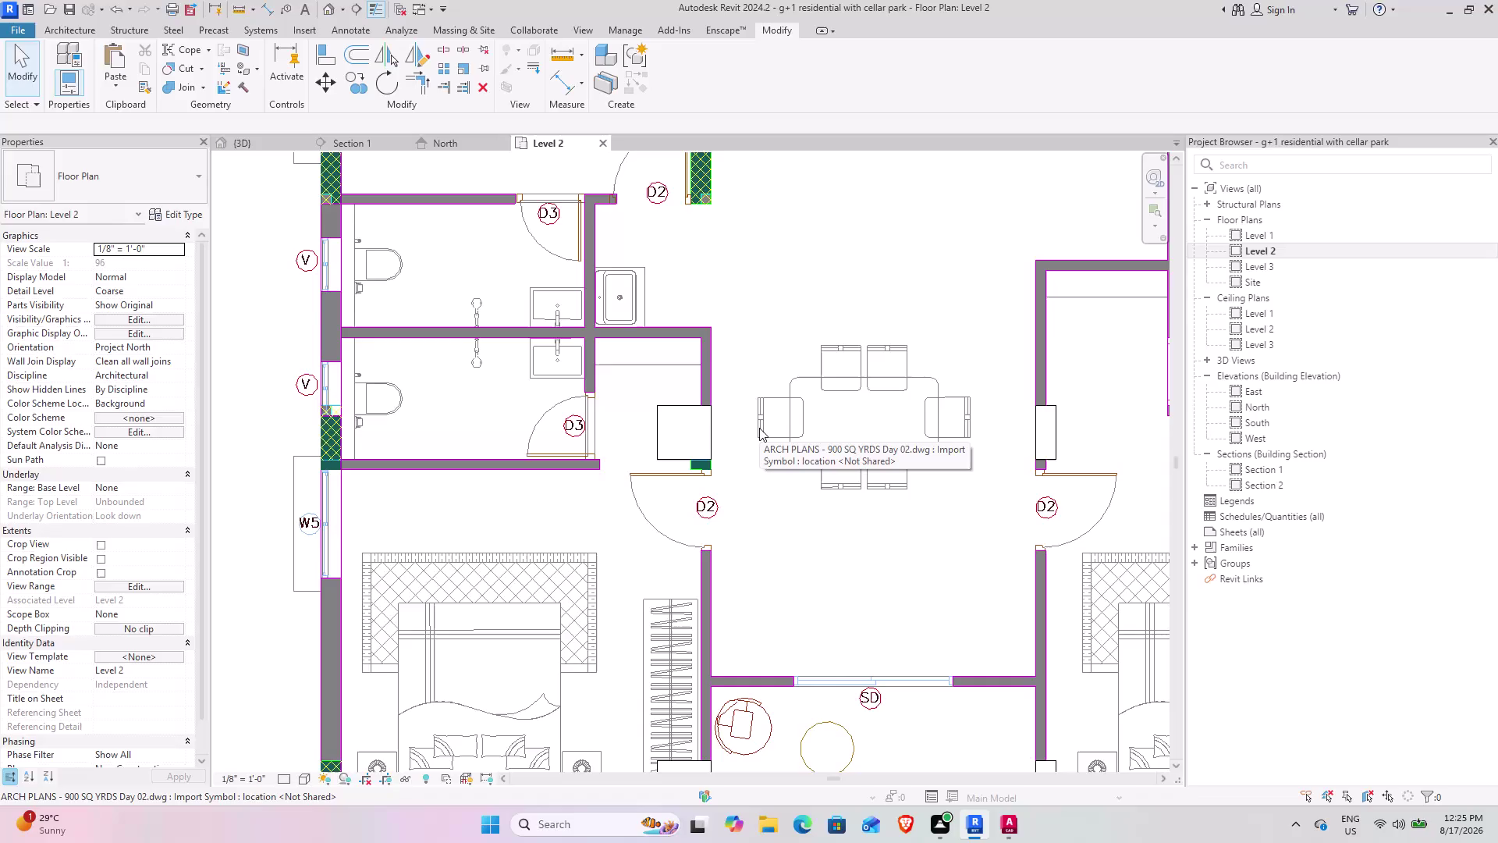
Survey the Level 2 plan across the flats, corridor, staircase, lift and kitchen areas.
scroll(down, 3)
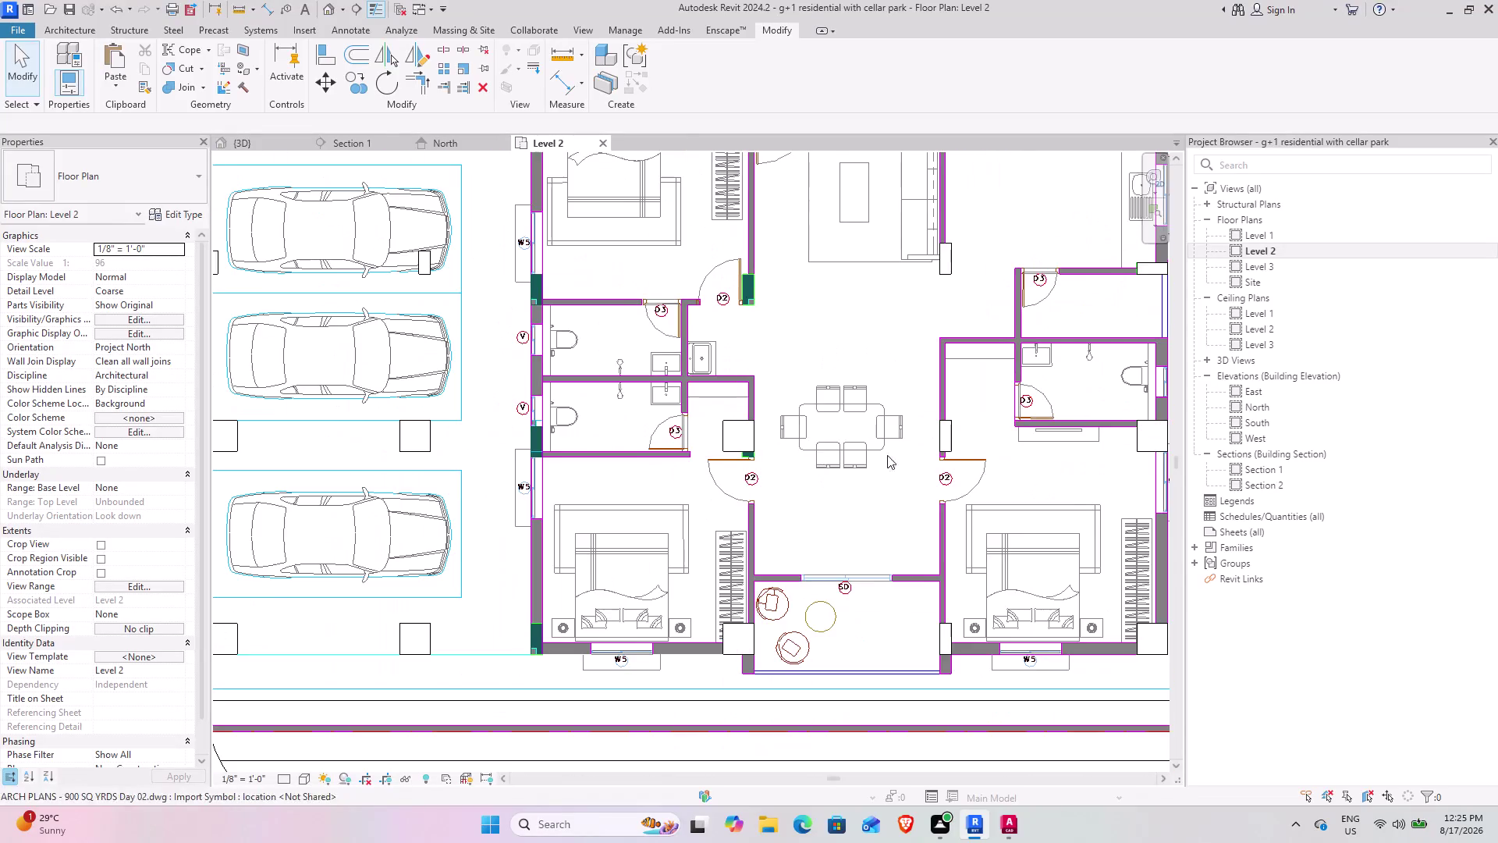
middle_drag(961, 449, 709, 482)
middle_drag(640, 421, 752, 558)
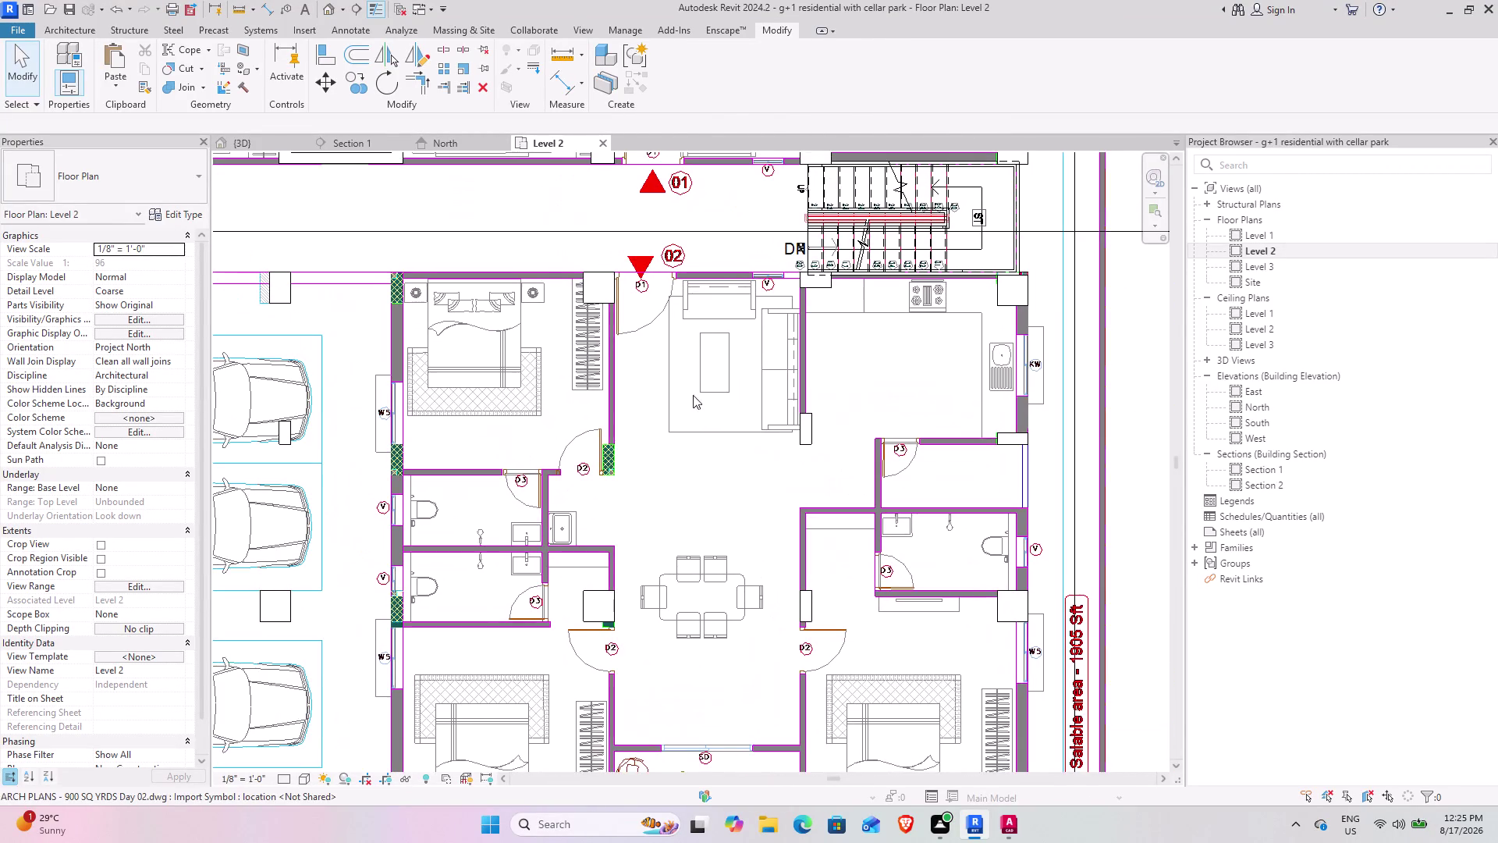
middle_drag(687, 375, 739, 499)
middle_drag(616, 440, 749, 607)
middle_drag(869, 502, 760, 573)
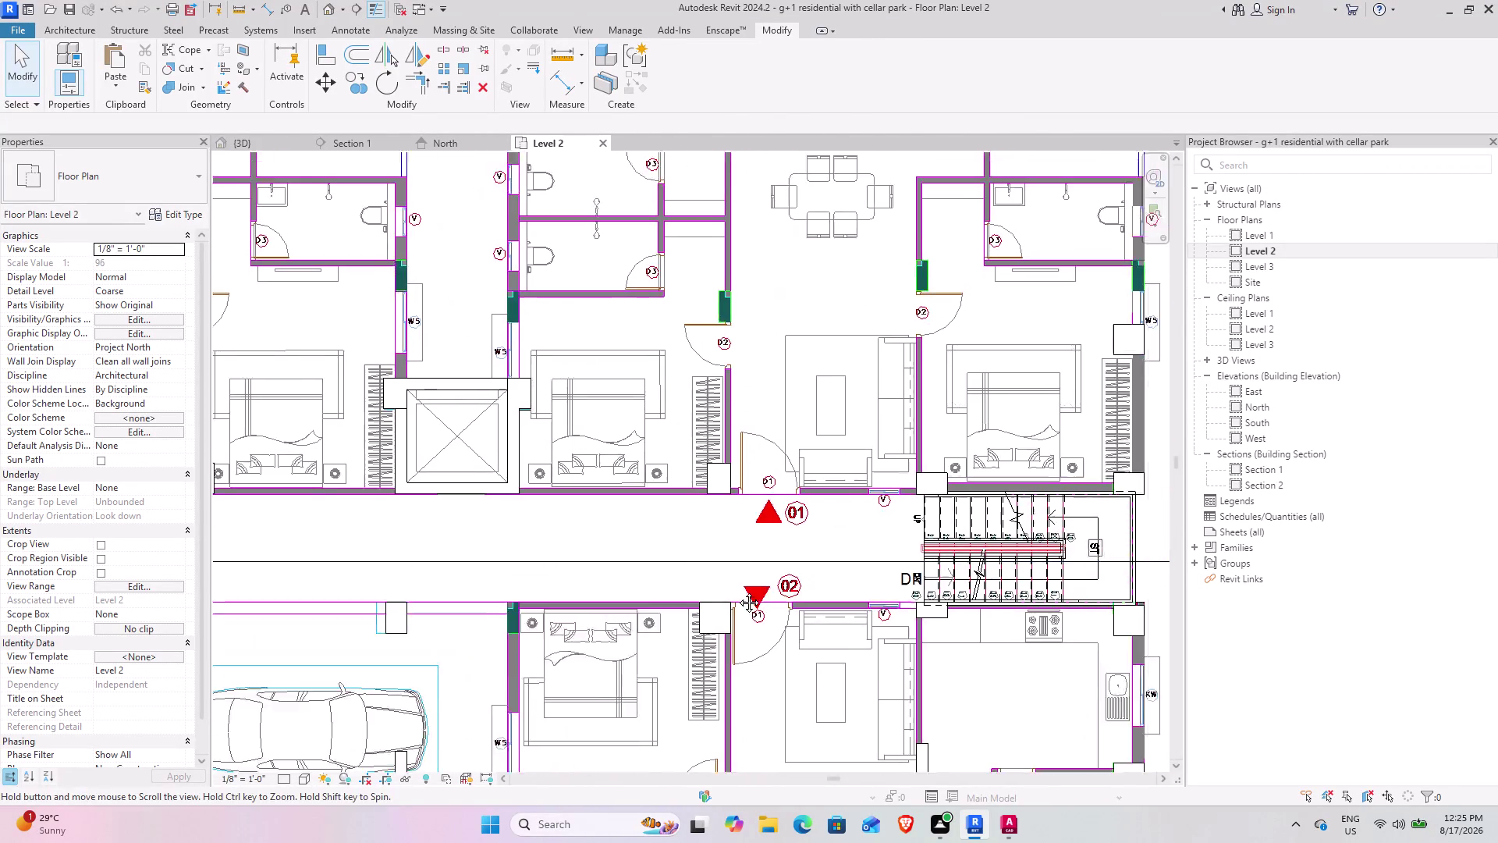
middle_drag(760, 573, 675, 639)
middle_drag(720, 455, 654, 628)
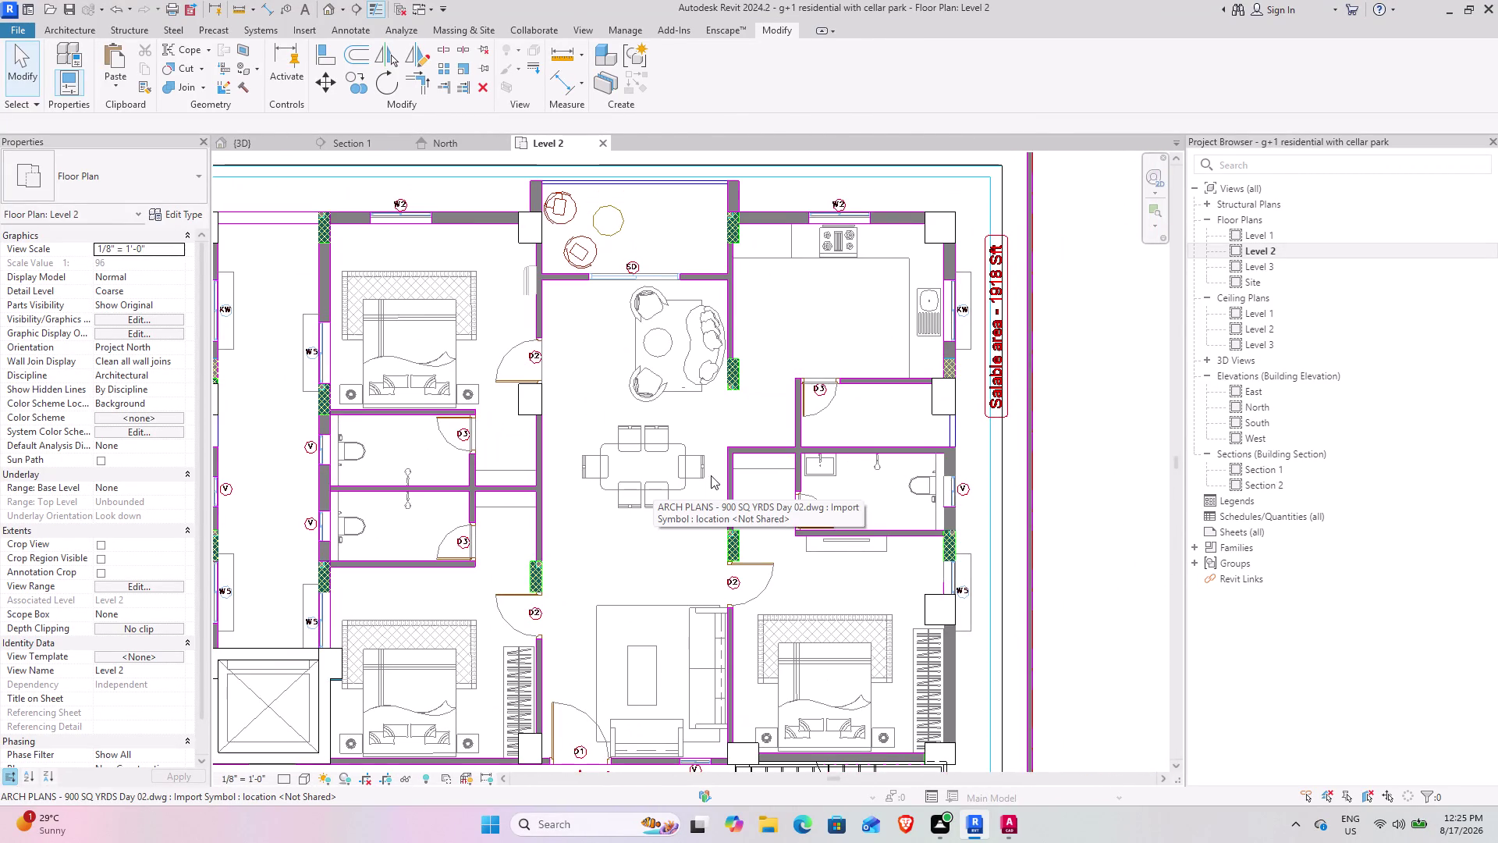
middle_drag(589, 578, 641, 562)
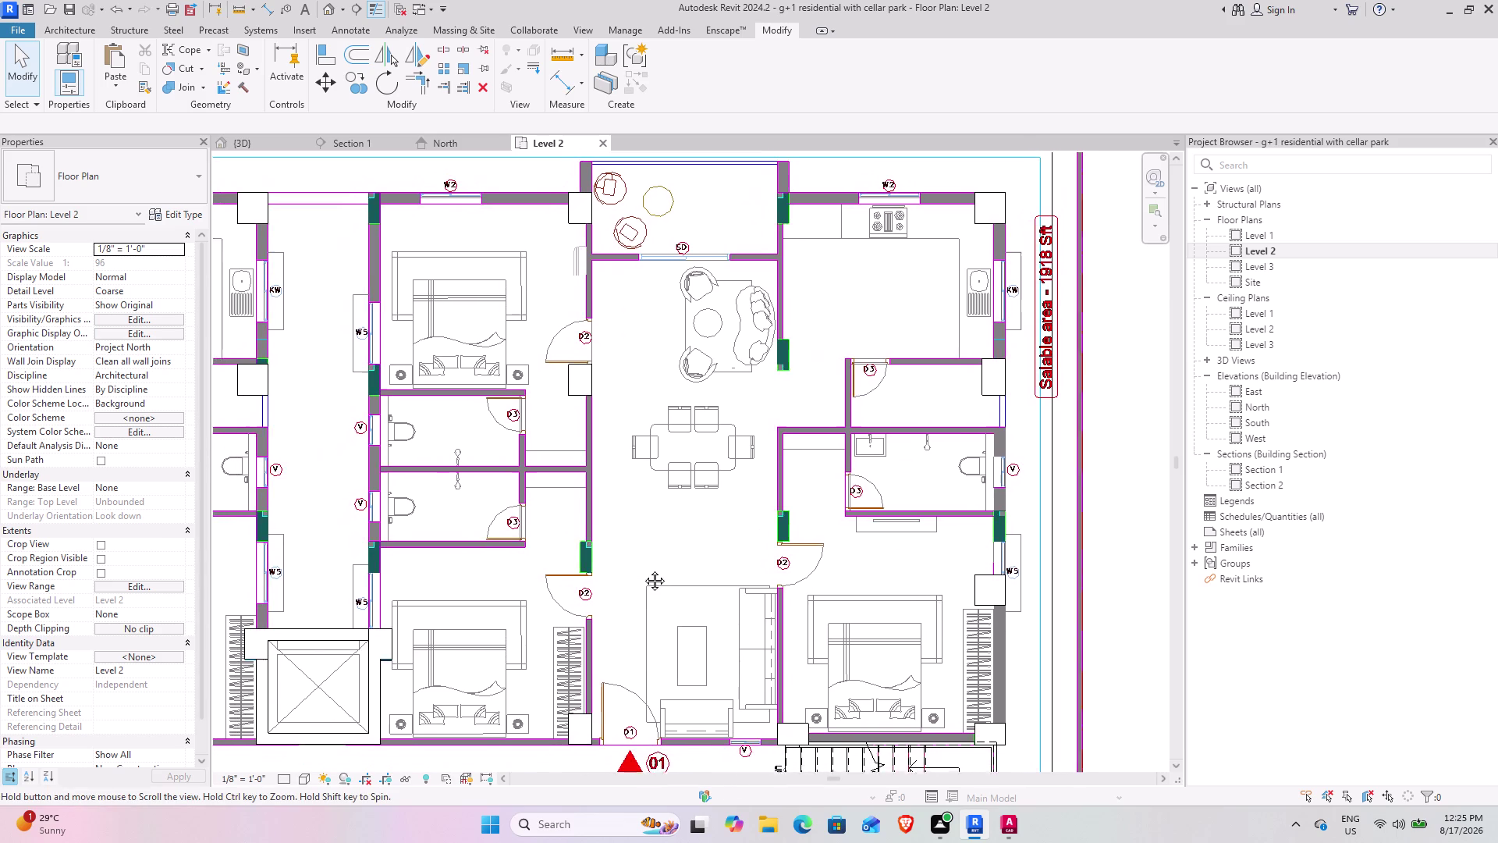
middle_drag(641, 561, 652, 586)
middle_drag(557, 499, 673, 498)
middle_drag(512, 440, 532, 428)
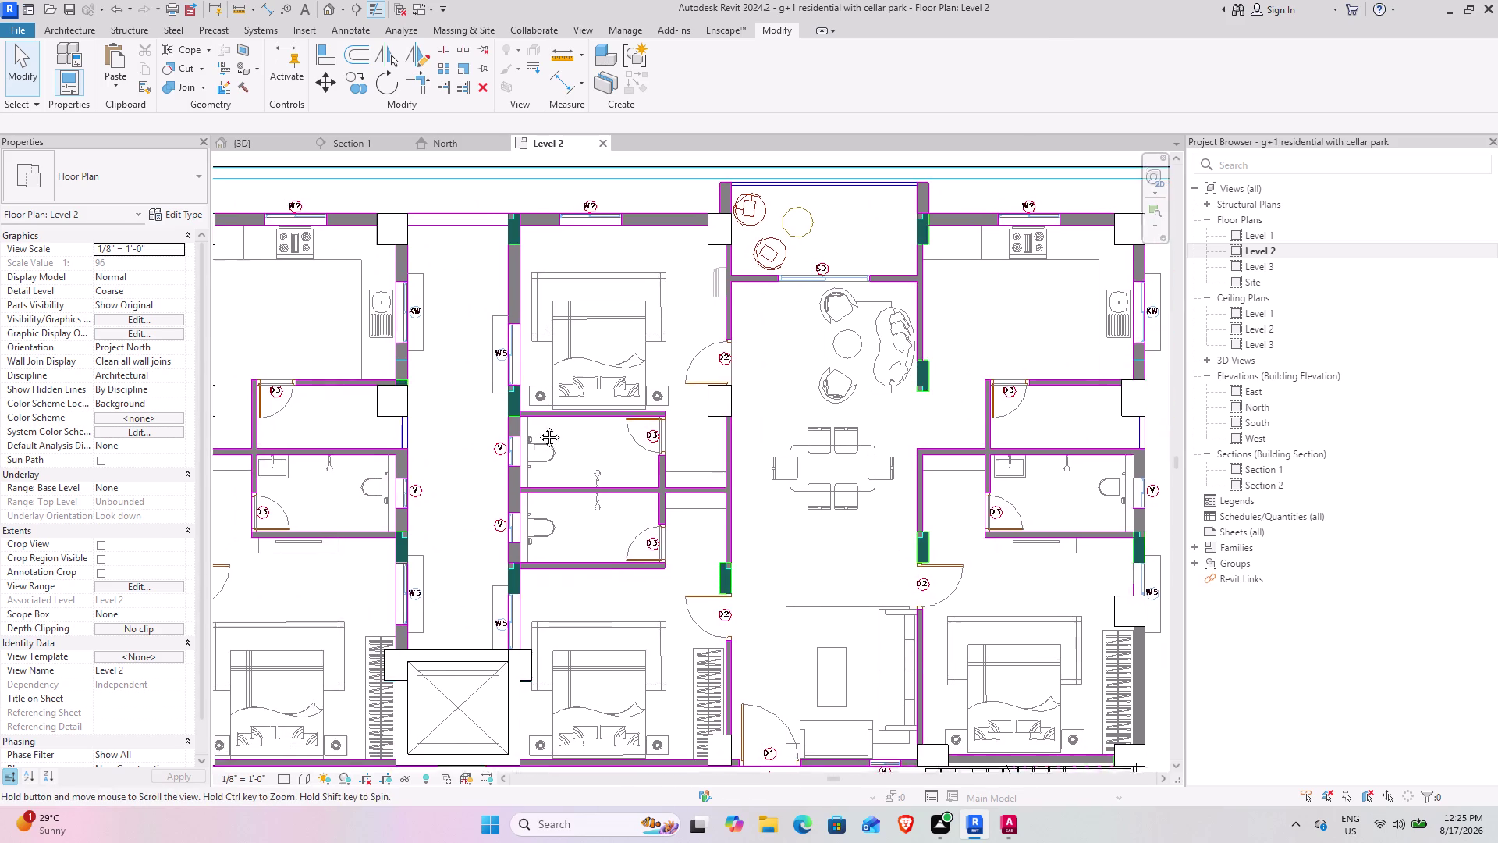
middle_drag(532, 428, 568, 410)
middle_drag(523, 406, 642, 358)
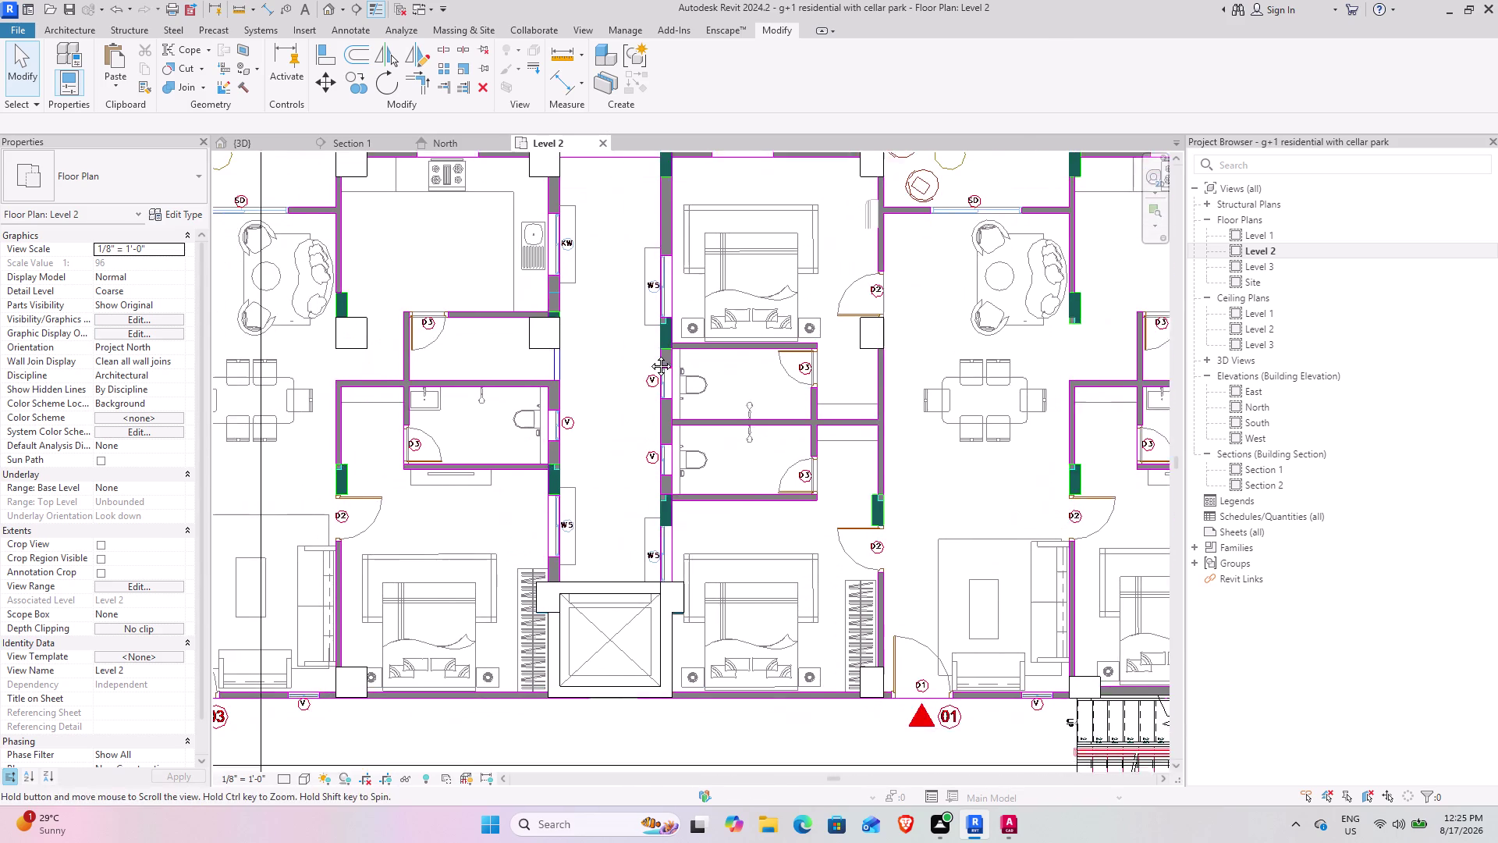
middle_drag(642, 358, 649, 354)
middle_drag(581, 369, 669, 454)
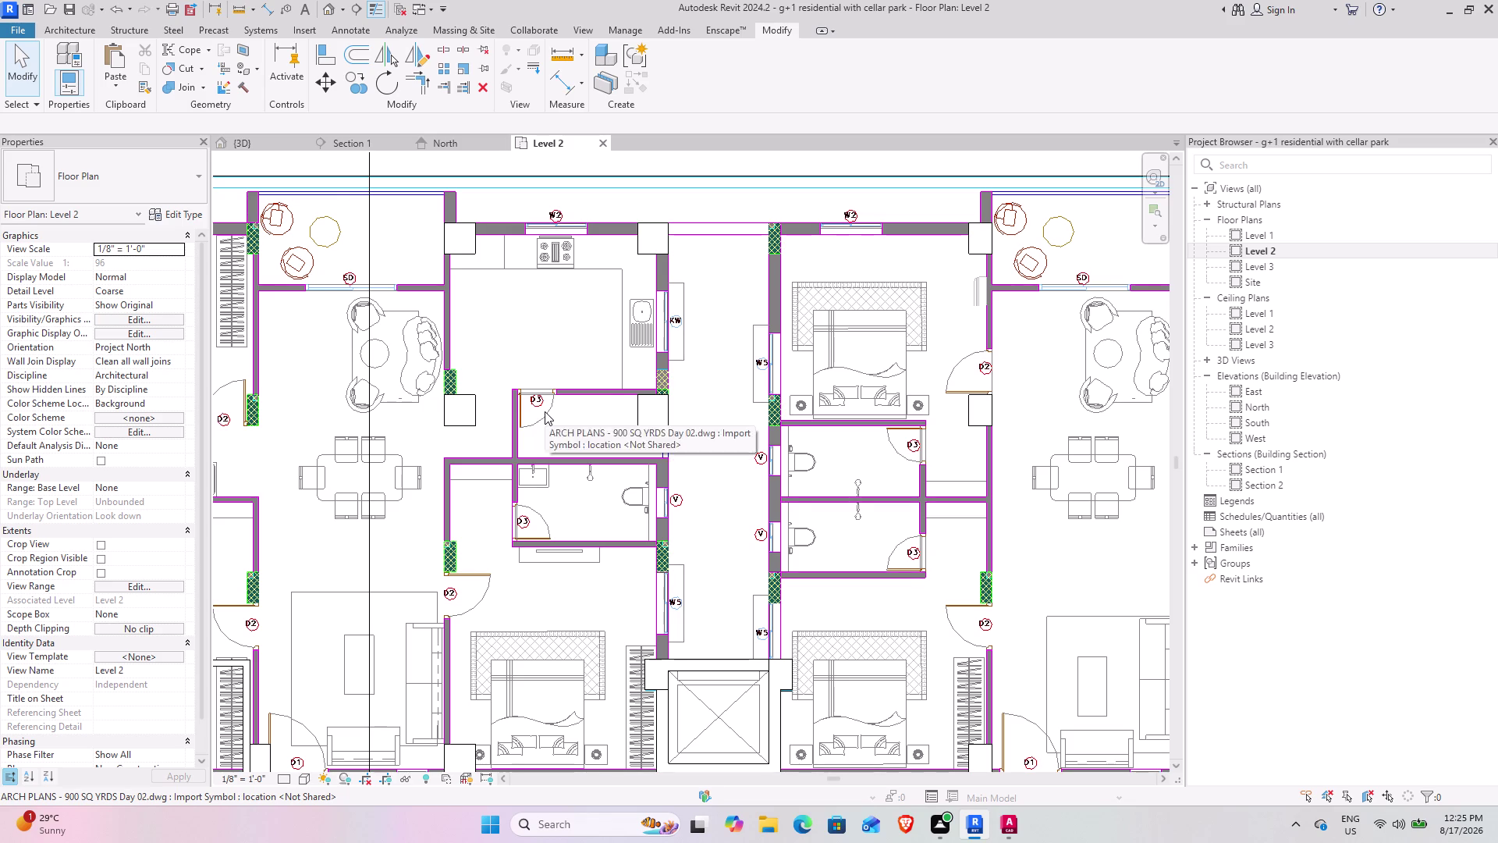
scroll(down, 3)
middle_drag(463, 400, 610, 351)
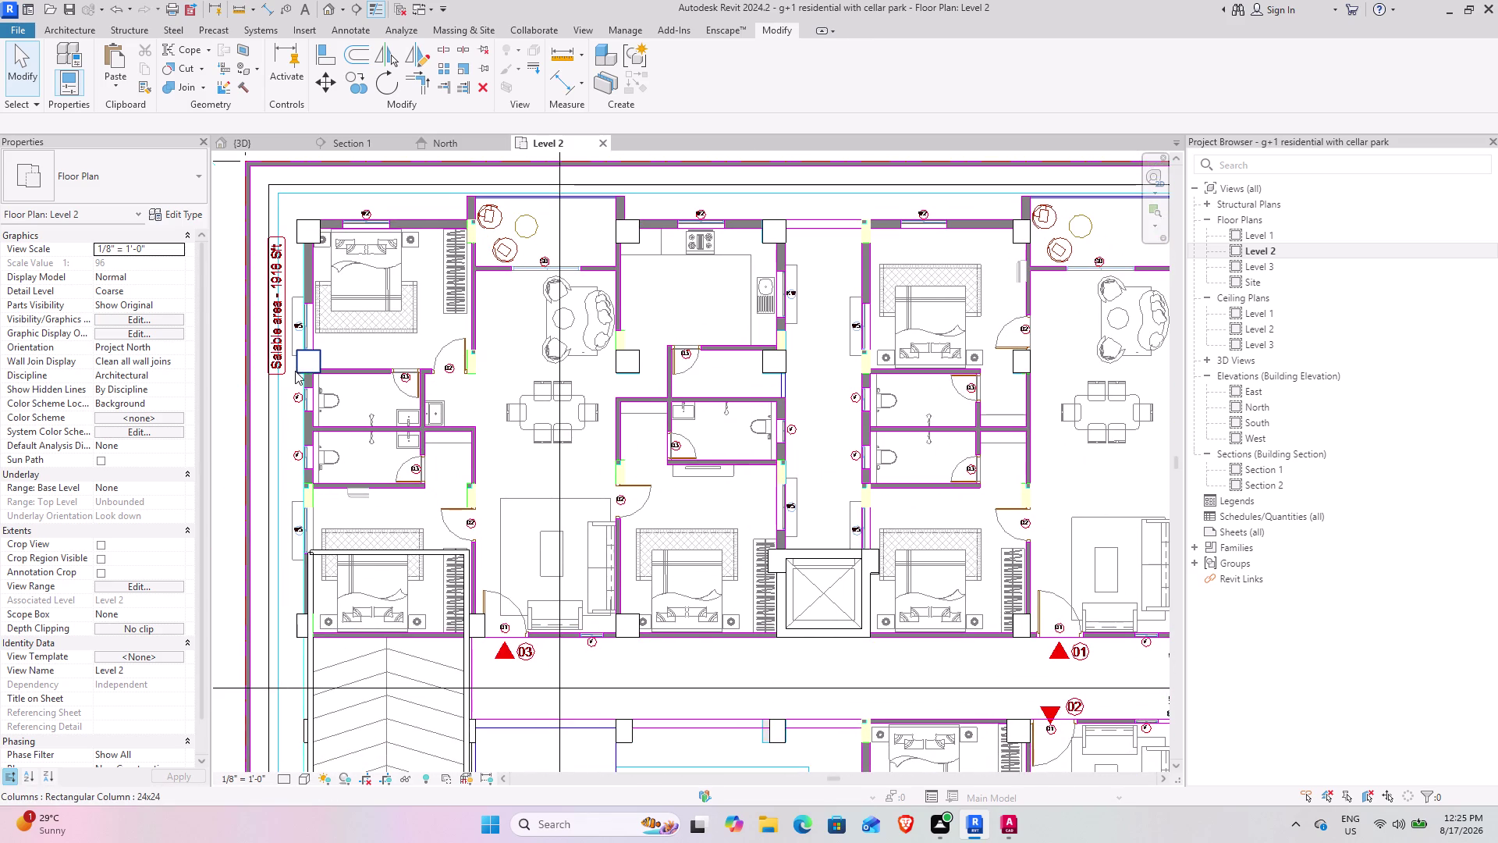
scroll(up, 3)
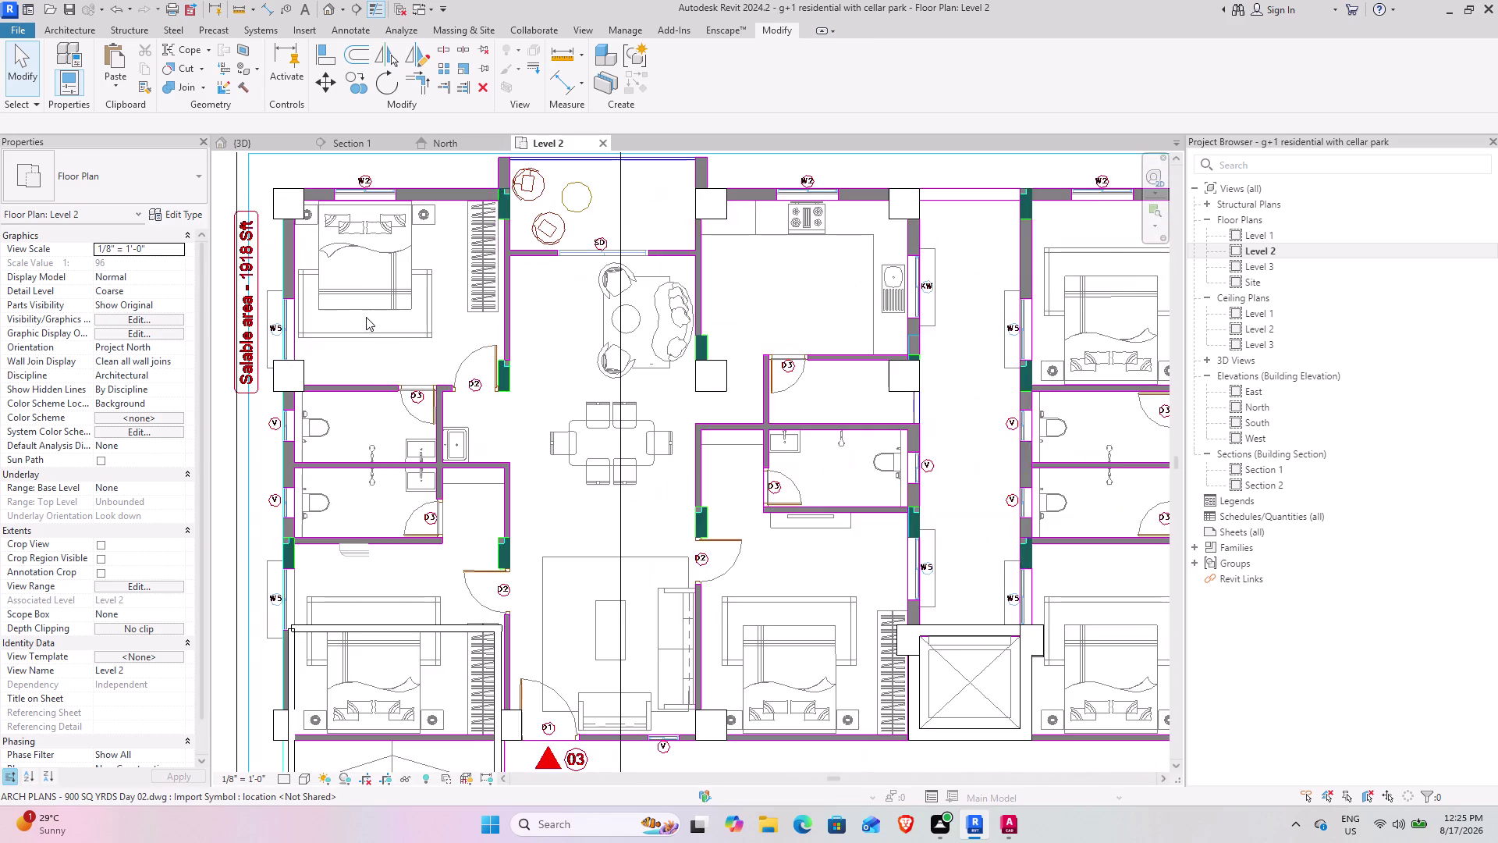
middle_drag(361, 316, 524, 404)
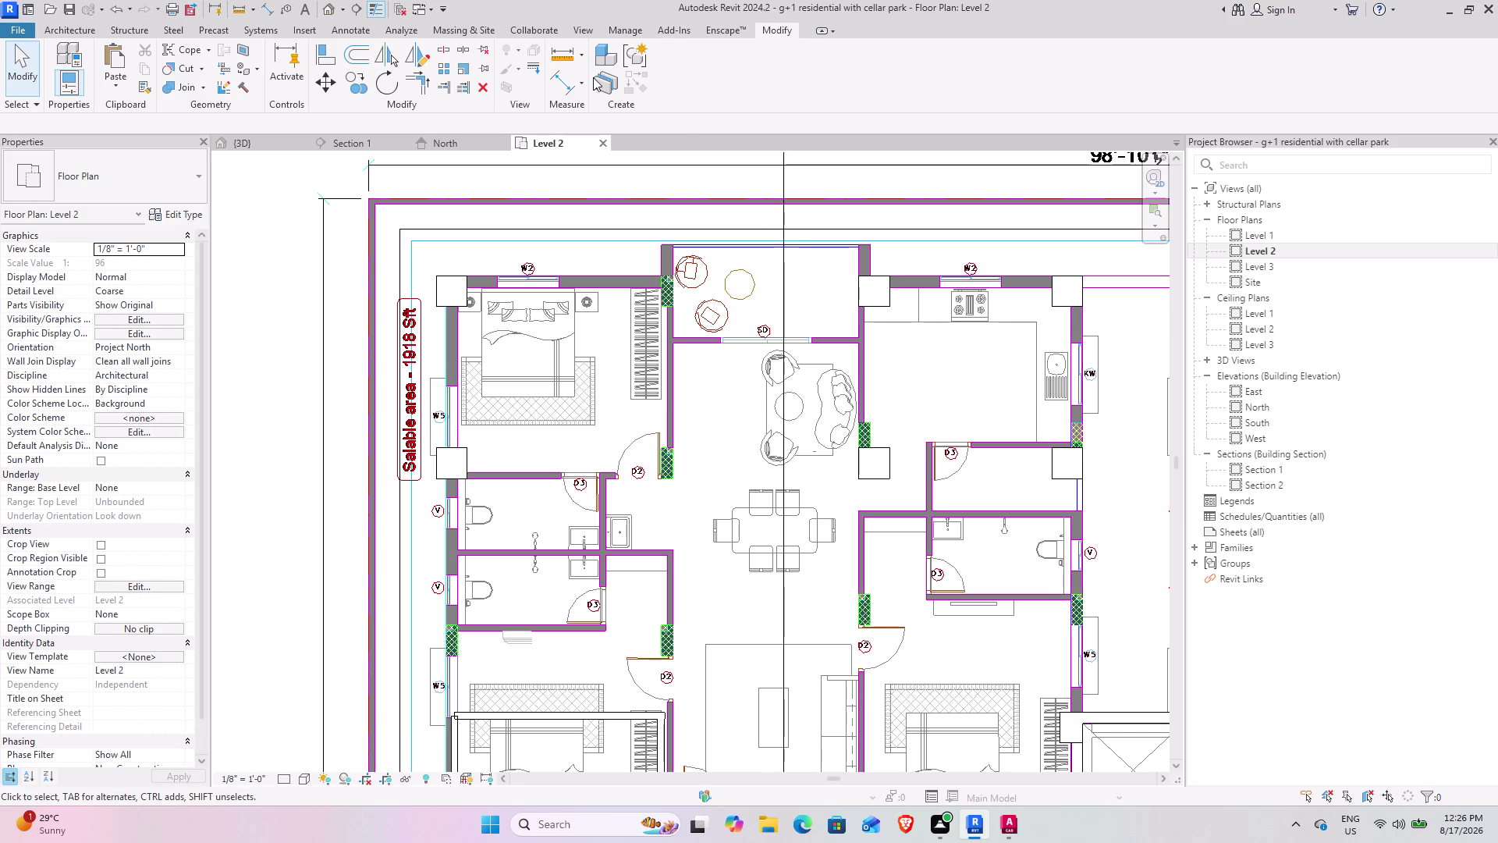
scroll(down, 3)
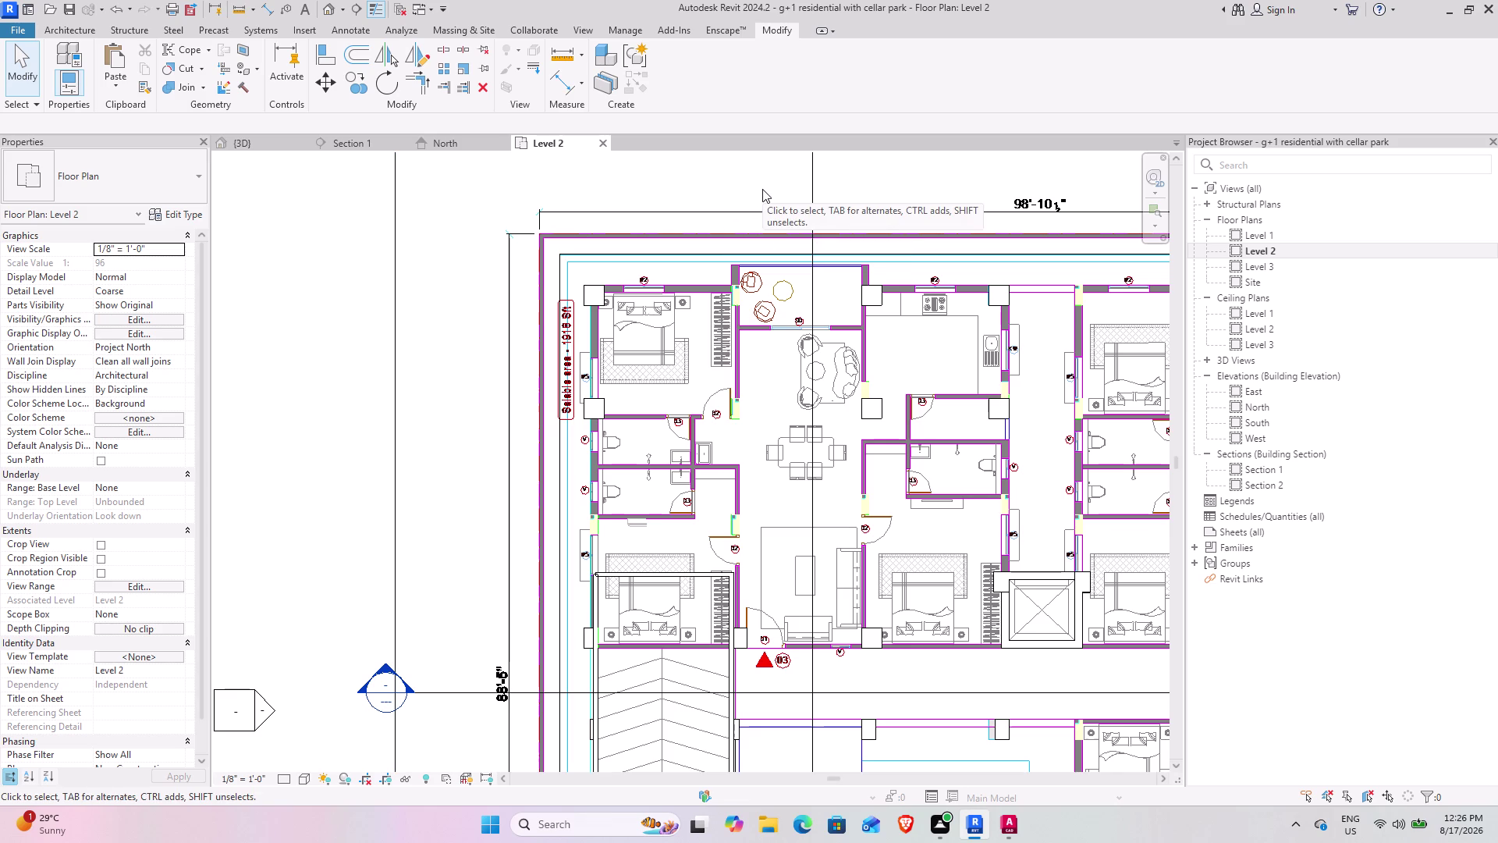
scroll(down, 3)
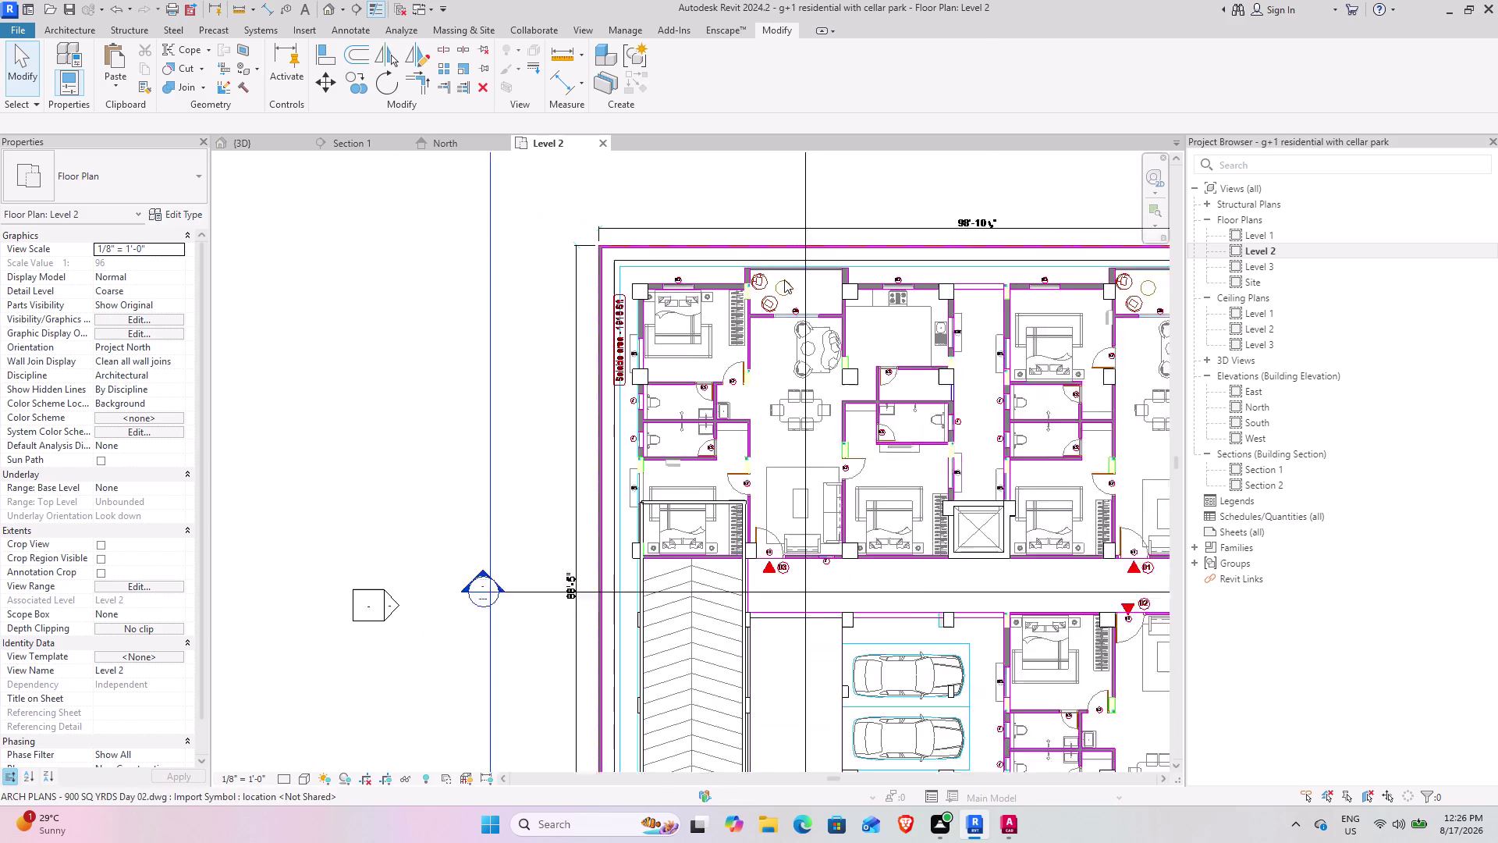
middle_drag(823, 374, 471, 292)
middle_drag(746, 568, 743, 568)
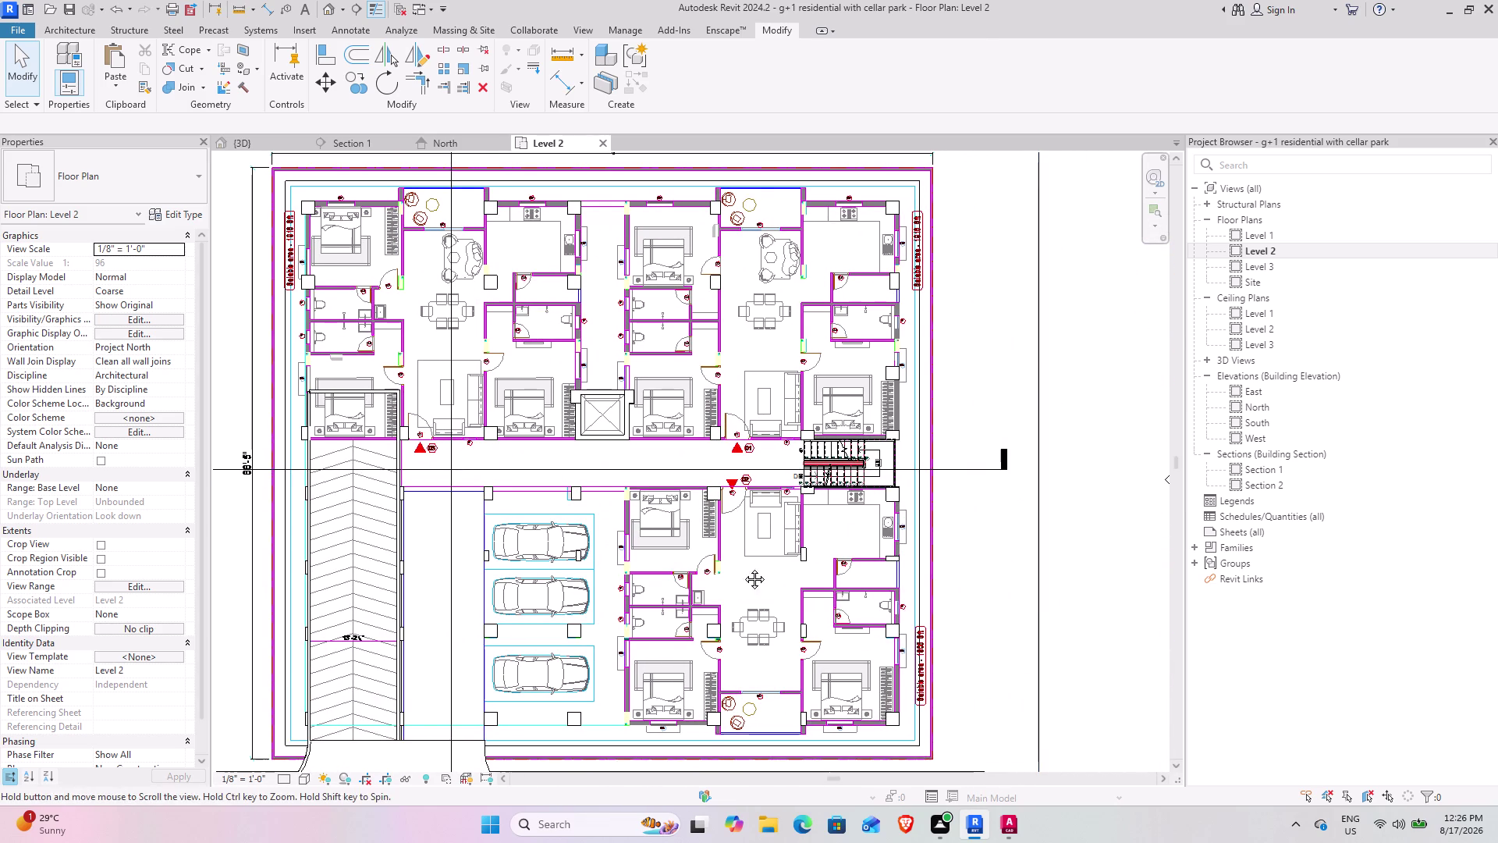
middle_drag(744, 567, 770, 510)
middle_drag(725, 435, 777, 610)
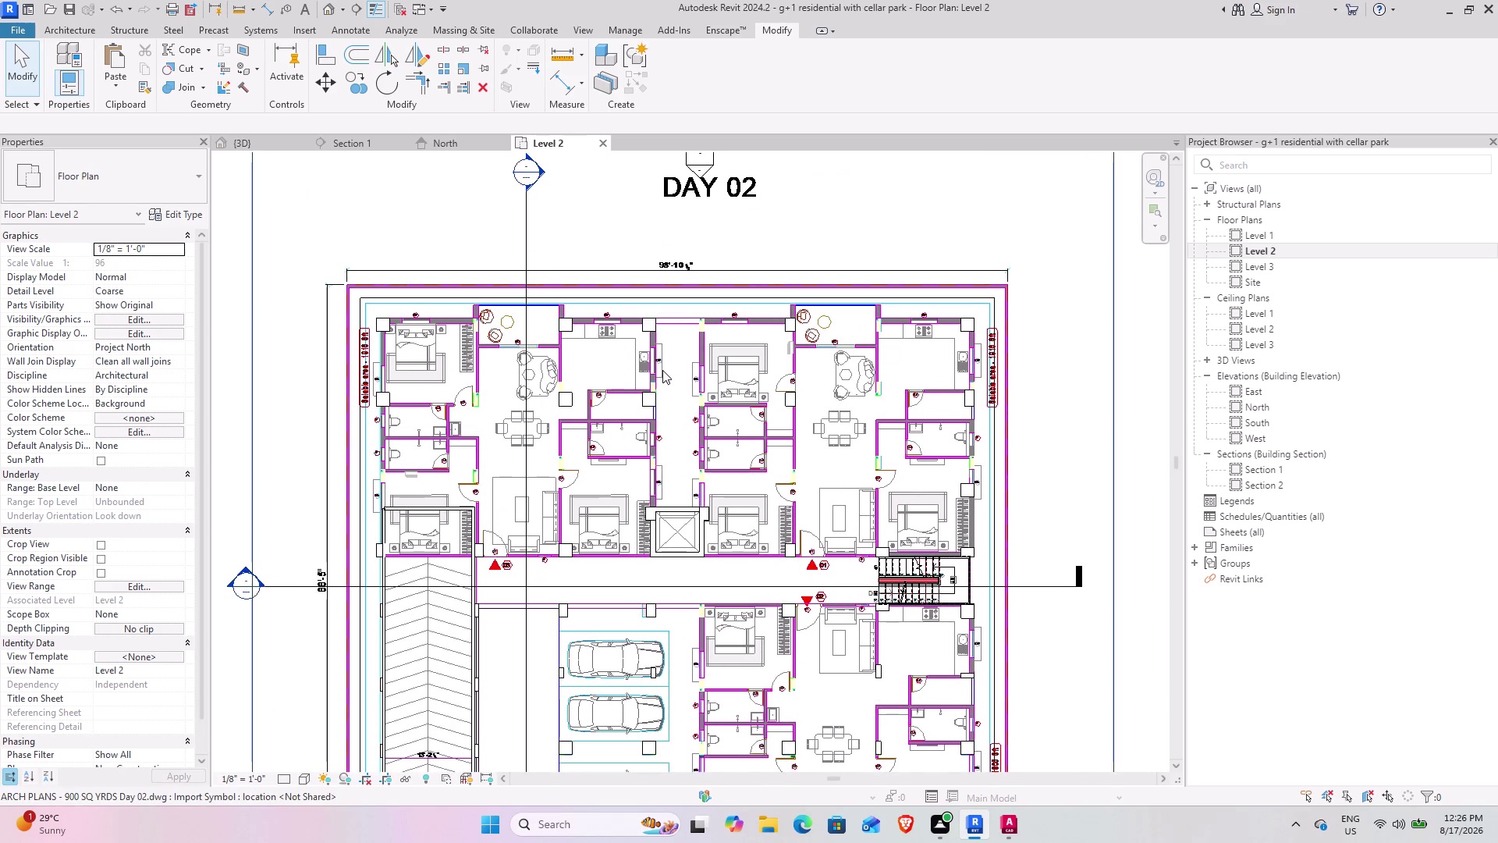
scroll(up, 3)
scroll(up, 3)
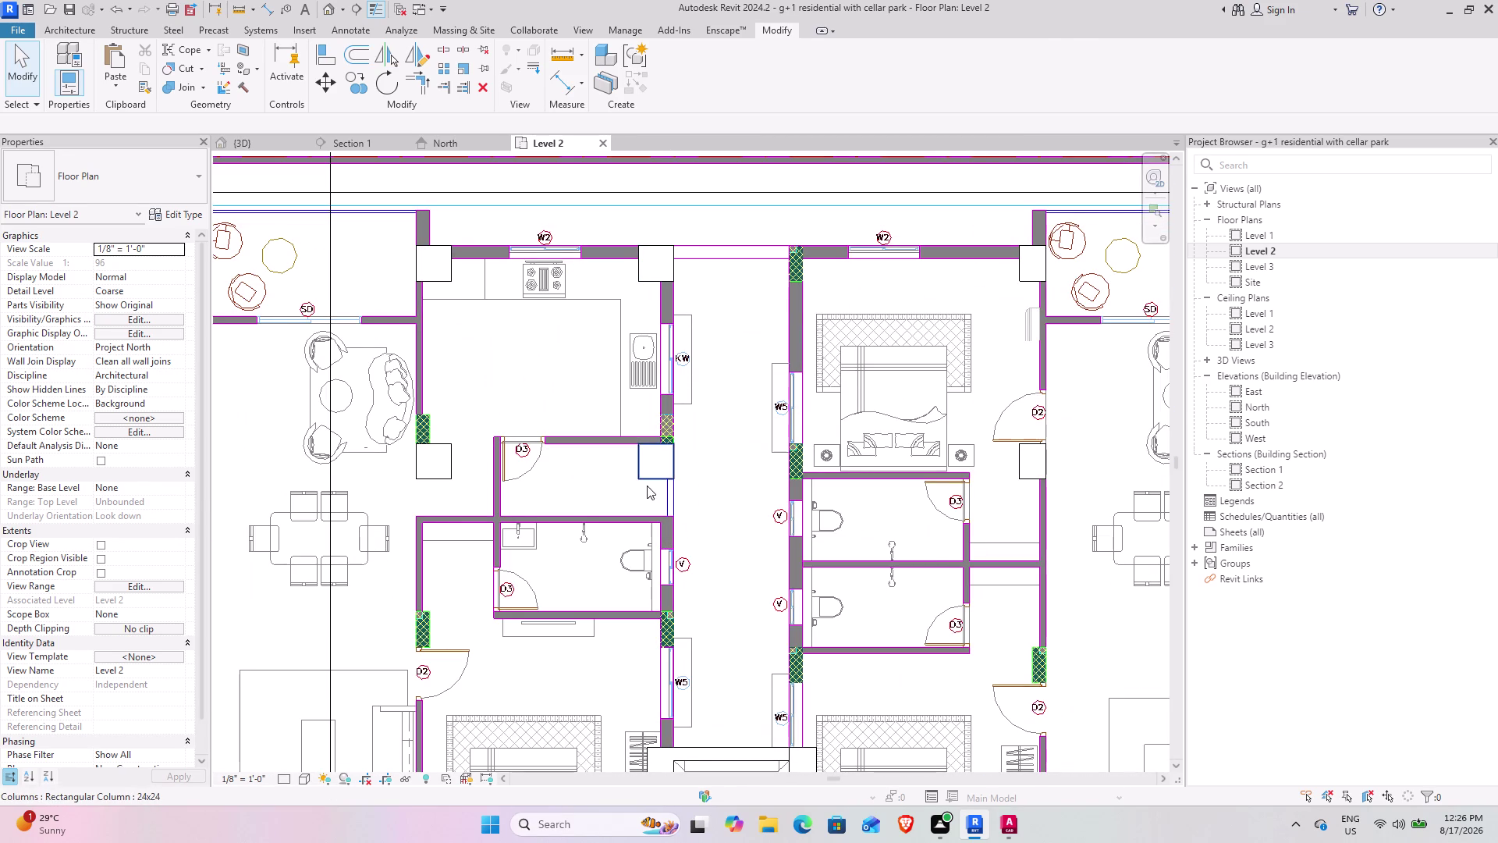
scroll(down, 3)
middle_drag(448, 497, 625, 428)
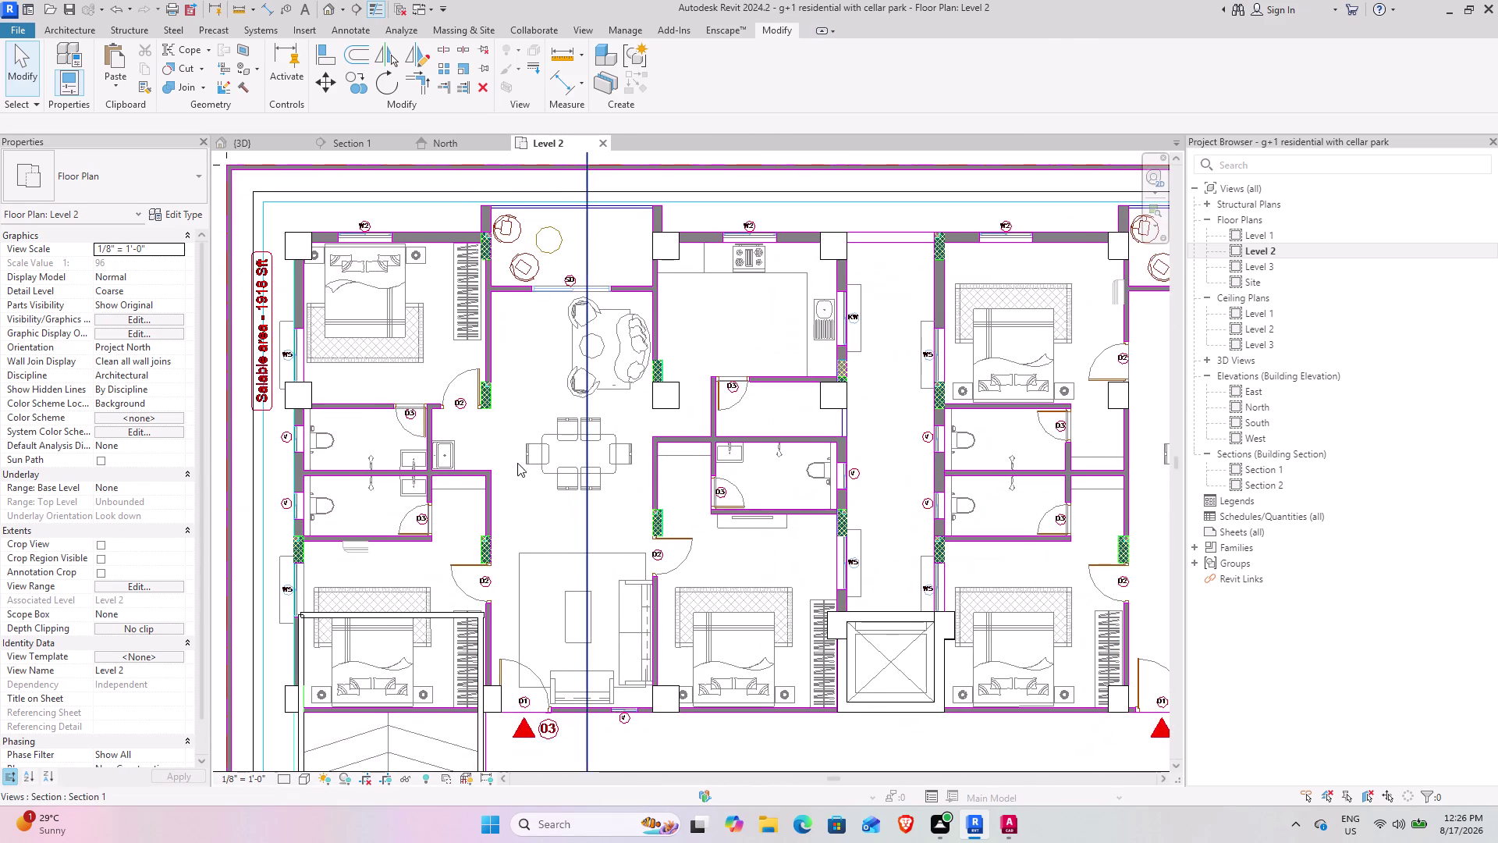
middle_drag(514, 463, 599, 431)
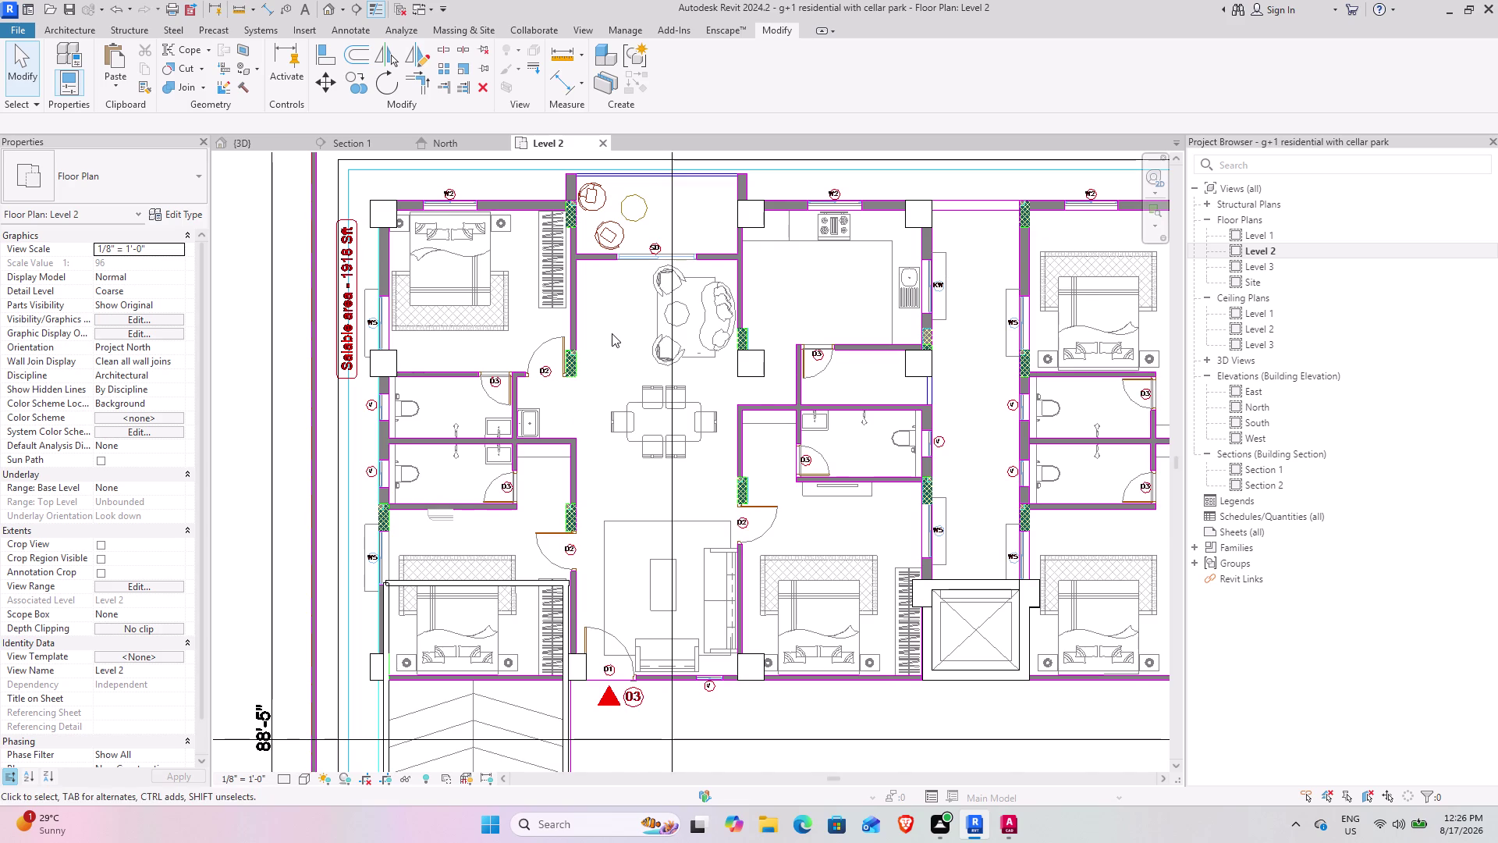
scroll(up, 3)
middle_drag(690, 417, 575, 384)
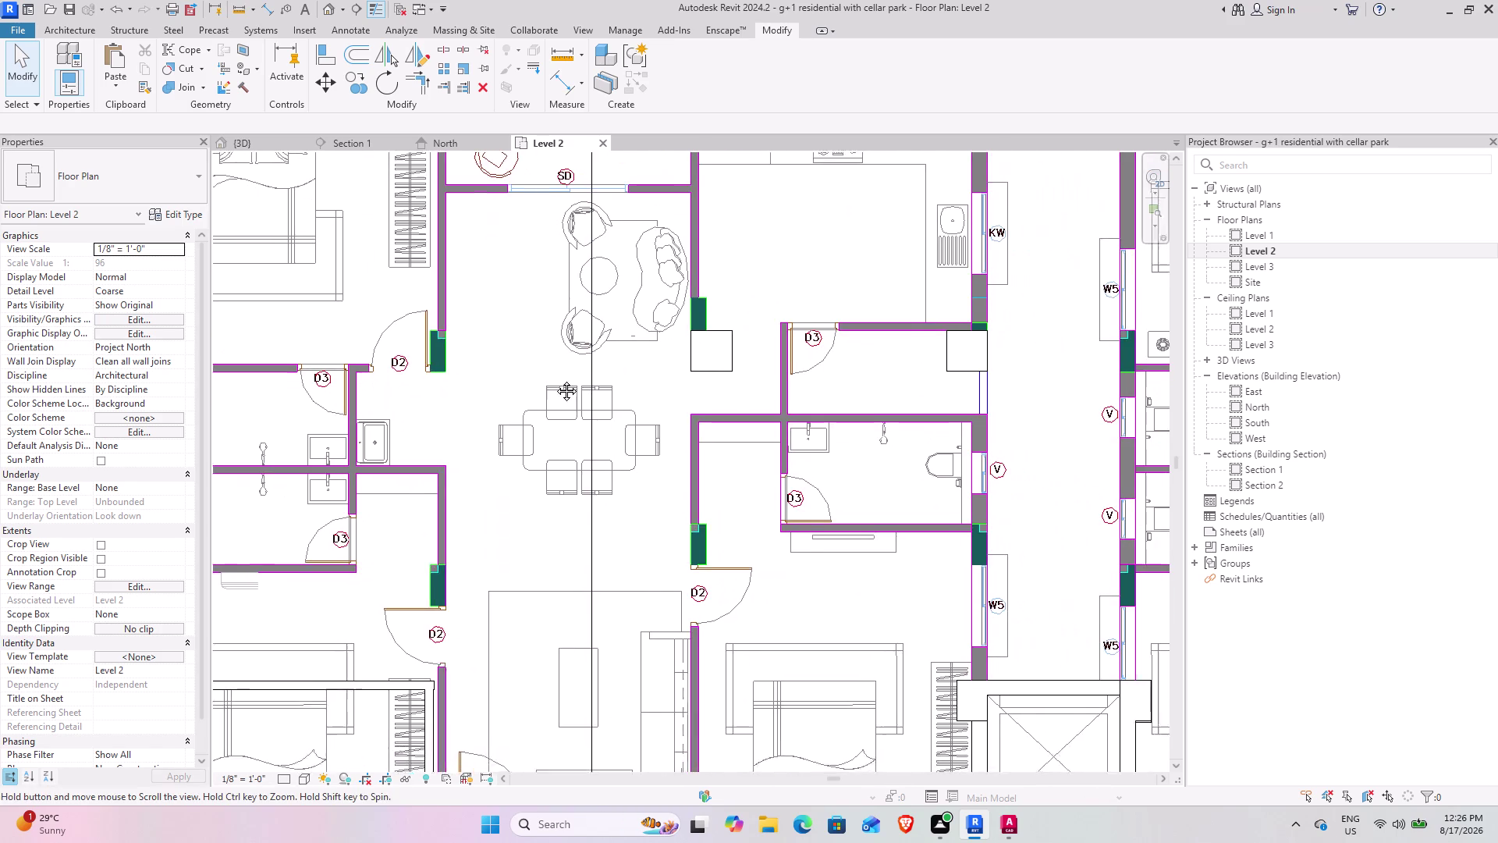
middle_drag(574, 384, 546, 379)
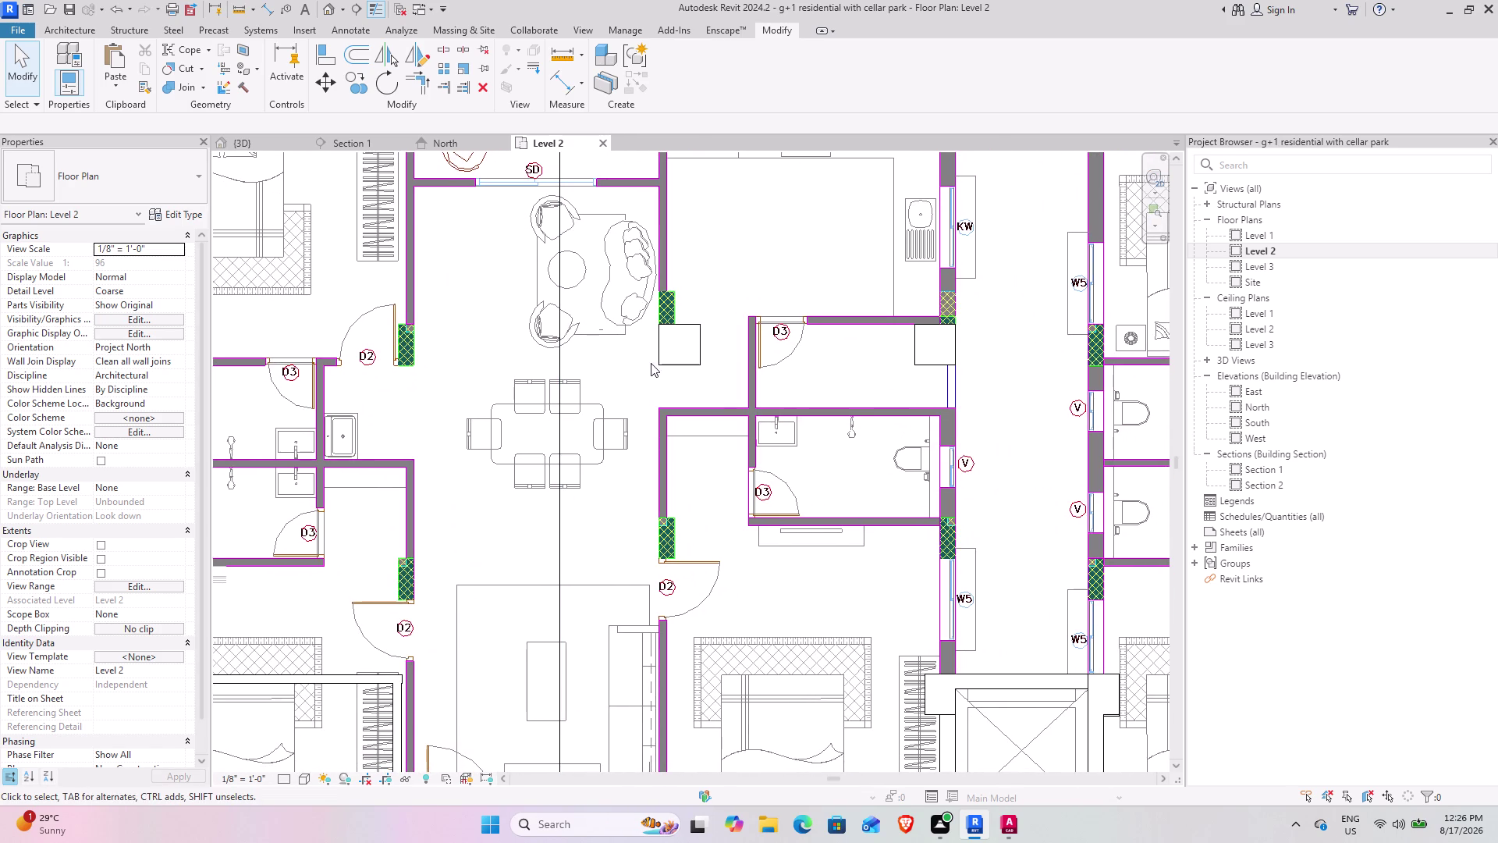
scroll(down, 3)
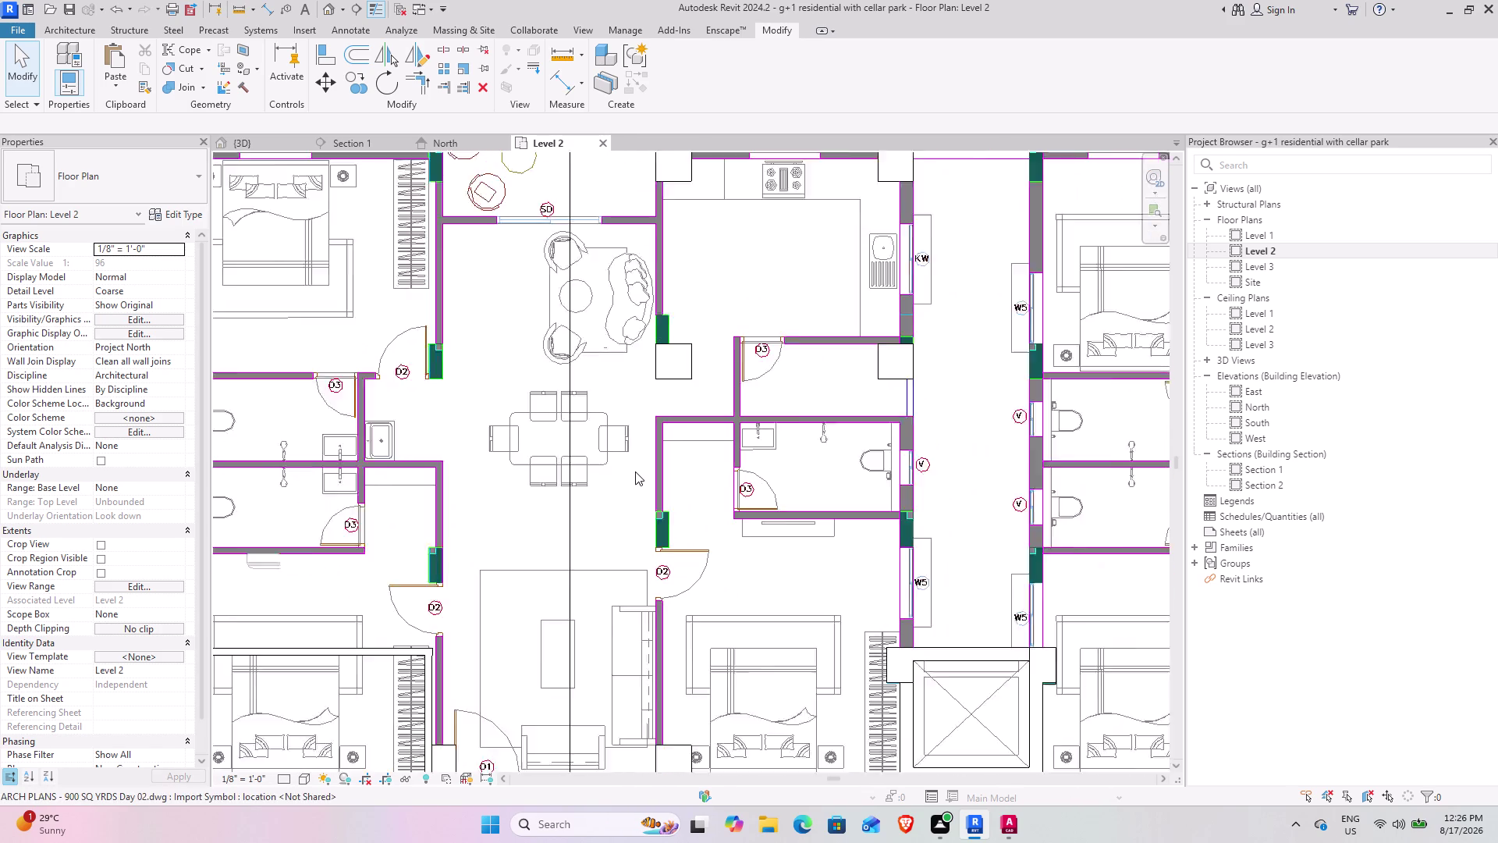
middle_drag(533, 530, 584, 434)
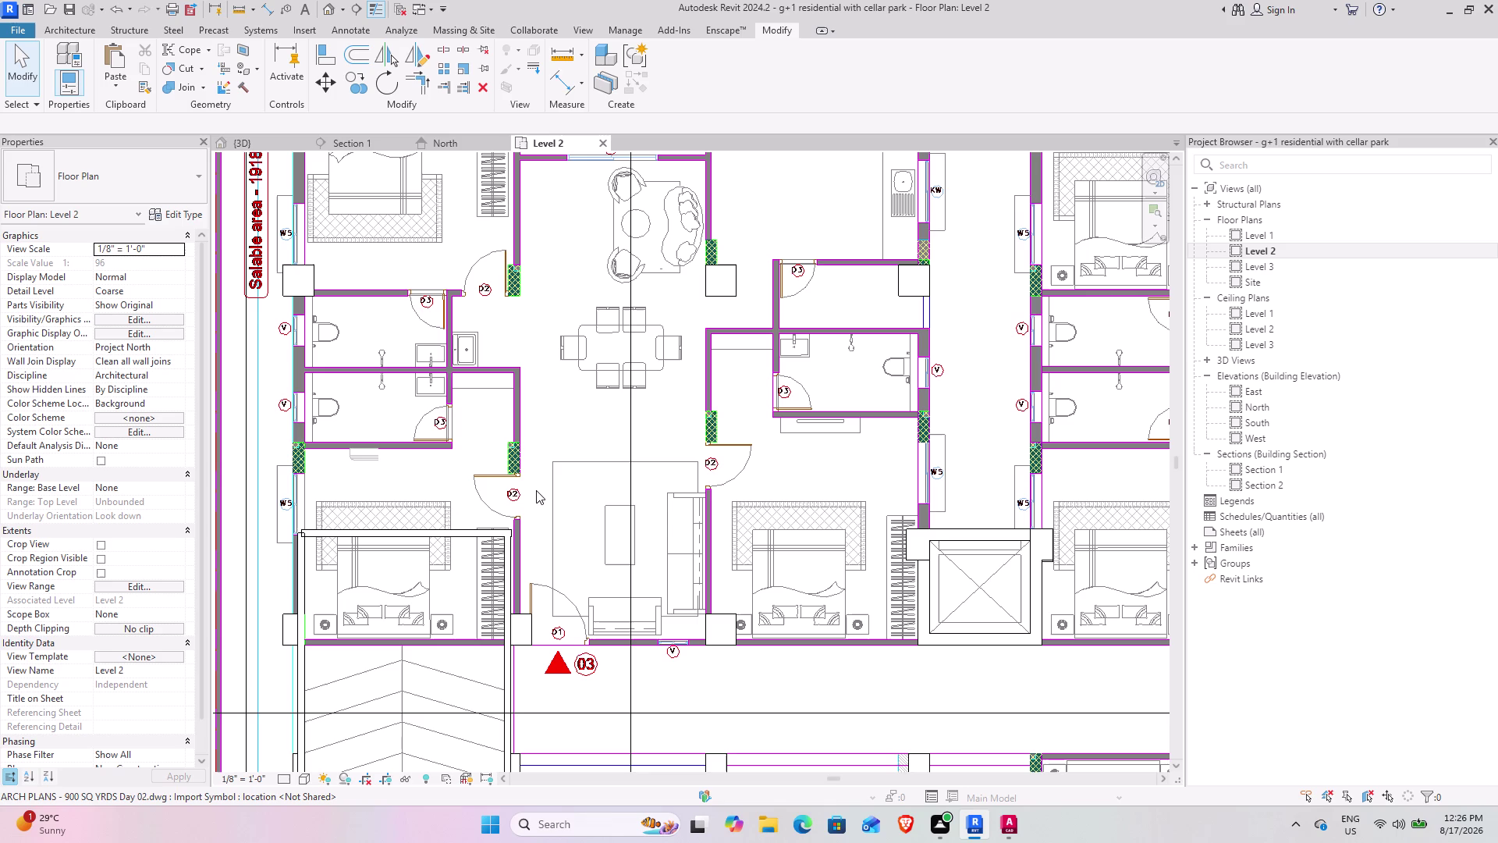
middle_drag(931, 636, 737, 625)
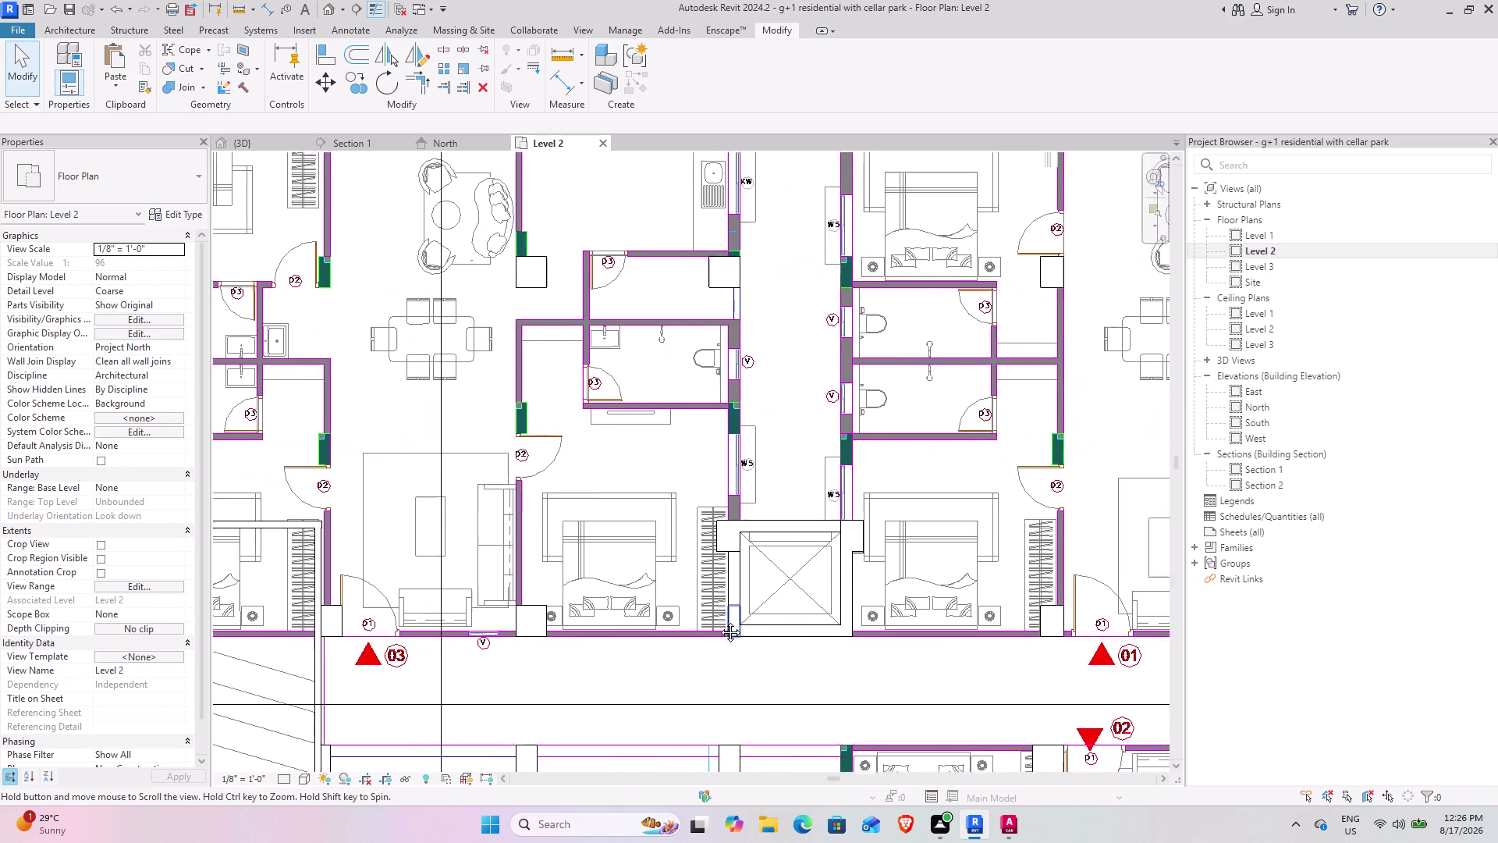
middle_drag(737, 625, 405, 631)
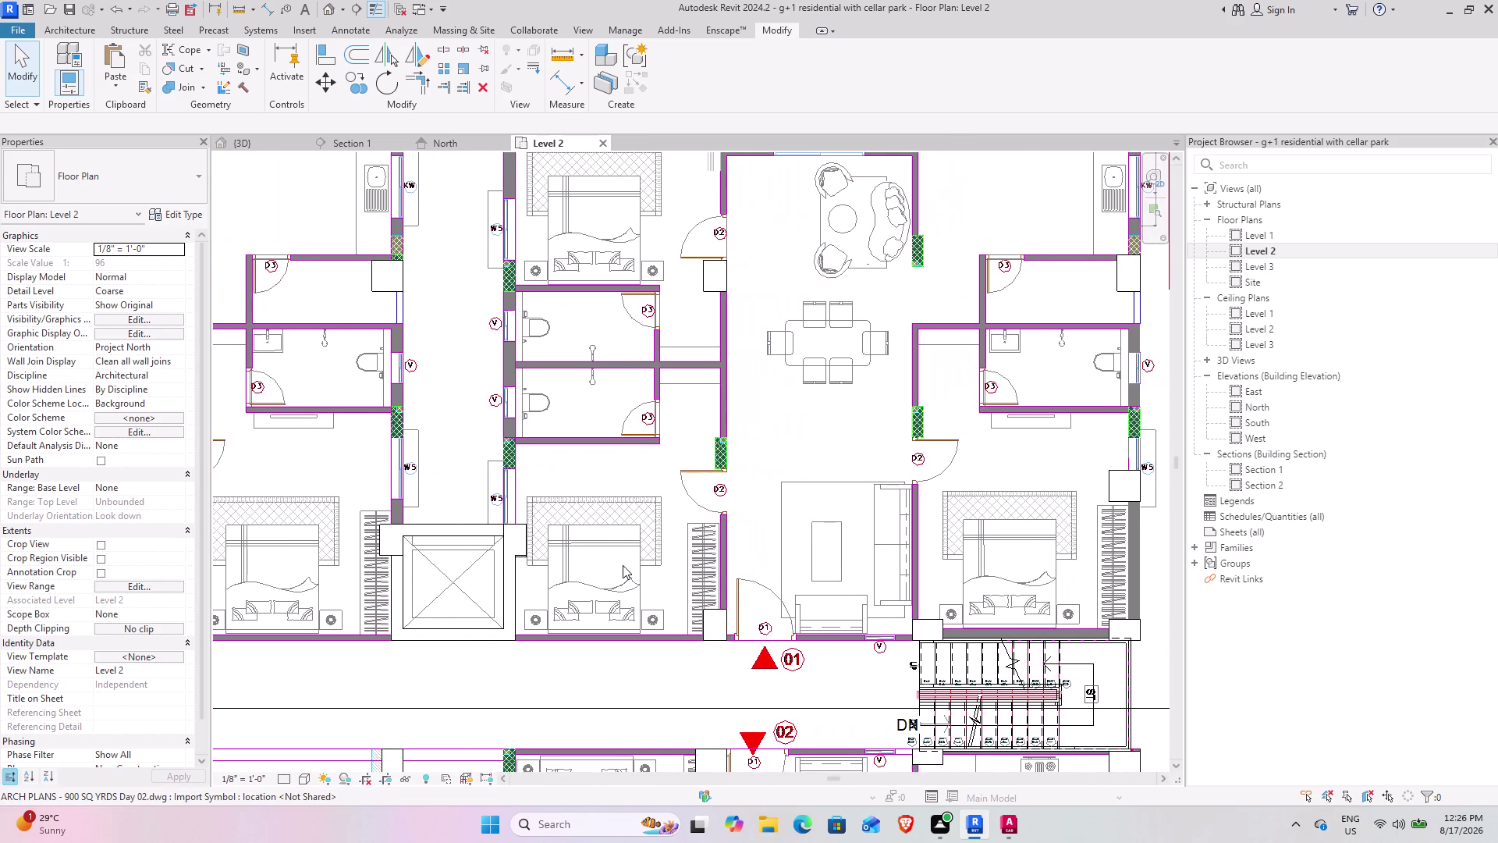
middle_drag(604, 539, 776, 695)
middle_drag(662, 514, 785, 509)
middle_drag(643, 501, 820, 440)
middle_drag(577, 409, 716, 364)
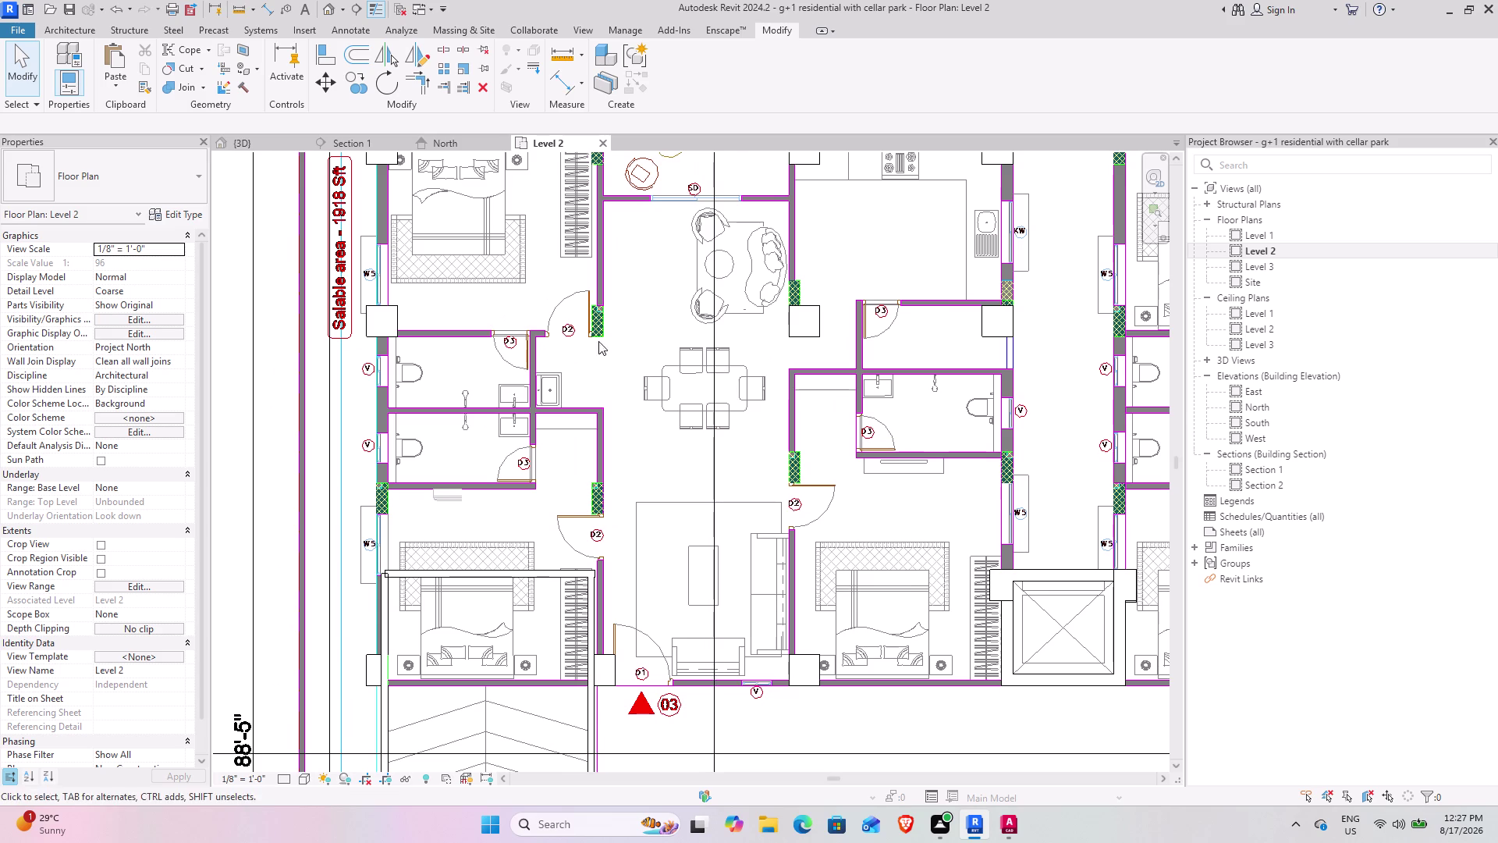
Change the column beside the parking bay to the 24" x 24" type.
scroll(down, 3)
middle_drag(688, 546, 623, 271)
middle_drag(806, 462, 716, 324)
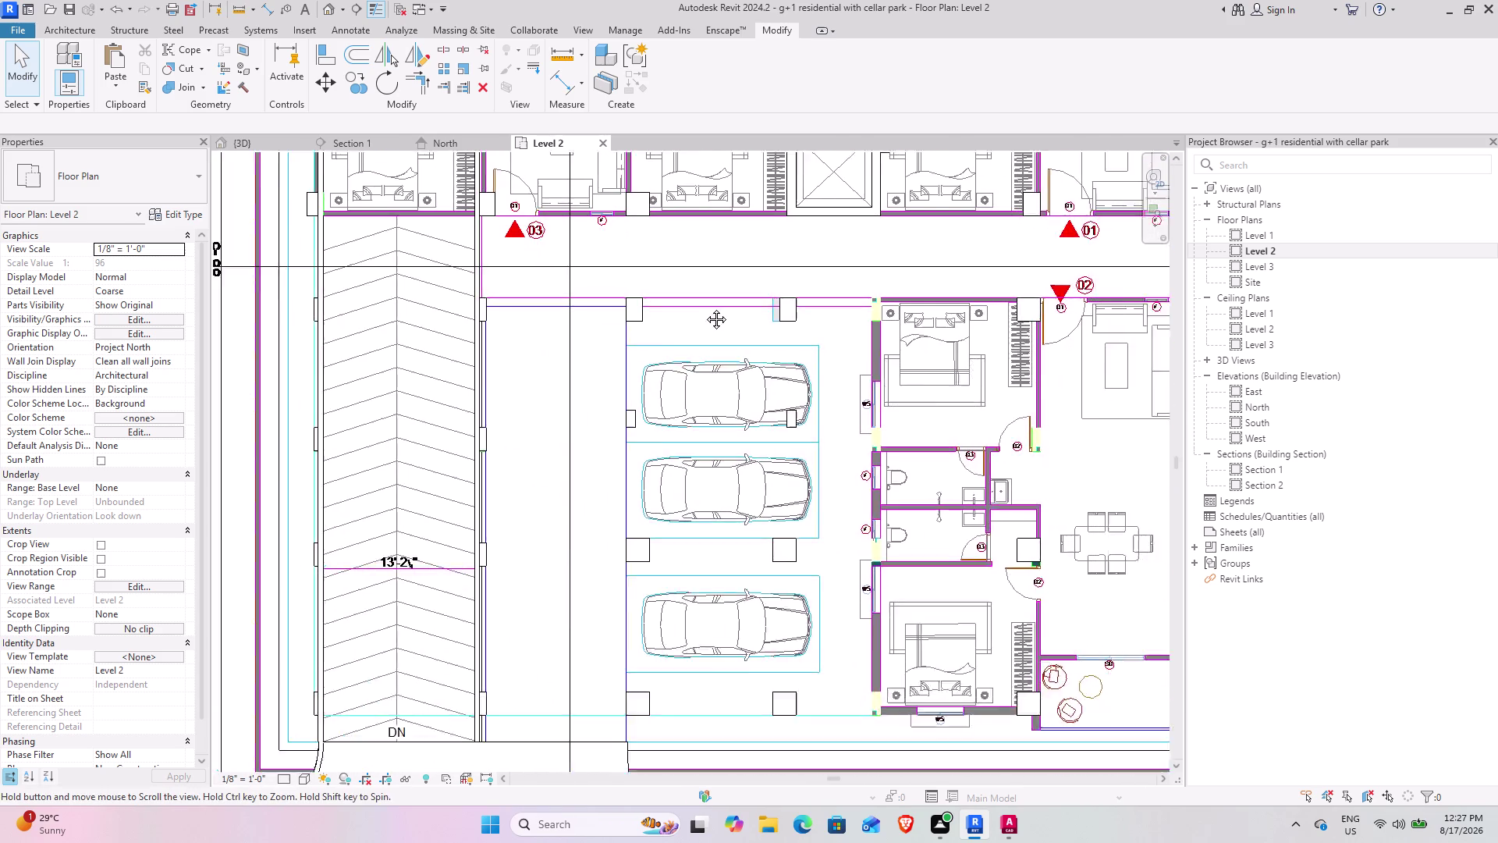
middle_drag(715, 324, 701, 303)
scroll(up, 3)
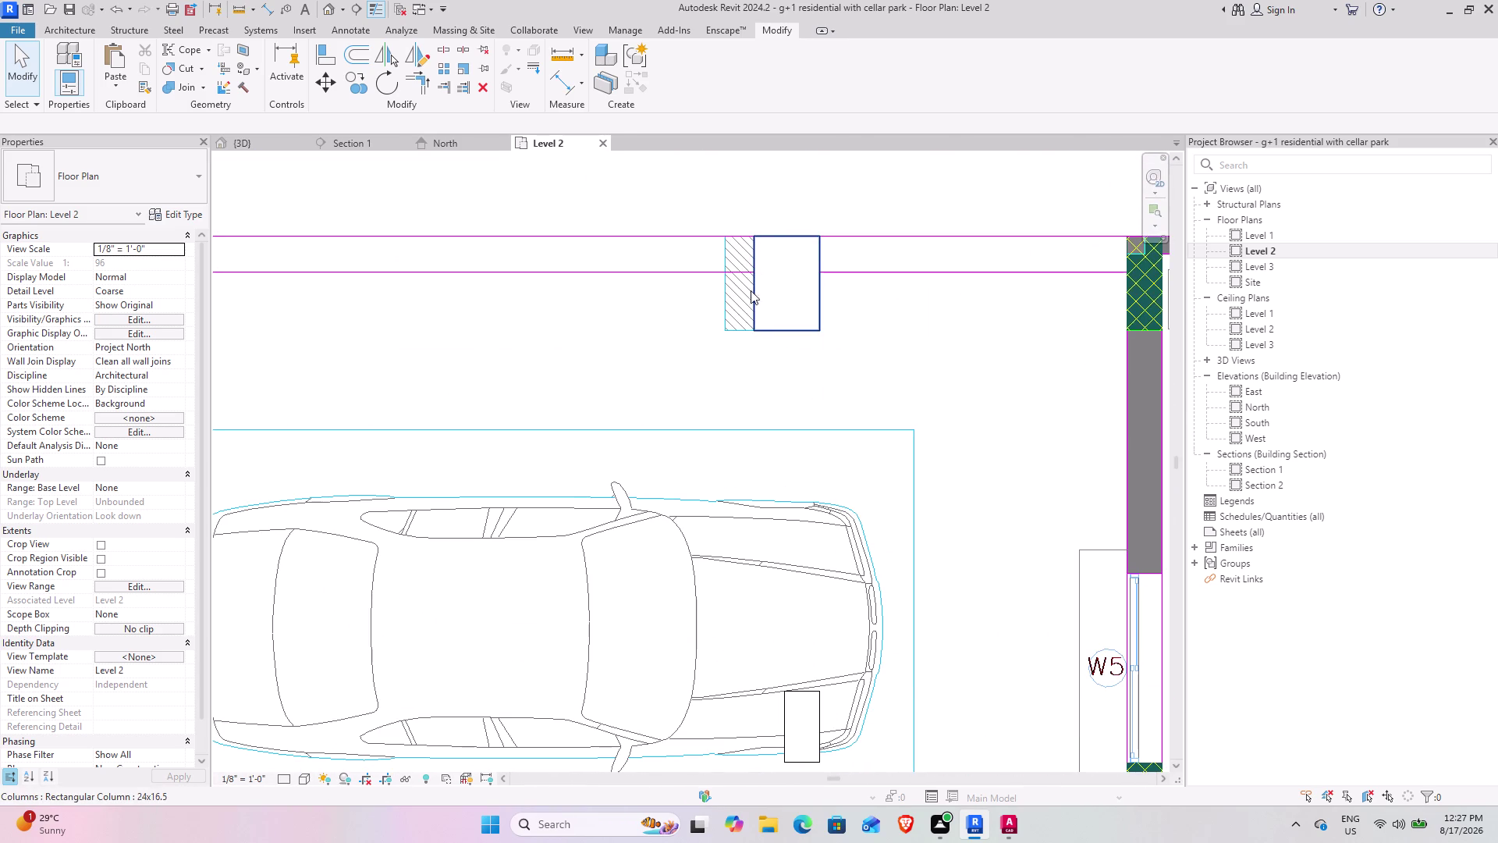
click(767, 326)
click(146, 198)
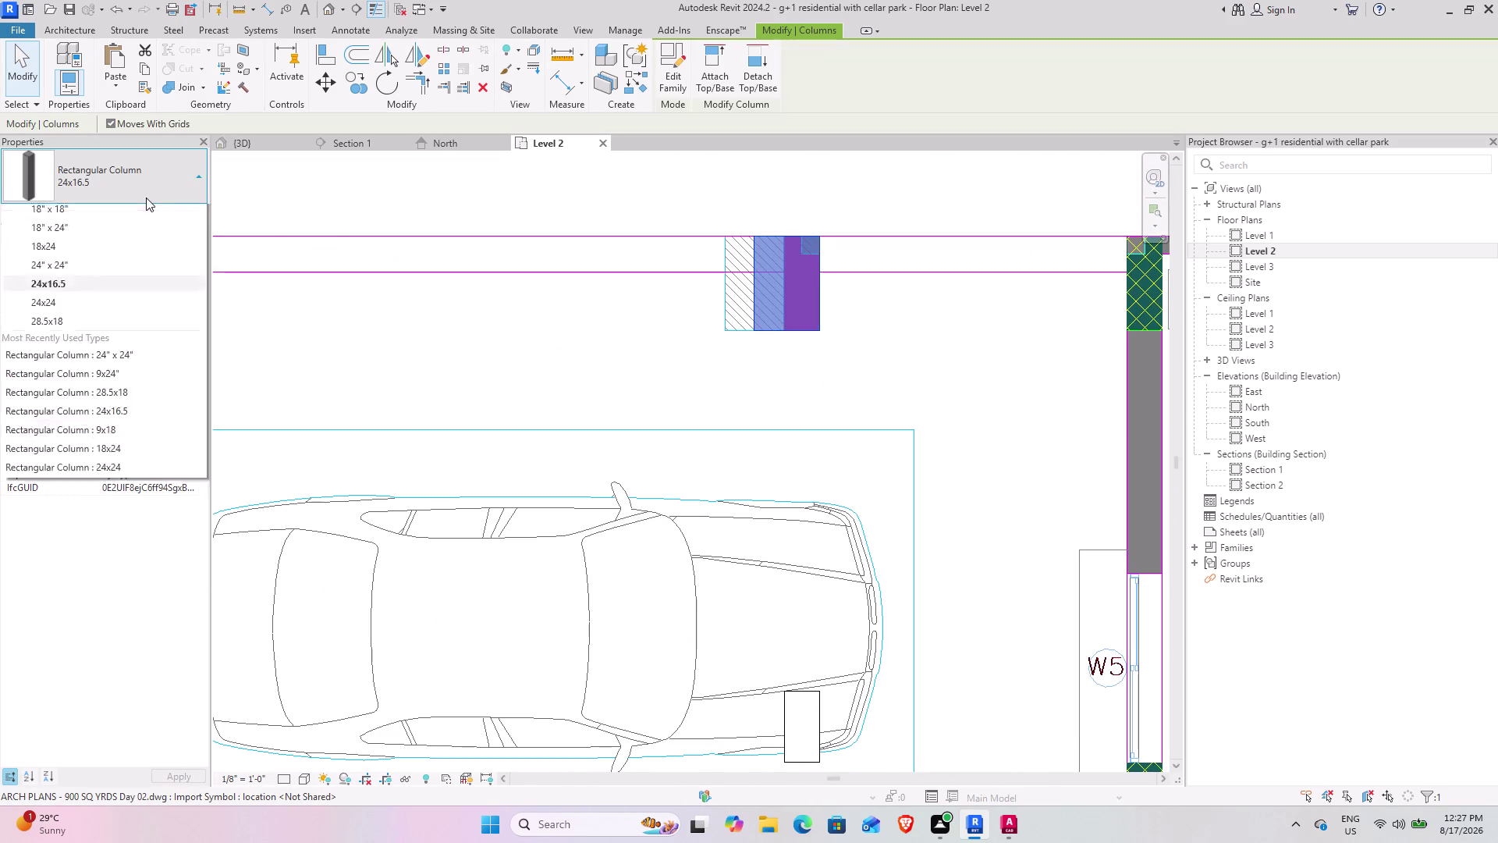
click(74, 383)
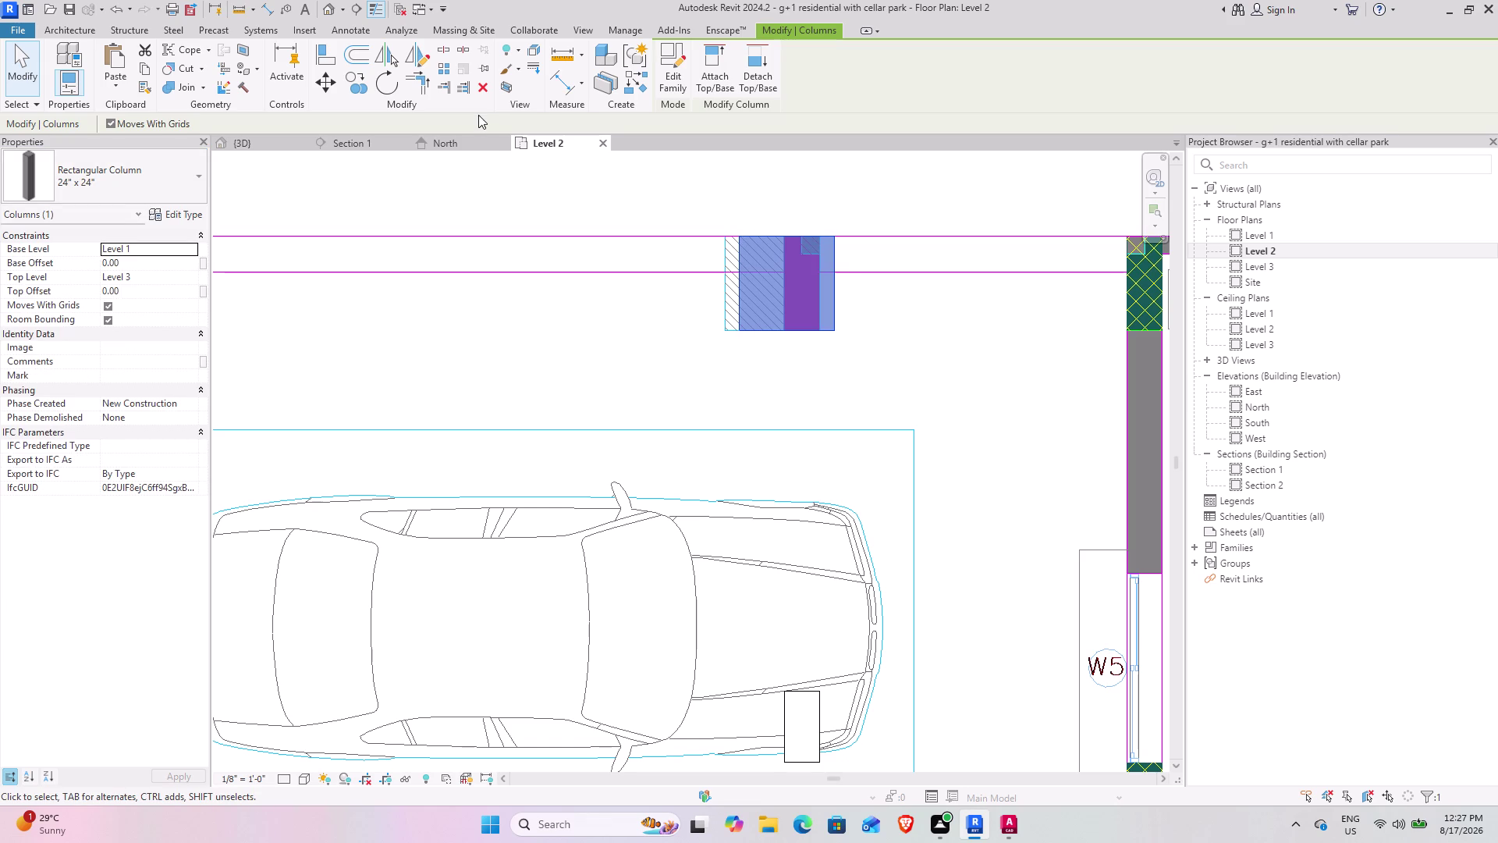
Align the resized column's edge flush with the adjoining wall face.
click(339, 56)
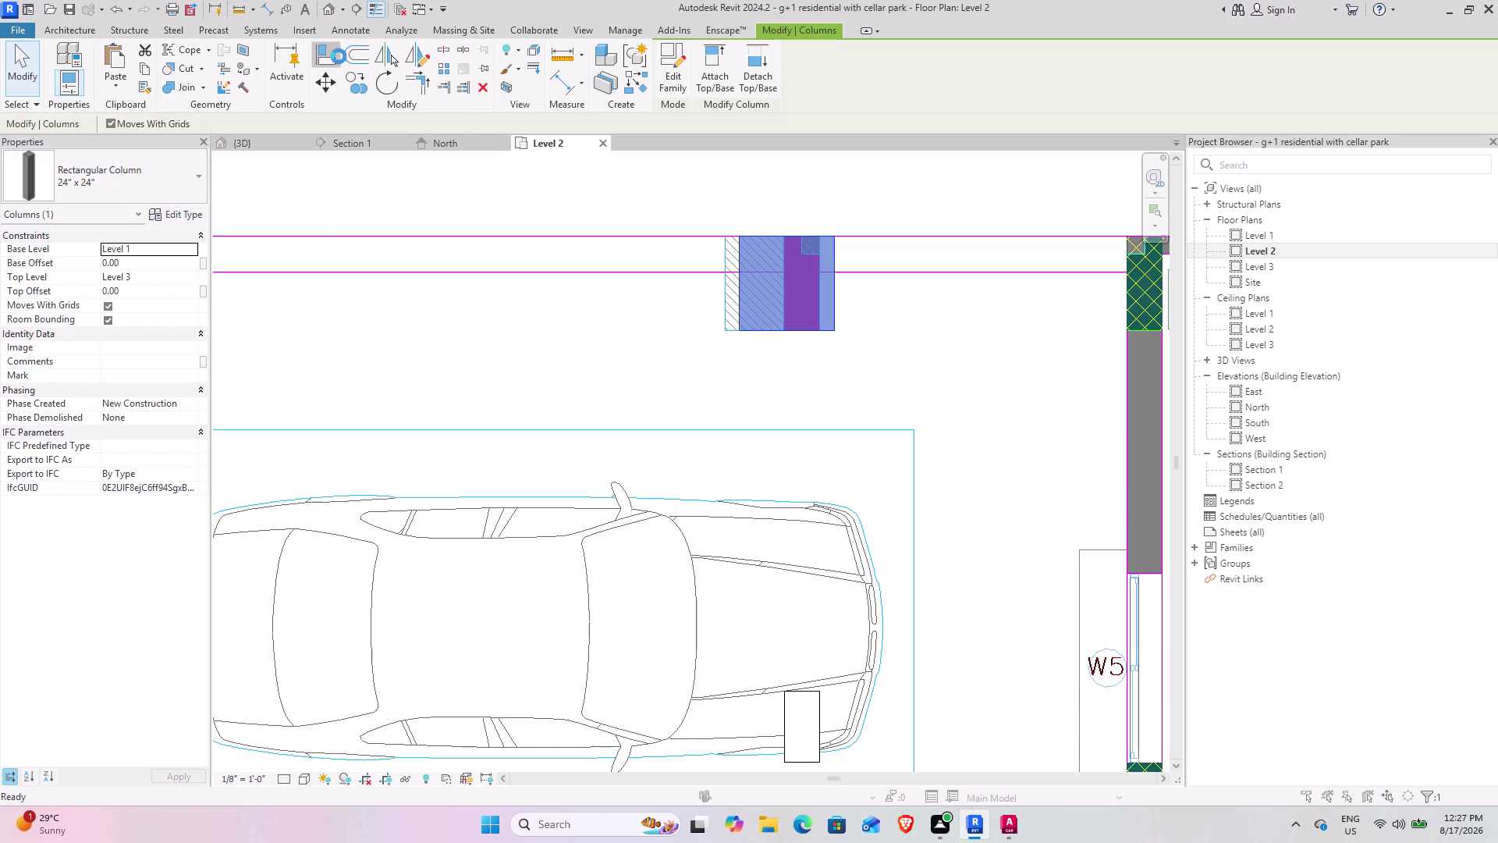
click(718, 372)
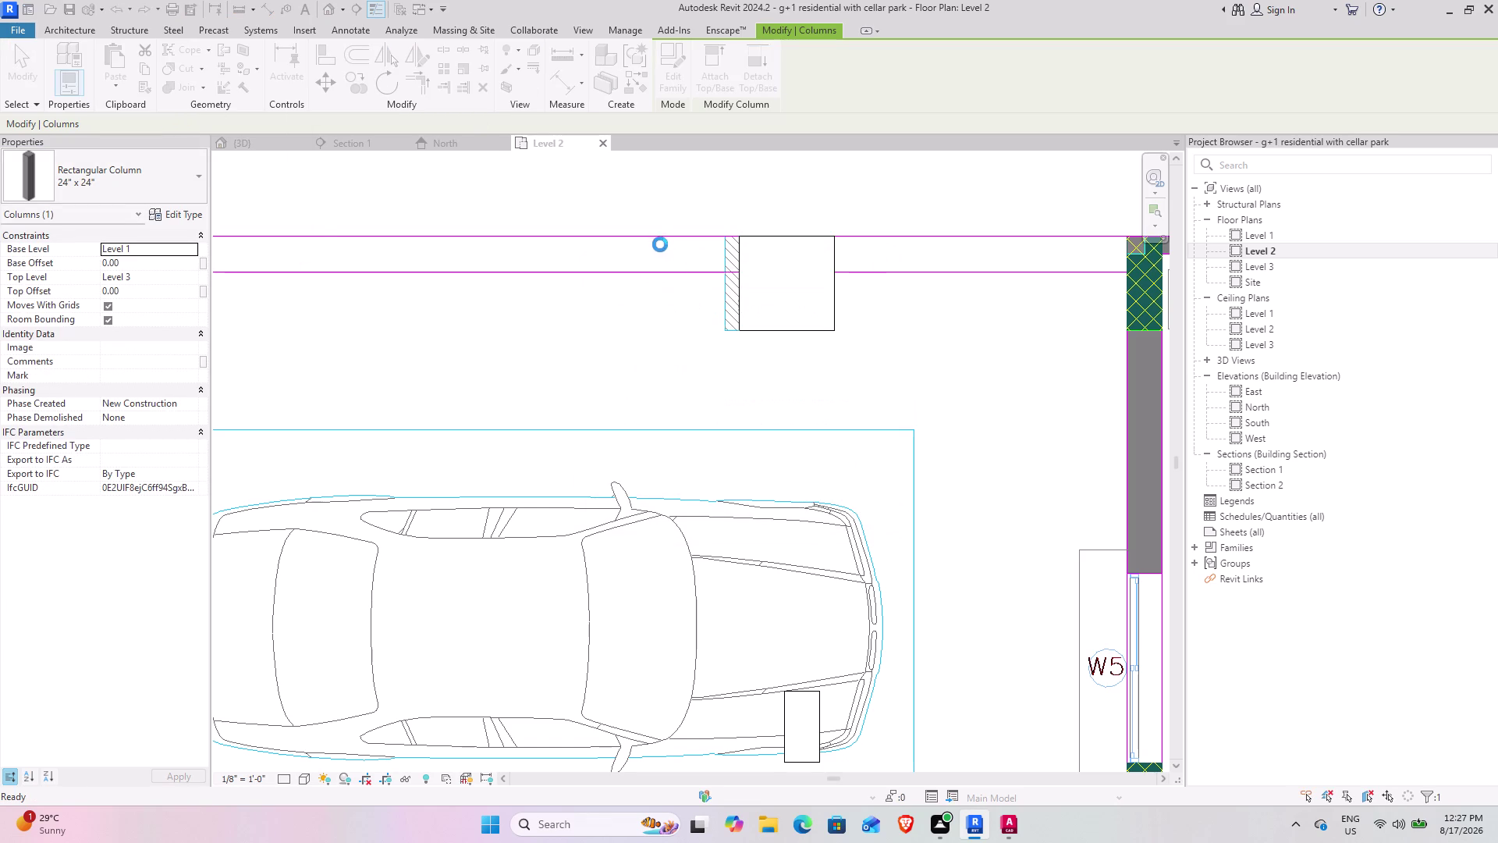
scroll(up, 3)
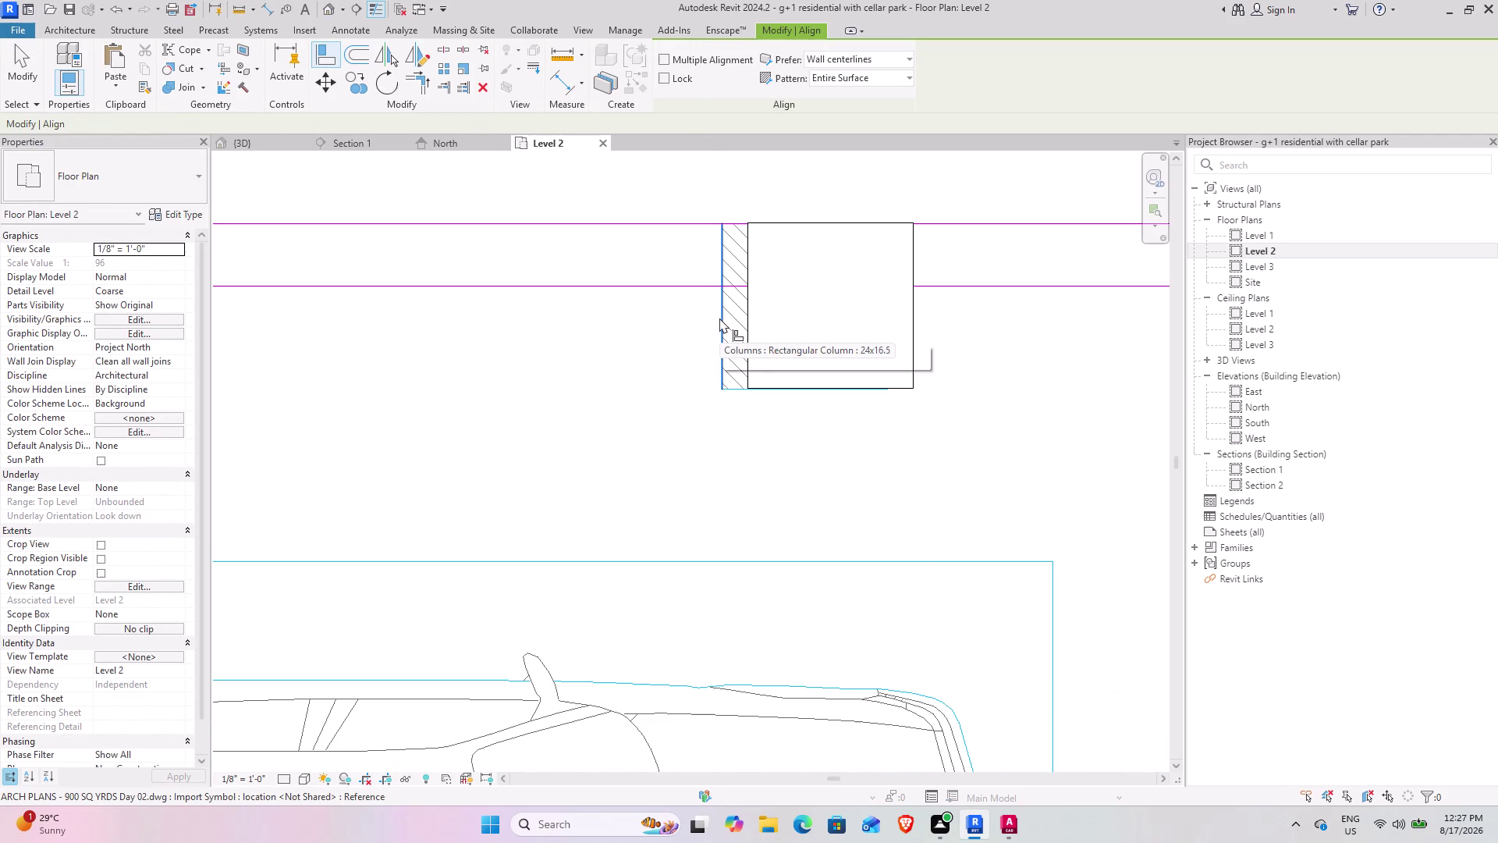
click(719, 317)
click(747, 319)
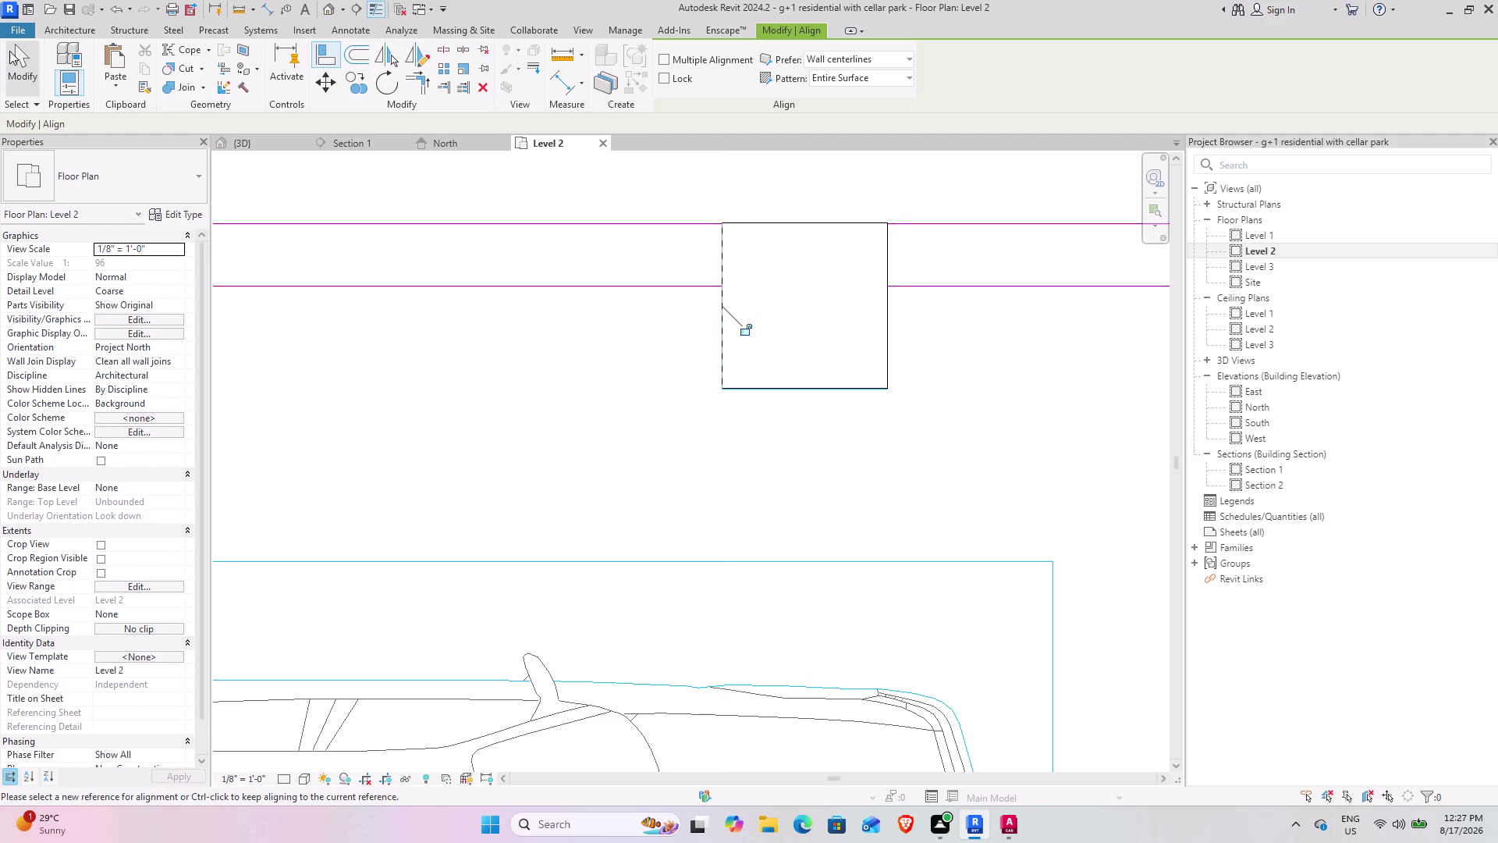
click(17, 66)
scroll(down, 3)
middle_drag(466, 367, 519, 204)
scroll(down, 3)
middle_drag(489, 365, 499, 291)
middle_drag(483, 345, 857, 319)
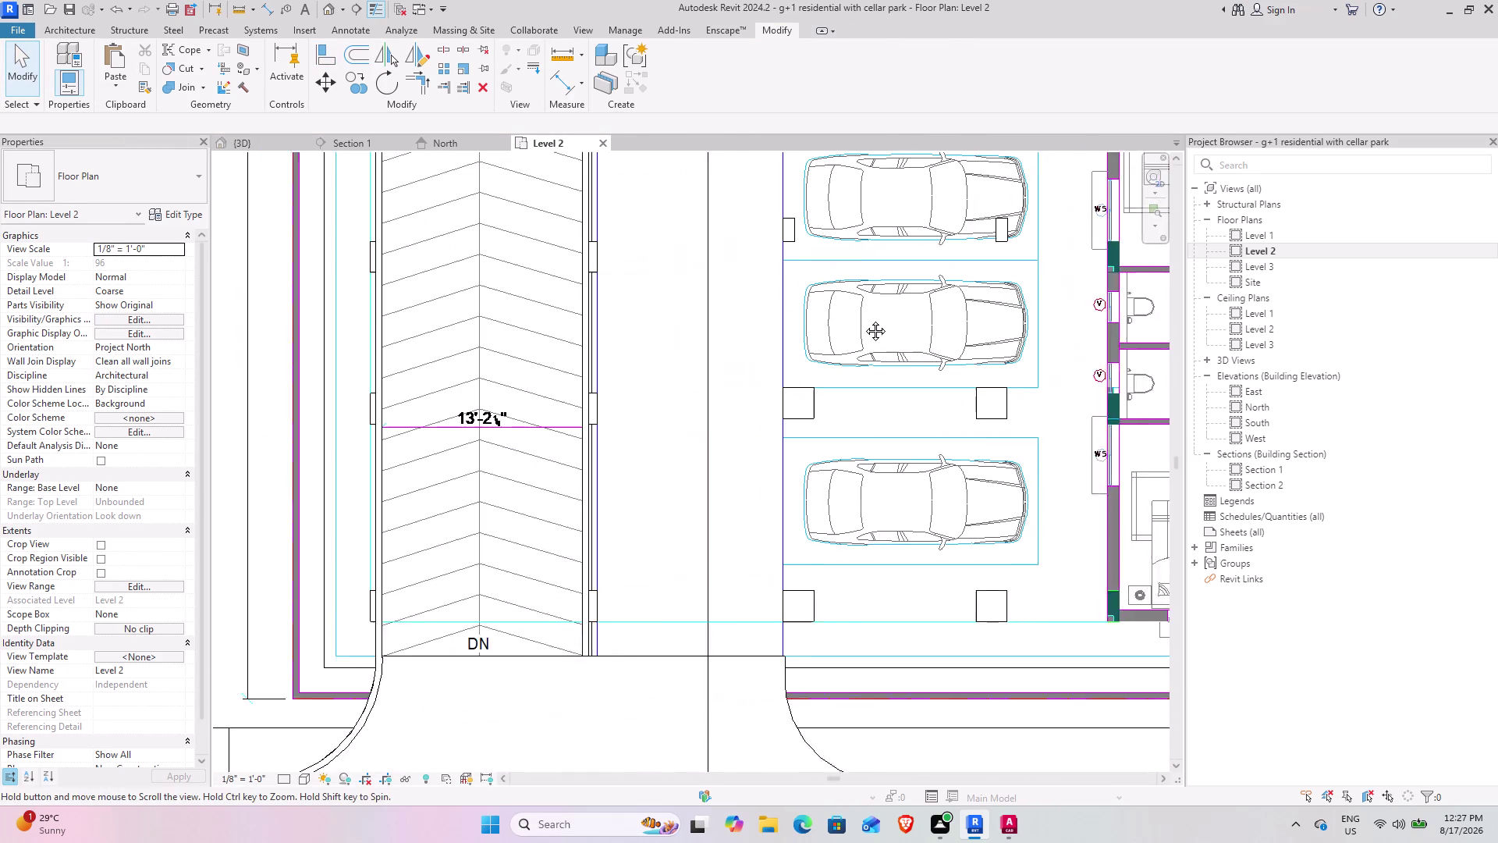
middle_drag(857, 319, 869, 318)
scroll(down, 3)
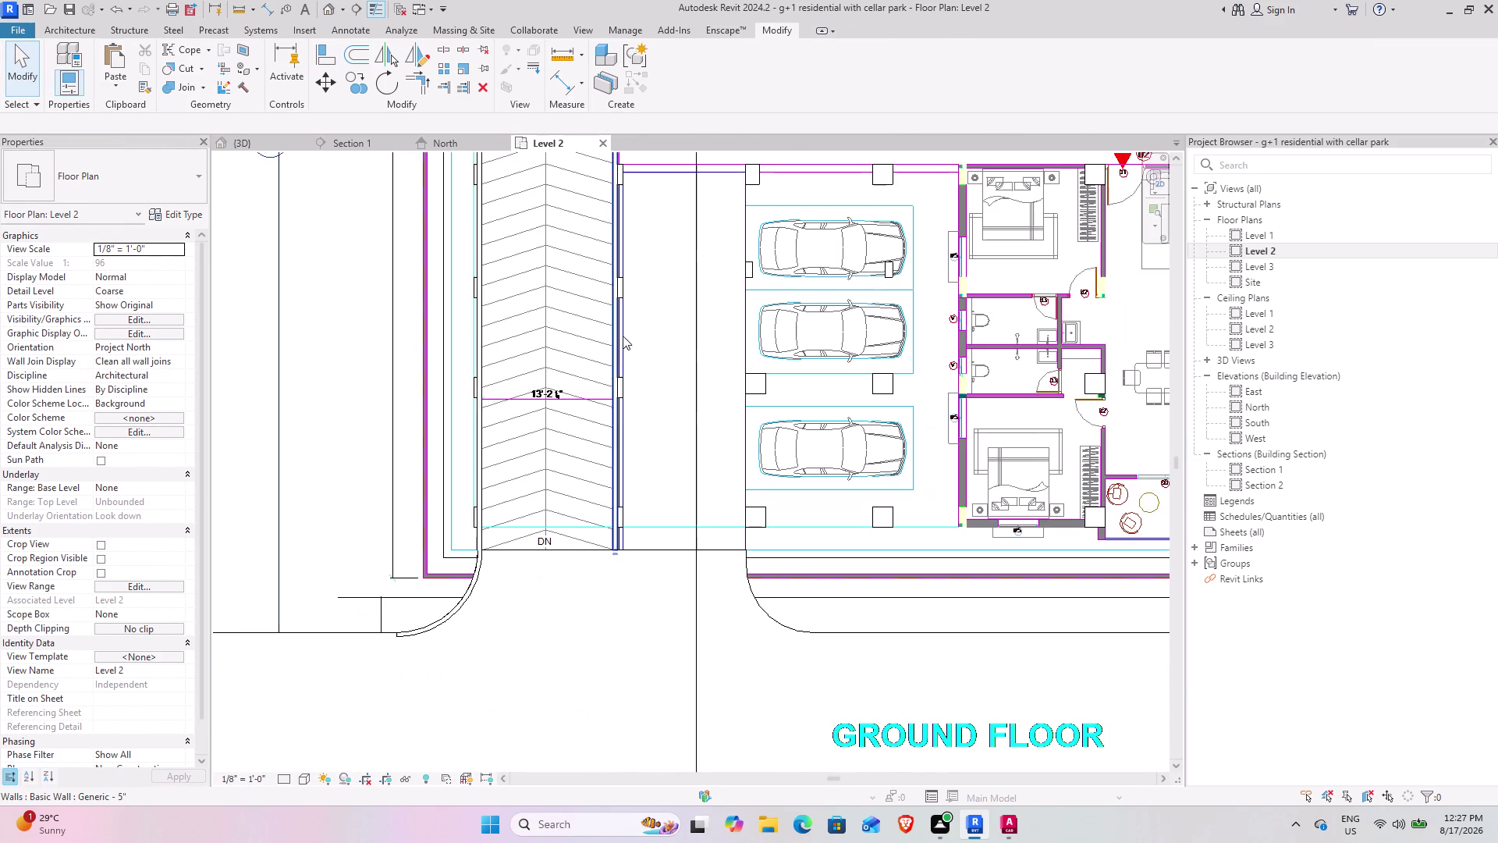
middle_drag(630, 284, 644, 447)
scroll(up, 3)
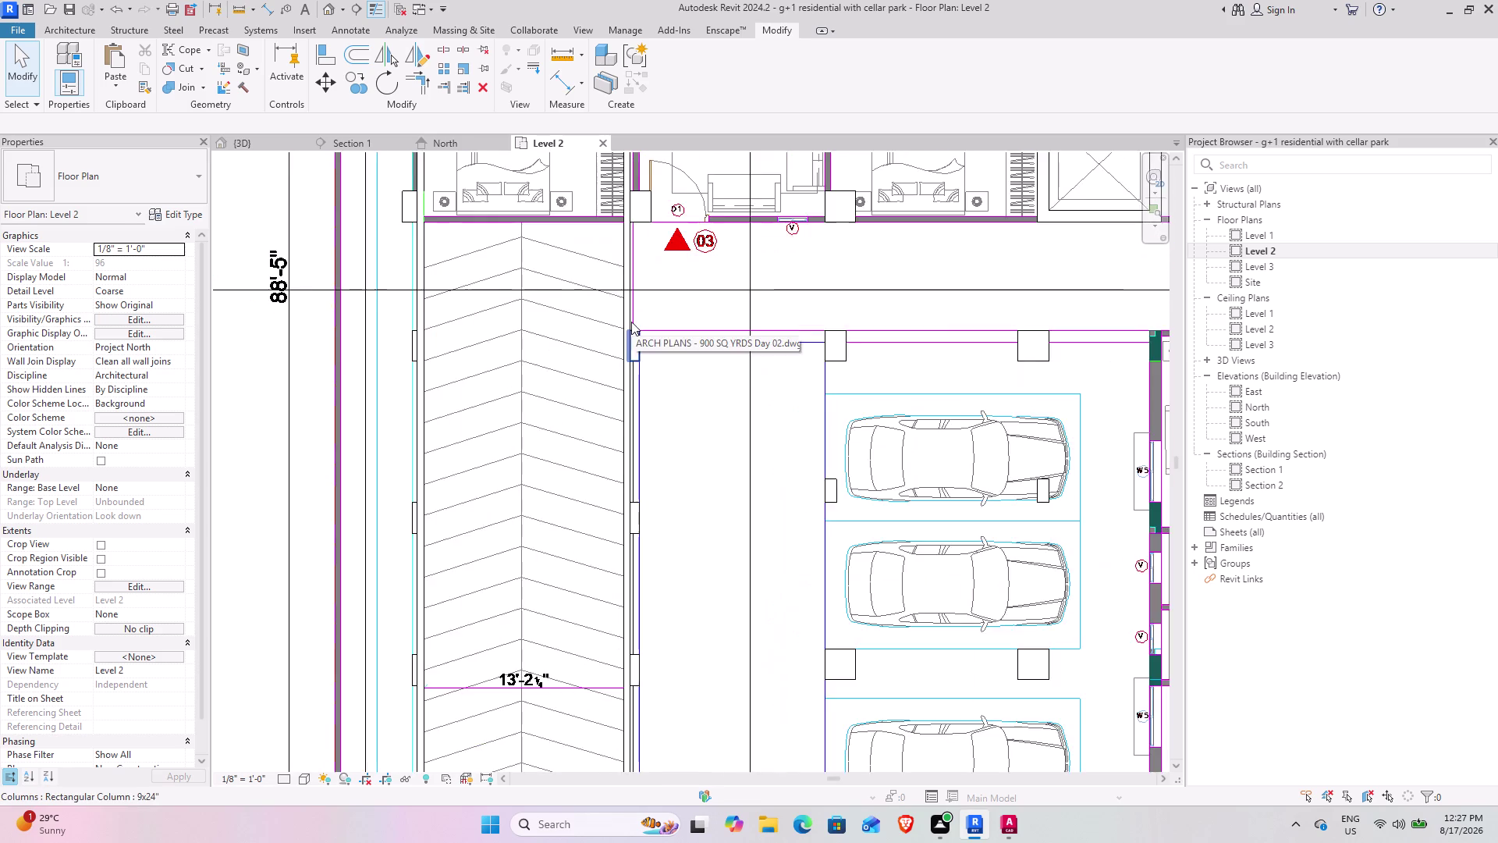
scroll(up, 3)
scroll(down, 3)
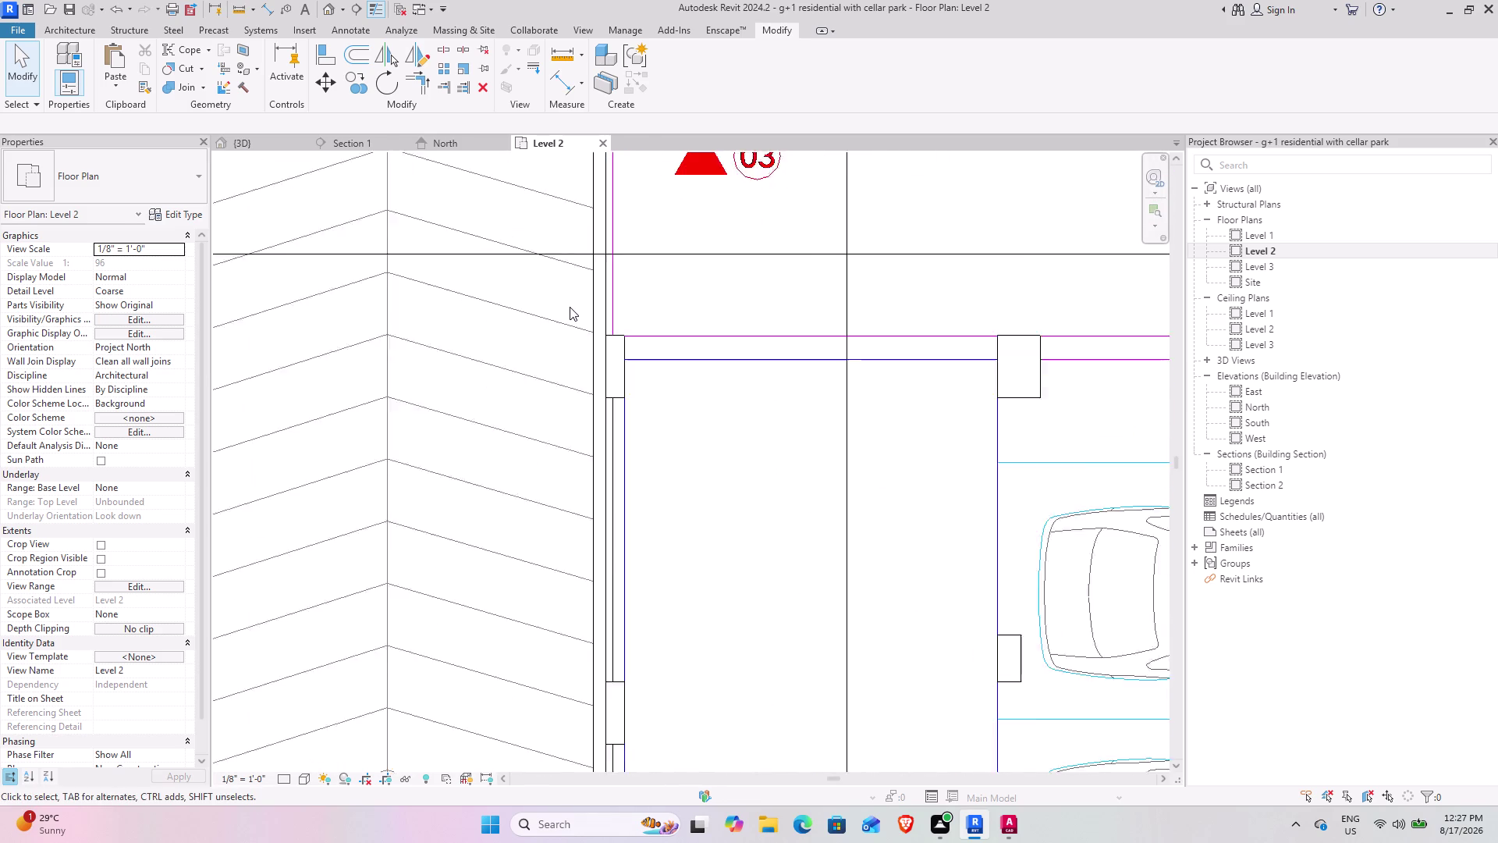
scroll(down, 3)
scroll(down, 3)
middle_drag(184, 359, 394, 366)
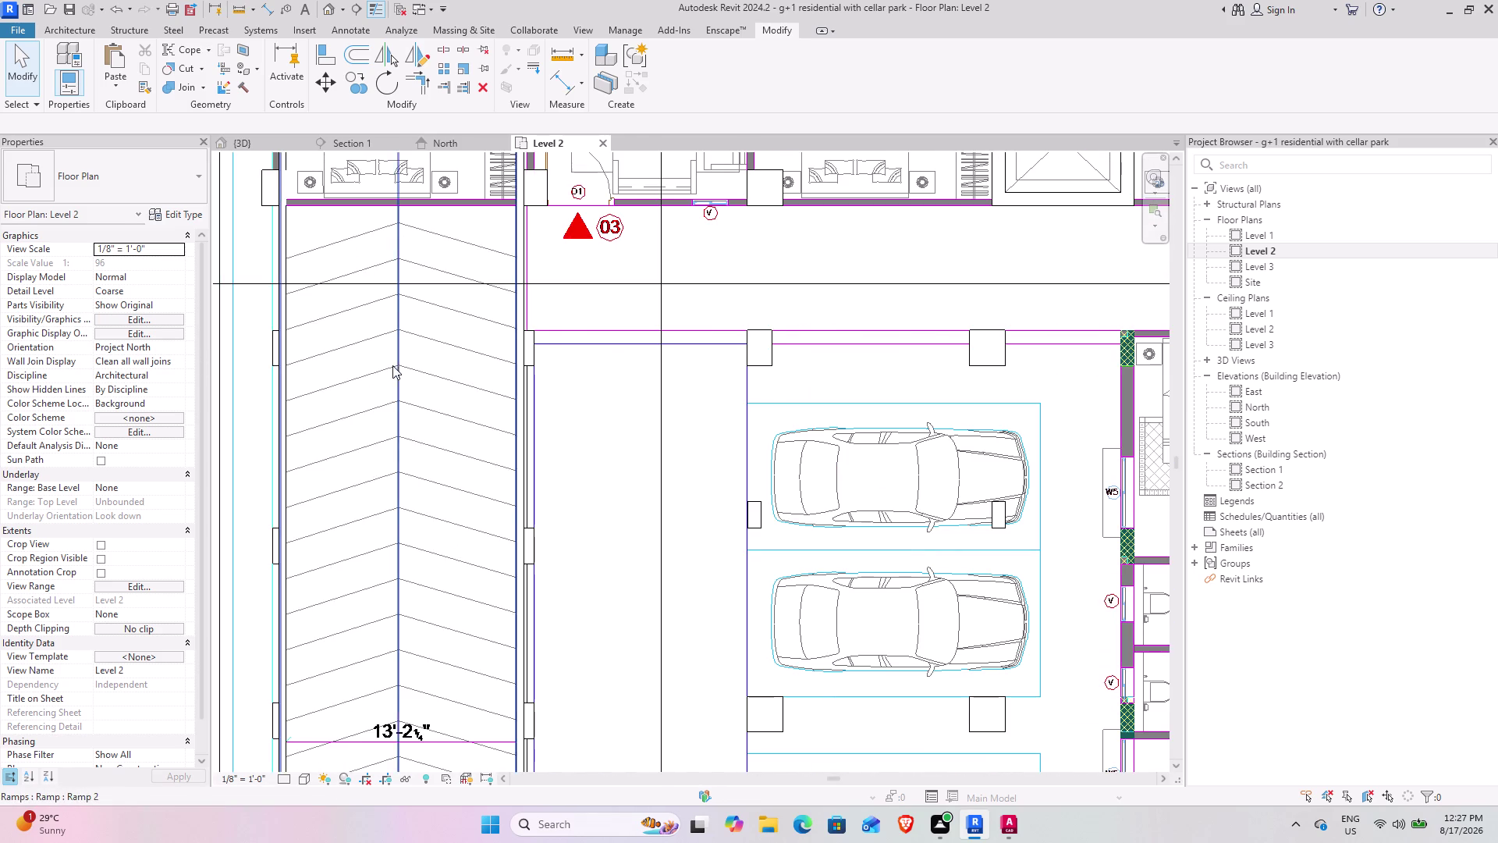
middle_drag(388, 365, 724, 379)
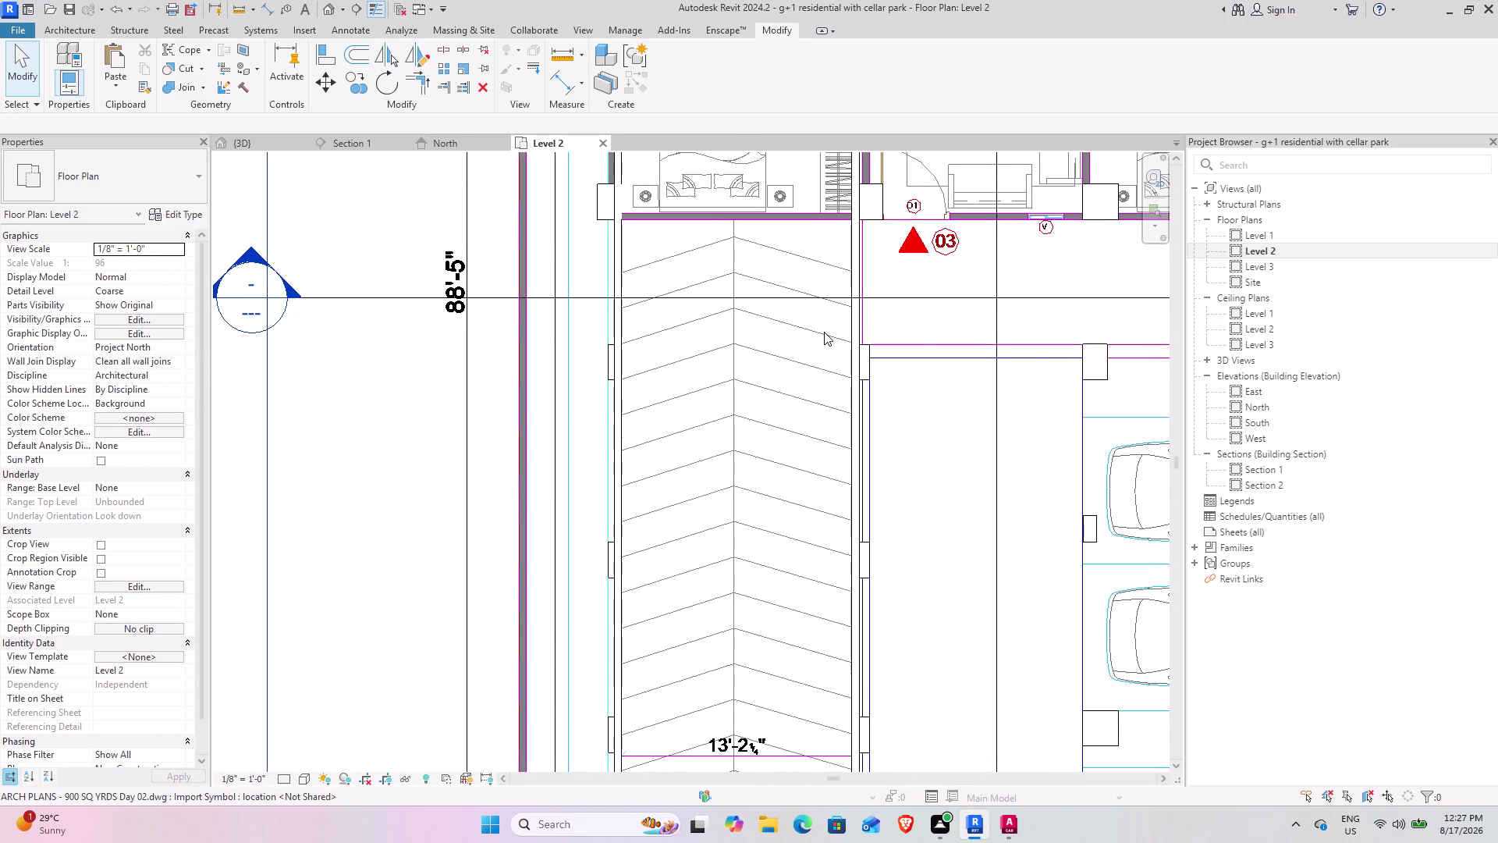
scroll(down, 3)
middle_drag(937, 321, 630, 316)
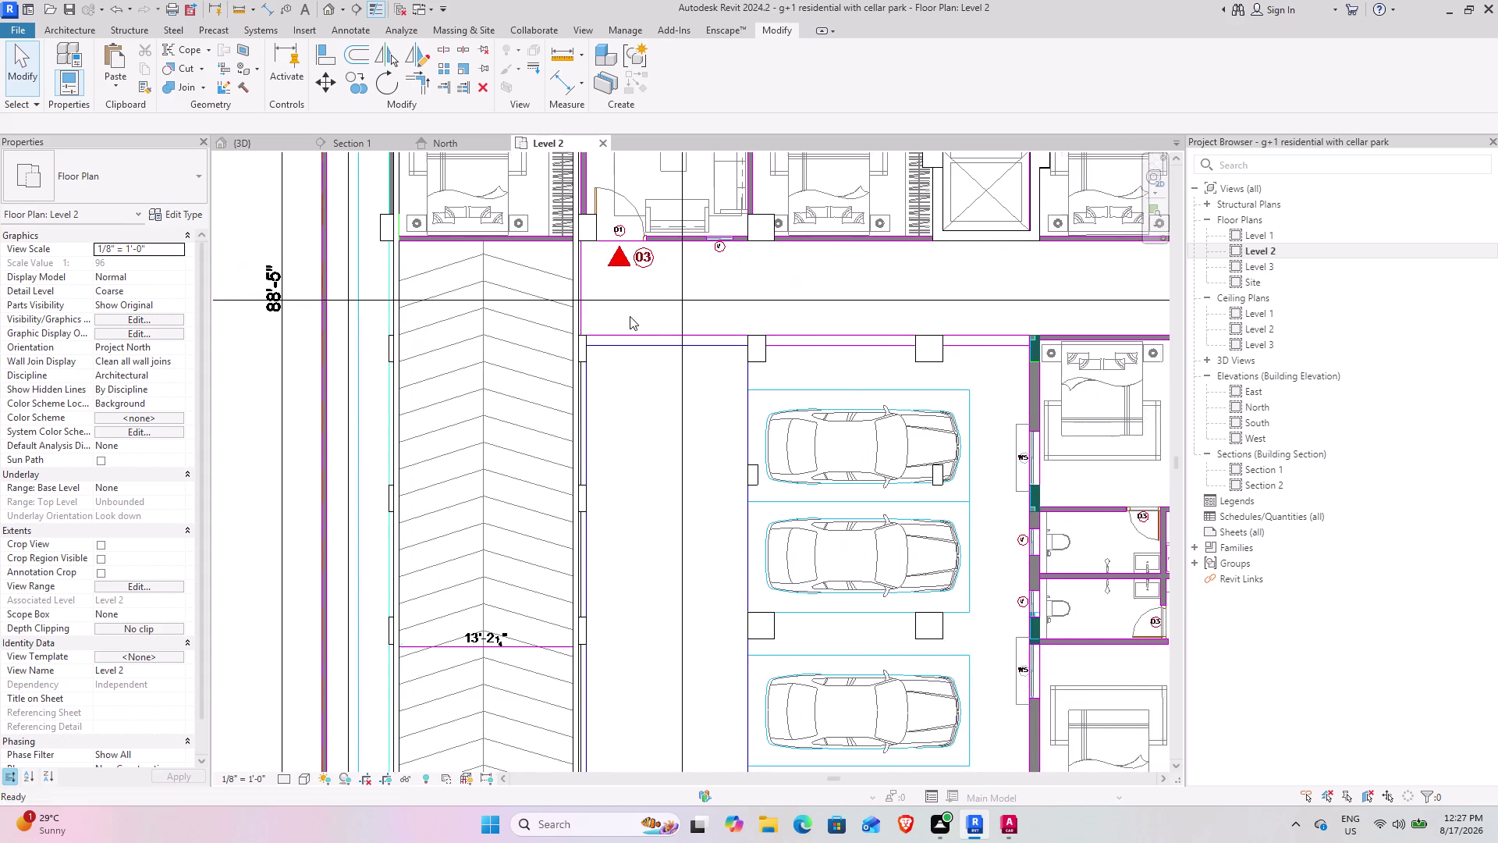
middle_drag(866, 302, 559, 438)
middle_drag(1005, 387, 749, 382)
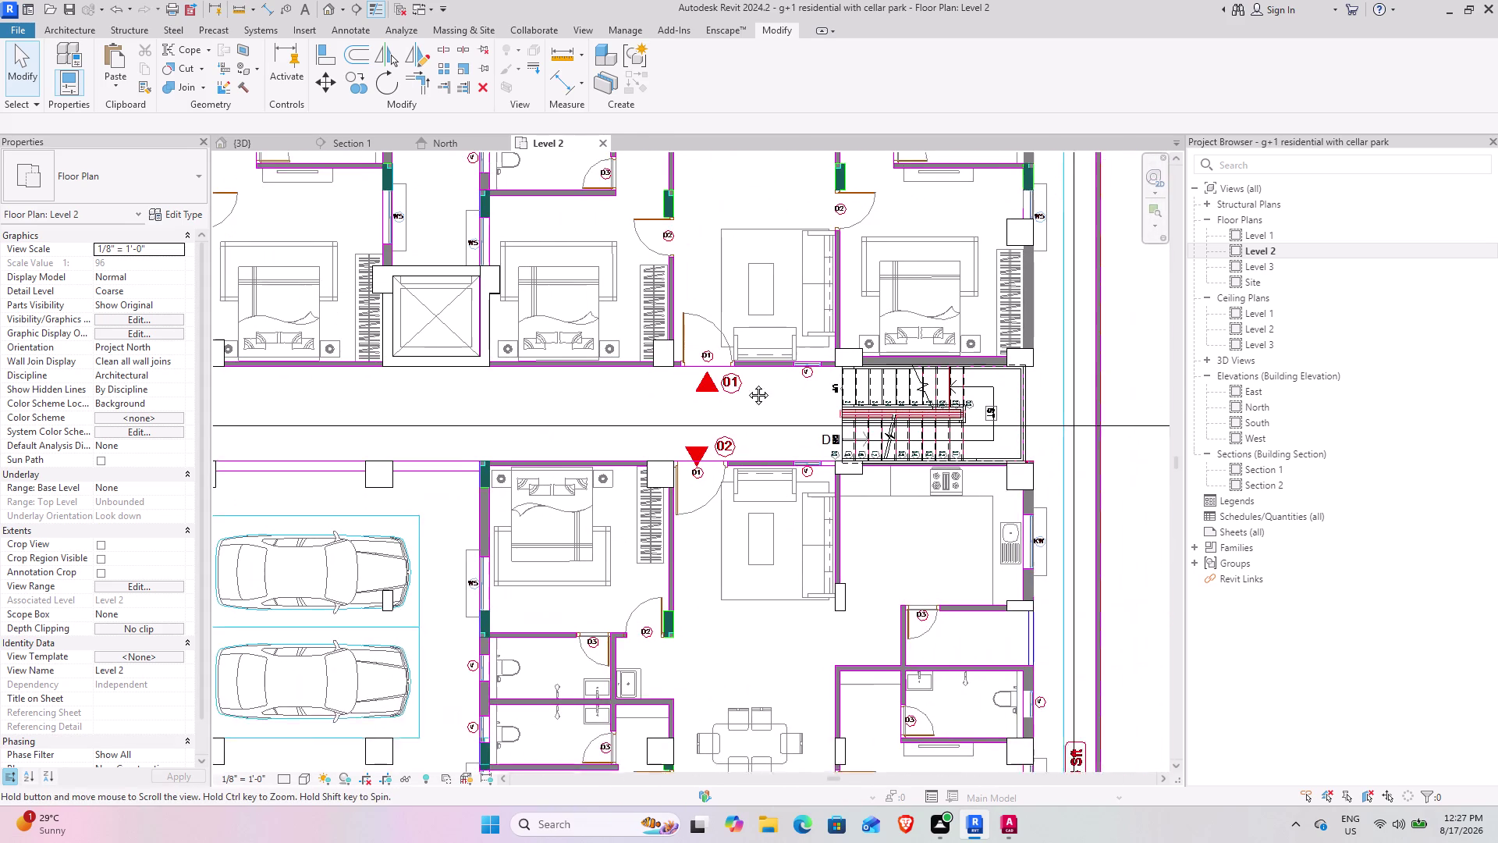
middle_drag(749, 382, 746, 385)
scroll(up, 3)
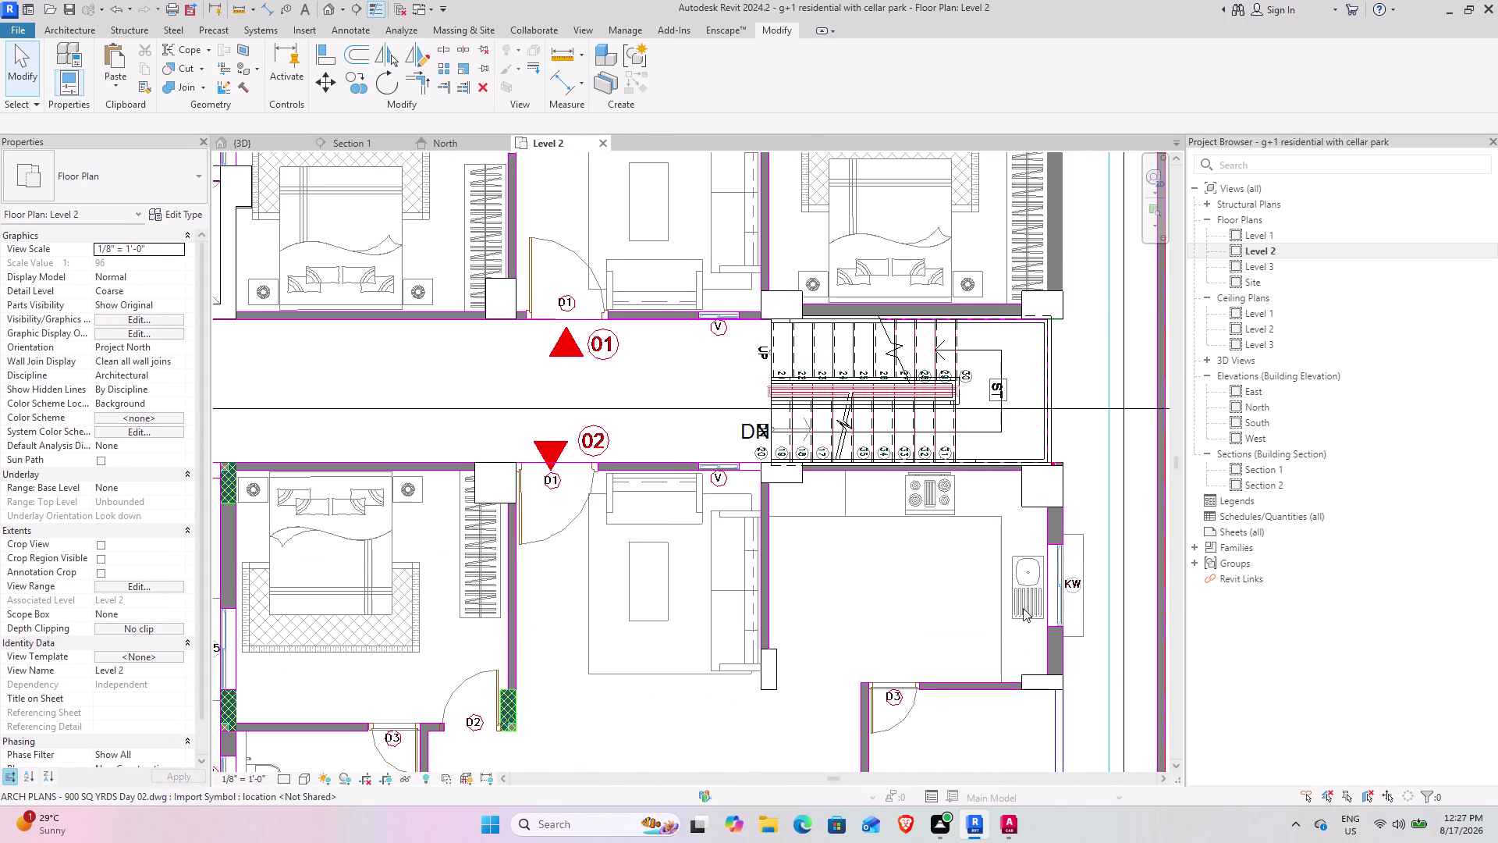
middle_drag(977, 586, 1000, 395)
middle_drag(664, 490, 810, 366)
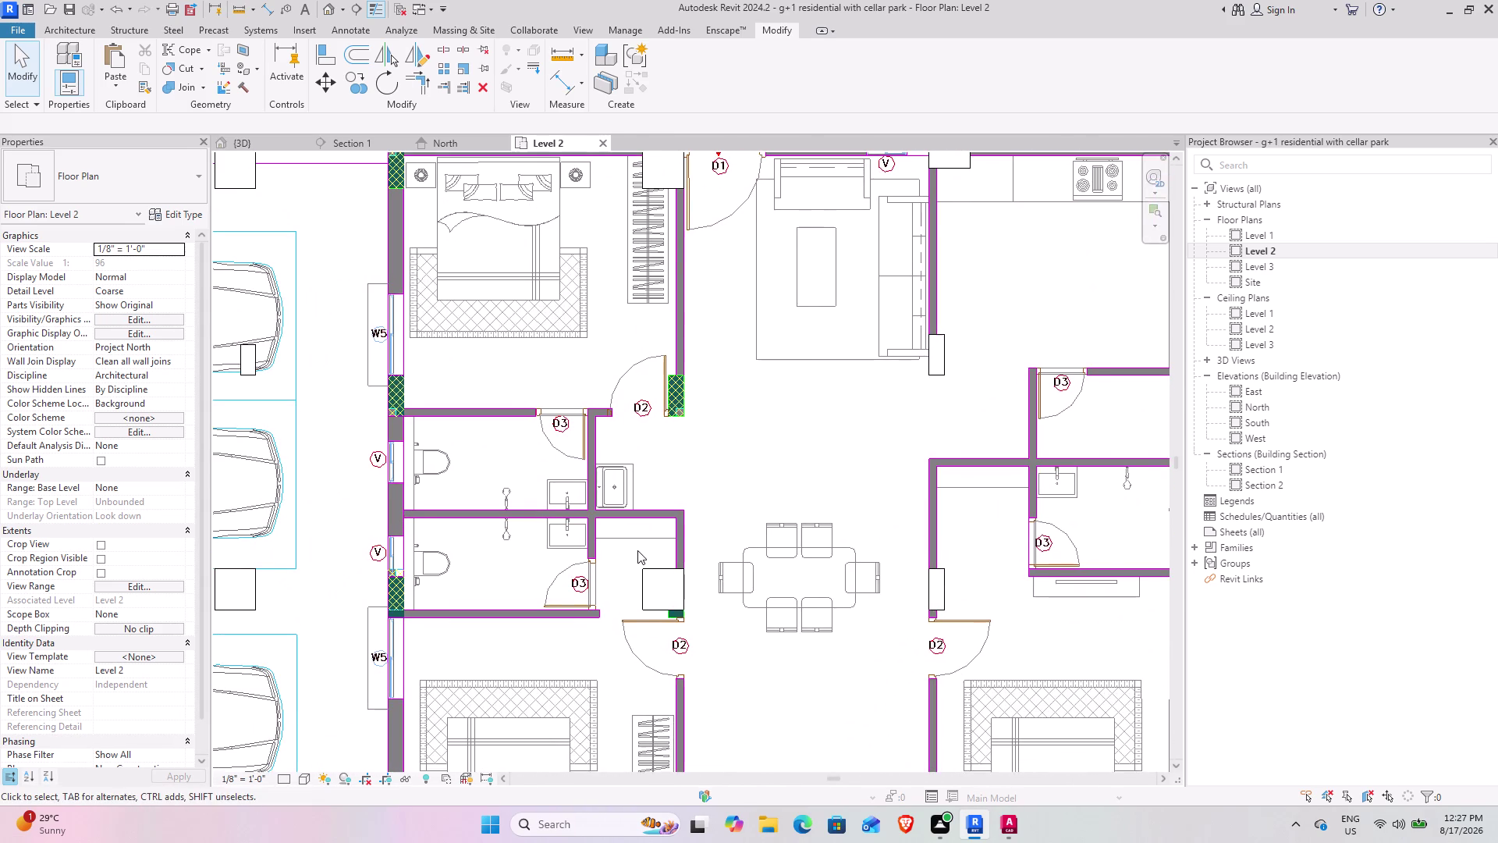
middle_drag(701, 460, 755, 398)
middle_drag(446, 559, 628, 425)
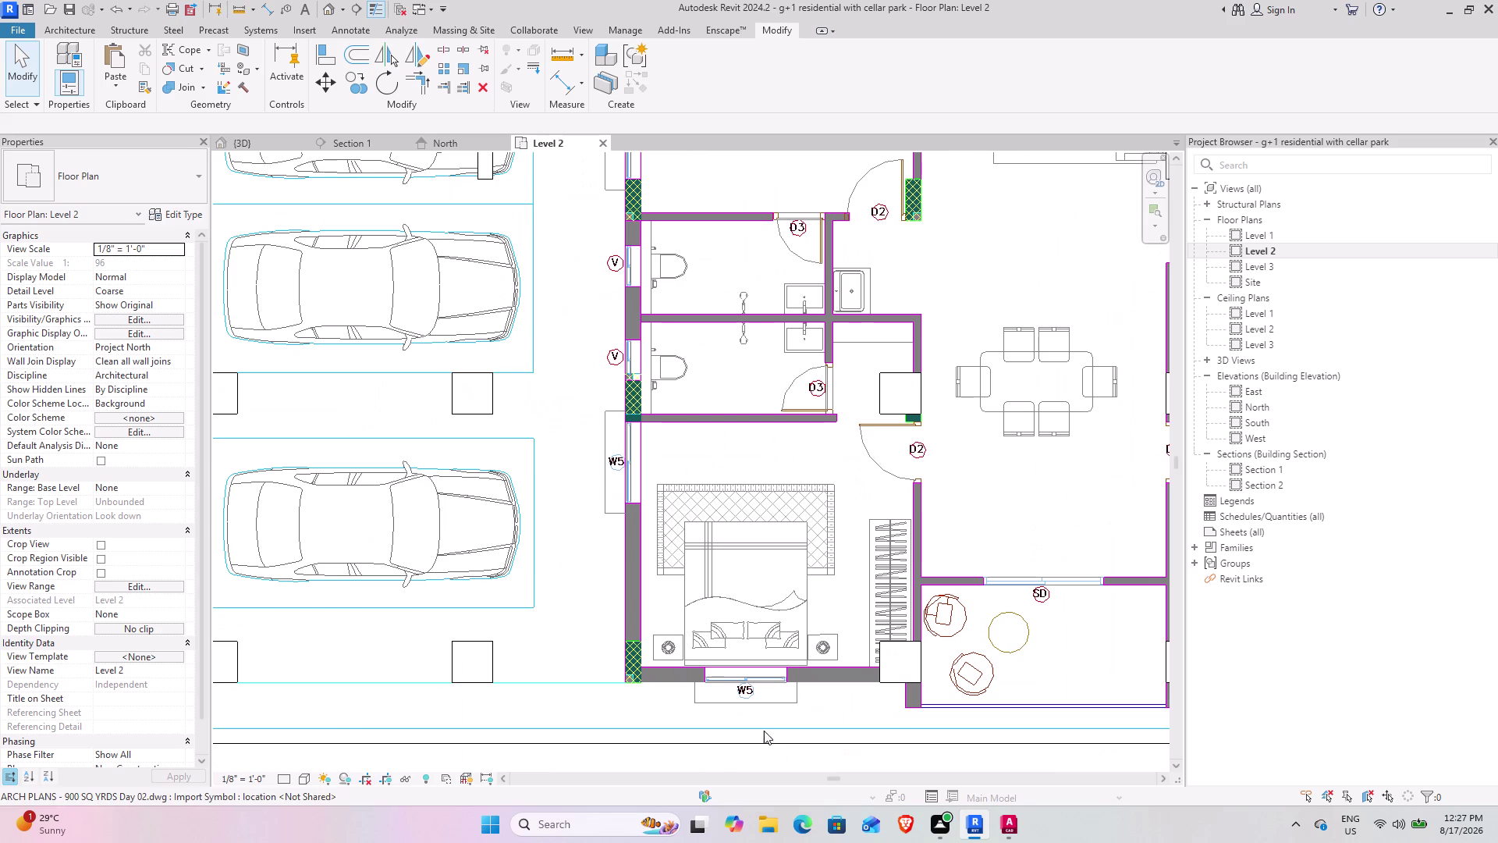
scroll(up, 3)
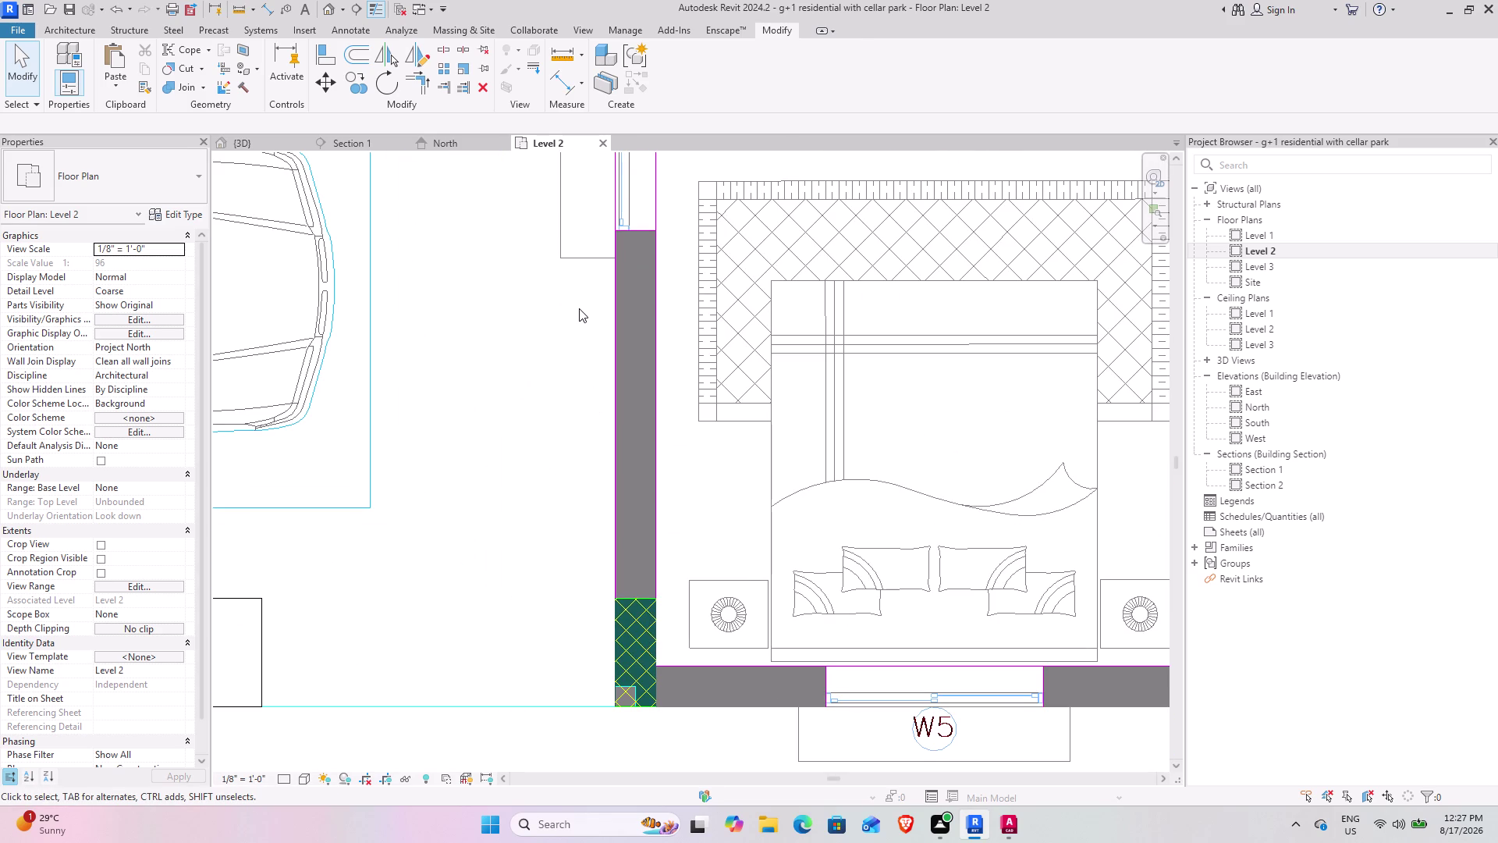
scroll(down, 3)
scroll(down, 3)
scroll(down, 3)
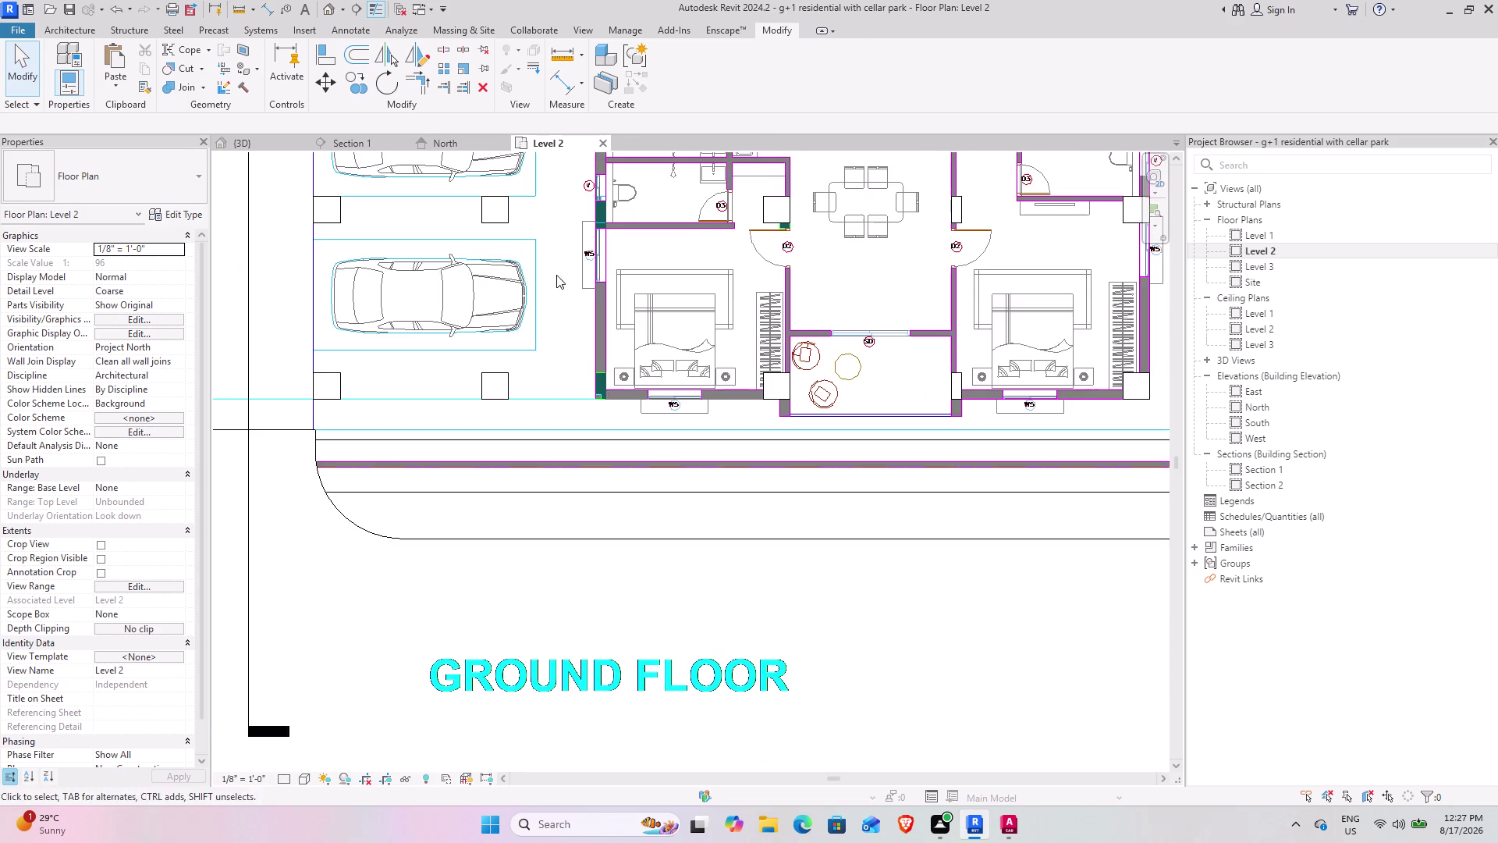
middle_drag(554, 274, 511, 458)
middle_drag(464, 434, 530, 495)
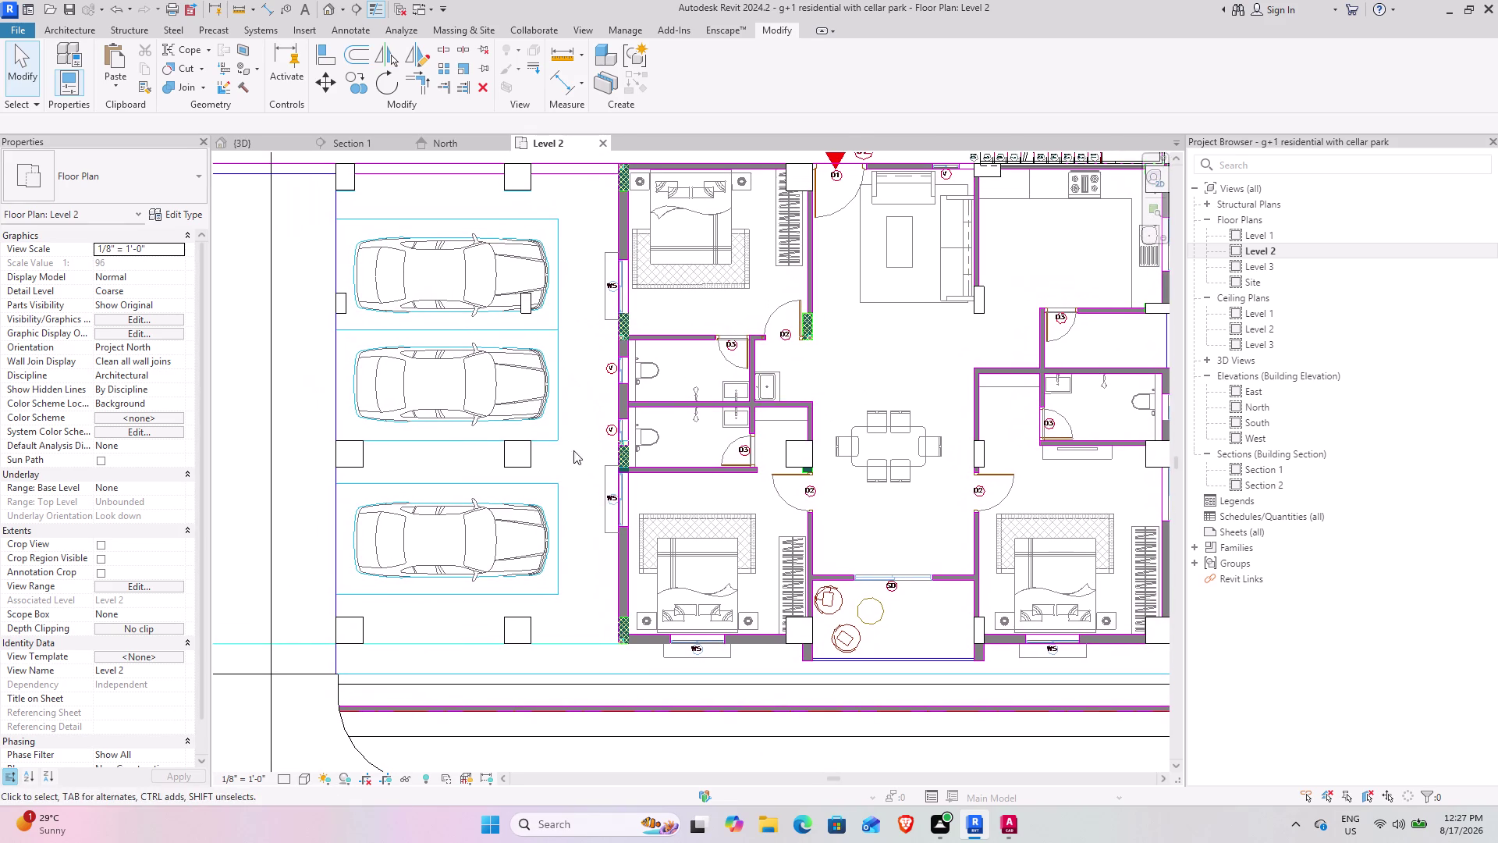
middle_drag(639, 331, 658, 426)
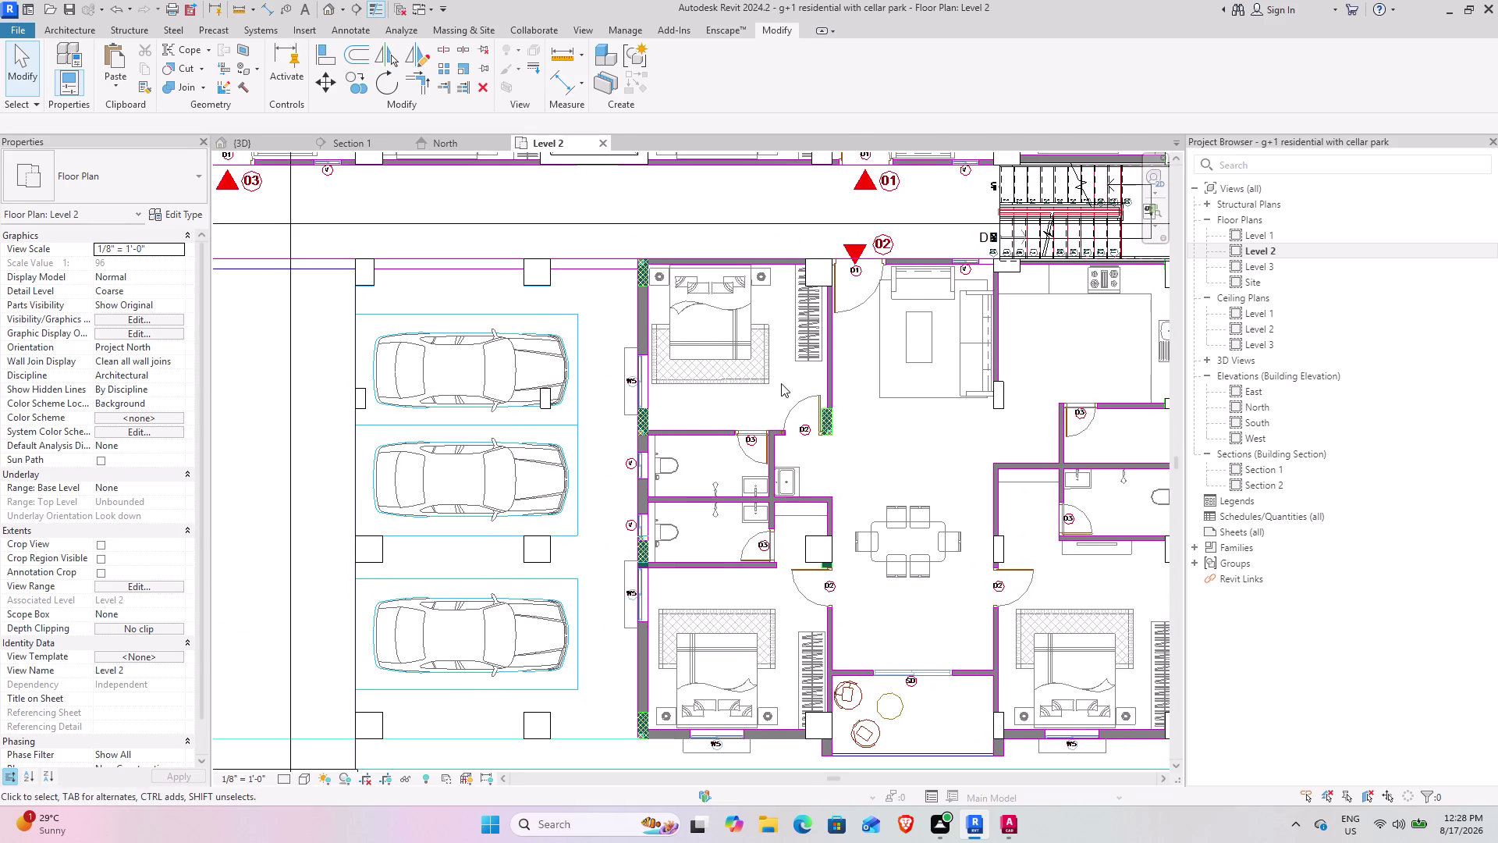
scroll(down, 3)
scroll(down, 3)
middle_drag(677, 323, 714, 467)
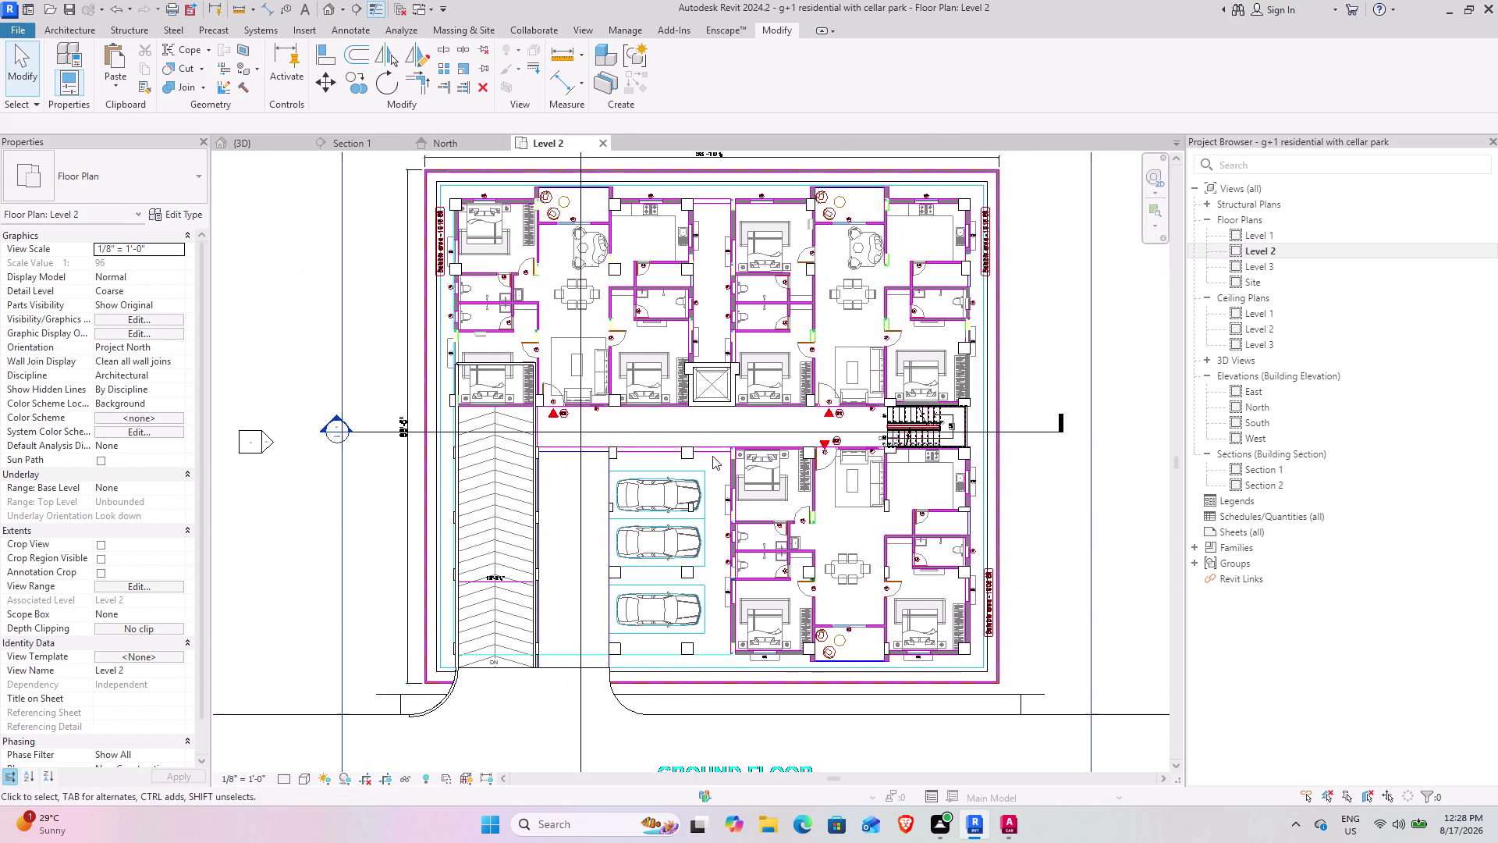
scroll(up, 3)
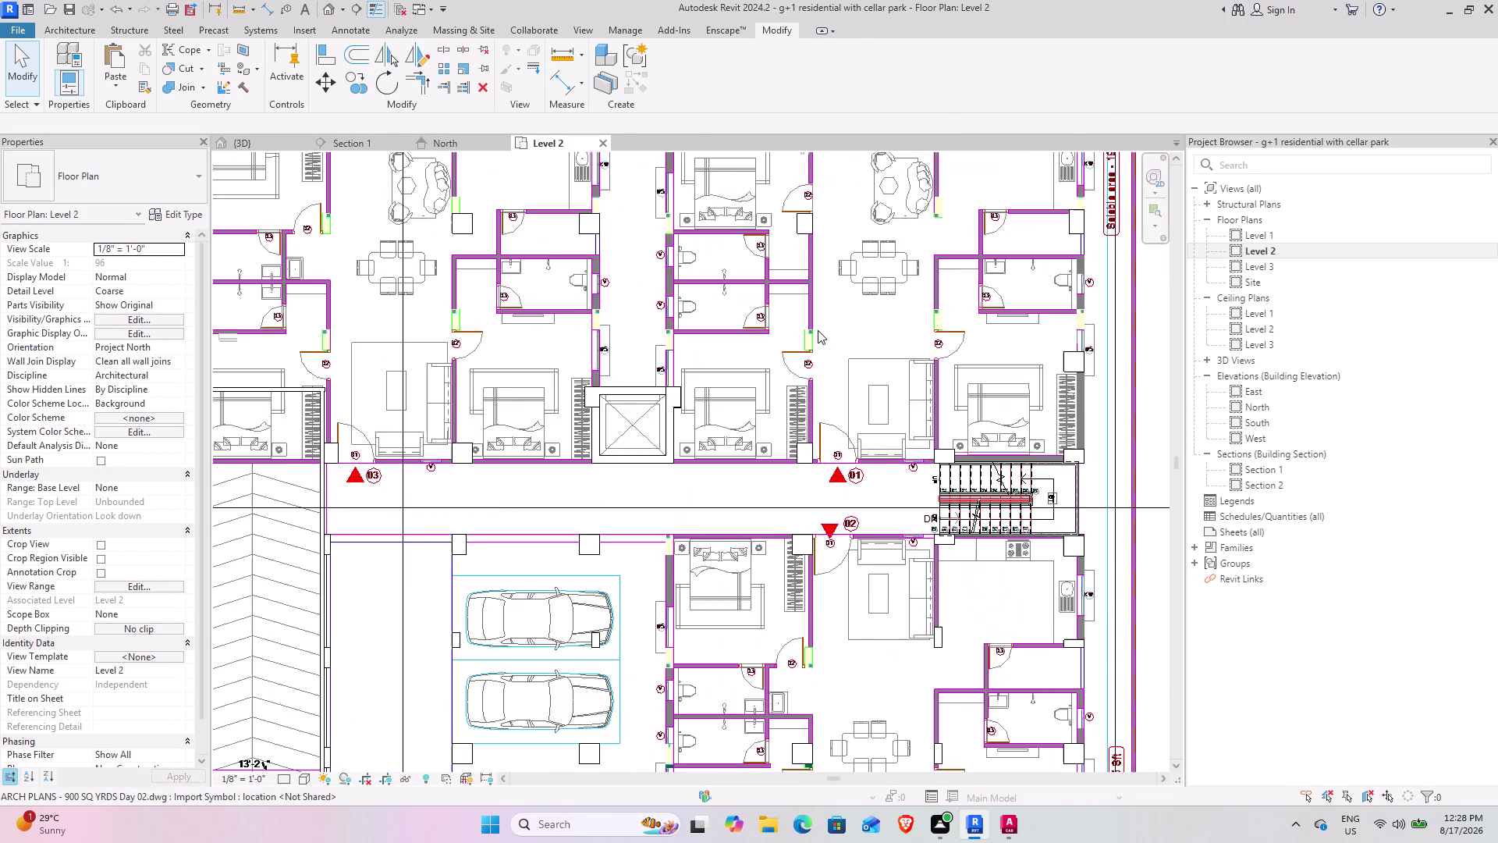
scroll(up, 3)
middle_drag(529, 406, 771, 431)
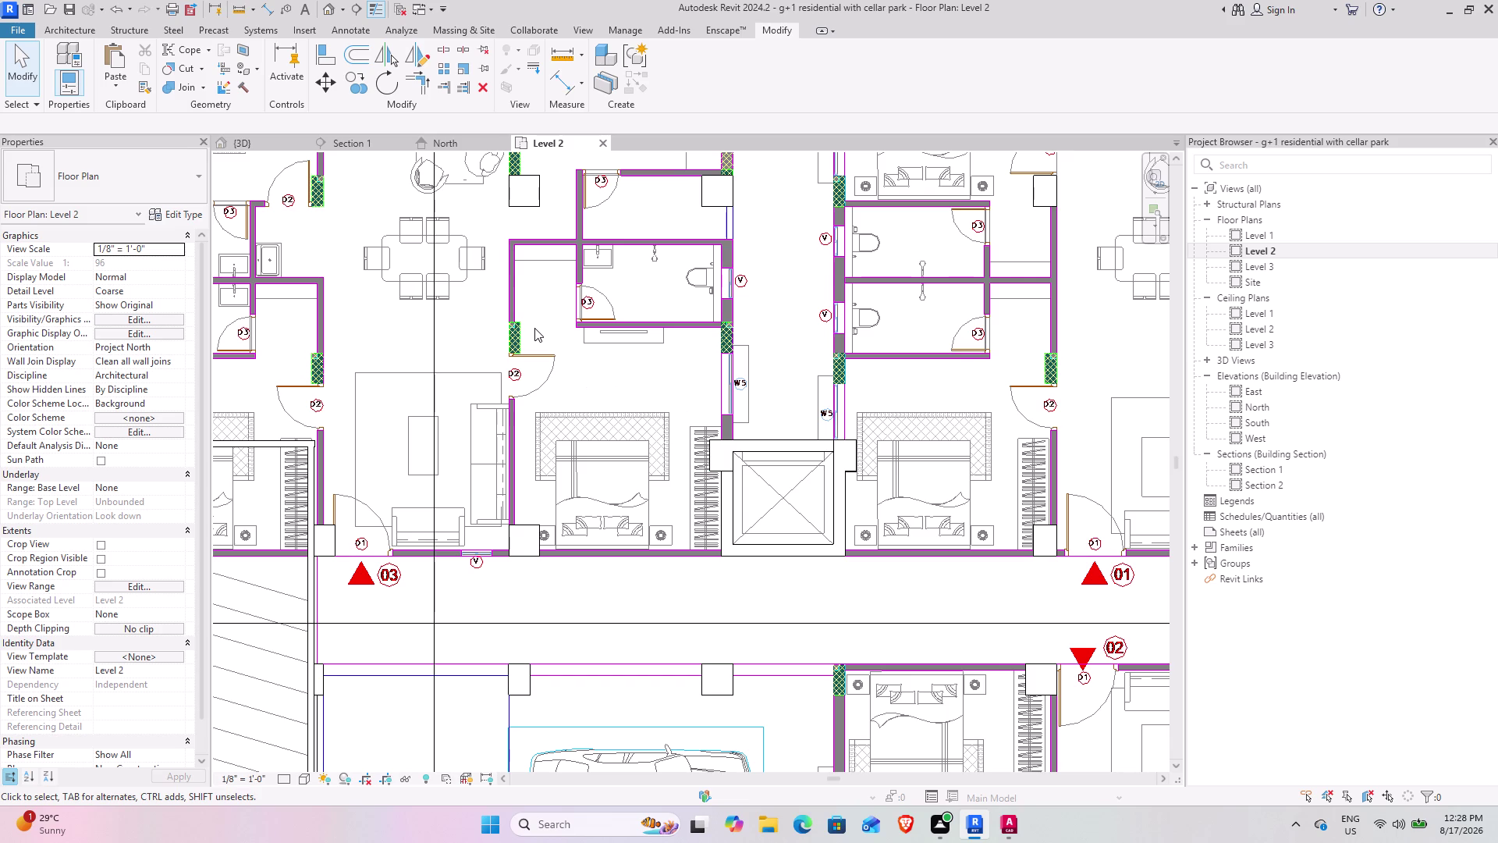
scroll(down, 3)
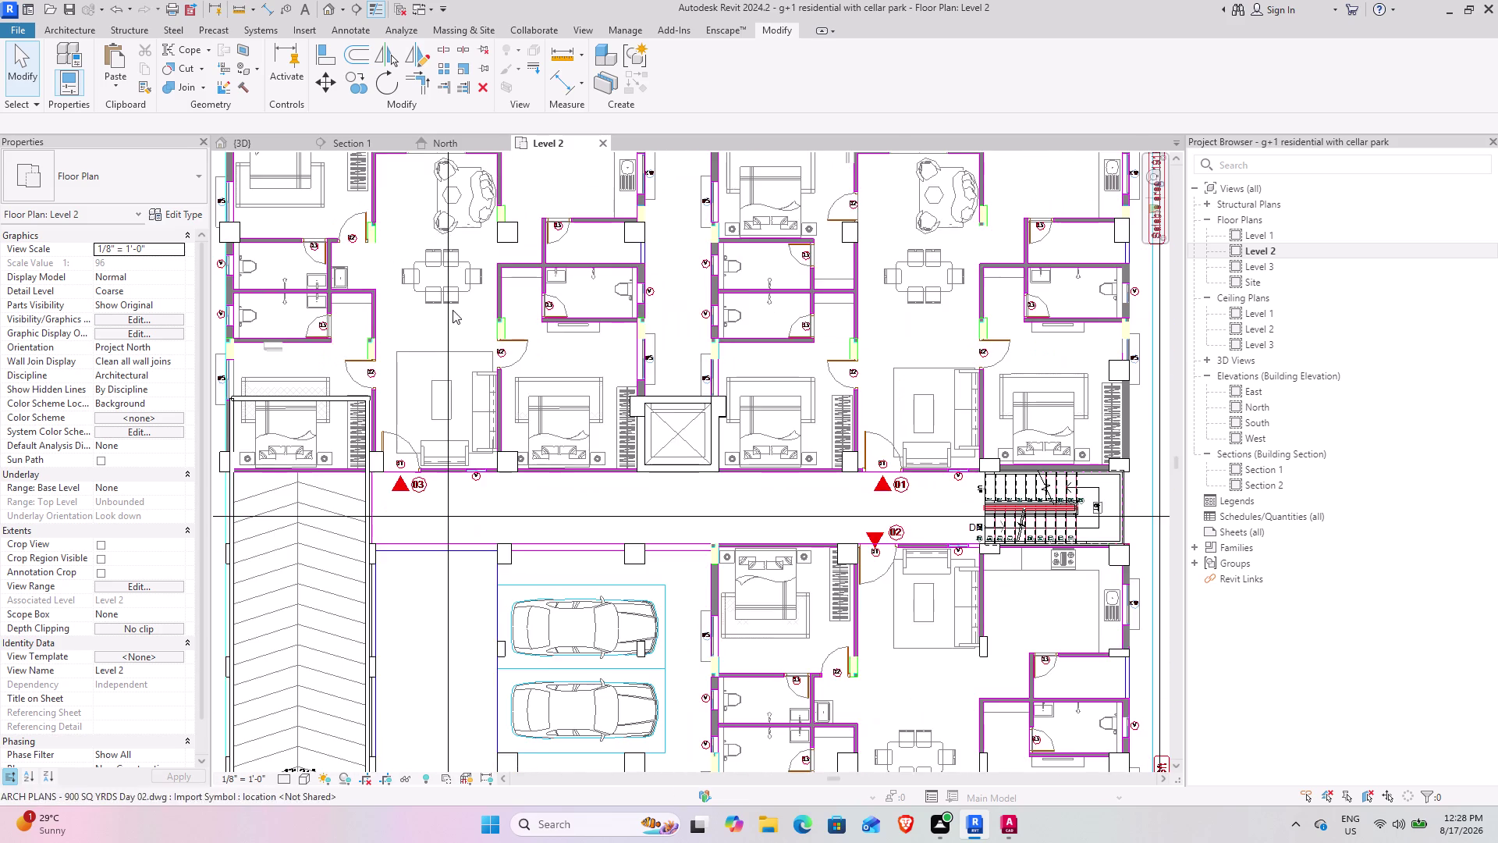
middle_drag(453, 309, 509, 520)
scroll(up, 3)
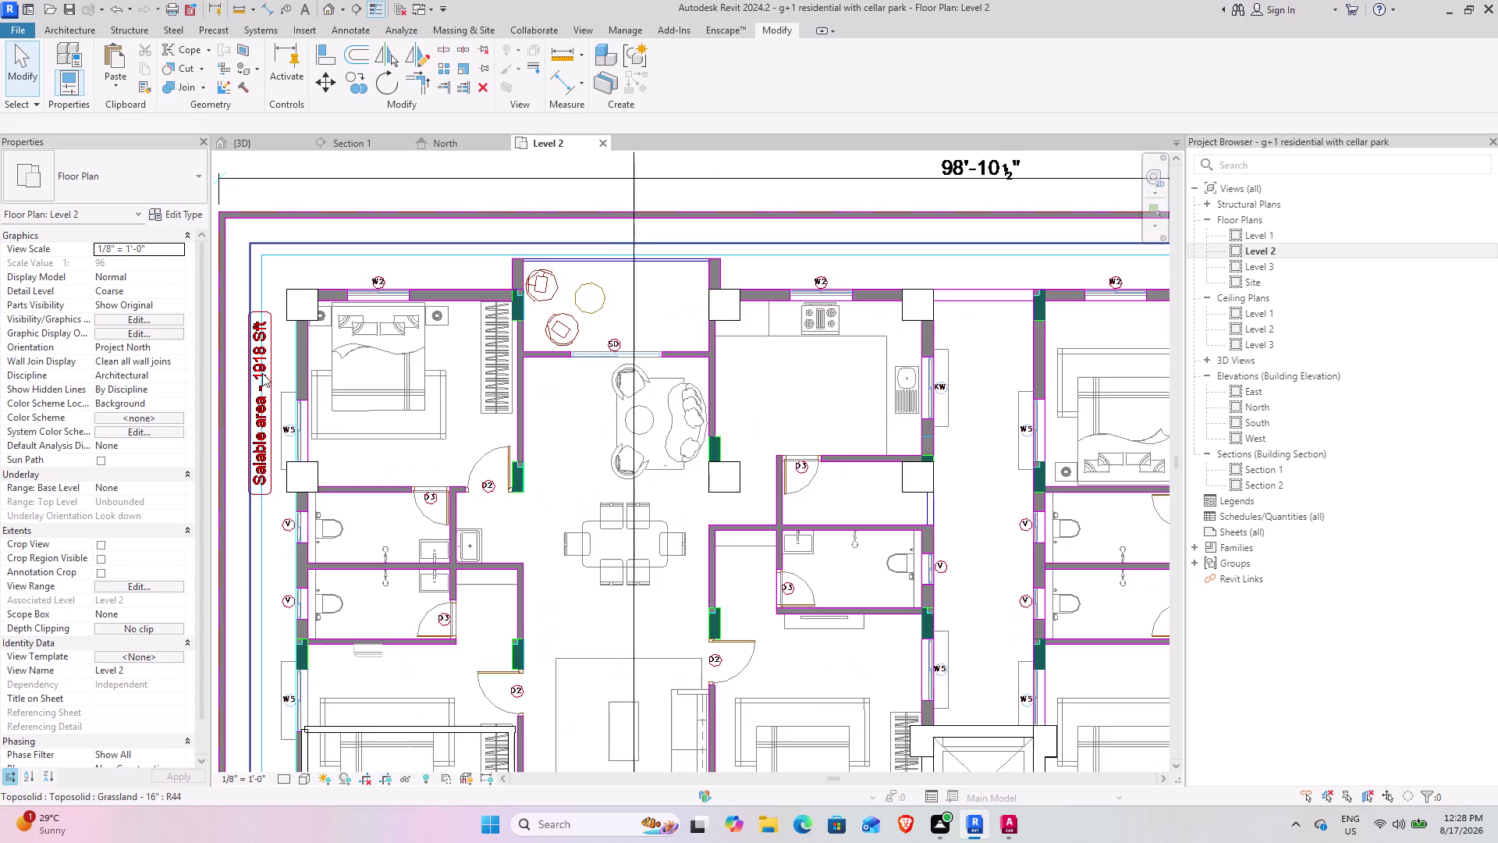
scroll(up, 3)
middle_drag(322, 382, 429, 307)
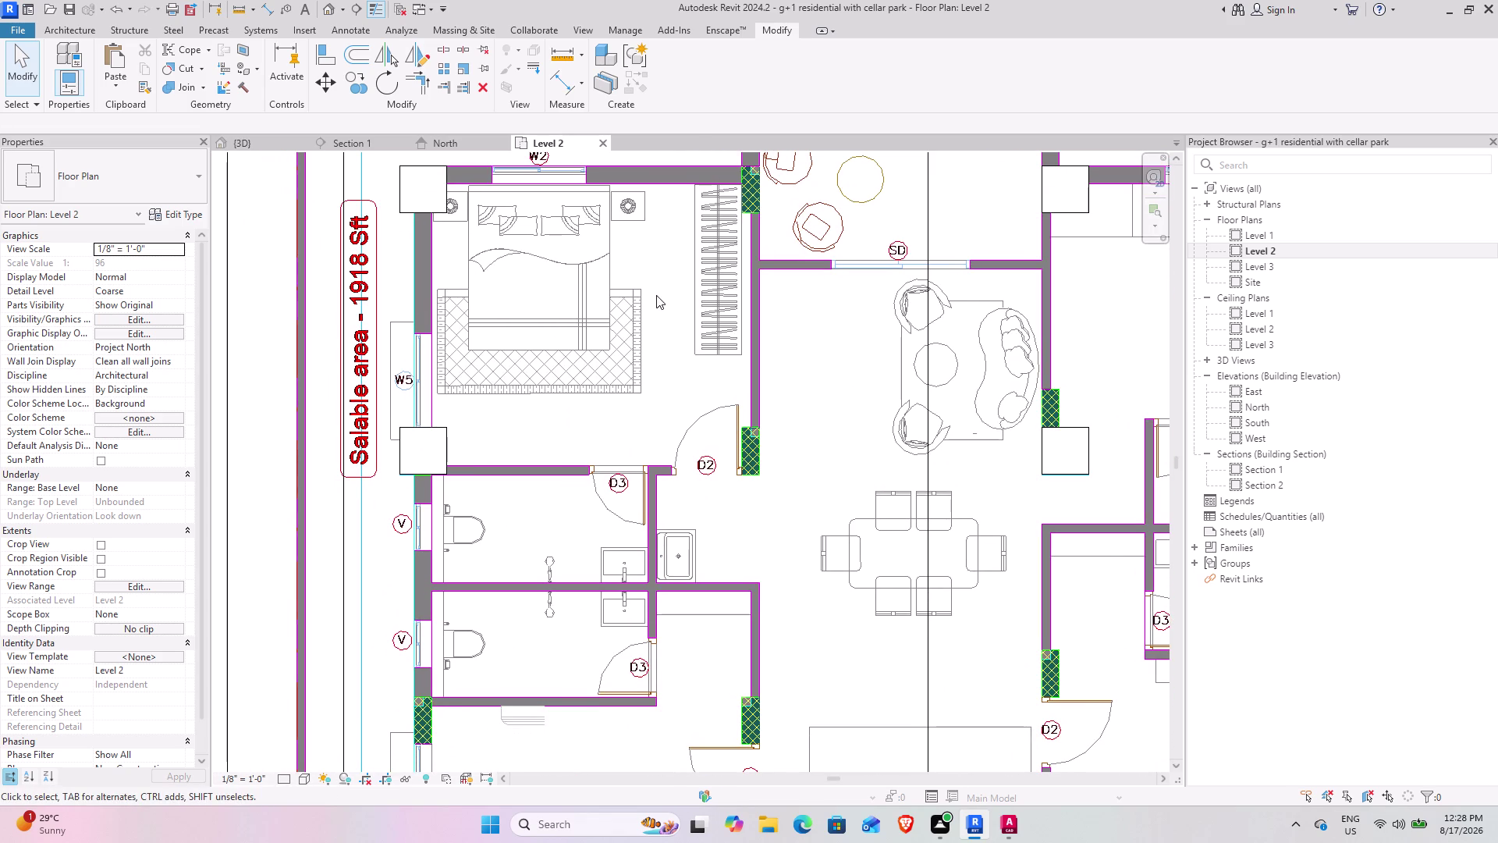
scroll(down, 3)
scroll(down, 3)
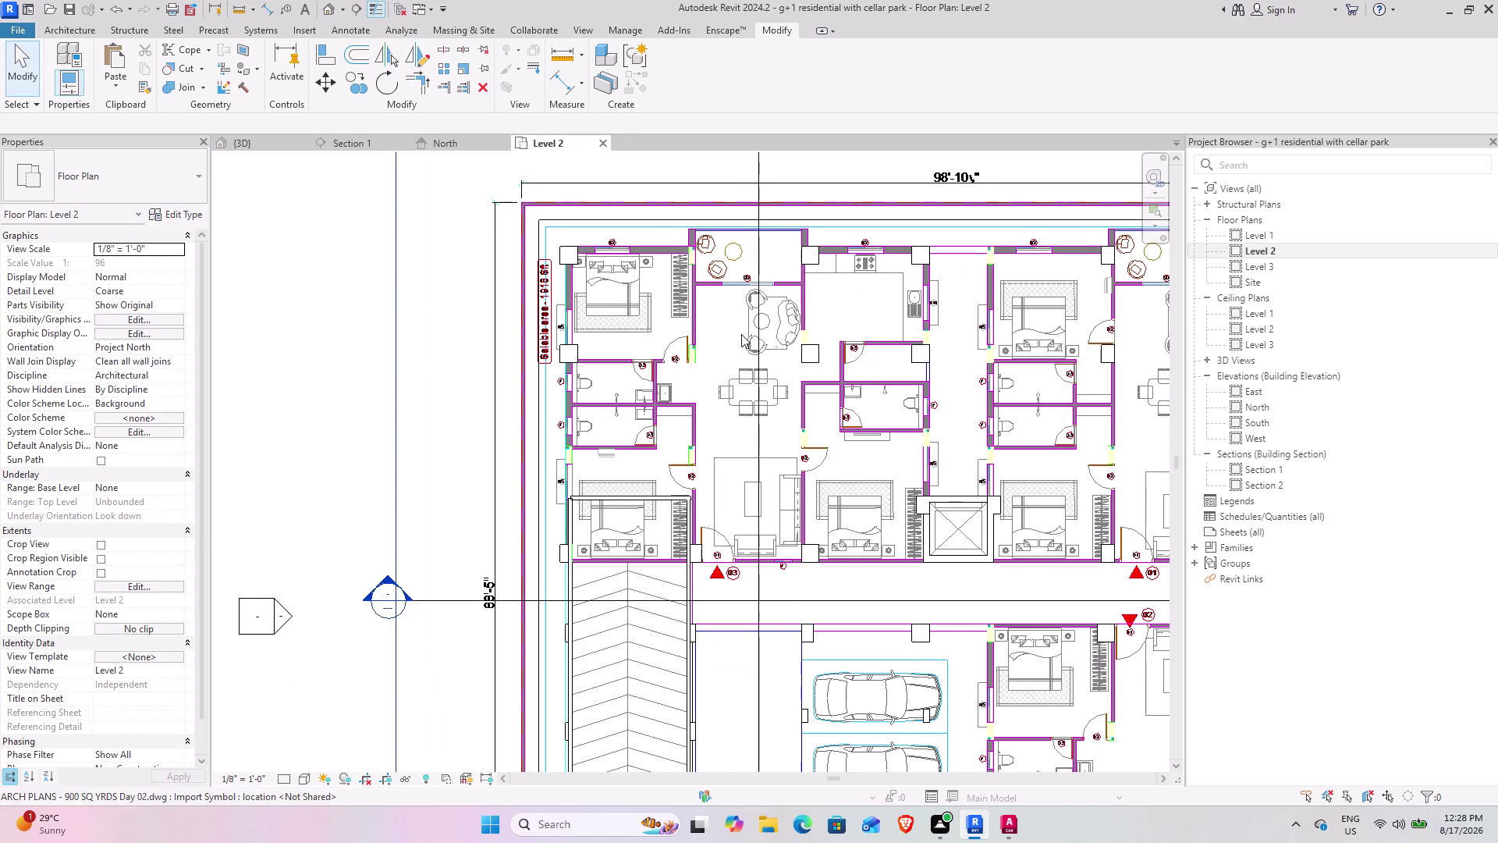
middle_drag(734, 333, 426, 330)
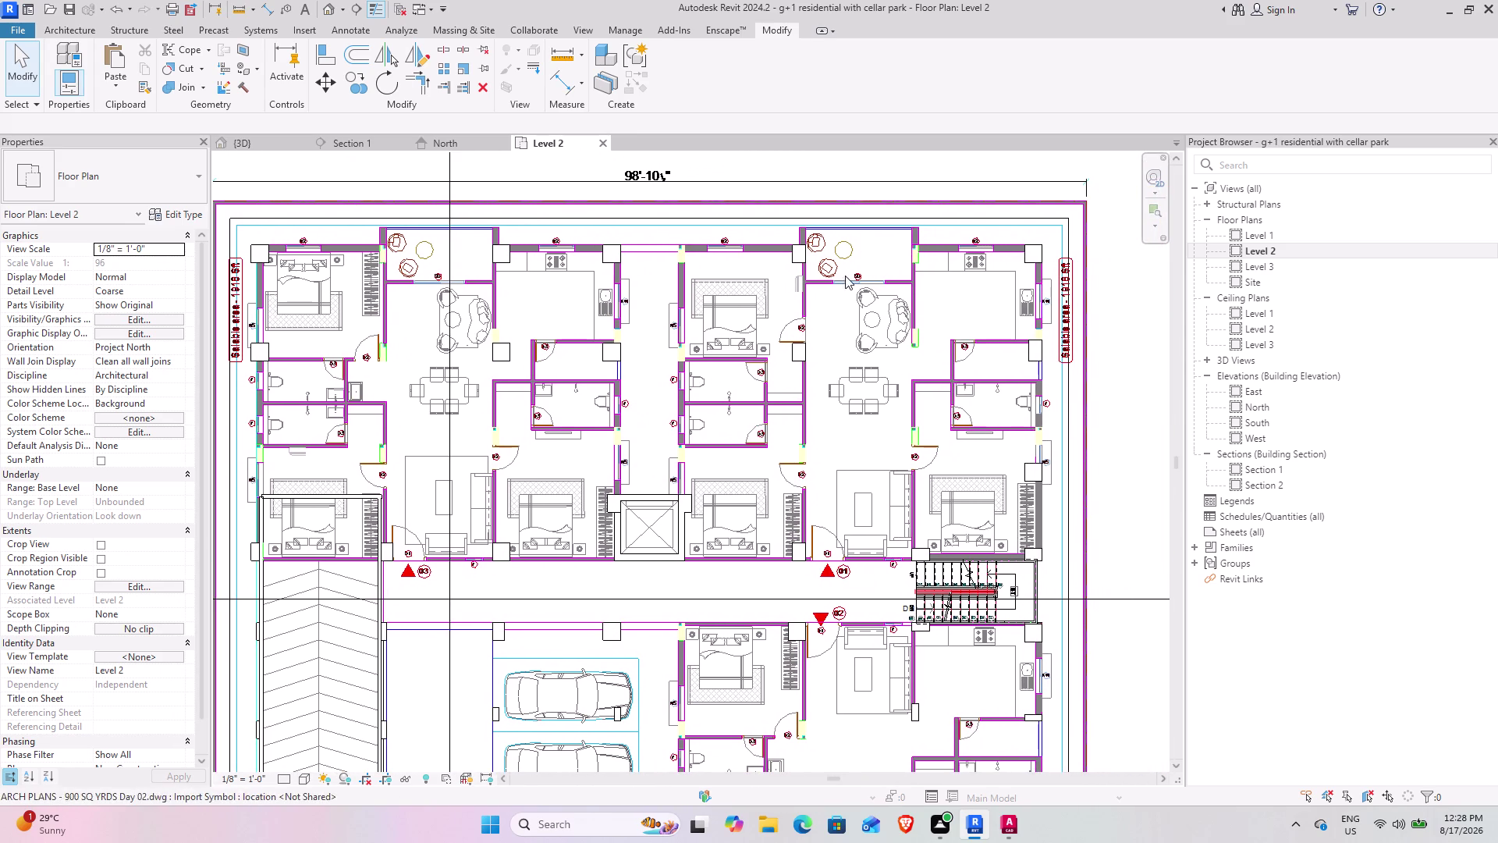
scroll(up, 3)
scroll(up, 3)
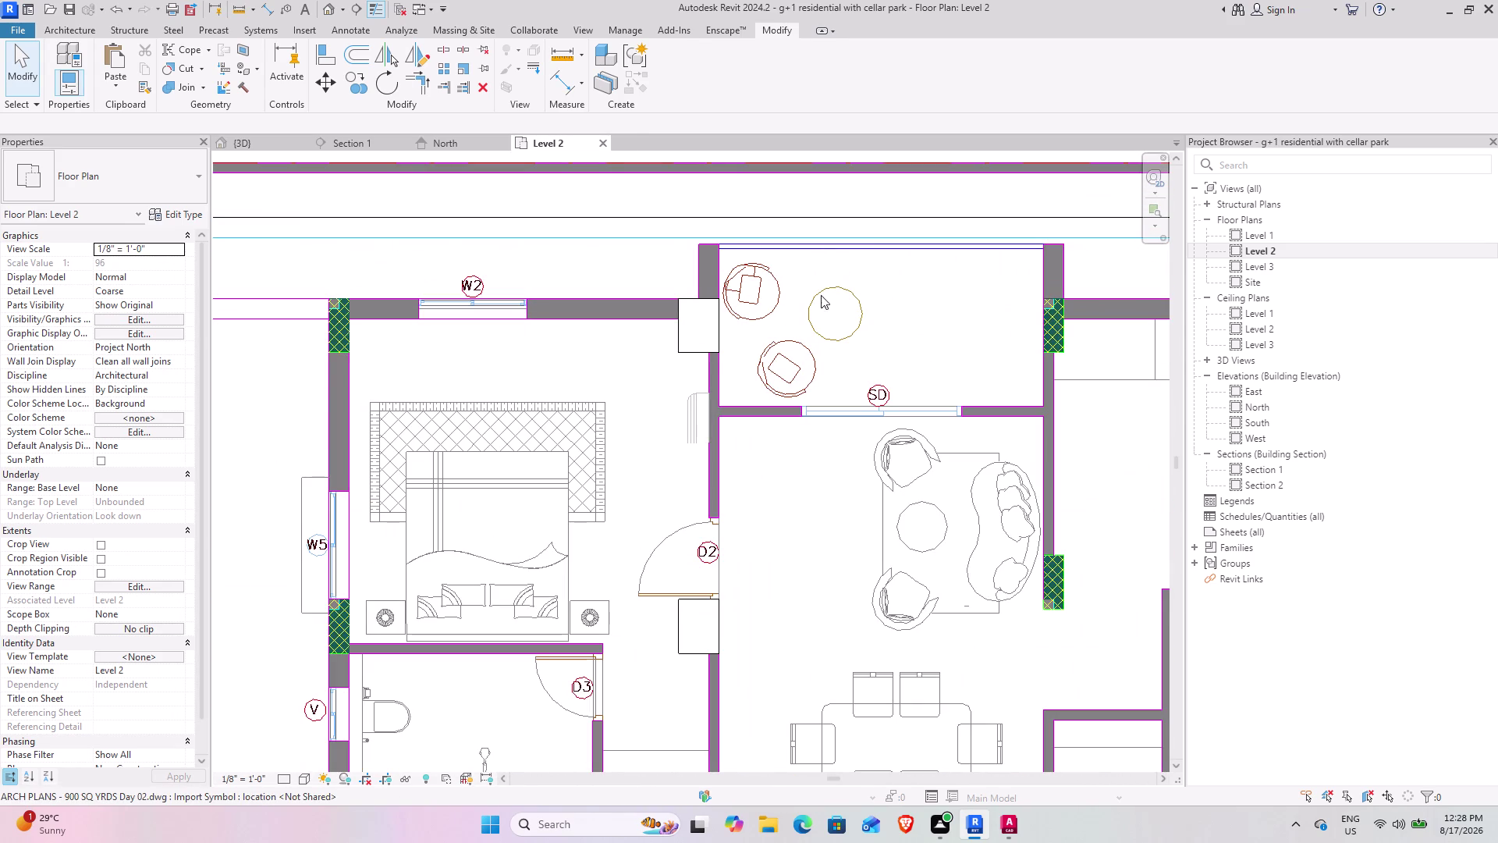
scroll(up, 3)
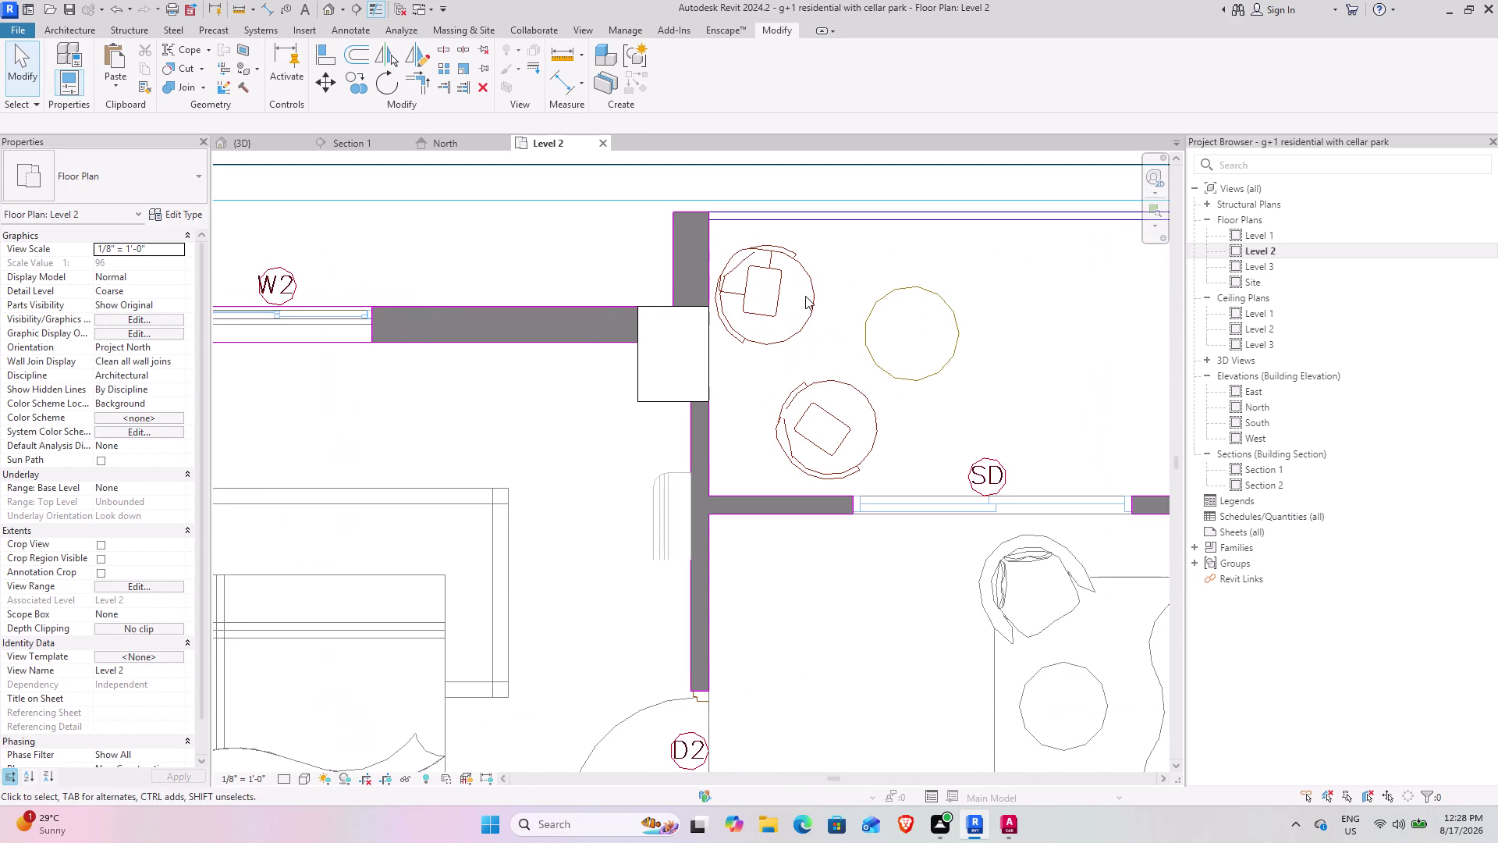
scroll(down, 3)
scroll(down, 3)
middle_drag(914, 460, 903, 458)
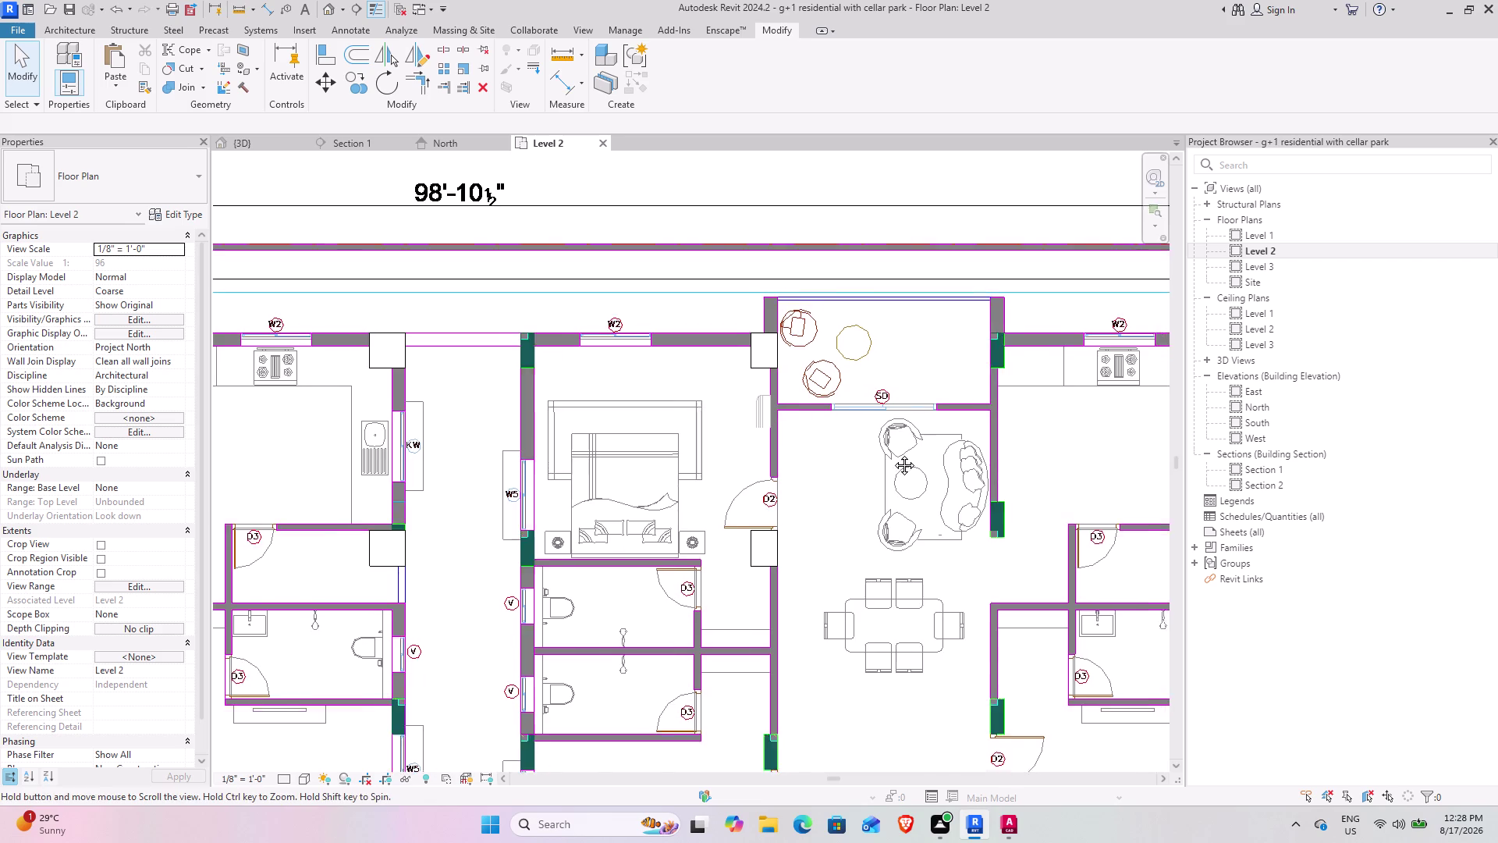
middle_drag(903, 458, 505, 337)
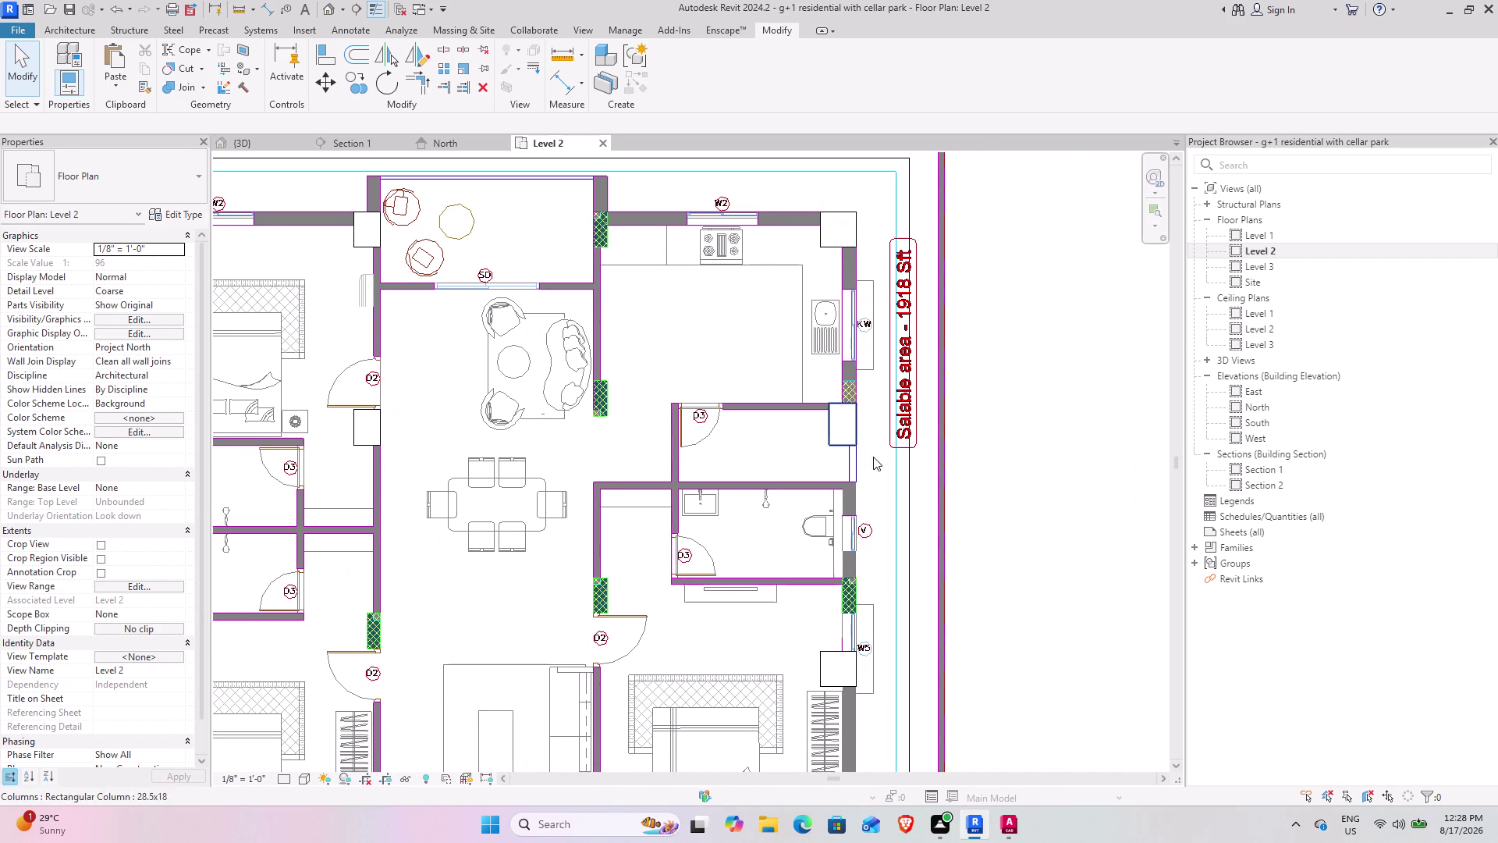
middle_drag(791, 504, 753, 426)
scroll(up, 3)
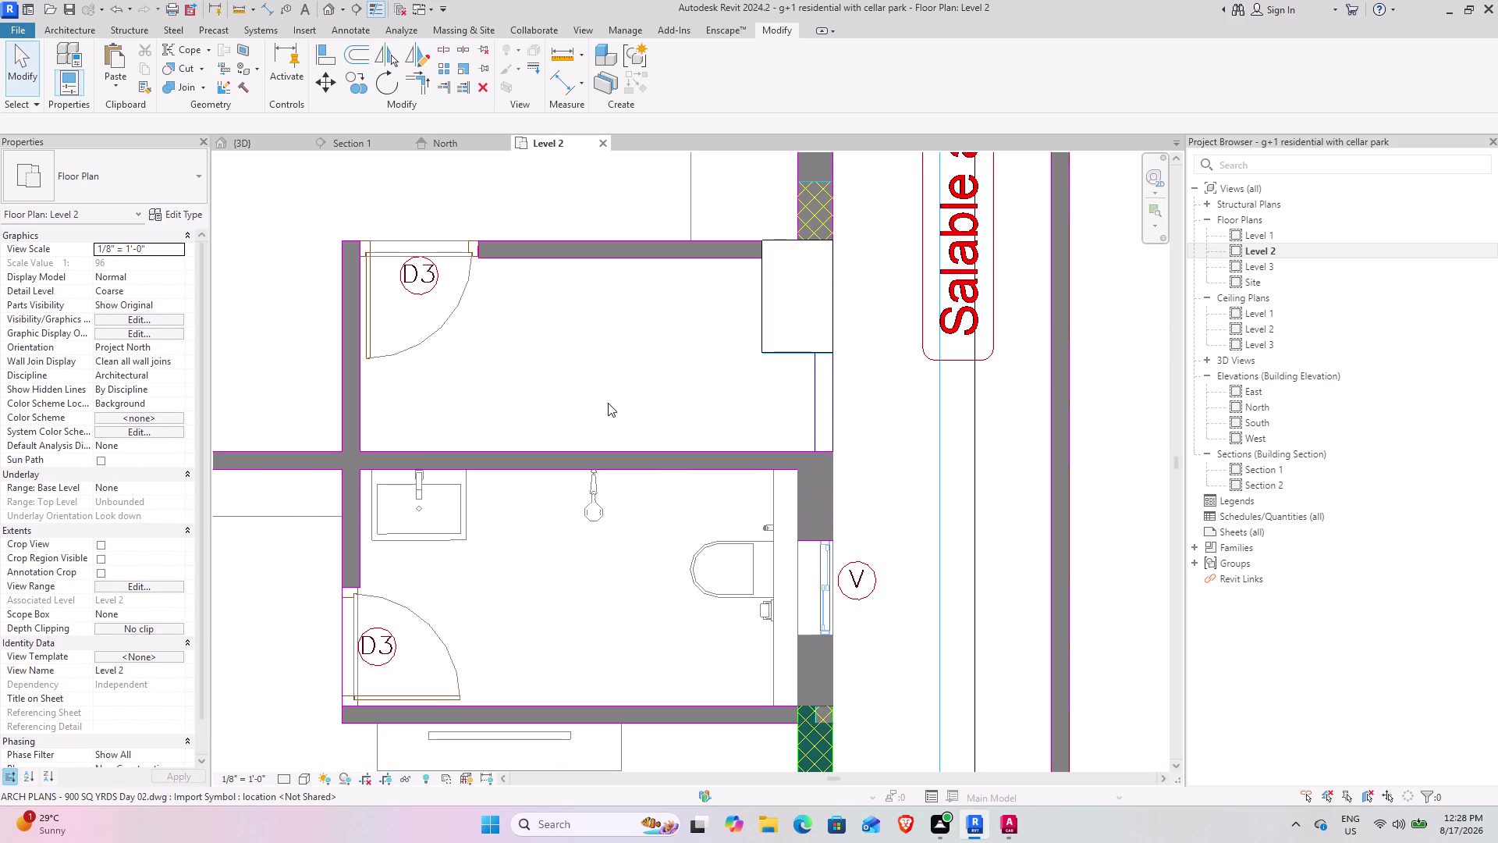
scroll(down, 3)
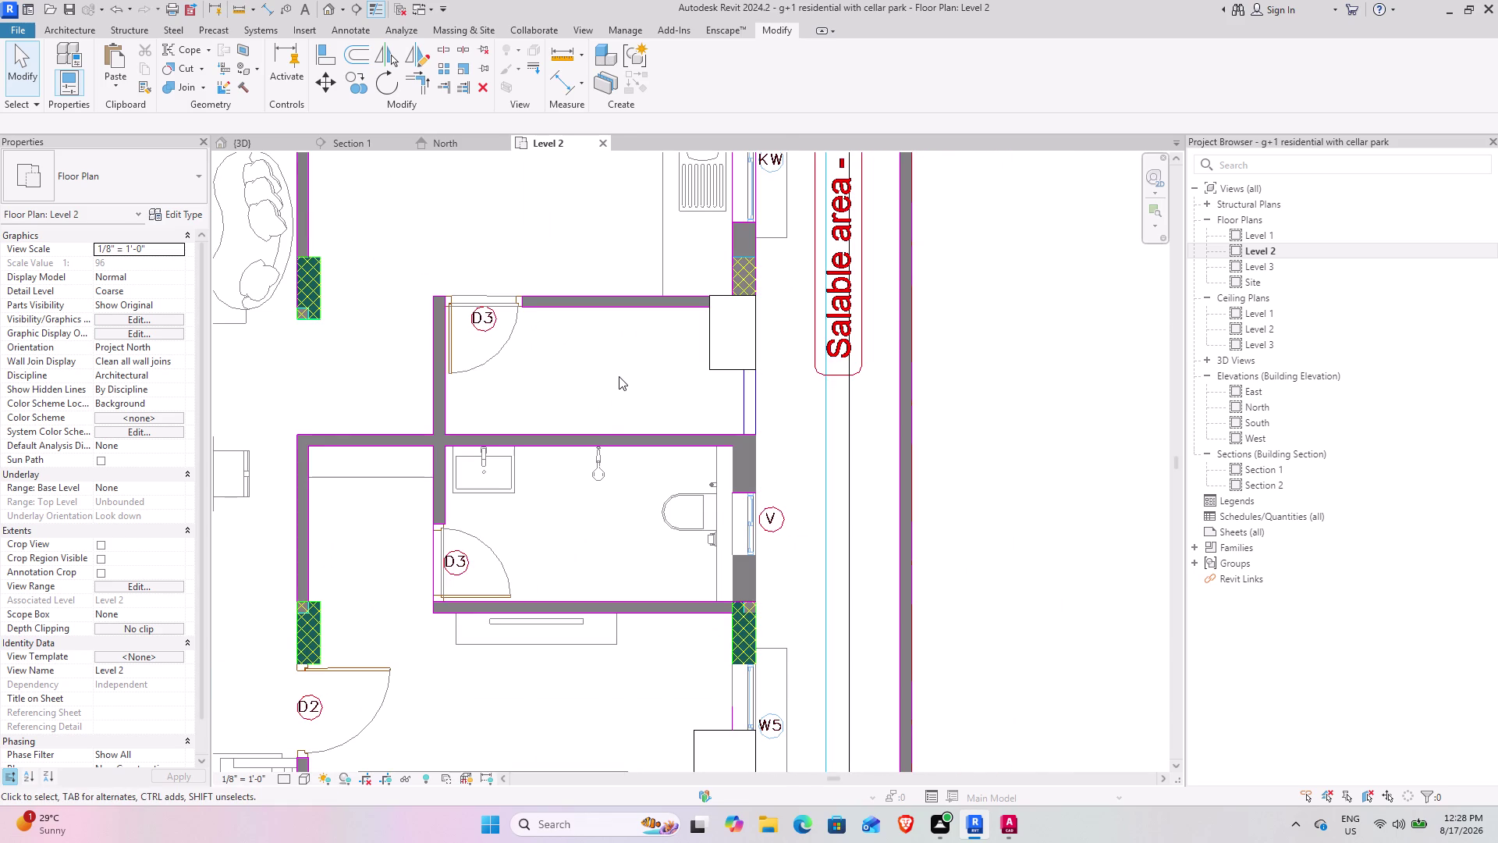
scroll(down, 3)
middle_drag(454, 344, 648, 264)
middle_drag(458, 348, 673, 293)
scroll(down, 3)
middle_drag(462, 341, 581, 291)
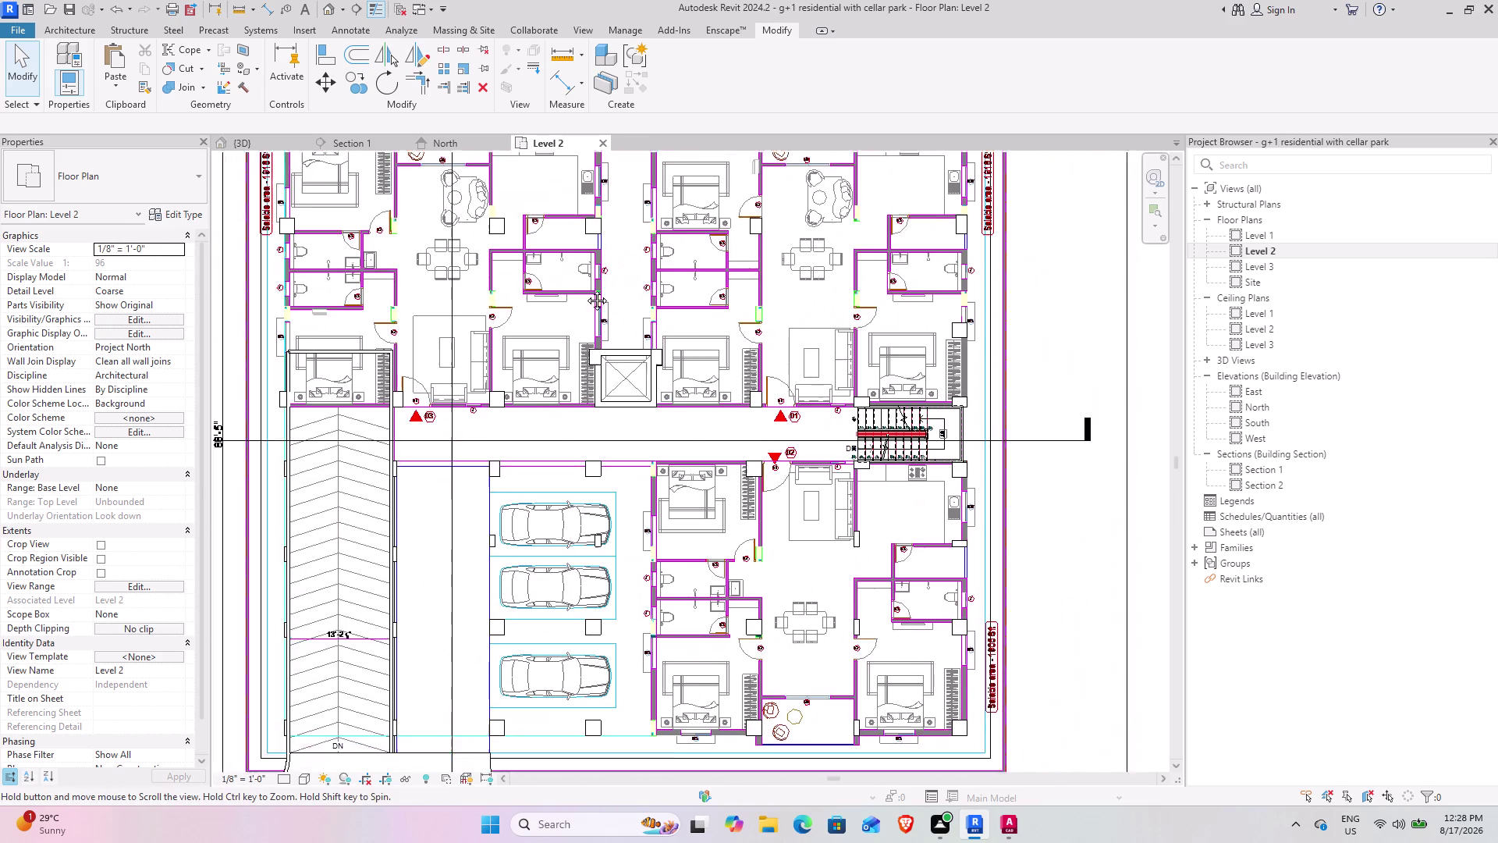
middle_drag(580, 291, 647, 261)
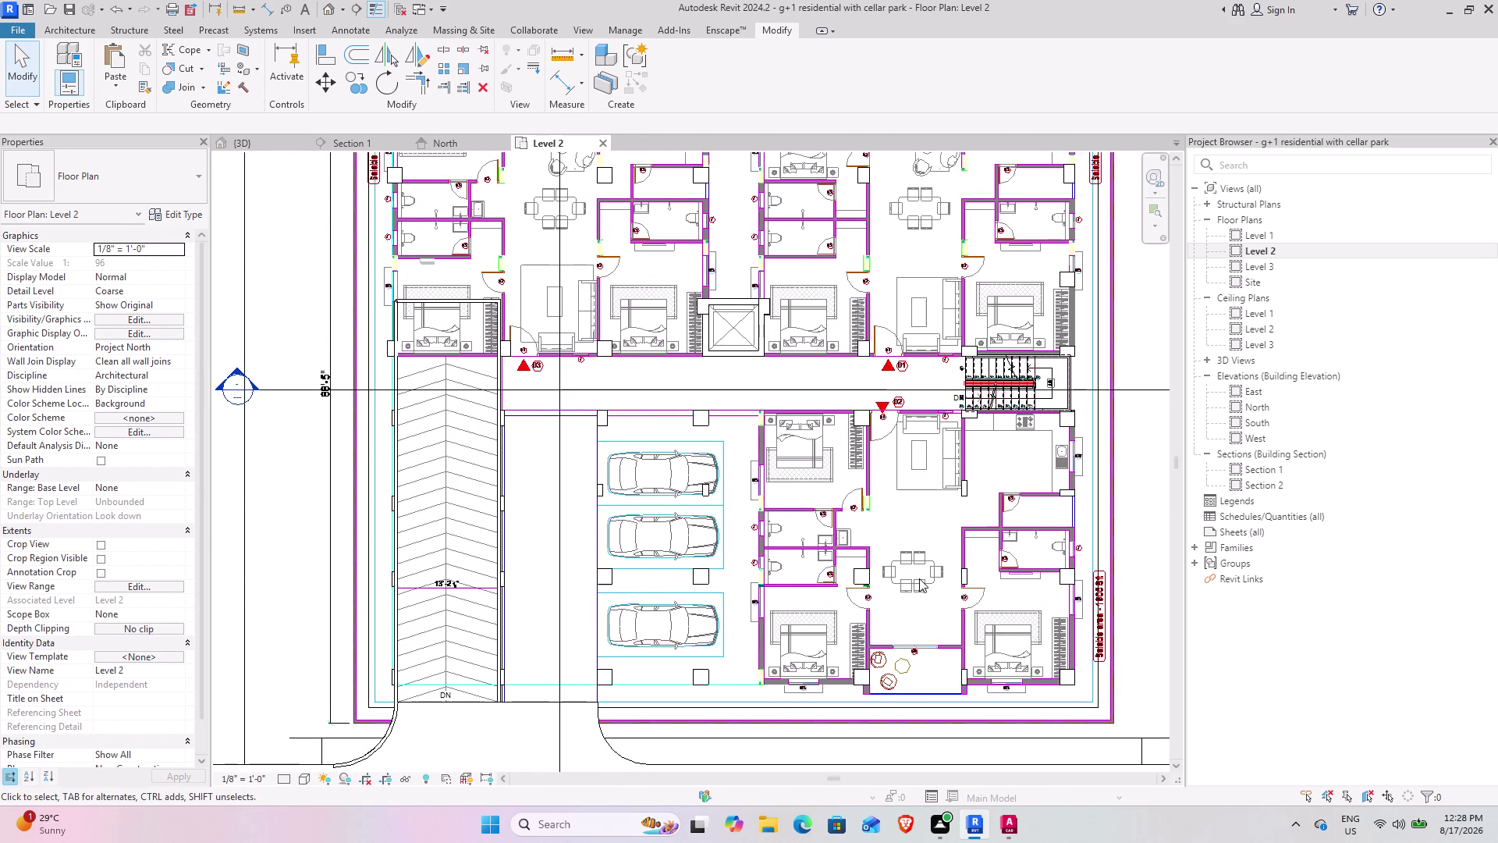
scroll(up, 3)
scroll(up, 3)
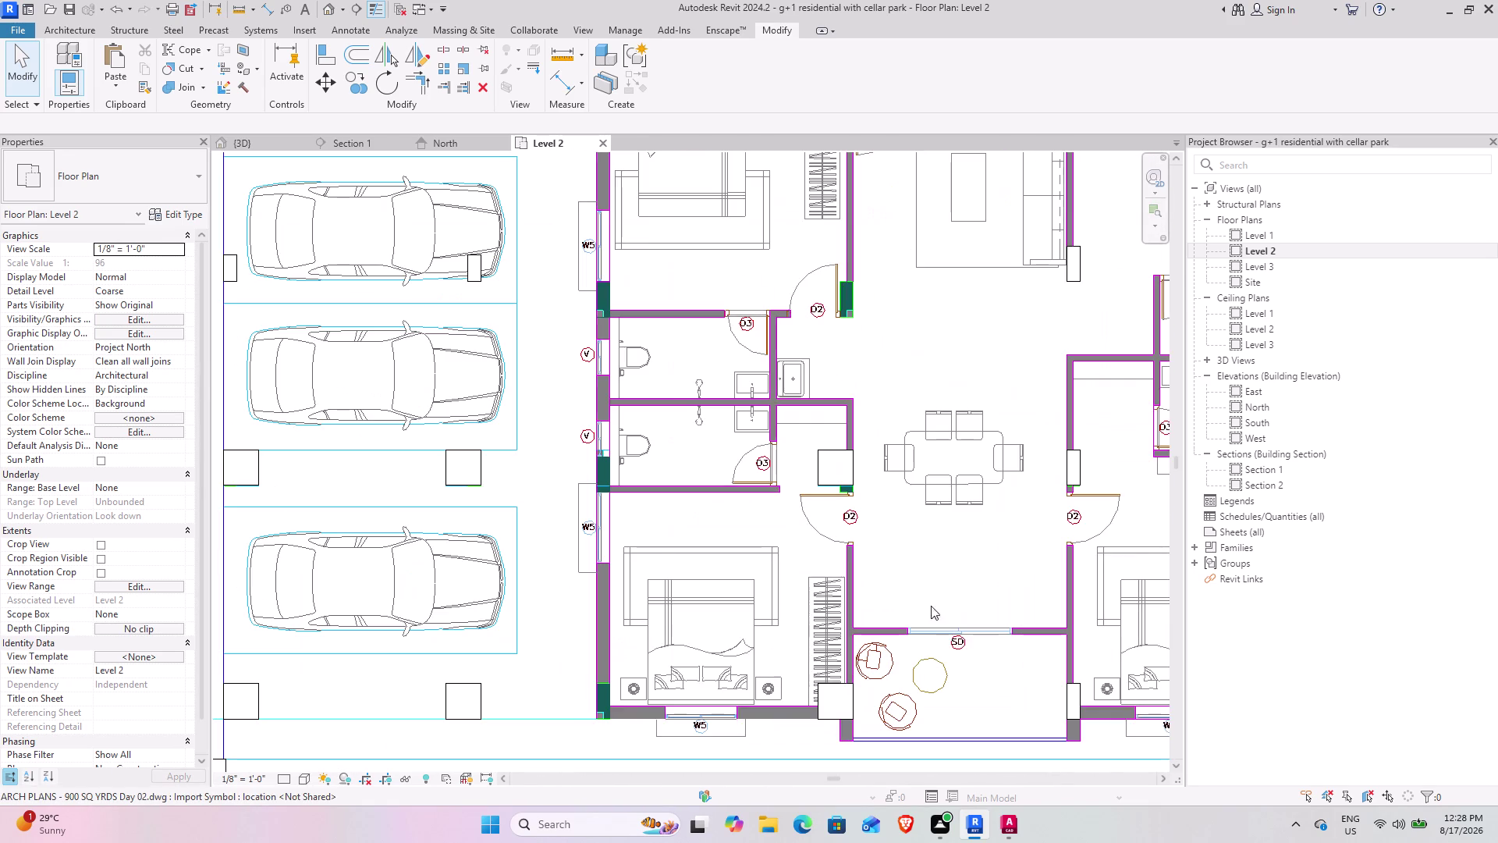
middle_drag(947, 558, 595, 451)
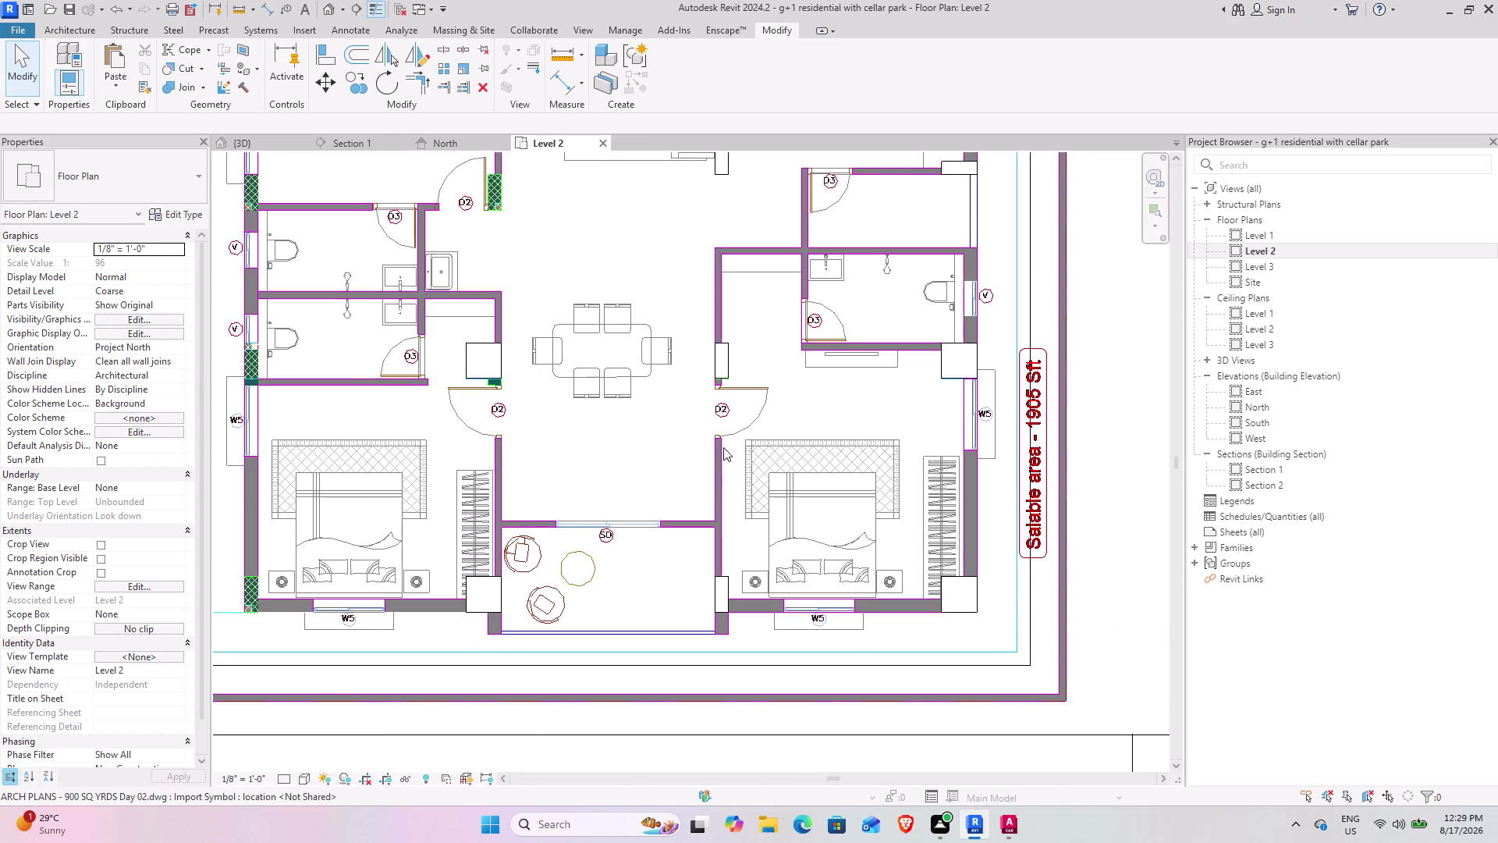
scroll(up, 3)
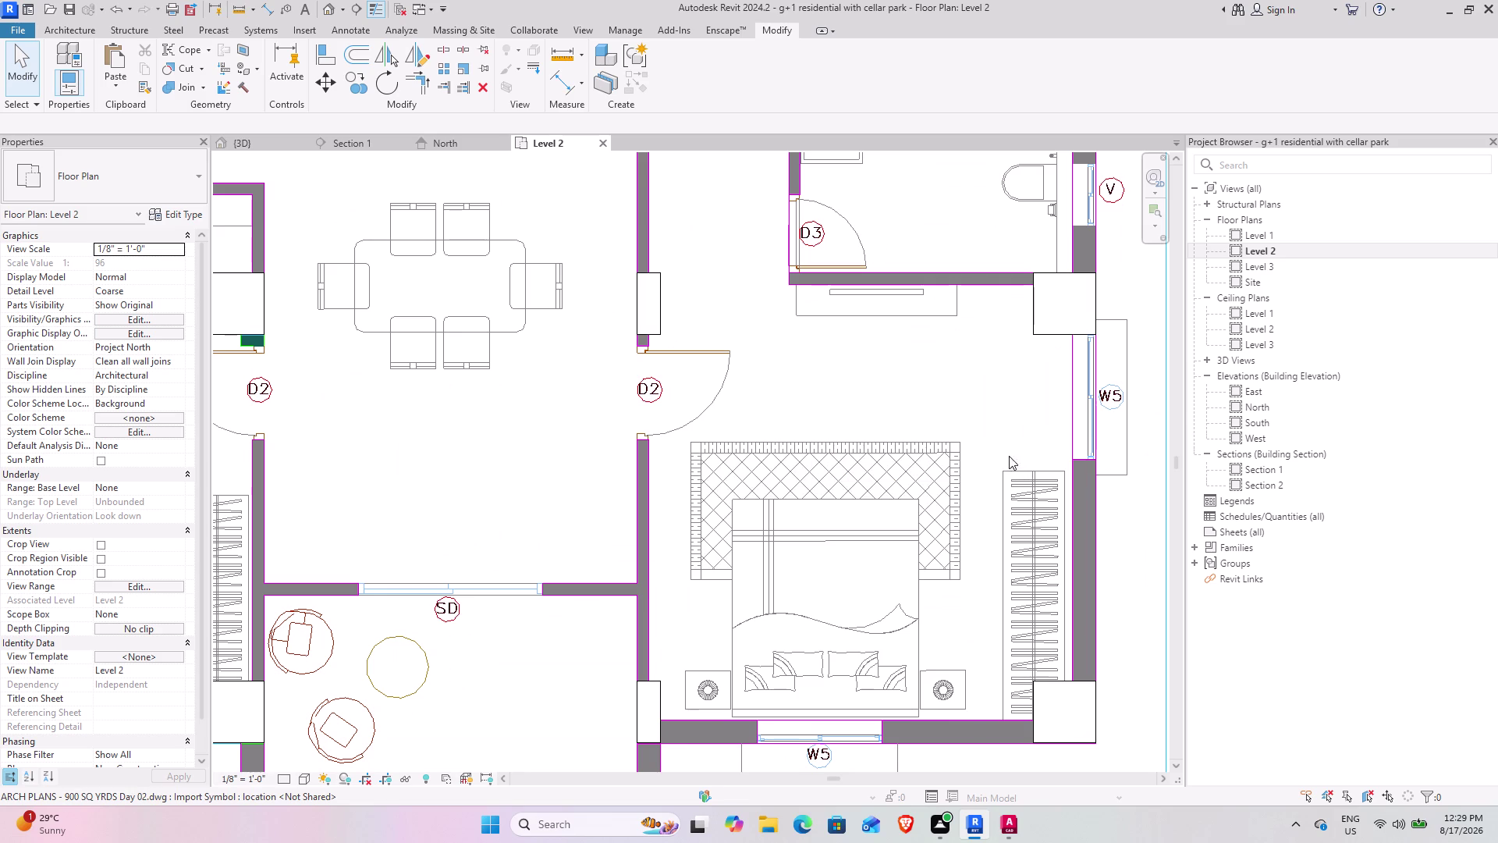
middle_drag(724, 456, 782, 339)
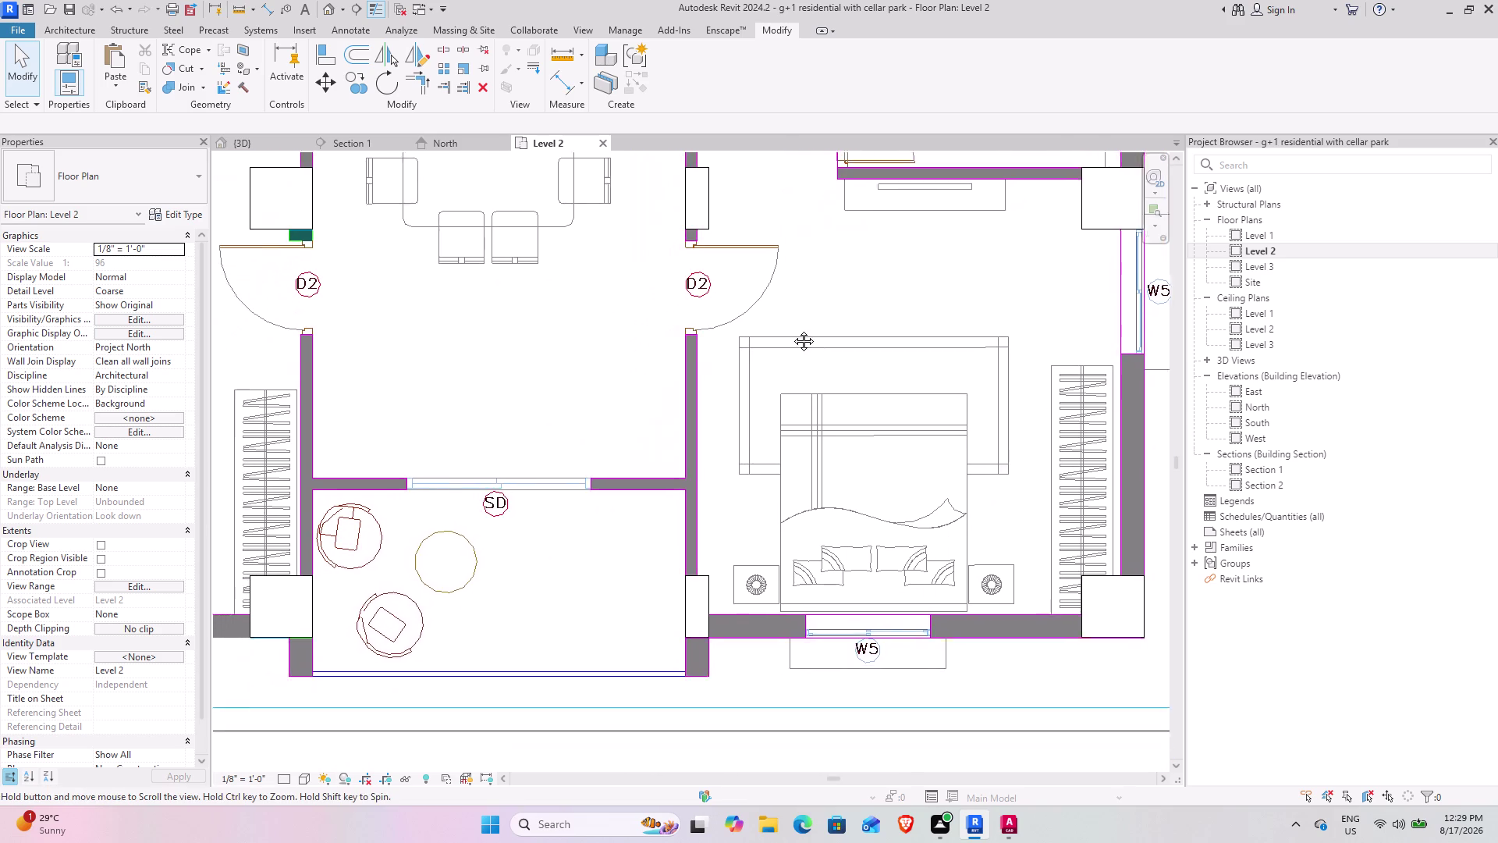
middle_drag(782, 340, 824, 305)
middle_drag(548, 455, 610, 473)
middle_drag(872, 357, 781, 458)
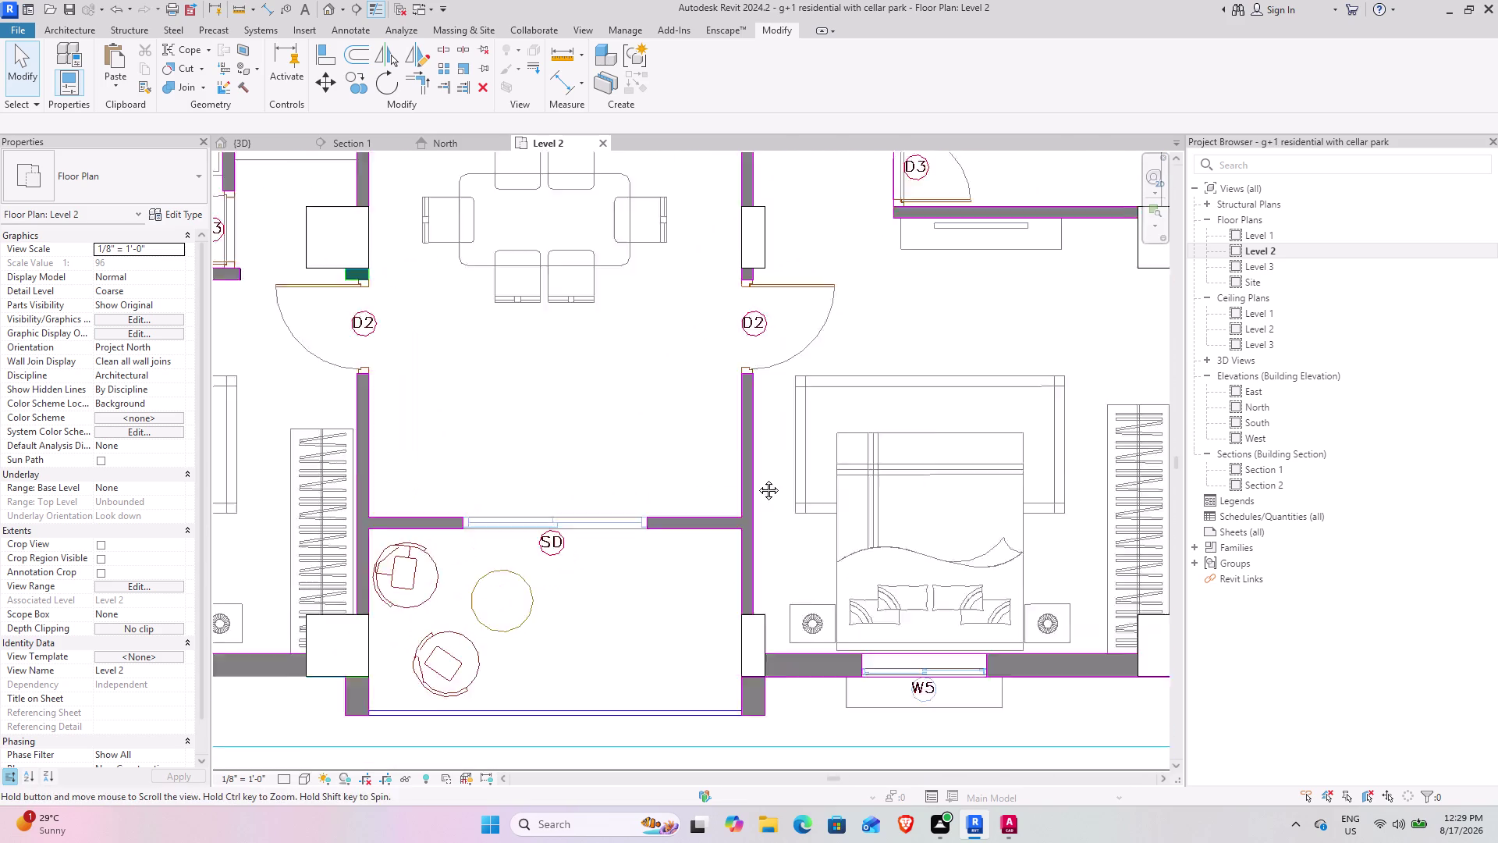
middle_drag(780, 458, 484, 611)
middle_drag(812, 390, 772, 478)
scroll(up, 3)
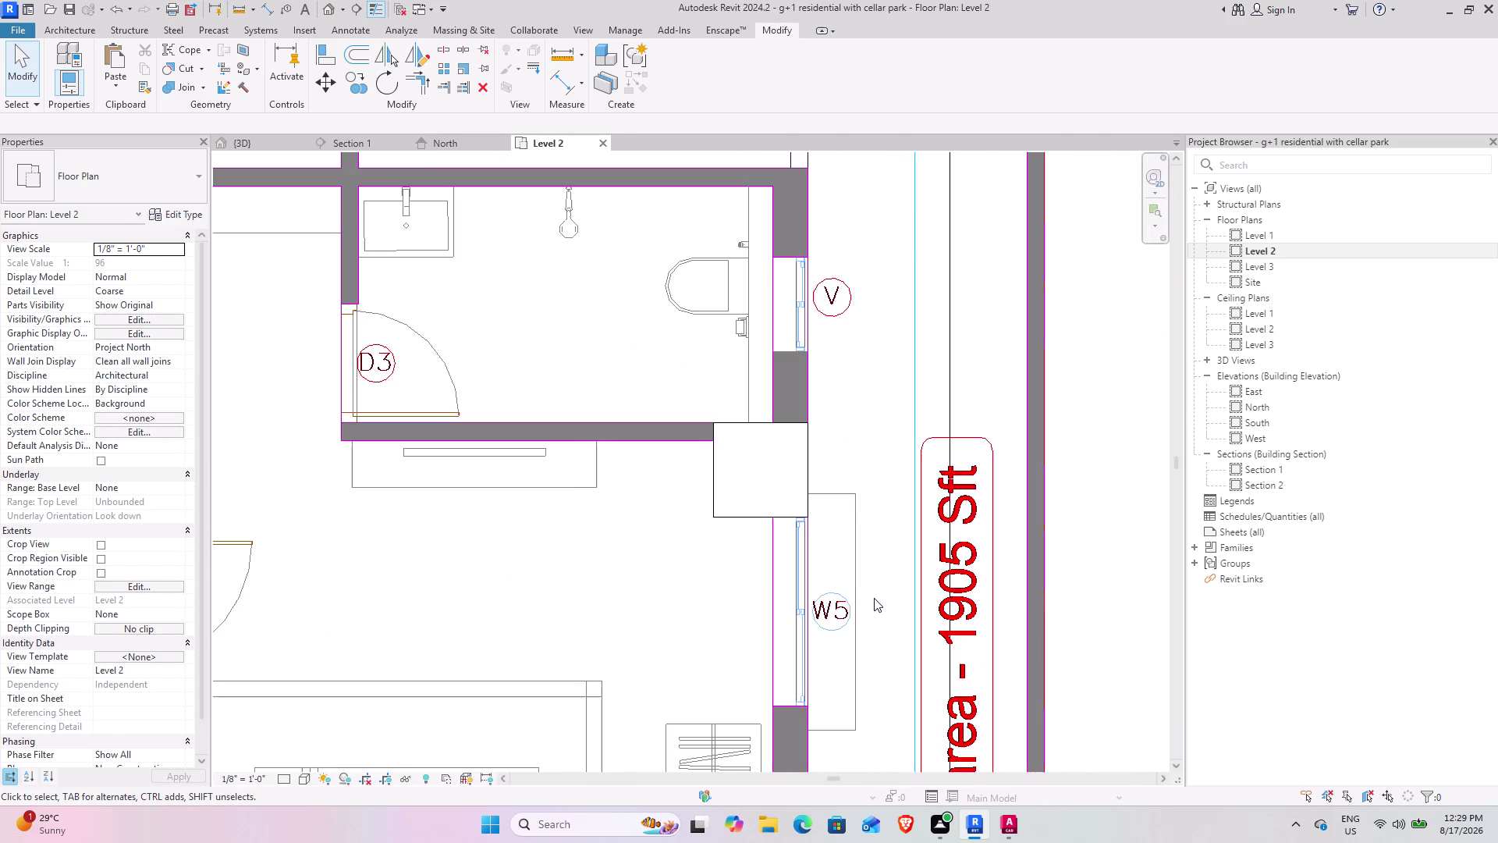
scroll(down, 3)
middle_drag(737, 276, 744, 323)
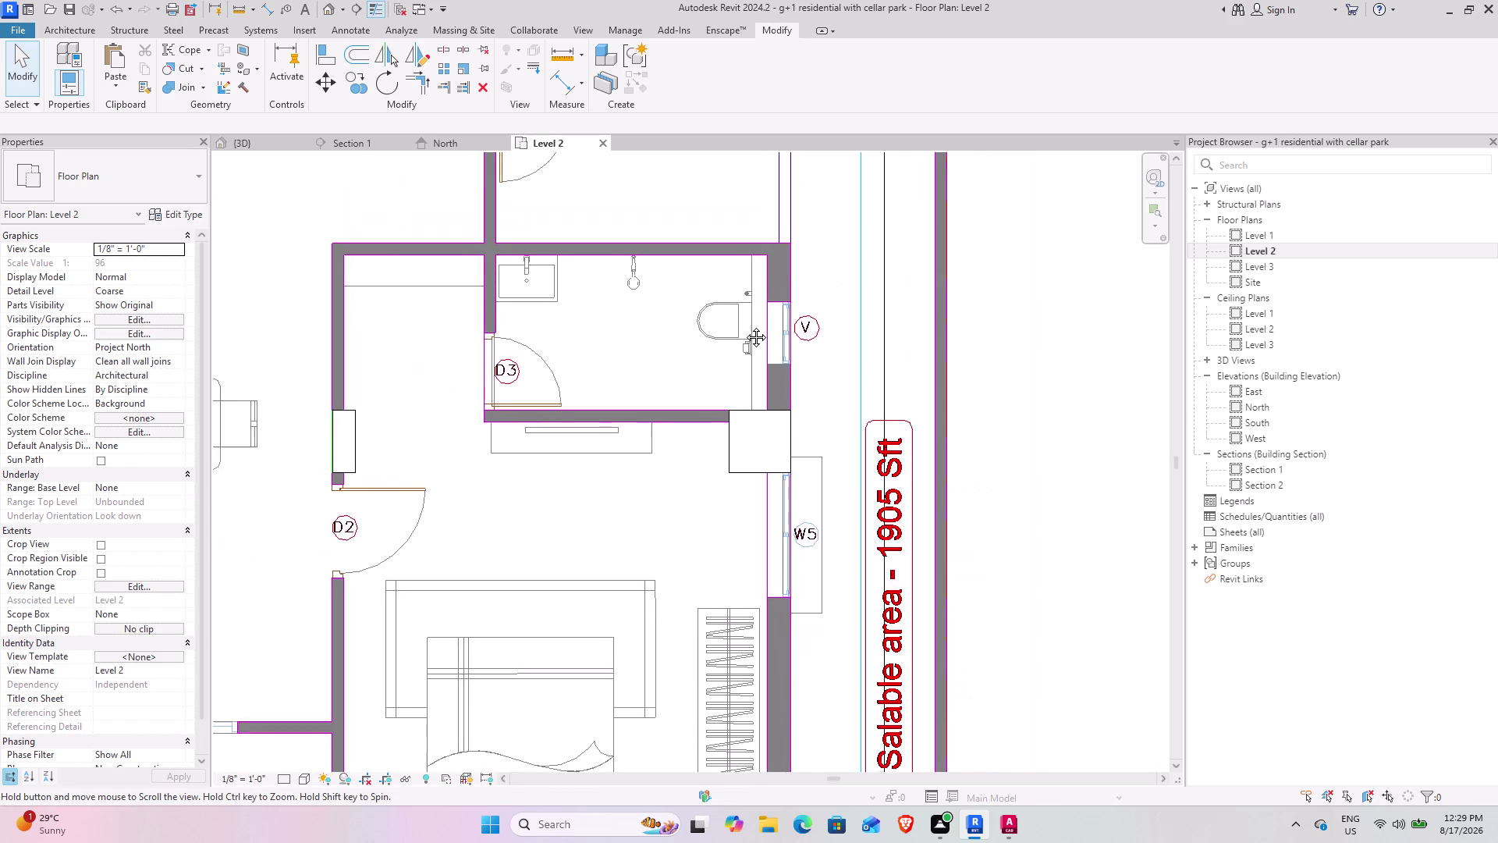
middle_drag(745, 323, 742, 387)
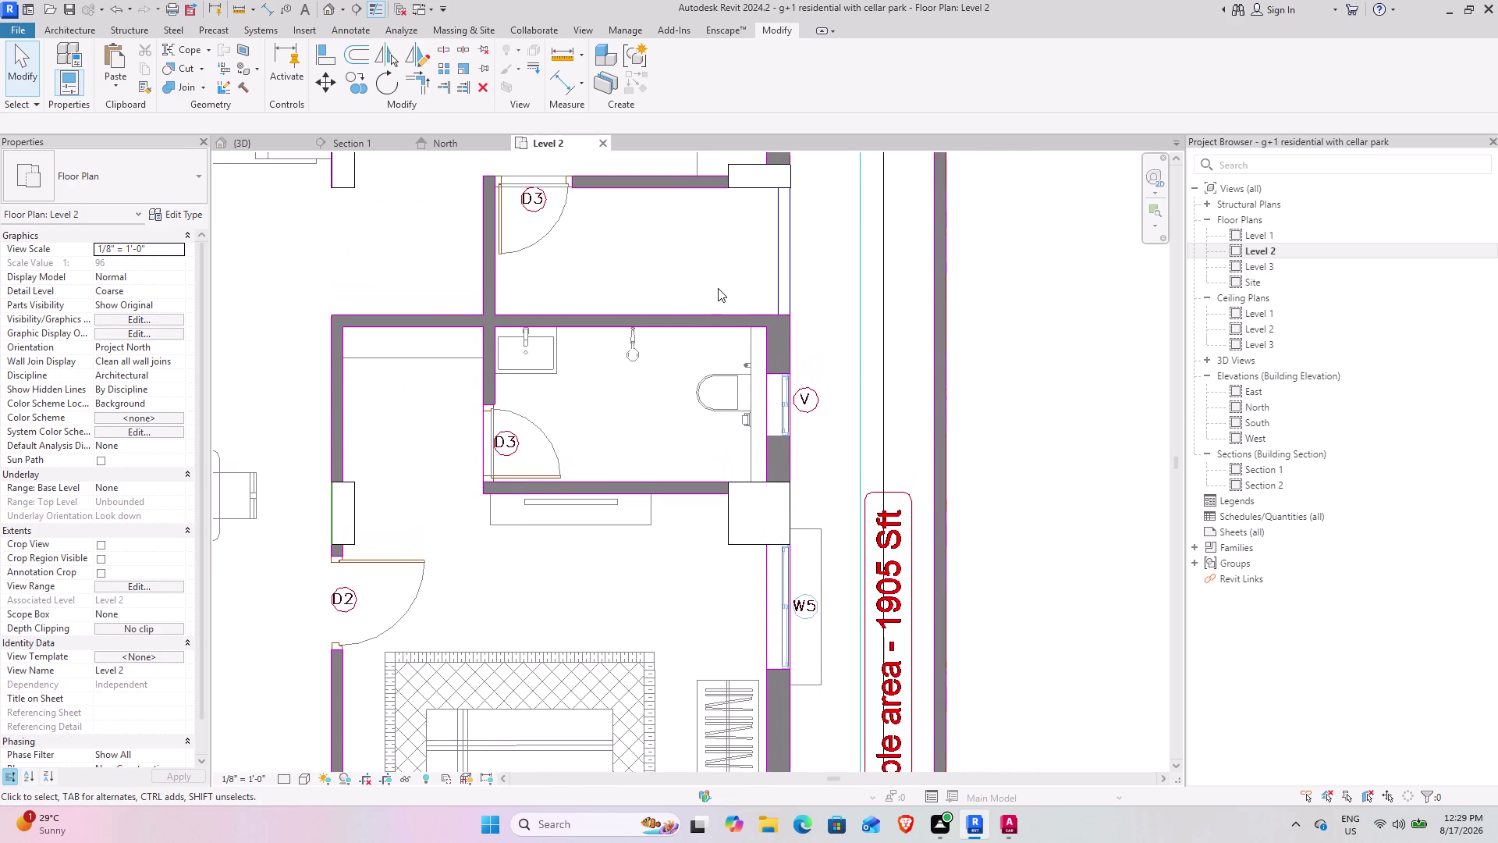
middle_drag(718, 288, 708, 336)
scroll(down, 3)
middle_drag(682, 291, 668, 315)
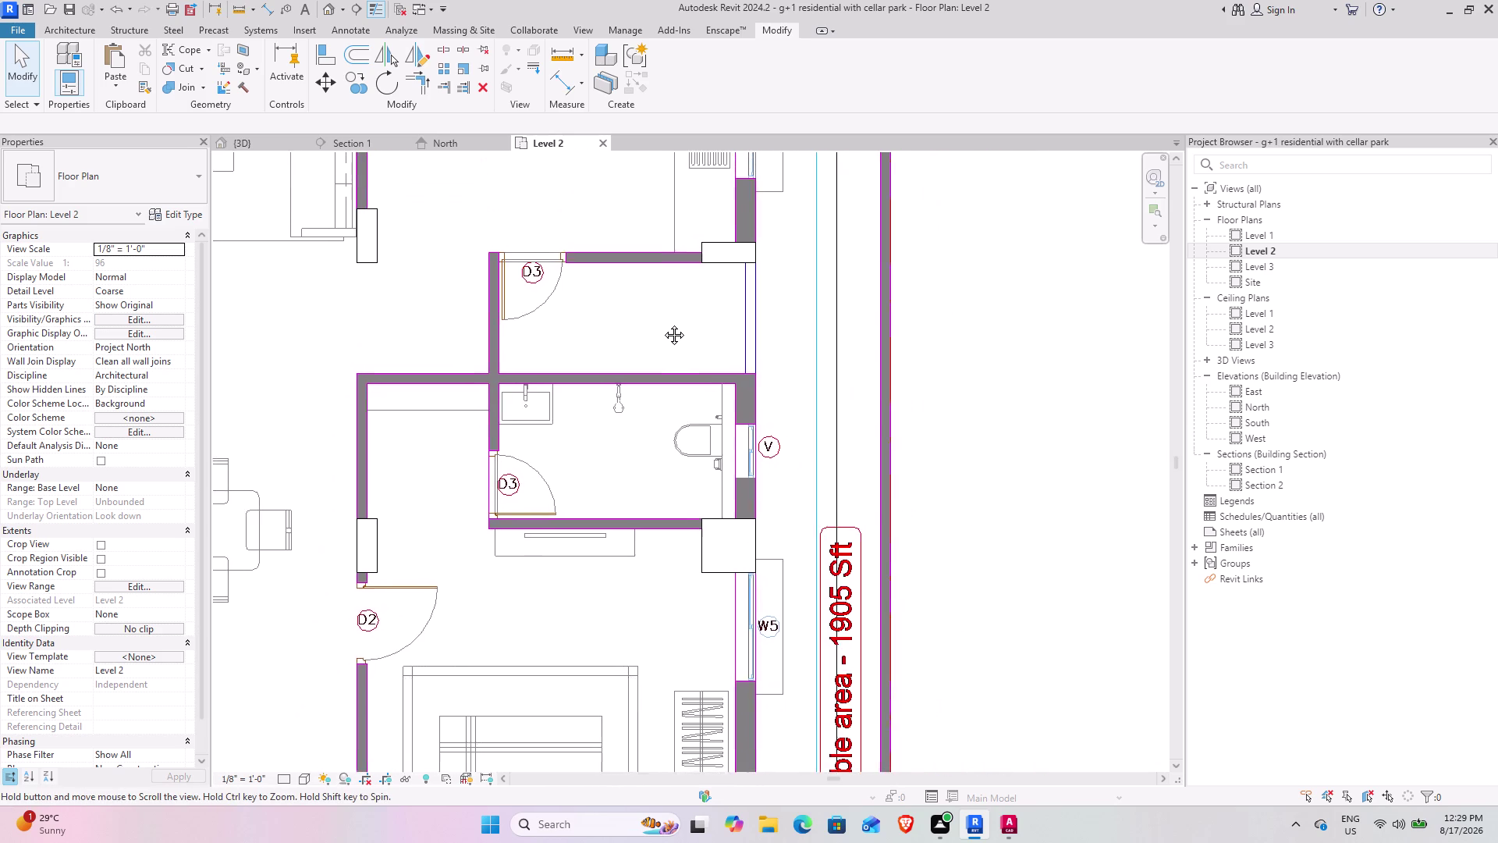
middle_drag(667, 316, 551, 407)
scroll(down, 3)
scroll(down, 3)
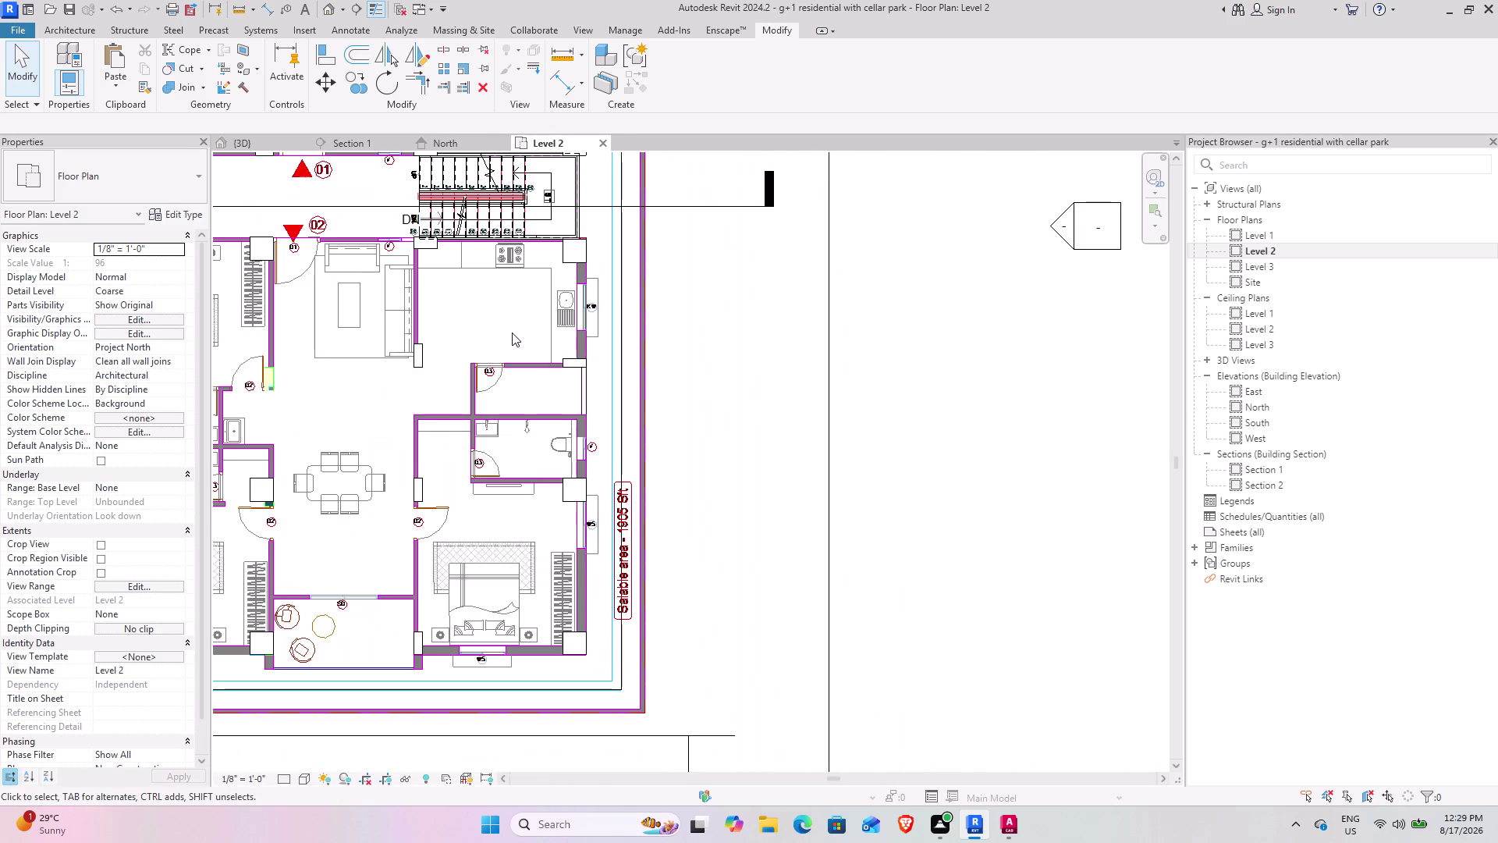
middle_drag(512, 333, 677, 445)
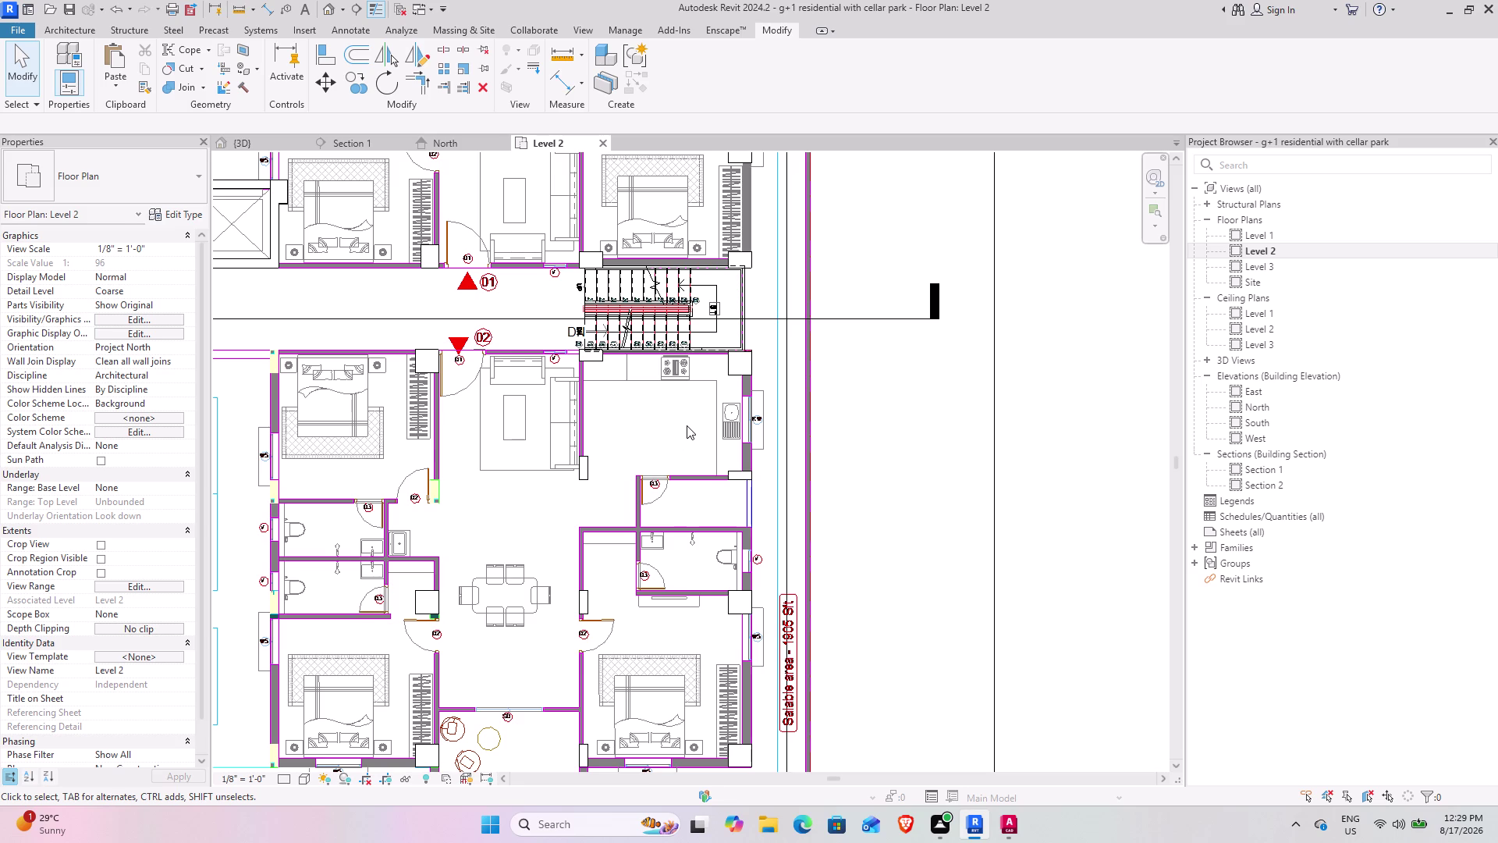
scroll(down, 3)
middle_drag(515, 306, 651, 284)
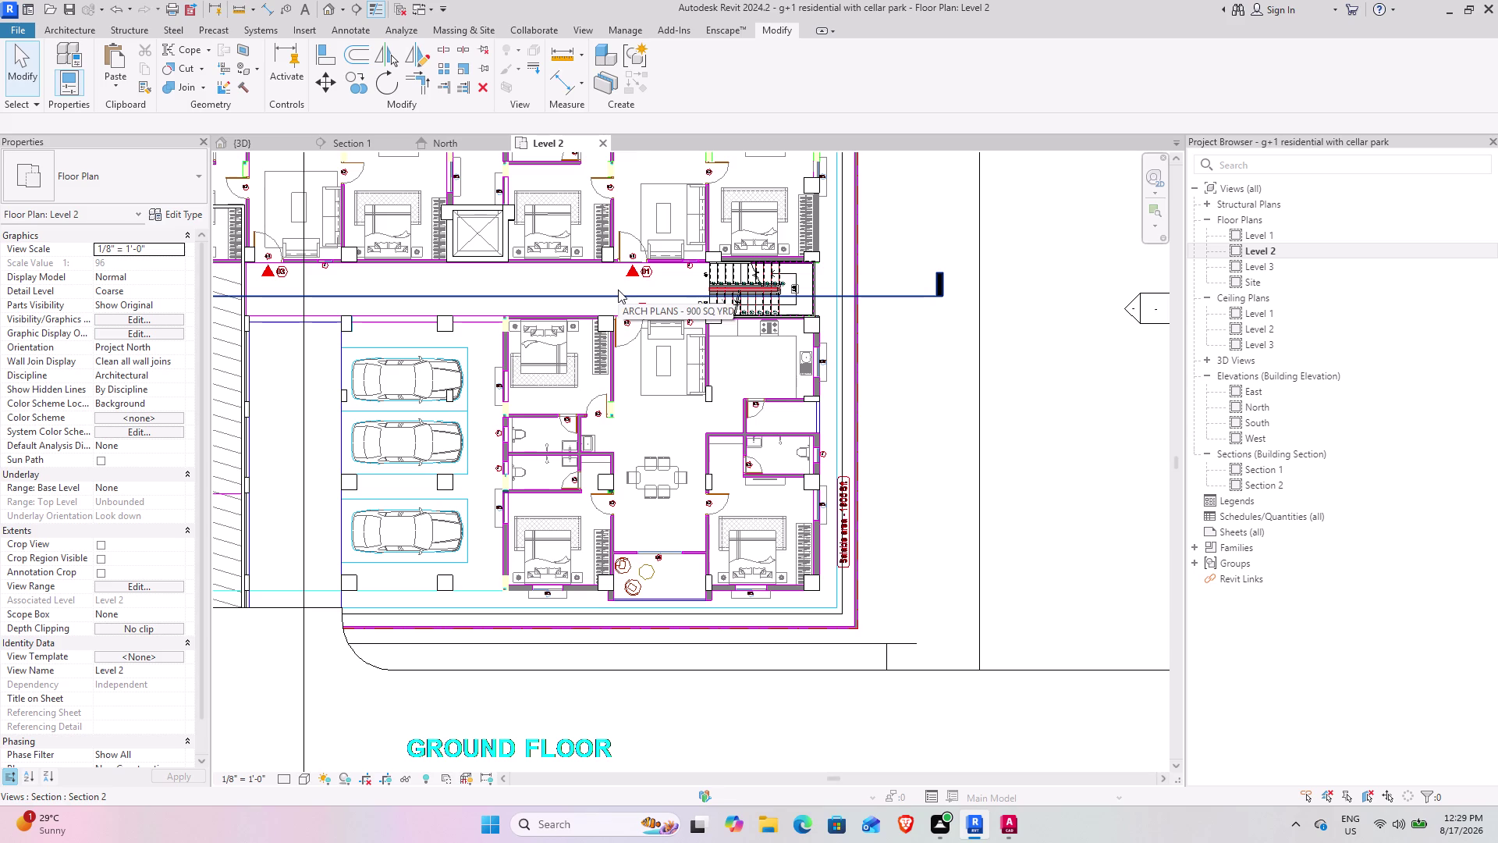
scroll(down, 3)
middle_drag(279, 246, 471, 388)
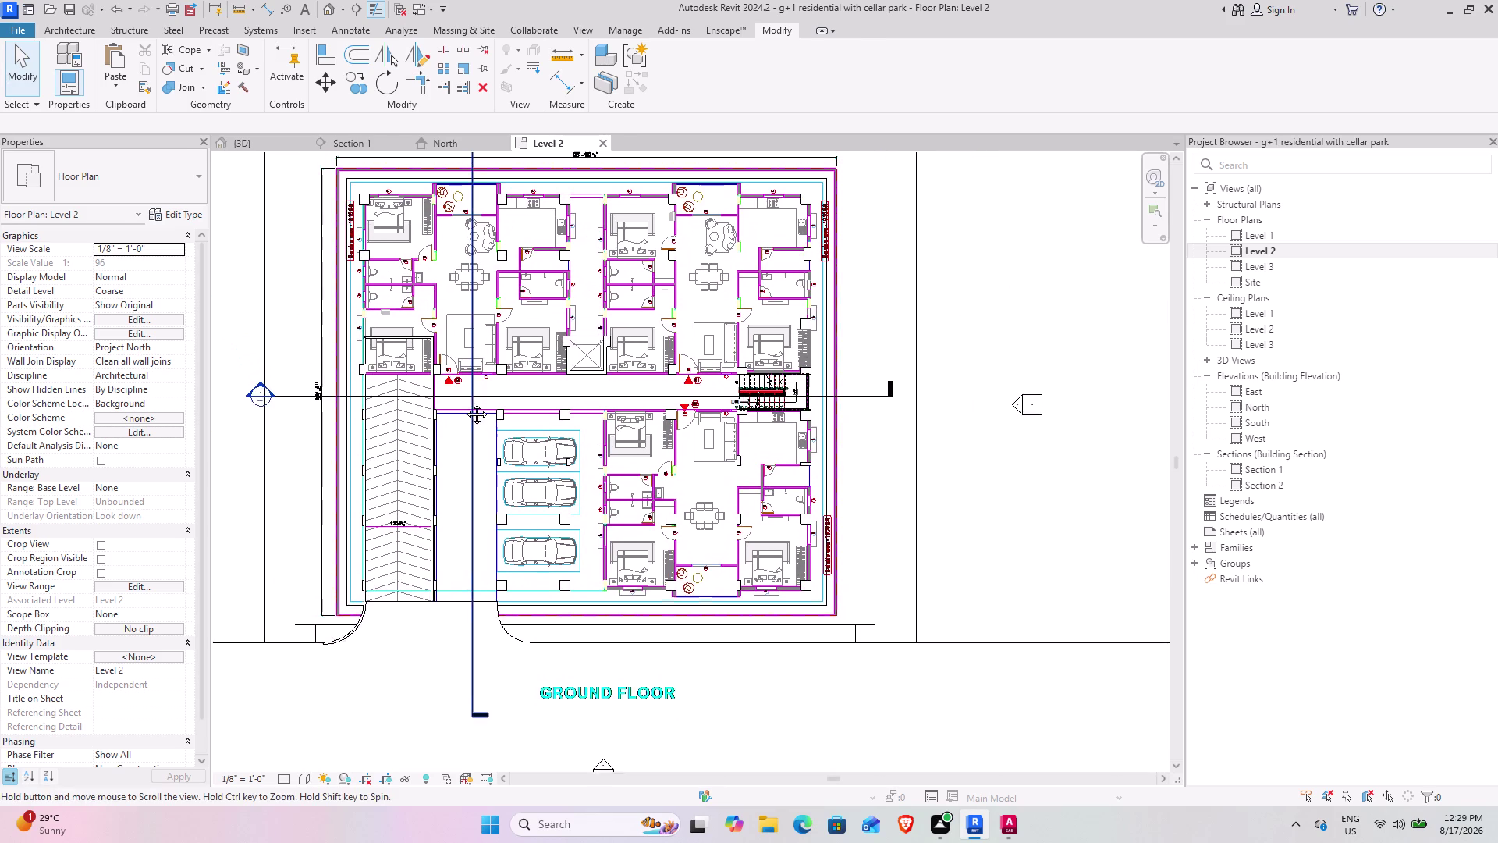
middle_drag(470, 388, 465, 404)
click(941, 274)
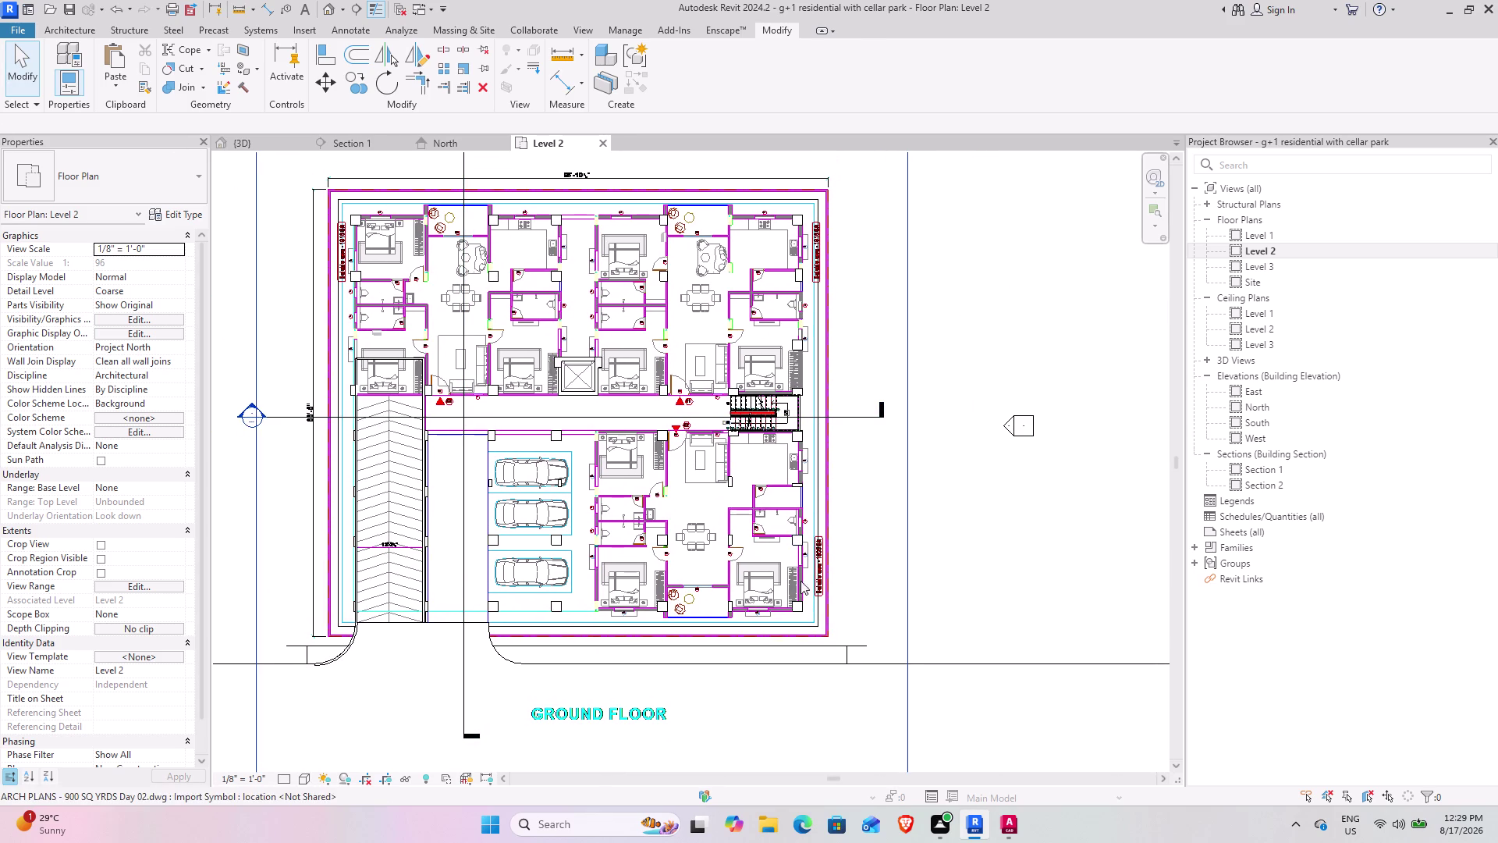
middle_drag(749, 514, 653, 341)
scroll(up, 3)
scroll(up, 3)
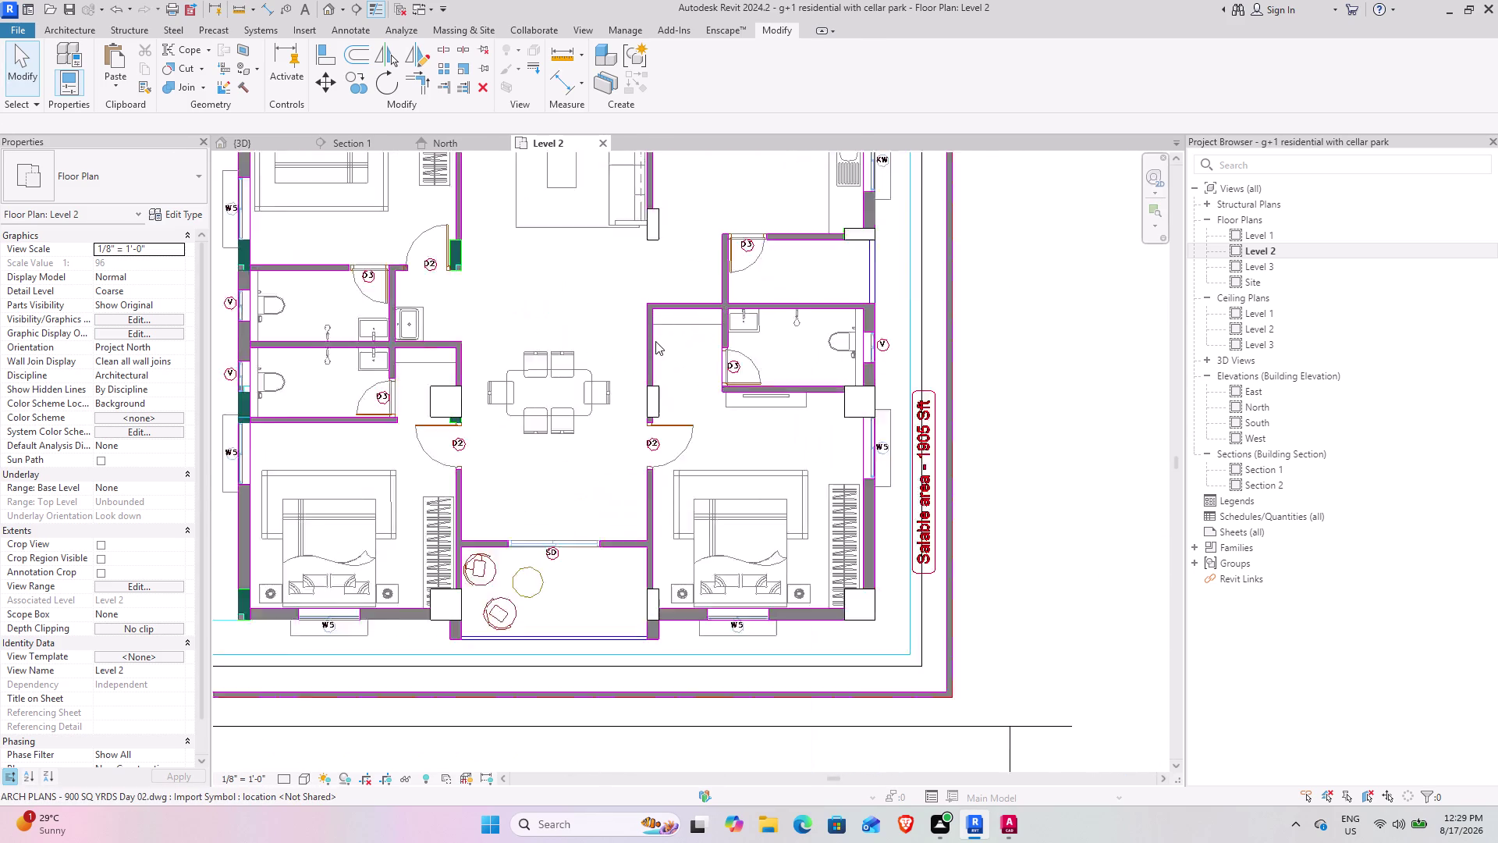
scroll(up, 3)
middle_drag(656, 308, 590, 370)
scroll(up, 3)
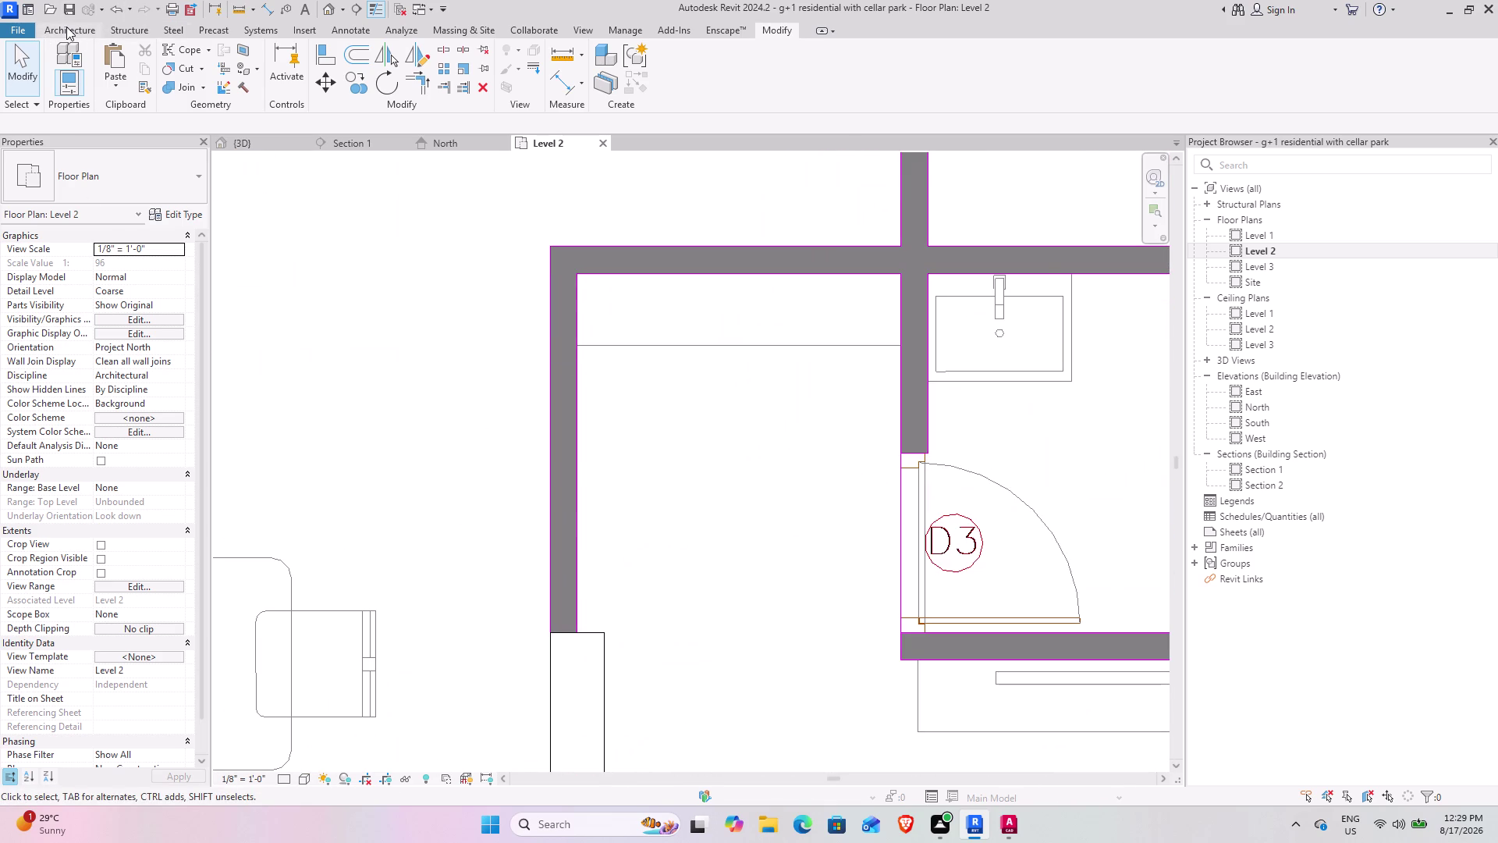
click(266, 6)
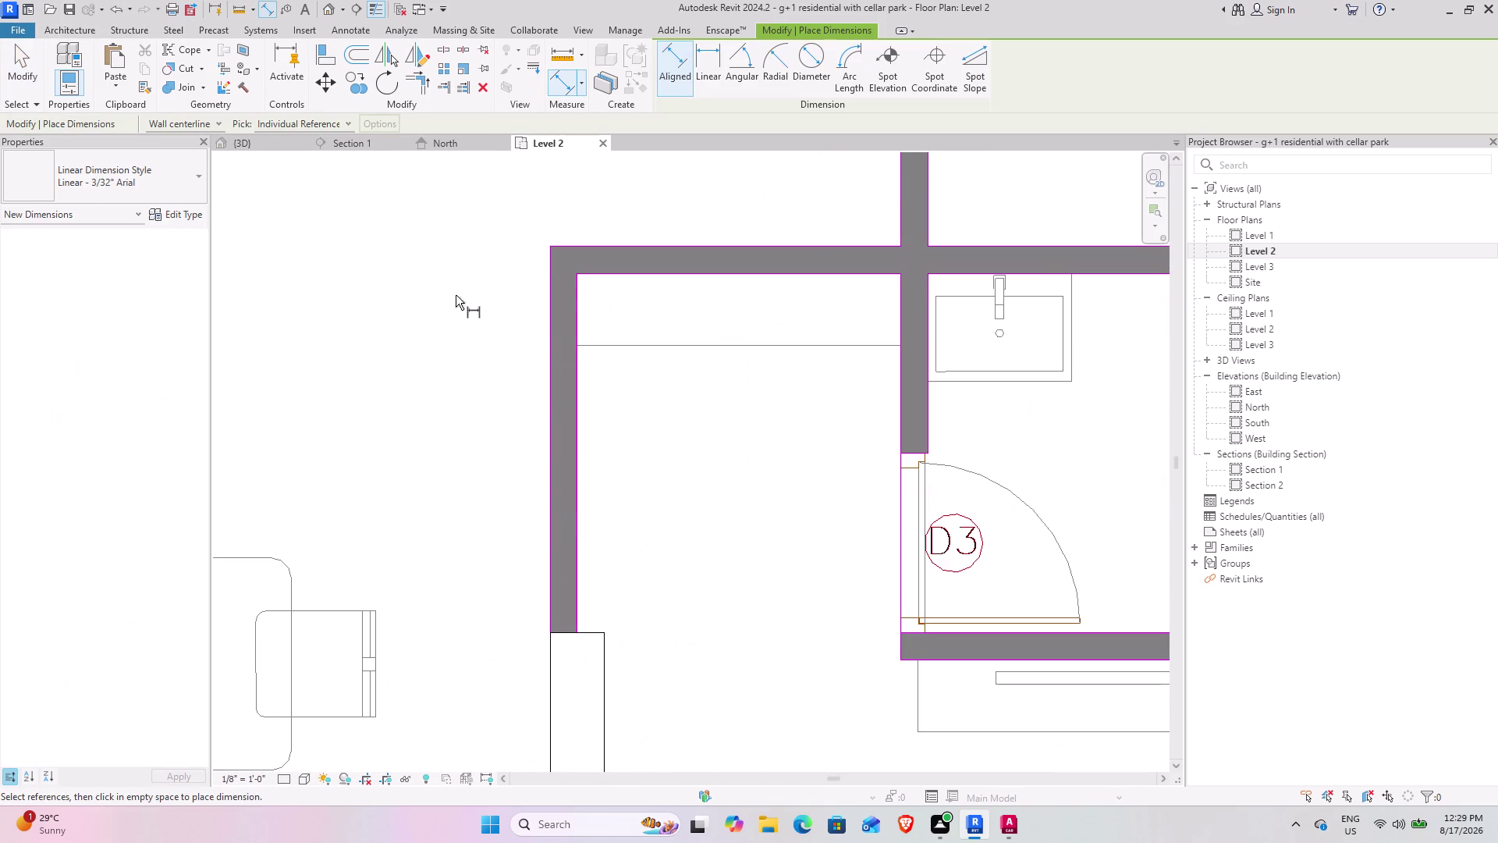
click(553, 391)
click(576, 398)
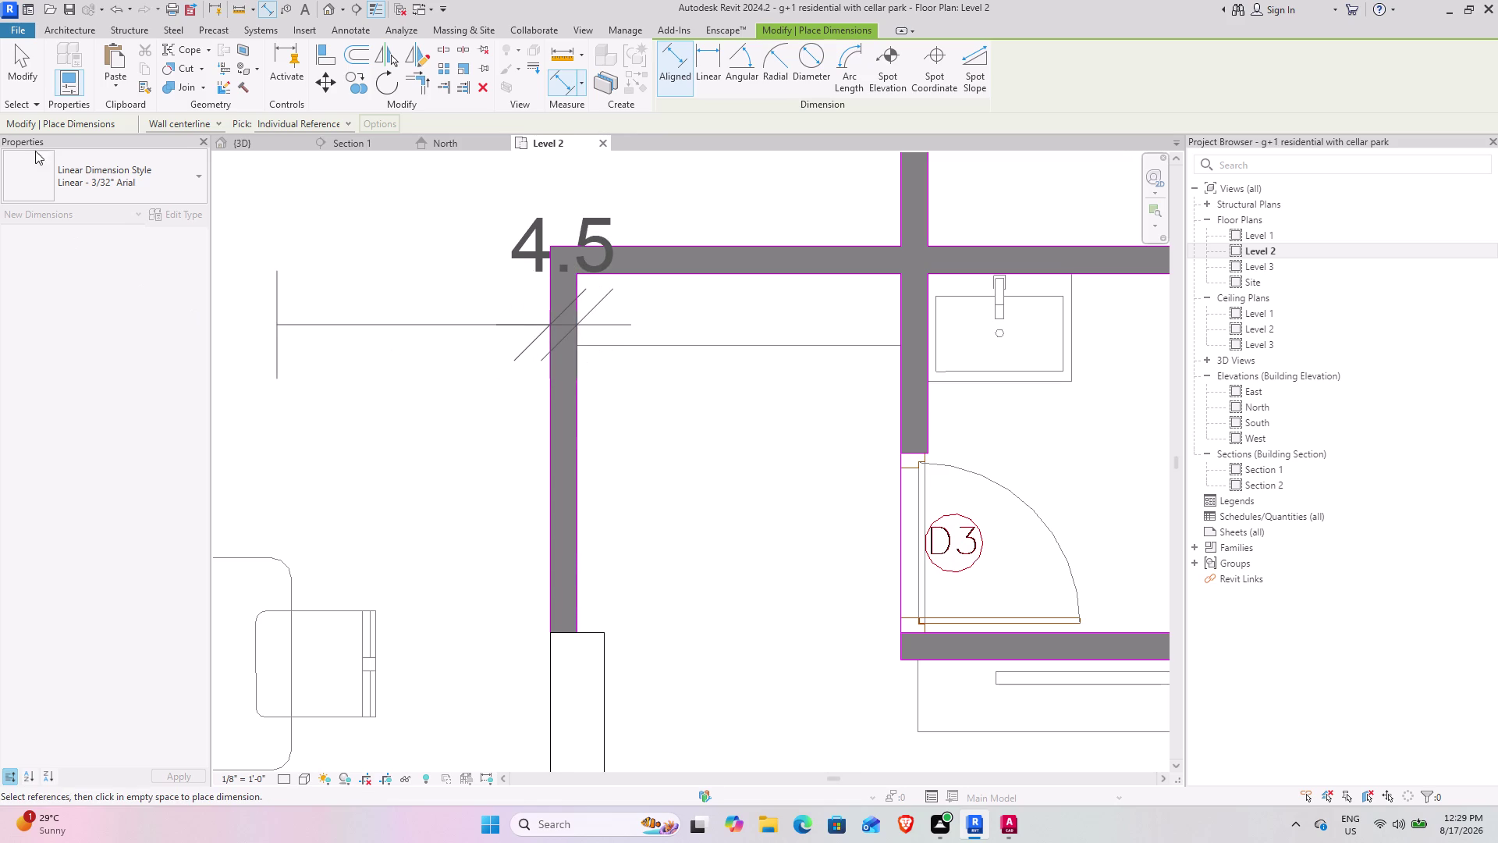
click(17, 73)
scroll(down, 3)
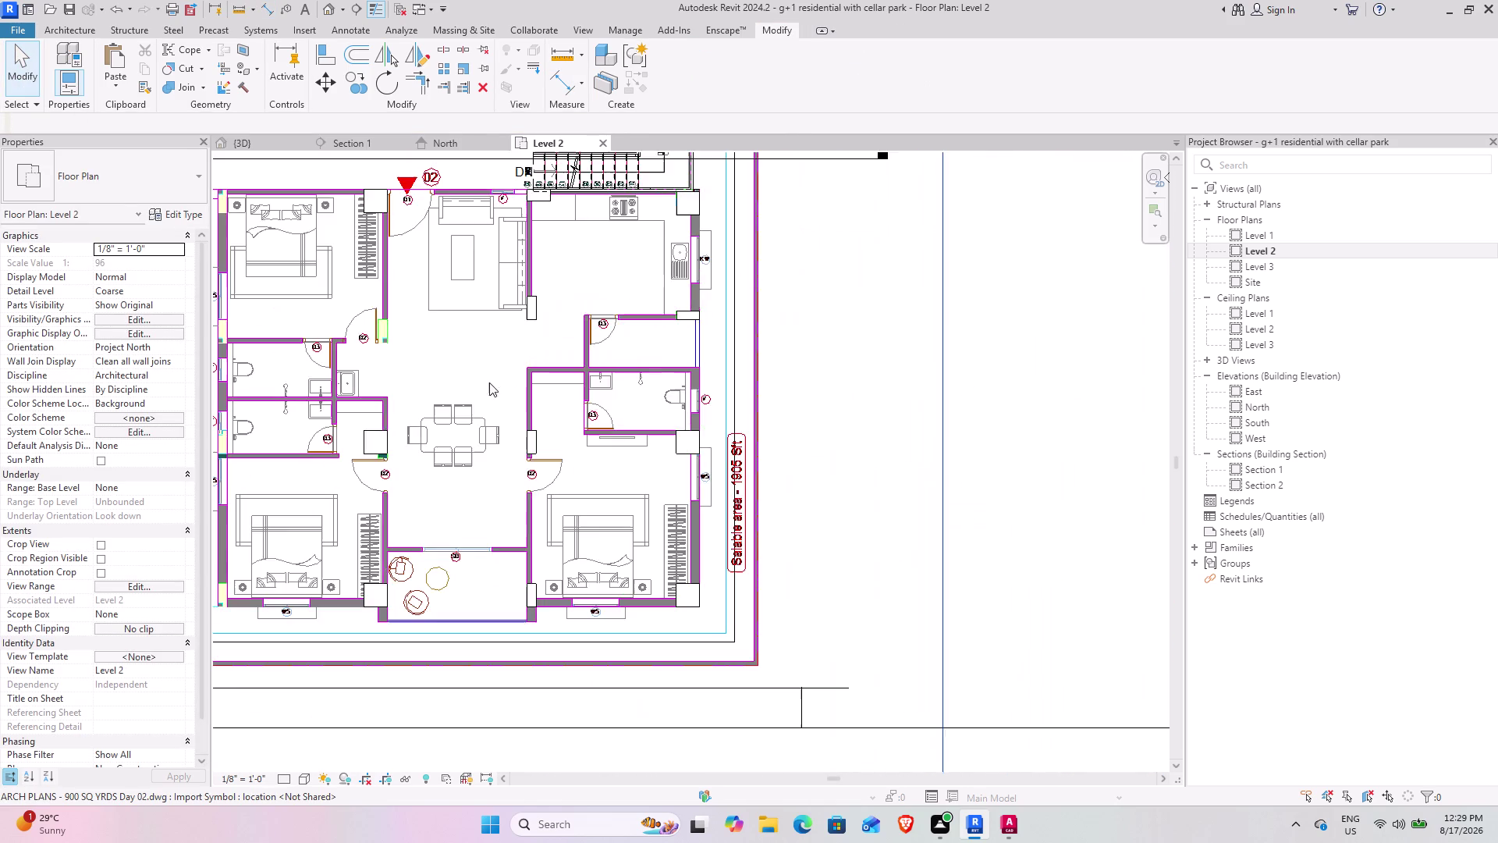
middle_drag(481, 377, 554, 336)
middle_drag(586, 354, 675, 371)
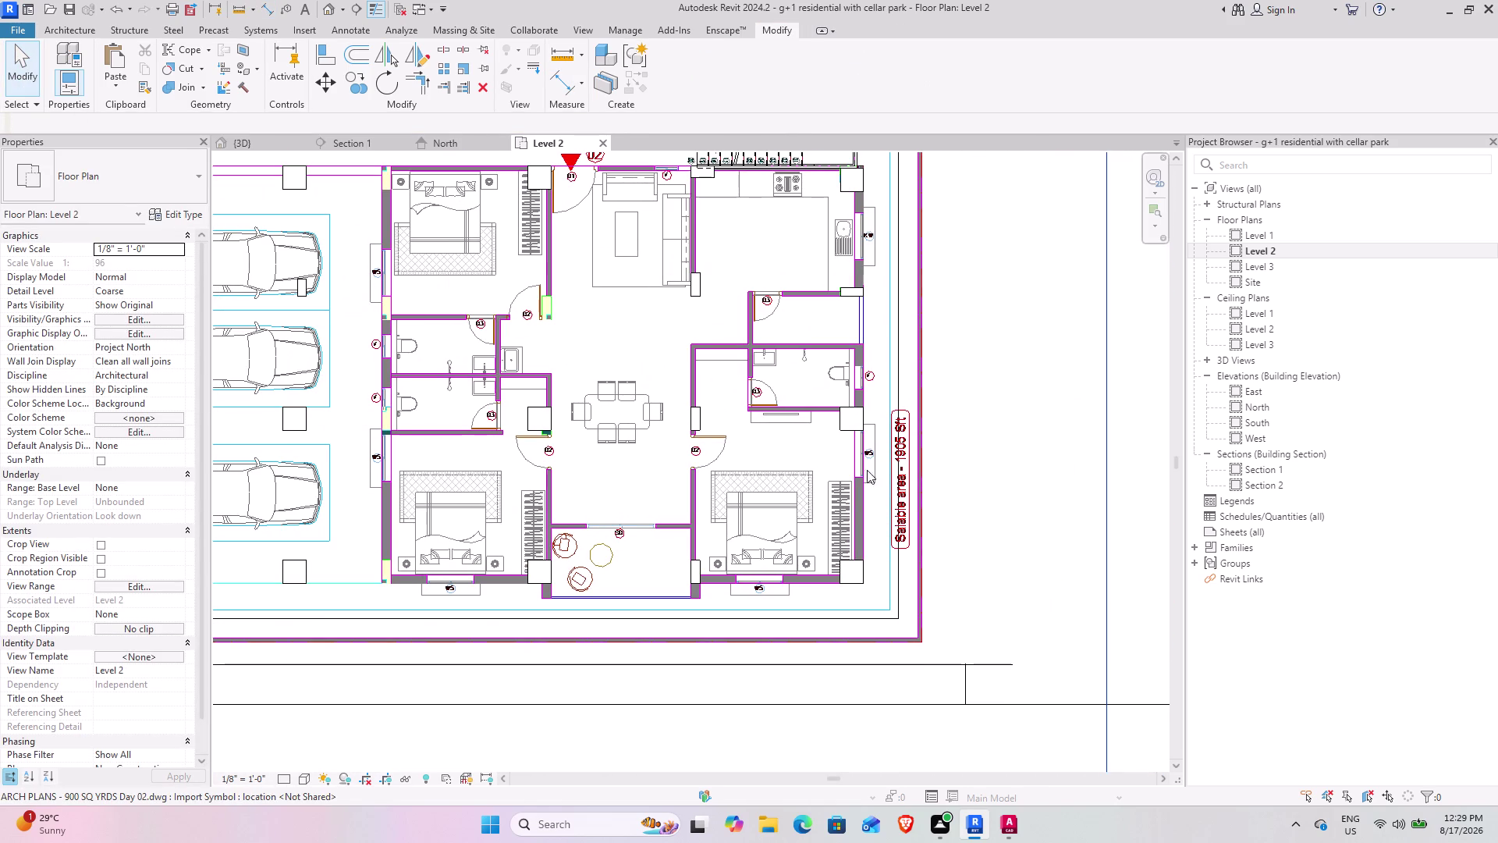
scroll(up, 3)
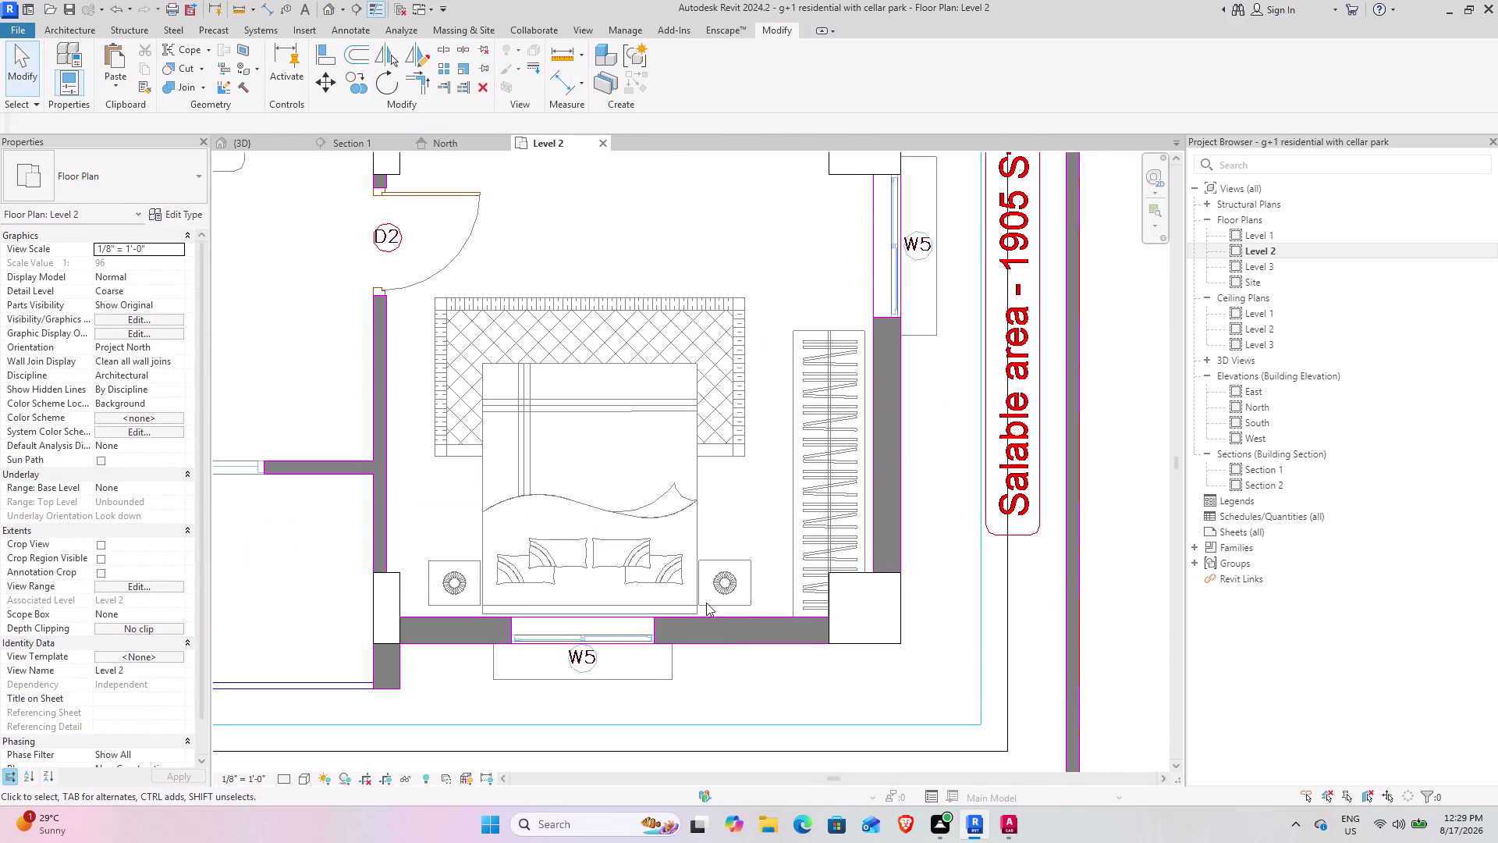
middle_drag(550, 597, 631, 456)
scroll(up, 3)
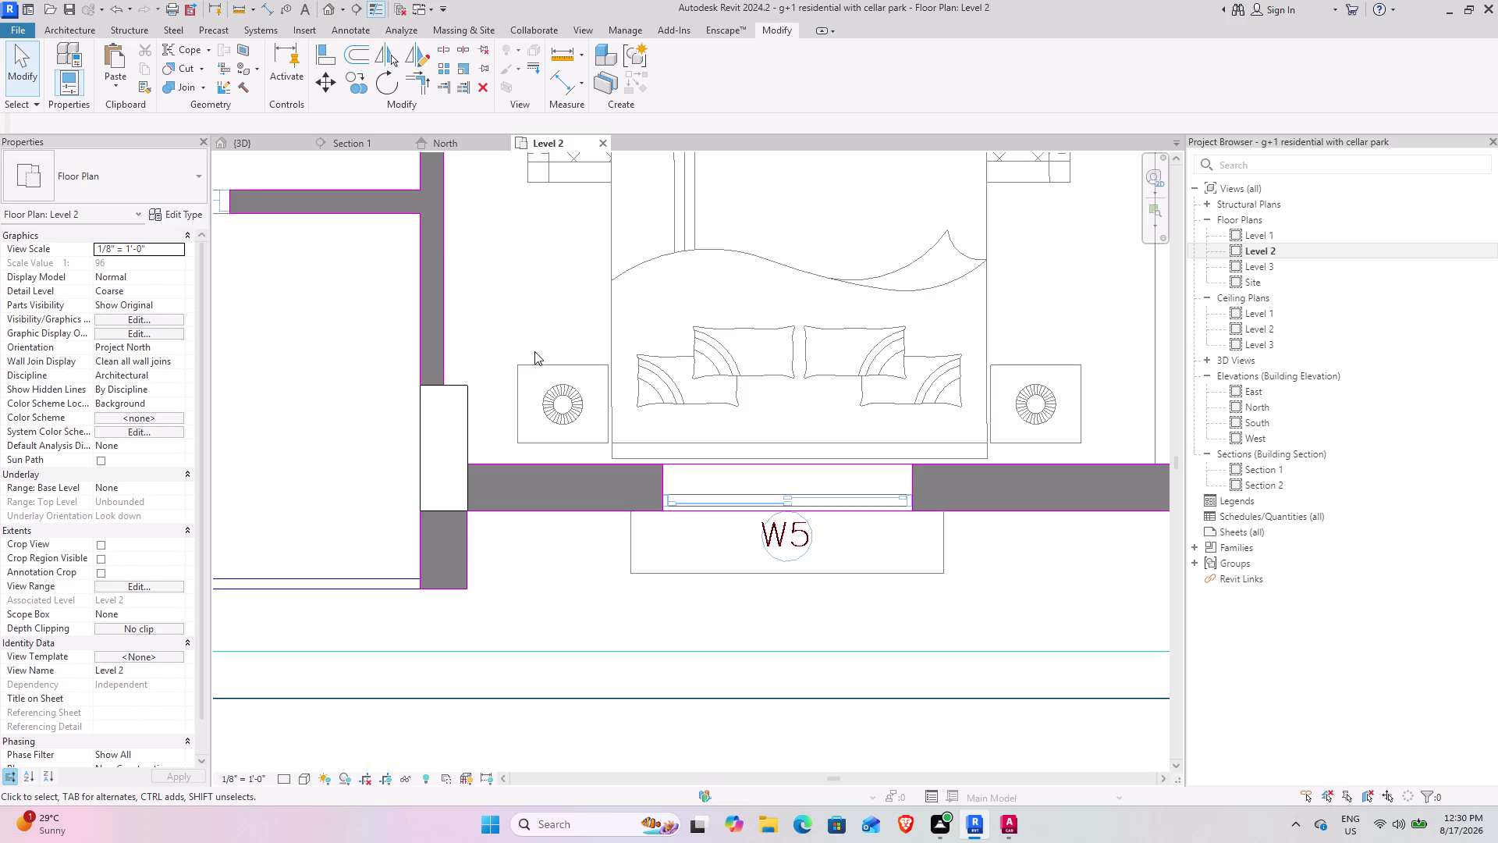
scroll(down, 3)
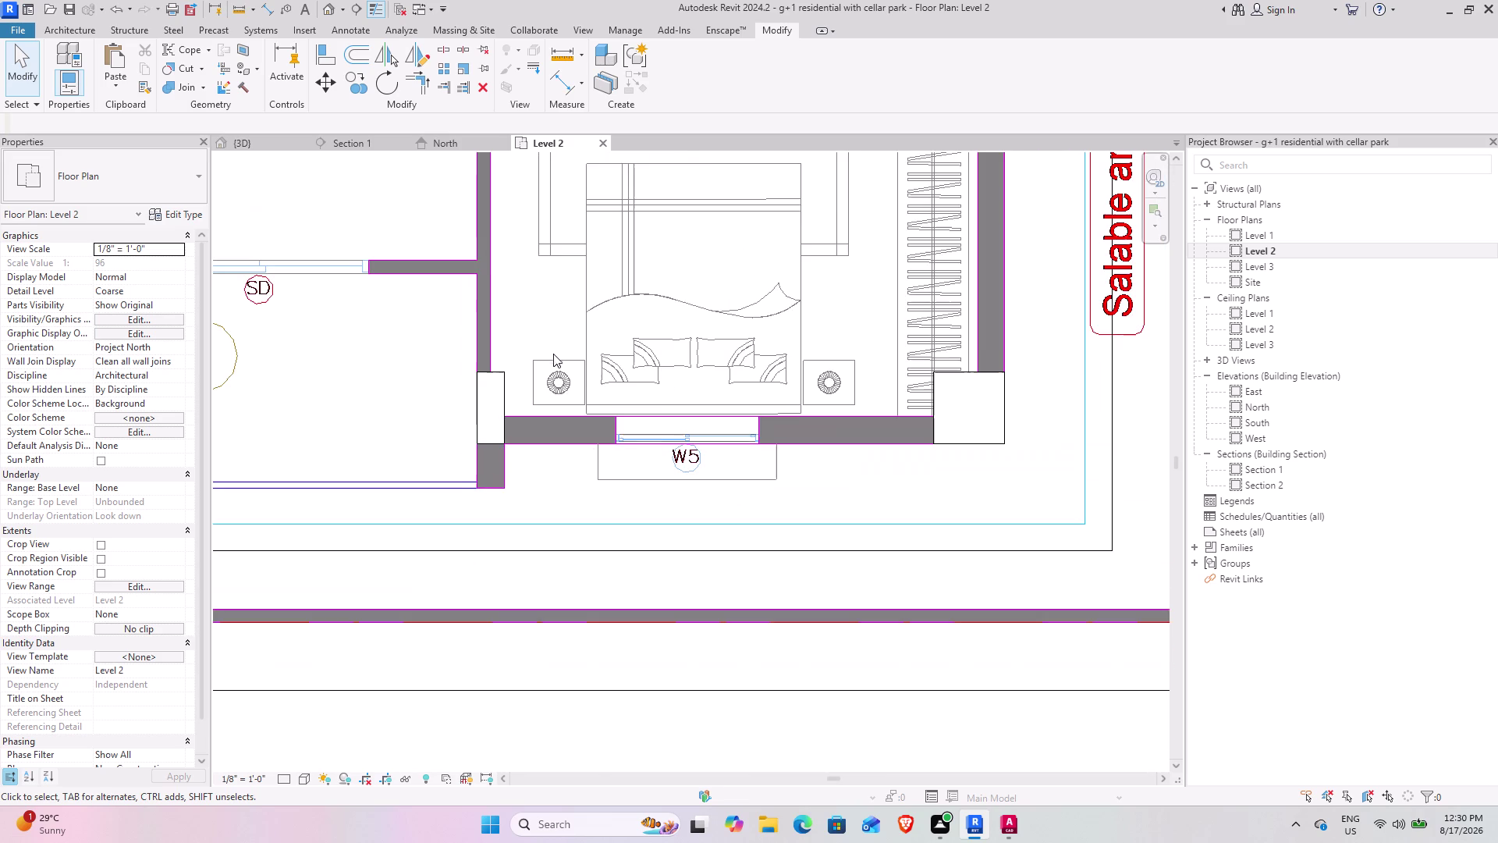
middle_drag(618, 346, 554, 471)
middle_drag(590, 340, 565, 474)
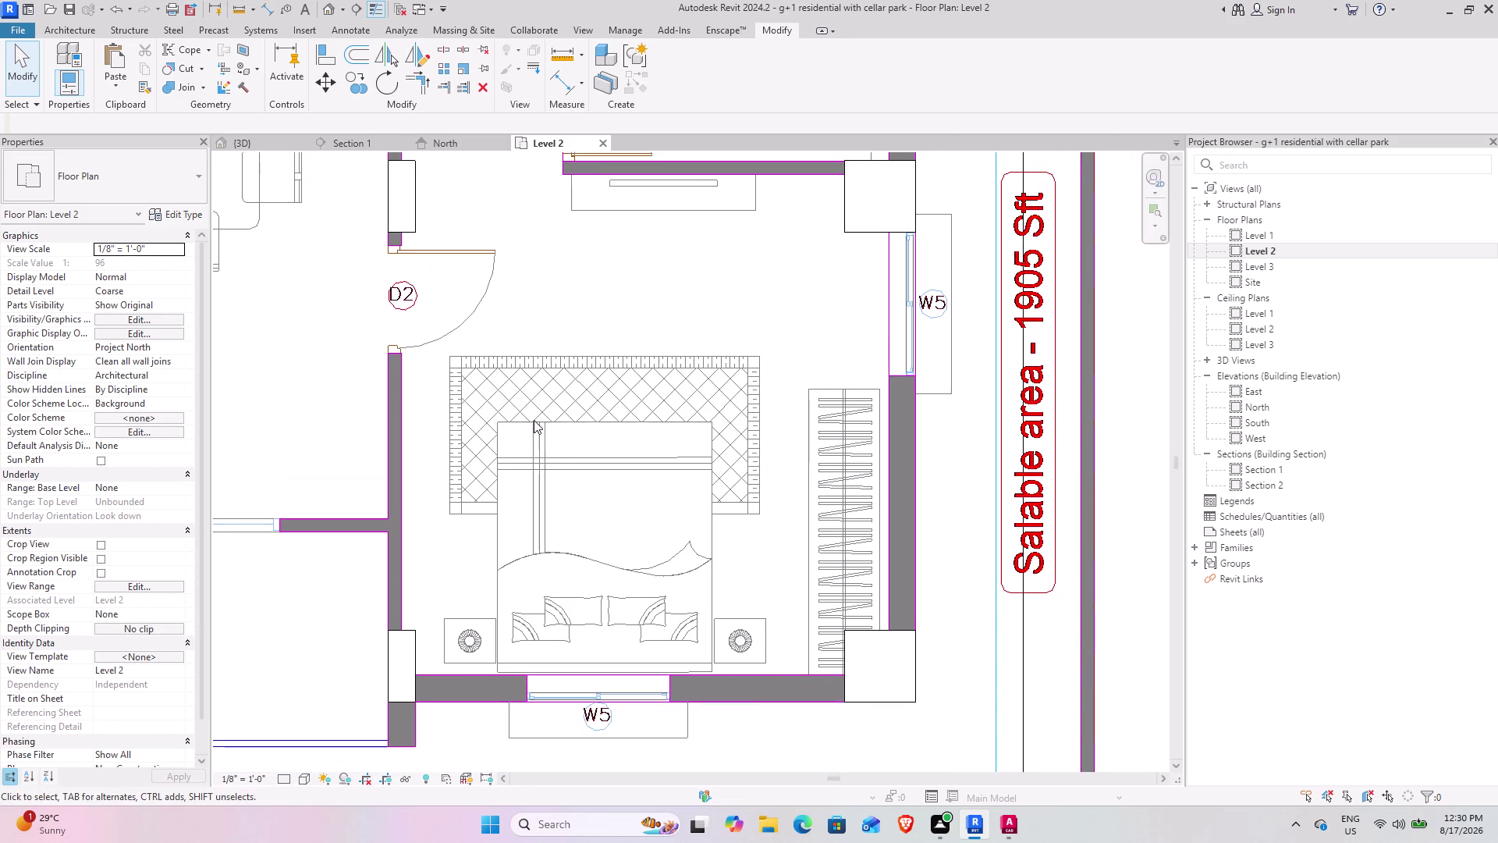
scroll(up, 3)
scroll(down, 3)
middle_drag(338, 496, 341, 489)
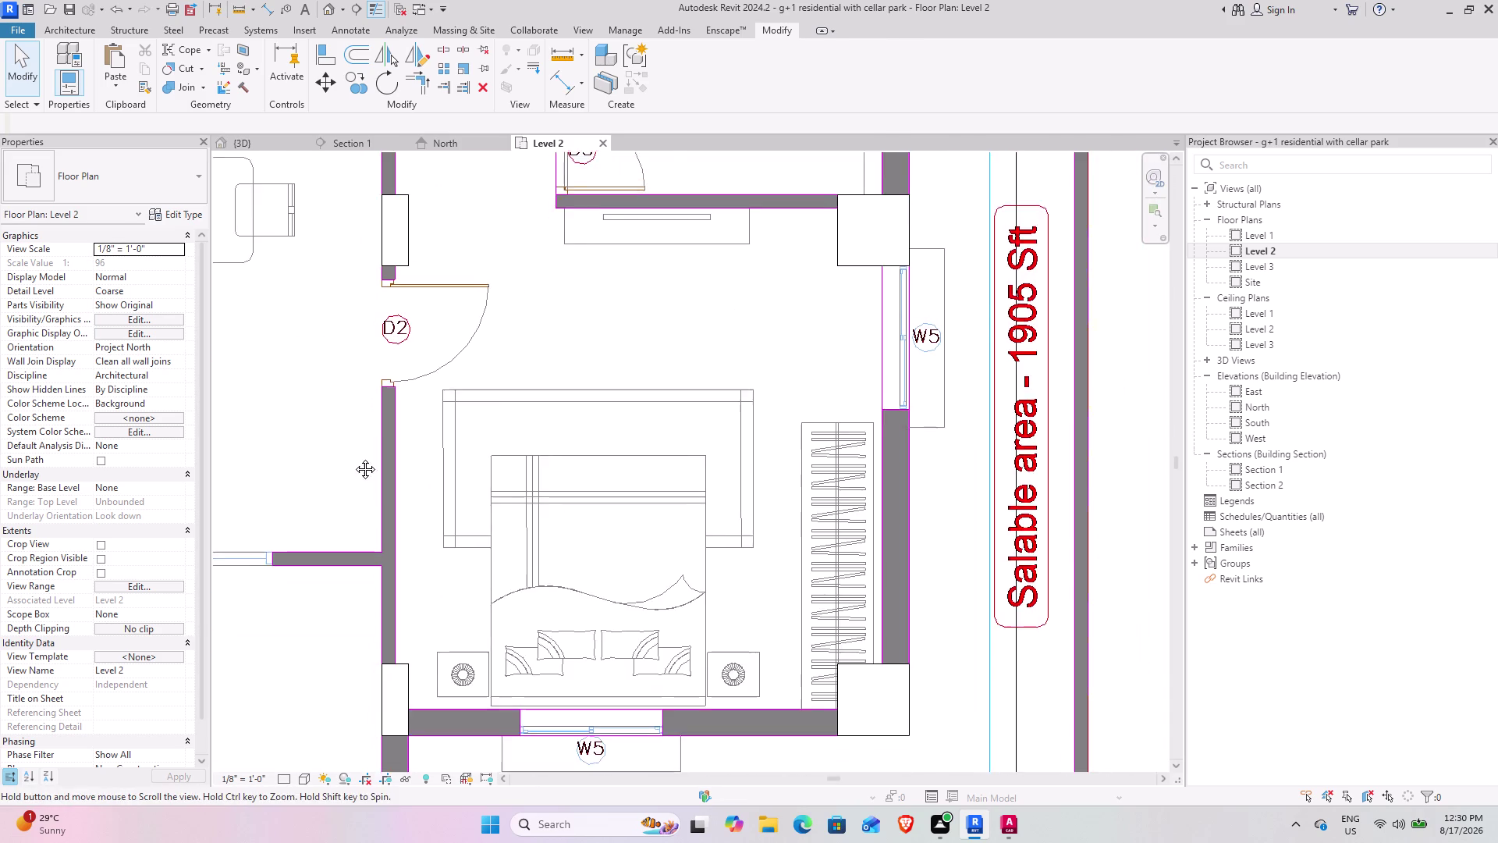
middle_drag(341, 488, 412, 358)
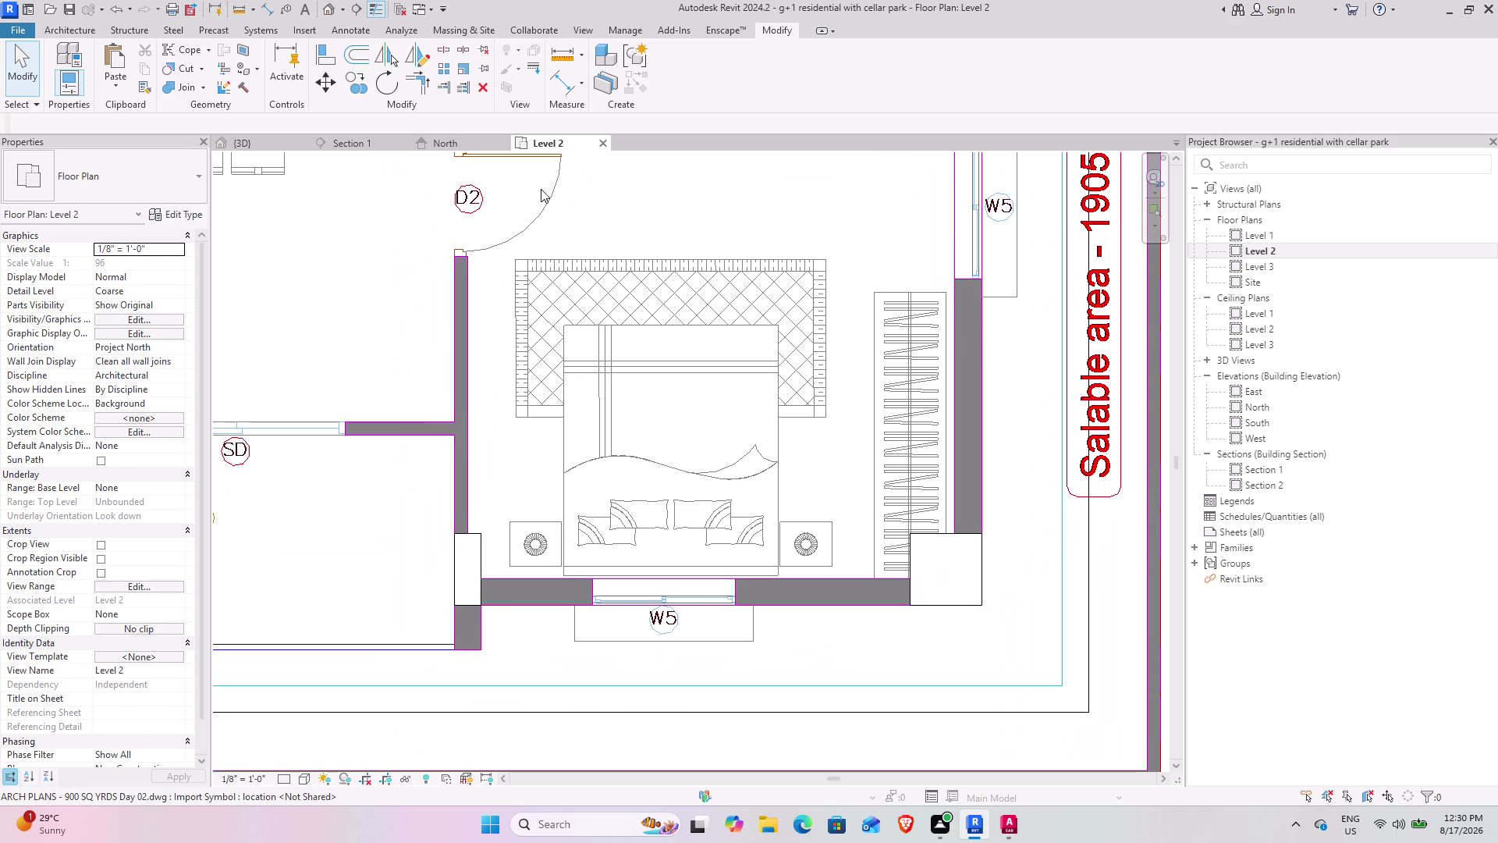
scroll(down, 3)
middle_drag(507, 330, 560, 467)
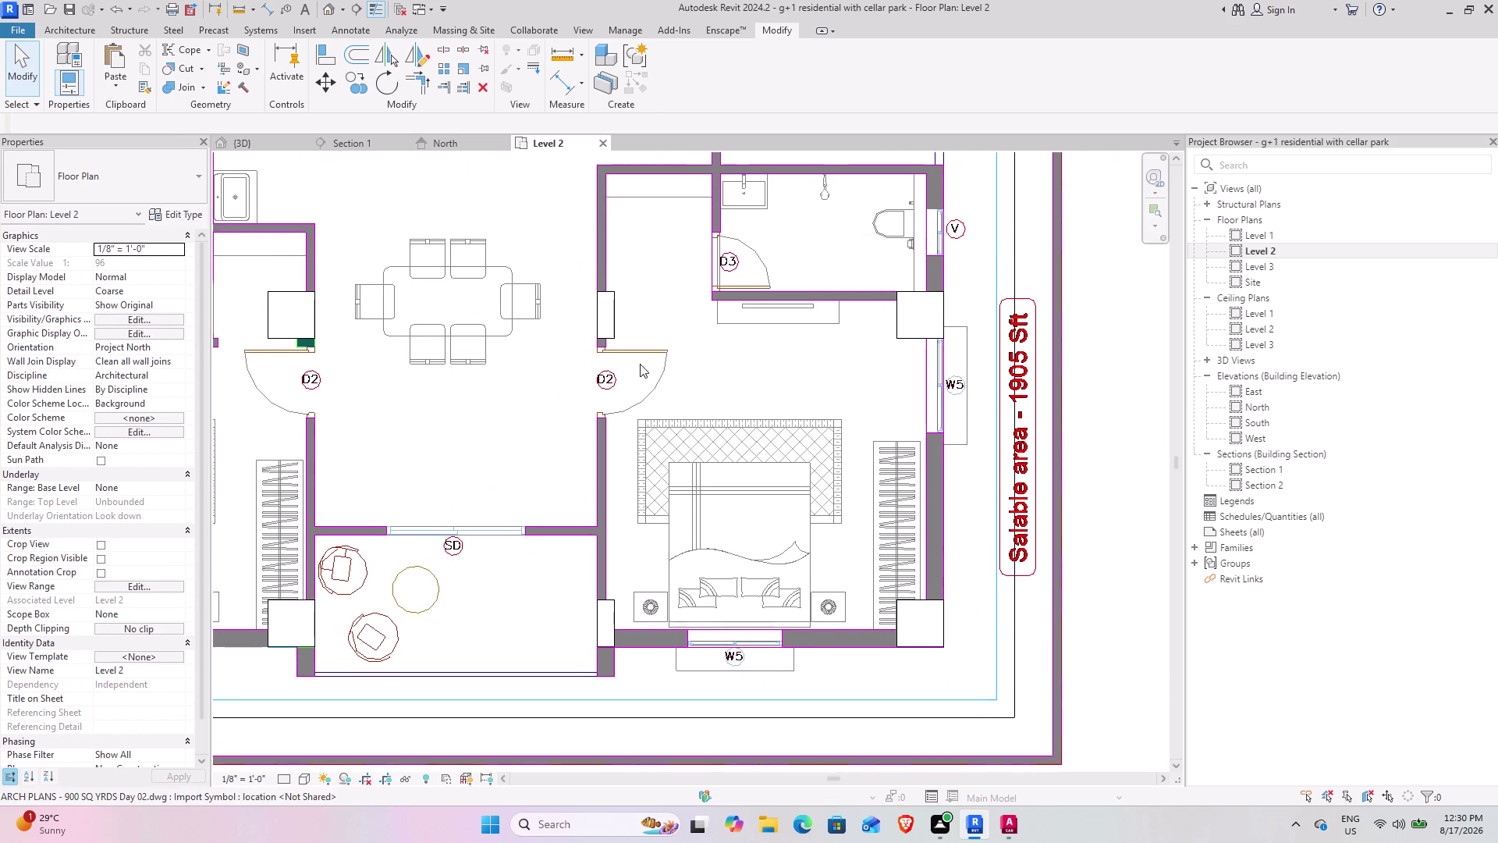
middle_drag(639, 364, 668, 430)
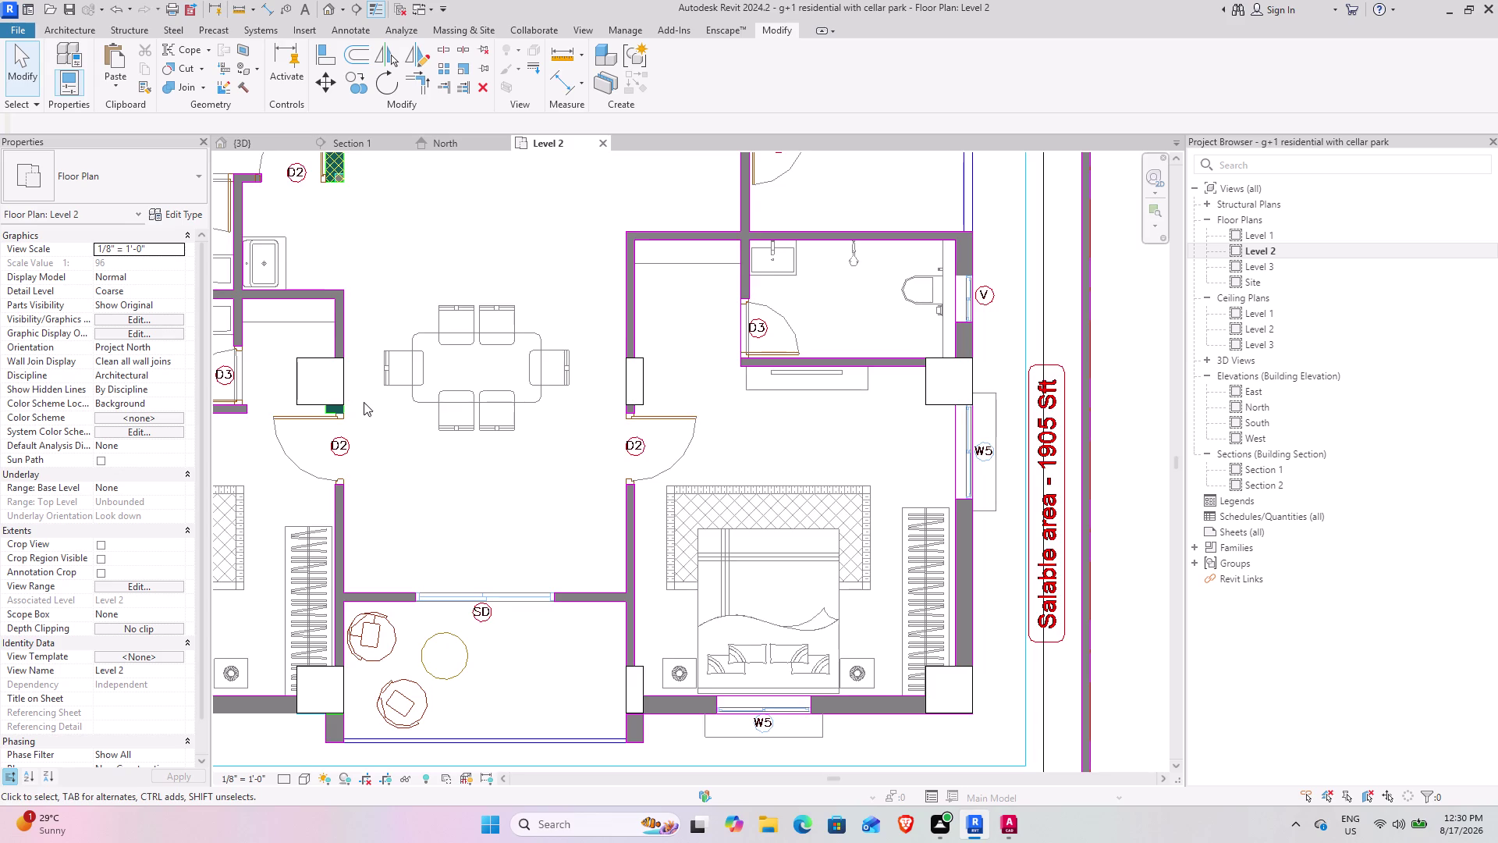
middle_drag(364, 402, 605, 331)
middle_drag(428, 420, 542, 266)
middle_drag(381, 376, 632, 455)
middle_drag(621, 402, 793, 526)
scroll(down, 3)
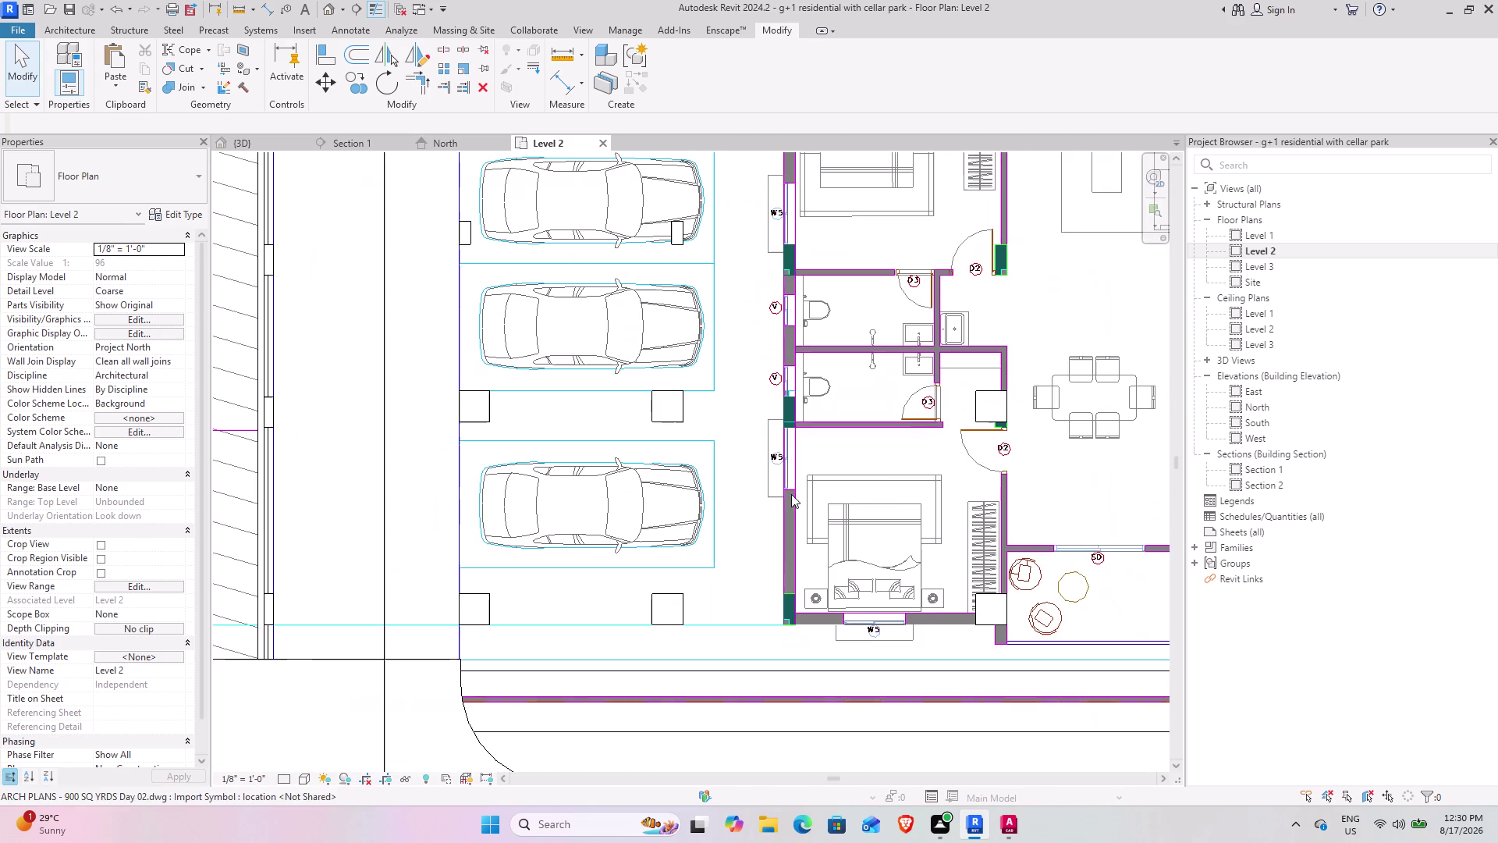
middle_drag(893, 440, 669, 575)
middle_drag(675, 401, 606, 433)
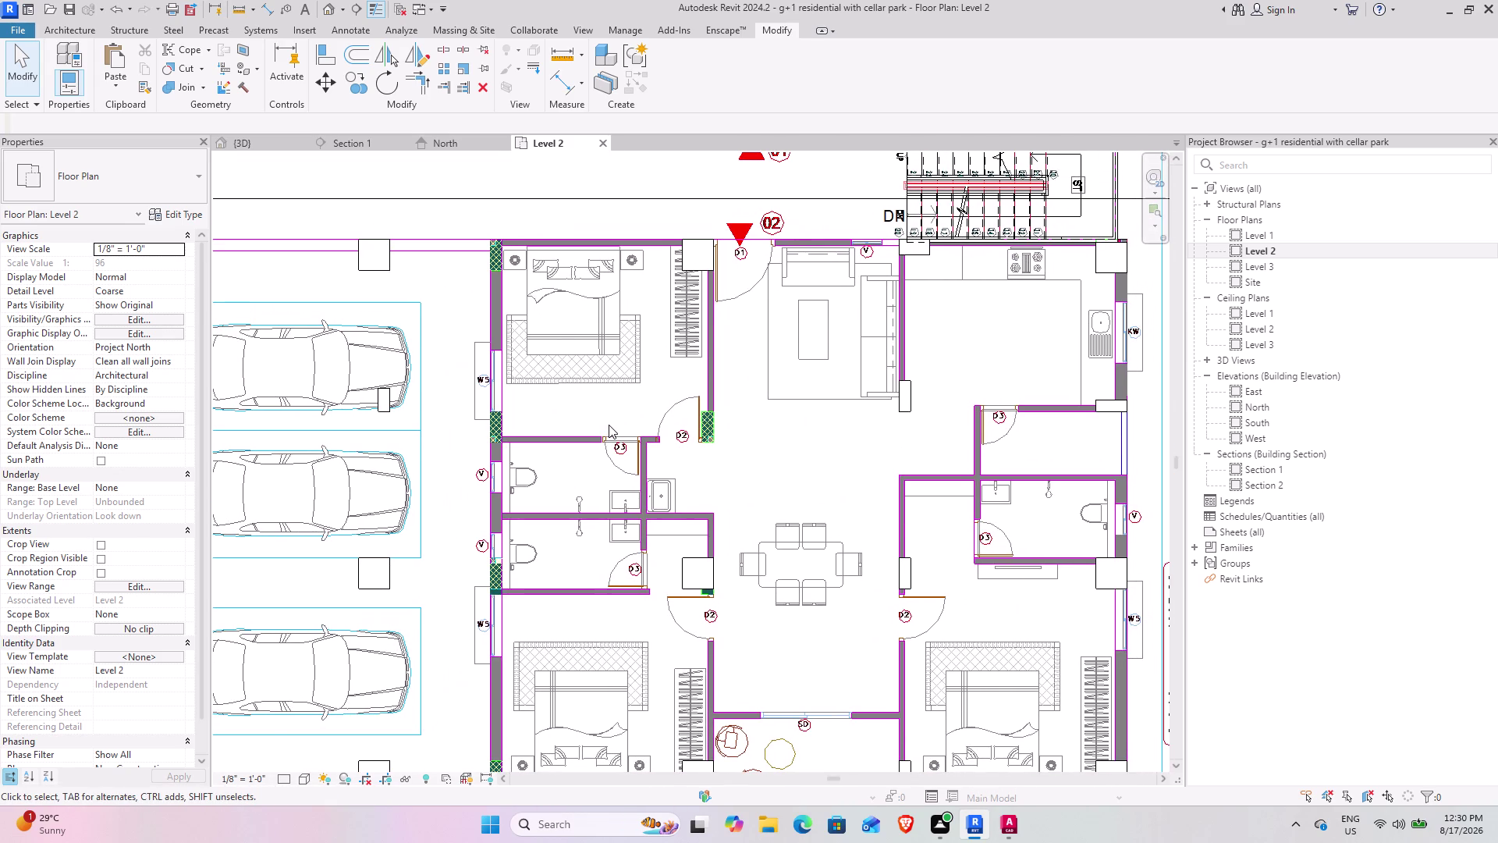
scroll(down, 3)
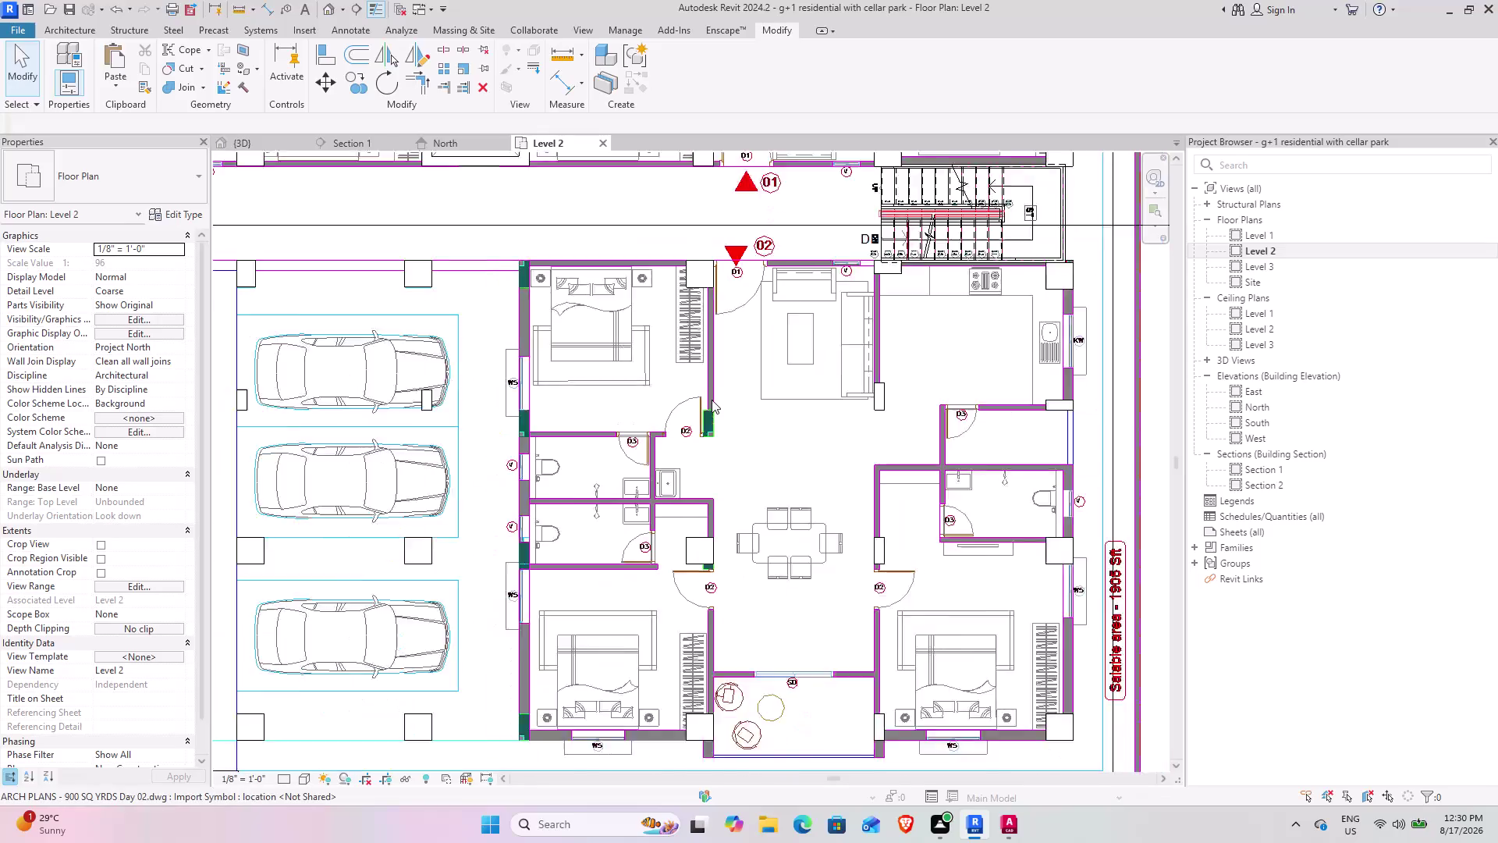
scroll(down, 3)
middle_drag(867, 439, 722, 390)
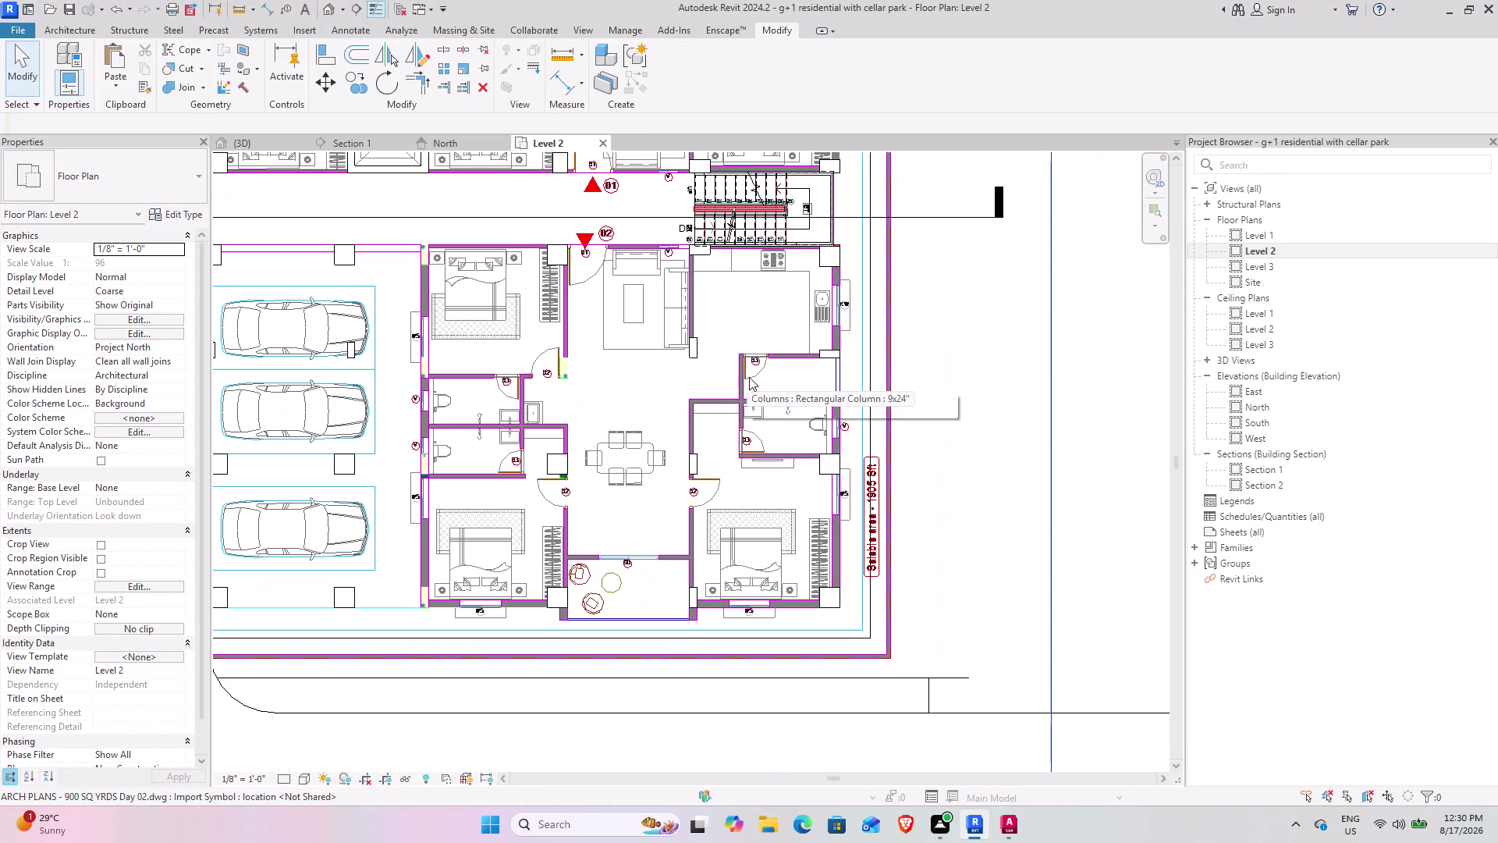
scroll(up, 3)
scroll(up, 3)
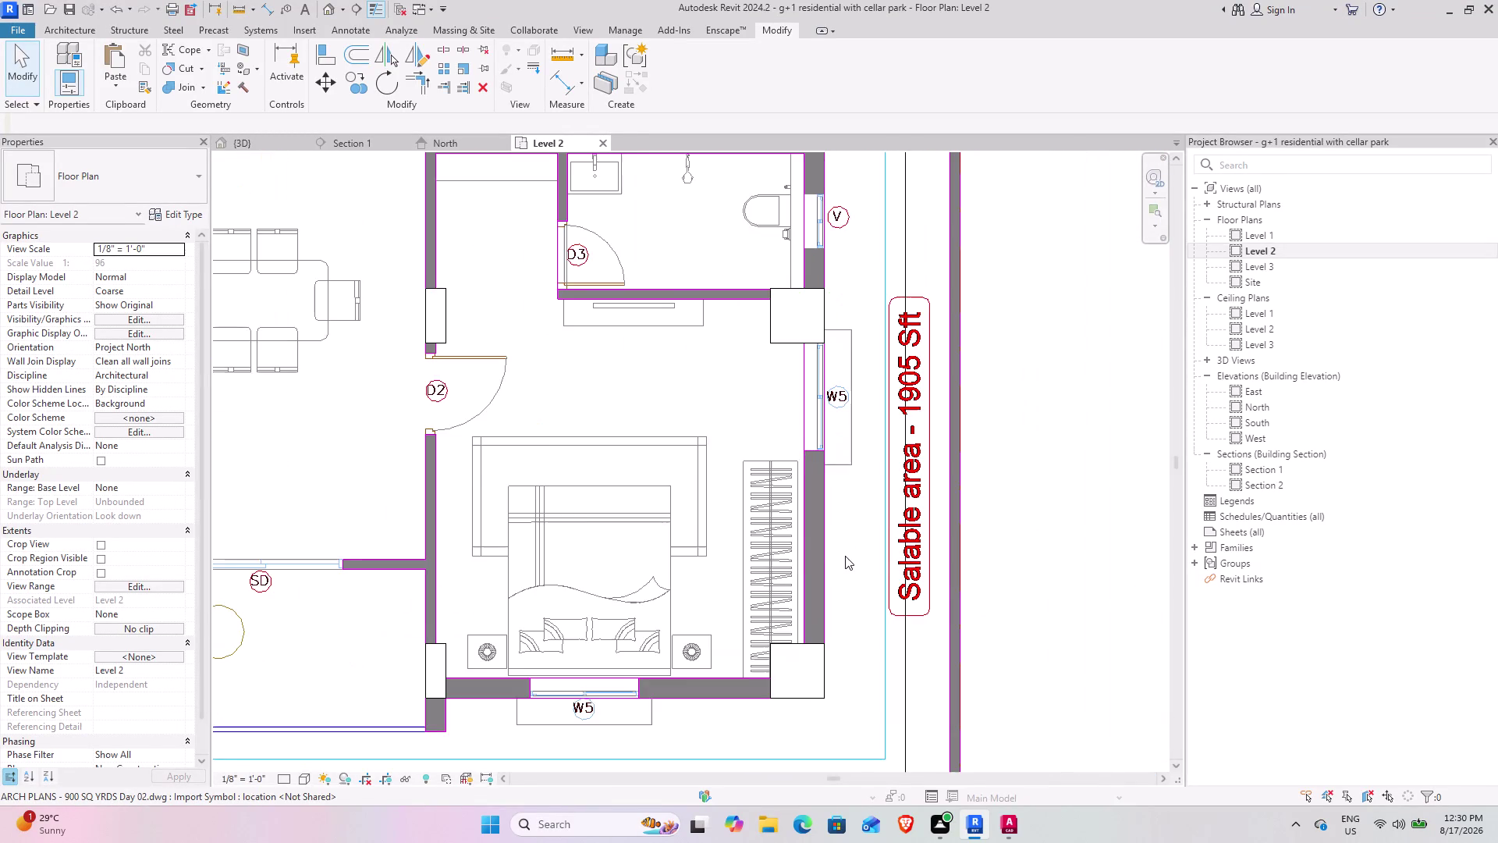
middle_drag(747, 559, 767, 431)
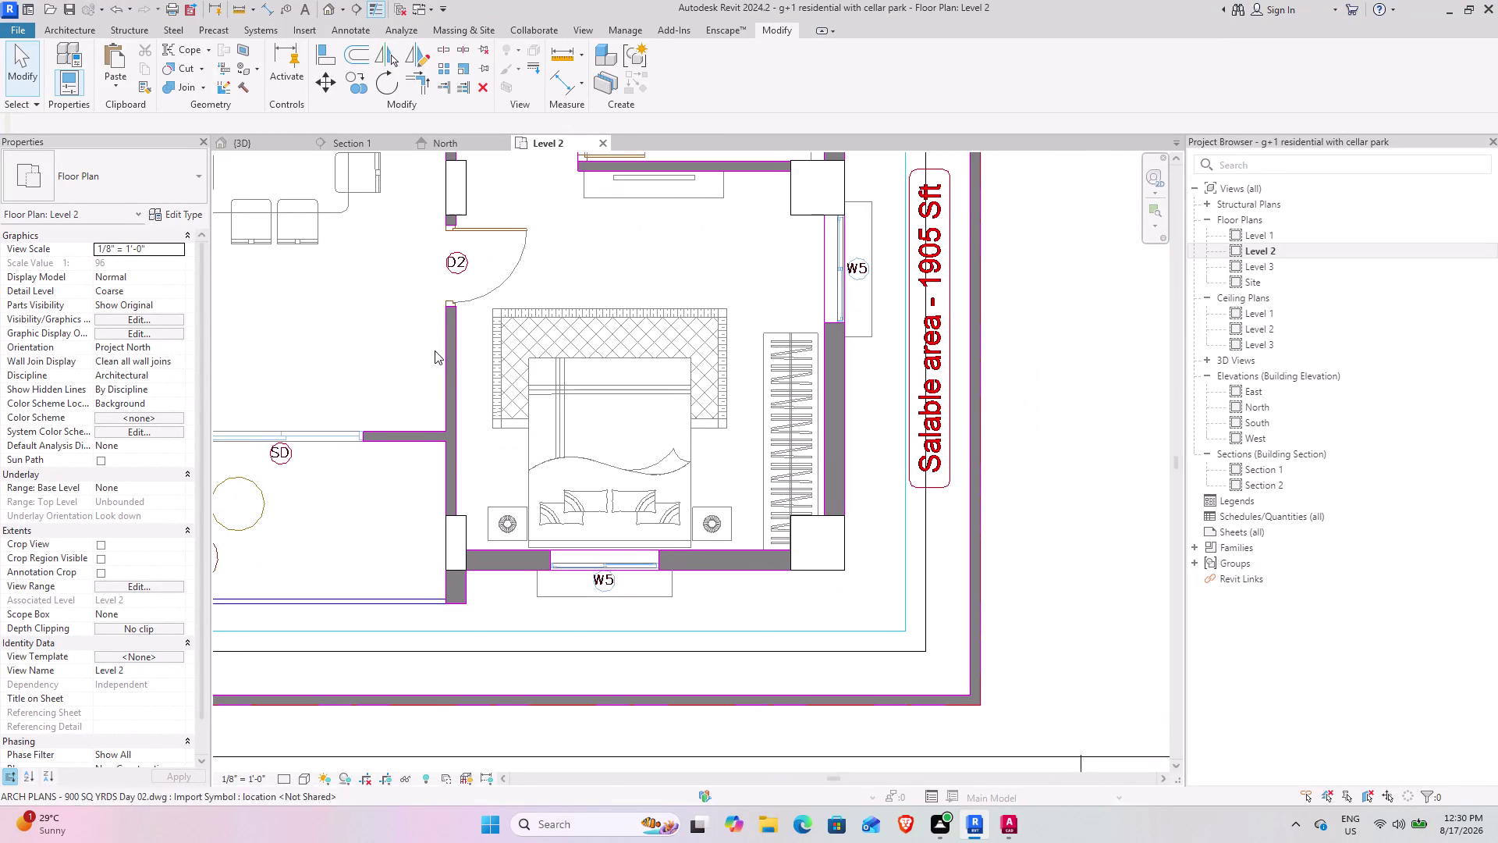
scroll(down, 3)
scroll(up, 3)
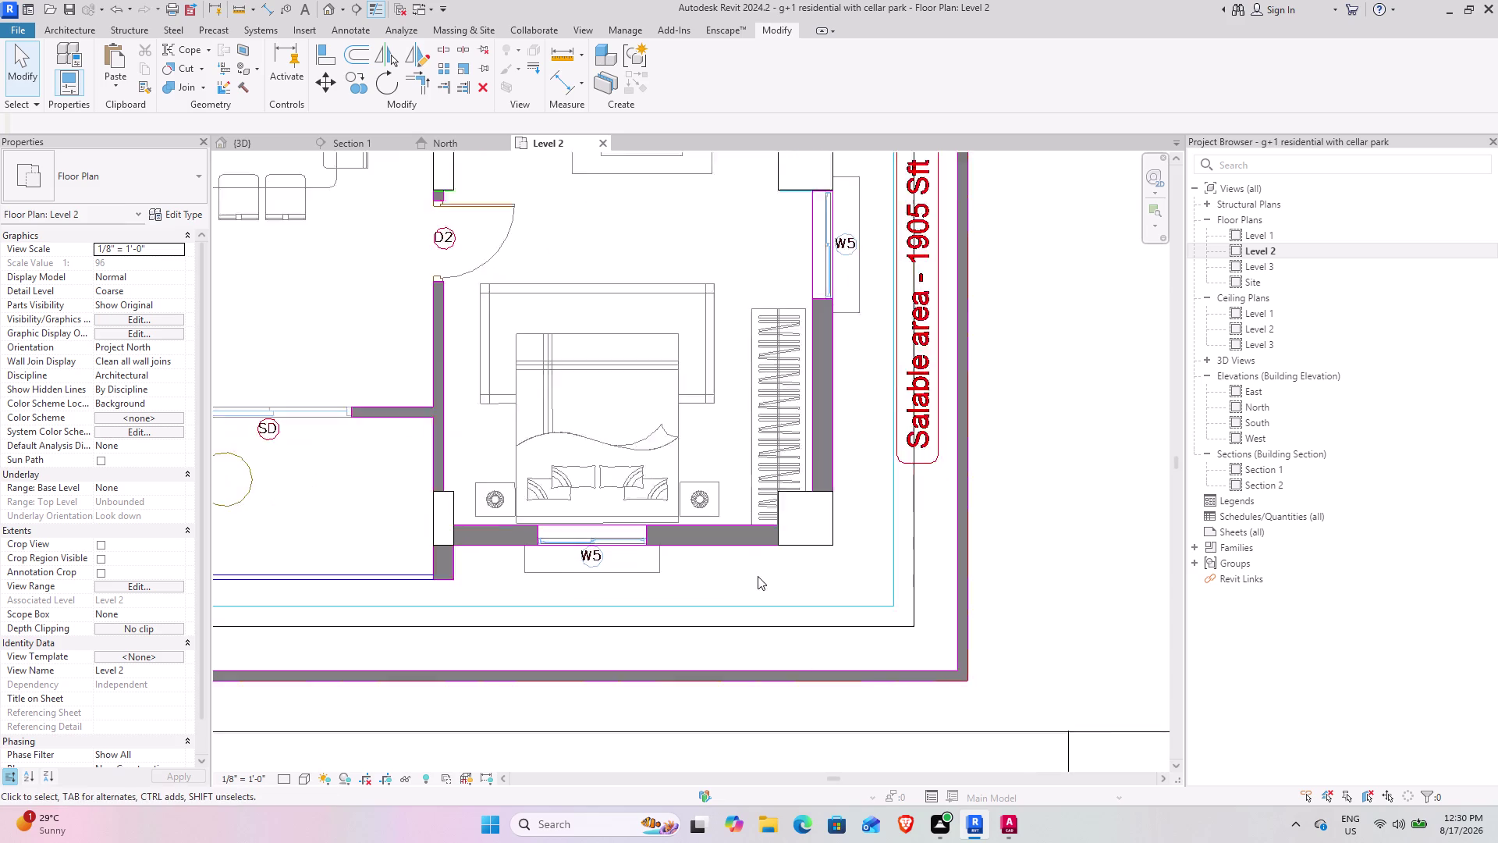
scroll(up, 3)
middle_drag(693, 511, 828, 593)
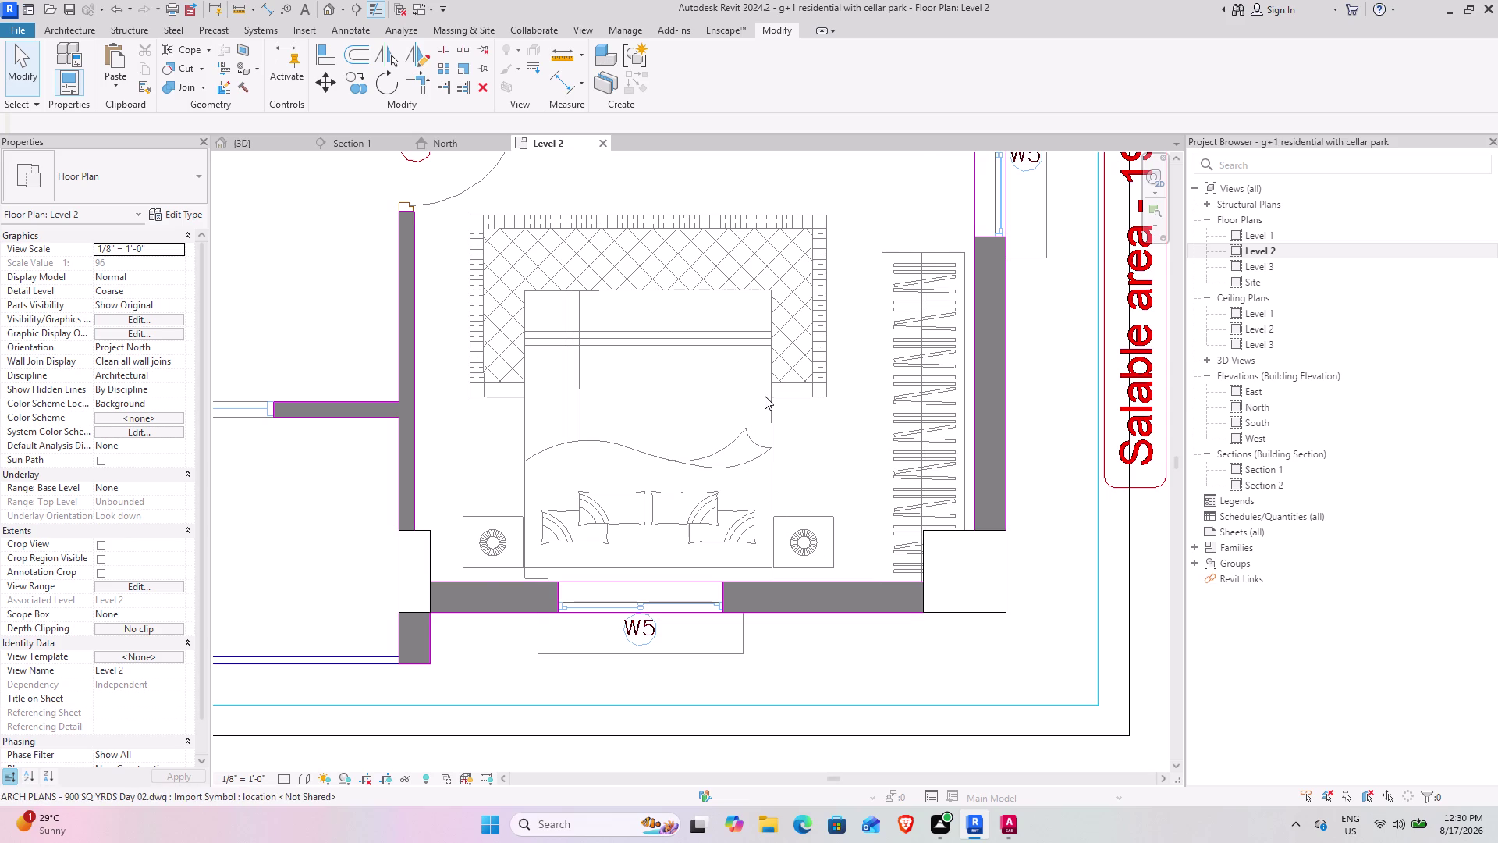
scroll(down, 3)
middle_drag(892, 341, 823, 371)
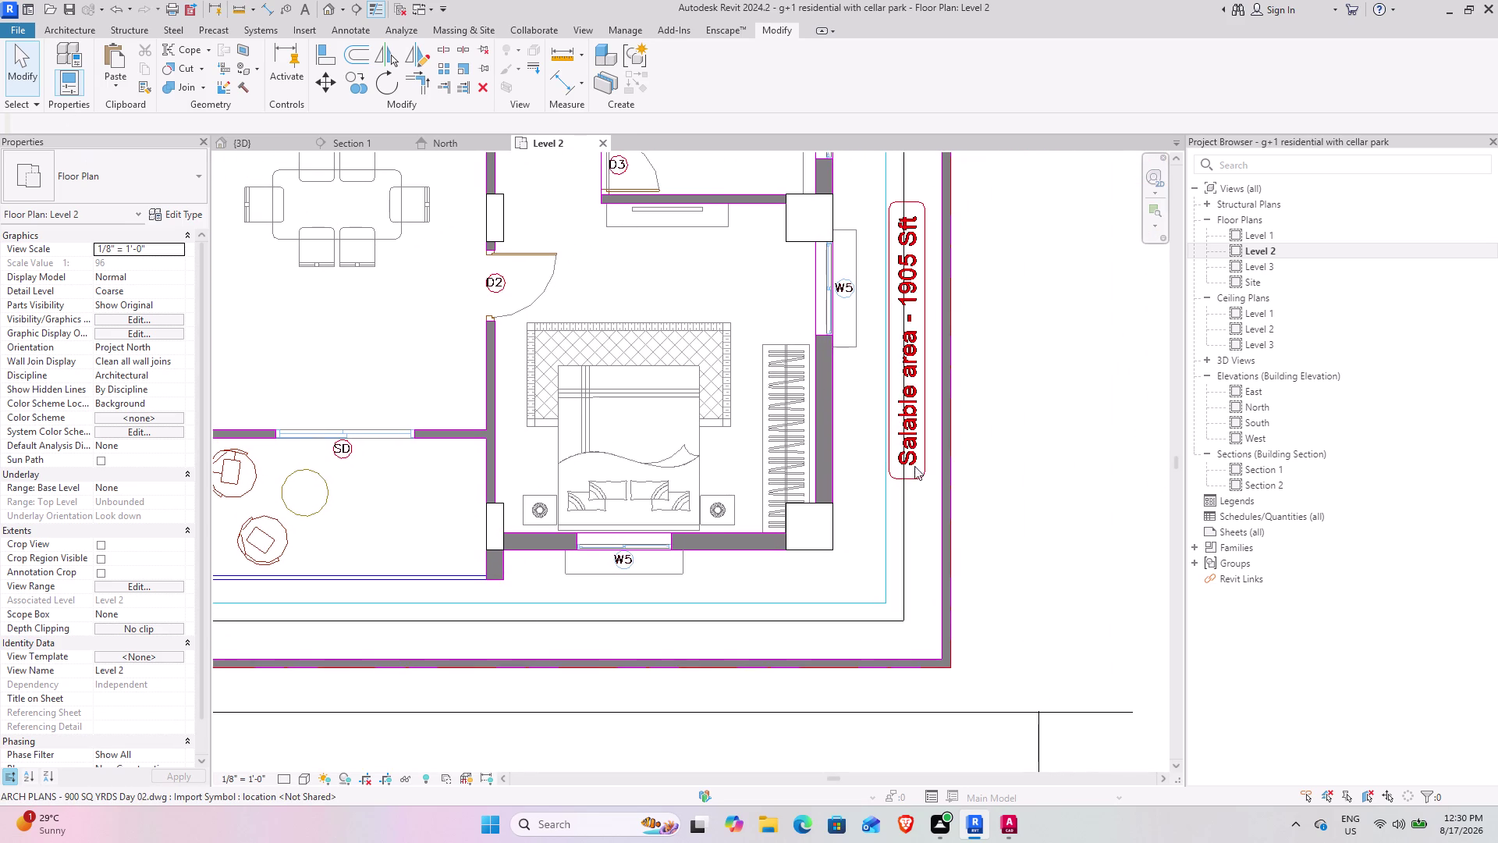
scroll(up, 3)
Start the wall tool with Basic Wall type 9 selected.
click(61, 28)
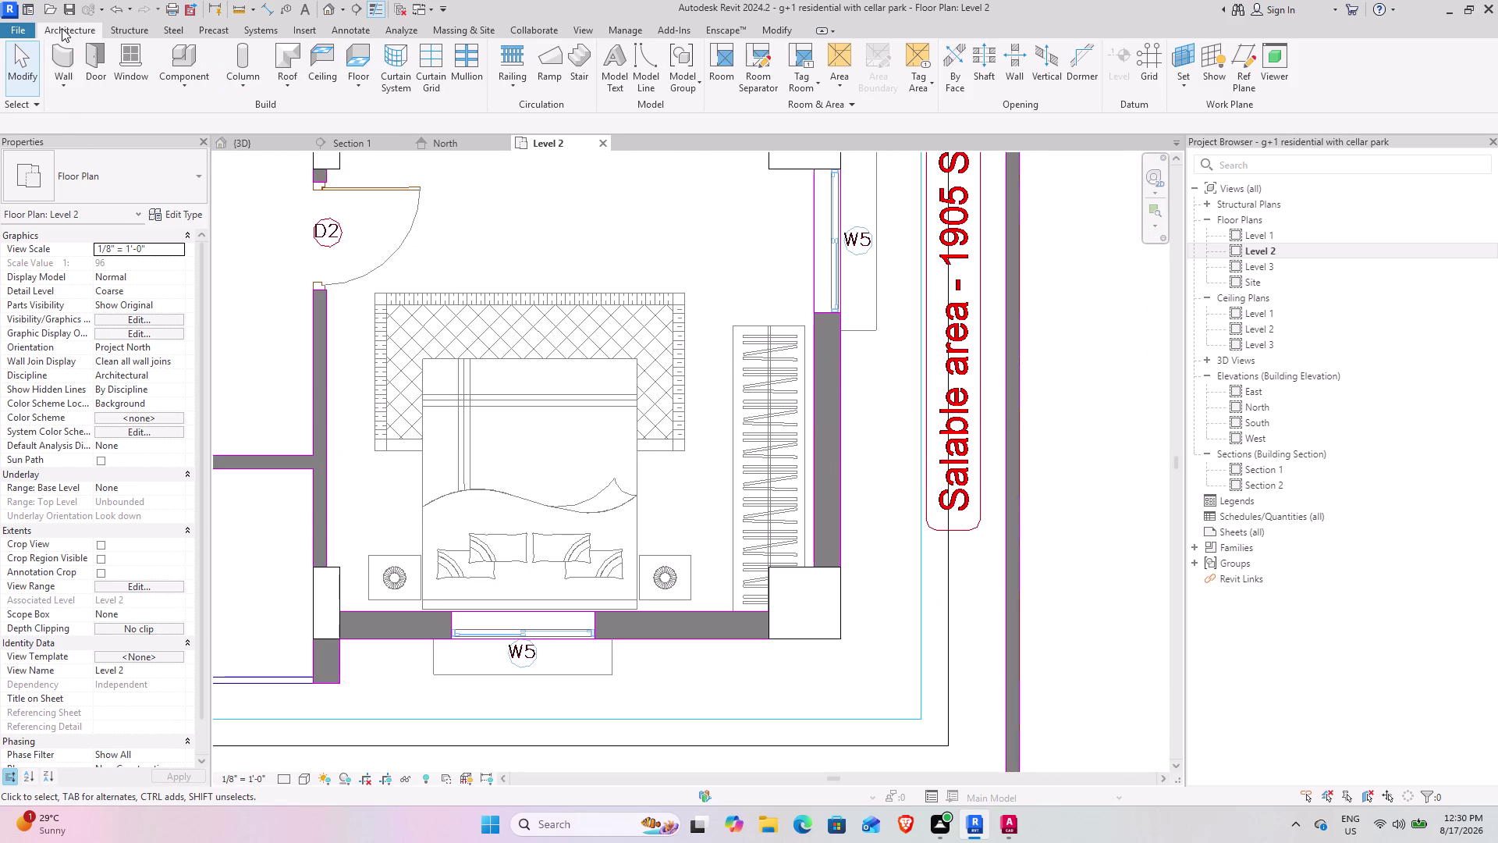
click(69, 60)
click(158, 184)
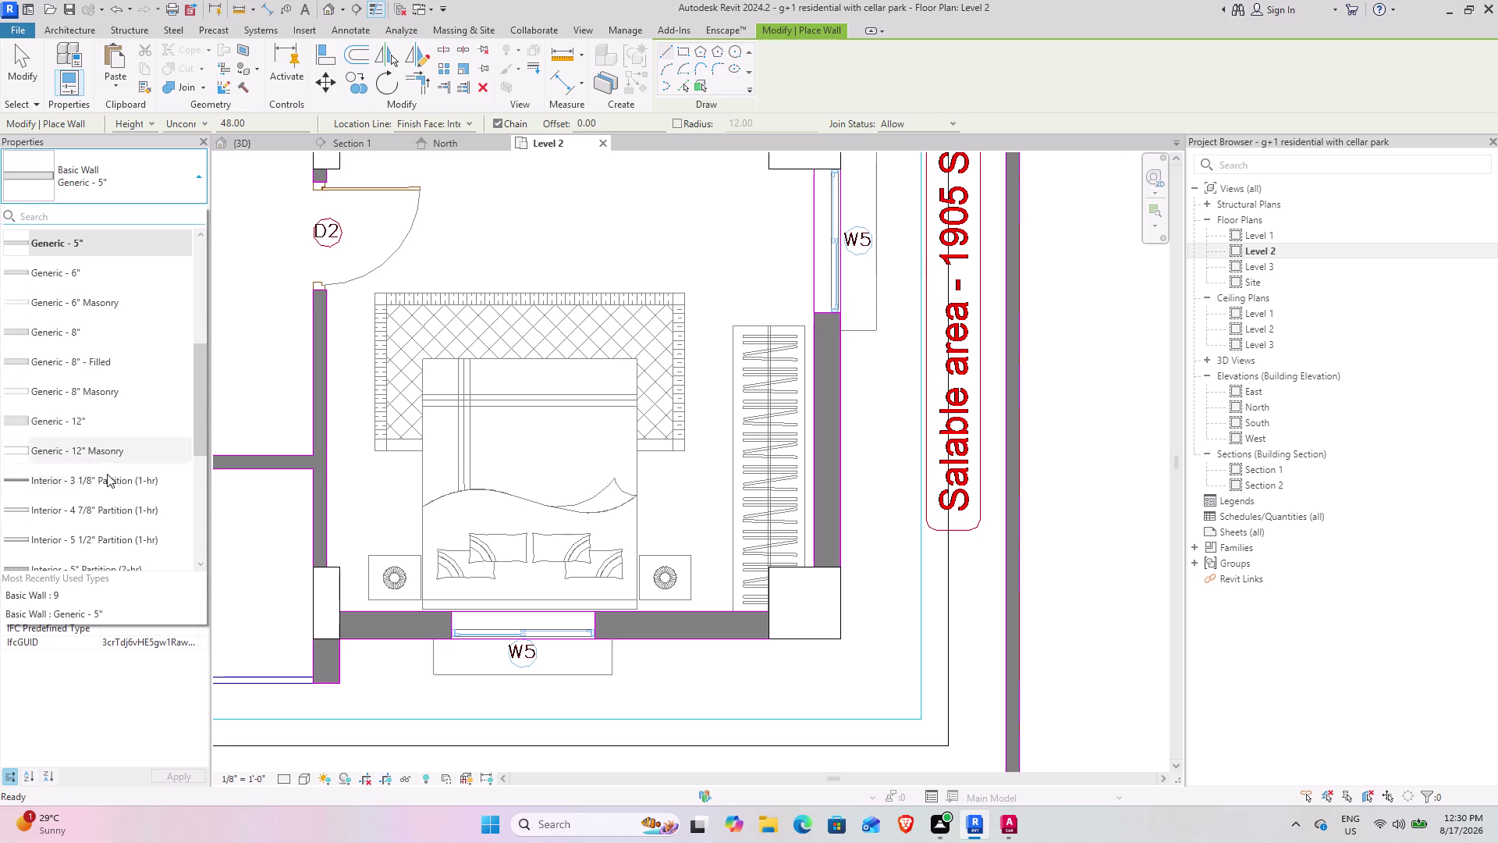
scroll(down, 3)
scroll(up, 3)
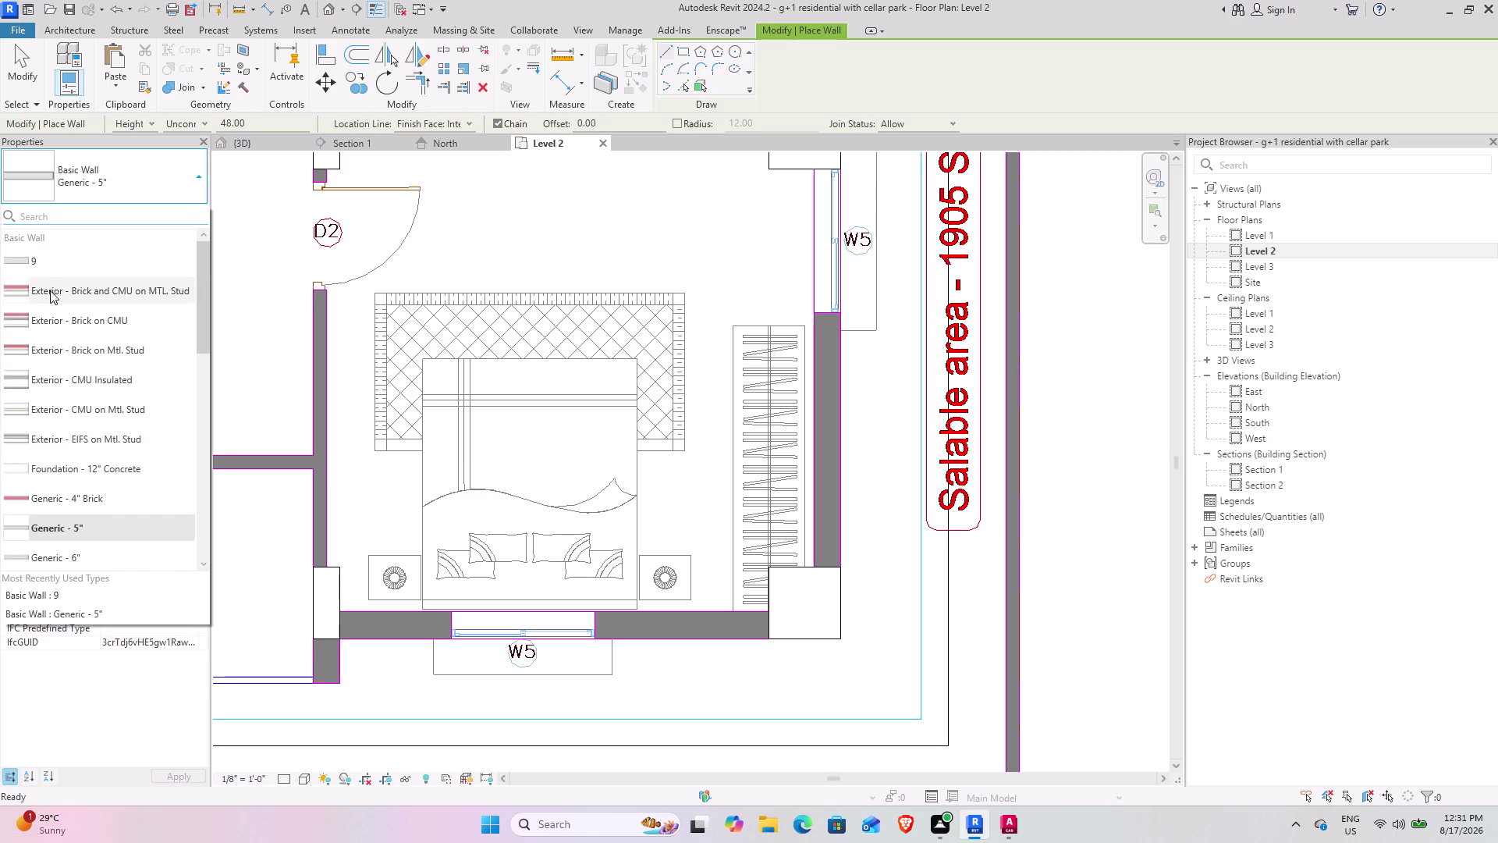
click(64, 268)
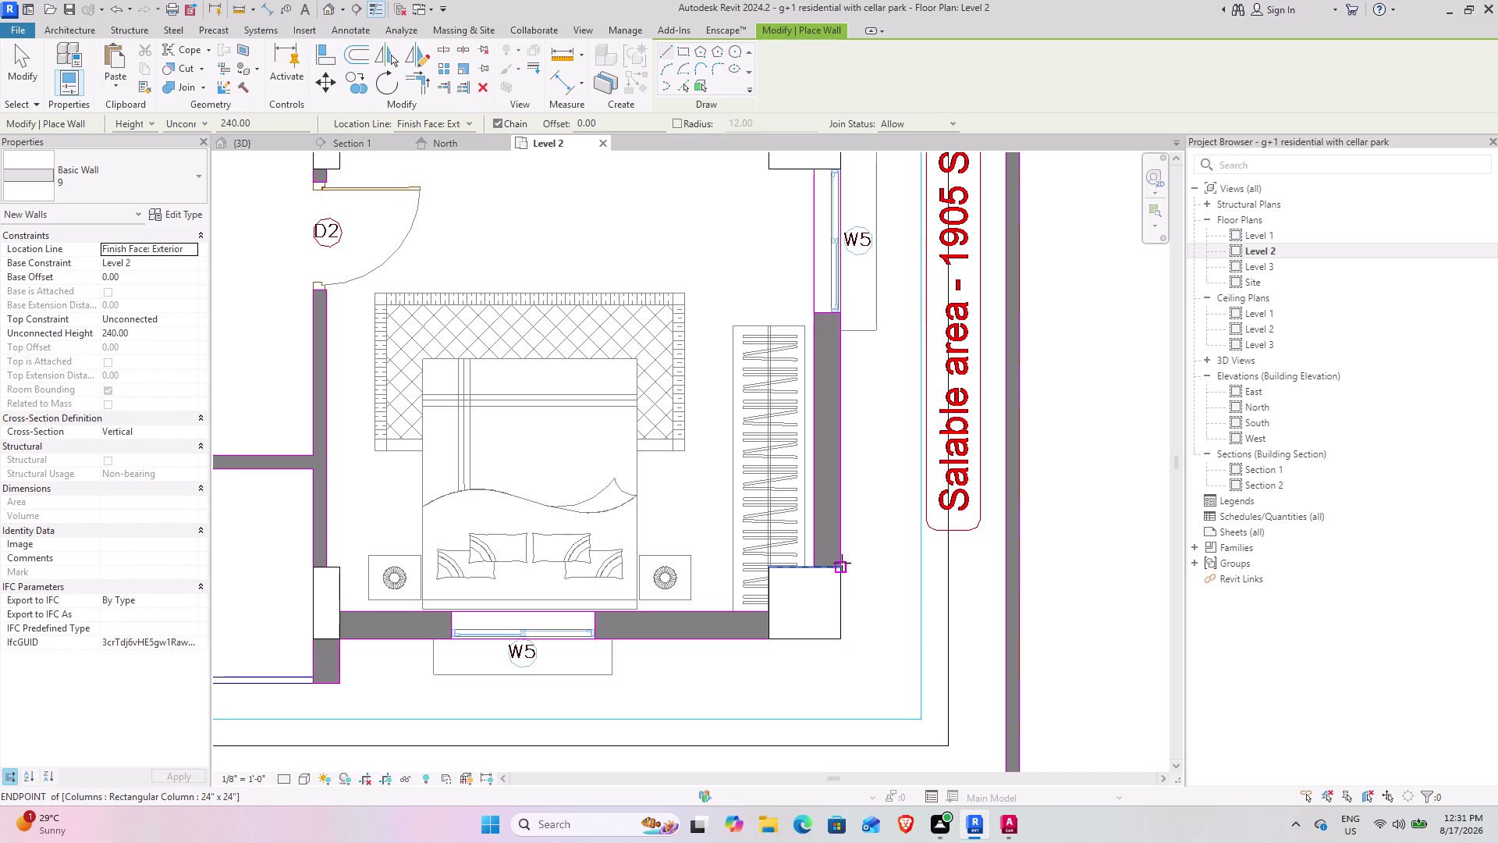
Draw a type 9 wall from the column corner up to the upper column edge.
click(843, 565)
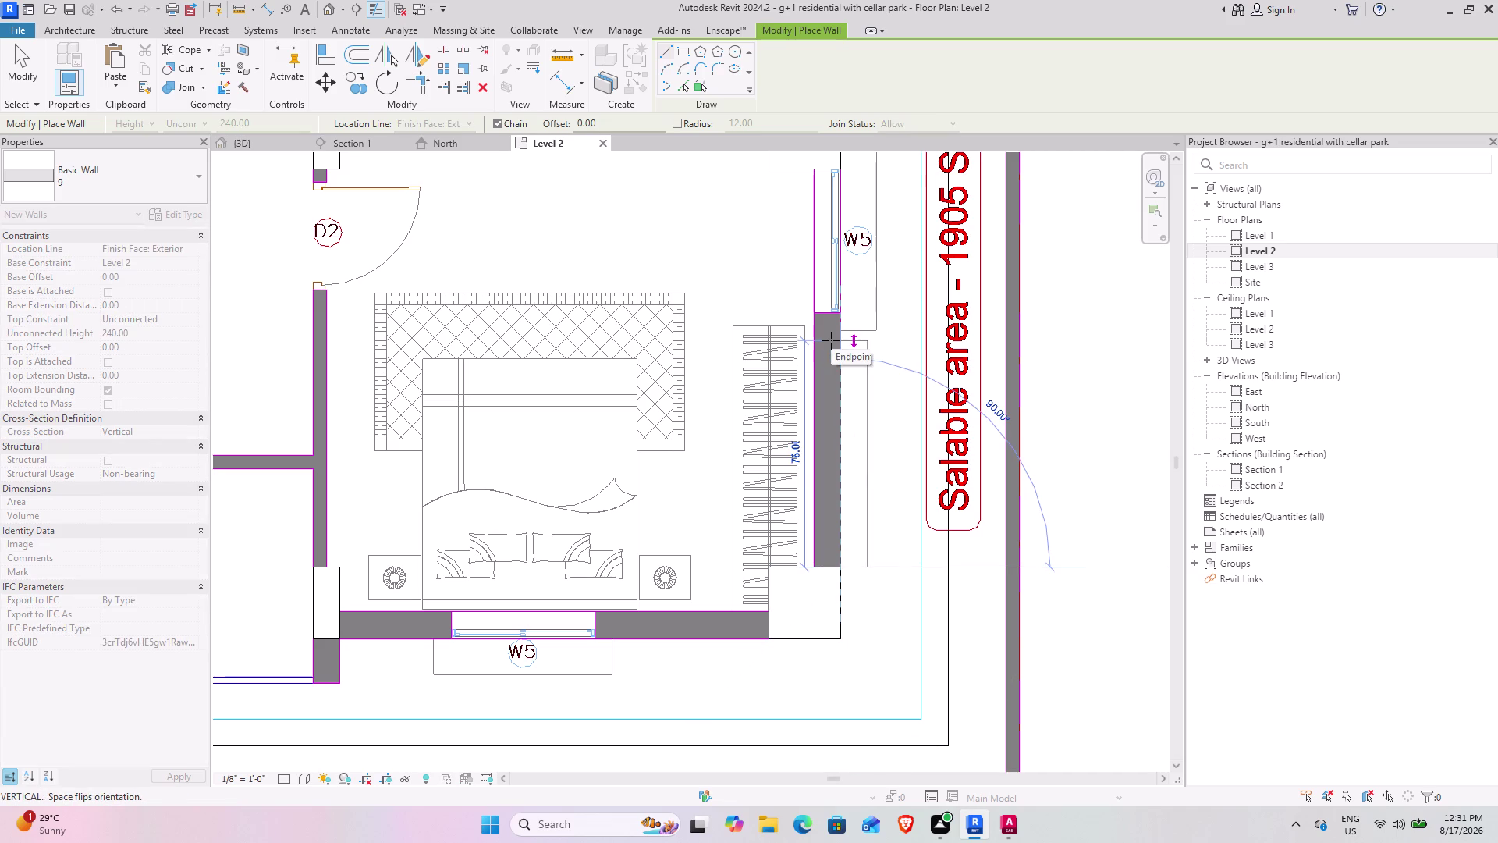
key(space)
scroll(down, 3)
middle_drag(825, 316, 788, 446)
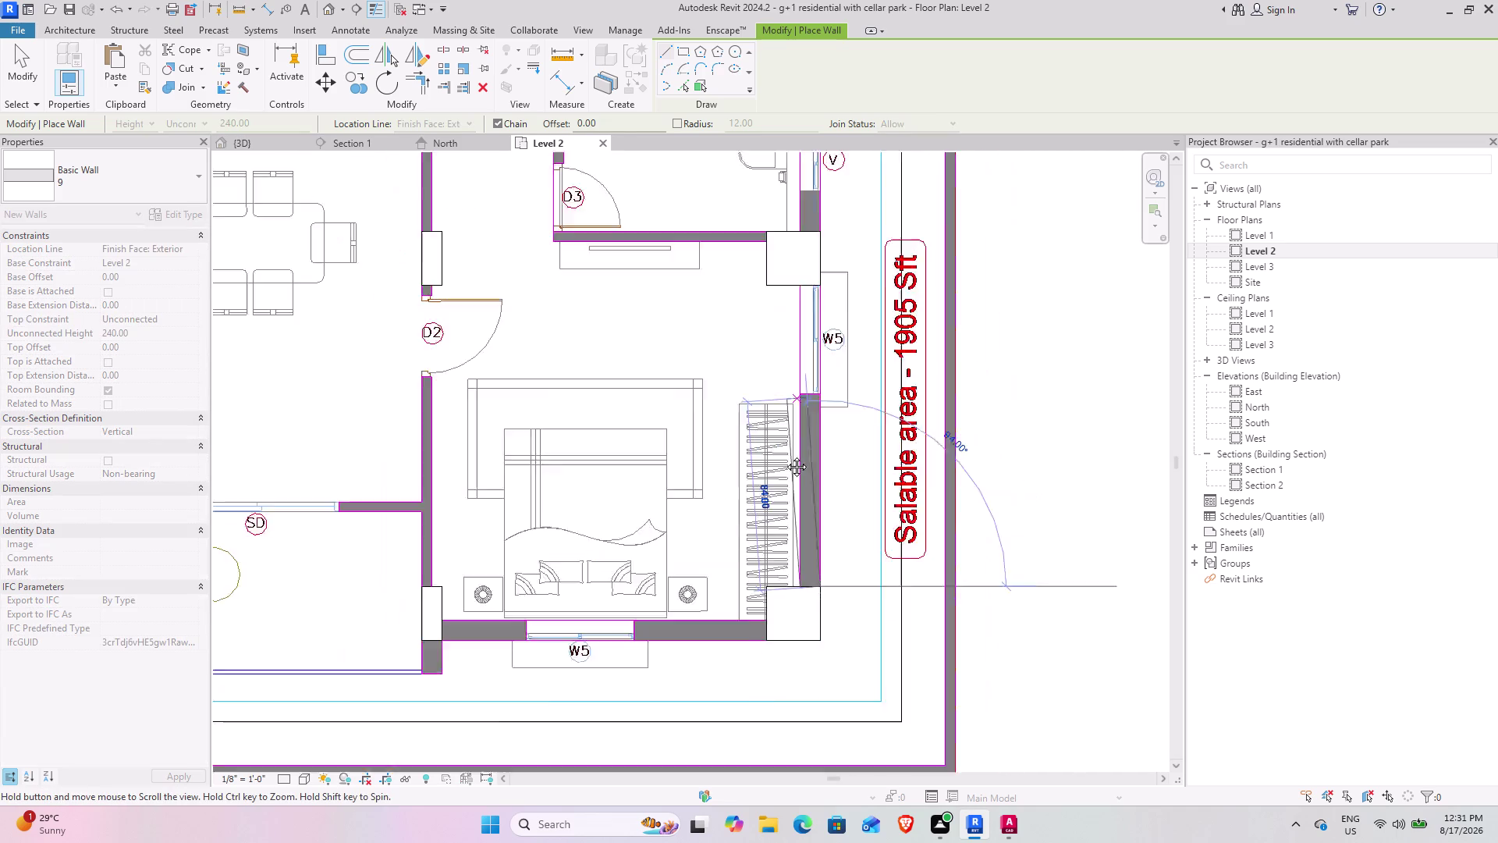
middle_drag(788, 446, 757, 606)
scroll(up, 3)
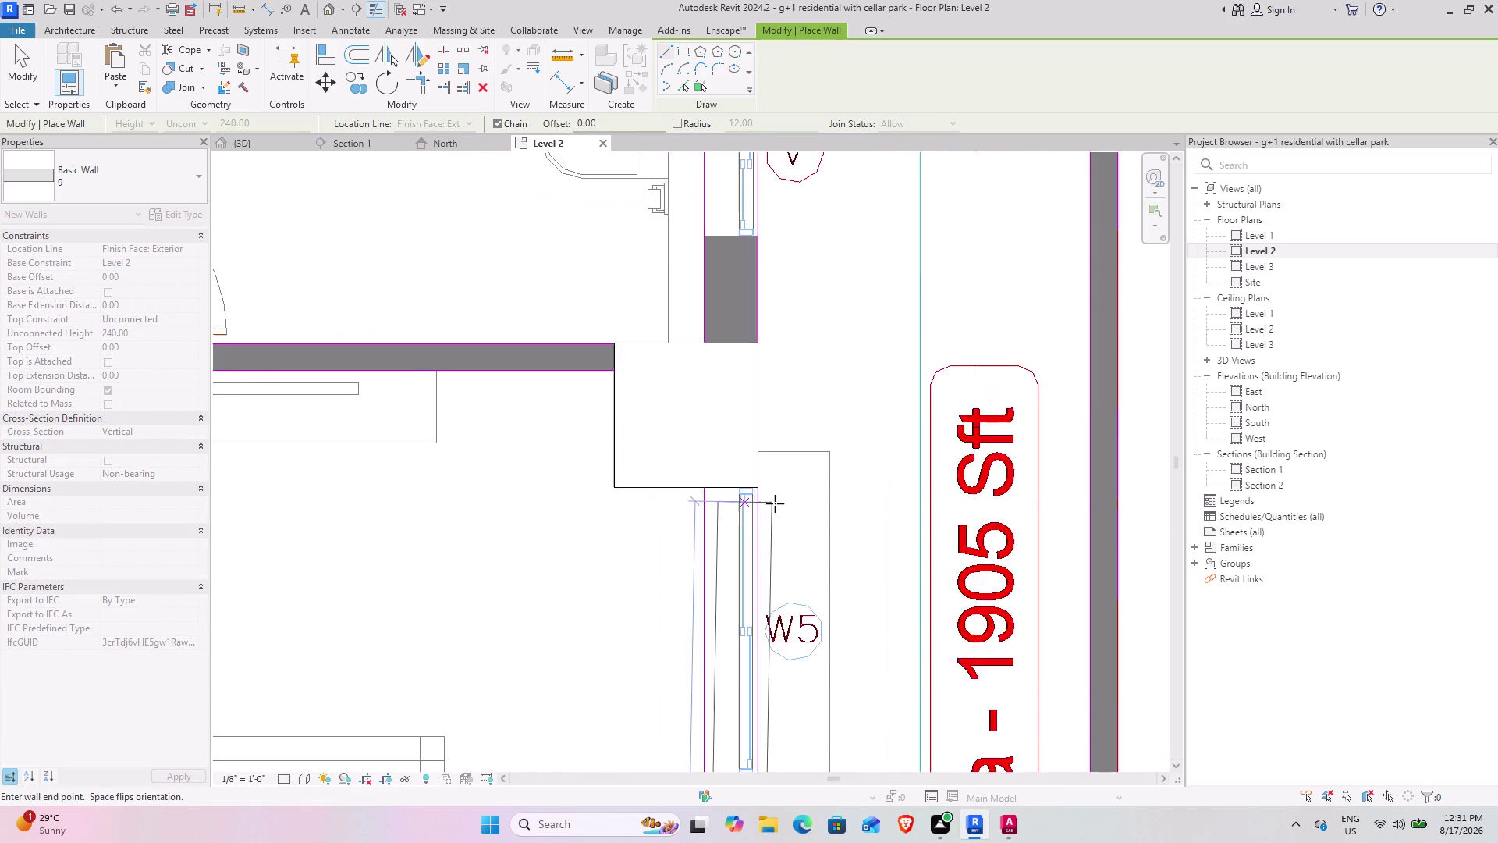
scroll(up, 3)
scroll(up, 3)
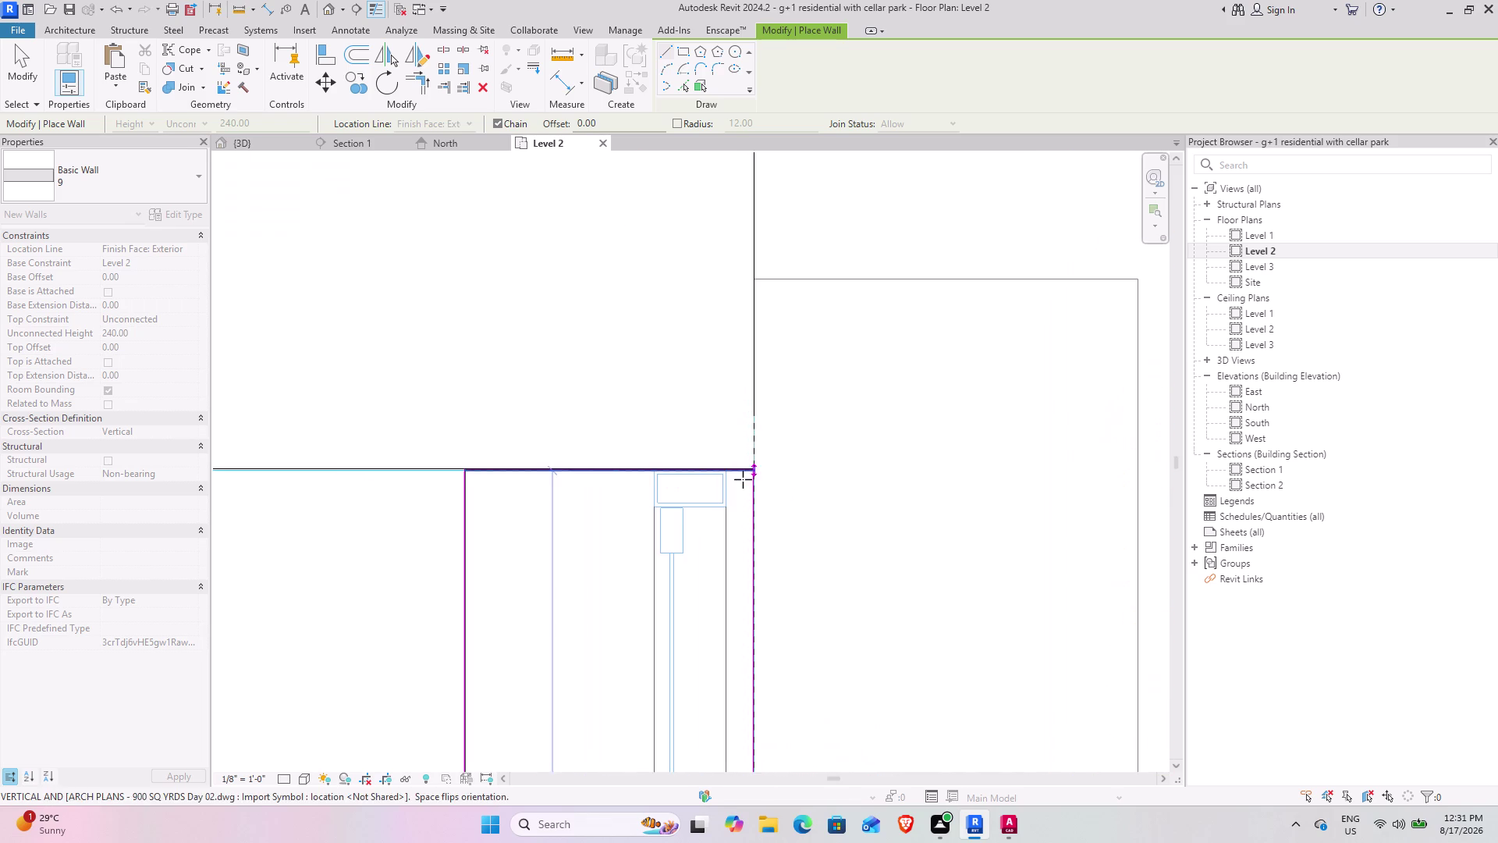
click(753, 469)
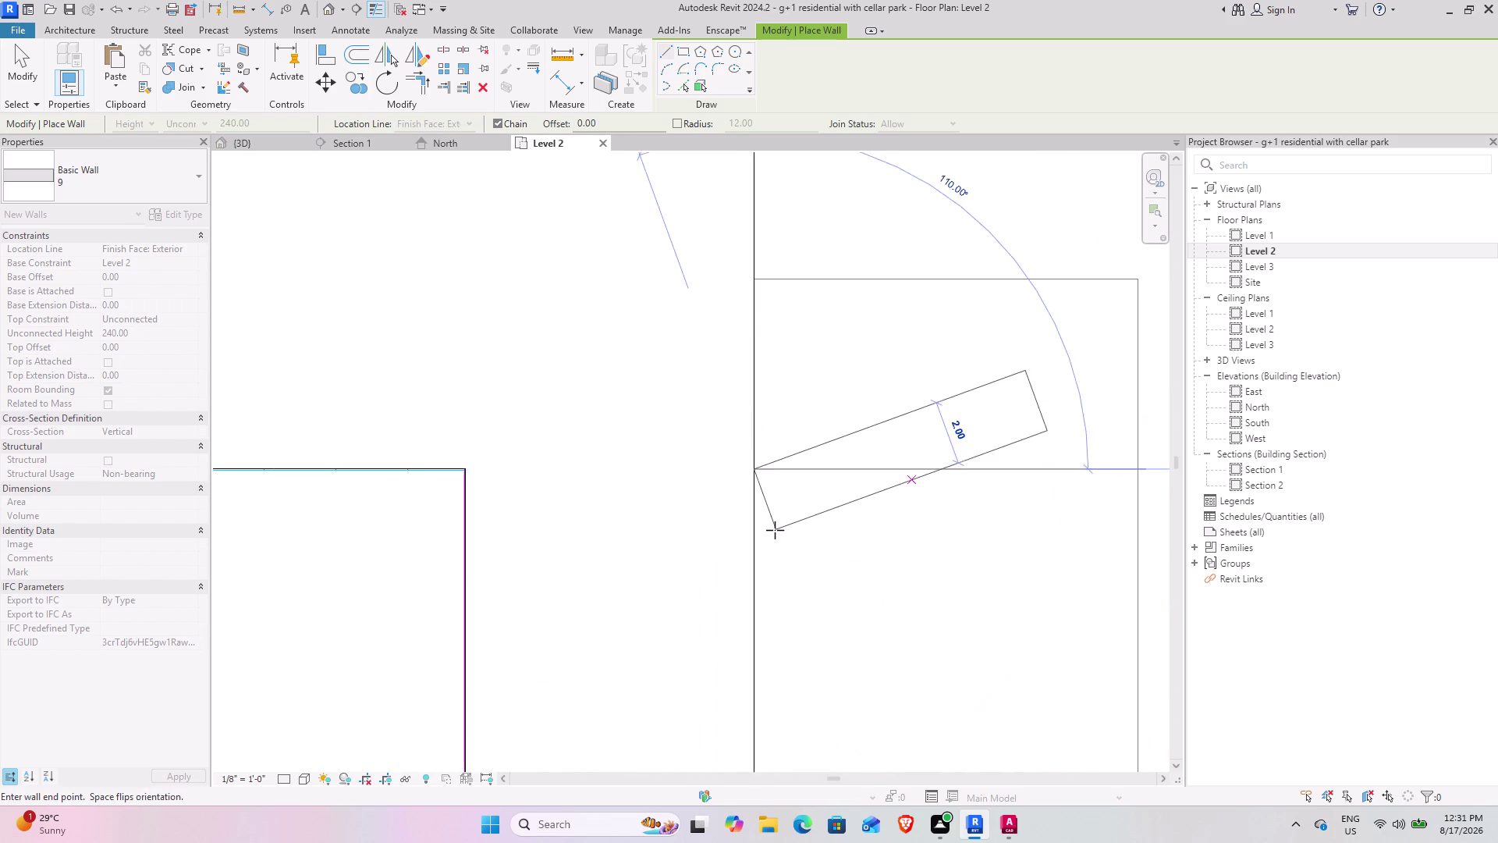
scroll(down, 3)
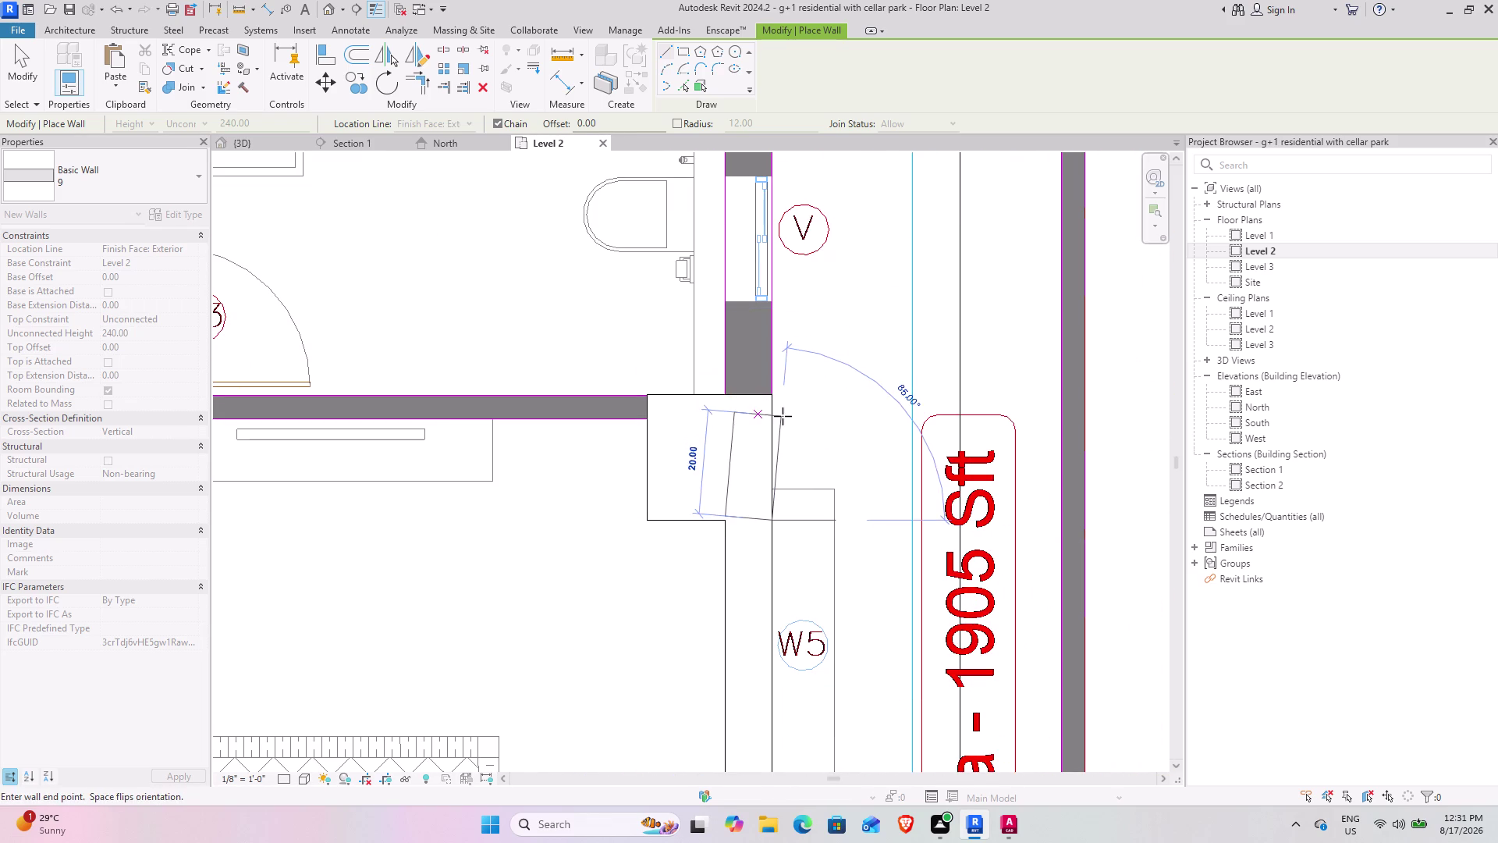
key(Escape)
Draw a wall from below the bathroom window to the bathroom wall corner.
middle_drag(788, 393, 769, 664)
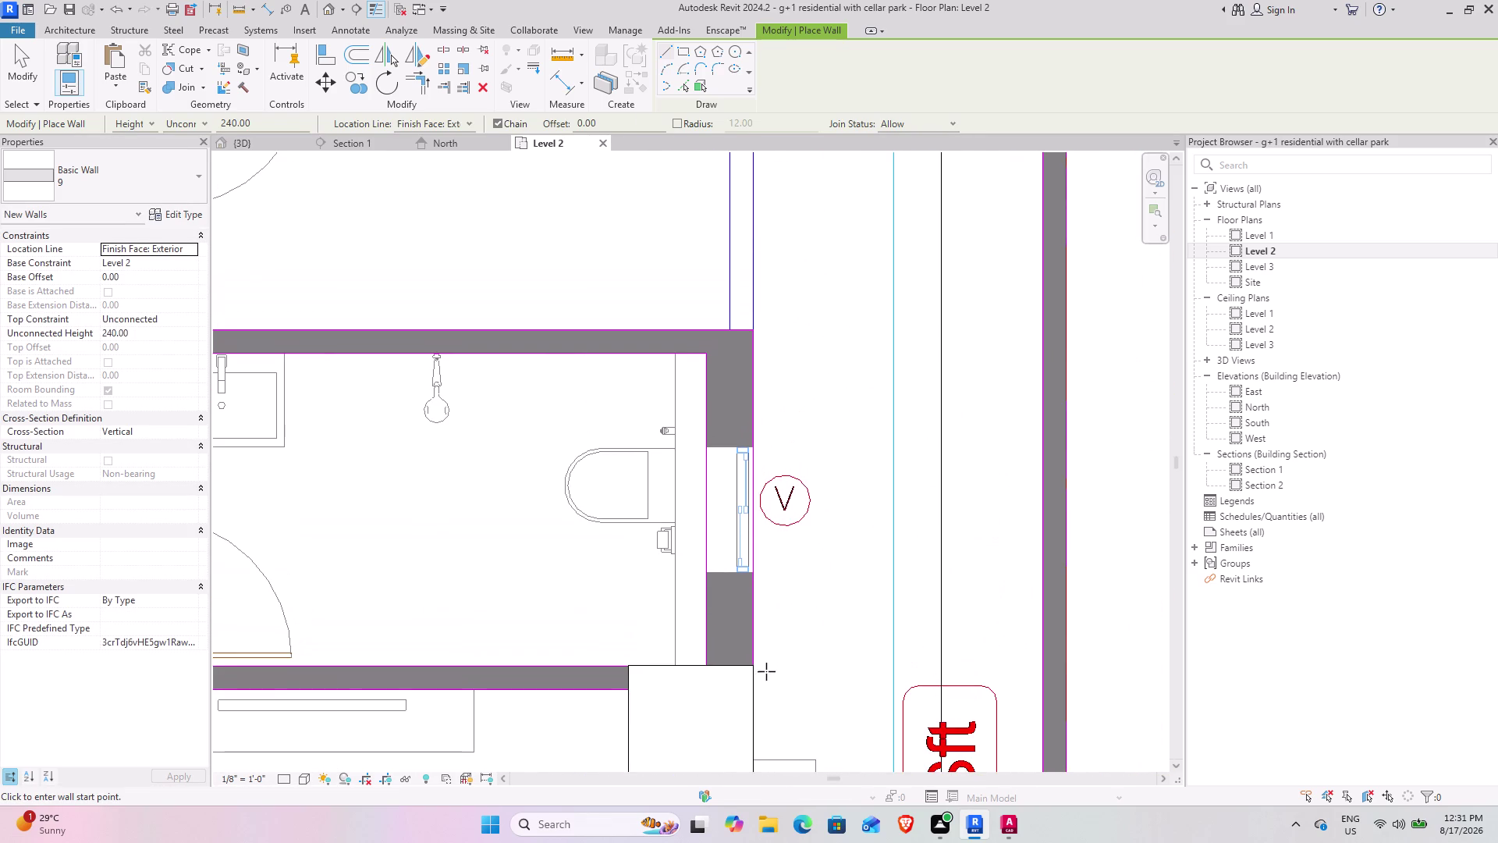
scroll(up, 3)
scroll(up, 3)
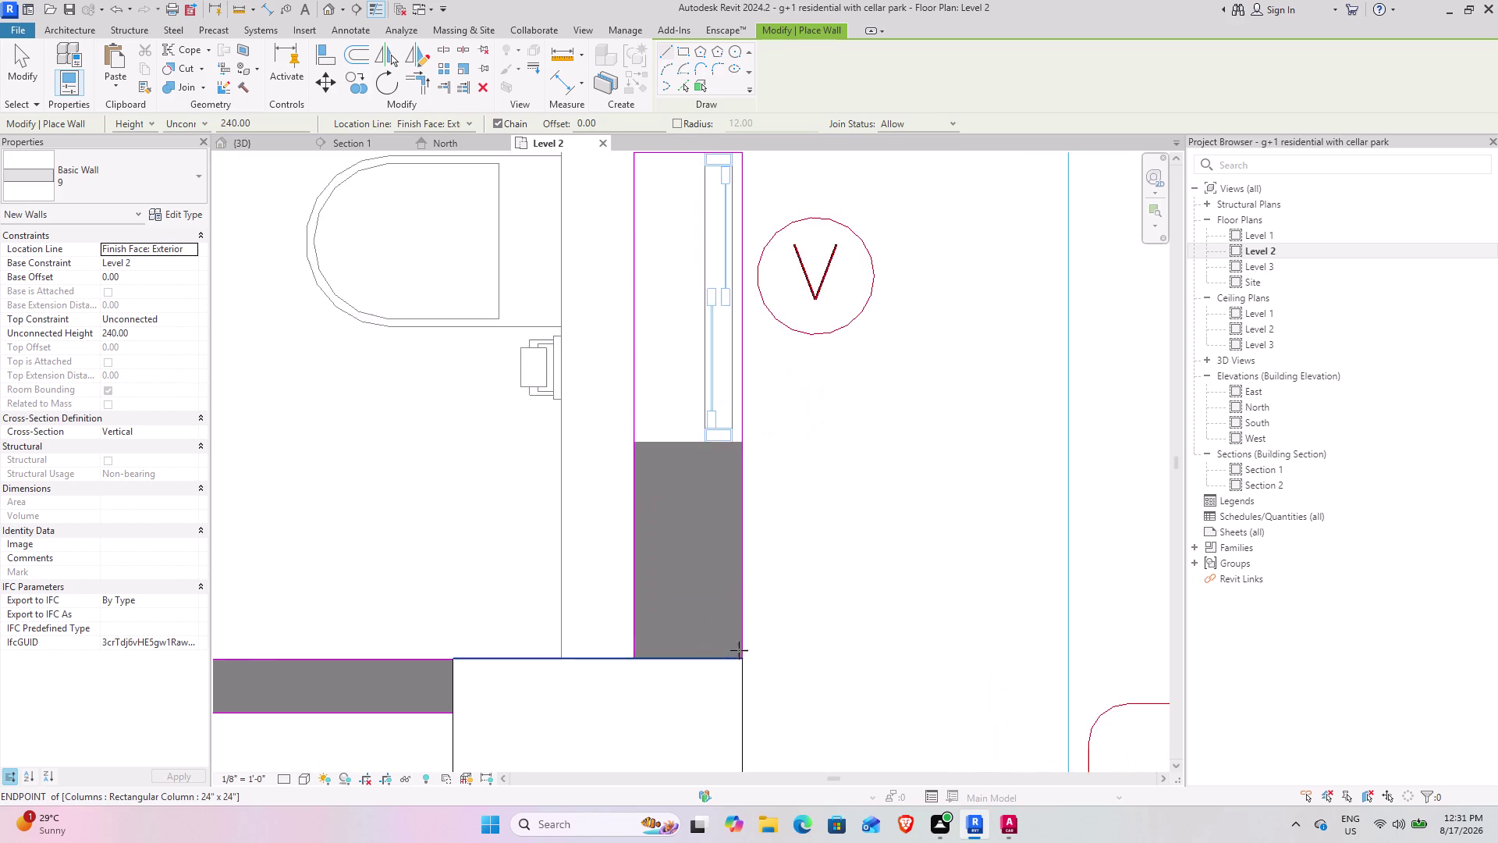
scroll(up, 3)
click(747, 665)
scroll(down, 3)
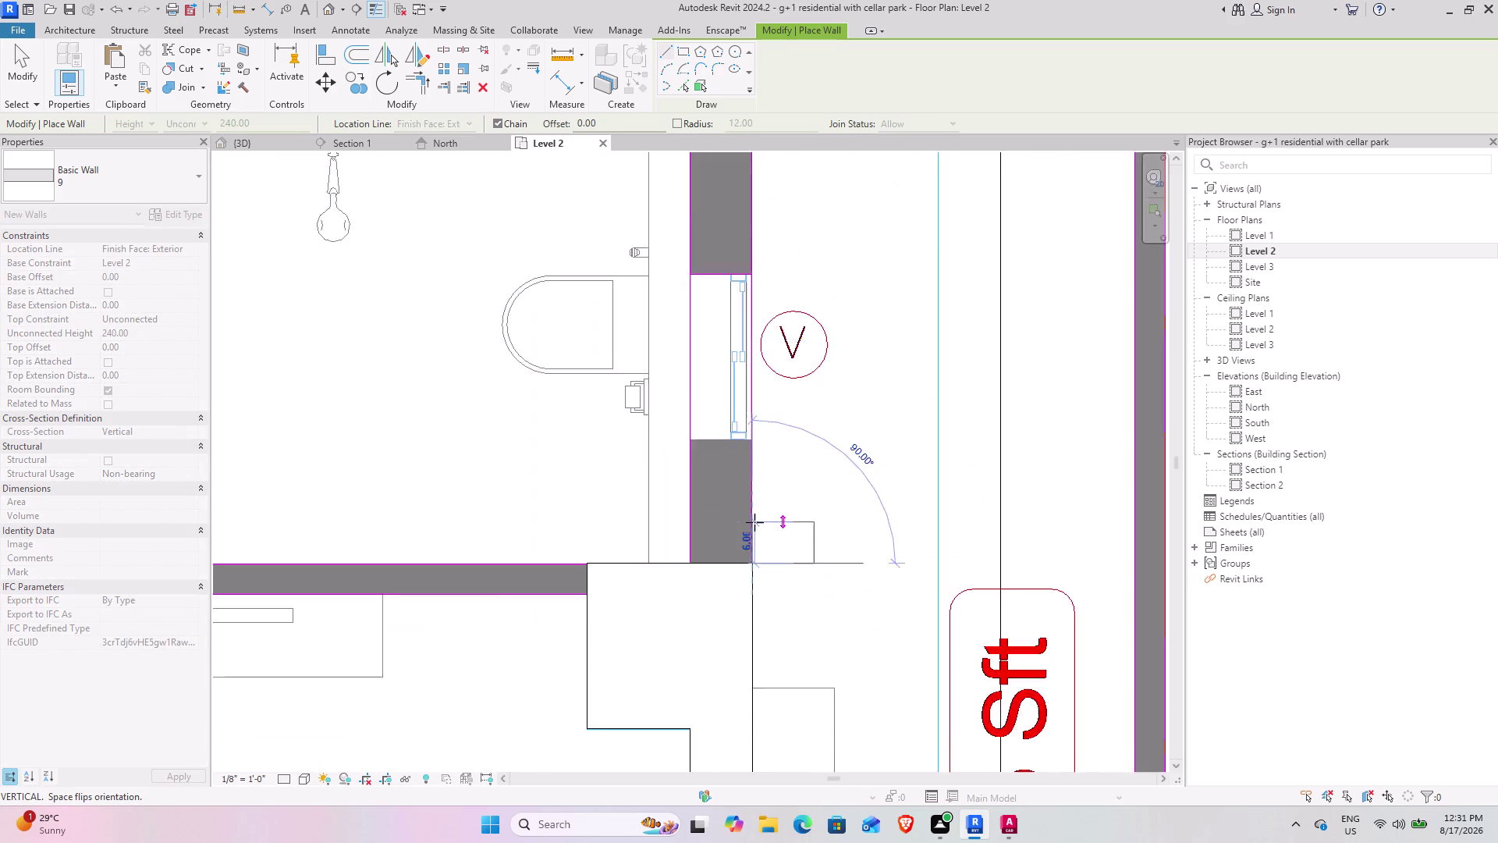
scroll(down, 3)
middle_drag(755, 522, 736, 731)
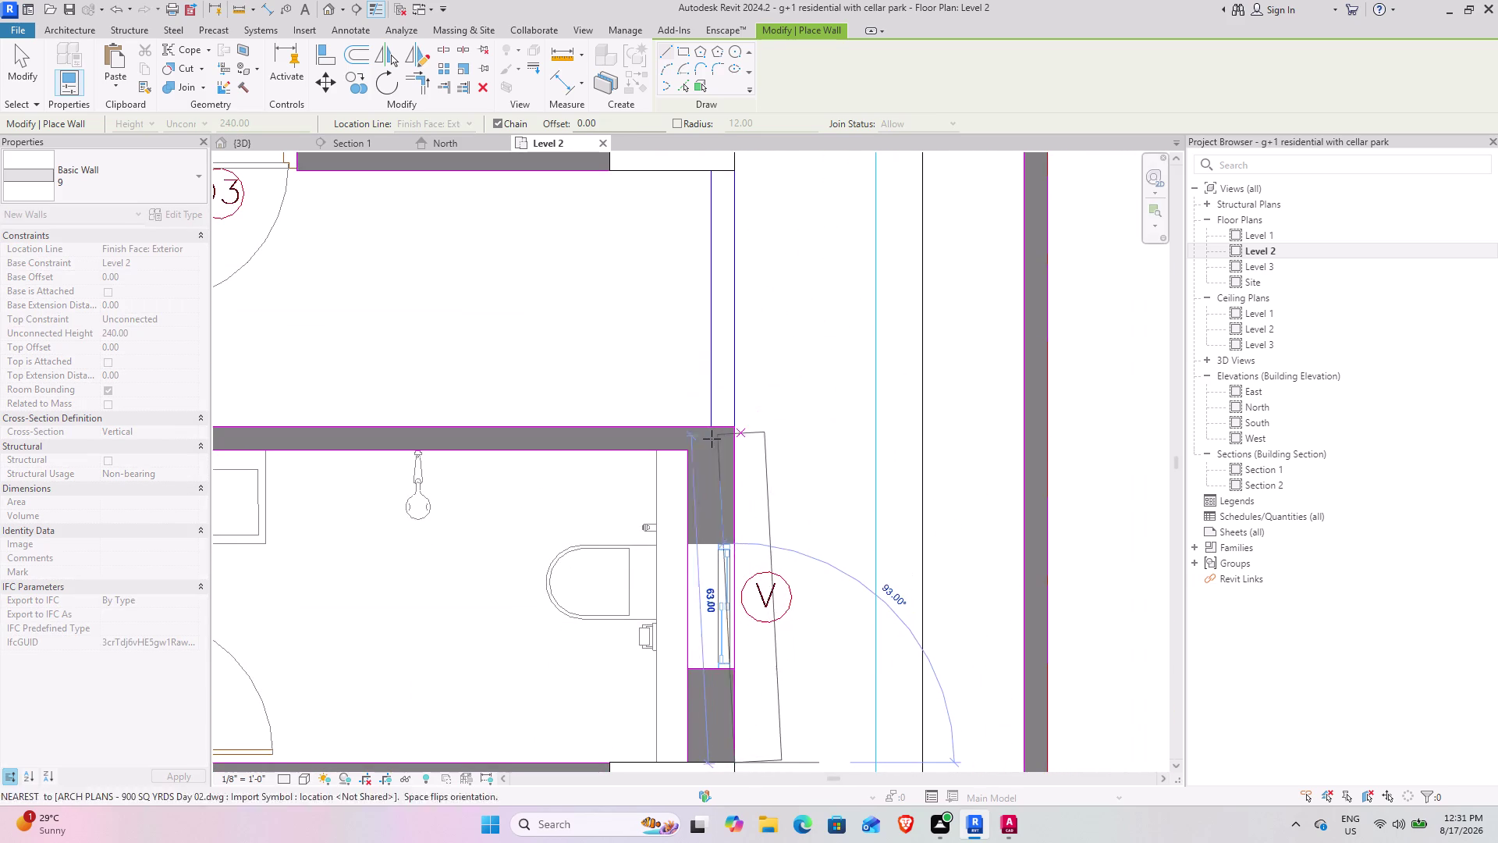
key(space)
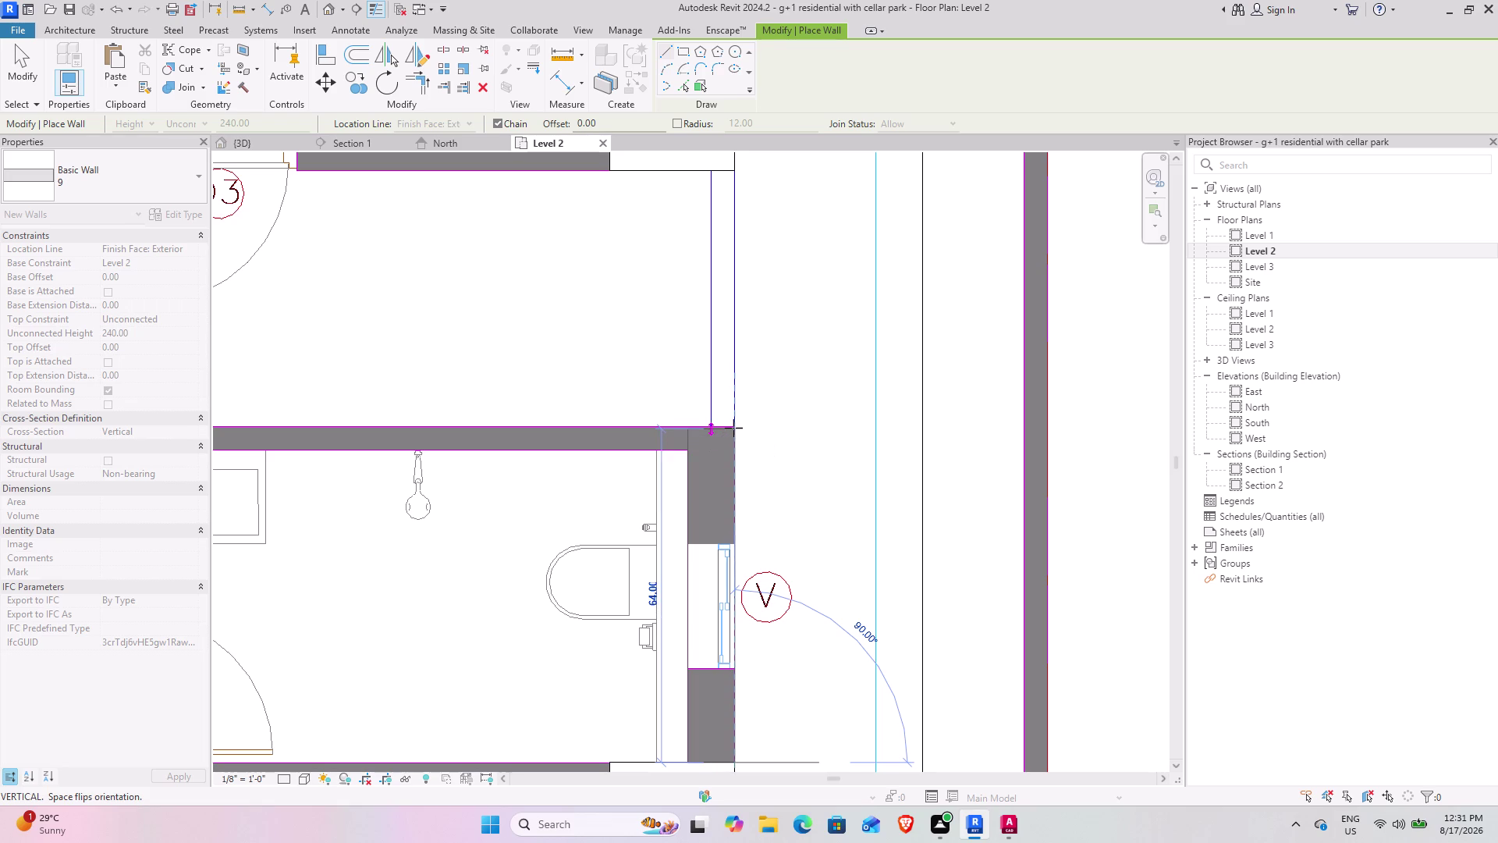
scroll(up, 3)
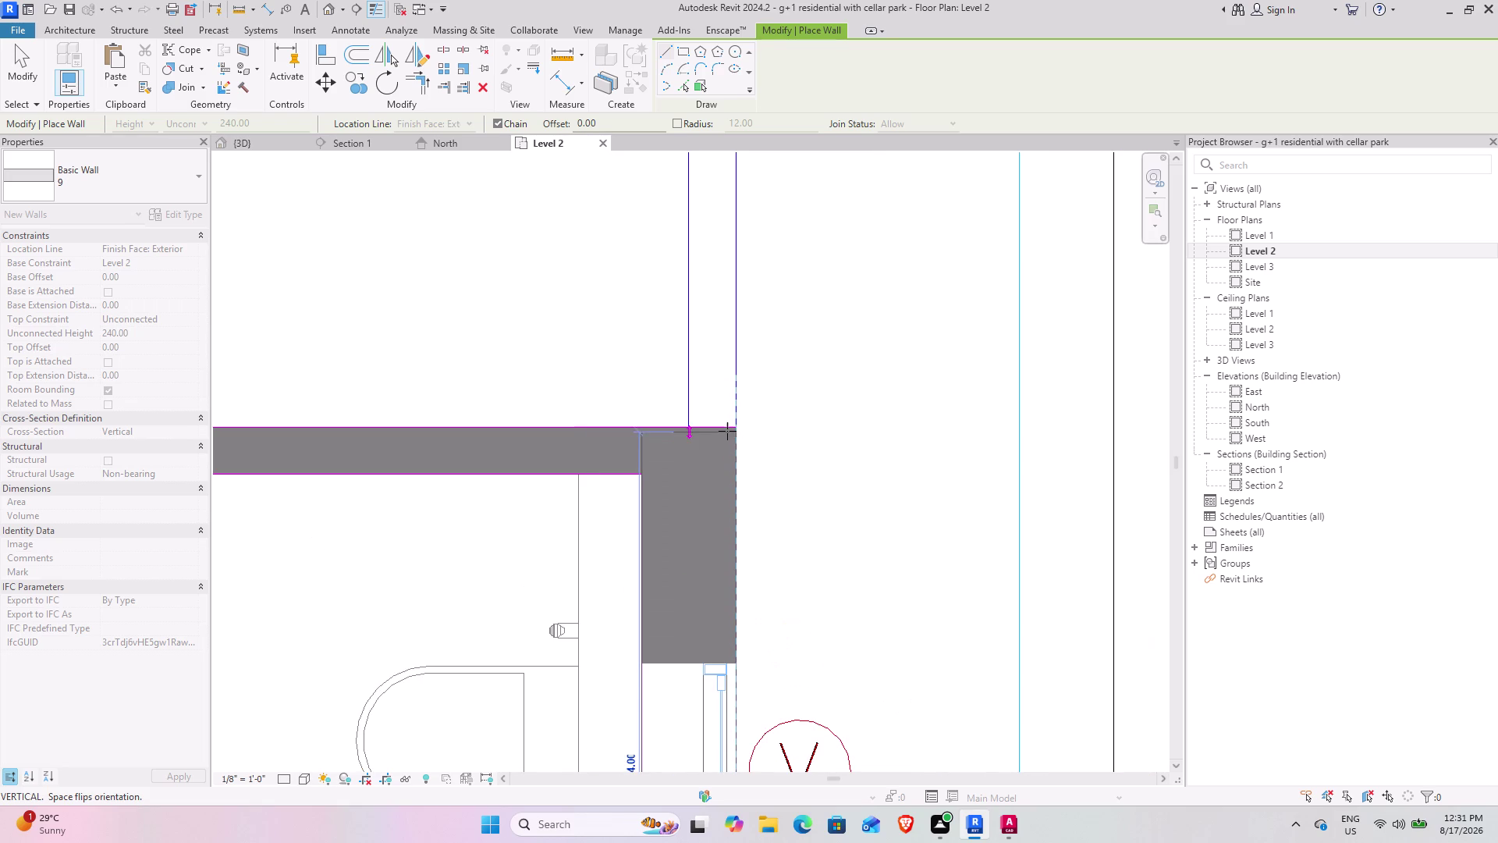
scroll(up, 3)
click(732, 429)
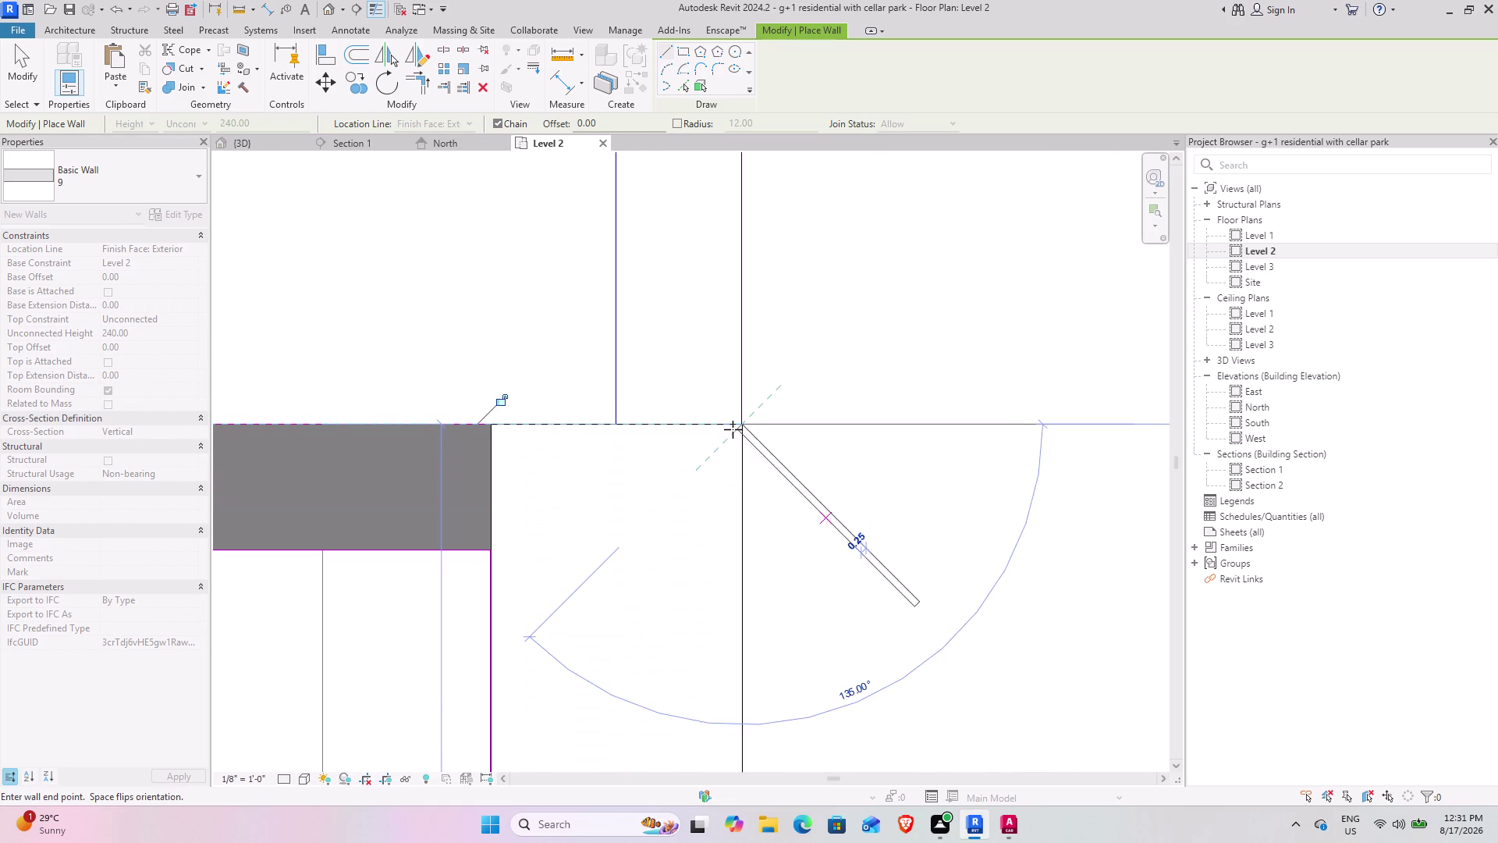
scroll(down, 3)
middle_drag(635, 453, 899, 453)
click(121, 173)
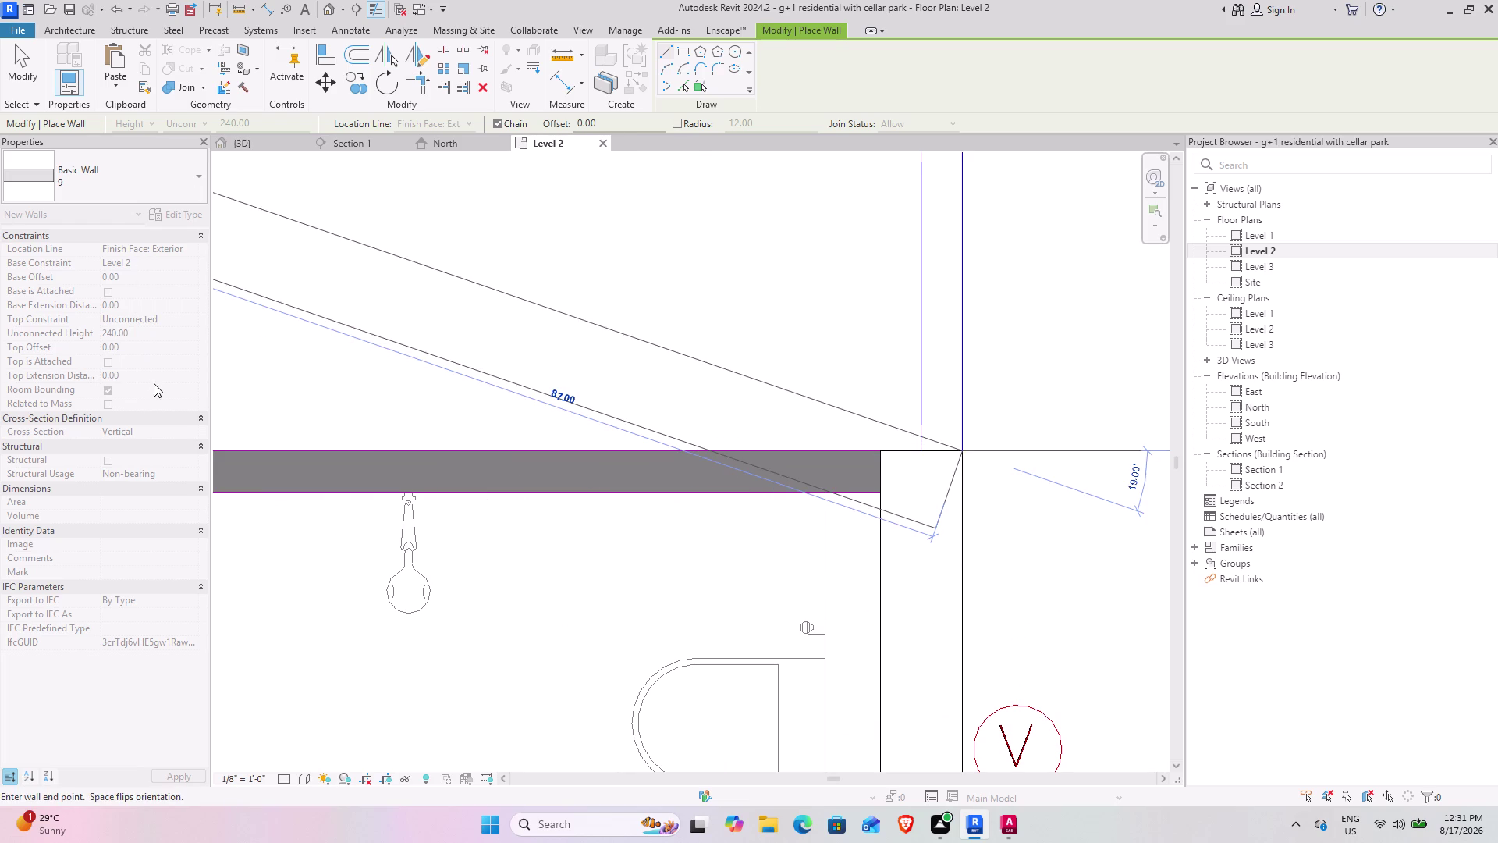
click(139, 187)
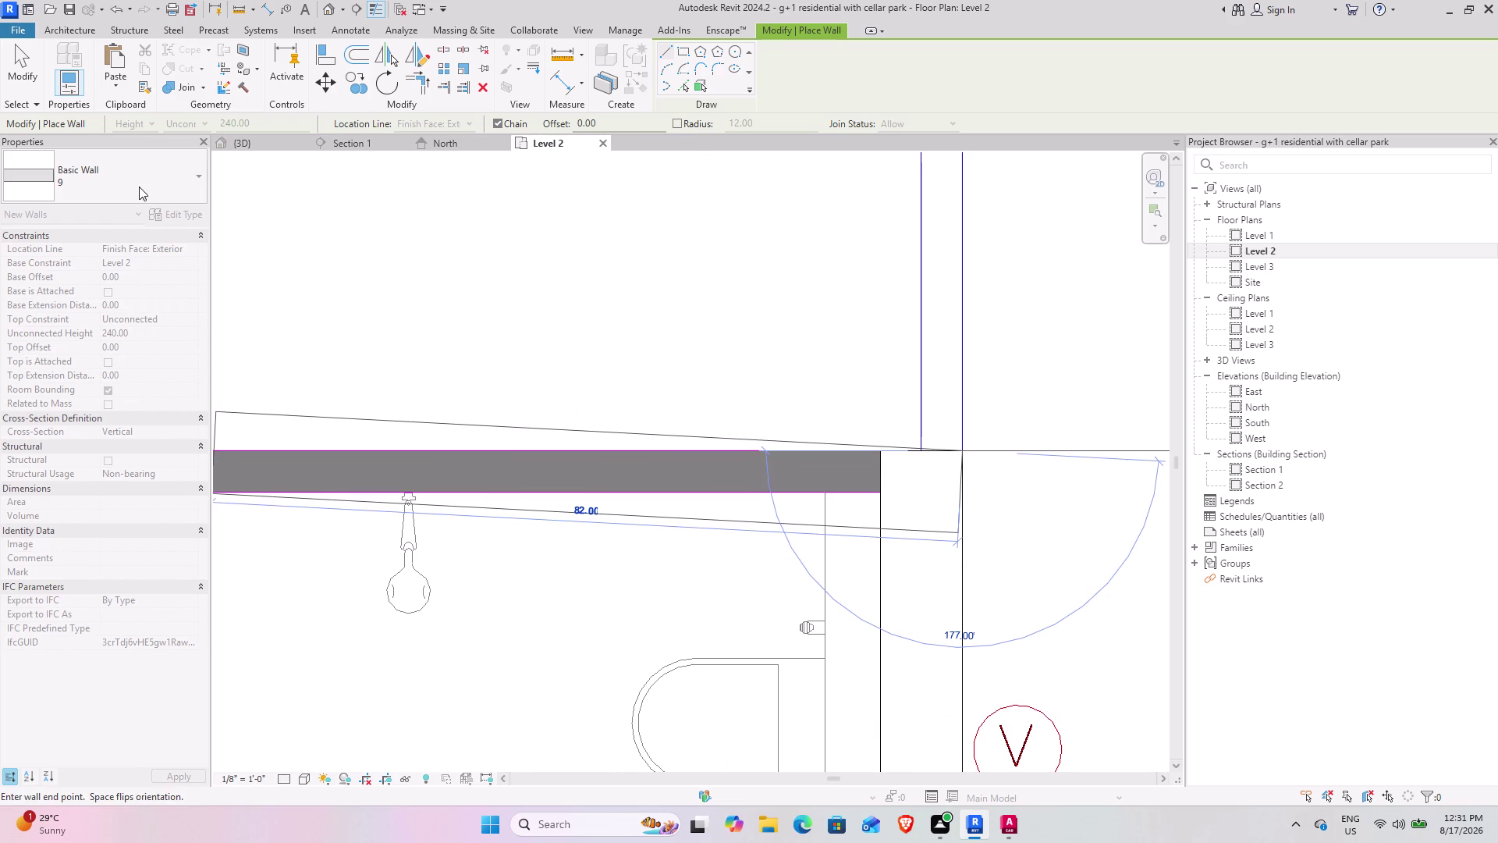
scroll(down, 3)
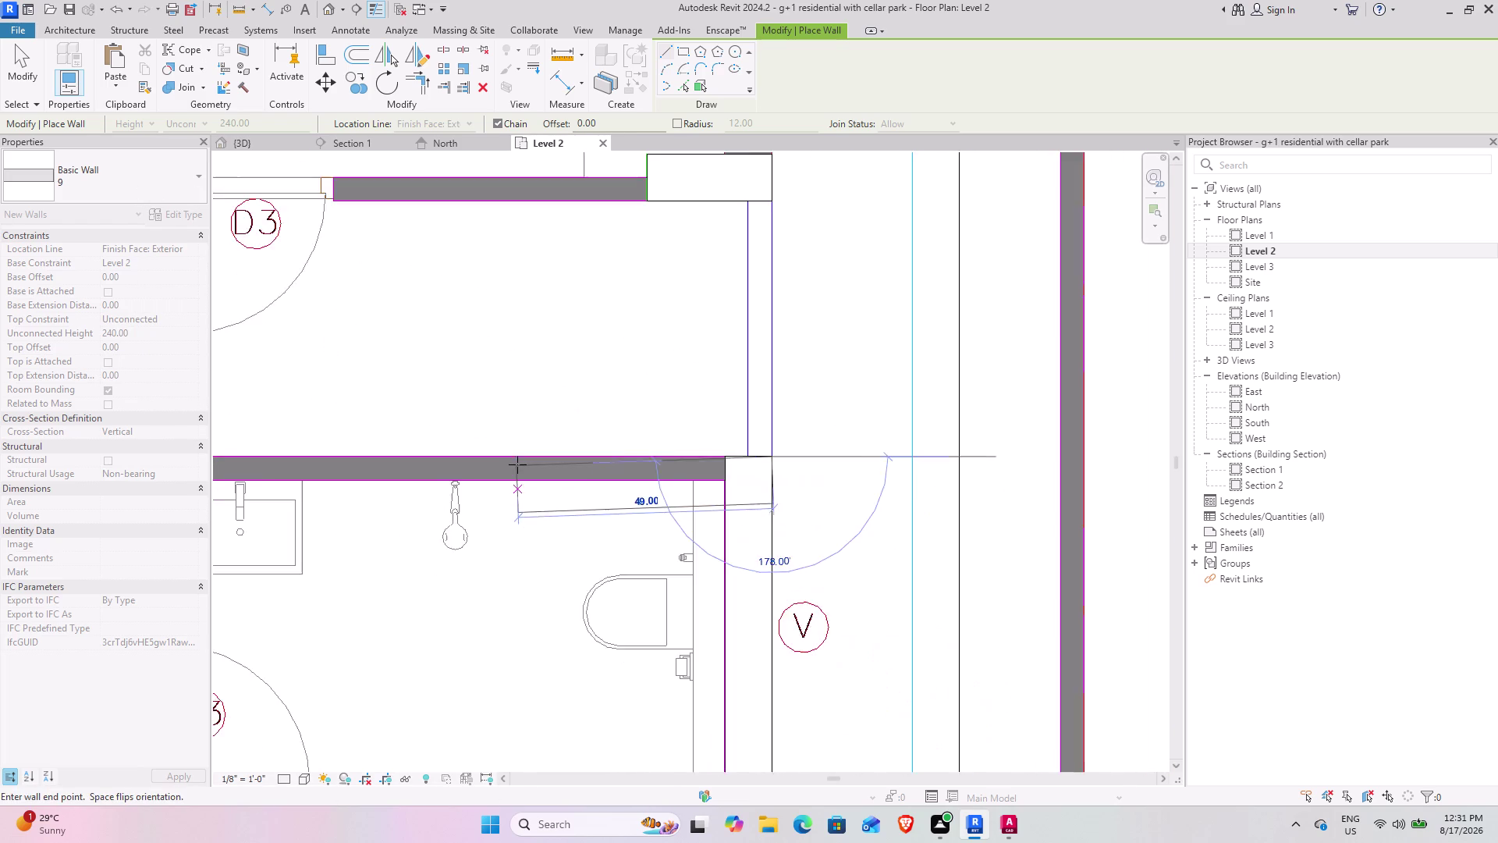
scroll(down, 3)
middle_drag(528, 465, 834, 399)
key(Escape)
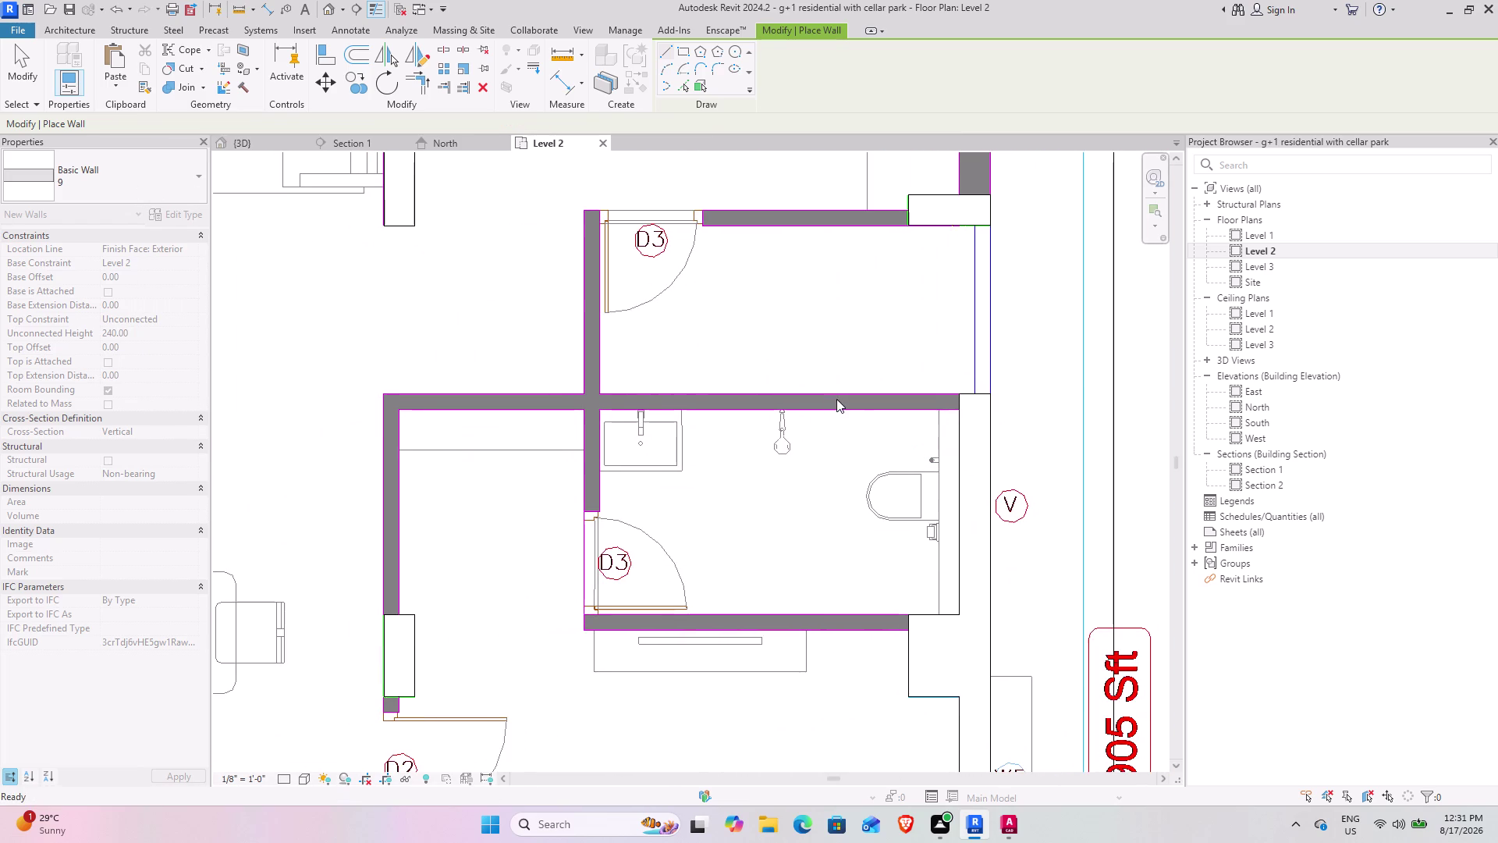
Select the two new type 9 walls by the bathroom and bedroom.
key(Escape)
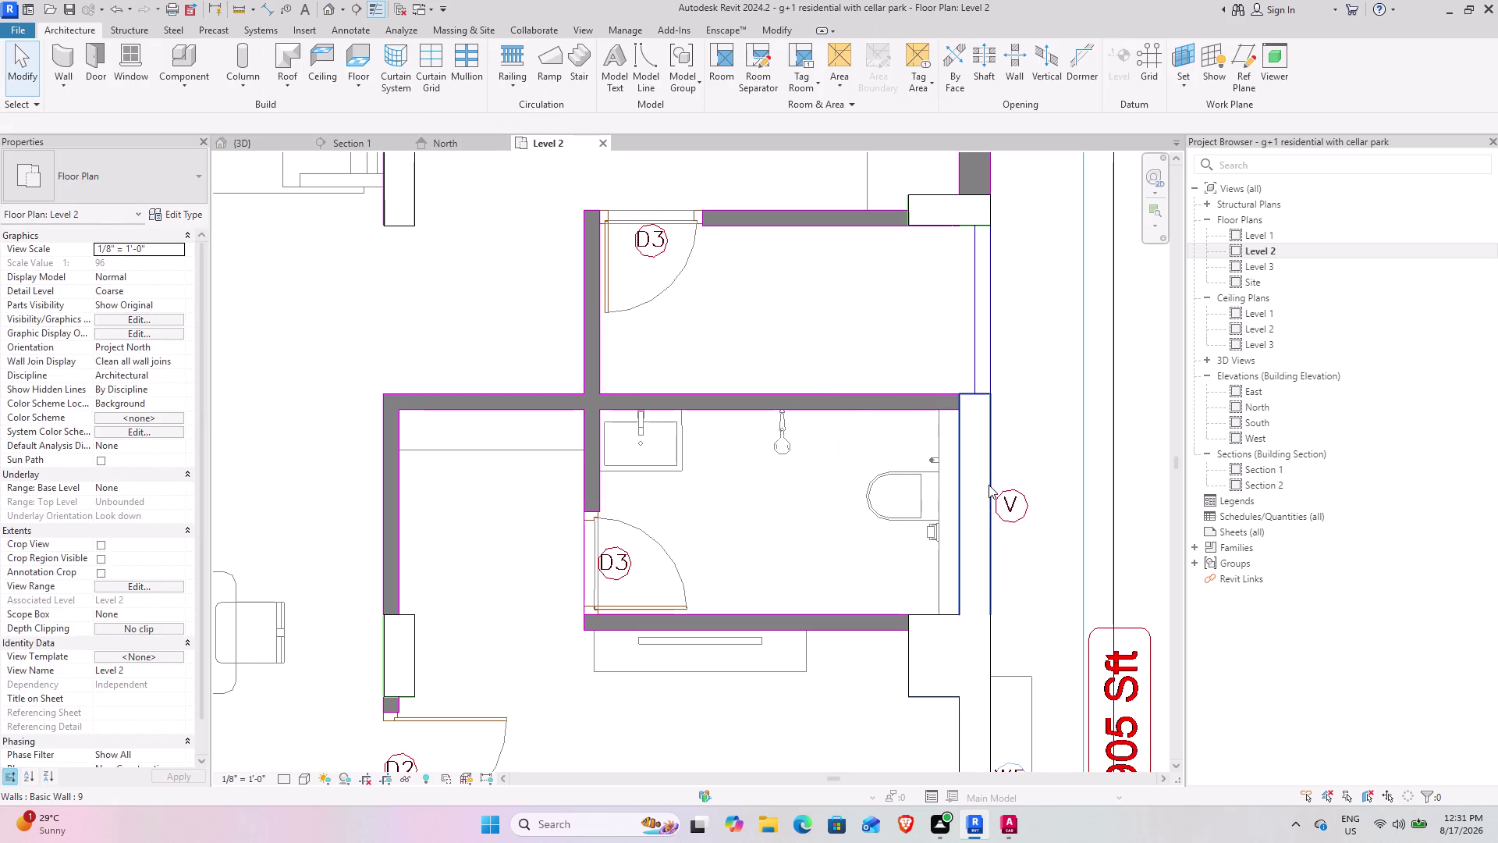
click(989, 485)
middle_drag(913, 592, 868, 409)
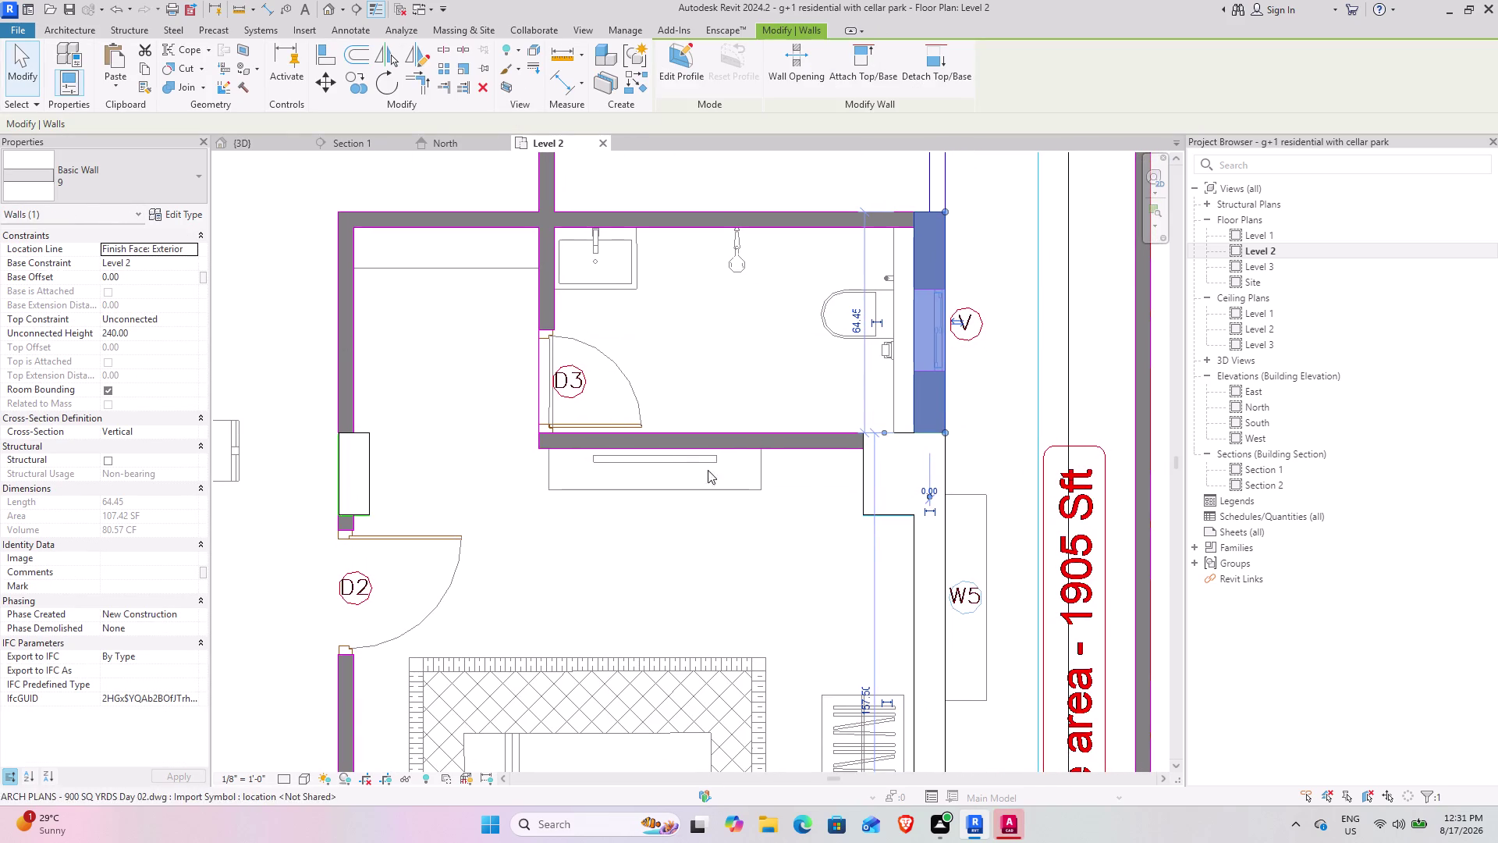
click(939, 588)
middle_drag(885, 612, 883, 605)
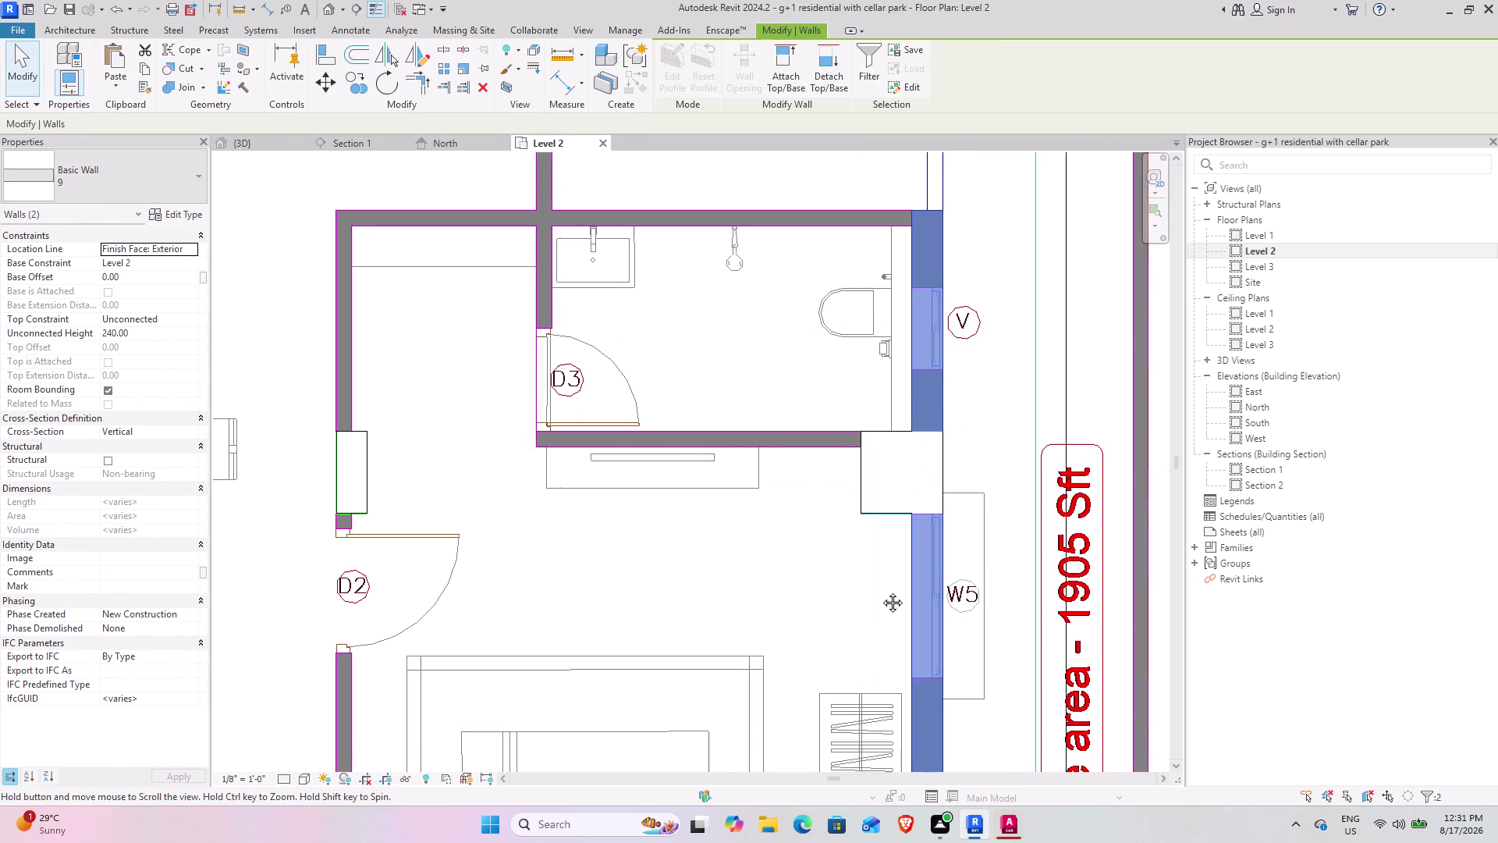
middle_drag(882, 605, 810, 376)
middle_drag(797, 485, 778, 342)
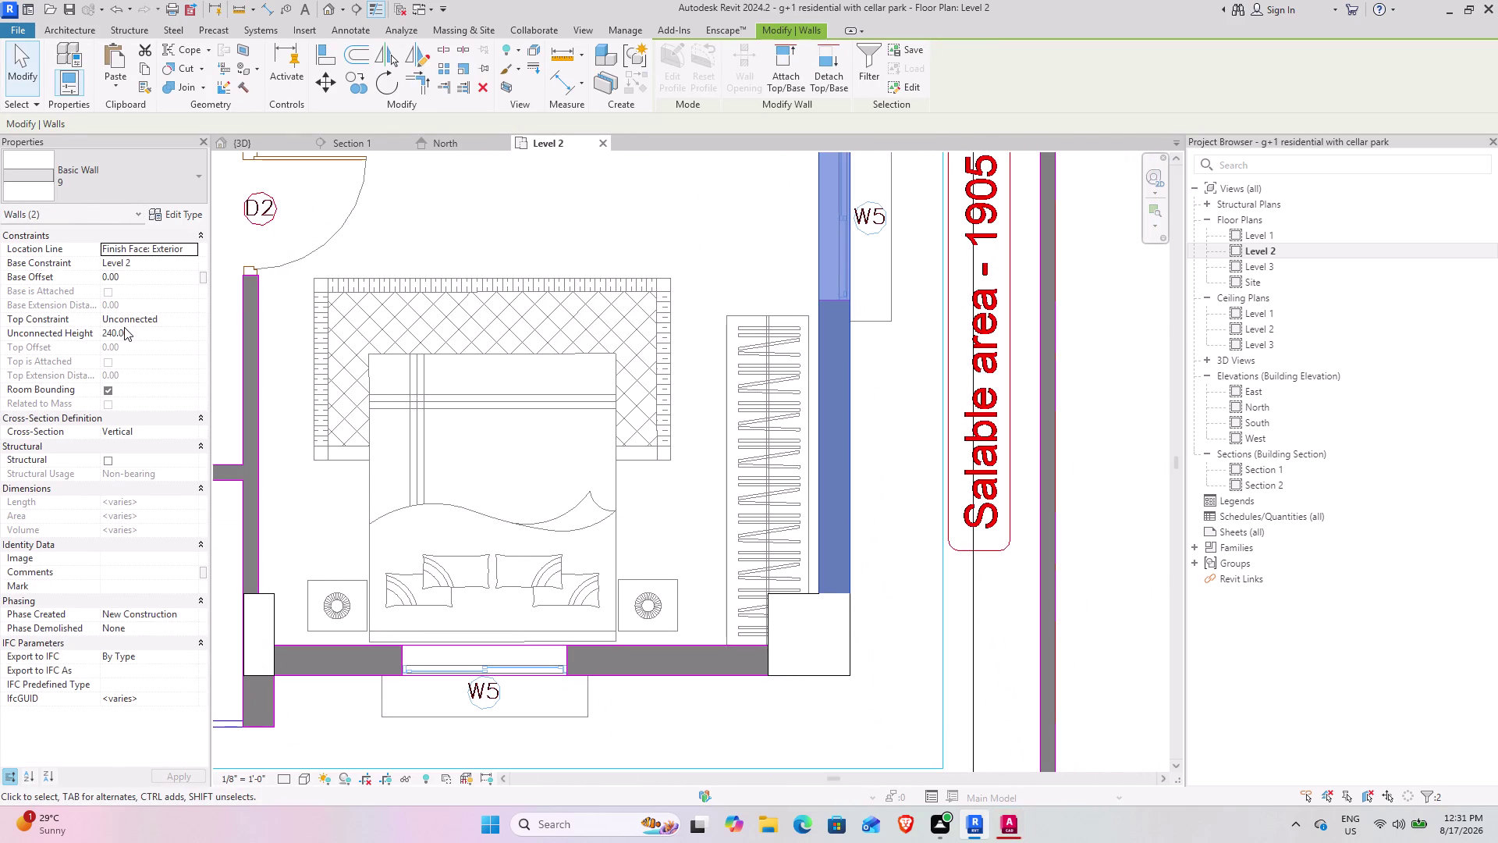
Set the walls' top constraint to Level 3 and switch to the 3D view.
click(190, 320)
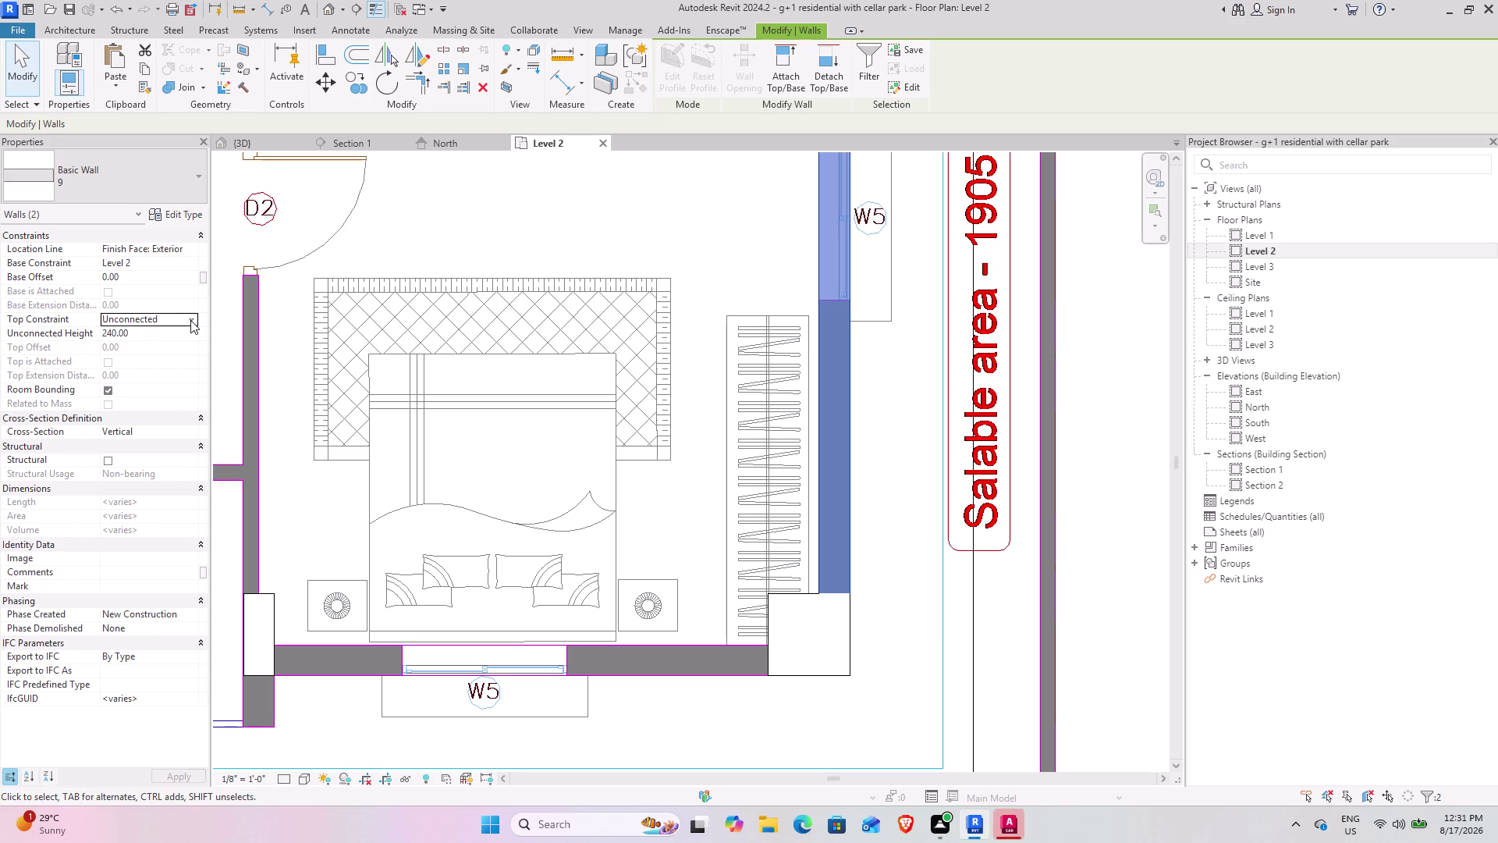
click(168, 368)
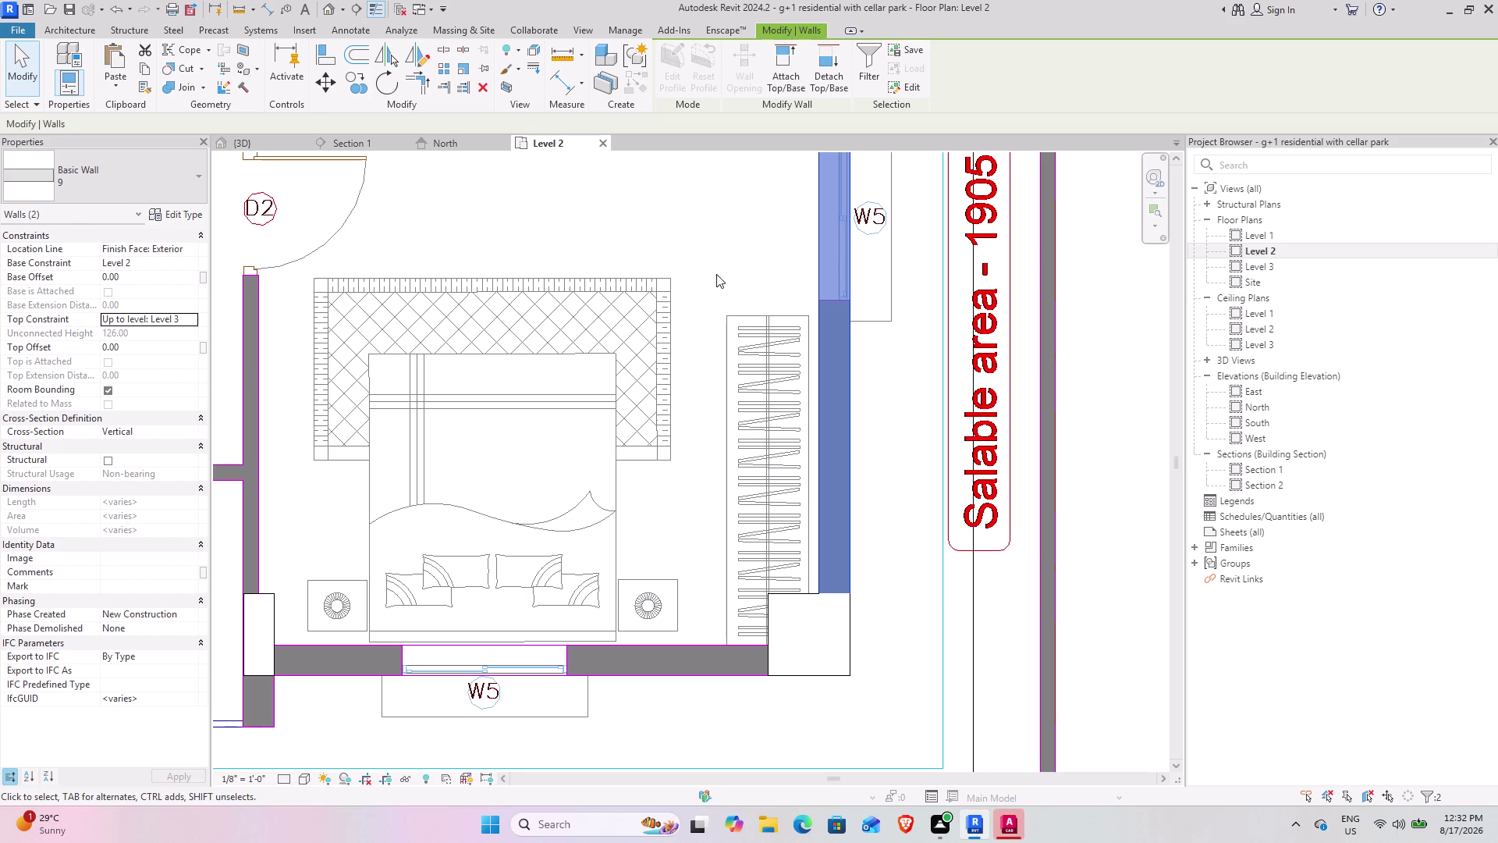
click(727, 268)
middle_drag(725, 267, 695, 339)
Orbit and zoom the 3D model to inspect the Level 2 walls, stair and columns.
click(245, 148)
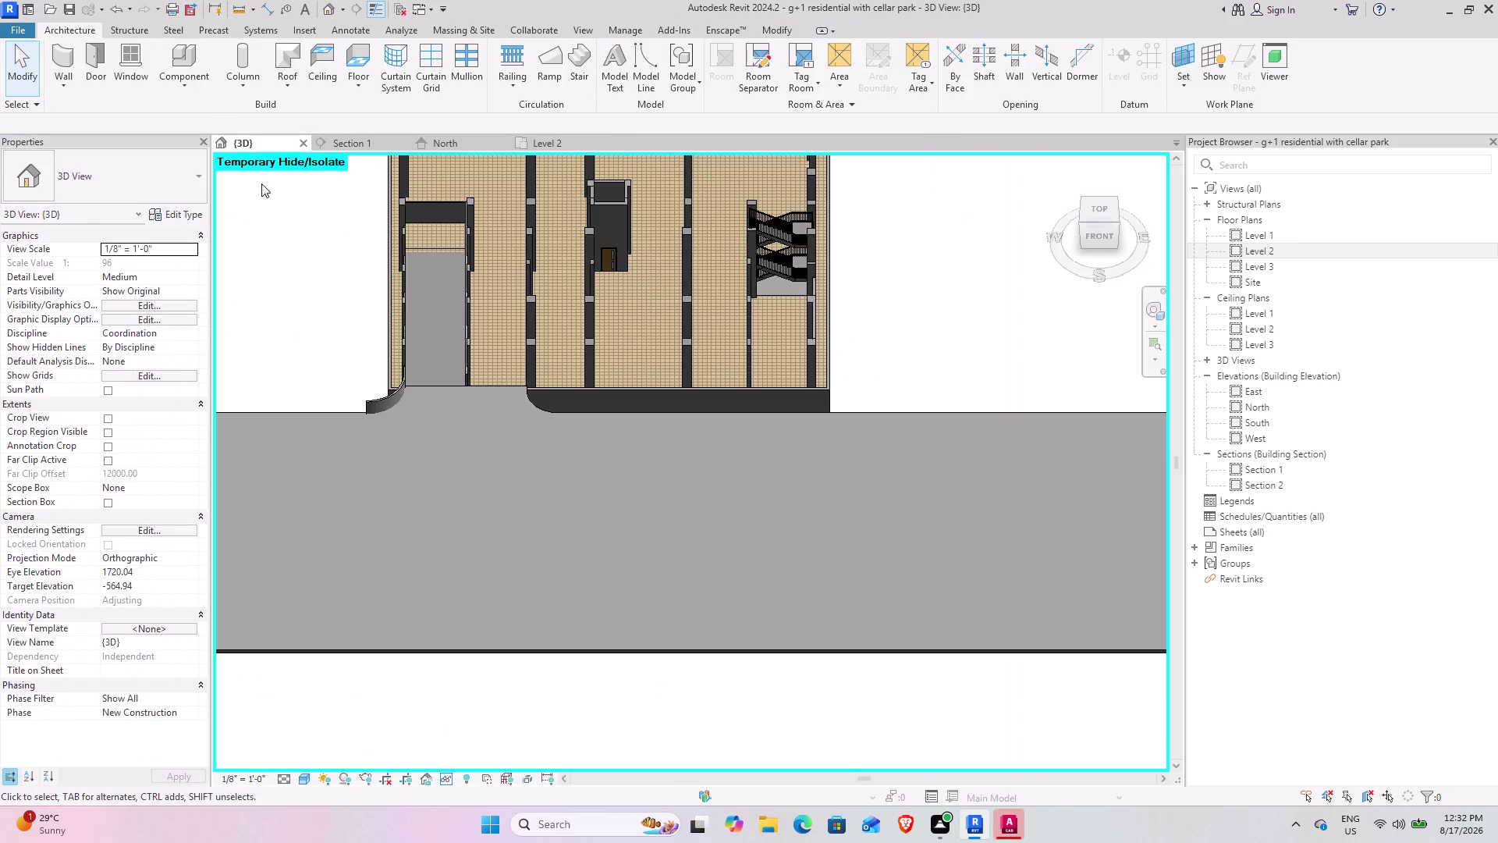
scroll(down, 3)
scroll(up, 3)
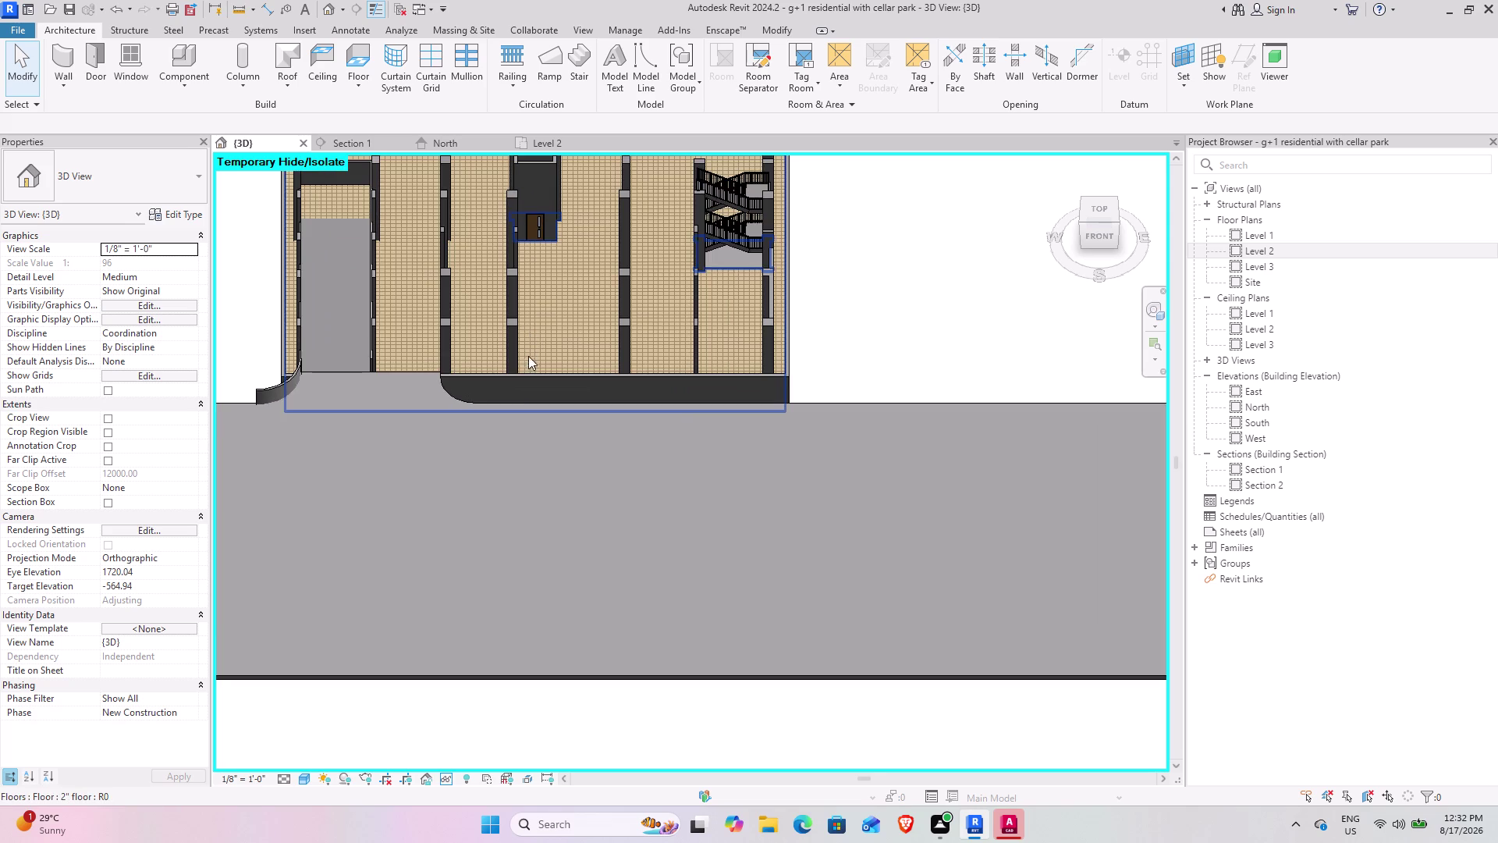
scroll(down, 3)
middle_drag(640, 300, 654, 415)
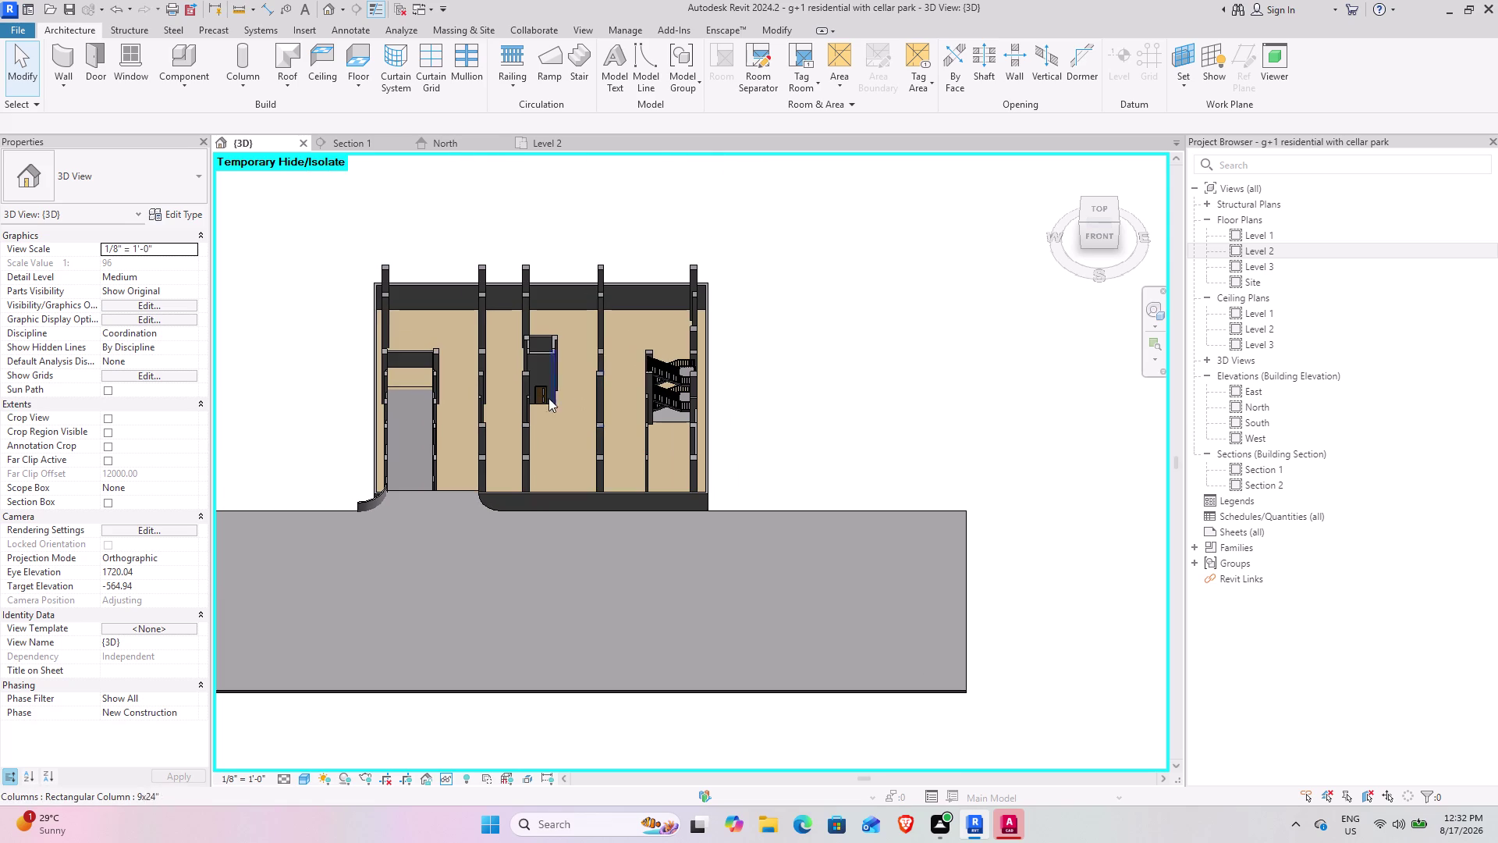
middle_drag(377, 368, 494, 340)
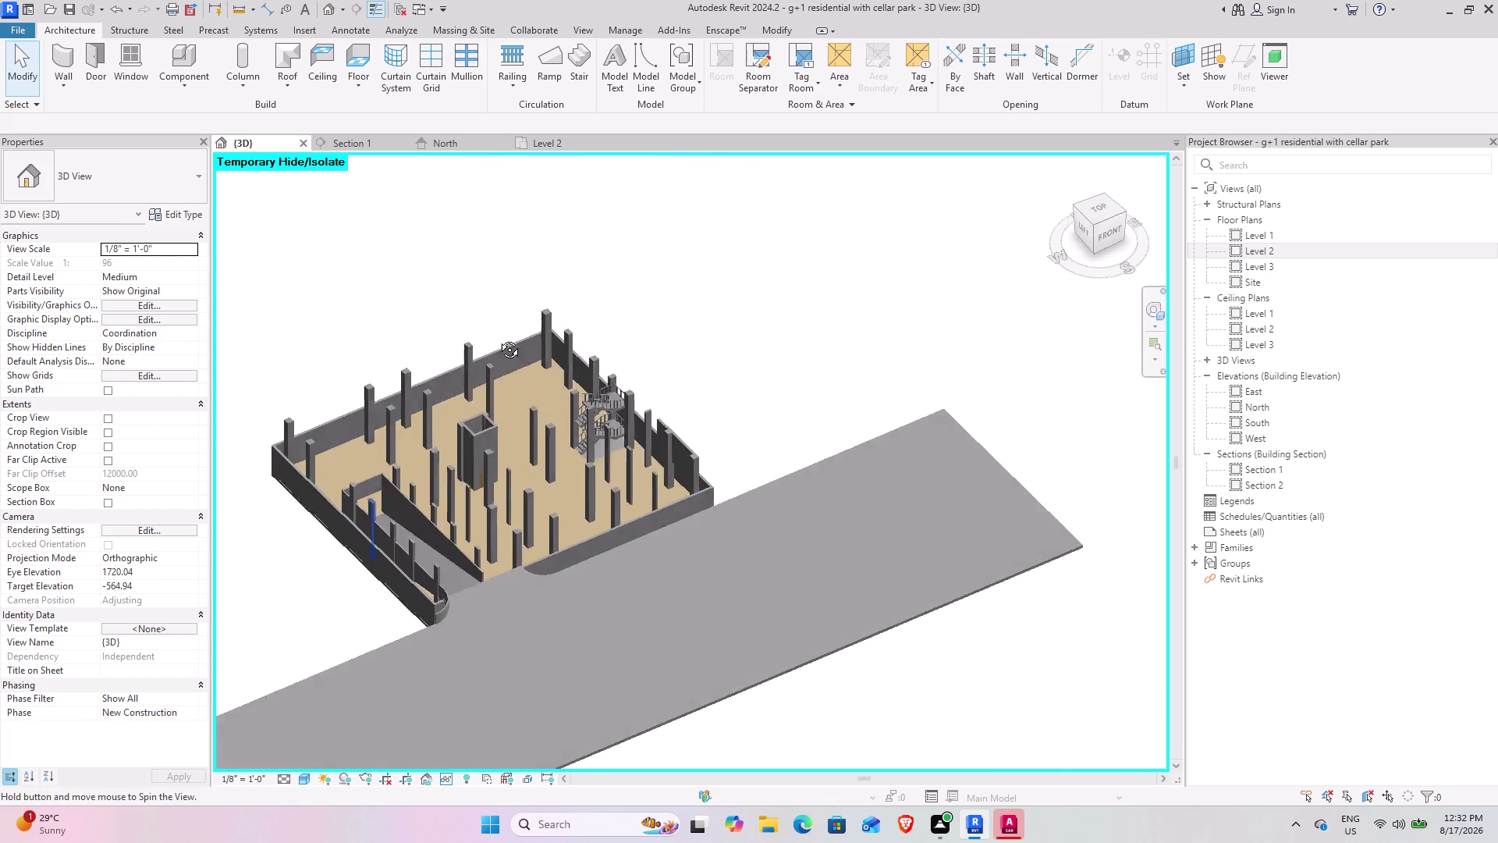
middle_drag(494, 340, 548, 279)
middle_drag(345, 466, 204, 464)
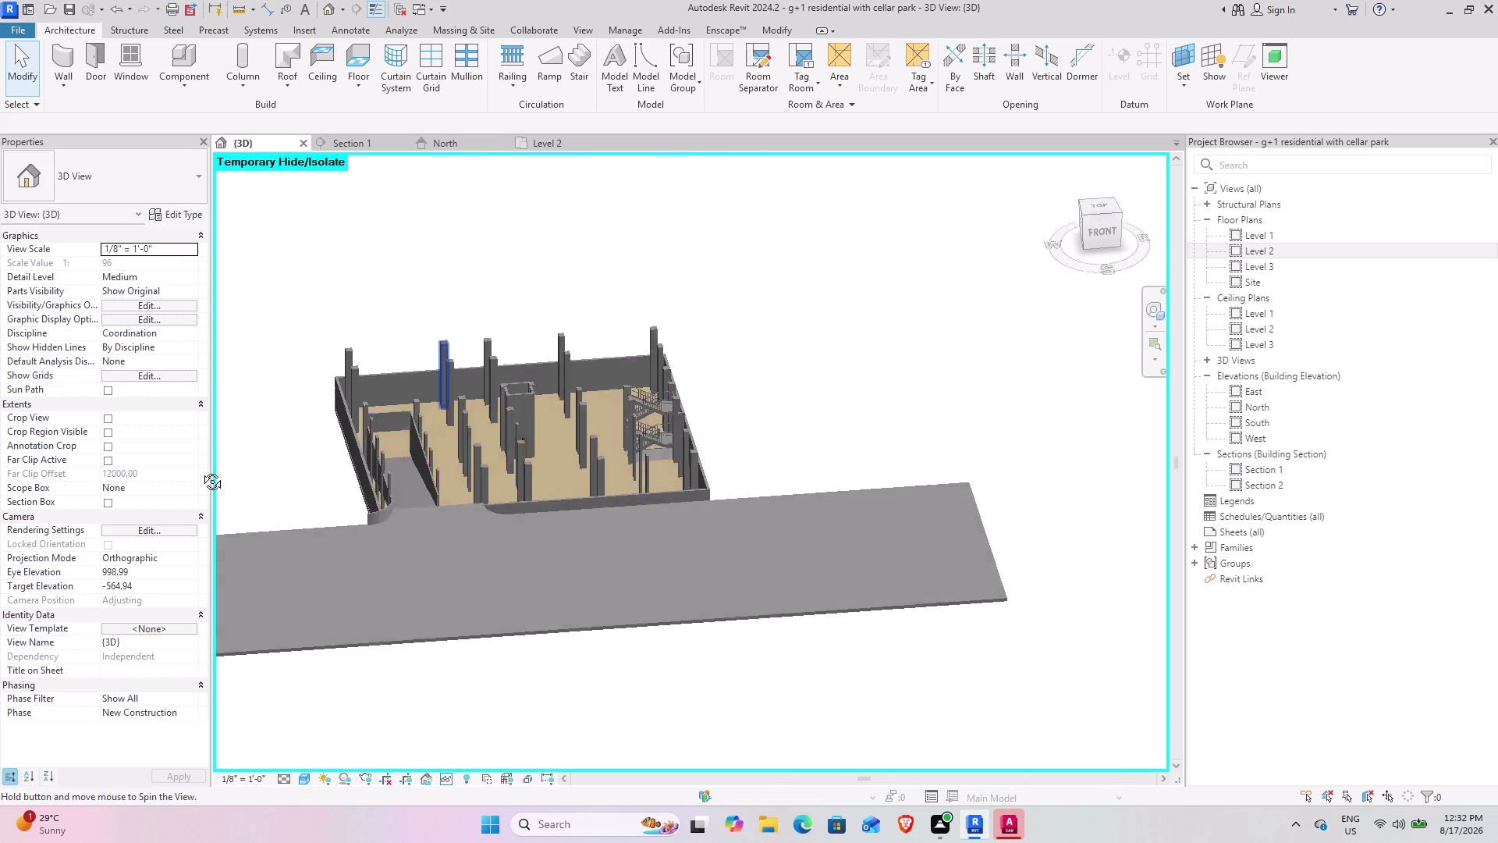
middle_drag(204, 464, 199, 470)
middle_drag(649, 486, 828, 494)
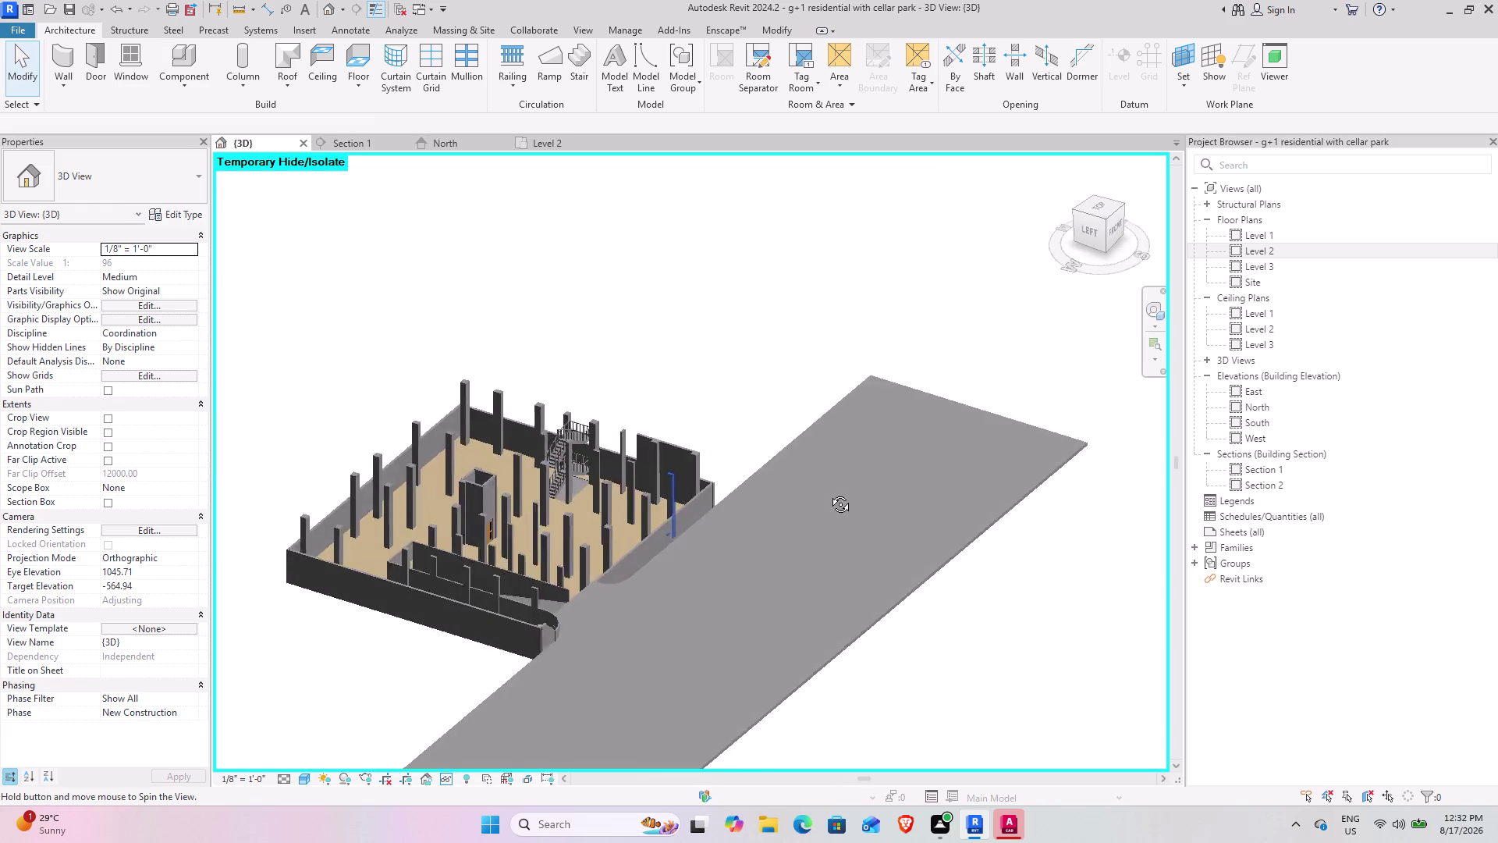
middle_drag(828, 494, 499, 445)
scroll(up, 3)
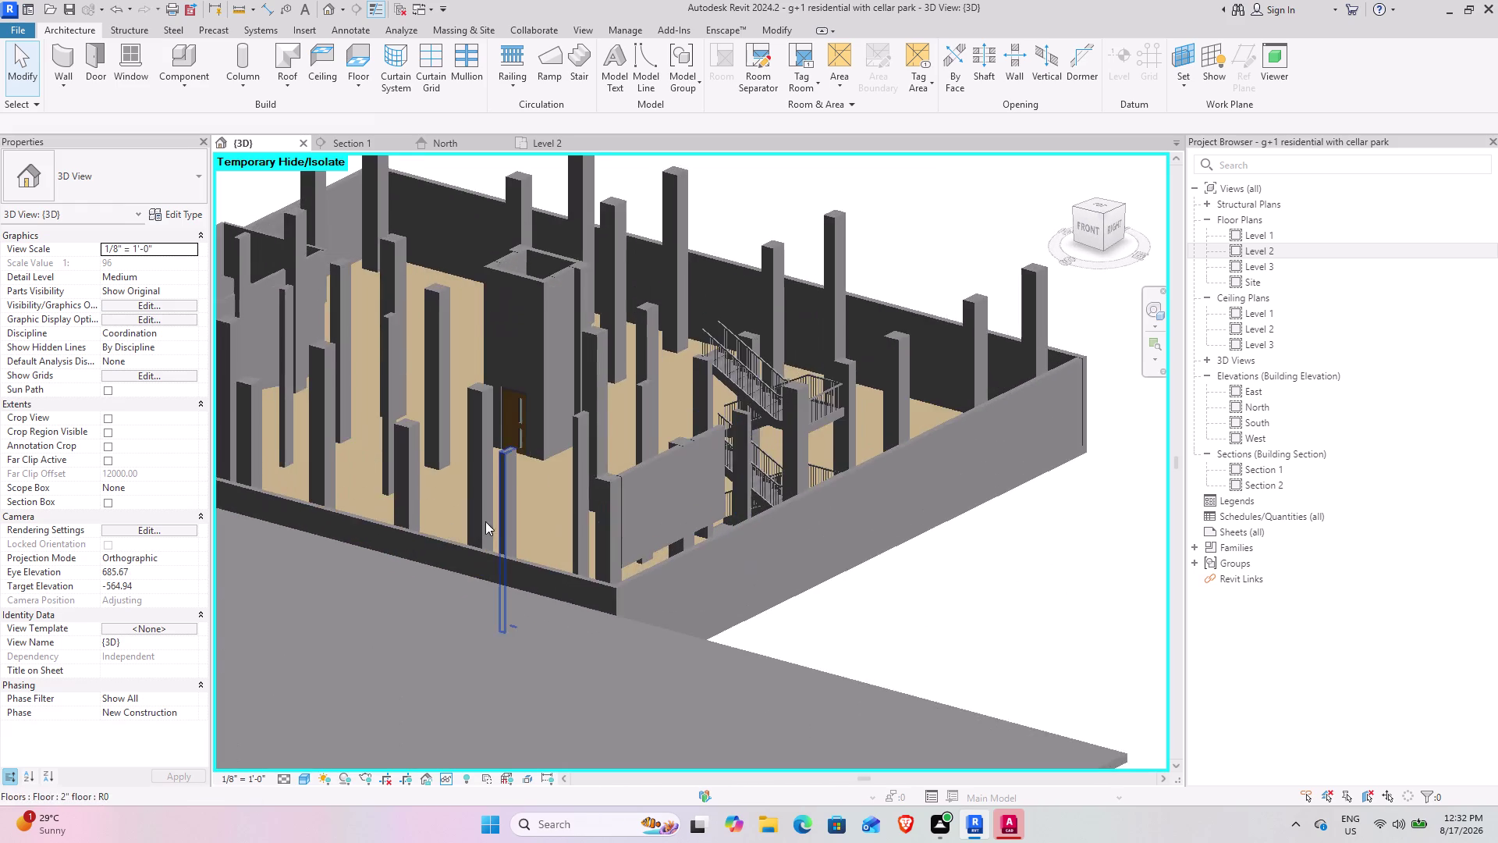
middle_drag(484, 522, 564, 604)
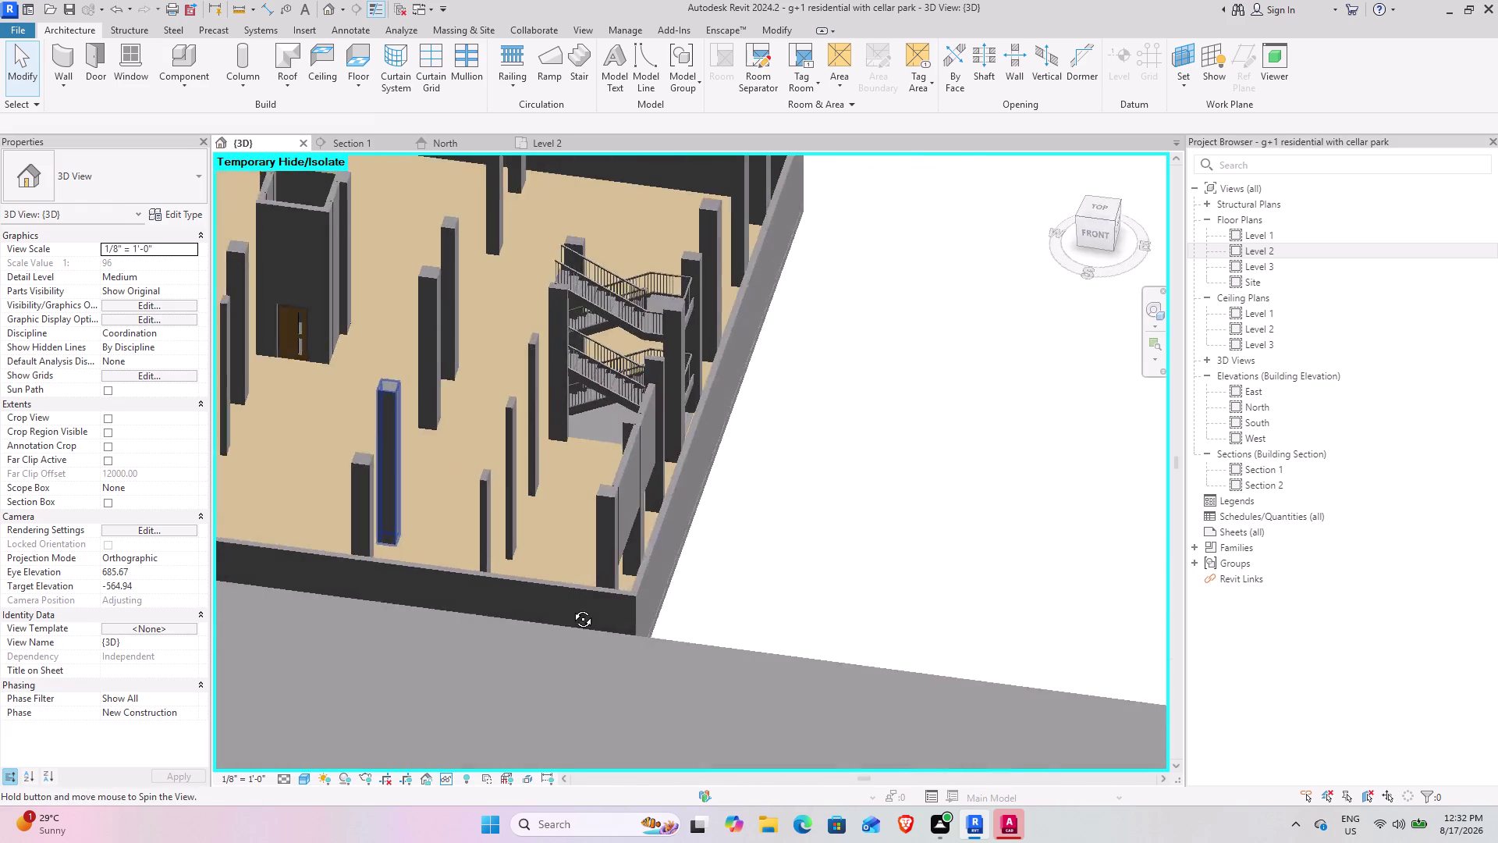
middle_drag(564, 605, 594, 625)
scroll(down, 3)
scroll(up, 3)
middle_drag(581, 538, 653, 485)
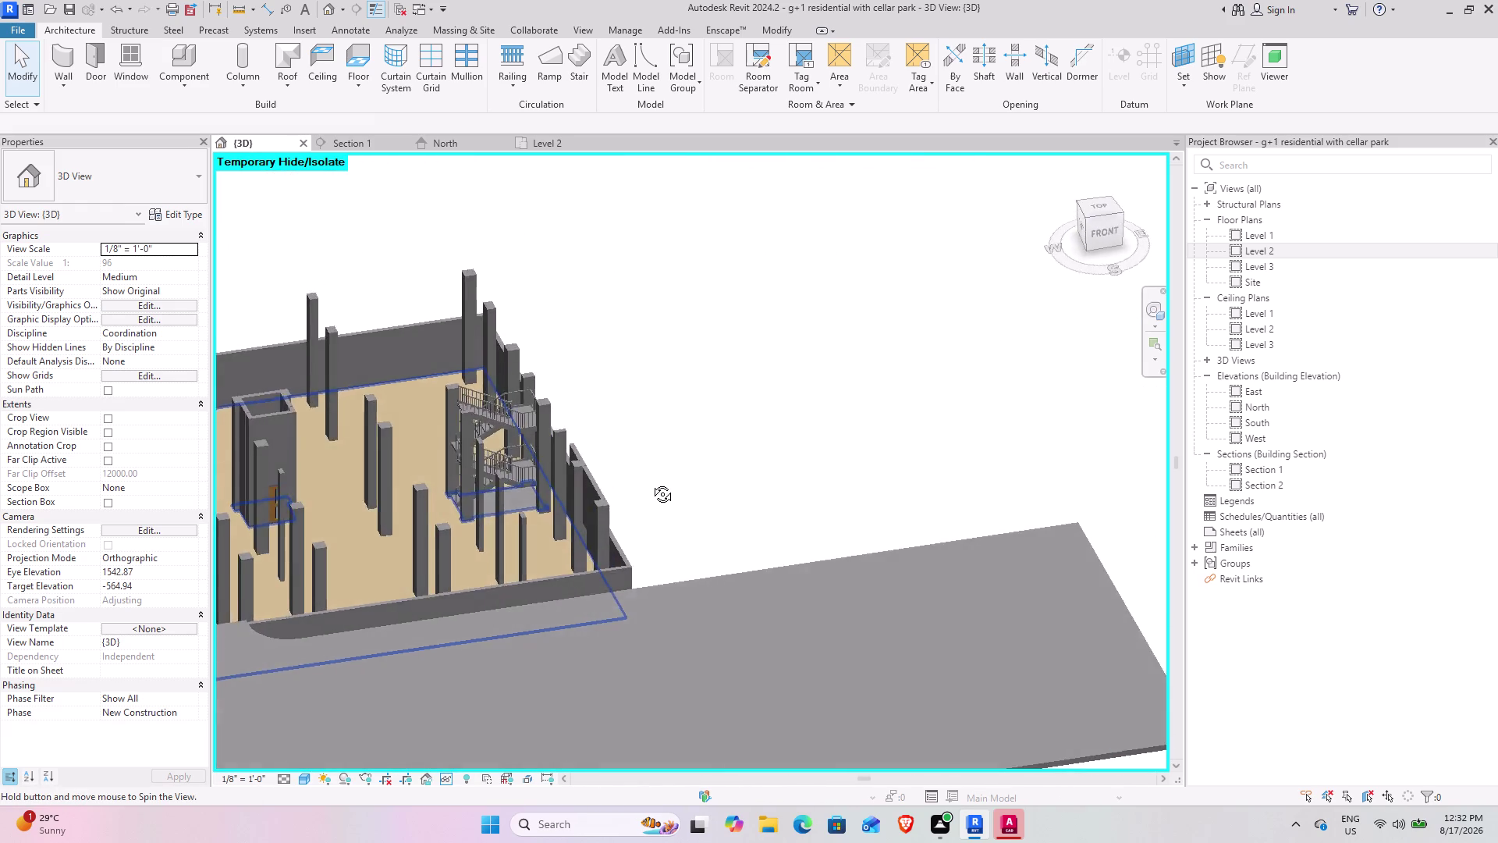
middle_drag(653, 485, 445, 505)
scroll(up, 3)
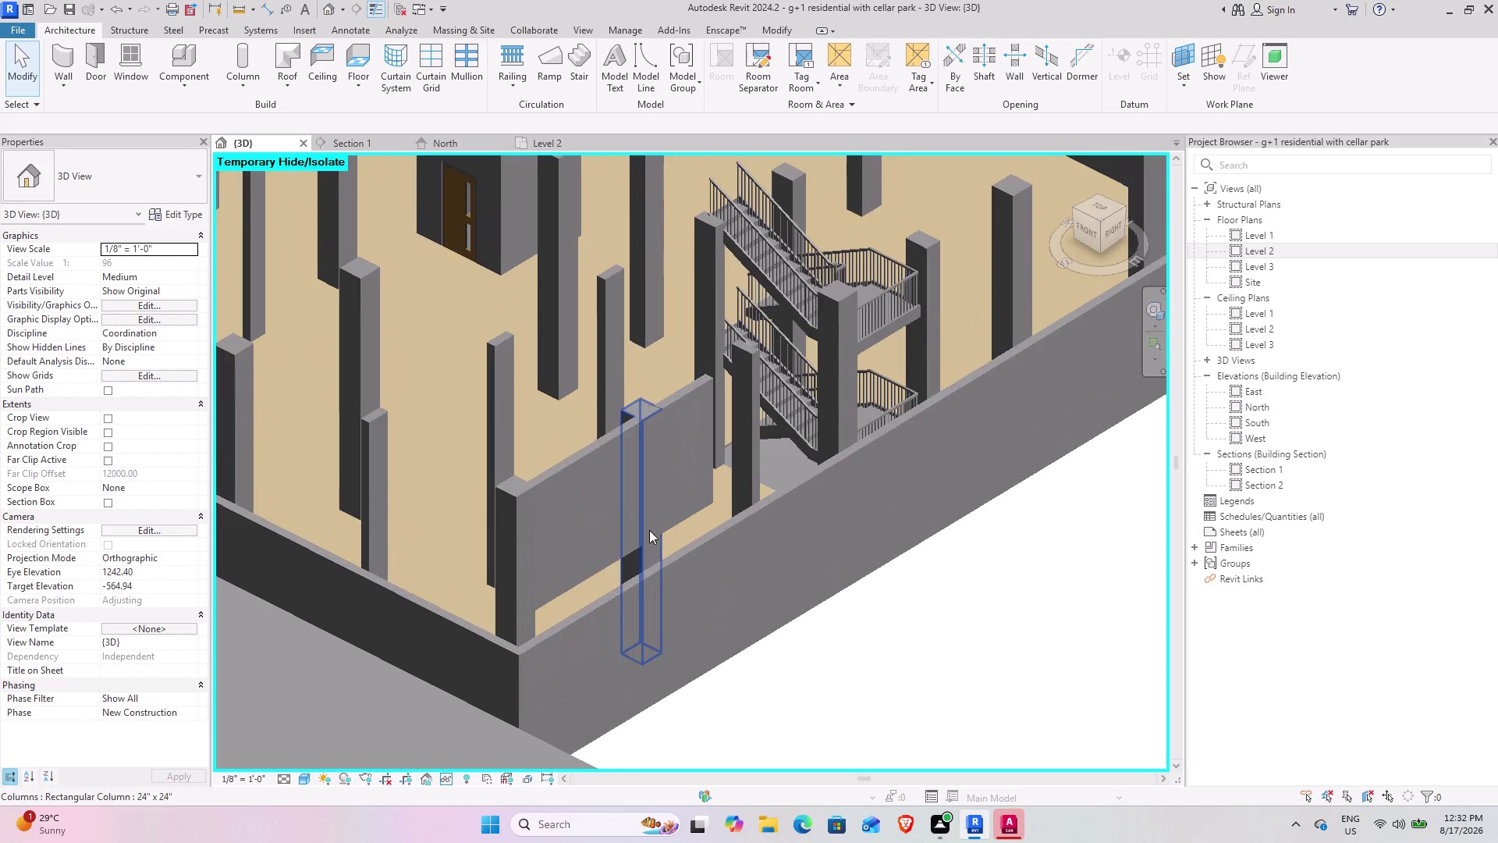
middle_drag(610, 552, 629, 531)
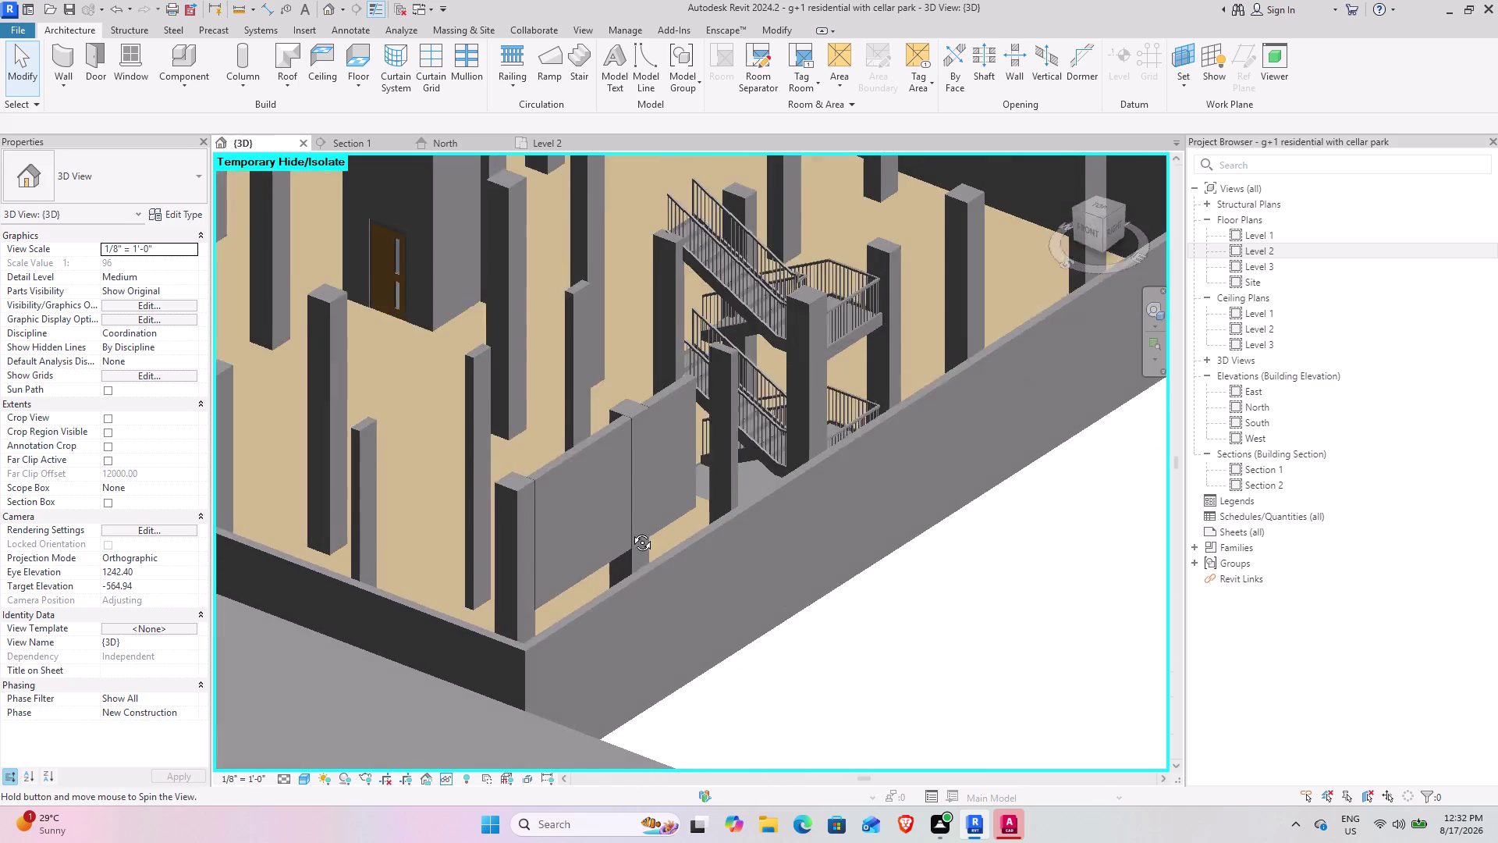
middle_drag(629, 531, 631, 531)
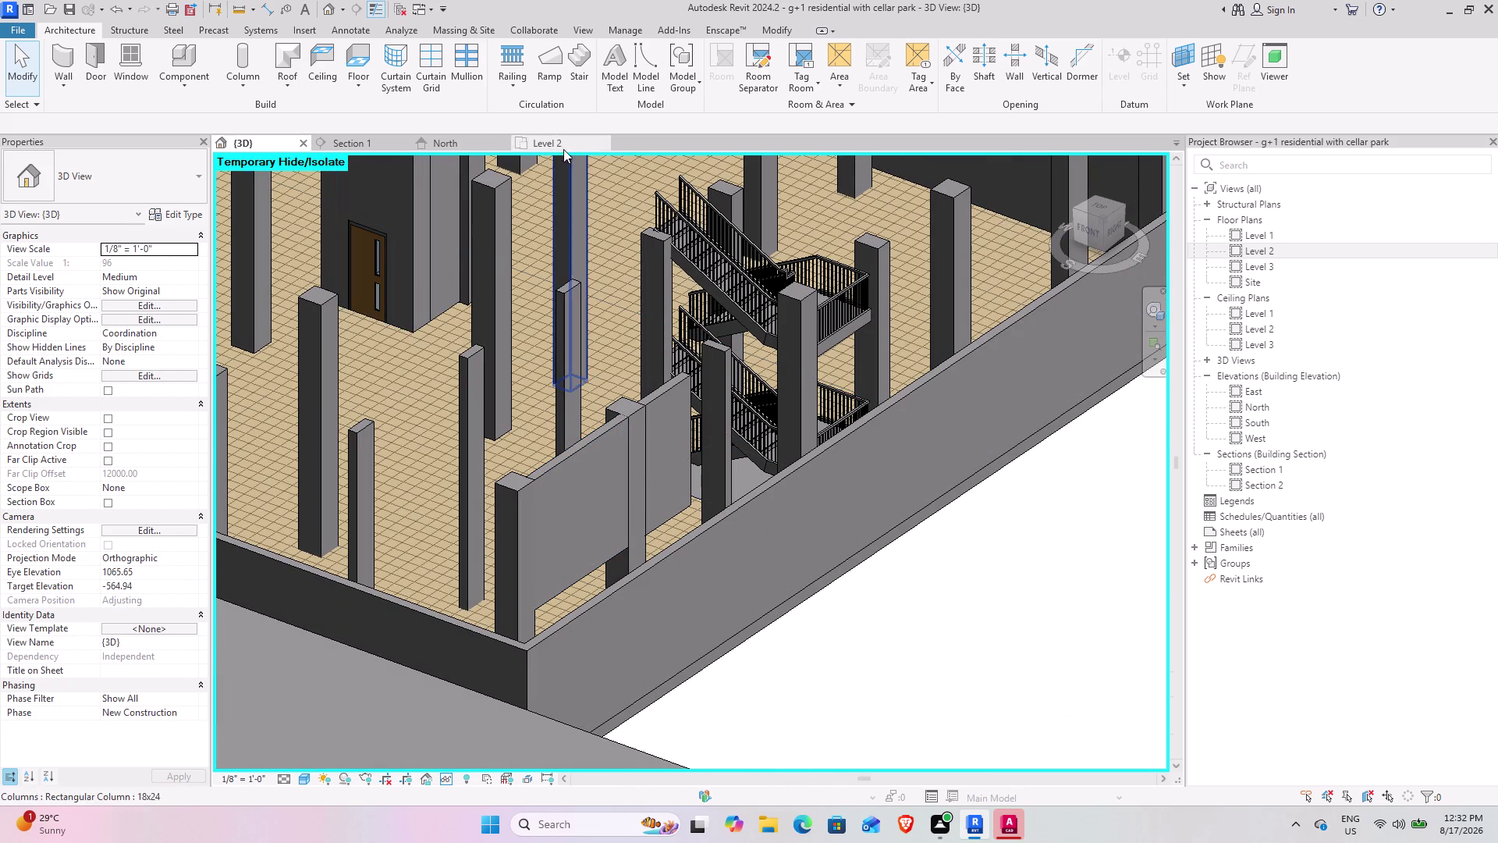
Return to the Level 2 floor plan and pan to the bathroom area.
click(560, 143)
scroll(down, 3)
middle_drag(869, 362, 863, 556)
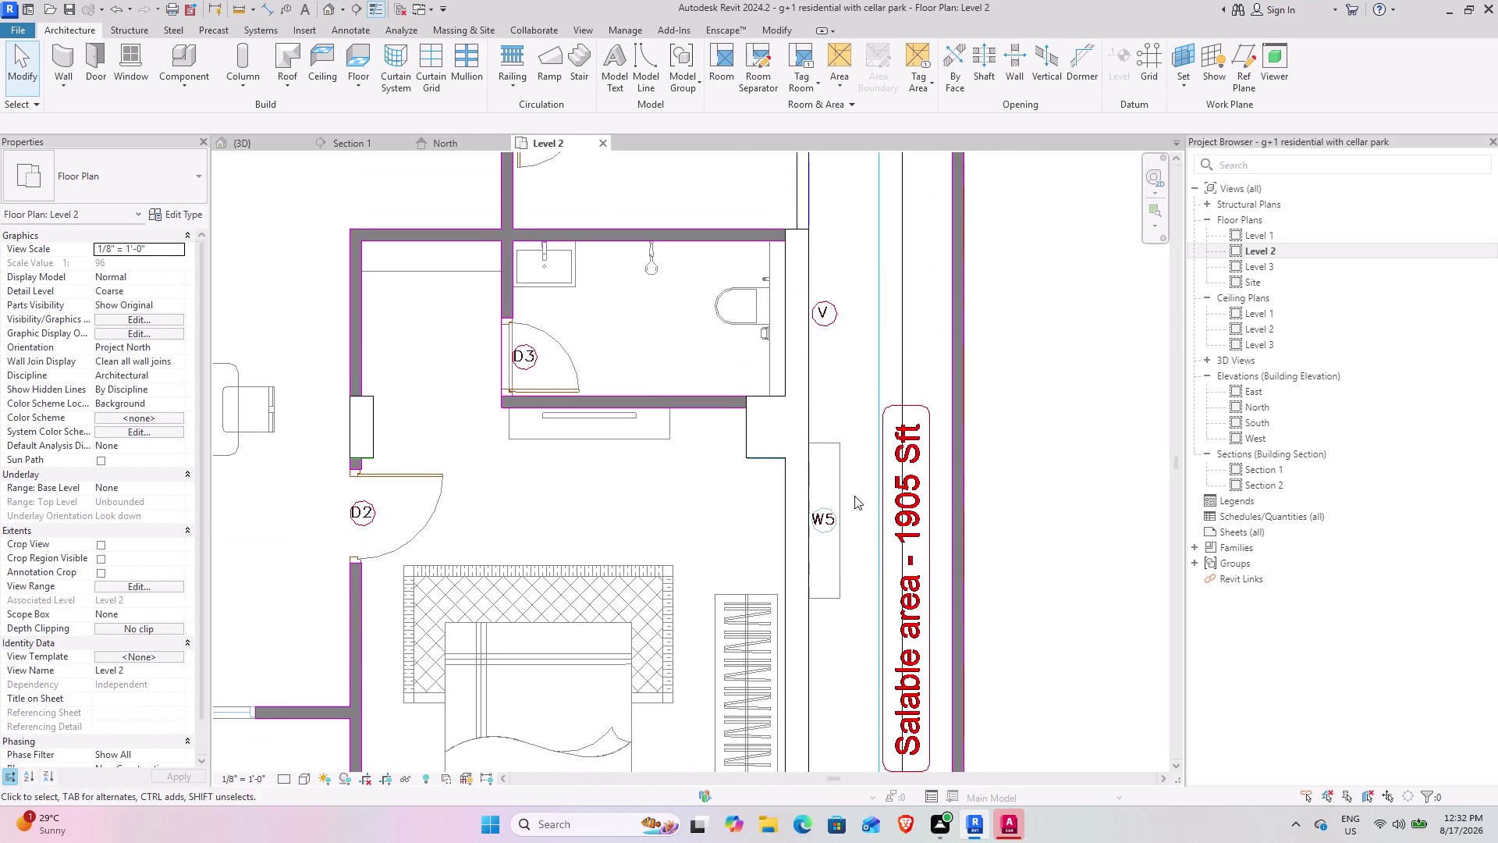
middle_drag(805, 381, 813, 544)
middle_drag(629, 415, 685, 421)
scroll(up, 3)
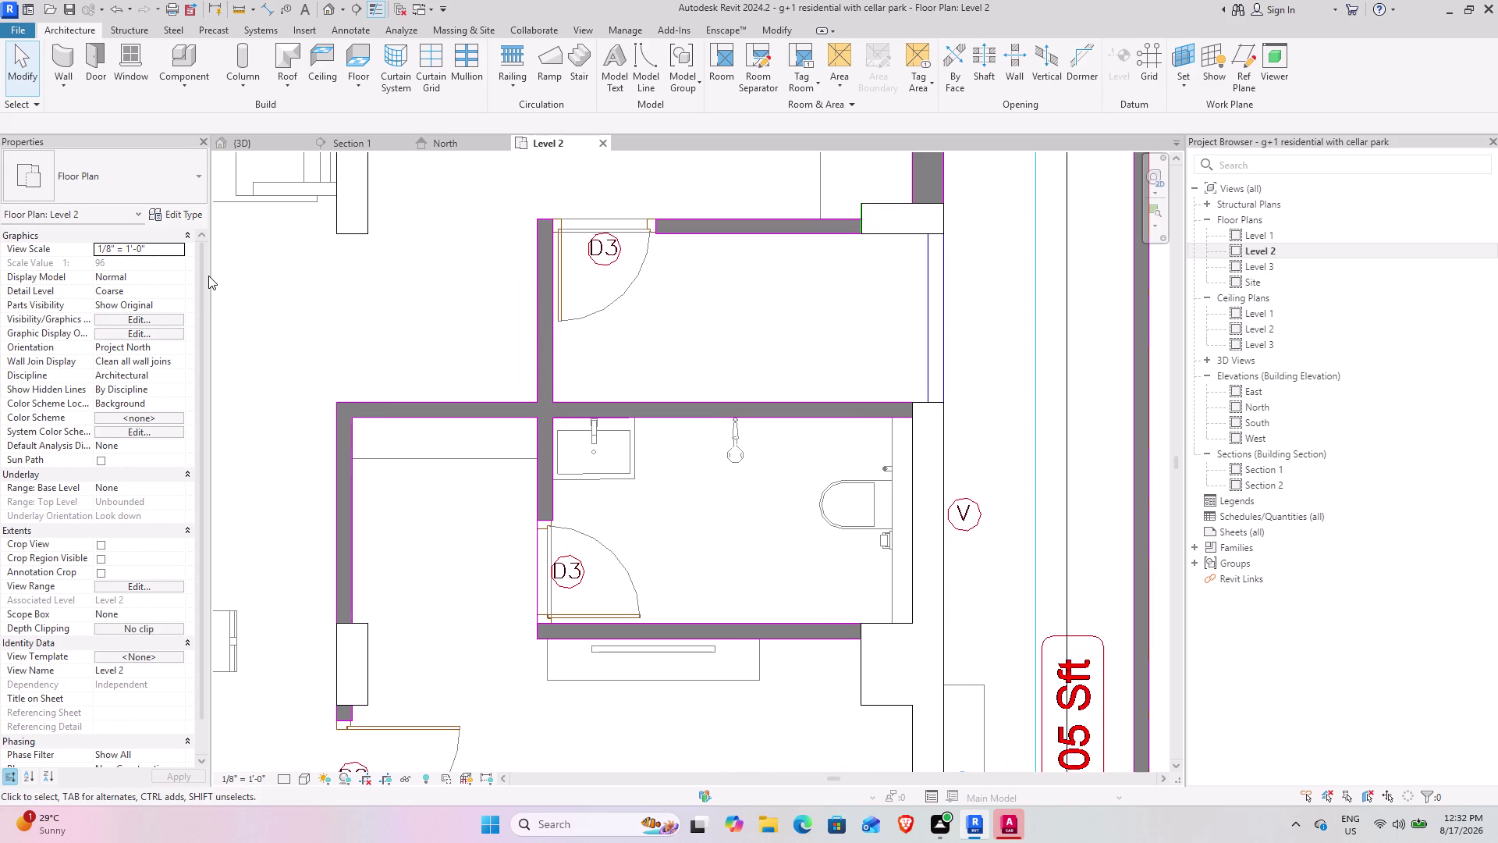
click(66, 65)
Duplicate the current wall type as a new type named 4.5".
click(166, 217)
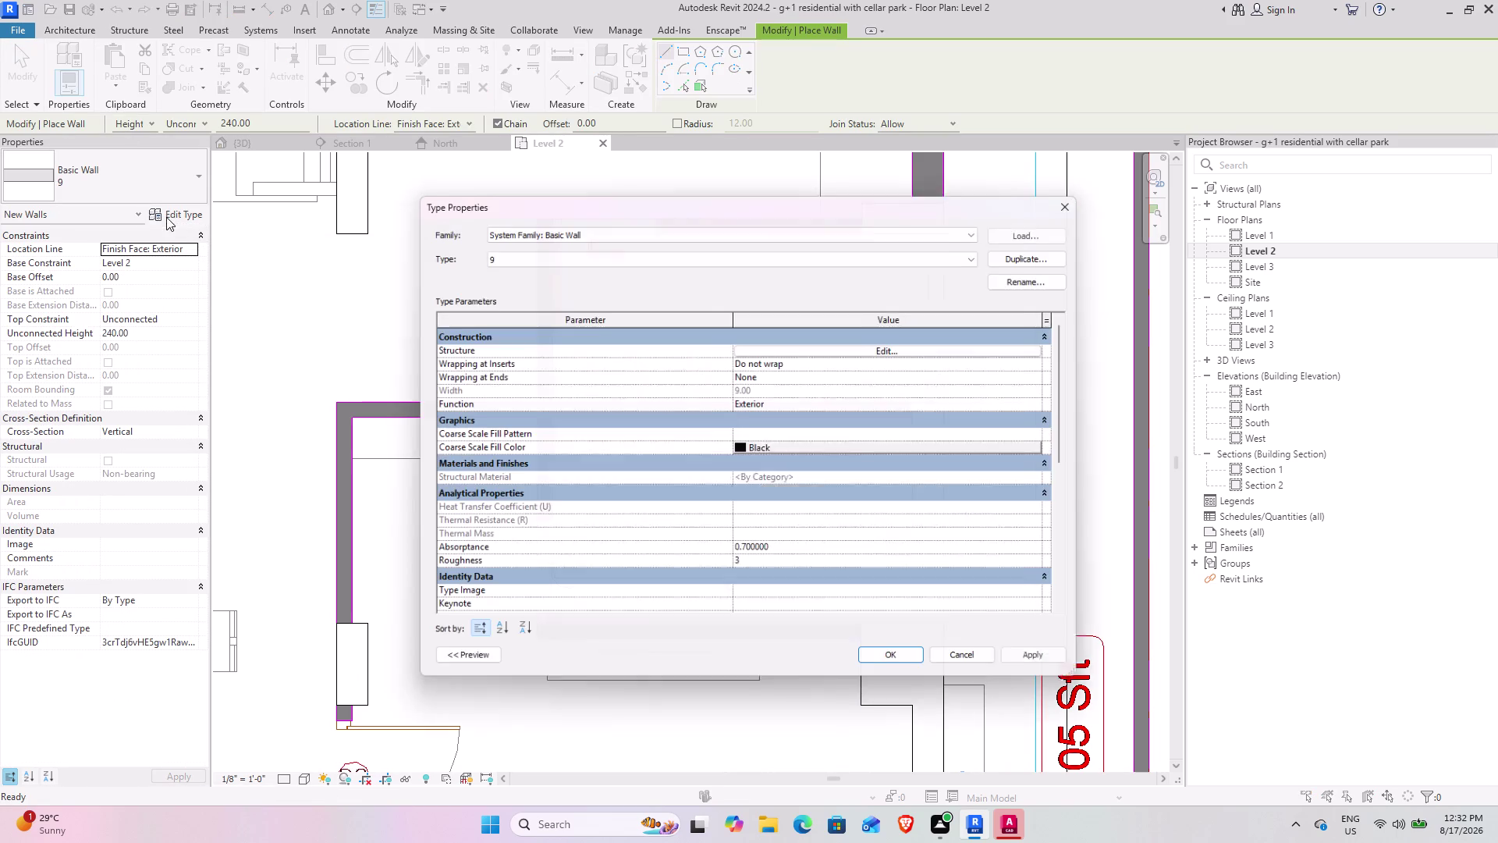
click(1055, 249)
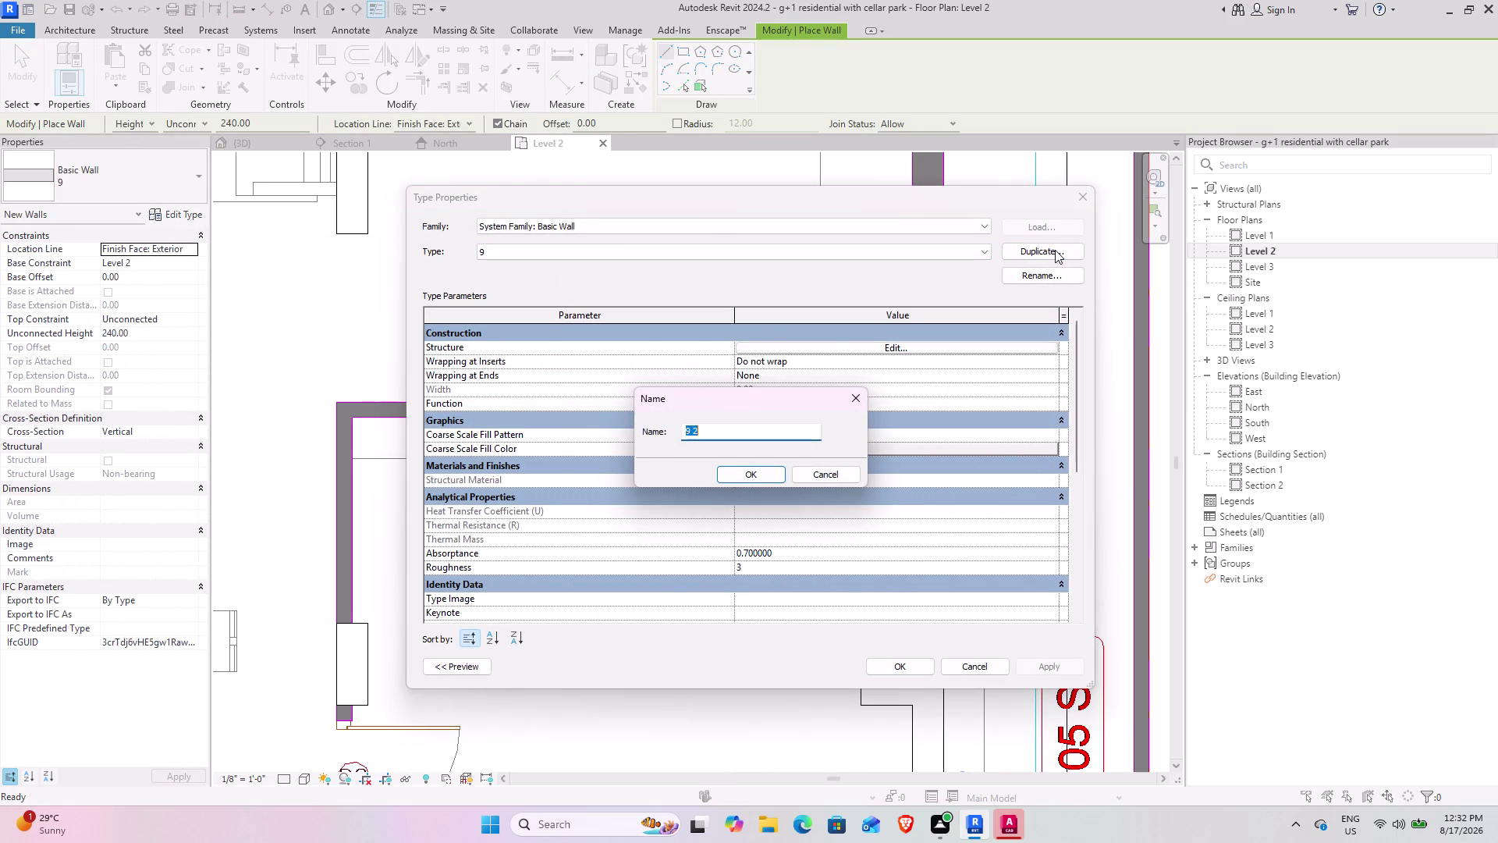
text(4.5)
text(")
key(Return)
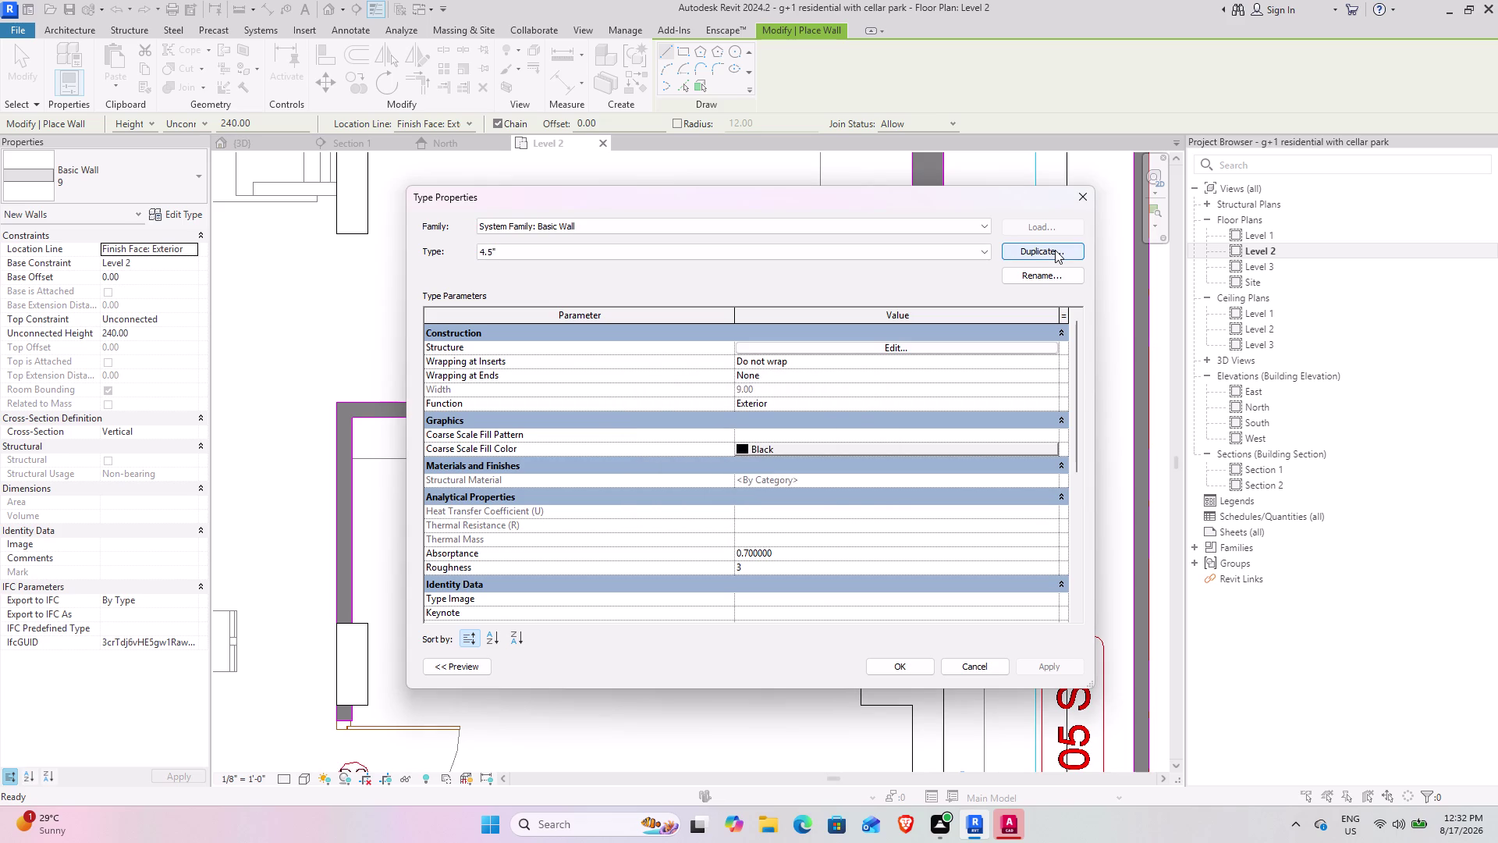
Set the new type's structure layer thickness to 4.5 and apply the changes.
click(870, 347)
click(755, 343)
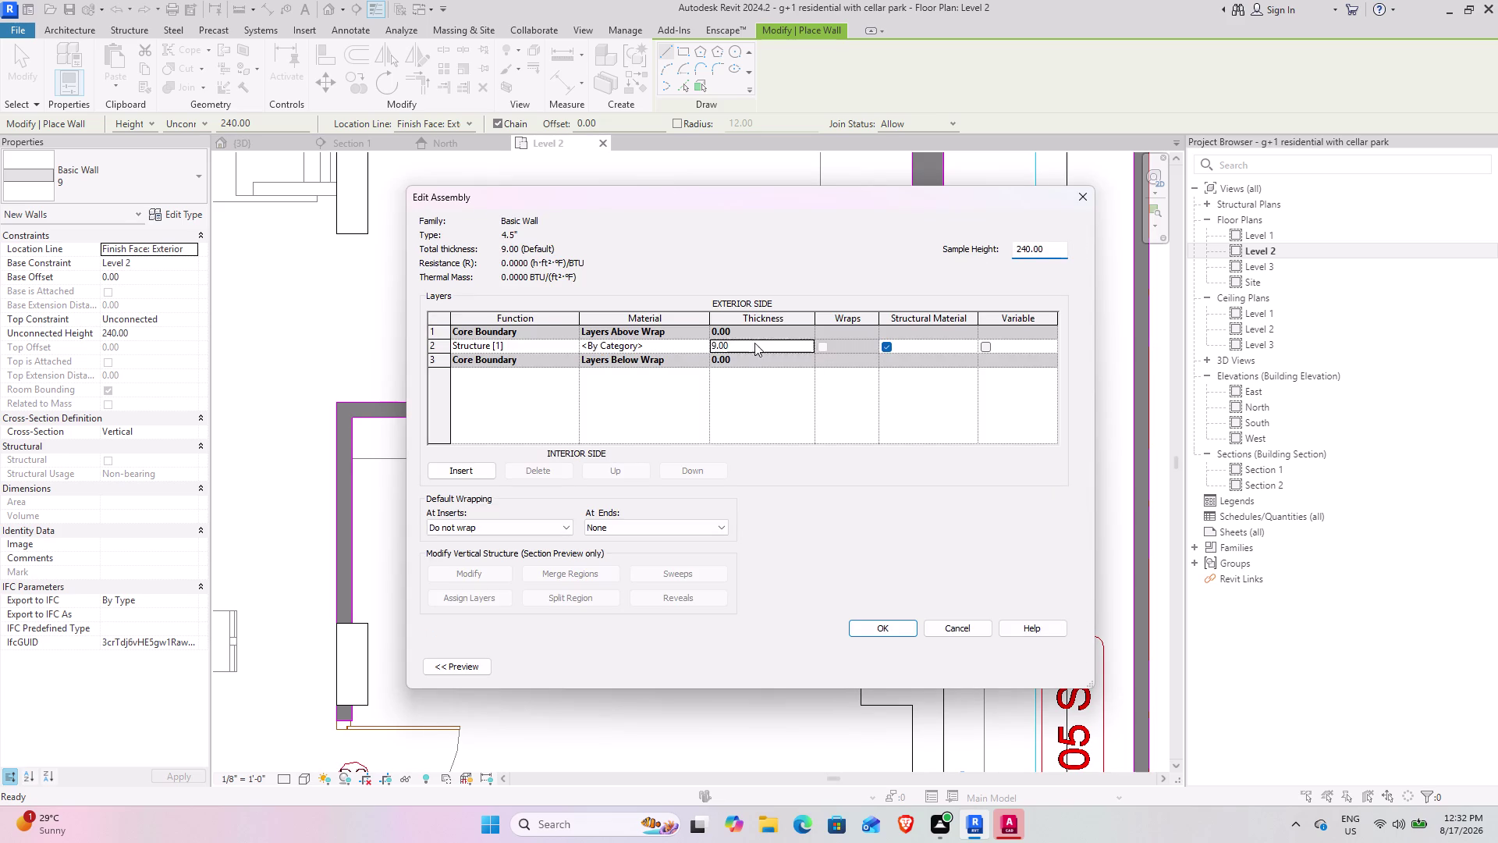
text(4.5)
key(Return)
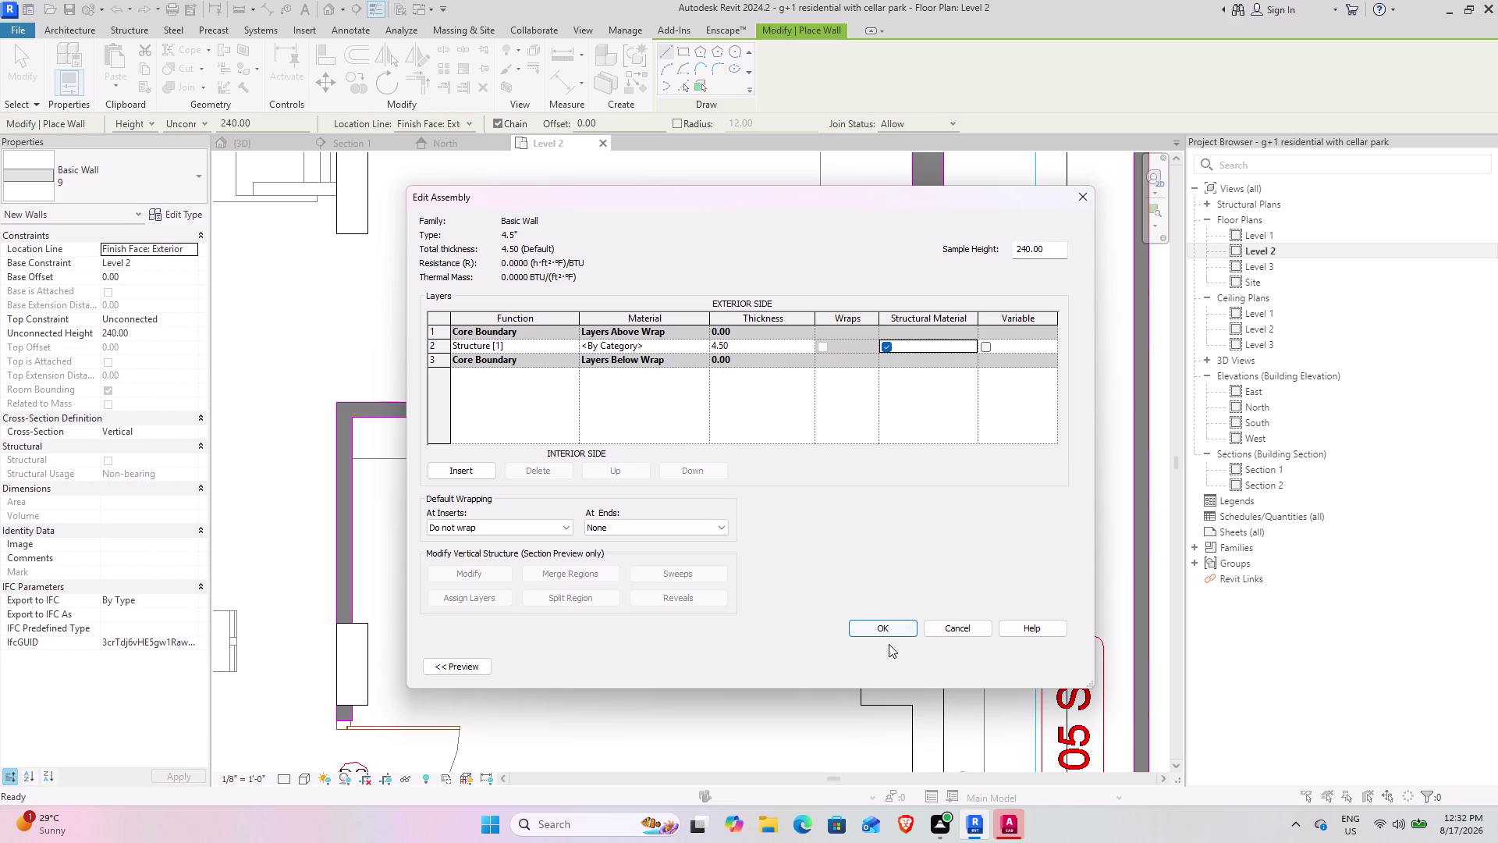
click(886, 628)
click(1046, 669)
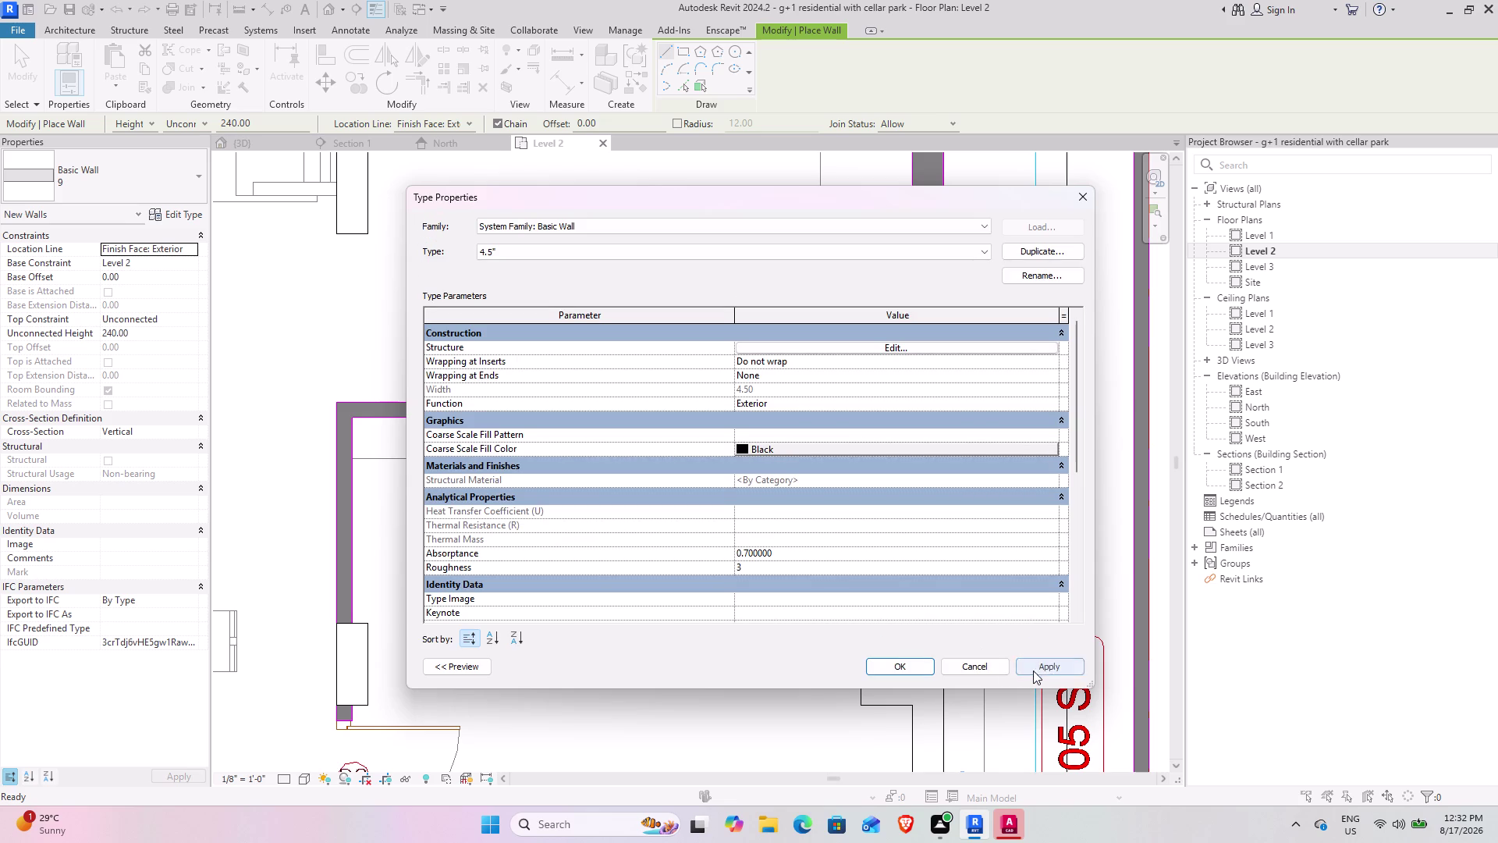
click(918, 671)
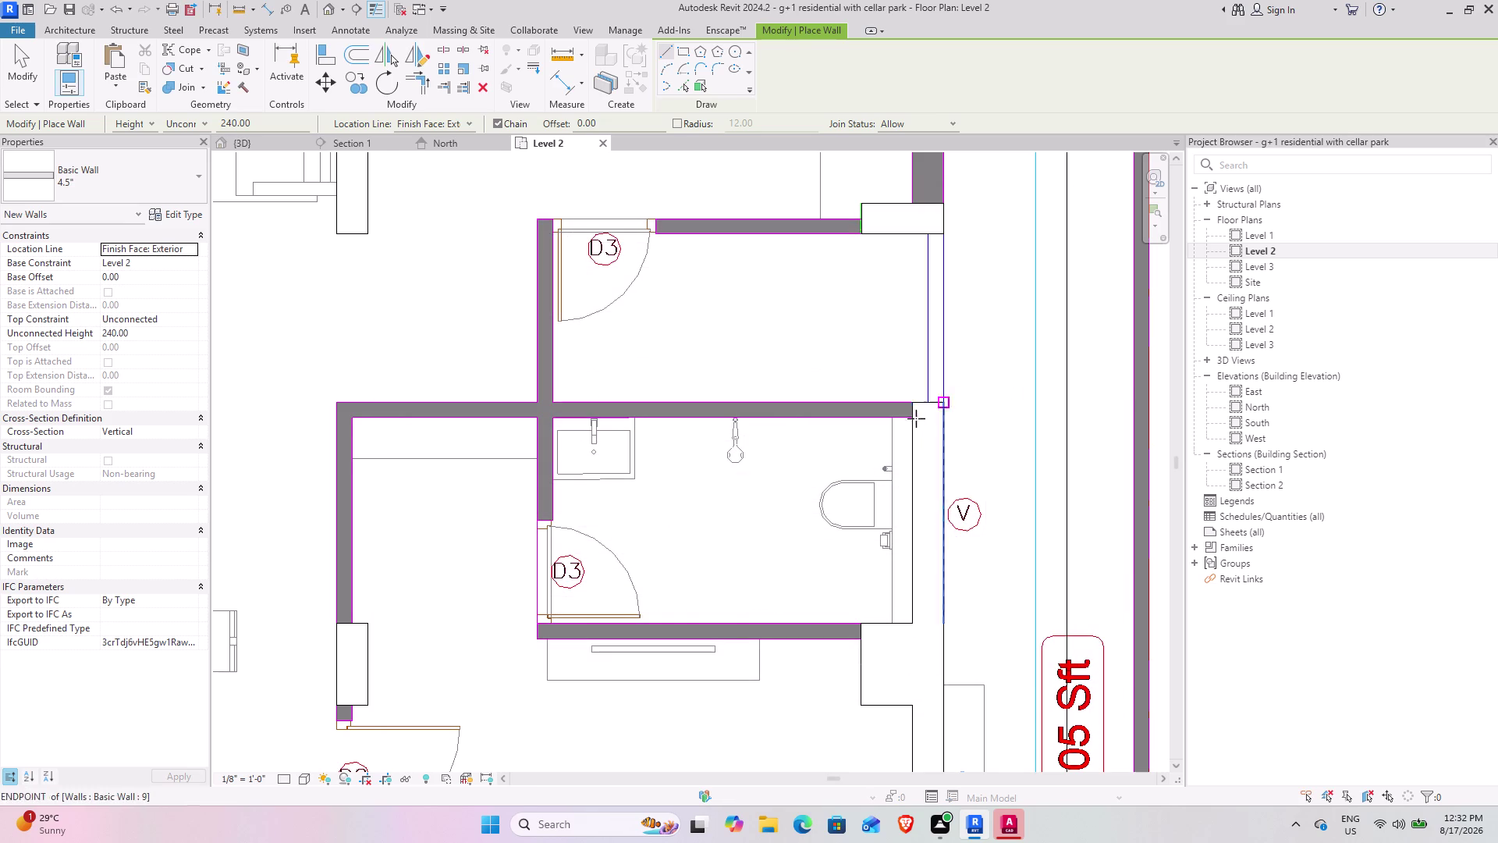
Trace a 4.5" wall chain from the existing wall endpoint along the bathroom wall.
scroll(up, 3)
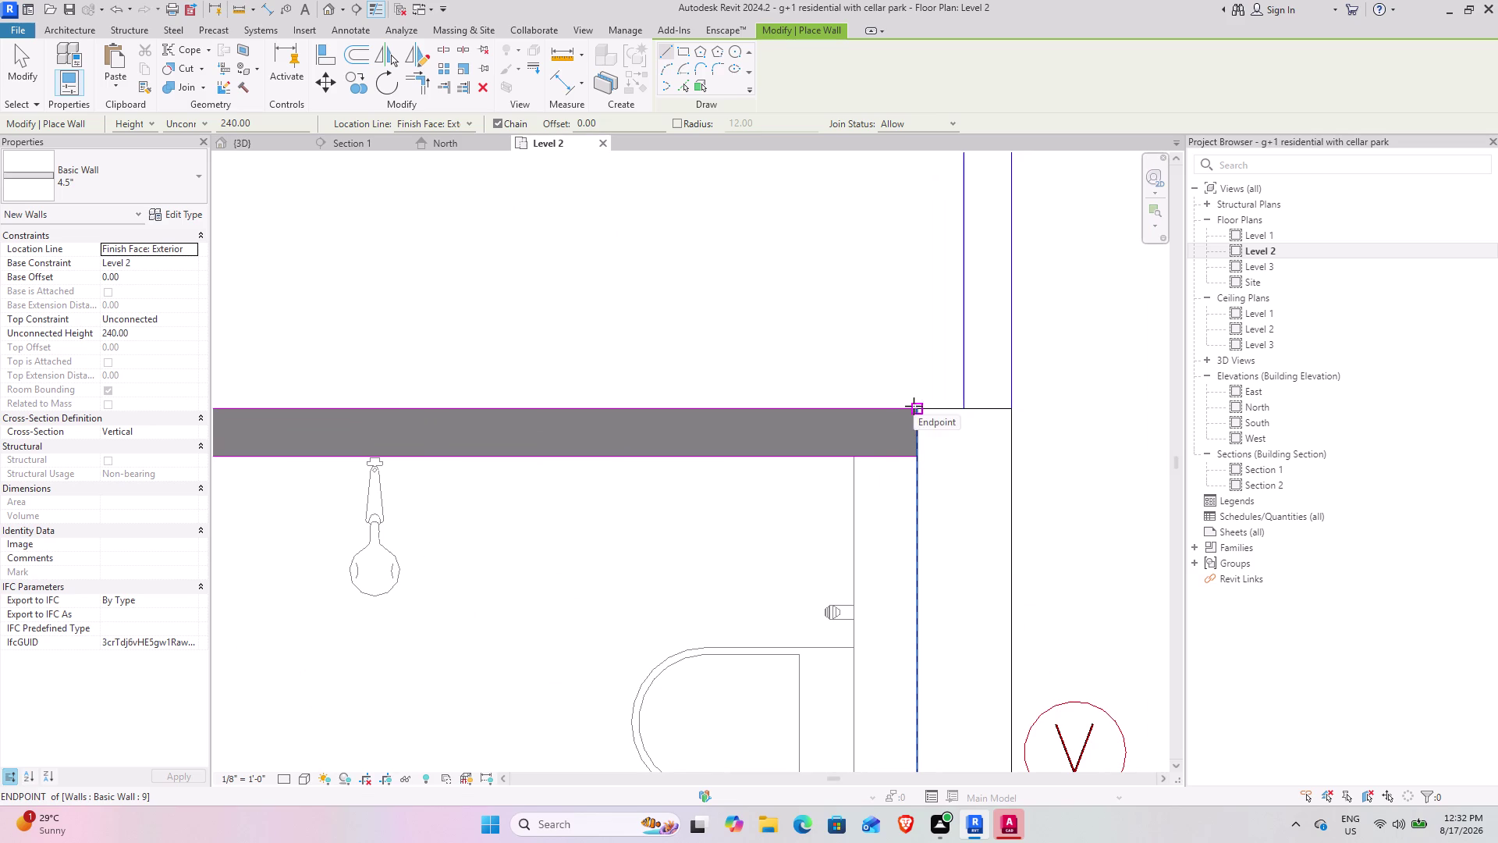
click(915, 410)
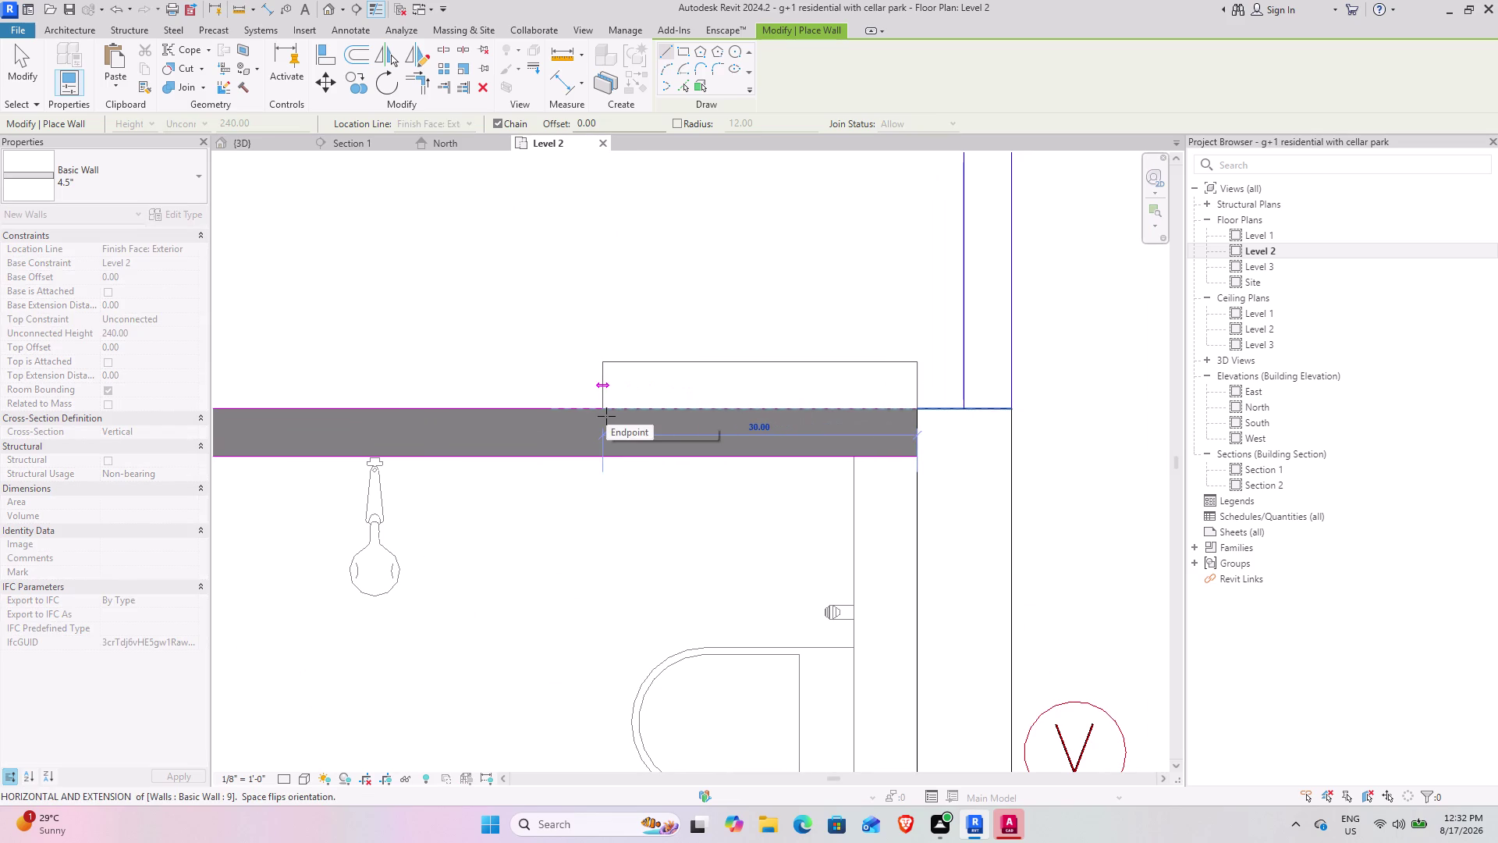
key(space)
scroll(down, 3)
middle_drag(600, 408, 1048, 397)
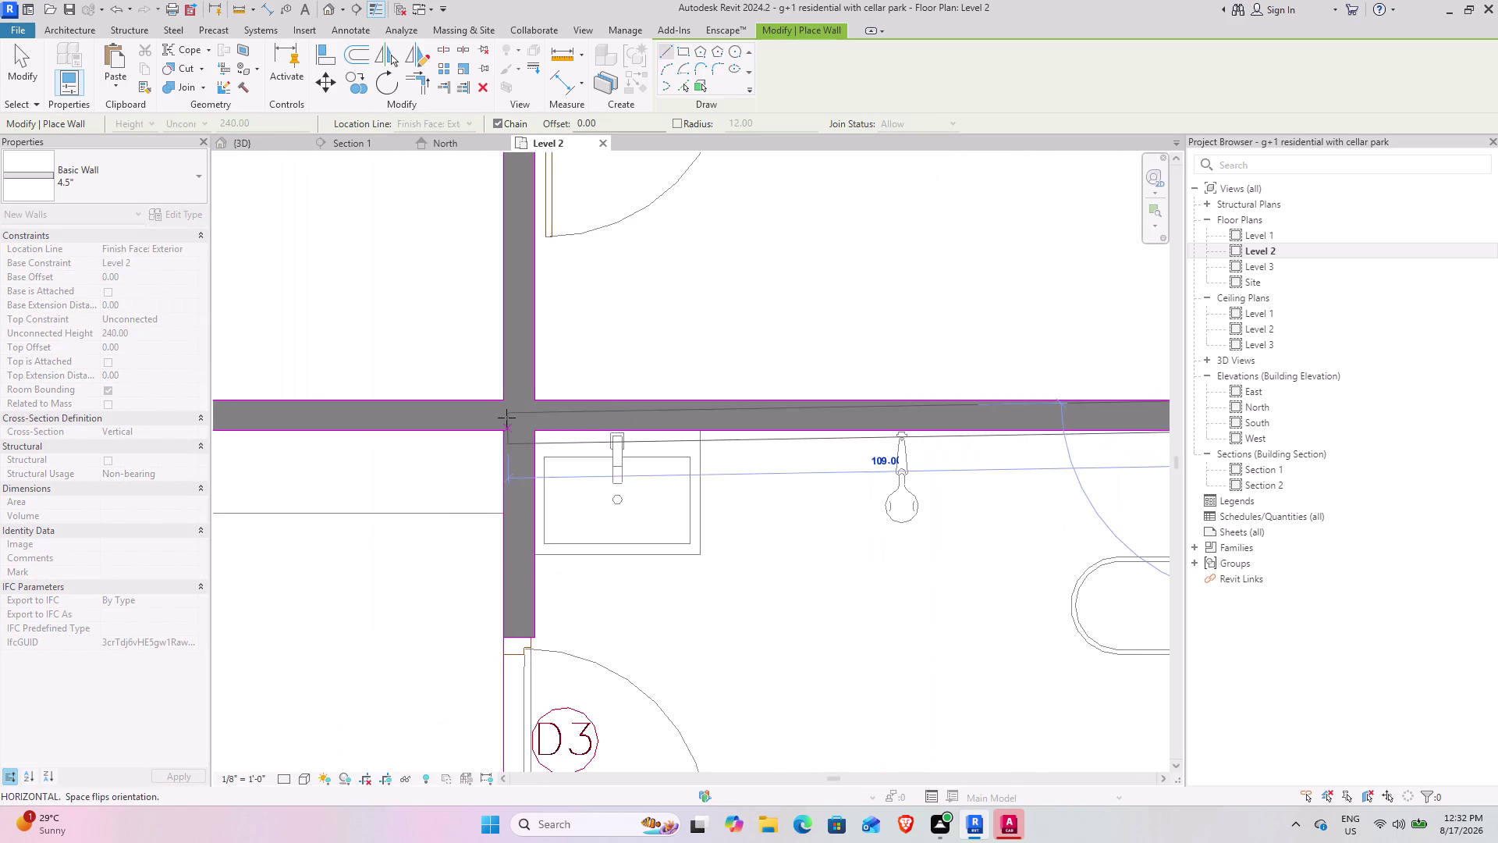
middle_drag(507, 418, 957, 393)
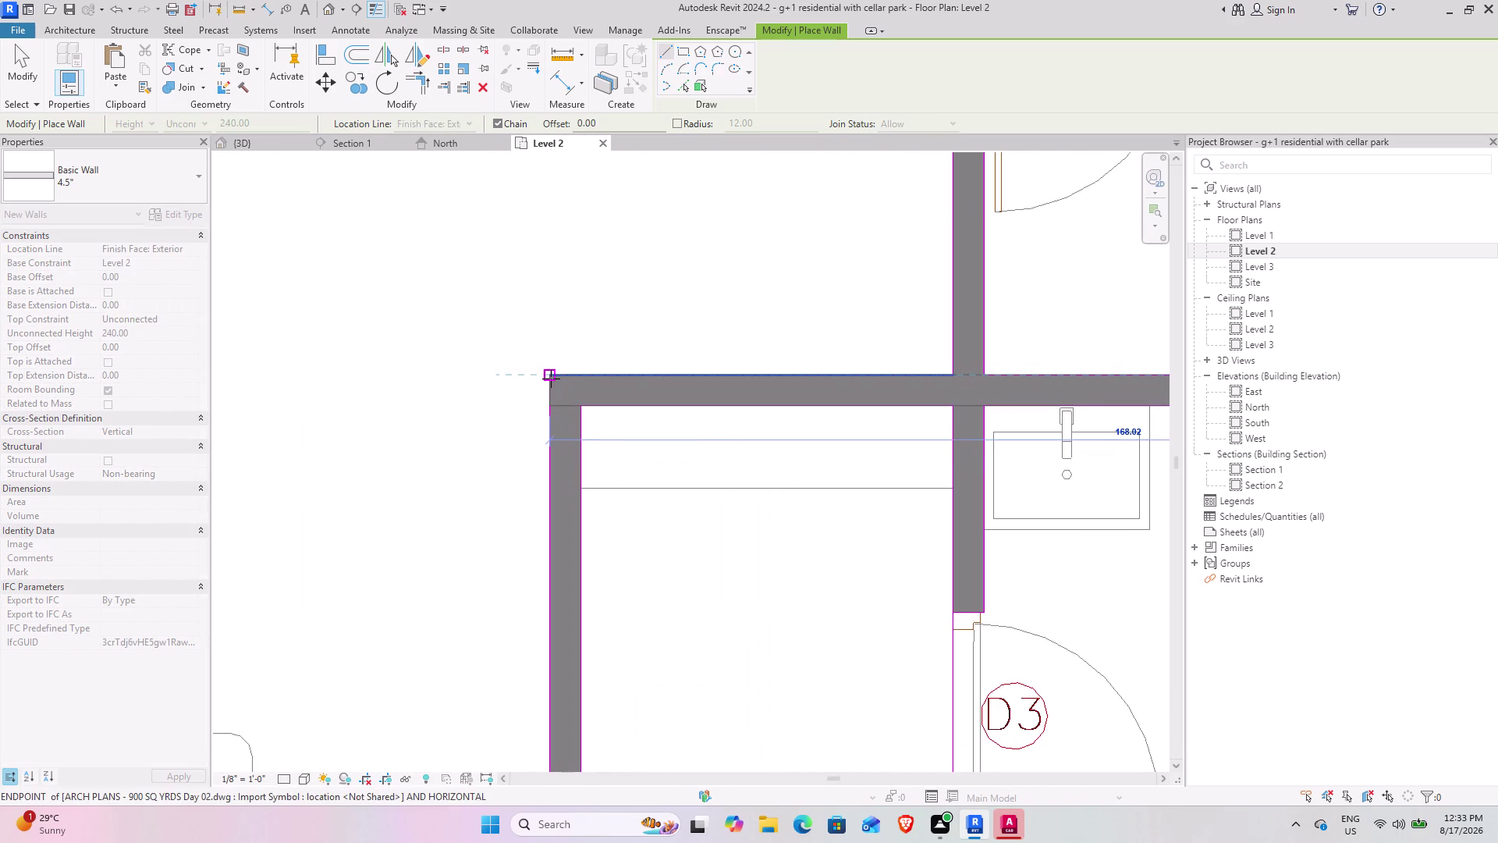
click(551, 379)
middle_drag(553, 650, 549, 585)
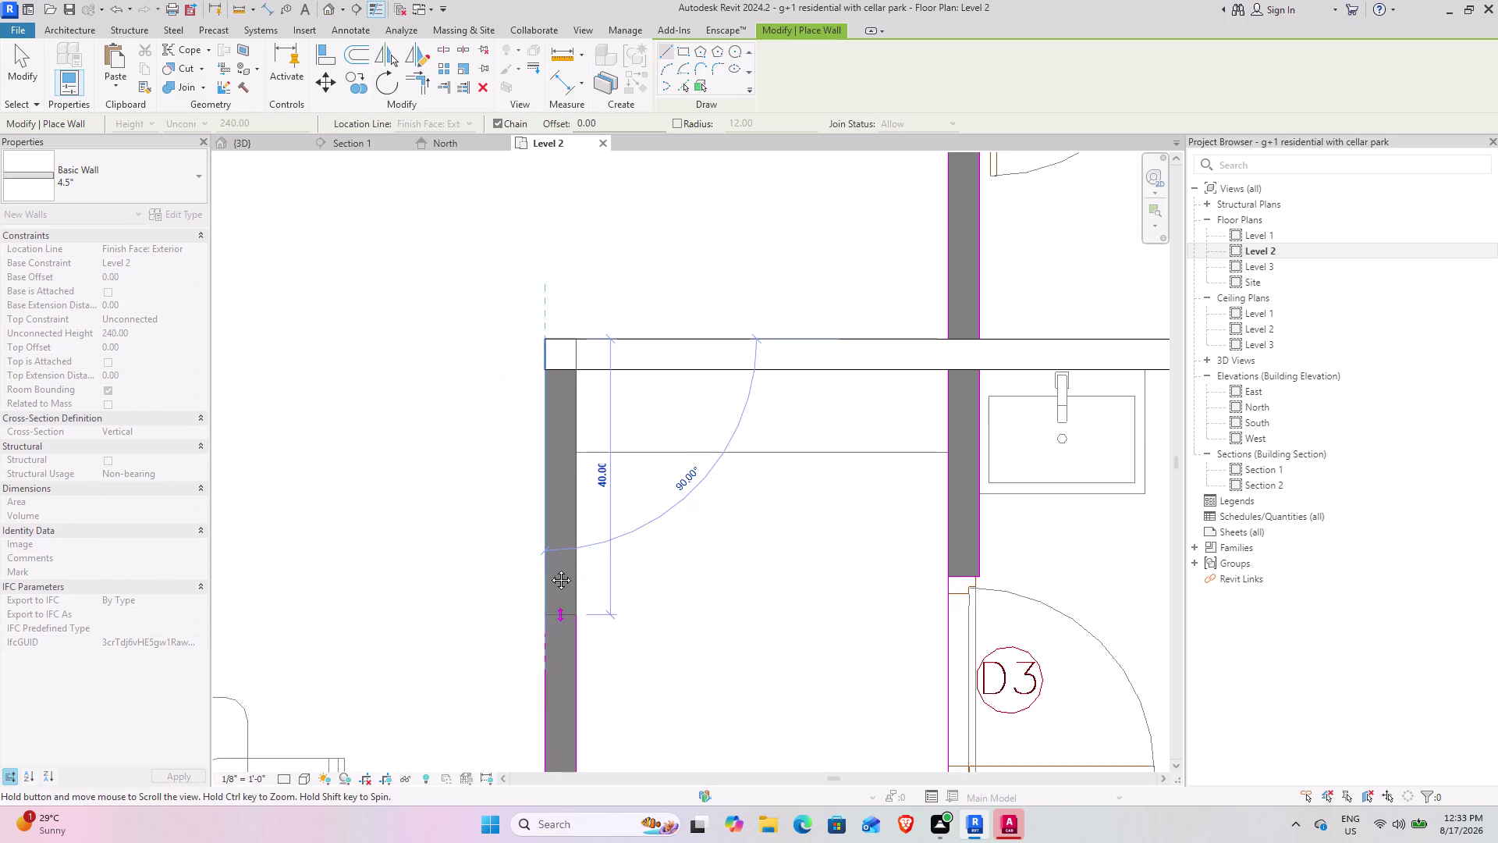
middle_drag(549, 584, 553, 328)
scroll(down, 3)
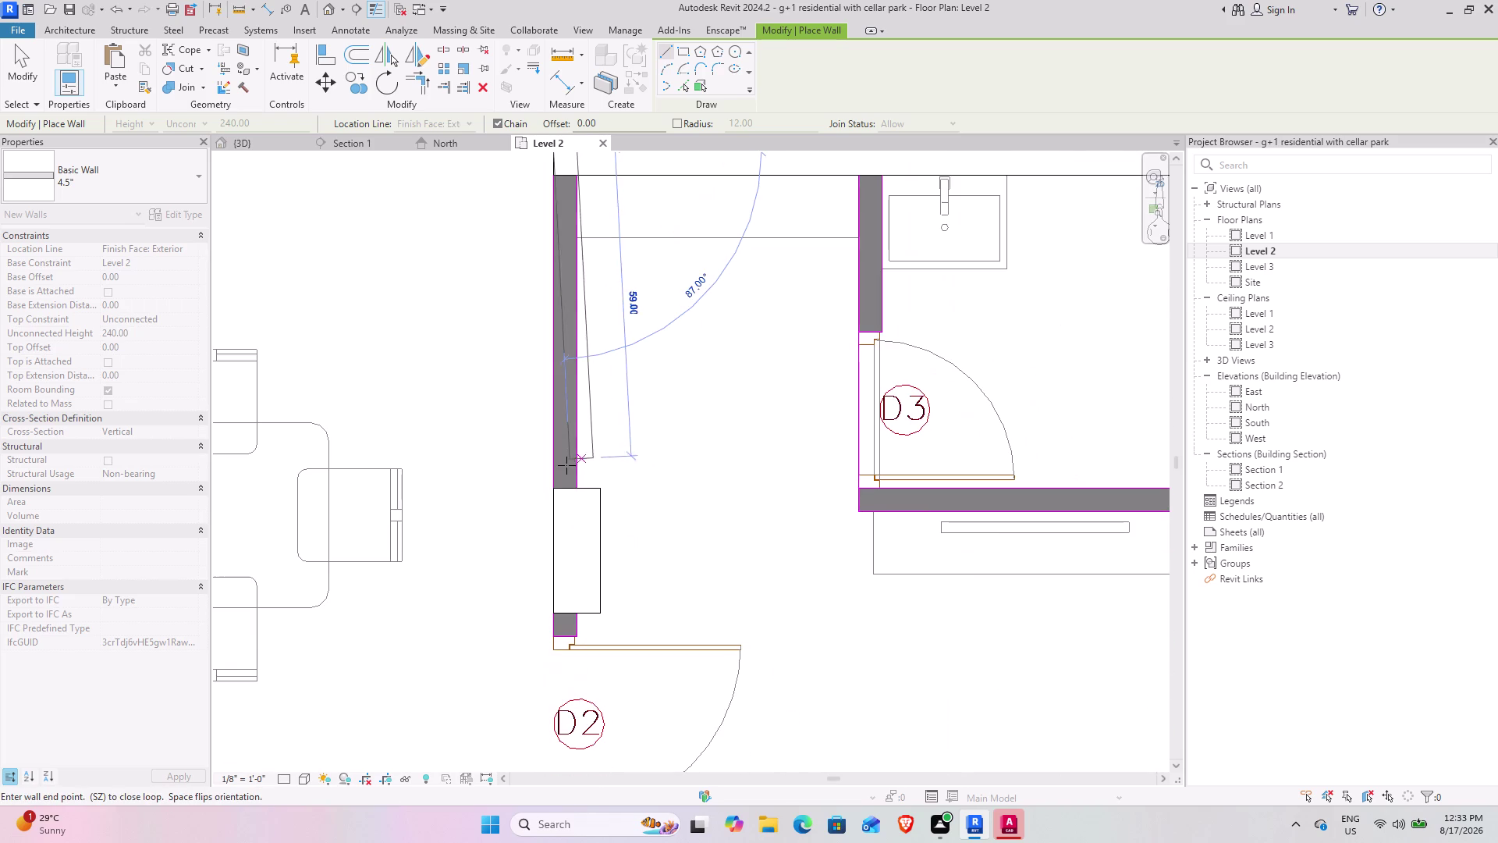
scroll(up, 3)
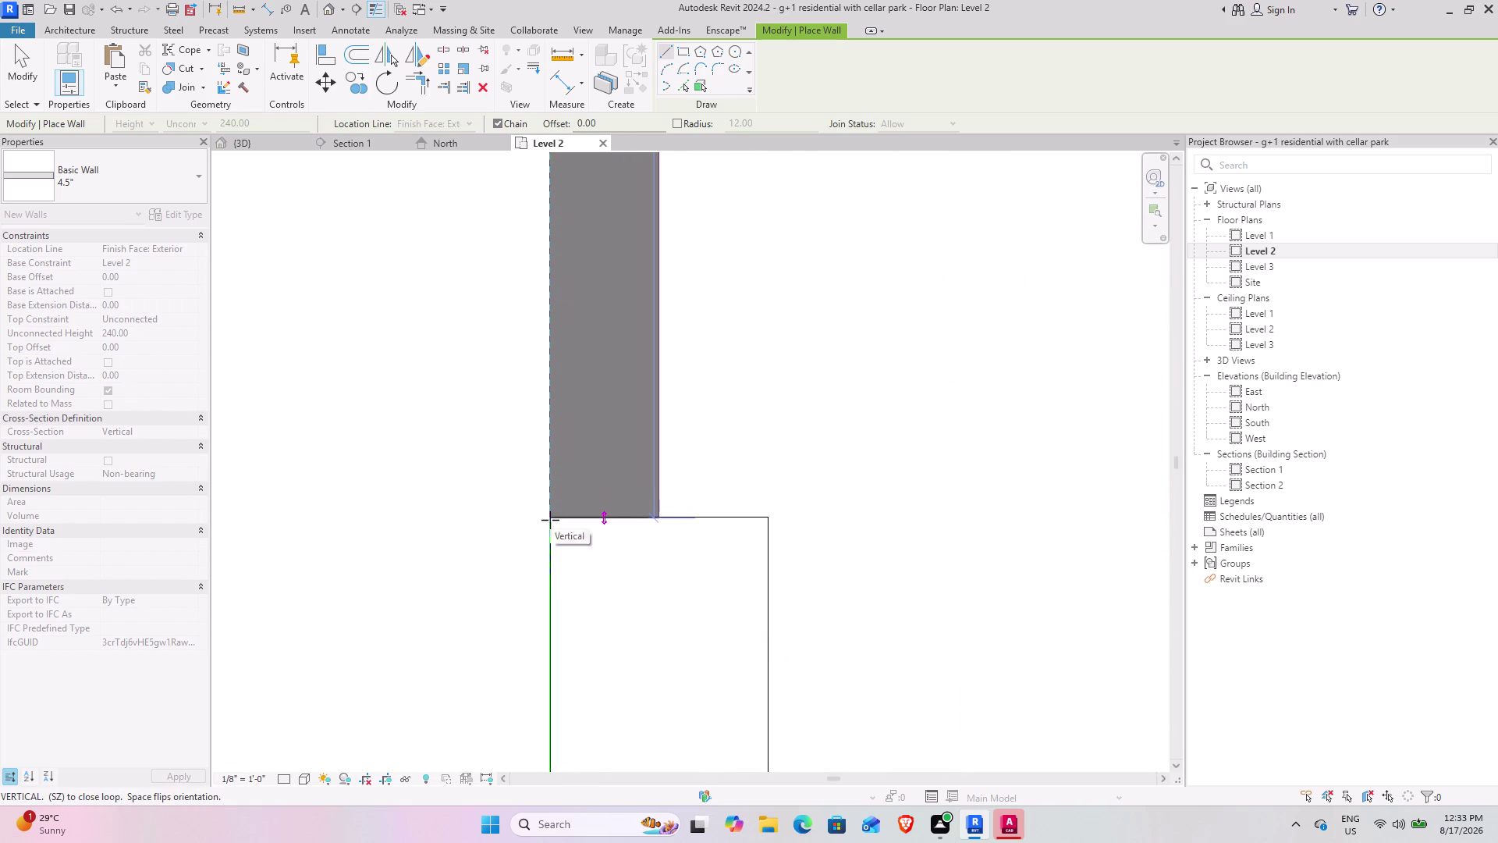
click(550, 520)
scroll(down, 3)
middle_drag(539, 598, 544, 325)
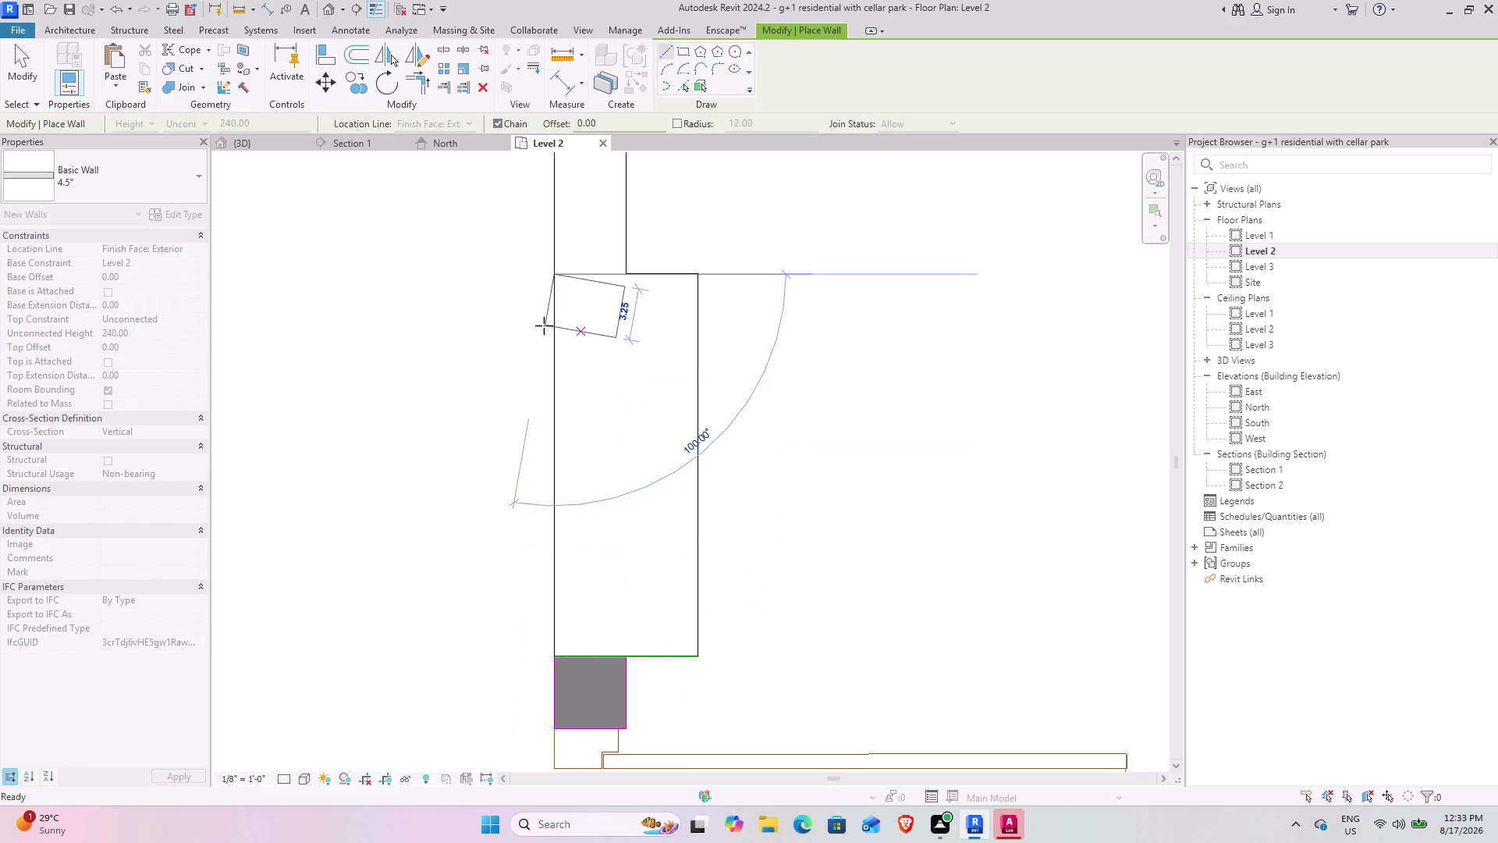
key(space)
key(space)
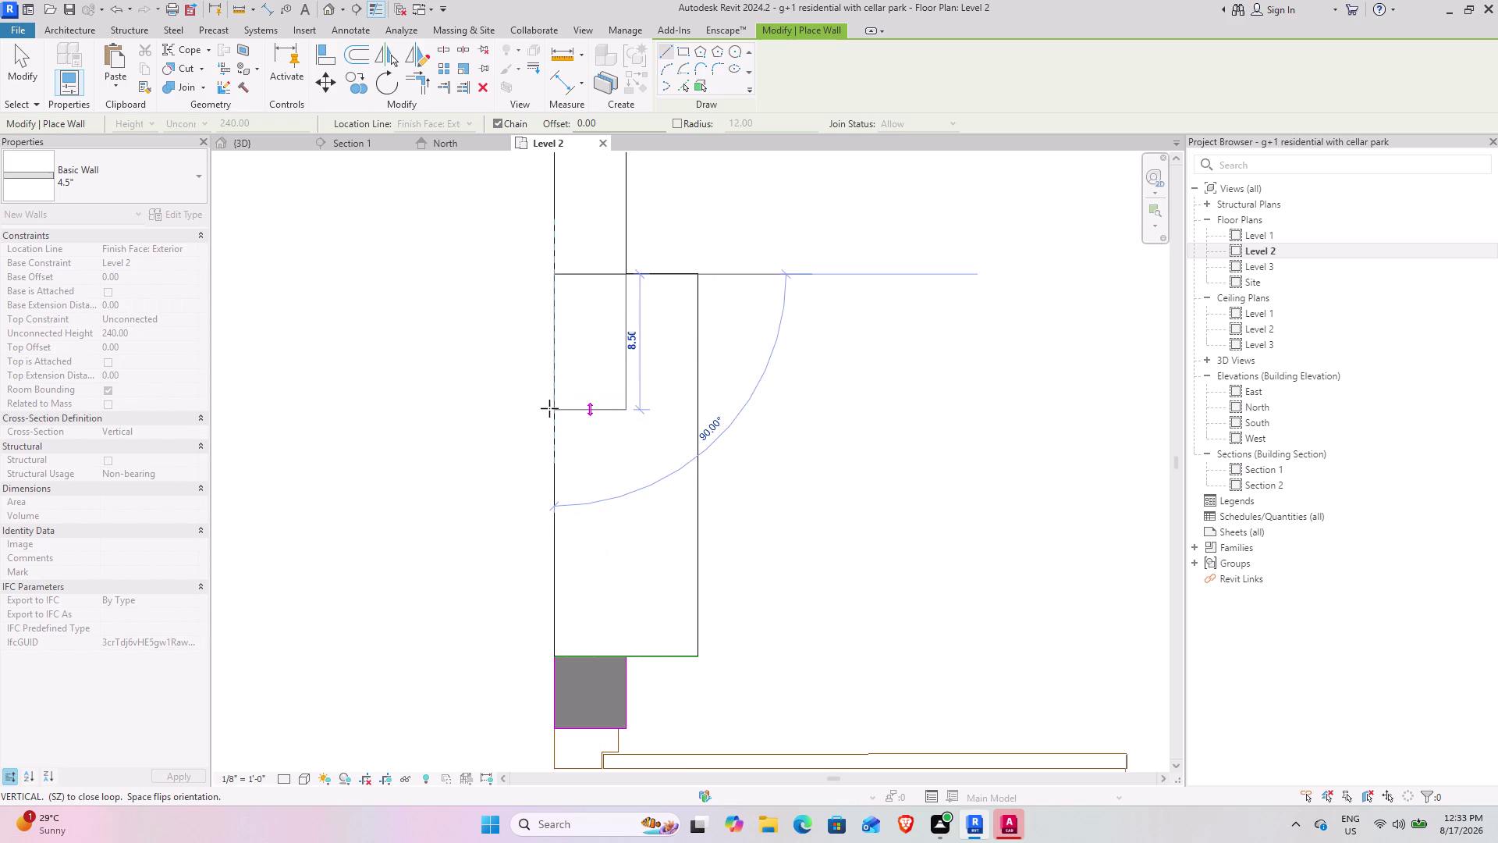
key(Escape)
Draw a 4.5" wall from a column corner past door D2 to the next column.
middle_drag(540, 610, 552, 396)
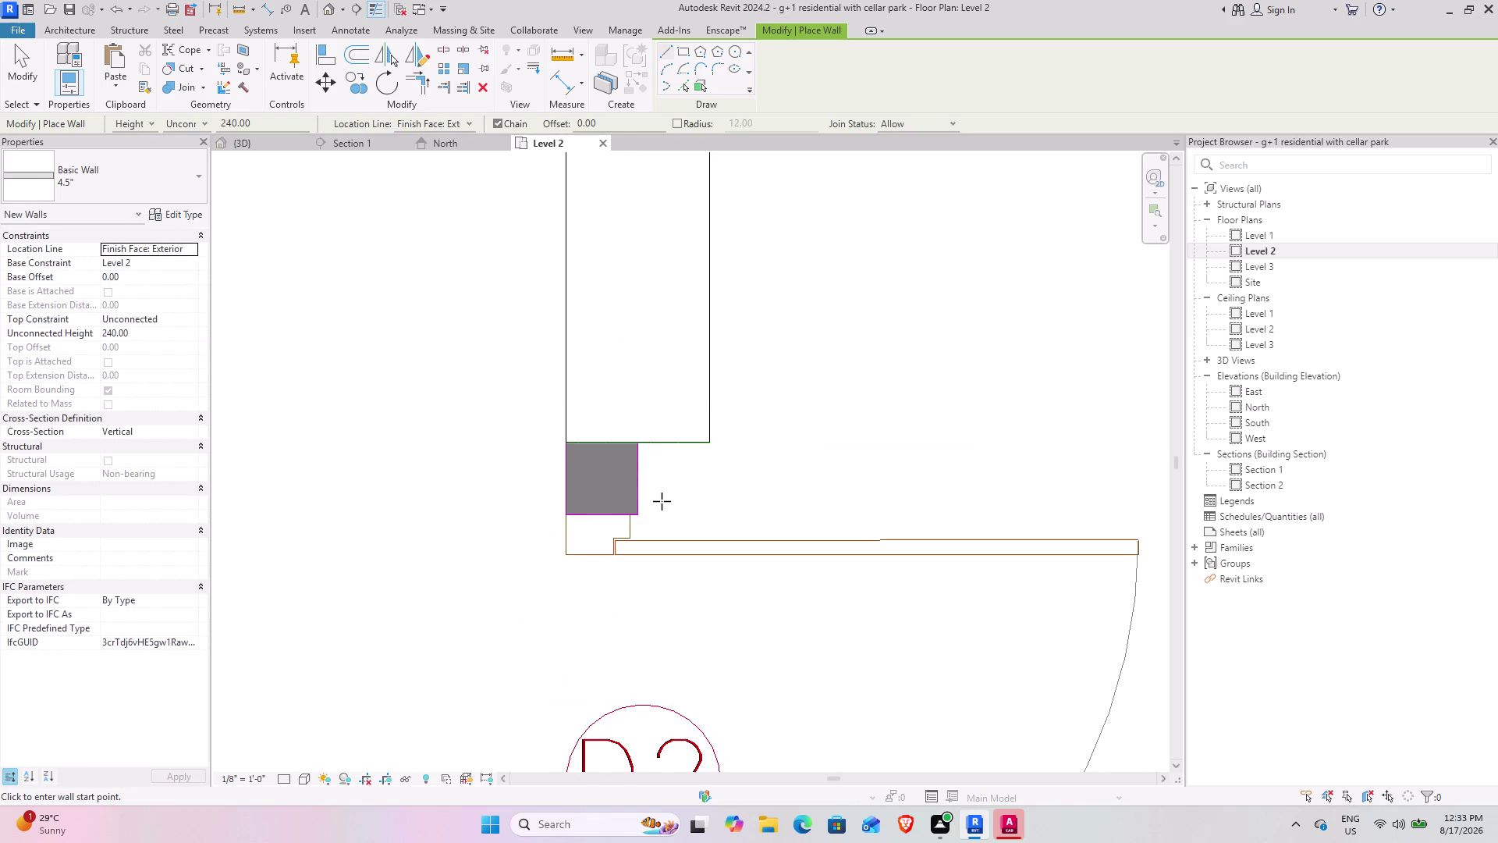
scroll(up, 3)
middle_drag(647, 495, 636, 452)
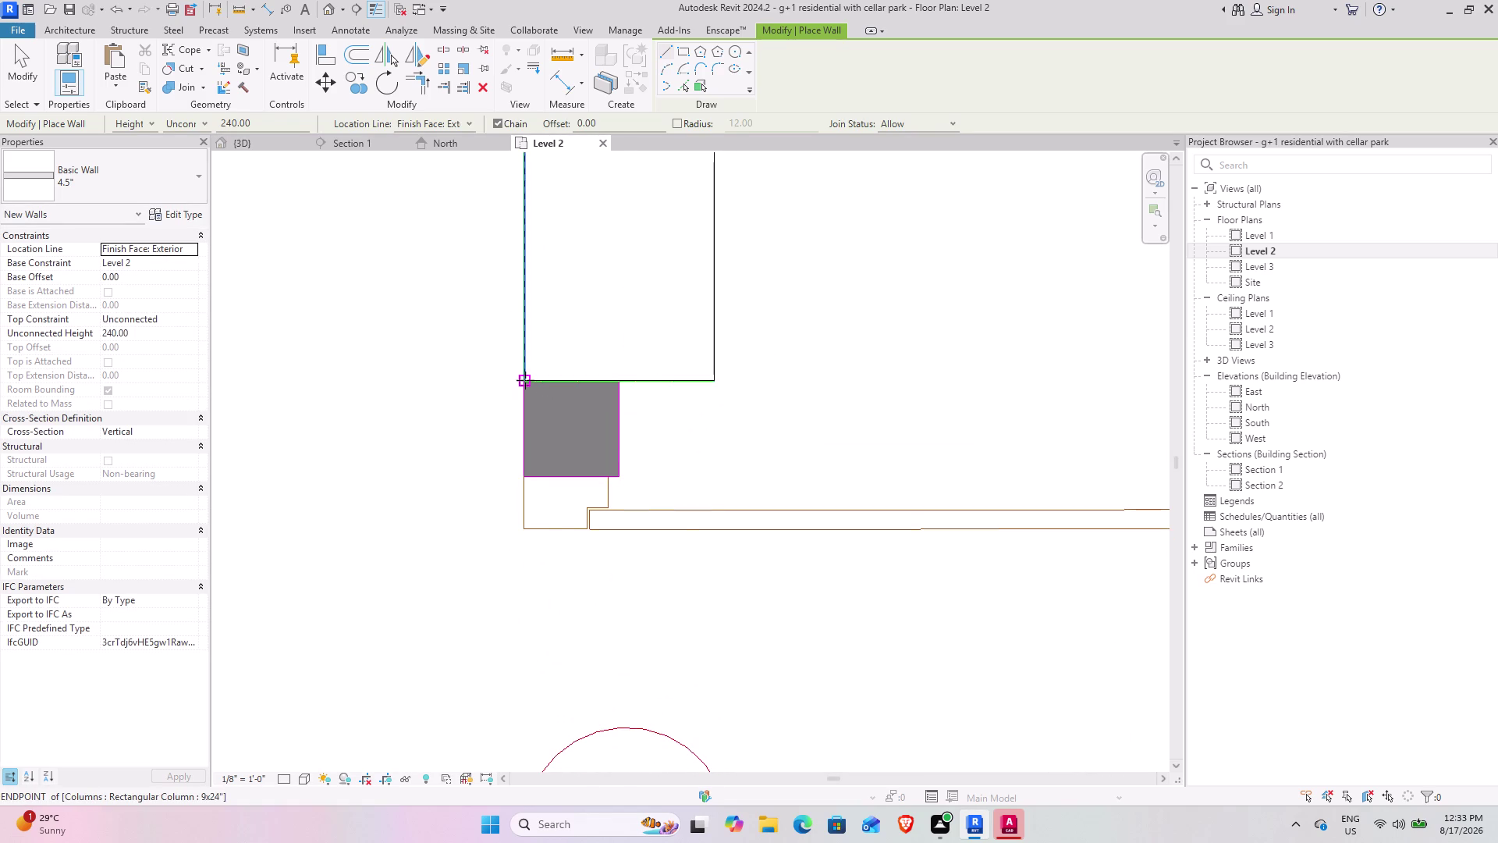
click(525, 381)
scroll(down, 3)
middle_drag(517, 536, 517, 314)
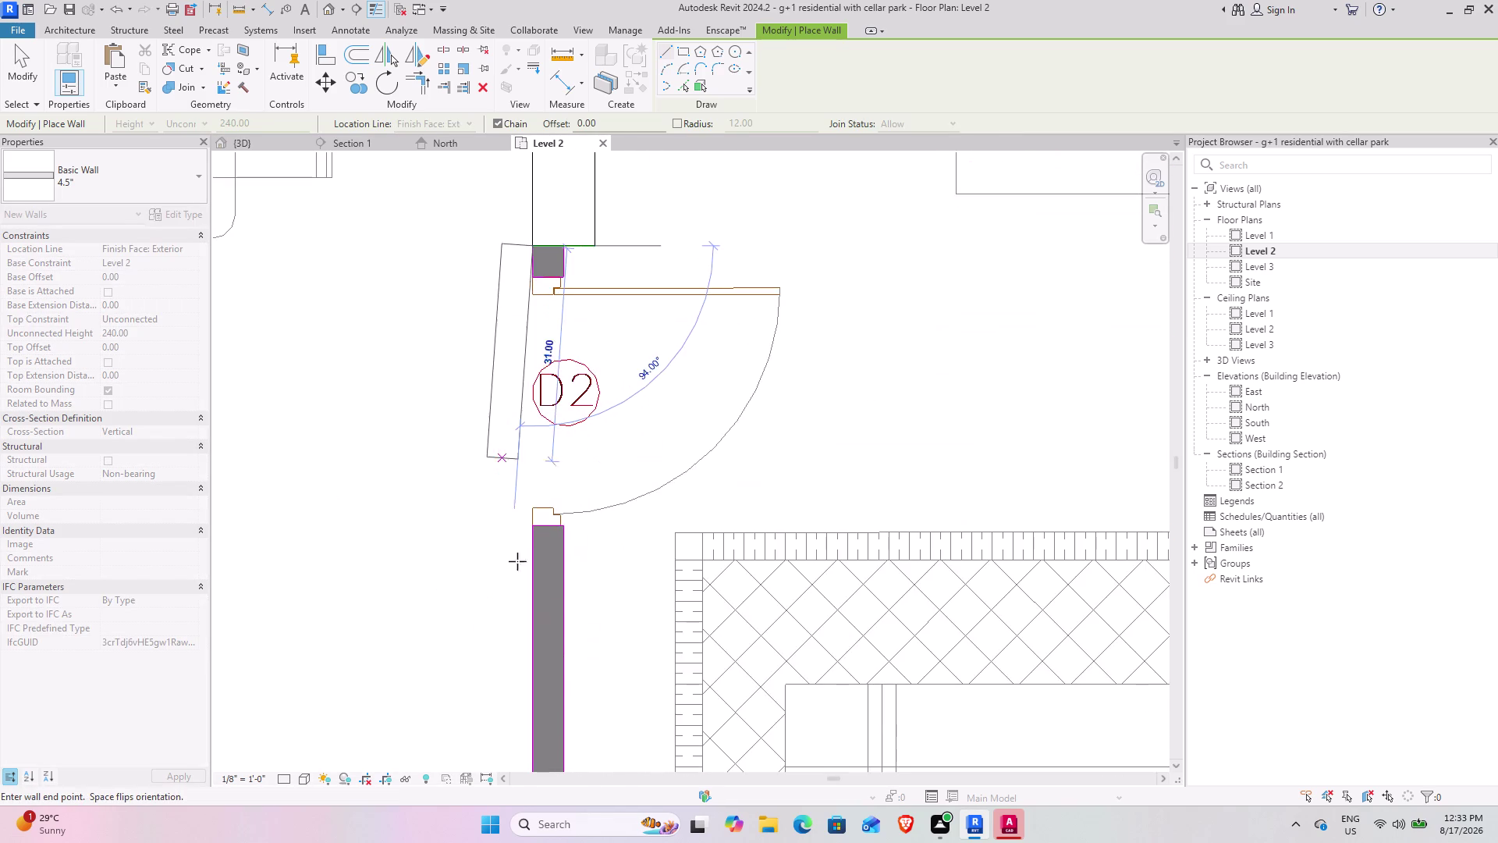
middle_drag(485, 637, 525, 309)
middle_drag(583, 645, 592, 487)
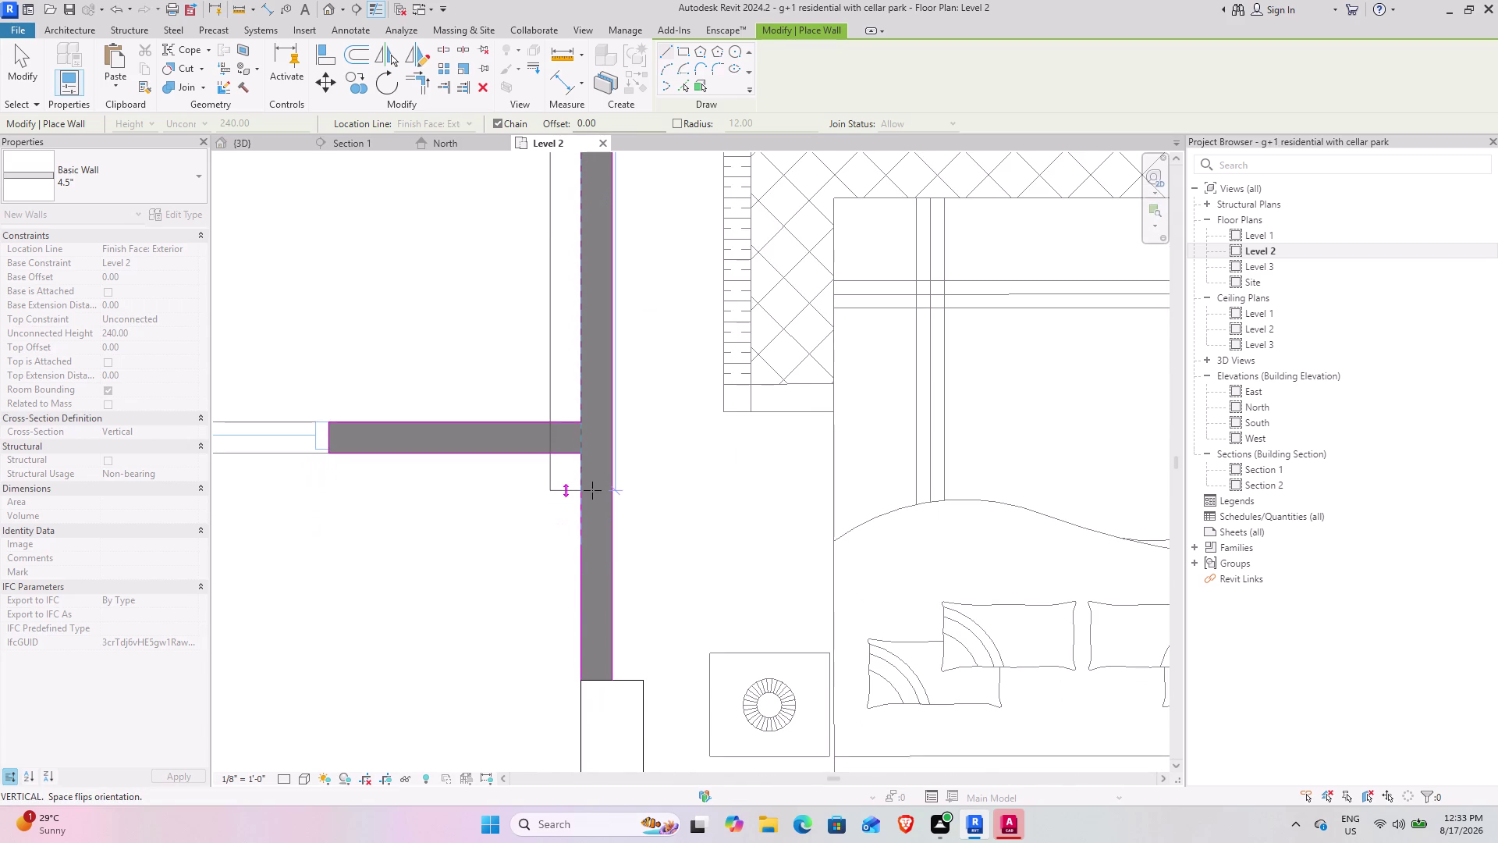
key(space)
middle_drag(594, 614, 594, 311)
scroll(up, 3)
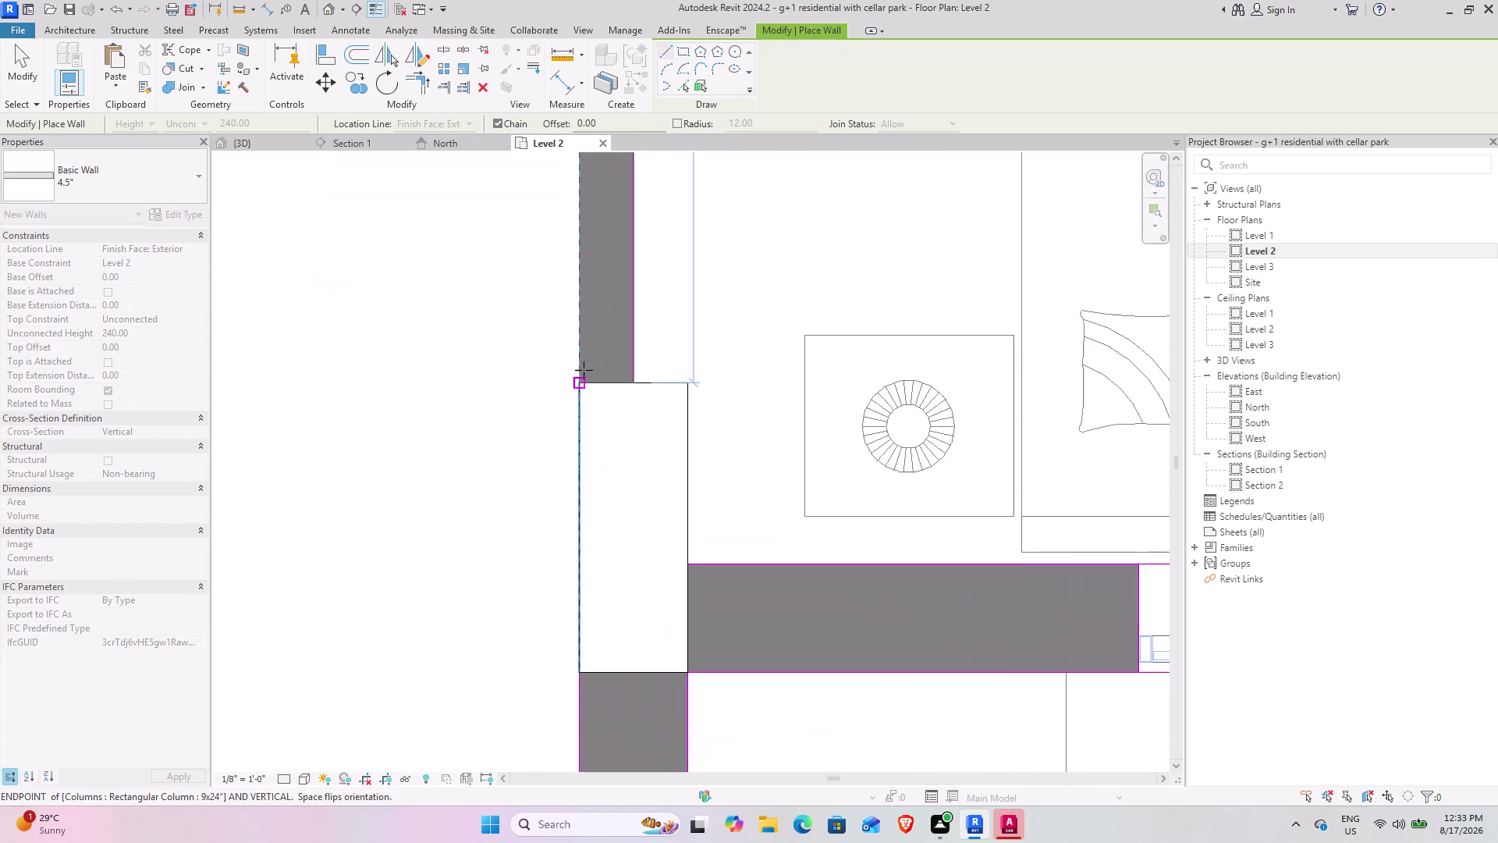
scroll(up, 3)
click(575, 395)
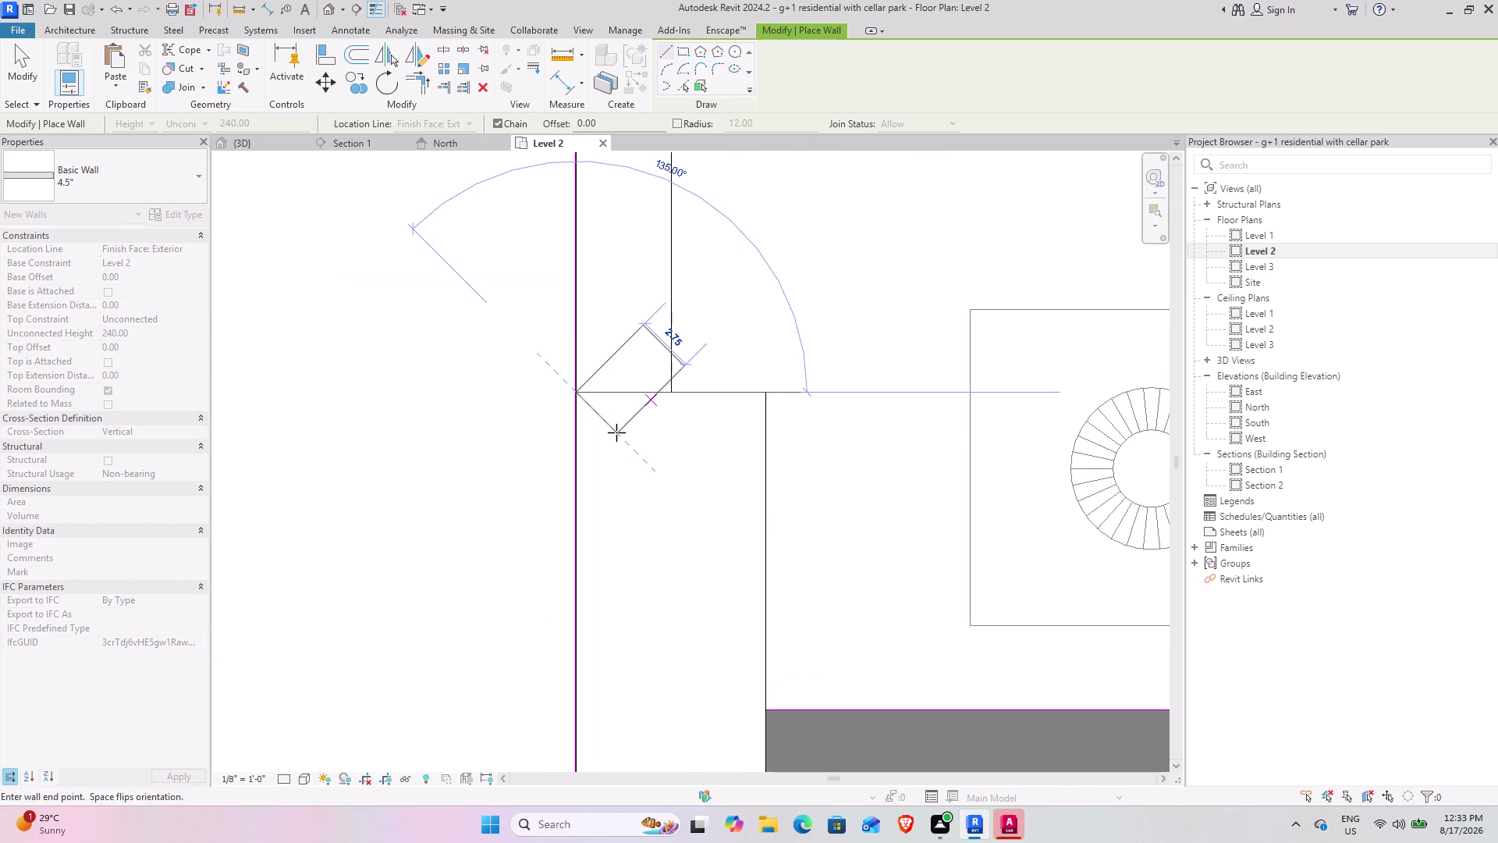
scroll(down, 3)
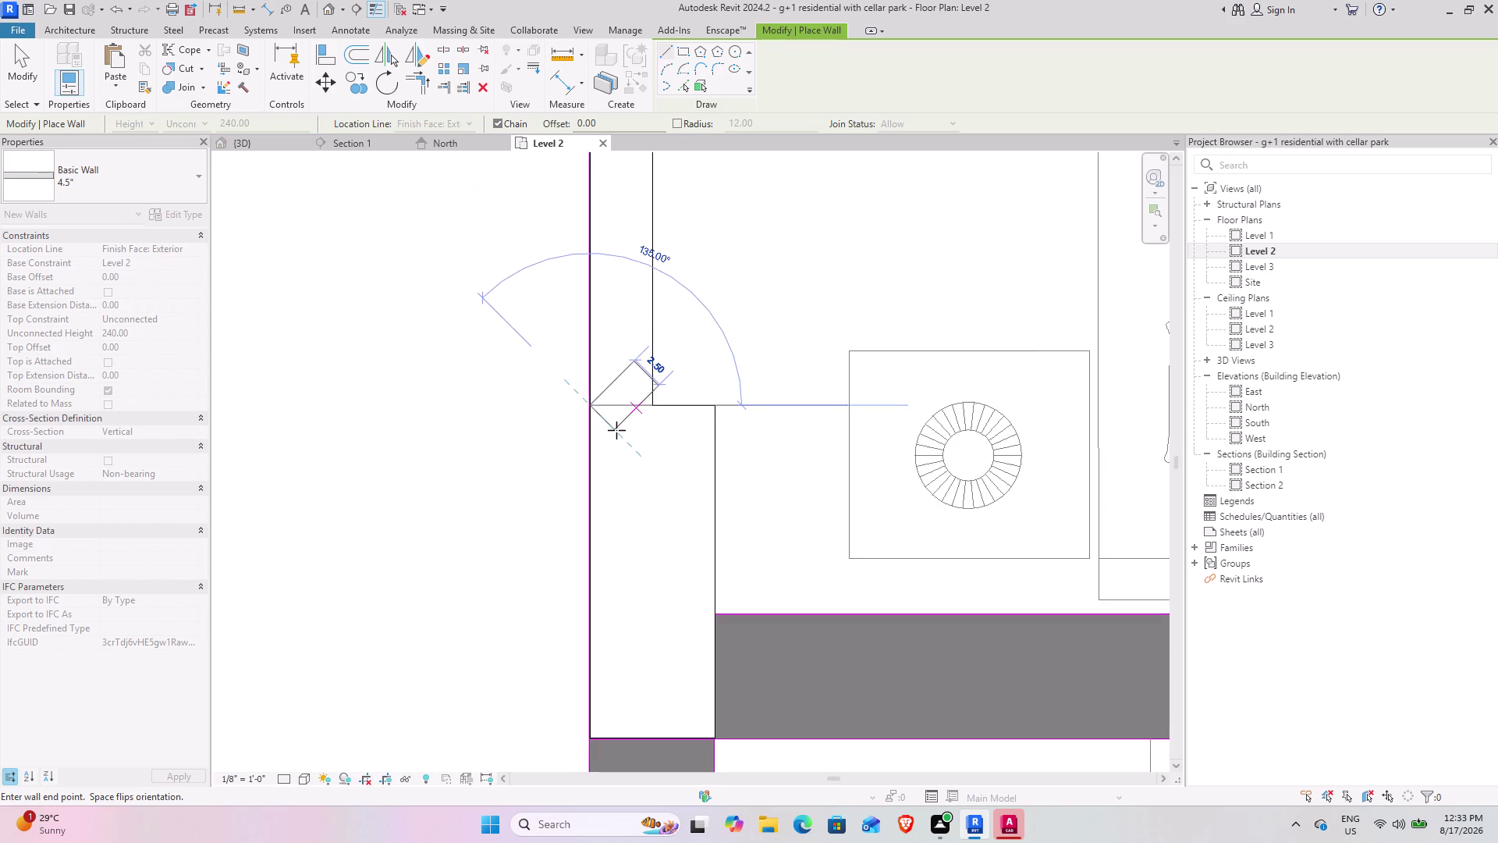
scroll(down, 3)
key(Escape)
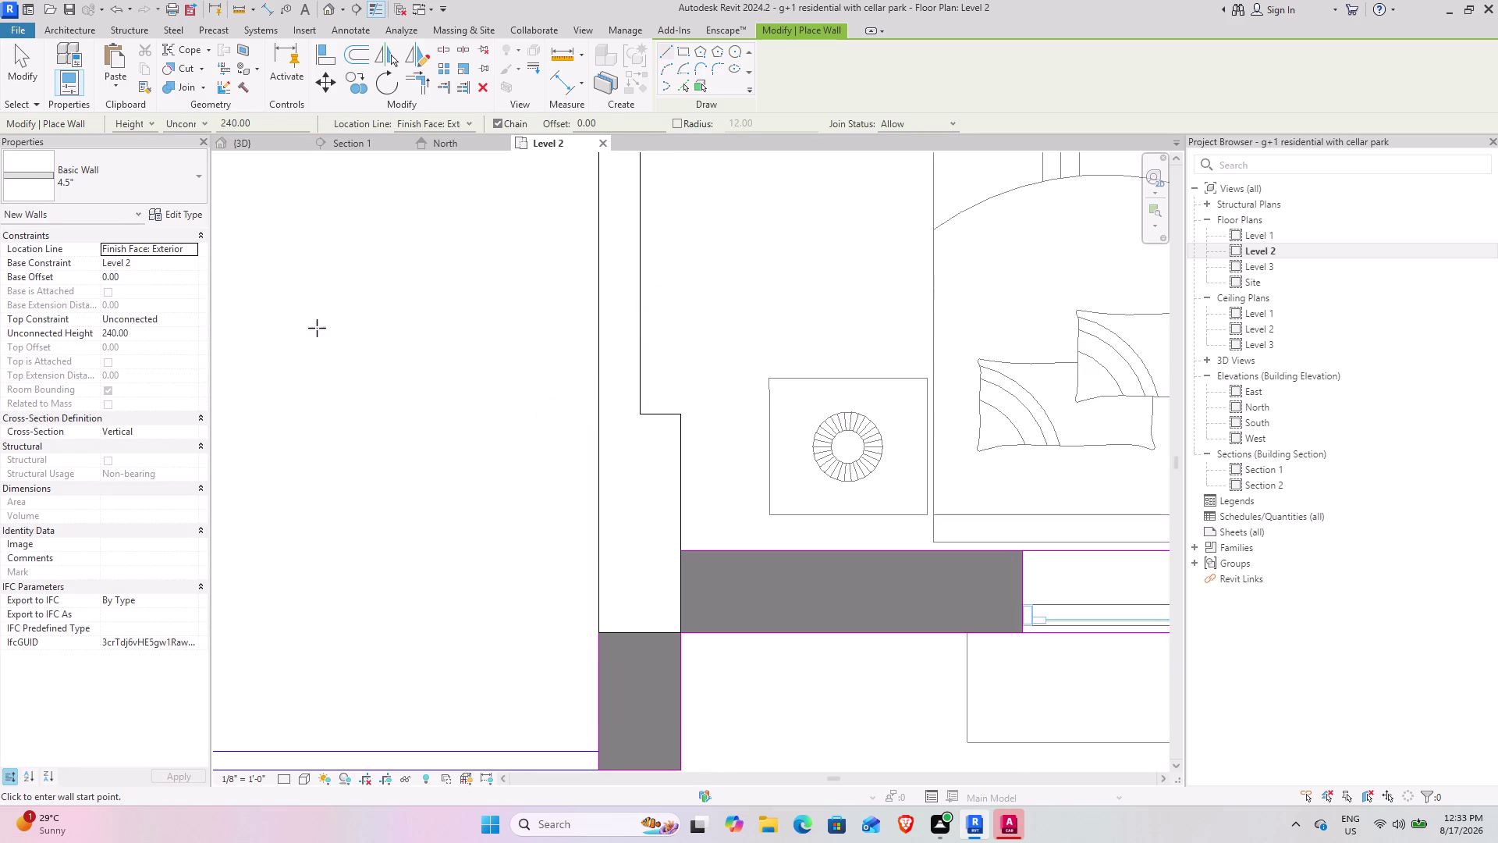
Change the Options Bar wall Height from Unconnected to Level 3.
click(293, 125)
click(209, 119)
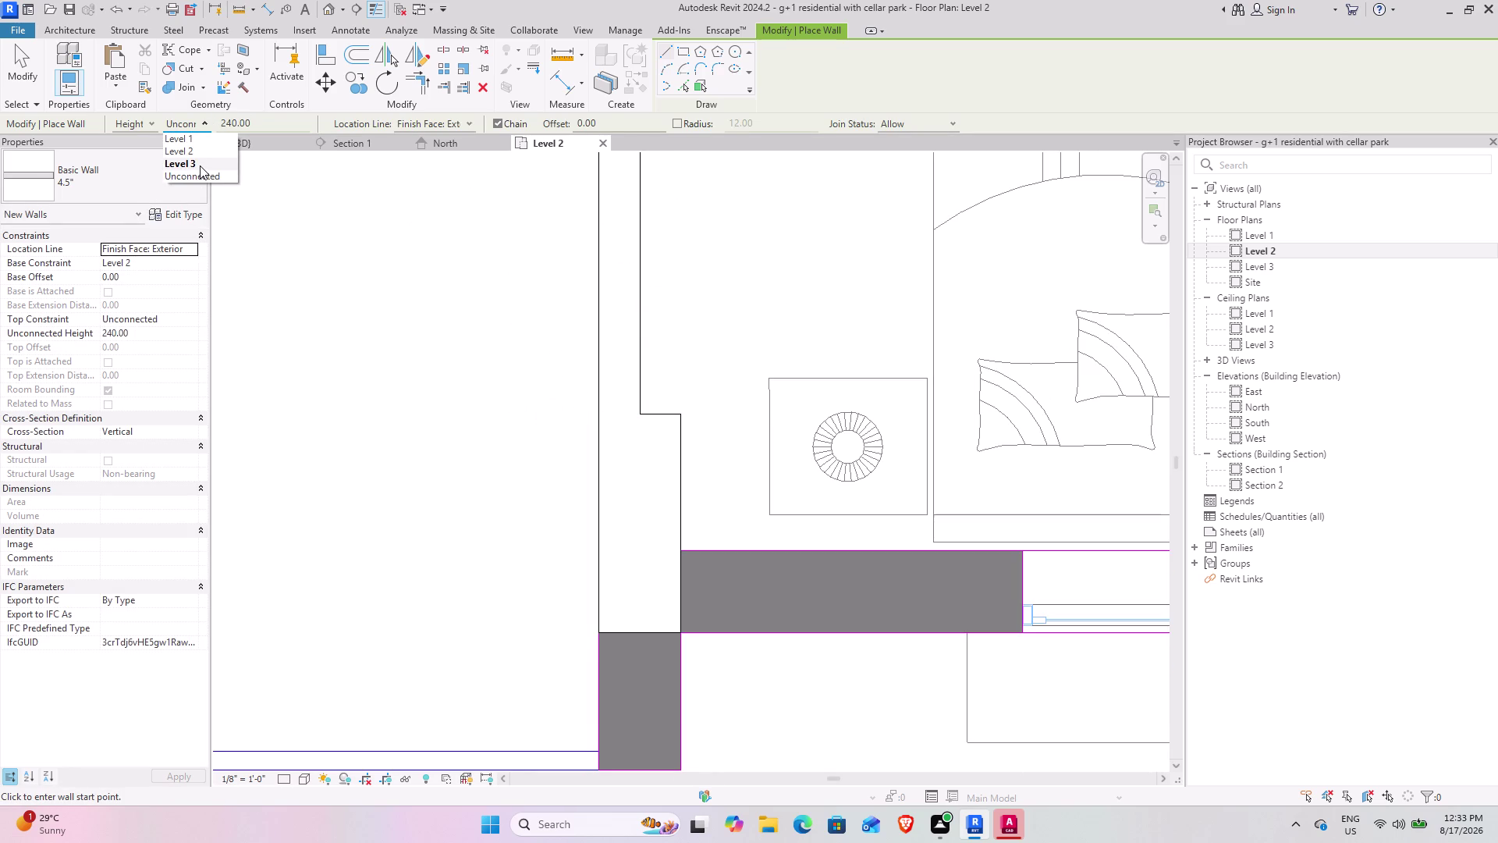
click(200, 165)
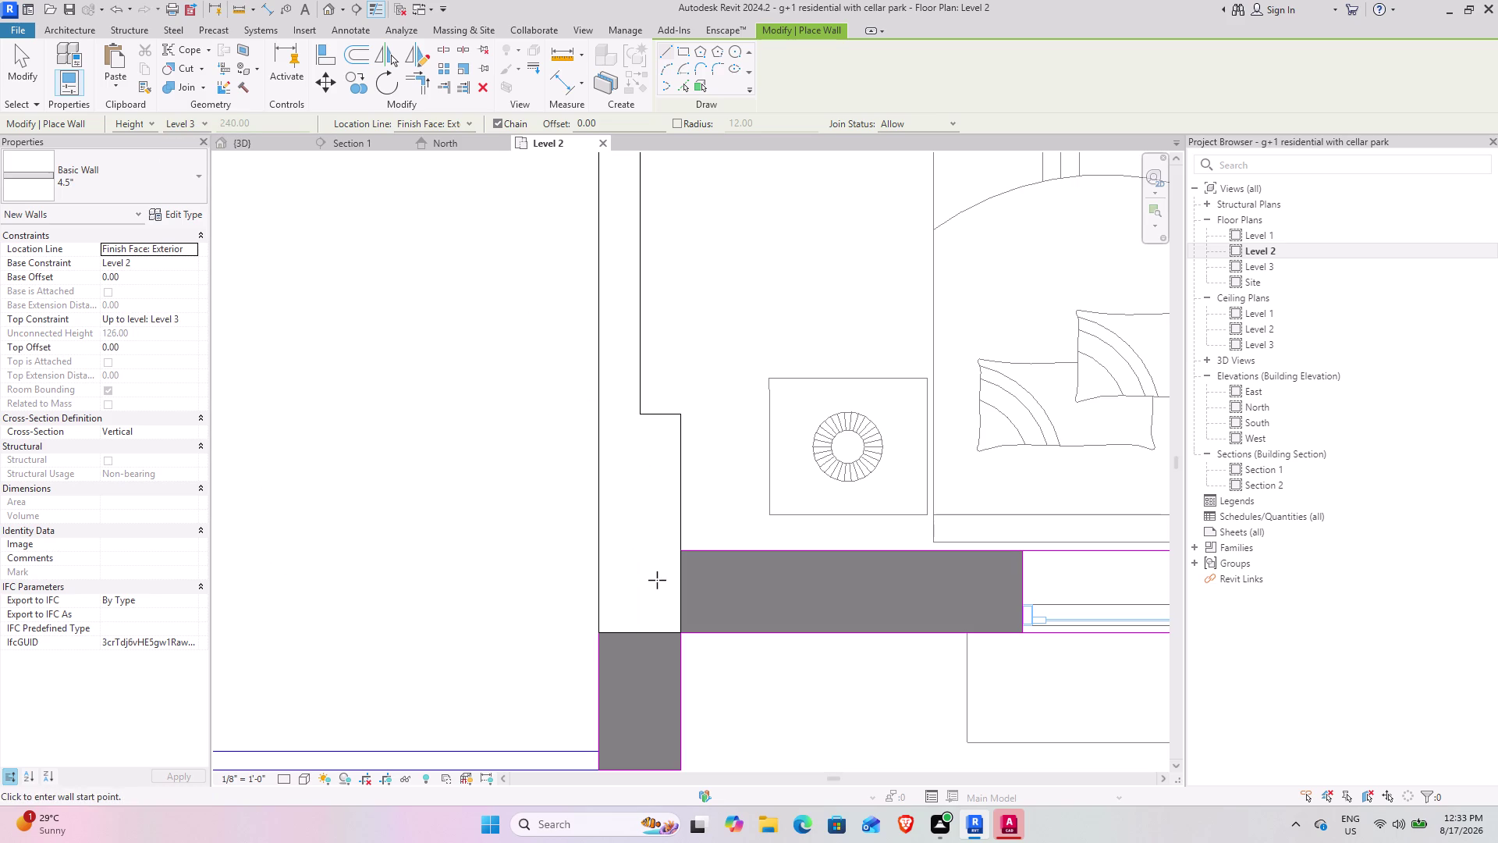
middle_drag(639, 565, 562, 380)
scroll(down, 3)
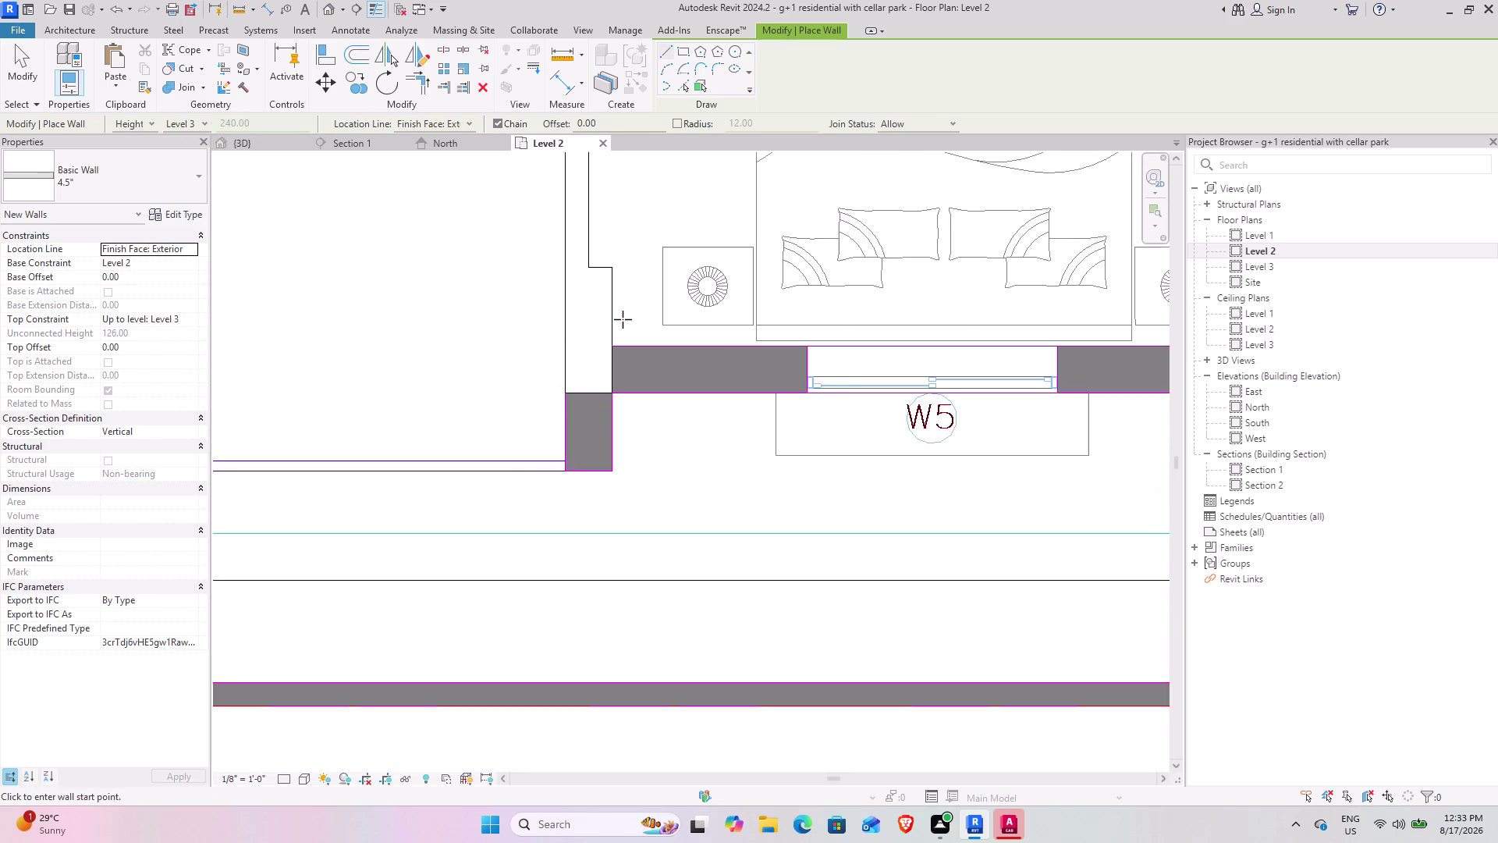
scroll(down, 3)
middle_drag(622, 319, 774, 459)
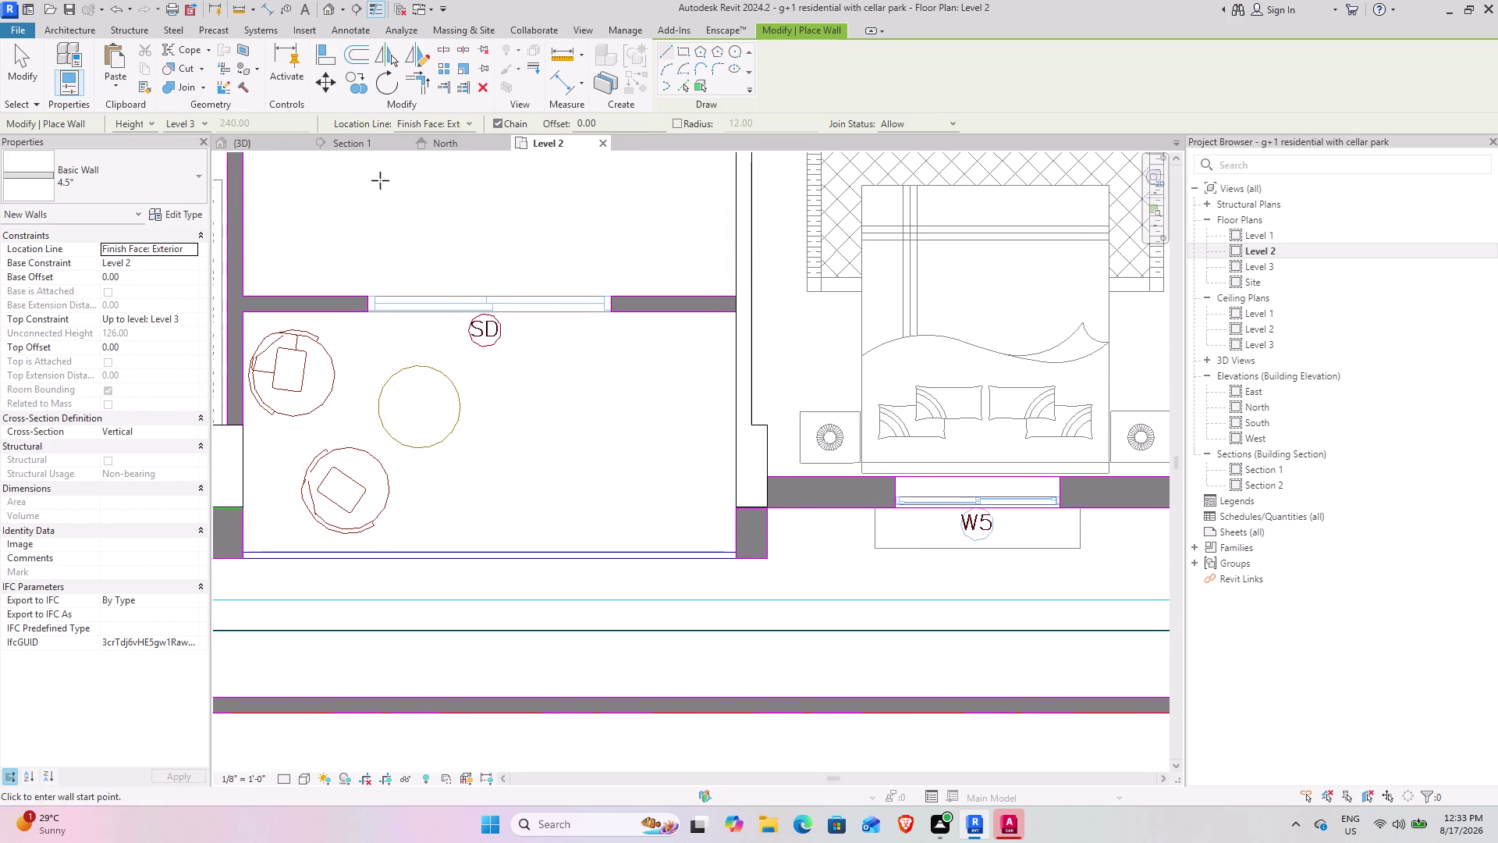
click(133, 183)
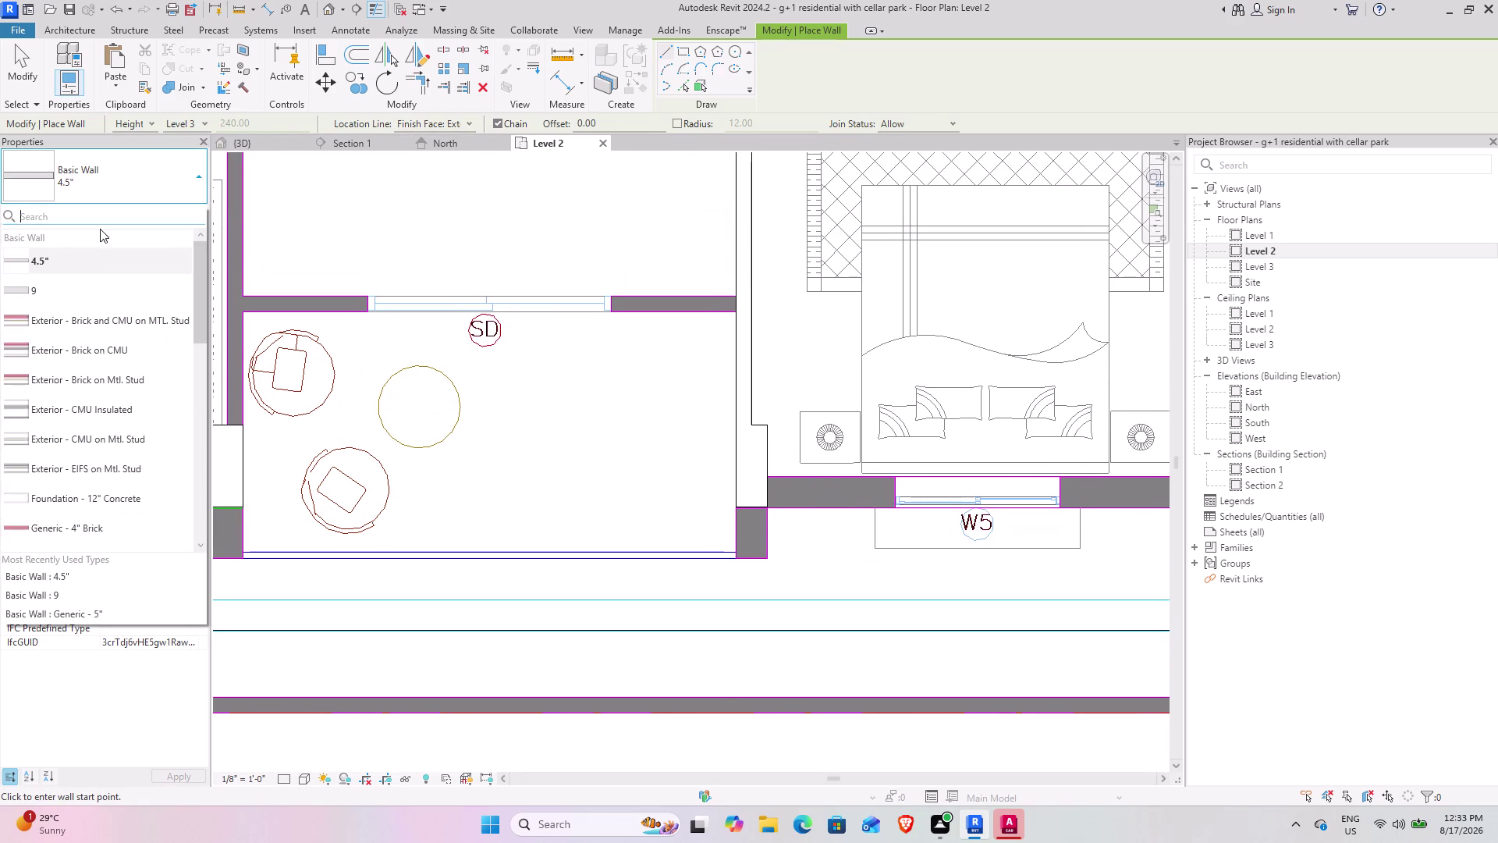
Switch to Basic Wall 9" and draw two walls snapping to column corners.
click(57, 285)
scroll(up, 3)
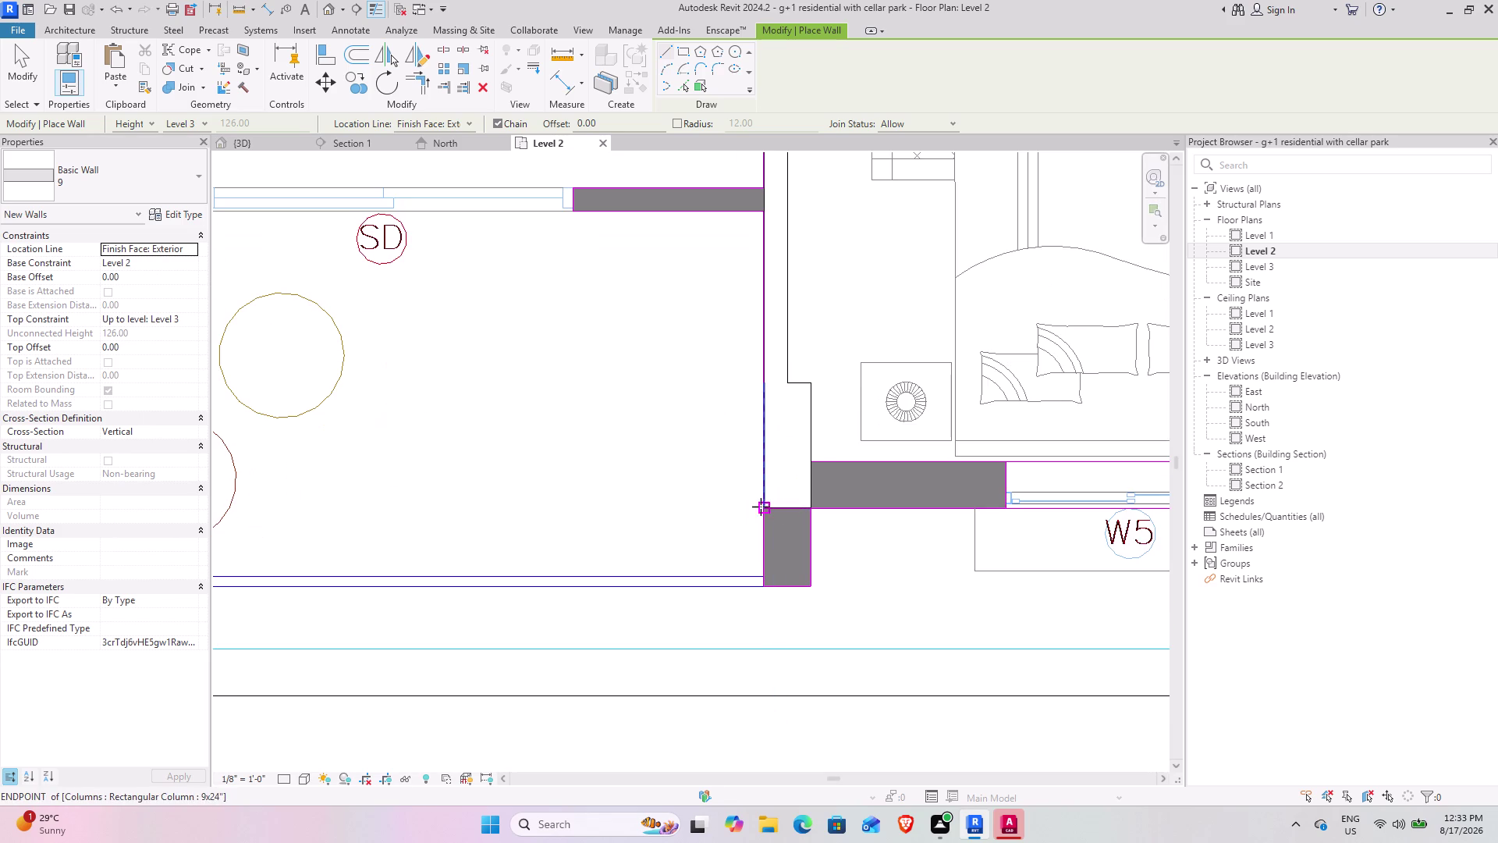
click(762, 505)
key(space)
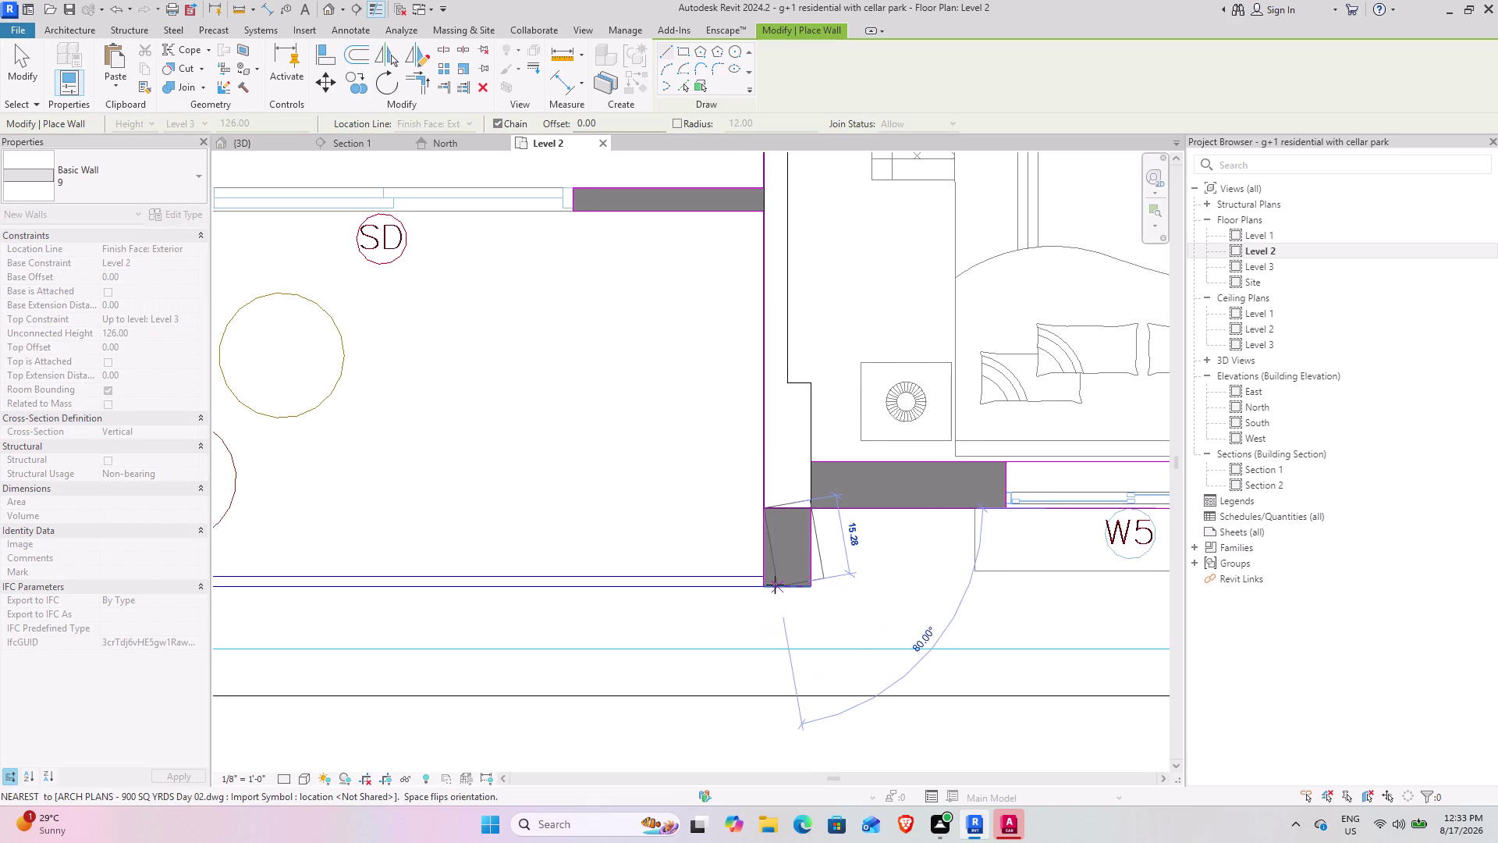
click(763, 586)
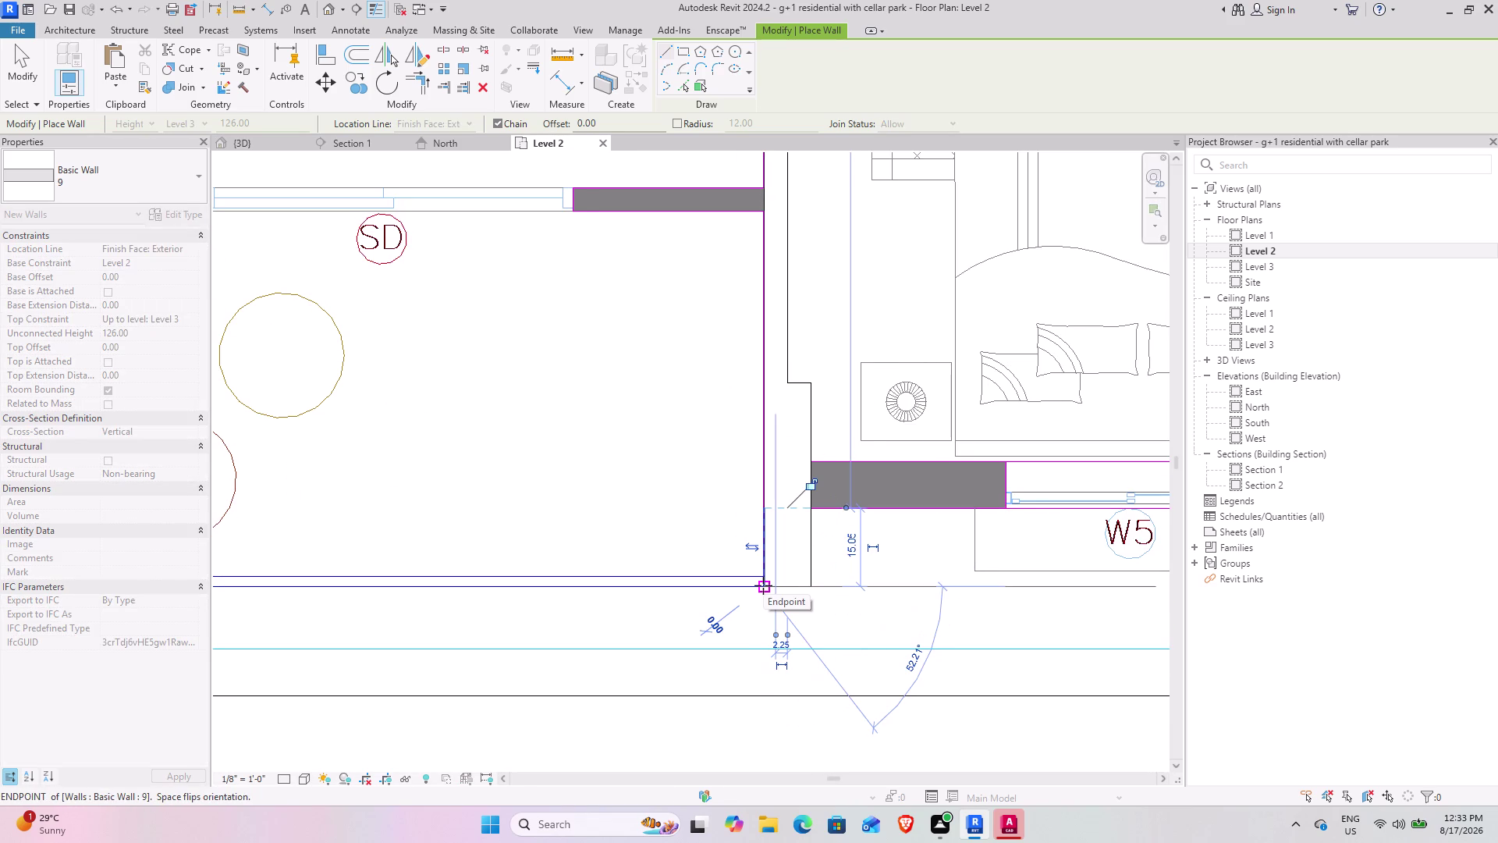
key(Escape)
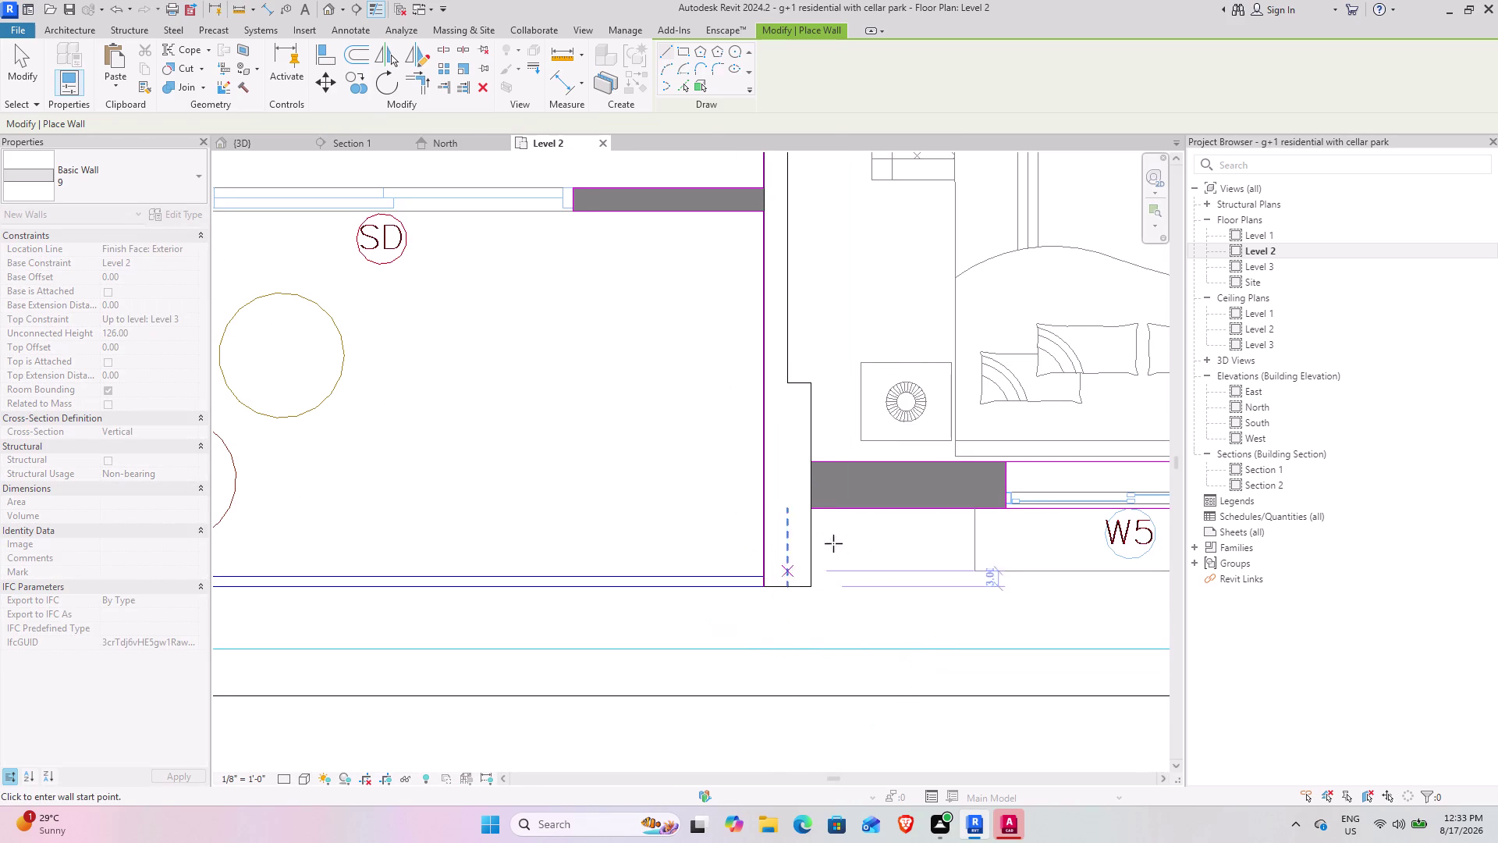
middle_drag(867, 485, 579, 532)
click(526, 506)
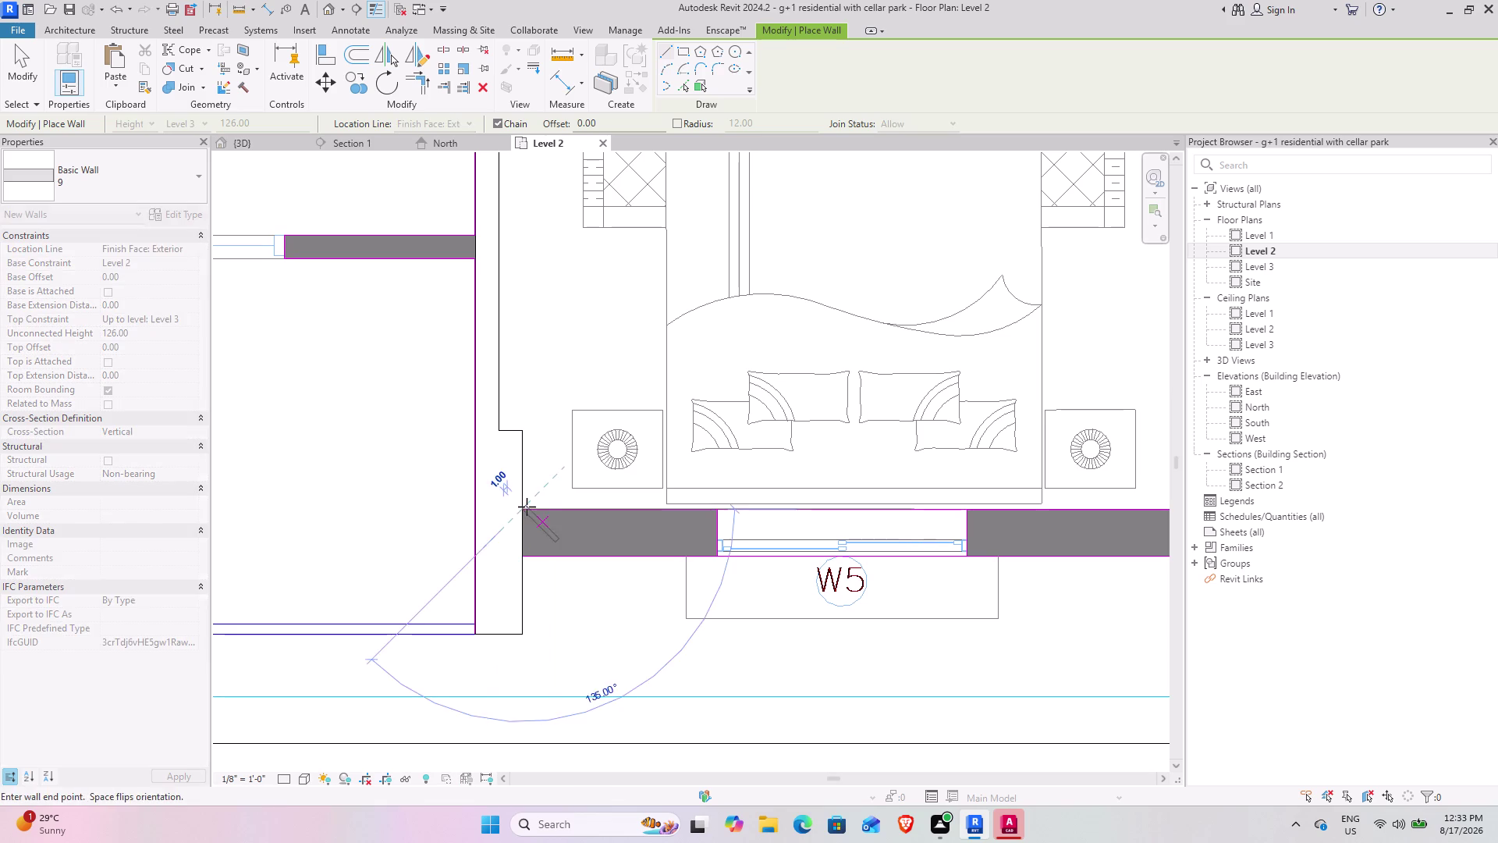
middle_drag(1033, 516, 413, 516)
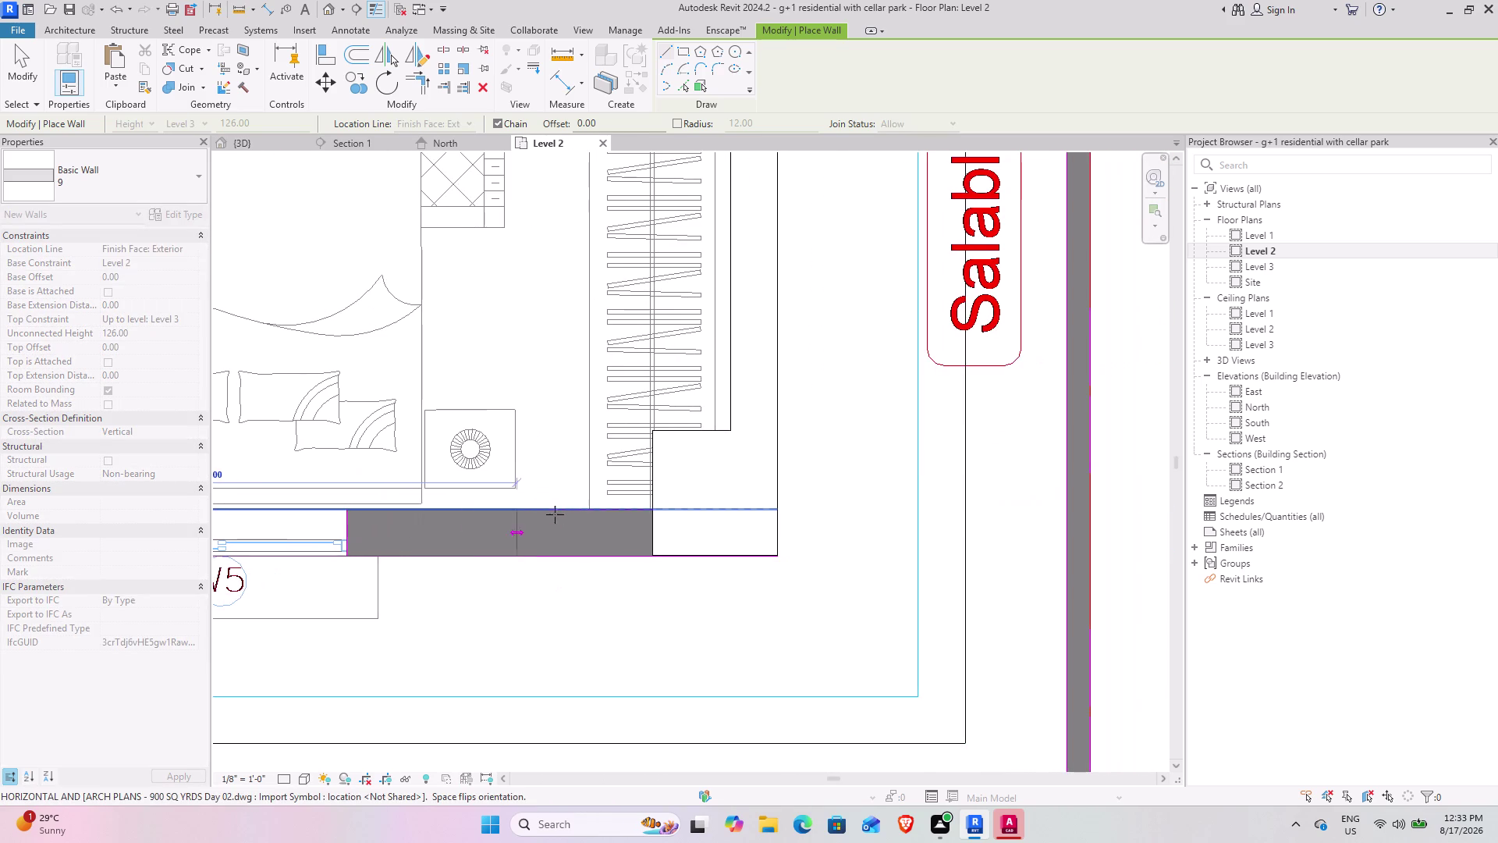
scroll(up, 3)
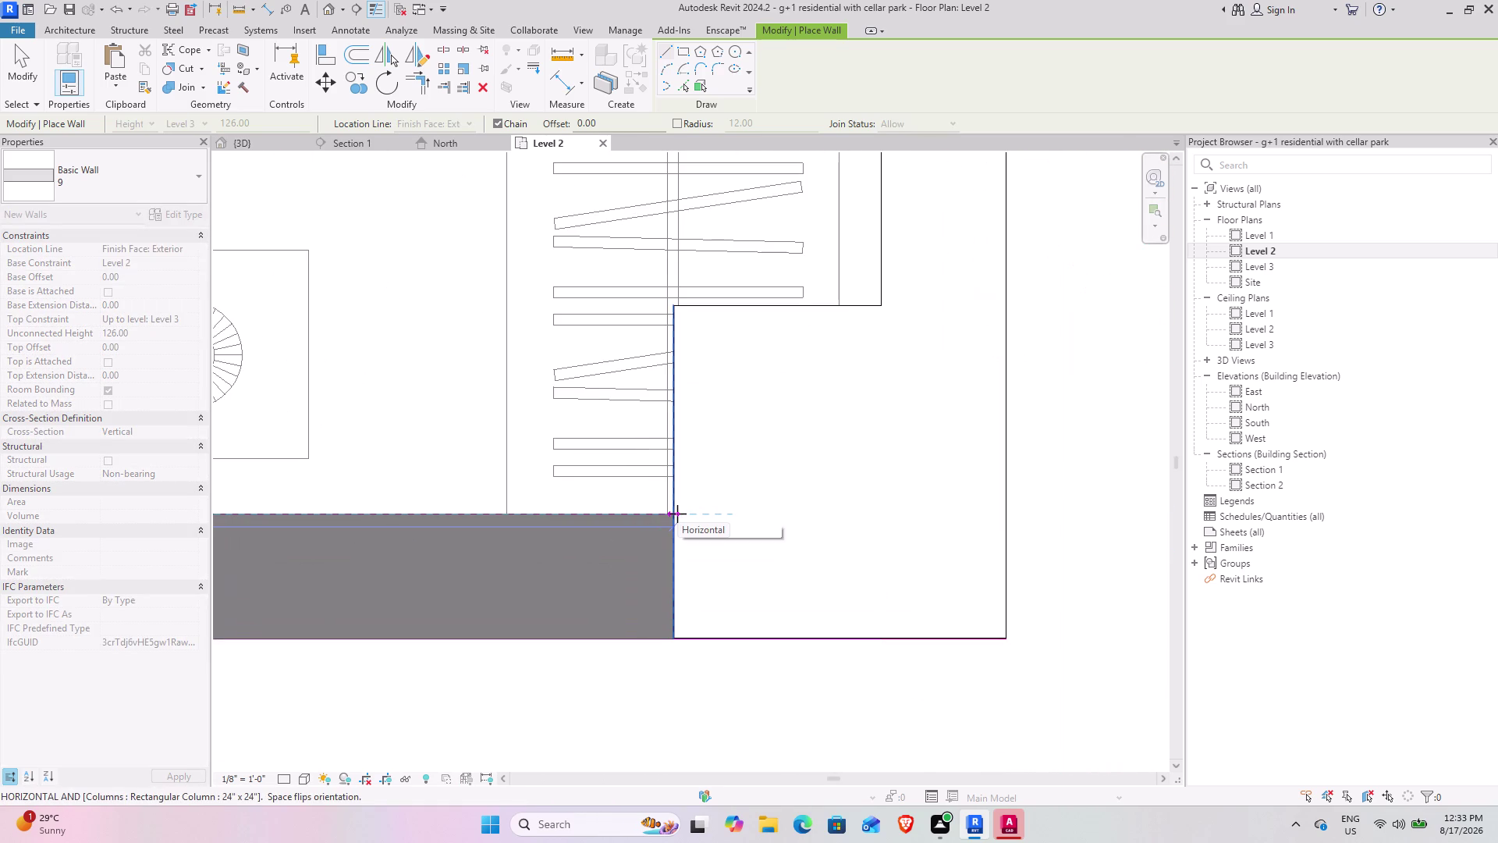
click(677, 514)
key(Escape)
Draw a short 9" wall along the column in the SD room.
scroll(down, 3)
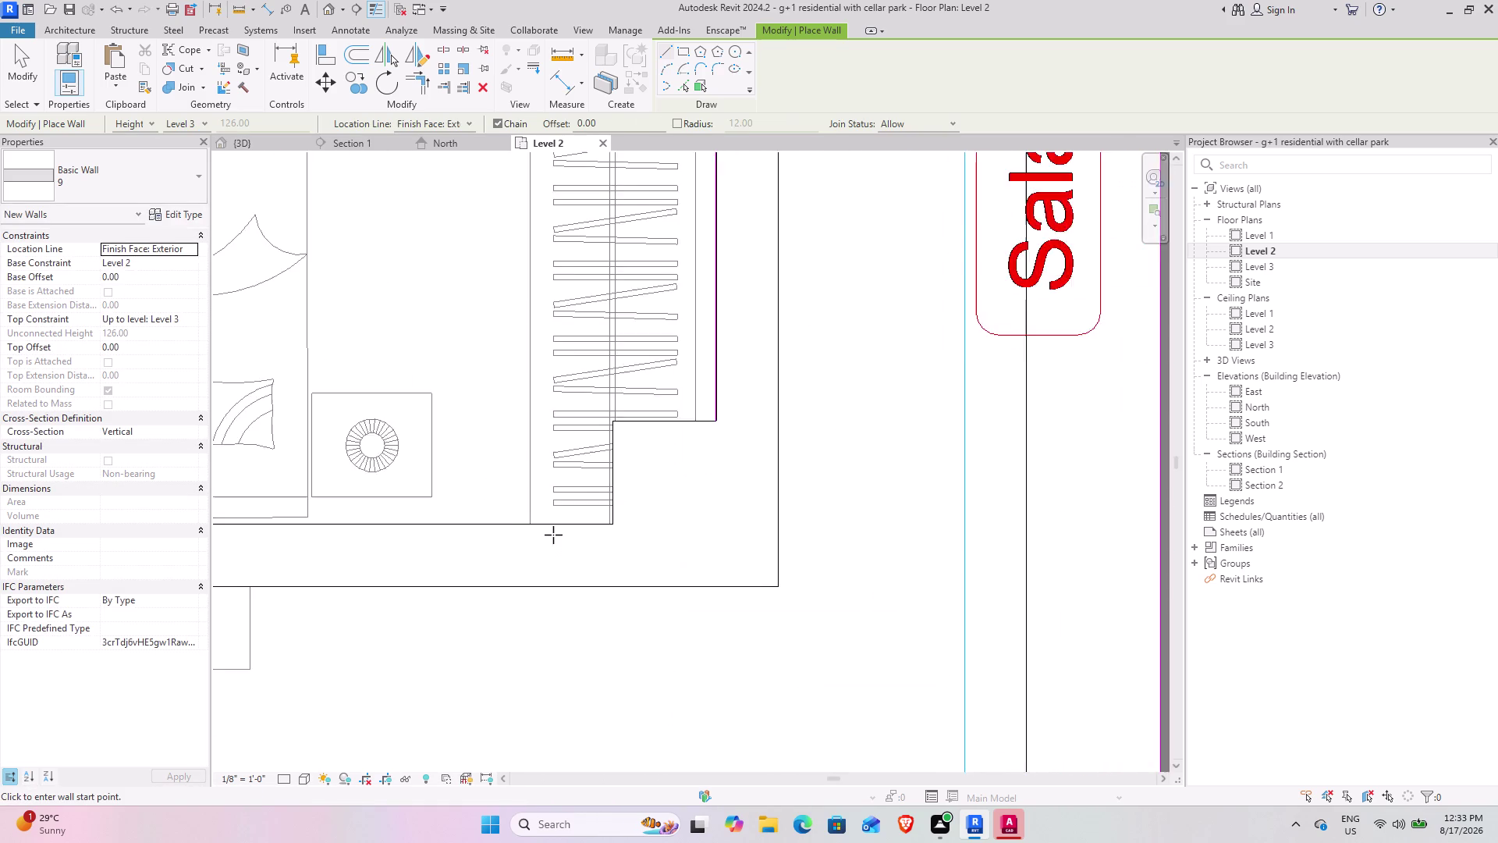
scroll(down, 3)
middle_drag(500, 505, 902, 526)
middle_drag(572, 521, 956, 442)
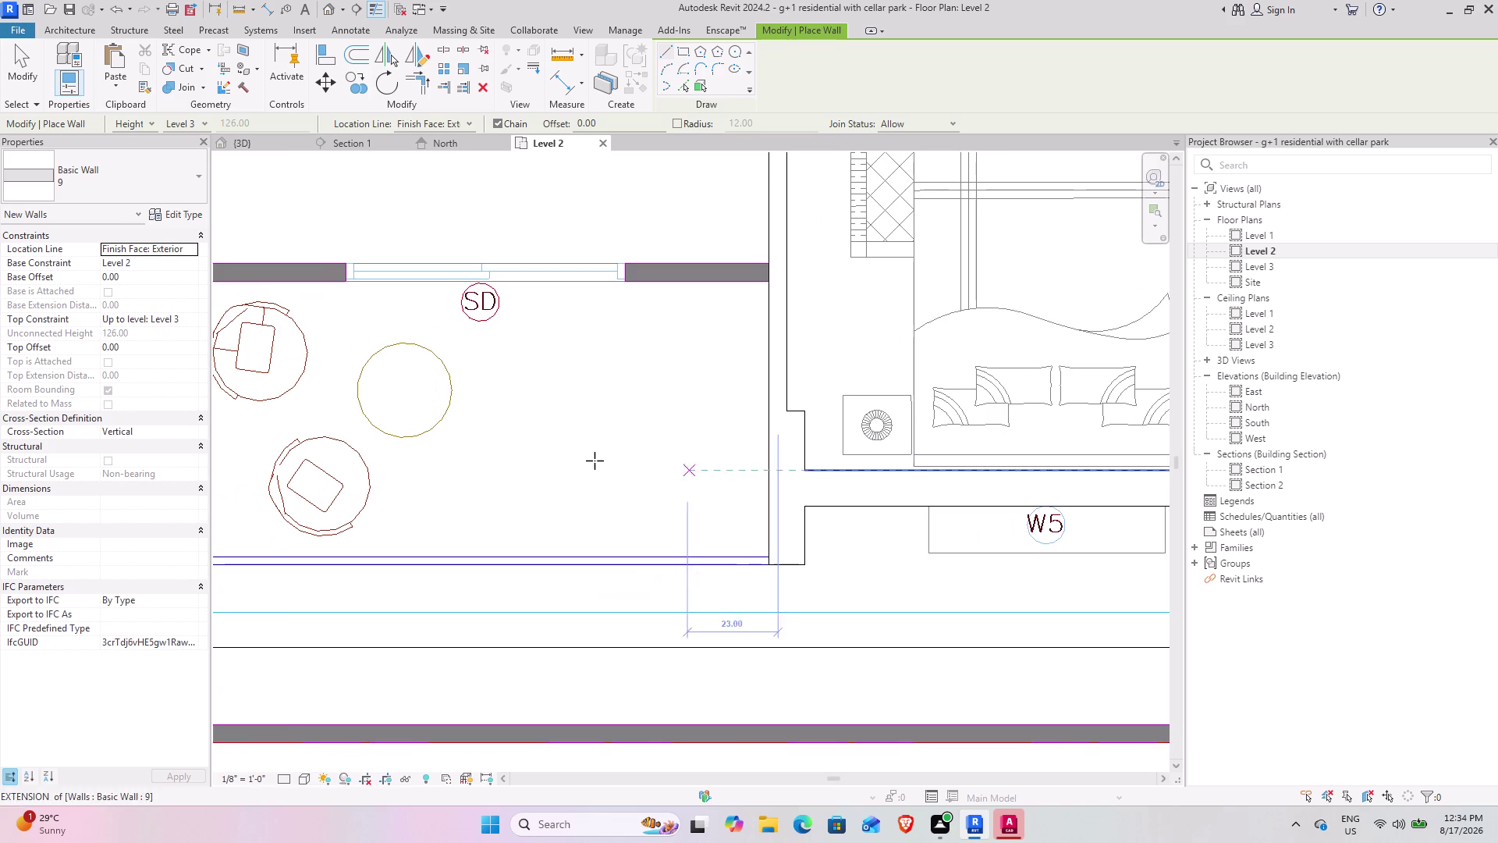
middle_drag(593, 461, 907, 475)
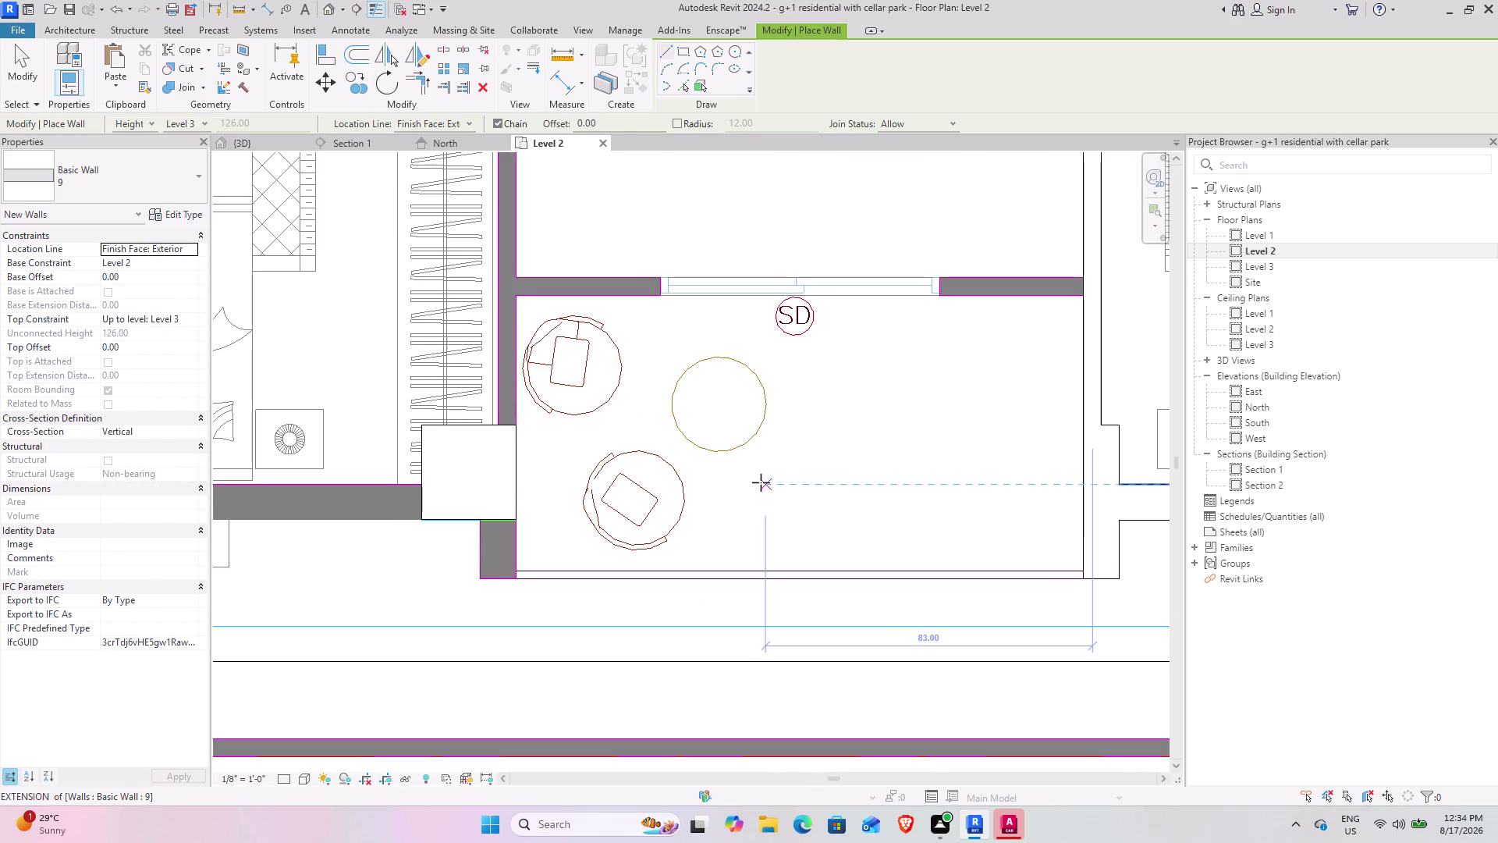
middle_drag(842, 438, 722, 642)
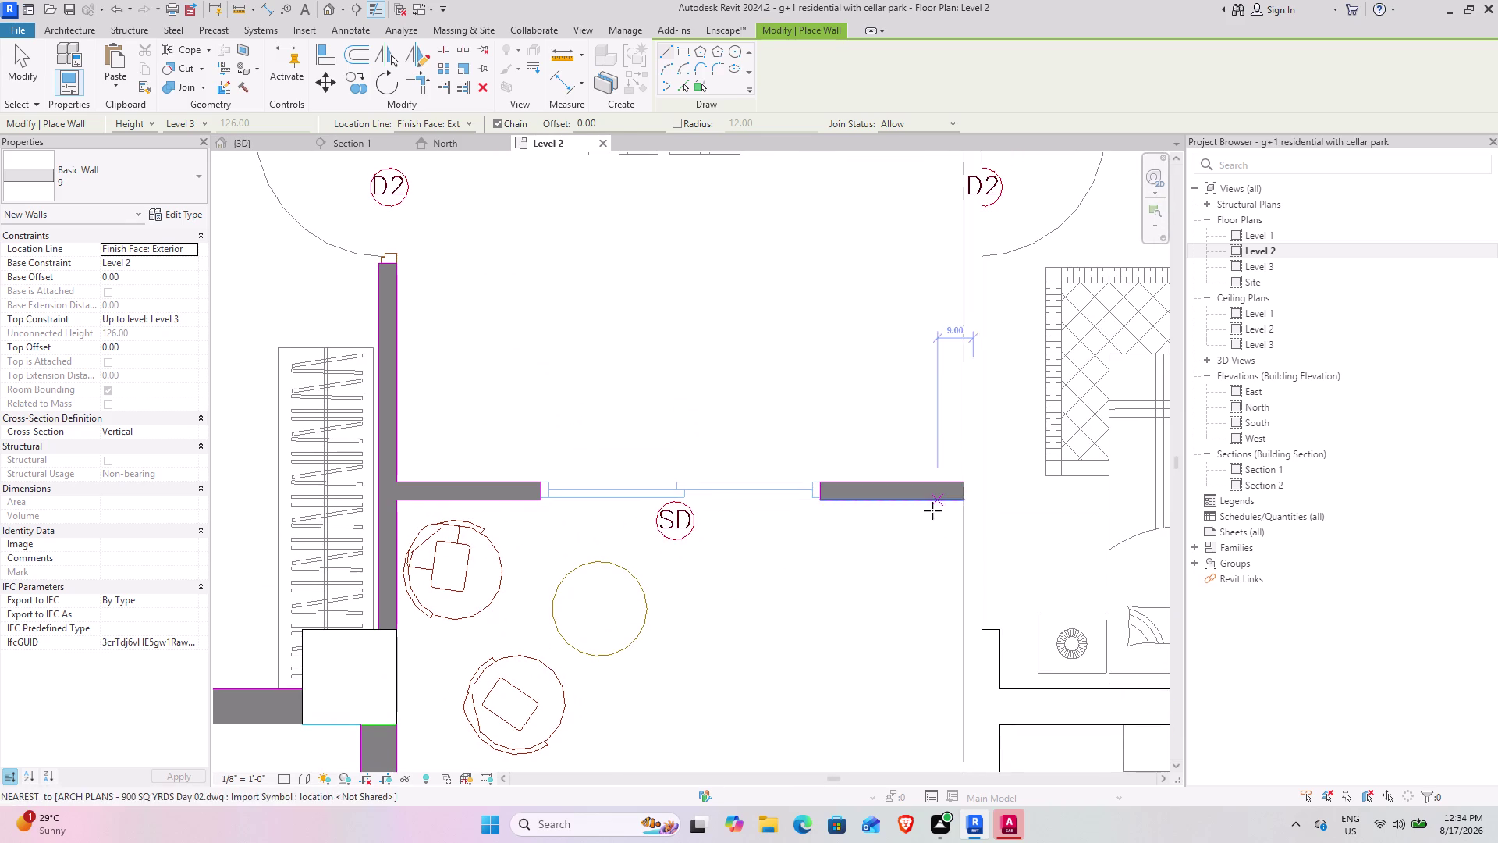
middle_drag(466, 509, 616, 270)
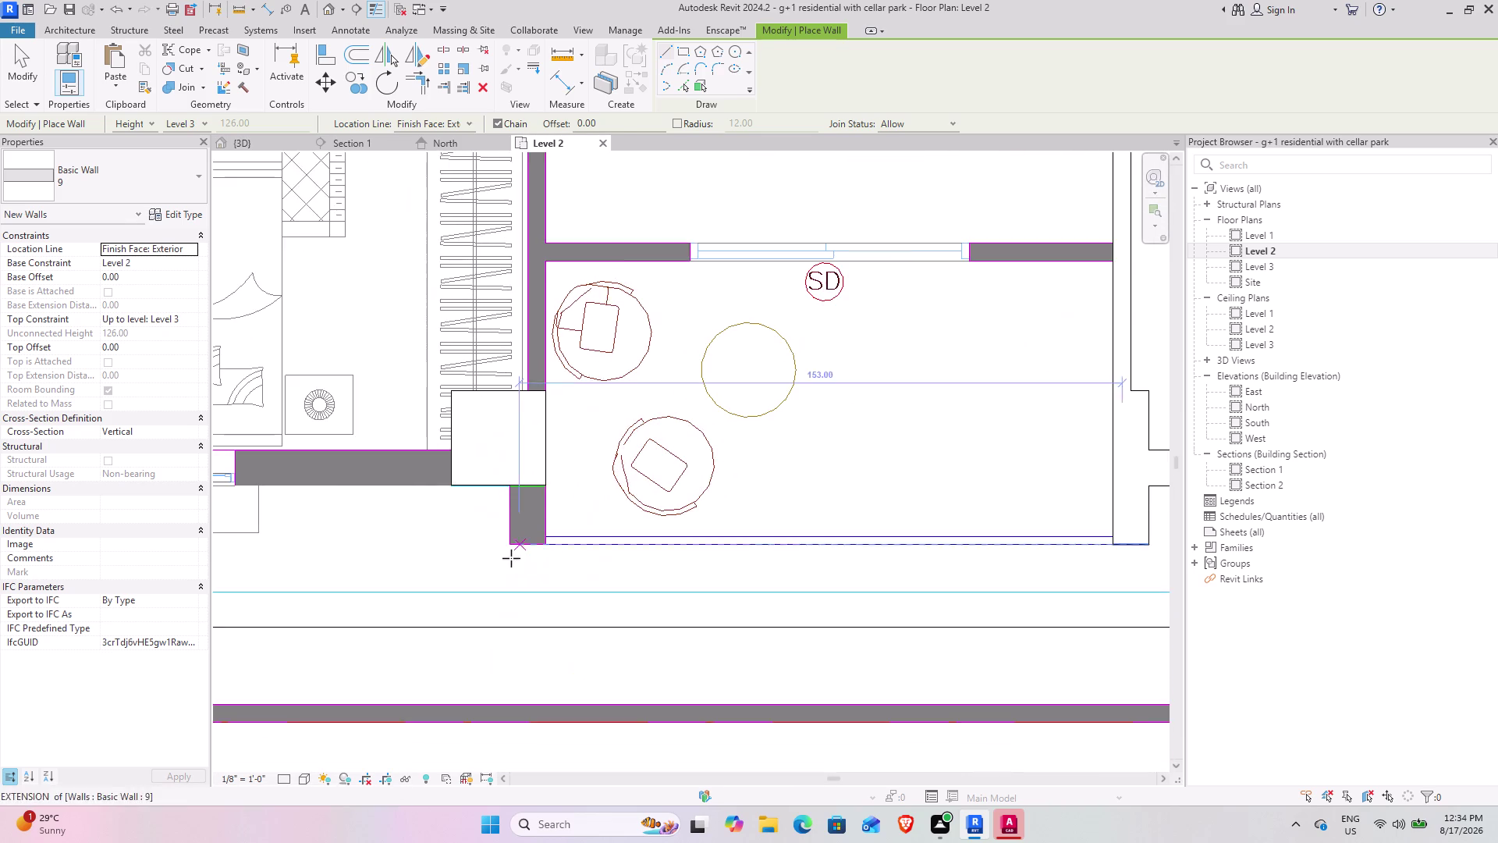
scroll(up, 3)
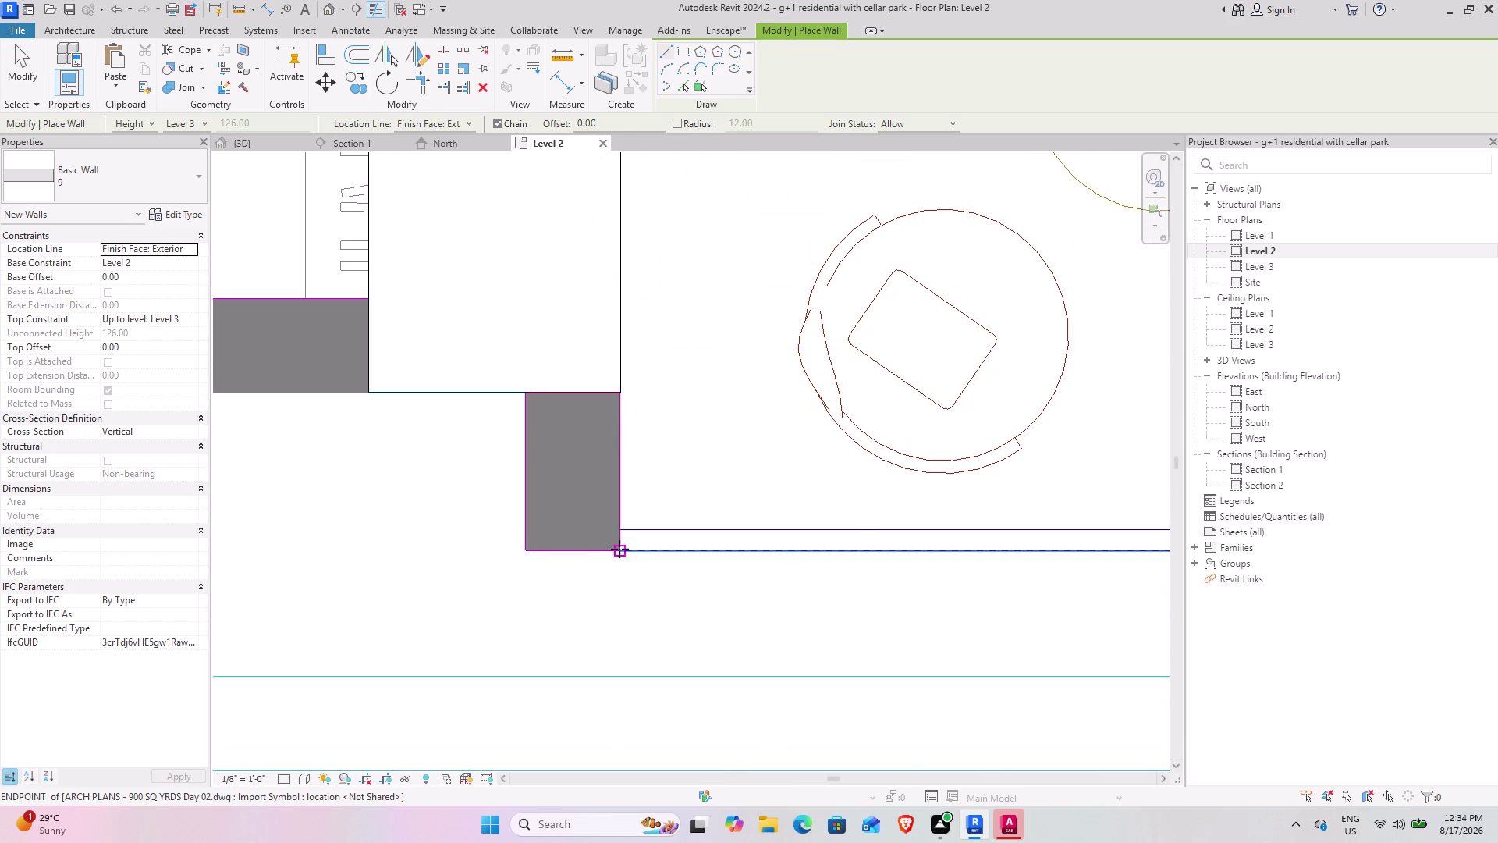
click(619, 549)
key(space)
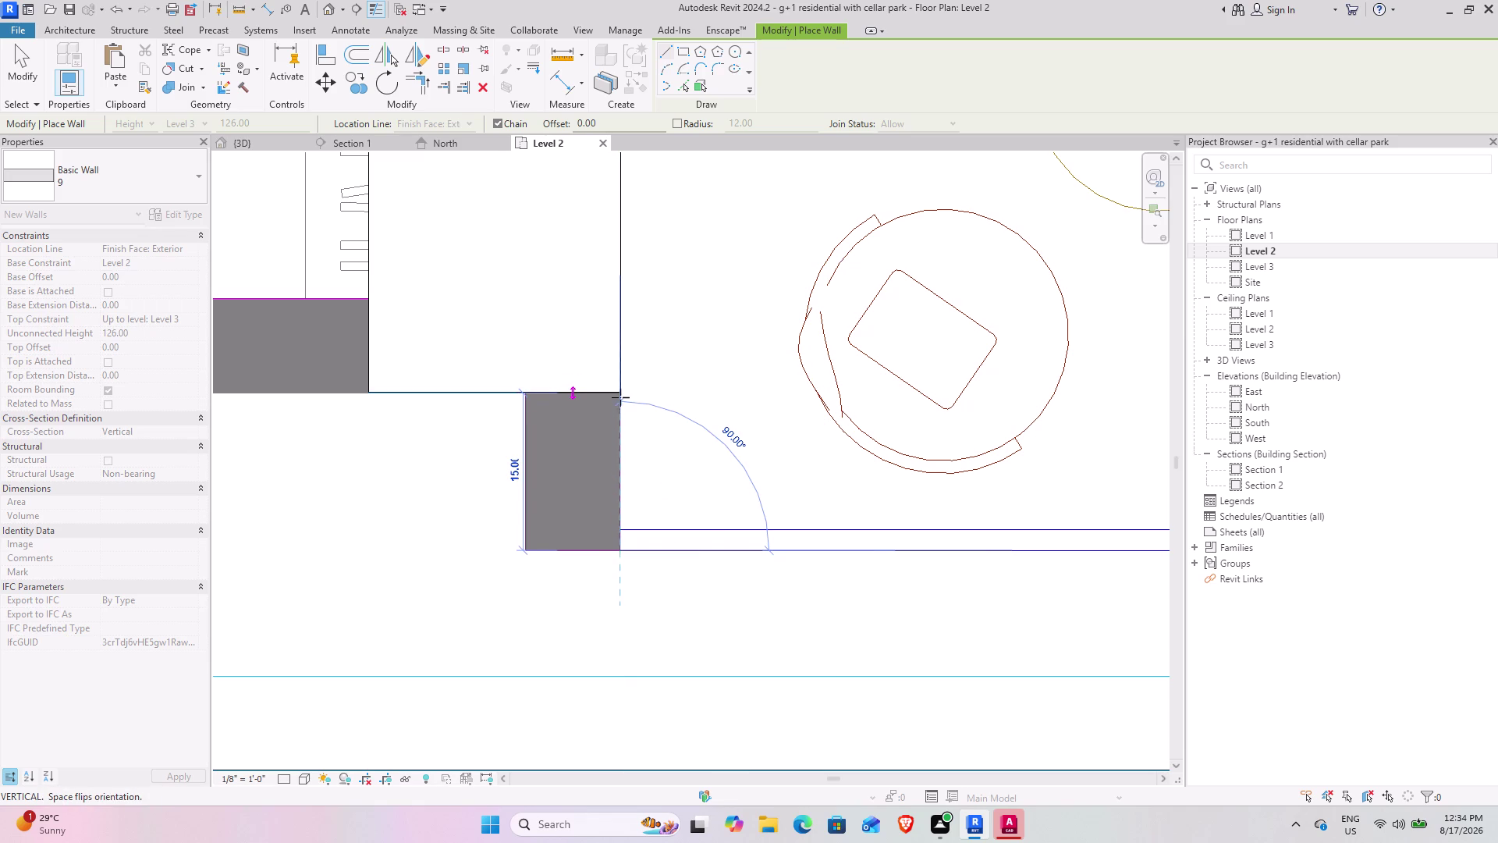
click(622, 395)
key(Escape)
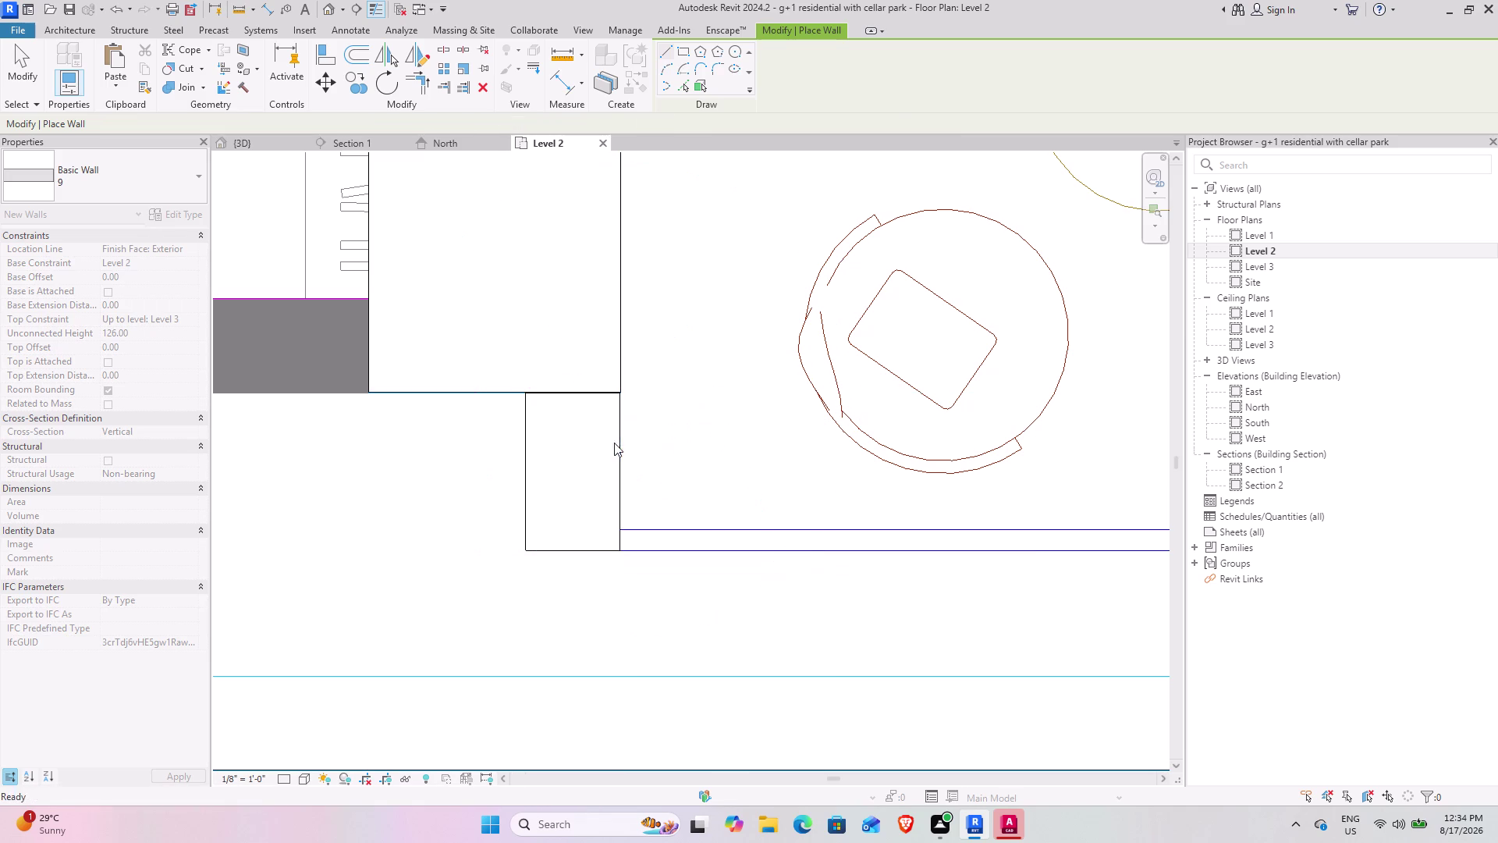
key(Escape)
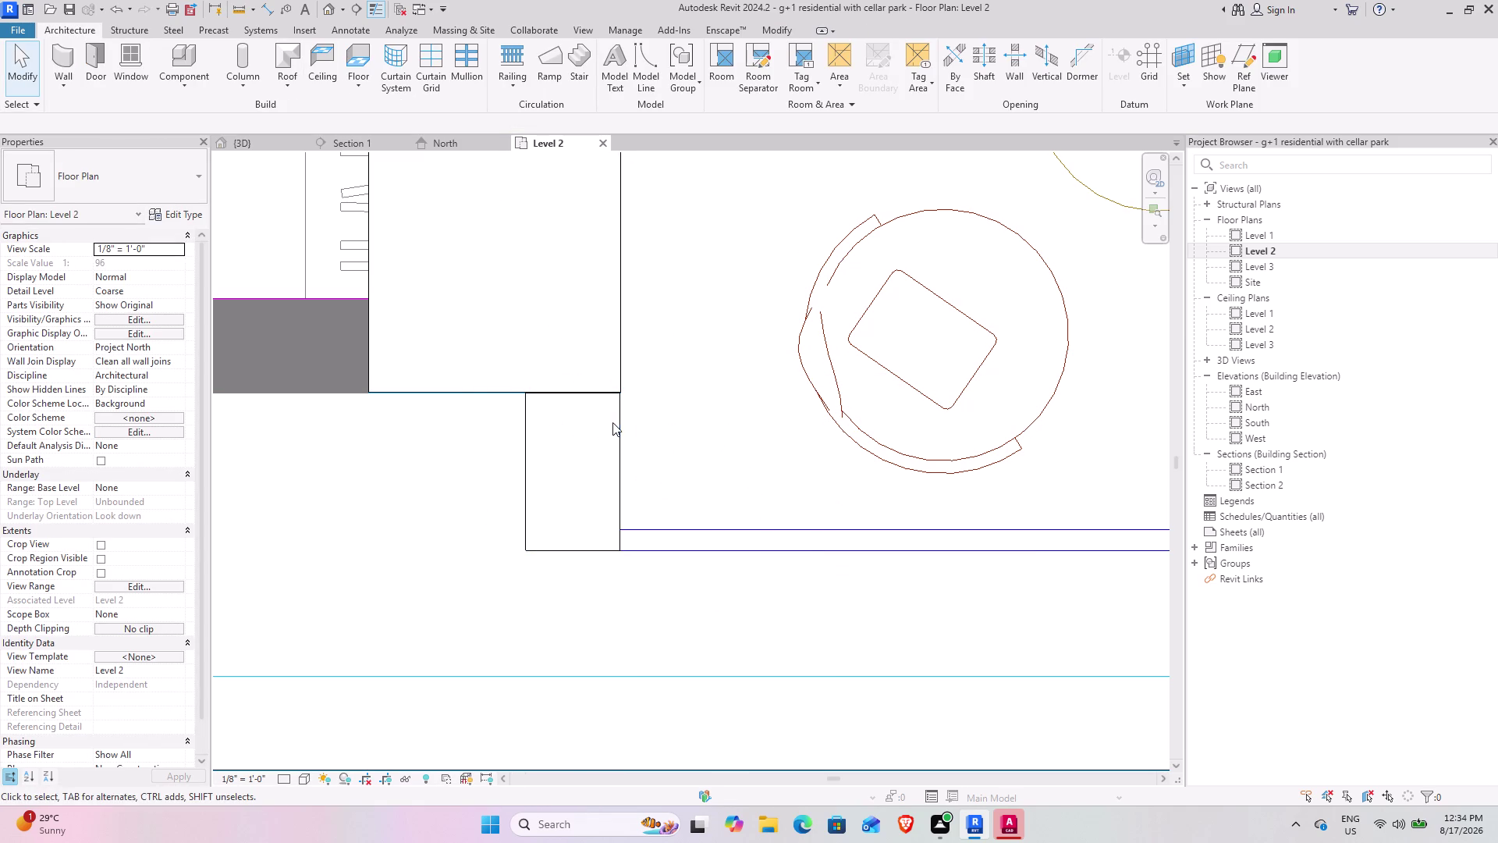
Stretch the short wall's end slightly so it meets the neighbouring wall.
click(613, 423)
scroll(up, 3)
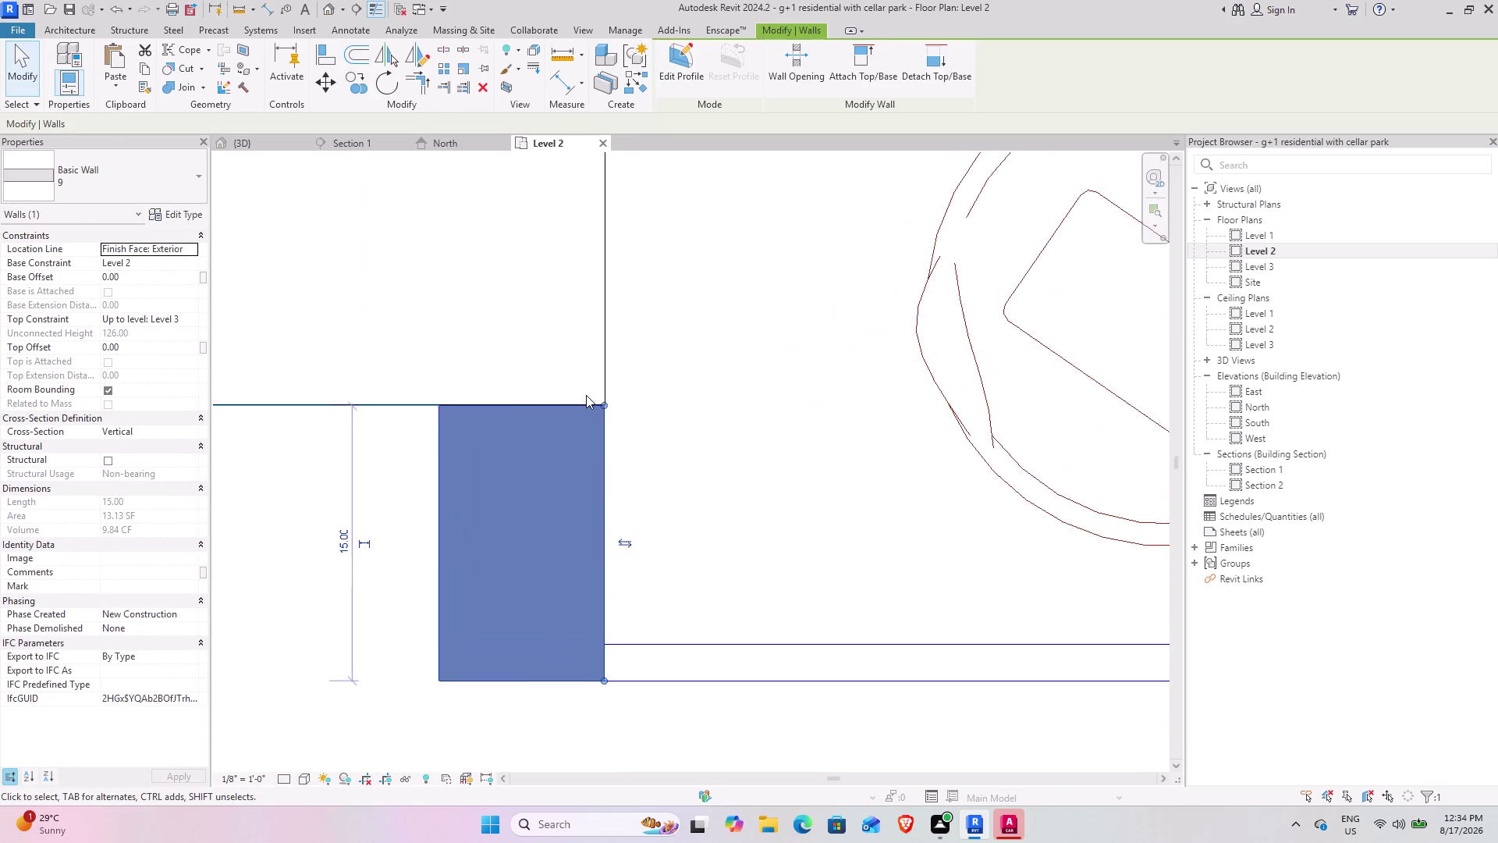
scroll(up, 3)
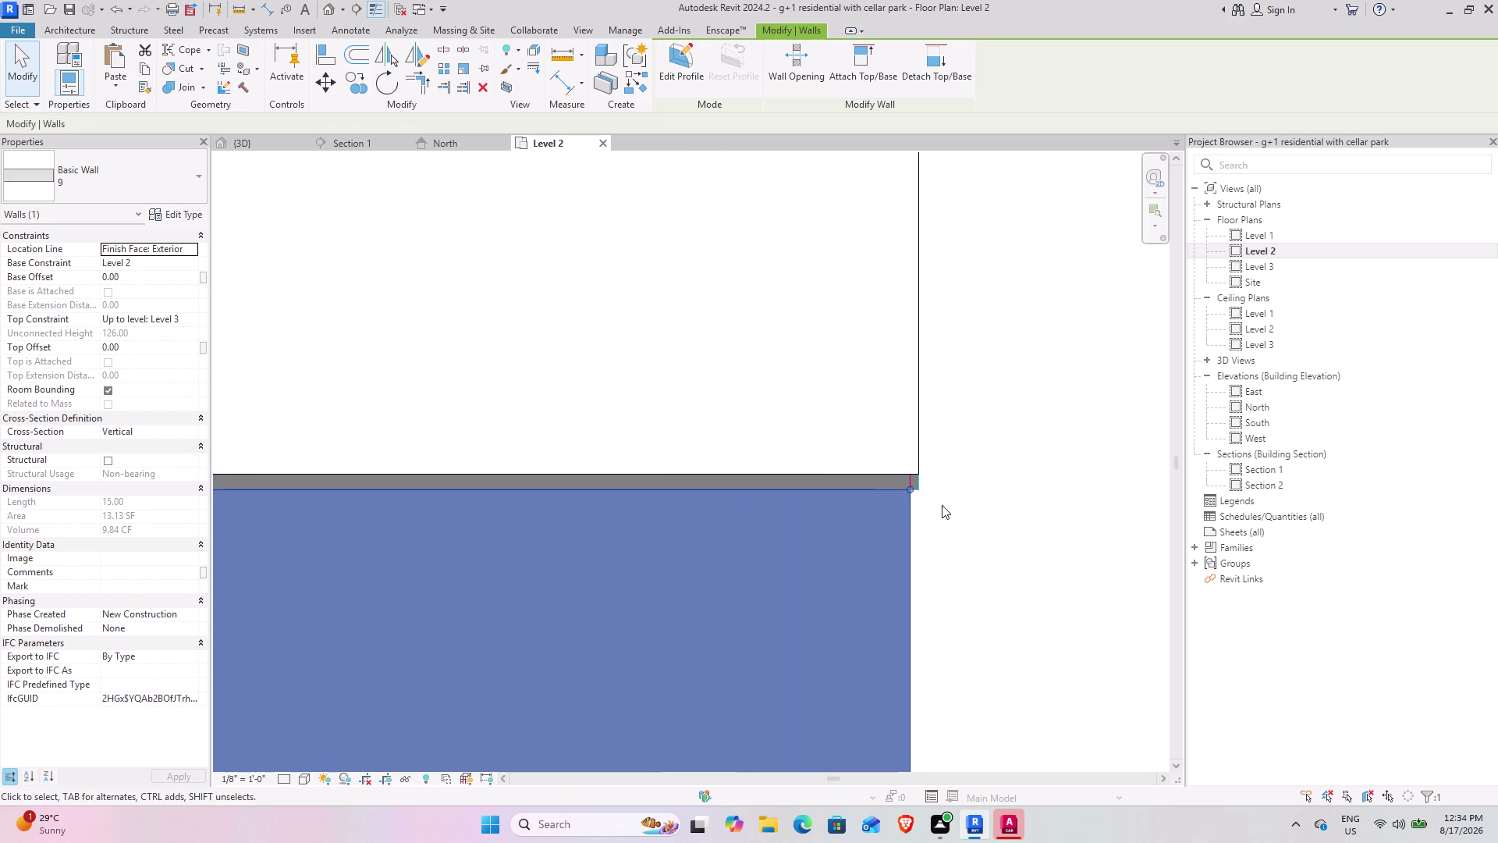
drag(909, 490, 909, 468)
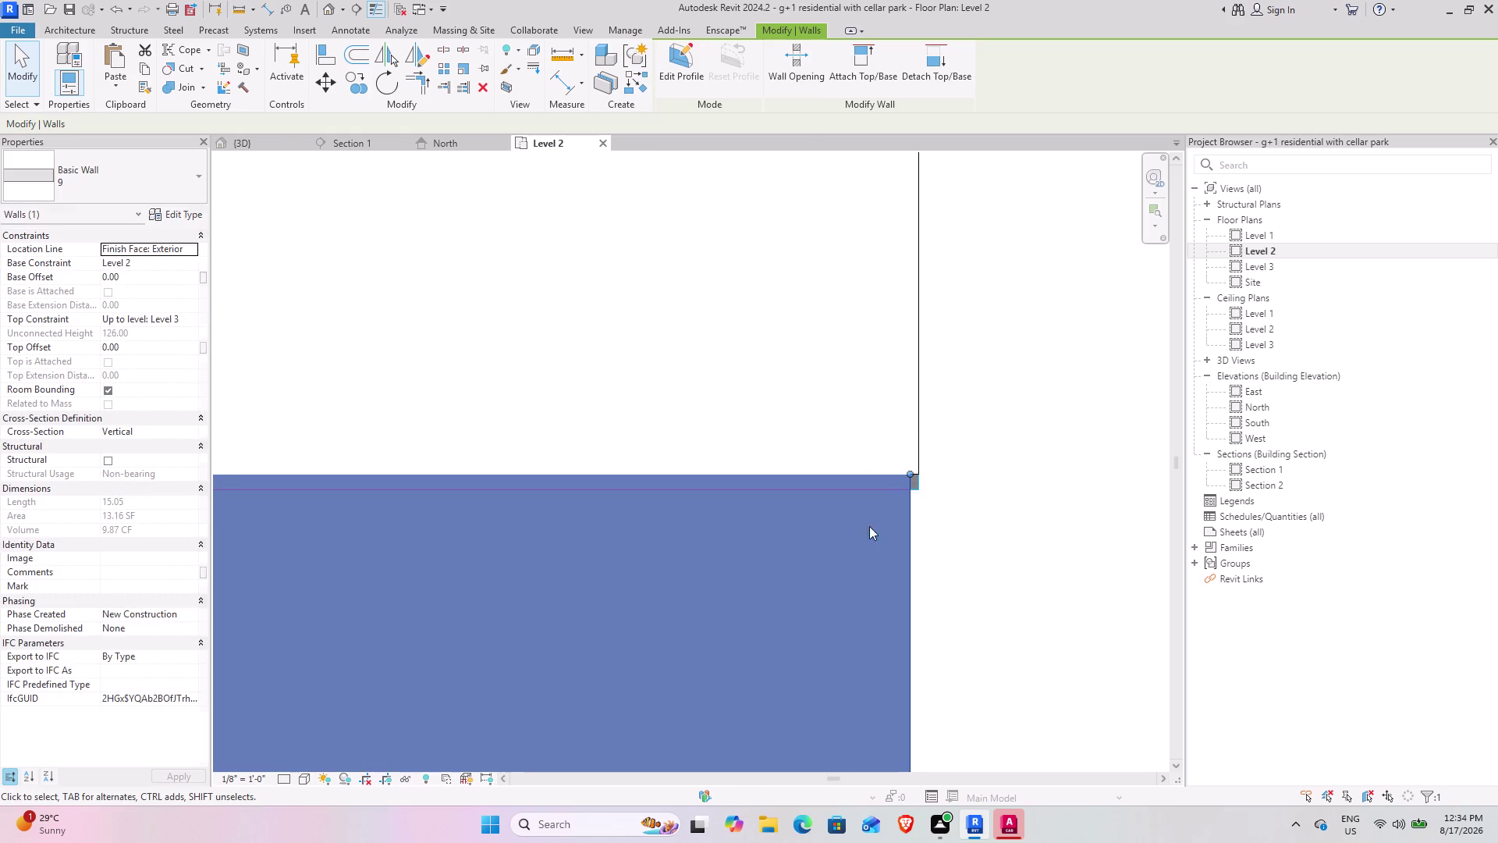
scroll(down, 3)
key(Escape)
scroll(down, 3)
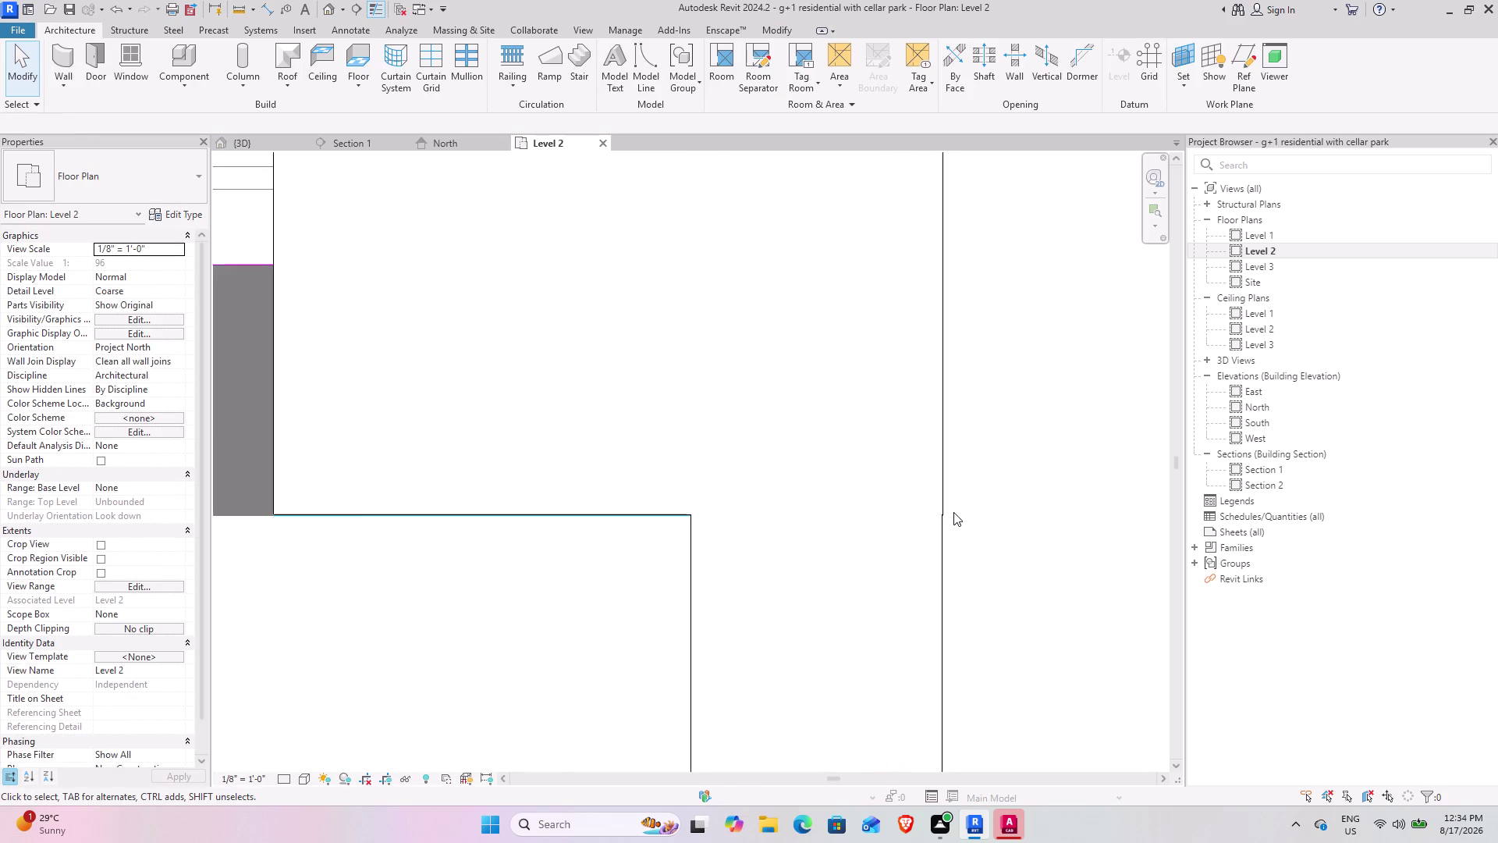
scroll(down, 3)
middle_drag(1000, 488, 603, 597)
scroll(down, 3)
middle_drag(605, 536, 635, 545)
Window-select the three upper 4.5" walls in the 3D view.
click(268, 141)
scroll(down, 3)
middle_drag(334, 616, 522, 613)
middle_drag(475, 585, 483, 580)
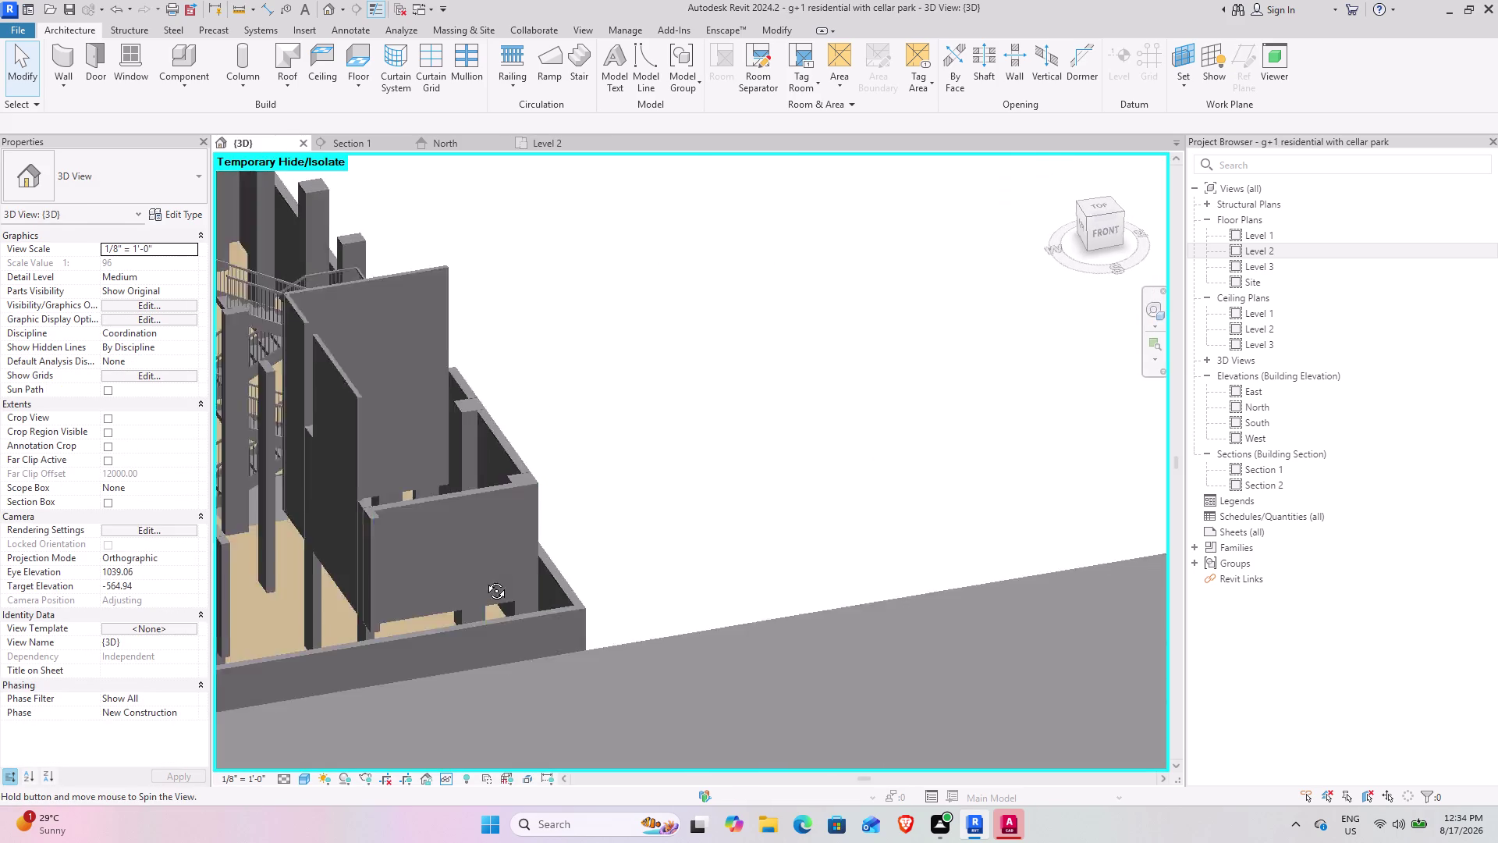
middle_drag(483, 580, 428, 430)
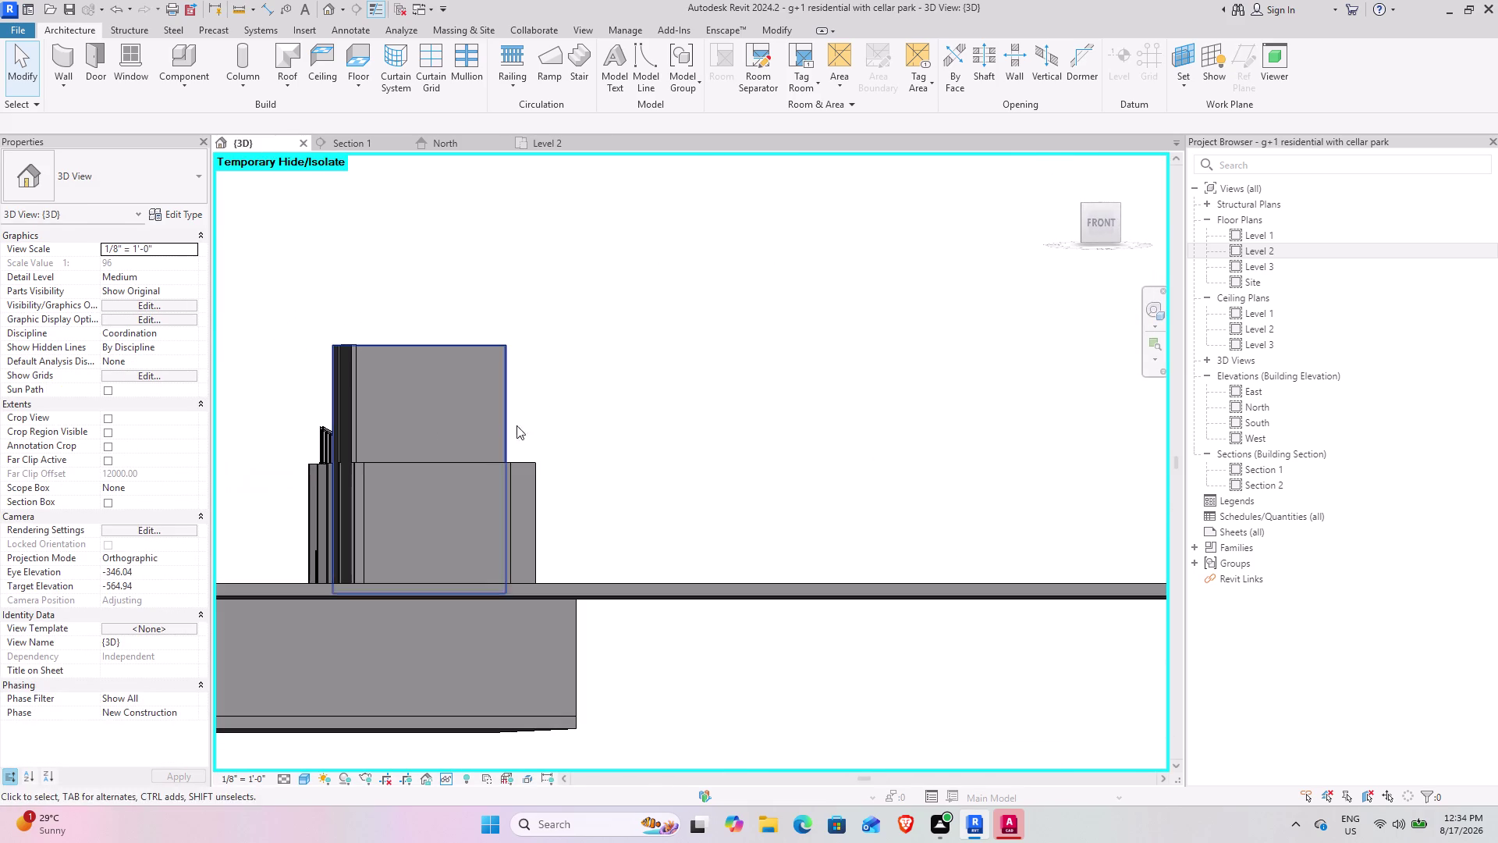
drag(609, 400, 278, 312)
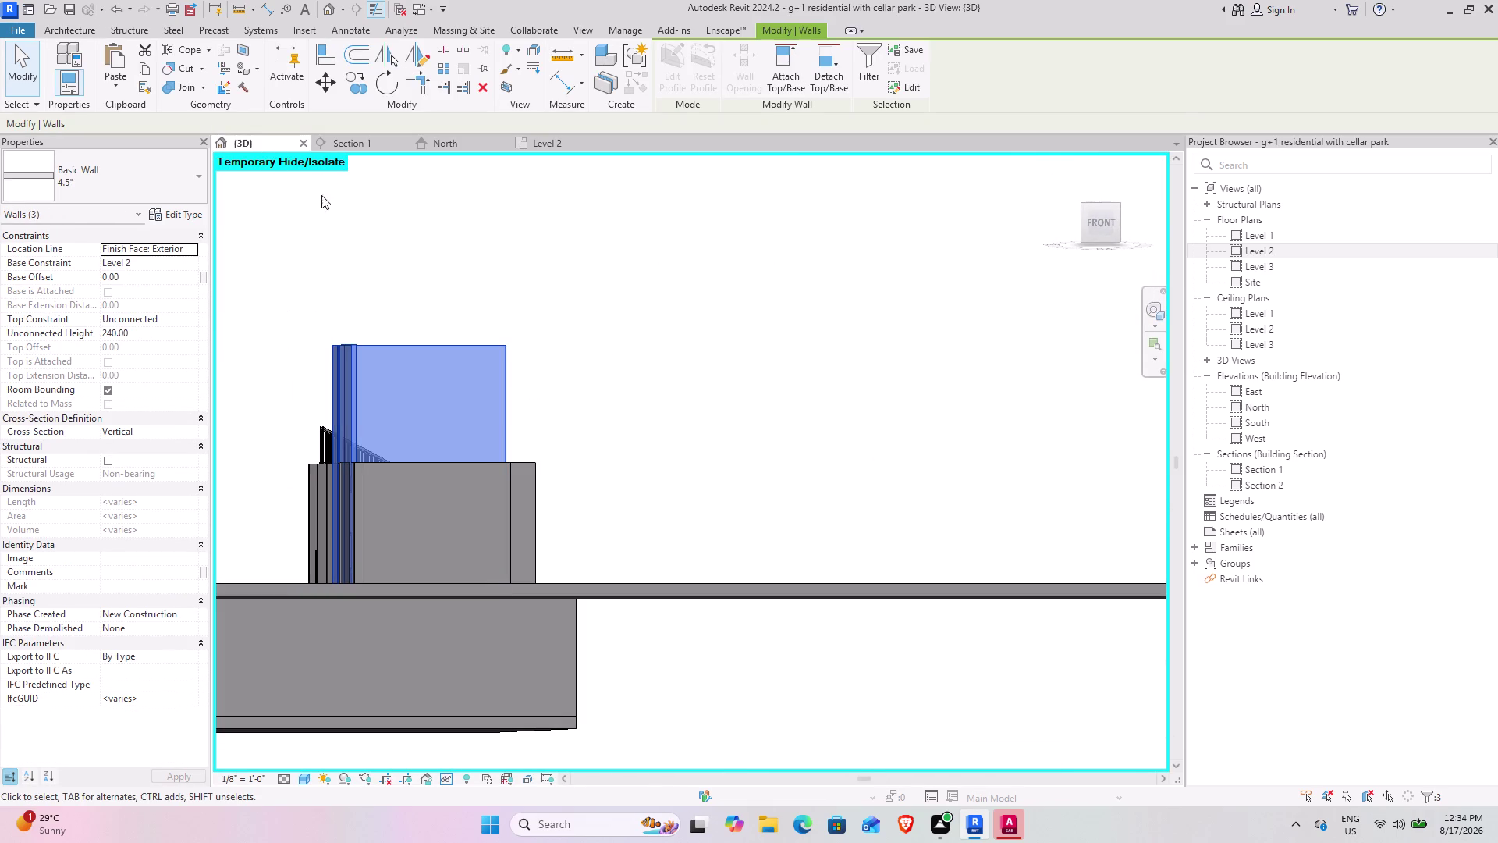
Set the walls' base constraint to Level 2 and top constraint up to Level 3.
click(193, 264)
click(156, 301)
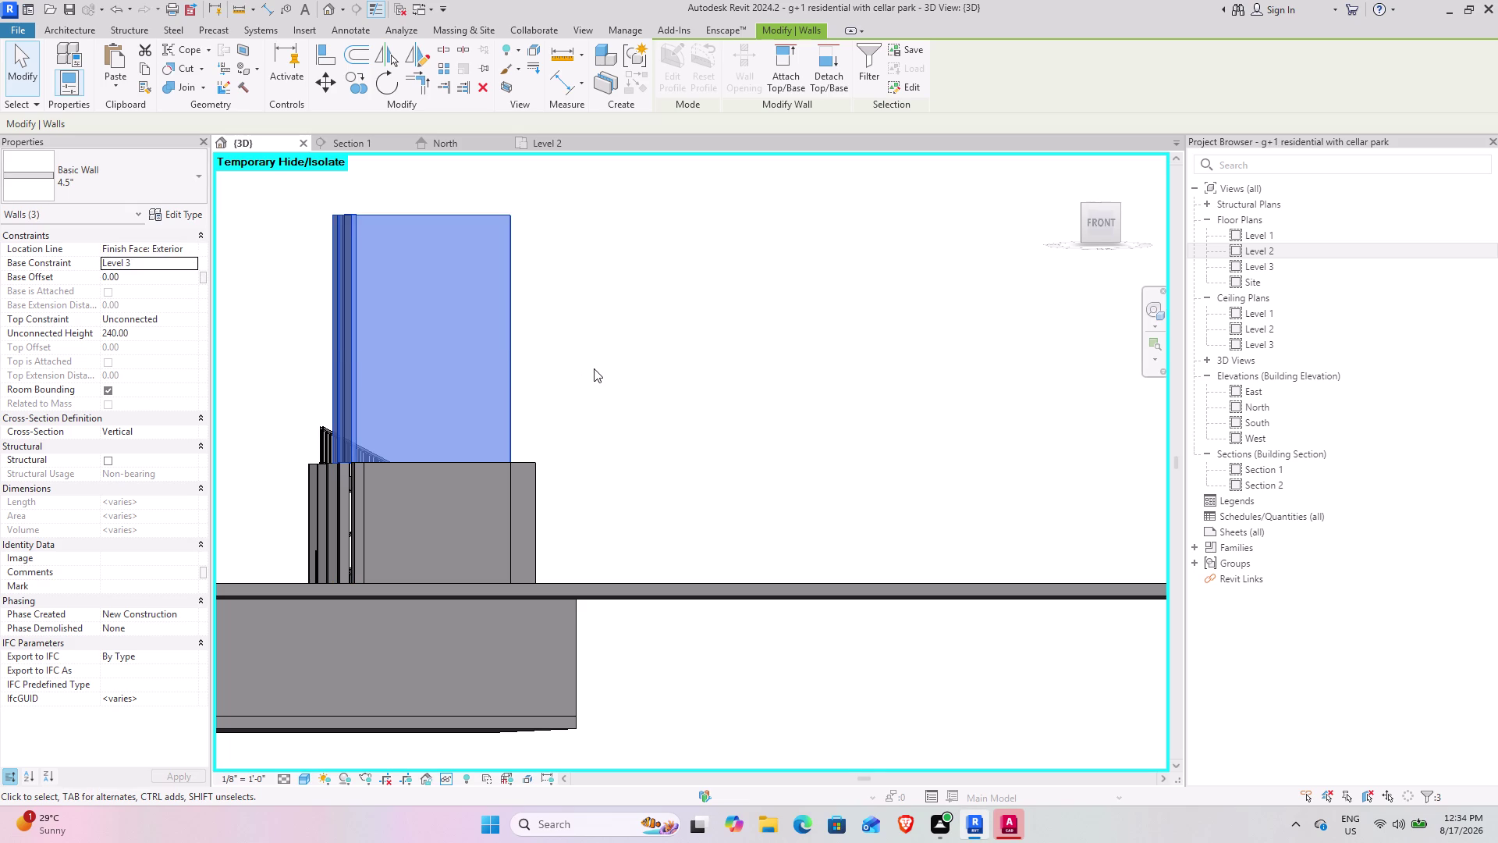
click(190, 258)
click(146, 288)
click(193, 319)
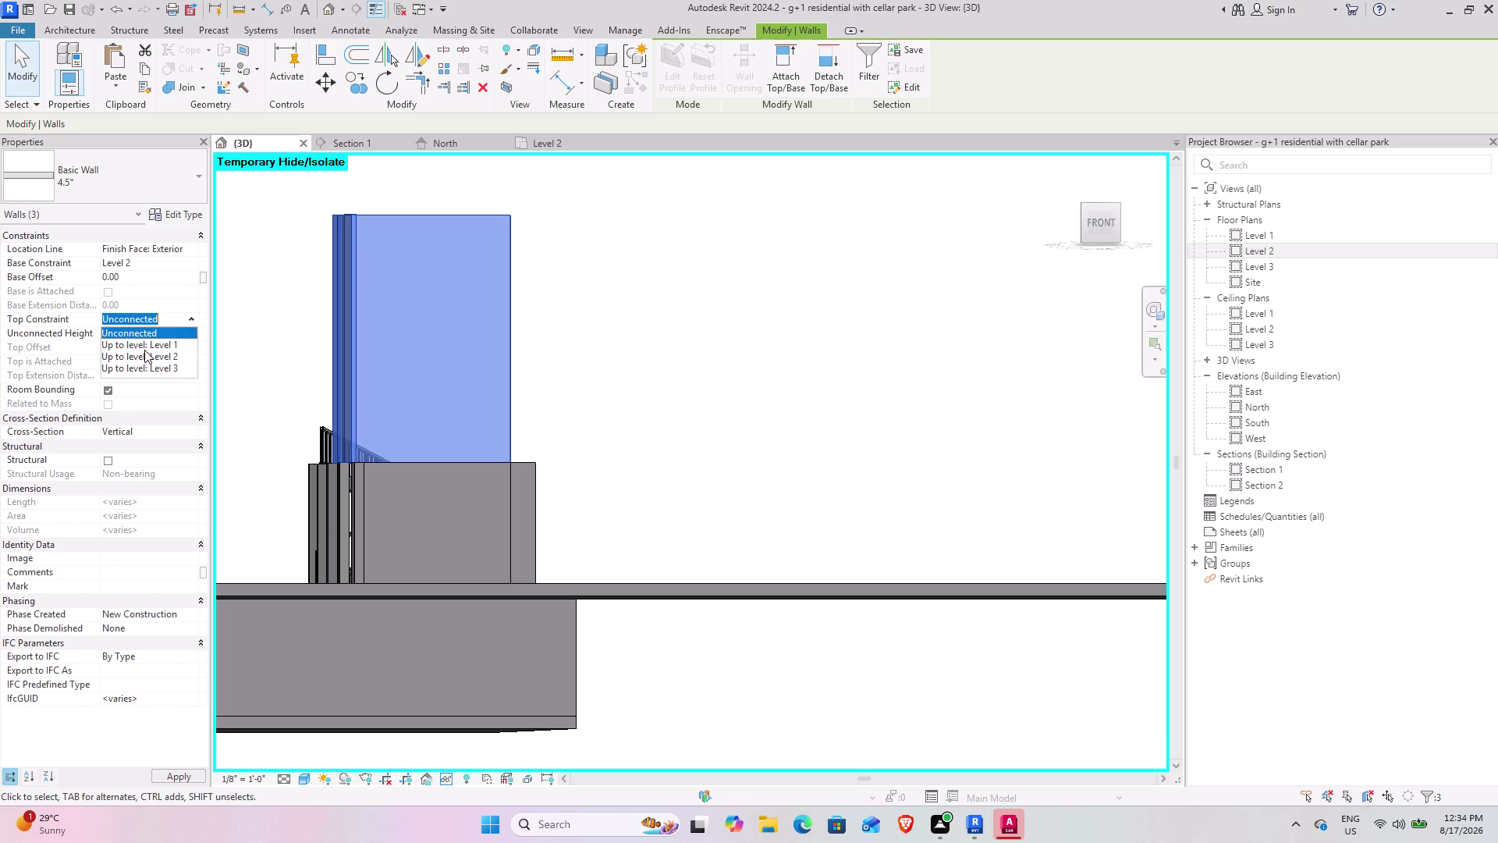
click(159, 372)
click(603, 402)
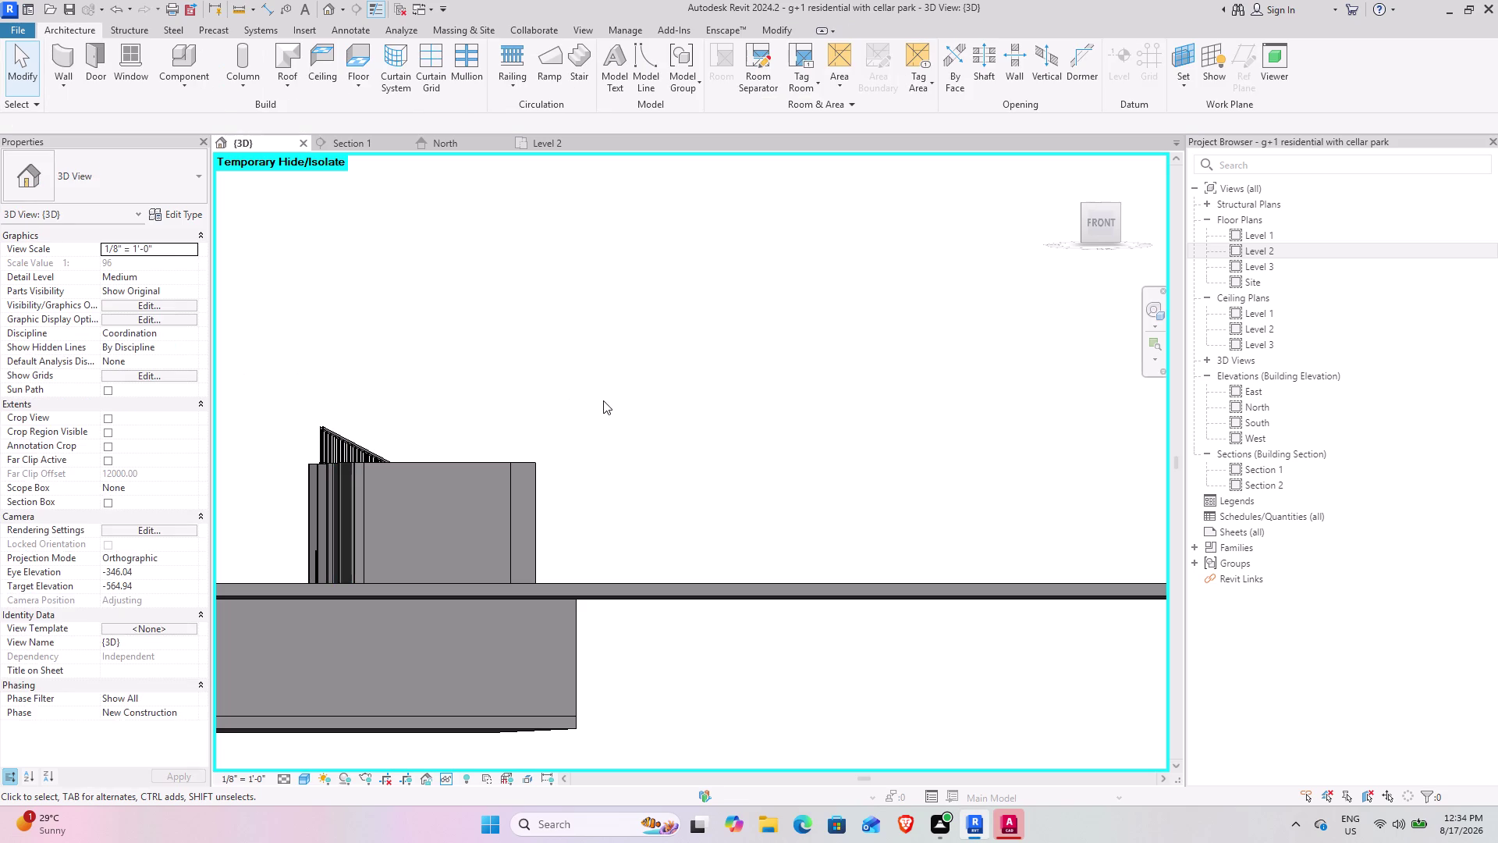
middle_drag(585, 398, 533, 467)
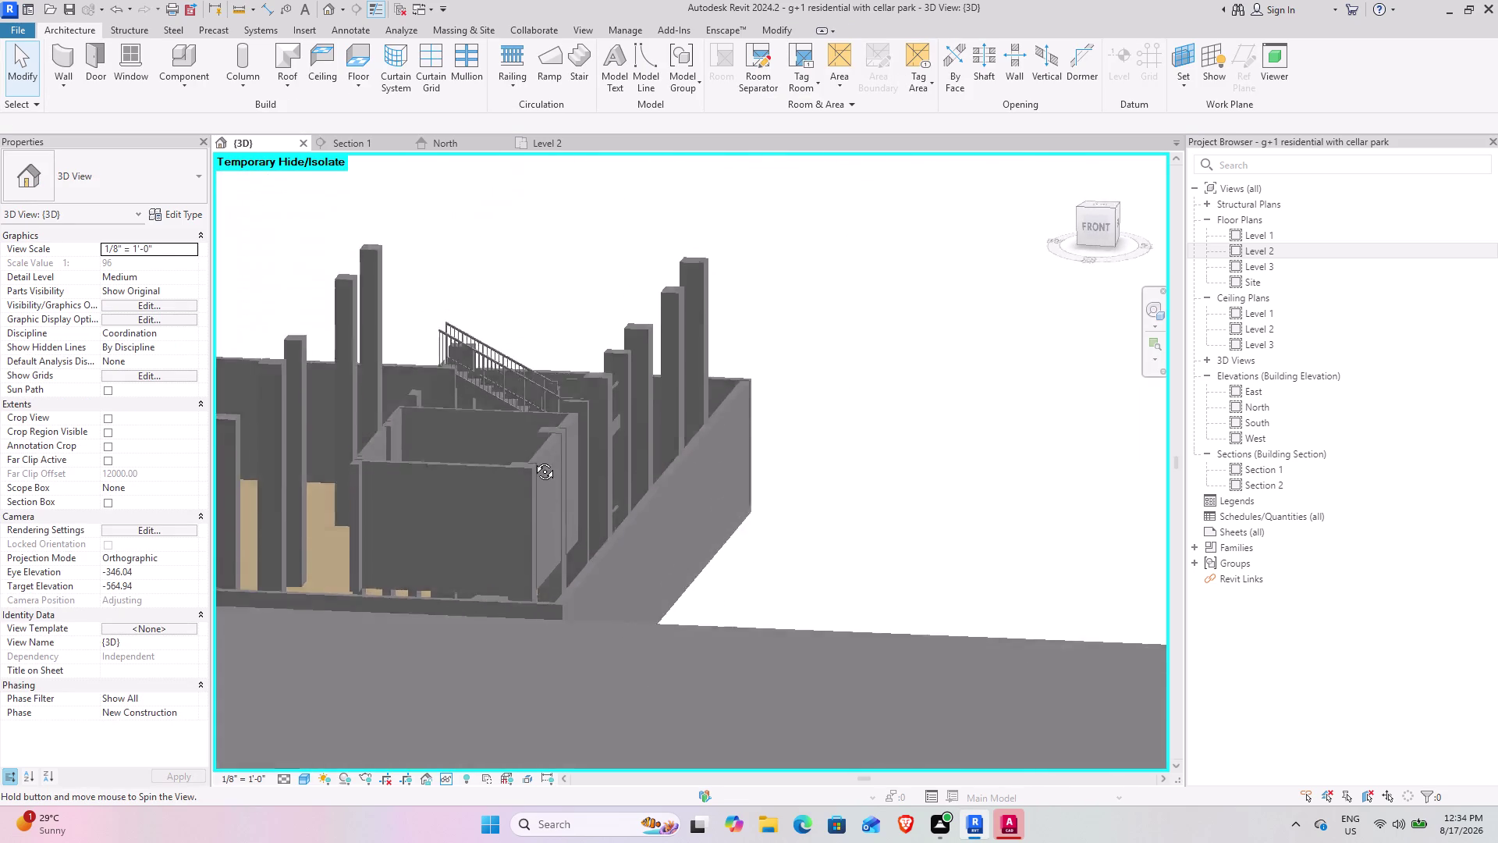
middle_drag(533, 467, 533, 448)
Switch to the North elevation and pan across it toward the stair.
click(450, 135)
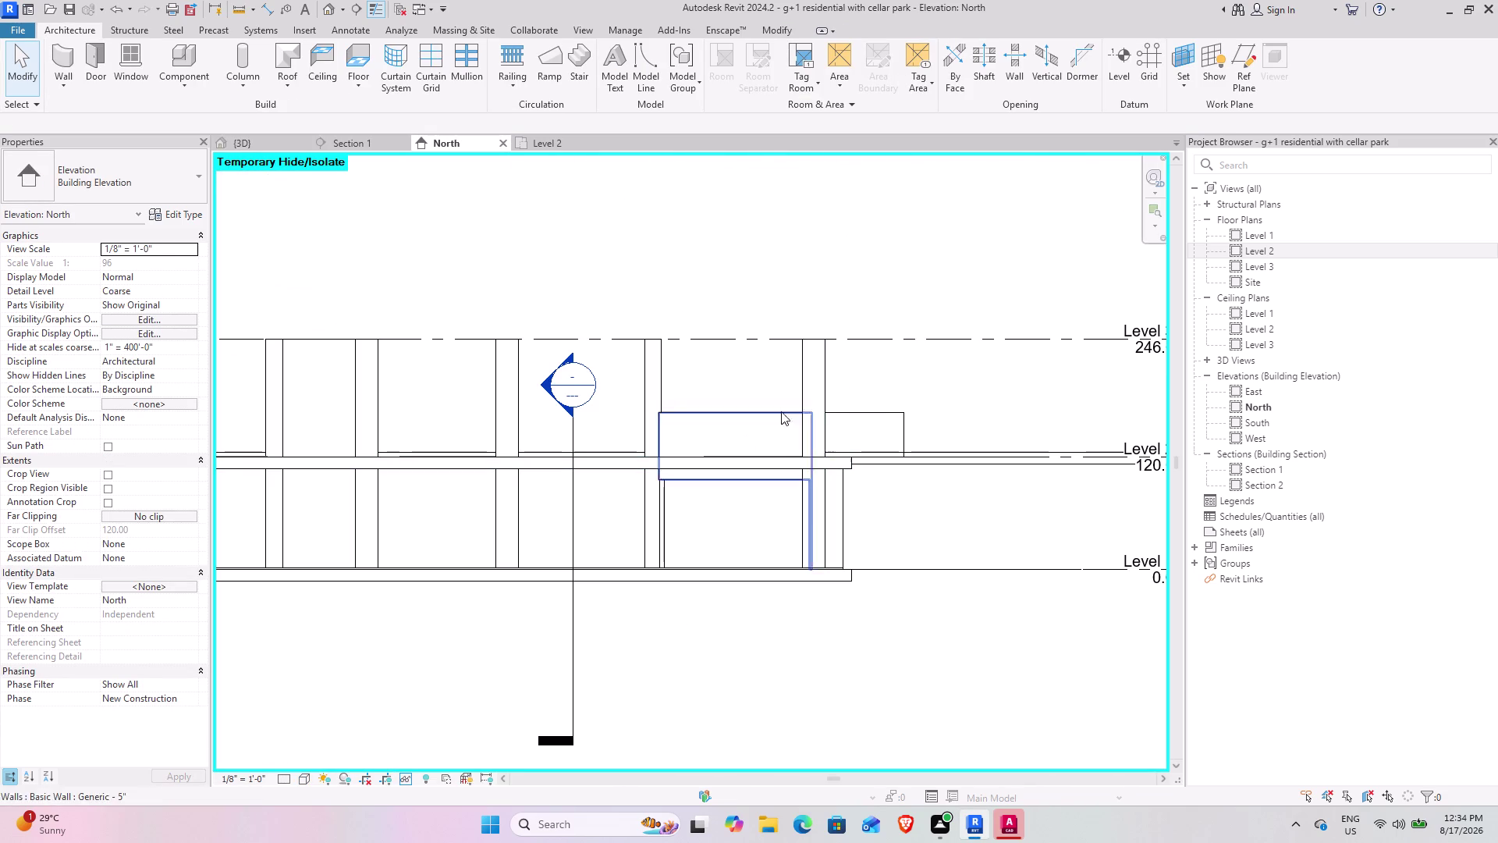
scroll(down, 3)
middle_drag(490, 400, 807, 443)
middle_drag(873, 455, 745, 474)
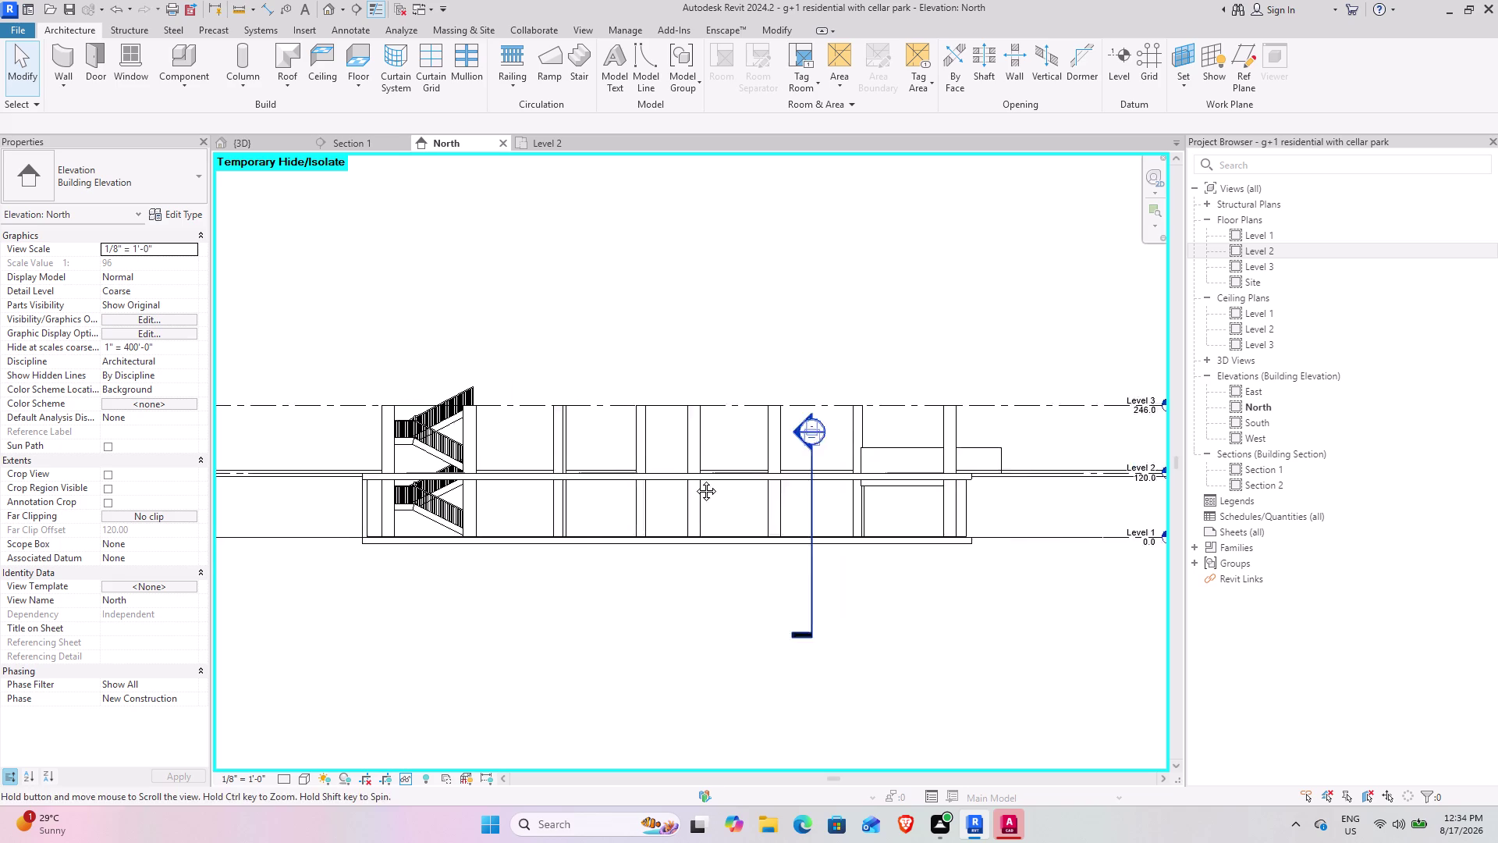
middle_drag(745, 474, 594, 483)
middle_drag(418, 443, 654, 446)
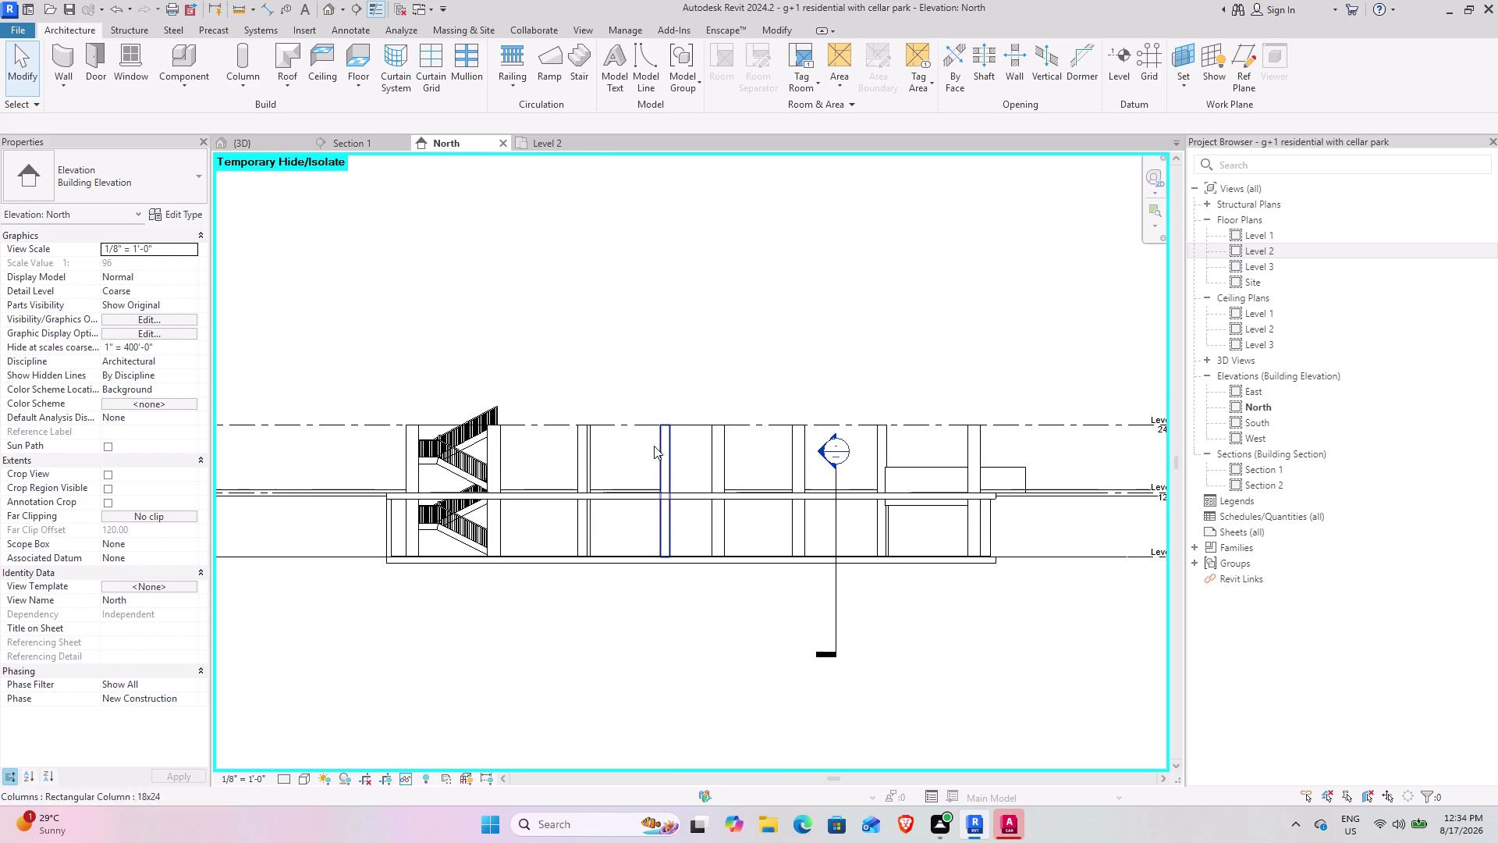
scroll(up, 3)
scroll(down, 3)
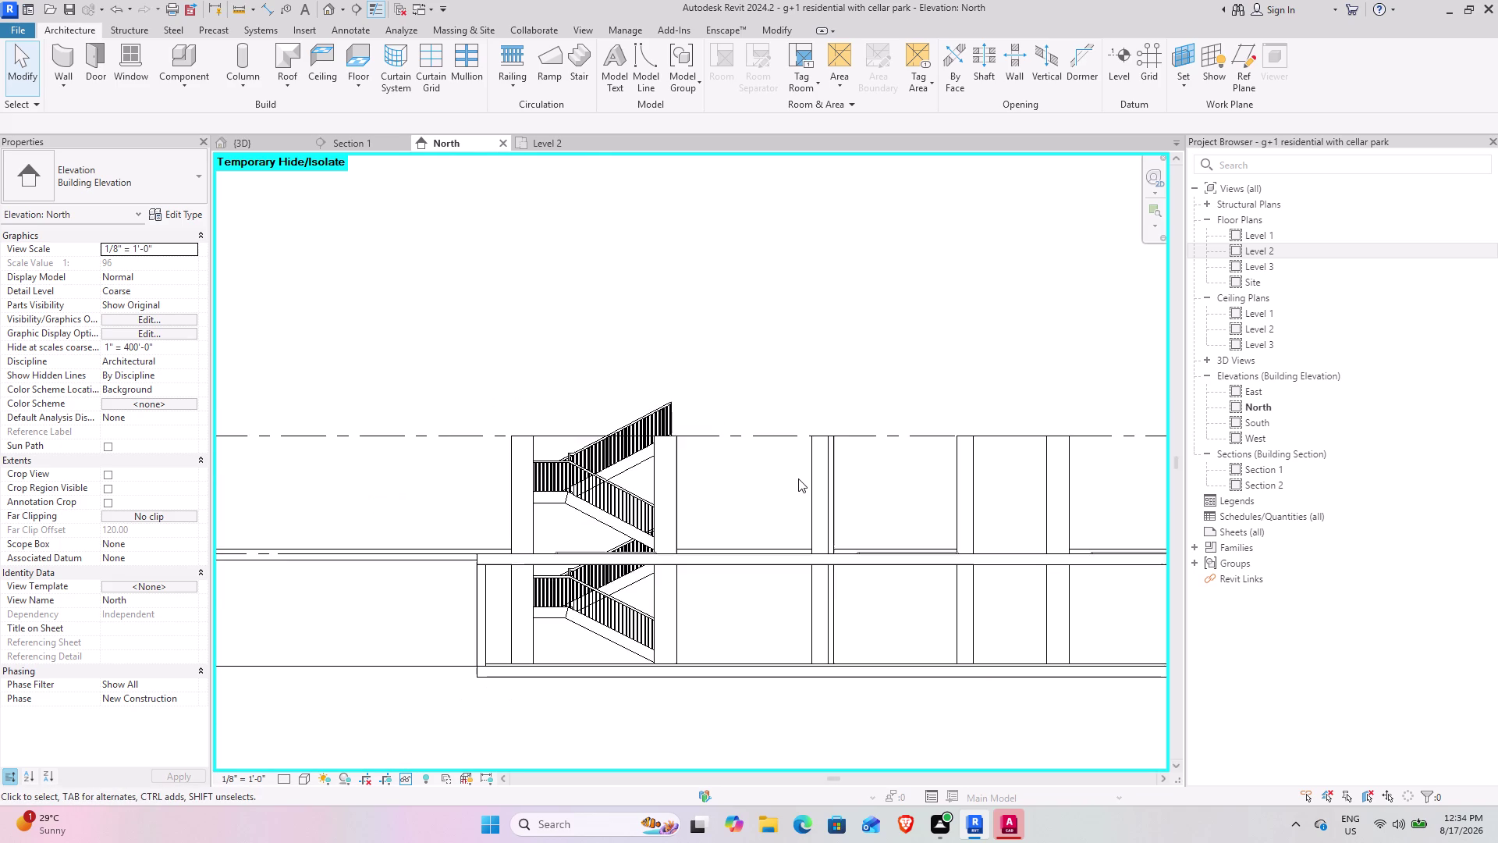
scroll(down, 3)
Open the South and East elevations and pan across the East elevation.
double_click(1289, 425)
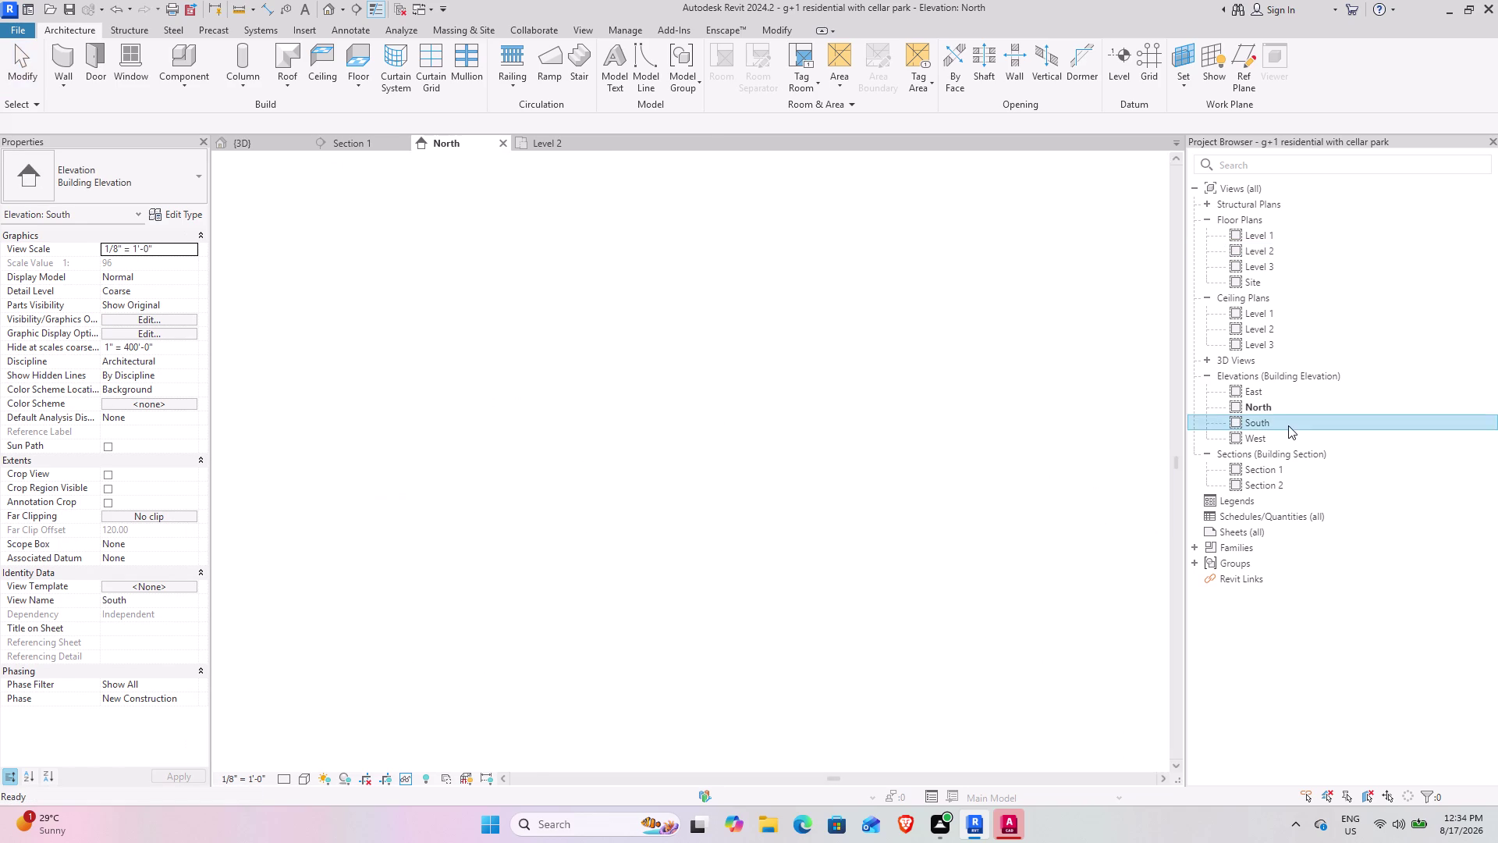
scroll(up, 3)
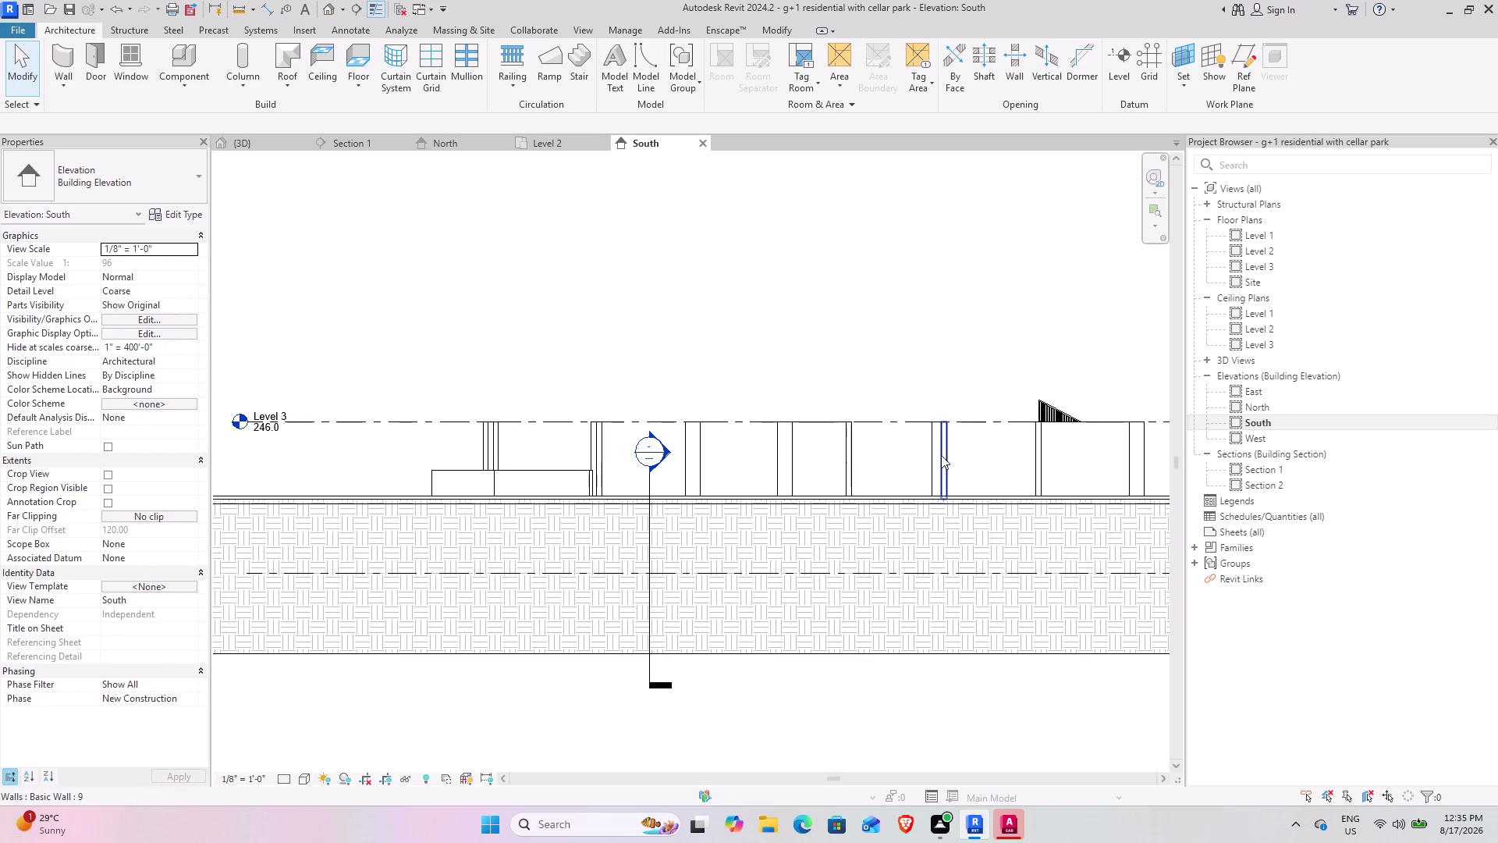
scroll(down, 3)
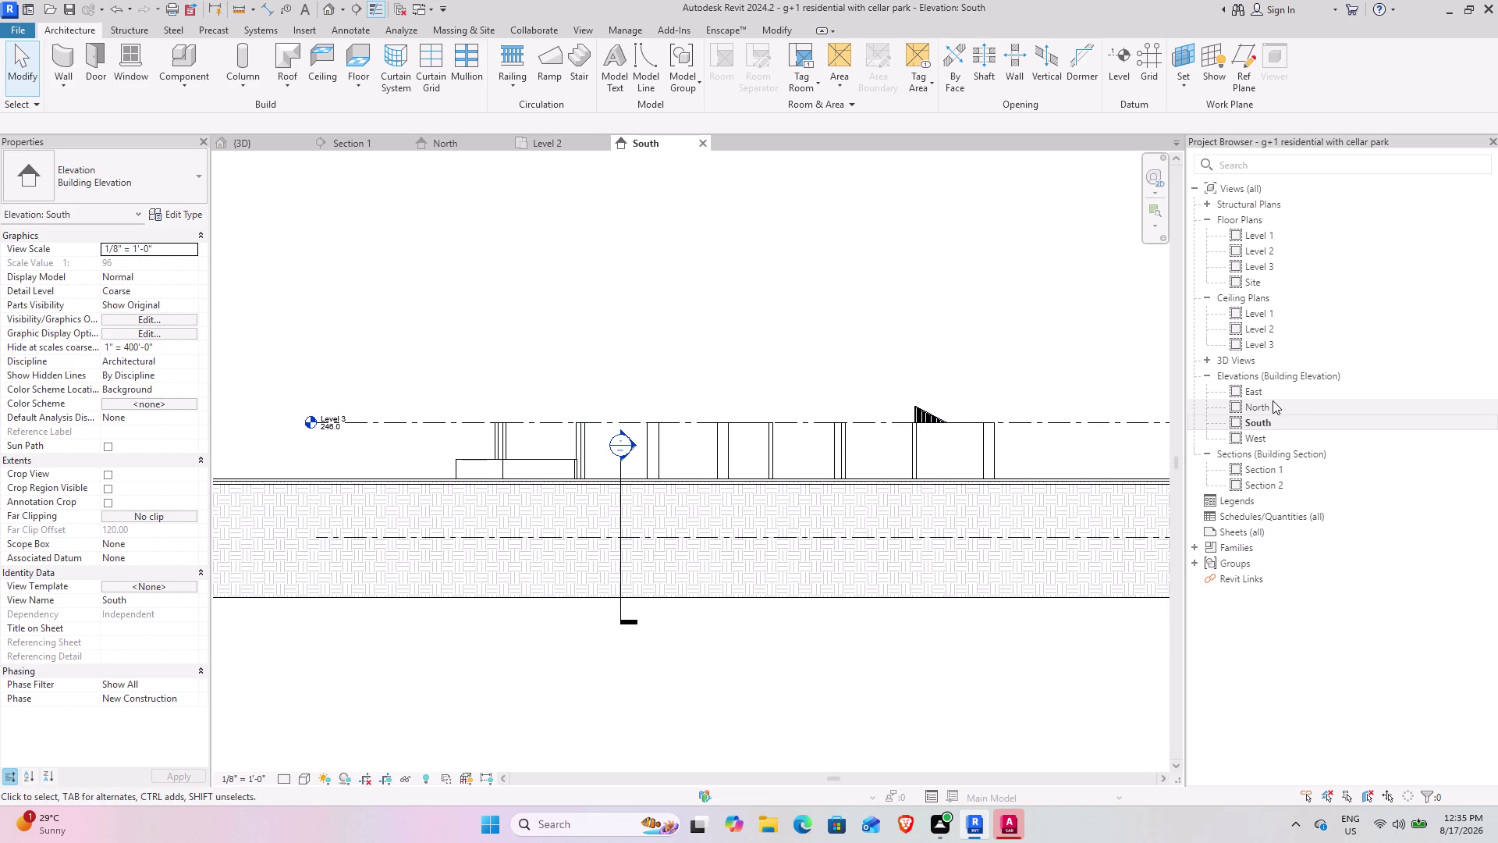
double_click(1273, 394)
scroll(up, 3)
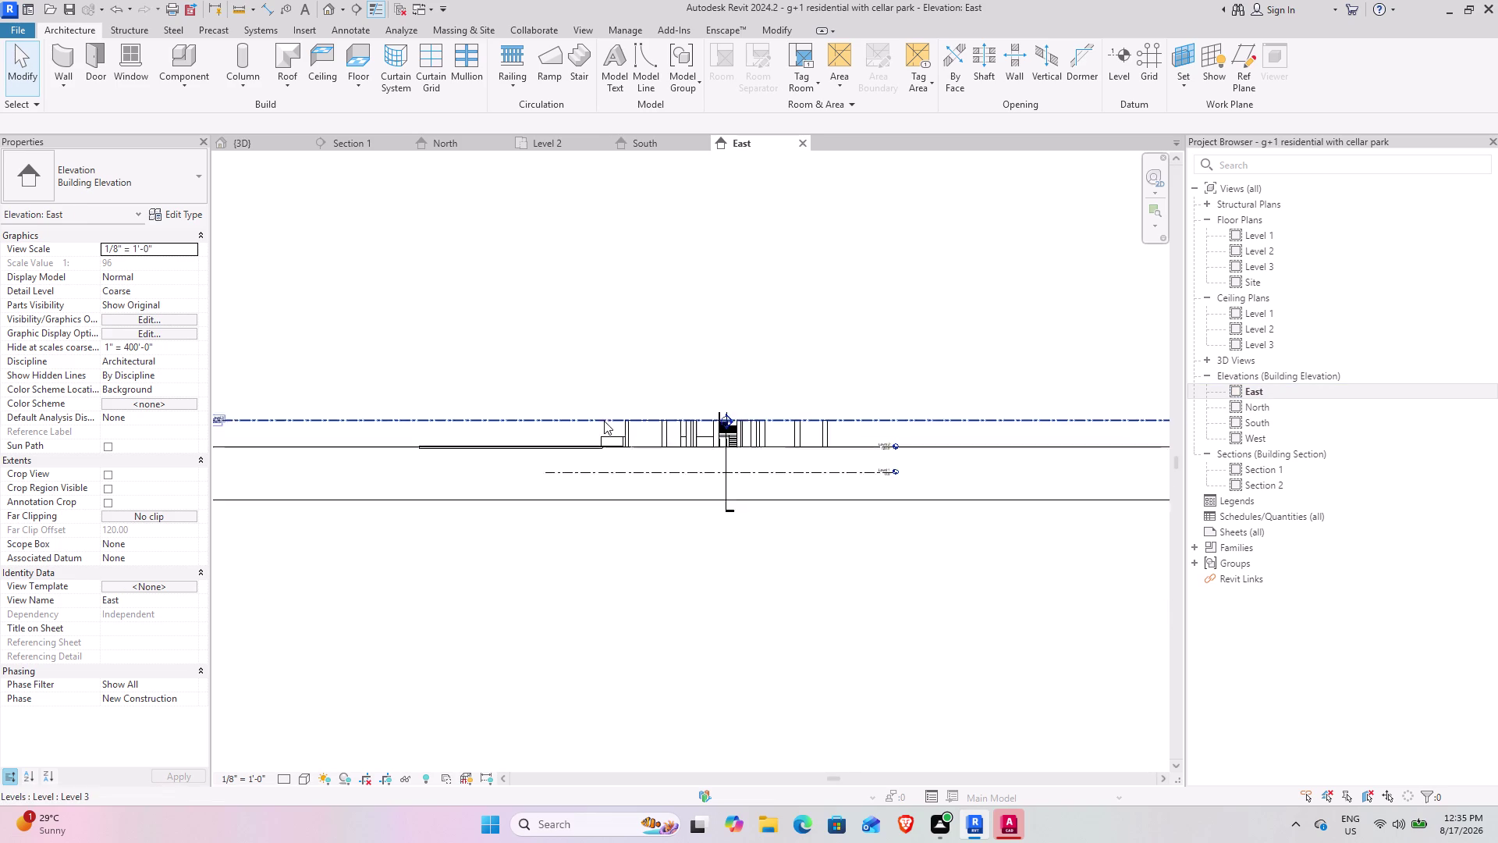
scroll(up, 3)
scroll(up, 3)
middle_drag(926, 442, 574, 506)
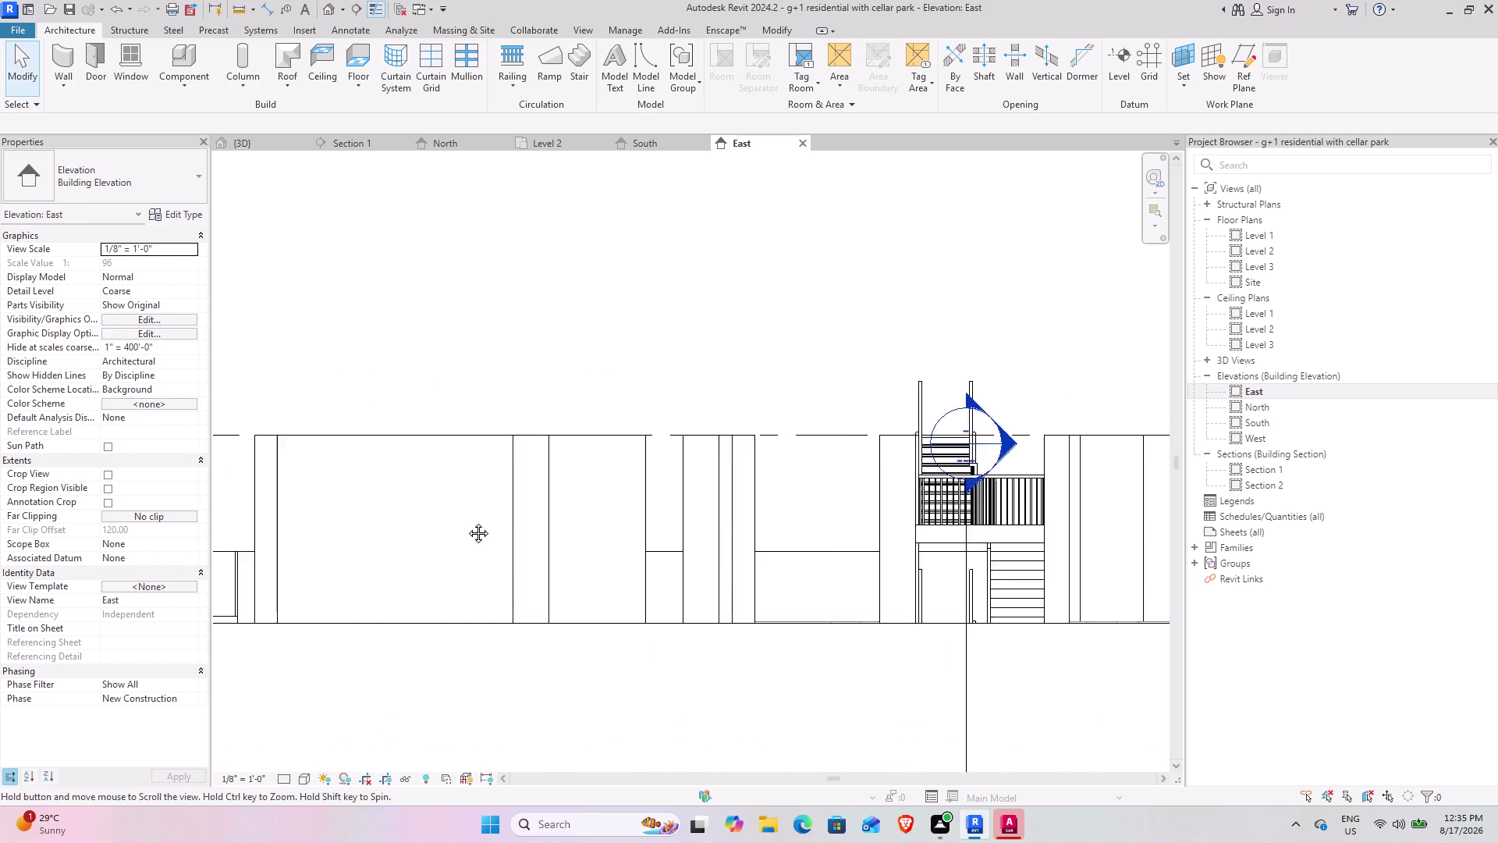
middle_drag(574, 506, 429, 525)
middle_drag(1010, 502, 583, 468)
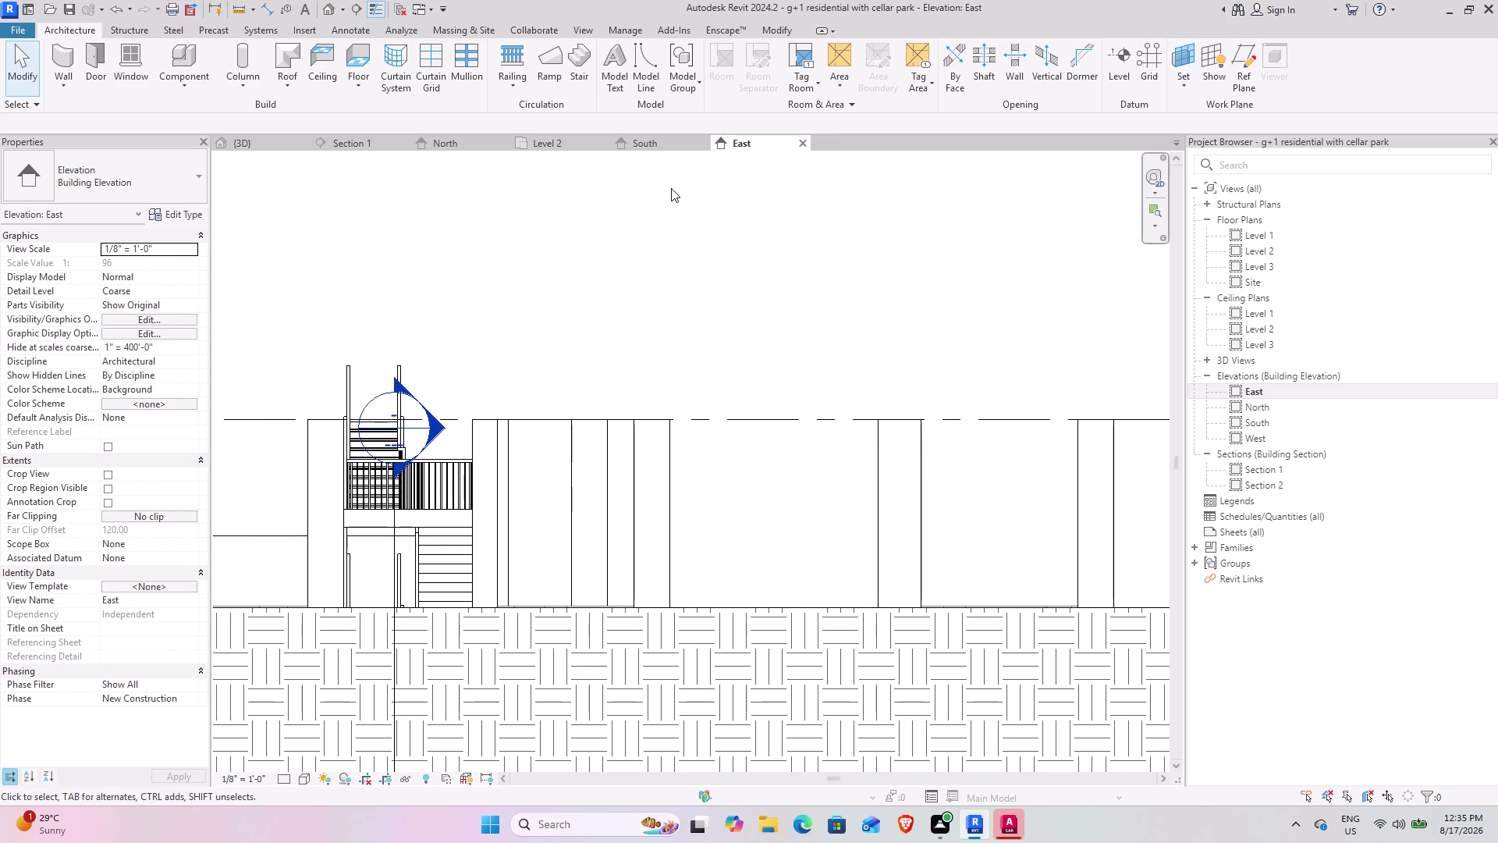
Close the East and South elevations and return to the Level 2 plan.
click(801, 142)
click(700, 140)
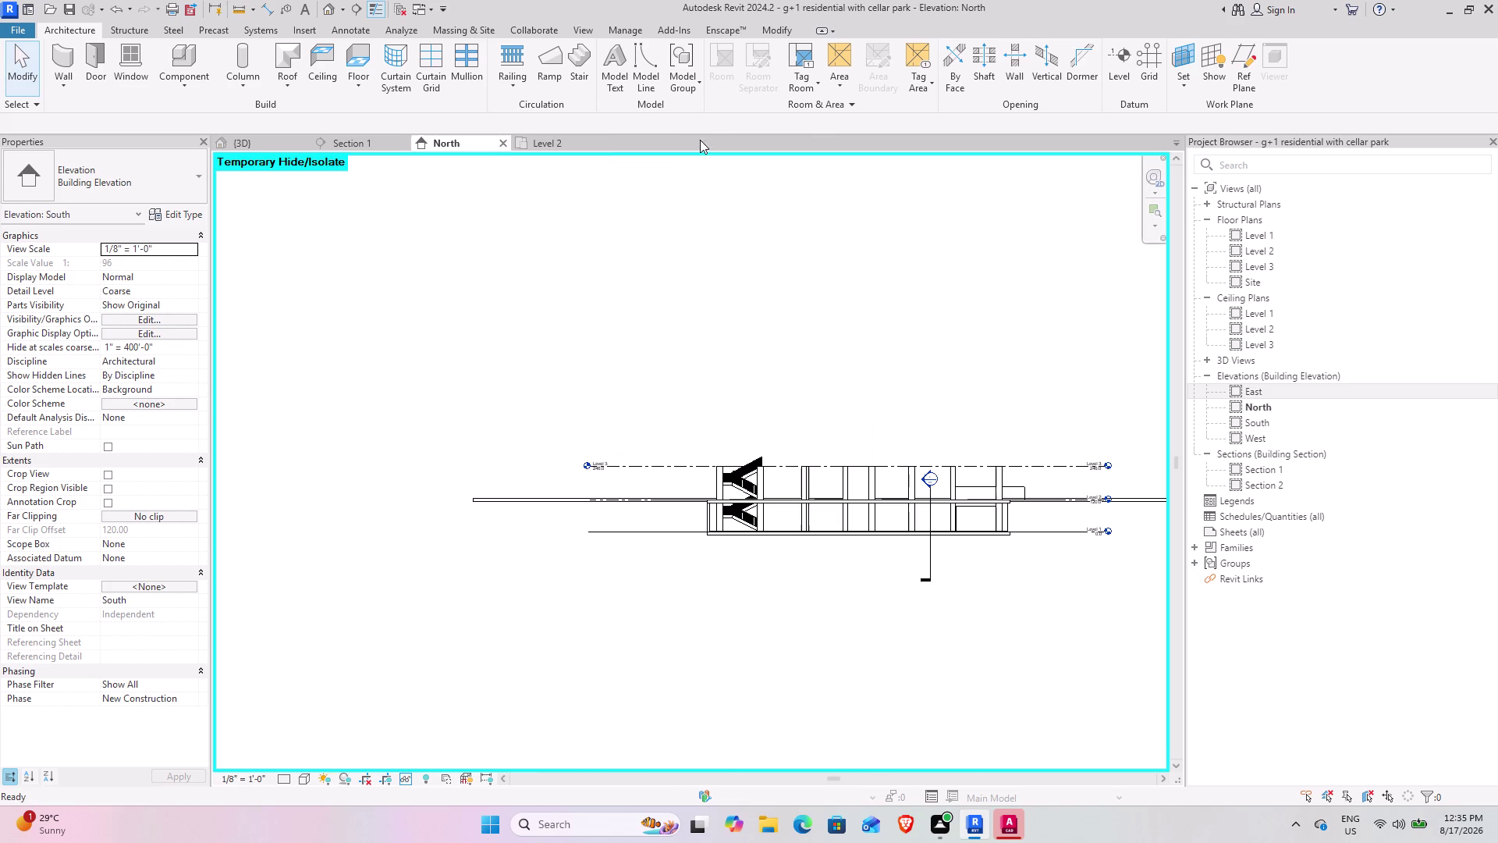
click(545, 137)
scroll(down, 3)
middle_drag(812, 465, 764, 458)
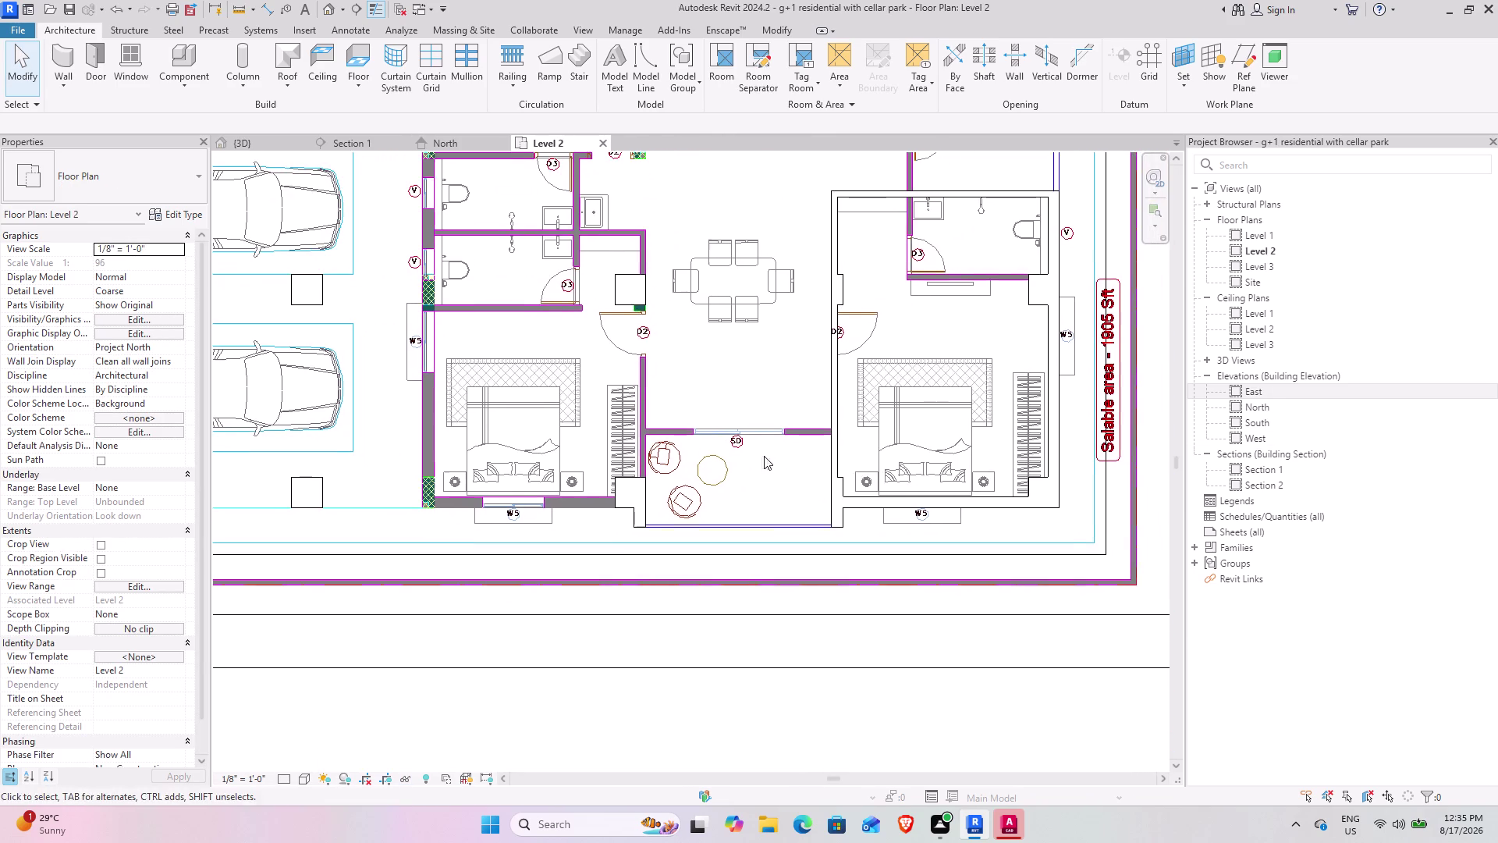
scroll(up, 3)
scroll(up, 3)
scroll(up, 3)
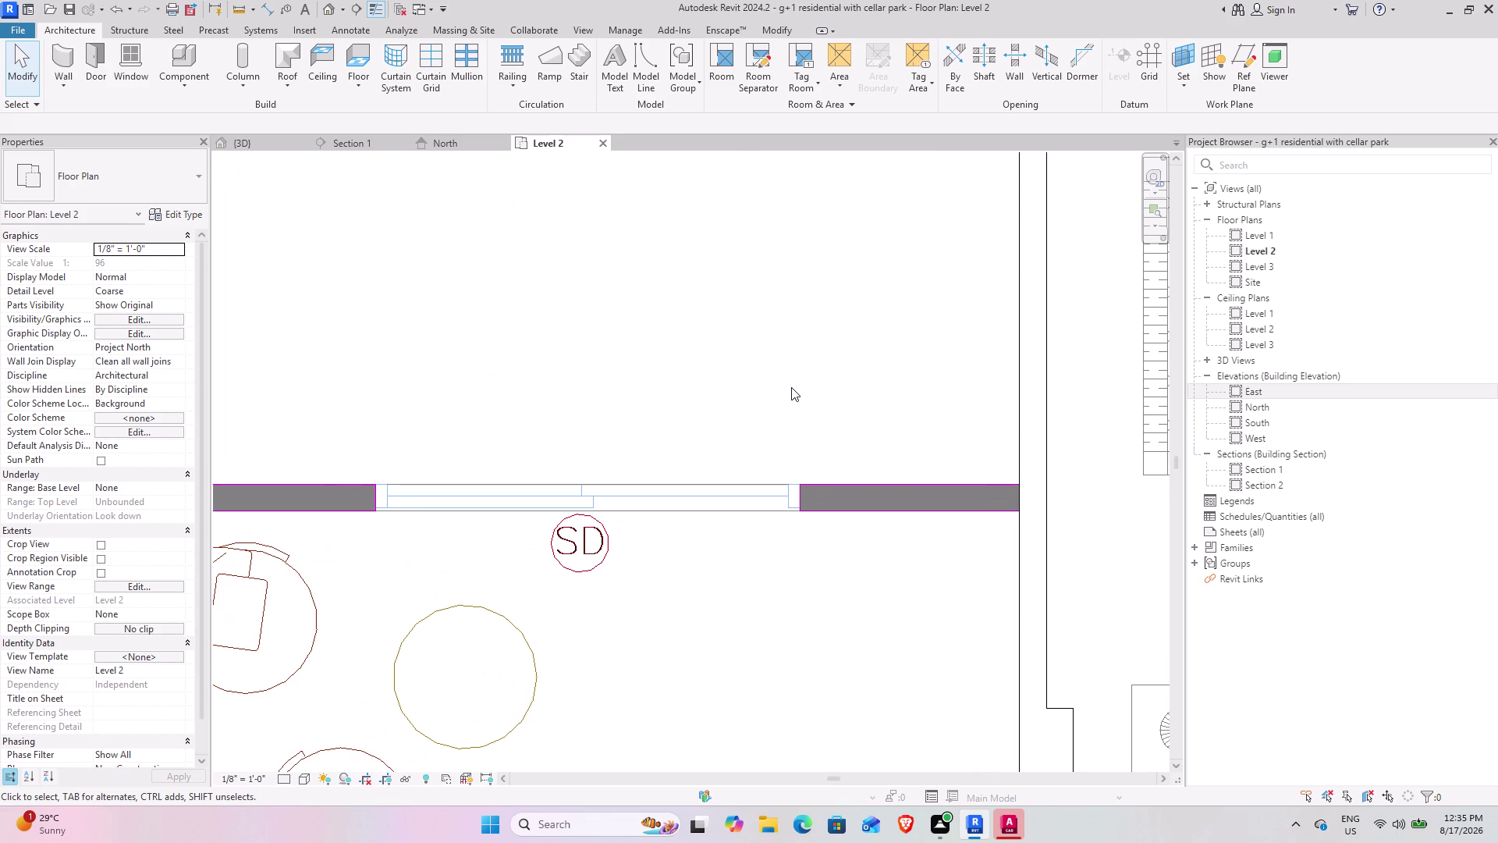
scroll(down, 3)
middle_drag(620, 386, 701, 345)
scroll(up, 3)
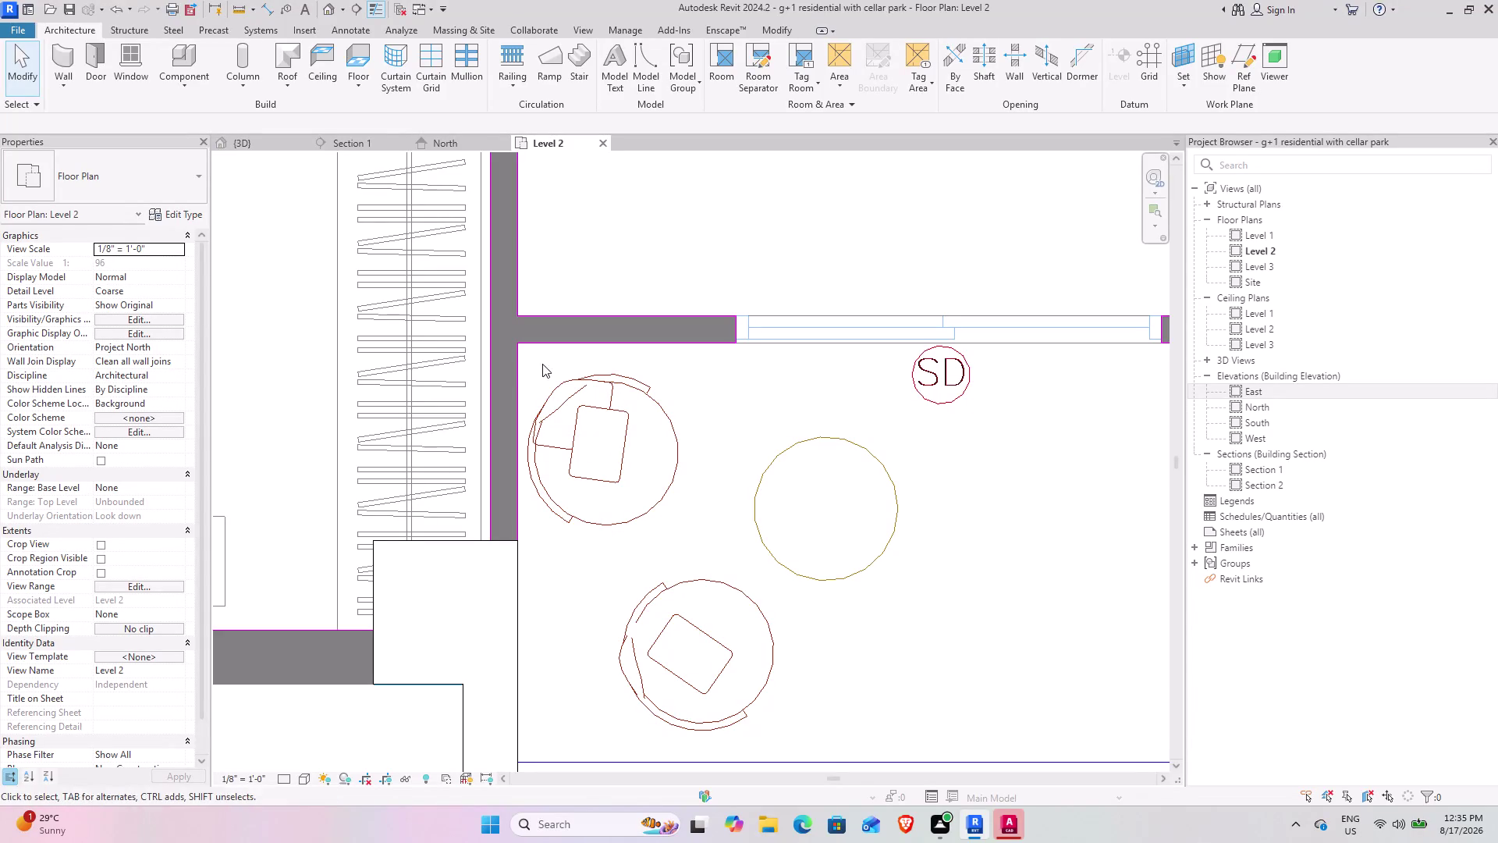
middle_drag(518, 369, 413, 494)
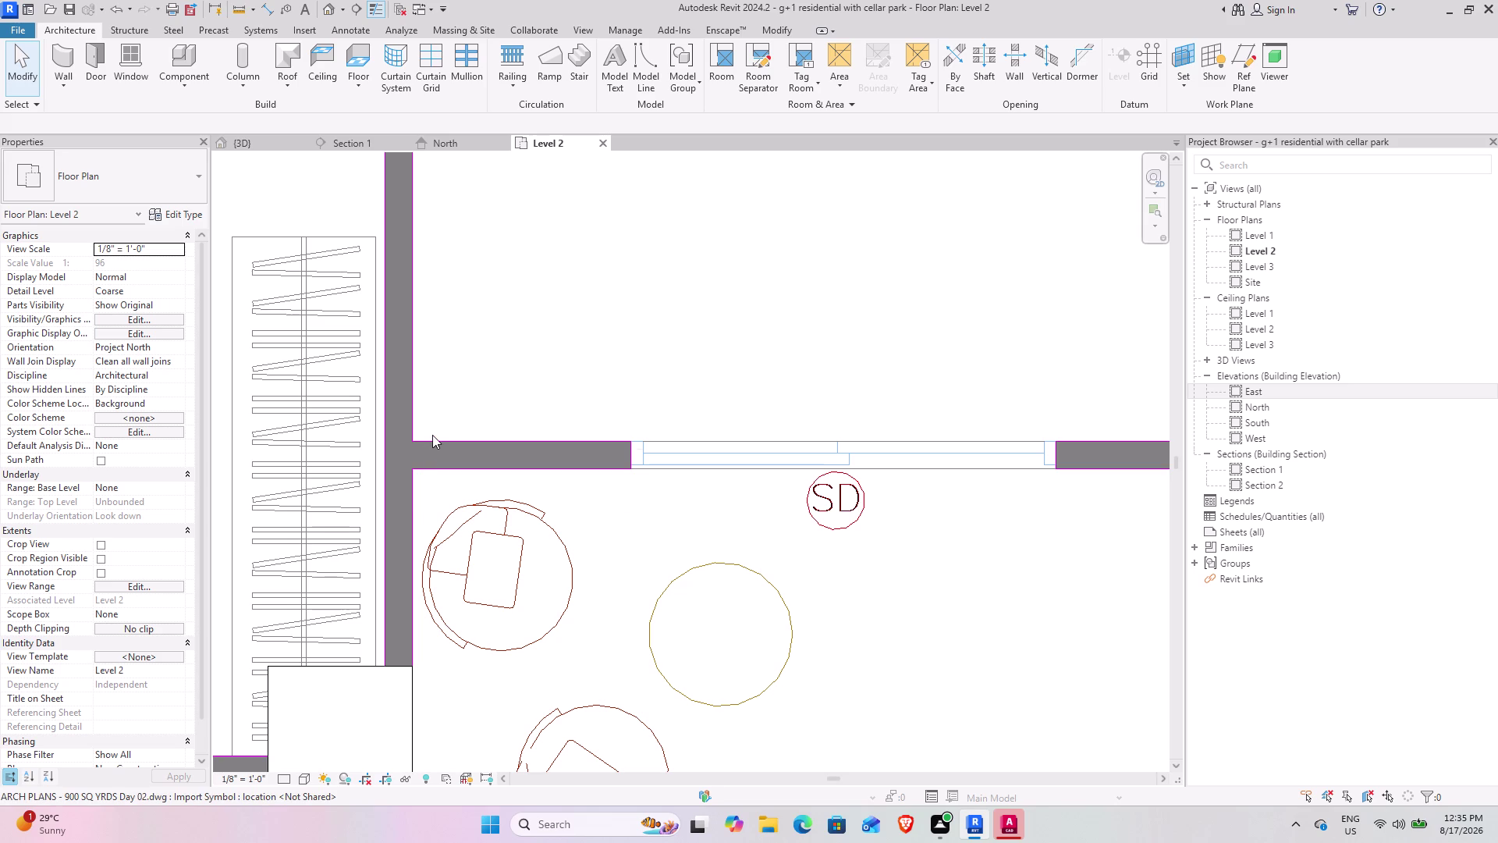
middle_drag(433, 395, 426, 383)
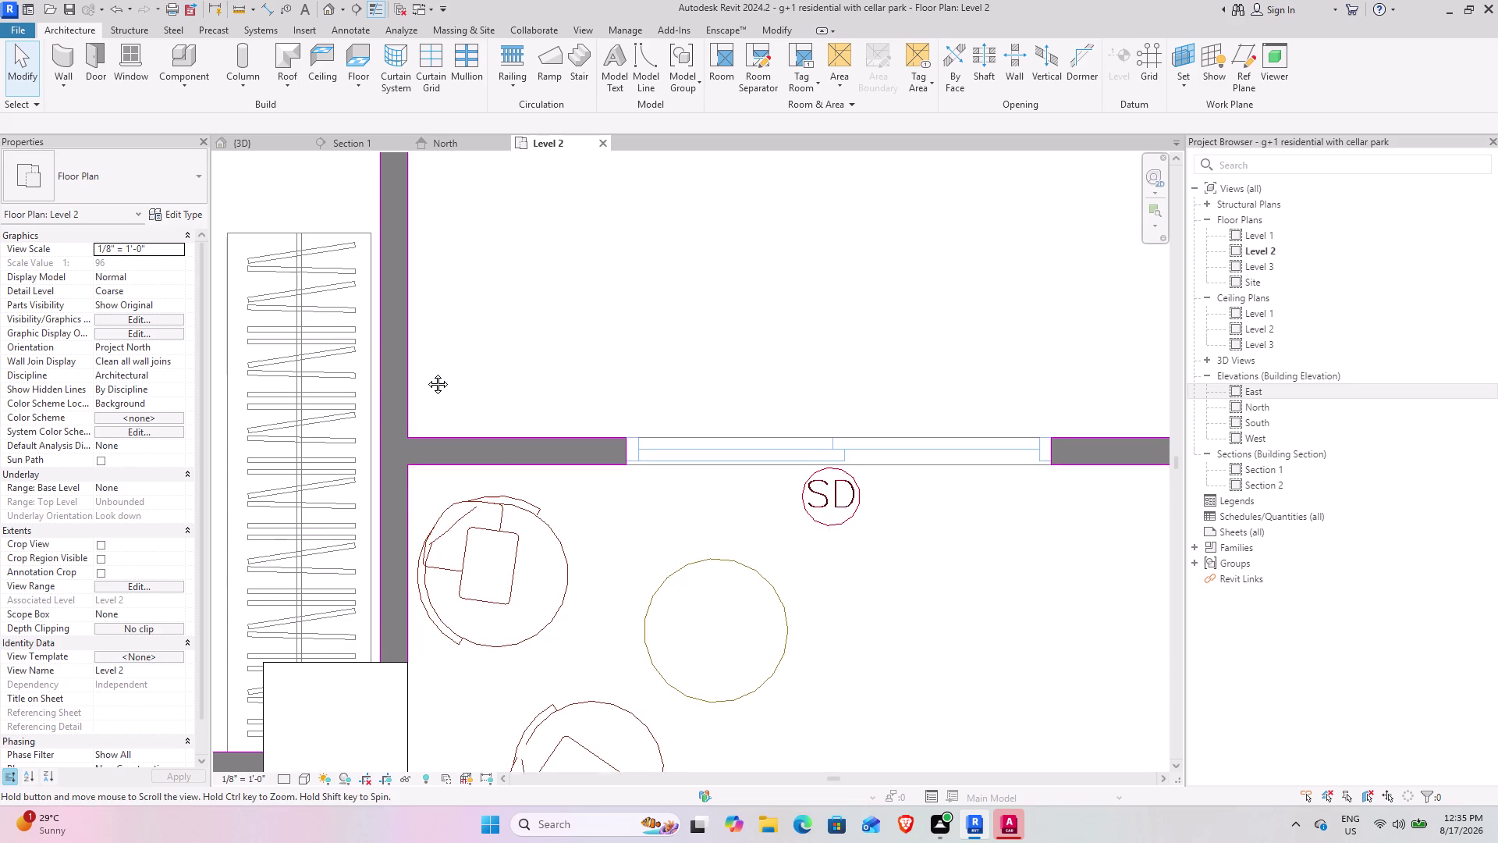
middle_drag(426, 383, 436, 319)
scroll(down, 3)
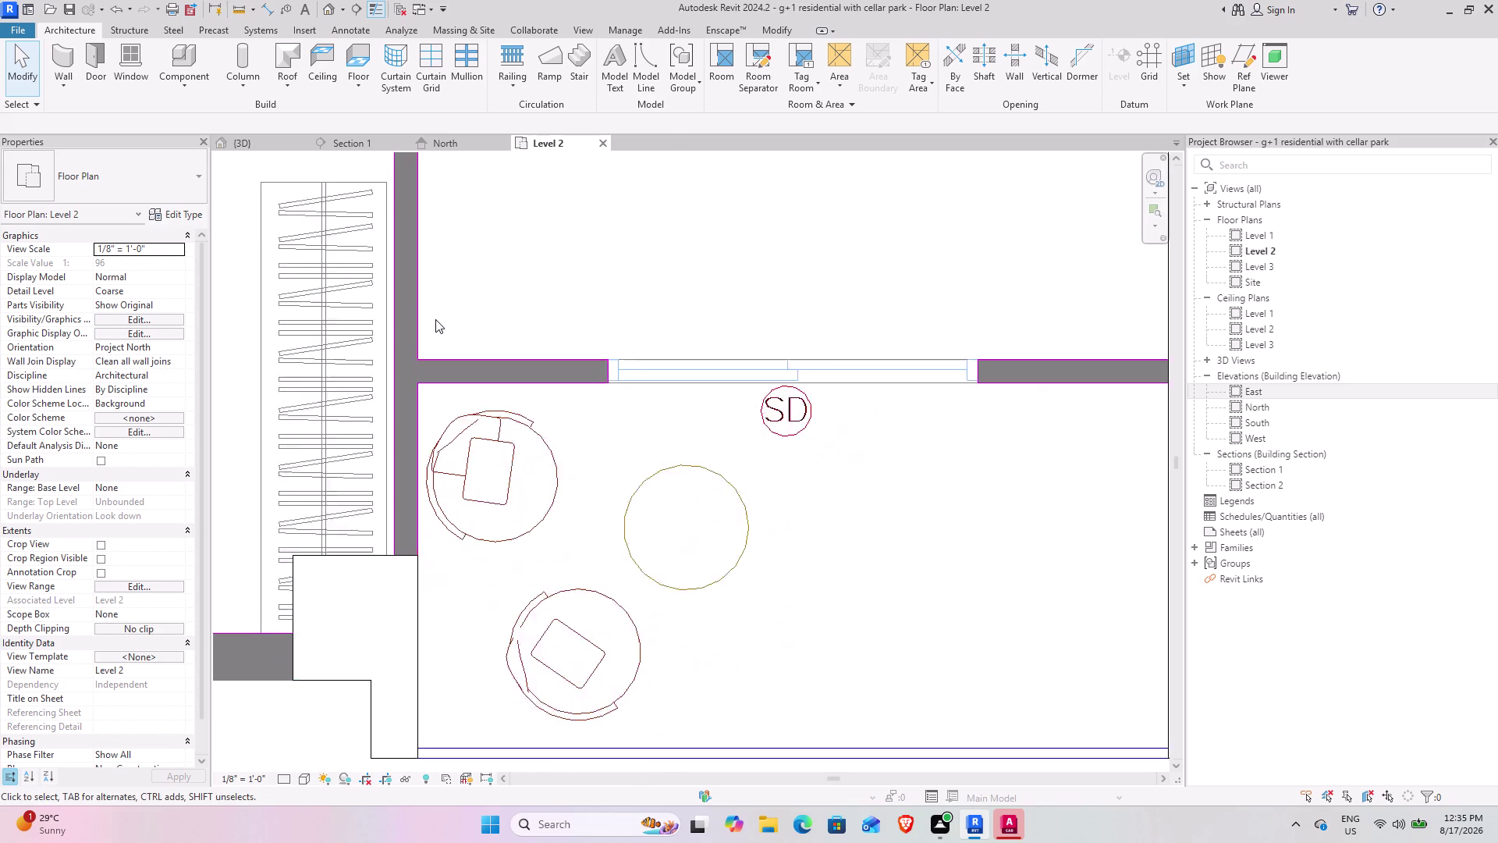
scroll(down, 3)
middle_drag(435, 319, 473, 414)
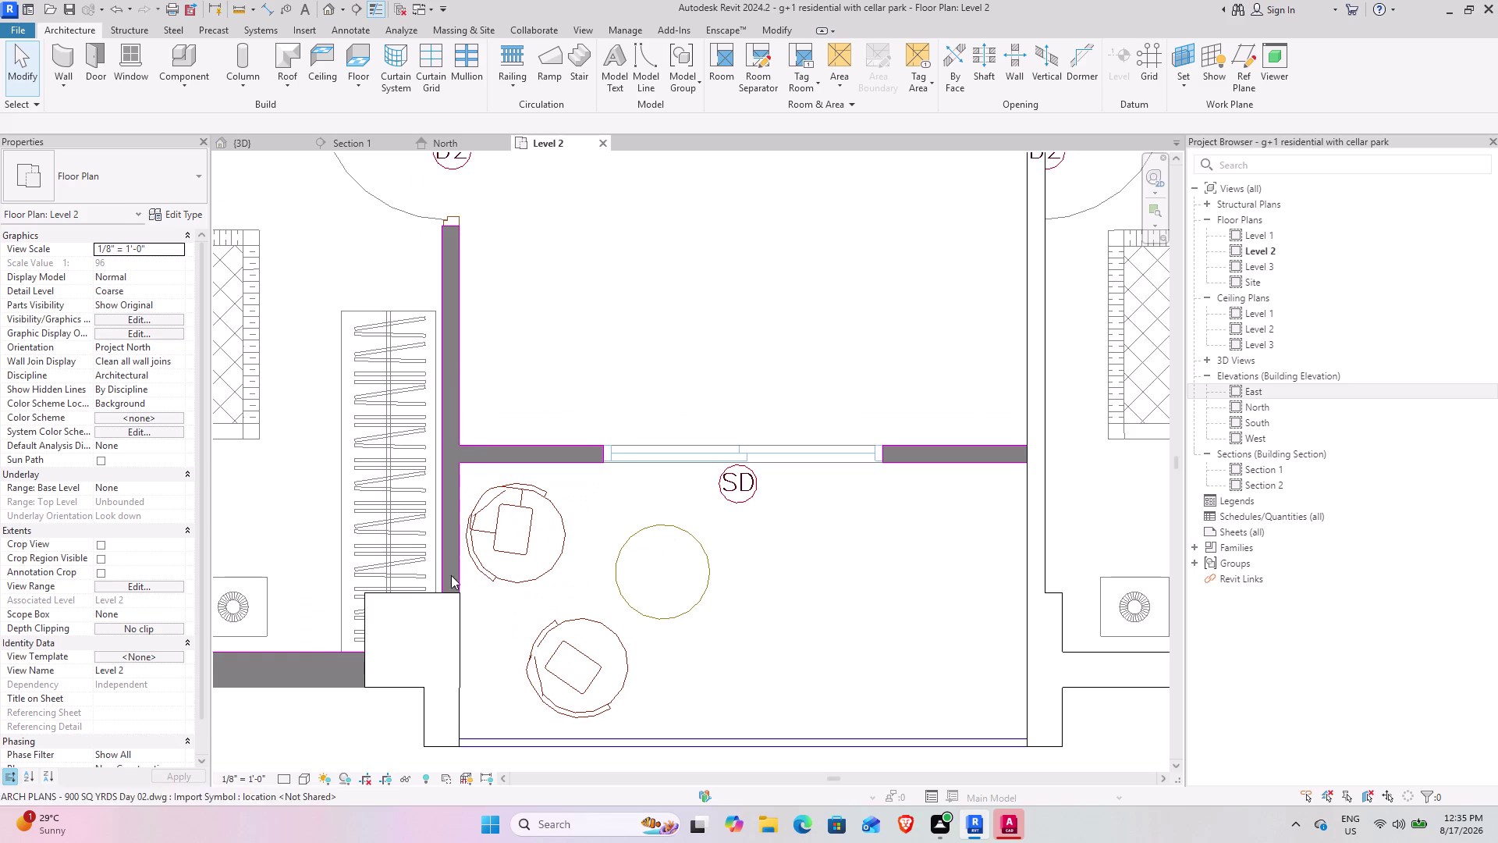
scroll(up, 3)
scroll(down, 3)
middle_drag(522, 402, 602, 500)
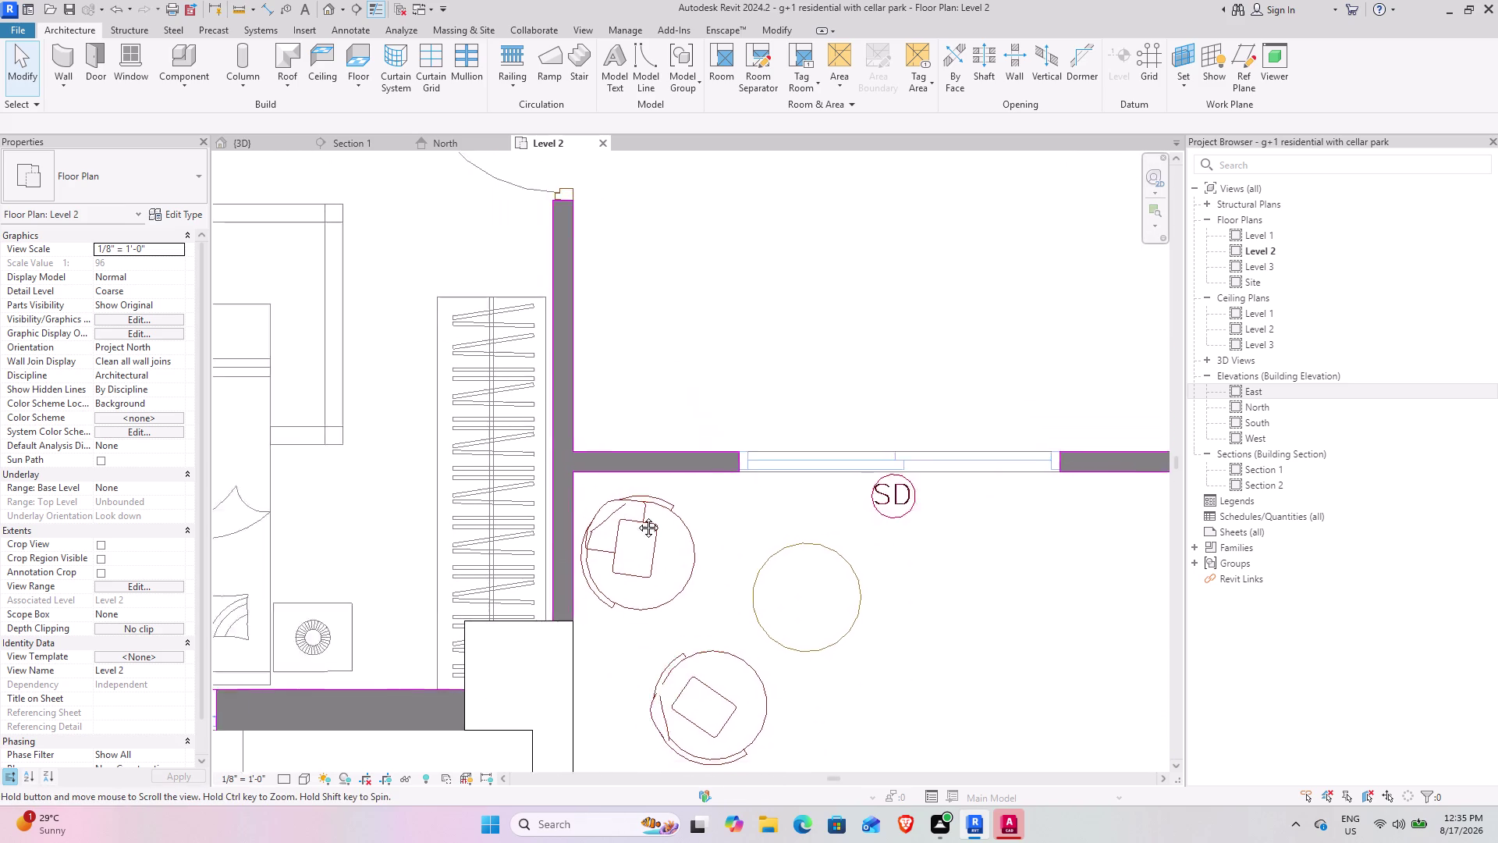
middle_drag(602, 500, 653, 480)
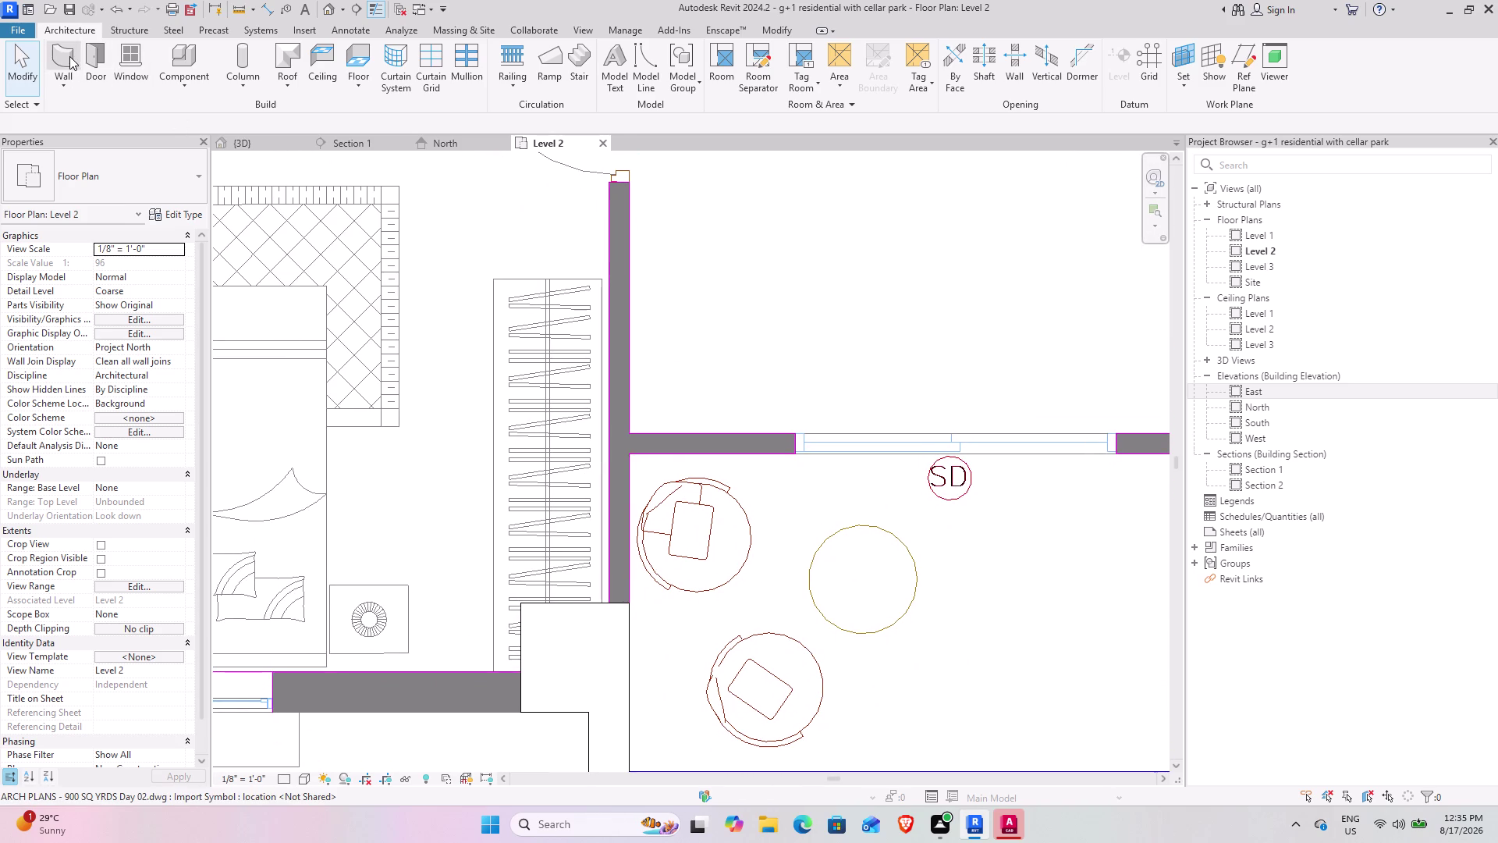
Start the Wall tool with the 4.5-inch wall type selected.
click(69, 56)
click(133, 180)
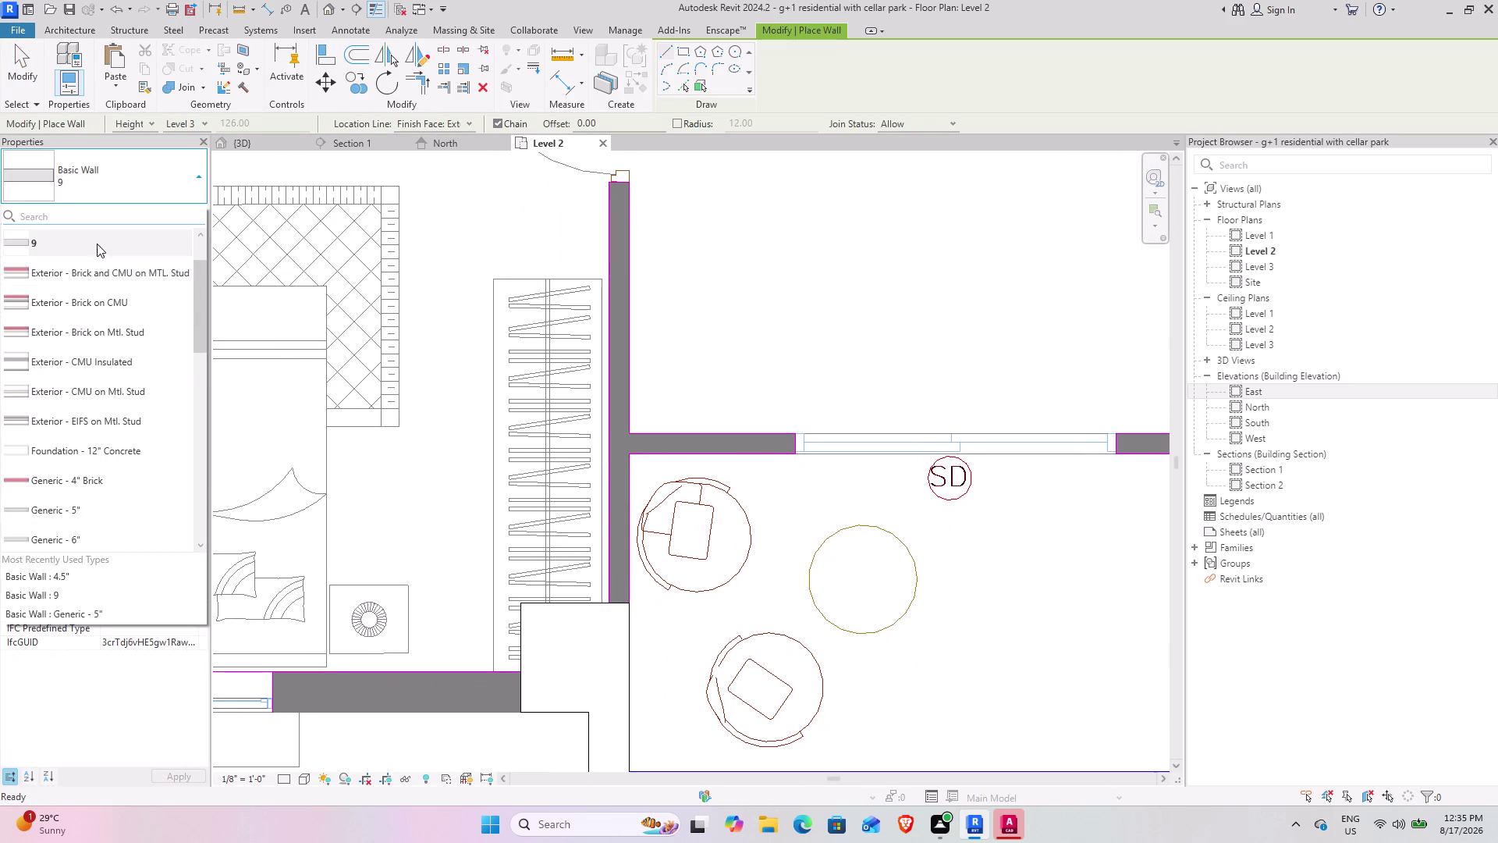
scroll(up, 3)
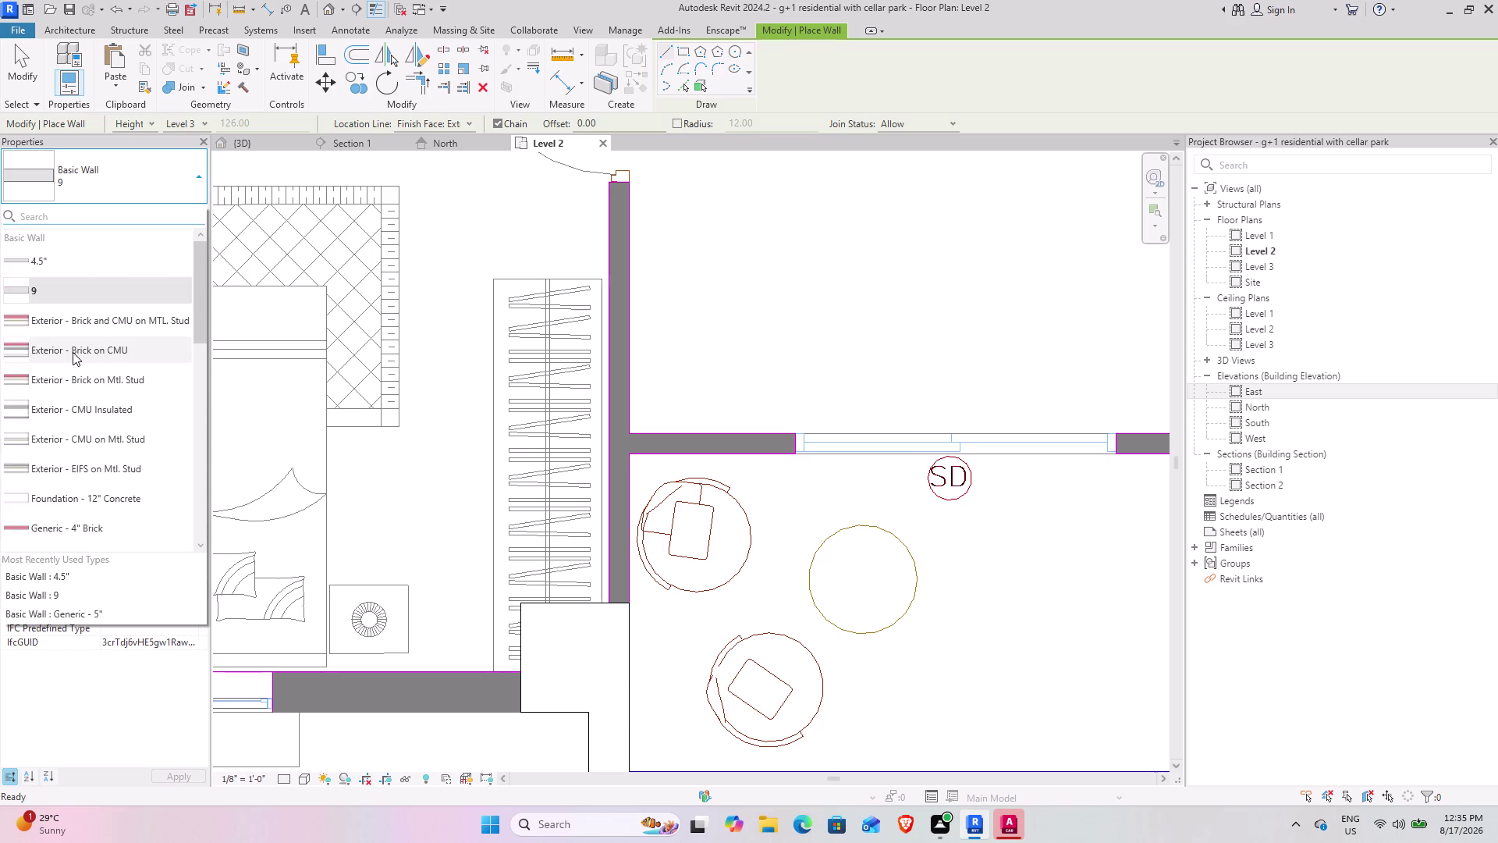
click(77, 256)
scroll(up, 3)
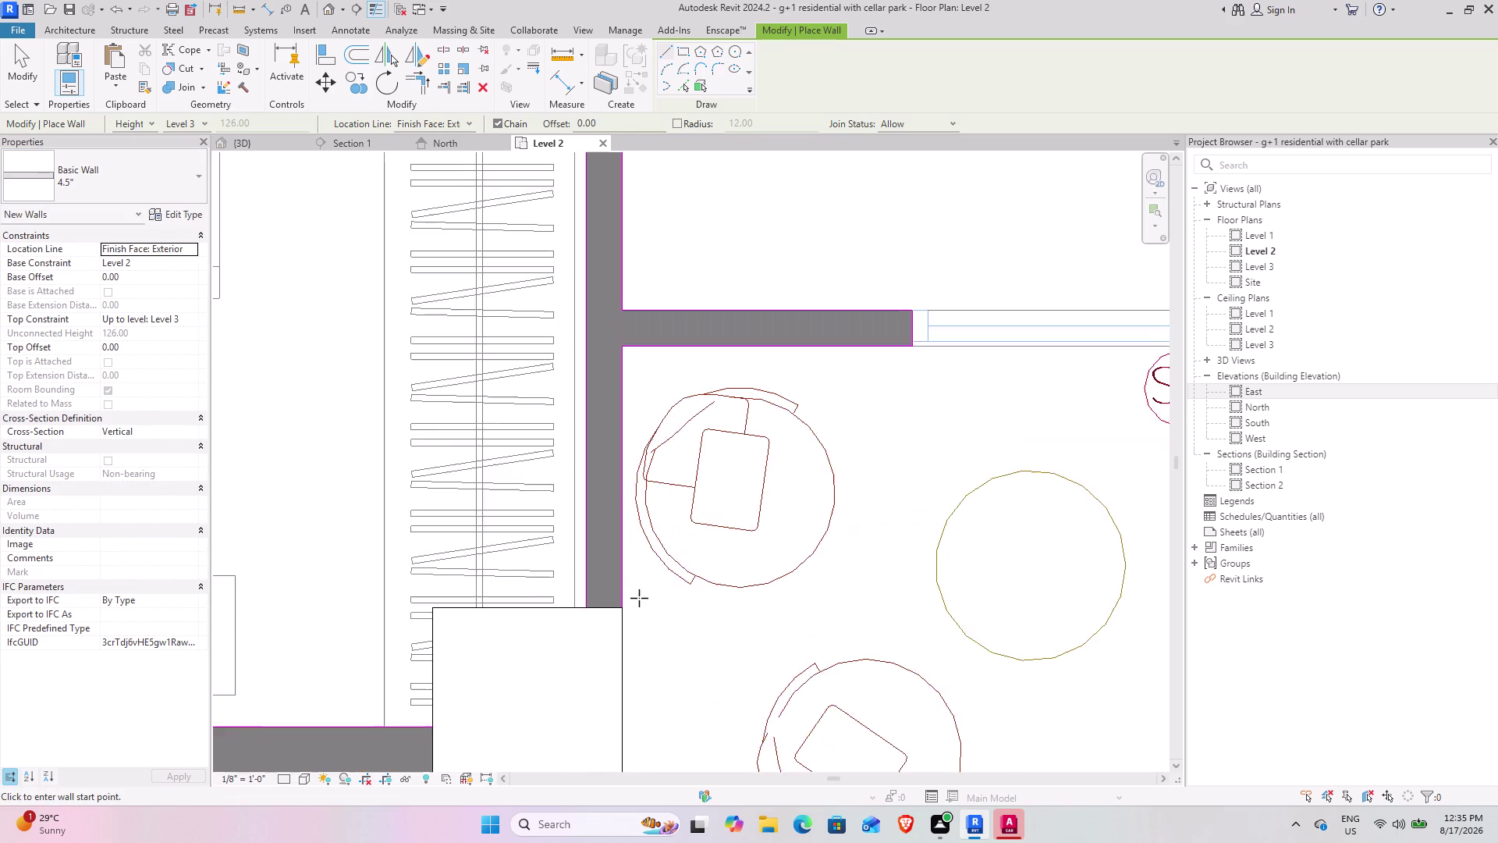
scroll(up, 3)
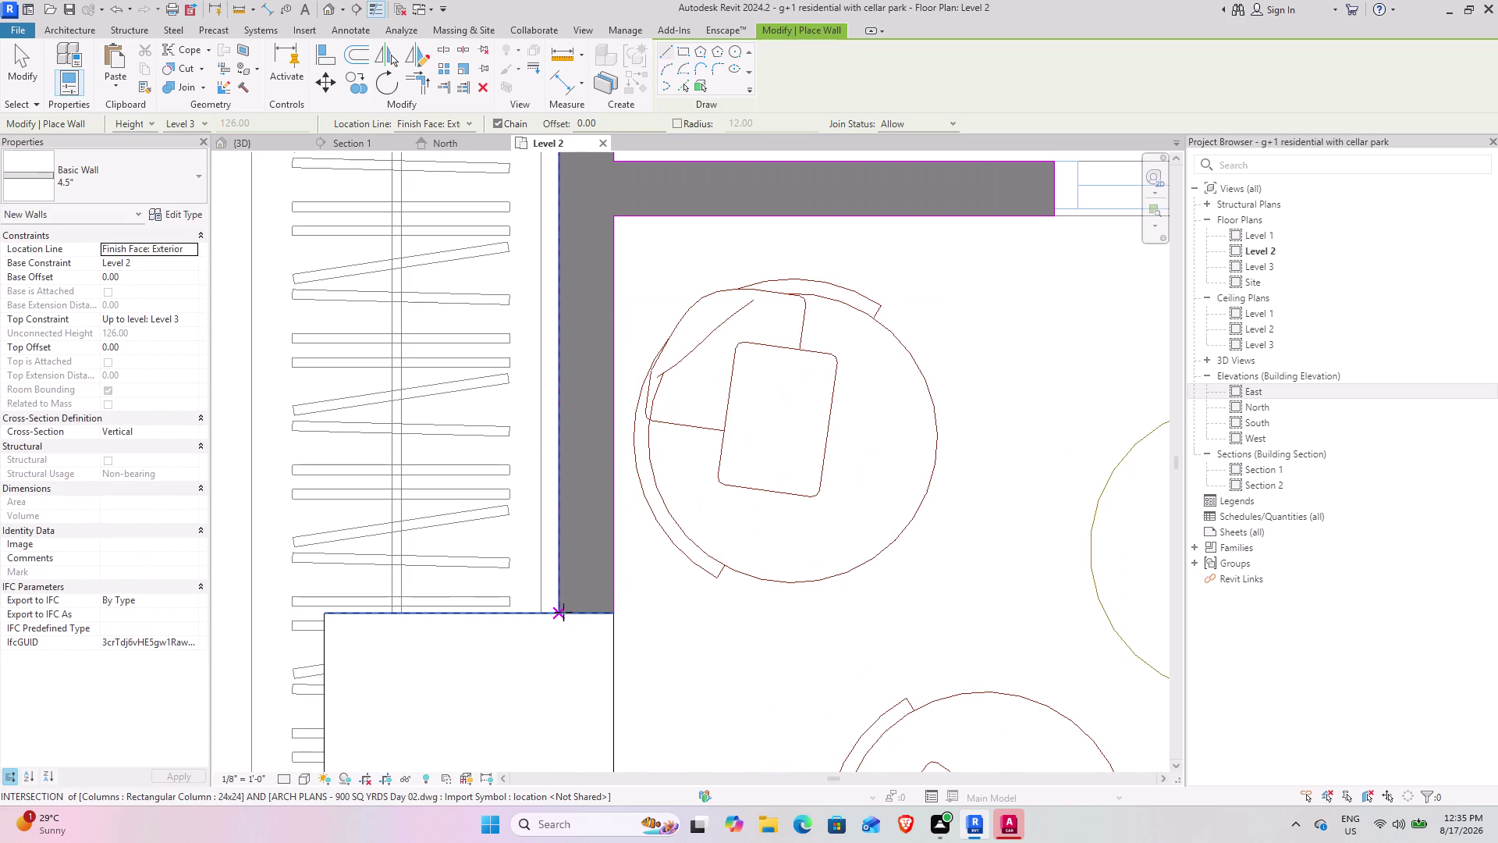
Draw a 4.5-inch wall from the column corner to the column face near door D2.
click(562, 609)
scroll(down, 3)
middle_drag(568, 265, 568, 319)
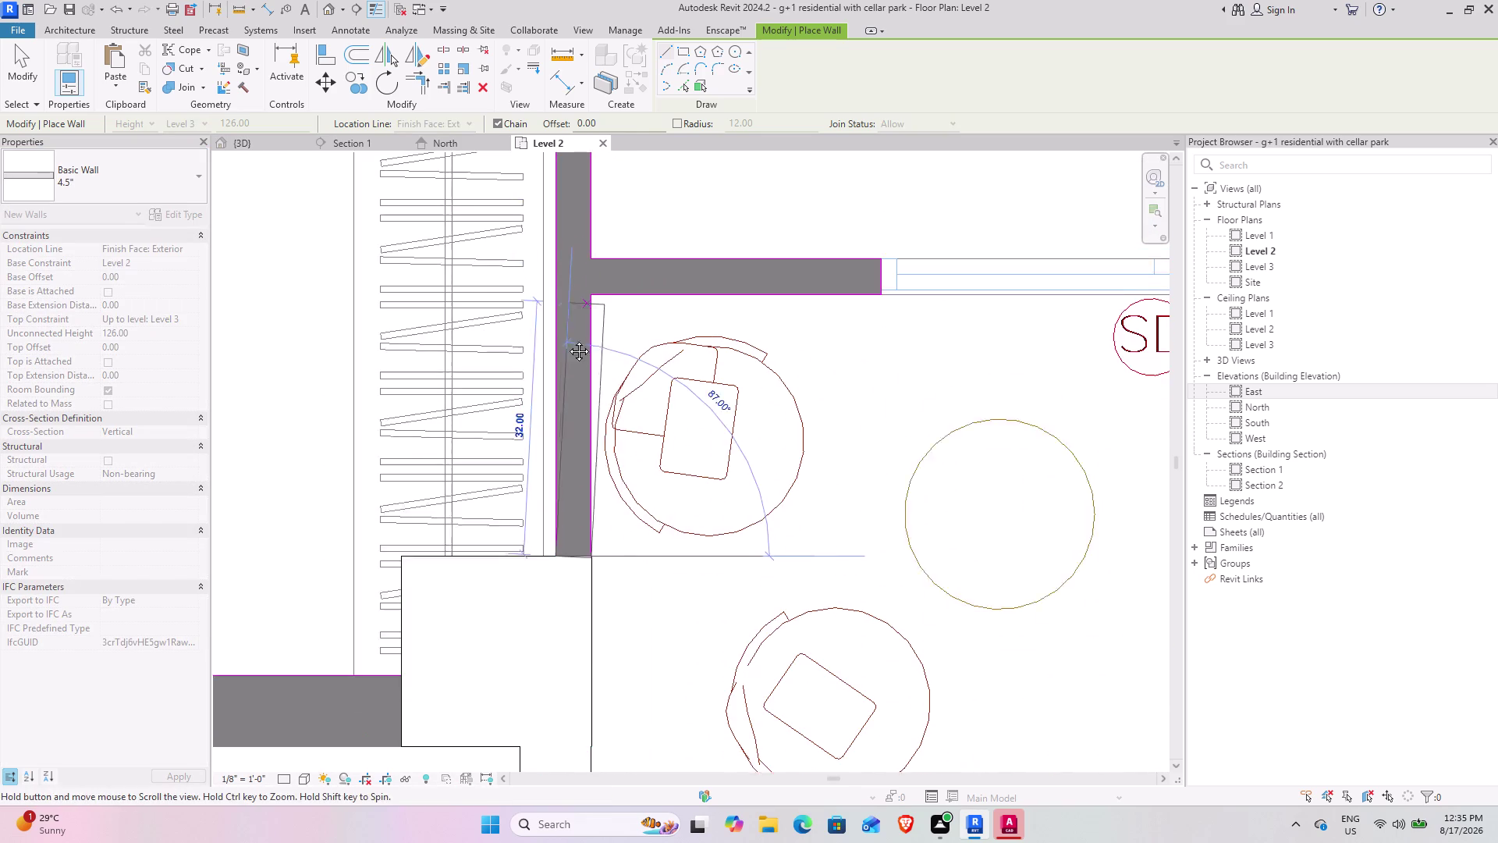
middle_drag(567, 318, 542, 650)
middle_drag(552, 212, 483, 592)
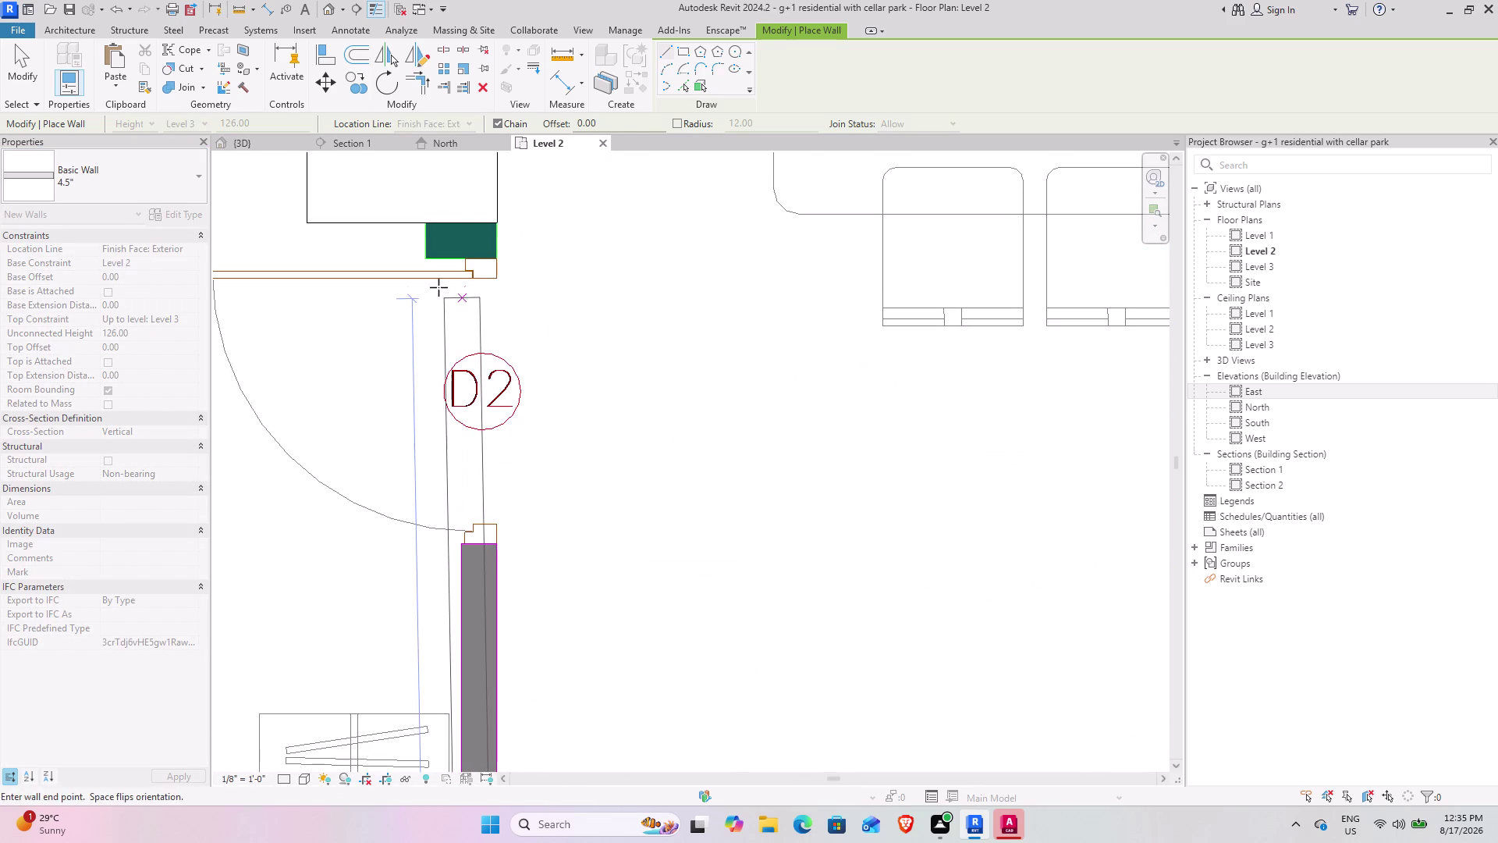
scroll(up, 3)
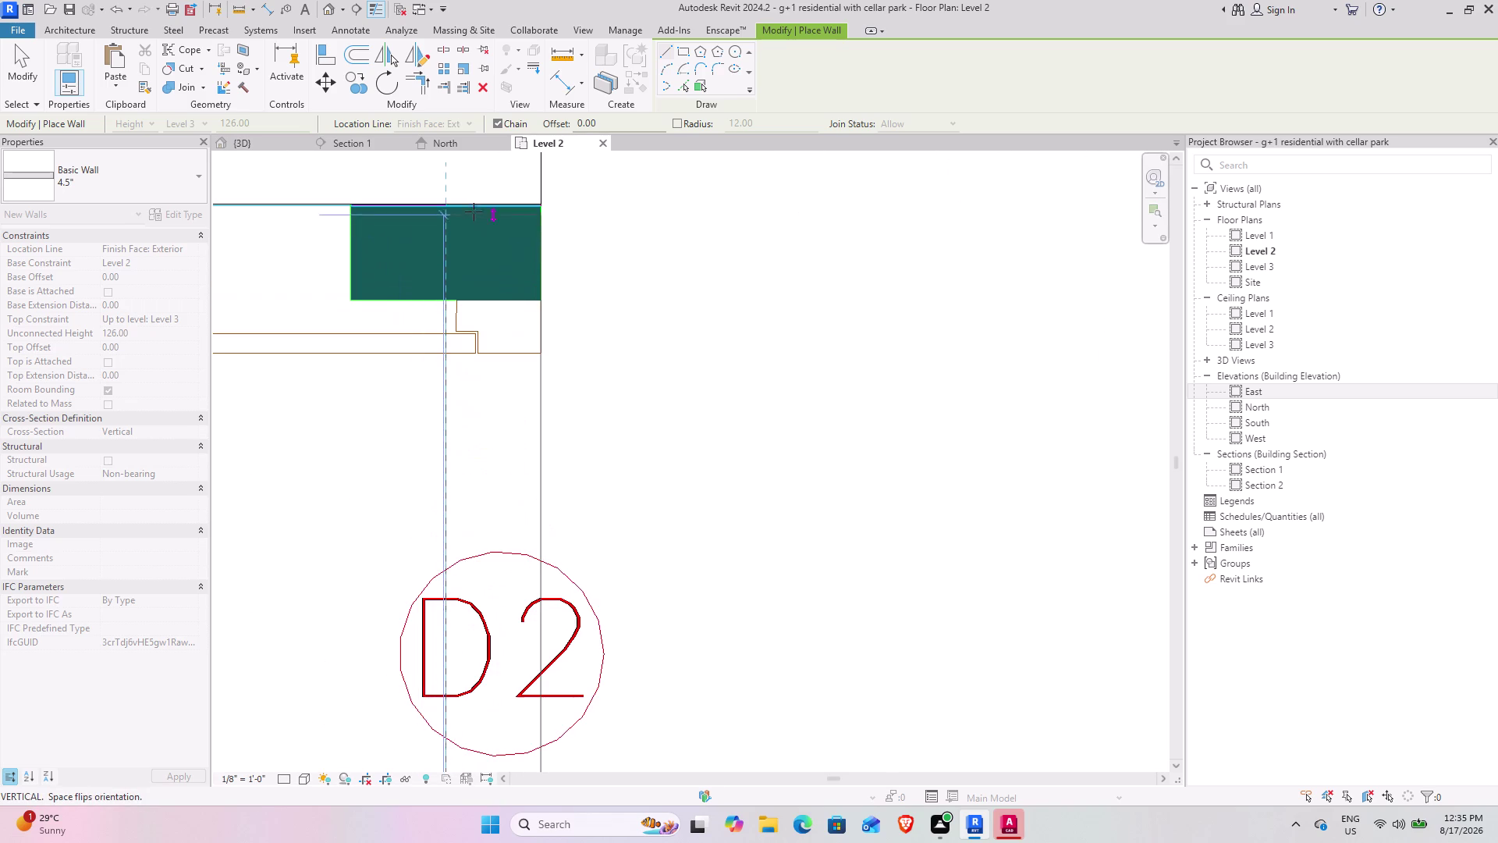
scroll(up, 3)
scroll(up, 3)
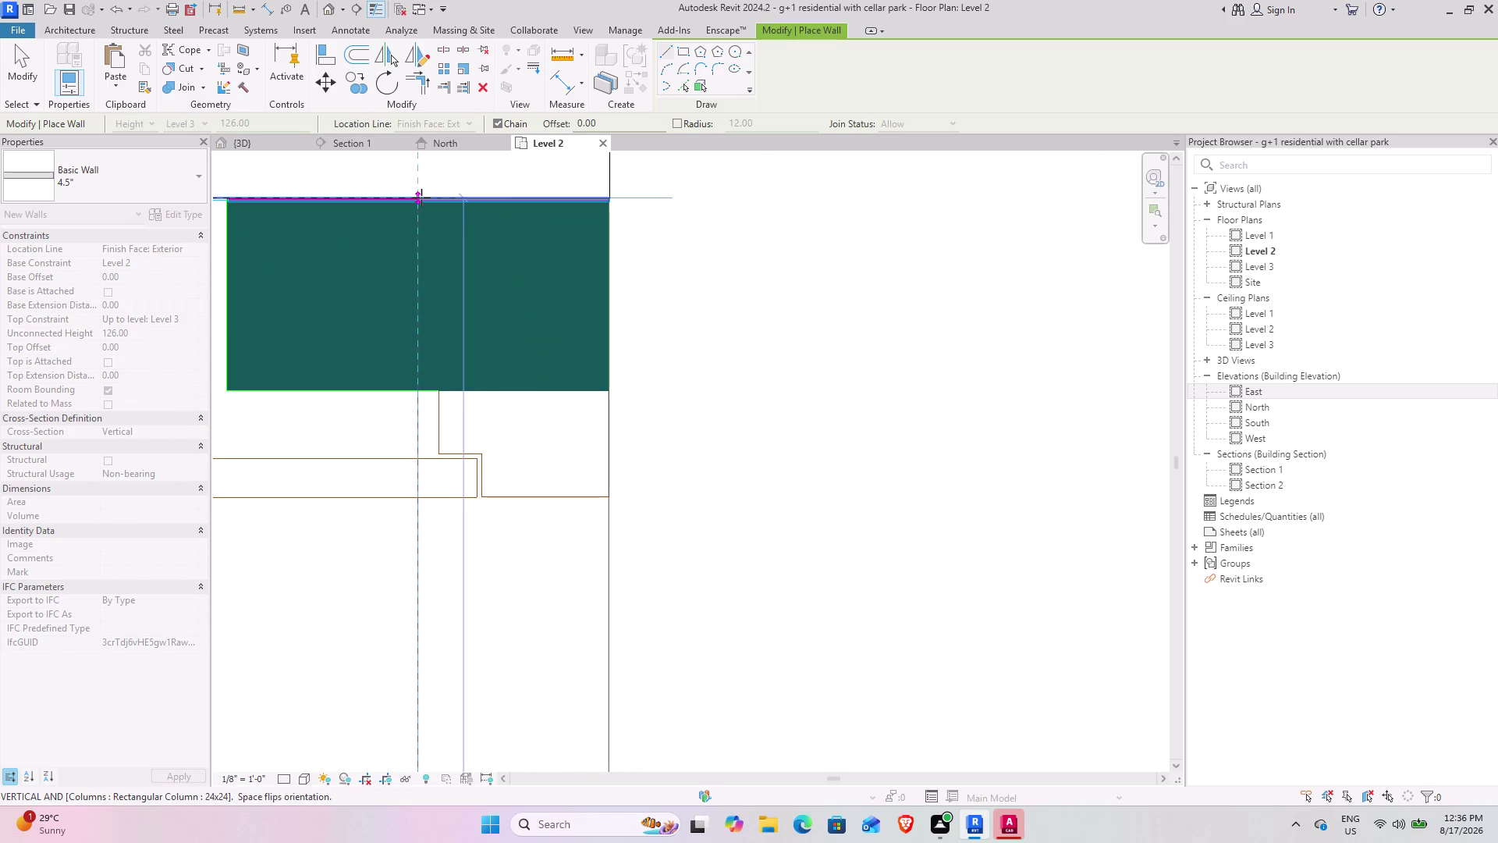
click(421, 195)
scroll(down, 3)
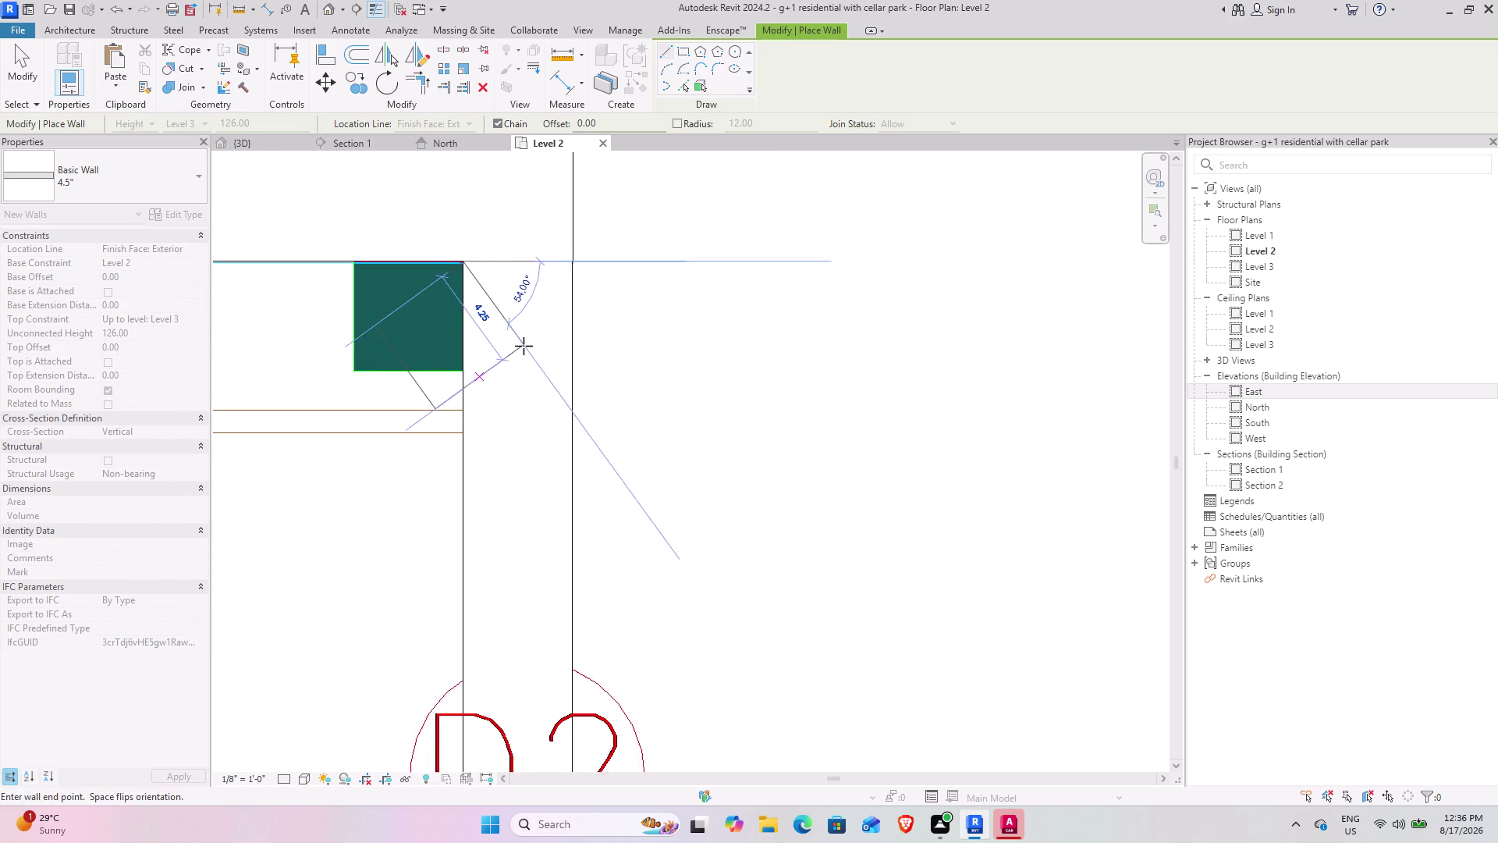
scroll(down, 3)
middle_drag(650, 488, 615, 234)
key(Escape)
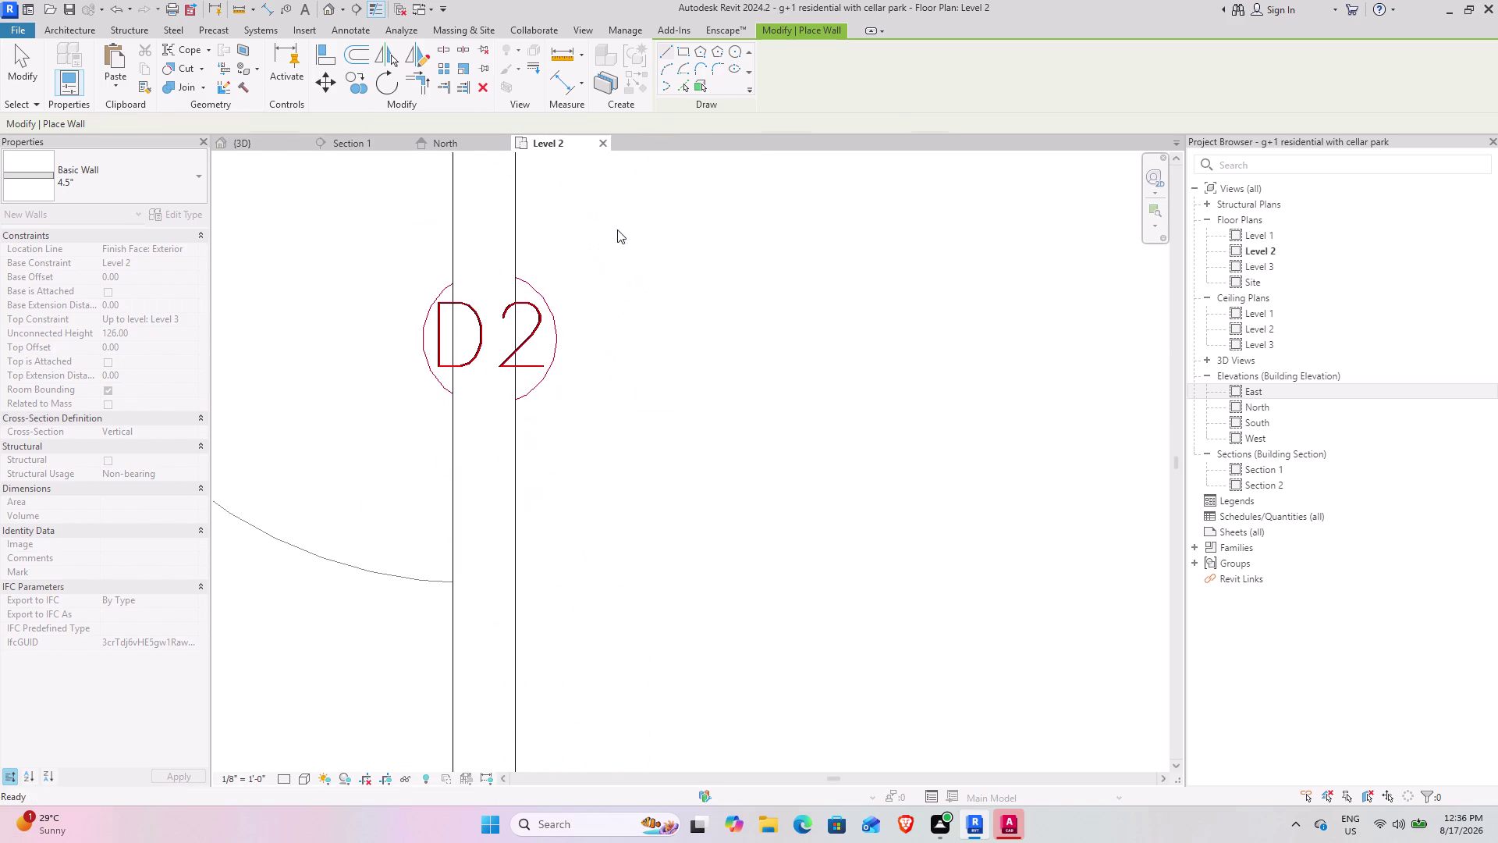
Draw a wall from the existing balcony wall's end near SD to the plan line intersection.
scroll(down, 3)
middle_drag(632, 512, 601, 269)
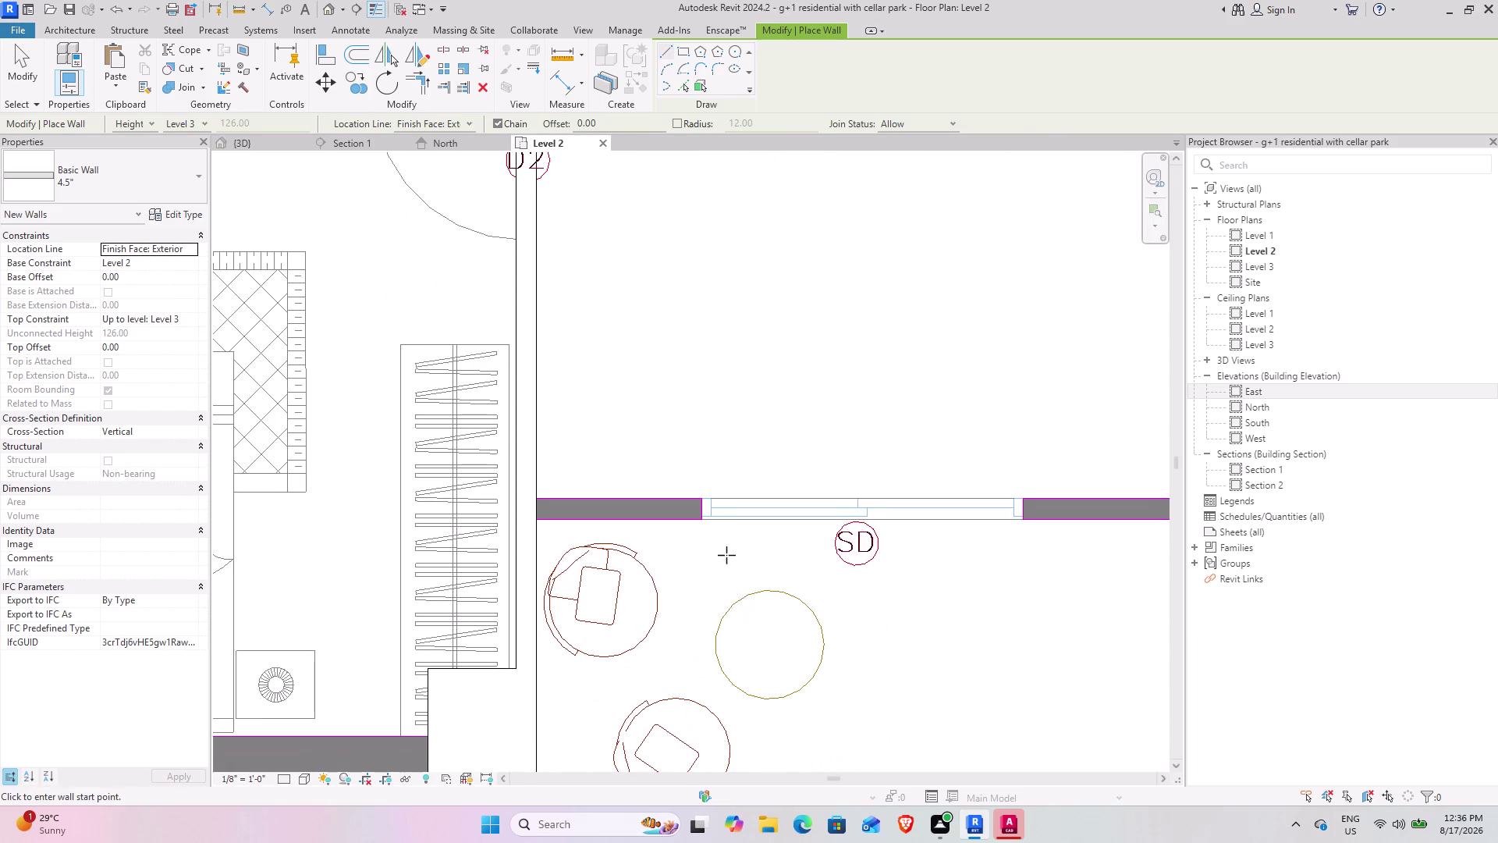
middle_drag(702, 549, 444, 567)
middle_drag(397, 531, 672, 549)
scroll(up, 3)
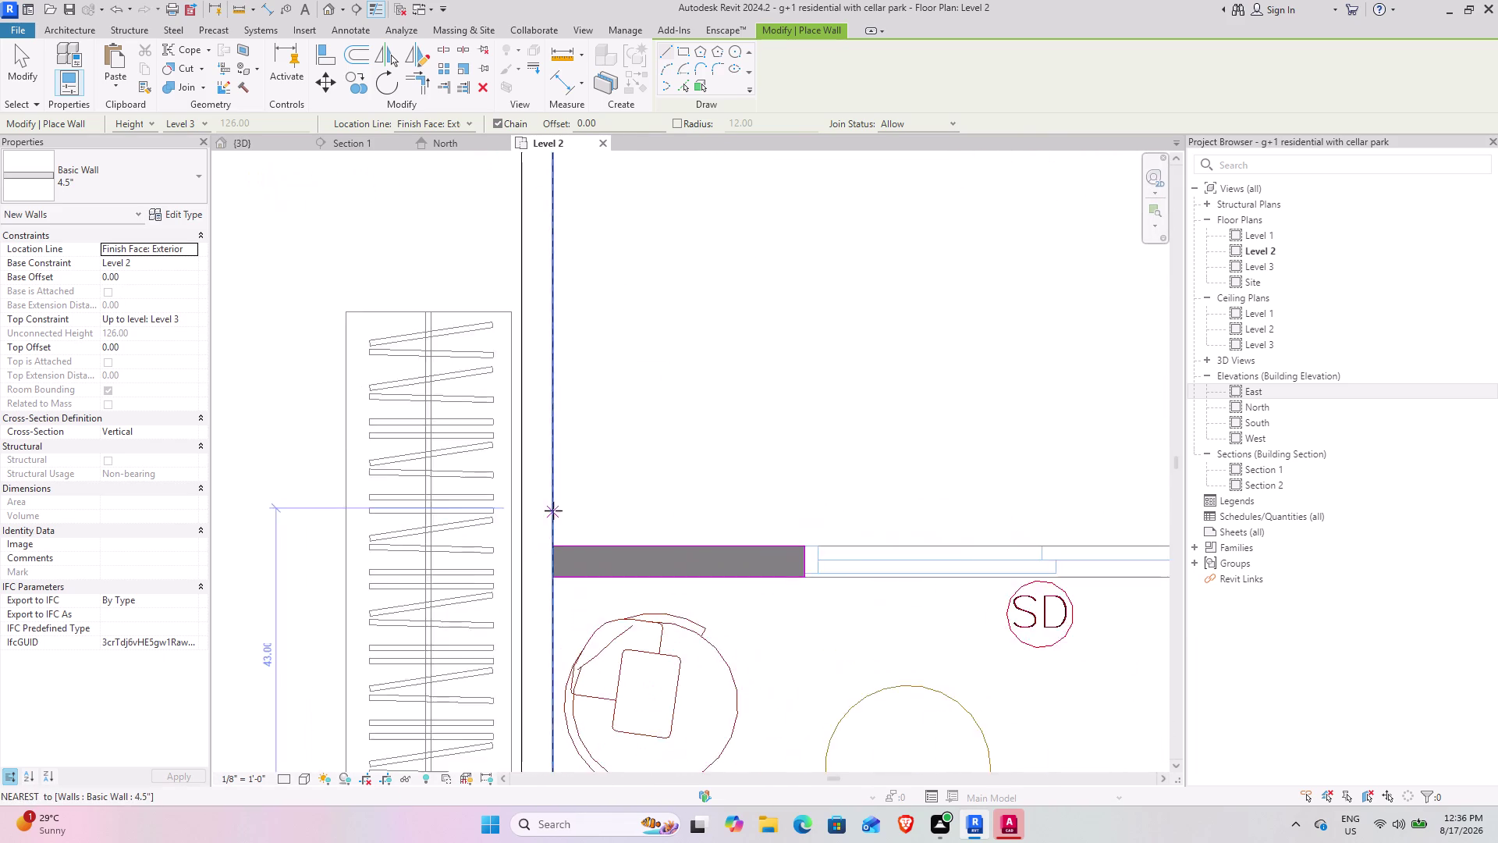
scroll(up, 3)
click(553, 582)
scroll(down, 3)
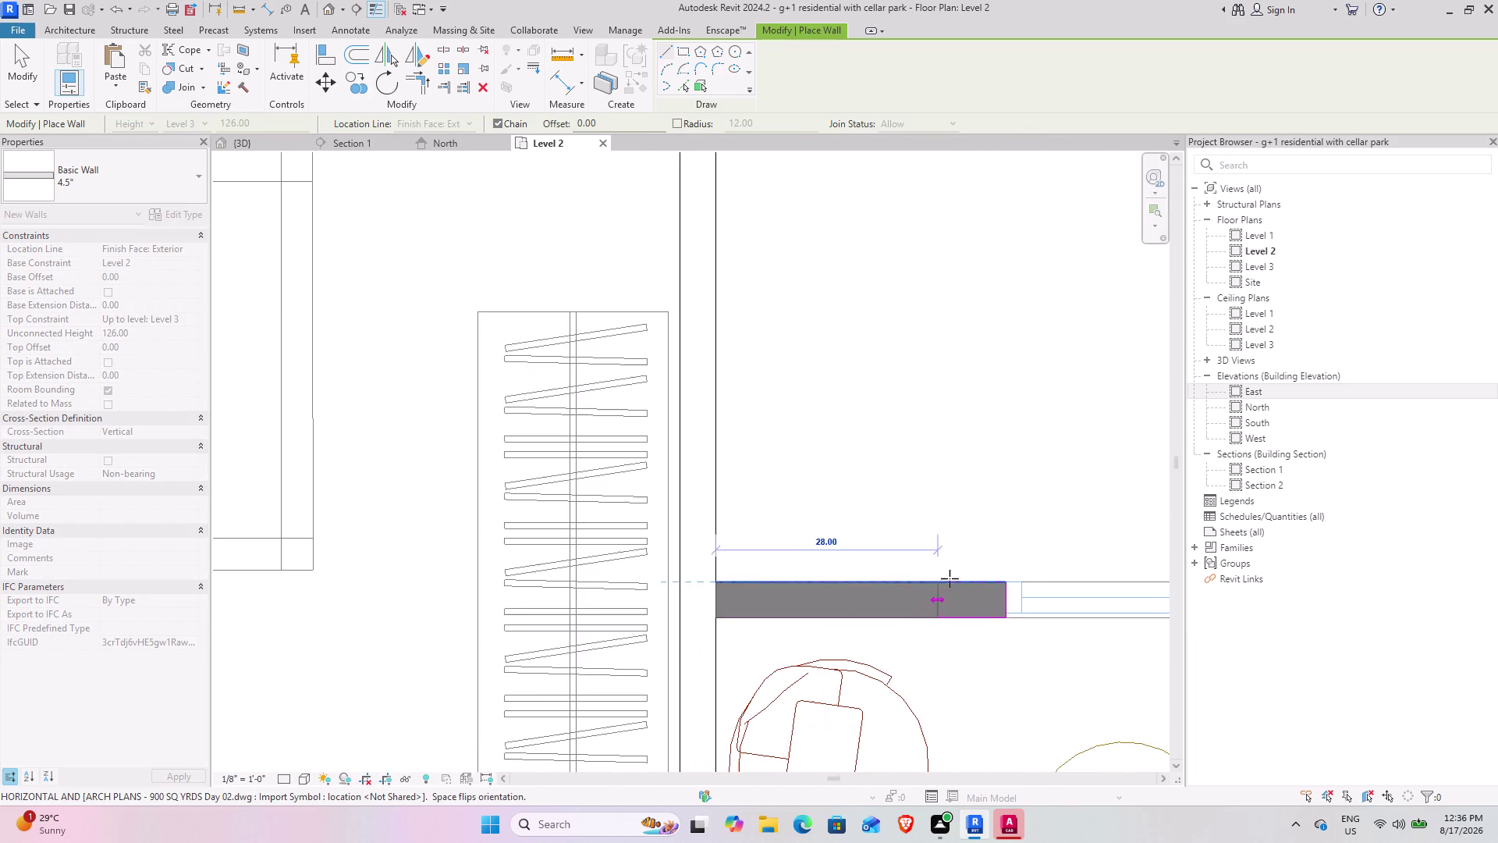
middle_drag(924, 570, 248, 519)
middle_drag(1007, 549, 401, 522)
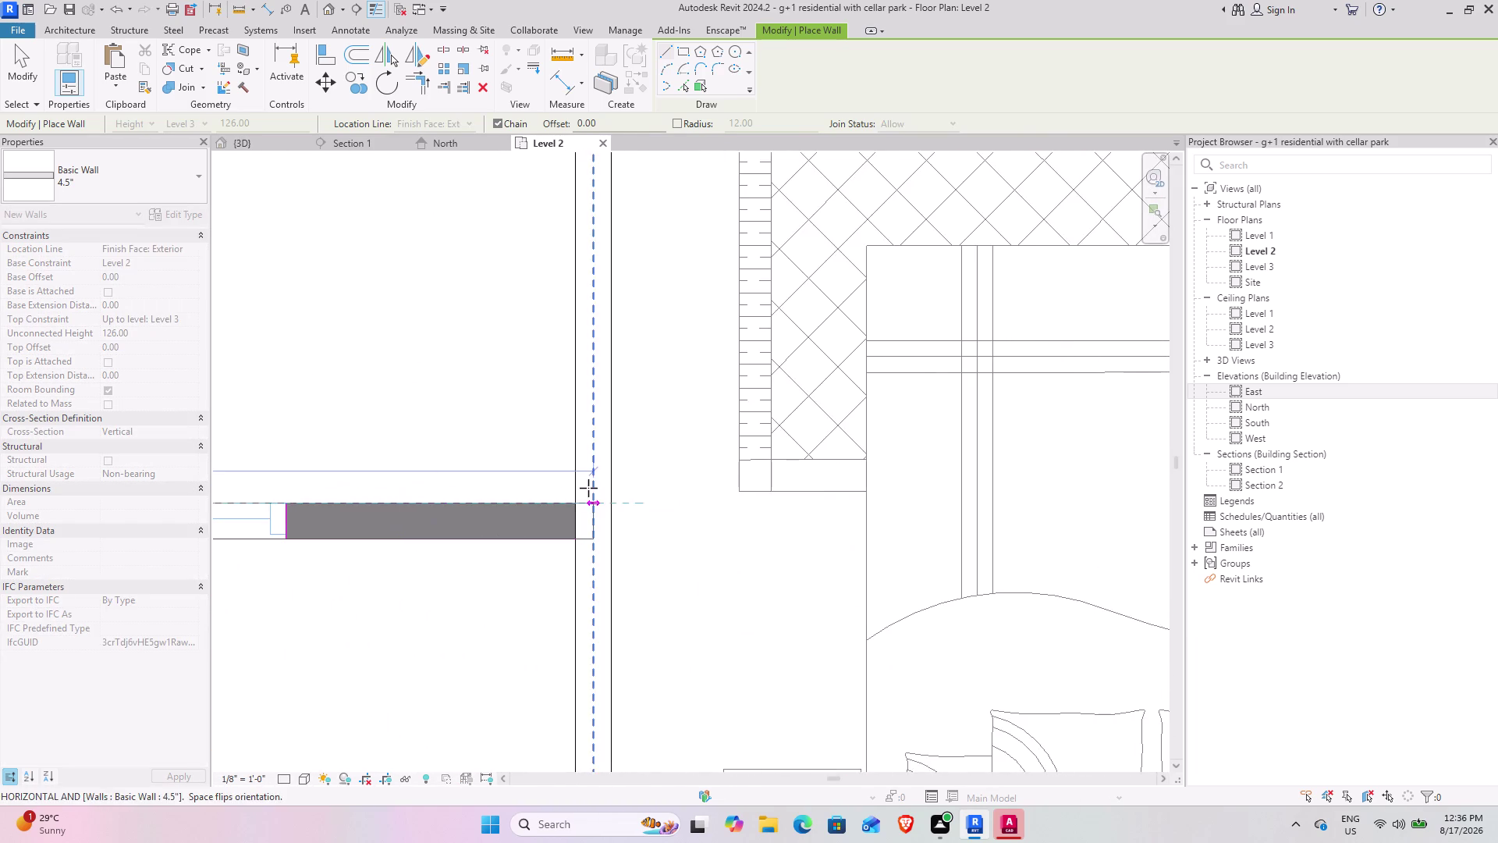
scroll(up, 3)
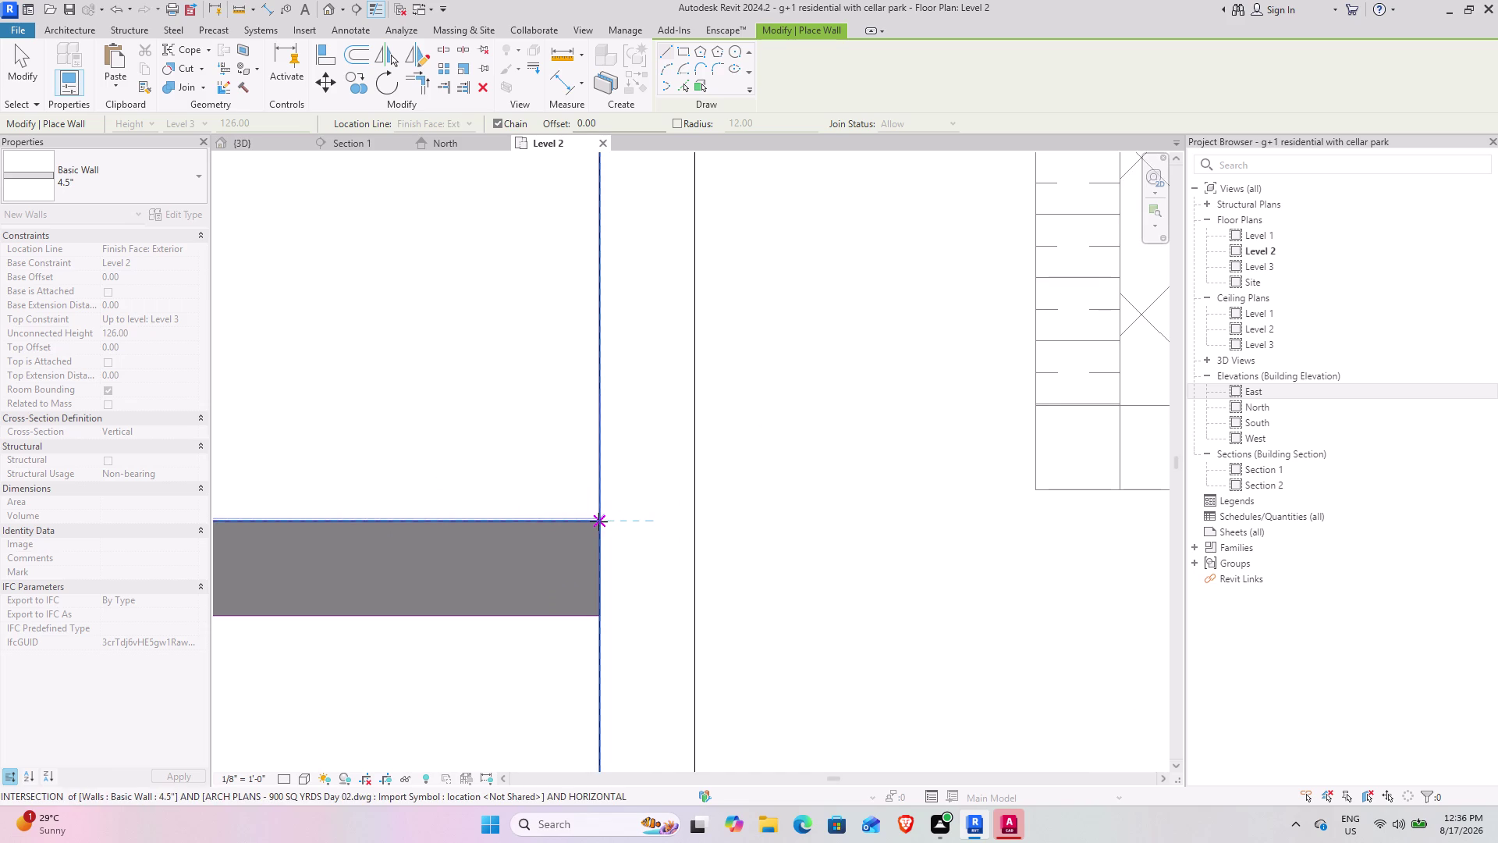
click(598, 521)
key(Escape)
Trace a bathroom wall from the column corner up to the upper wall's face.
scroll(down, 3)
scroll(down, 3)
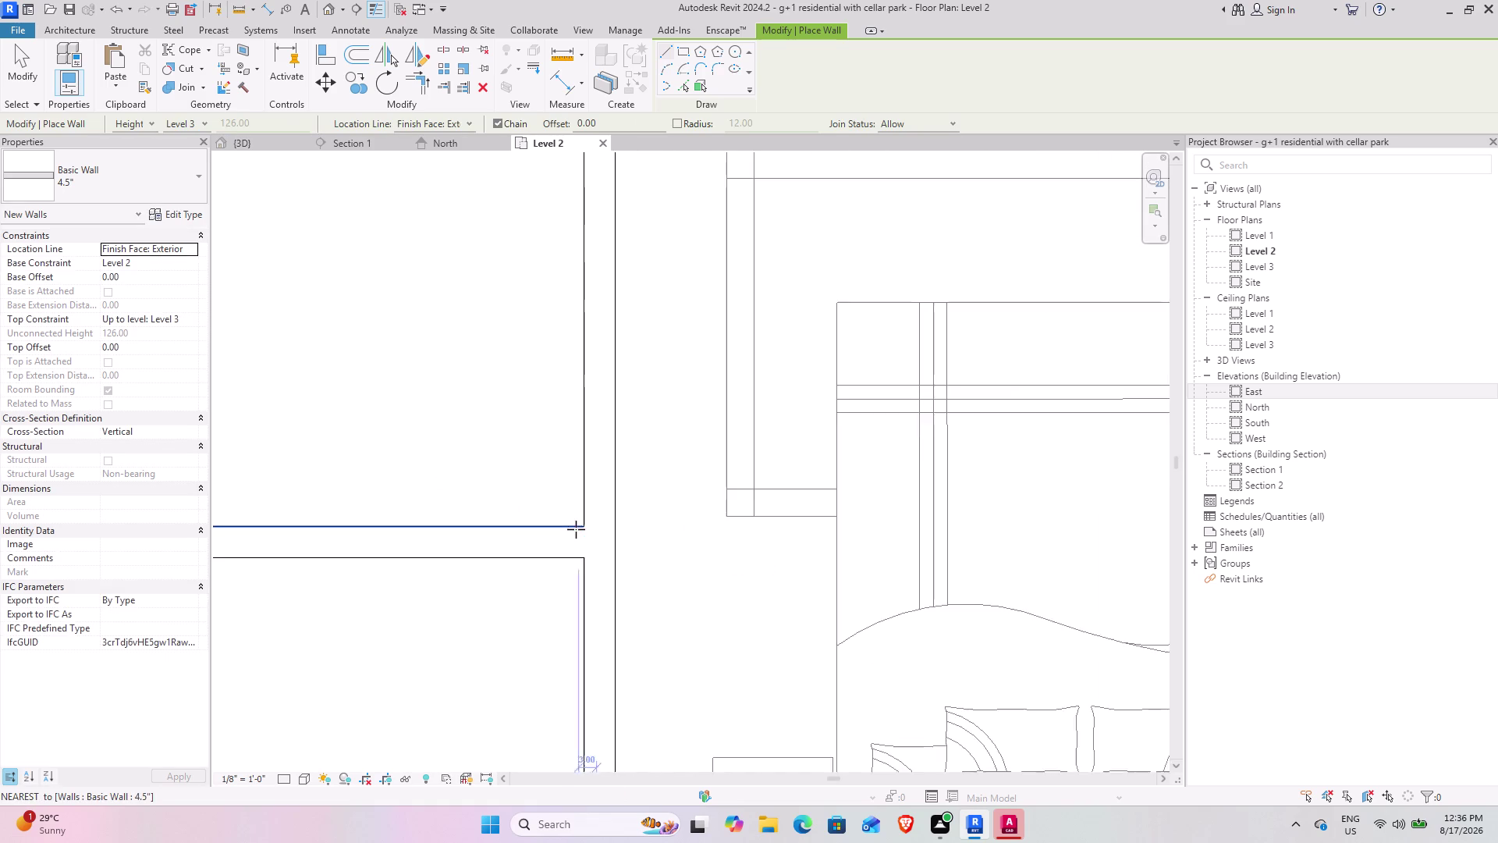
scroll(down, 3)
middle_drag(525, 556, 817, 511)
scroll(down, 3)
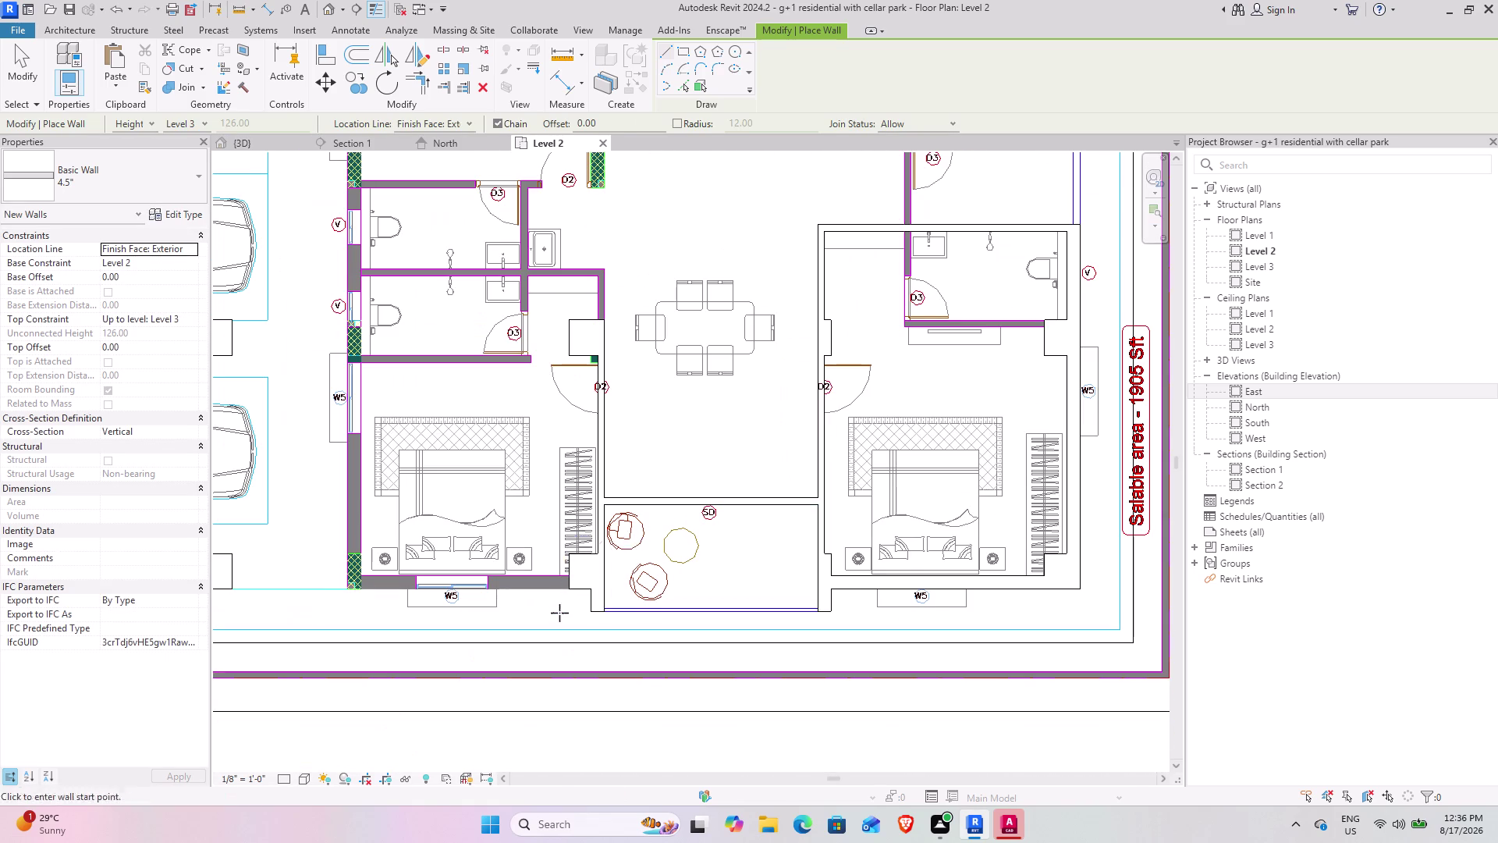
middle_drag(630, 452, 680, 643)
scroll(up, 3)
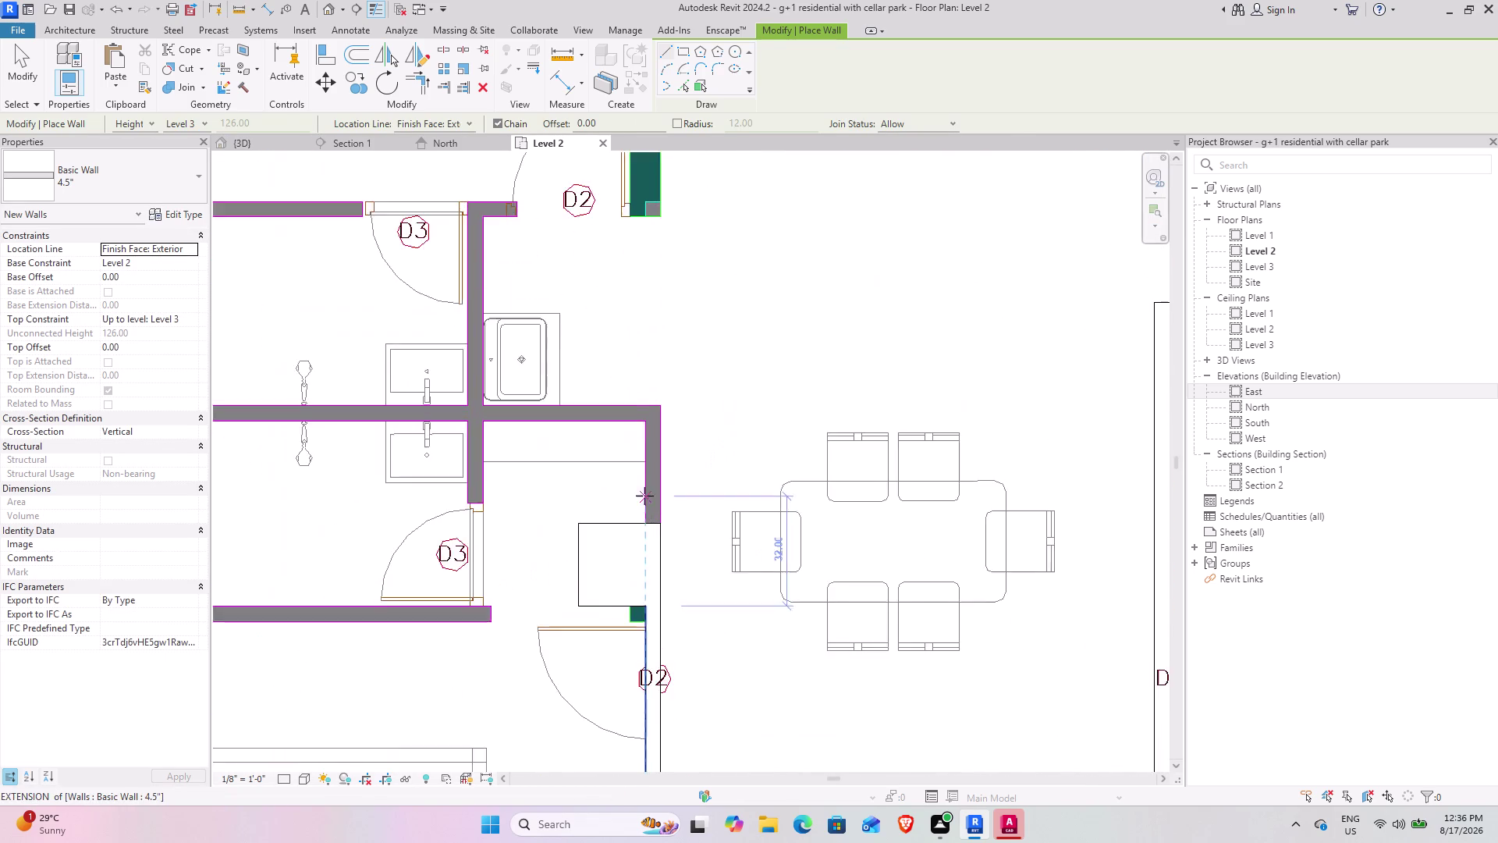
scroll(up, 3)
middle_drag(627, 485, 631, 647)
scroll(down, 3)
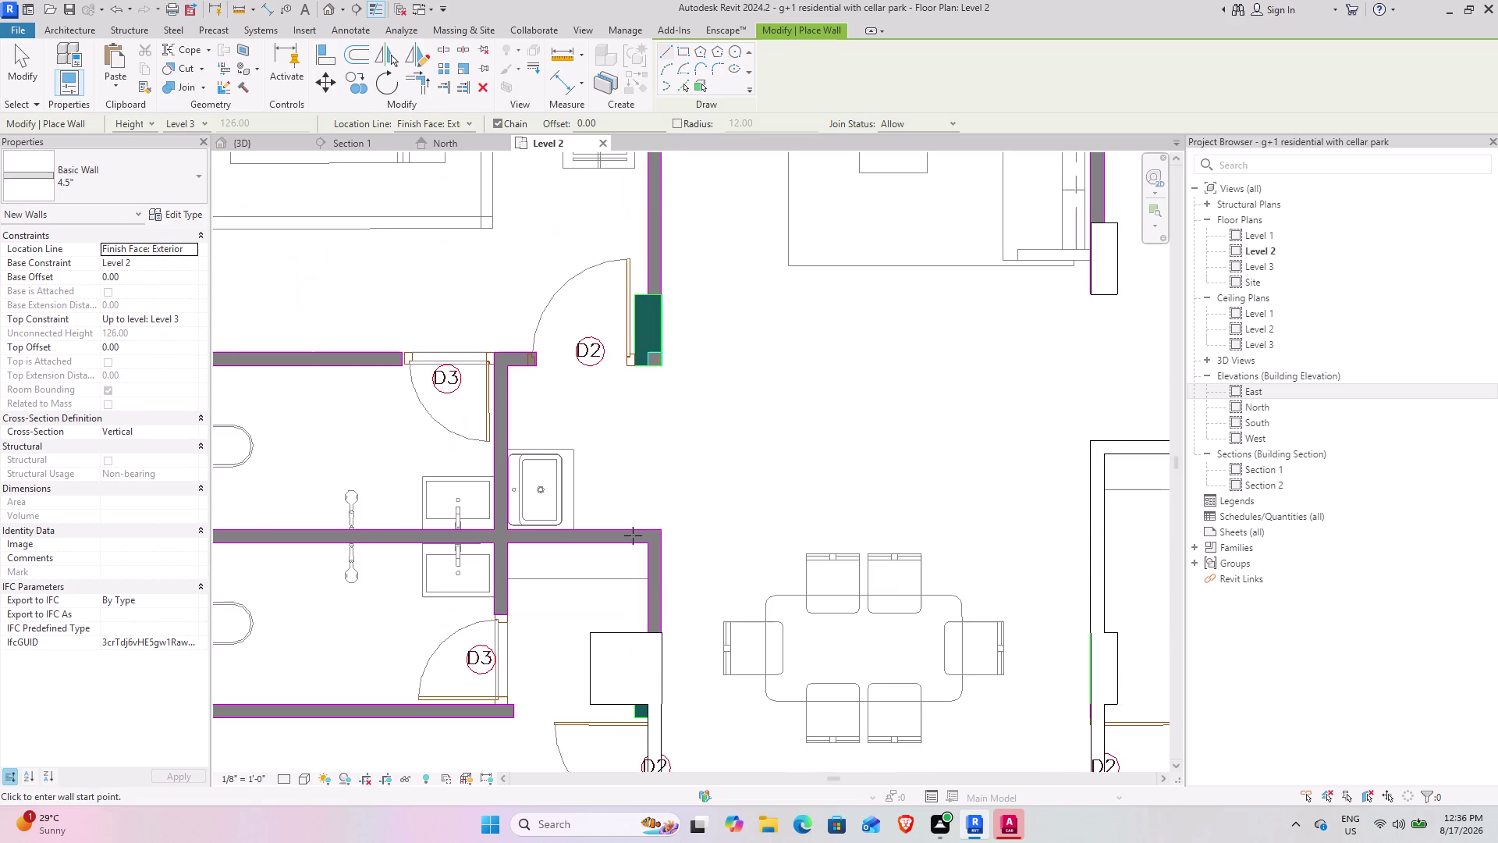
scroll(up, 3)
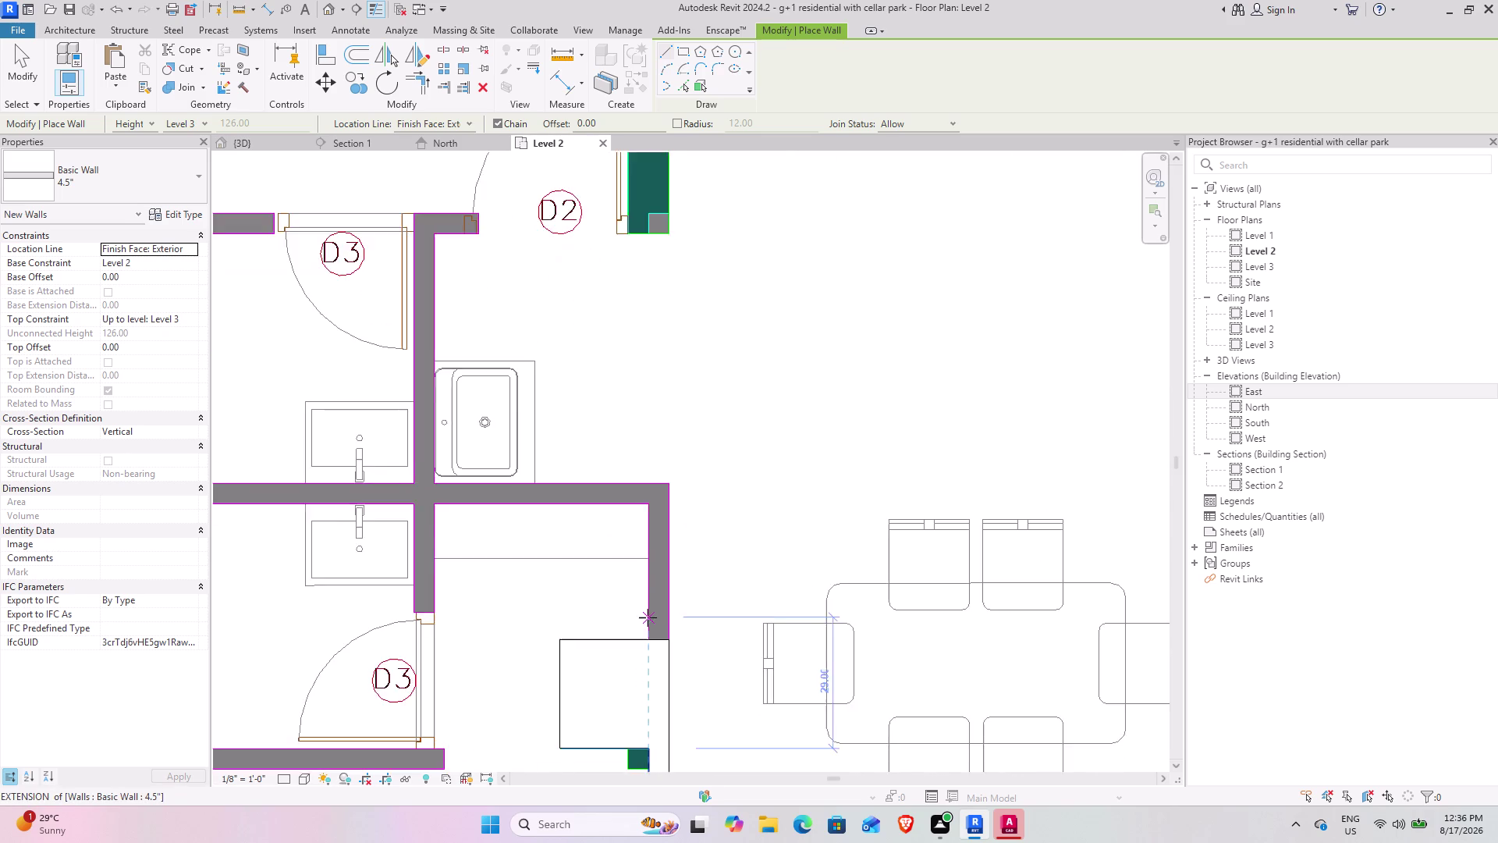
scroll(up, 3)
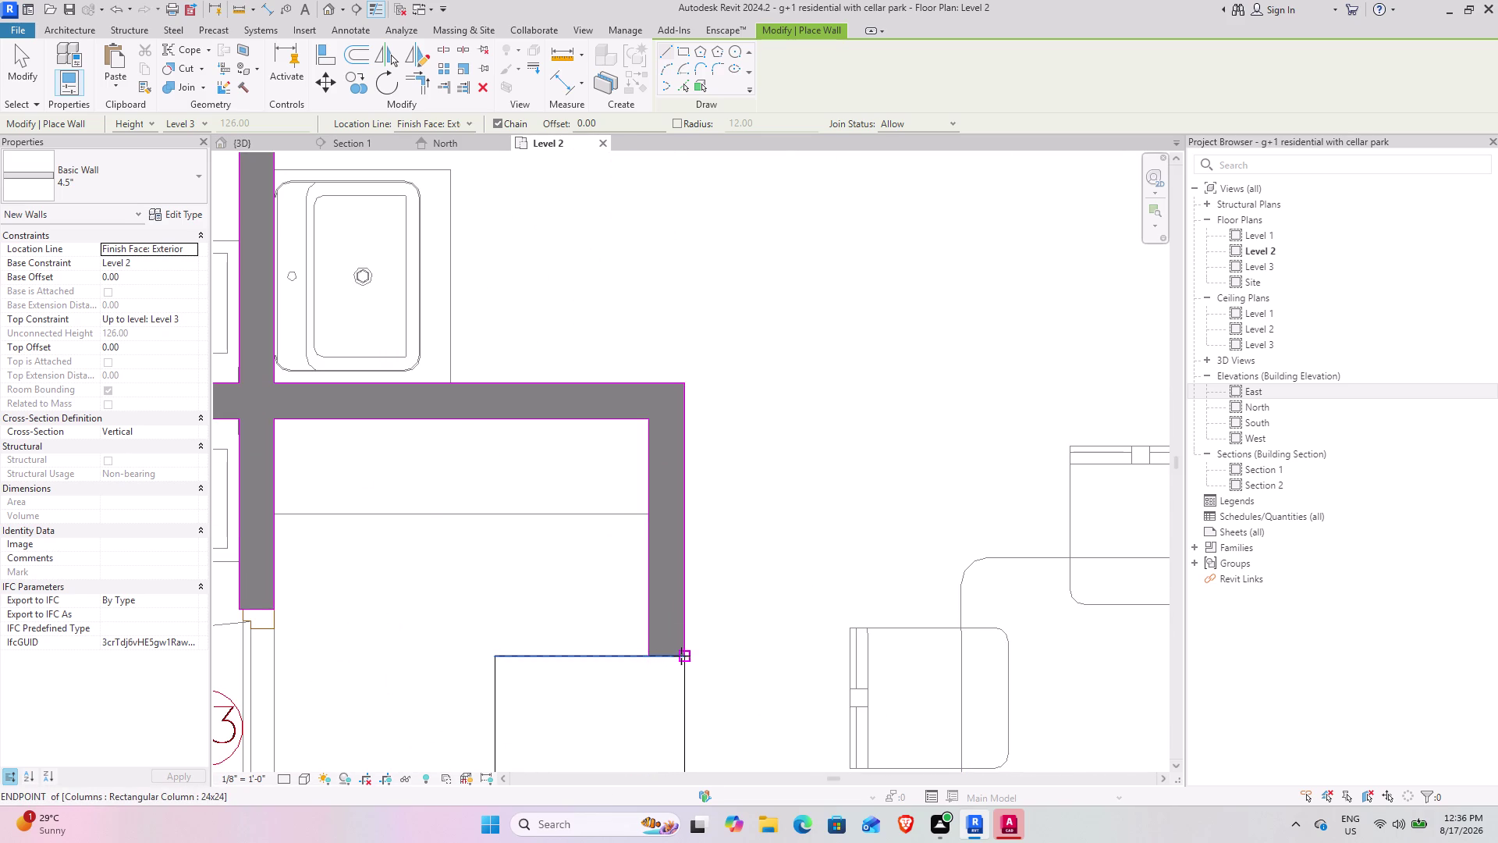
click(686, 656)
key(space)
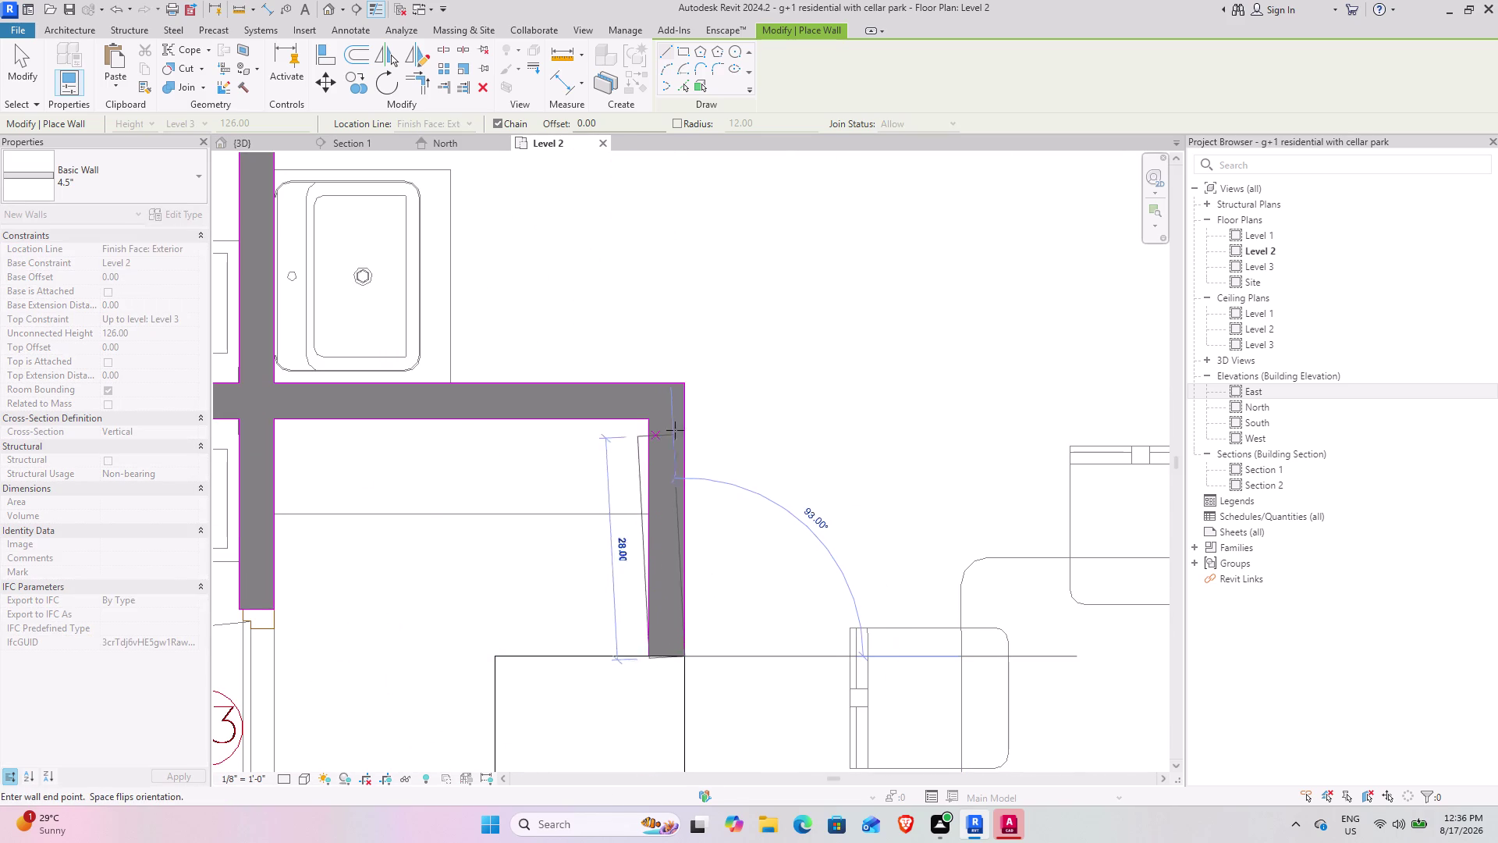
scroll(up, 3)
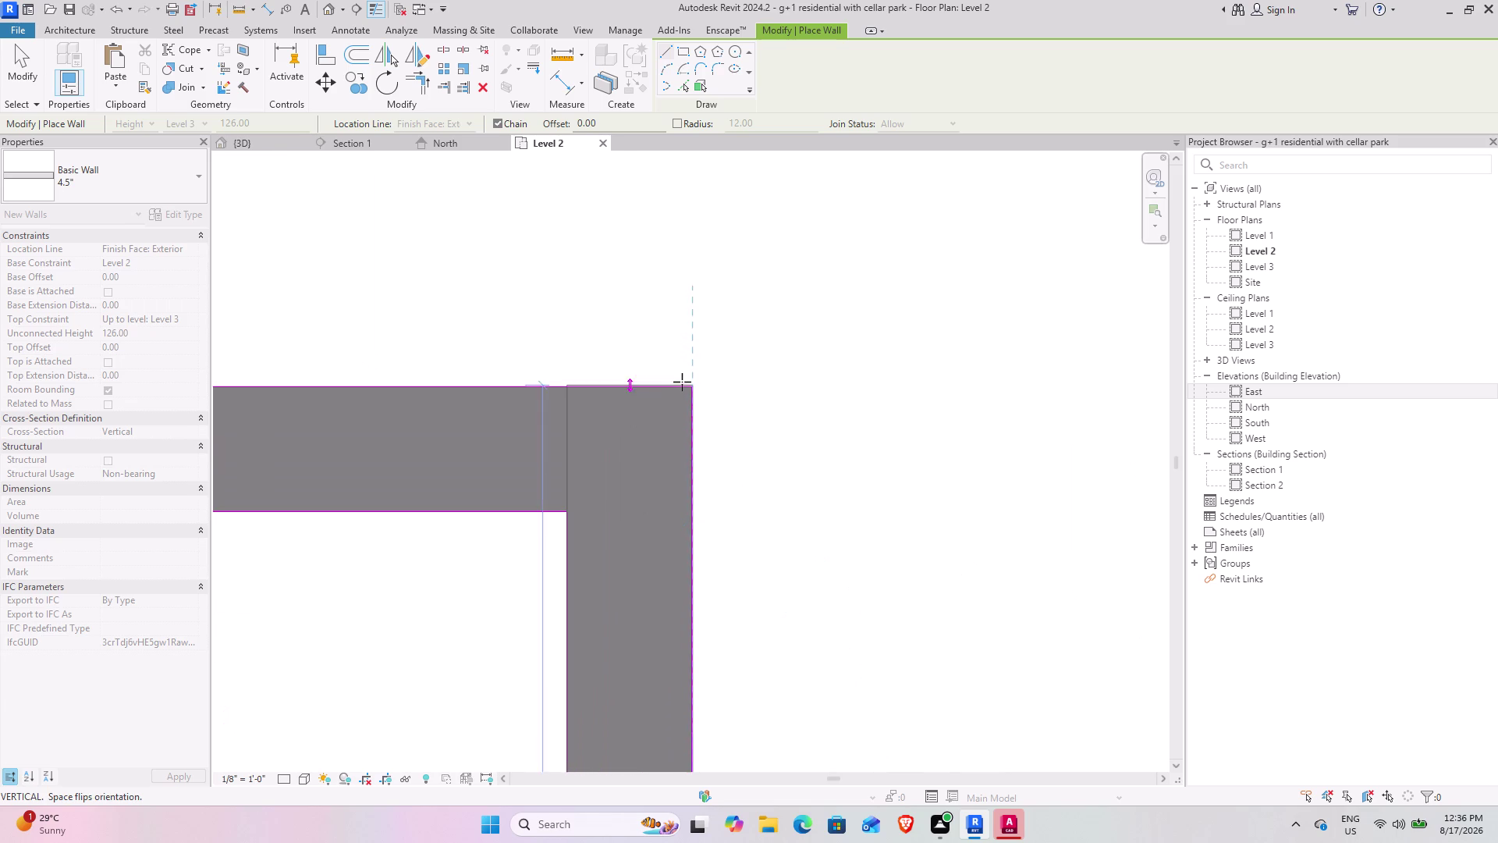
click(694, 386)
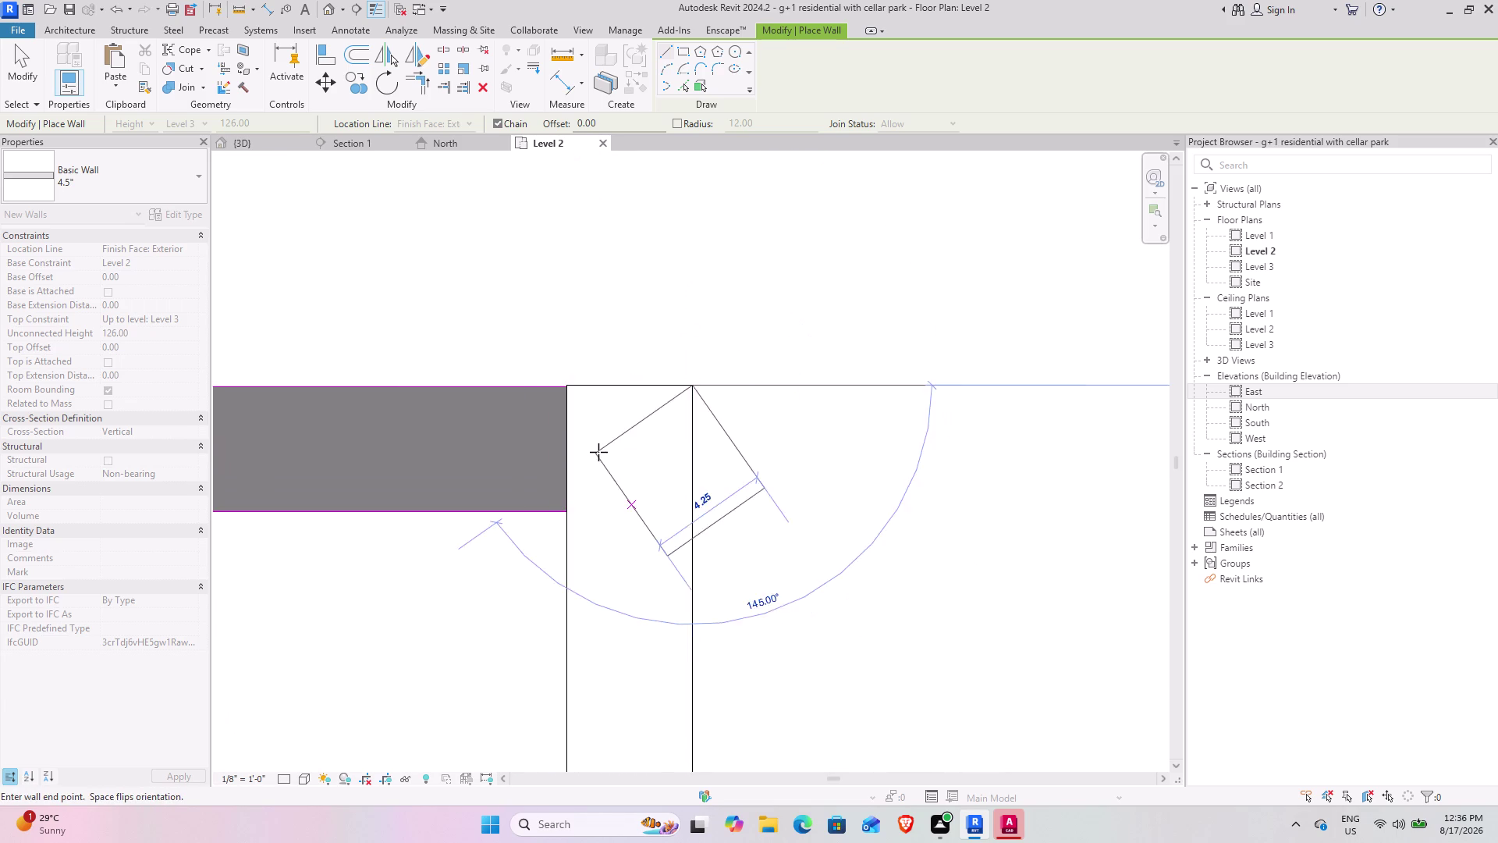
Extend the bathroom partition between the washbasins to the outer wall by the toilets.
scroll(down, 3)
middle_drag(844, 458, 1002, 451)
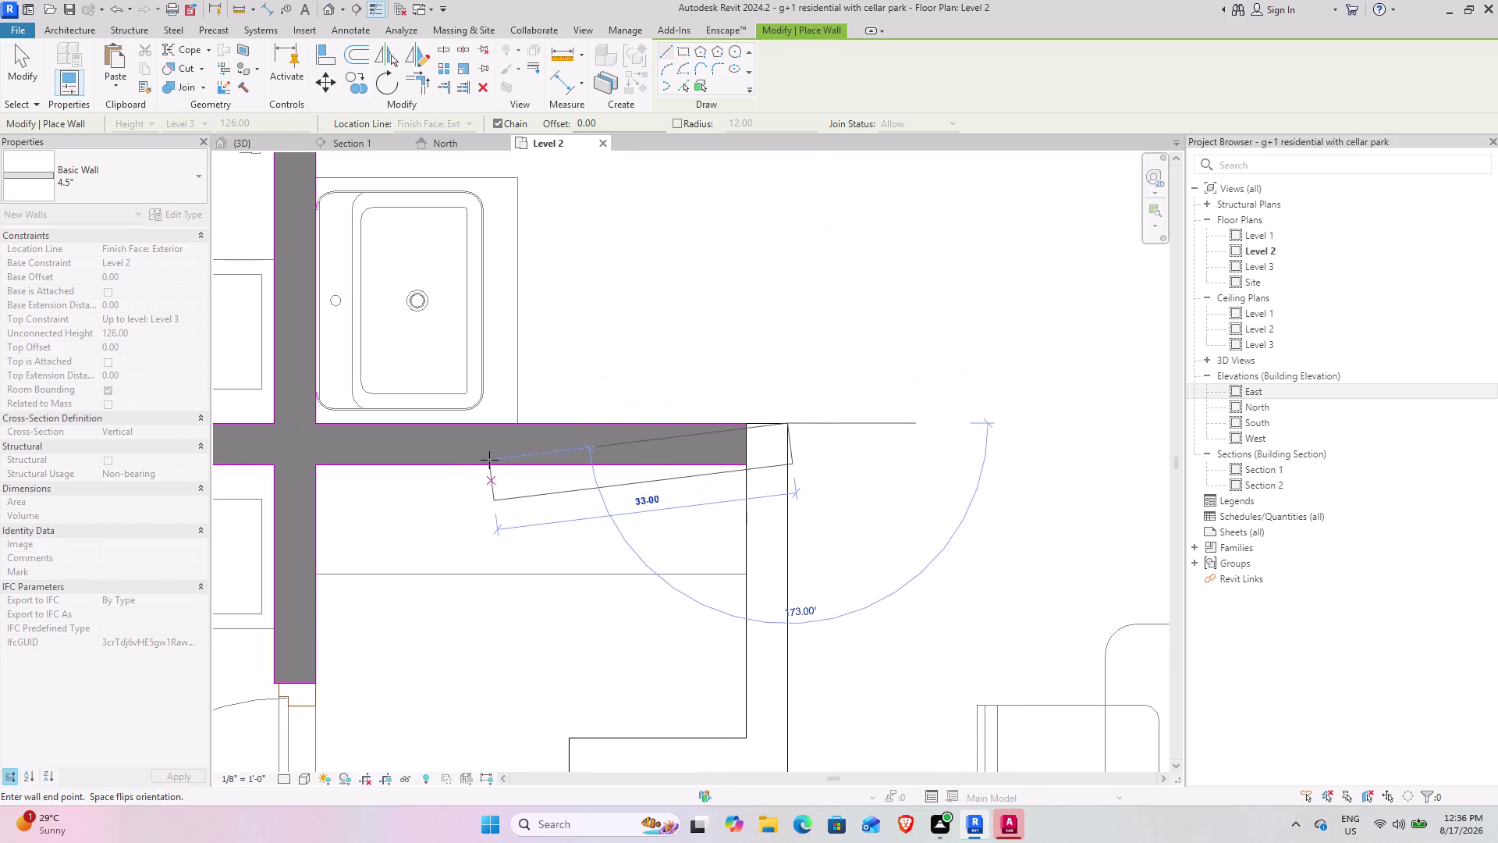
middle_drag(606, 479, 1026, 502)
scroll(down, 3)
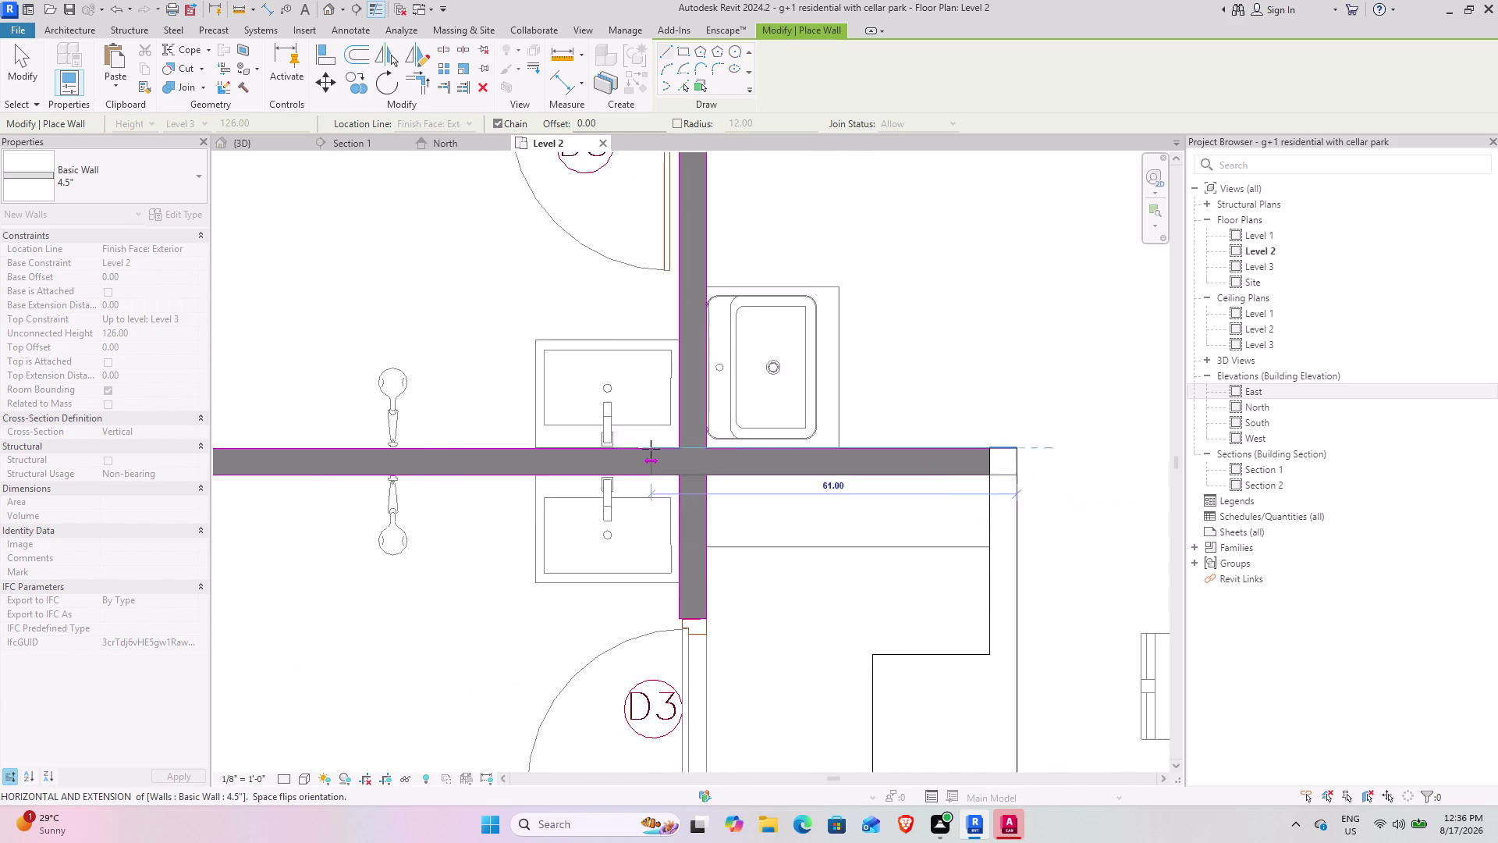
scroll(down, 3)
middle_drag(598, 445, 934, 460)
scroll(up, 3)
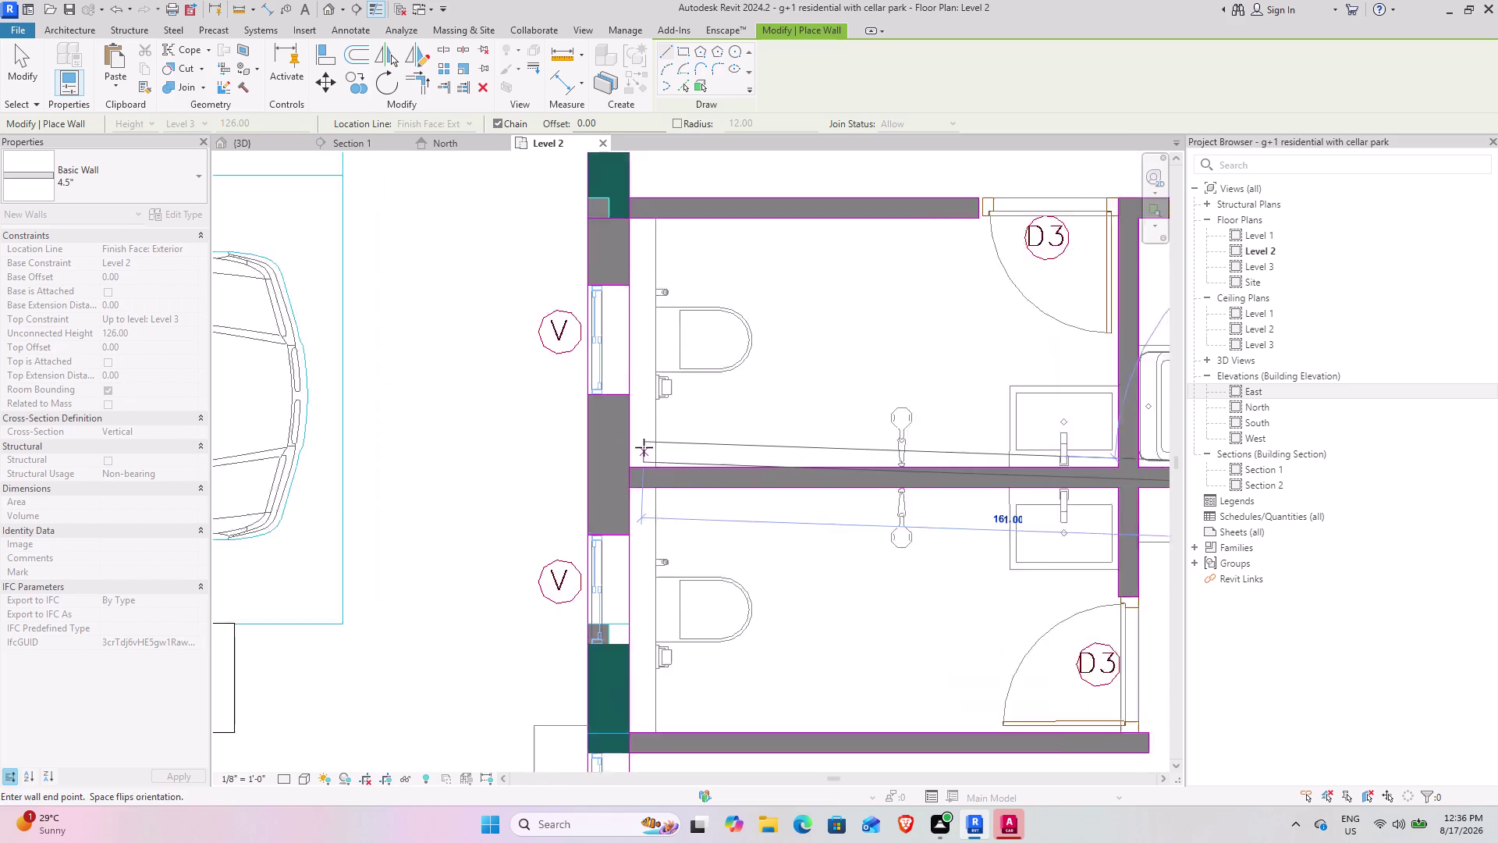
scroll(up, 3)
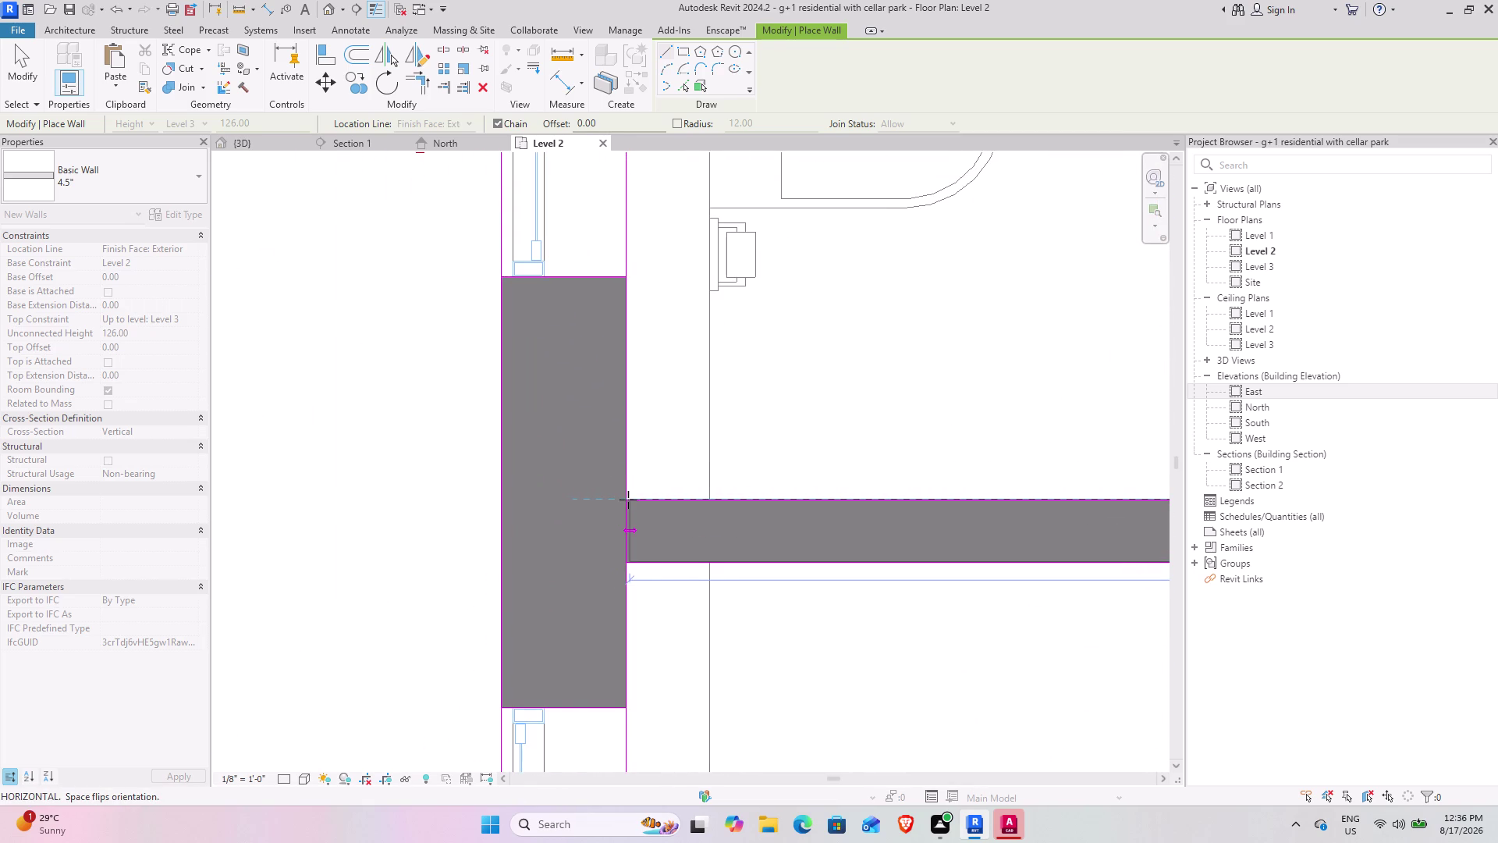
scroll(up, 3)
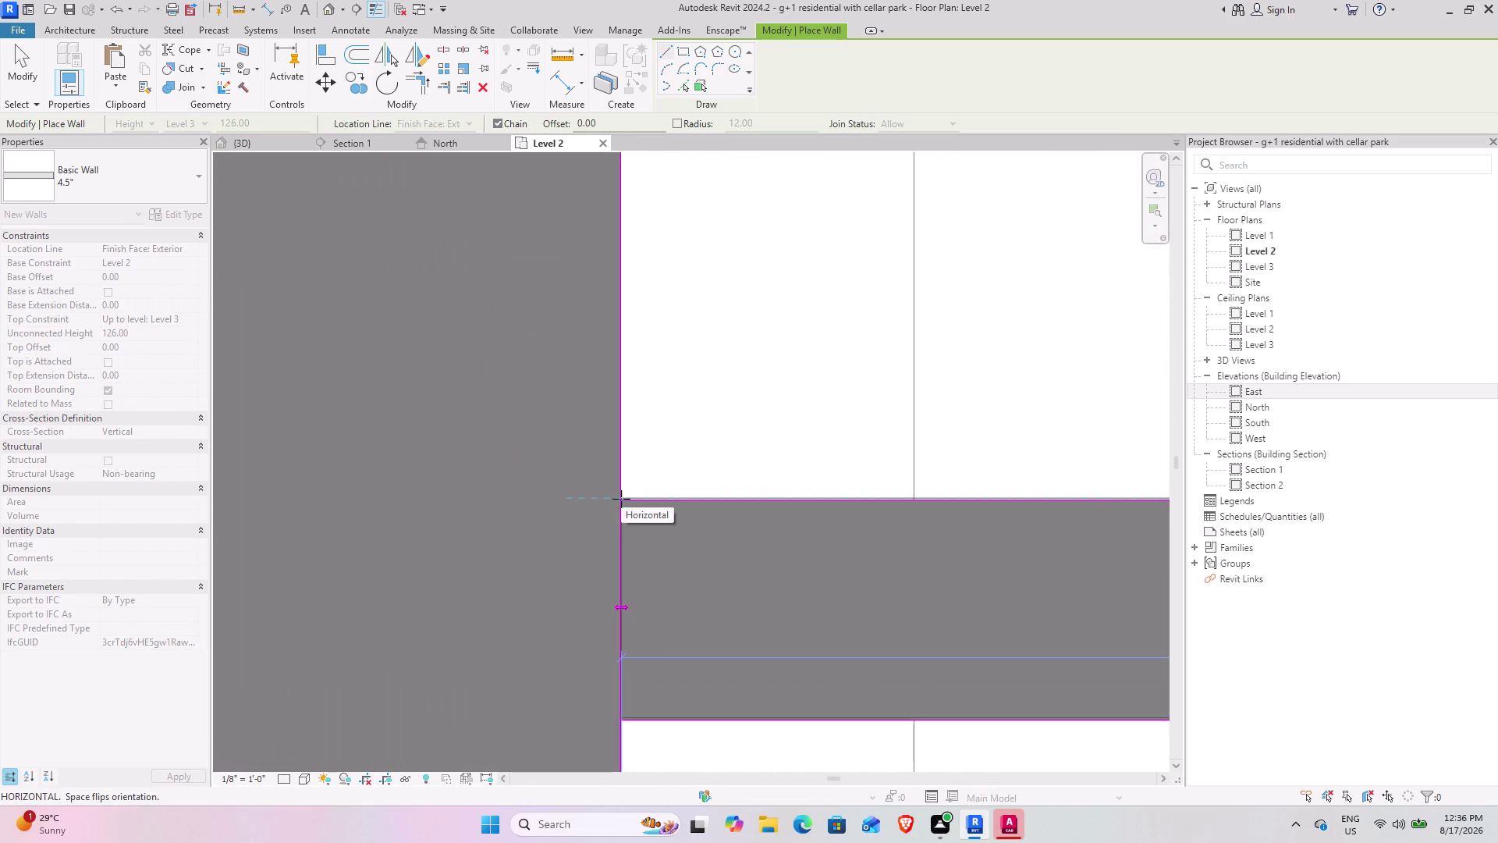
click(622, 499)
scroll(down, 3)
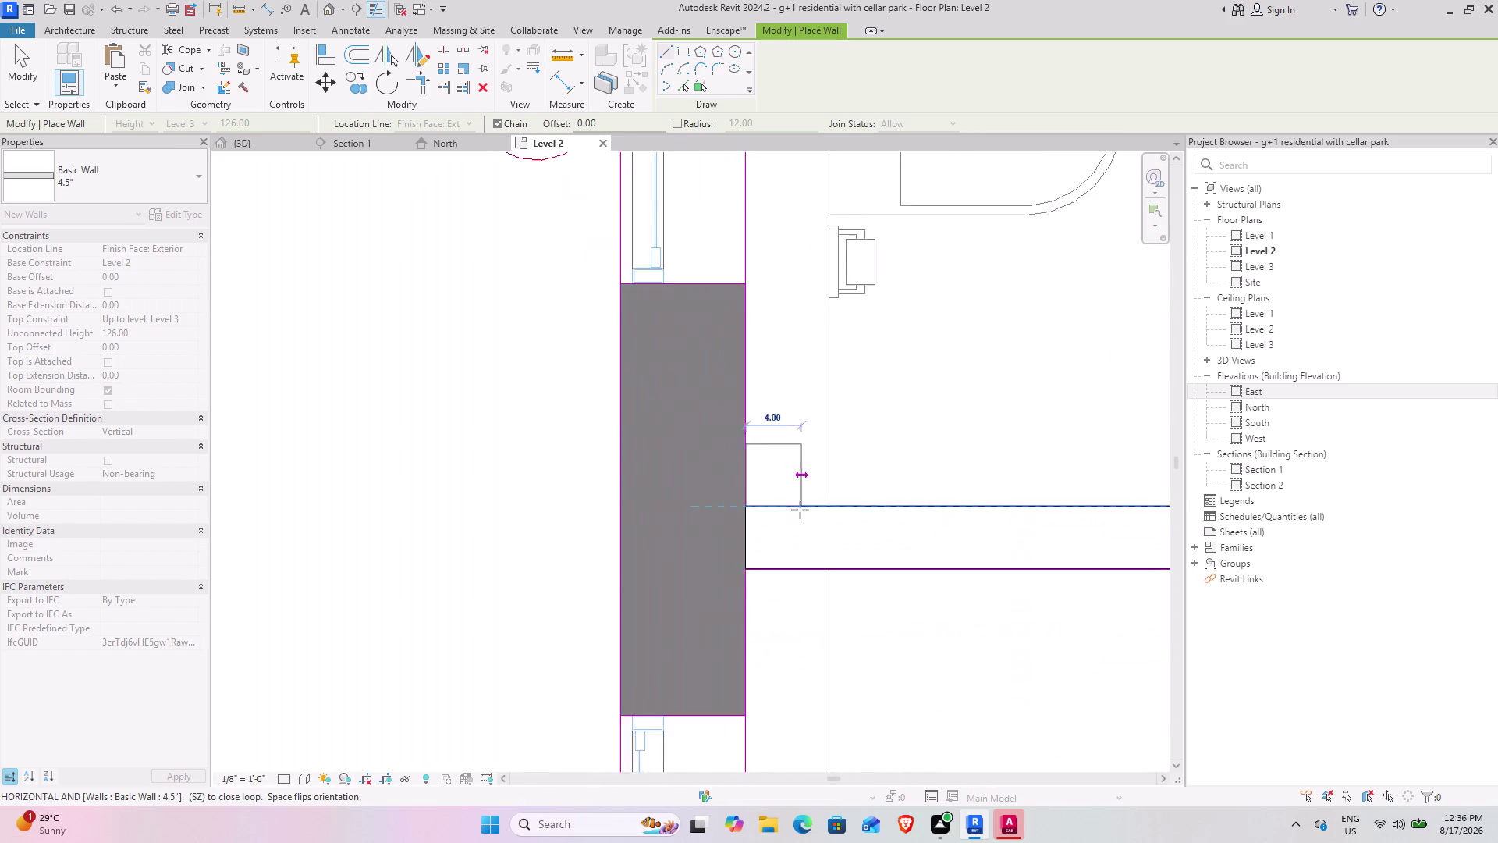
scroll(down, 3)
middle_drag(956, 507, 522, 502)
key(Escape)
Draw the lower bathroom wall from the column corner by the toilet to beside door D3.
scroll(down, 3)
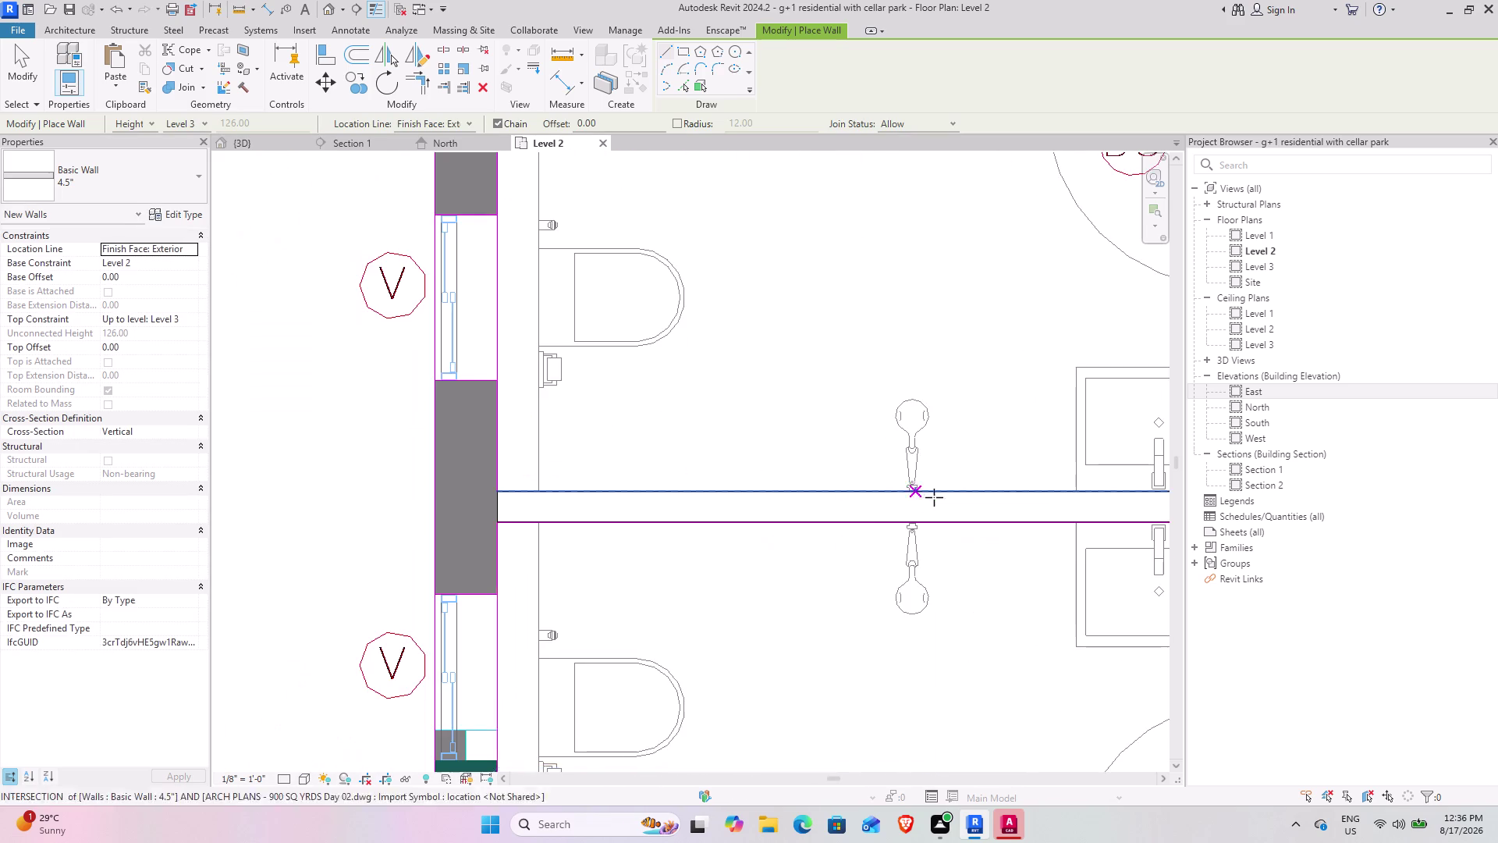
middle_drag(924, 494, 559, 485)
scroll(down, 3)
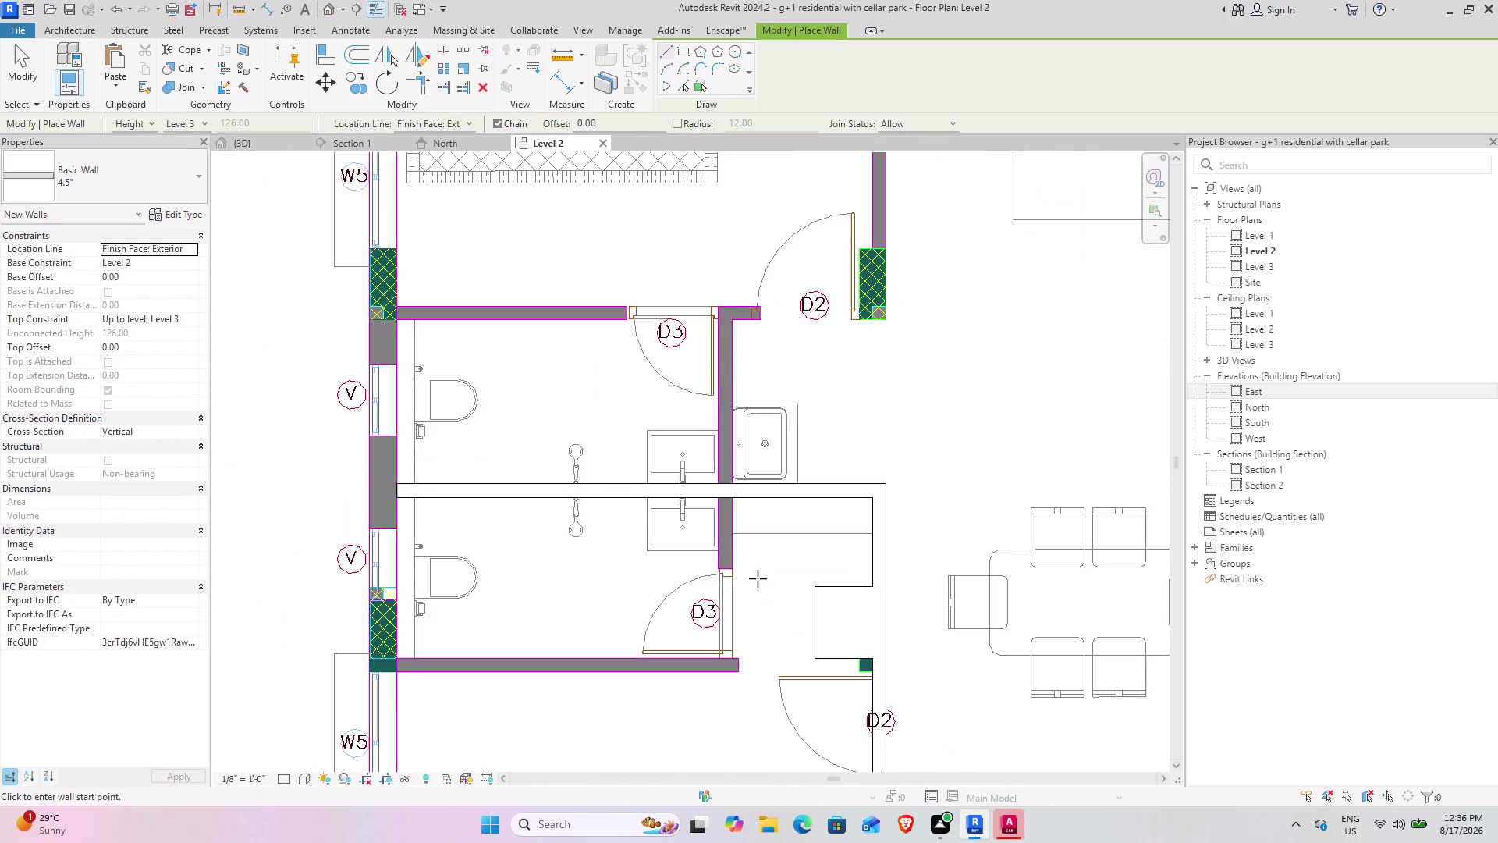
middle_drag(771, 382, 696, 477)
middle_drag(649, 681, 666, 551)
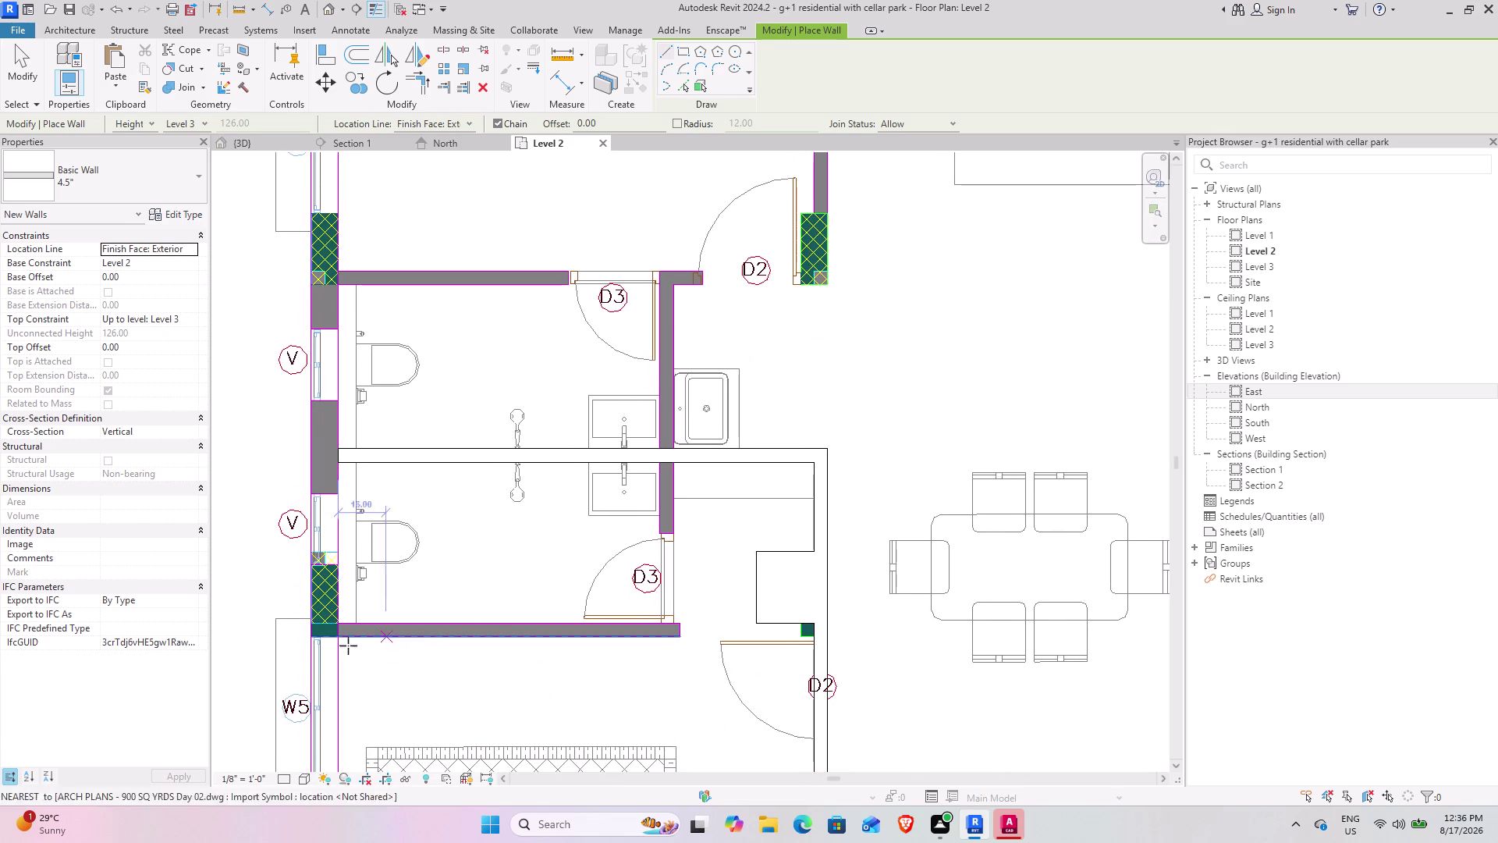
scroll(up, 3)
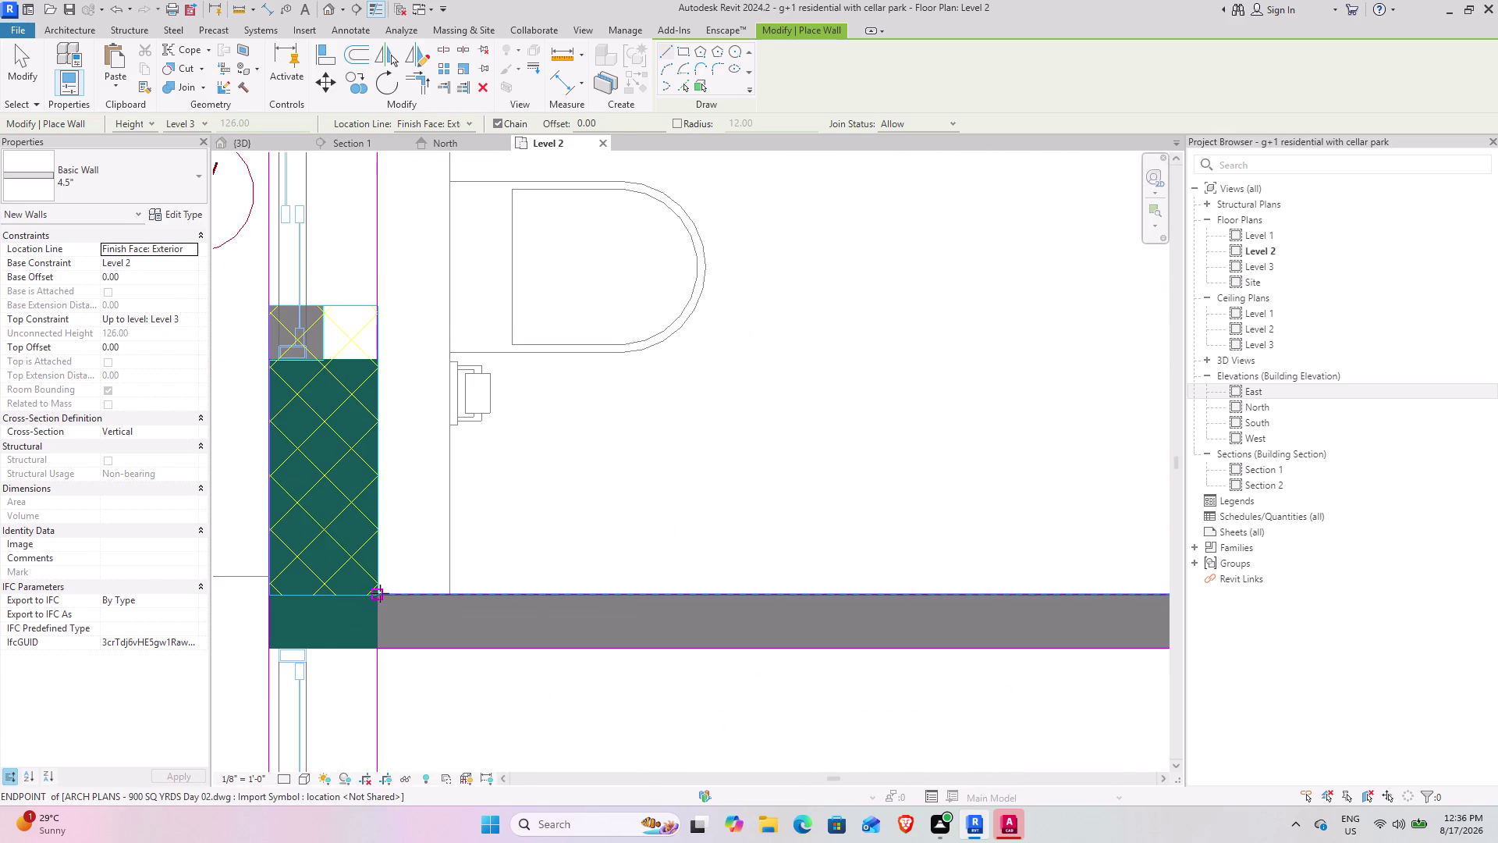
click(380, 593)
middle_drag(1030, 591, 274, 604)
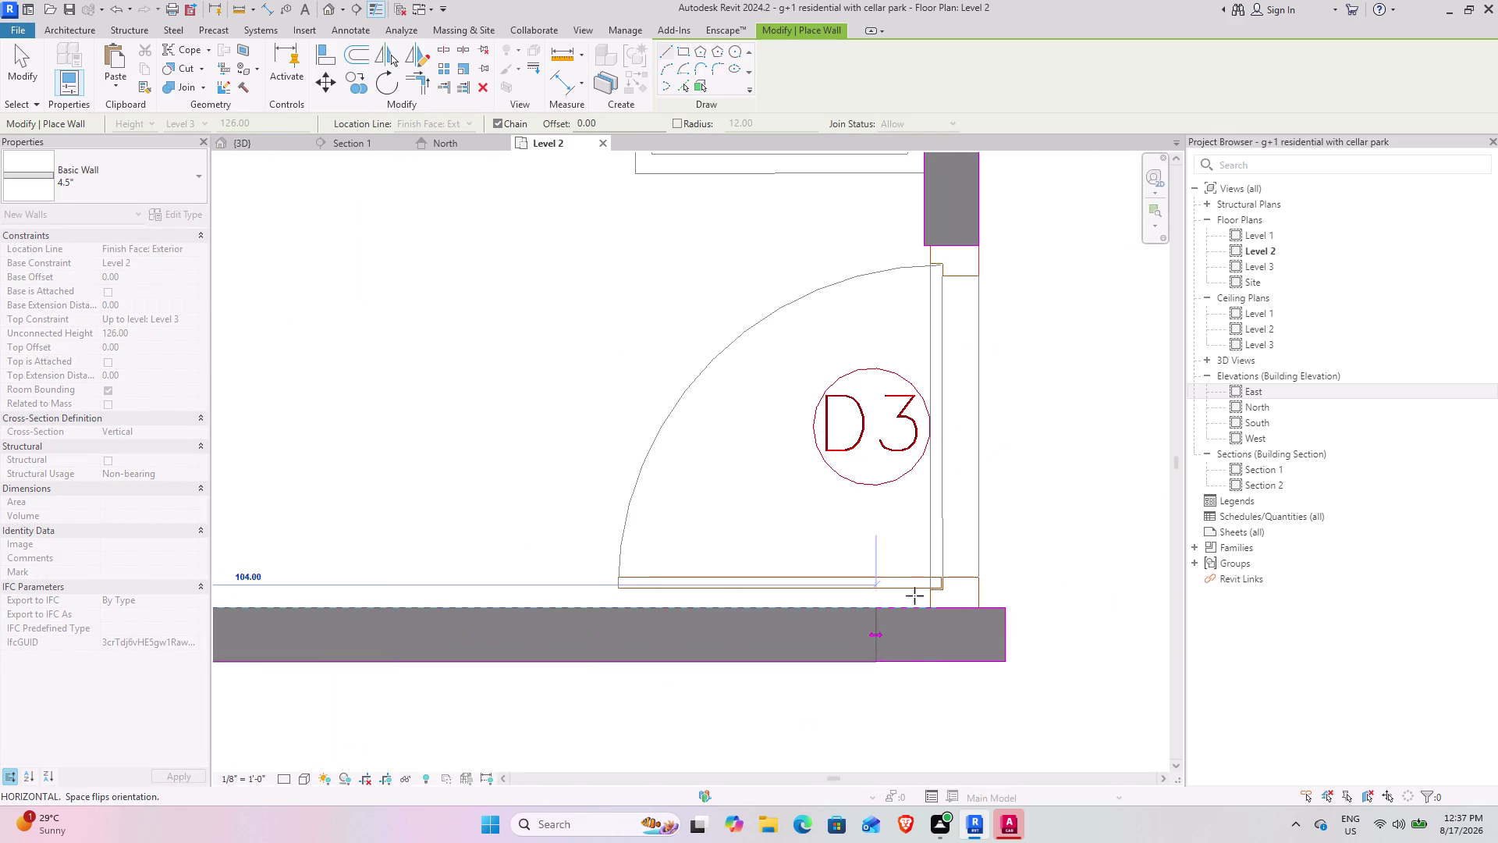
click(1007, 608)
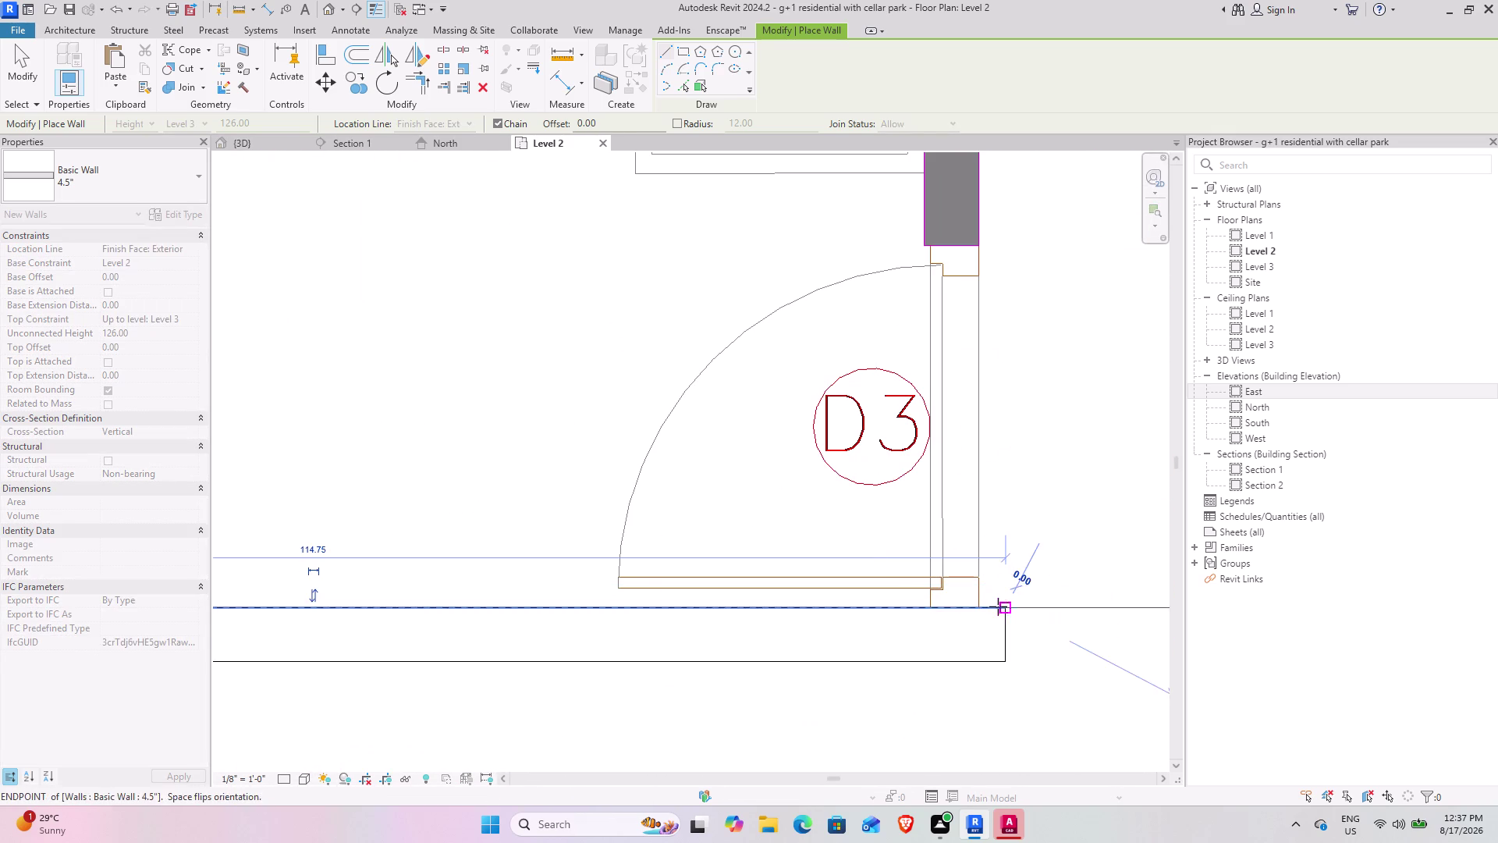
scroll(down, 3)
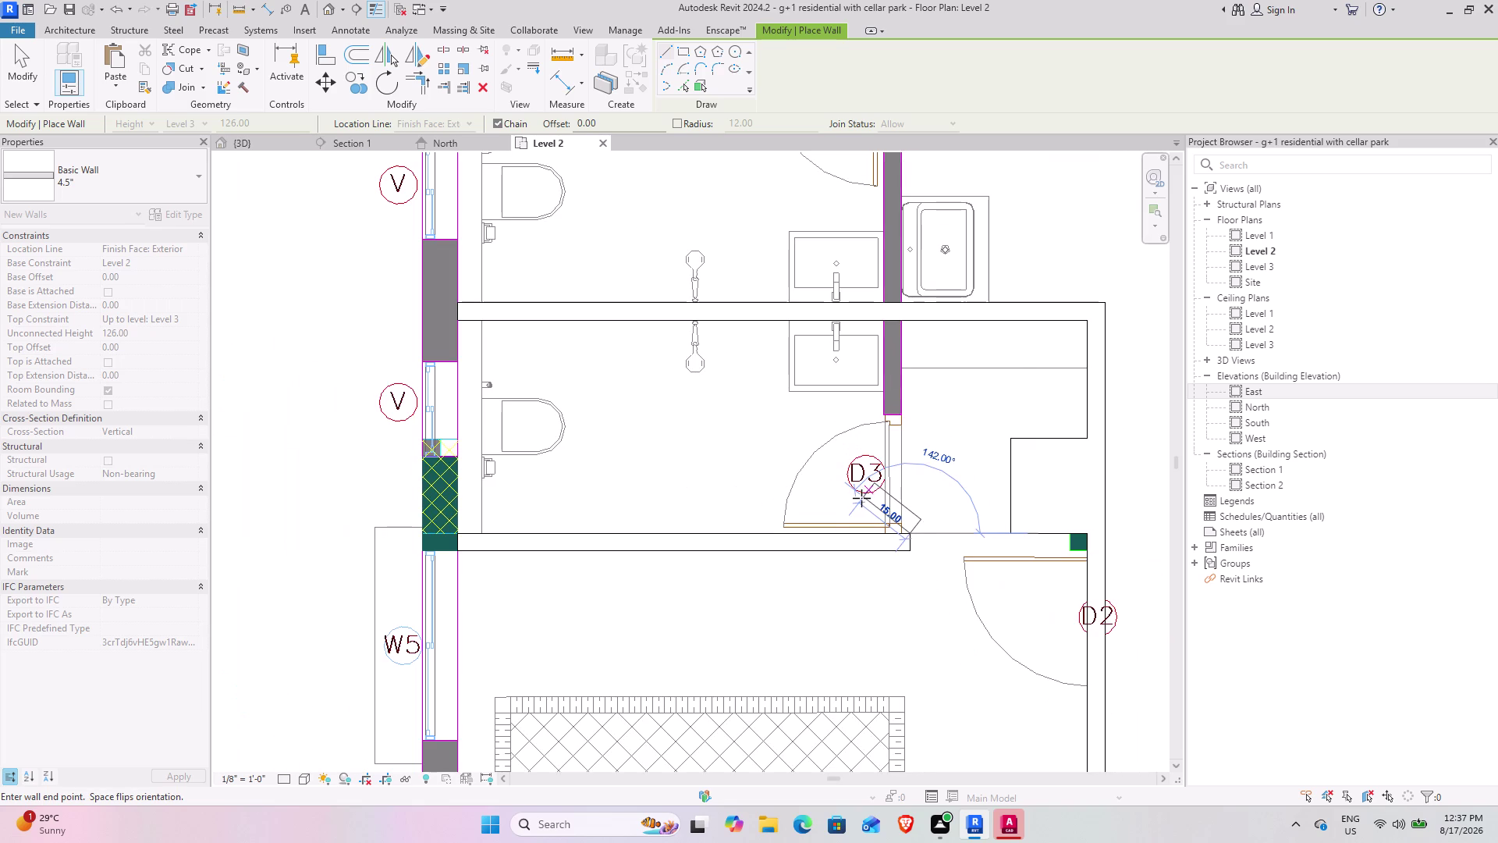
scroll(down, 3)
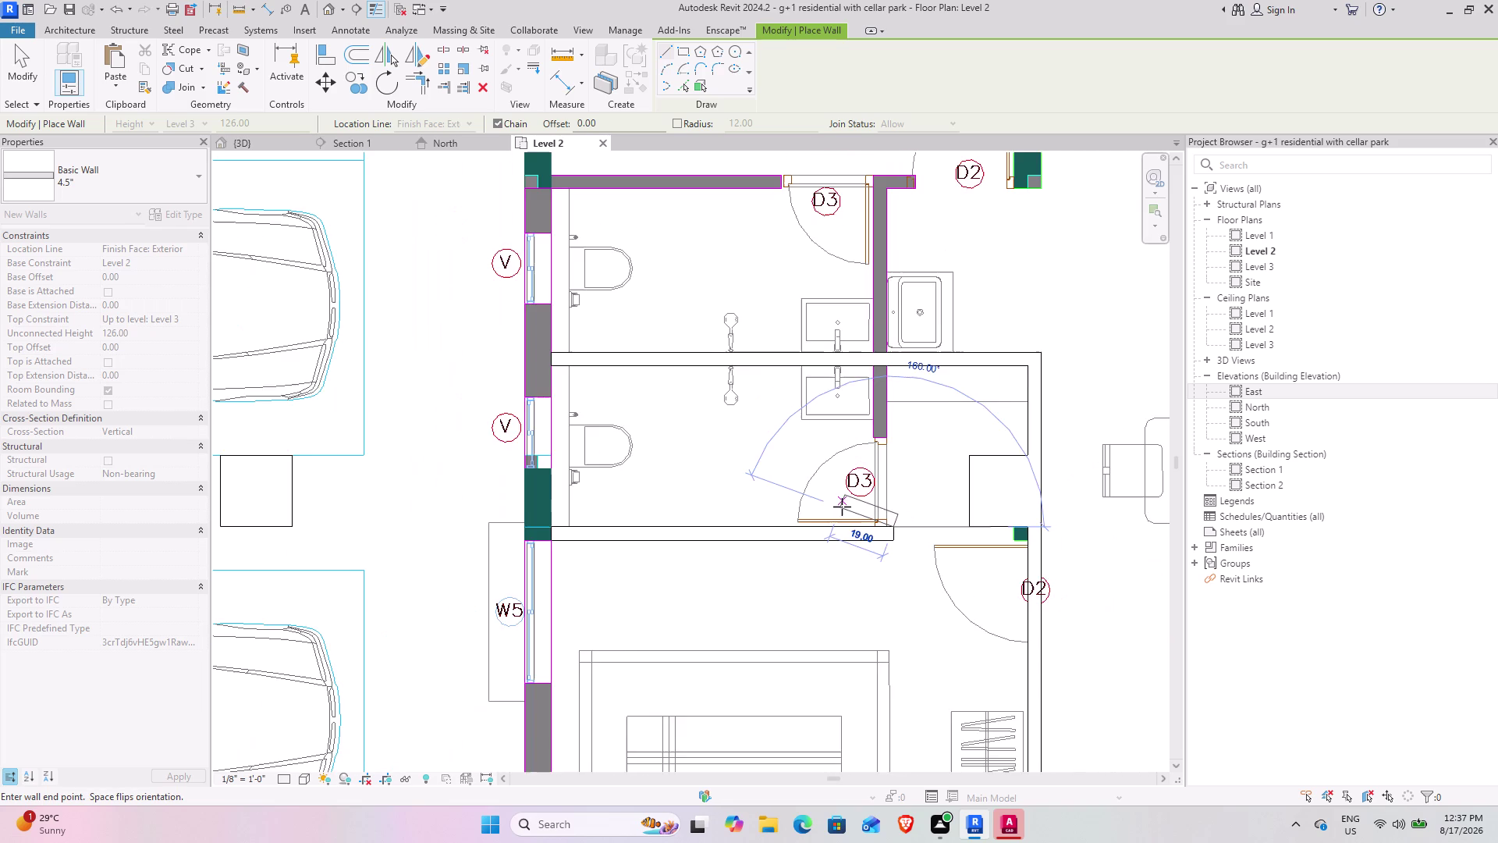
middle_drag(832, 506, 601, 543)
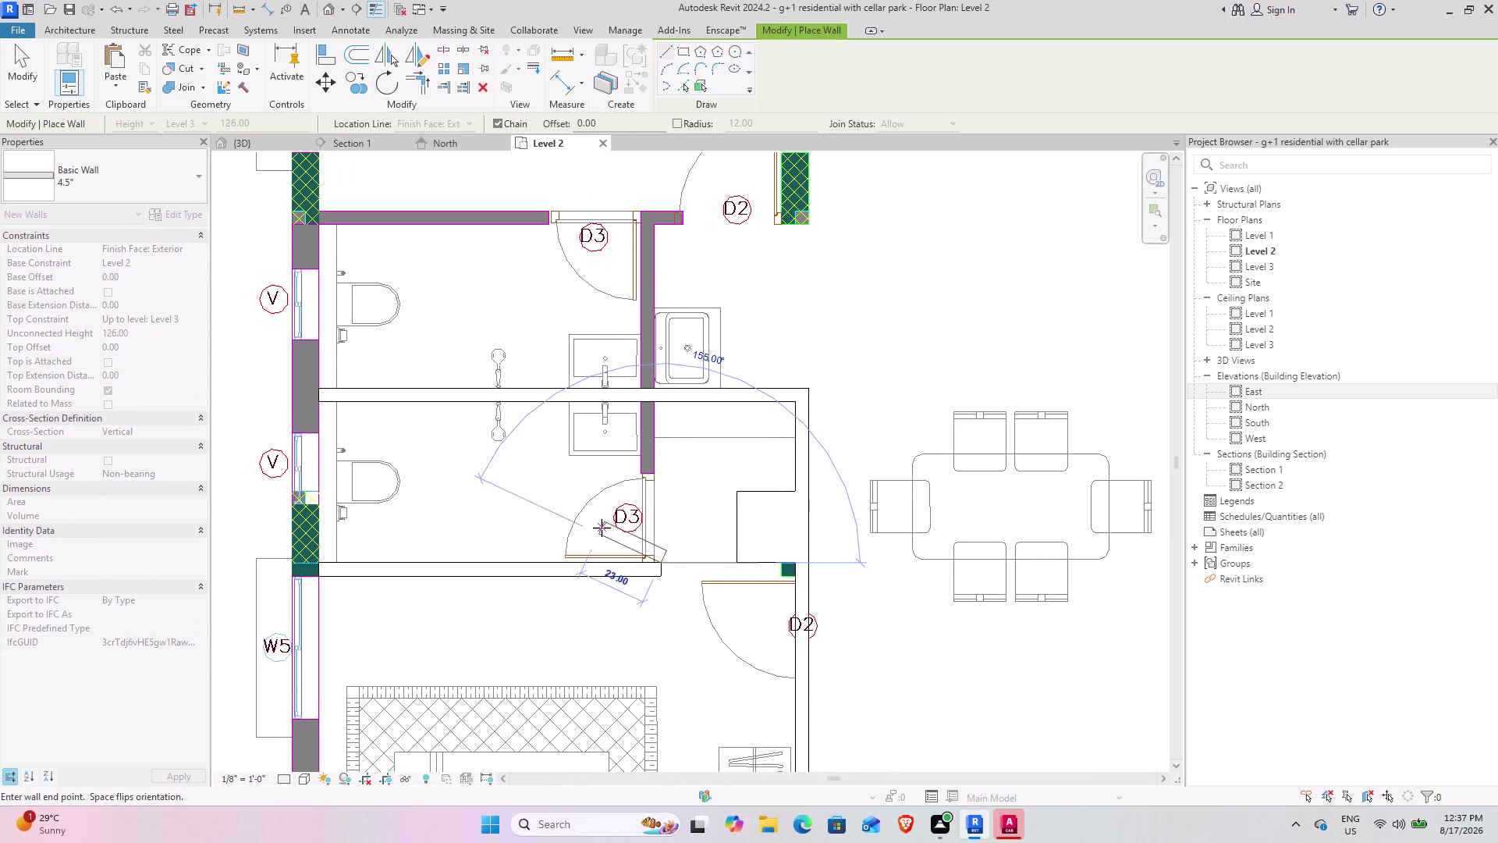
scroll(up, 3)
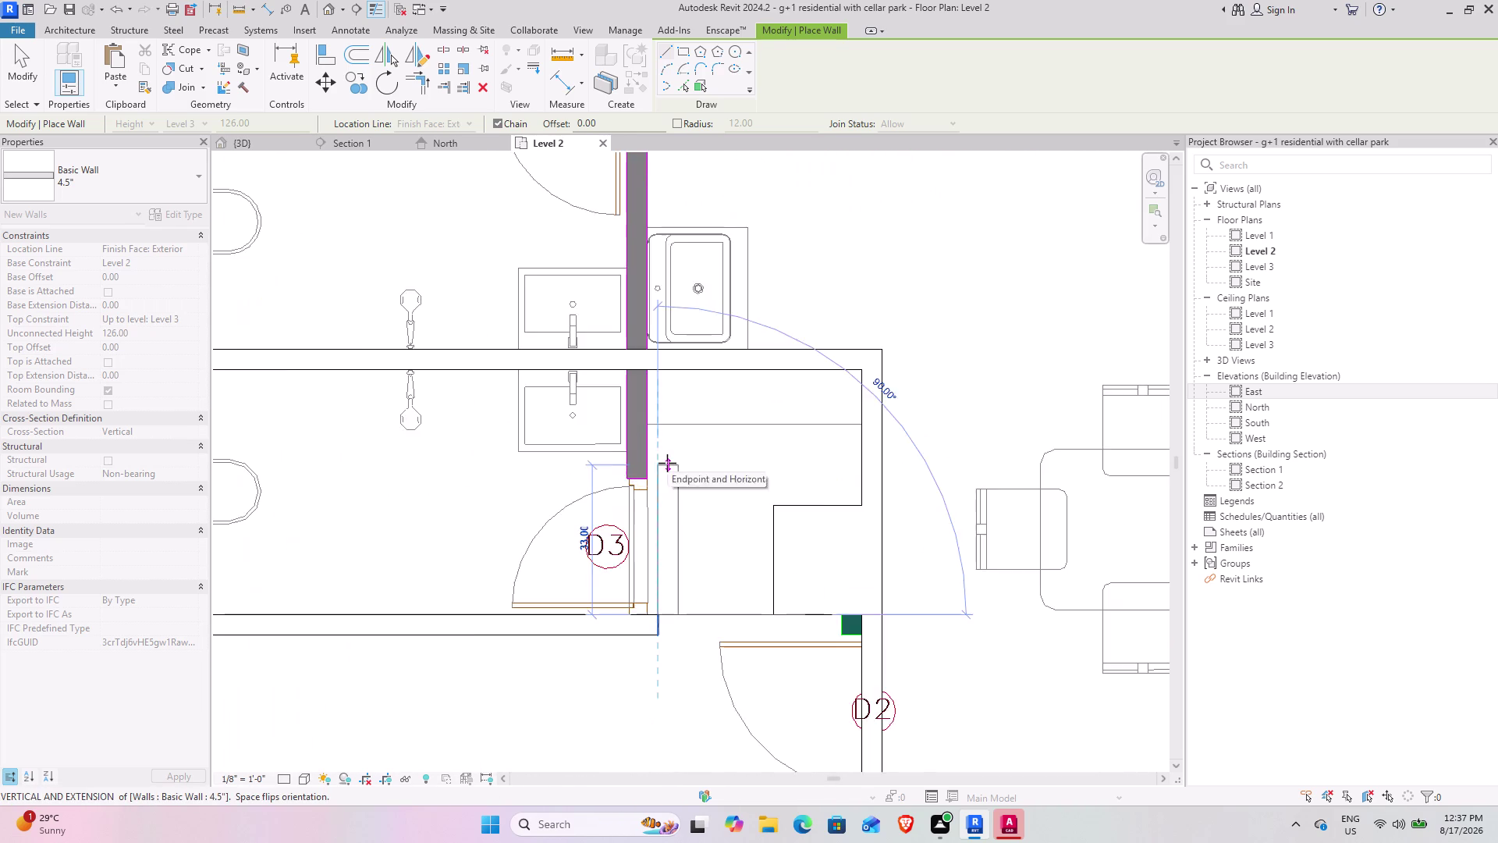
scroll(up, 3)
key(Escape)
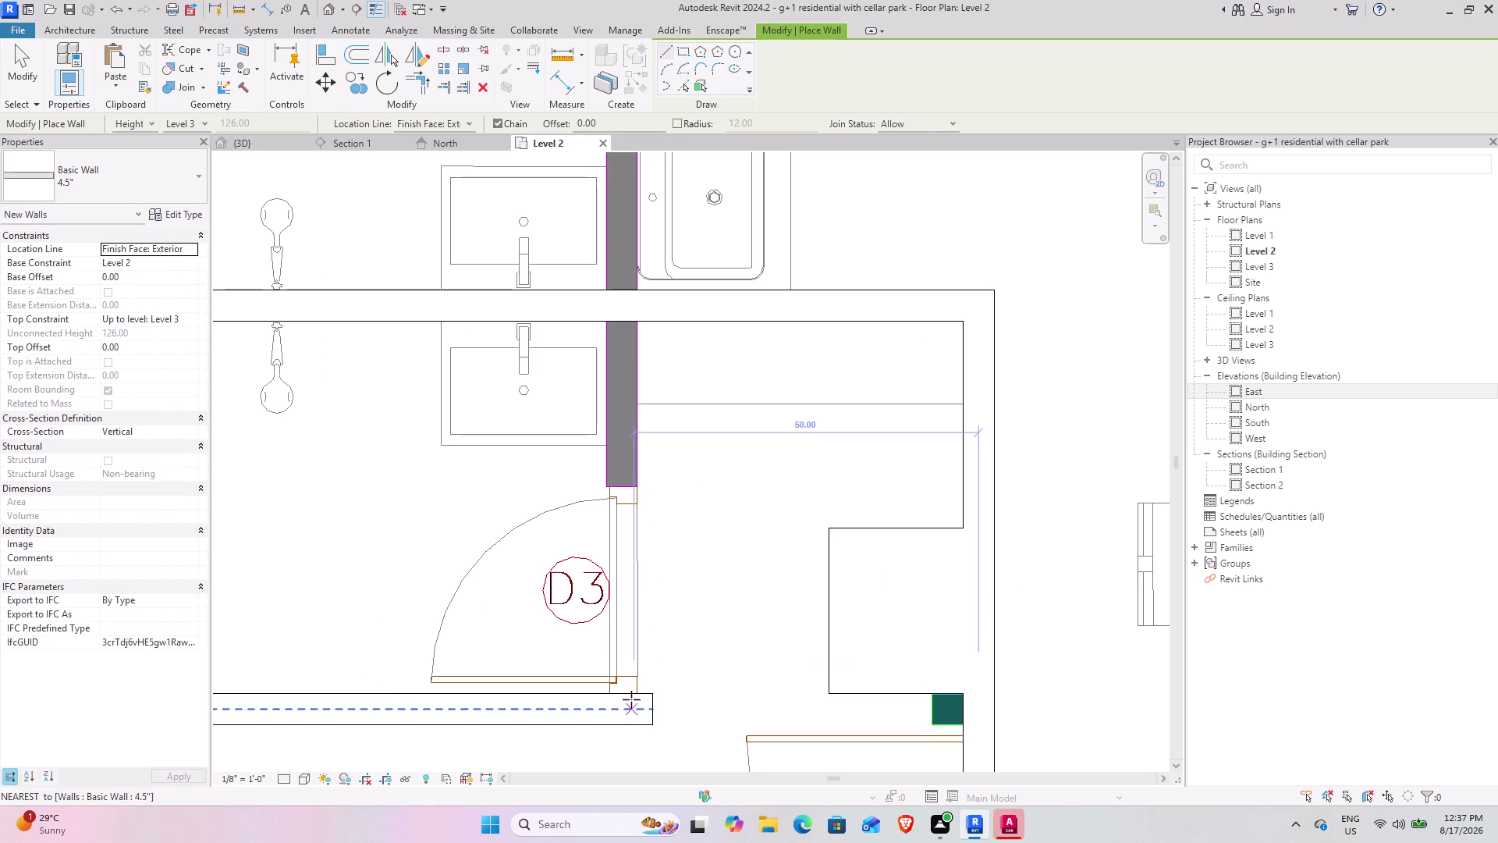
Draw a wall from below door D3 to the corner above it, then to the D2 column.
click(637, 692)
key(space)
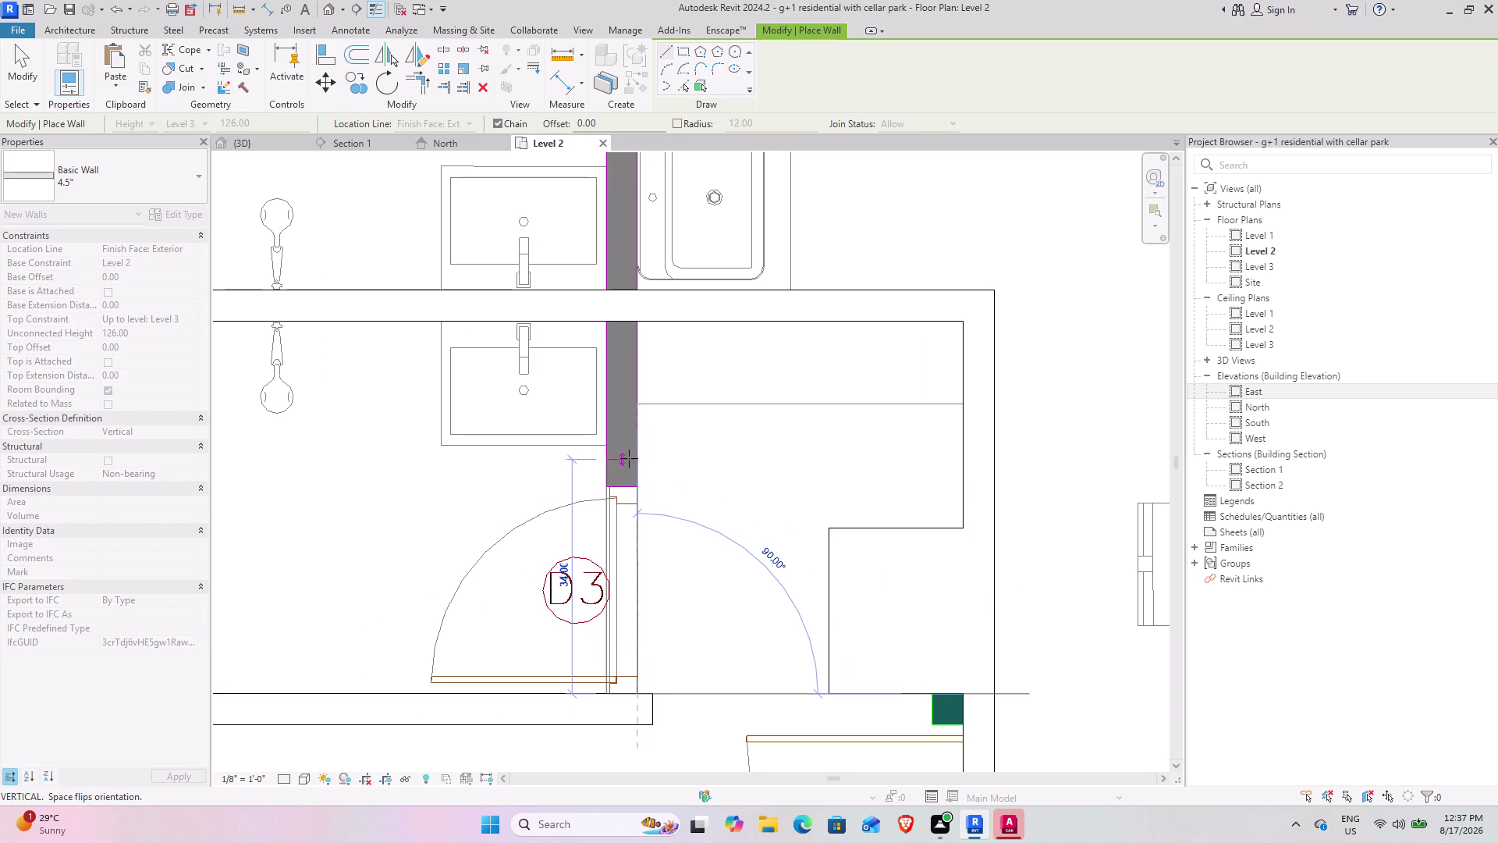
middle_drag(629, 317, 629, 776)
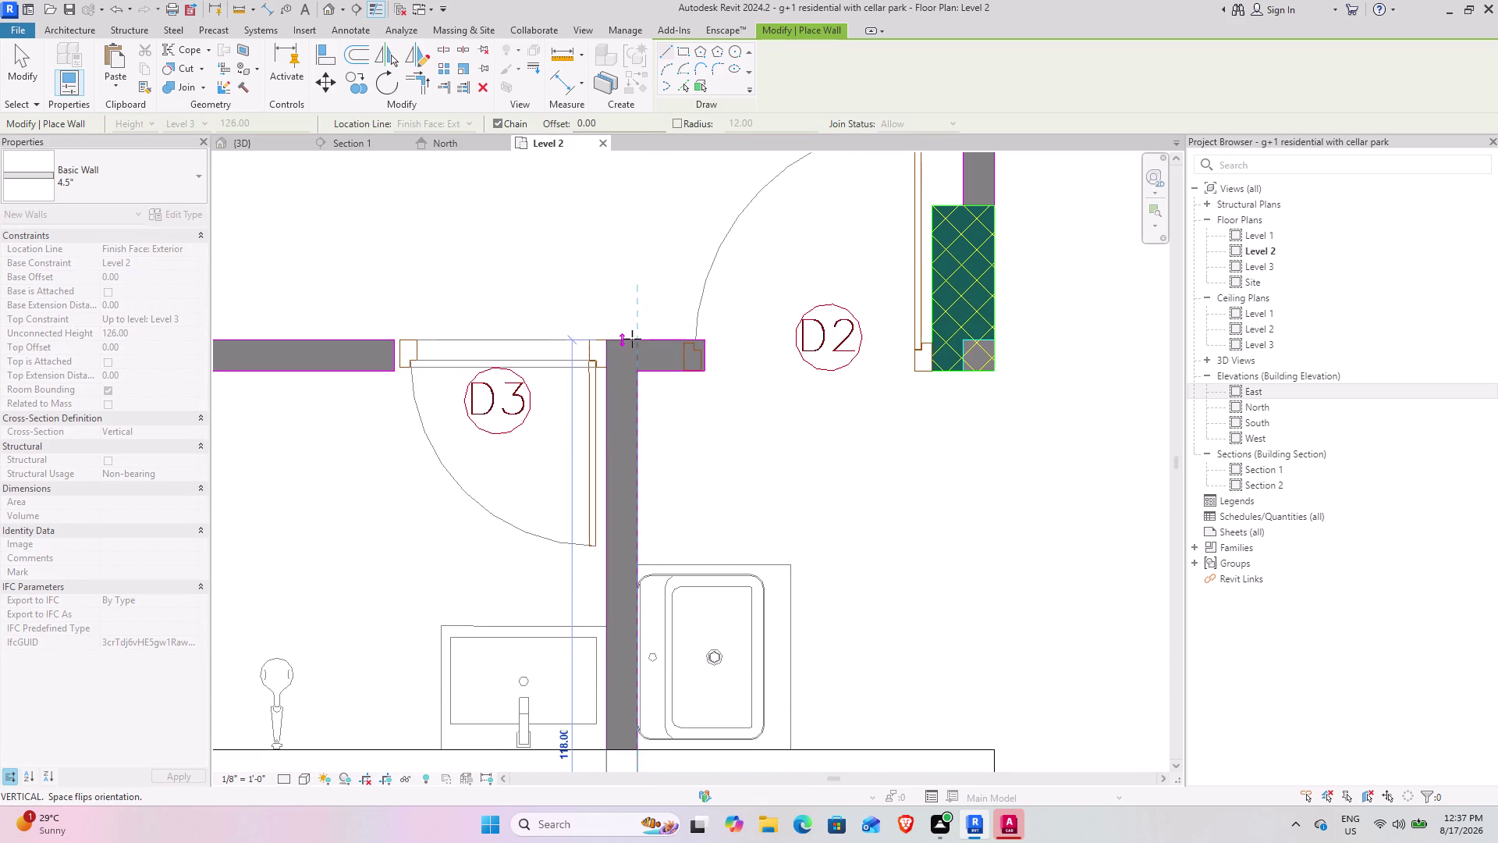
scroll(up, 3)
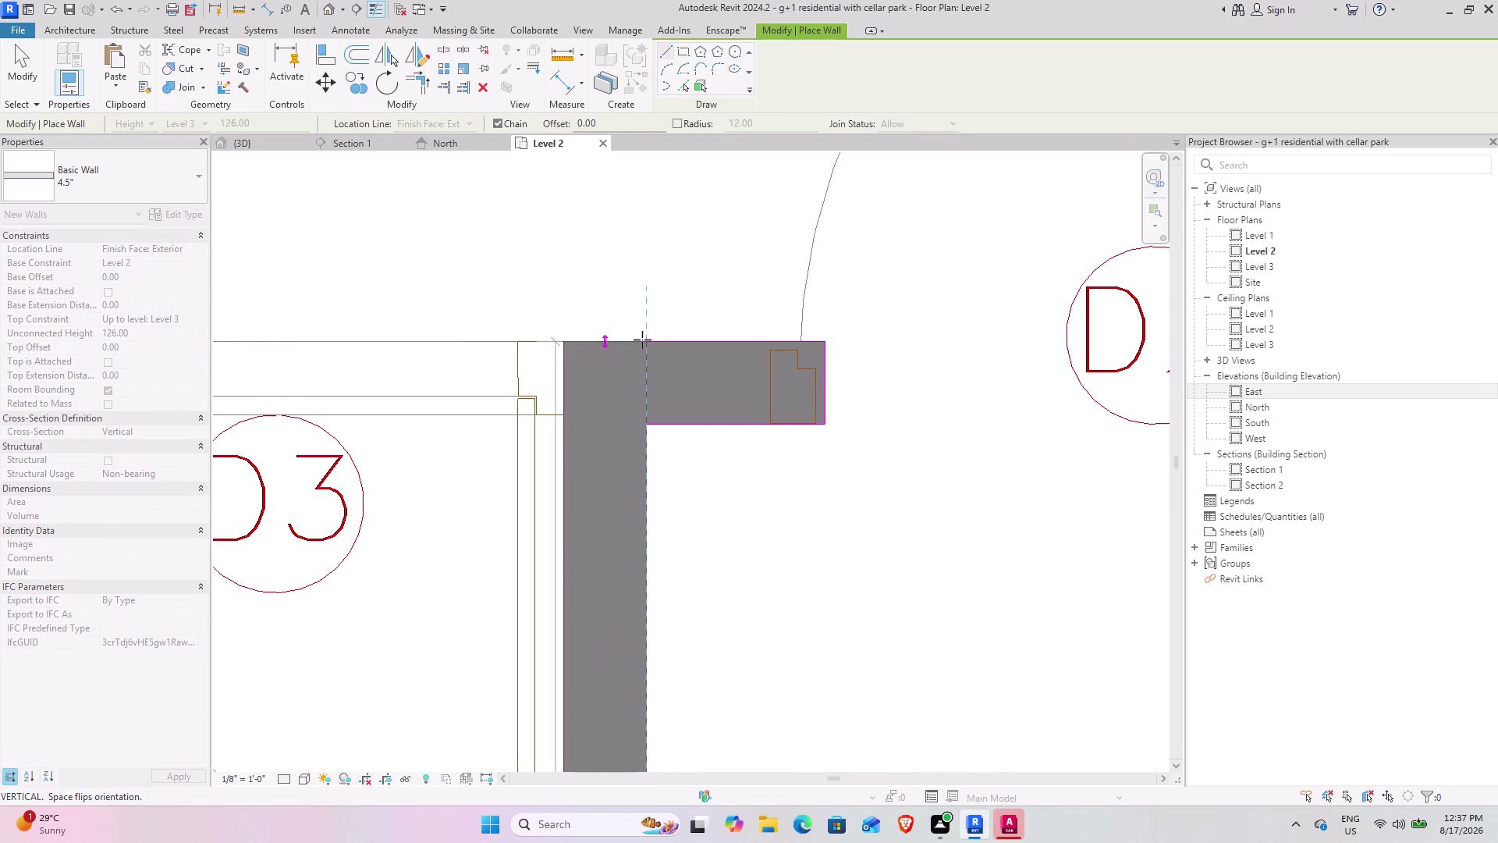
click(642, 339)
scroll(down, 3)
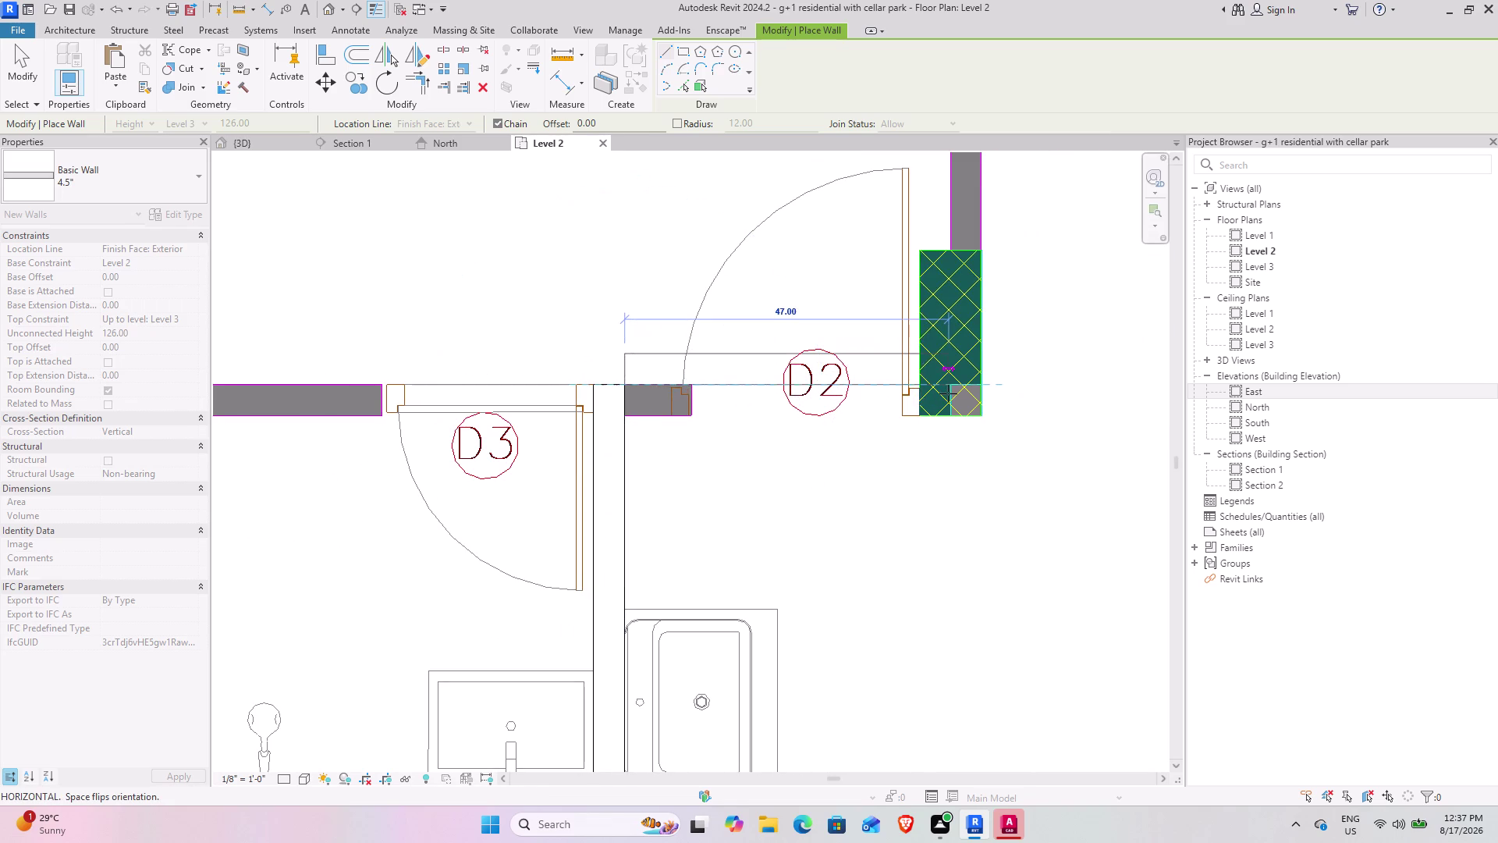
scroll(up, 3)
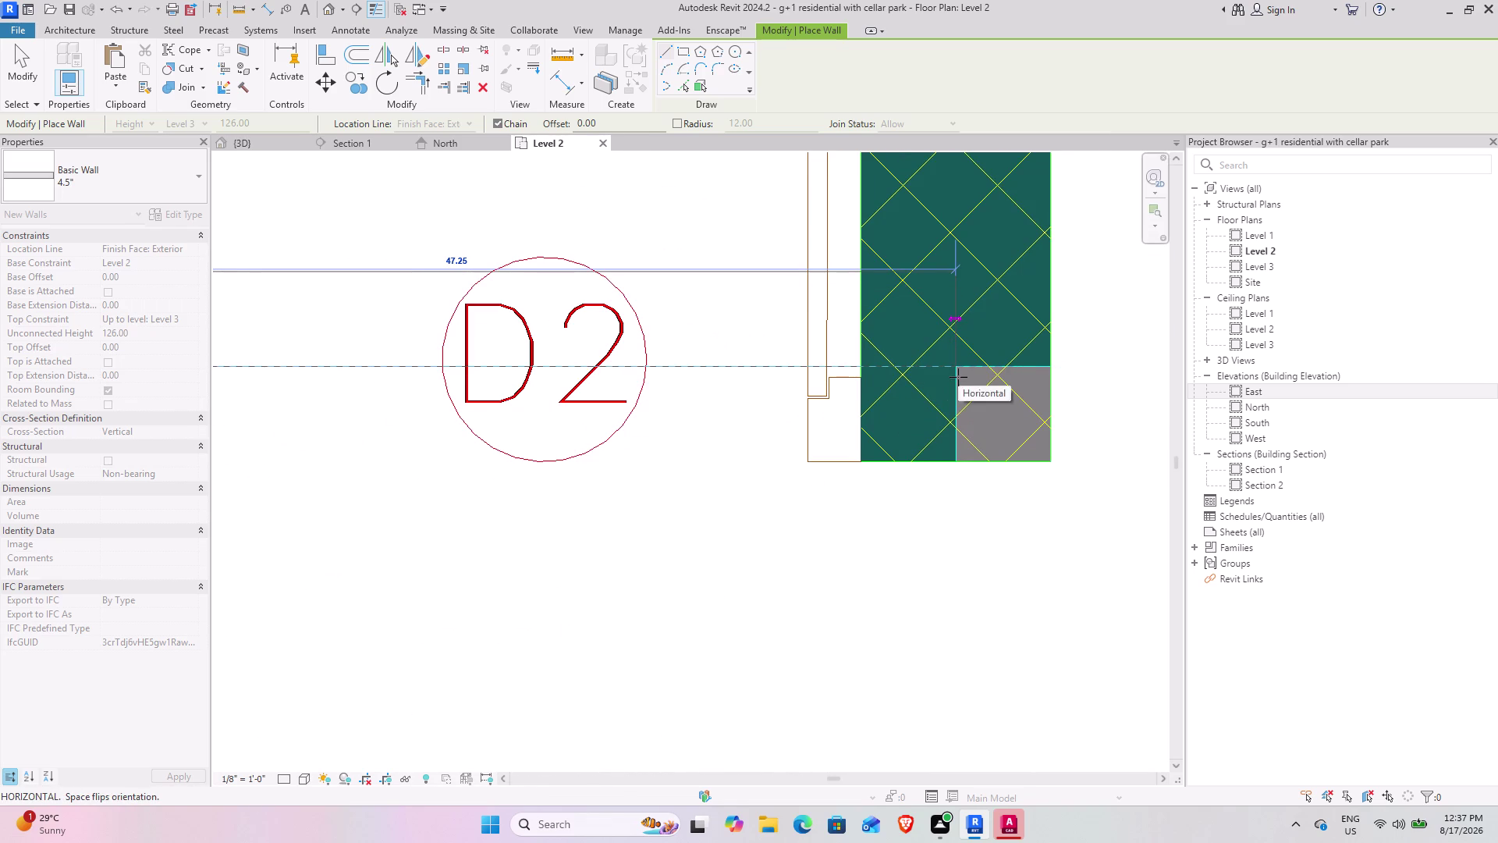
click(959, 377)
scroll(down, 3)
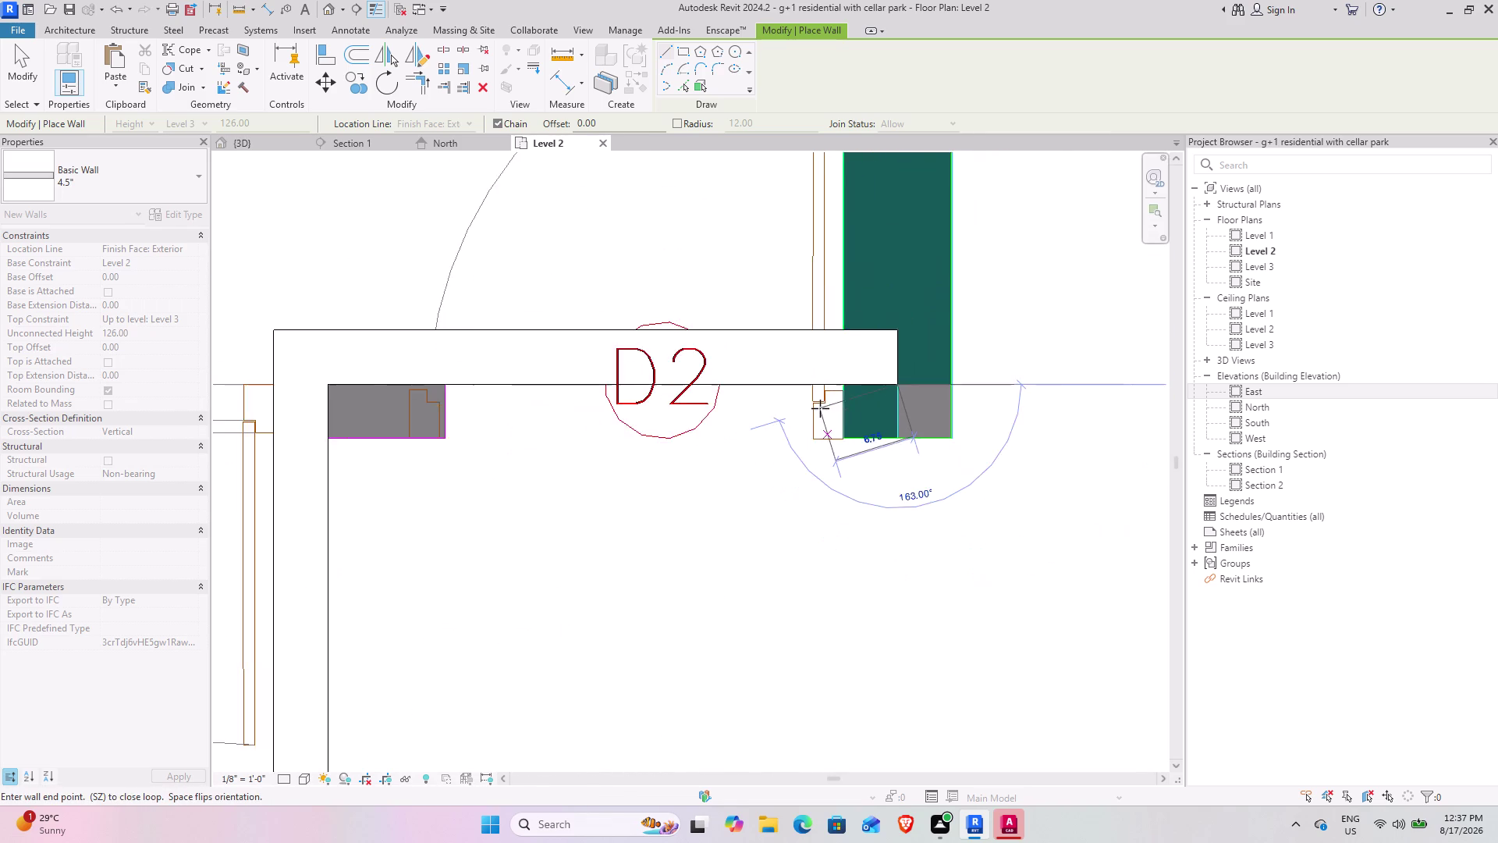
scroll(down, 3)
key(Escape)
Exit wall drawing and select the wall above door D2.
key(Escape)
click(755, 356)
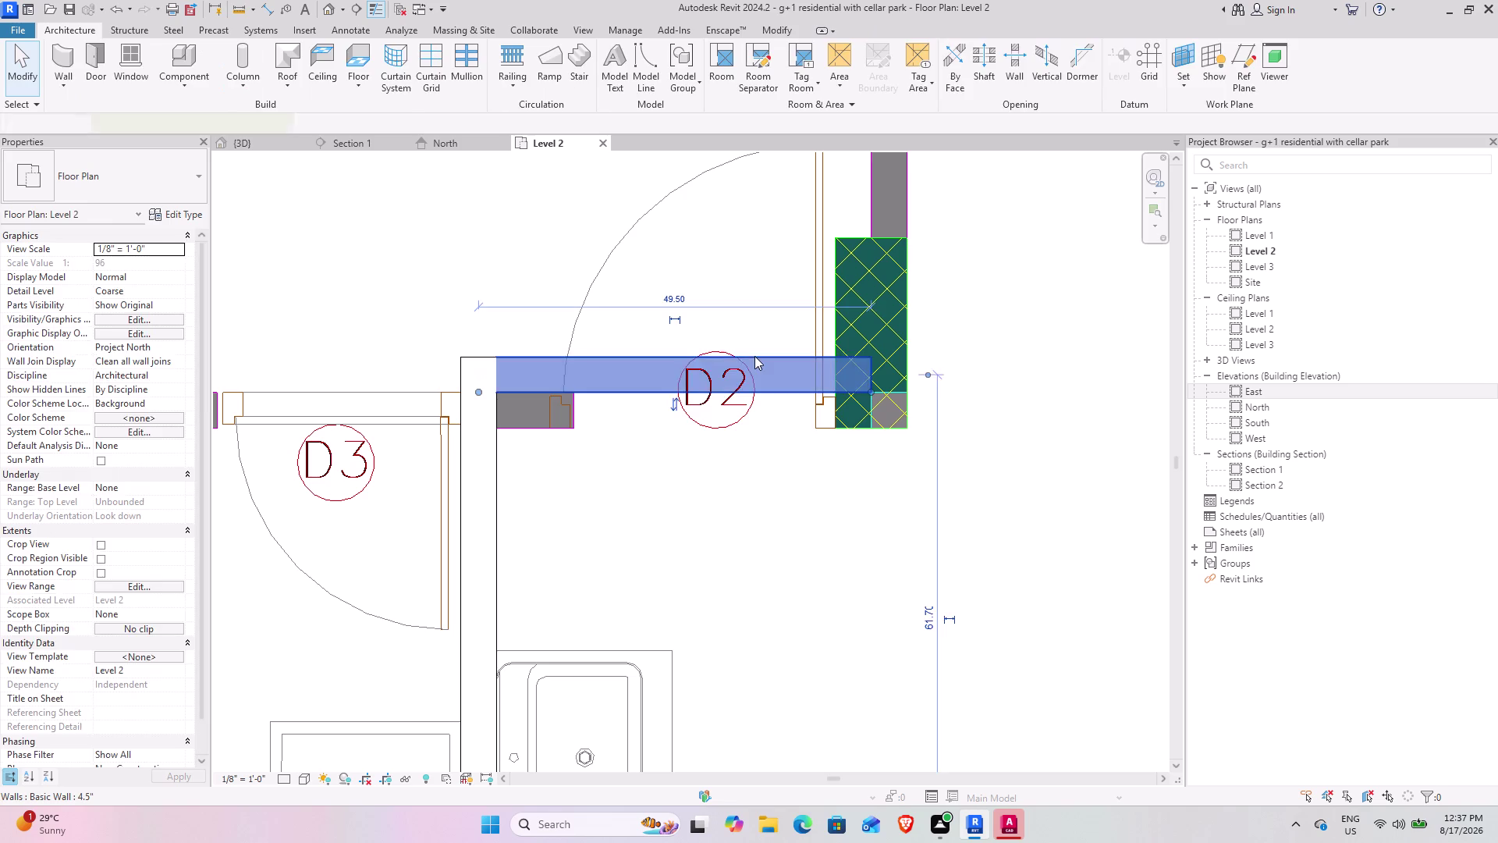
key(space)
click(759, 435)
key(Escape)
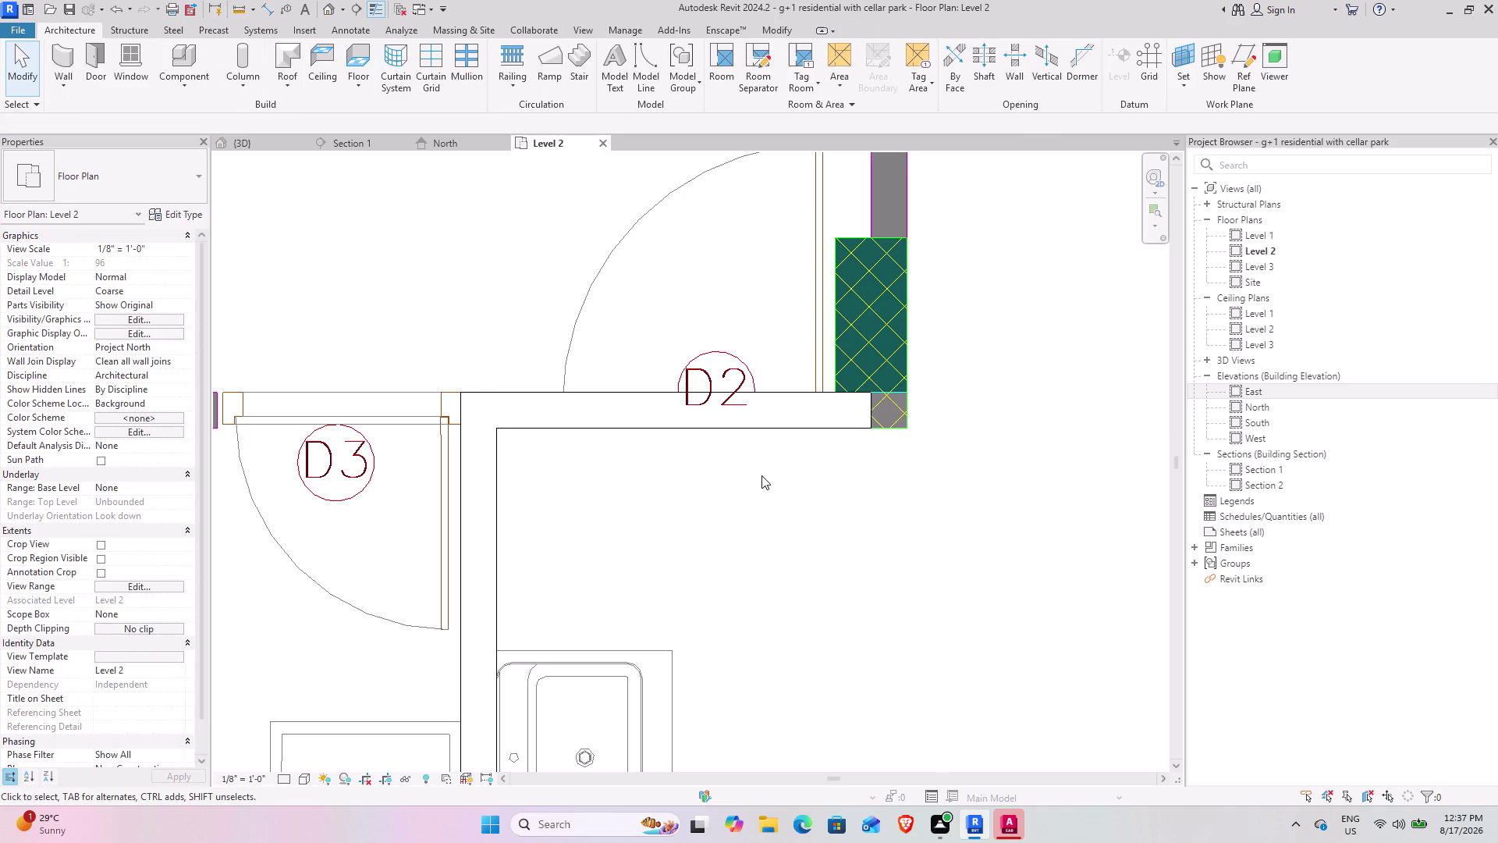
scroll(down, 3)
middle_drag(705, 476, 913, 481)
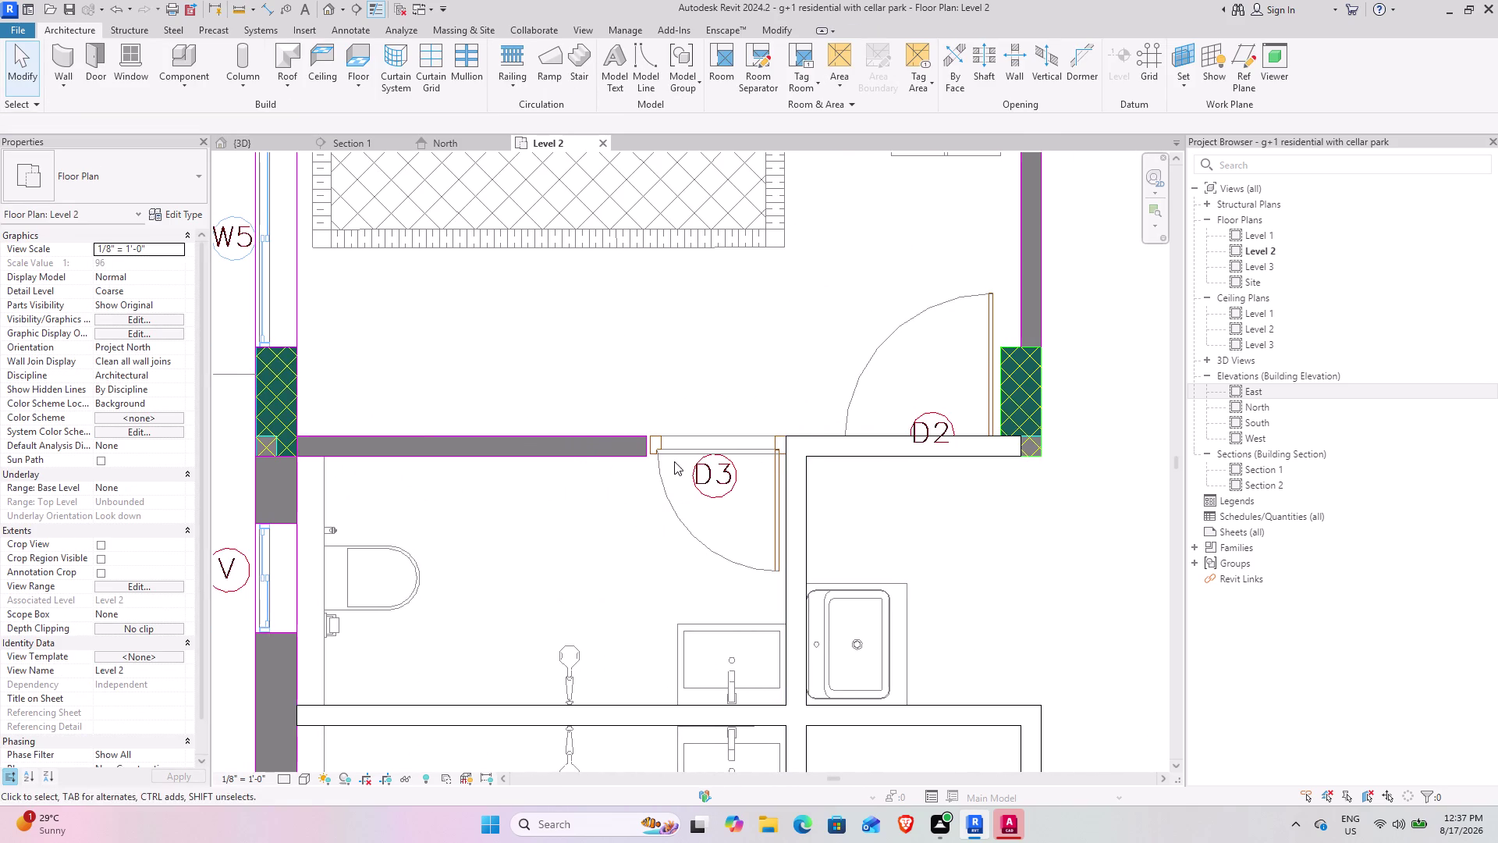
click(897, 458)
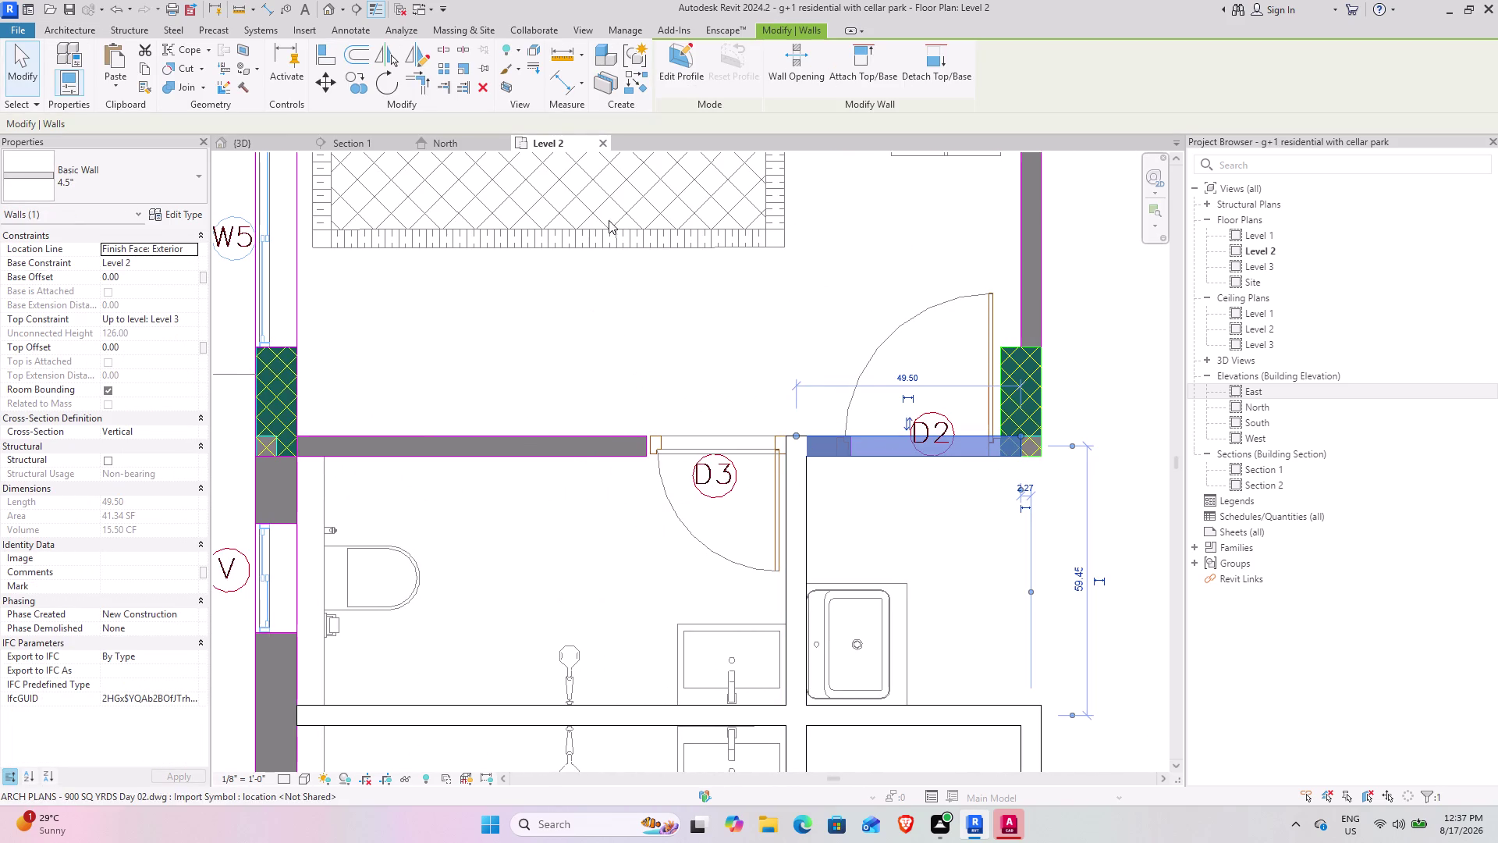
Draw a wall from the D2 column to the left exterior column.
click(639, 79)
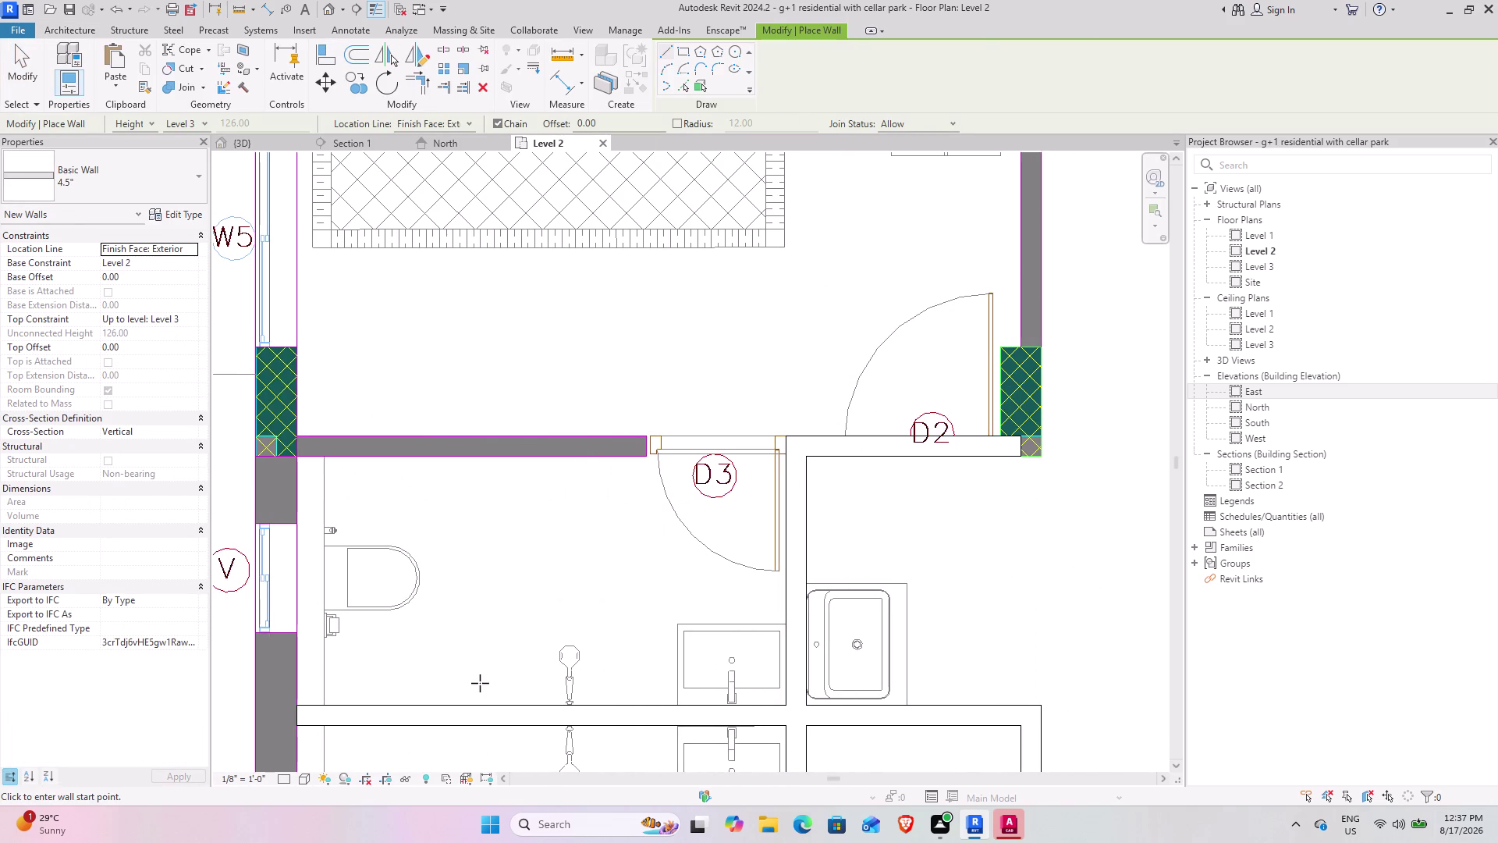
click(789, 437)
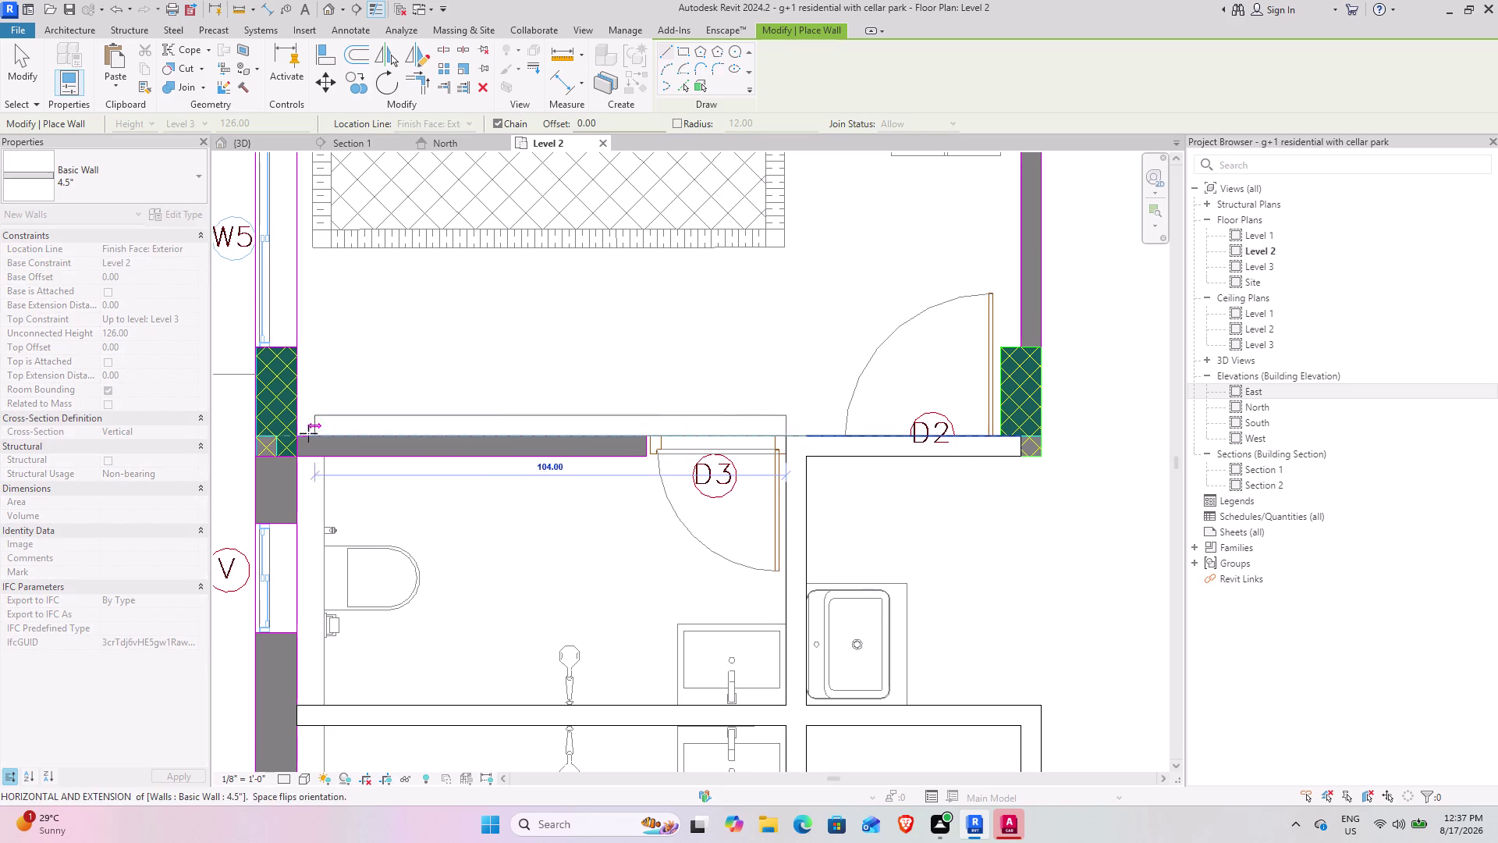
key(space)
scroll(up, 3)
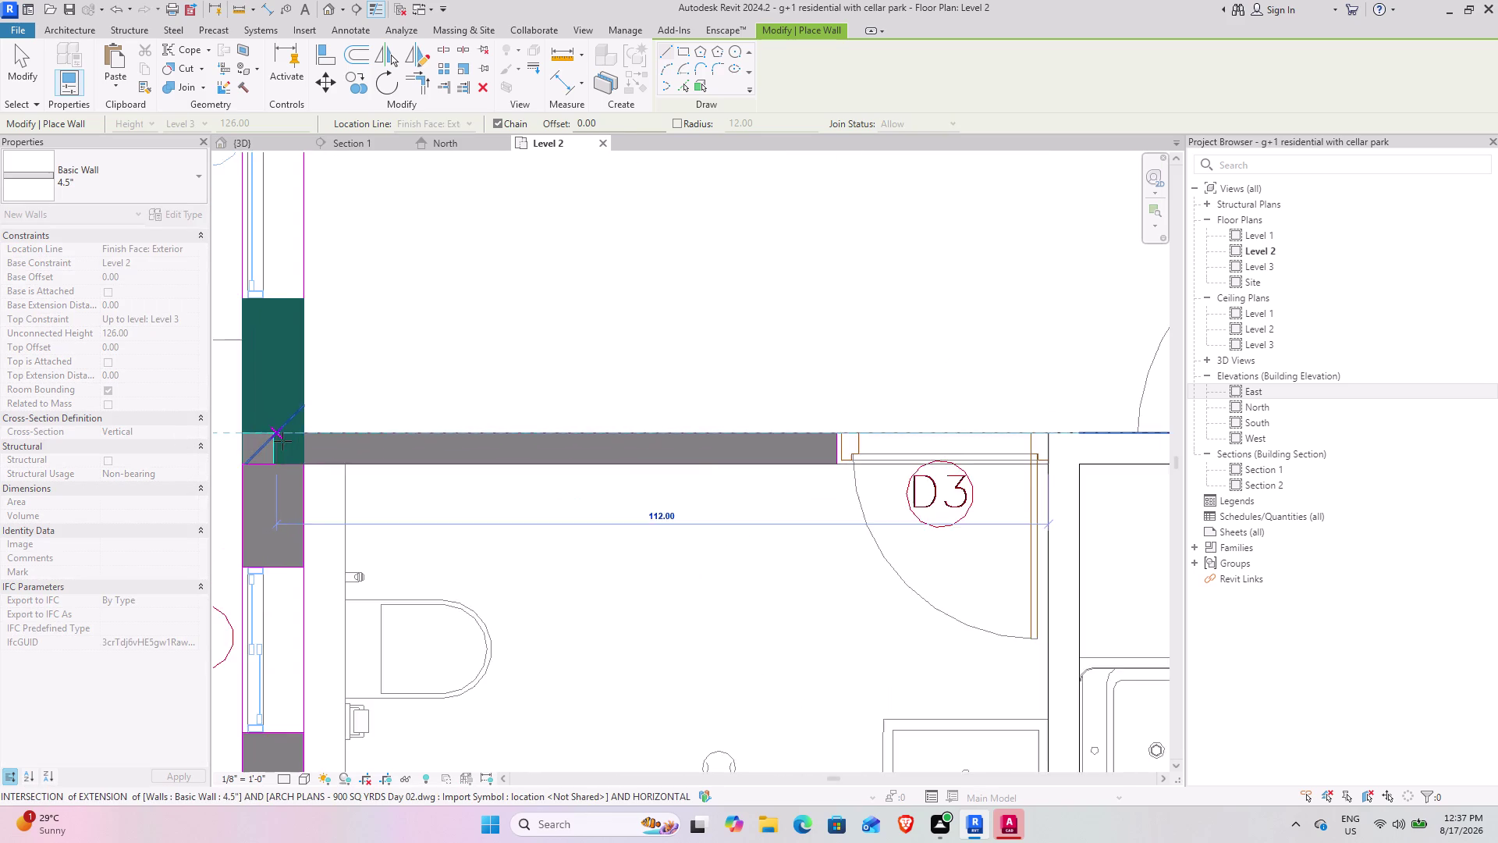
scroll(up, 3)
click(344, 421)
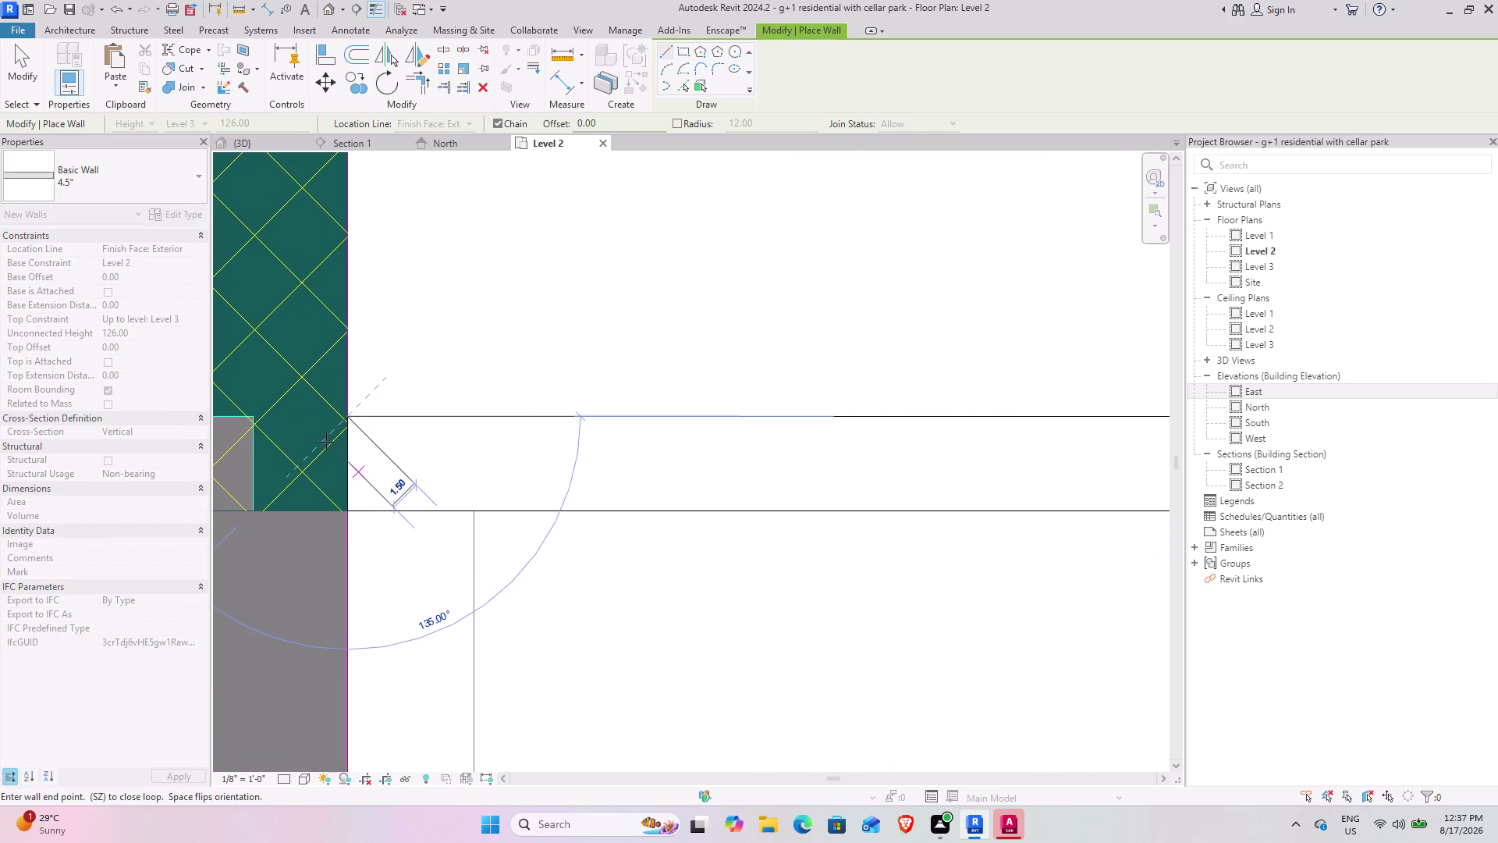
key(Escape)
Pan back to the bathrooms and bring up the wall type list.
scroll(down, 3)
middle_drag(302, 475, 404, 417)
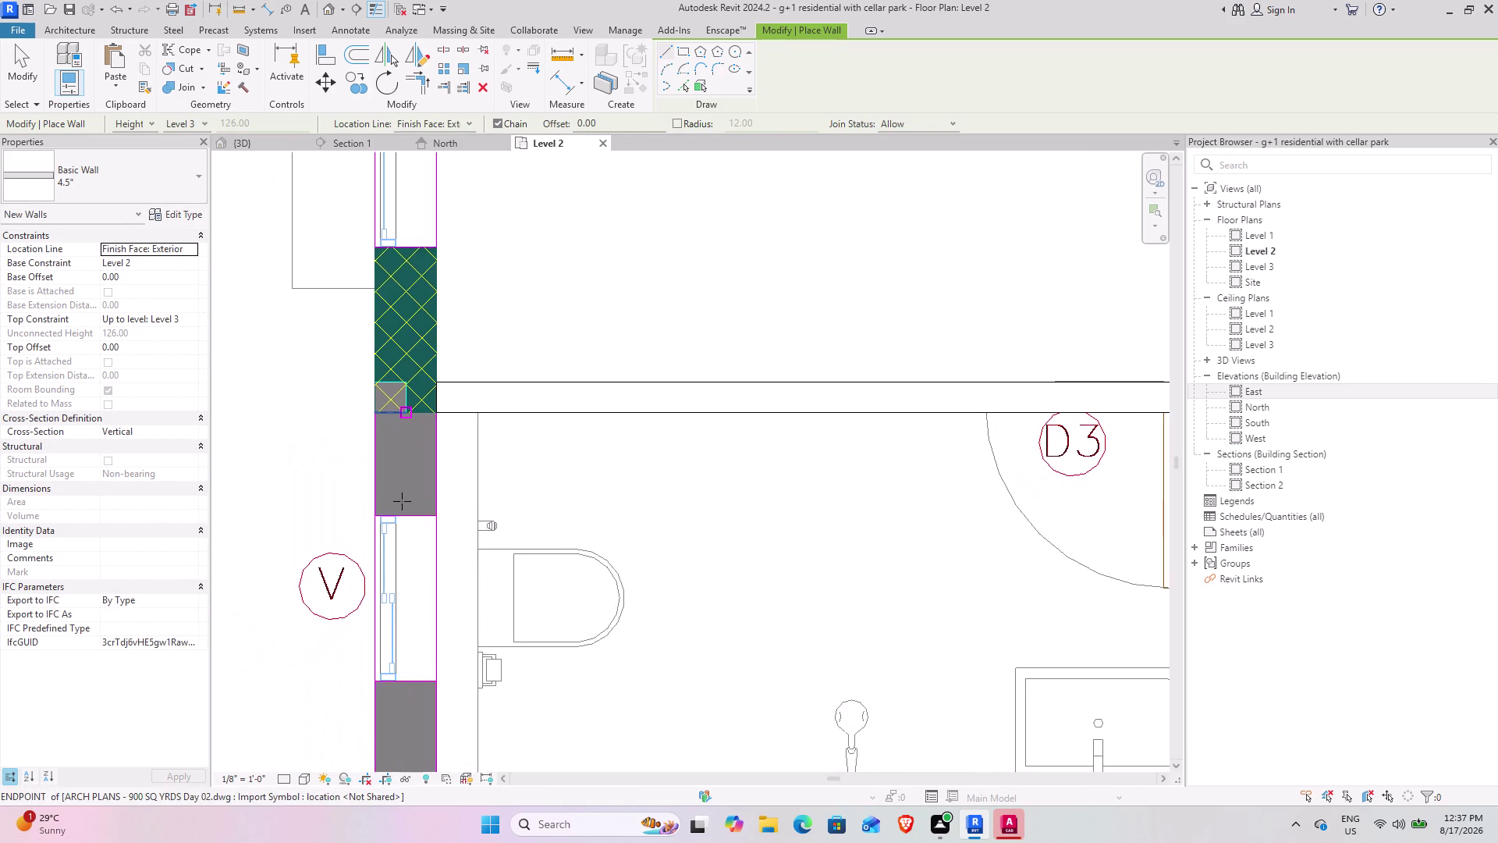
scroll(down, 3)
scroll(down, 3)
middle_drag(406, 529, 458, 435)
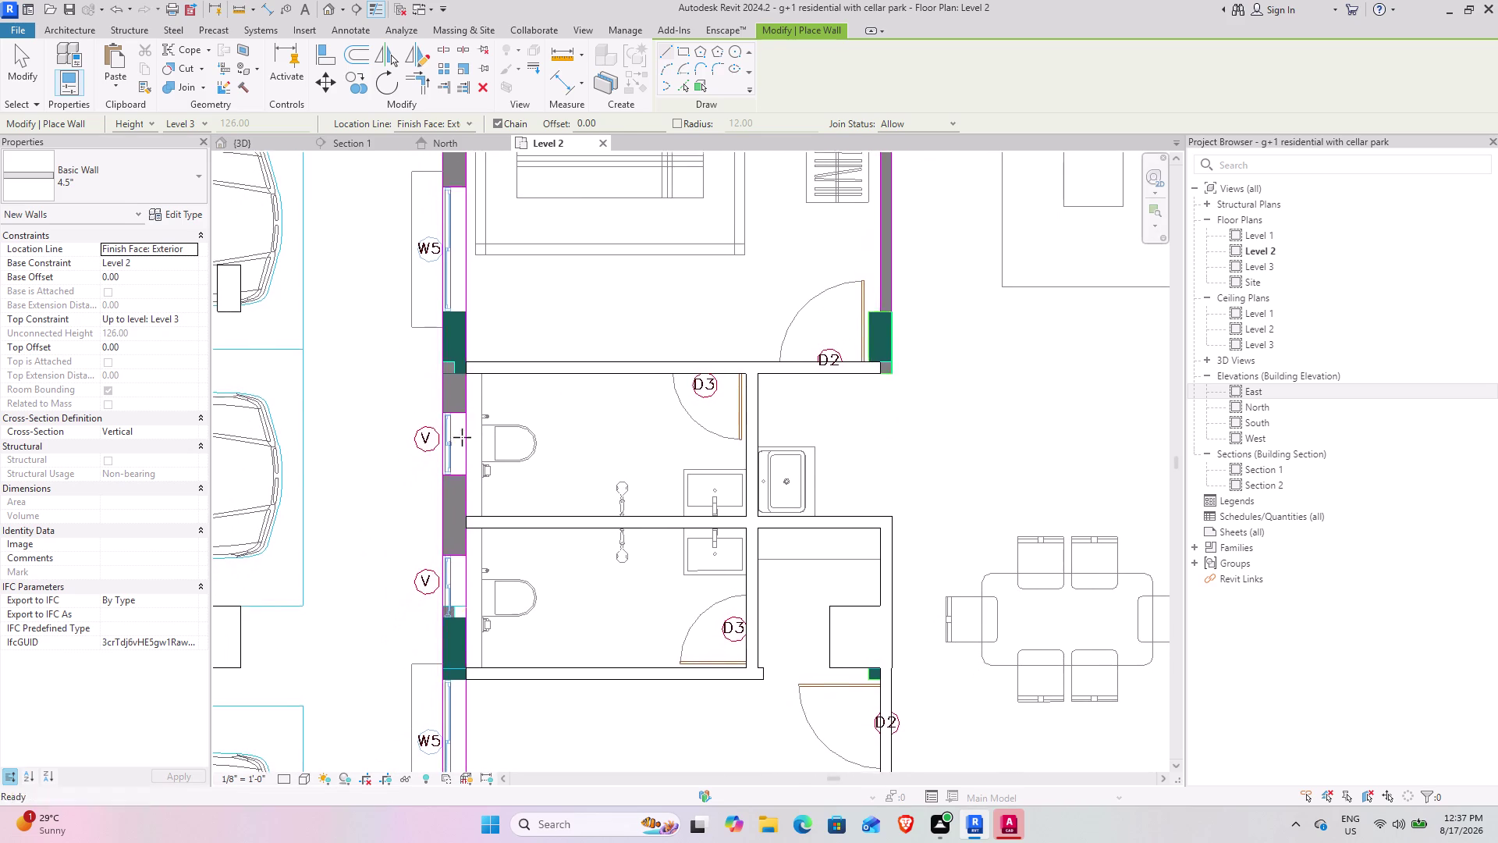
click(89, 188)
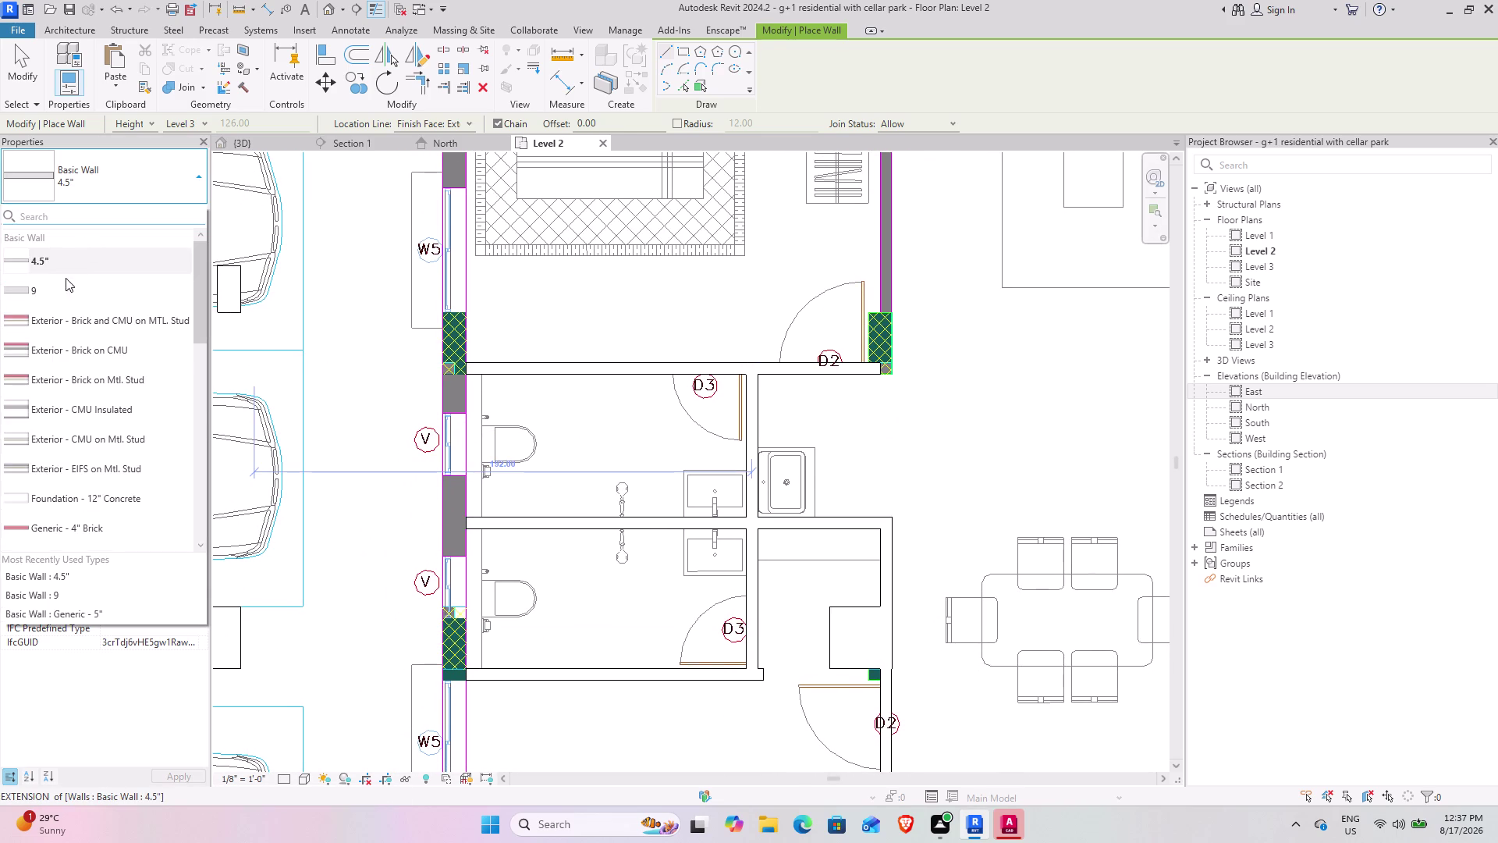
Switch to the 9 wall type and draw from the bedroom's lower right column to its lower left column.
click(65, 284)
middle_drag(451, 581, 466, 363)
middle_drag(485, 604, 505, 361)
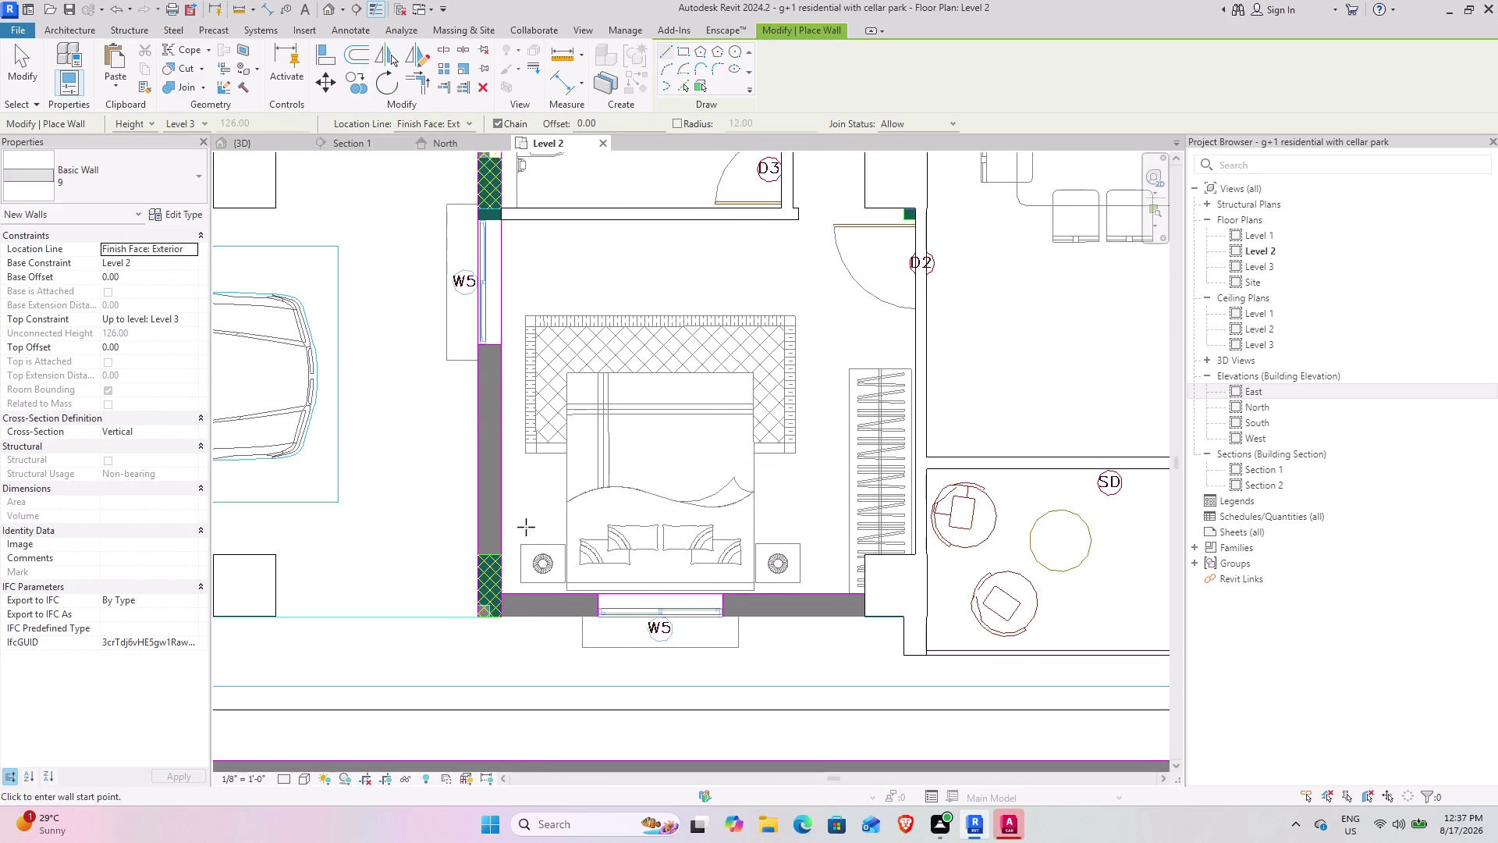
scroll(up, 3)
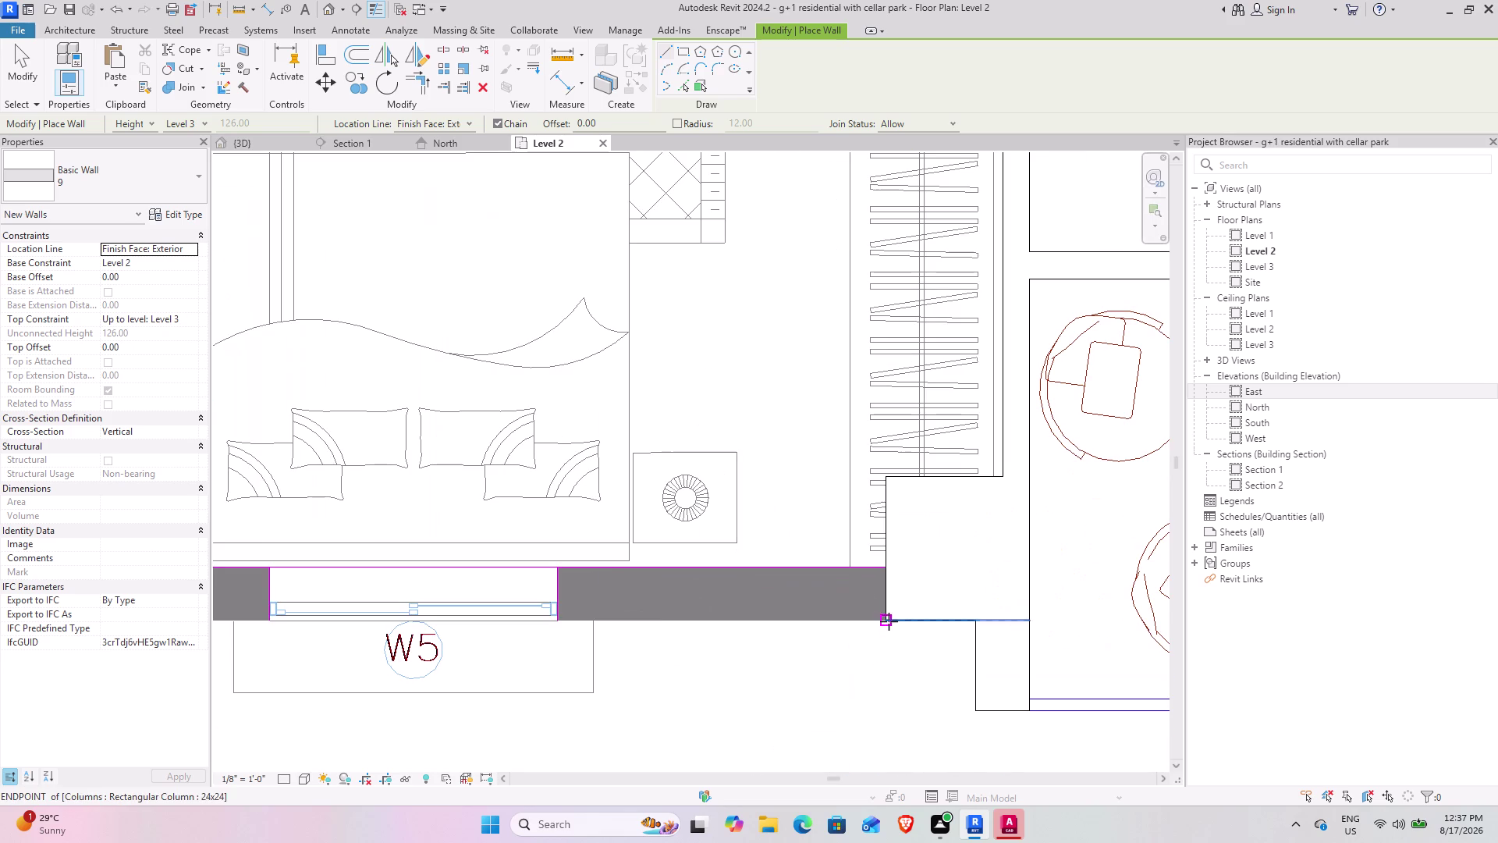
click(889, 621)
middle_drag(335, 625, 949, 647)
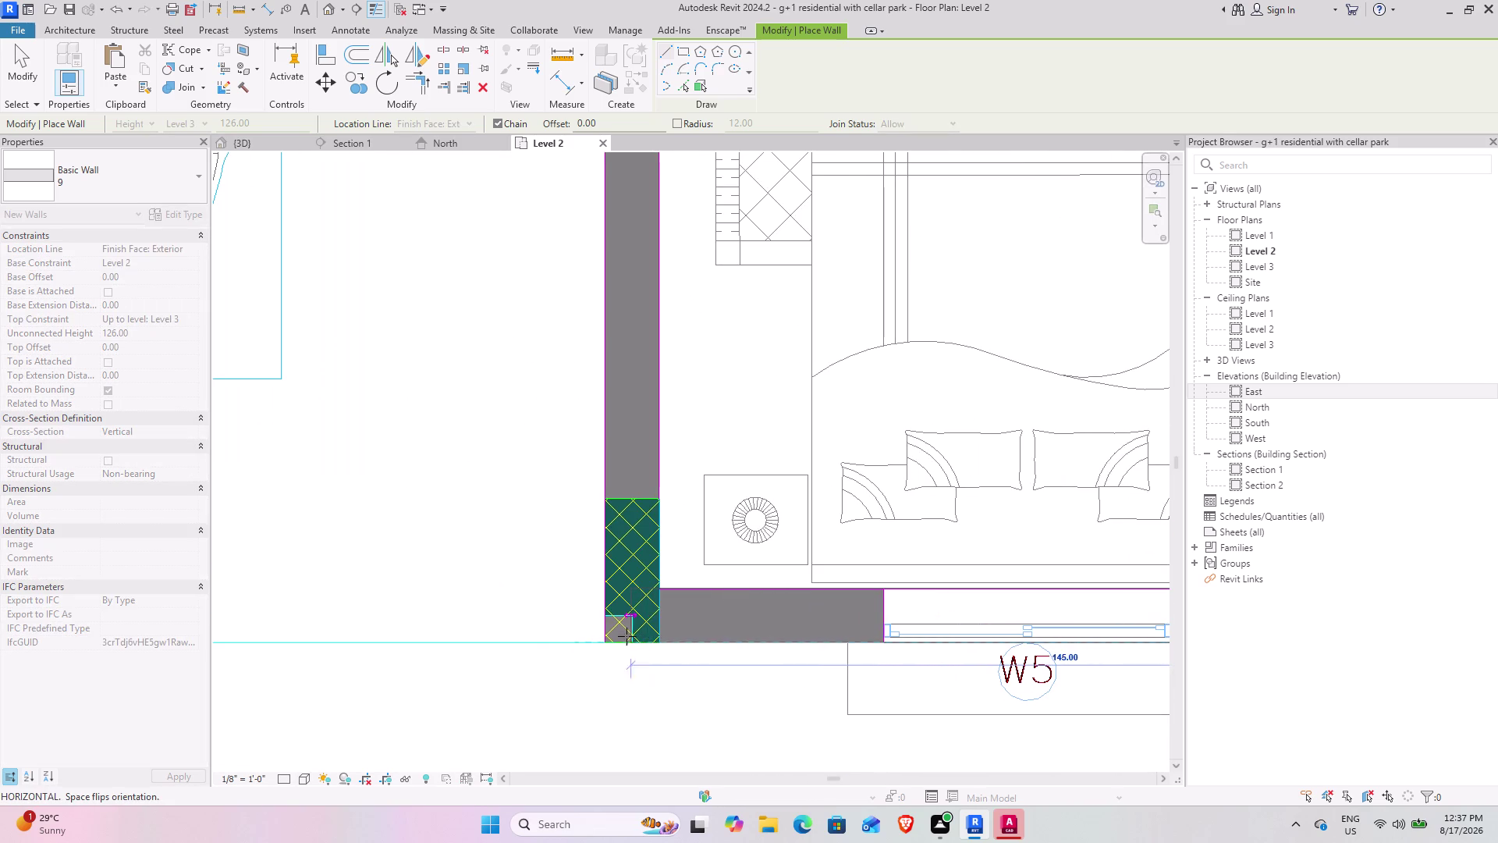
scroll(up, 3)
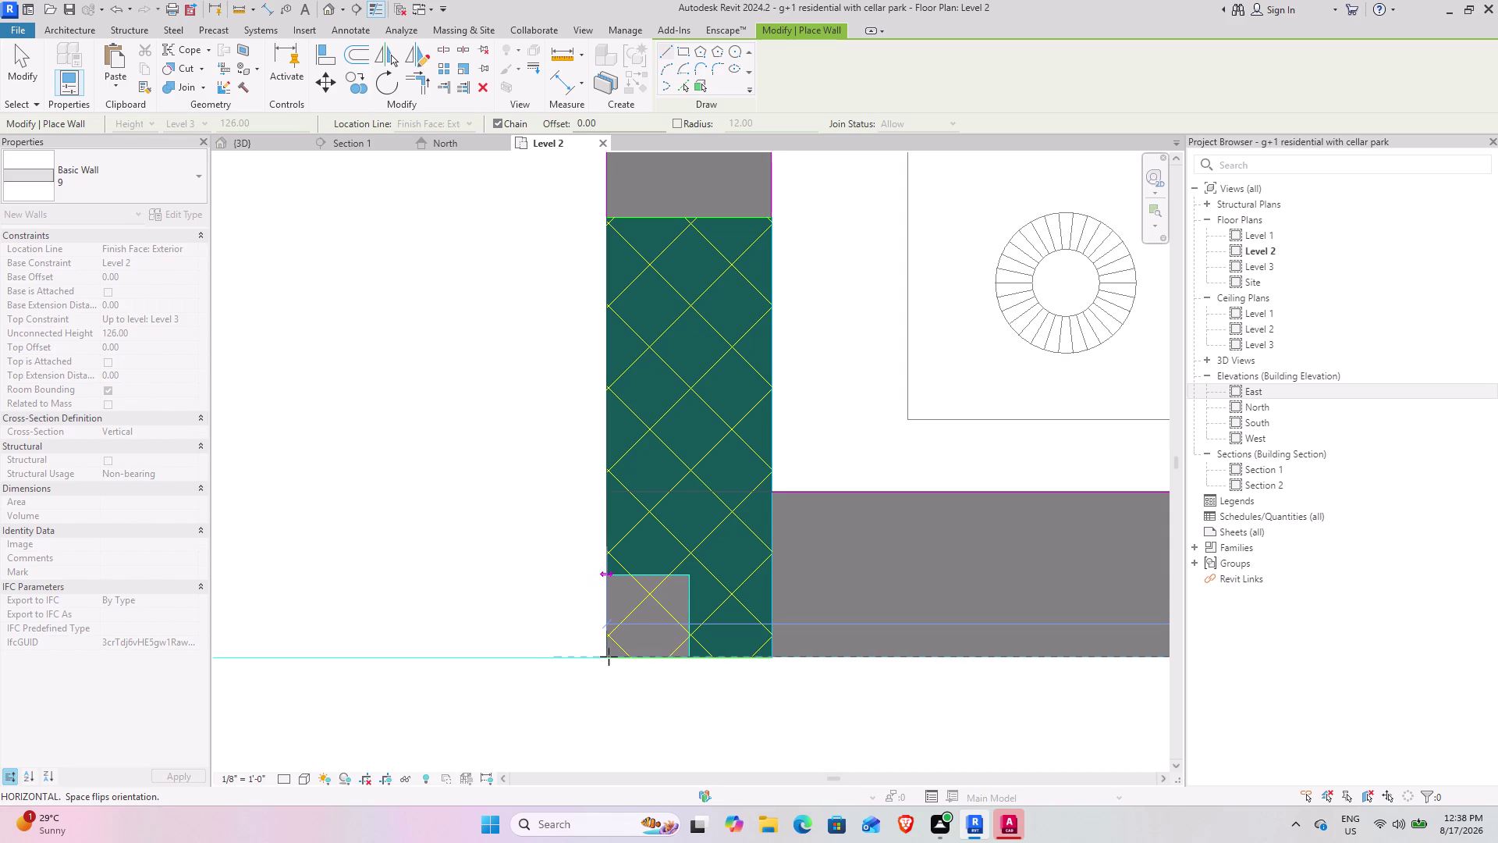
click(609, 656)
Continue the wall up the bedroom's left side to the upper left hatched column.
scroll(down, 3)
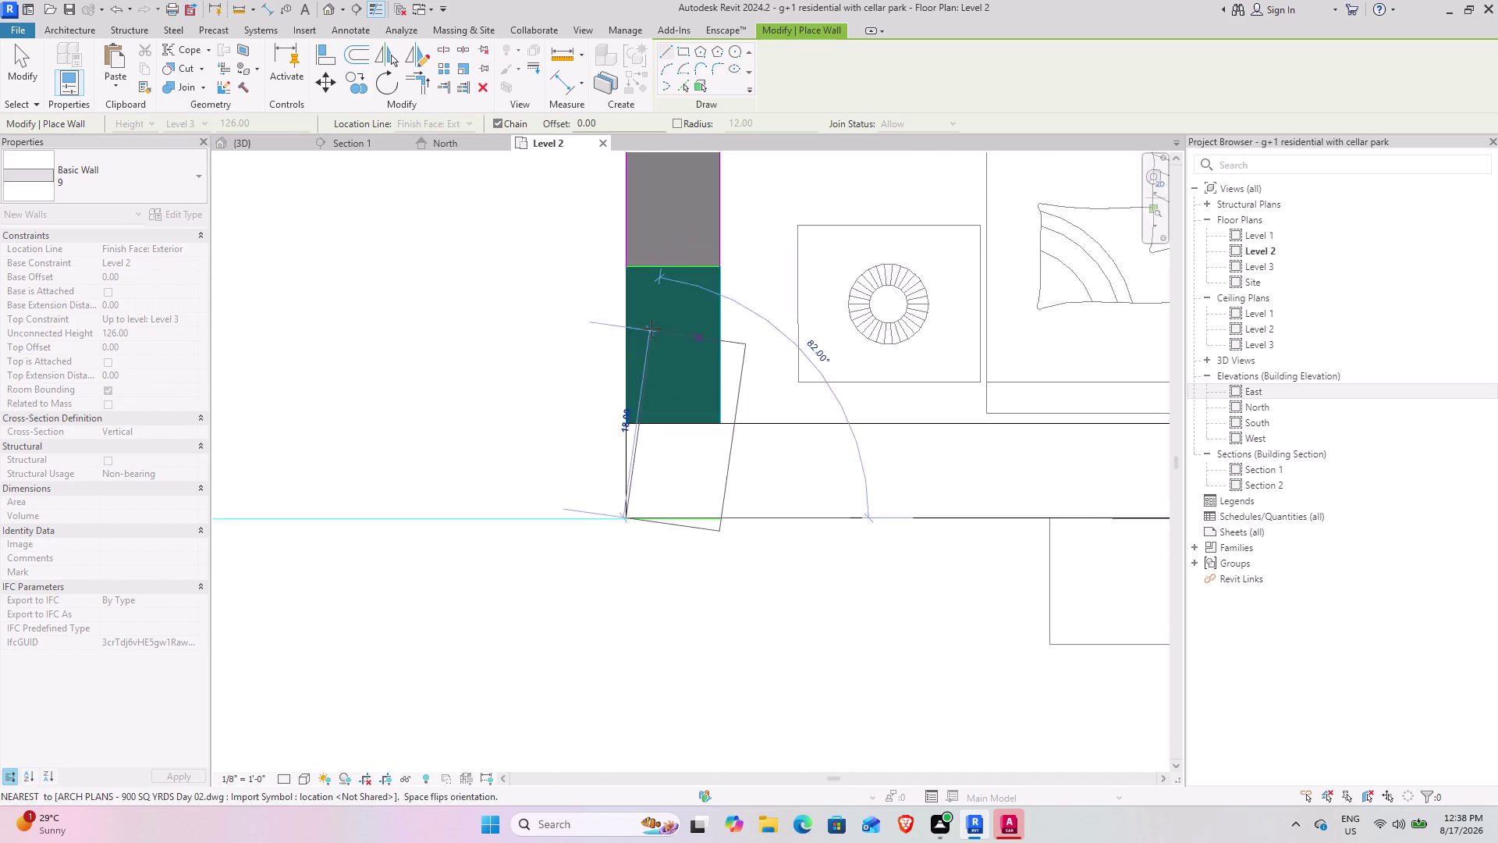
scroll(down, 3)
middle_drag(641, 277, 608, 744)
middle_drag(572, 292, 508, 717)
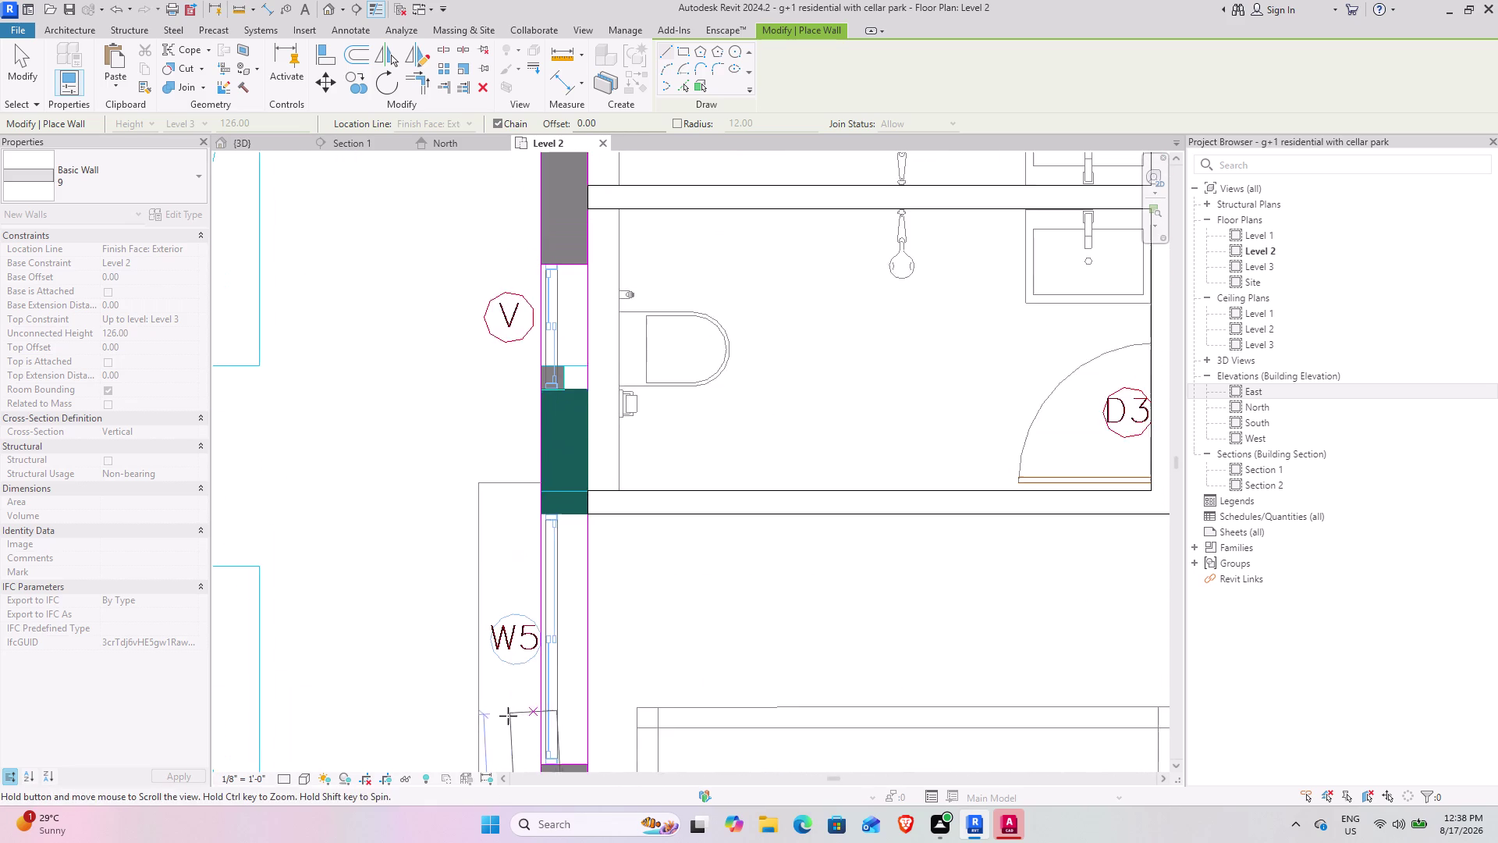
middle_drag(522, 287, 473, 614)
middle_drag(485, 344, 483, 618)
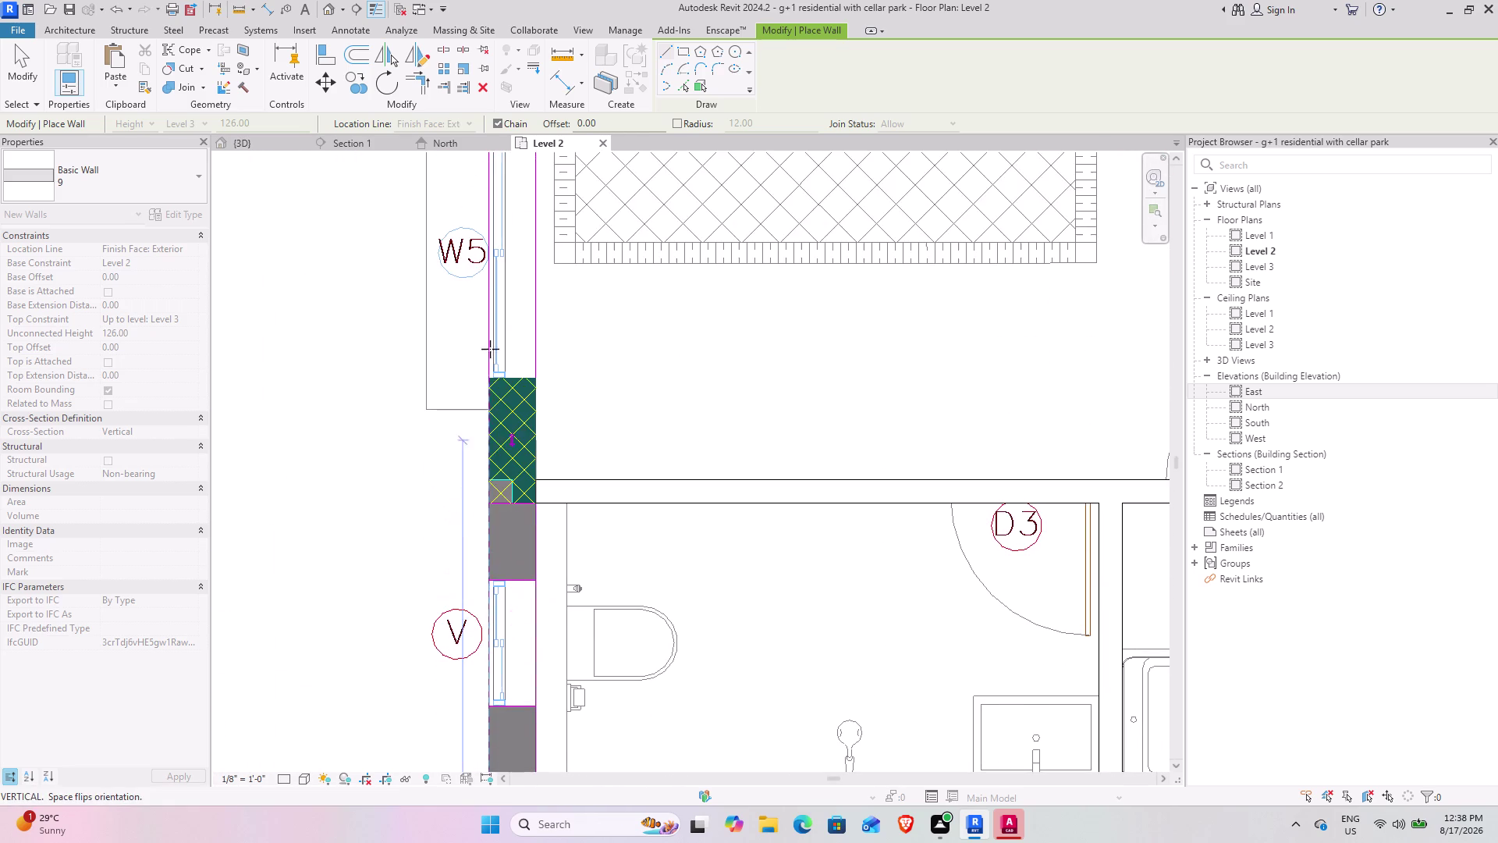
middle_drag(500, 303, 461, 641)
middle_drag(464, 307, 464, 627)
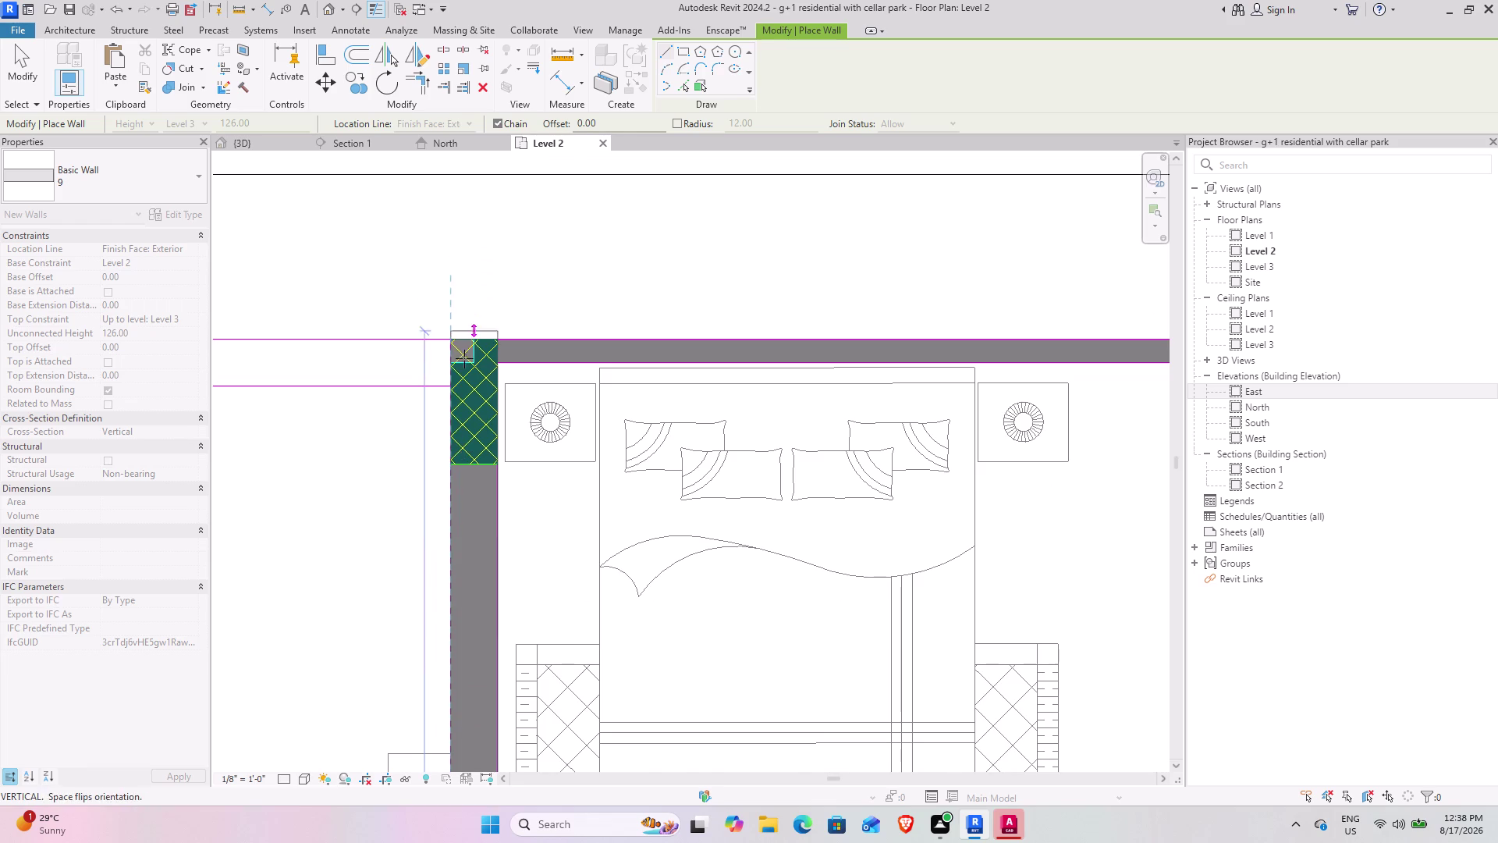
scroll(up, 3)
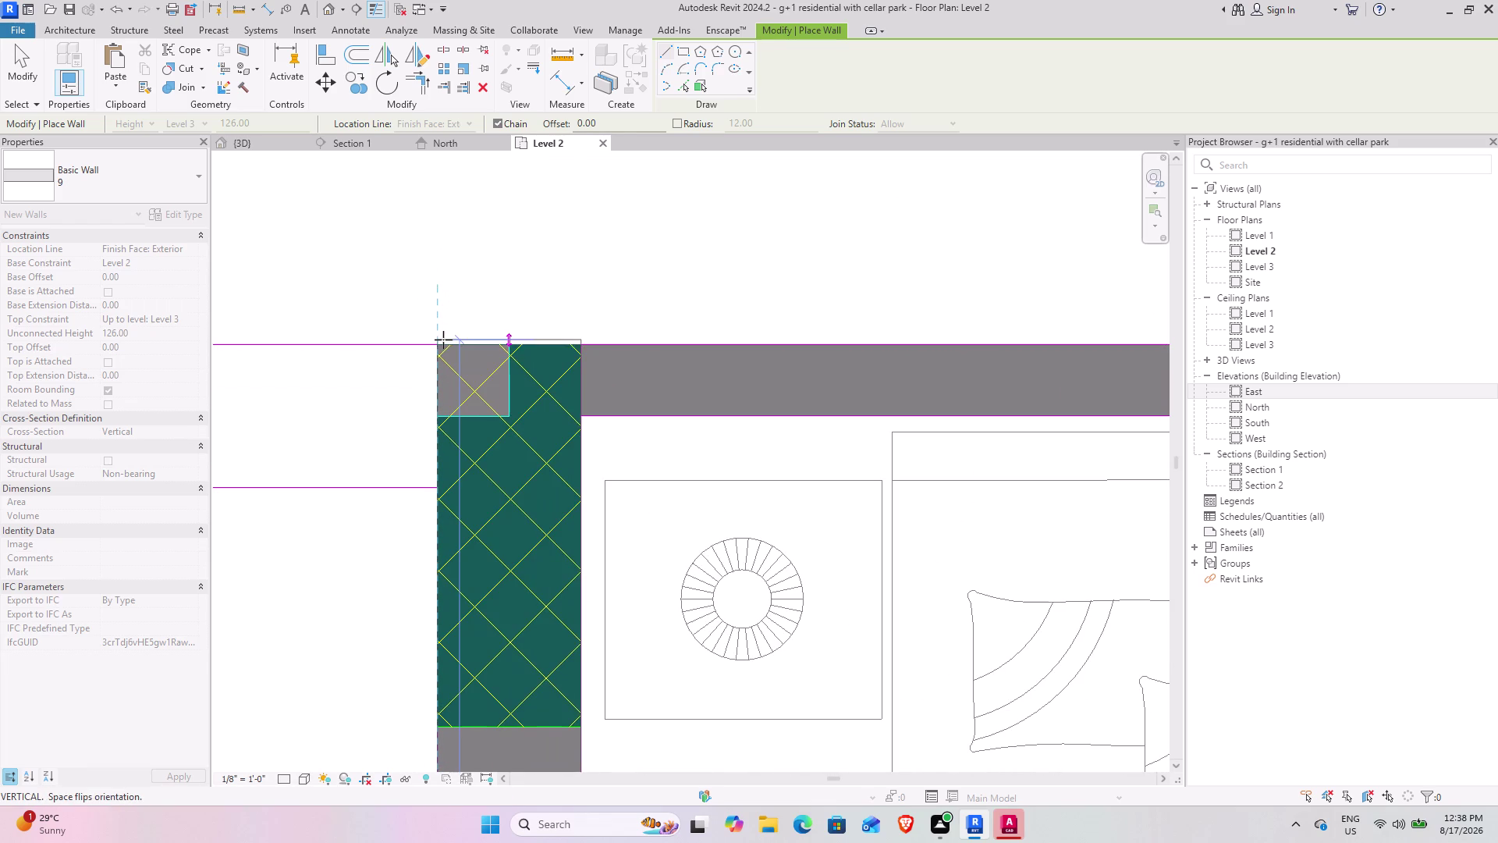
click(498, 344)
scroll(down, 3)
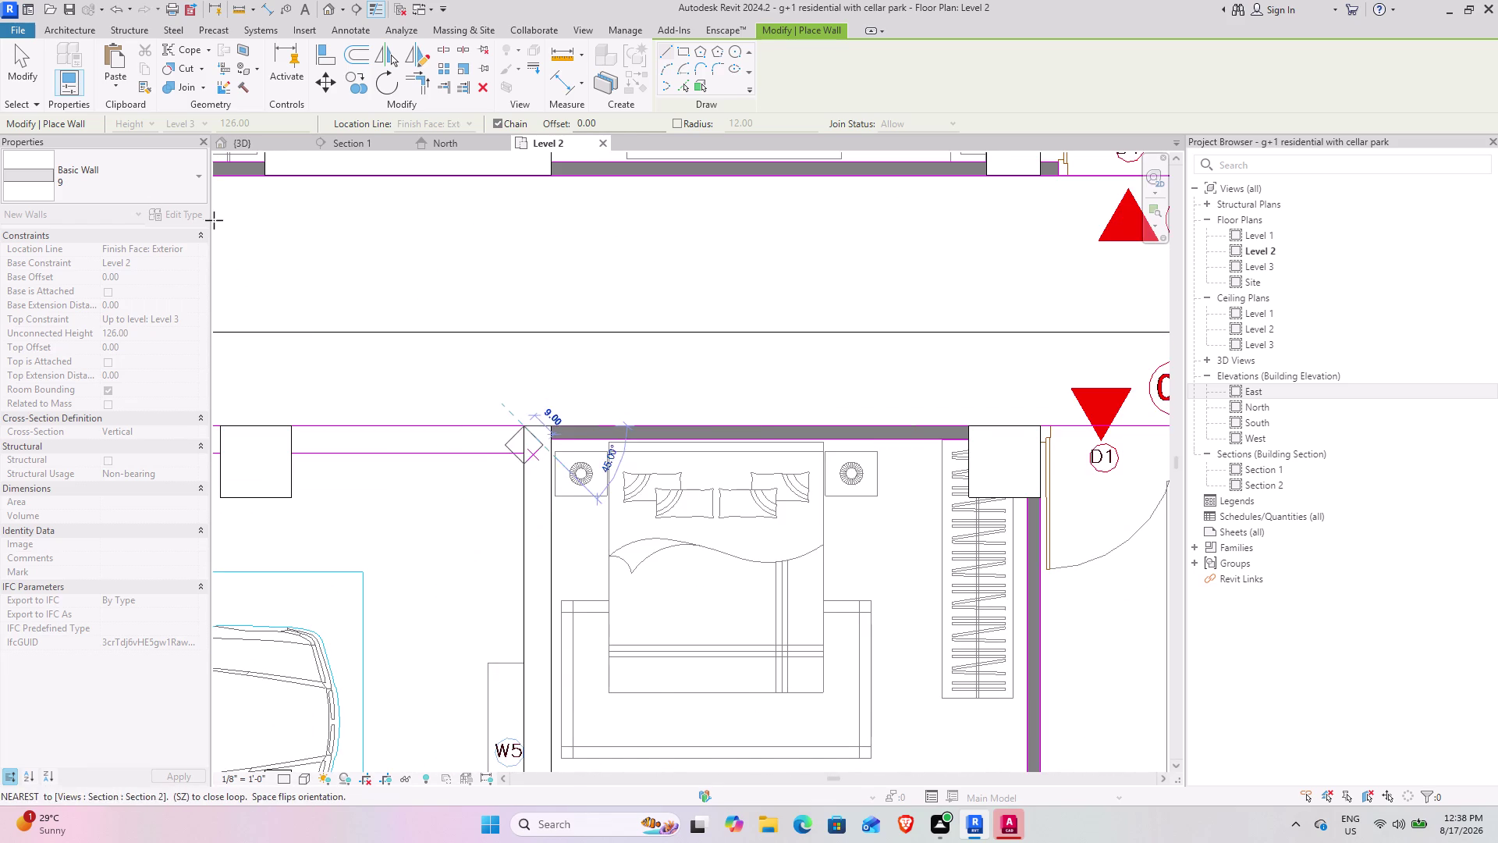
Cancel the stray diagonal wall and reopen the wall type list.
click(99, 178)
key(Escape)
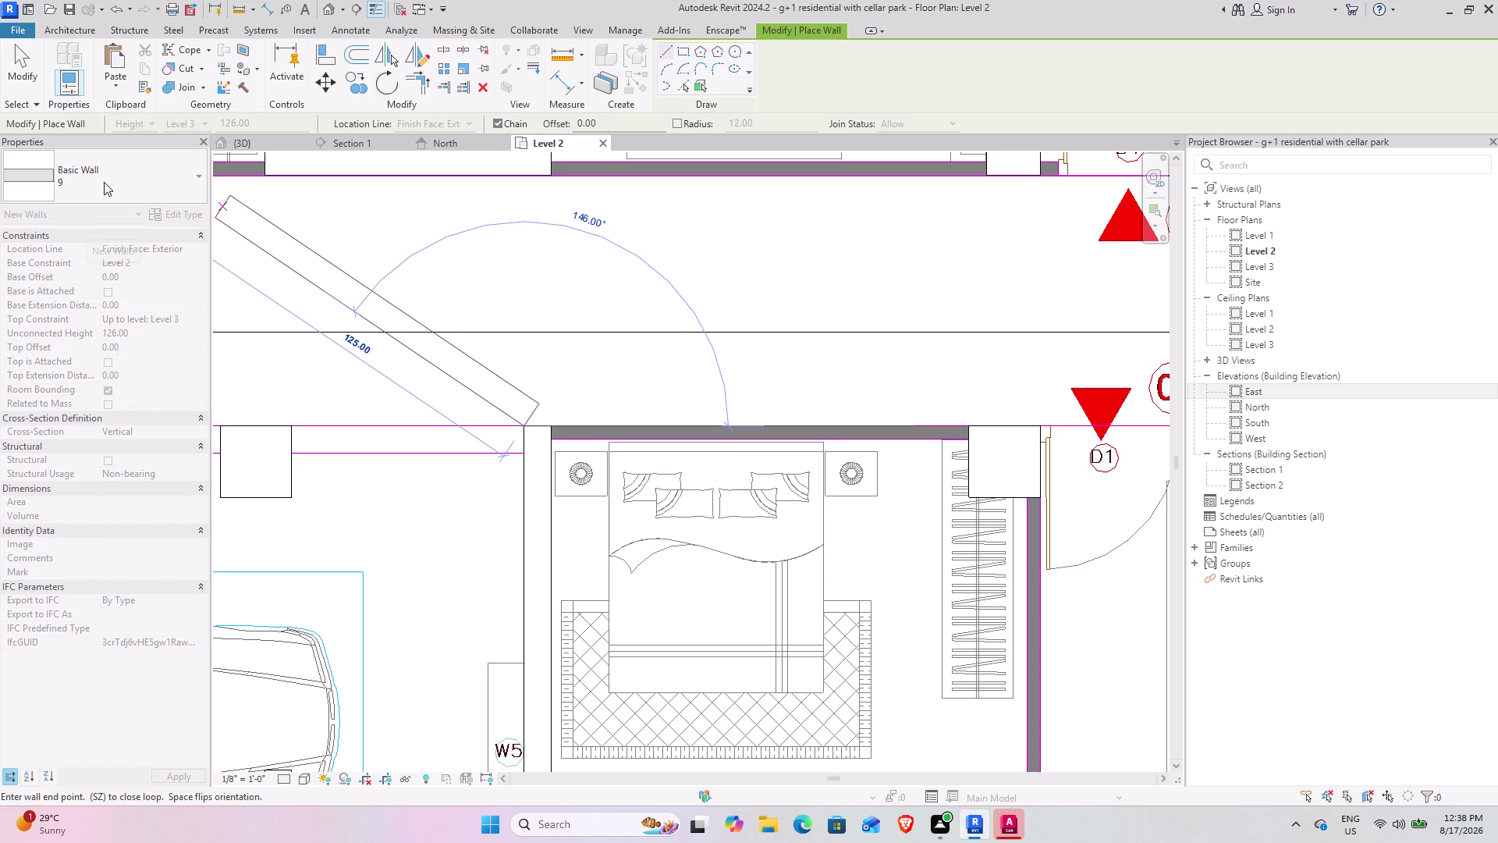
click(111, 171)
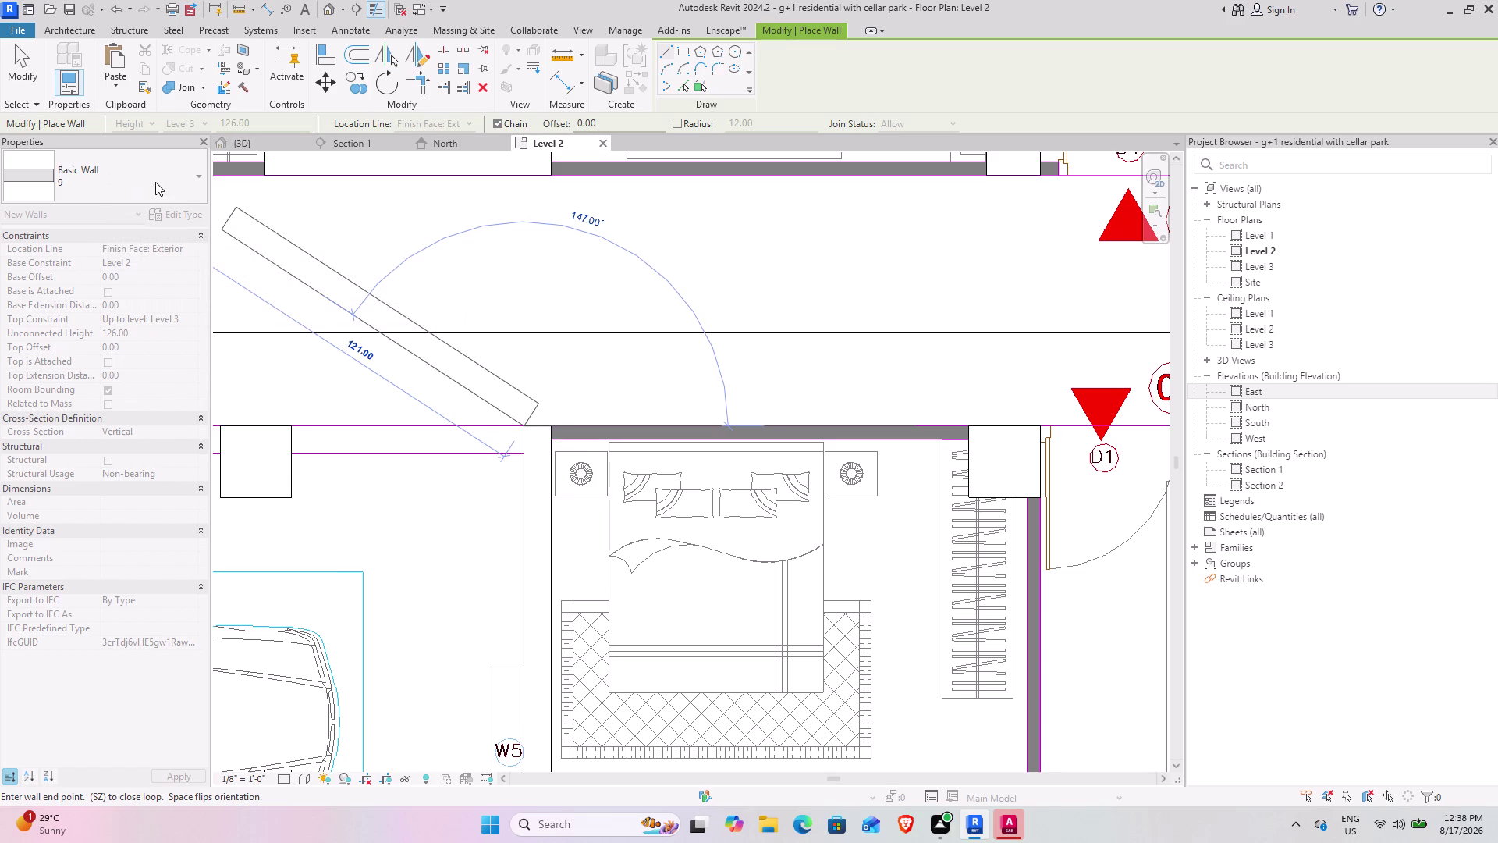
click(156, 182)
key(Escape)
key(Escape)
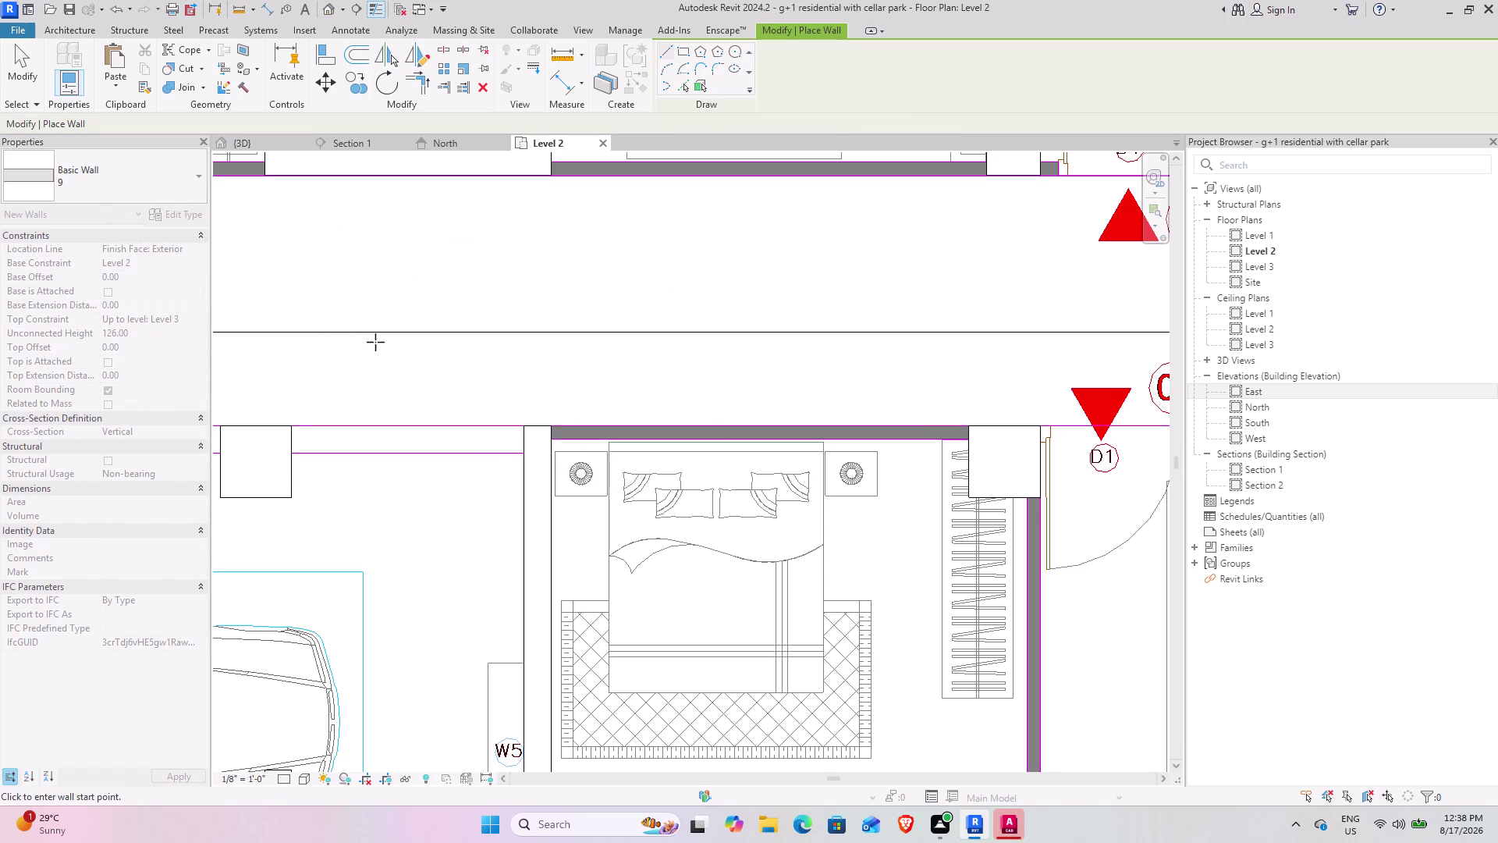
click(190, 183)
Choose Basic Wall 4.5" and trace the bedroom's top wall toward door D1.
scroll(up, 3)
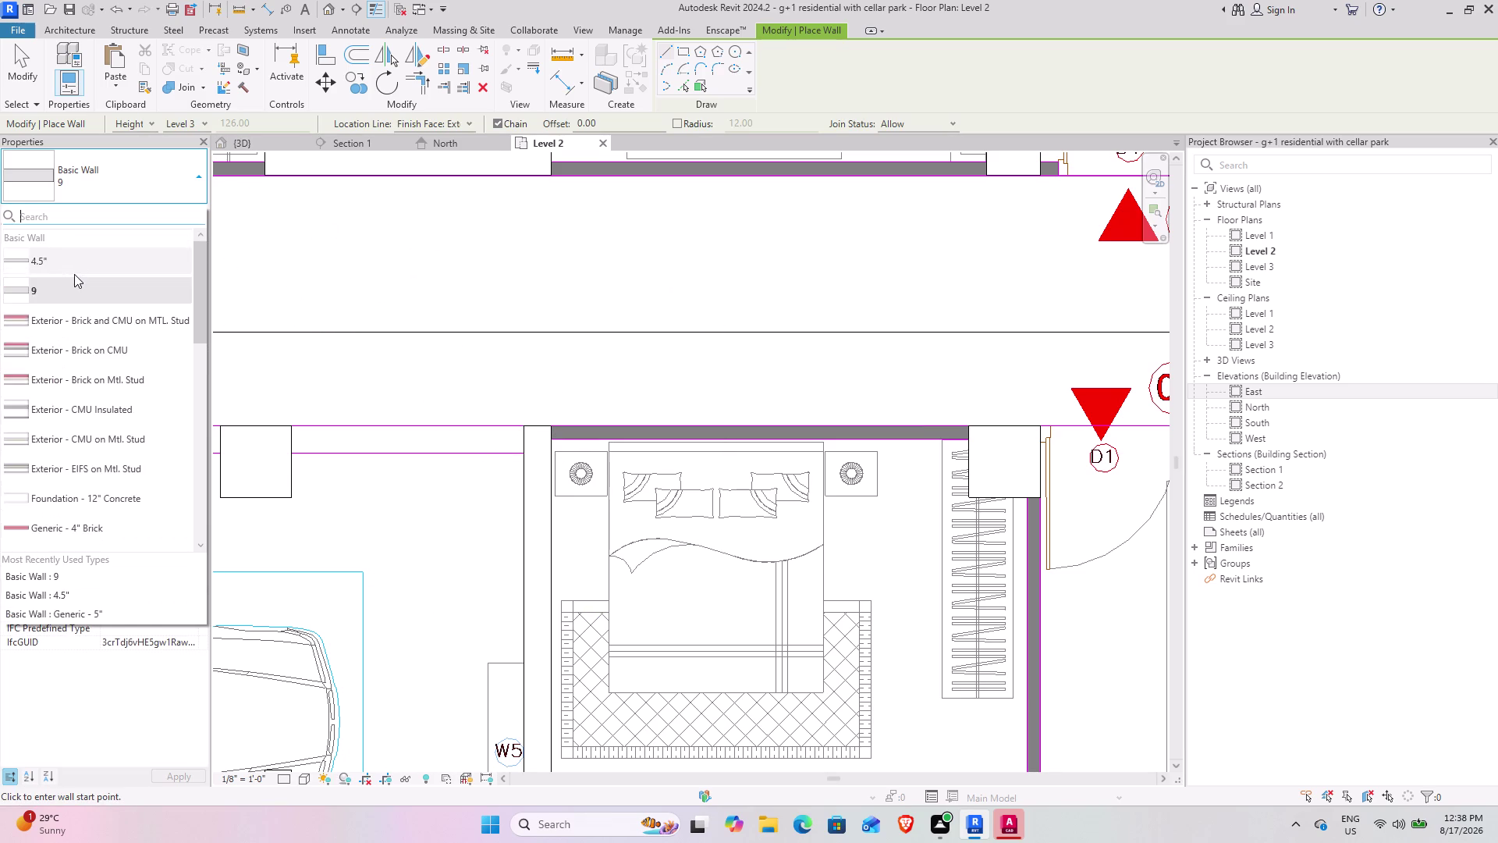
click(78, 248)
scroll(up, 3)
scroll(up, 3)
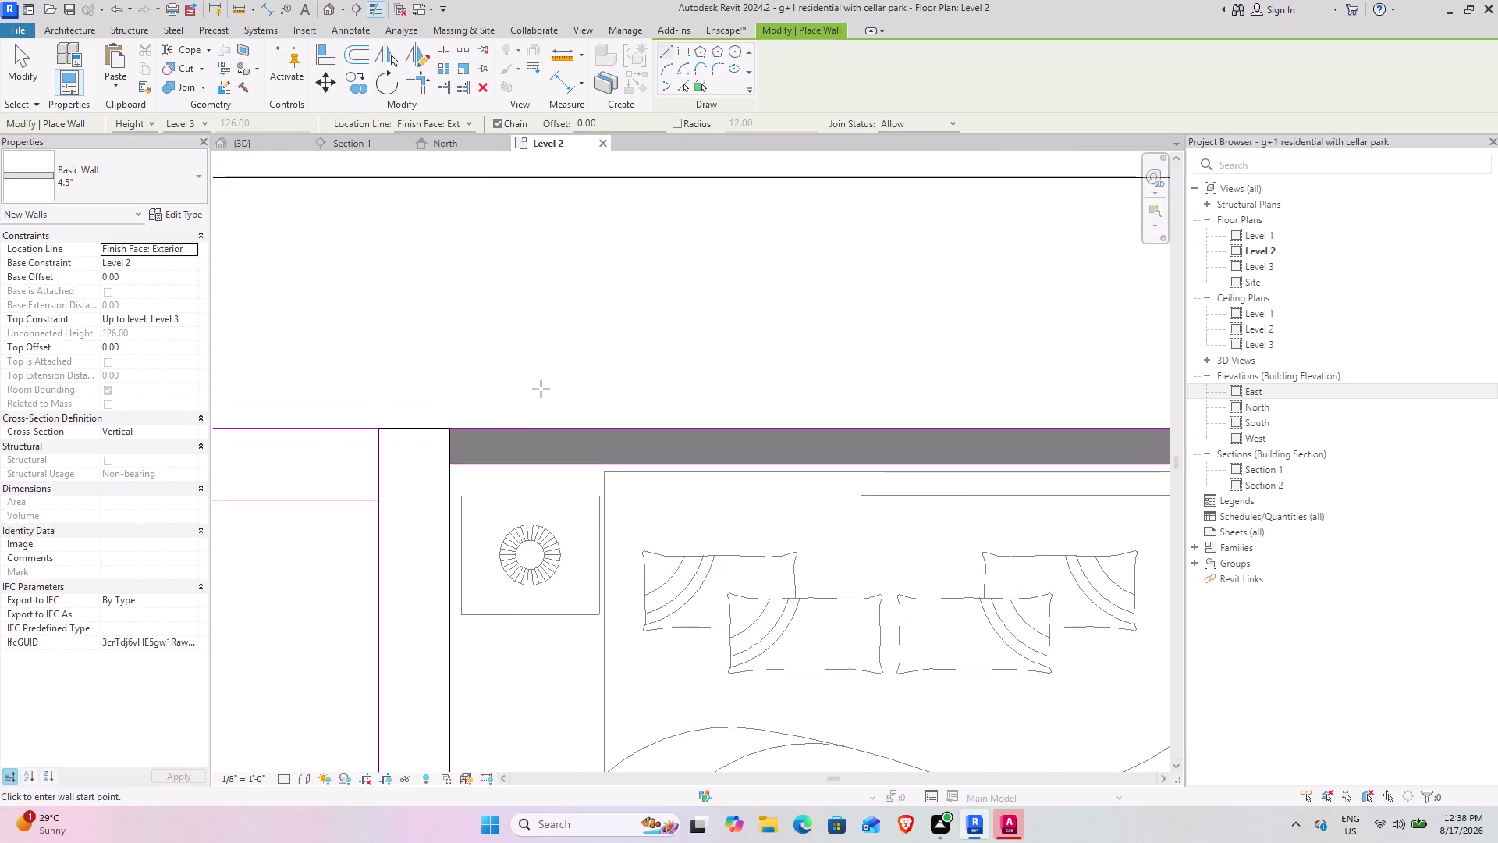
scroll(up, 3)
click(440, 428)
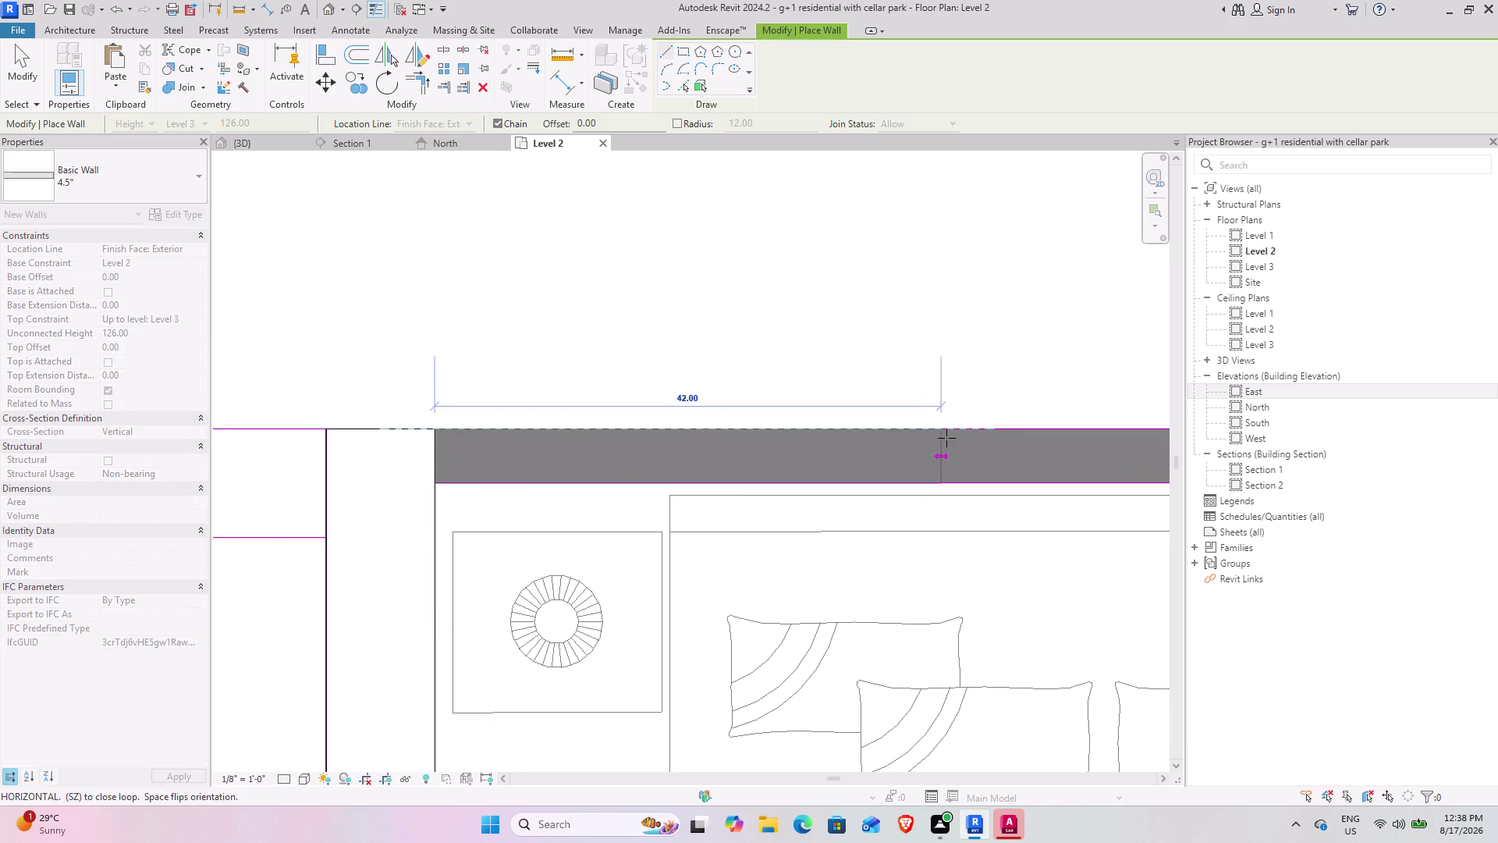
middle_drag(944, 436, 344, 474)
scroll(down, 3)
middle_drag(936, 477, 457, 472)
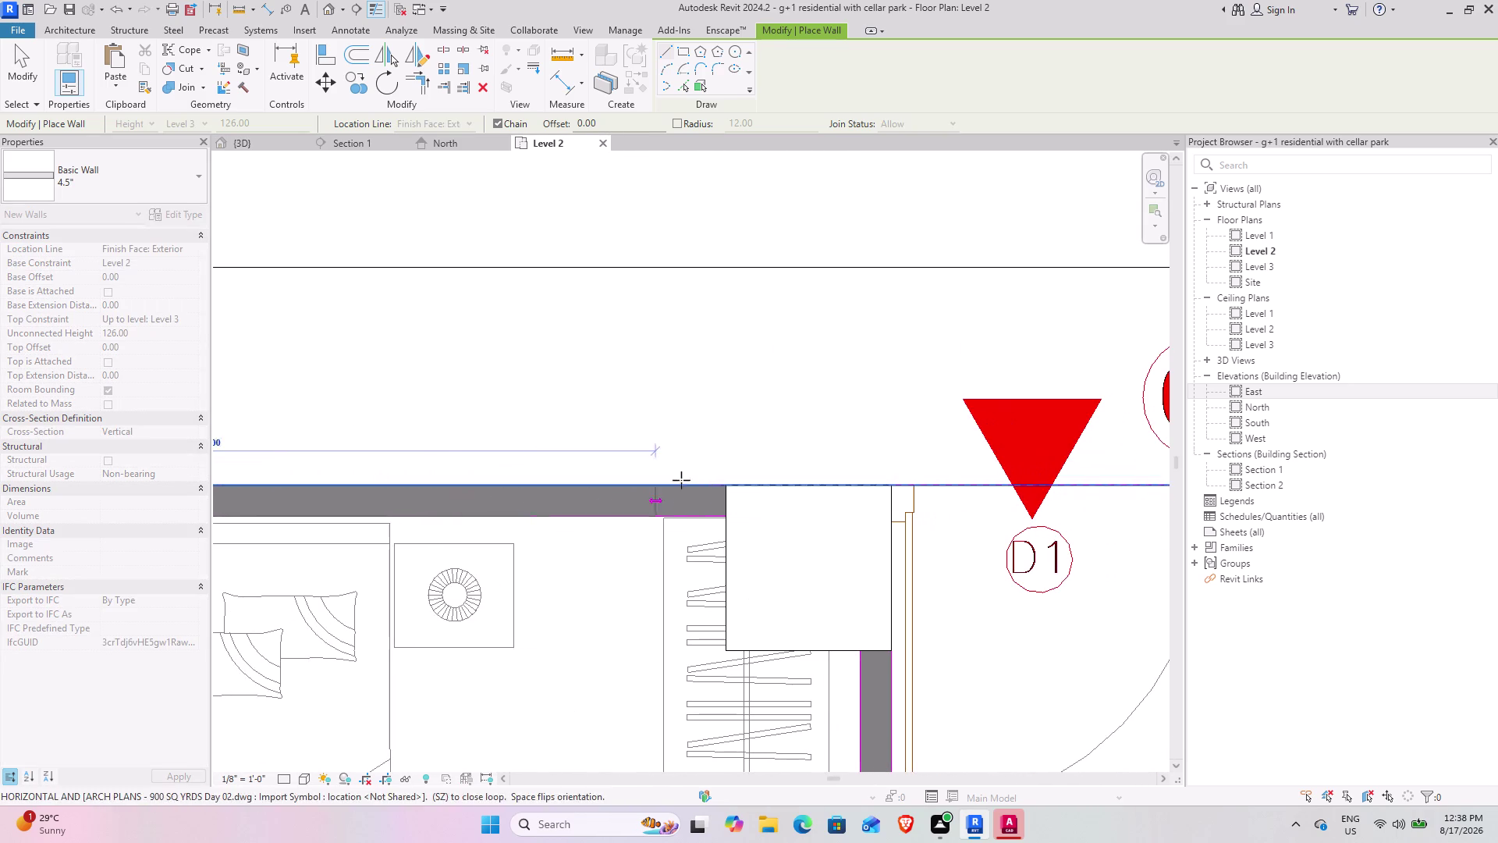
scroll(up, 3)
click(731, 493)
scroll(down, 3)
key(Escape)
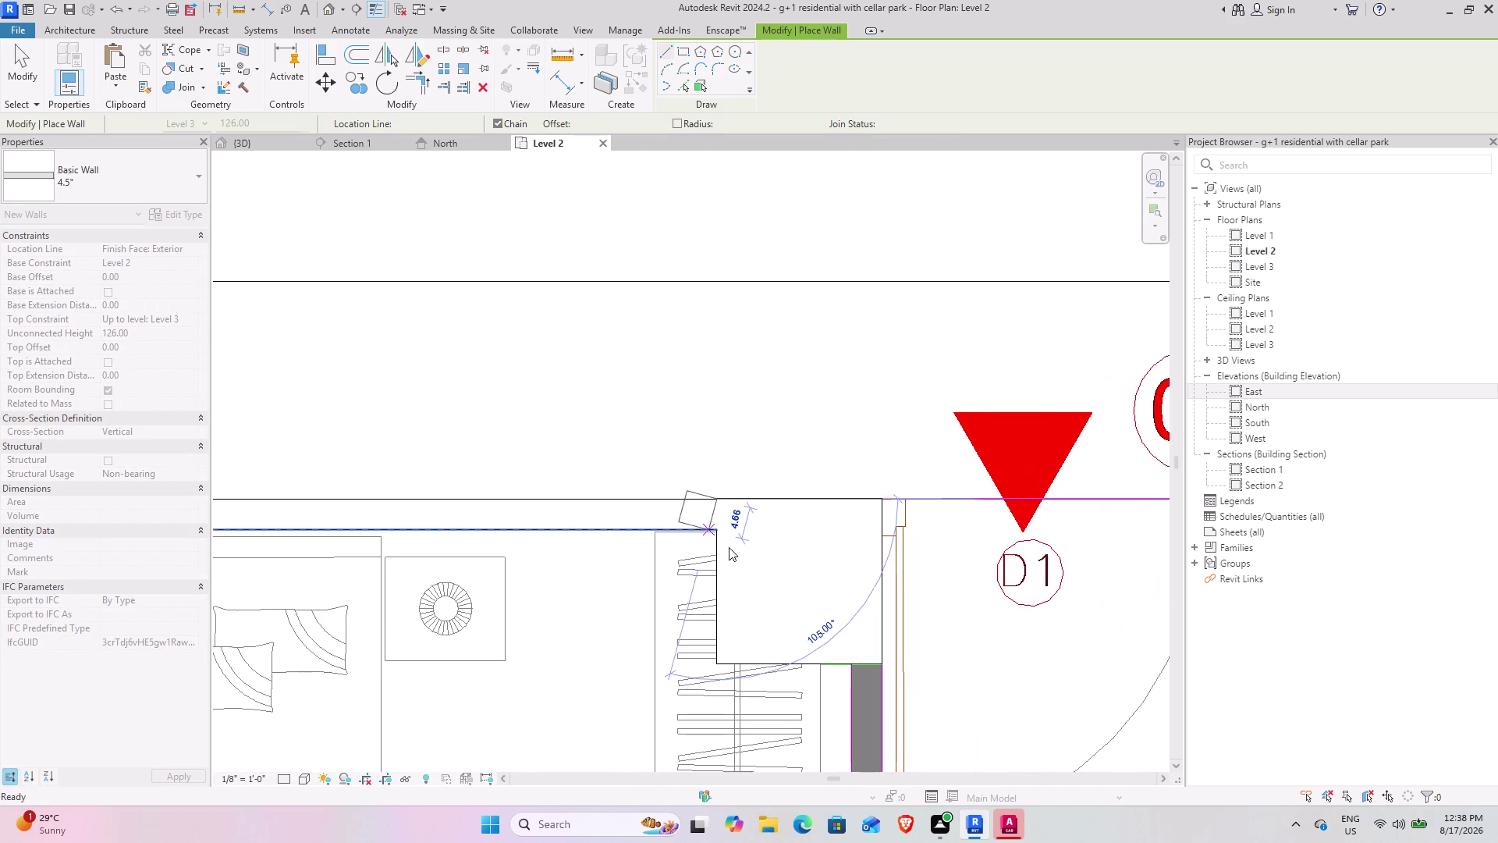
Trace the bedroom's right-side vertical wall down to door D2 and stop drawing walls.
middle_drag(799, 587, 745, 386)
drag(828, 463, 826, 475)
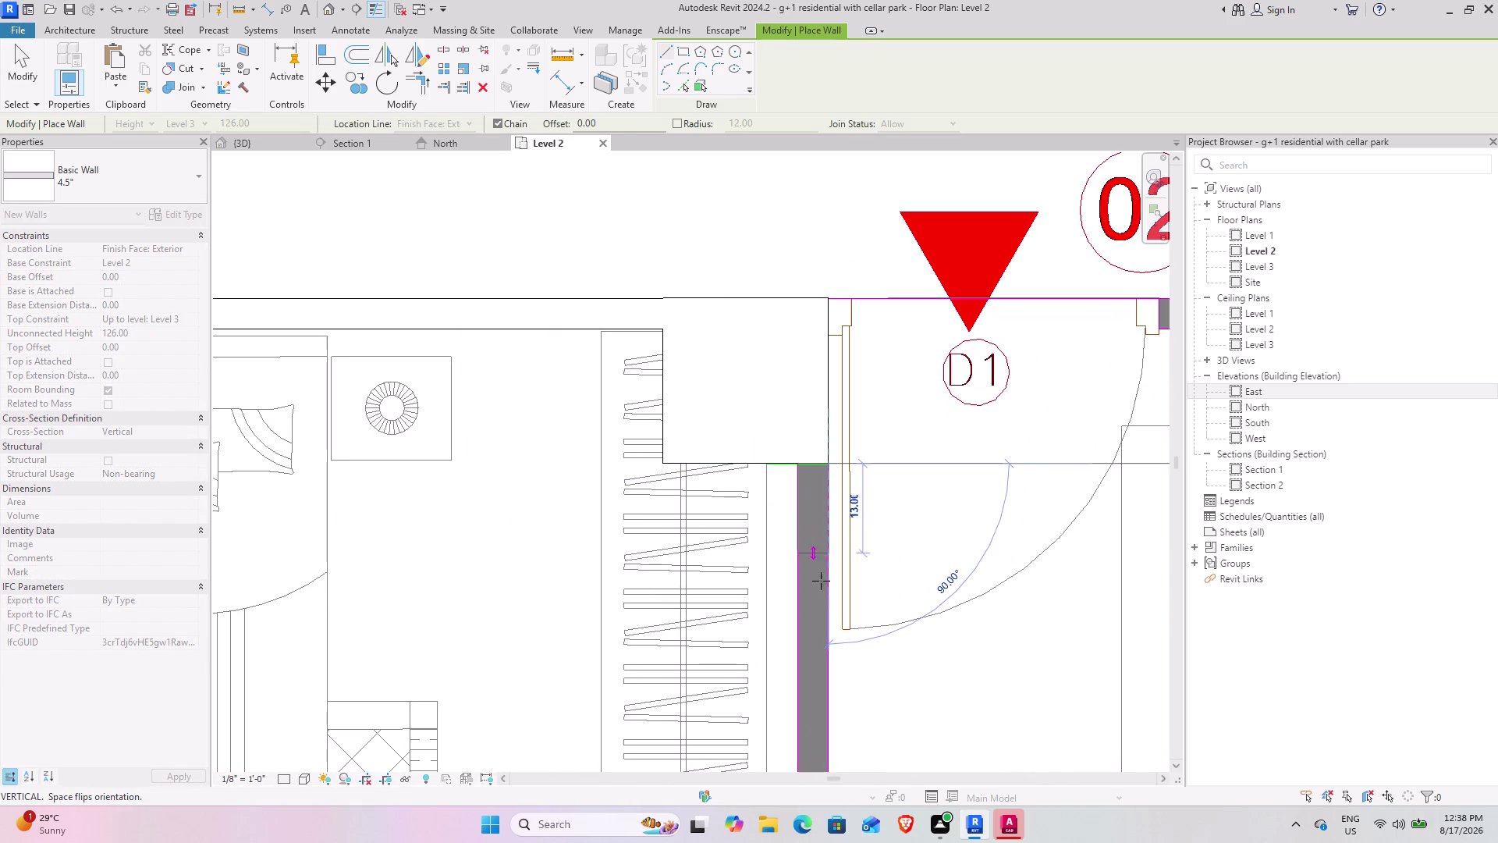
middle_drag(823, 652, 809, 293)
middle_drag(795, 702, 734, 250)
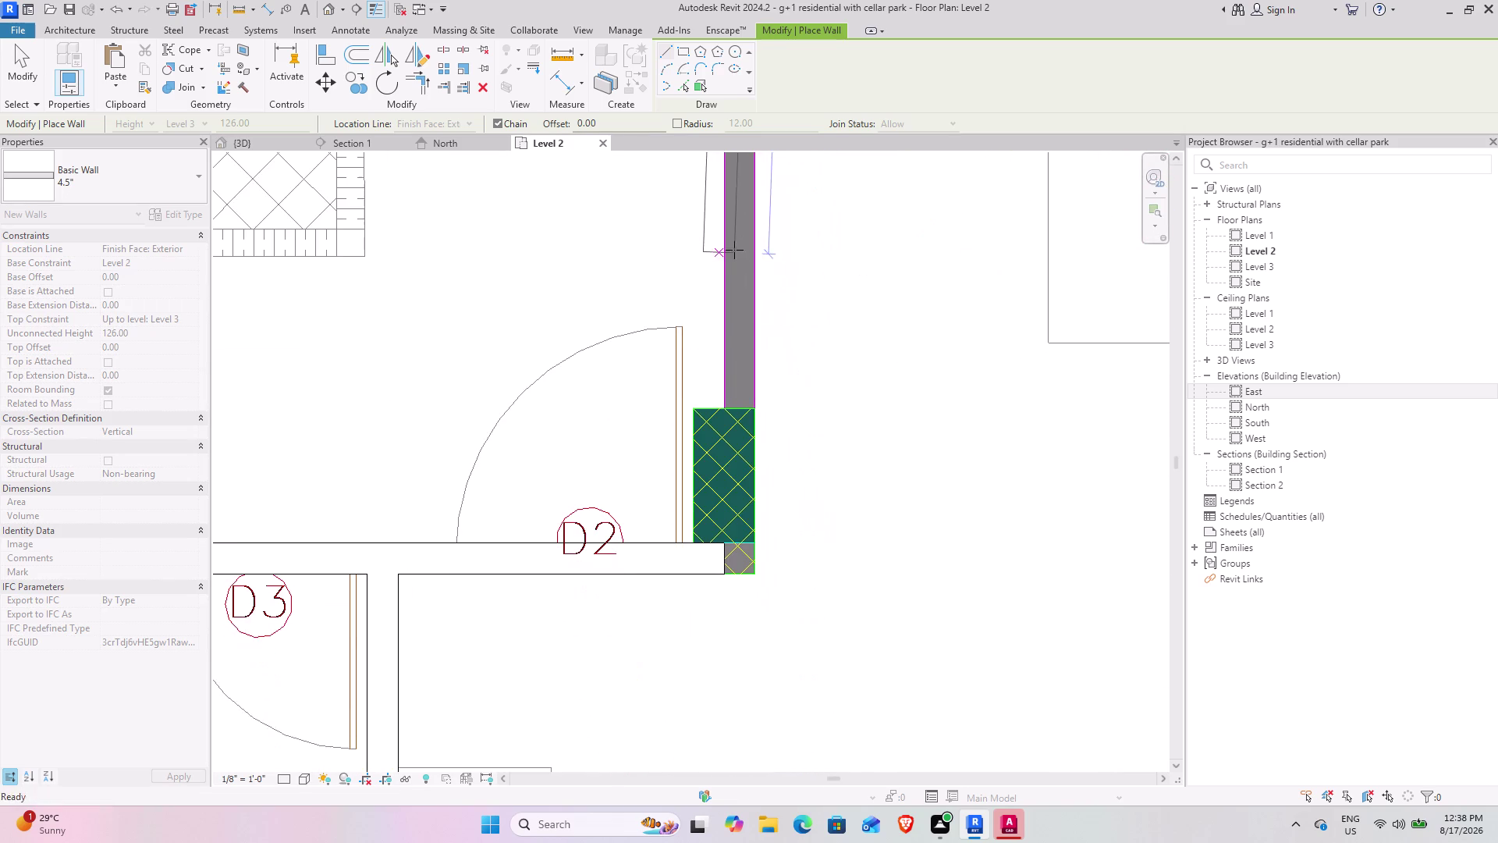
scroll(up, 3)
click(763, 582)
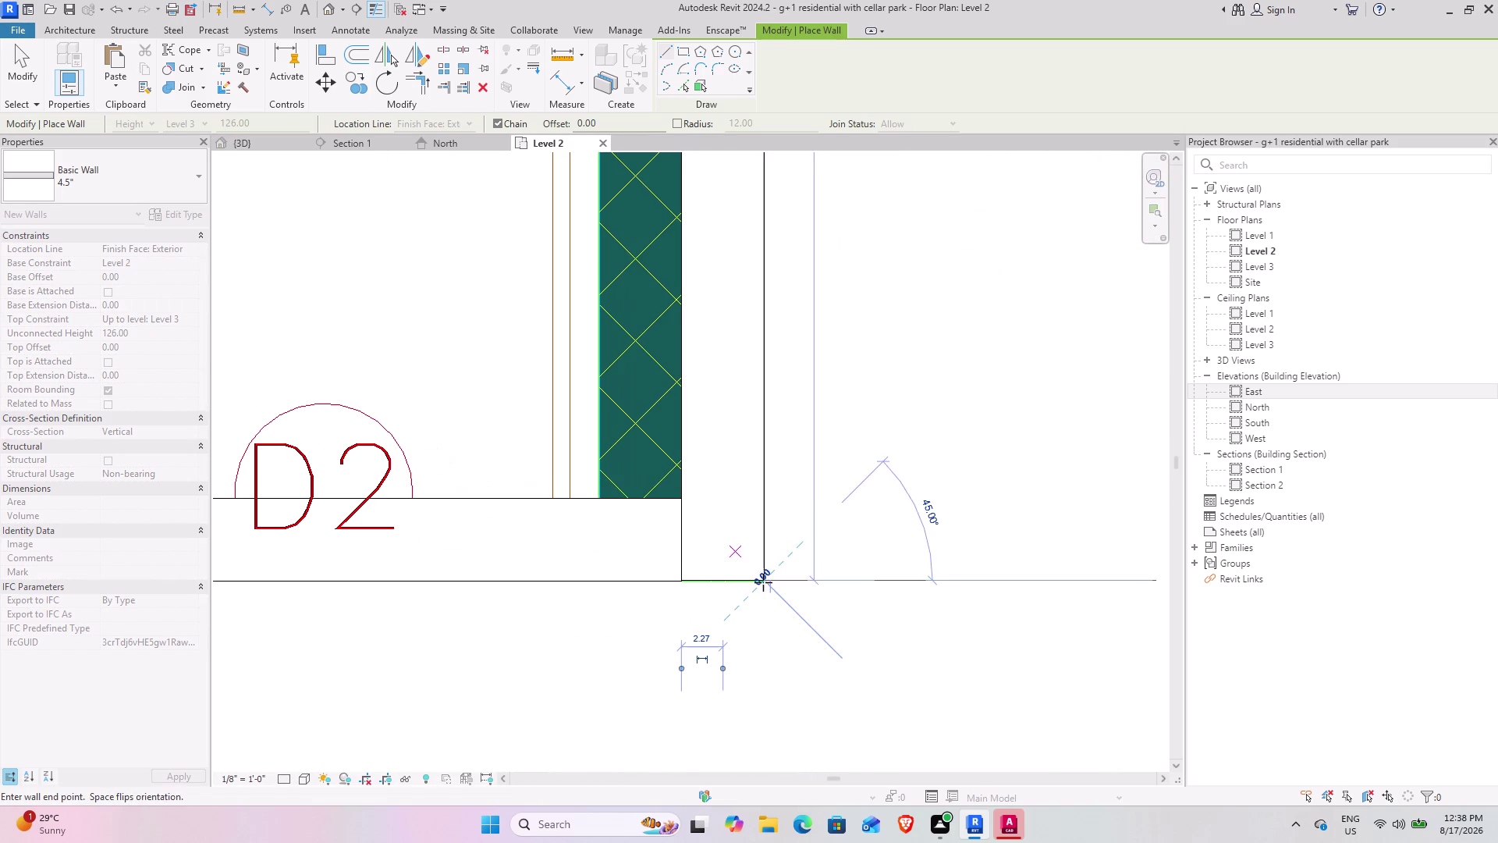
key(Escape)
key(Escape)
Select the long 4.5" wall and drag its end to lengthen it to 133.54.
scroll(up, 3)
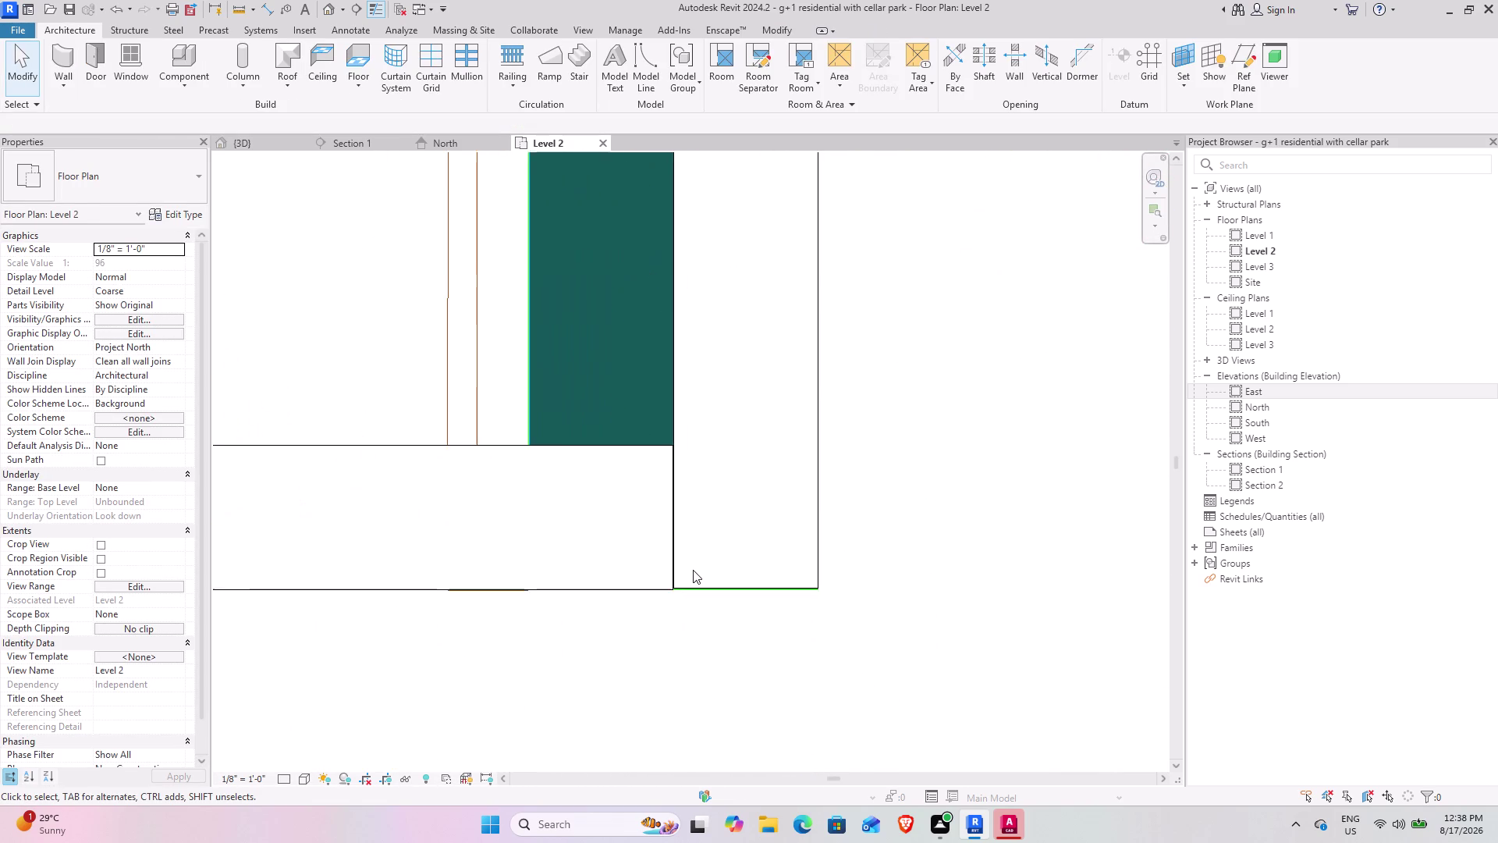
scroll(up, 3)
click(647, 621)
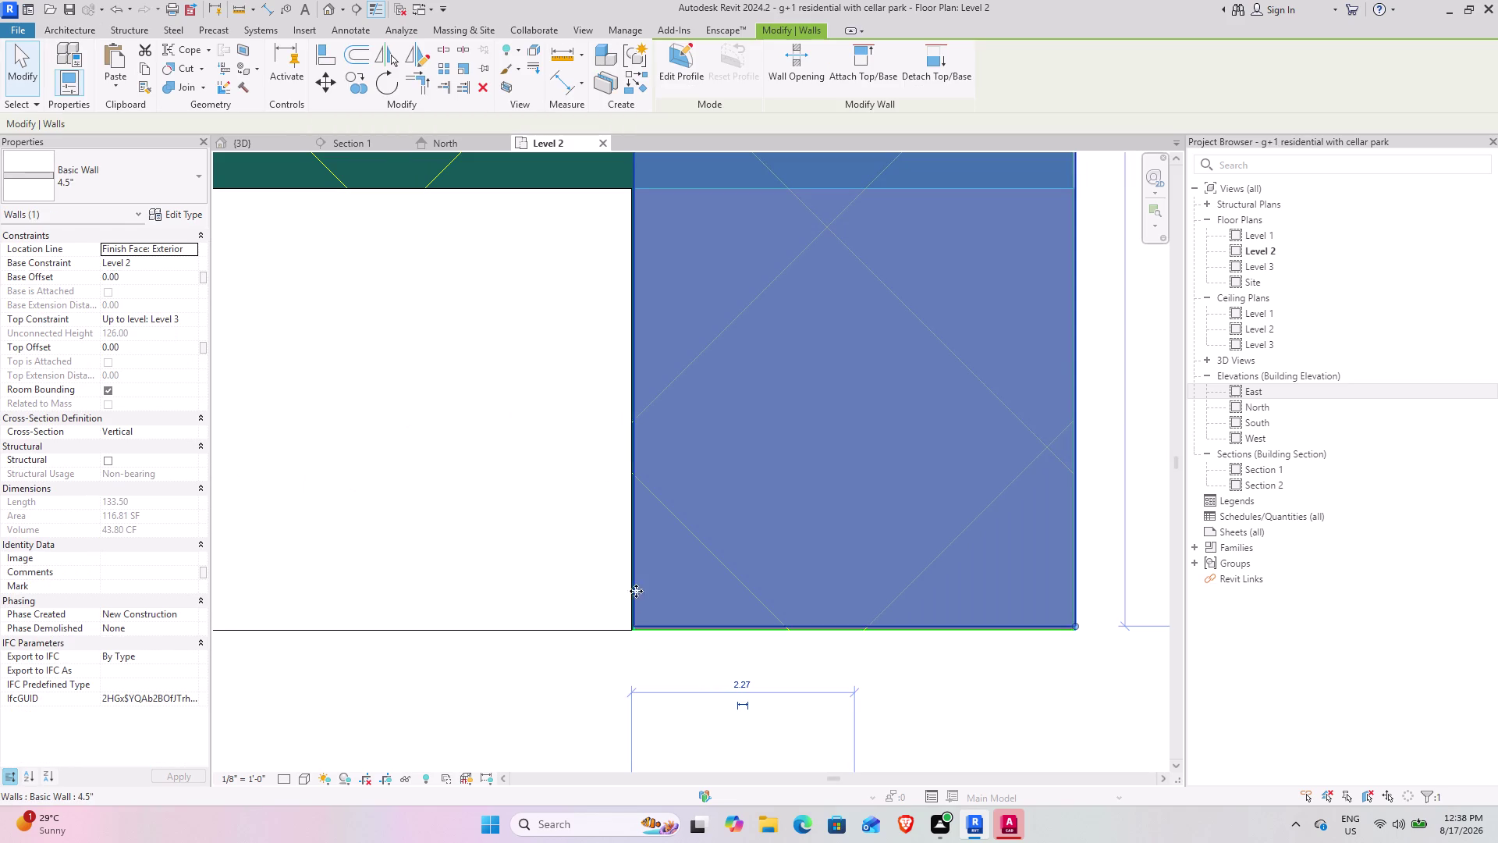
scroll(up, 3)
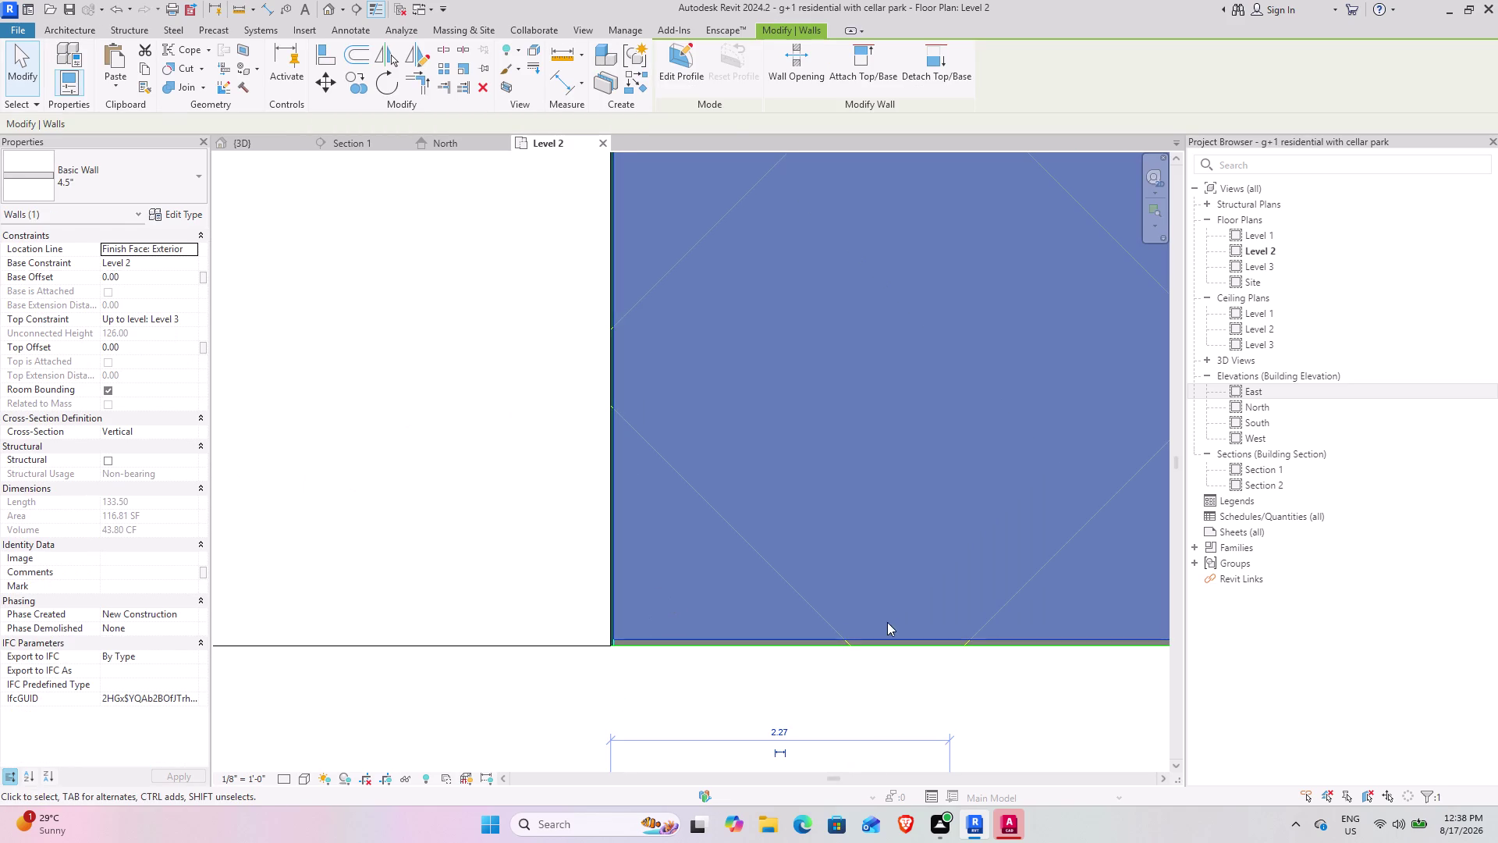
middle_drag(835, 588, 397, 552)
scroll(up, 3)
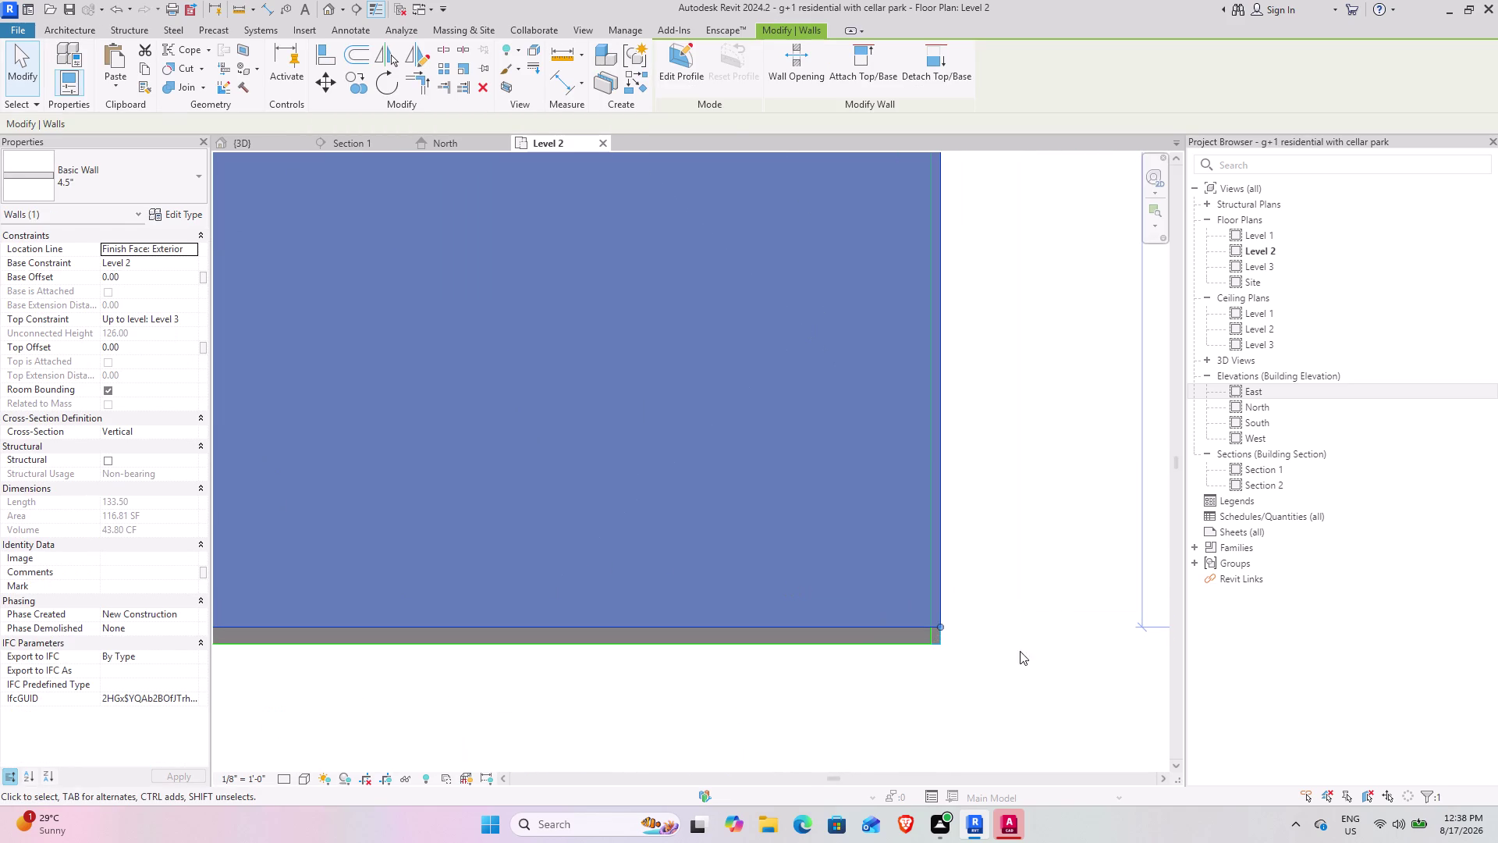
drag(940, 627, 940, 645)
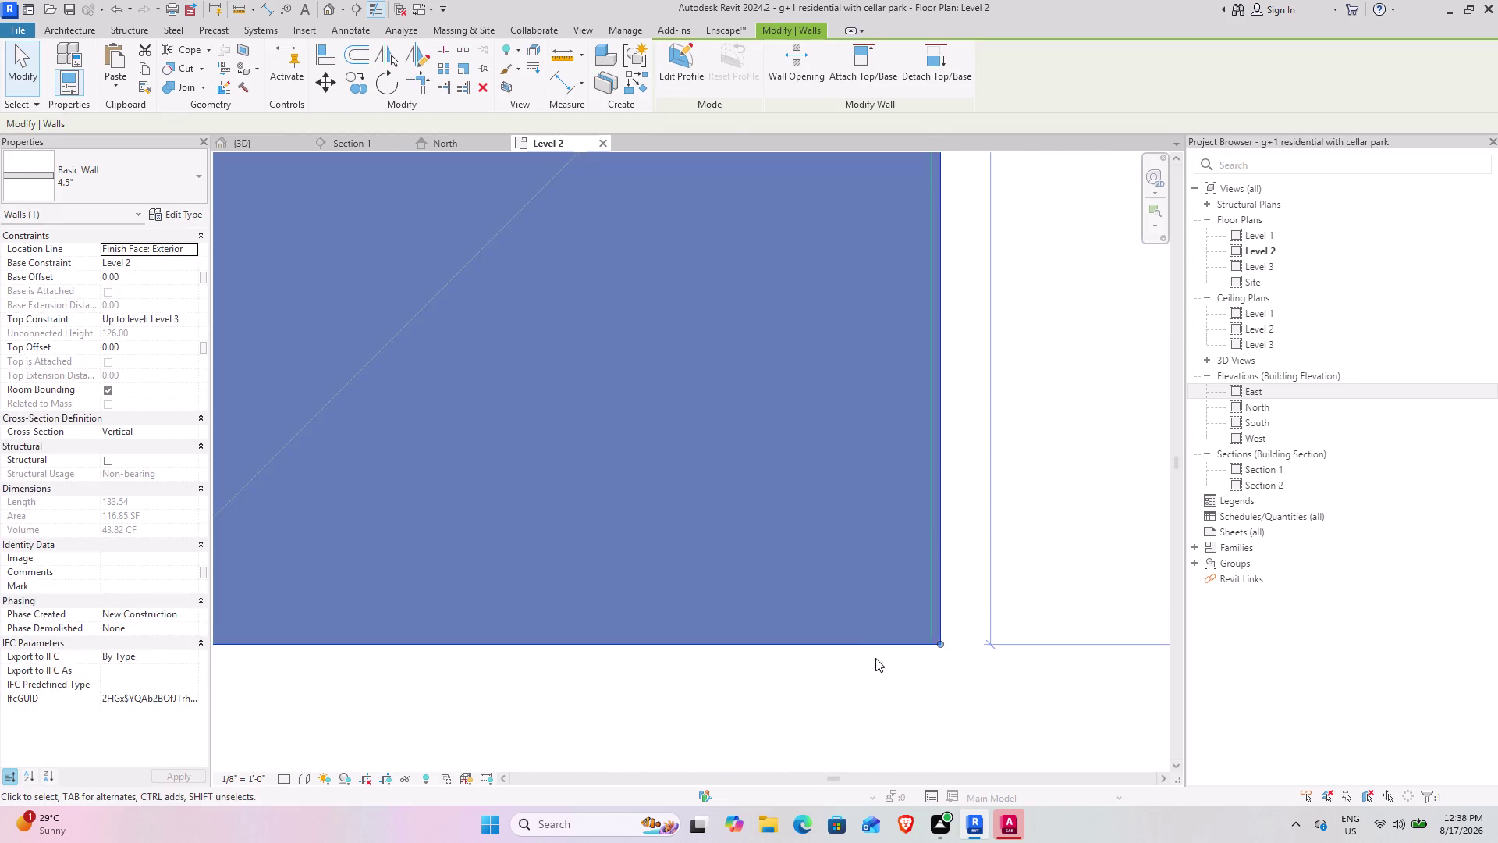
Inspect both ends of the lengthened wall.
scroll(down, 3)
middle_drag(681, 606, 1065, 620)
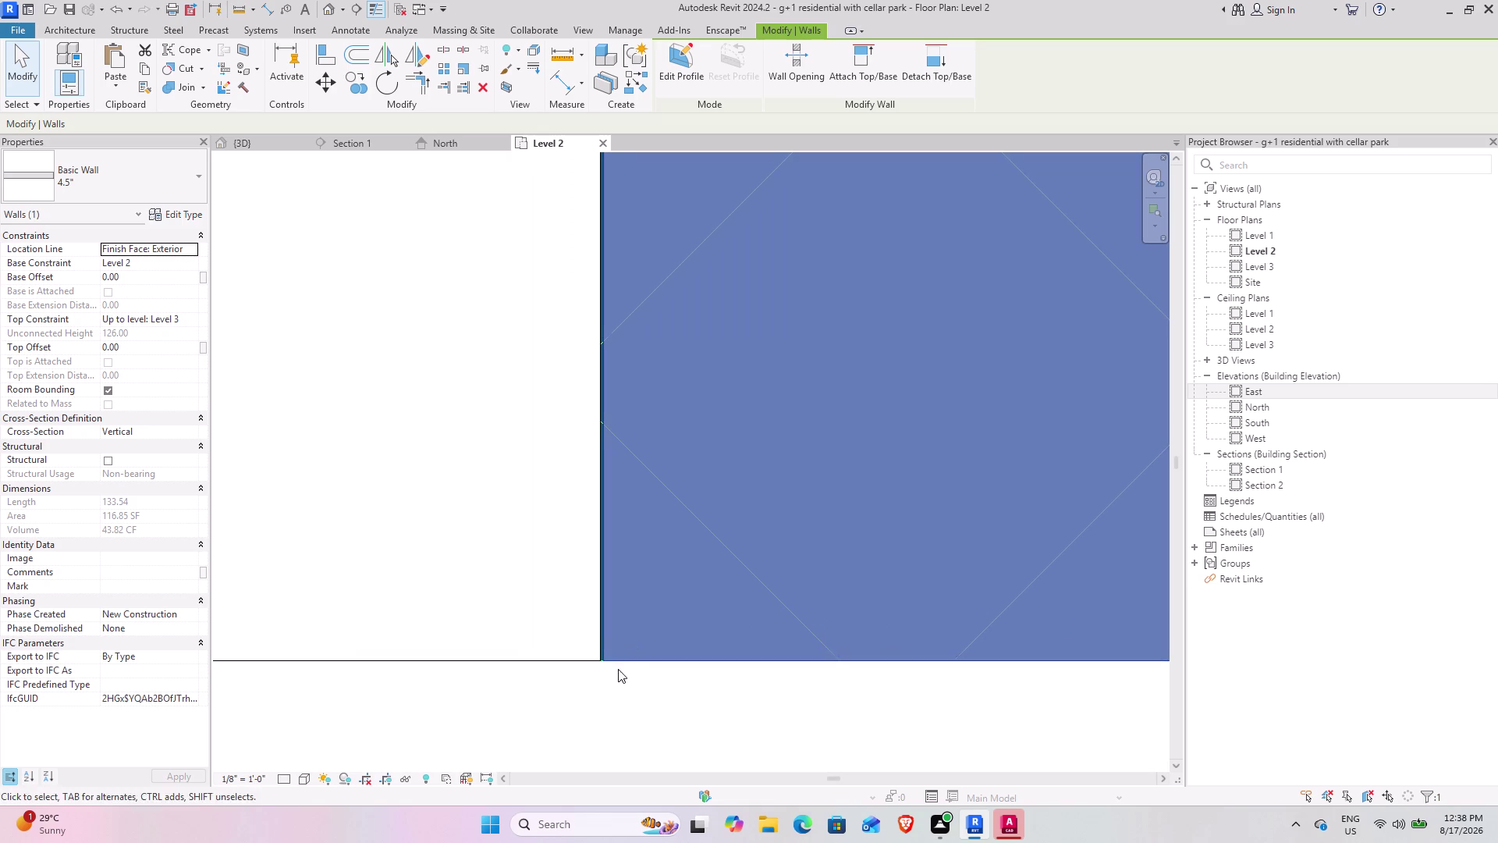
scroll(up, 3)
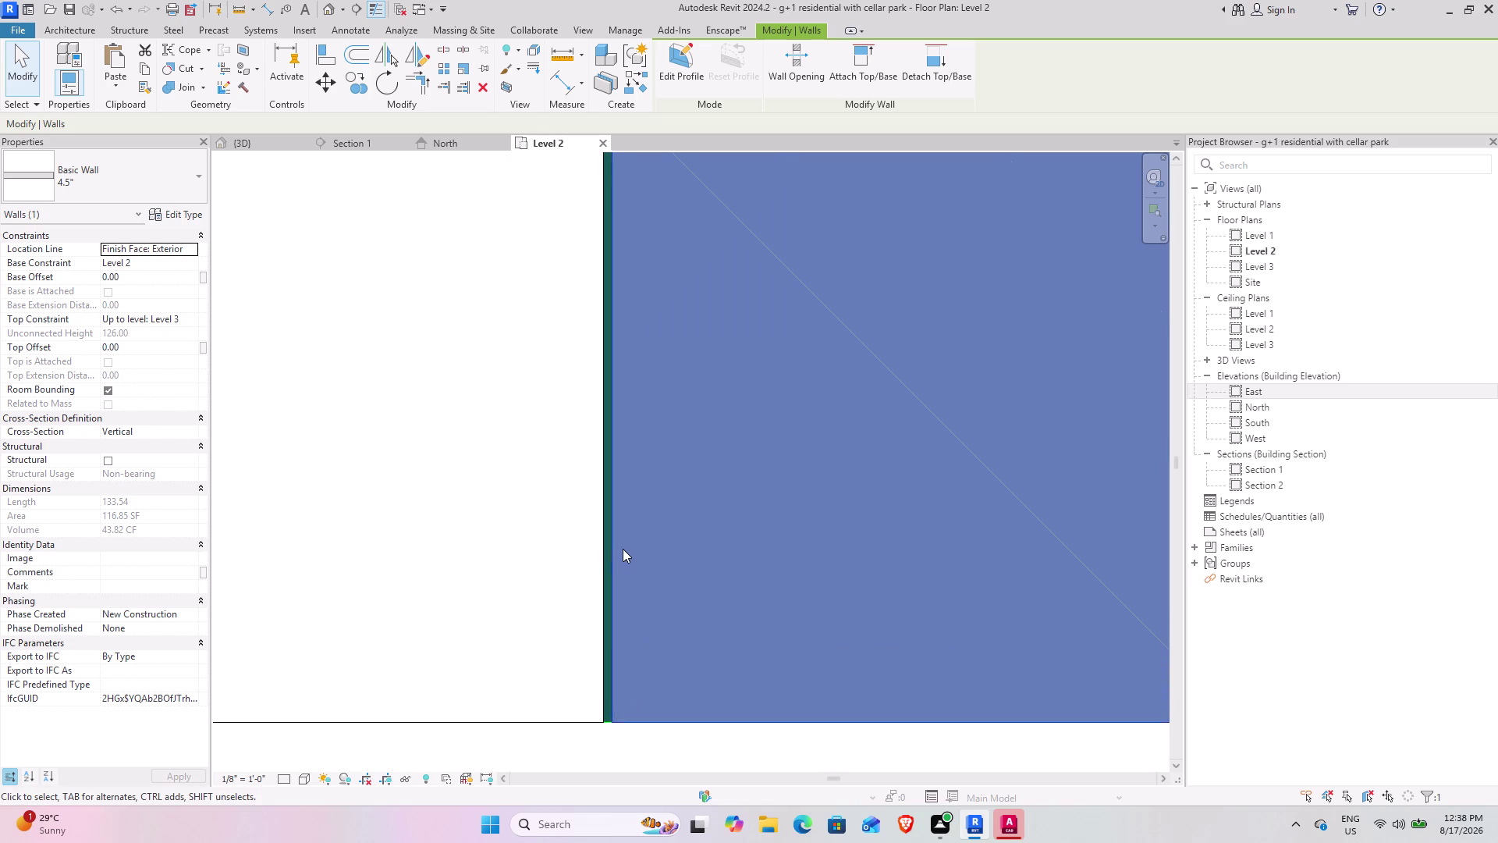
scroll(down, 3)
middle_drag(933, 543, 469, 579)
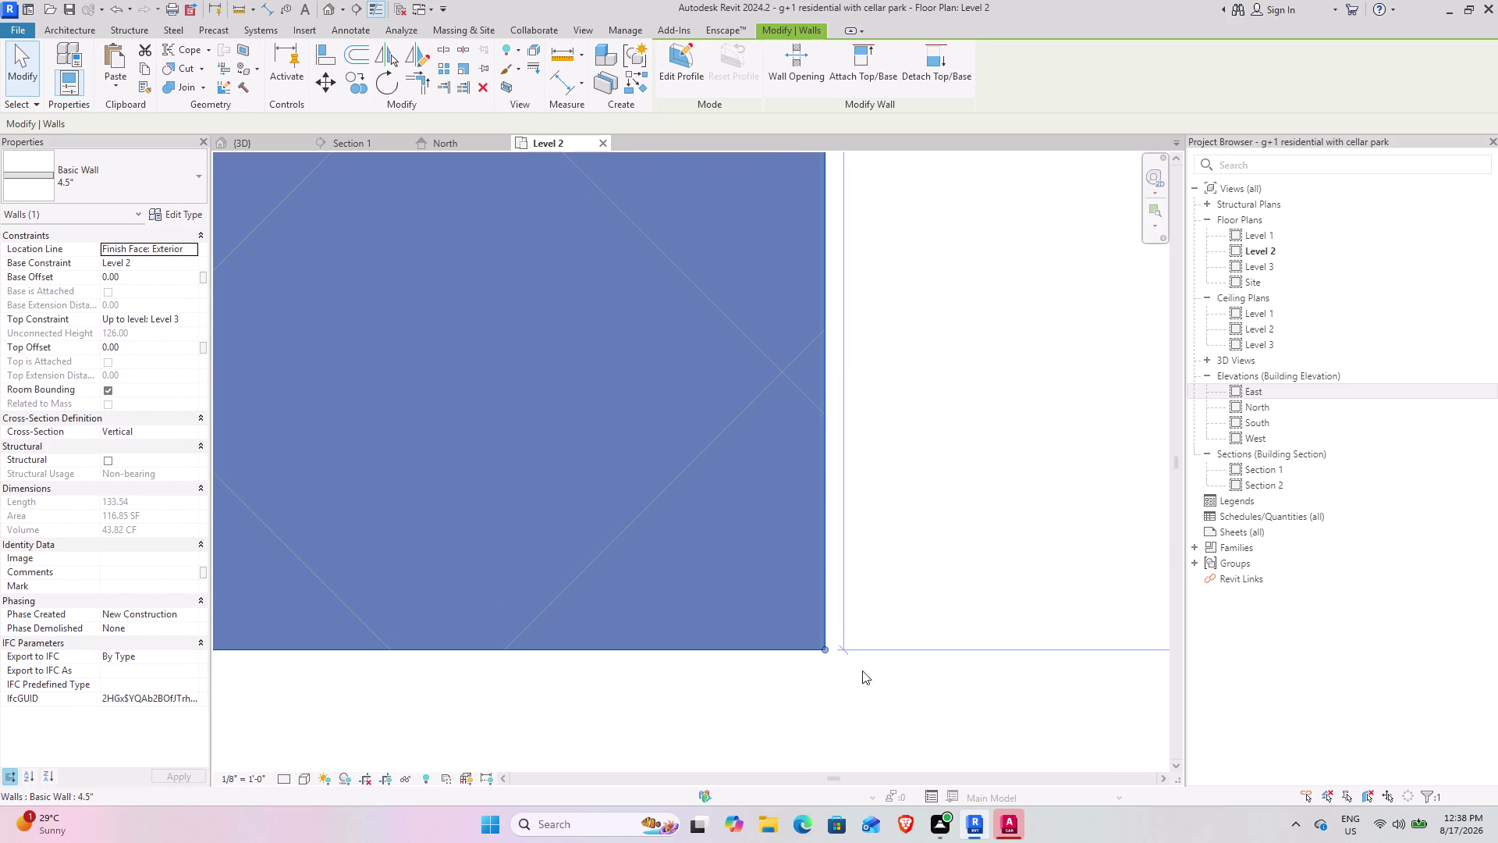
middle_drag(638, 597, 1008, 622)
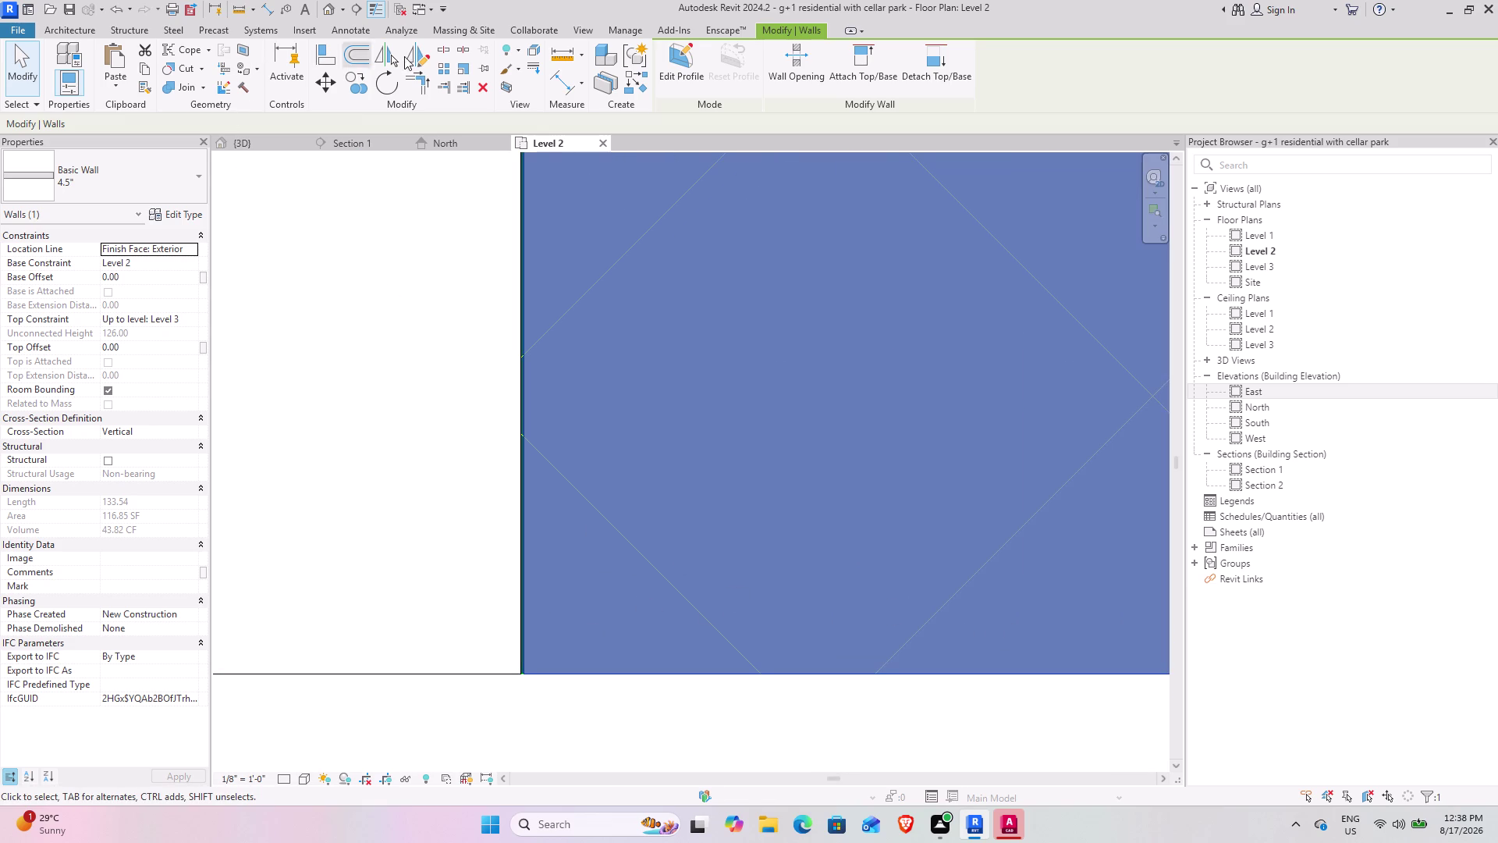
click(330, 62)
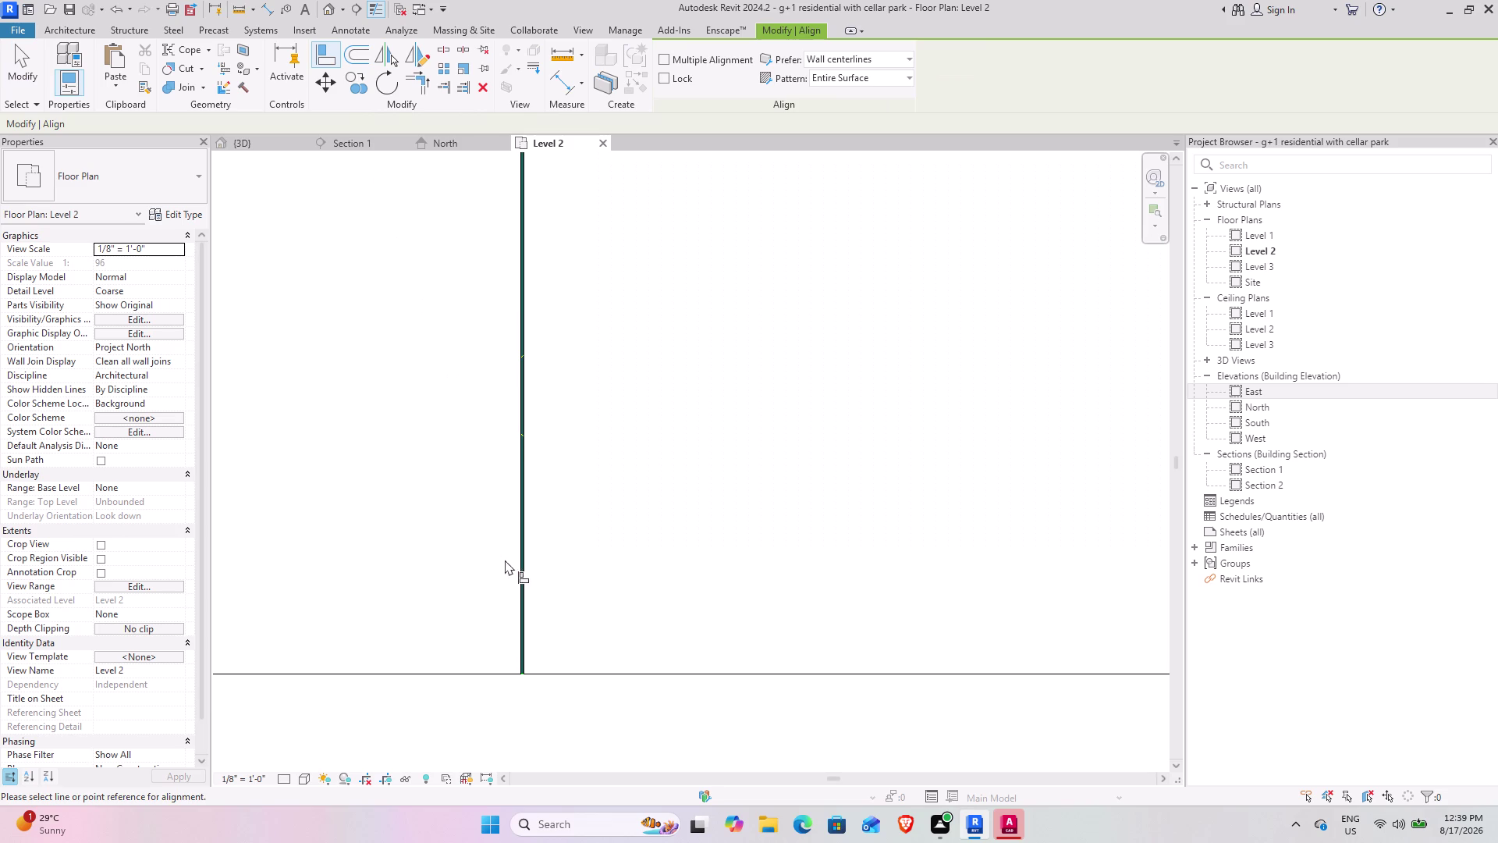
Pick the 4.5" wall face as the alignment reference.
scroll(up, 3)
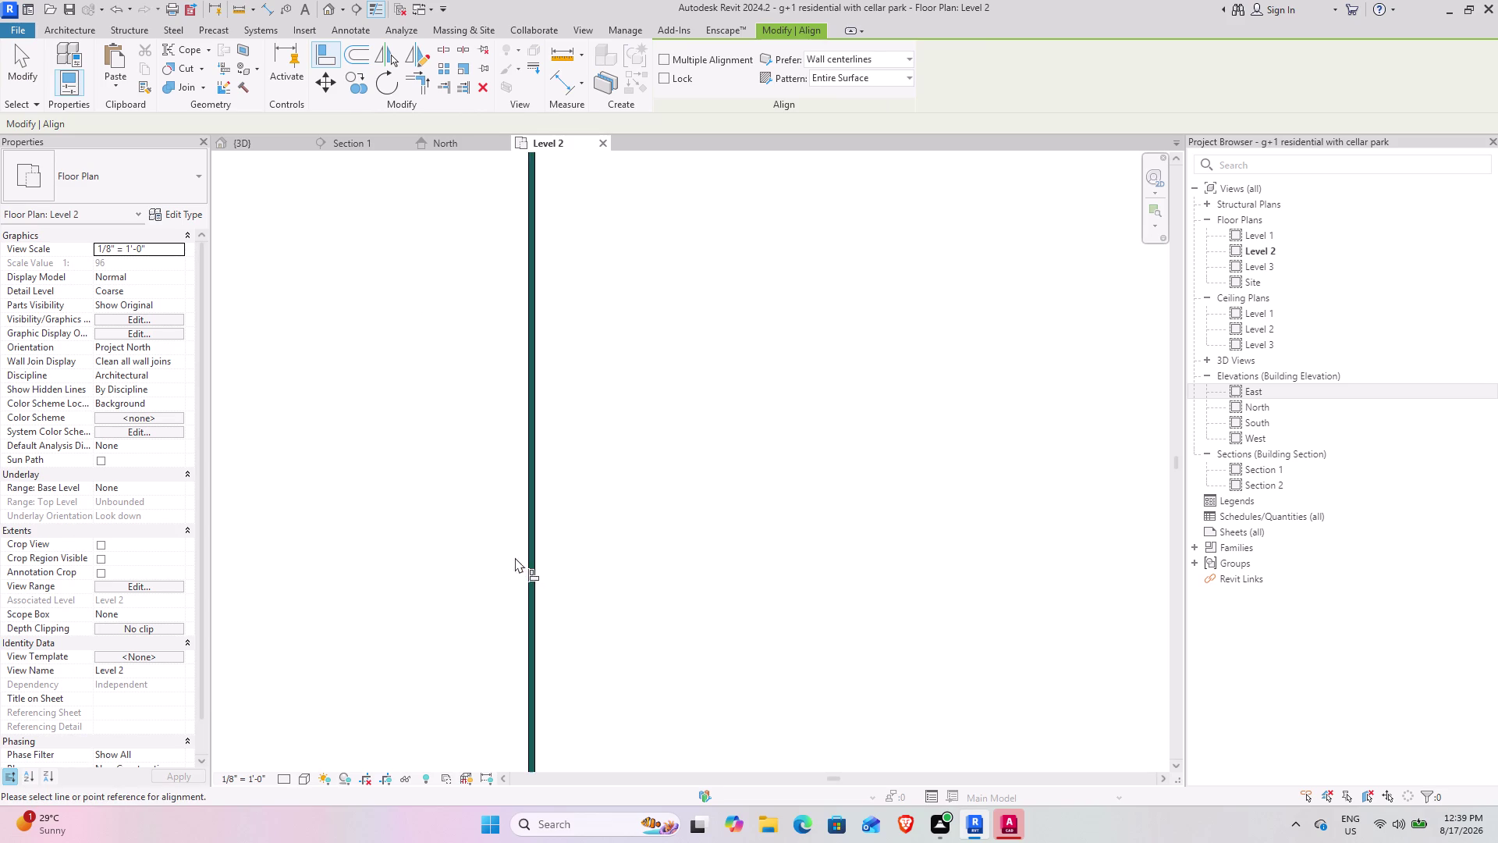
scroll(up, 3)
click(544, 558)
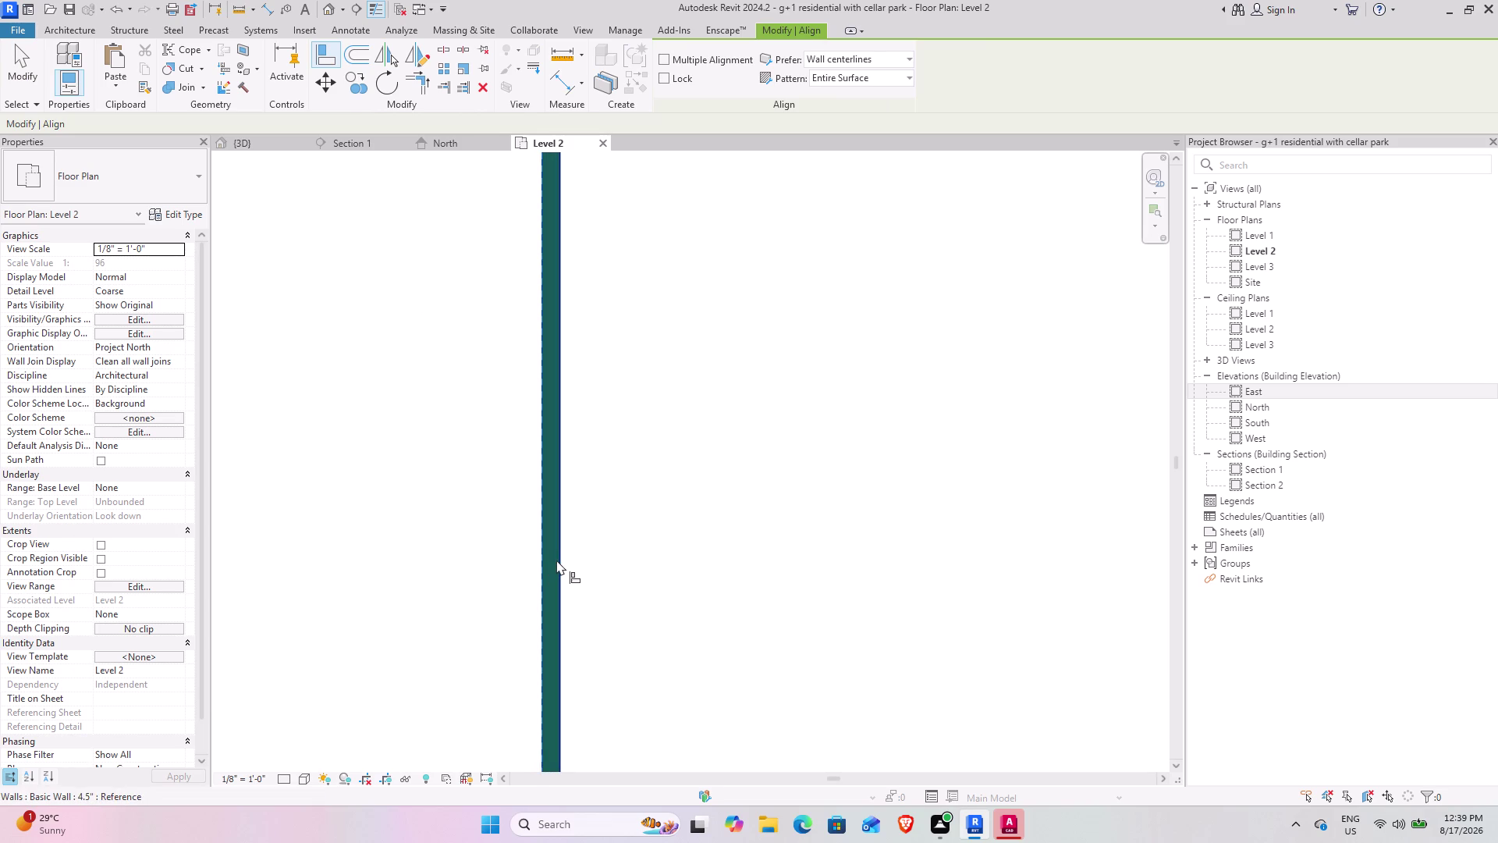
click(557, 560)
Pan past door D2 to the stair and D1 area and leave Align.
scroll(down, 3)
scroll(down, 3)
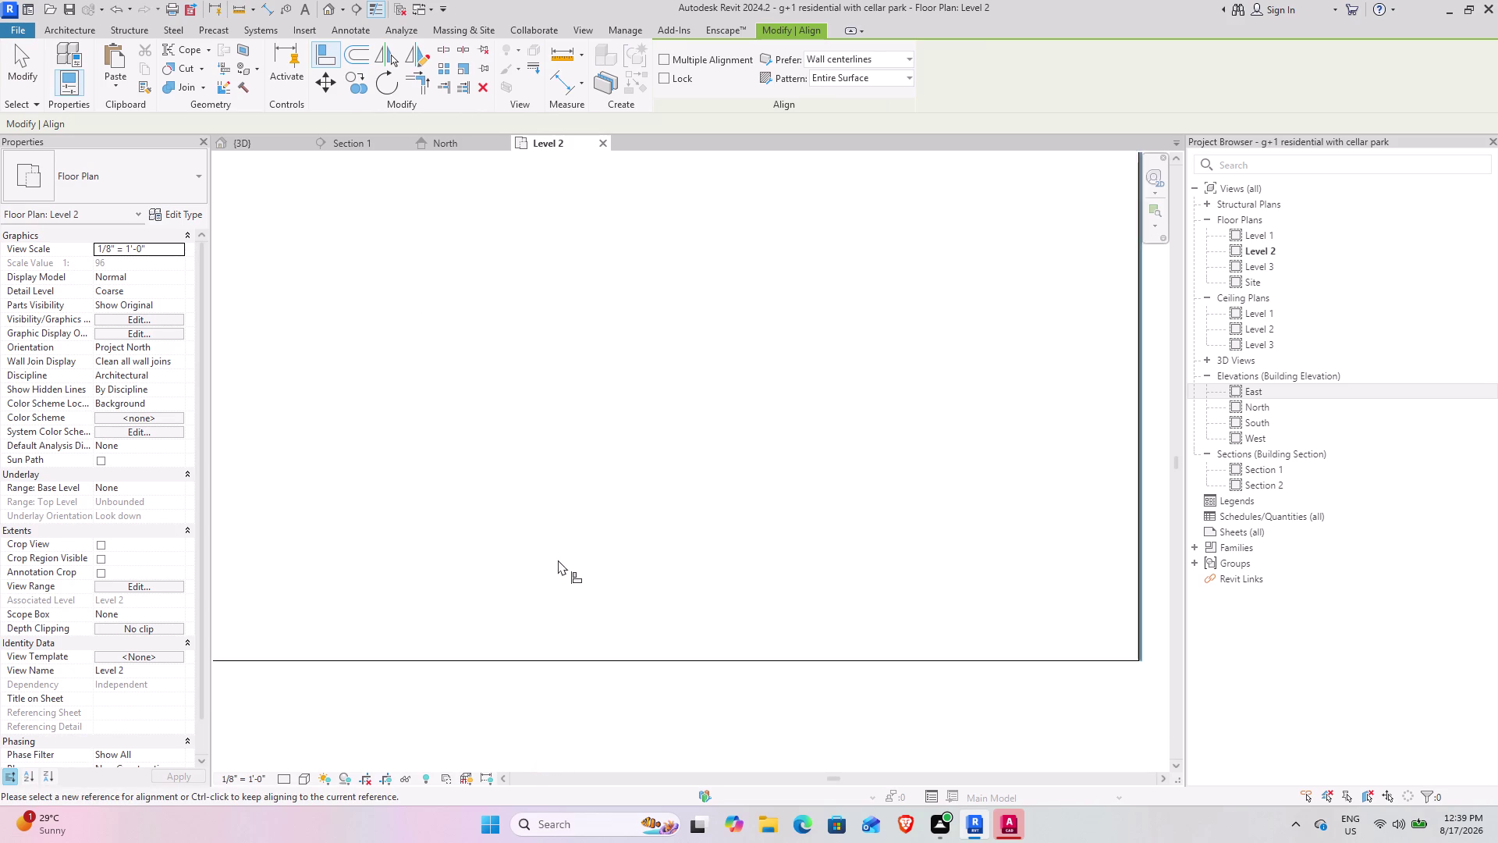
scroll(down, 3)
scroll(down, 3)
scroll(down, 3)
middle_drag(603, 531, 614, 678)
scroll(down, 3)
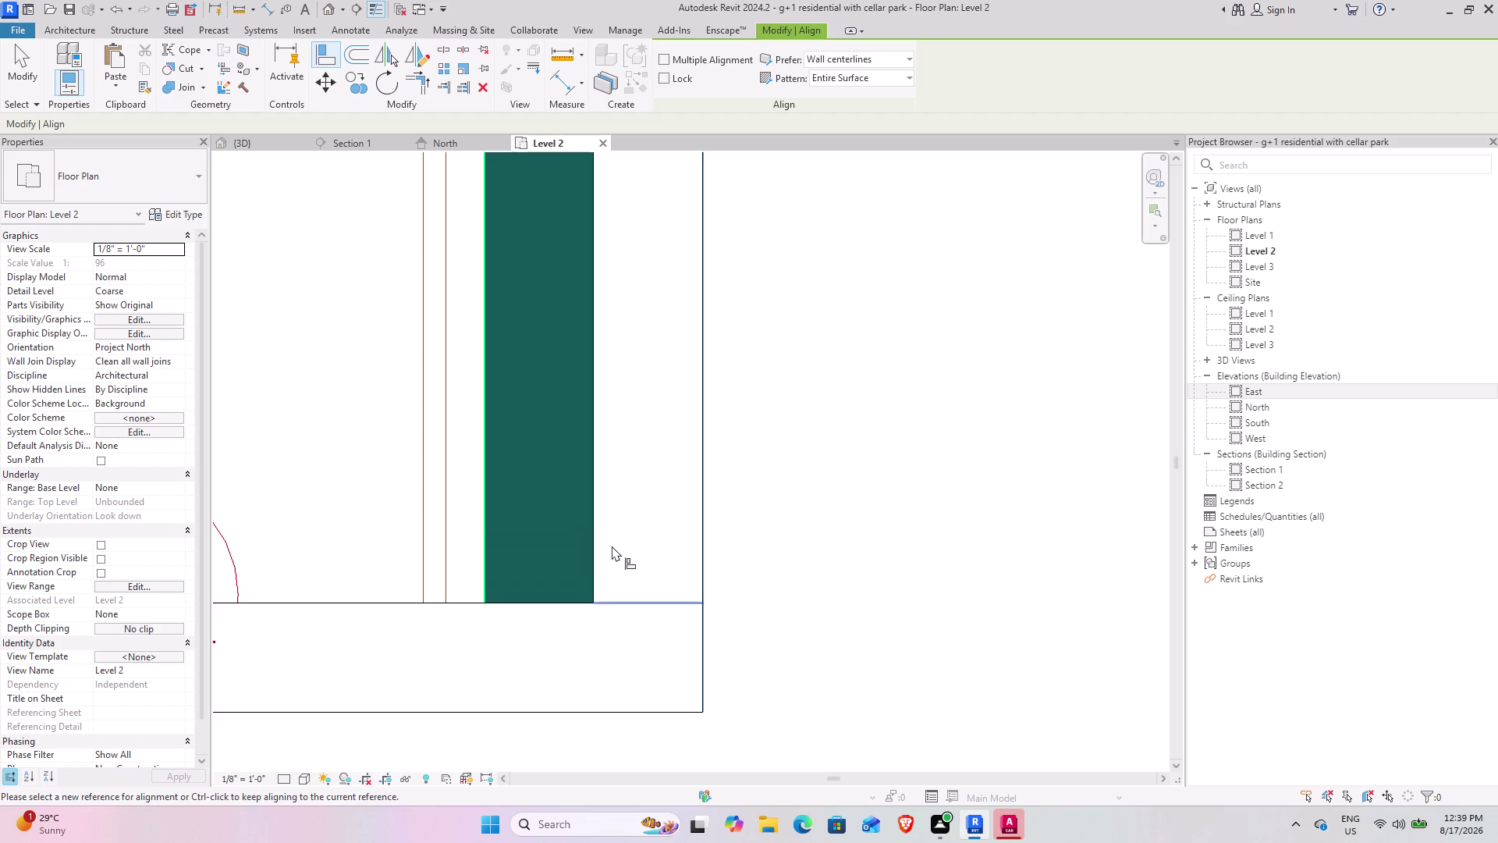
scroll(down, 3)
middle_drag(665, 494, 665, 645)
scroll(down, 3)
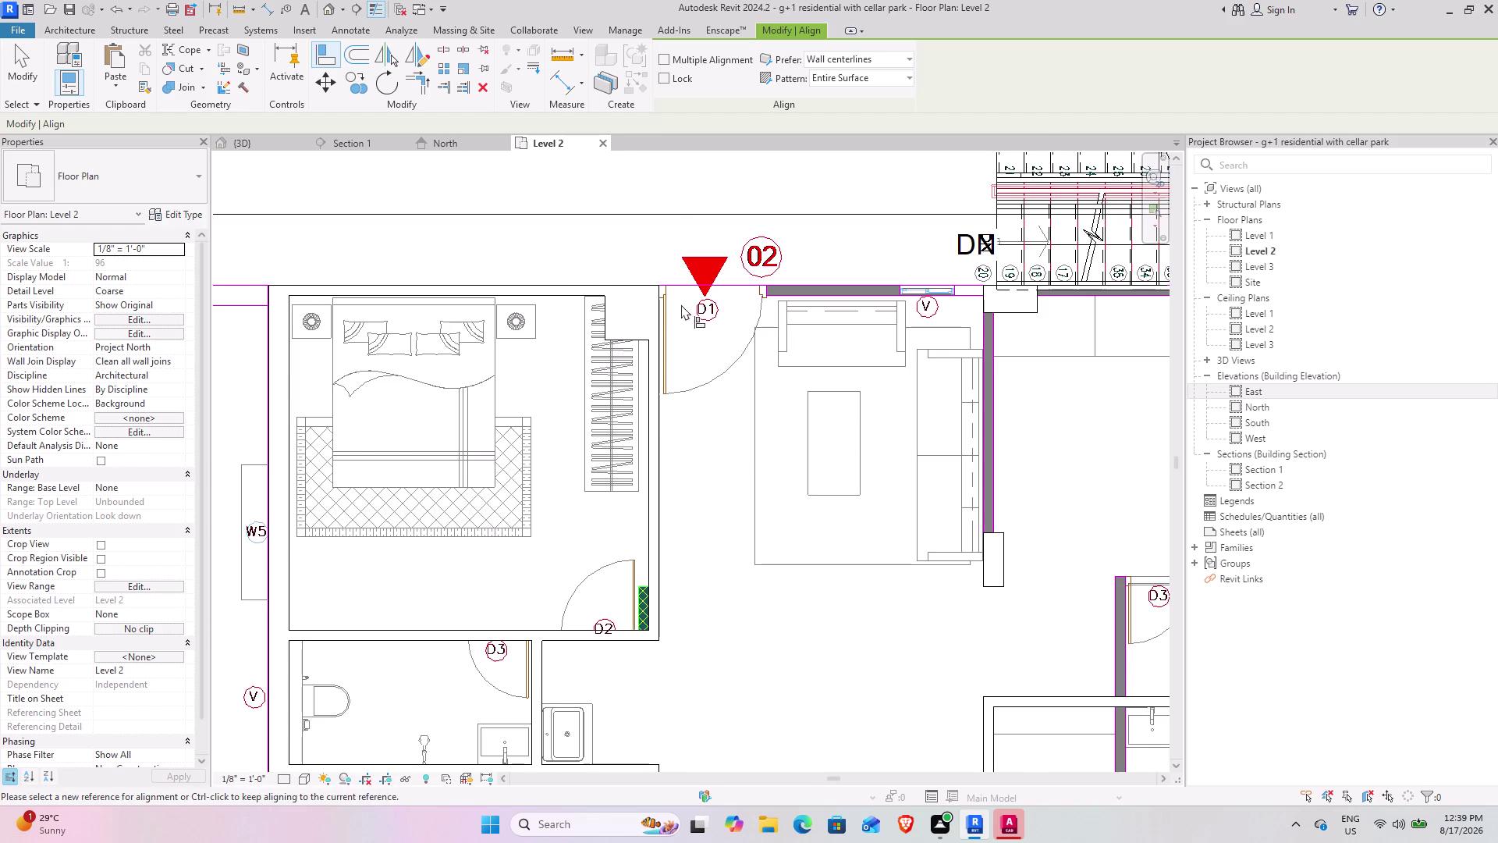
middle_drag(713, 312, 488, 490)
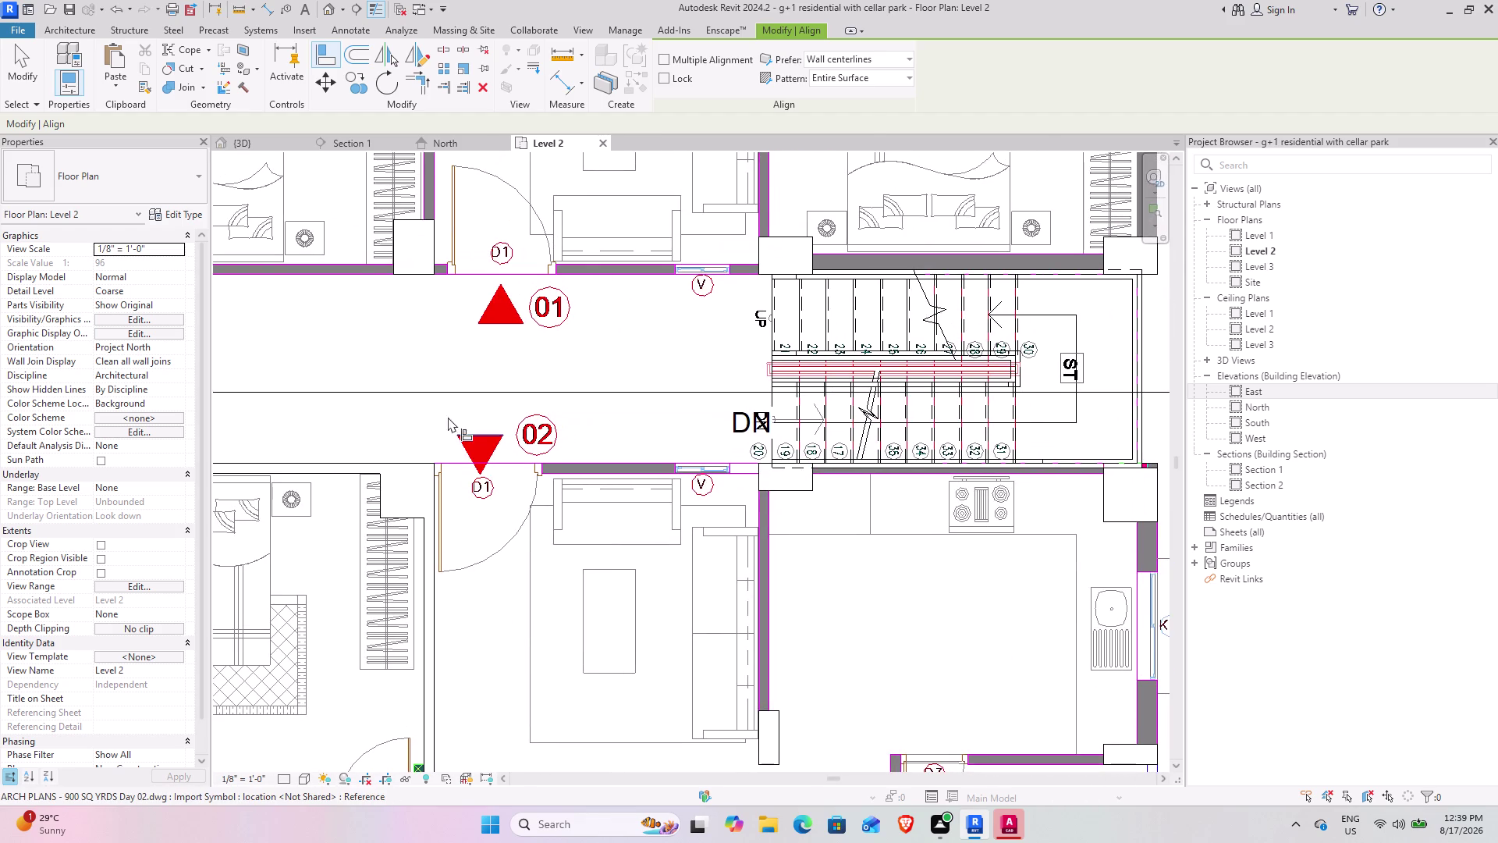
click(85, 26)
click(63, 59)
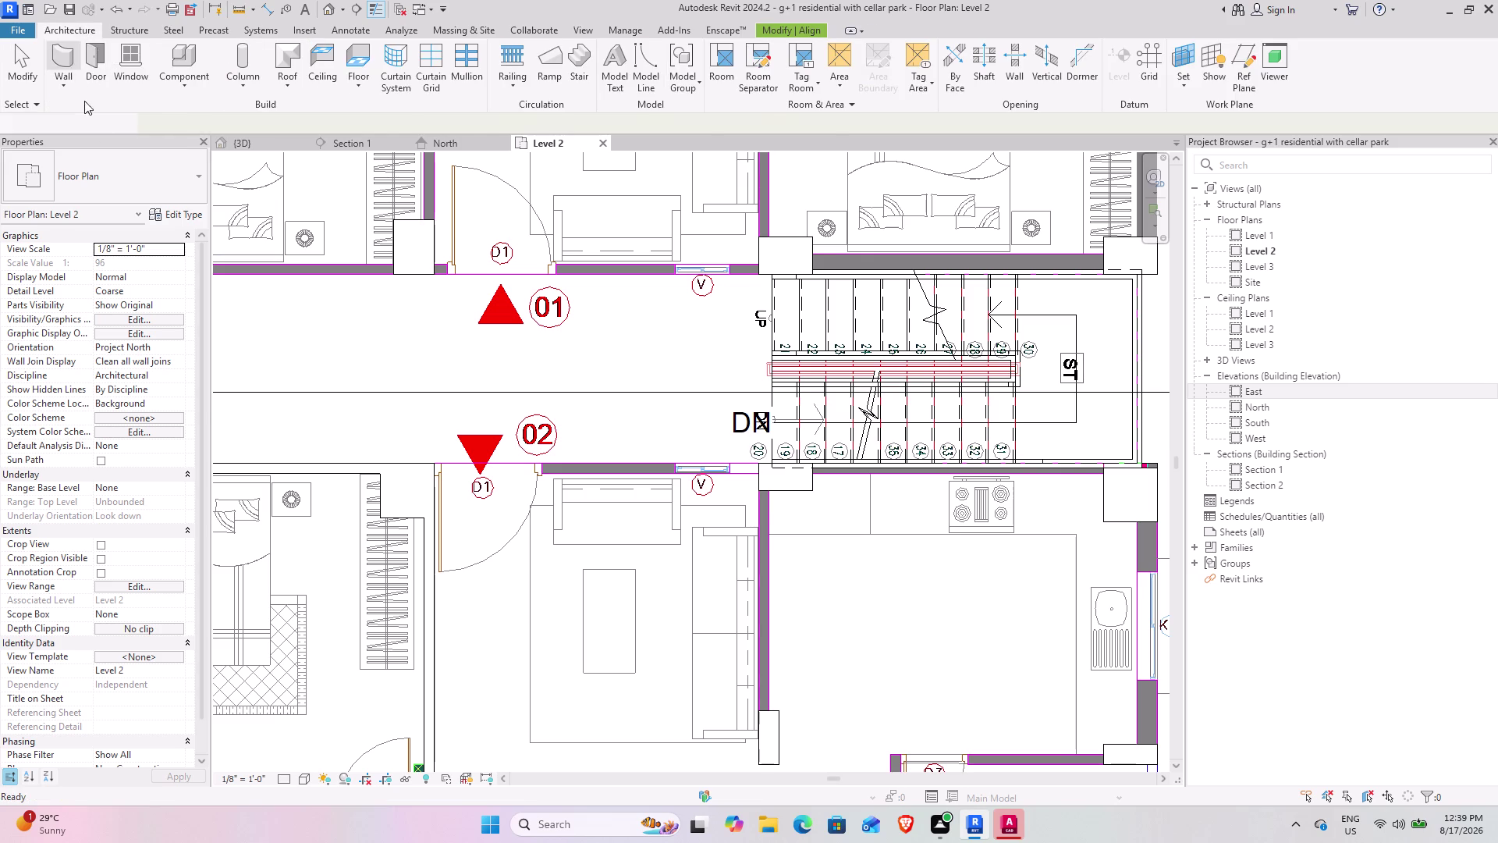
Start a wall at the corner near door D1, then cancel it.
scroll(up, 3)
click(769, 474)
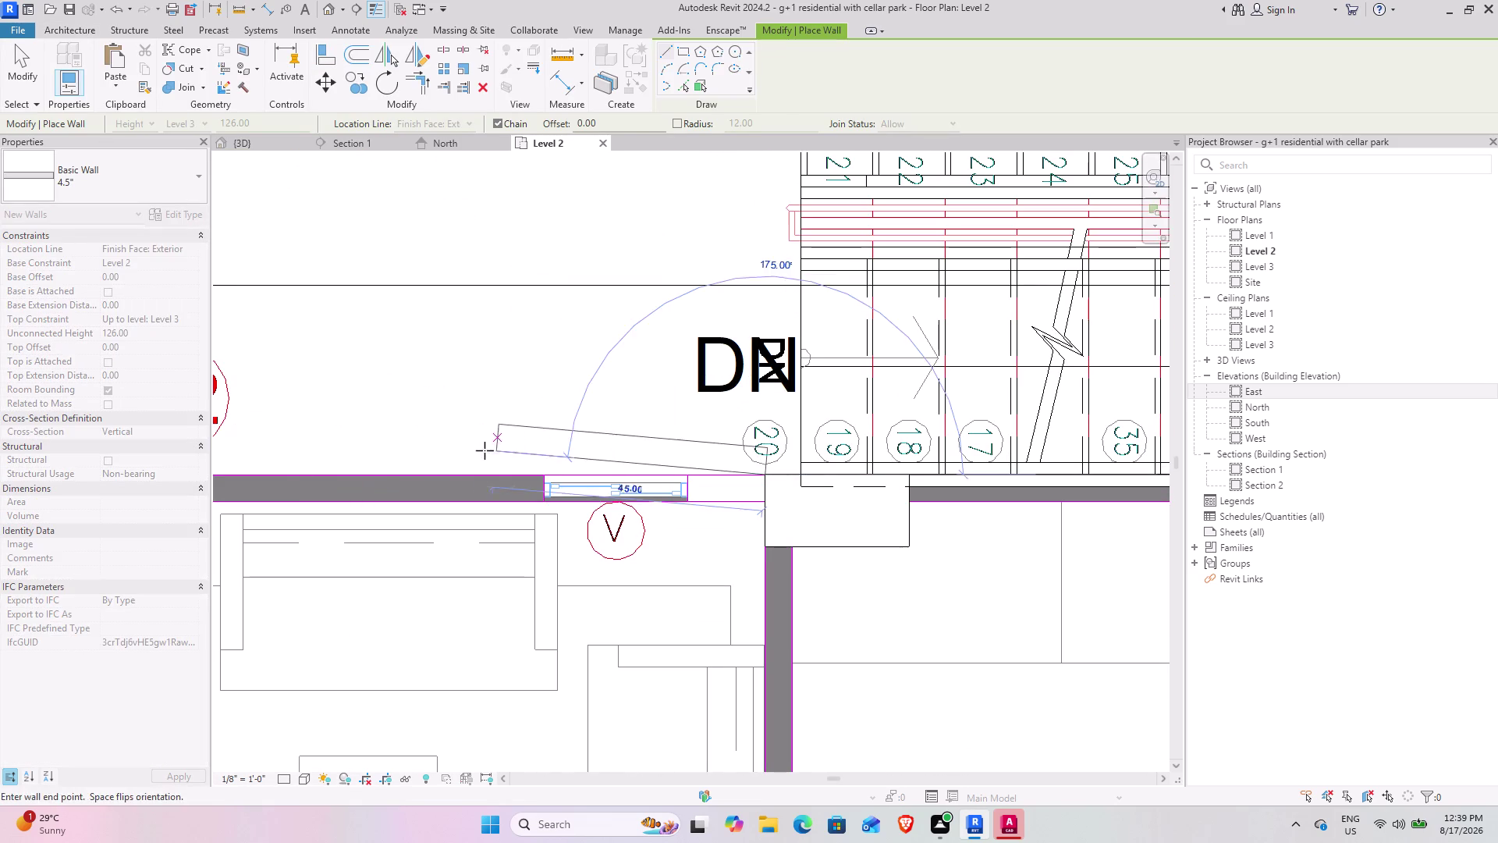
key(space)
middle_drag(311, 484, 627, 514)
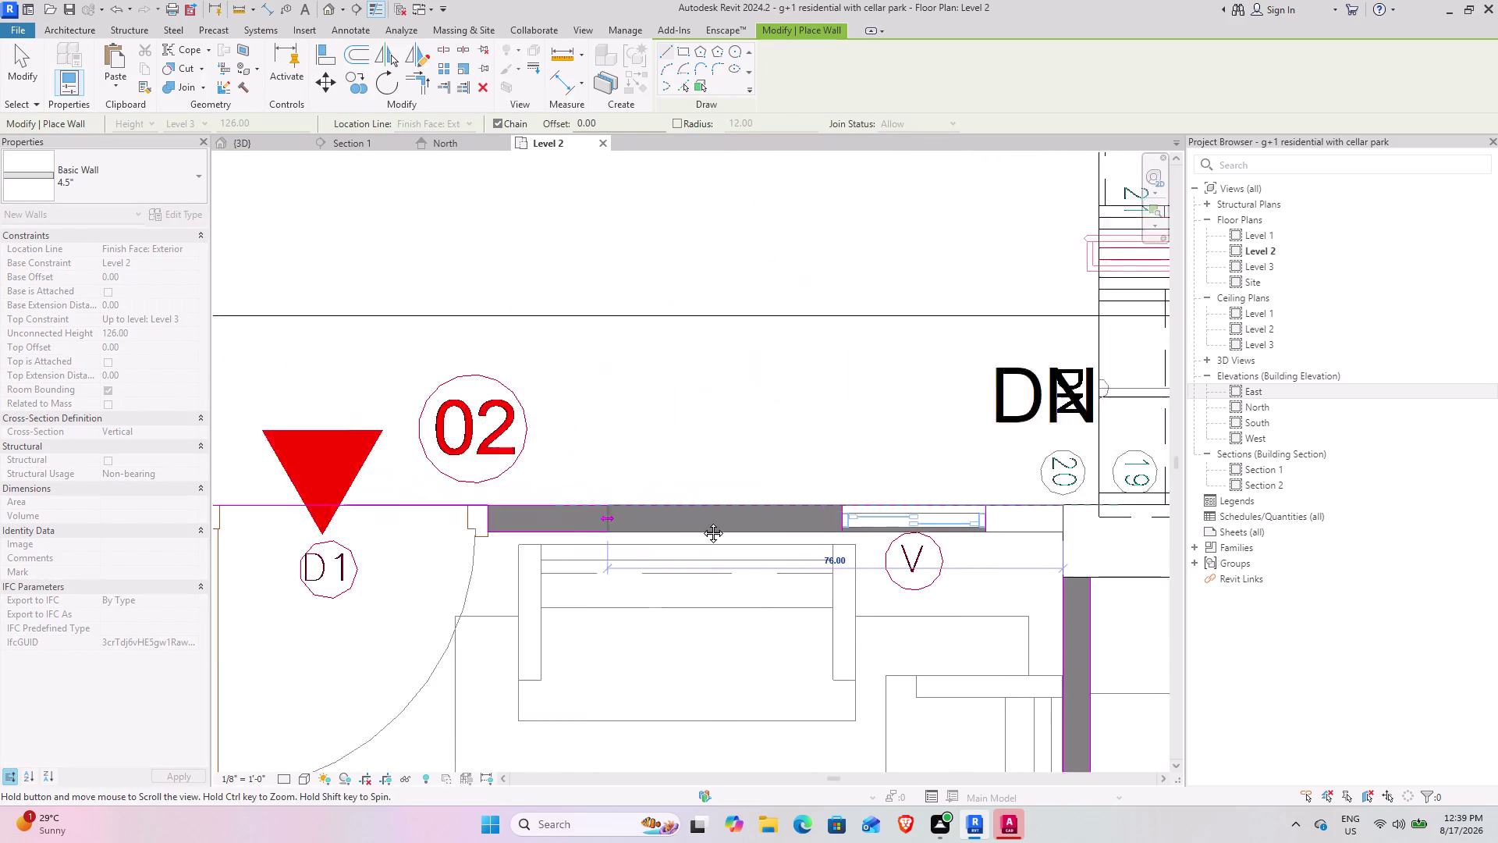
middle_drag(627, 515, 868, 514)
scroll(up, 3)
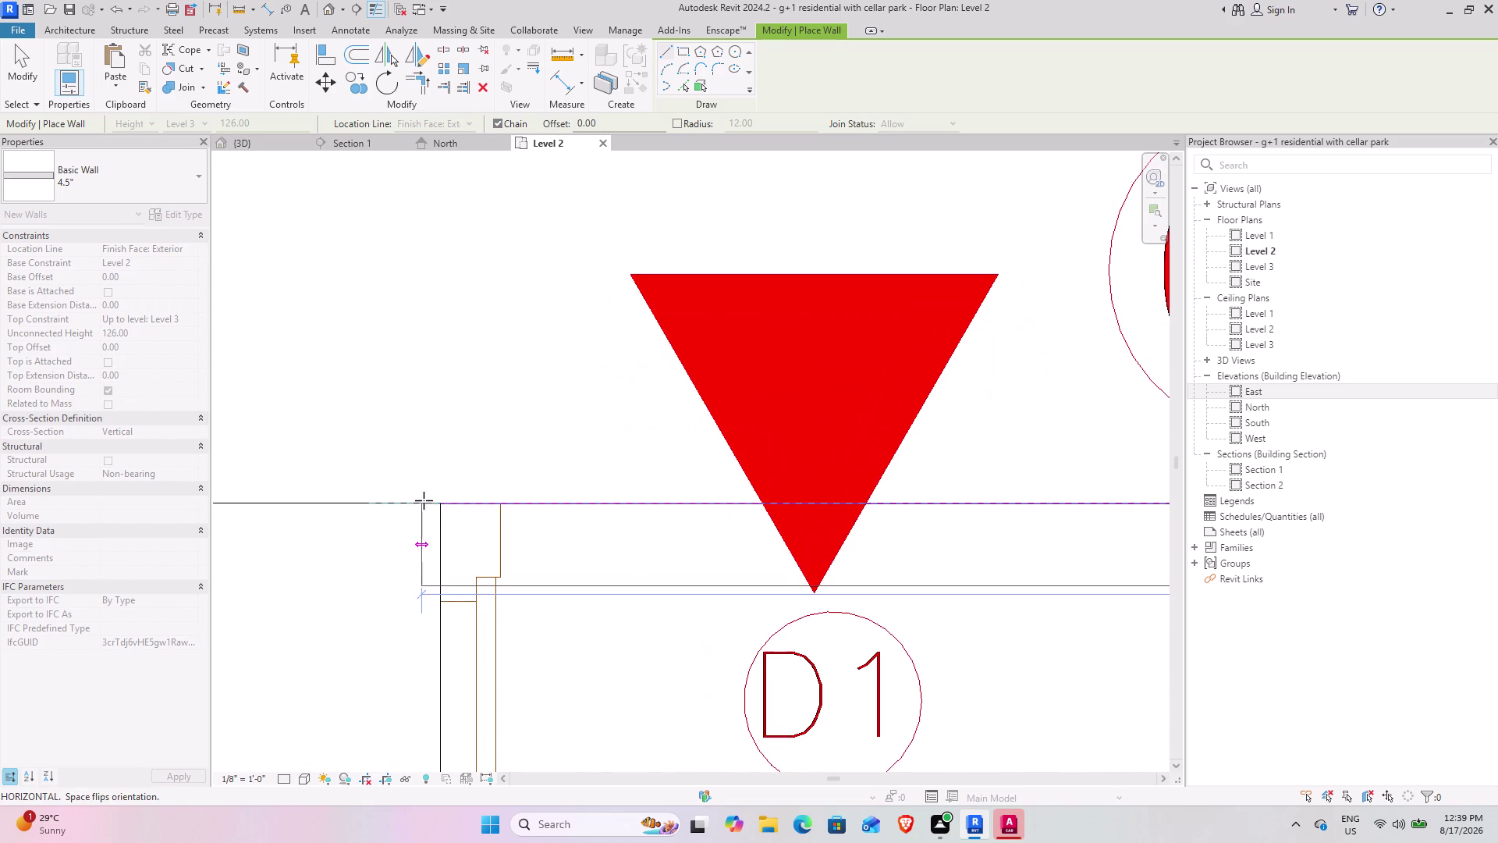
scroll(up, 3)
click(438, 503)
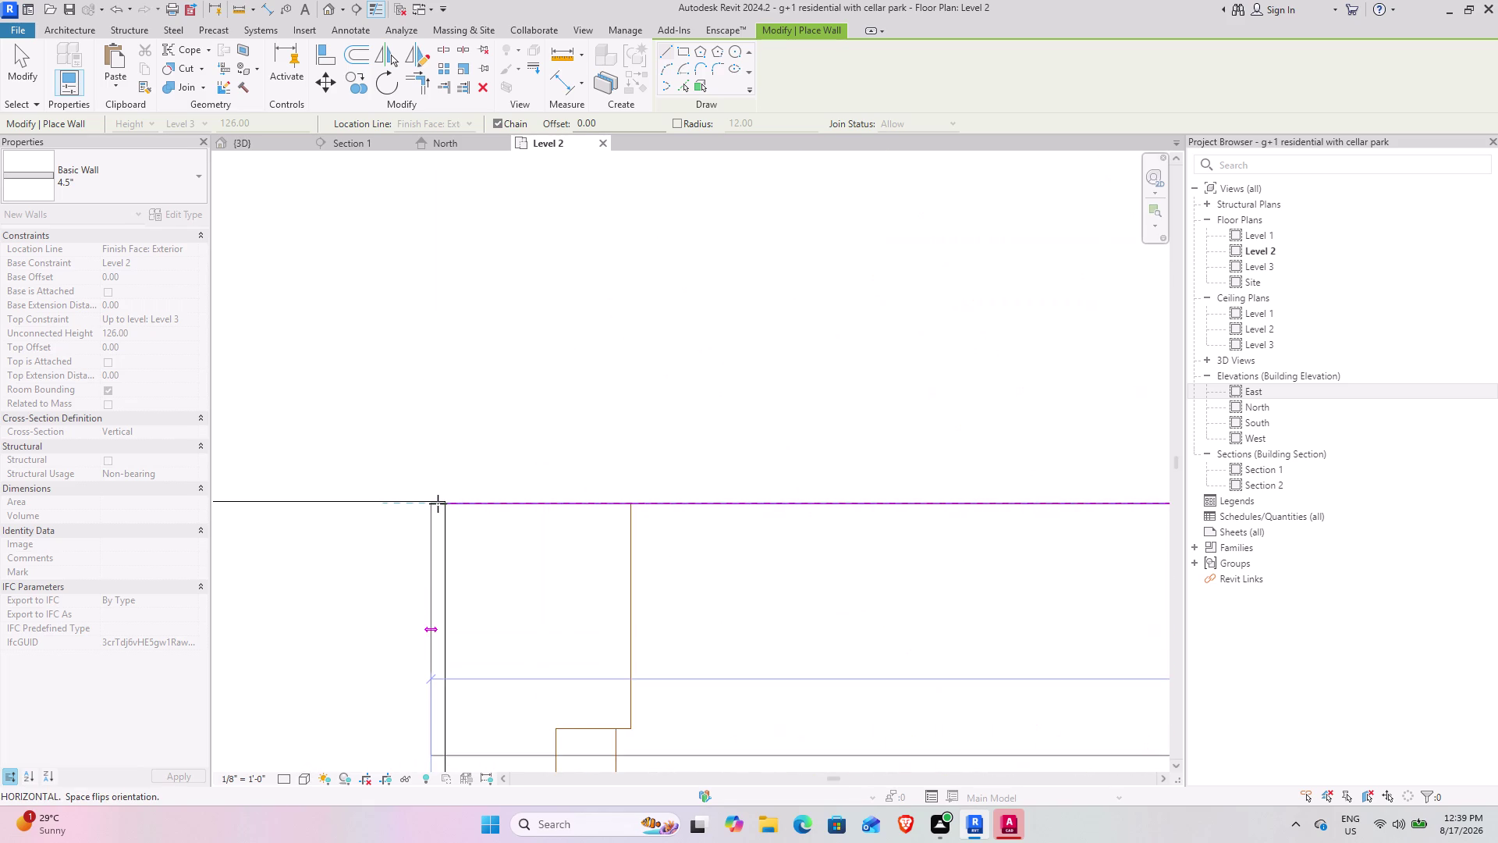
scroll(down, 3)
key(Escape)
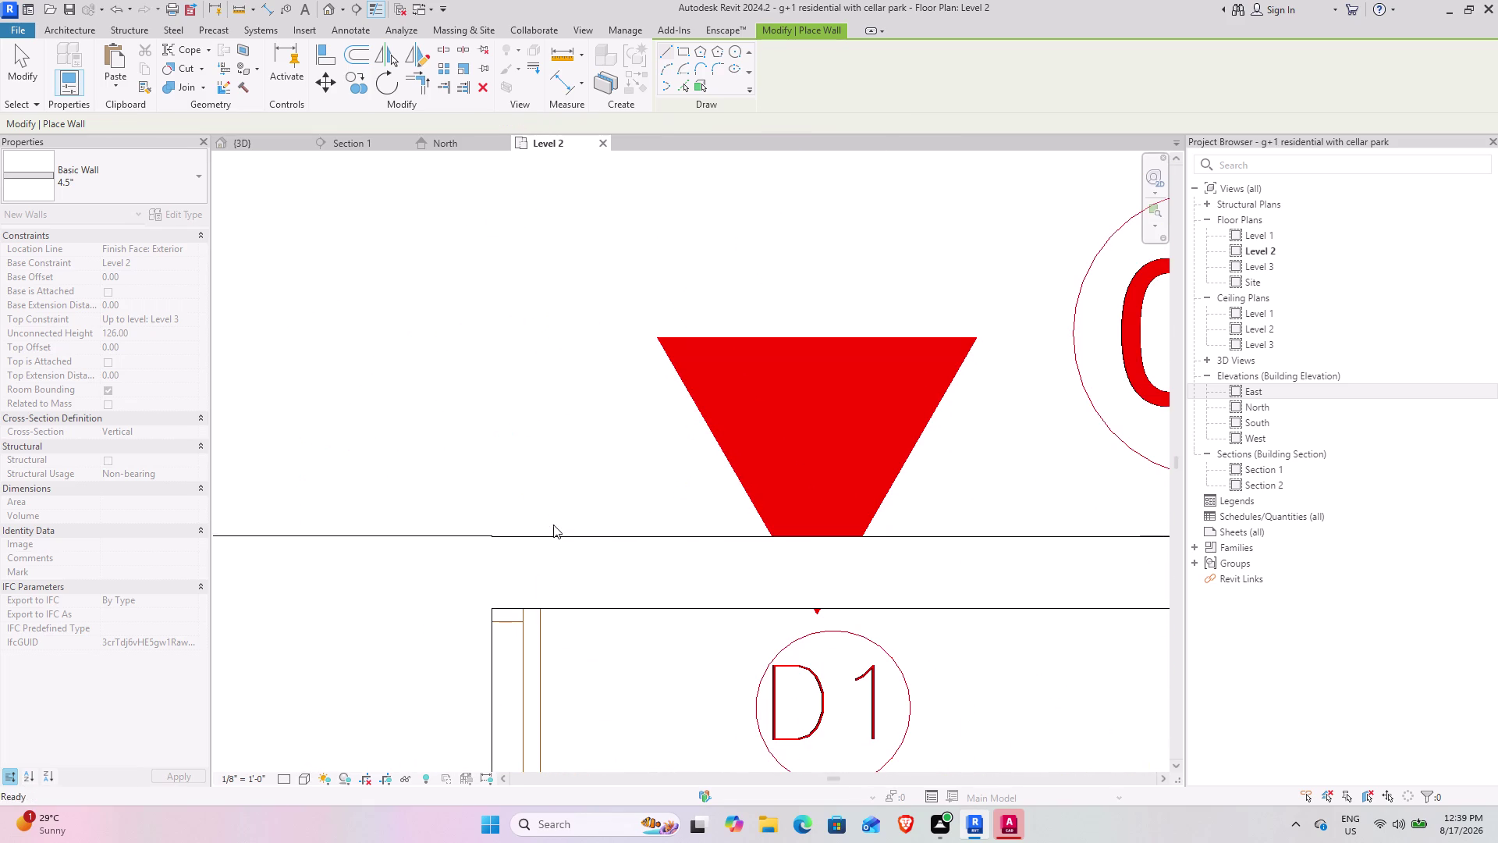
Draw a 4.5" wall along the living-area CAD line from the column corner to the column.
middle_drag(772, 565, 471, 450)
scroll(down, 3)
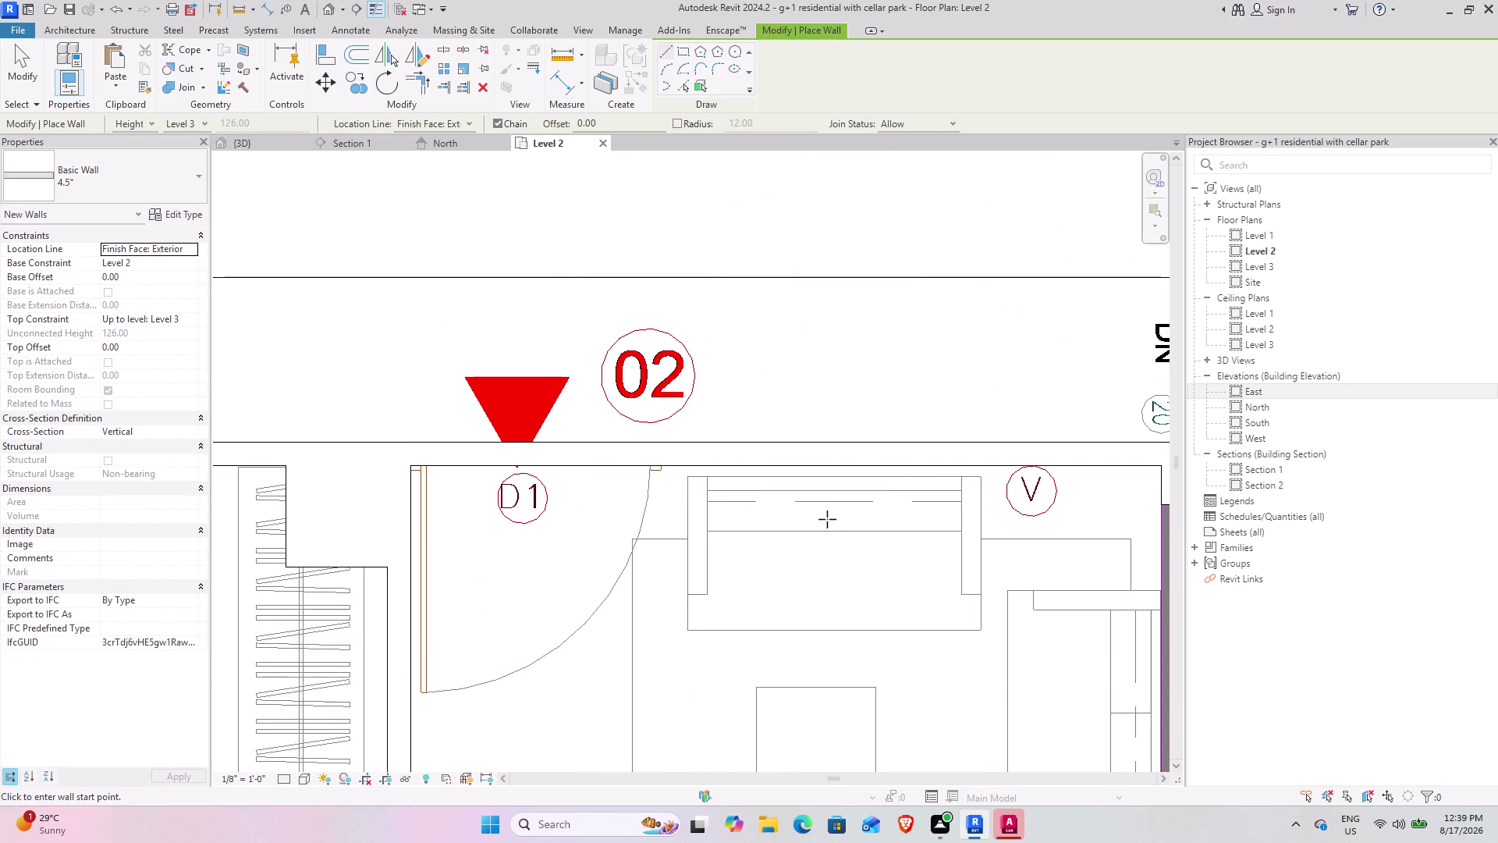
middle_drag(813, 519, 407, 420)
scroll(up, 3)
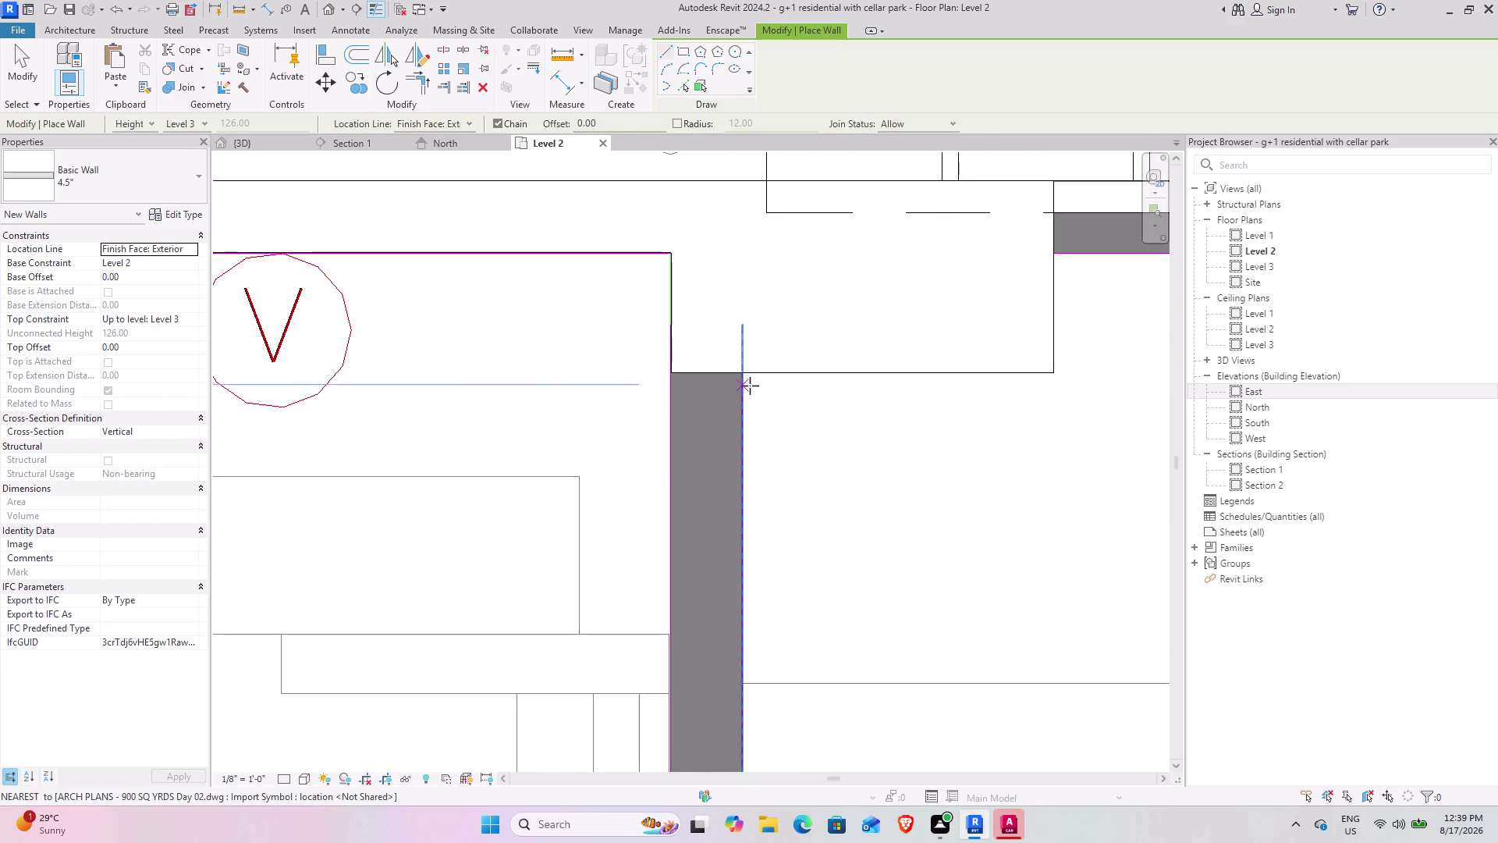
scroll(up, 3)
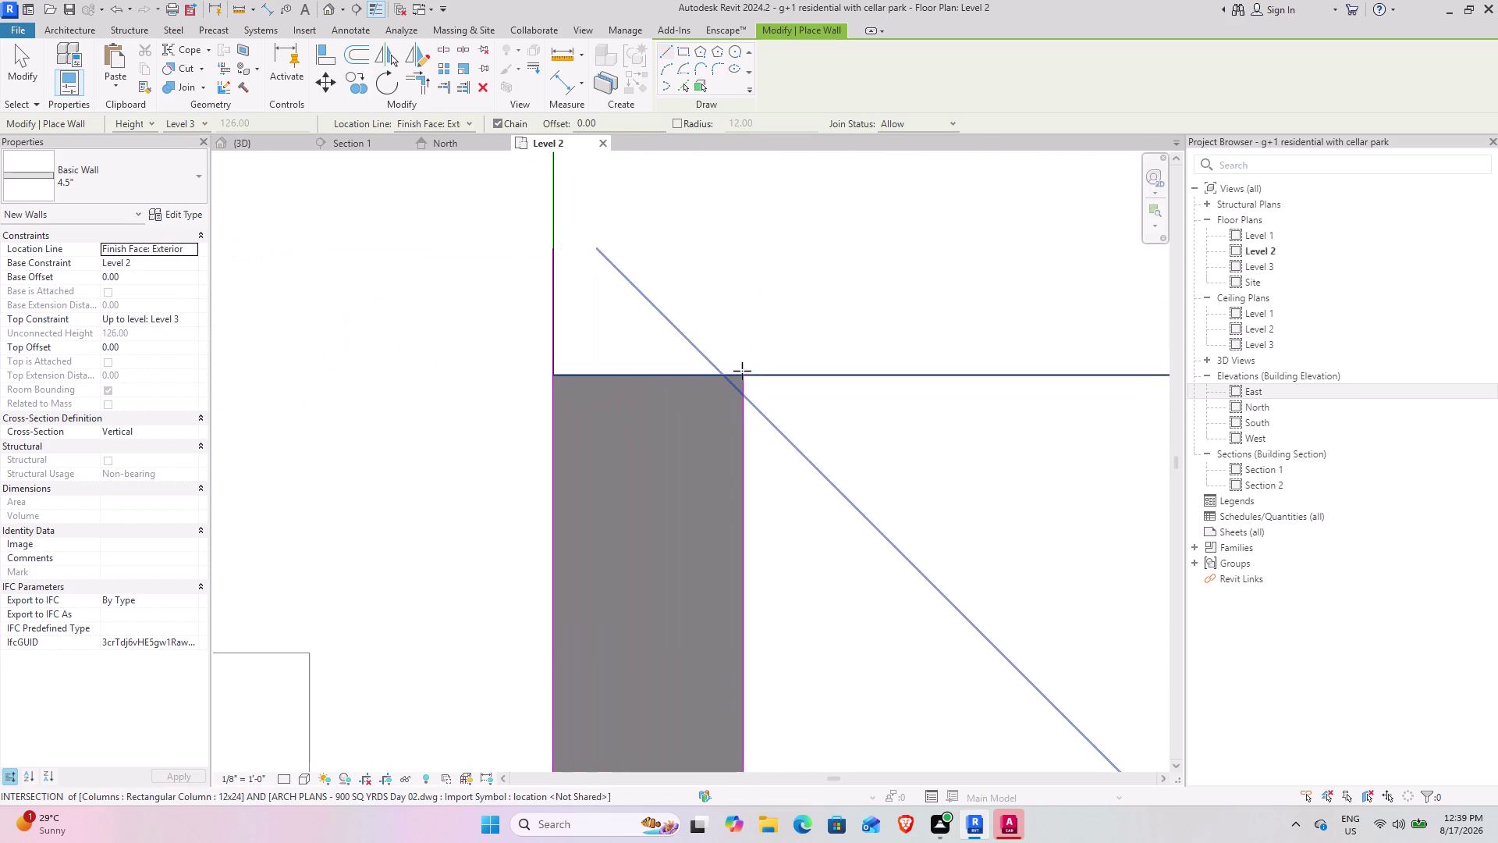
click(741, 379)
scroll(down, 3)
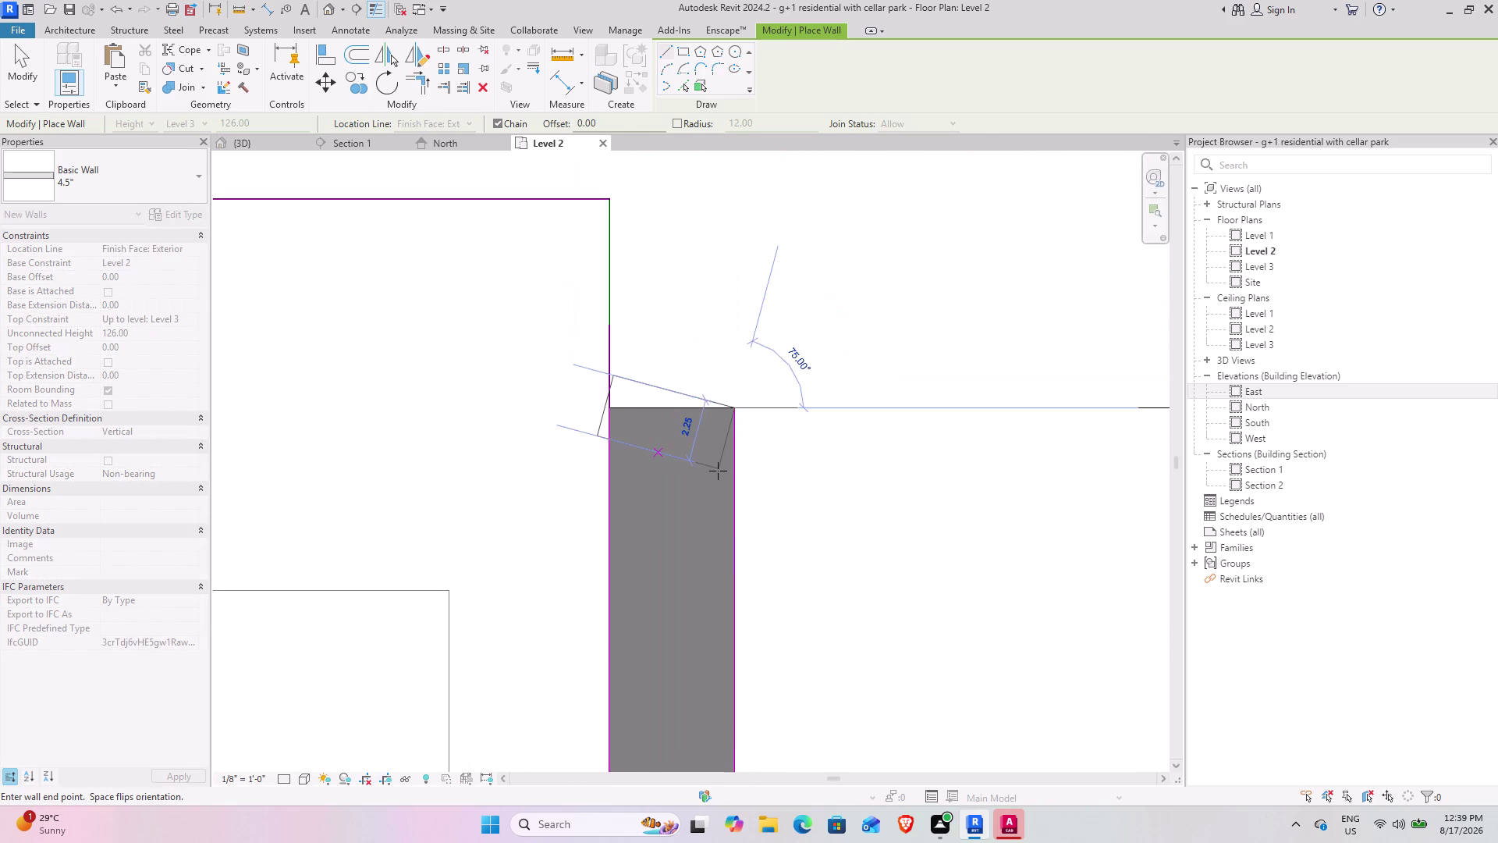
scroll(down, 3)
middle_drag(733, 530, 676, 324)
scroll(down, 3)
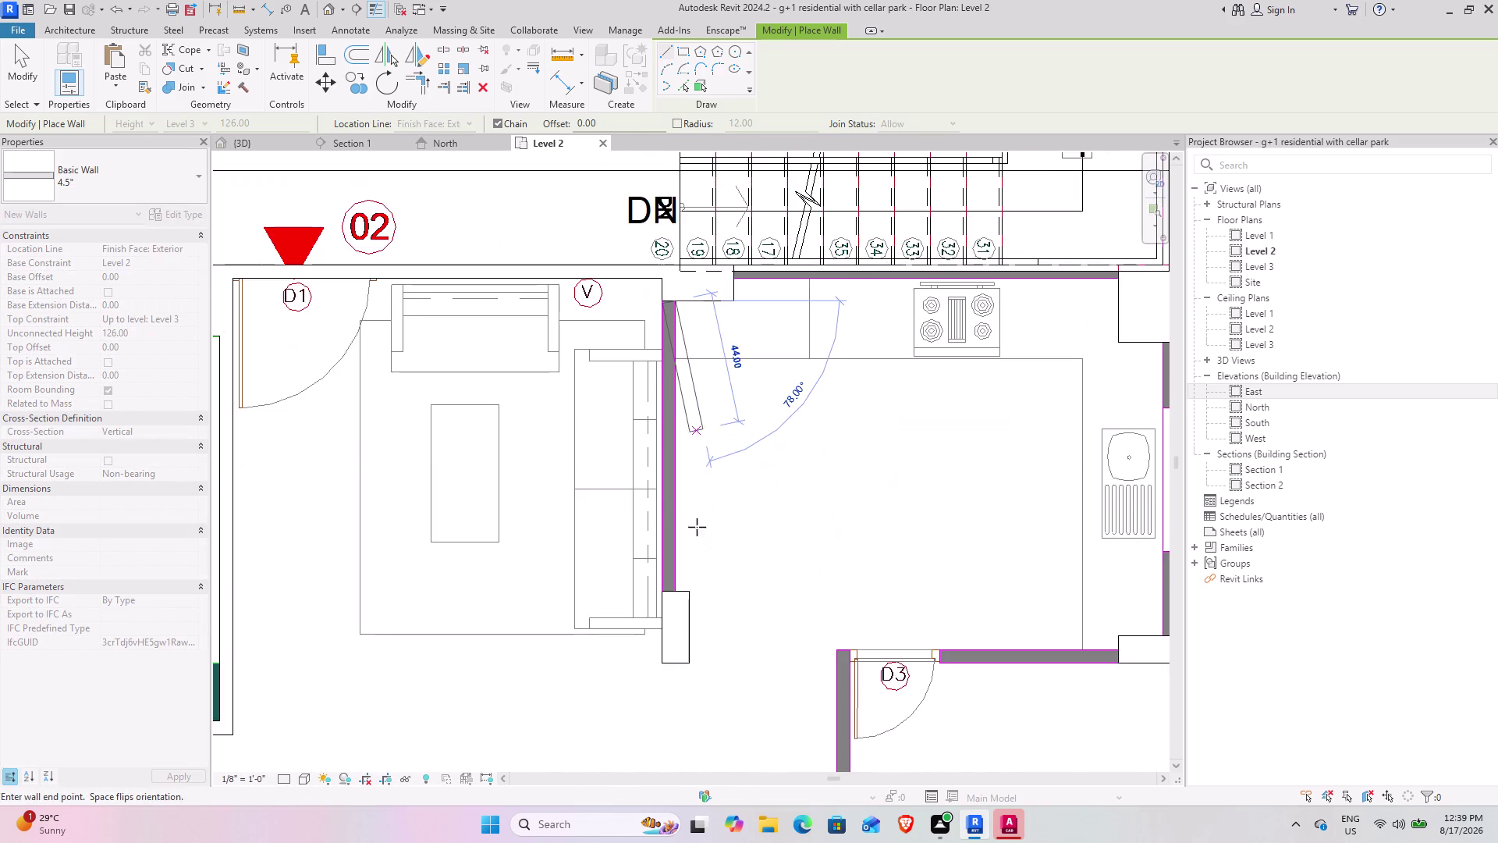
middle_drag(680, 545, 652, 463)
scroll(up, 3)
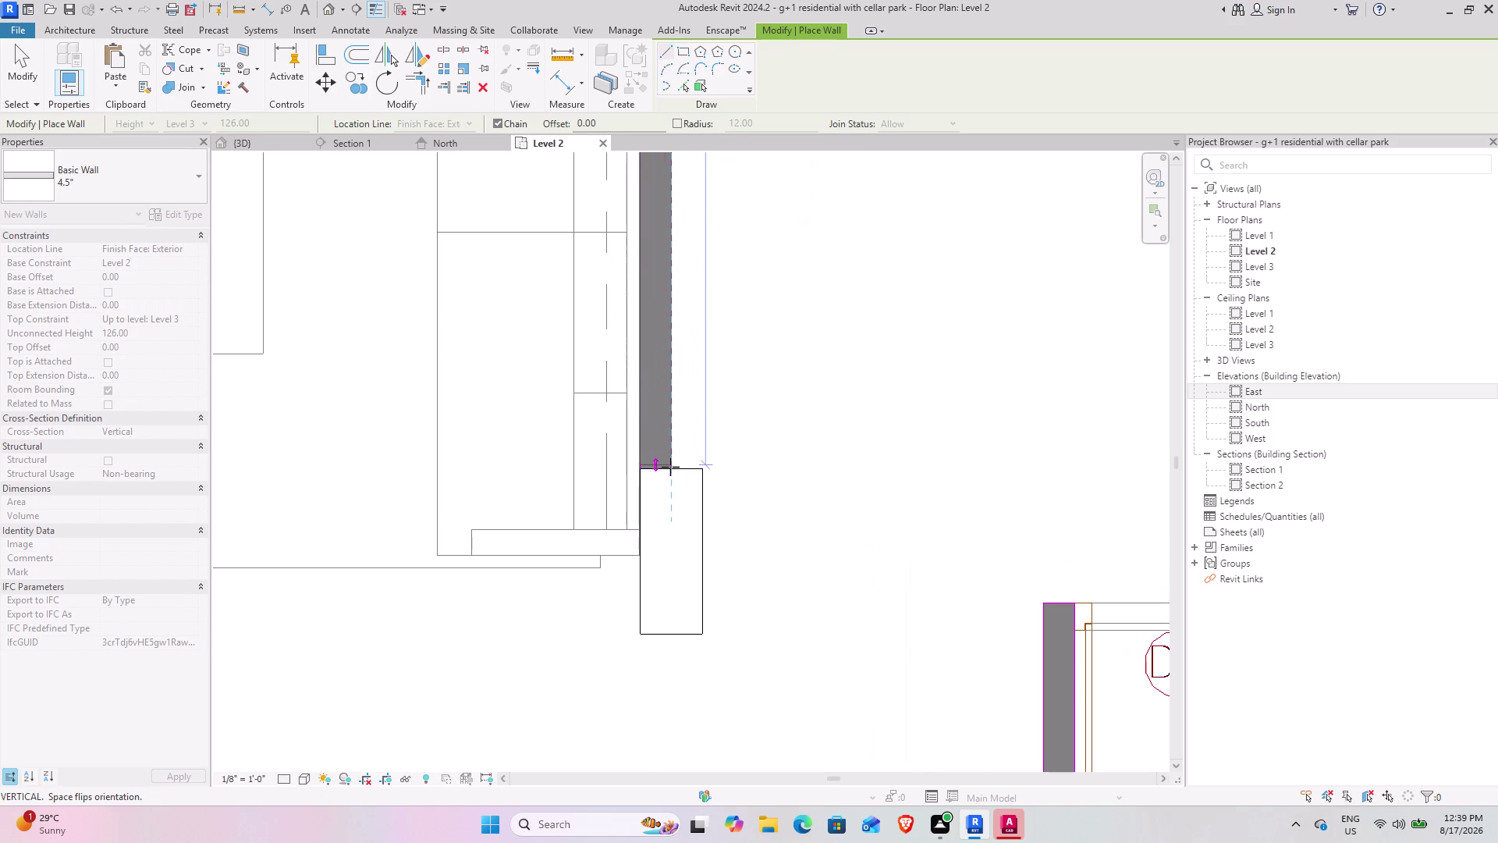
click(673, 474)
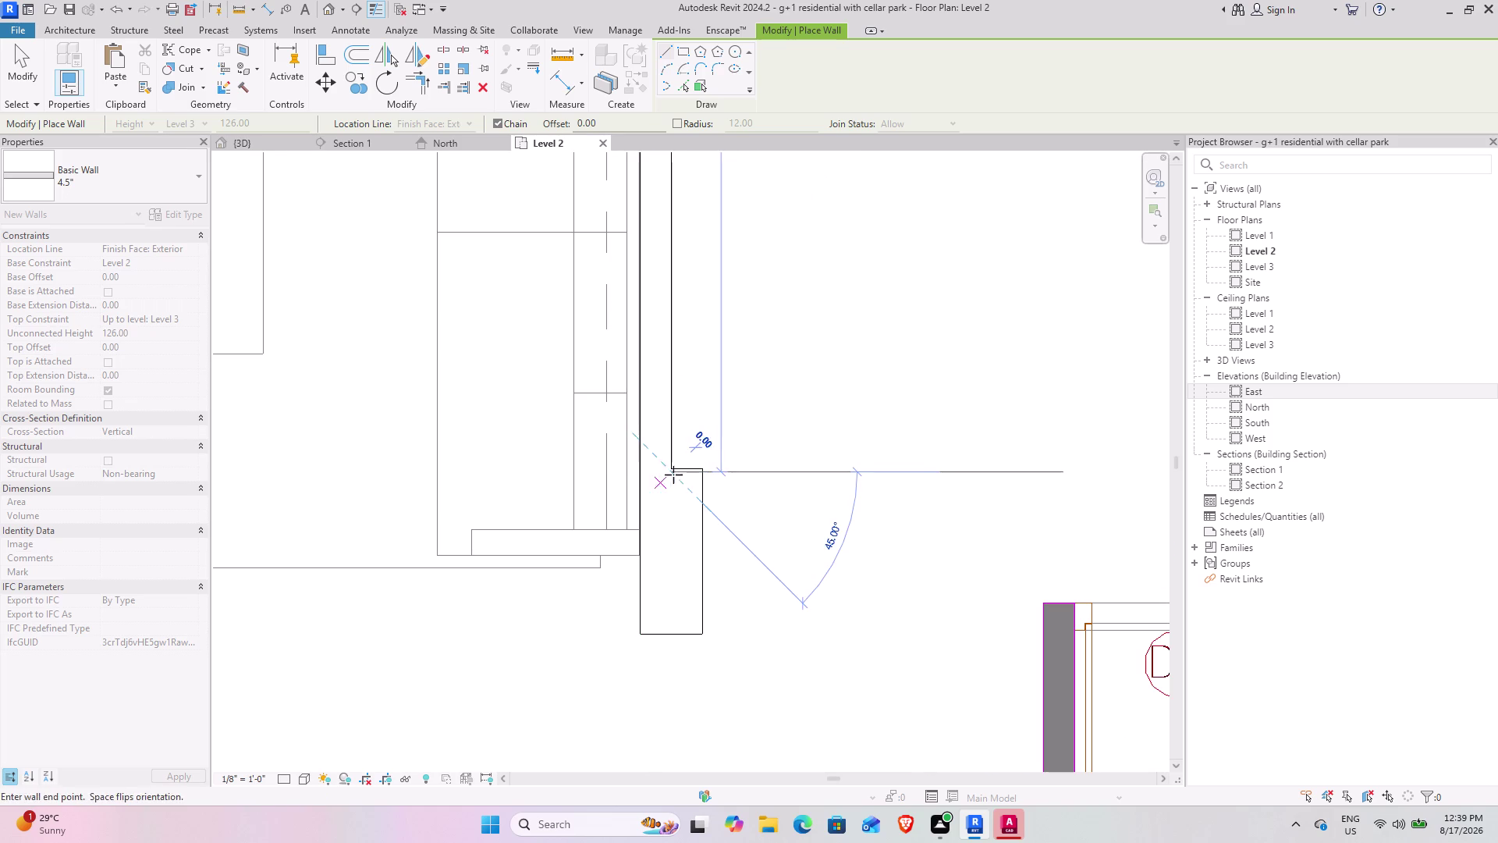
key(Escape)
key(Escape)
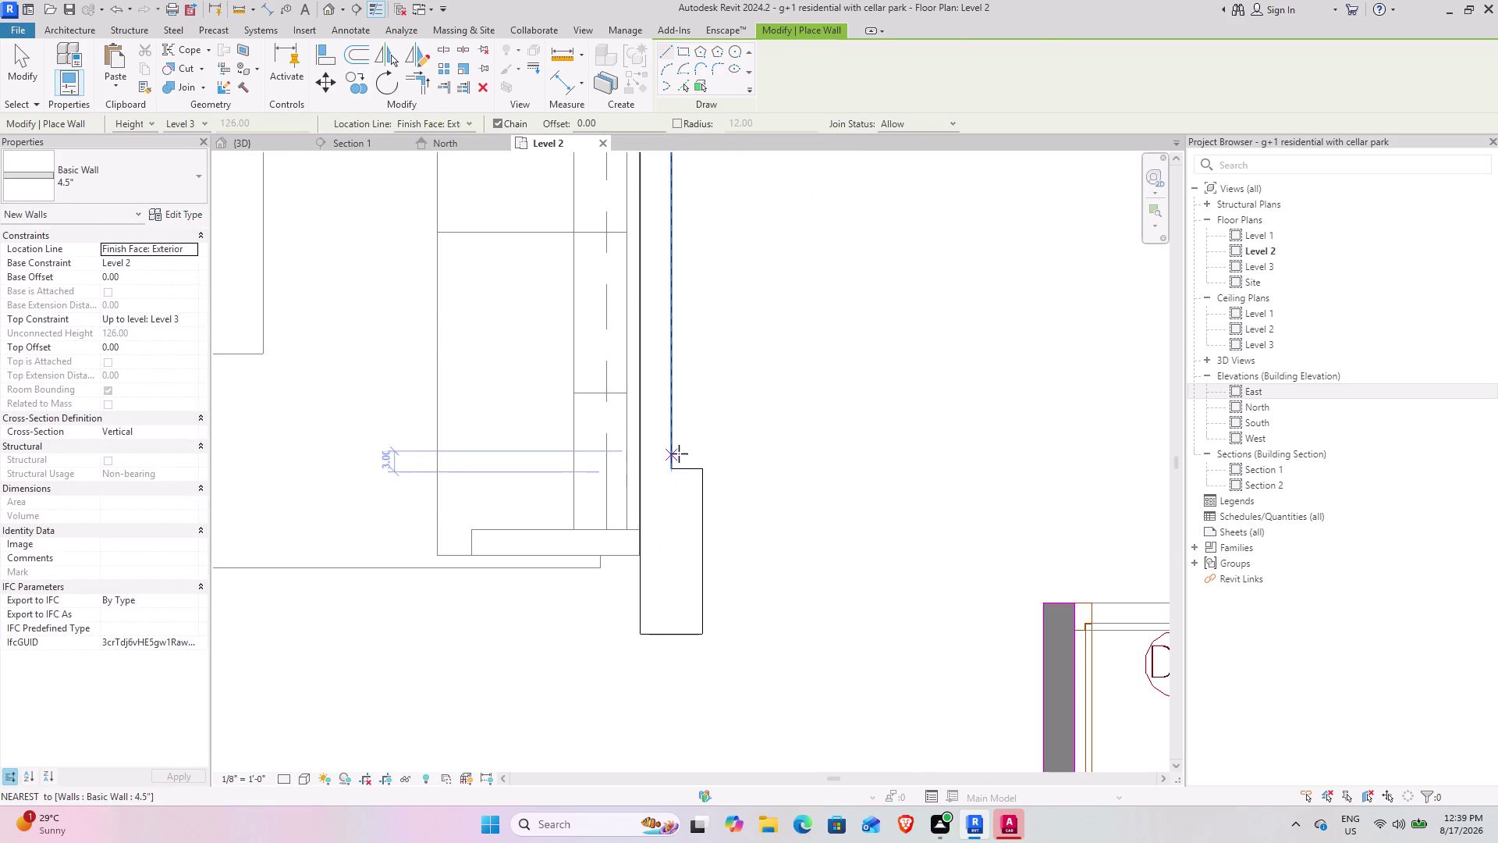
Select the new wall and pull its end back toward the column face.
click(675, 432)
scroll(up, 3)
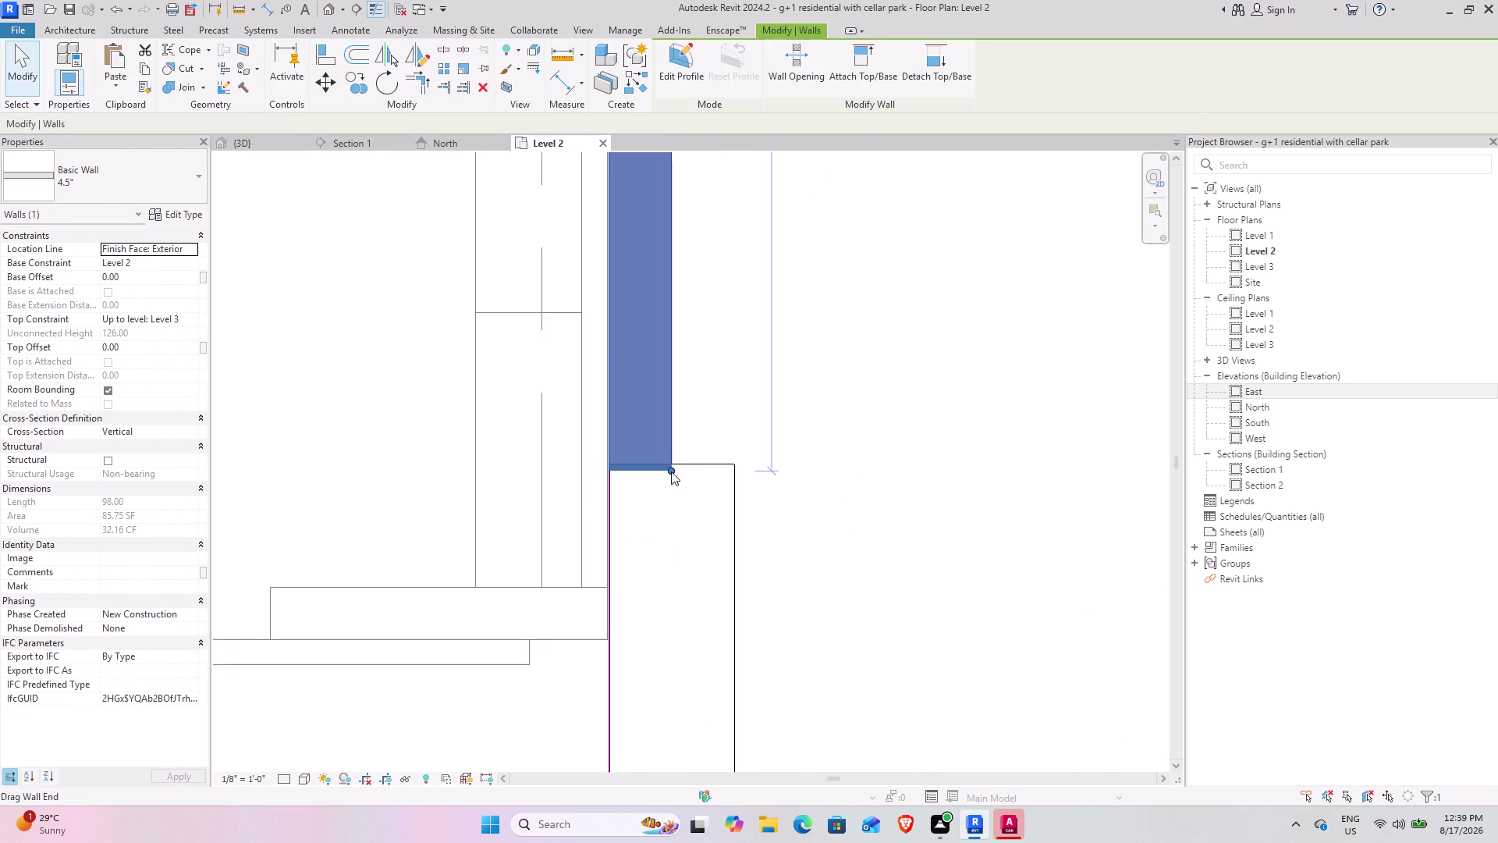
scroll(up, 3)
drag(674, 511, 677, 455)
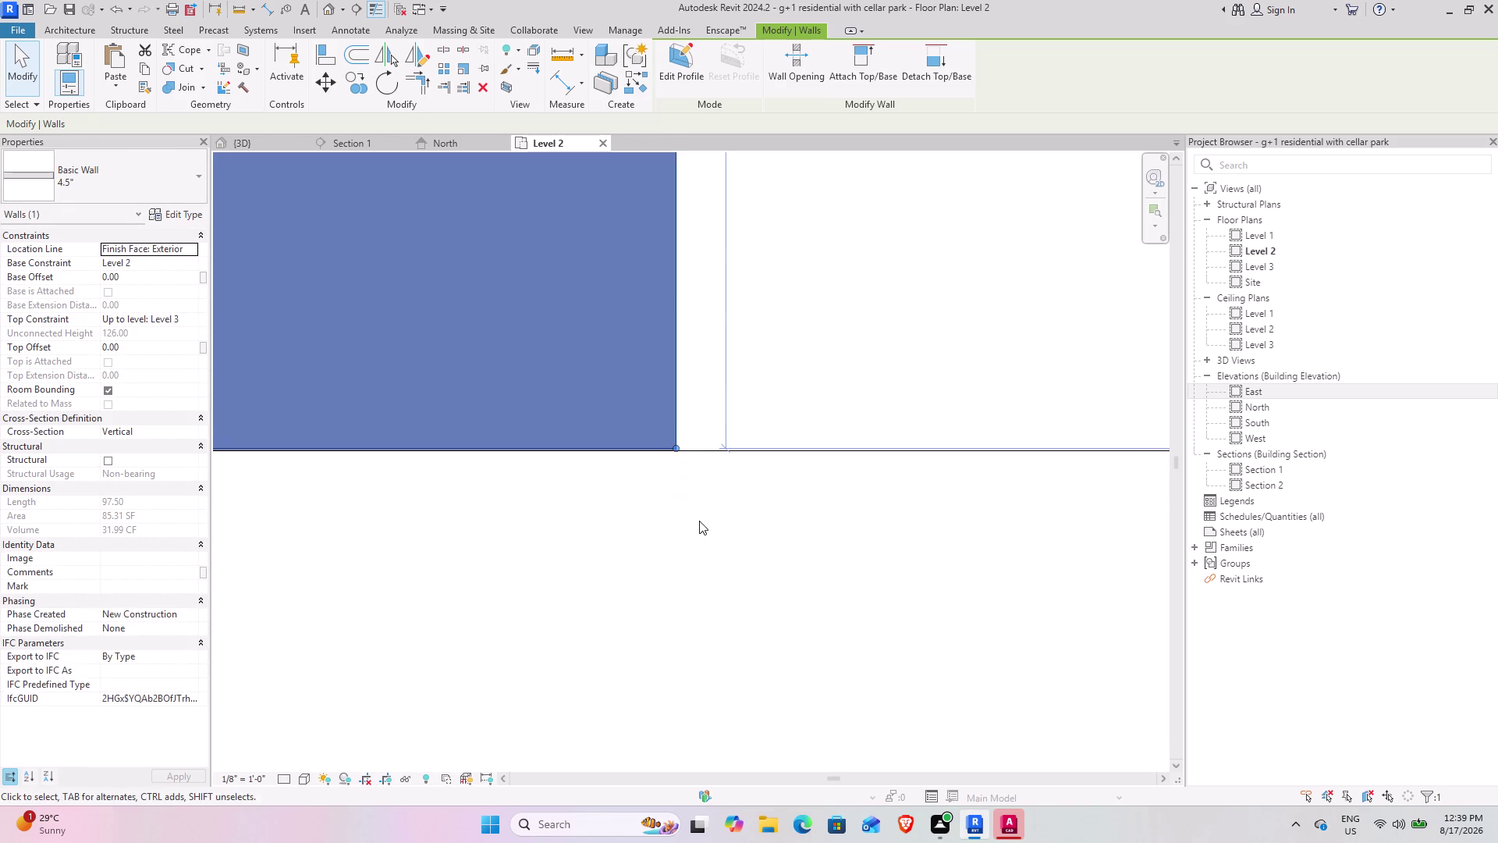
Fine-tune the wall end to the column face, making it 97.50 long, then deselect.
scroll(up, 3)
drag(683, 466, 684, 480)
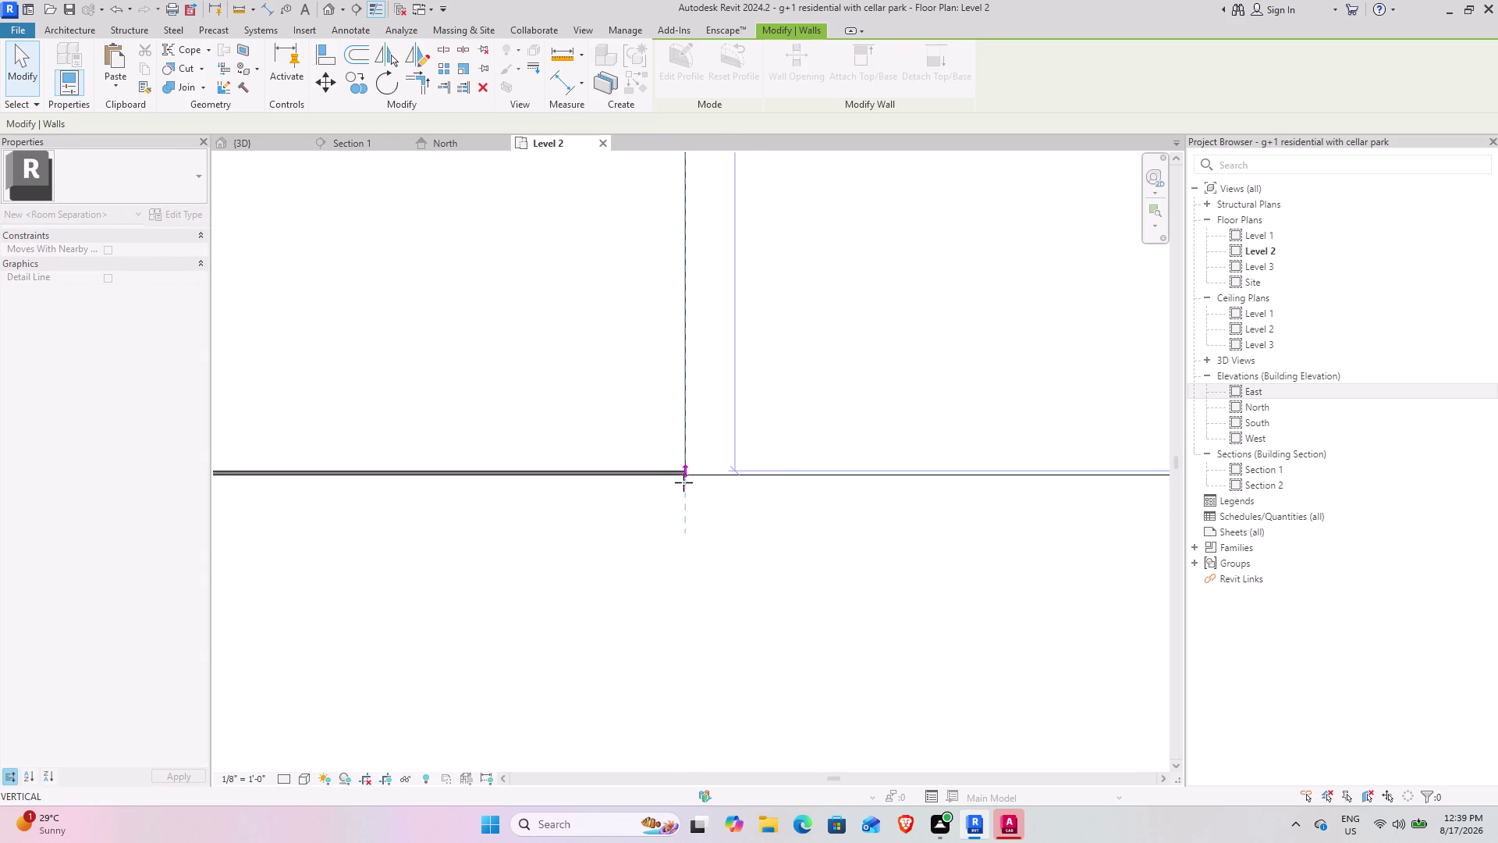
drag(684, 480, 684, 483)
click(791, 388)
Pan across the Level 2 plan to review the traced walls around the SD symbol.
scroll(down, 3)
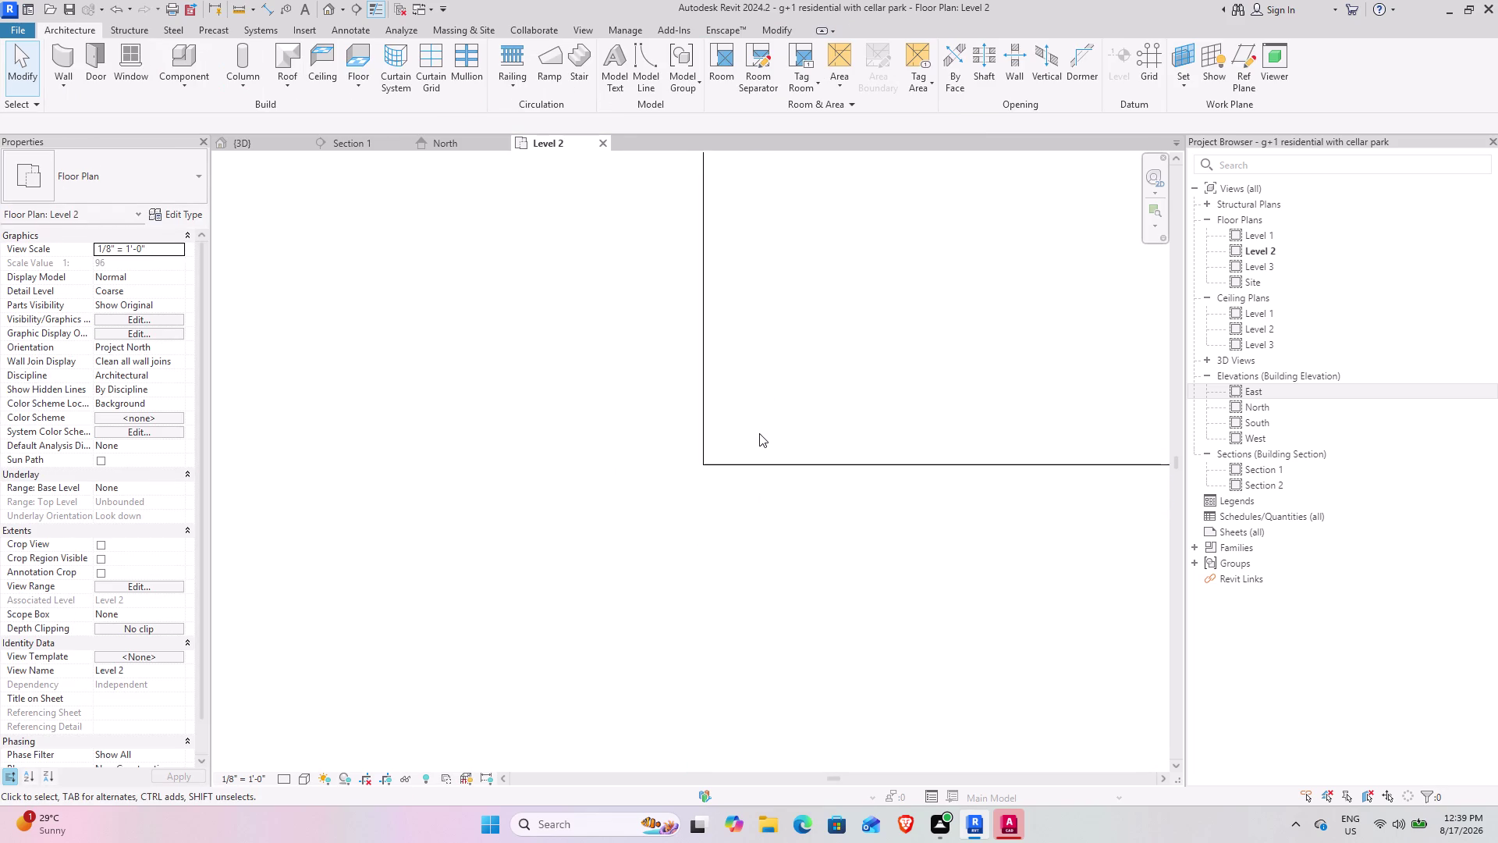
scroll(down, 3)
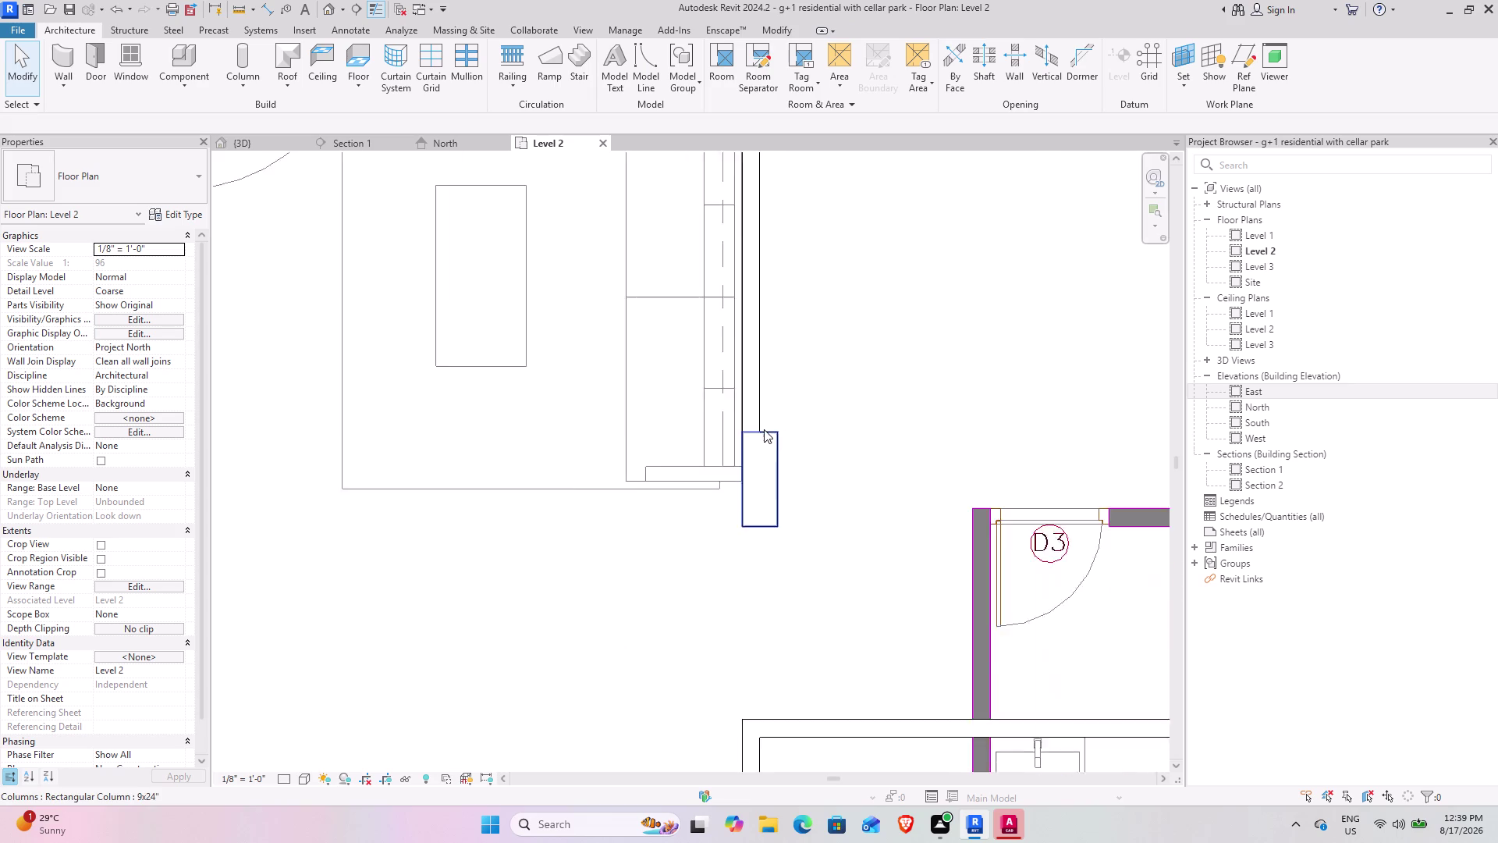
middle_drag(814, 453, 702, 401)
scroll(down, 3)
middle_drag(741, 476, 623, 478)
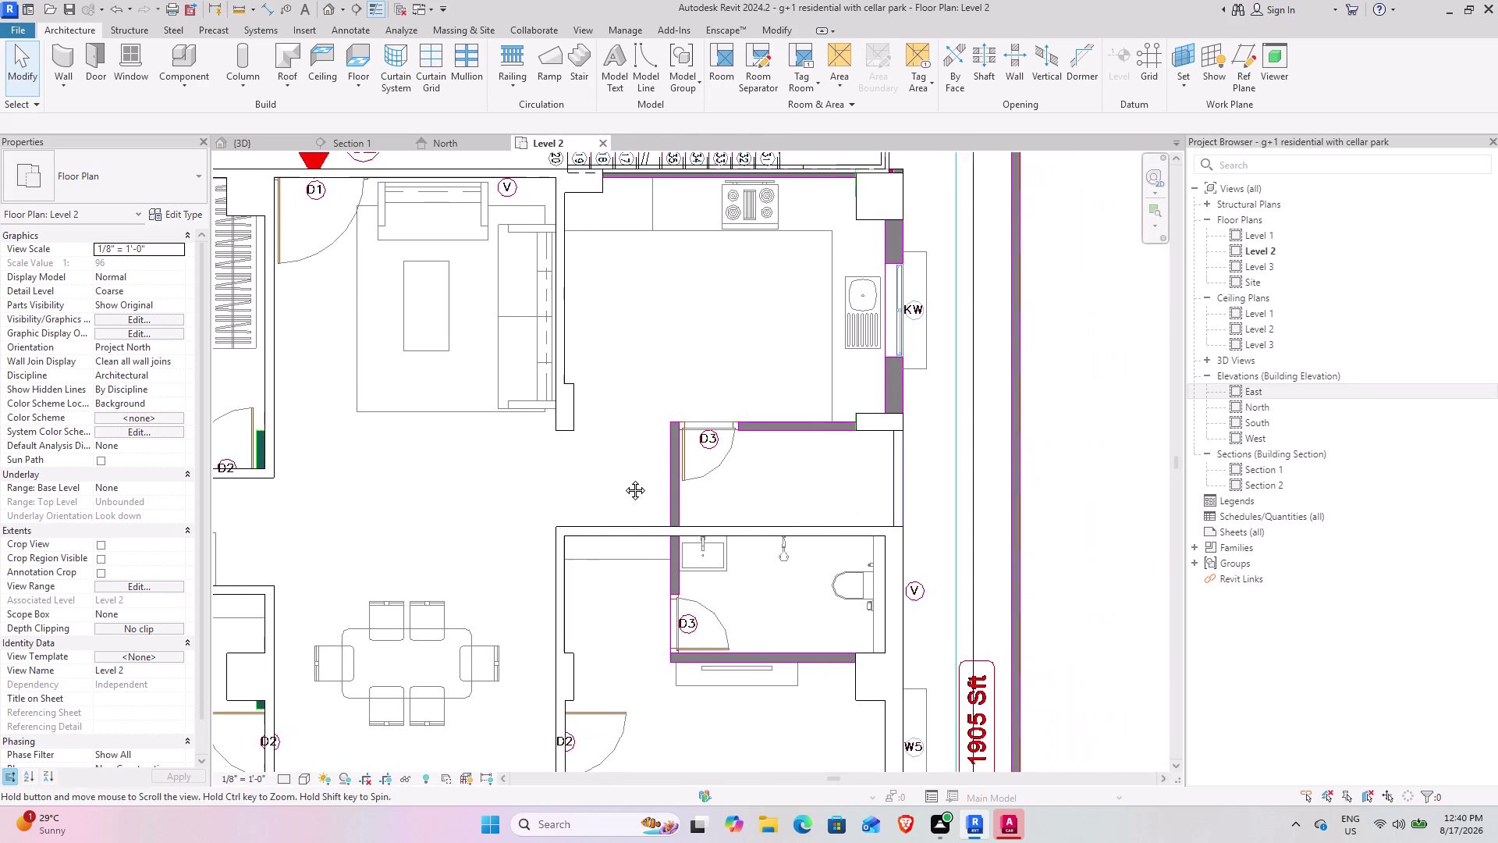
middle_drag(624, 479, 611, 489)
middle_drag(633, 436, 547, 523)
scroll(down, 3)
middle_drag(461, 507, 661, 361)
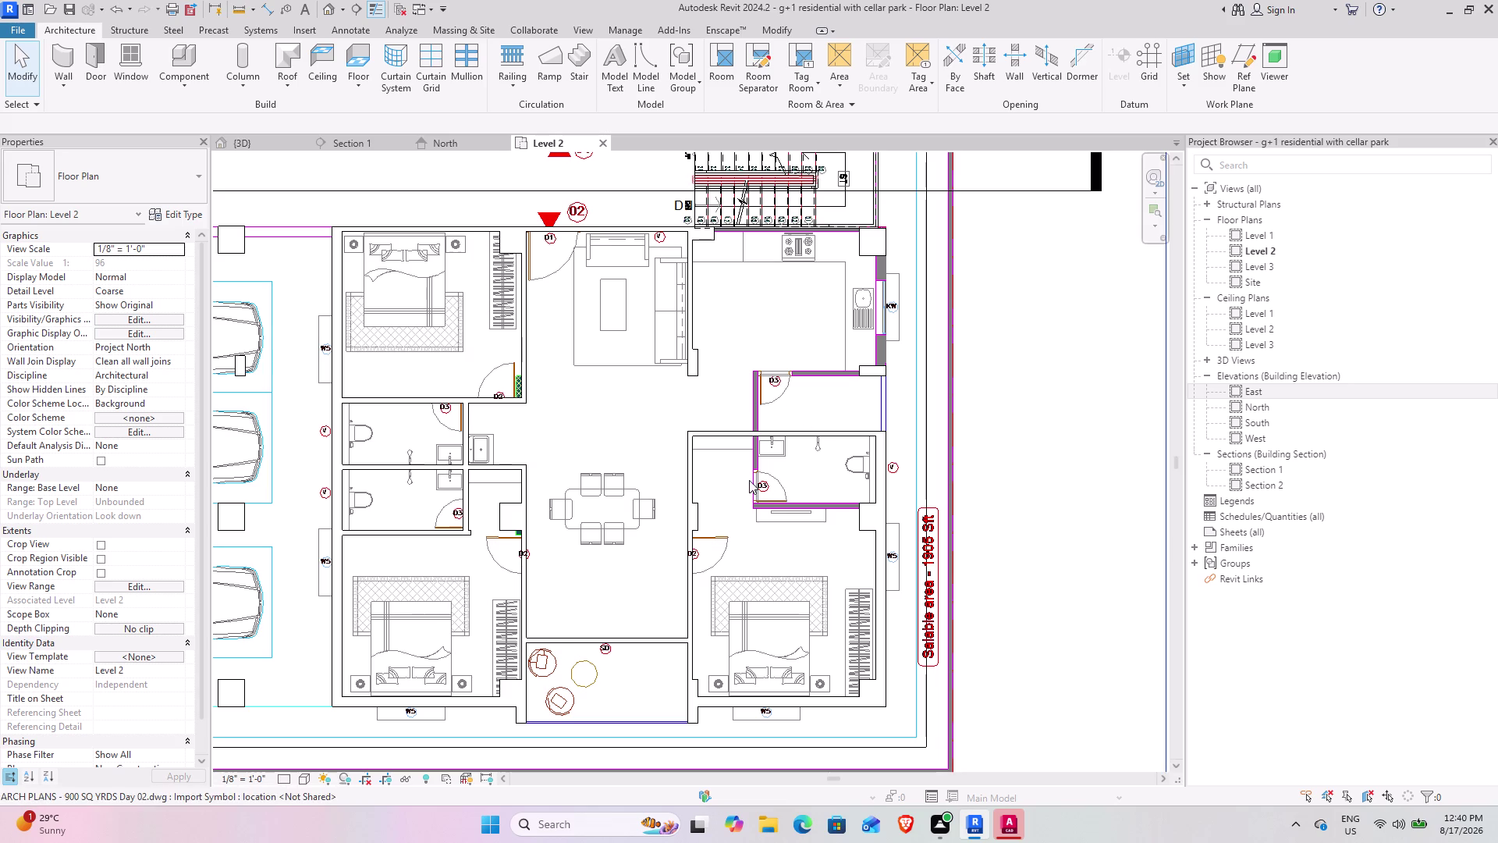
scroll(up, 3)
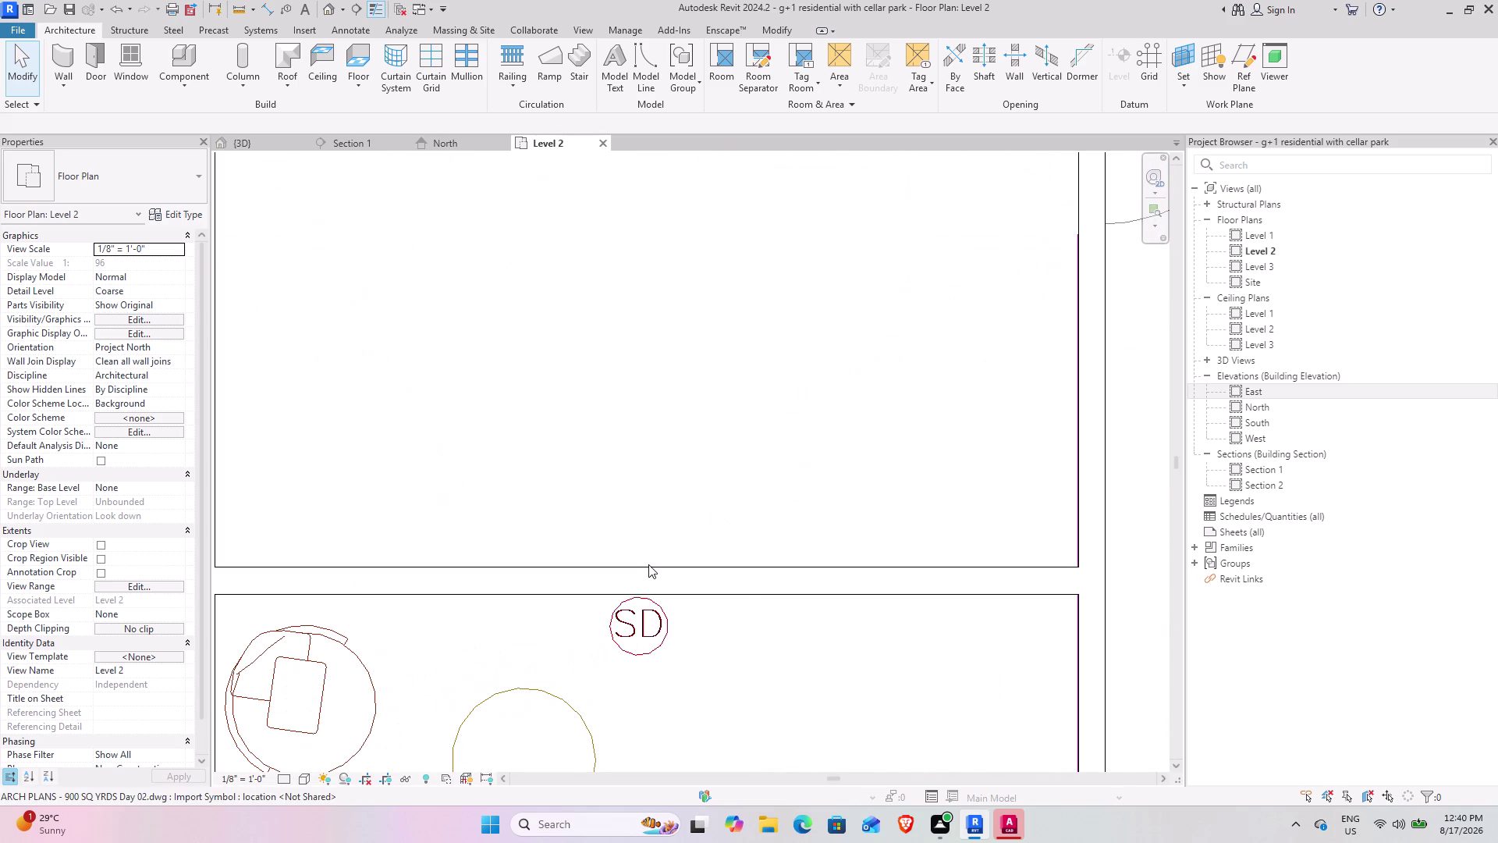
Set the underlay Range: Base Level to Level 2.
click(648, 567)
scroll(down, 3)
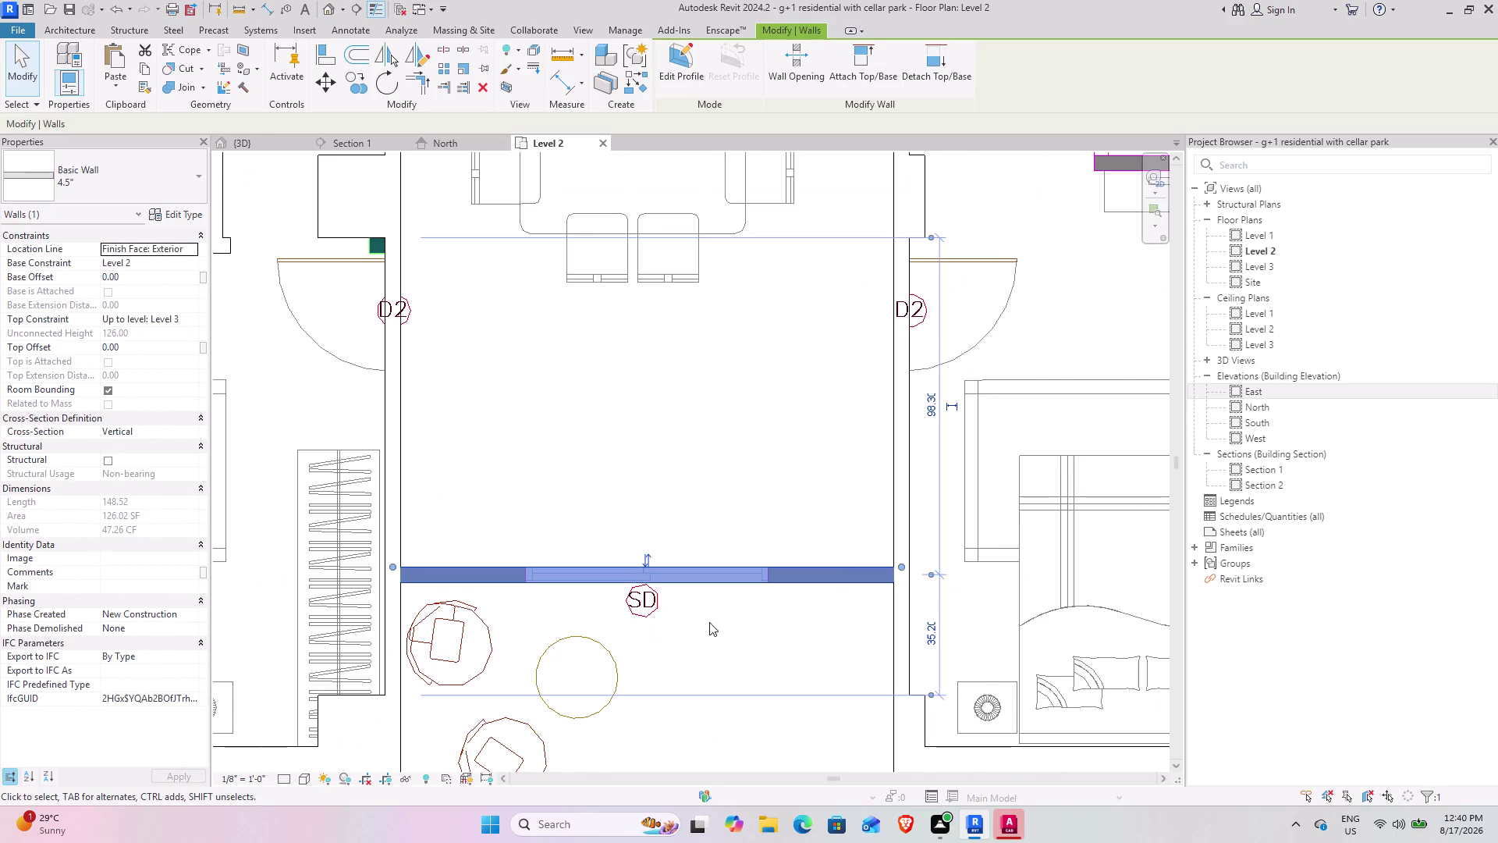
click(718, 639)
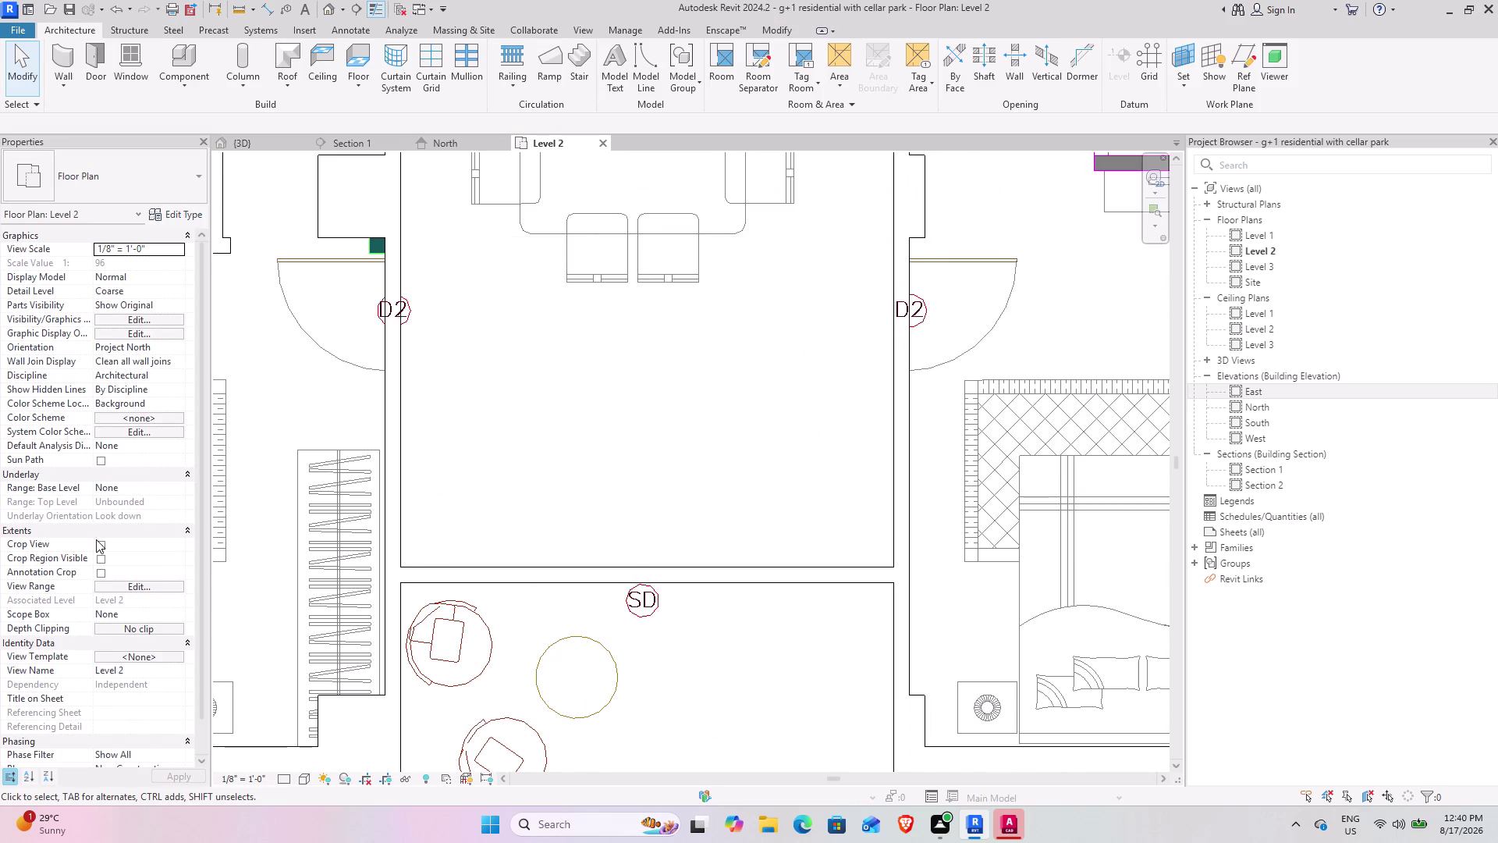
click(180, 485)
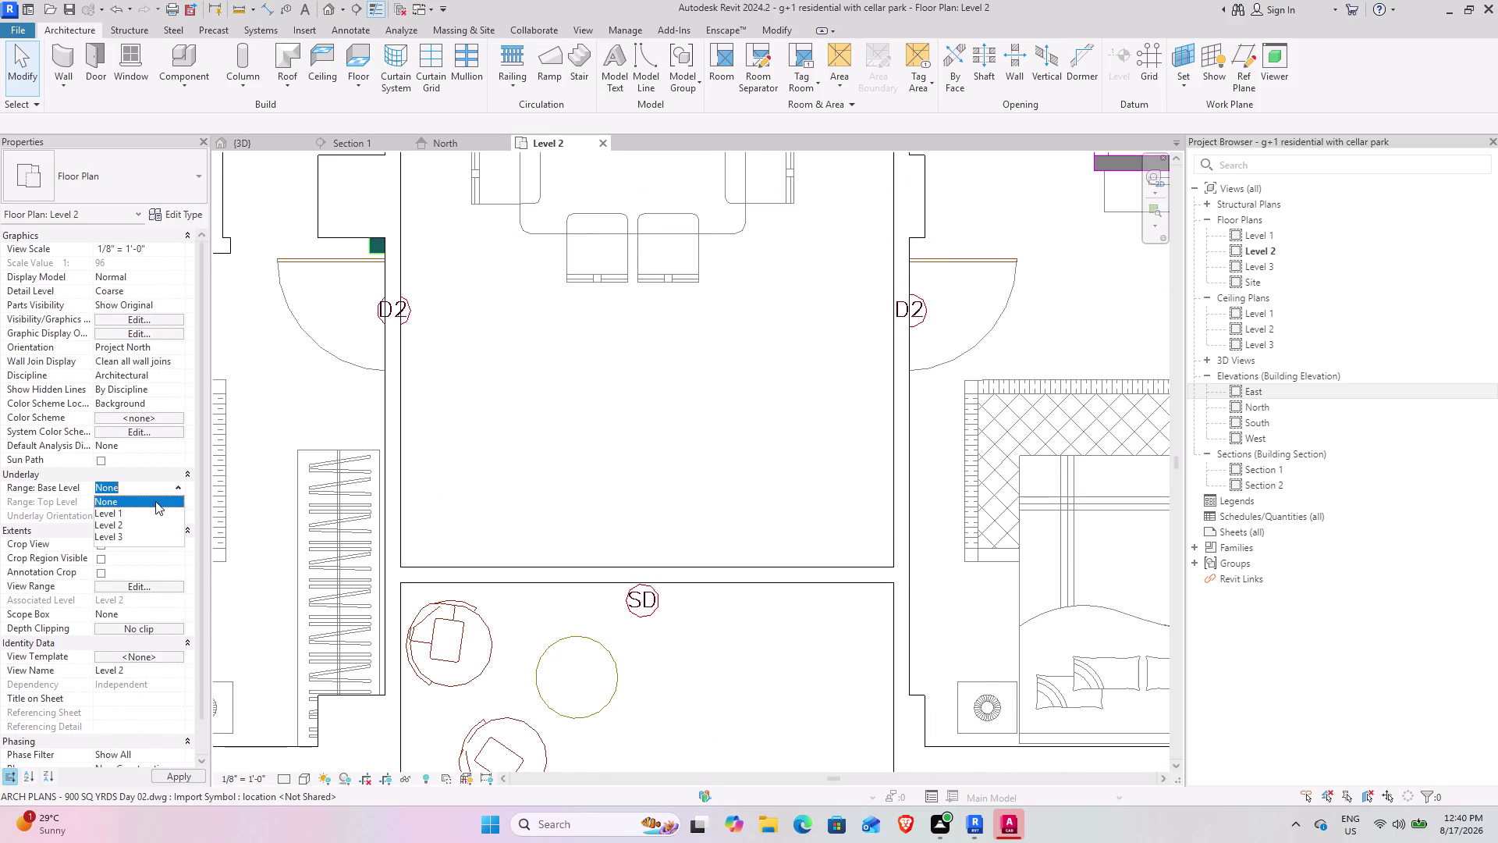
click(119, 525)
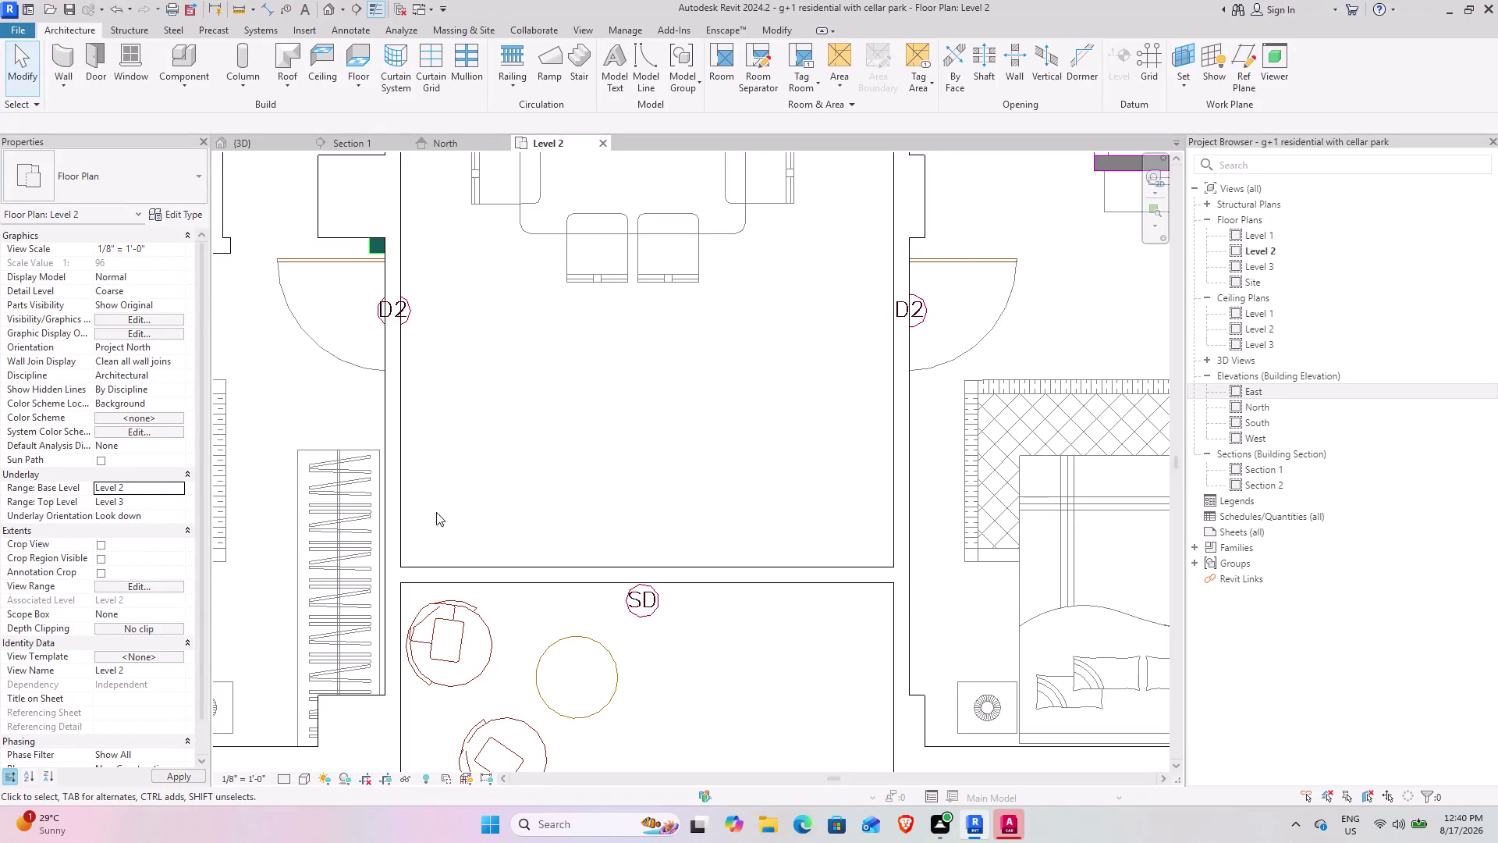
Switch Underlay Orientation to Look up, then back to Look down.
click(172, 522)
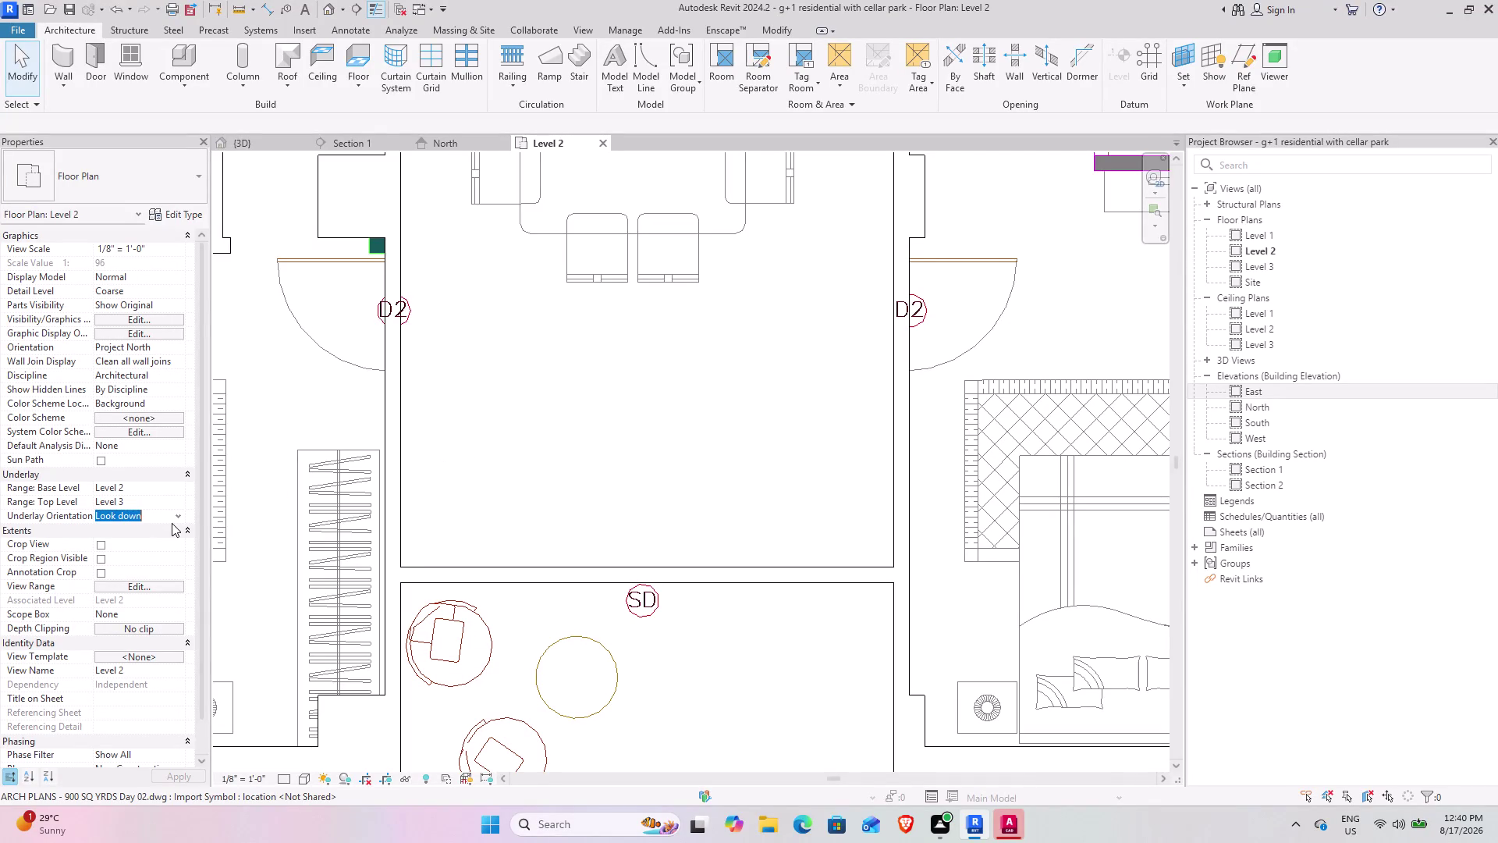
click(180, 513)
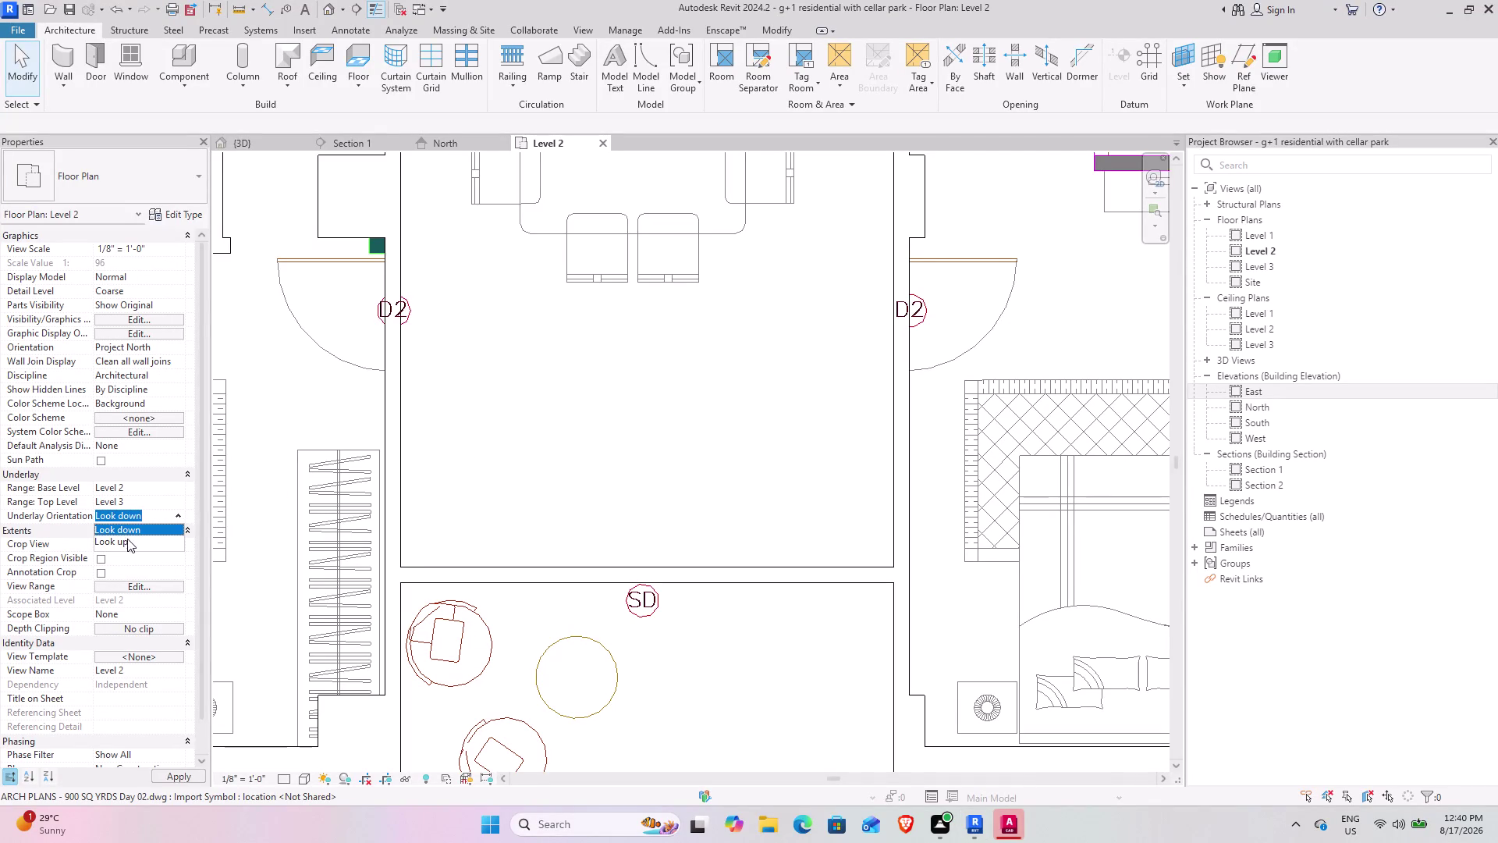
click(127, 538)
click(506, 450)
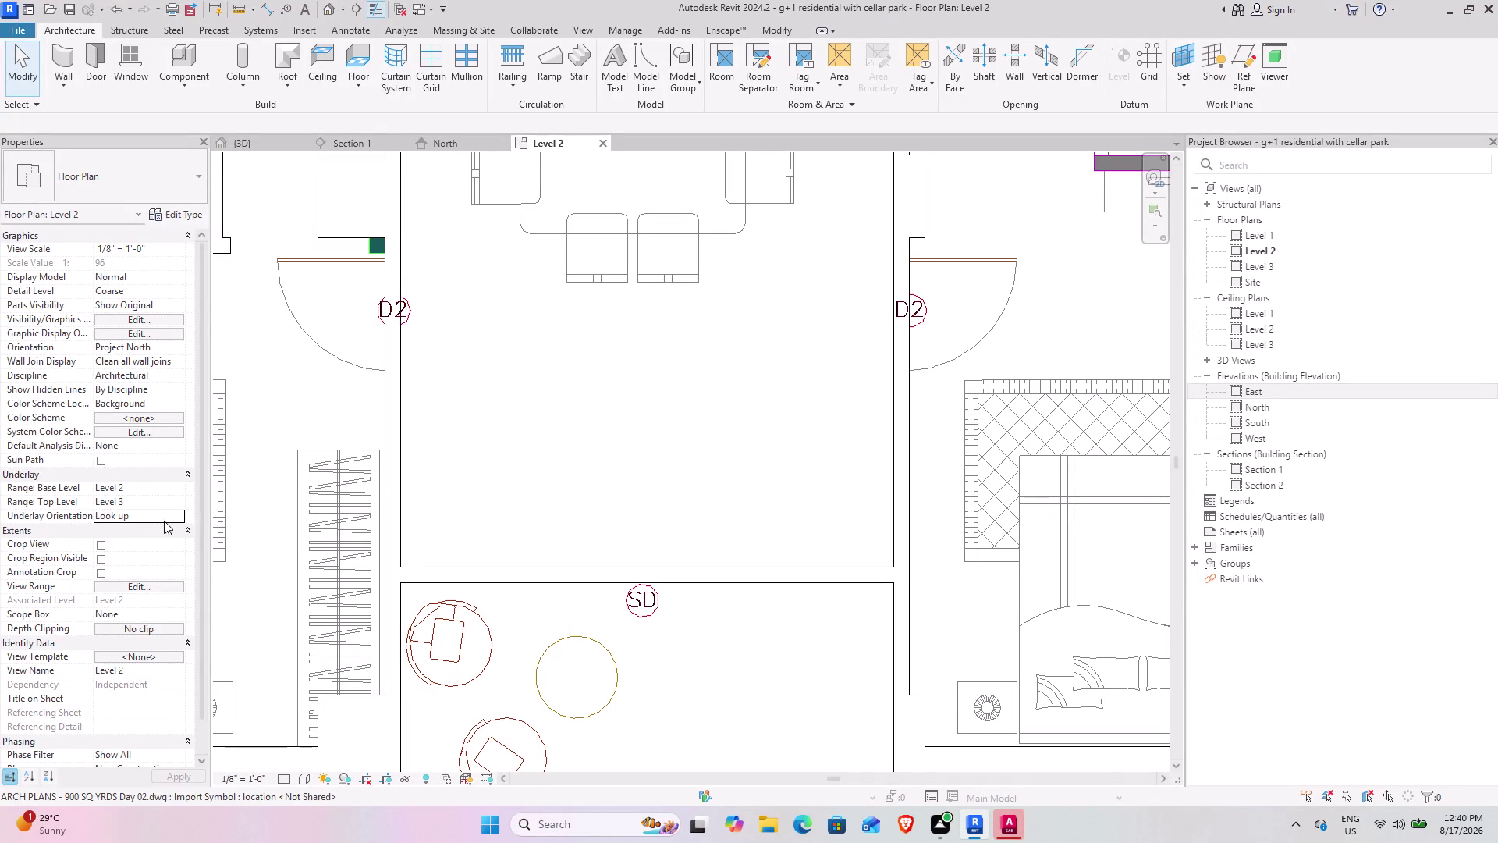
click(175, 514)
click(136, 530)
click(449, 451)
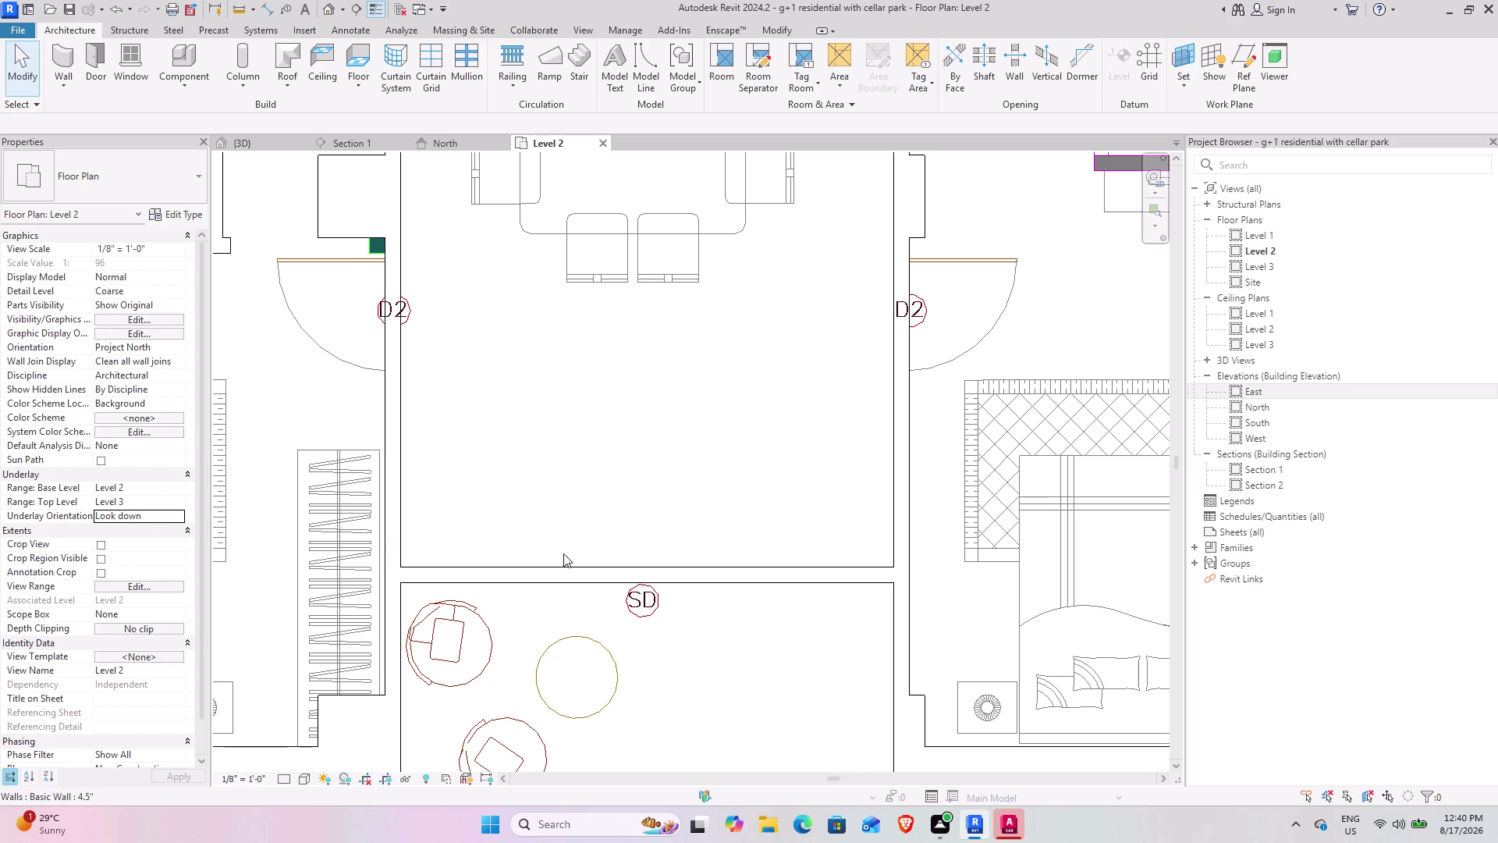
Pan the plan with the underlay to the kitchen and bathroom walls.
middle_drag(742, 422, 614, 480)
scroll(down, 3)
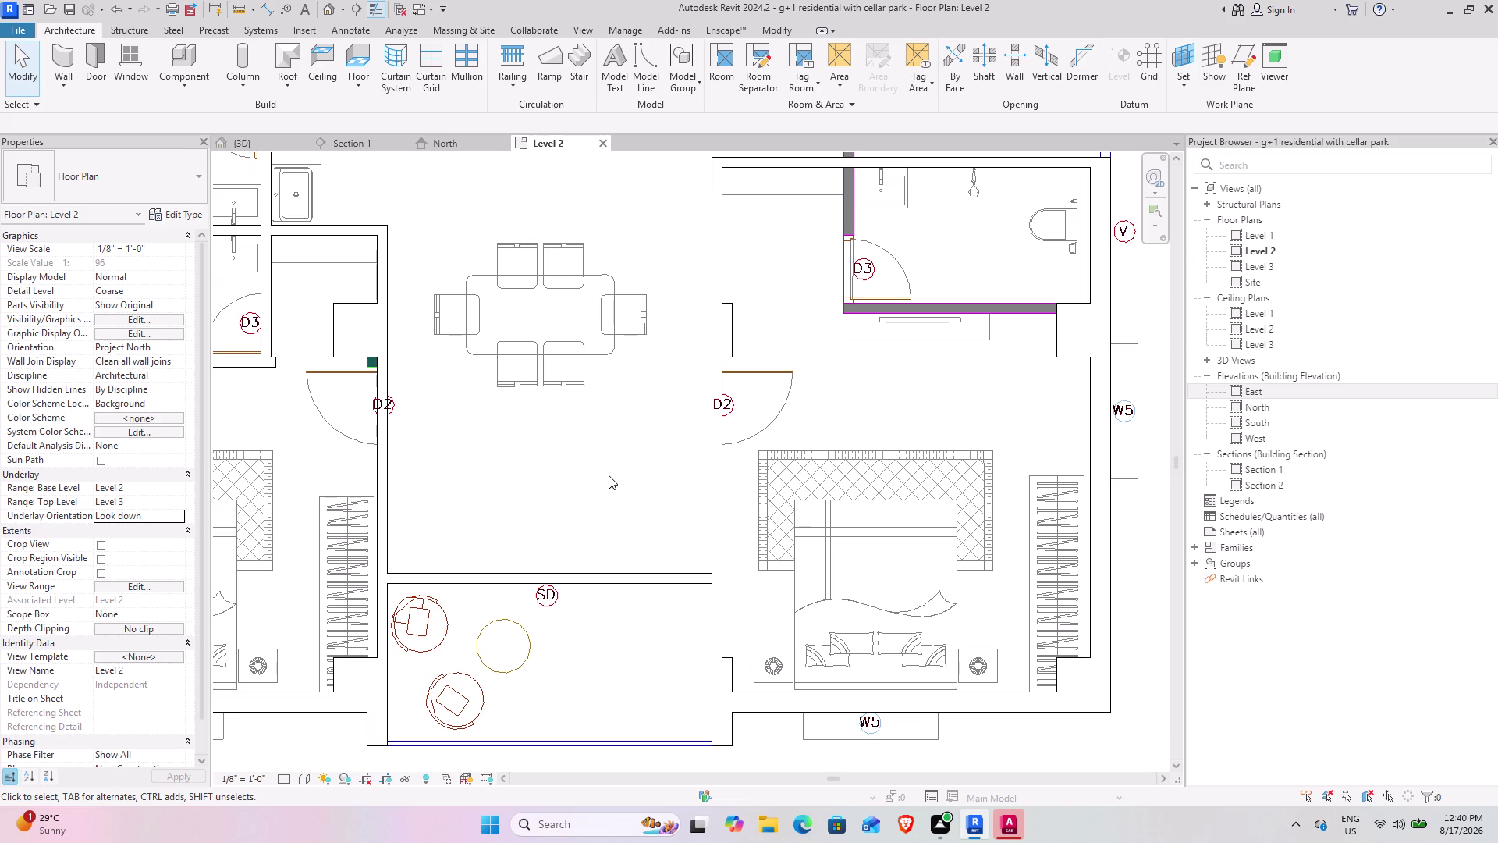
scroll(down, 3)
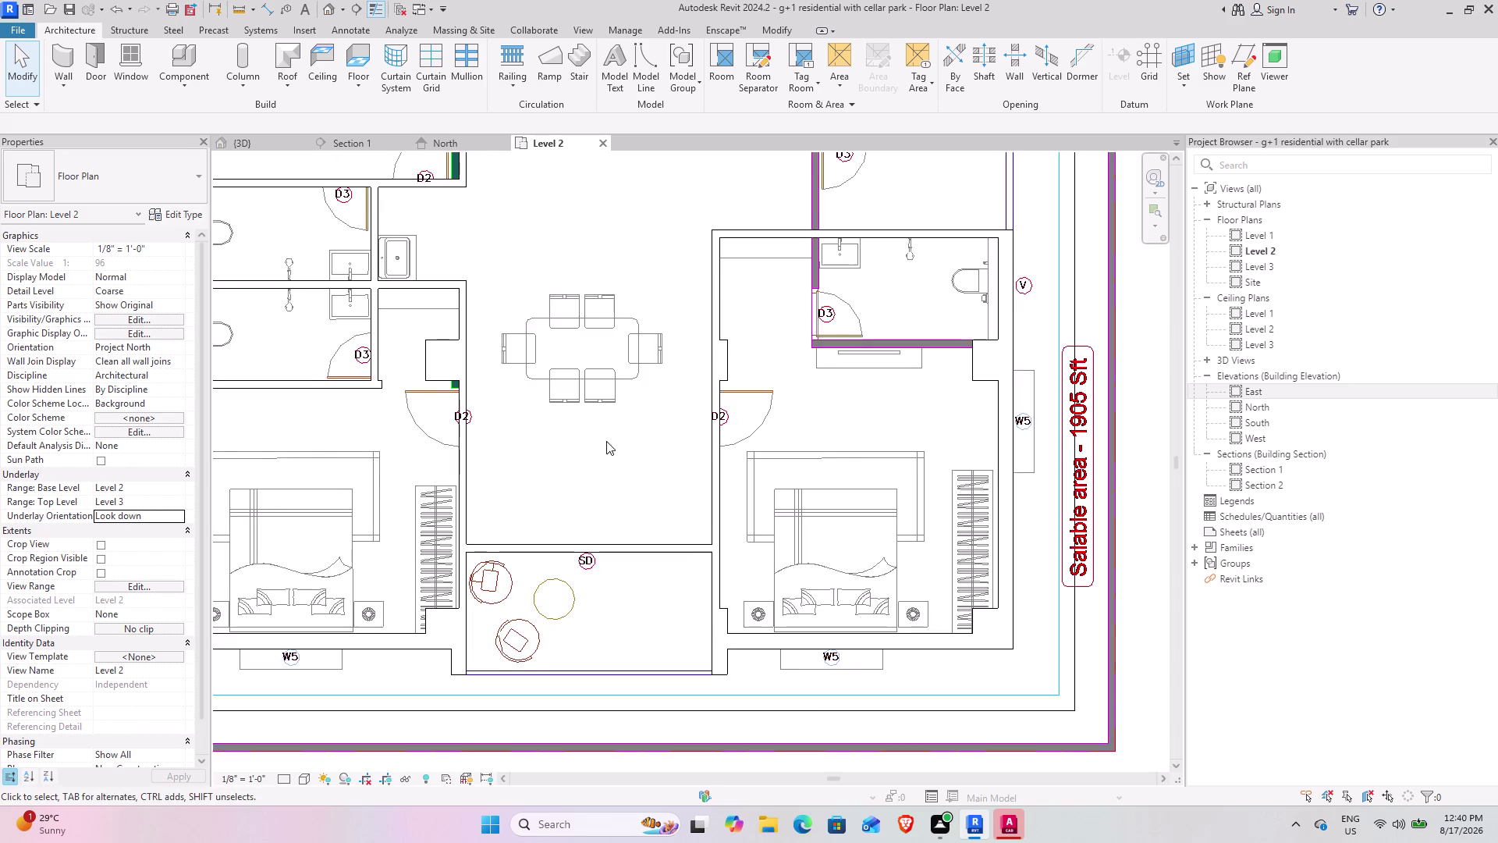
middle_drag(558, 452, 445, 508)
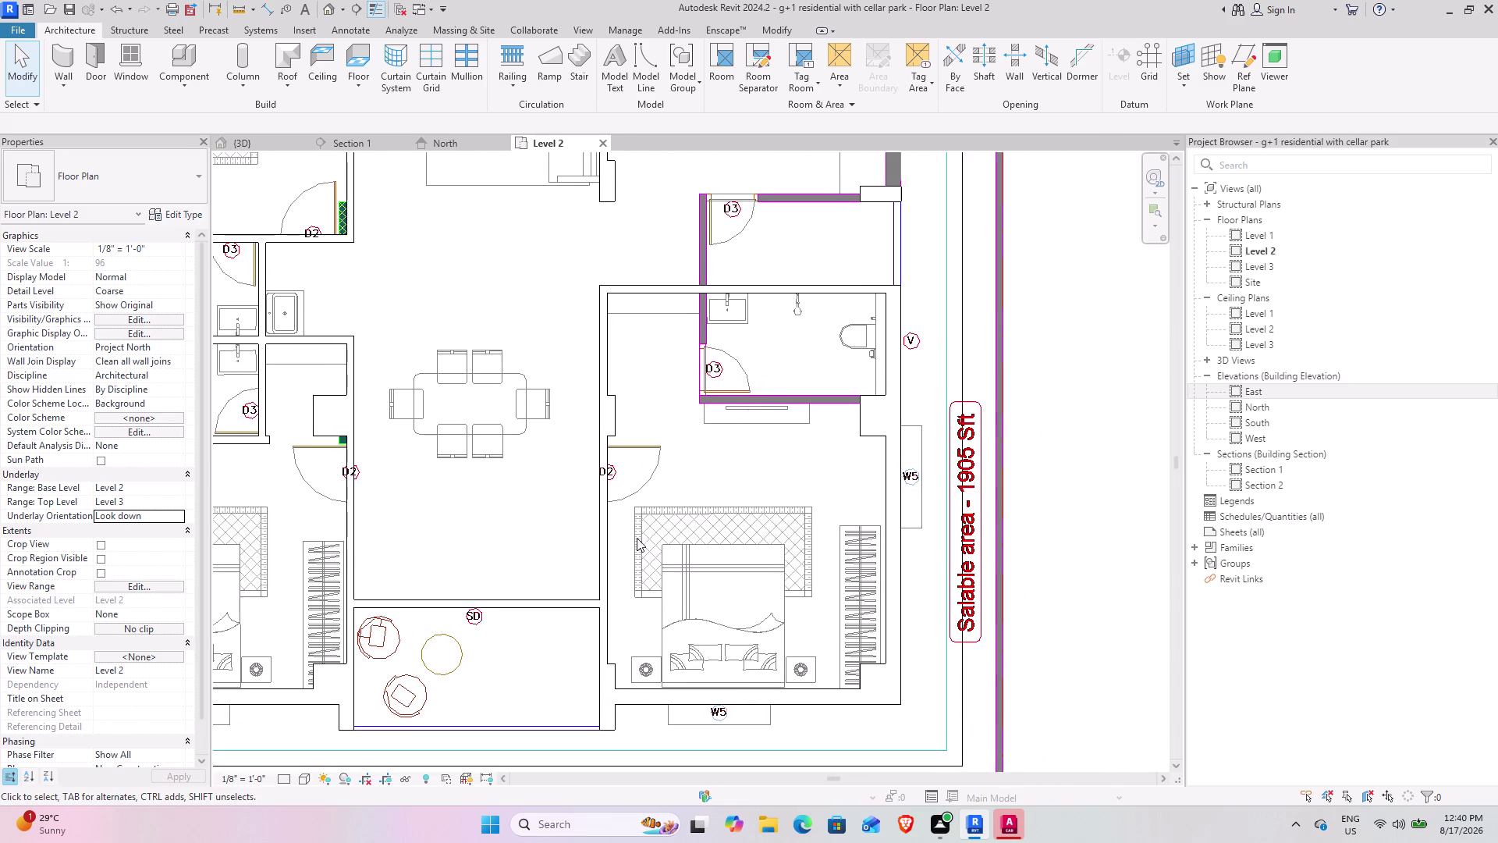
scroll(up, 3)
scroll(up, 3)
middle_drag(625, 387, 617, 515)
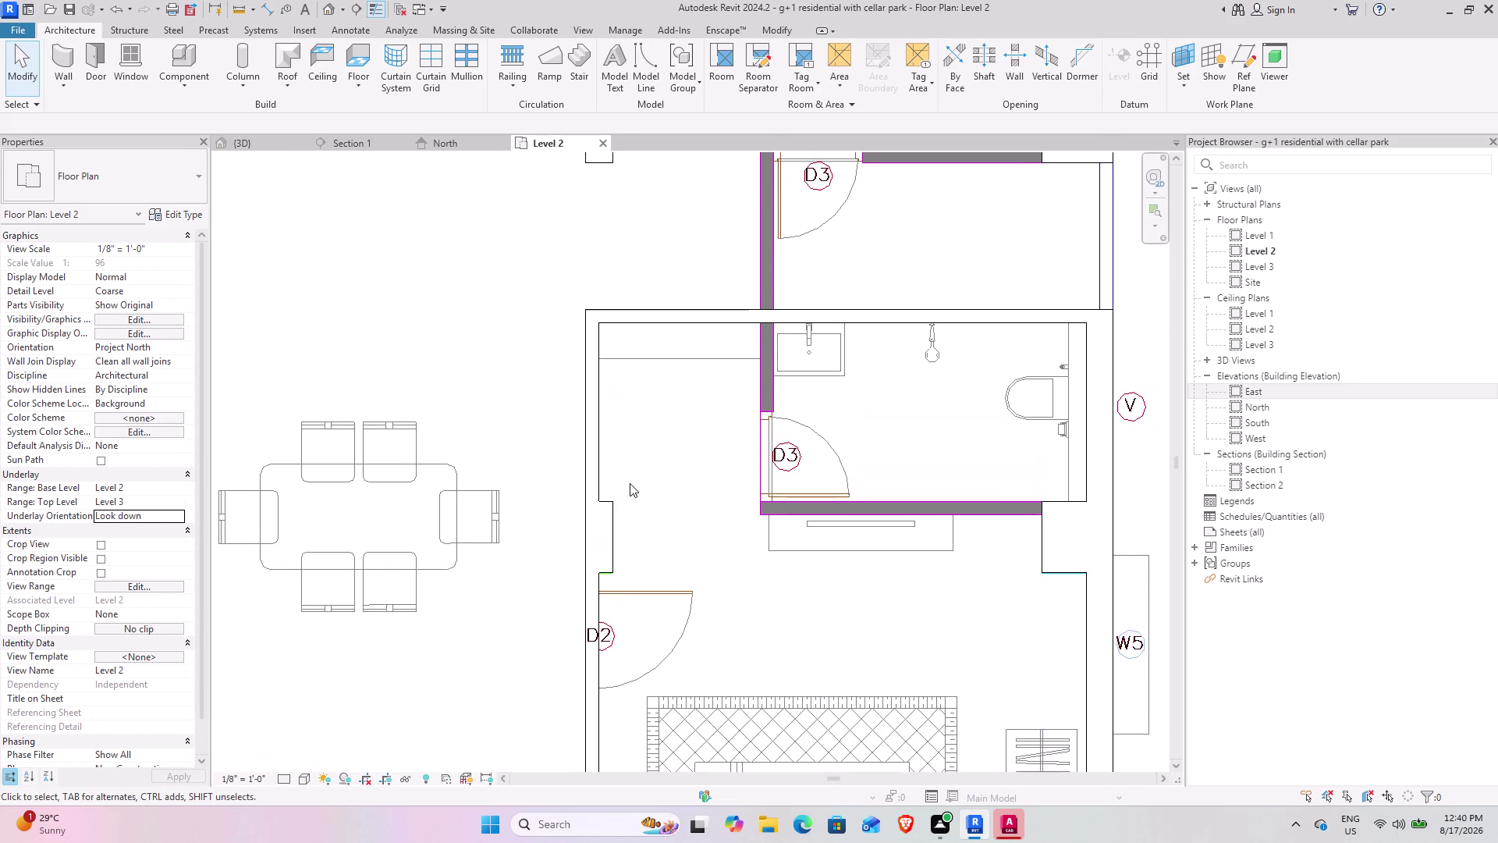
scroll(down, 3)
middle_drag(679, 449, 465, 584)
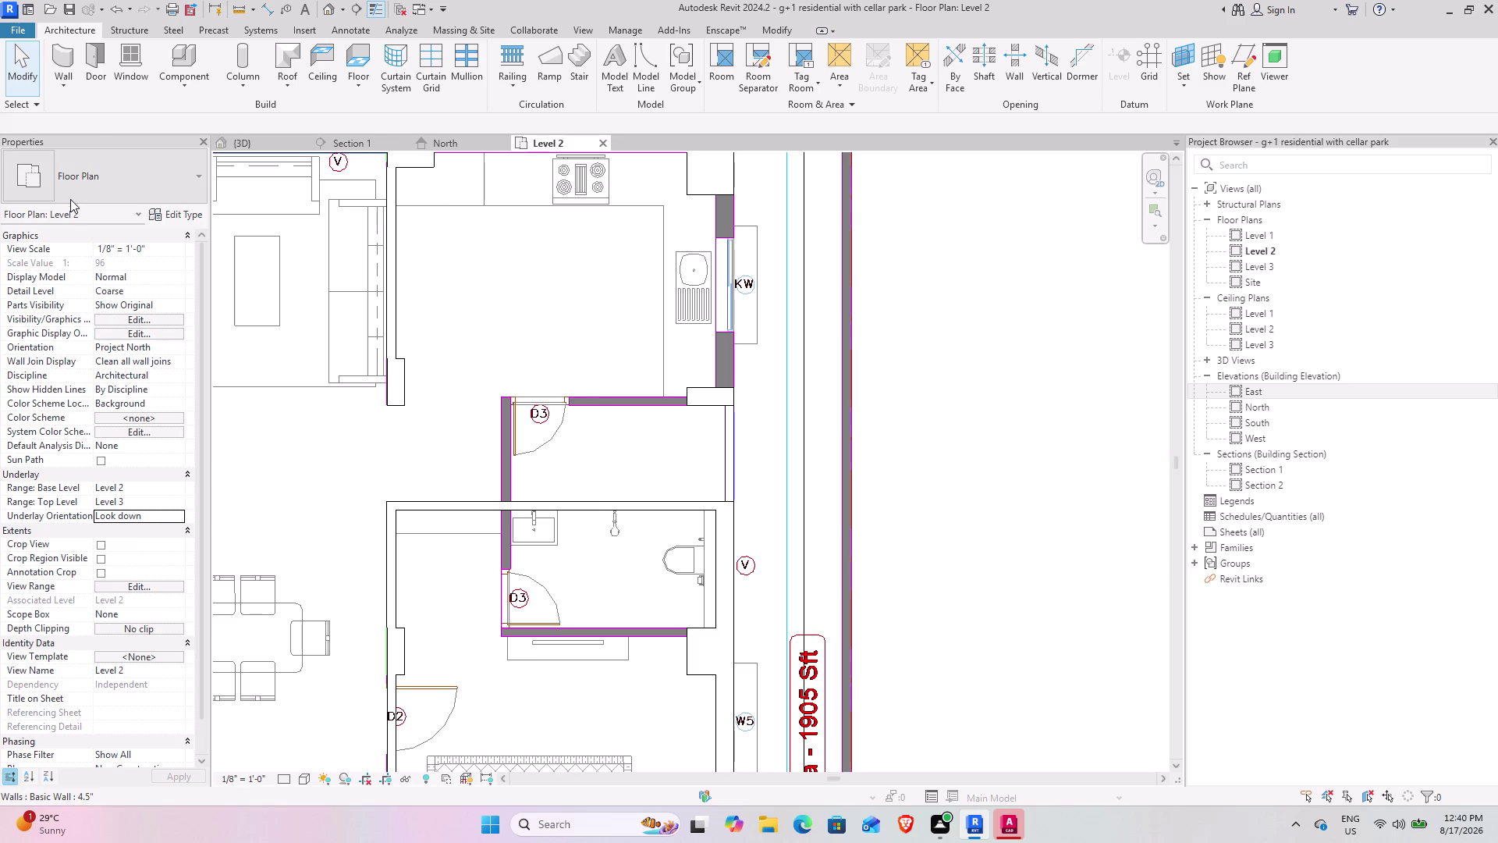
Start 4.5-inch Level 2 walls at the column intersection and existing wall end near D3.
click(79, 48)
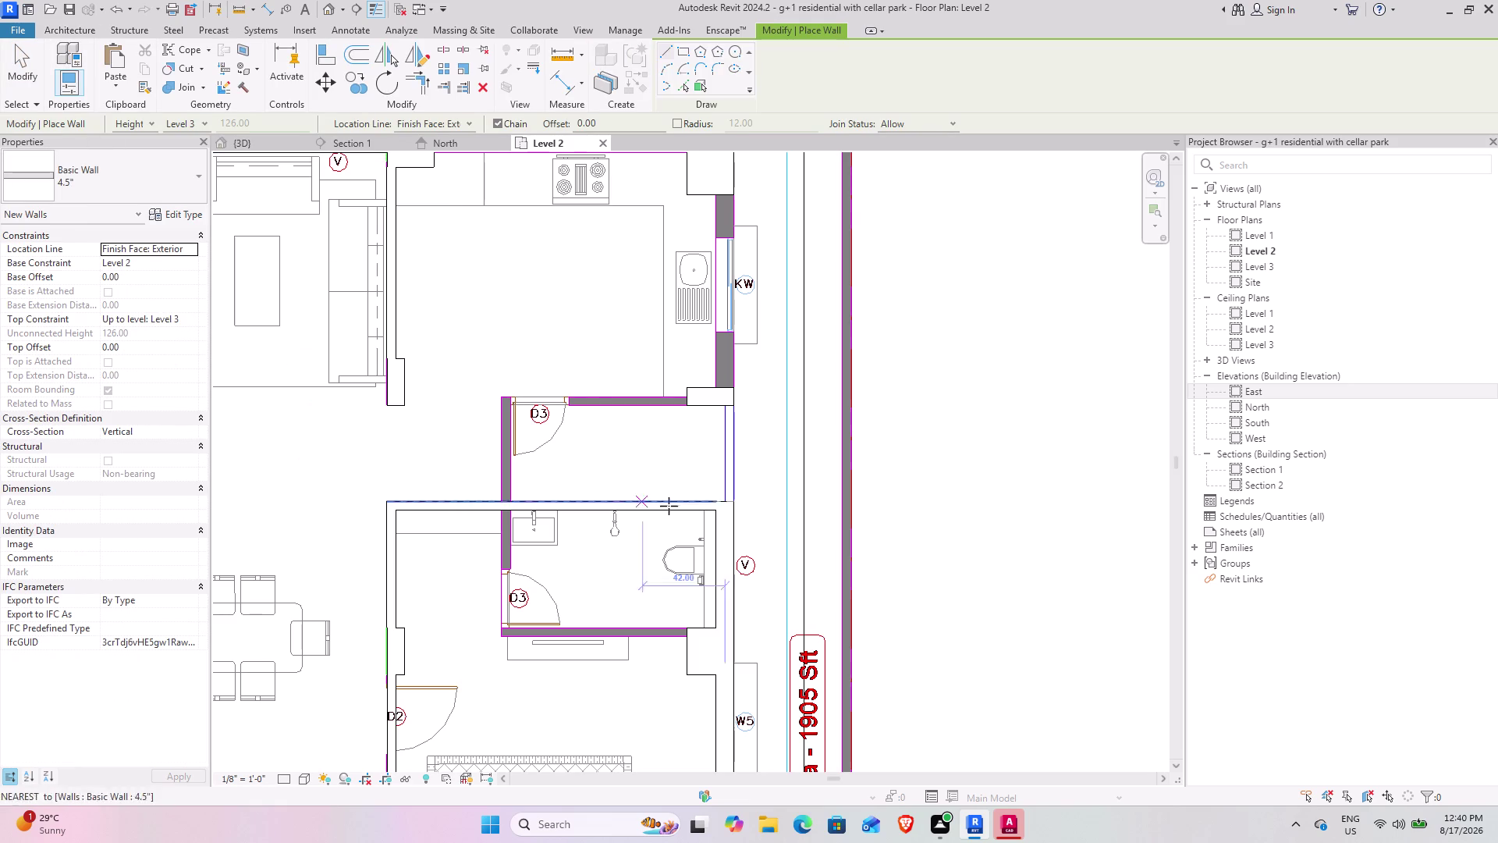
scroll(up, 3)
scroll(up, 3)
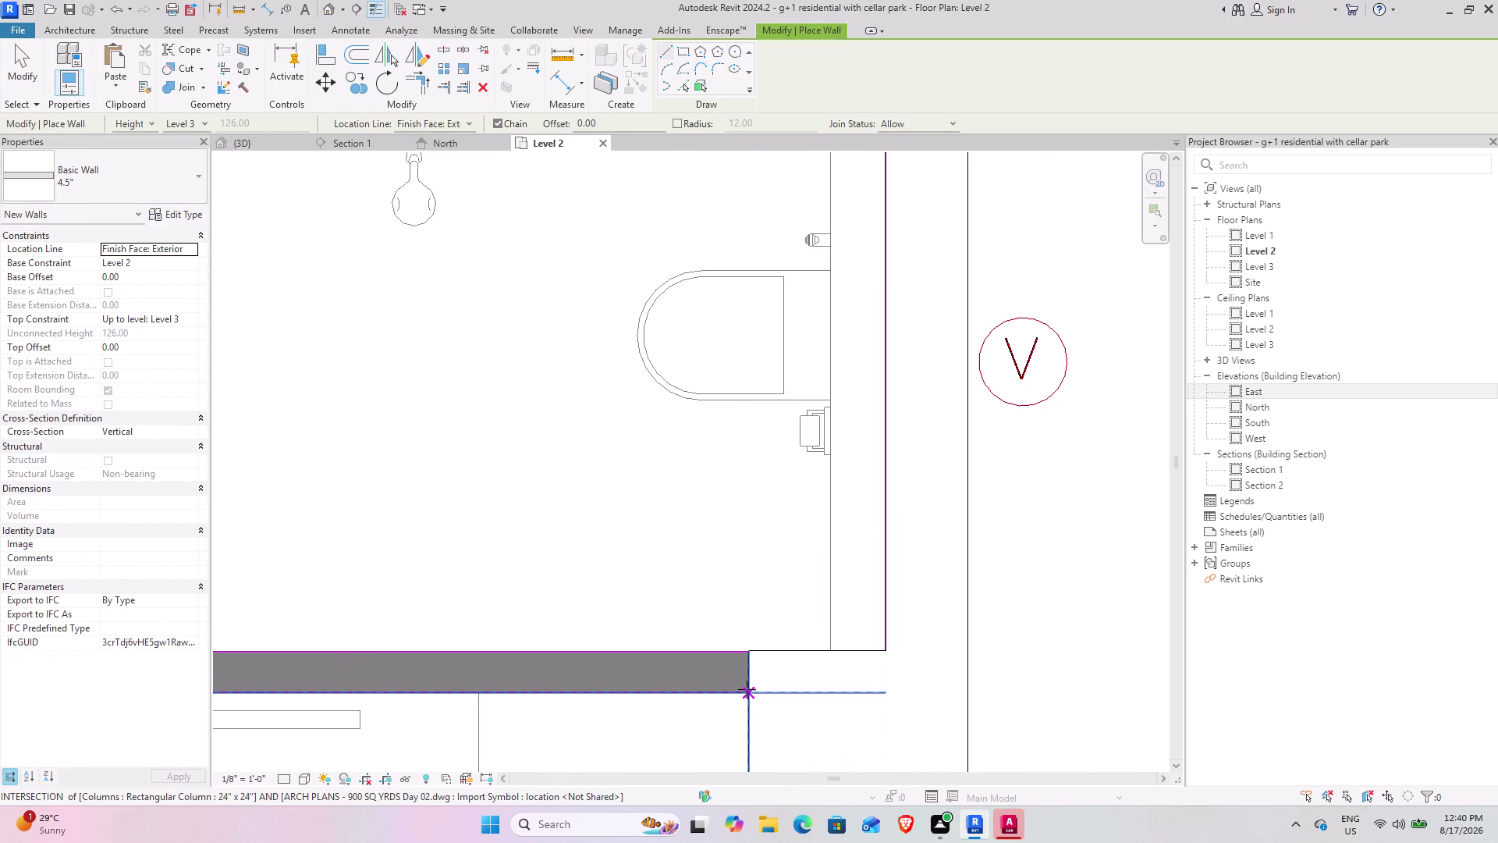
click(747, 689)
scroll(down, 3)
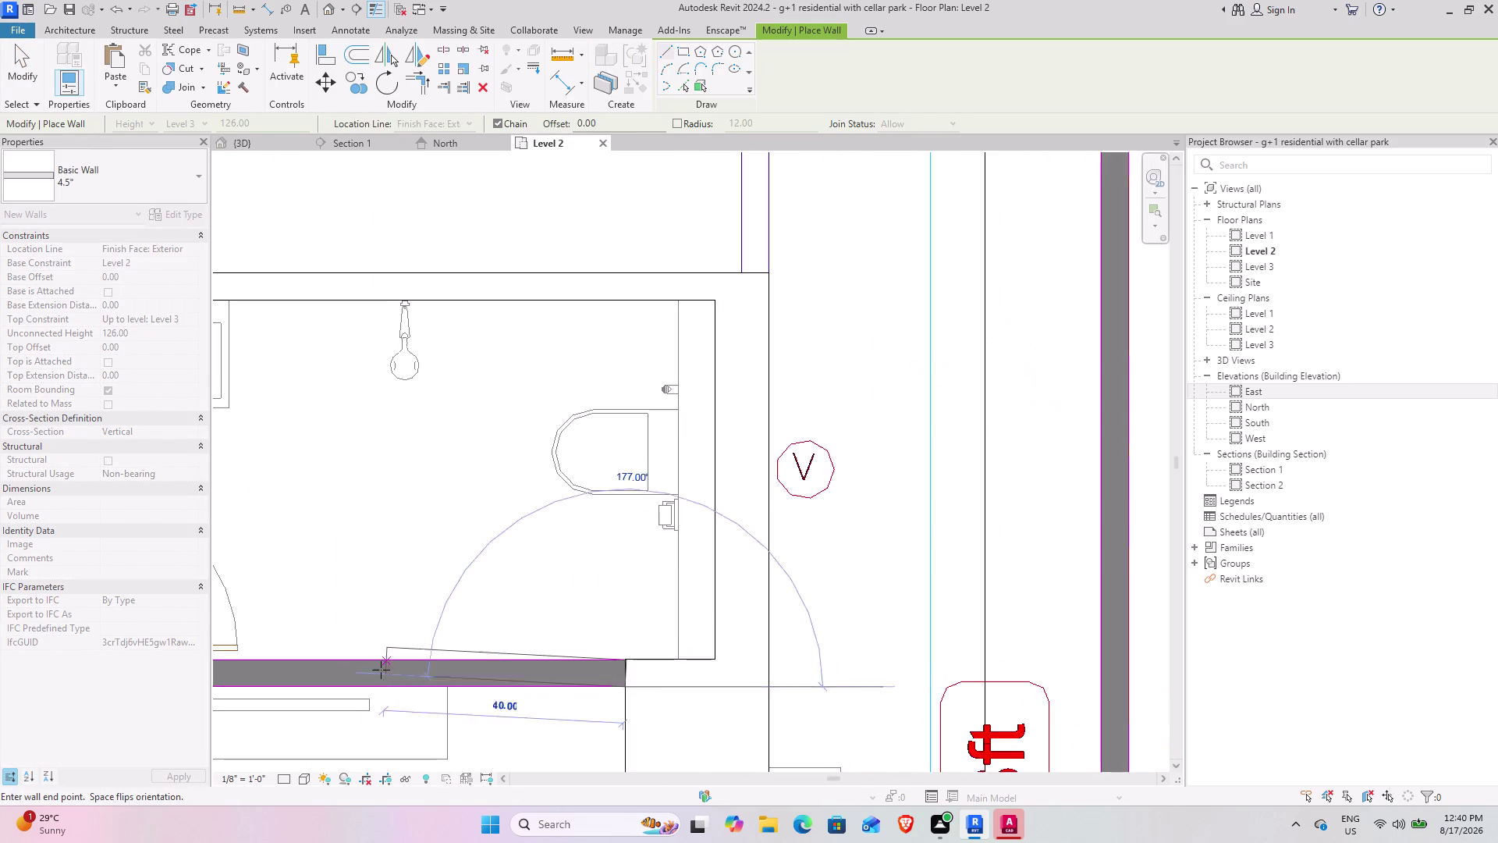
middle_drag(378, 666, 921, 658)
scroll(up, 3)
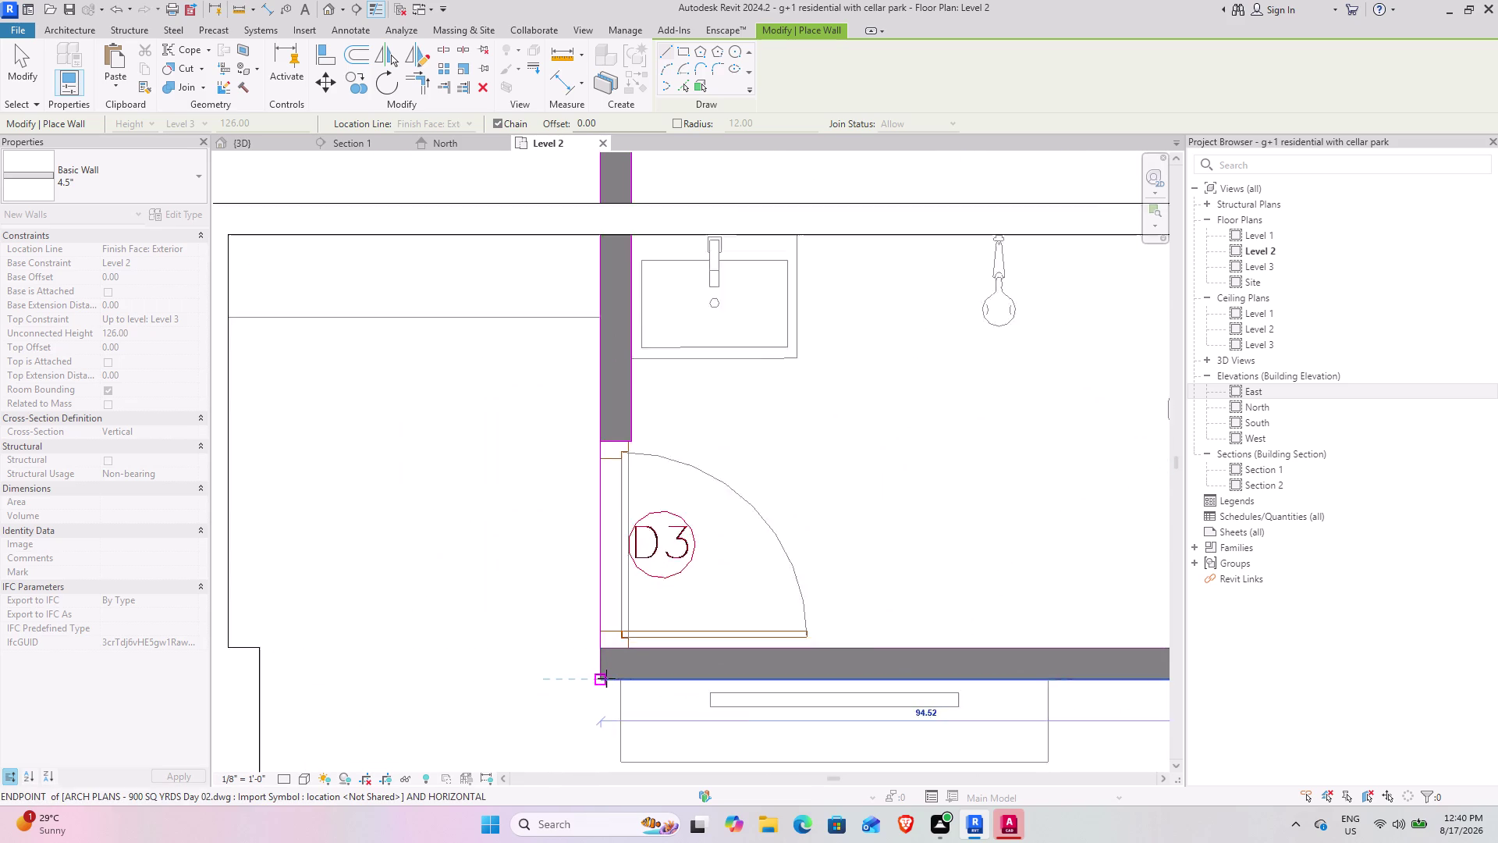
scroll(up, 3)
click(602, 679)
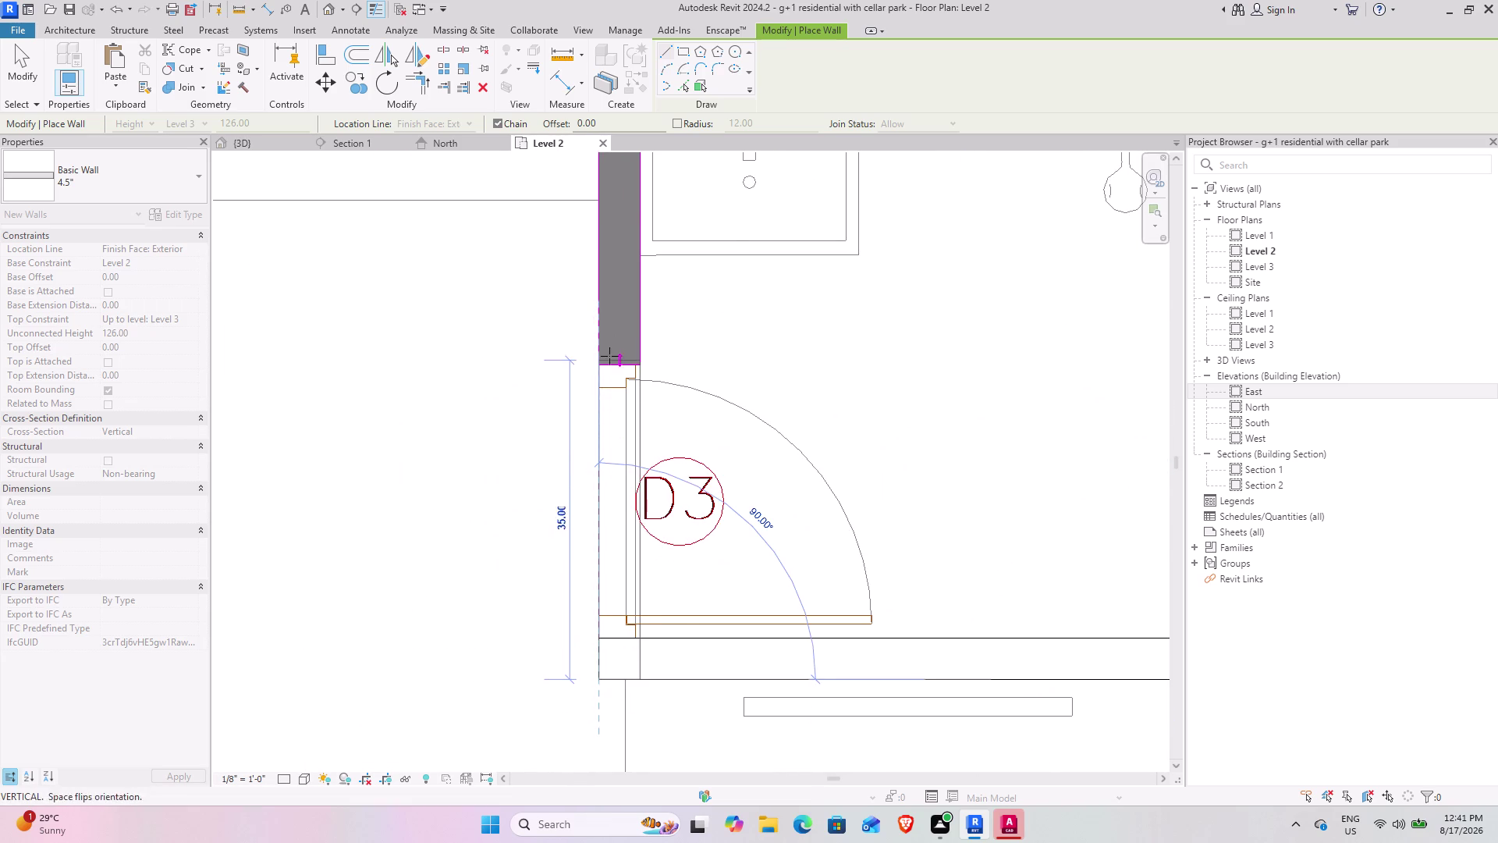
middle_drag(608, 370, 615, 609)
scroll(down, 3)
middle_drag(643, 332, 583, 705)
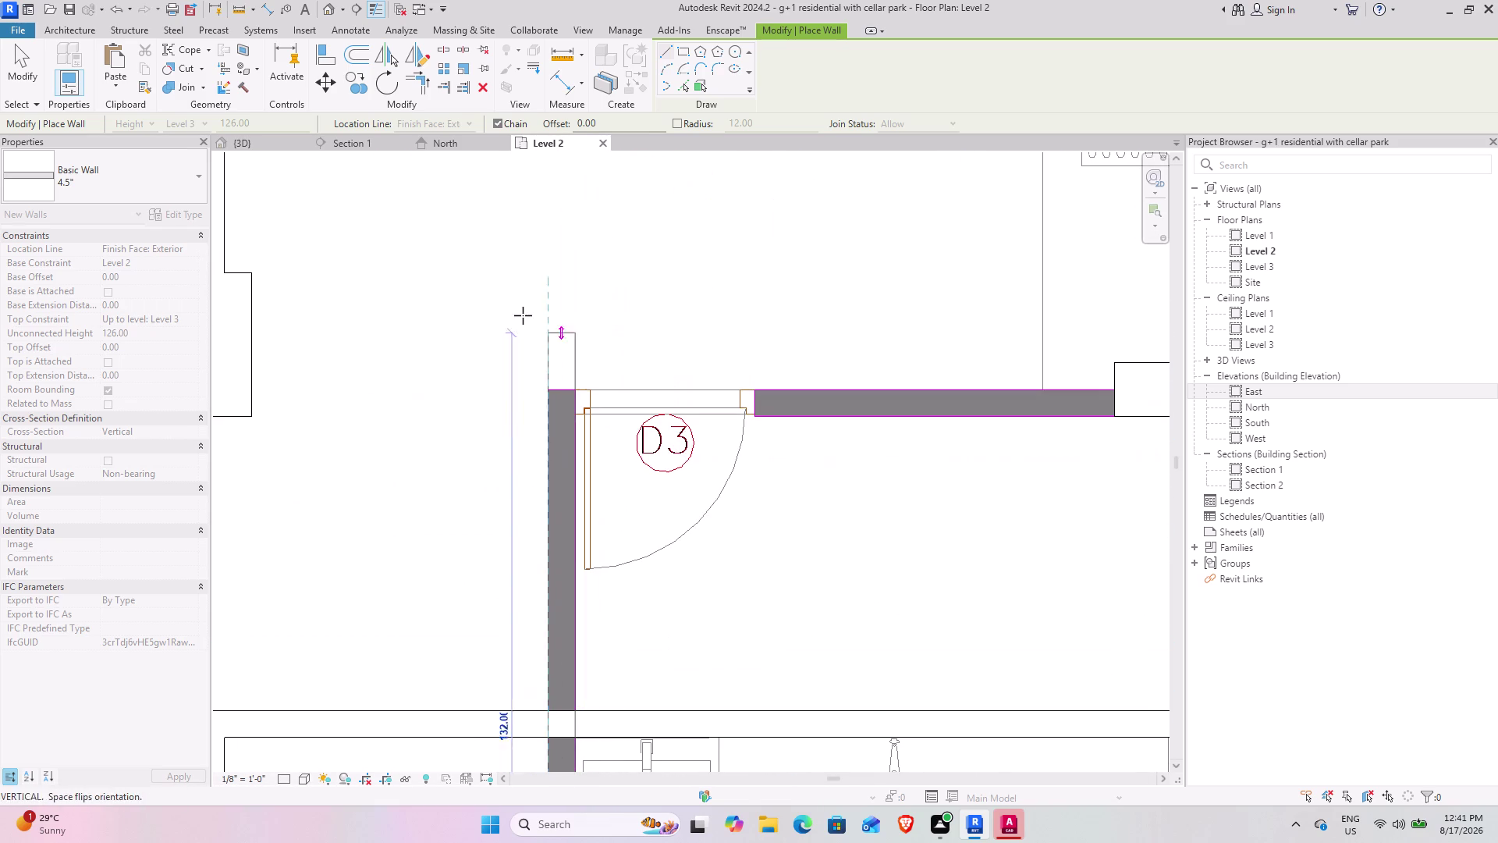
scroll(up, 3)
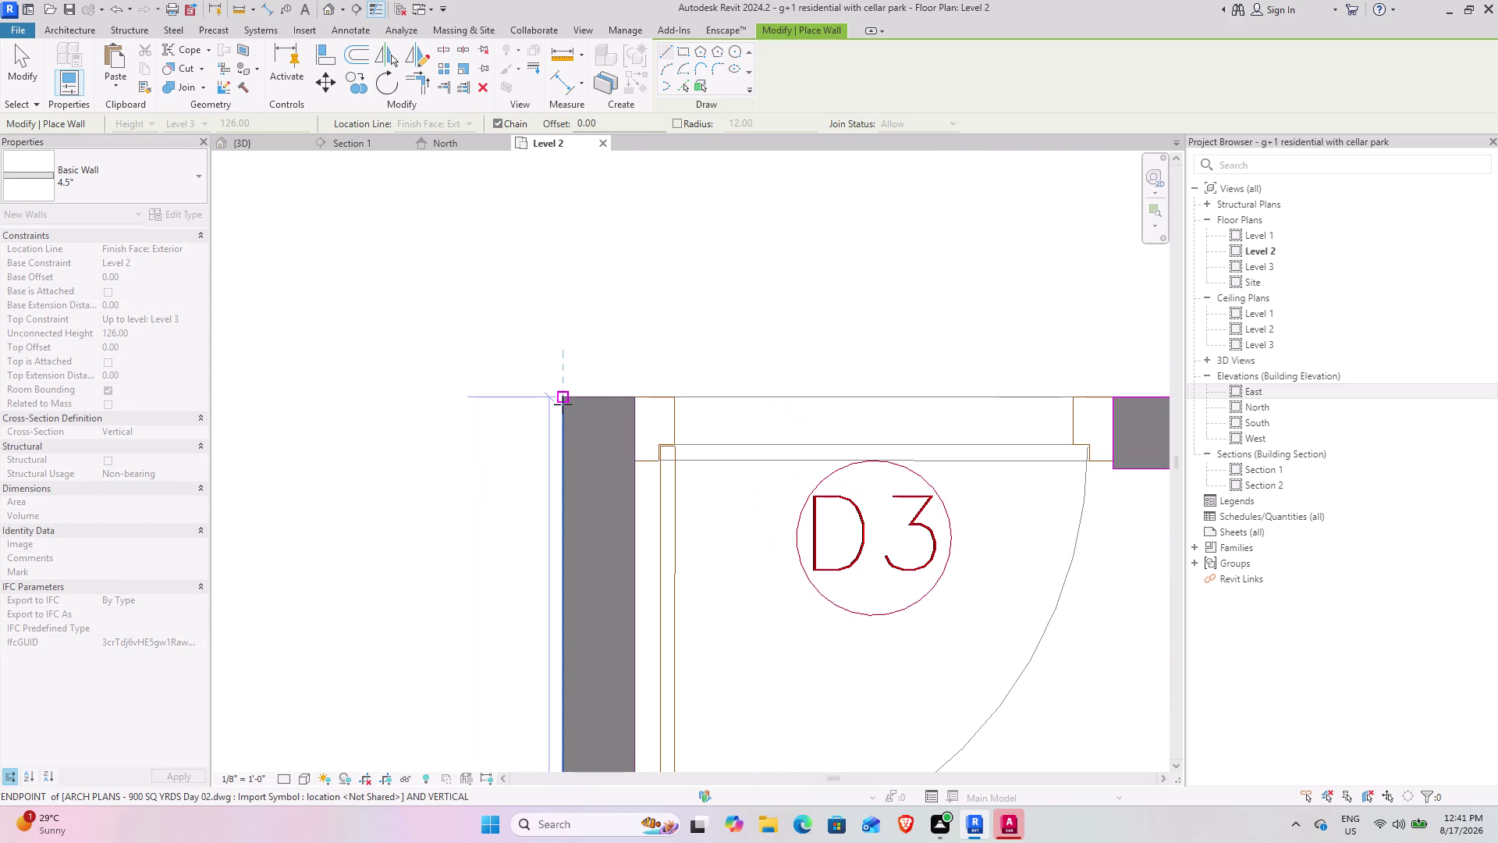
Carry the walls to the plan corner and along the D3 opening, then end the chain.
click(565, 400)
middle_drag(866, 402, 529, 406)
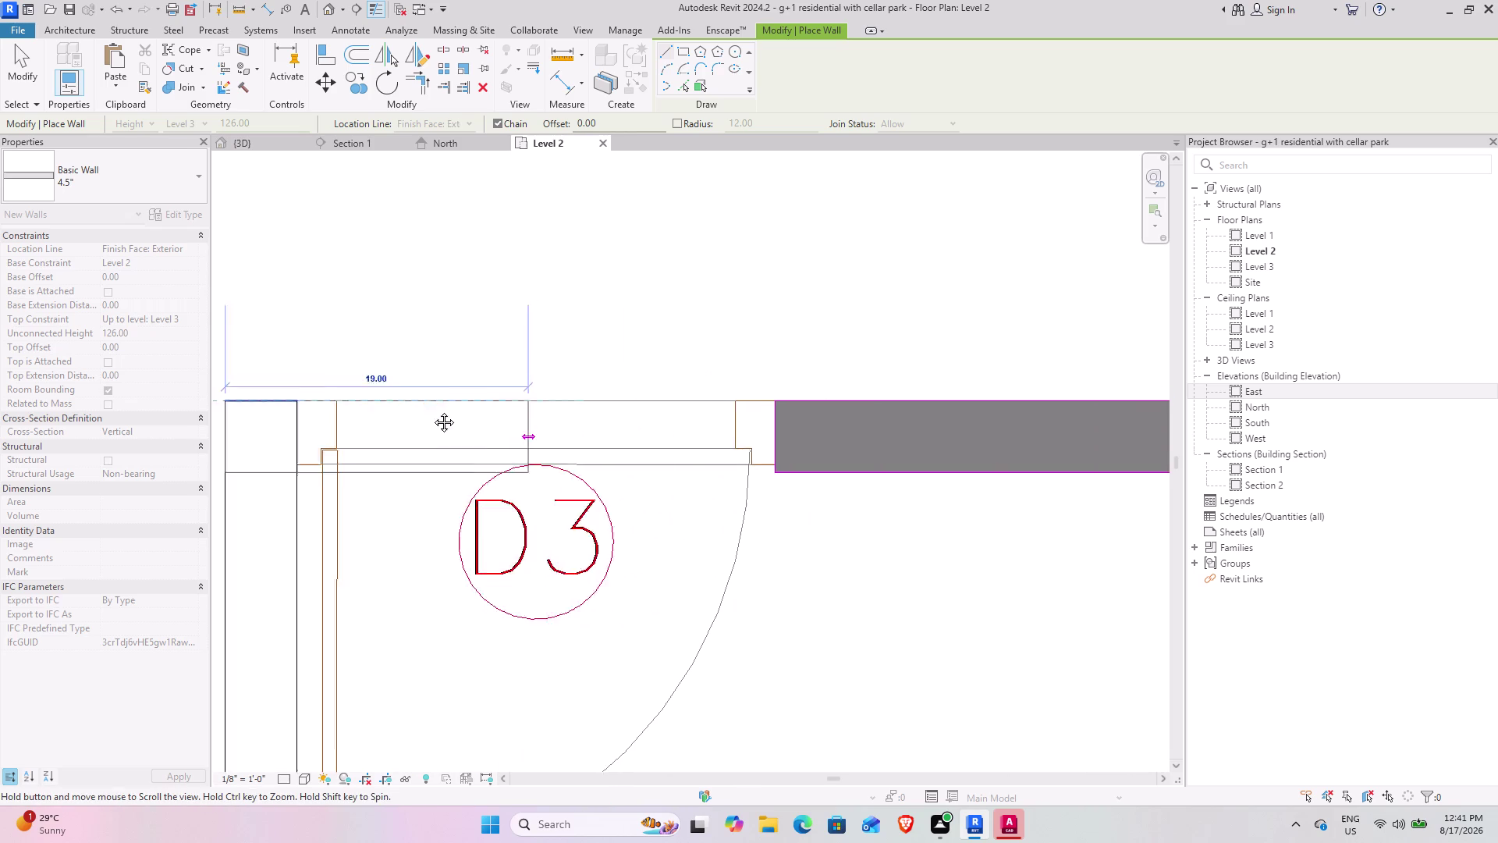
middle_drag(528, 407, 330, 414)
scroll(down, 3)
middle_drag(847, 404, 632, 460)
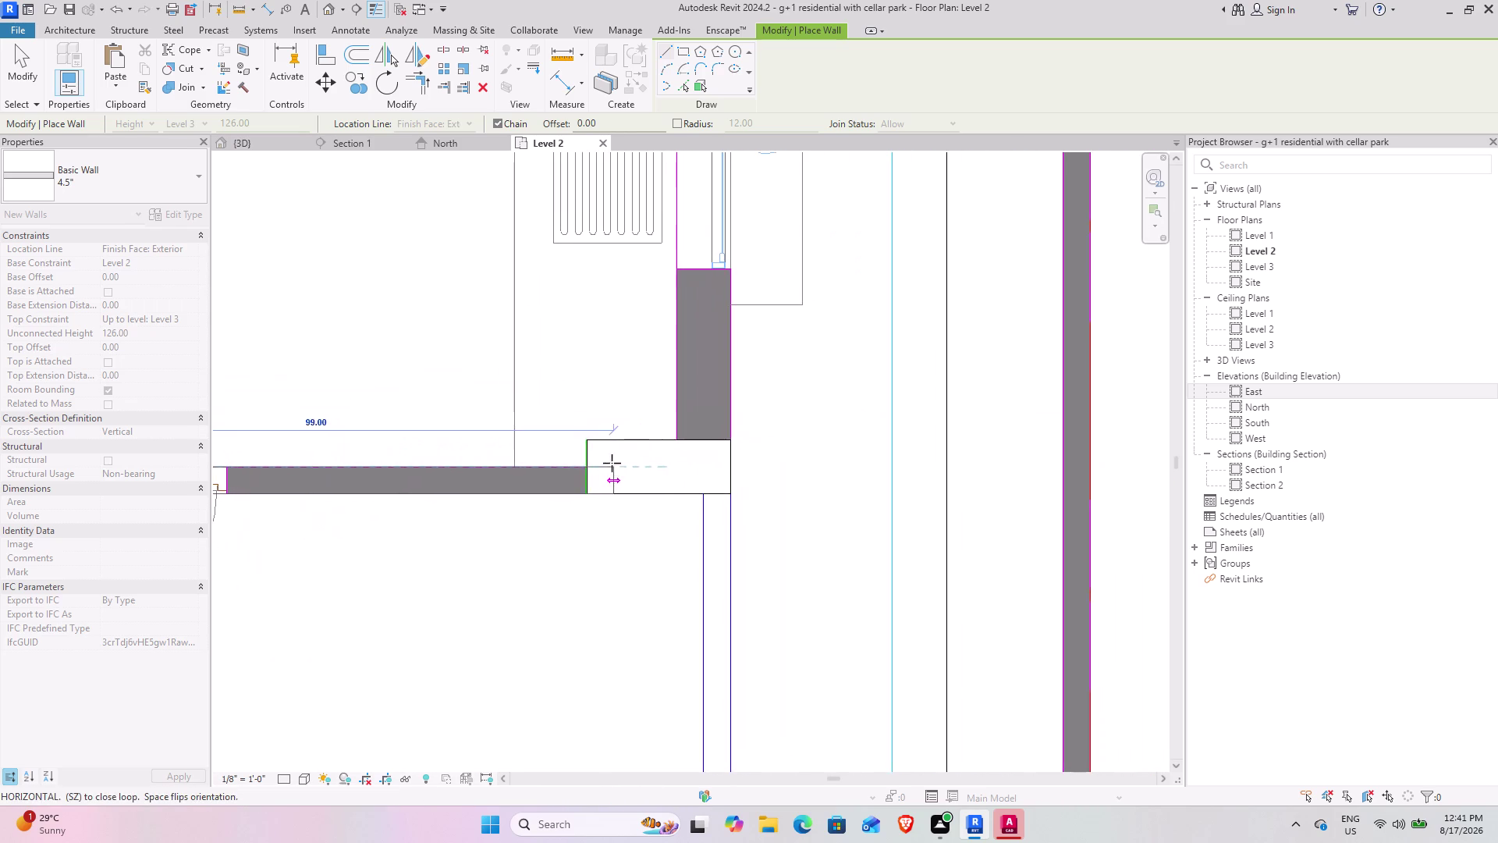
scroll(up, 3)
click(597, 498)
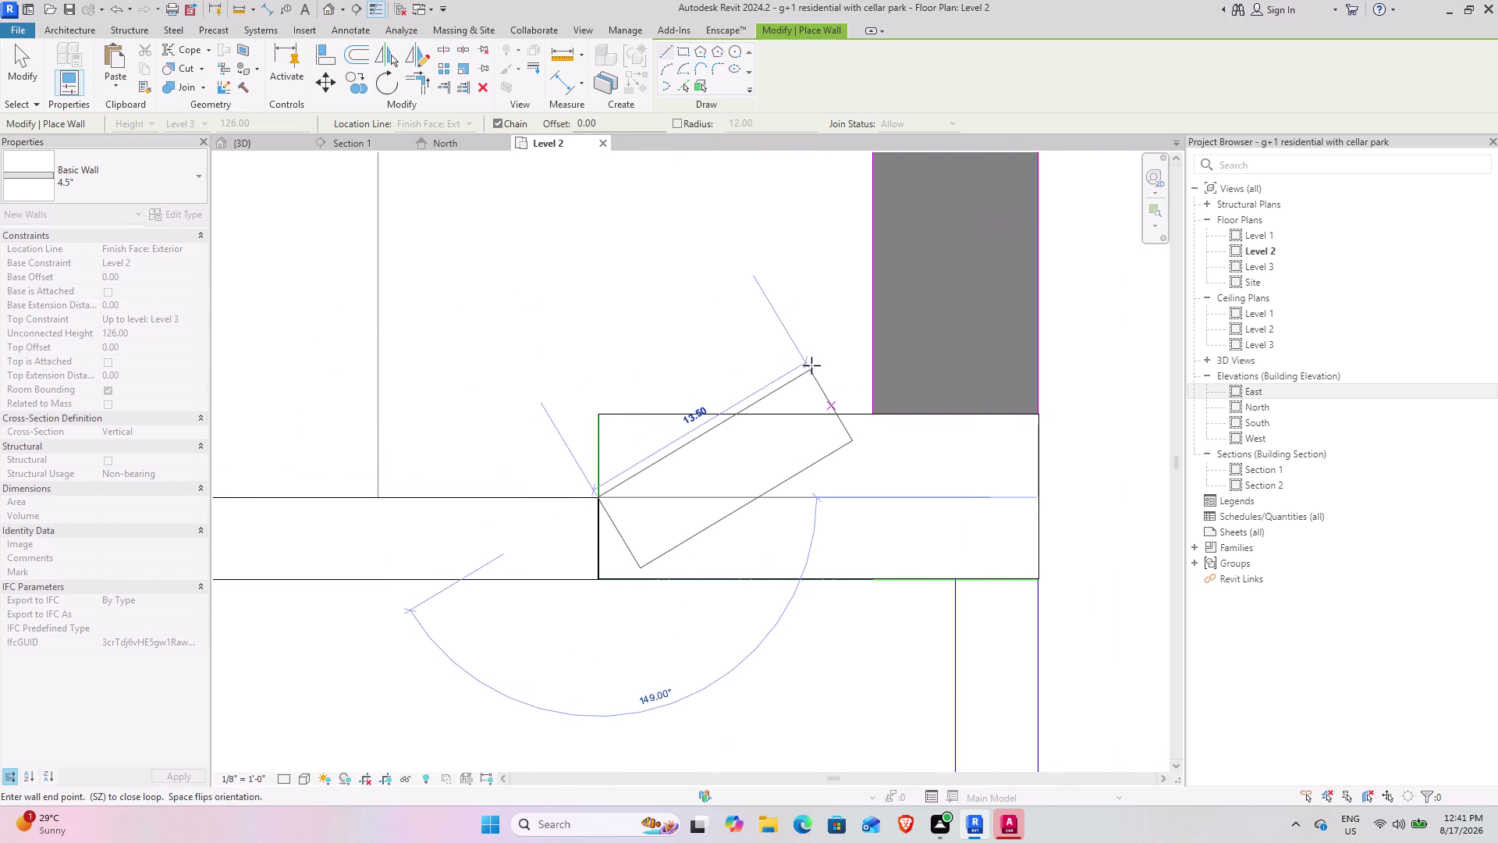
key(Escape)
scroll(down, 3)
middle_drag(835, 383, 665, 606)
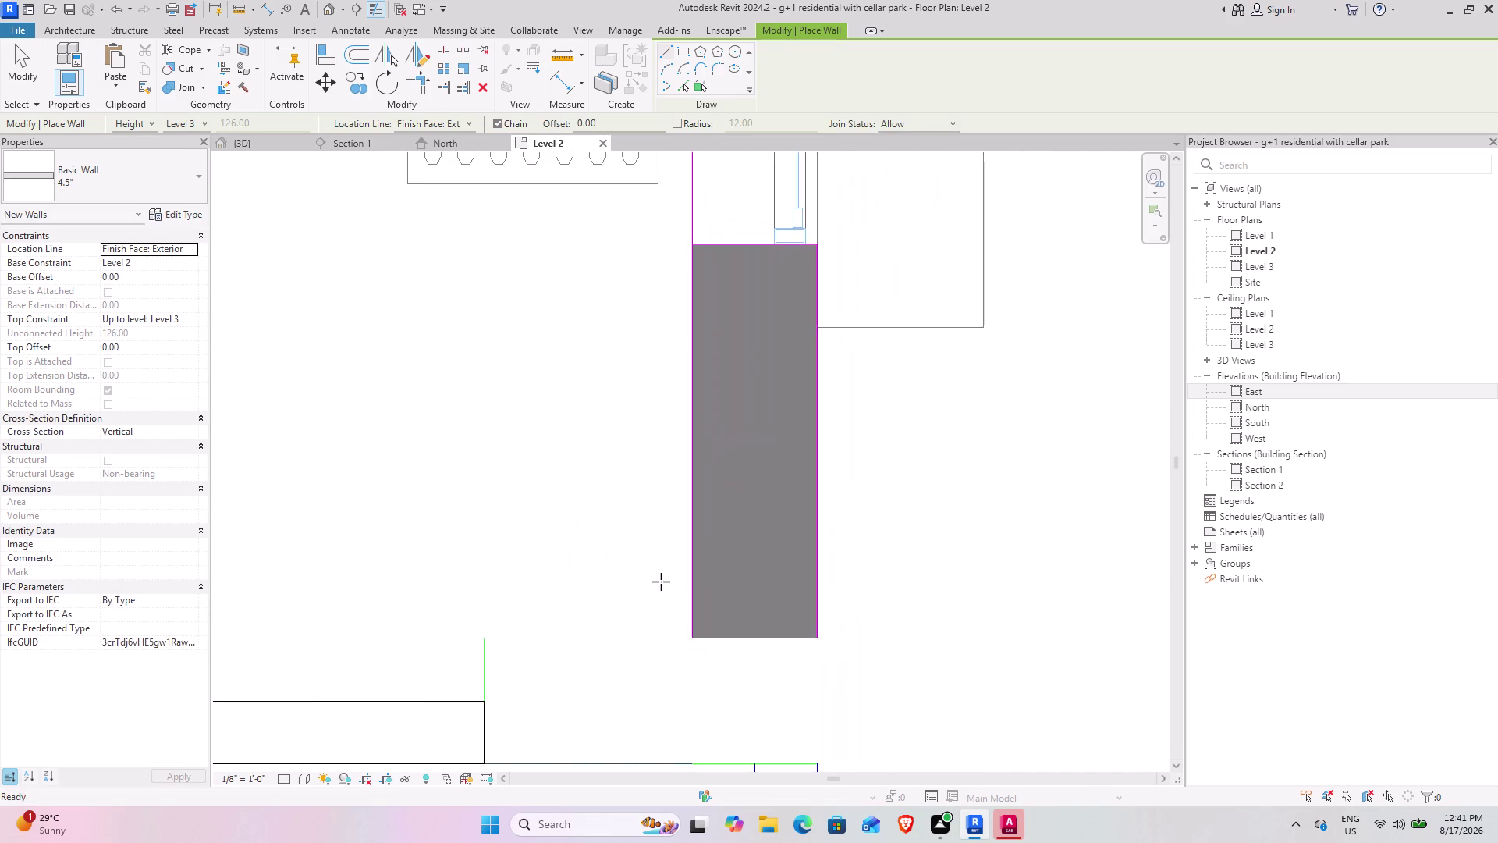
scroll(down, 3)
middle_drag(650, 545, 632, 378)
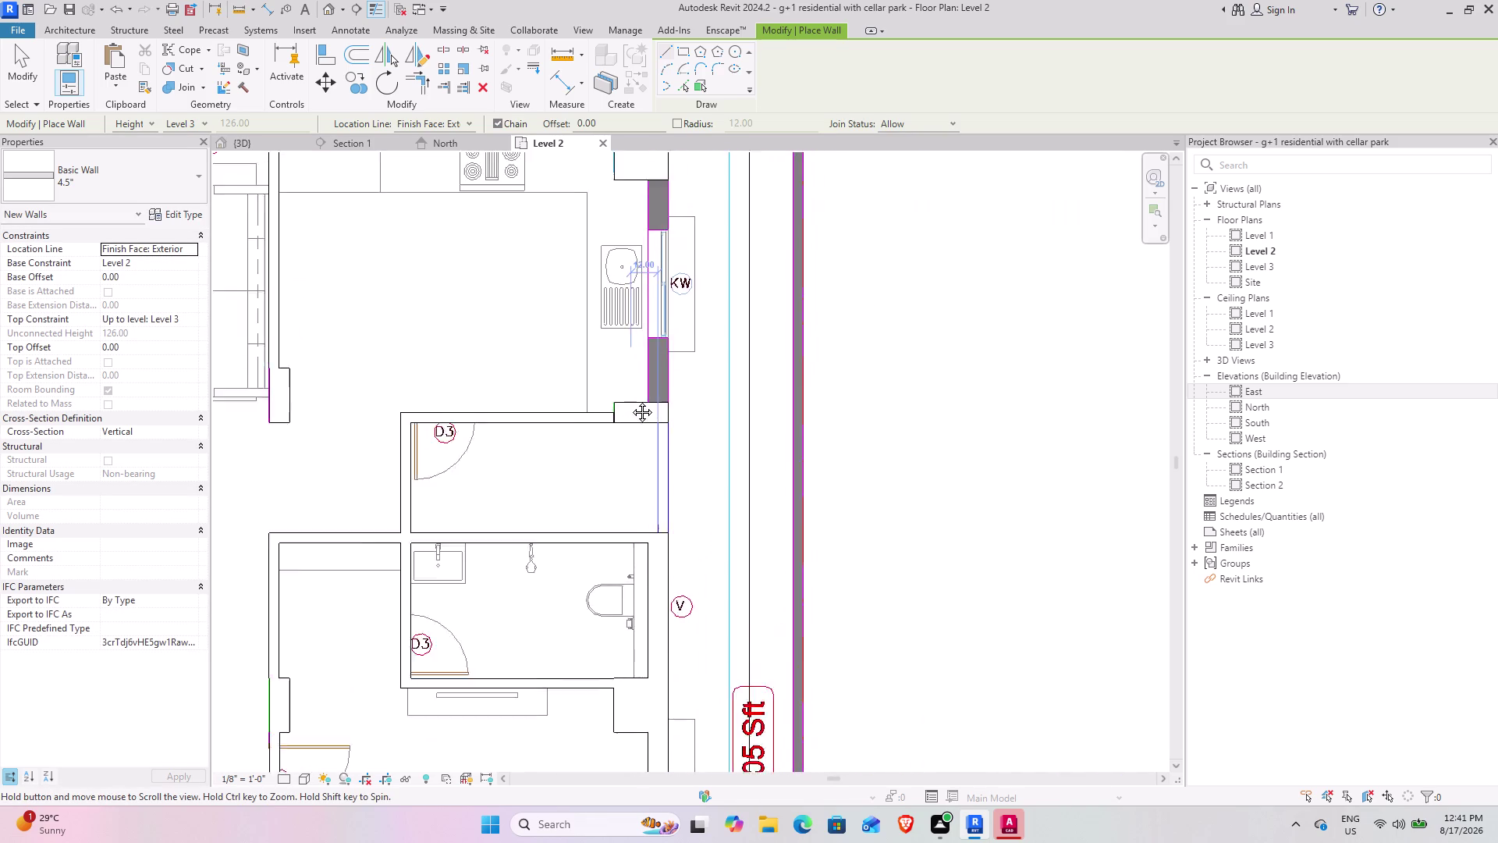
middle_drag(632, 378, 610, 631)
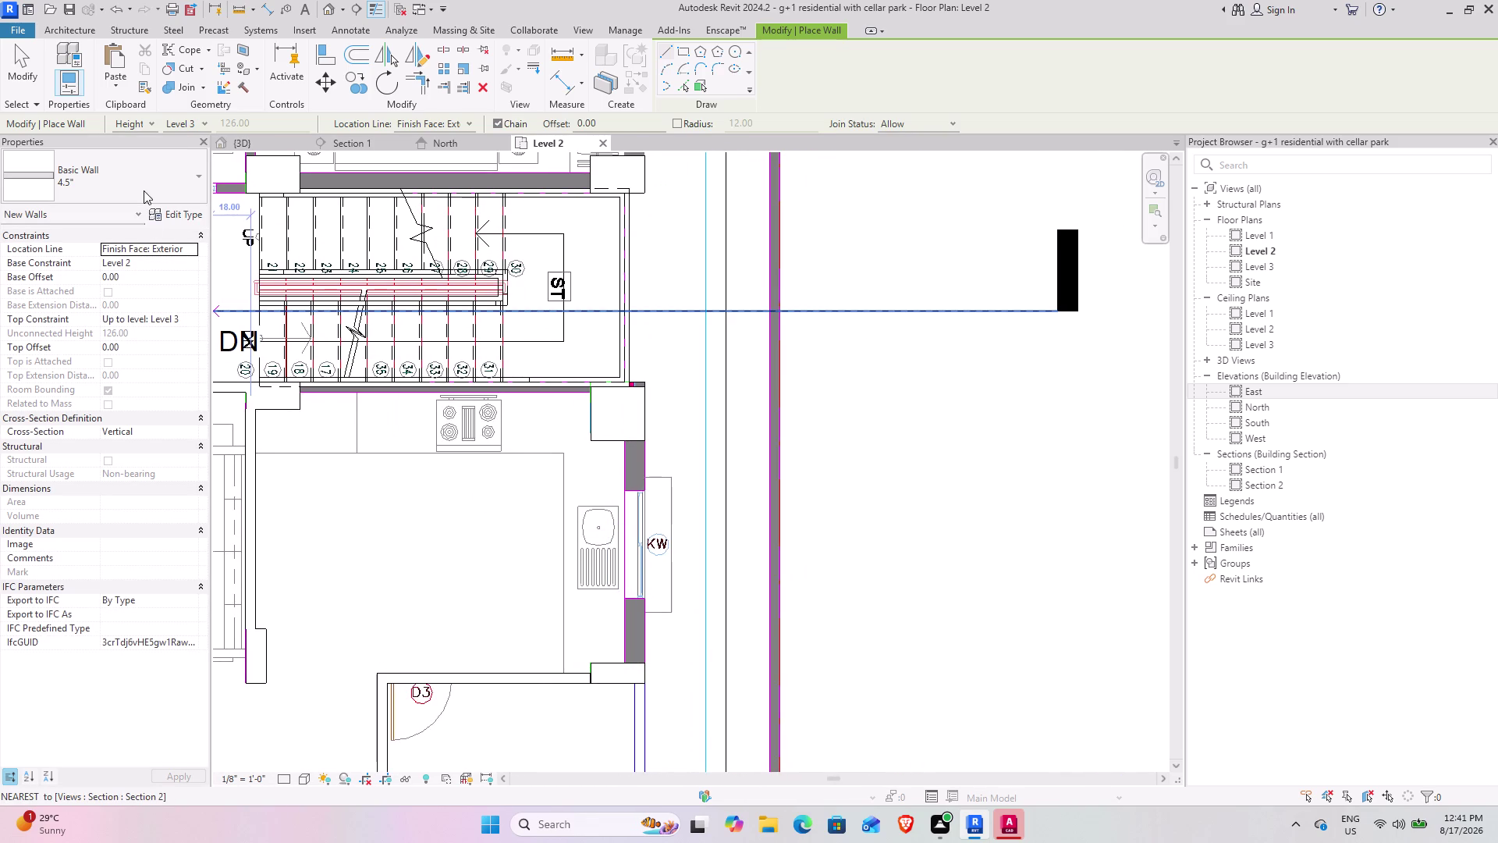
Switch to Basic Wall 9 and draw a wall from the KW window to the column.
click(143, 190)
click(48, 288)
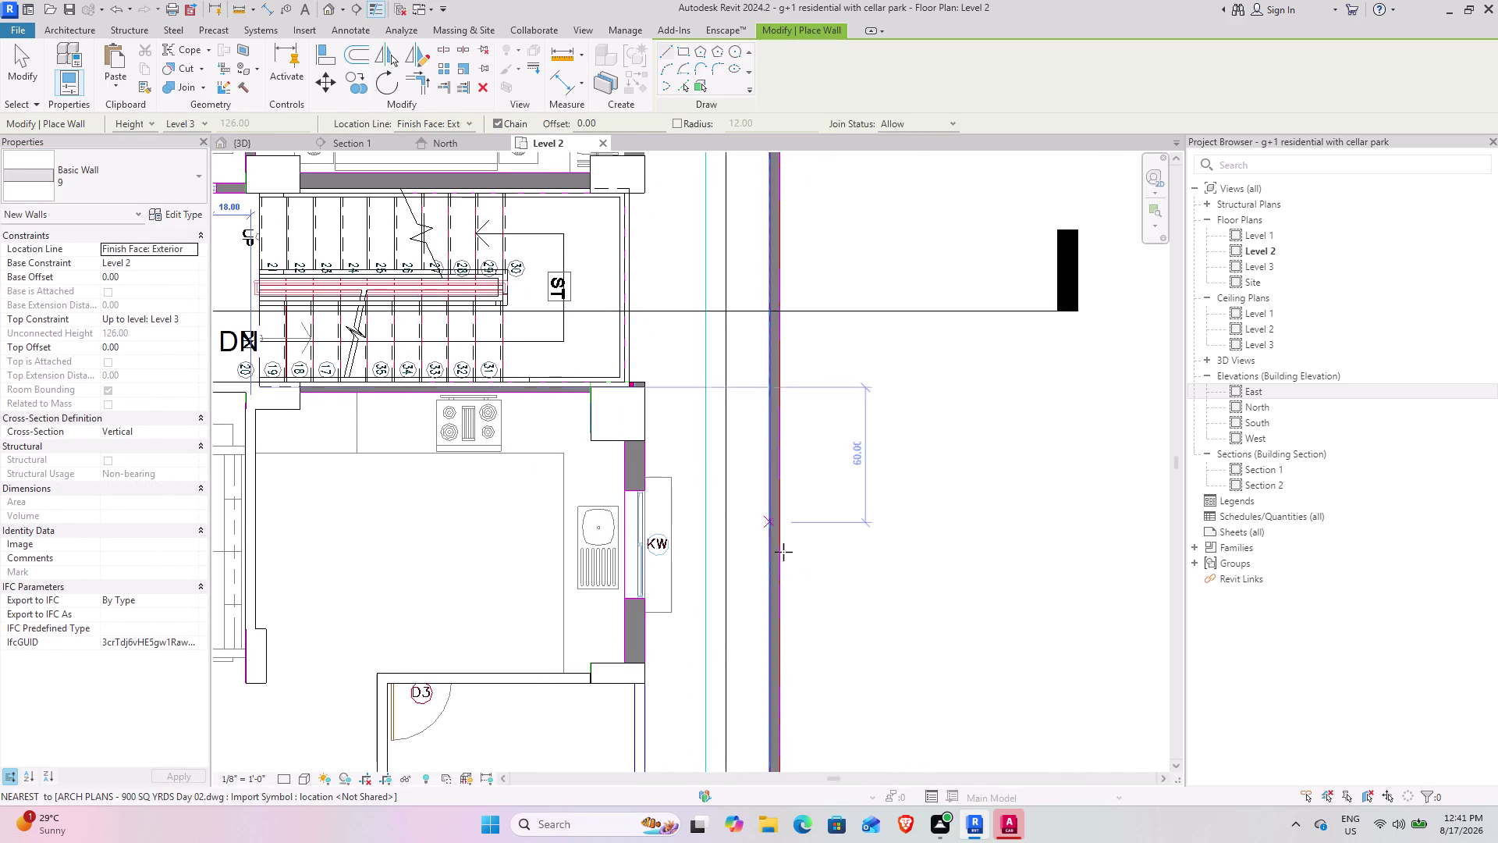
scroll(up, 3)
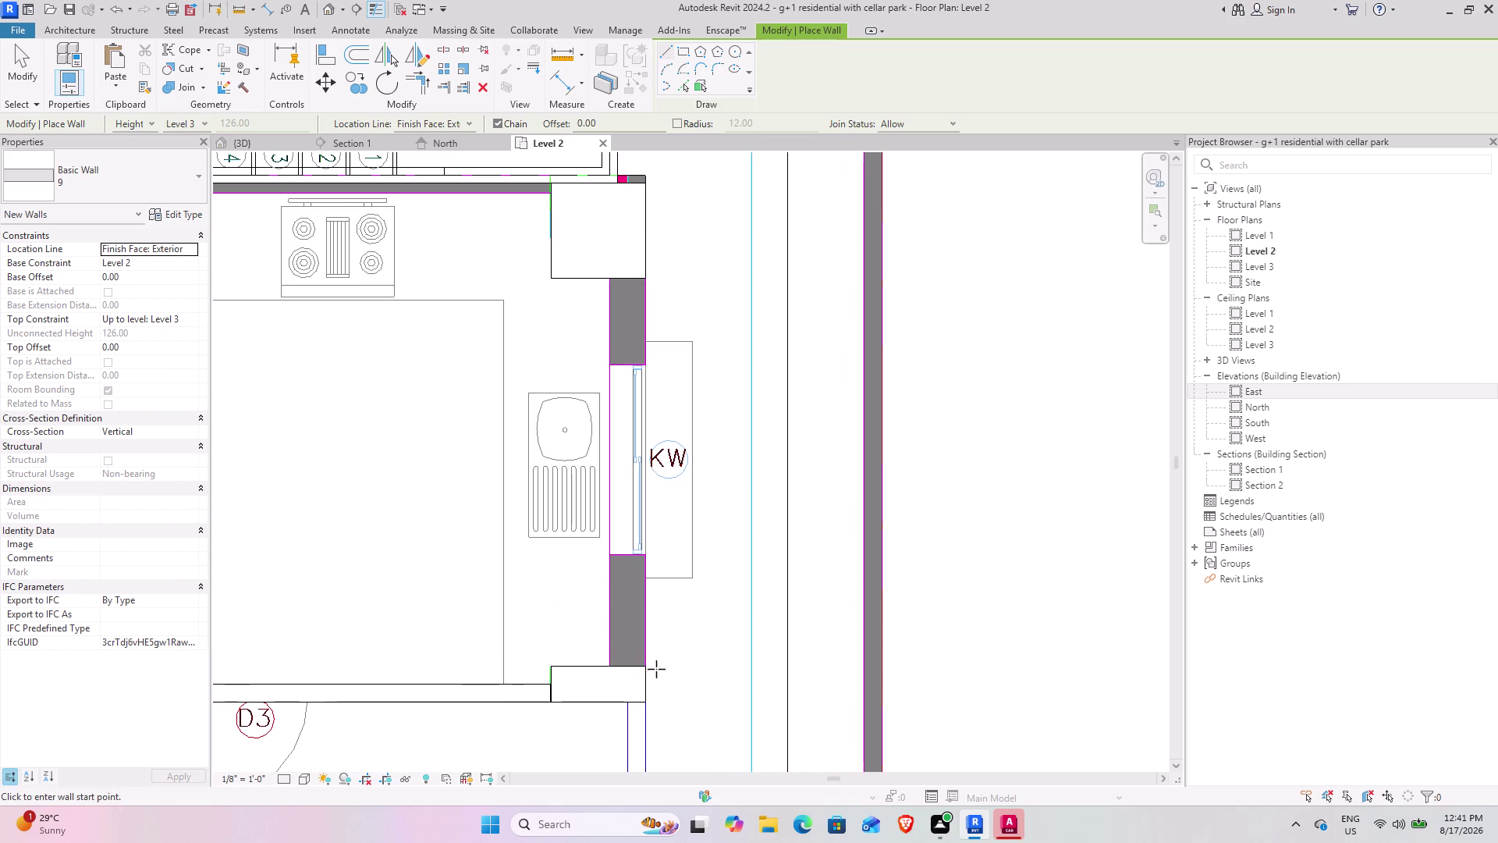
click(648, 665)
key(space)
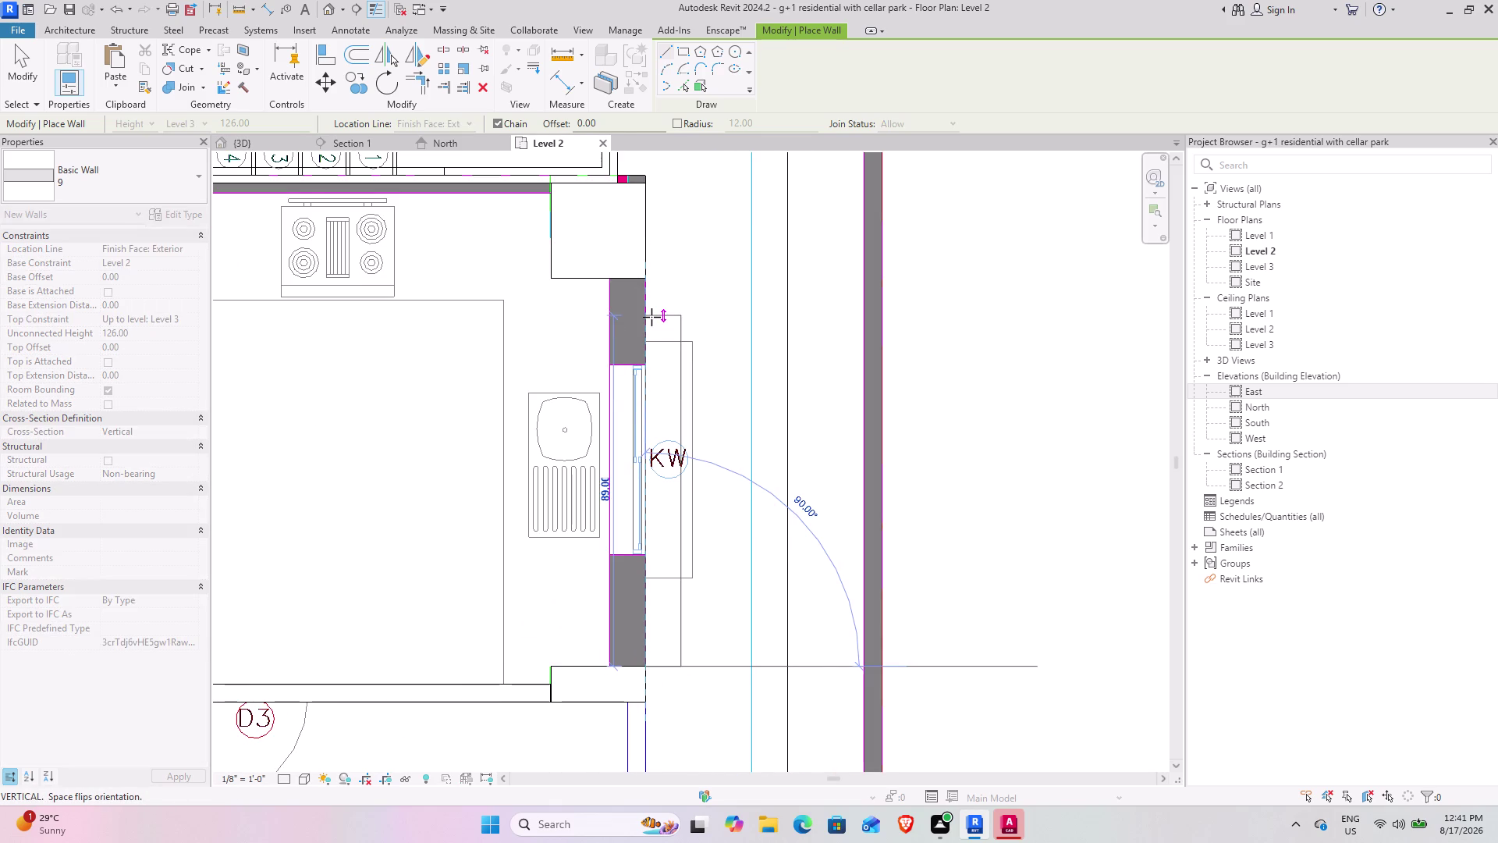
middle_drag(651, 324, 655, 511)
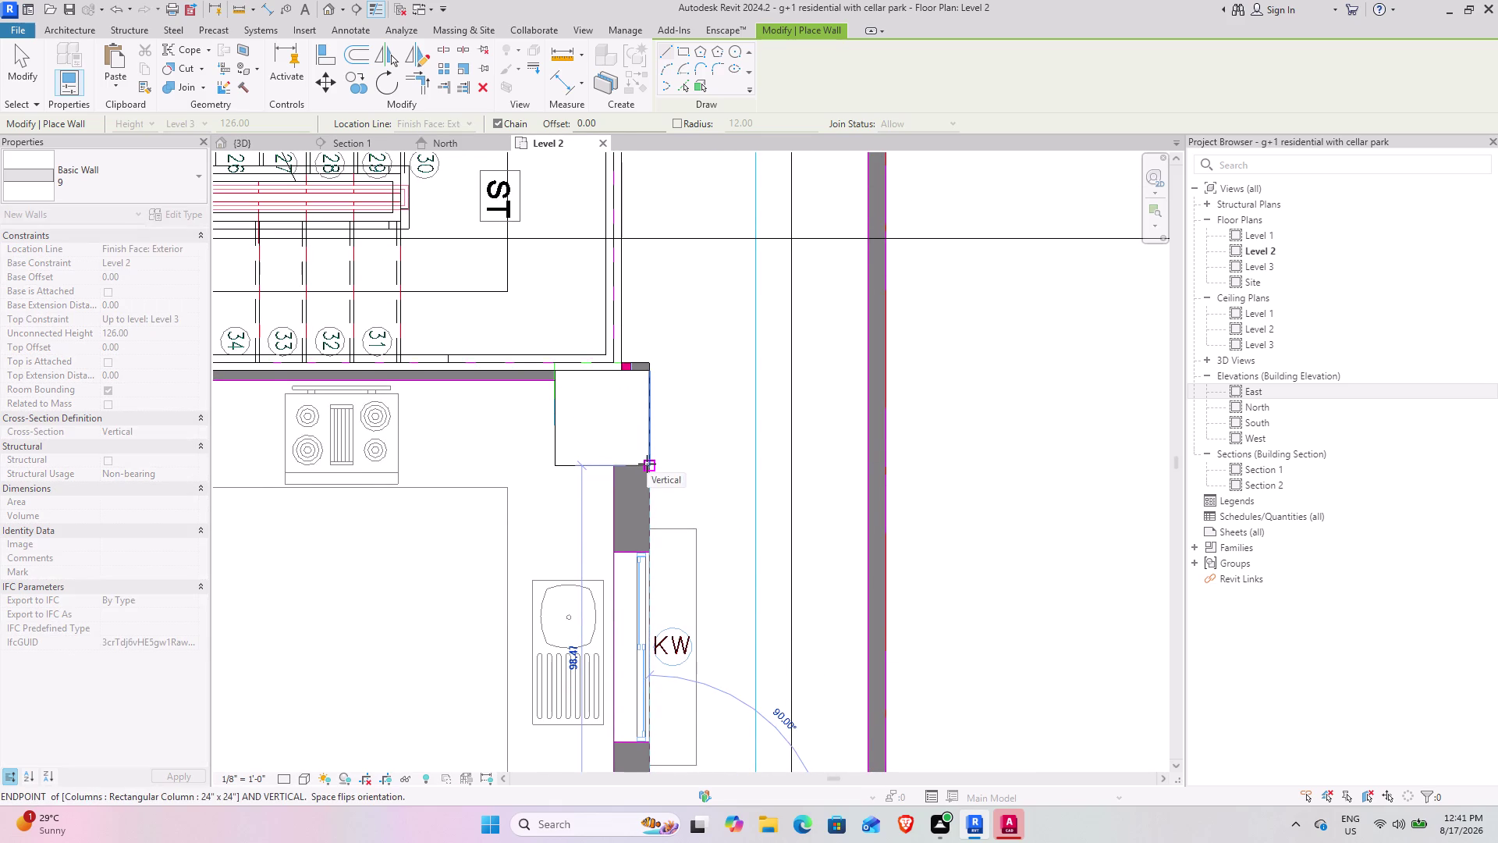
click(646, 464)
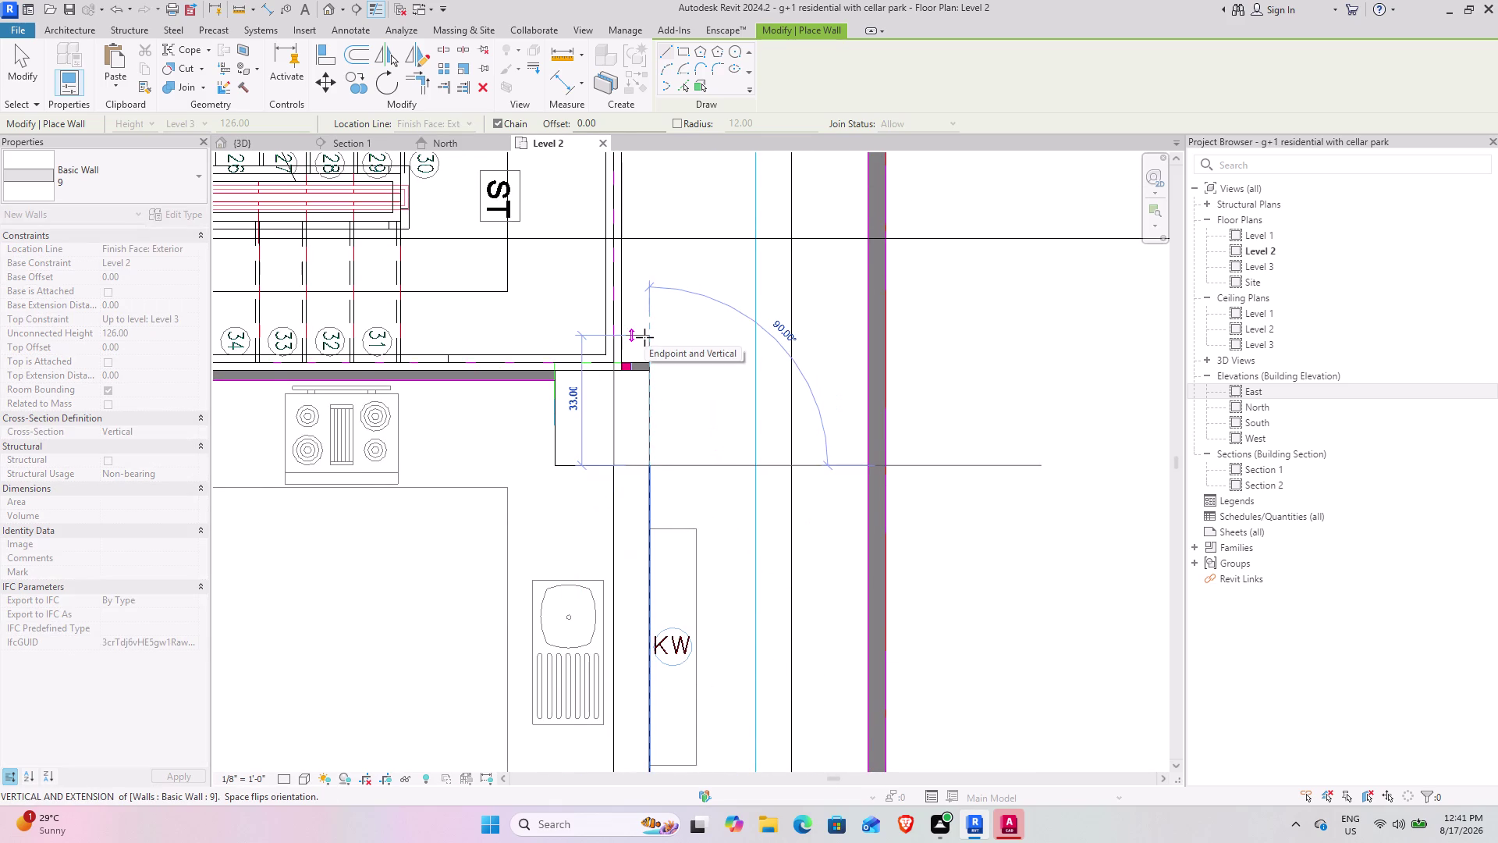
key(Escape)
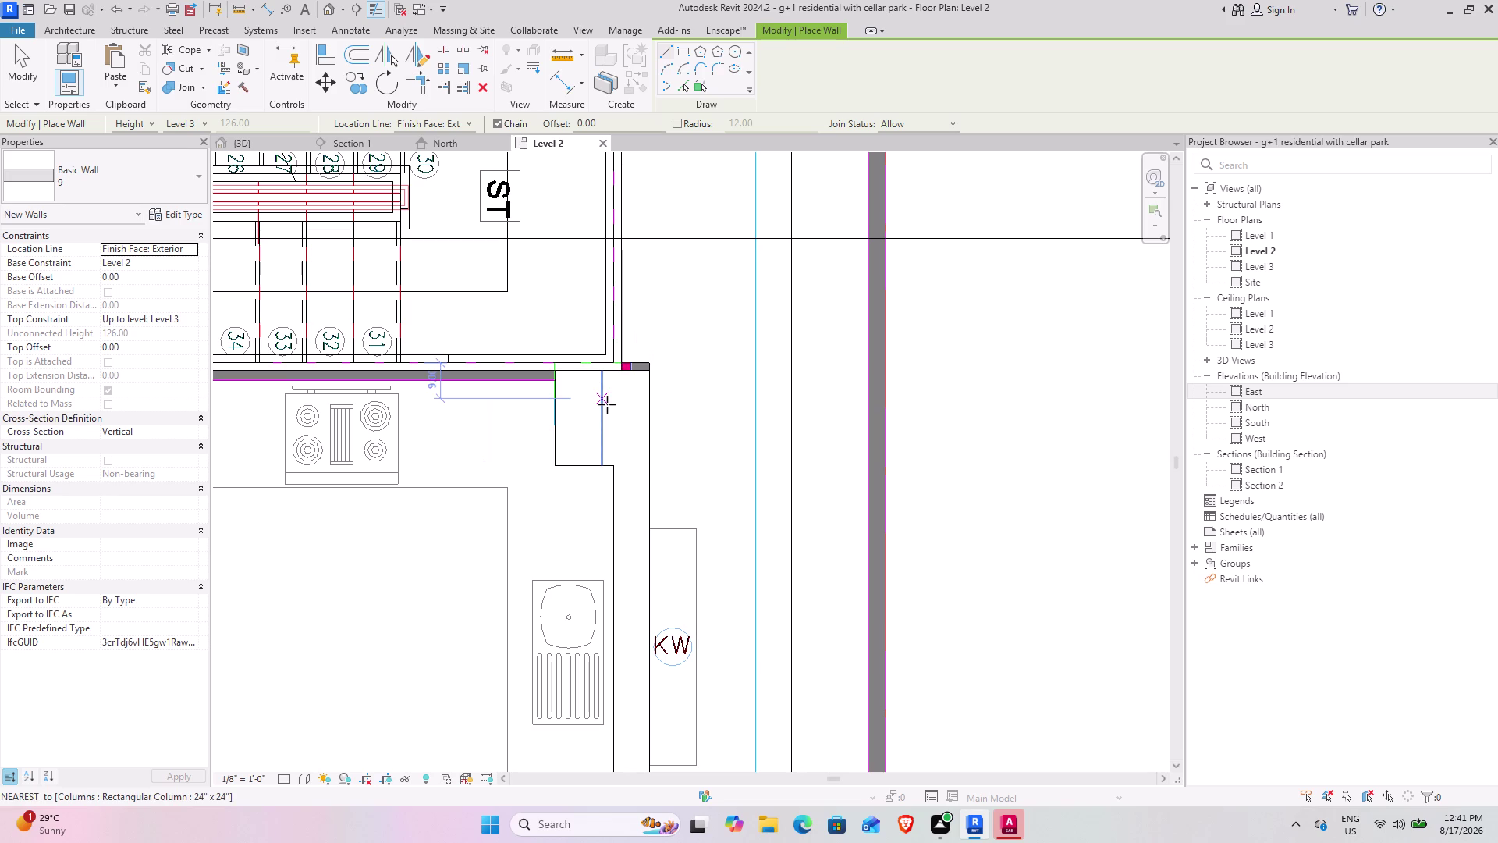
Move to the stair area below the kitchen and bring up the wall type list again.
middle_drag(588, 332, 820, 343)
scroll(down, 3)
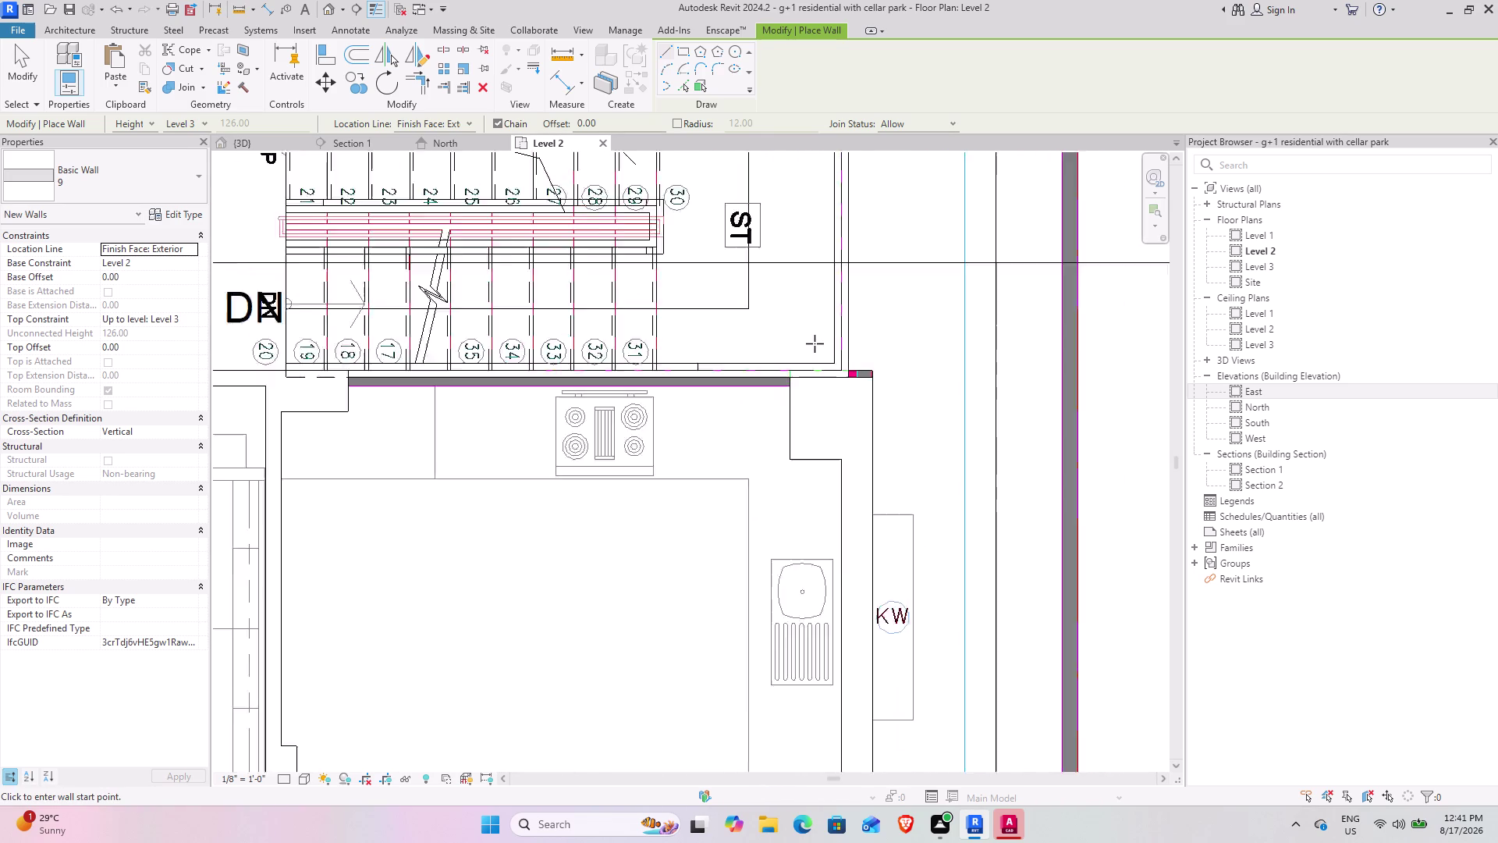
scroll(down, 3)
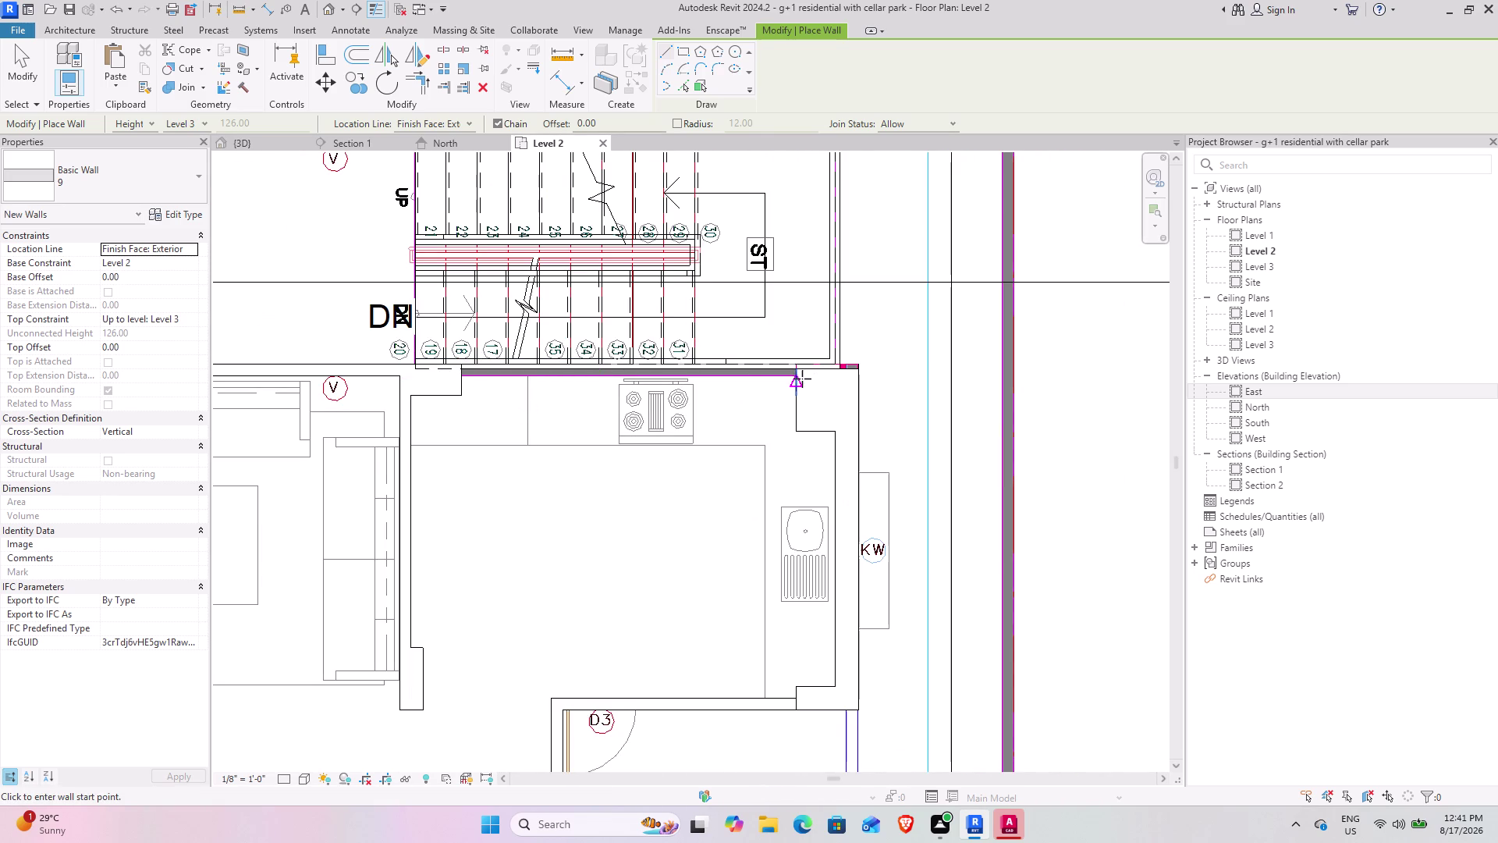
scroll(up, 3)
scroll(up, 3)
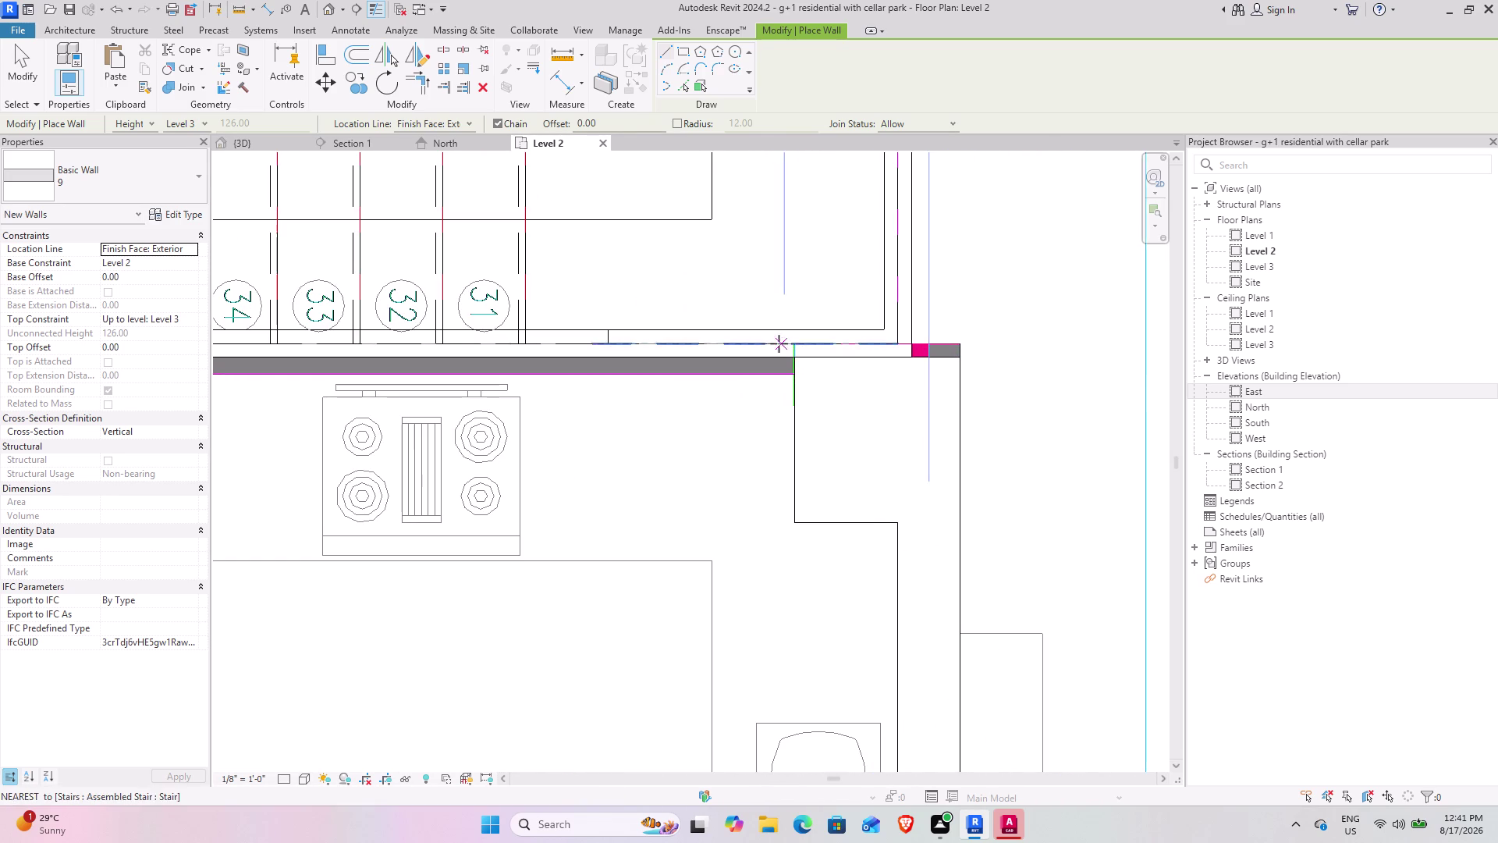
click(171, 179)
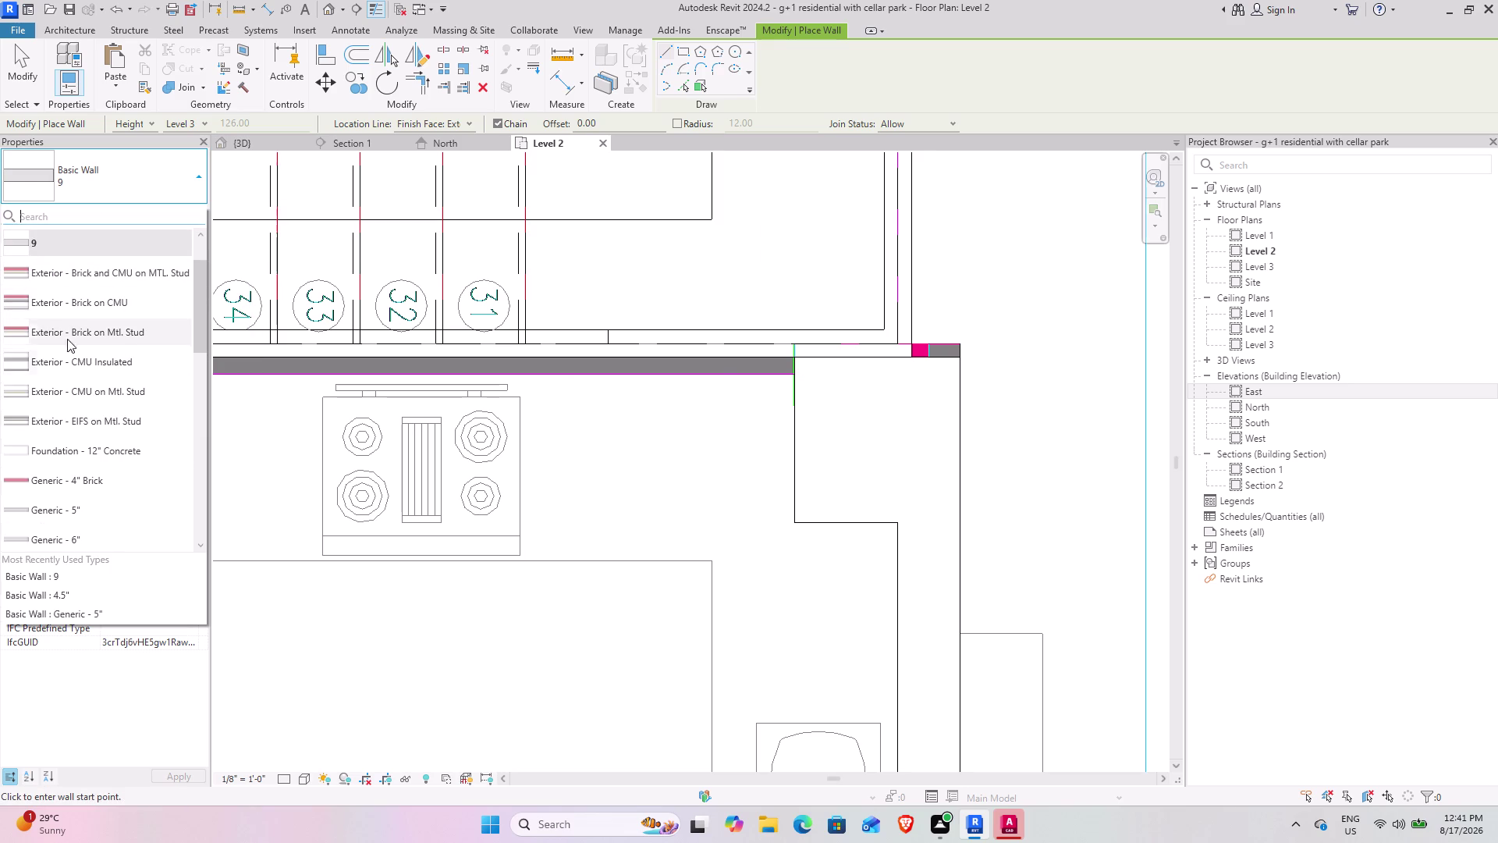
Draw a 4.5-inch wall from the small column along the stair edge.
scroll(up, 3)
click(52, 259)
click(964, 342)
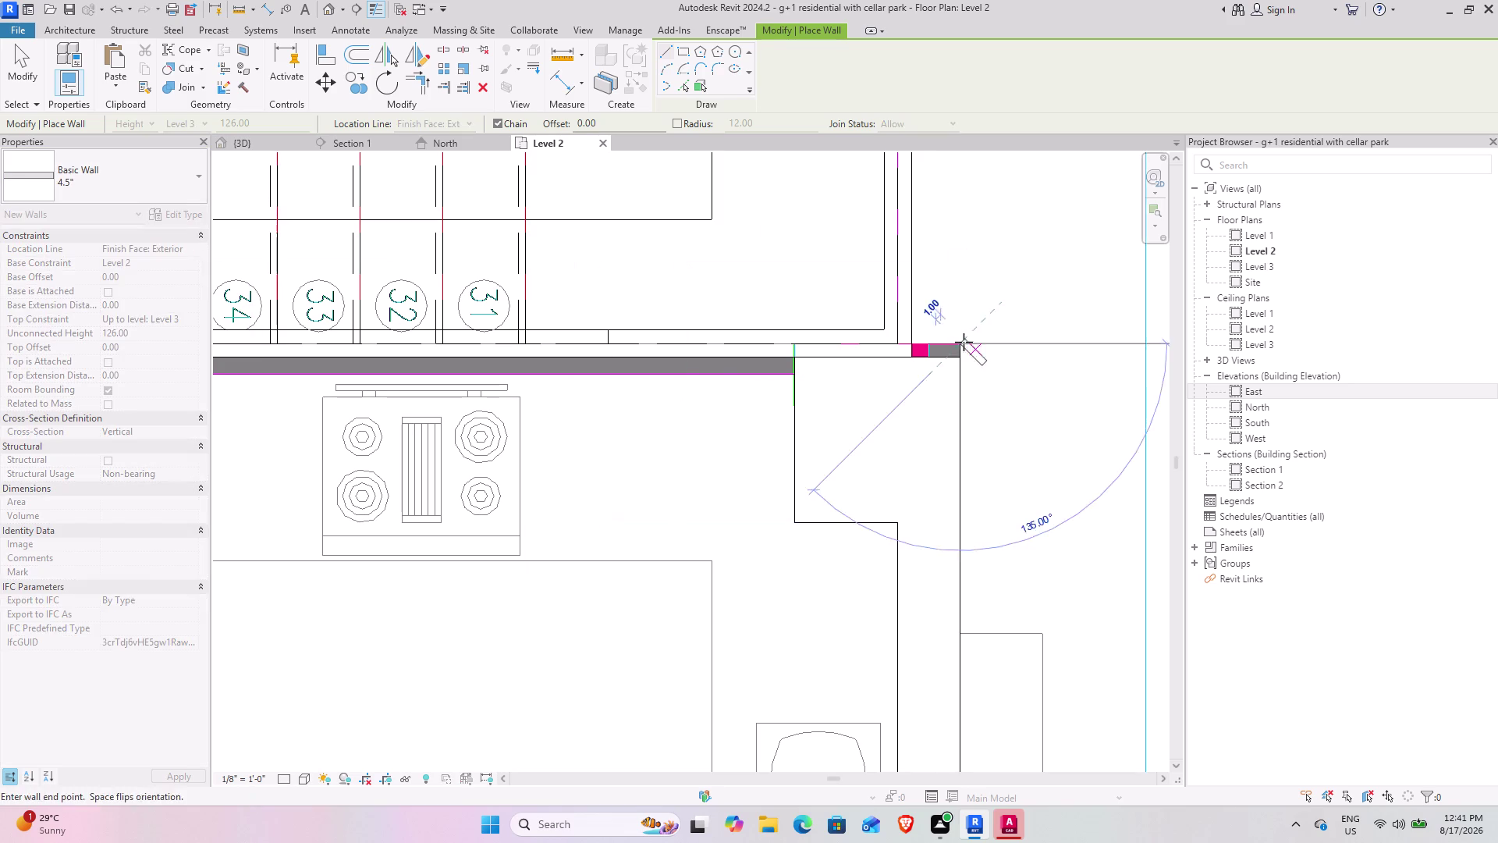
key(space)
middle_drag(583, 354, 1181, 374)
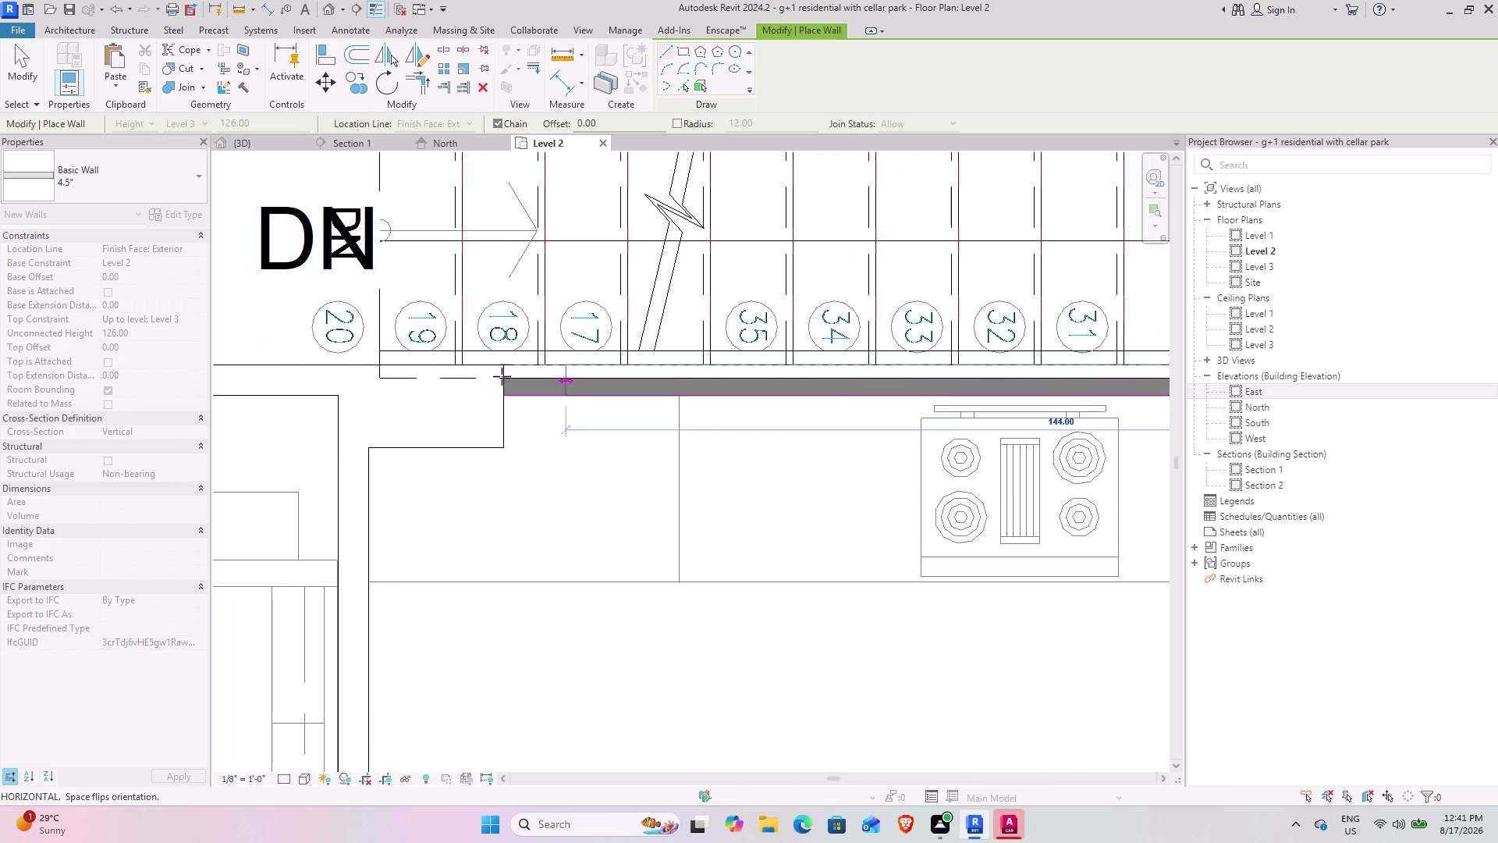
scroll(up, 3)
click(501, 376)
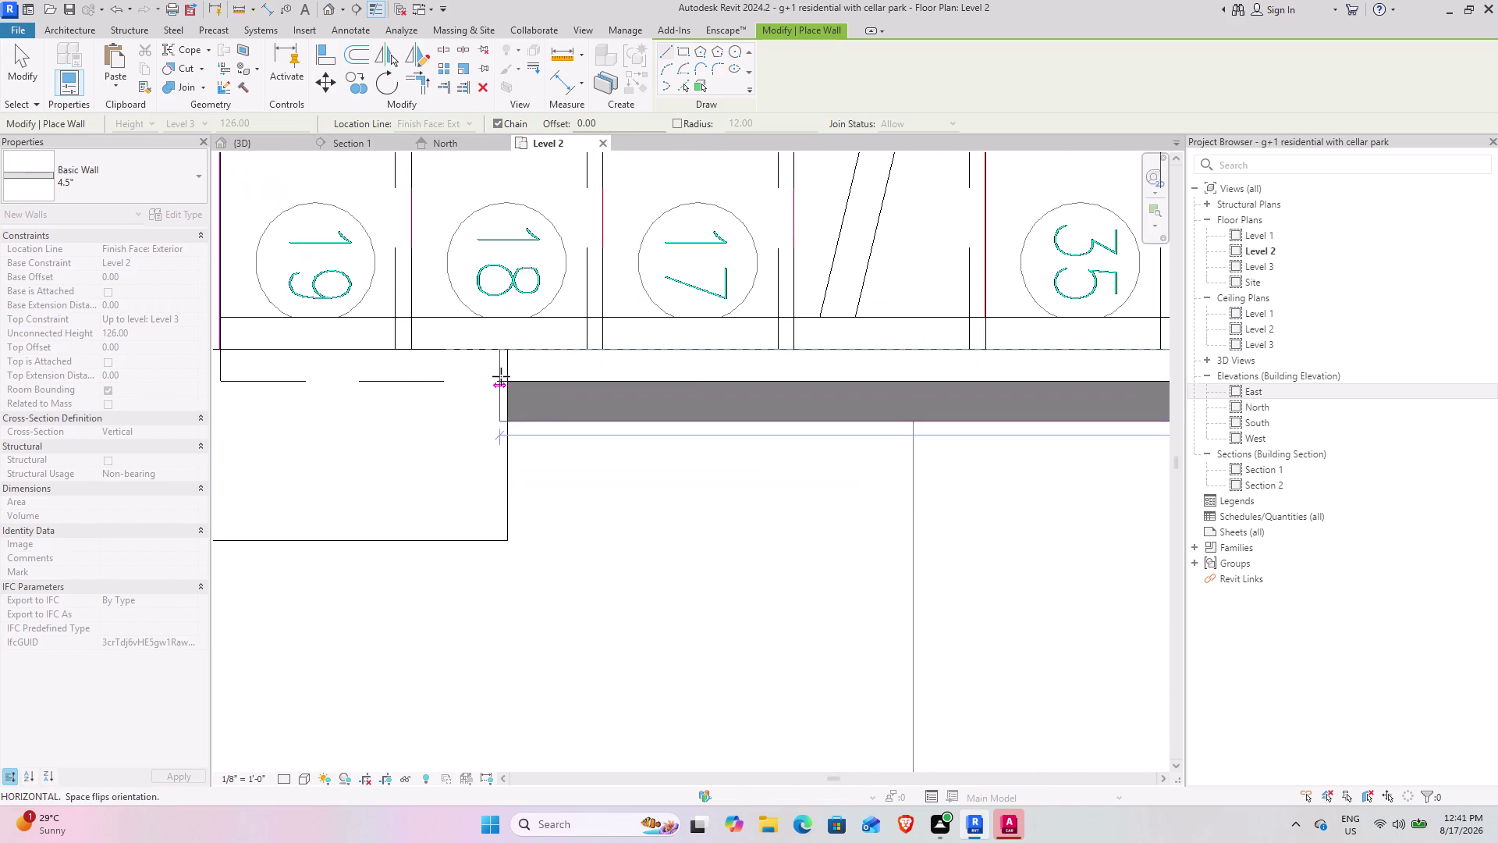
scroll(down, 3)
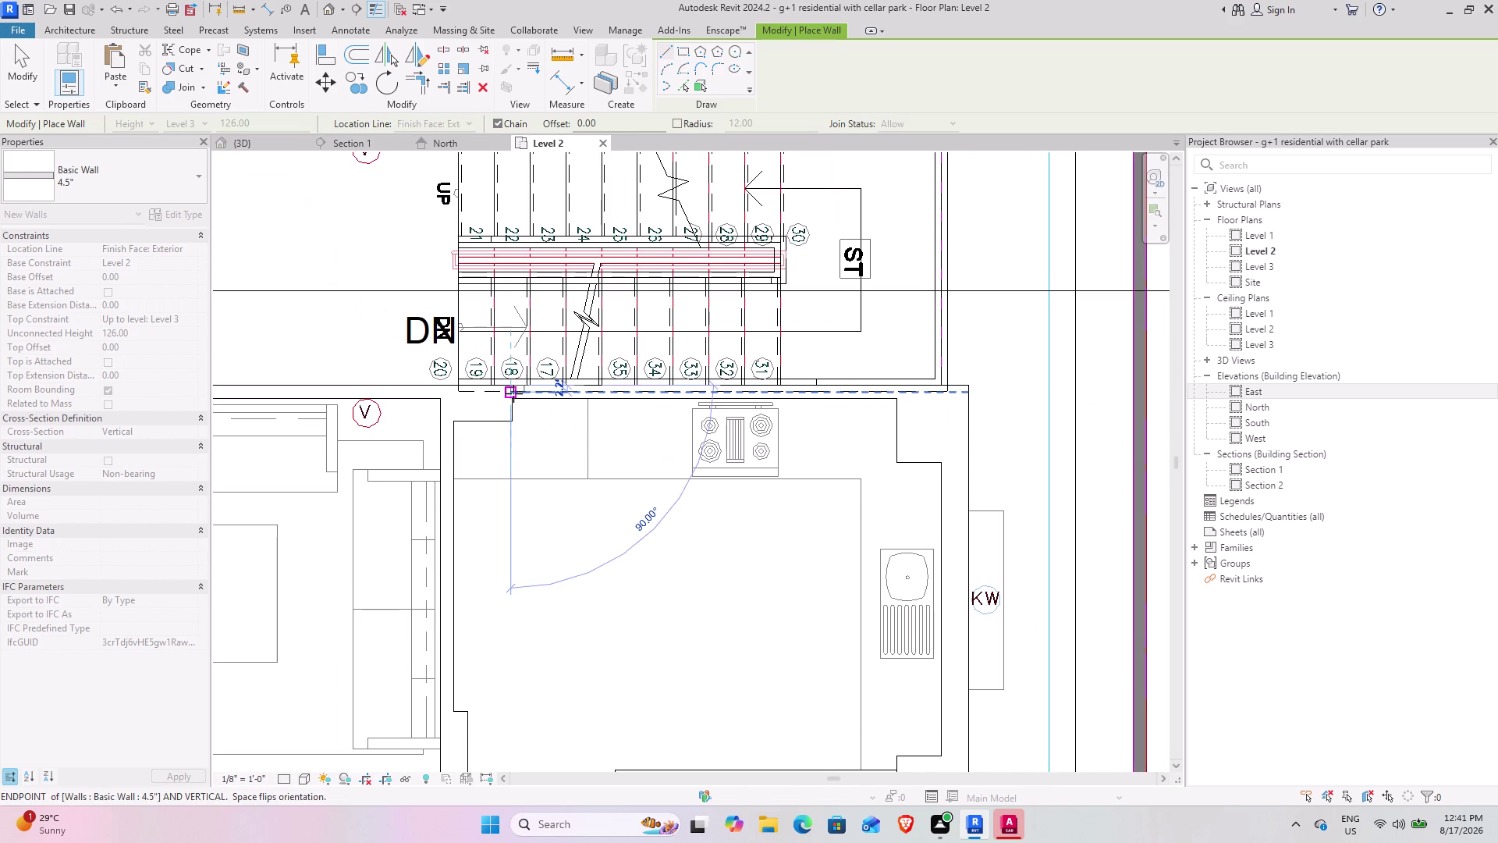
key(Escape)
Switch to the 3D view and orbit to the new Level 2 walls.
scroll(down, 3)
middle_drag(517, 422, 576, 350)
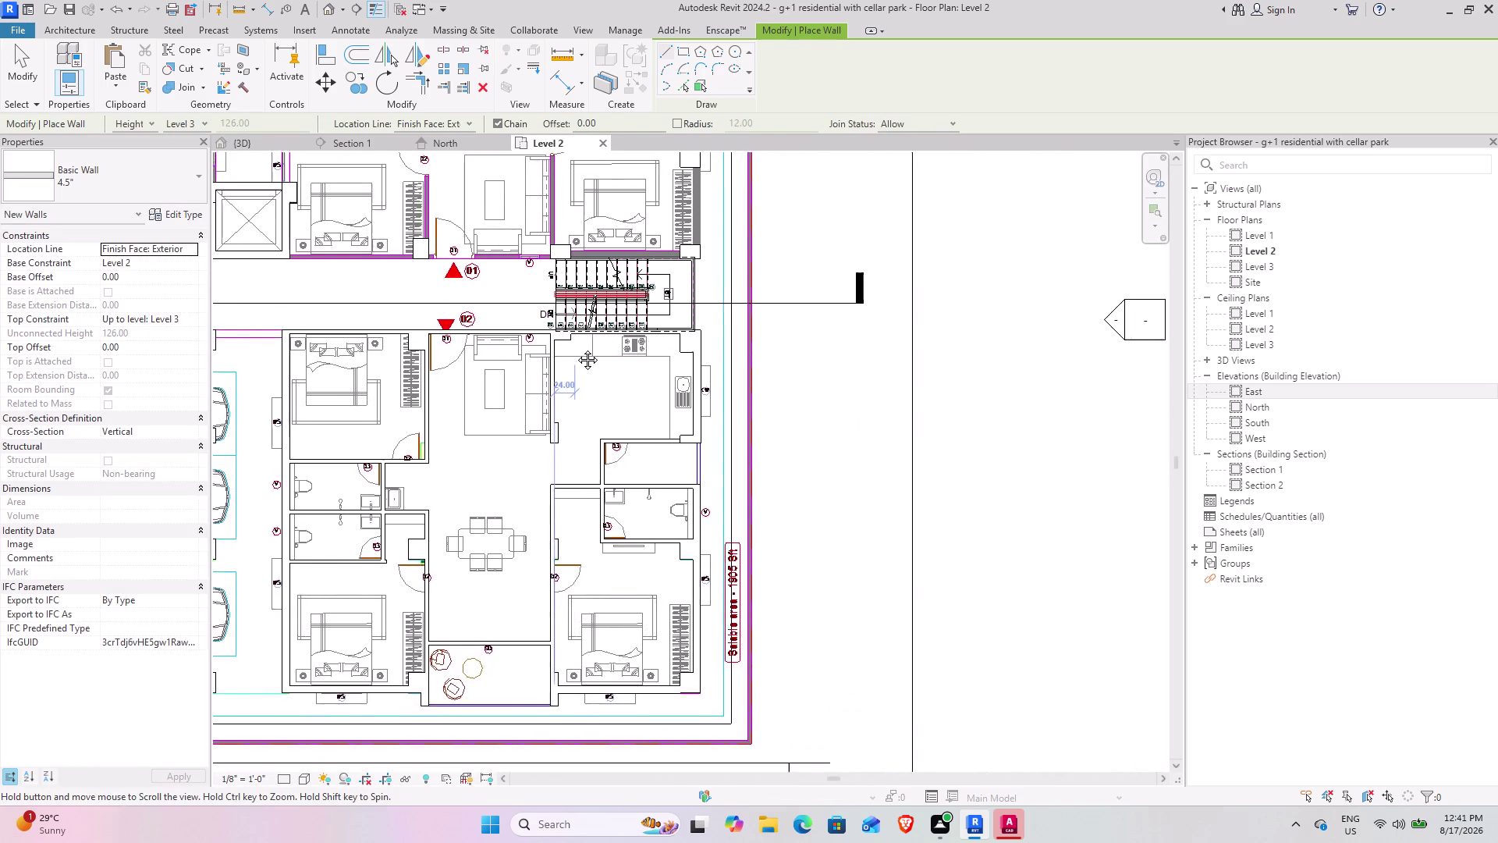
middle_drag(576, 350, 604, 376)
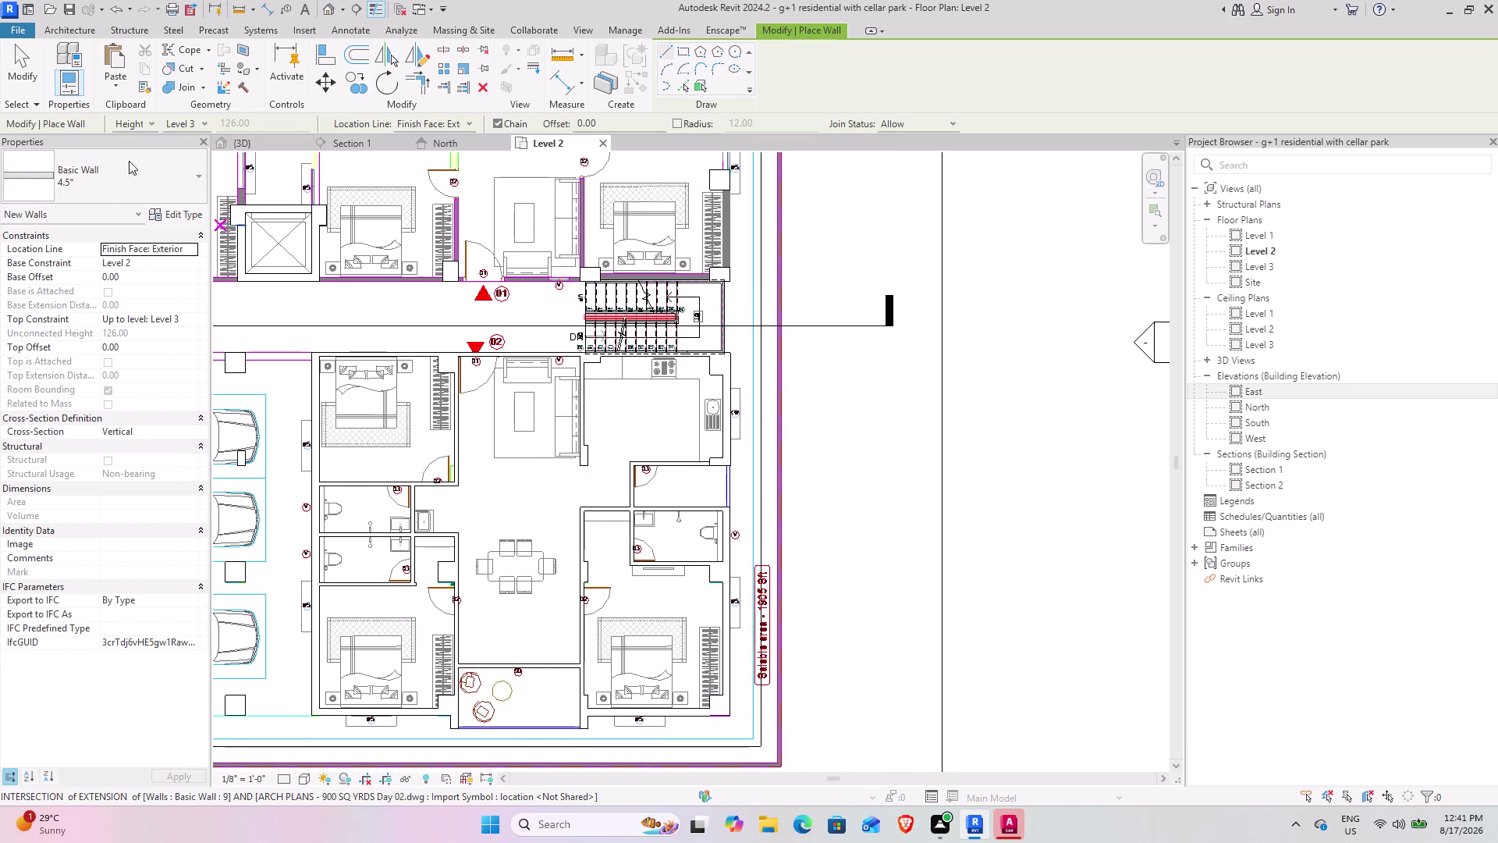
click(254, 143)
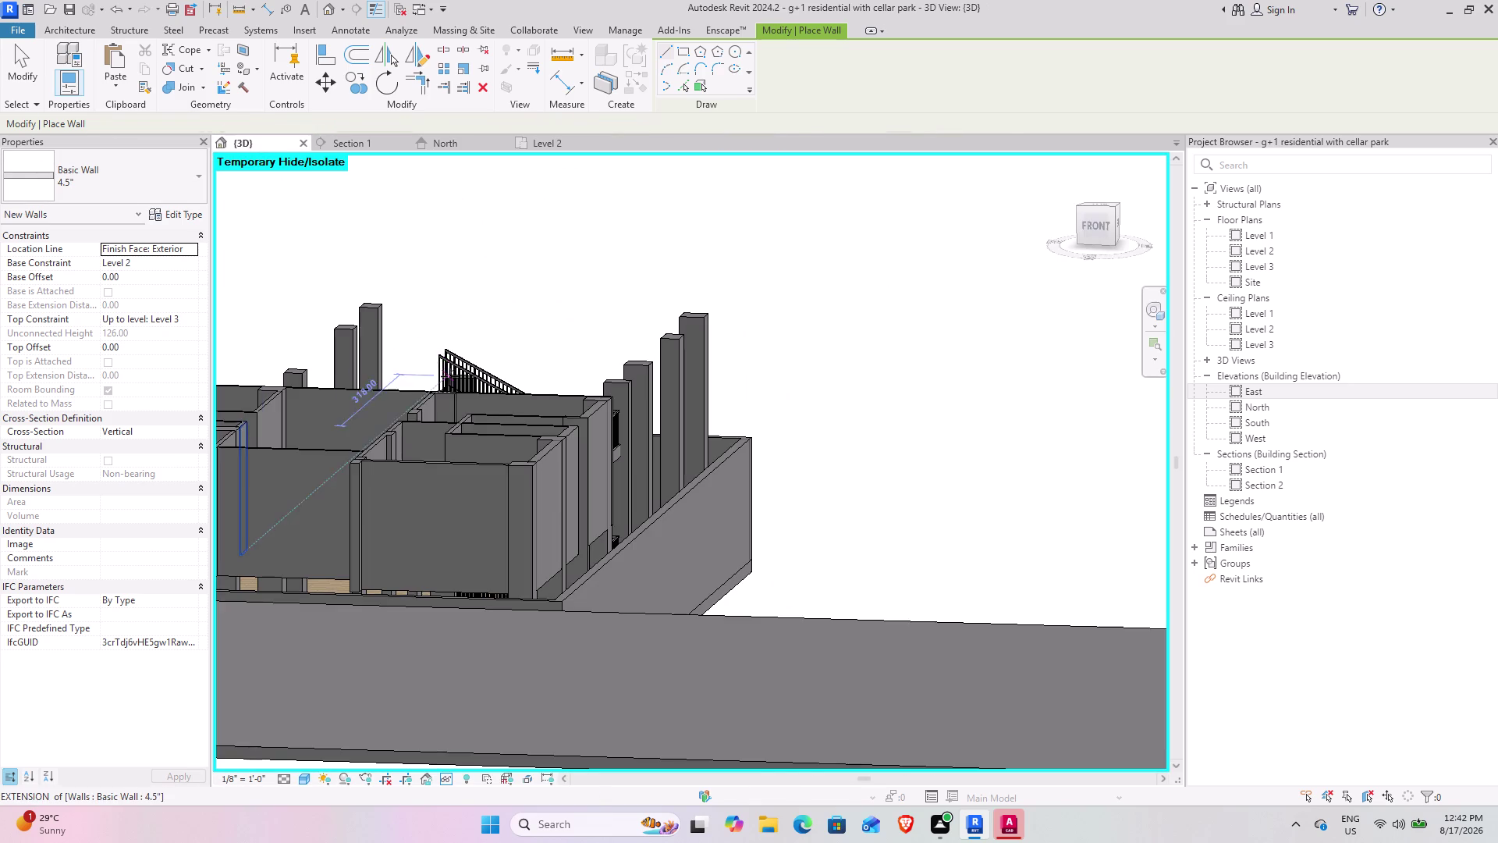
scroll(down, 3)
middle_drag(427, 418, 313, 436)
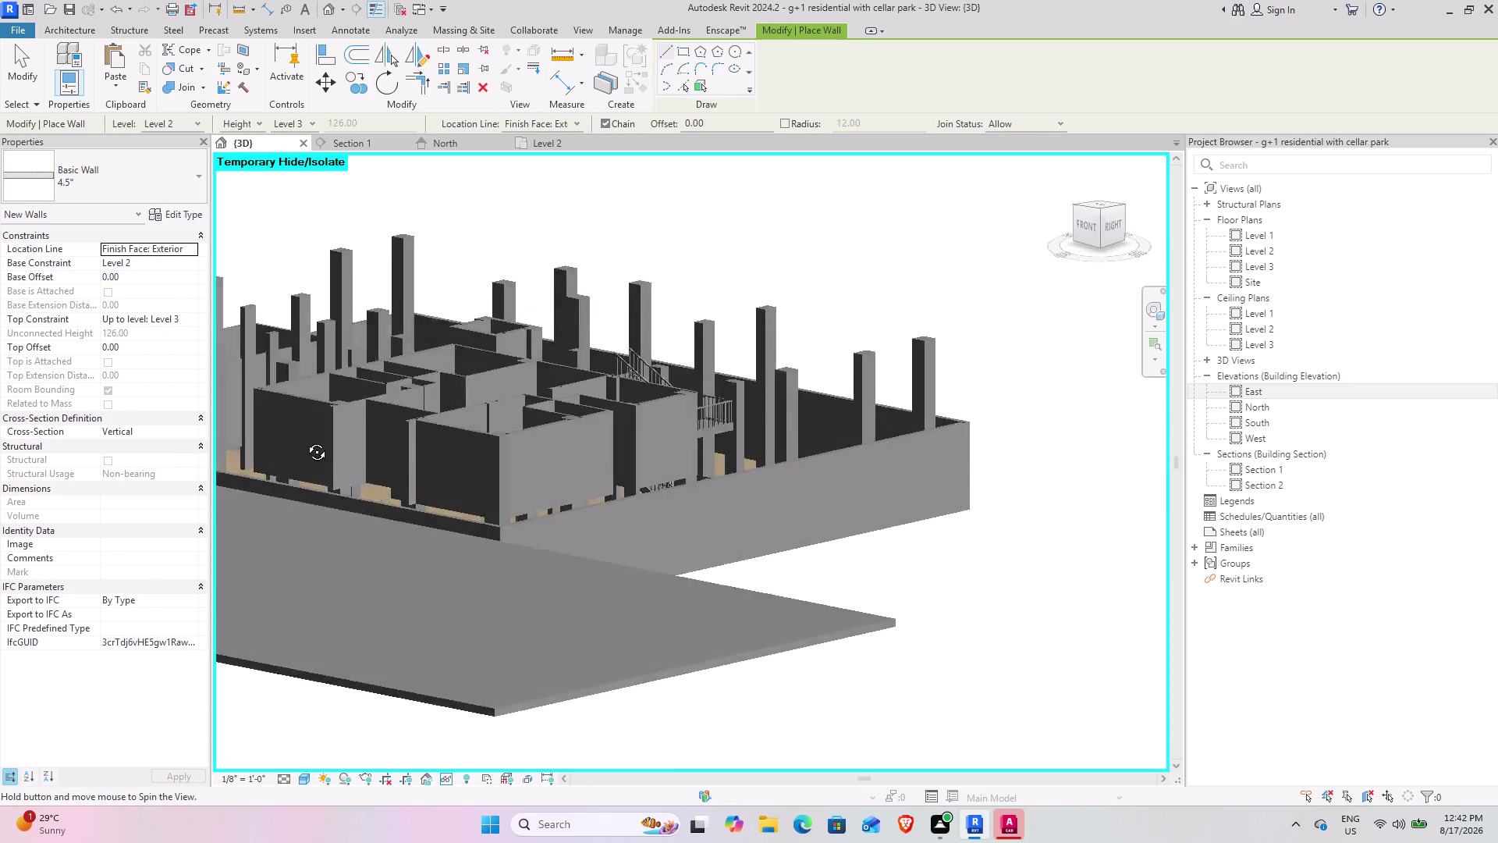
middle_drag(313, 436, 267, 475)
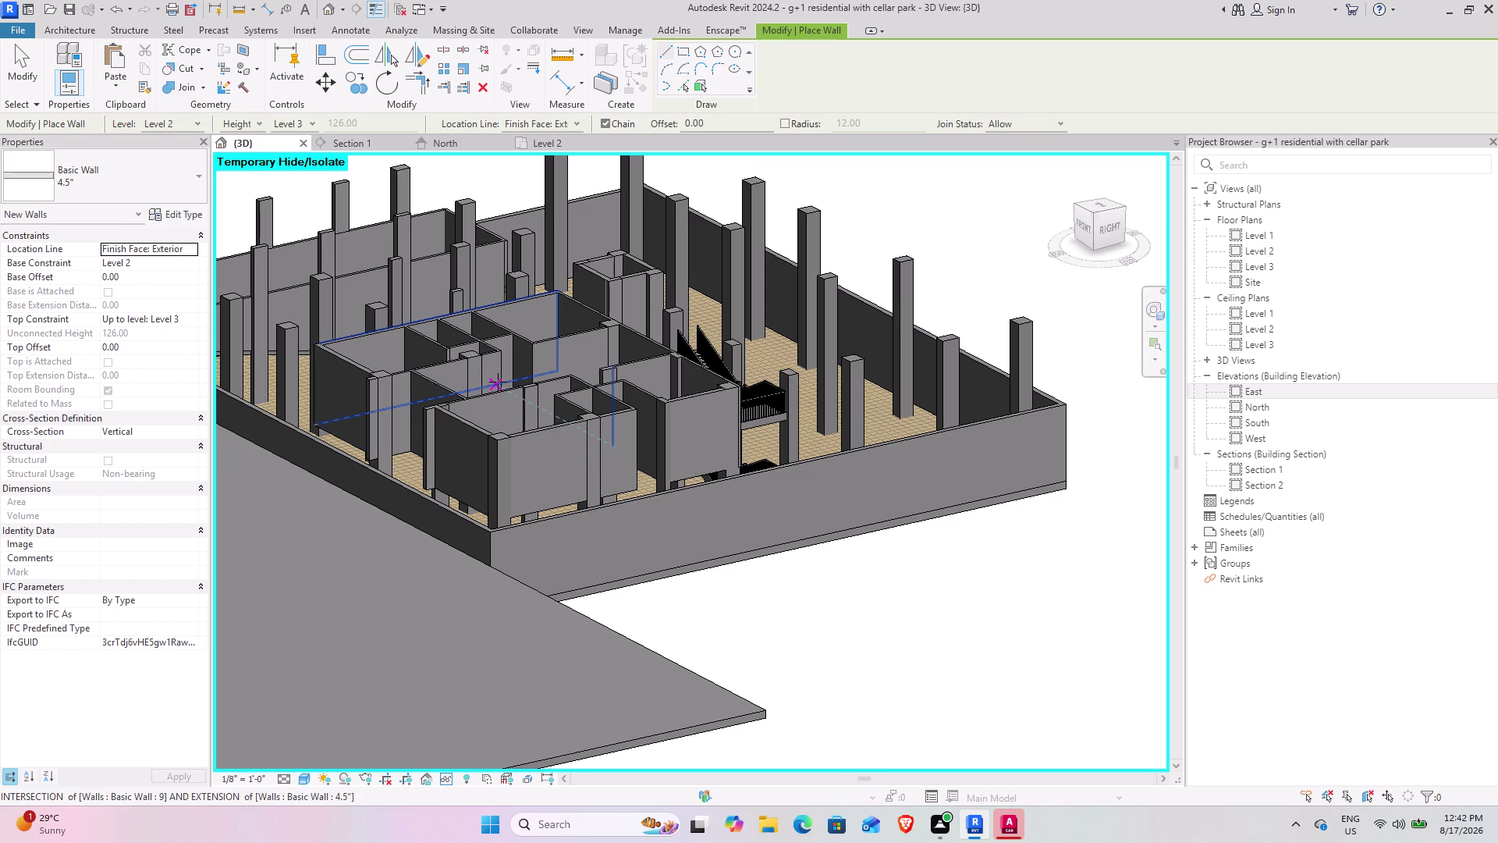
Reset temporary hide/isolate with HR, orbit to check the walls, and exit wall placement.
text(HR)
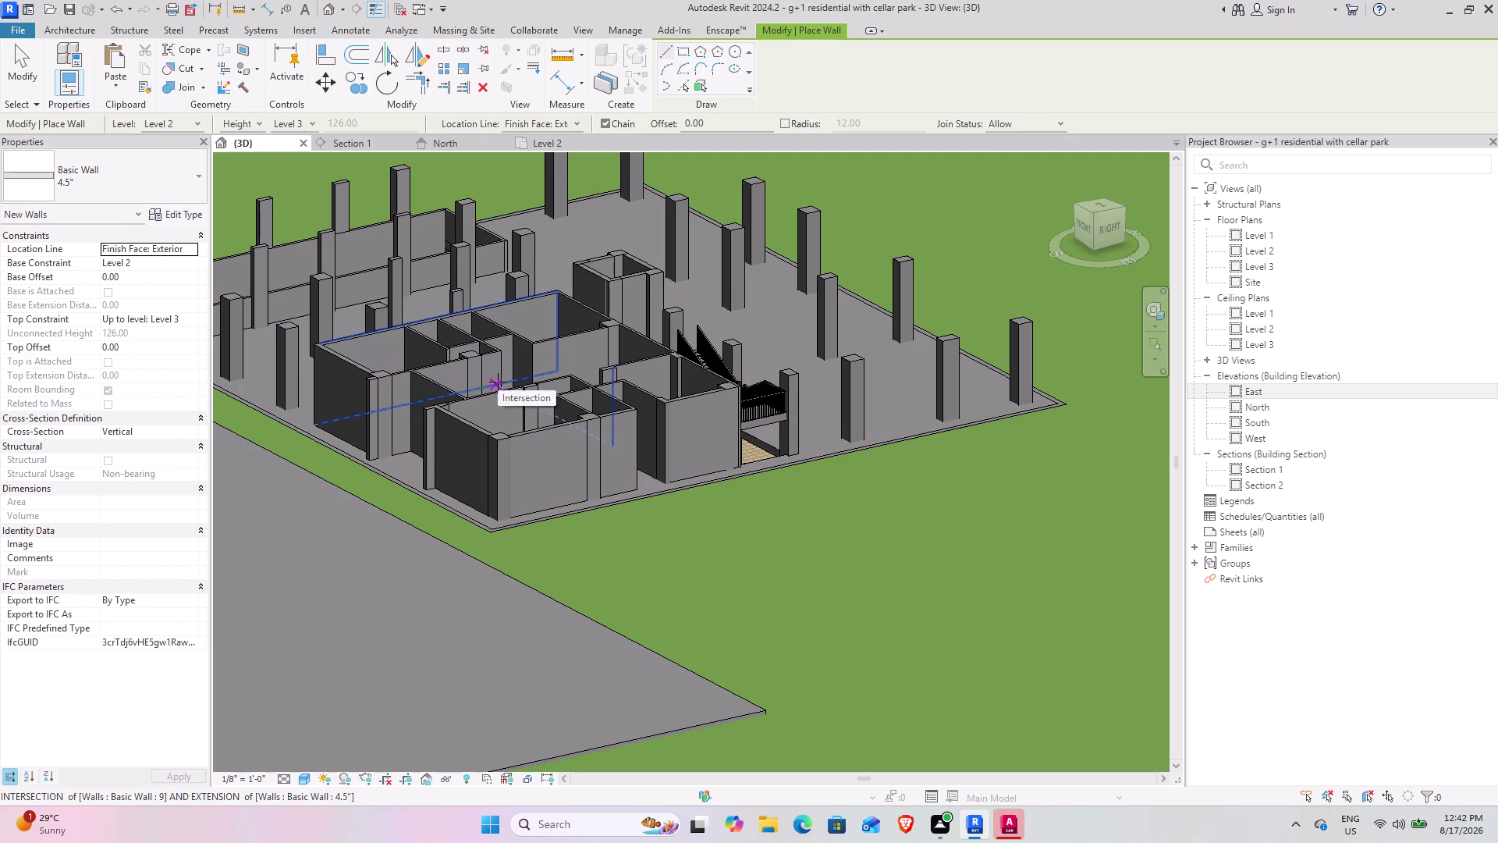
scroll(down, 3)
middle_drag(498, 421, 553, 444)
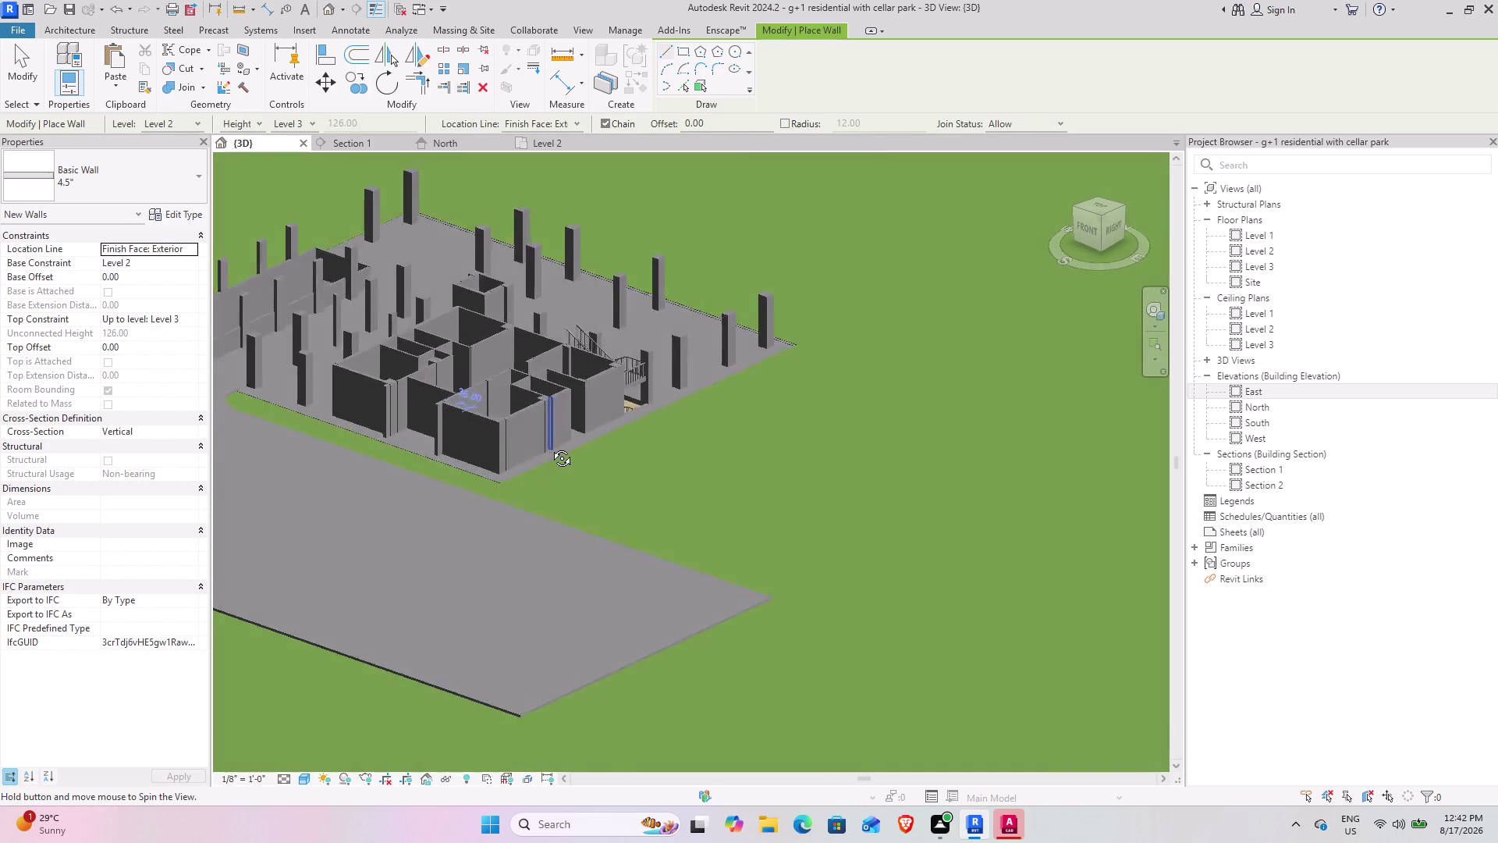
middle_drag(552, 444, 548, 447)
middle_drag(469, 418, 622, 502)
scroll(up, 3)
middle_drag(554, 487, 601, 498)
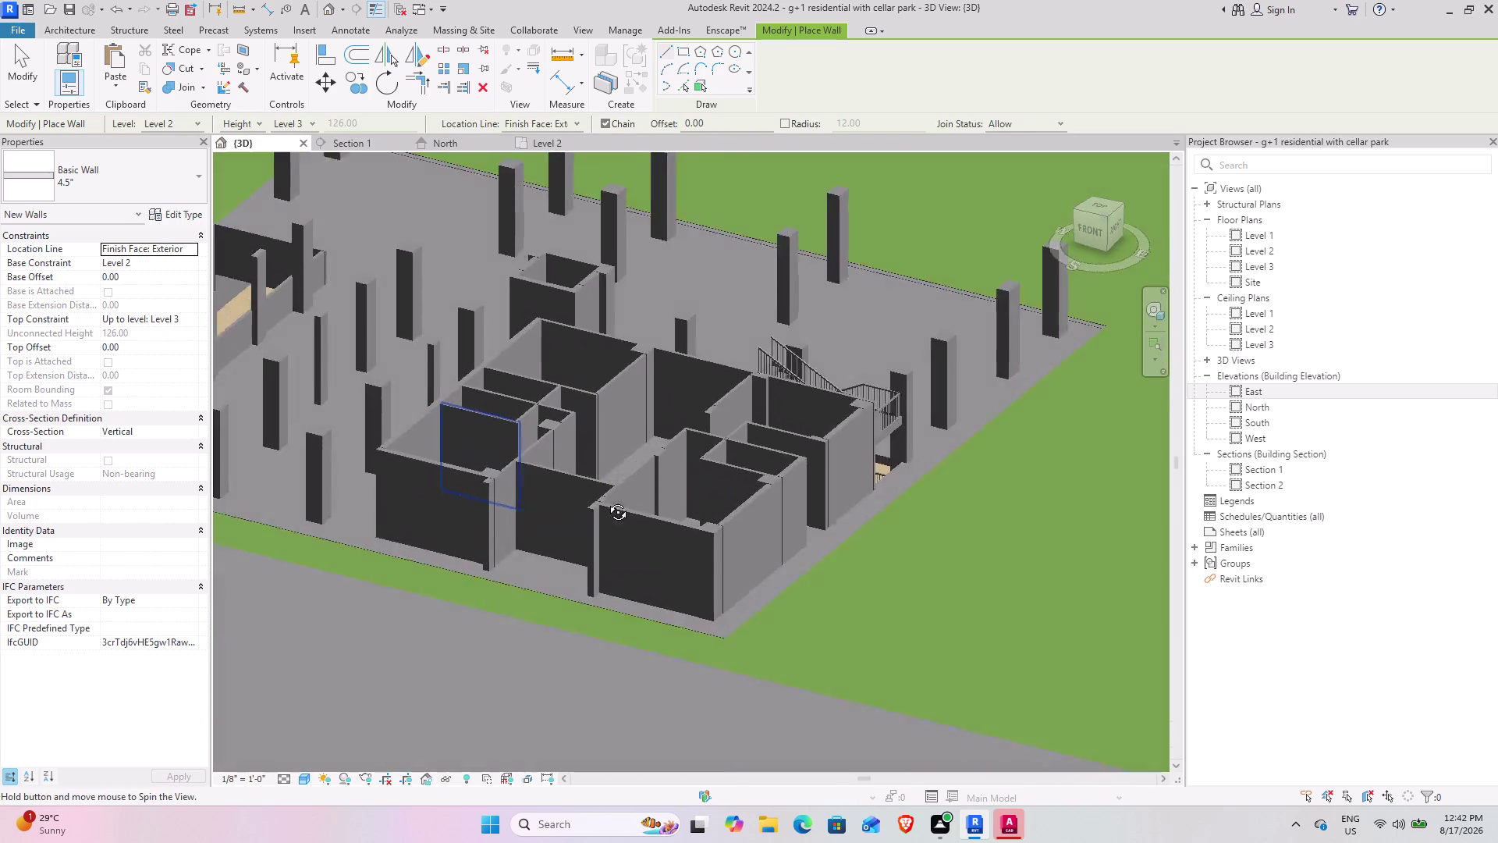
middle_drag(602, 498, 635, 446)
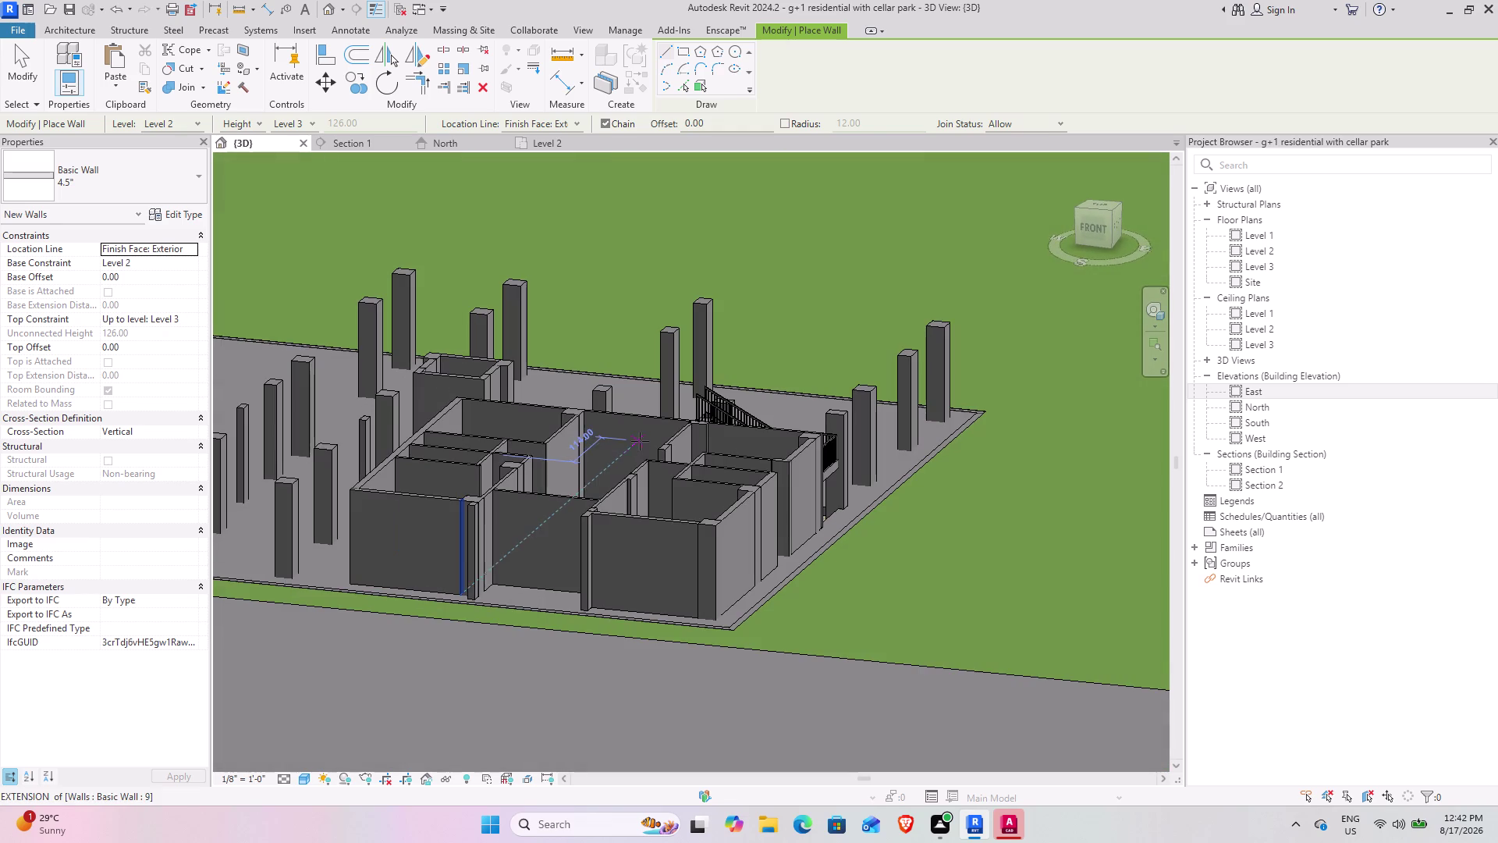
key(Escape)
scroll(down, 3)
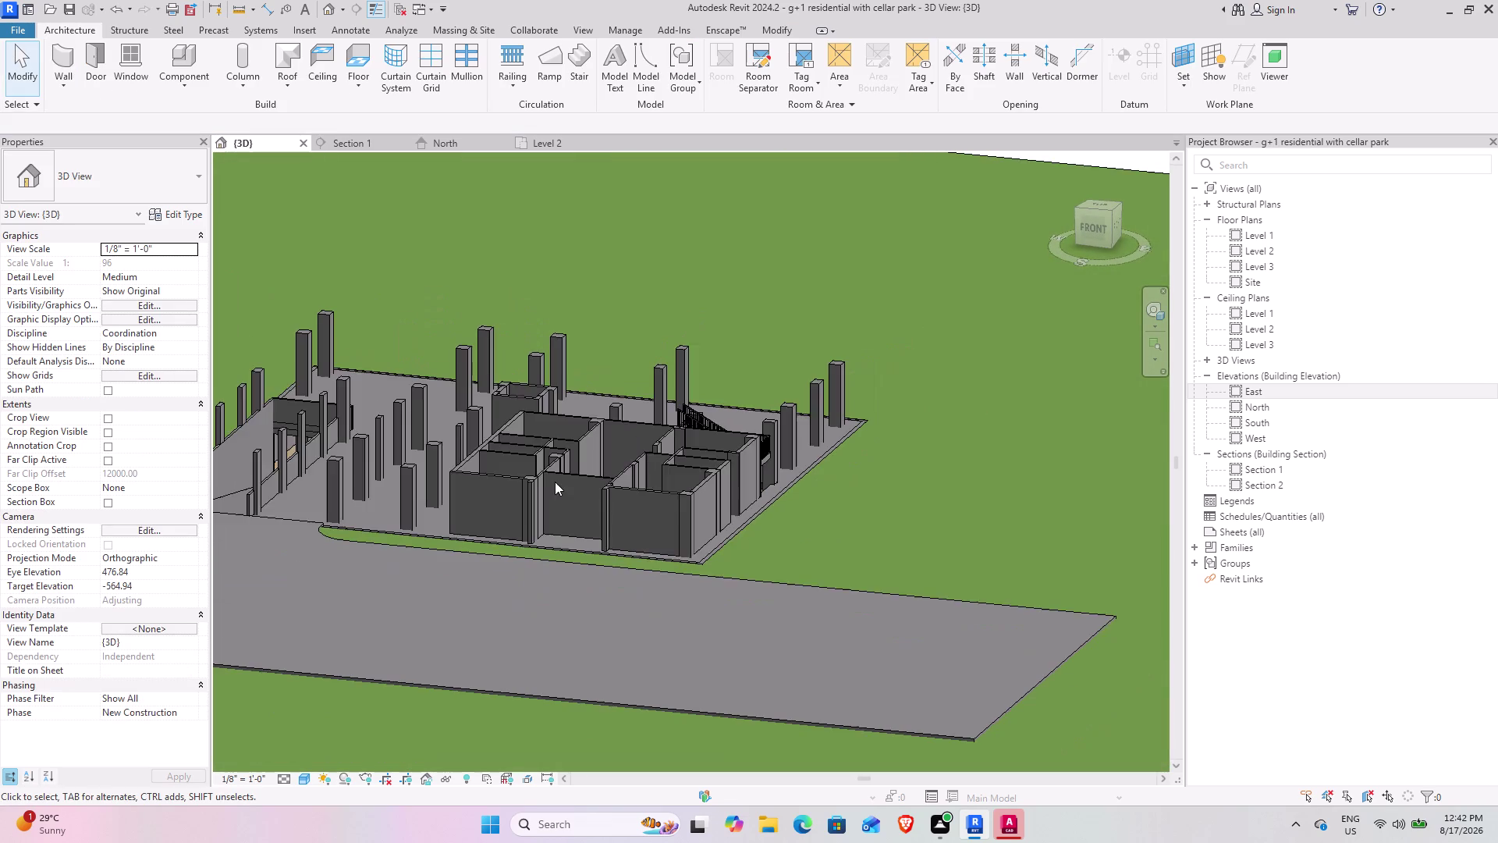
From a front 3D view, window-select 74 walls, columns and stair, then launch Filter.
middle_drag(555, 482, 581, 570)
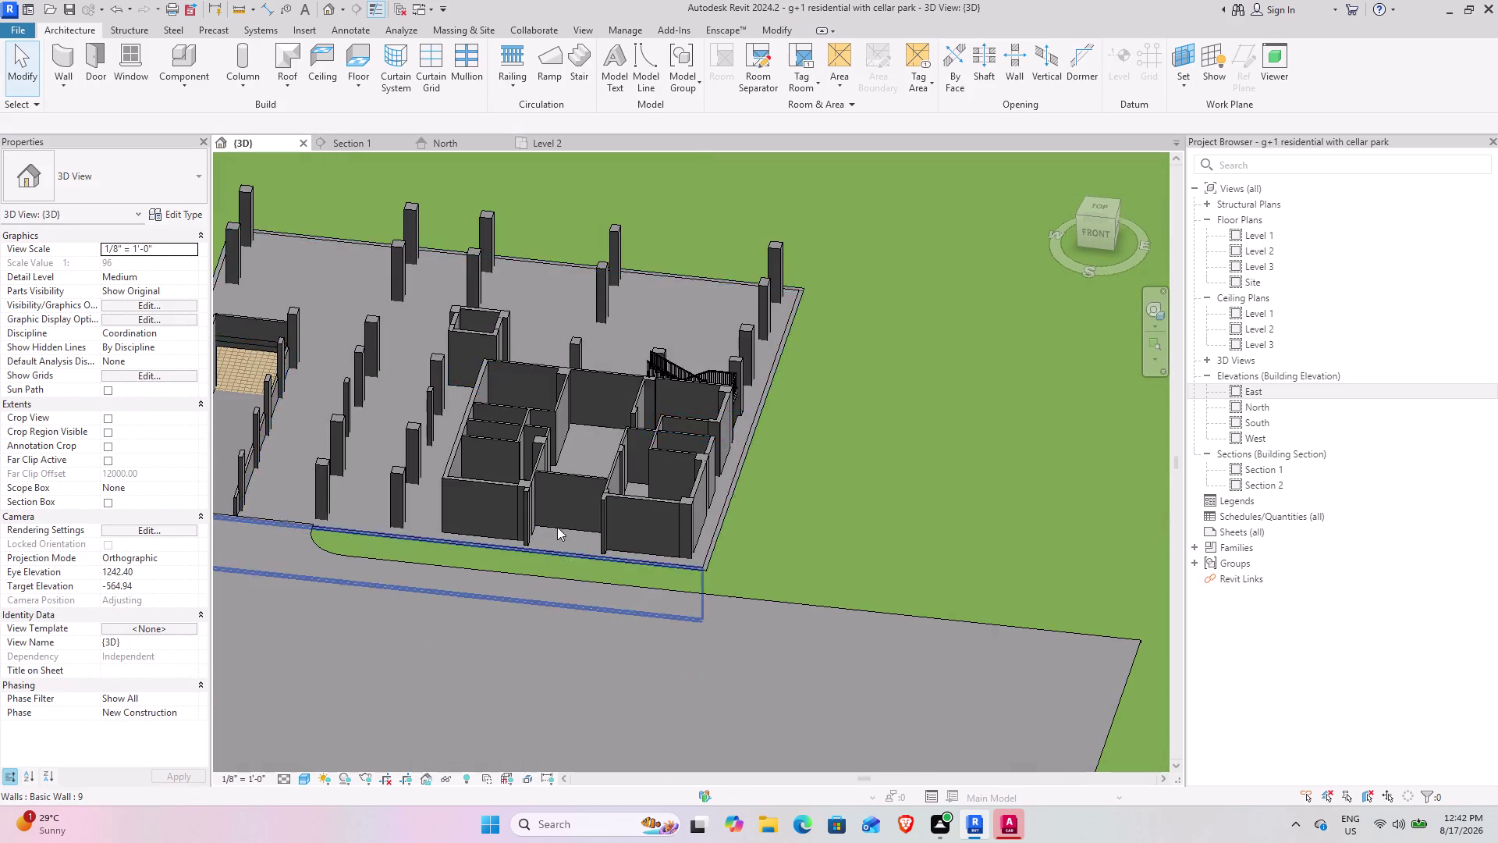
middle_drag(556, 526, 585, 362)
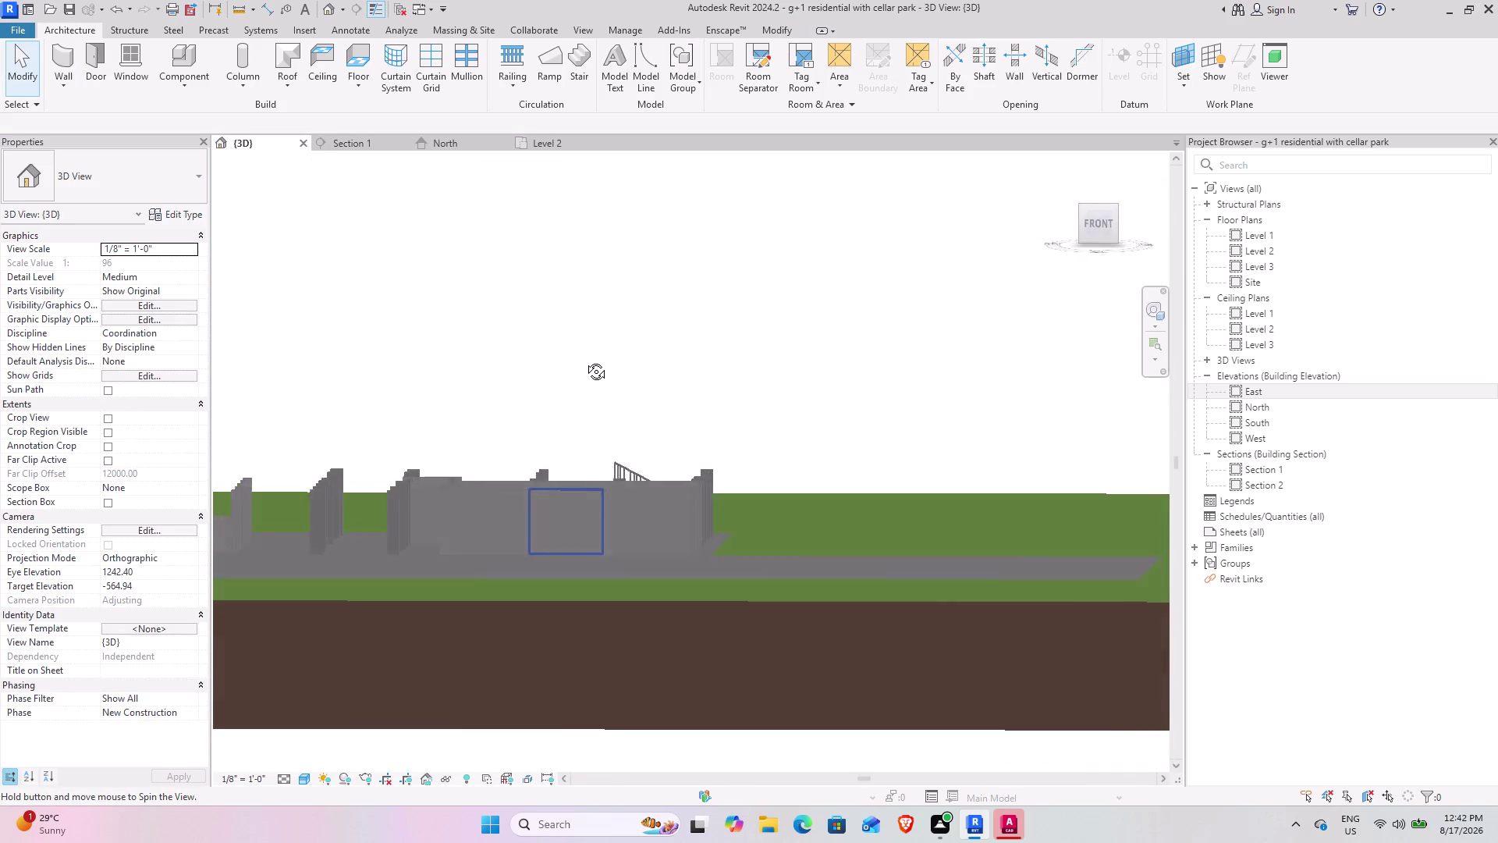
middle_drag(585, 361, 592, 348)
middle_drag(639, 449, 777, 439)
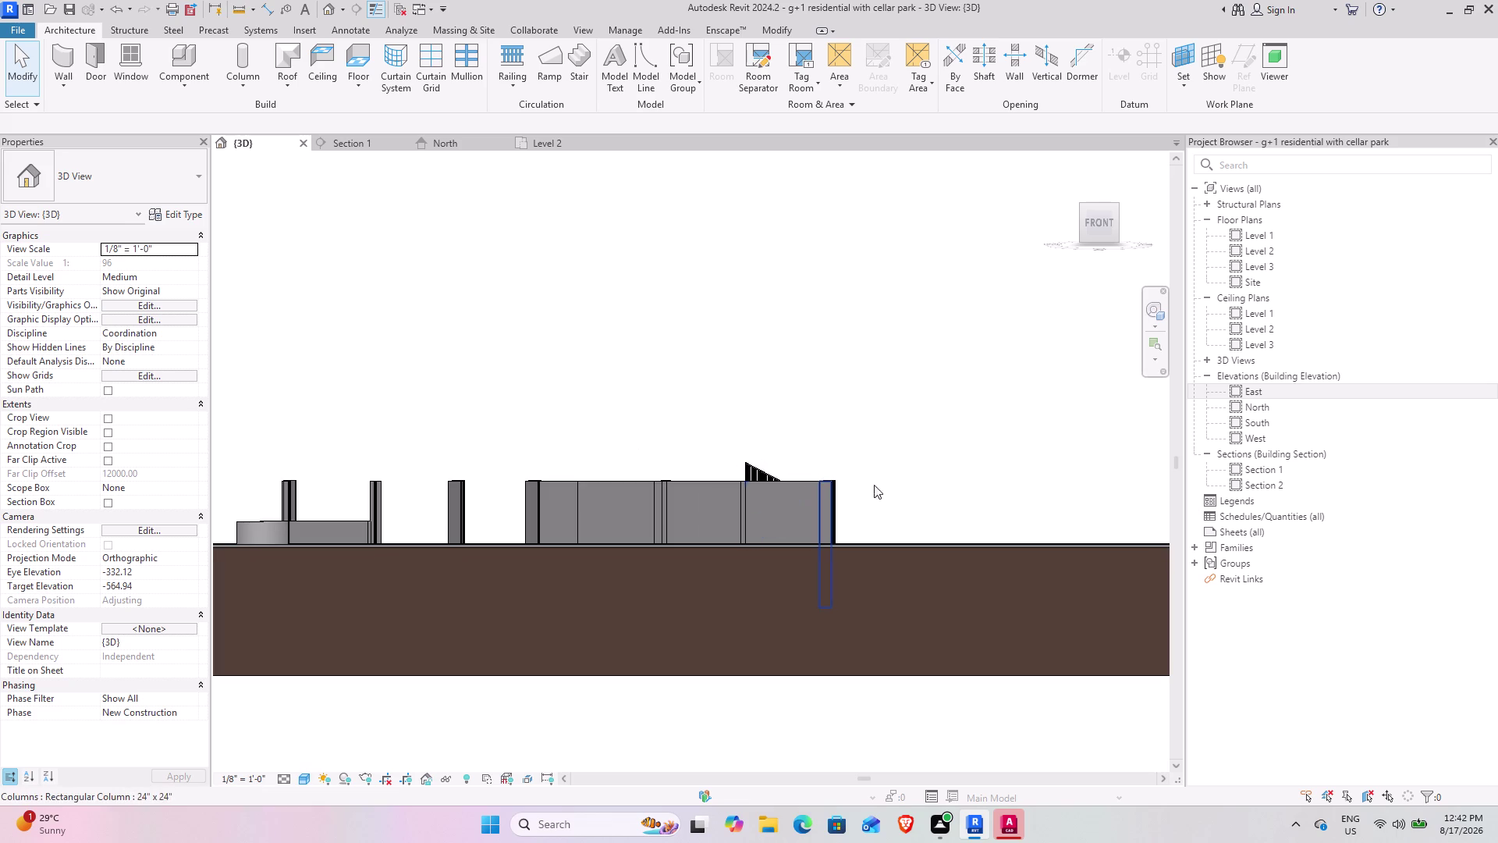
click(1098, 226)
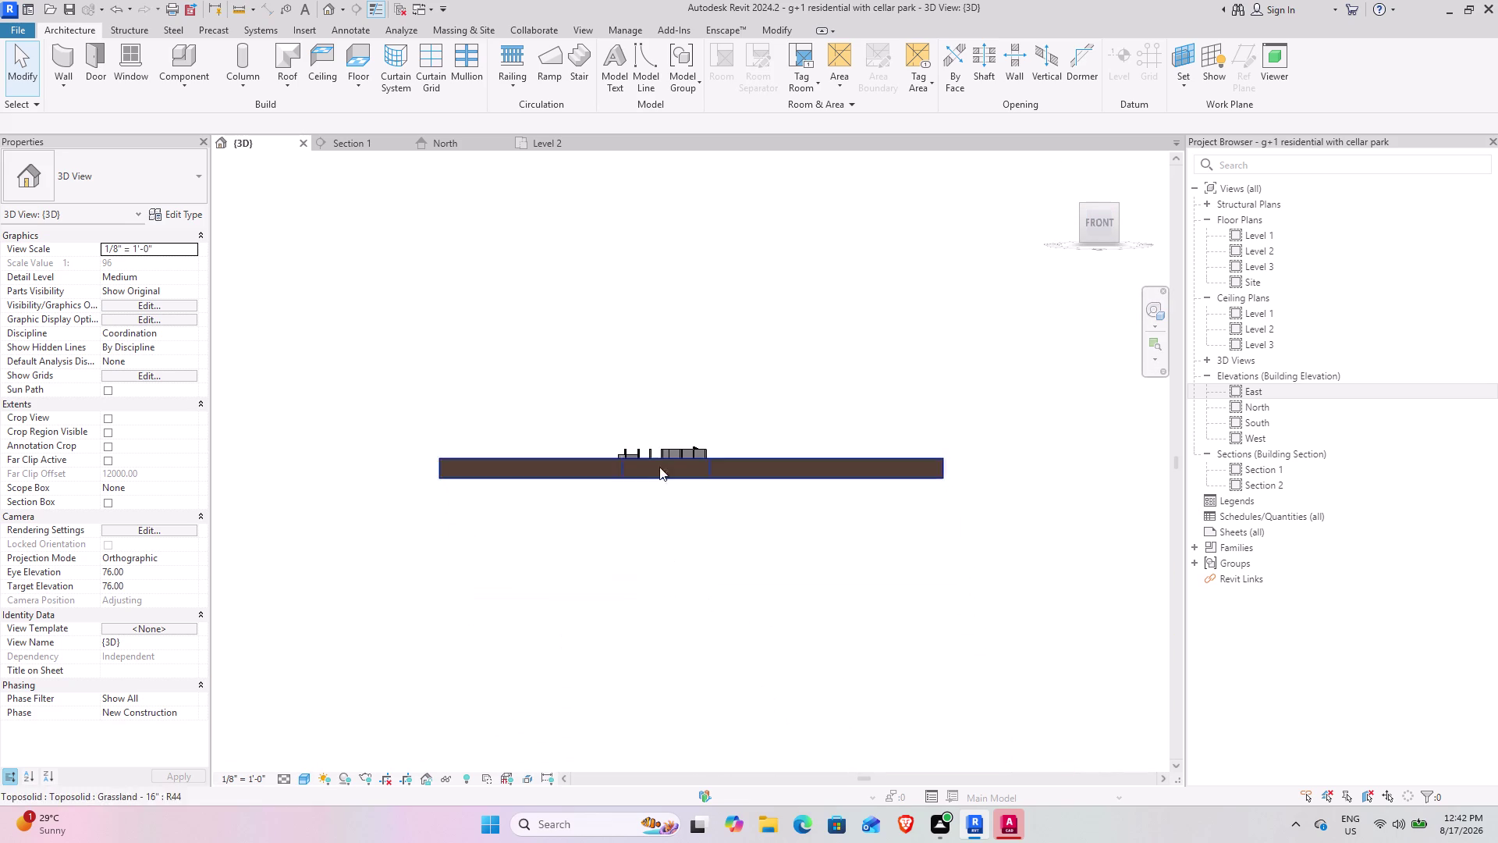
scroll(up, 3)
middle_drag(728, 458, 638, 486)
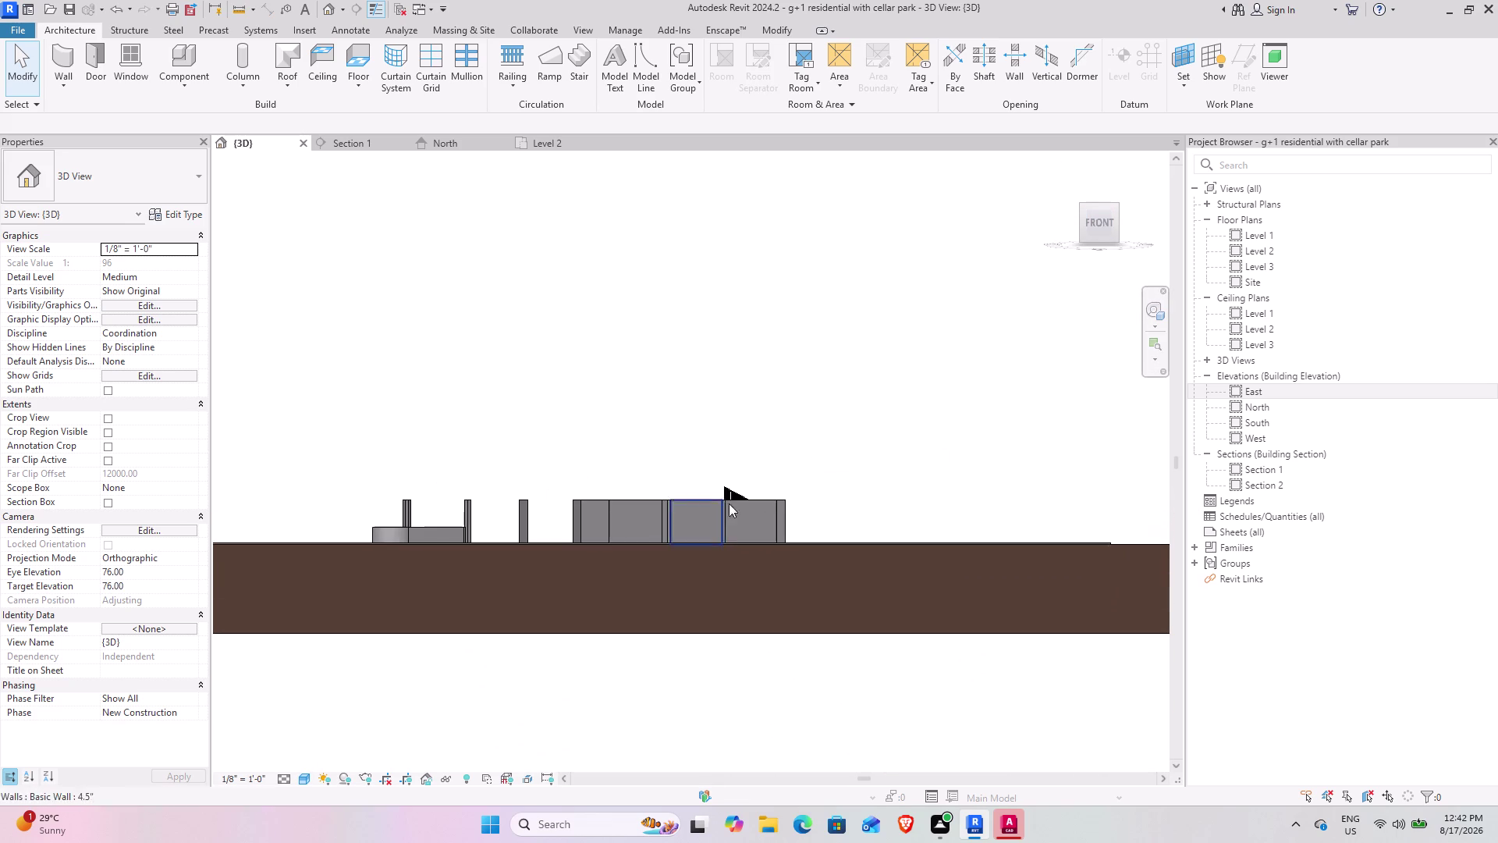
drag(807, 521, 407, 469)
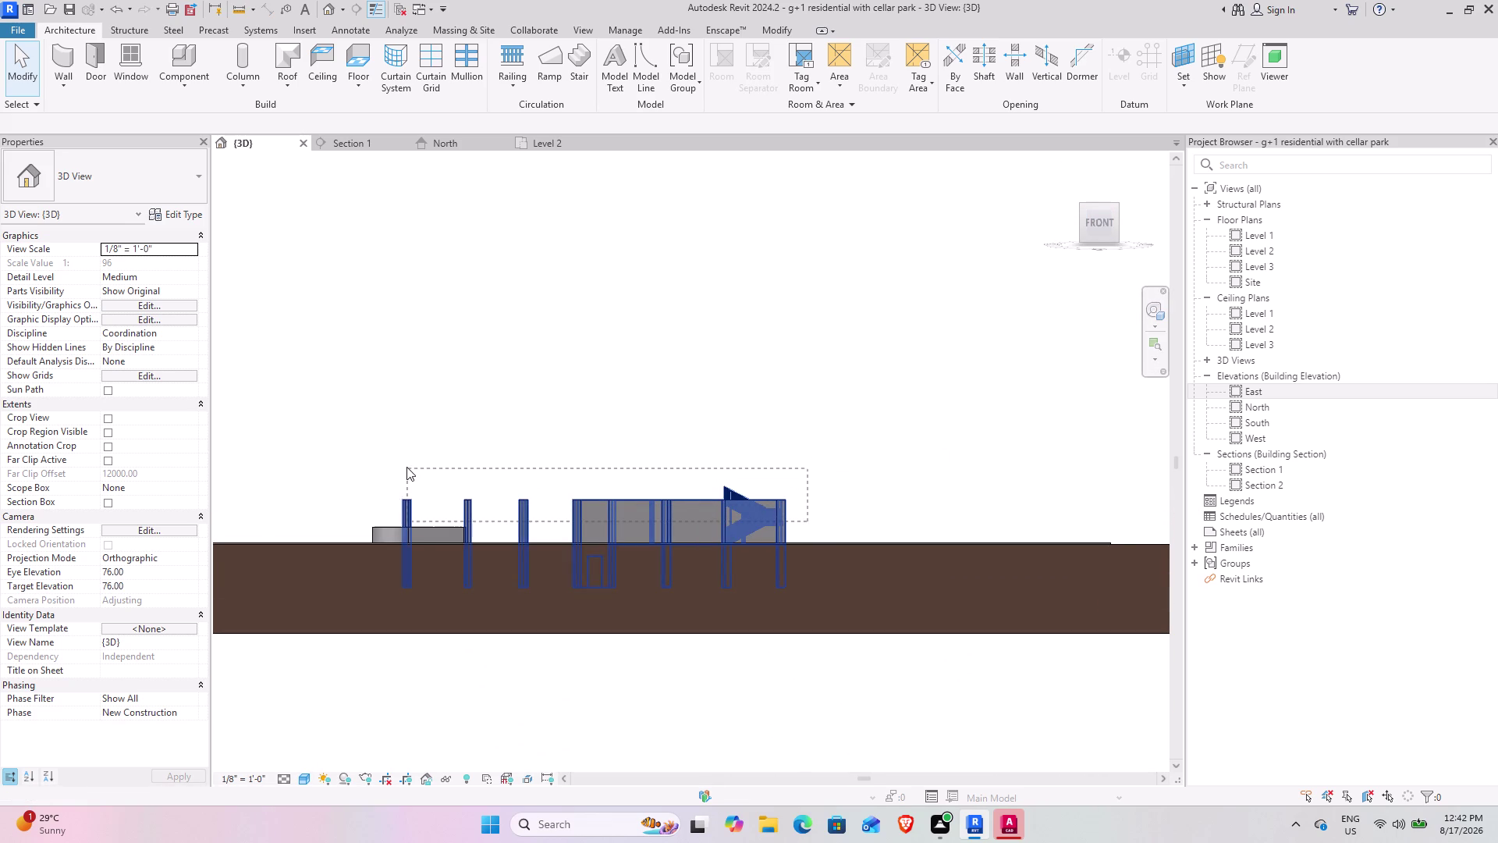
drag(407, 468, 570, 483)
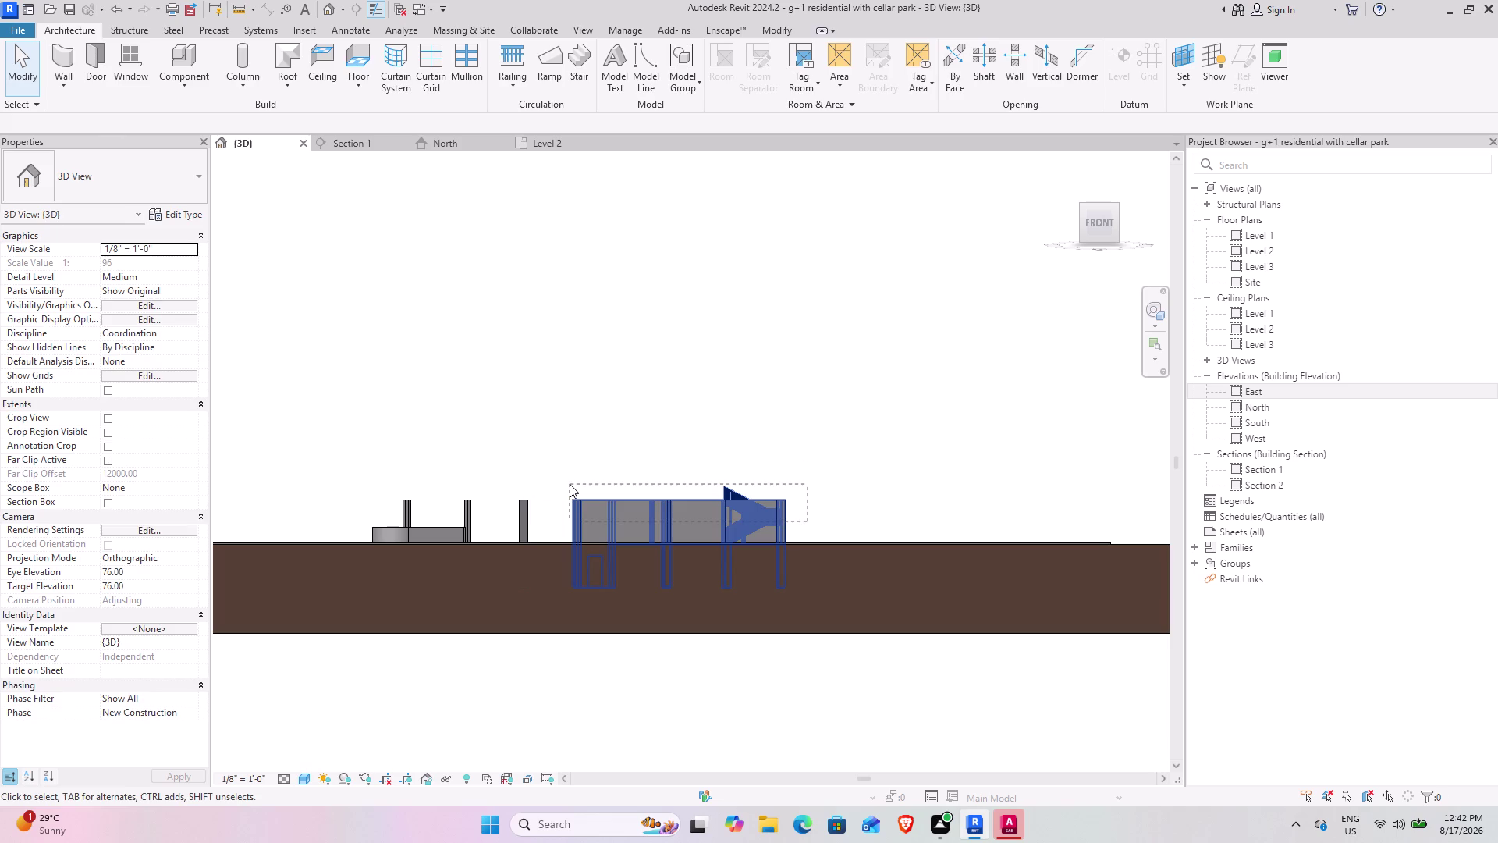
click(670, 54)
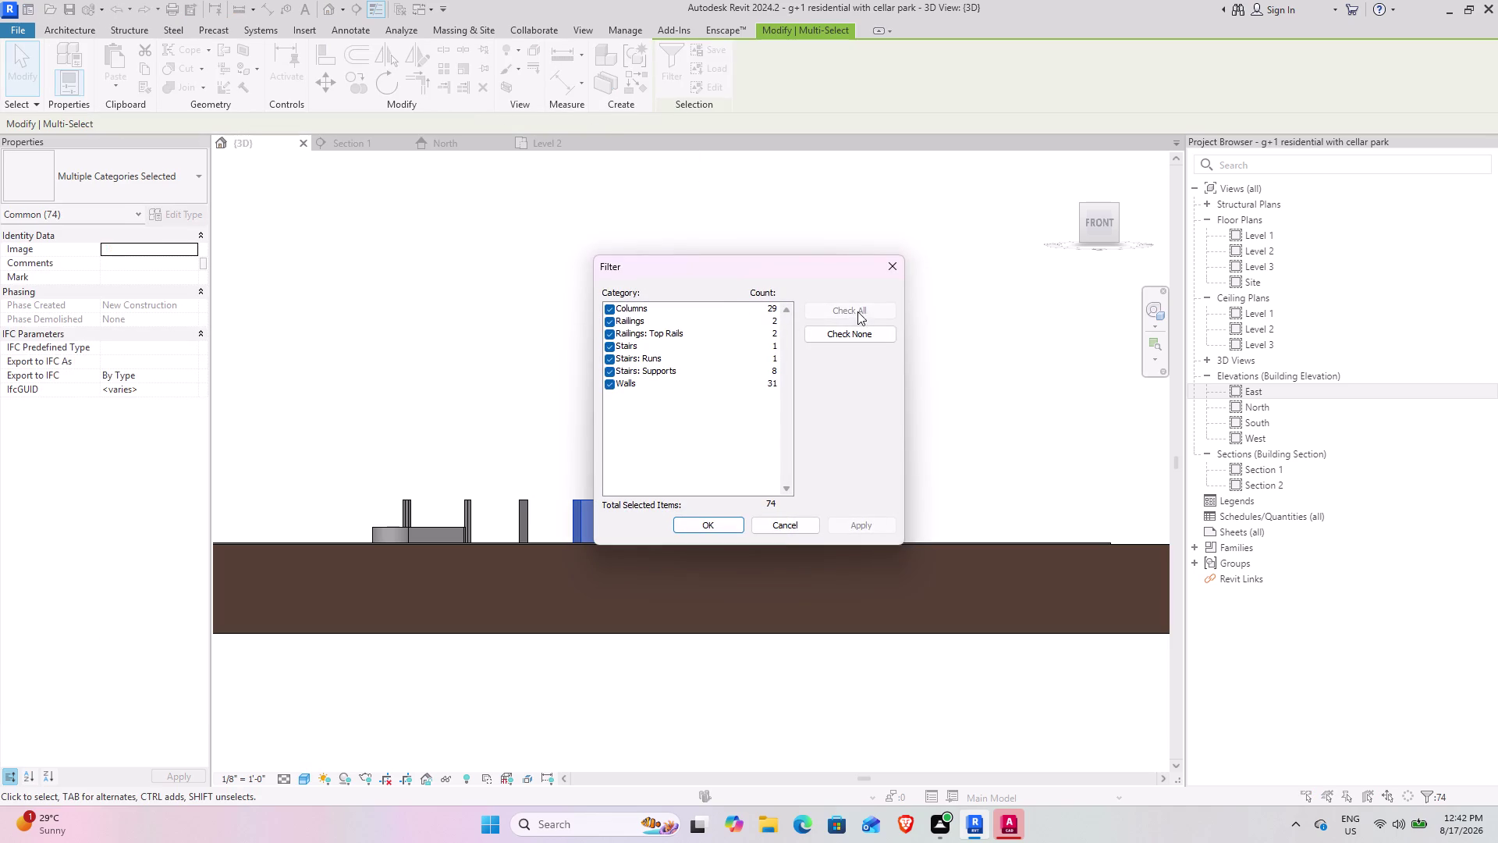
Keep only the Walls category (31 walls) and check the wall type list unchanged.
click(844, 336)
click(606, 383)
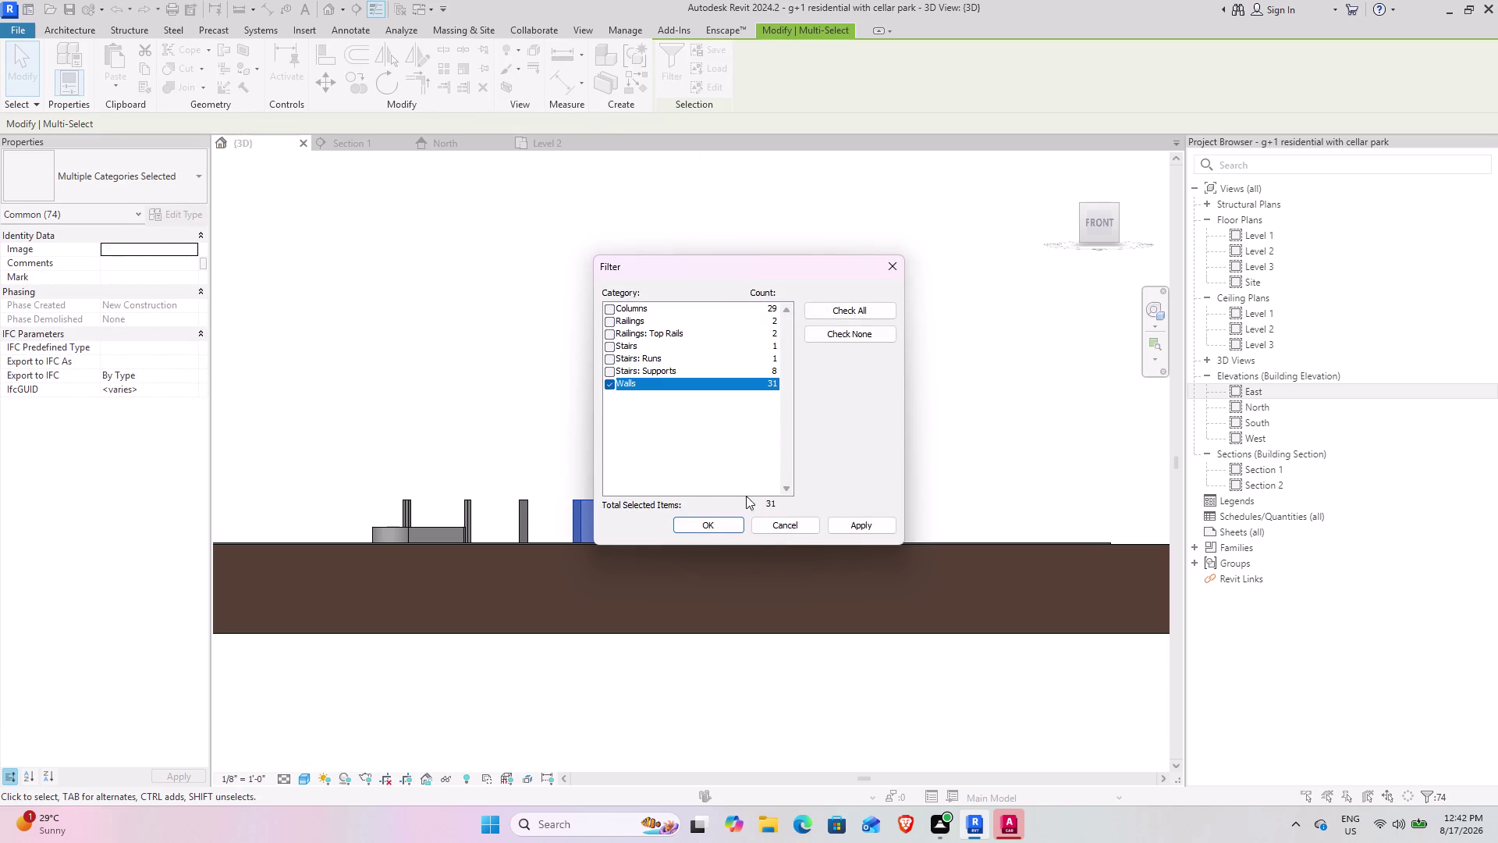
click(713, 525)
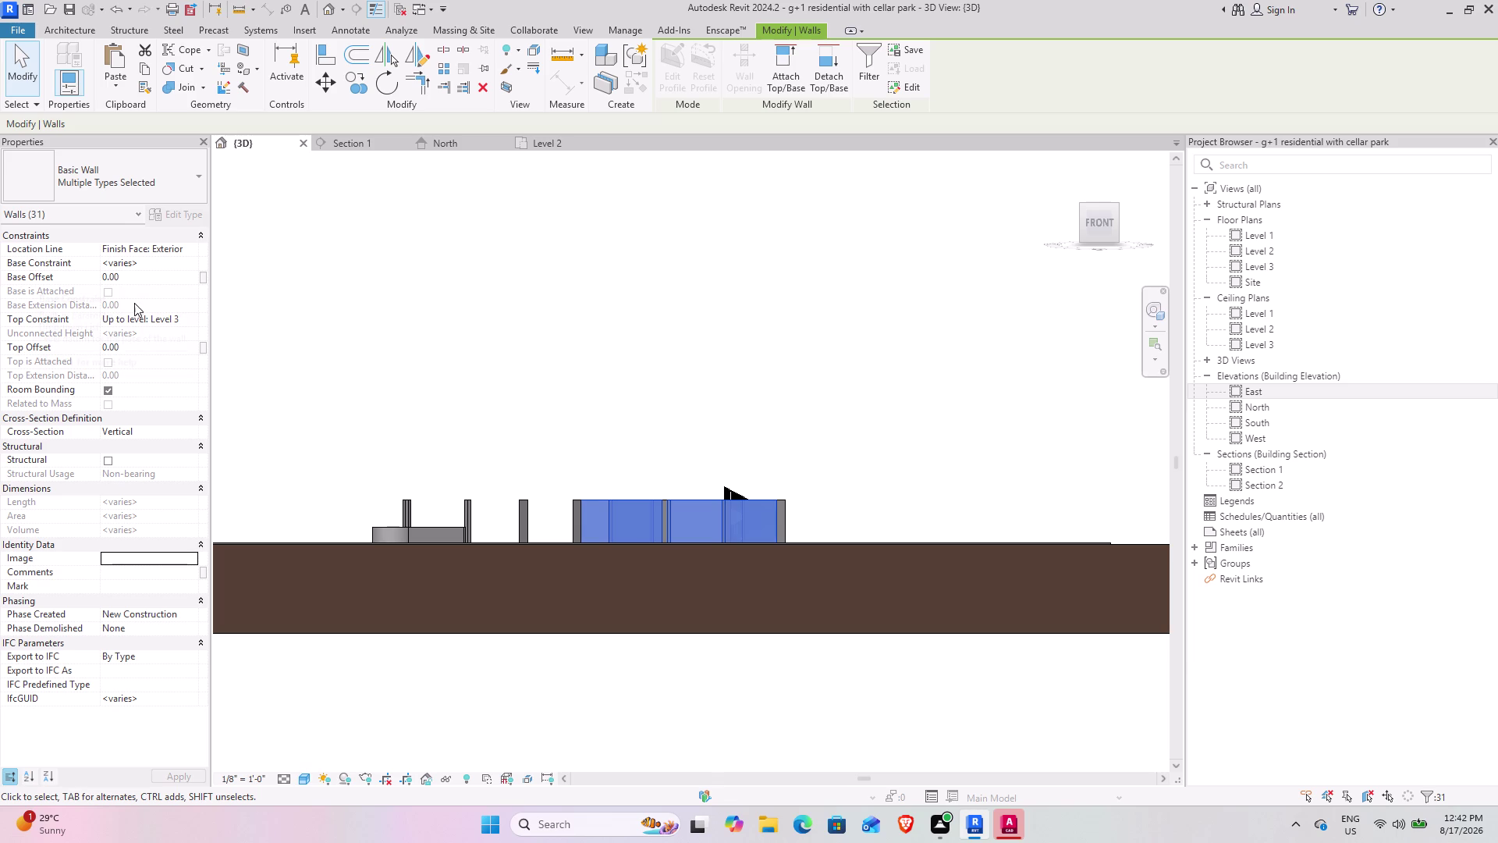
click(151, 184)
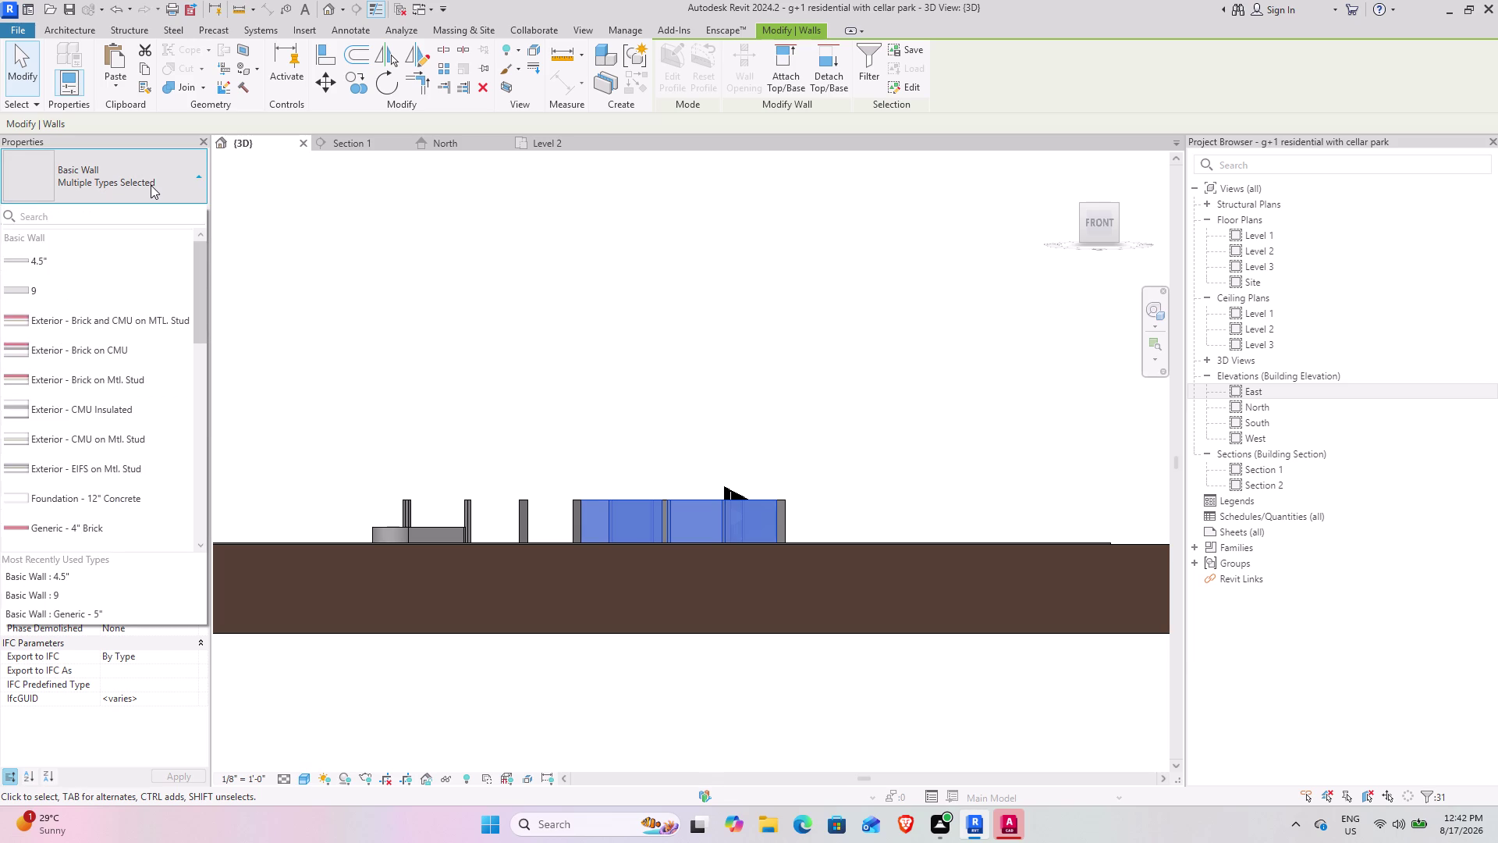
click(151, 184)
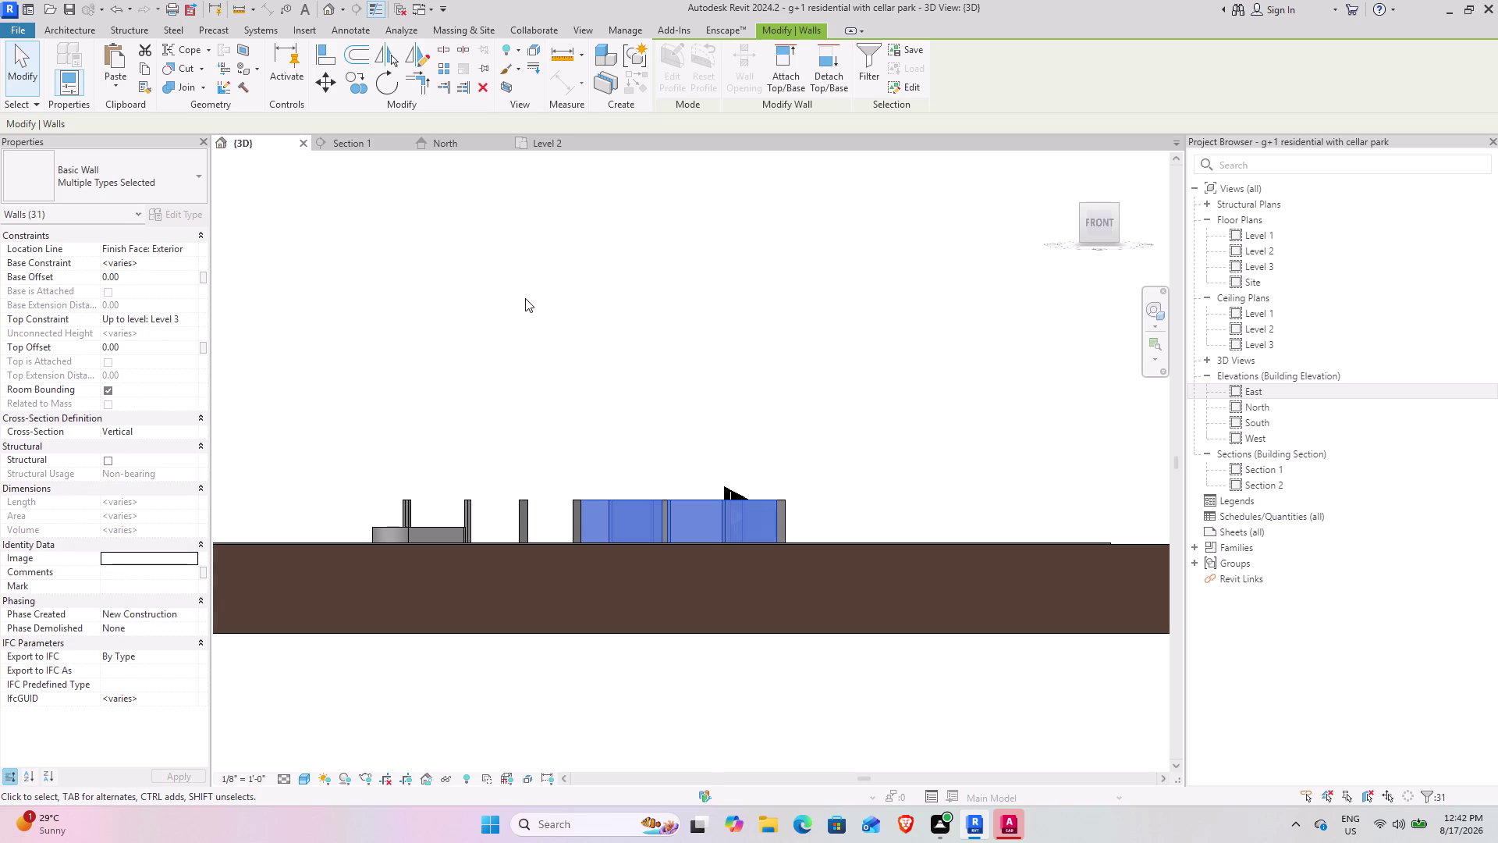
Orbit toward the building front, deselect, and pick a single Basic Wall 9 front wall.
middle_drag(525, 298, 625, 448)
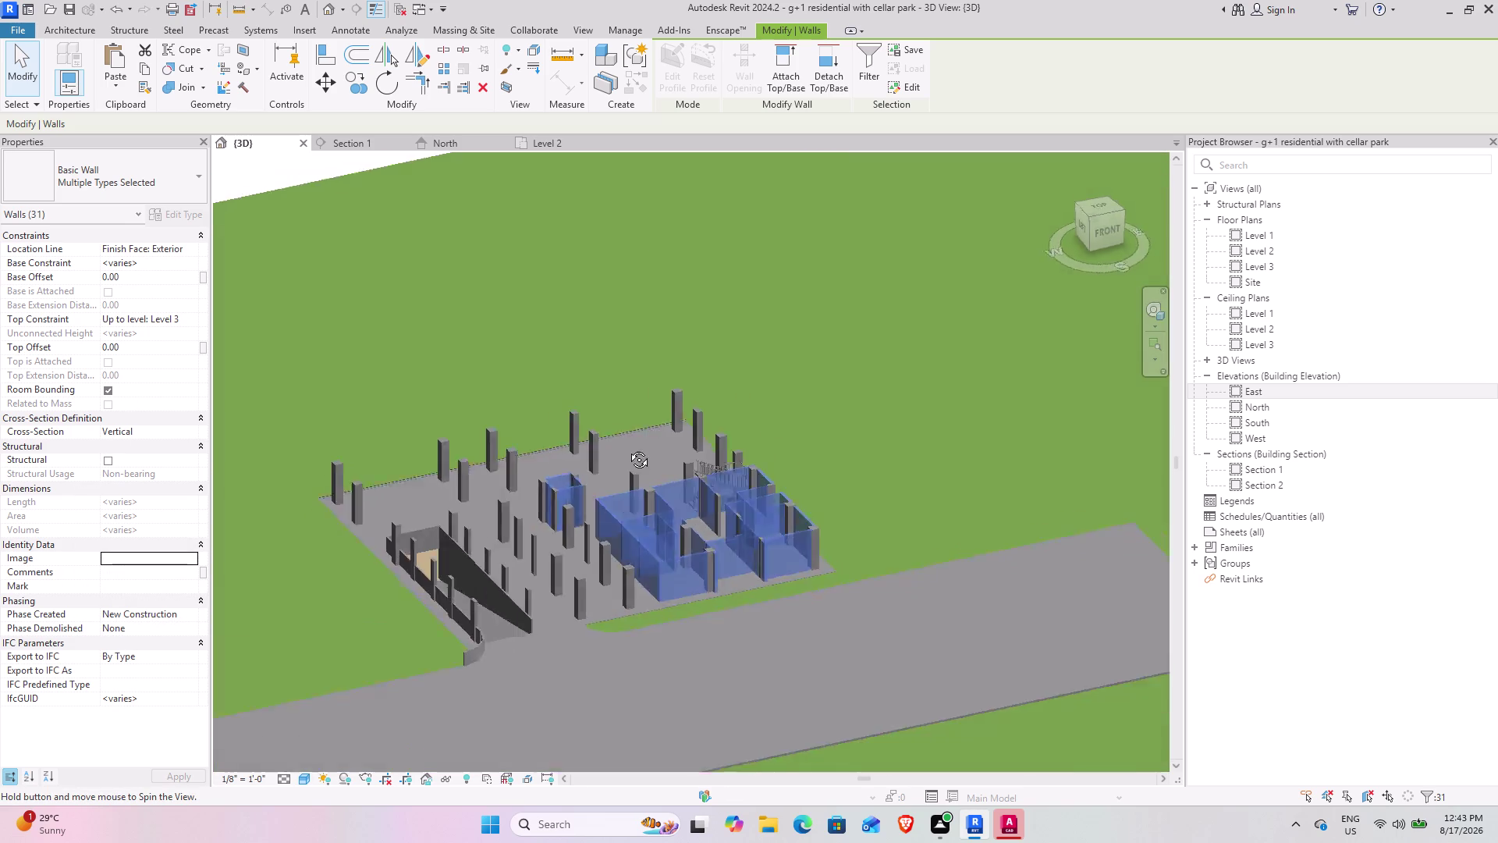
middle_drag(625, 448, 516, 383)
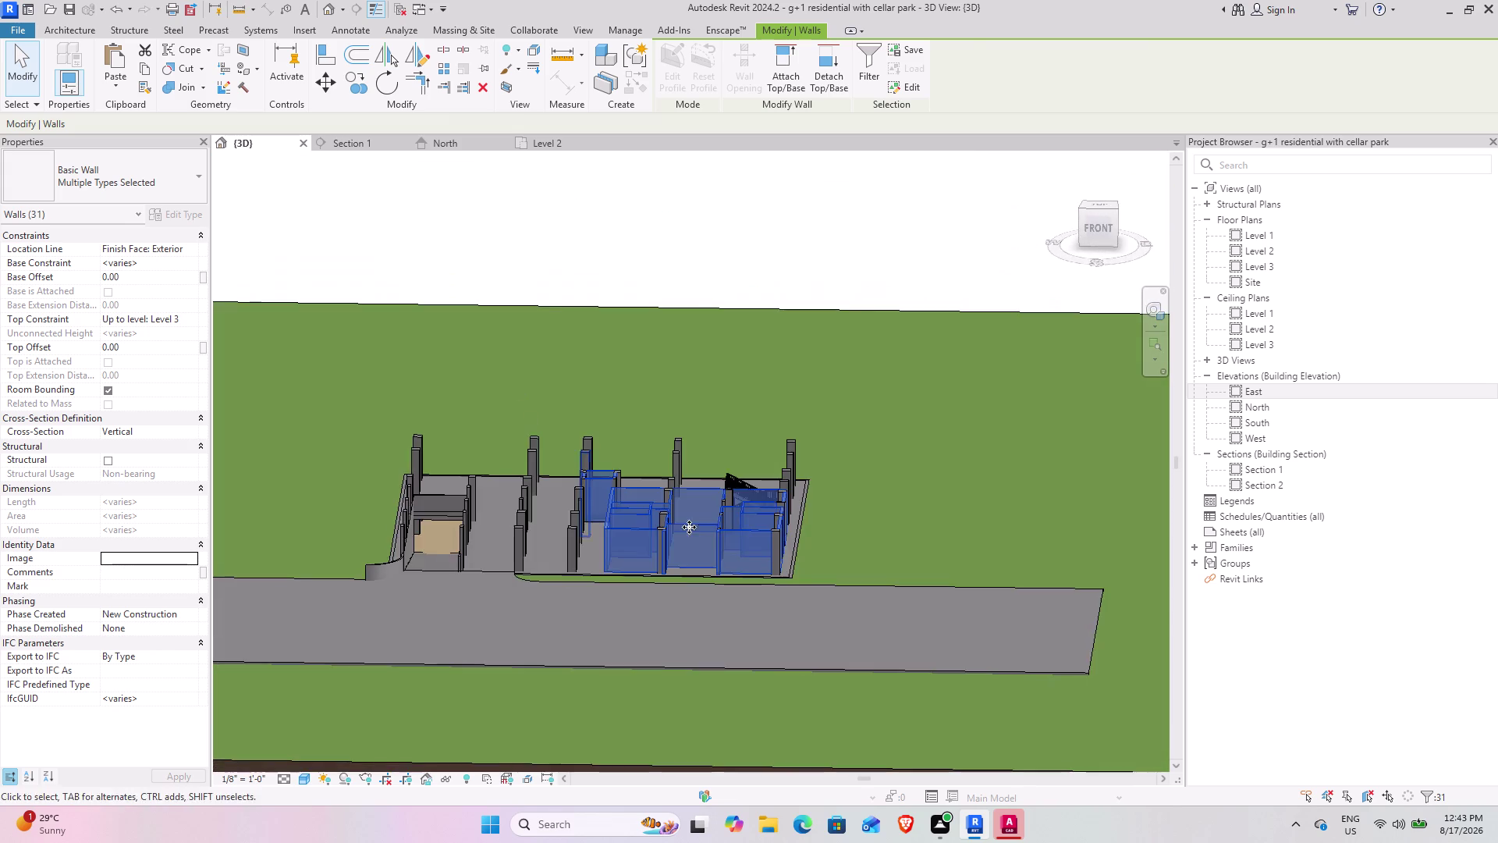
scroll(up, 3)
middle_drag(630, 549, 656, 533)
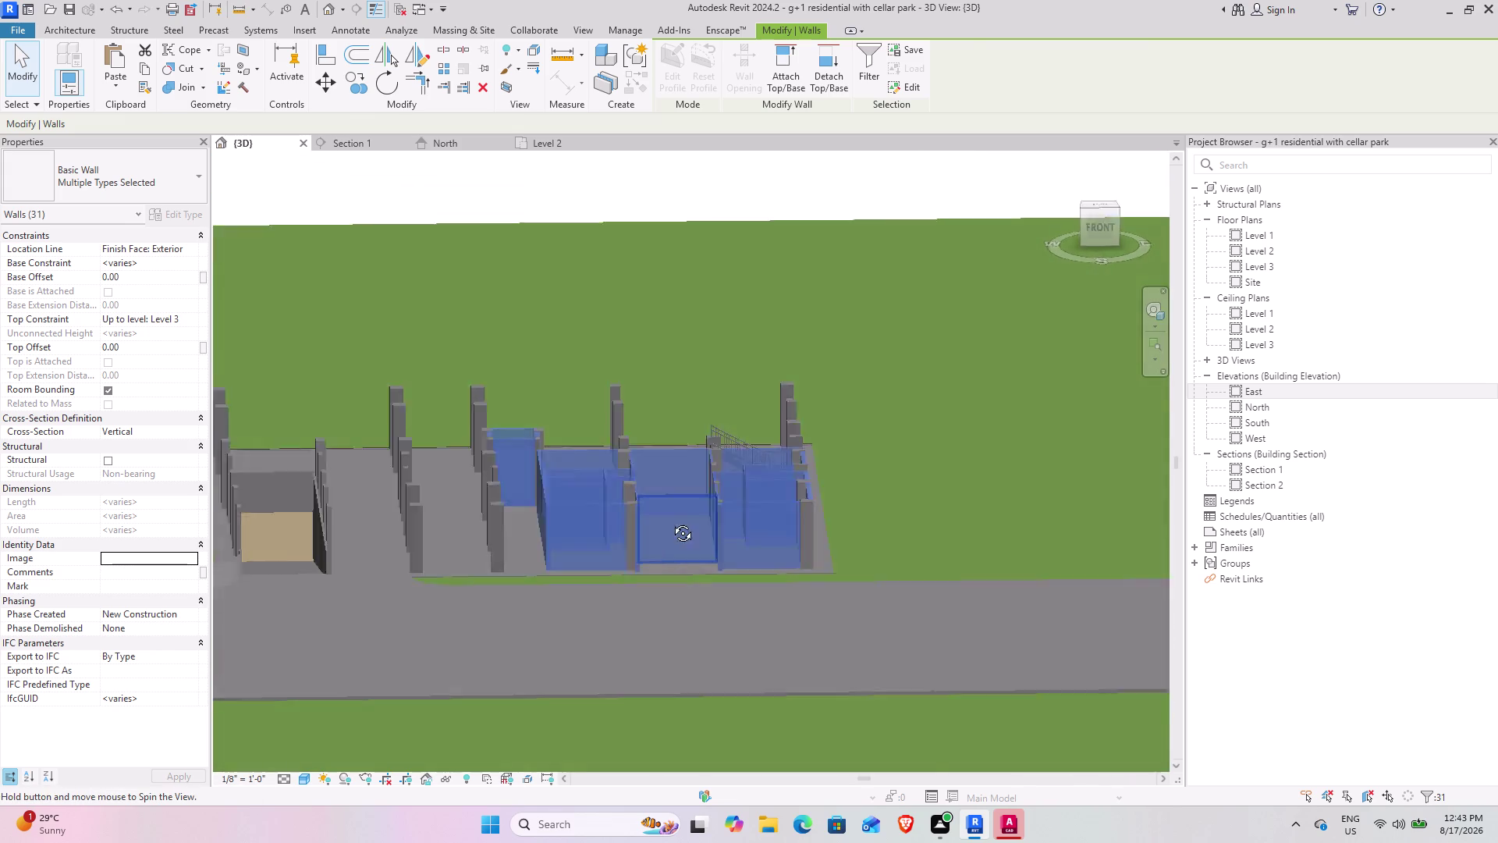
middle_drag(656, 532, 564, 500)
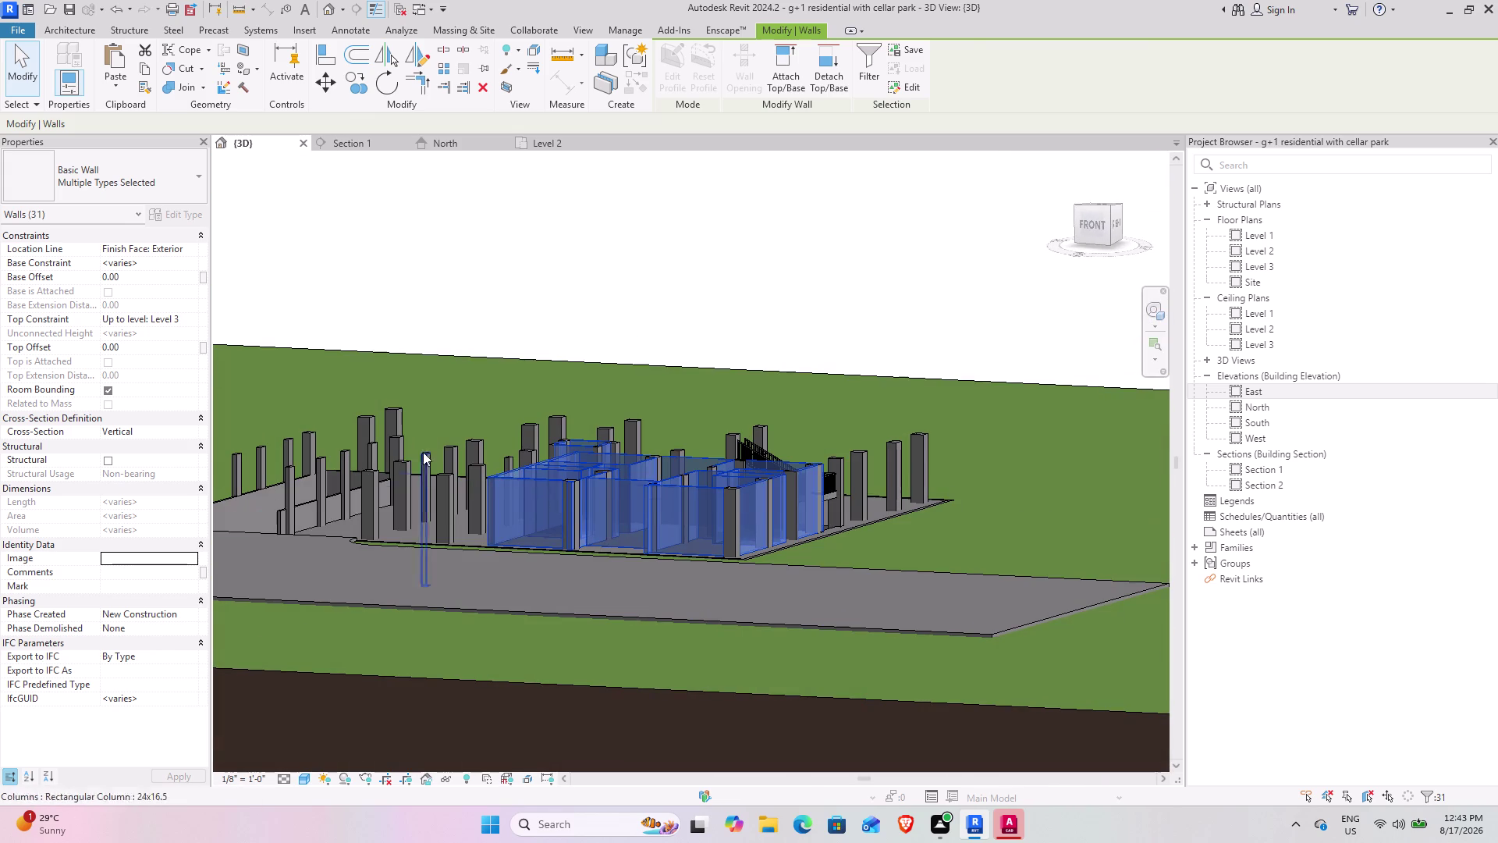
click(524, 270)
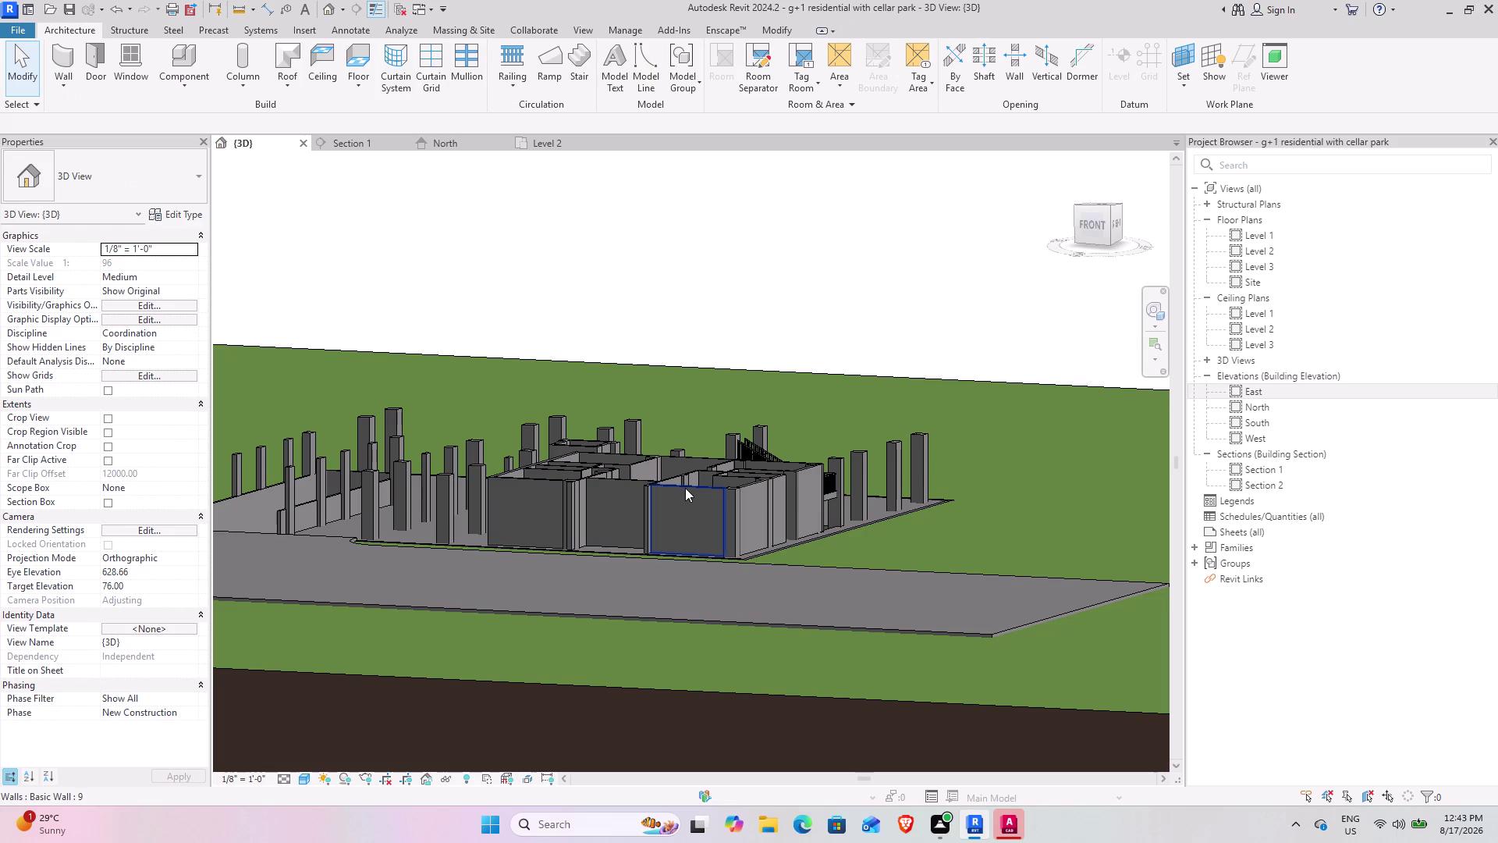
click(685, 488)
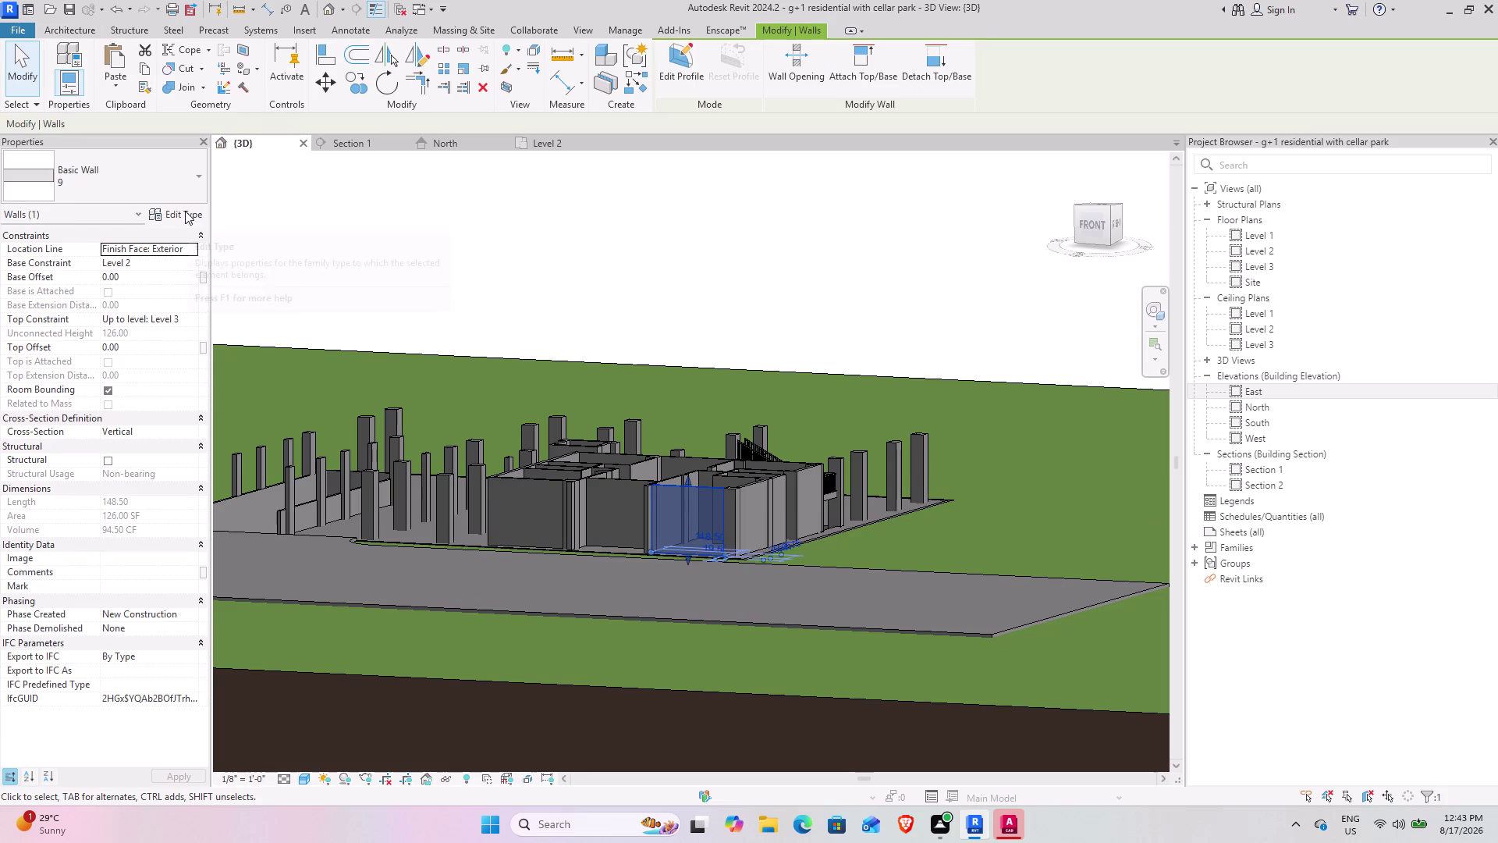
In the Basic Wall 9 structure, search 'WH' and pick Gypsum Wall Board for the Structure layer.
click(185, 211)
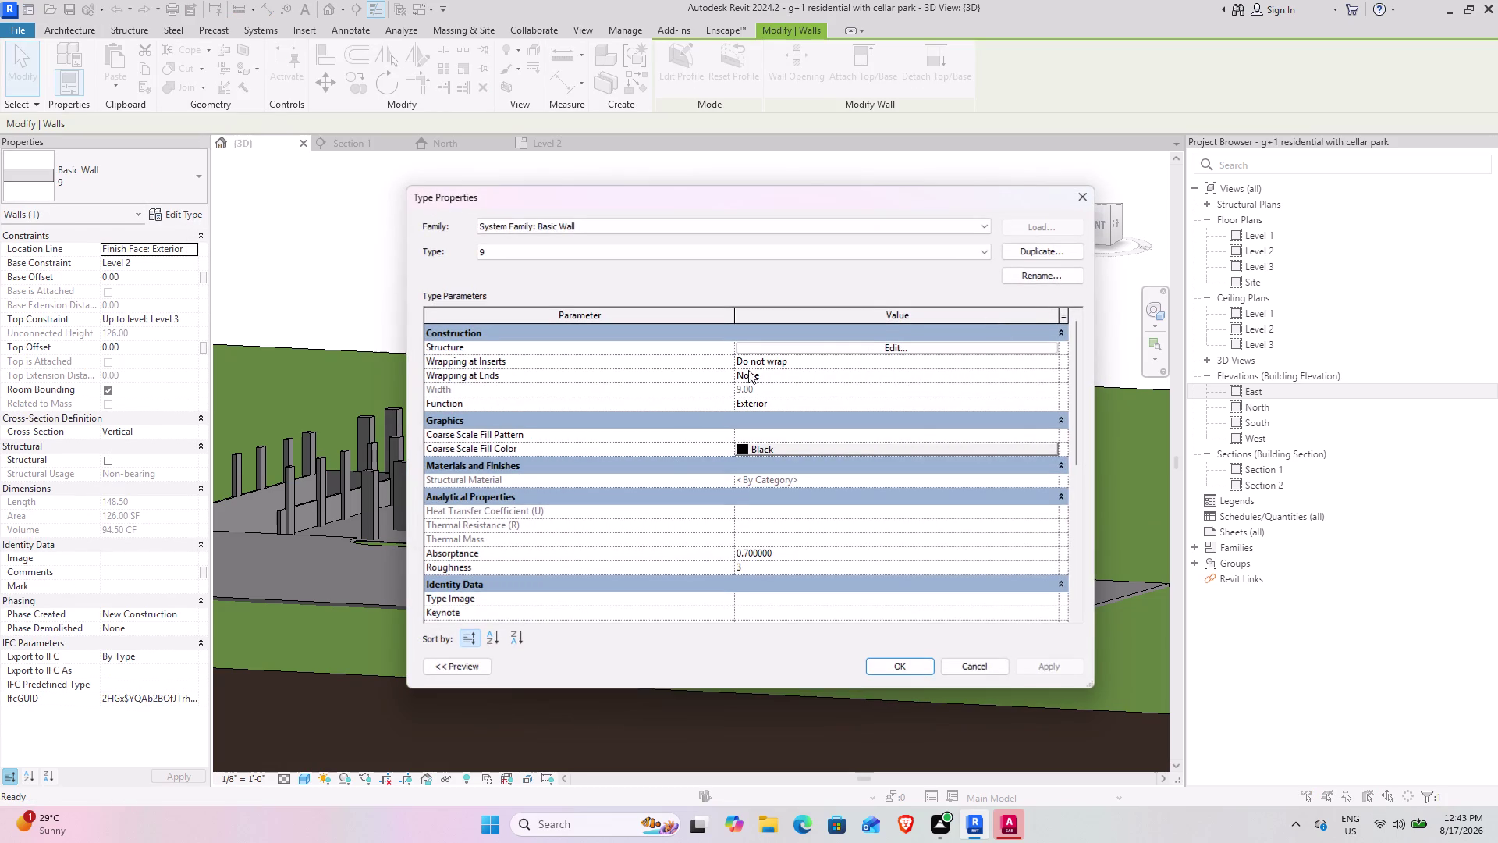
click(869, 350)
click(654, 349)
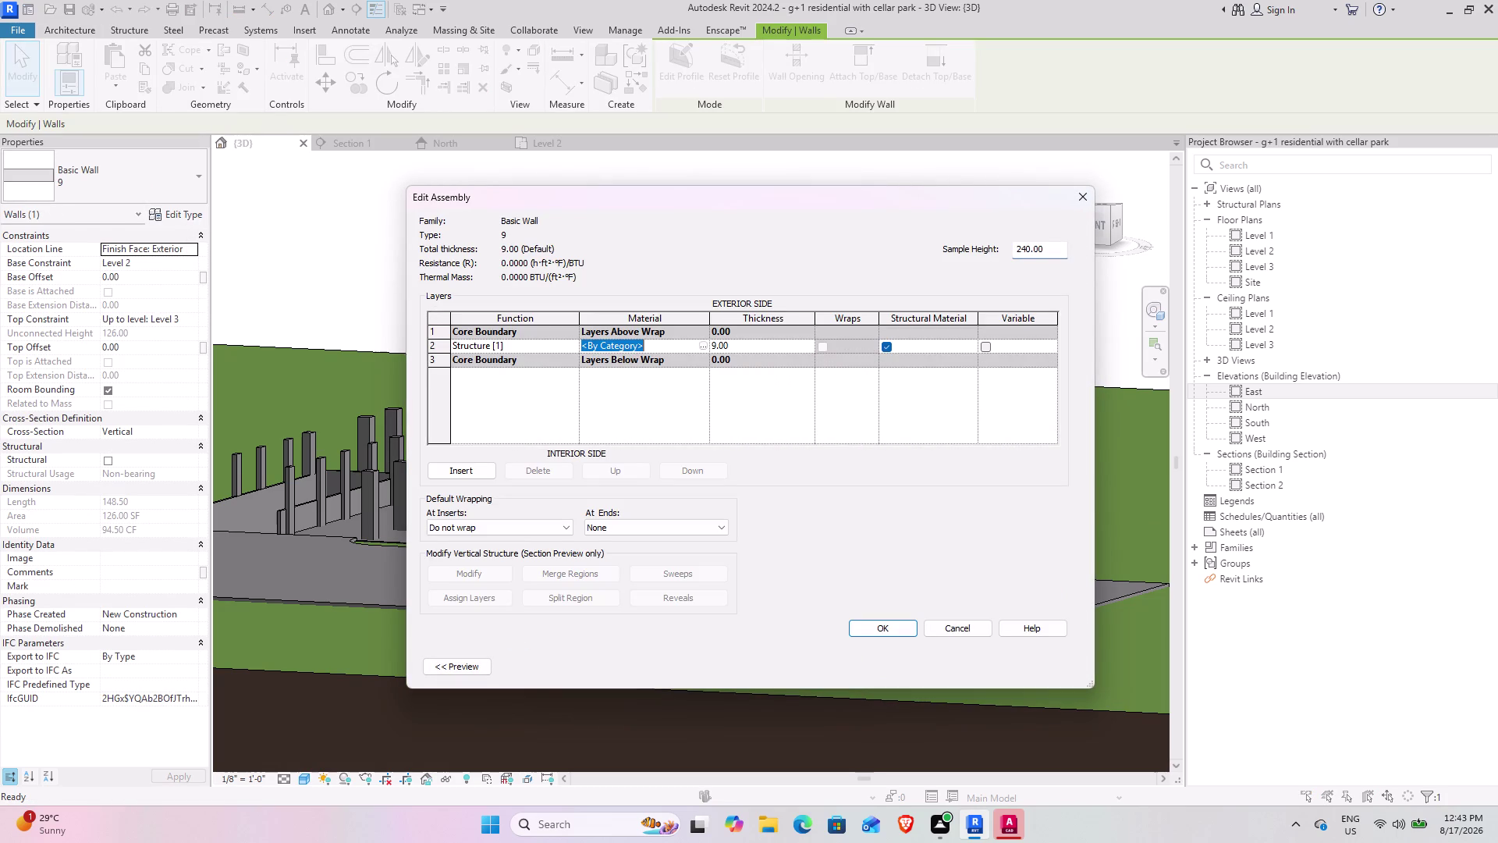
click(704, 341)
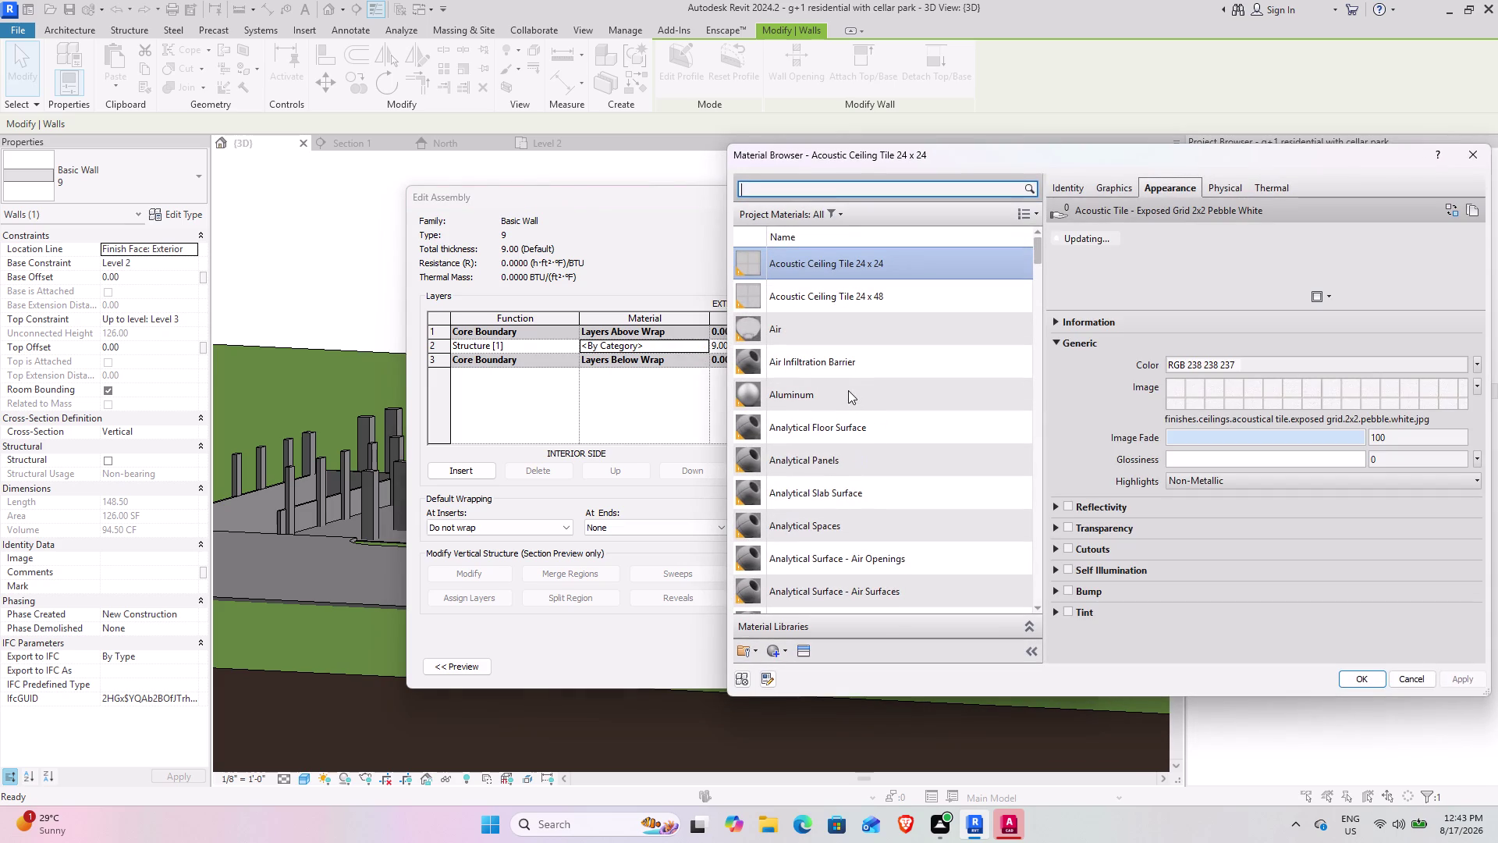
text(W)
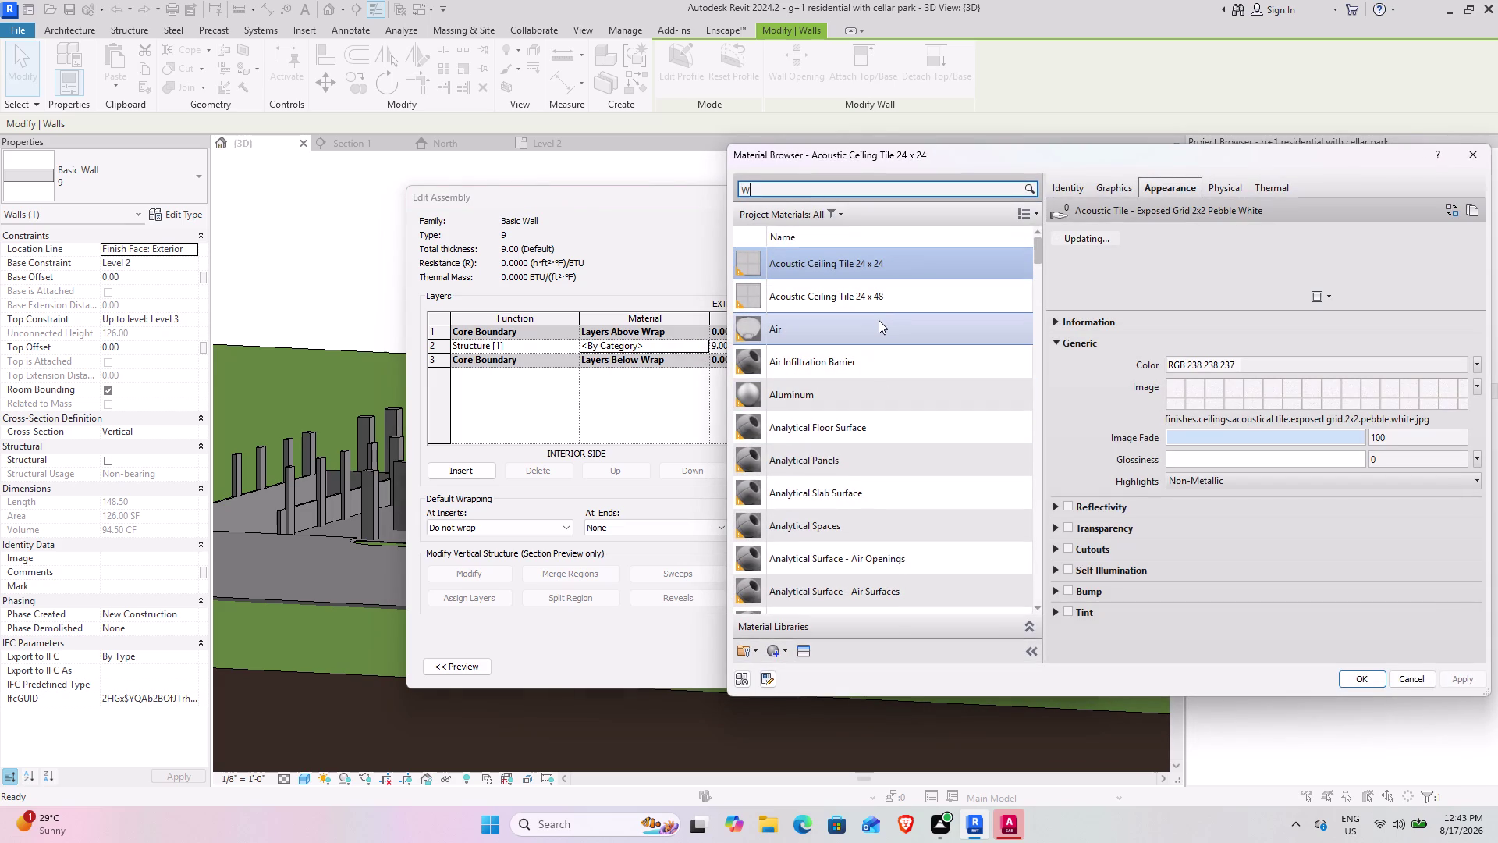
text(H)
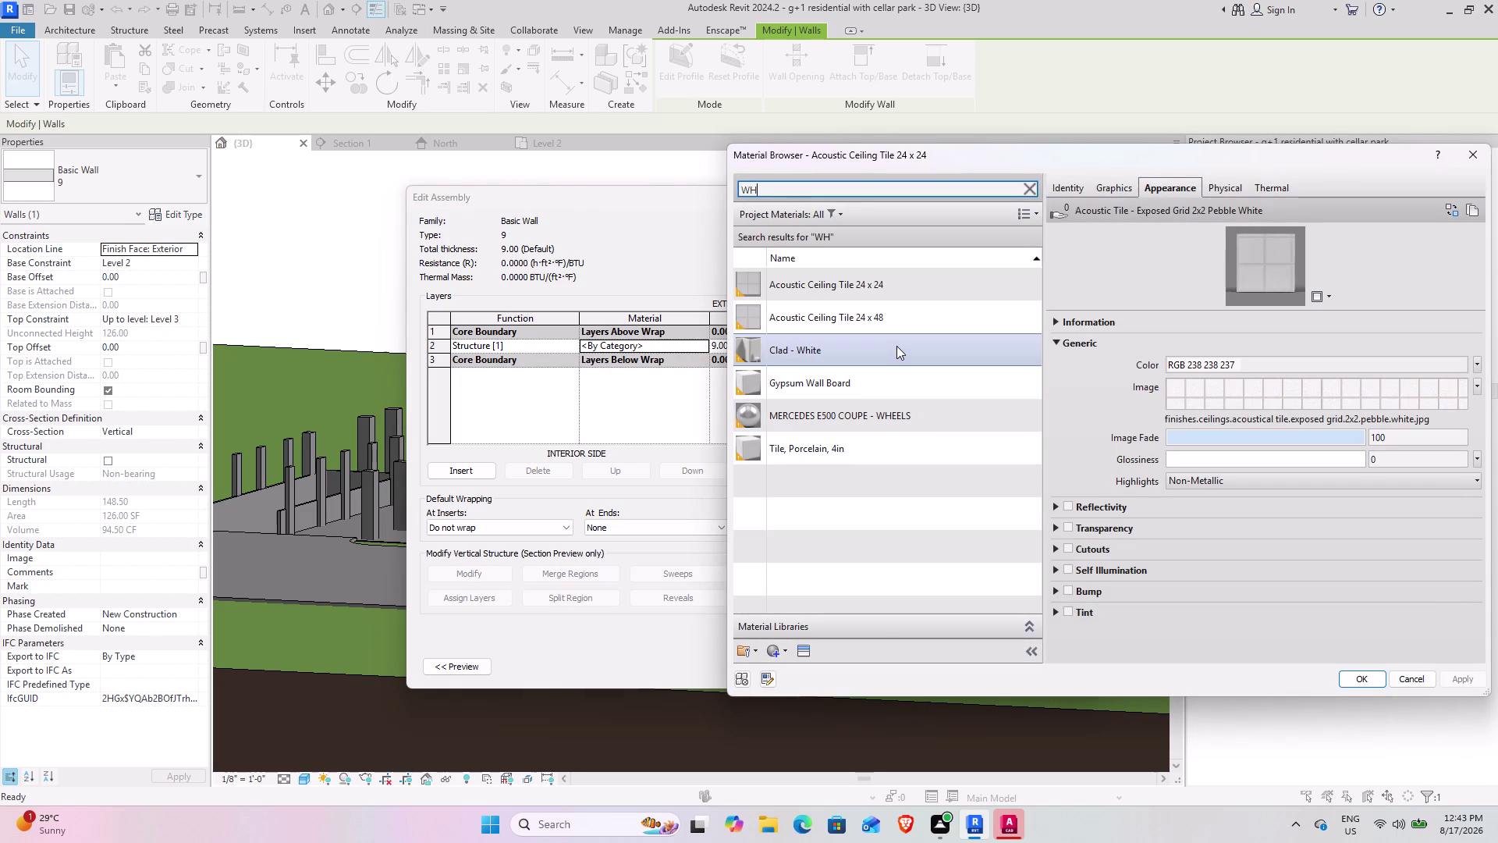
click(882, 382)
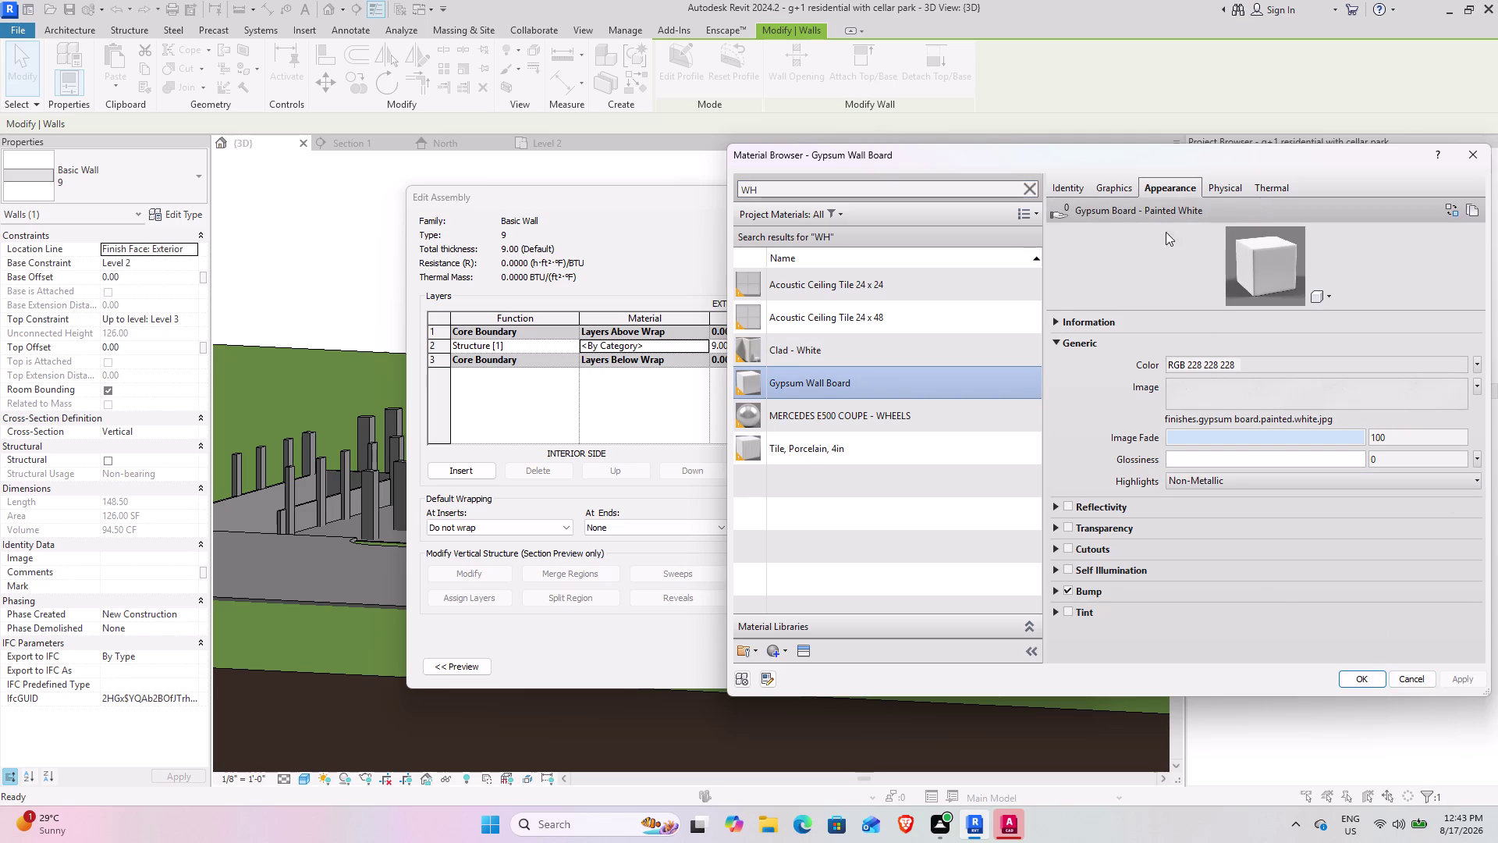
Review the material's shading settings and confirm all dialogs to apply Gypsum Wall Board.
click(1124, 186)
click(1159, 230)
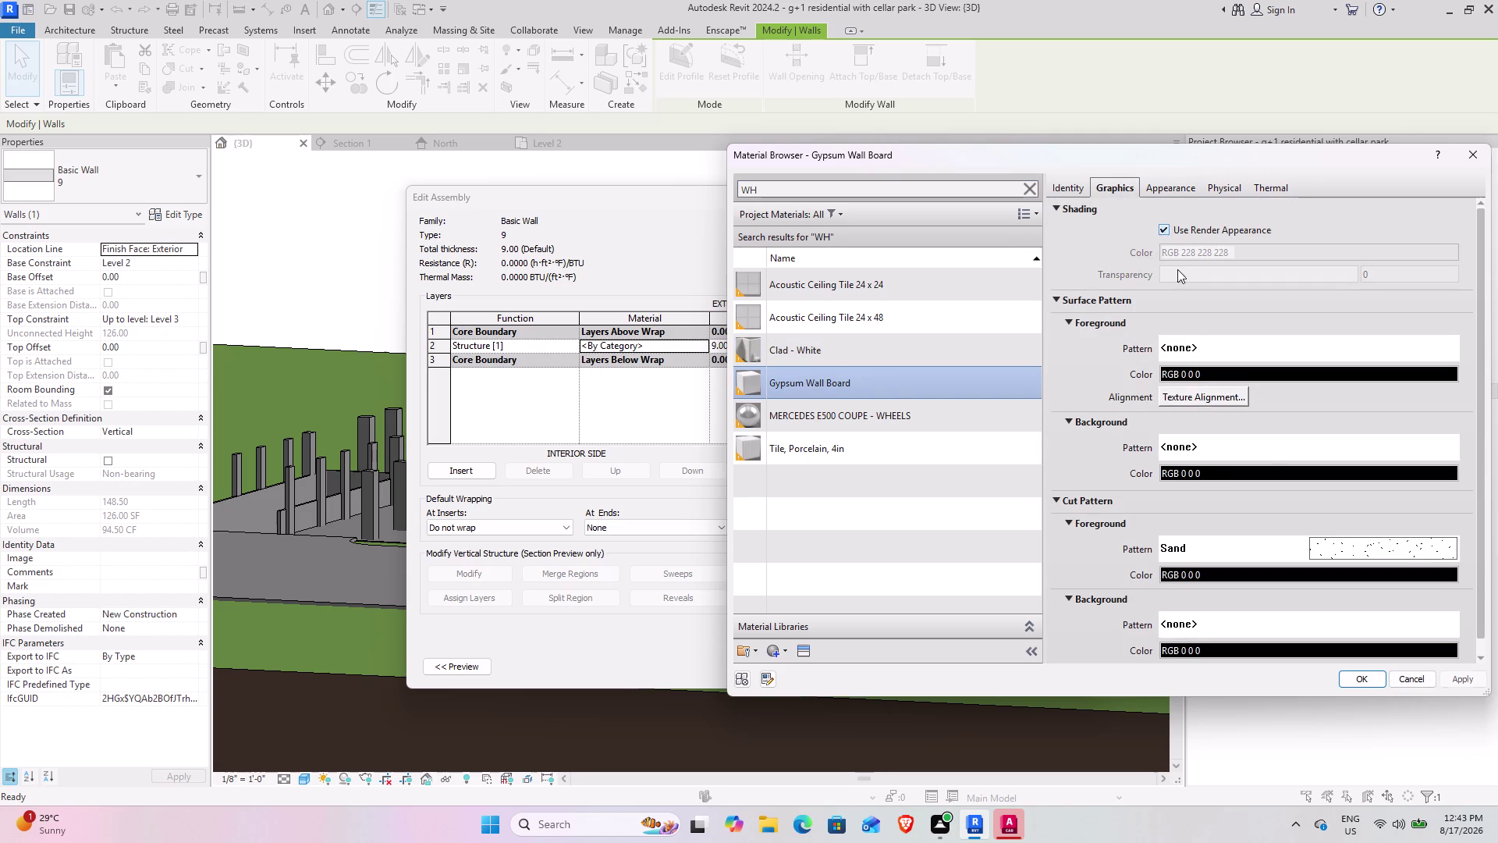
click(1471, 675)
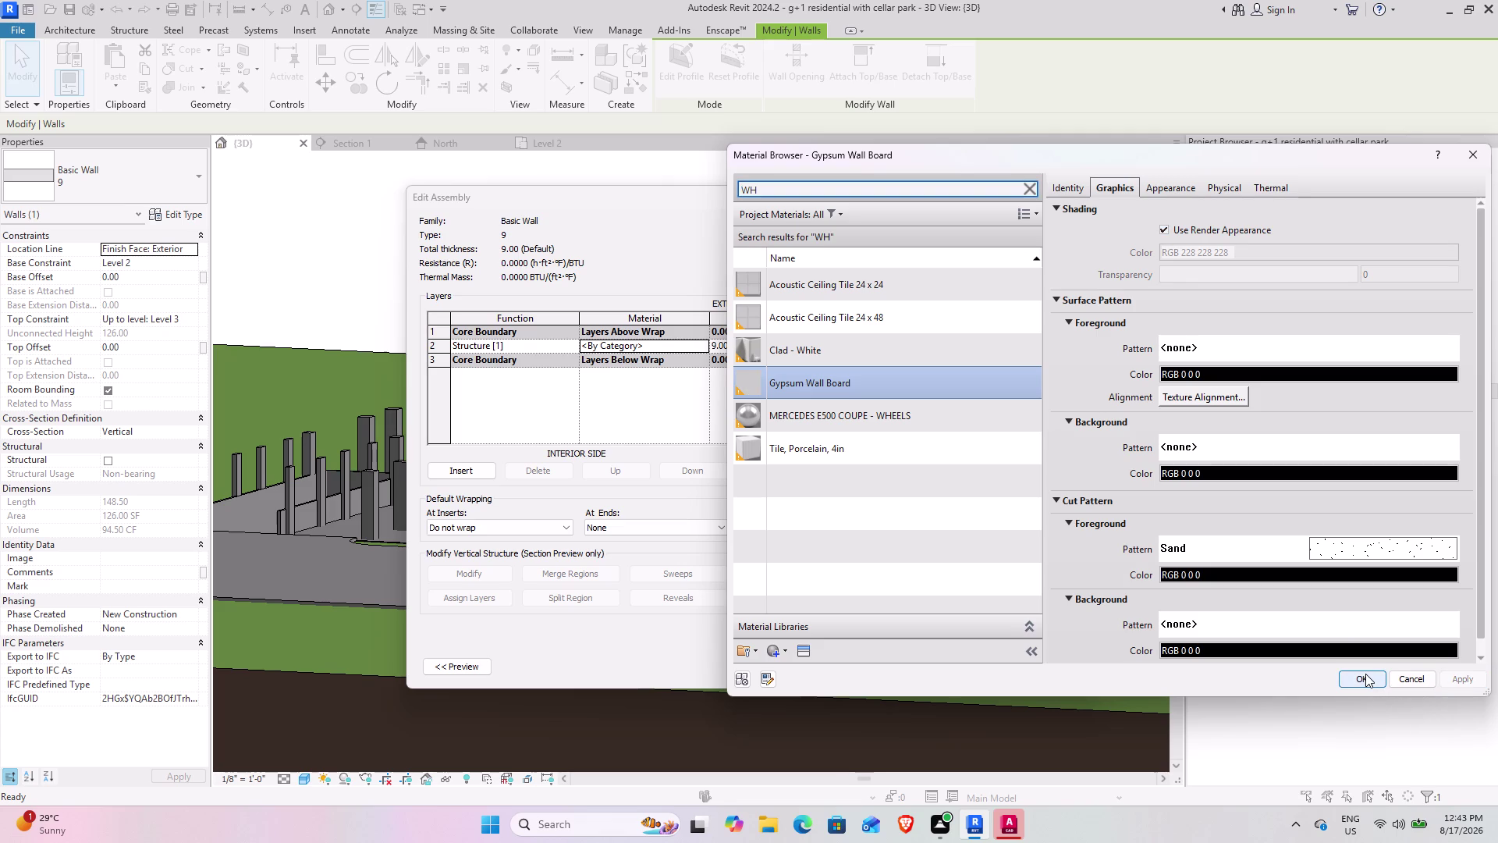
click(1365, 674)
click(881, 623)
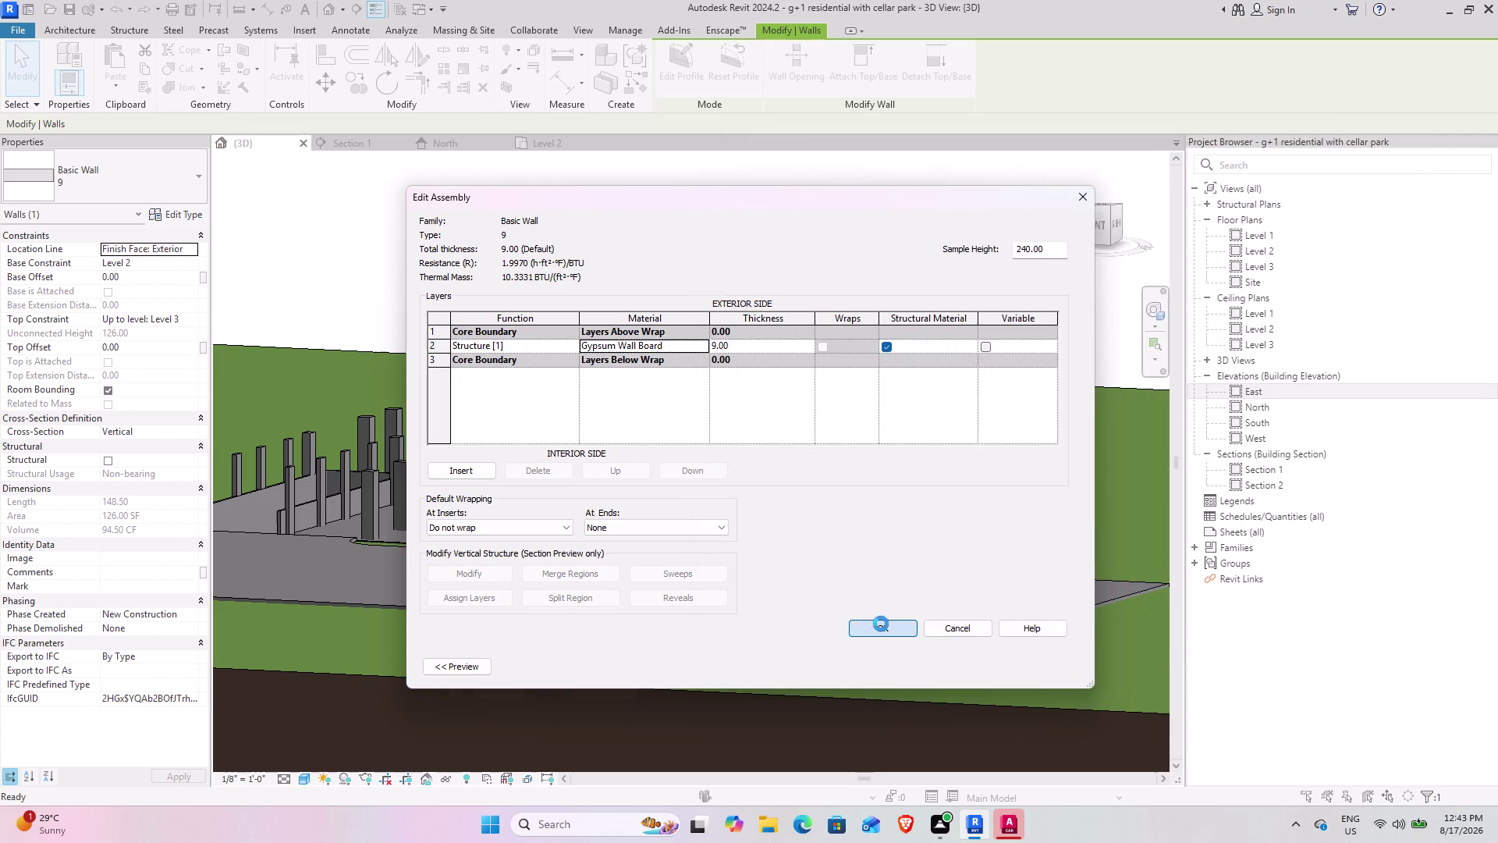
click(1054, 668)
click(910, 667)
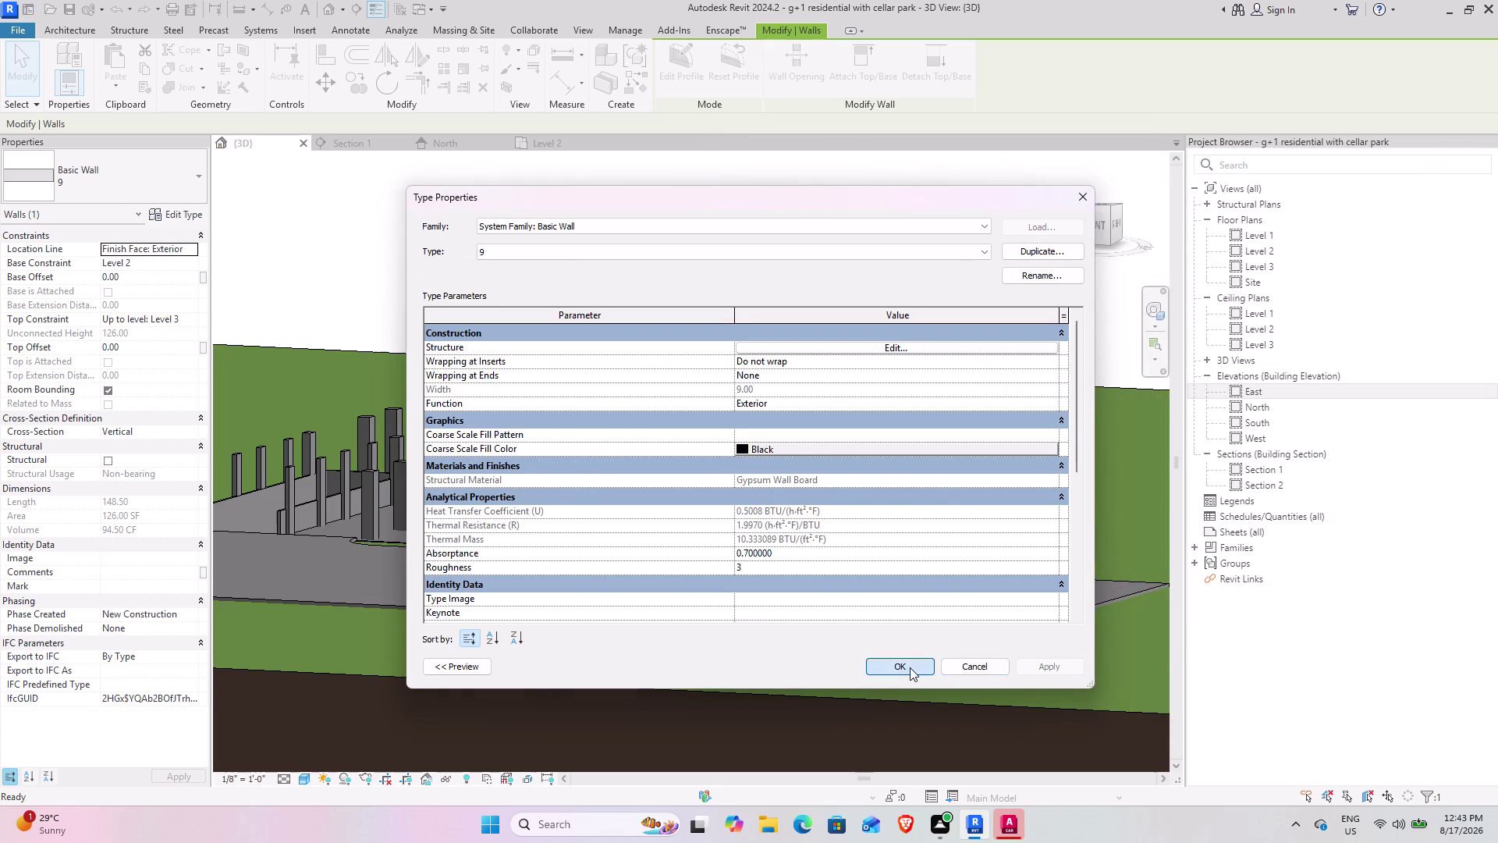
click(723, 655)
scroll(down, 3)
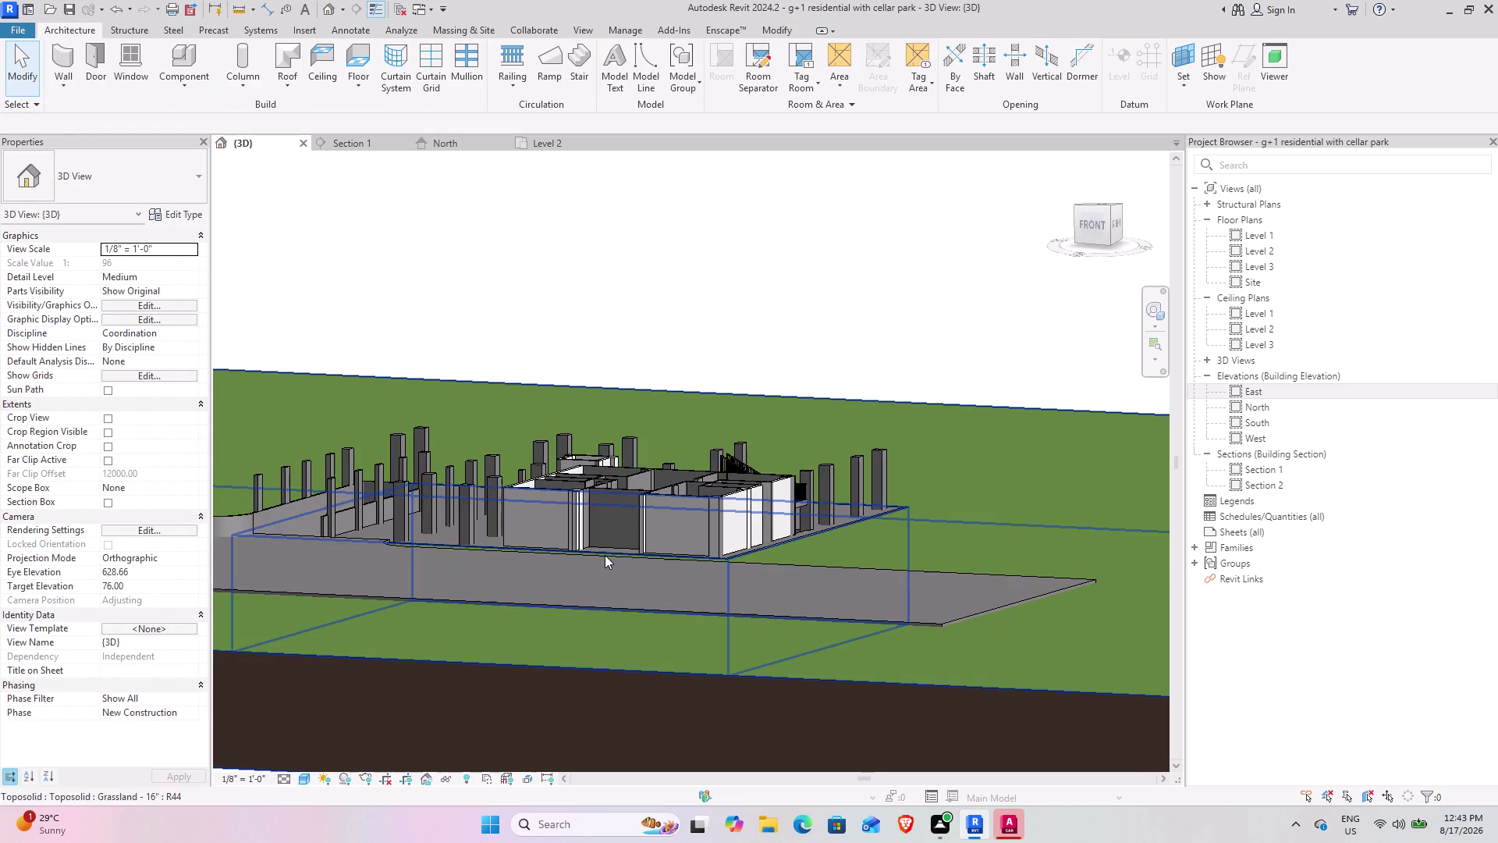
Orbit around the white walls and select the front 4.5-inch Level 2 wall.
middle_drag(605, 555, 644, 676)
scroll(up, 3)
middle_drag(611, 608, 548, 605)
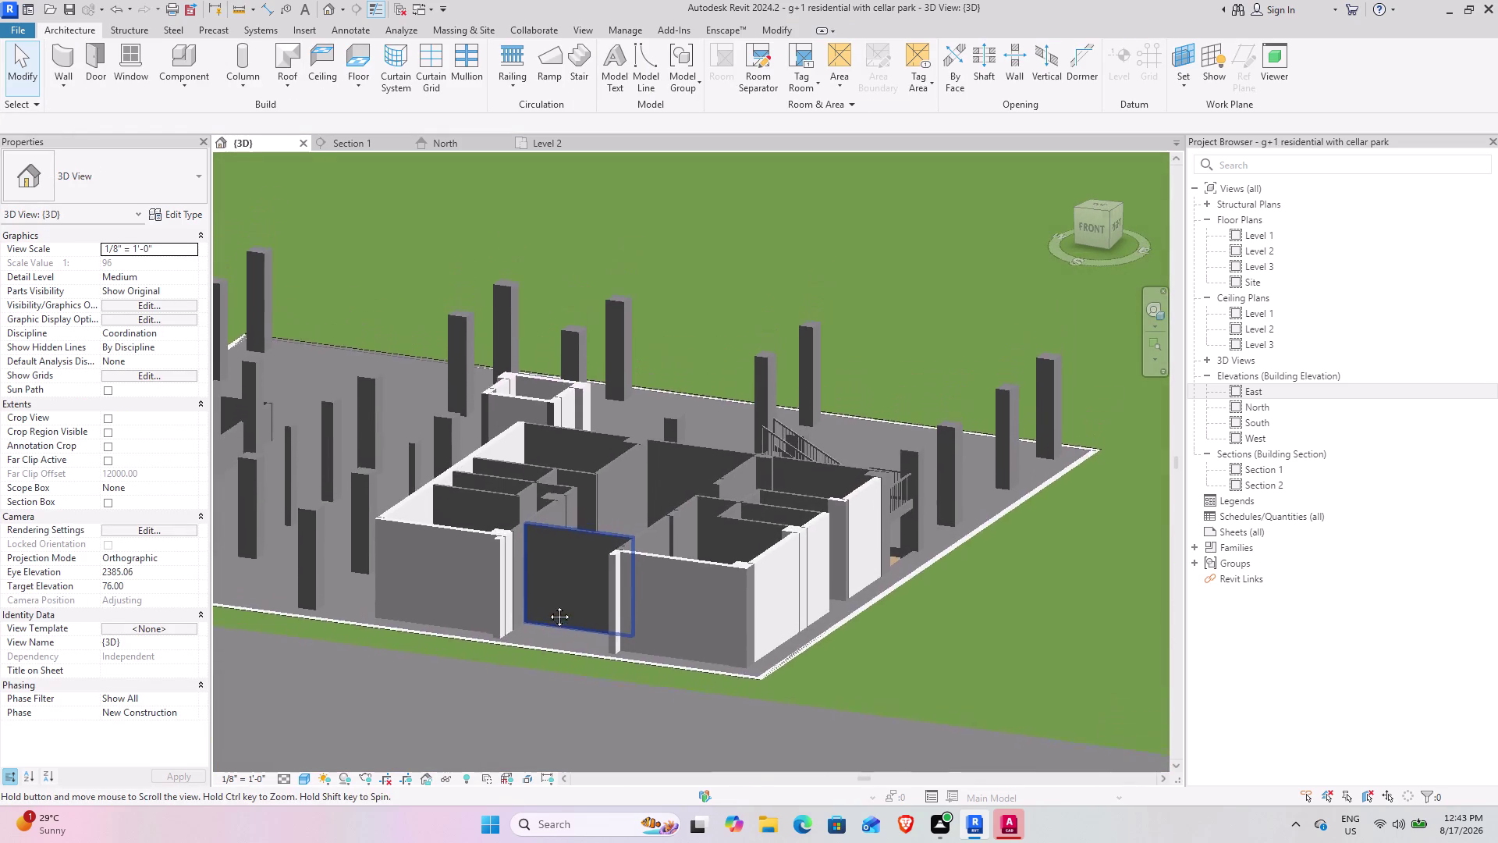
middle_drag(548, 605, 548, 607)
middle_drag(548, 609, 626, 653)
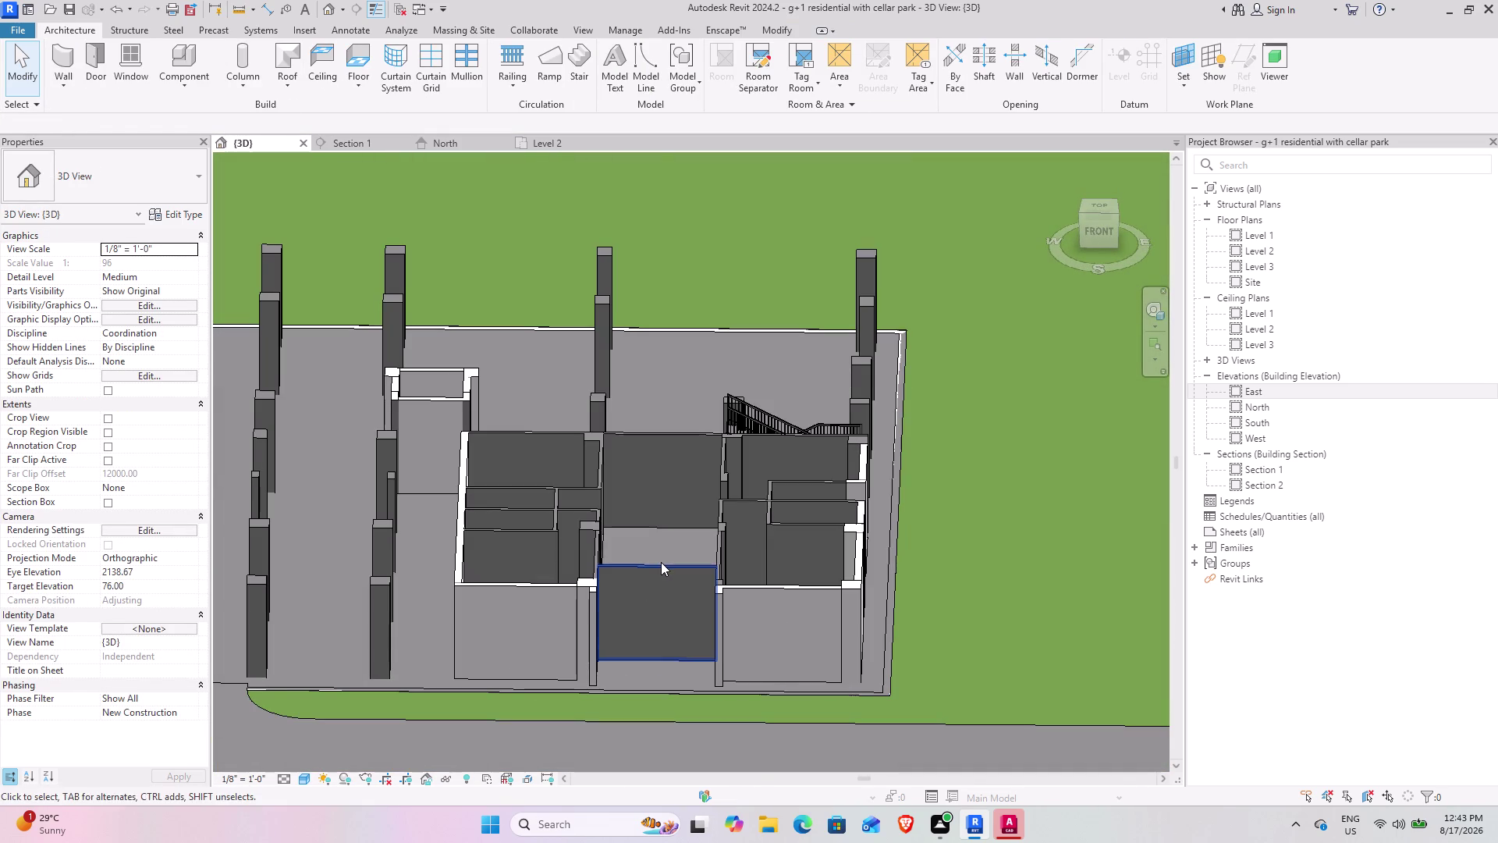
click(661, 562)
click(174, 210)
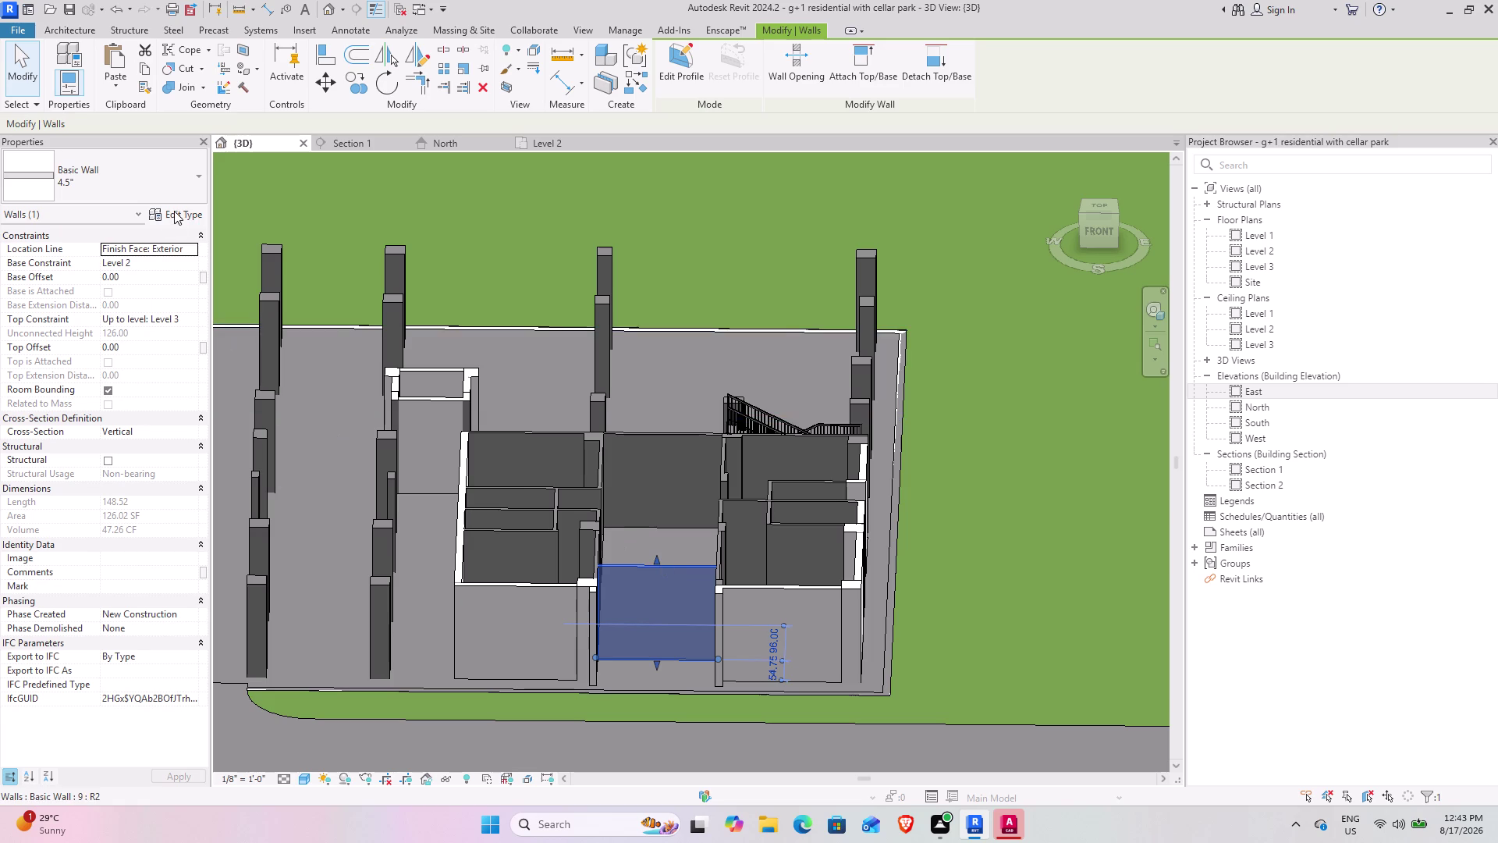
click(1034, 708)
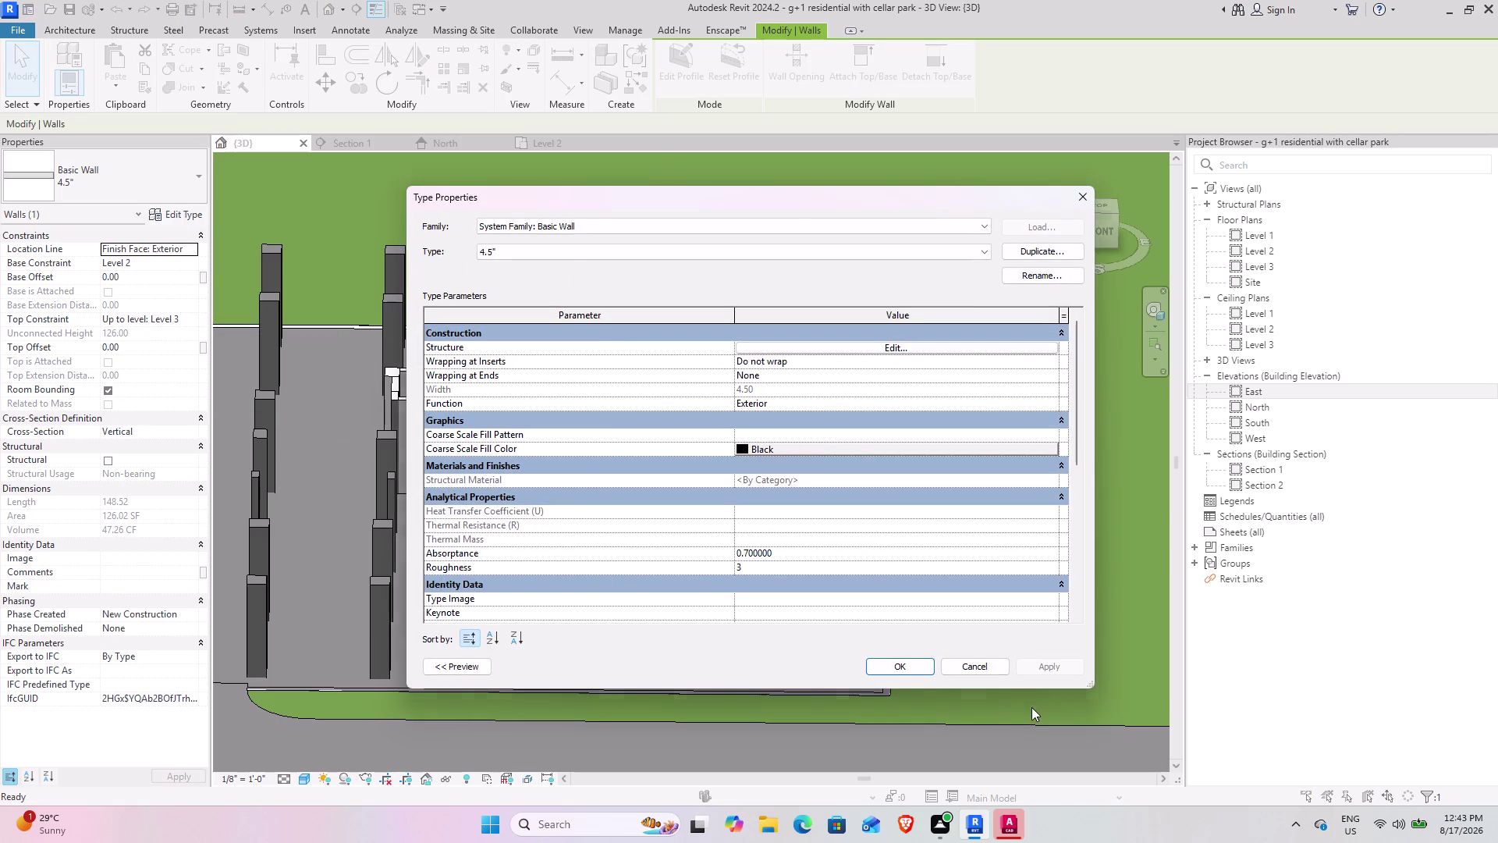
click(971, 668)
scroll(down, 3)
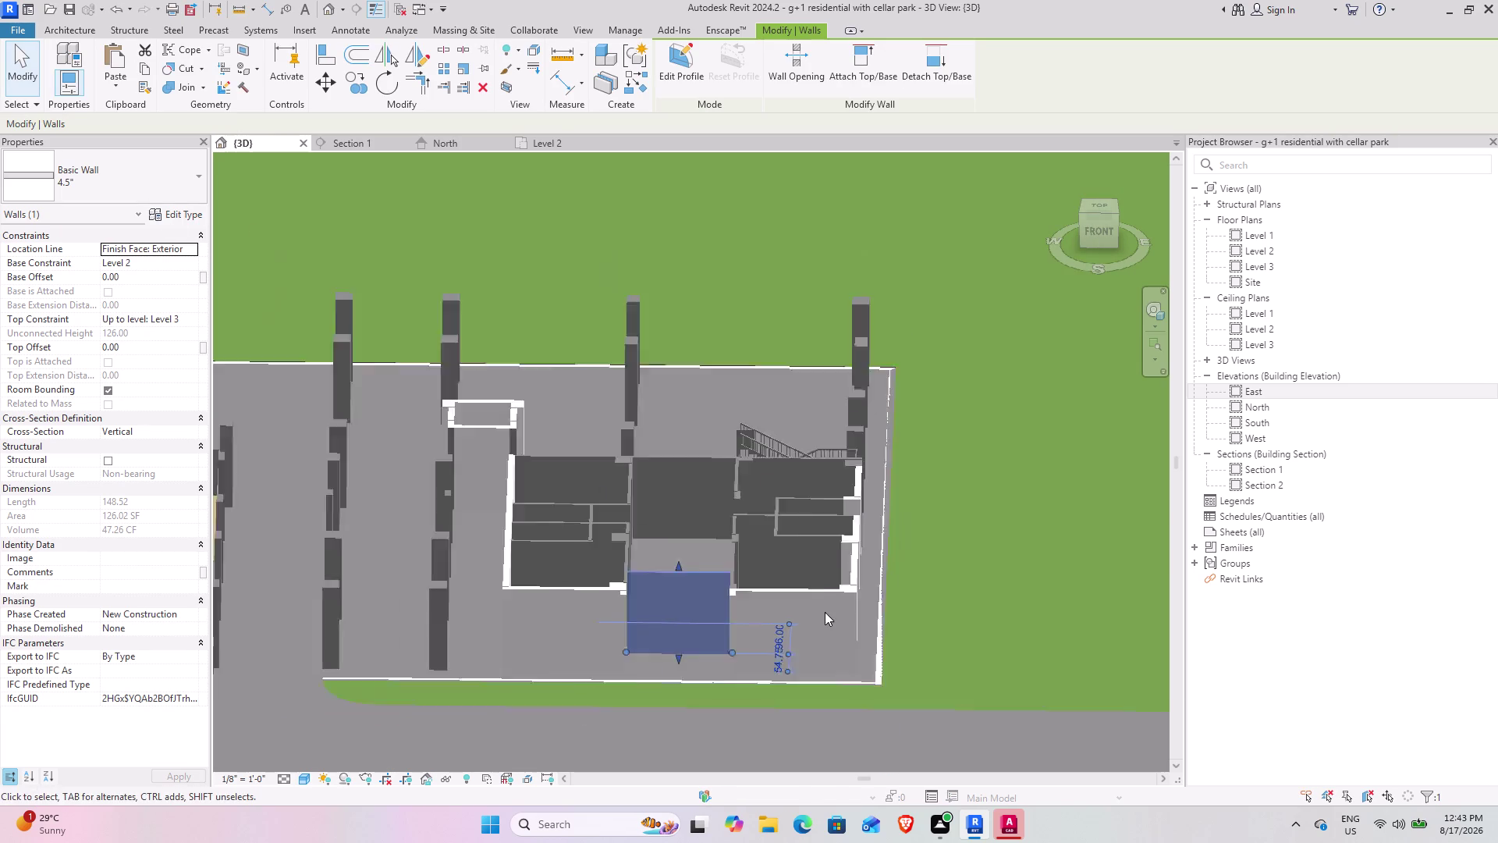
scroll(down, 3)
middle_drag(844, 643, 688, 494)
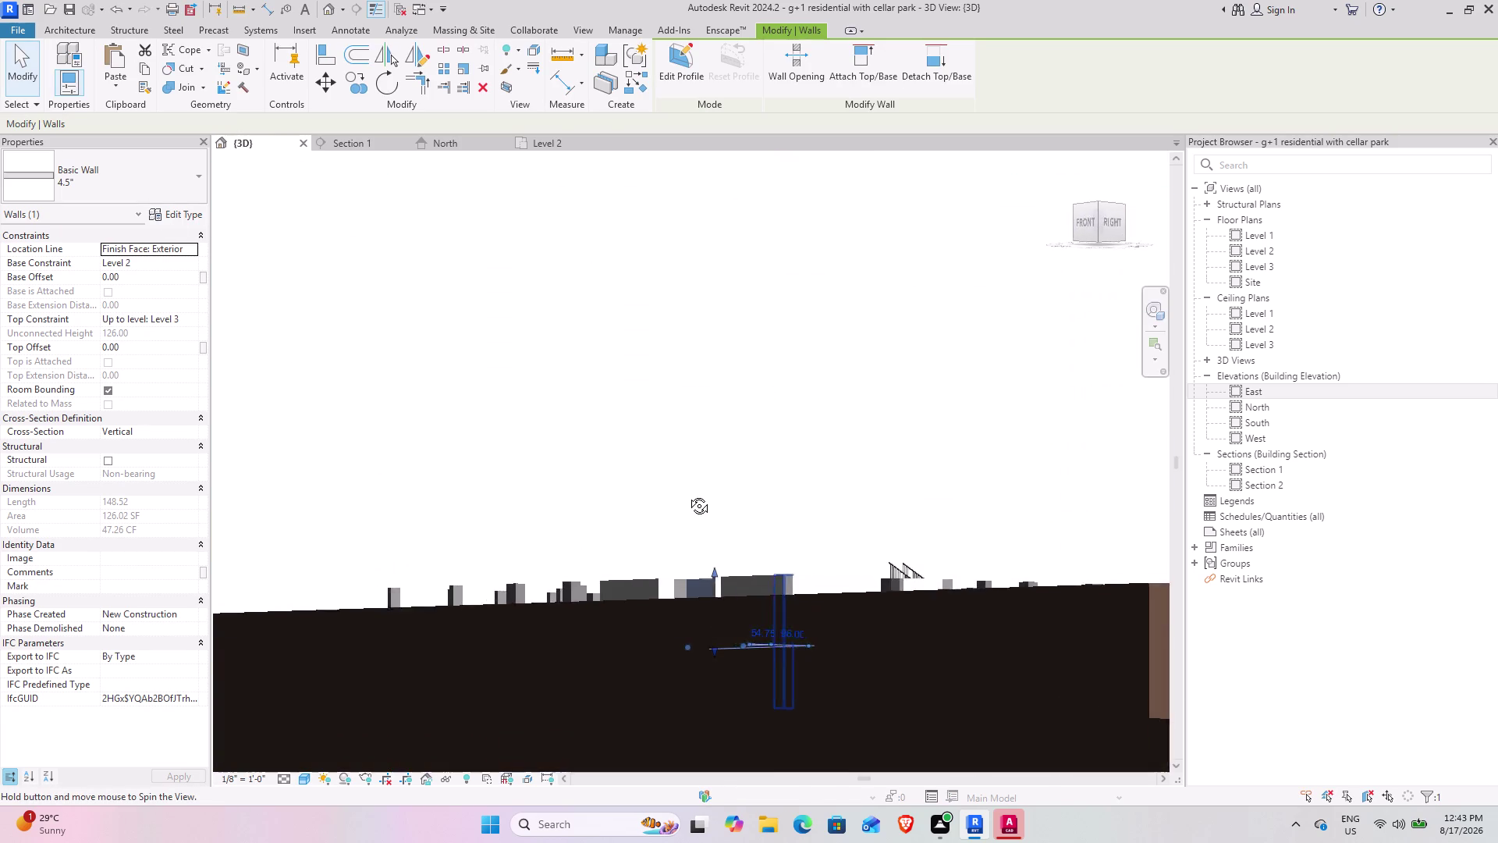
middle_drag(688, 494, 949, 774)
middle_drag(701, 660, 785, 601)
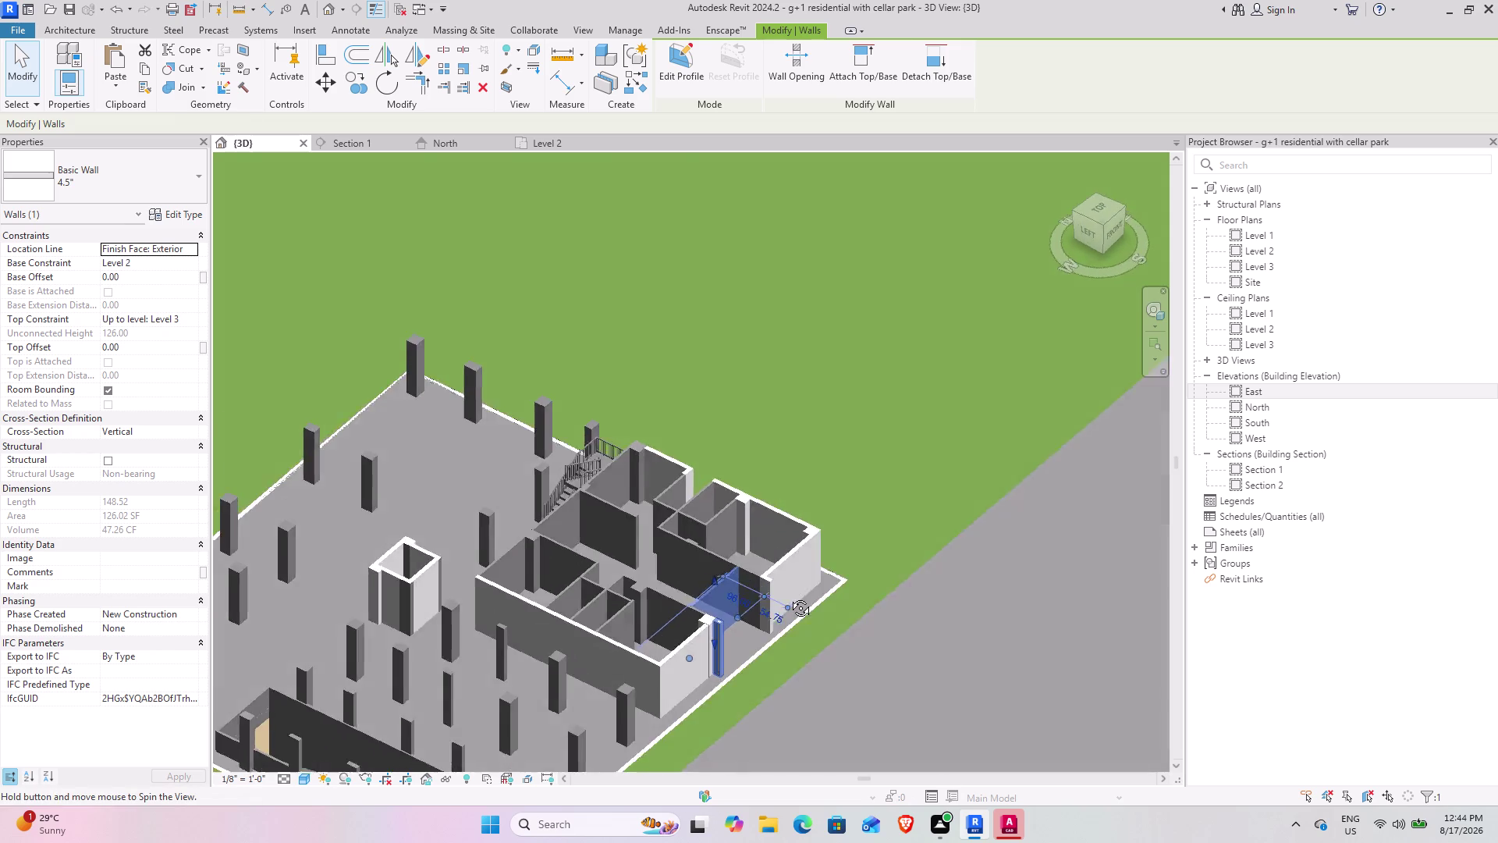
middle_drag(785, 601, 547, 621)
Edit the wall type's structure layer, searching 'WH' to pick Gypsum Wall Board.
click(181, 213)
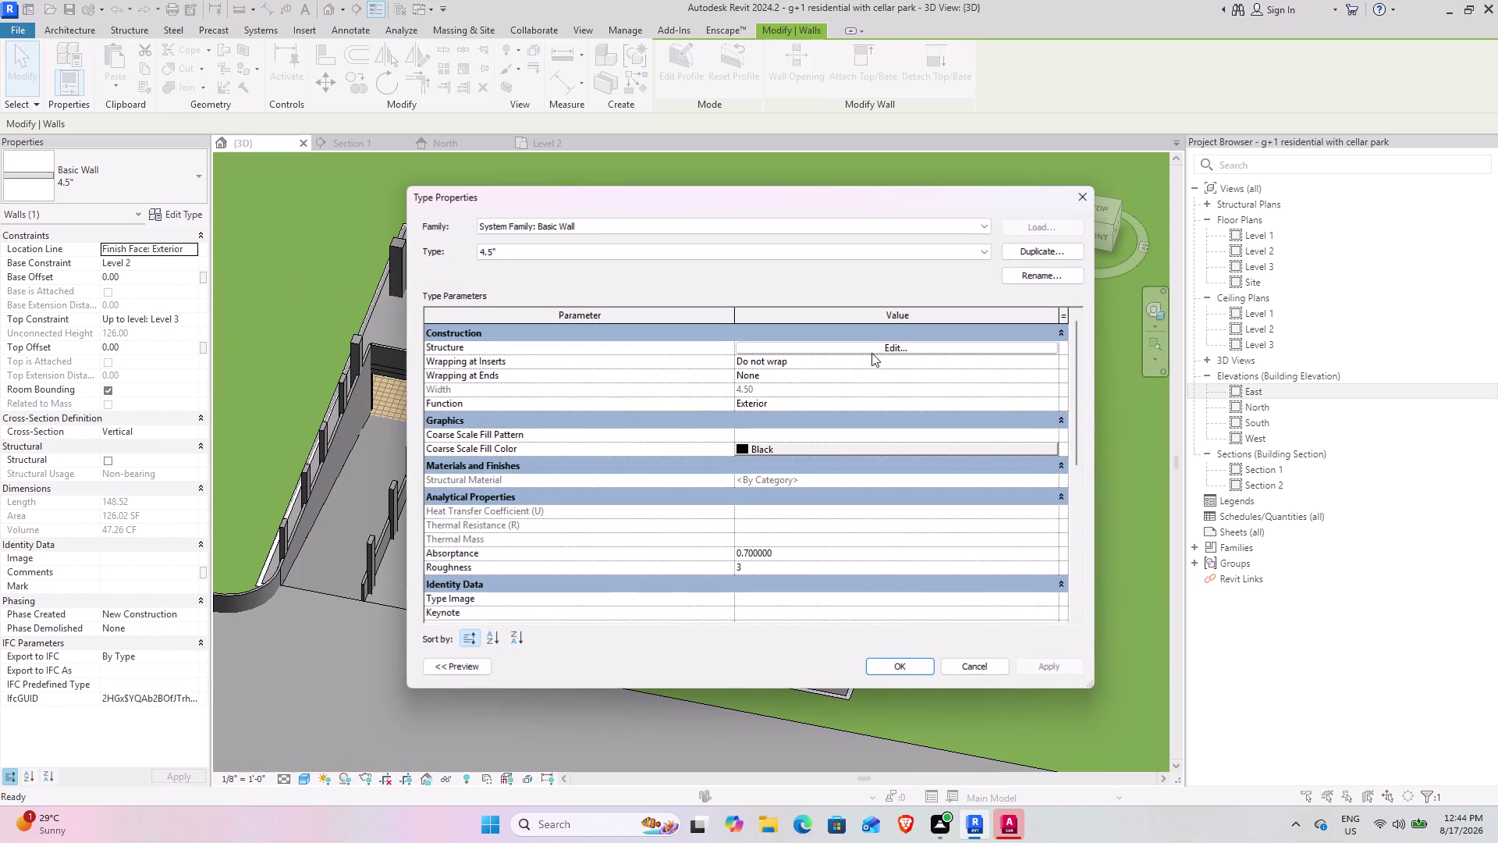
click(816, 349)
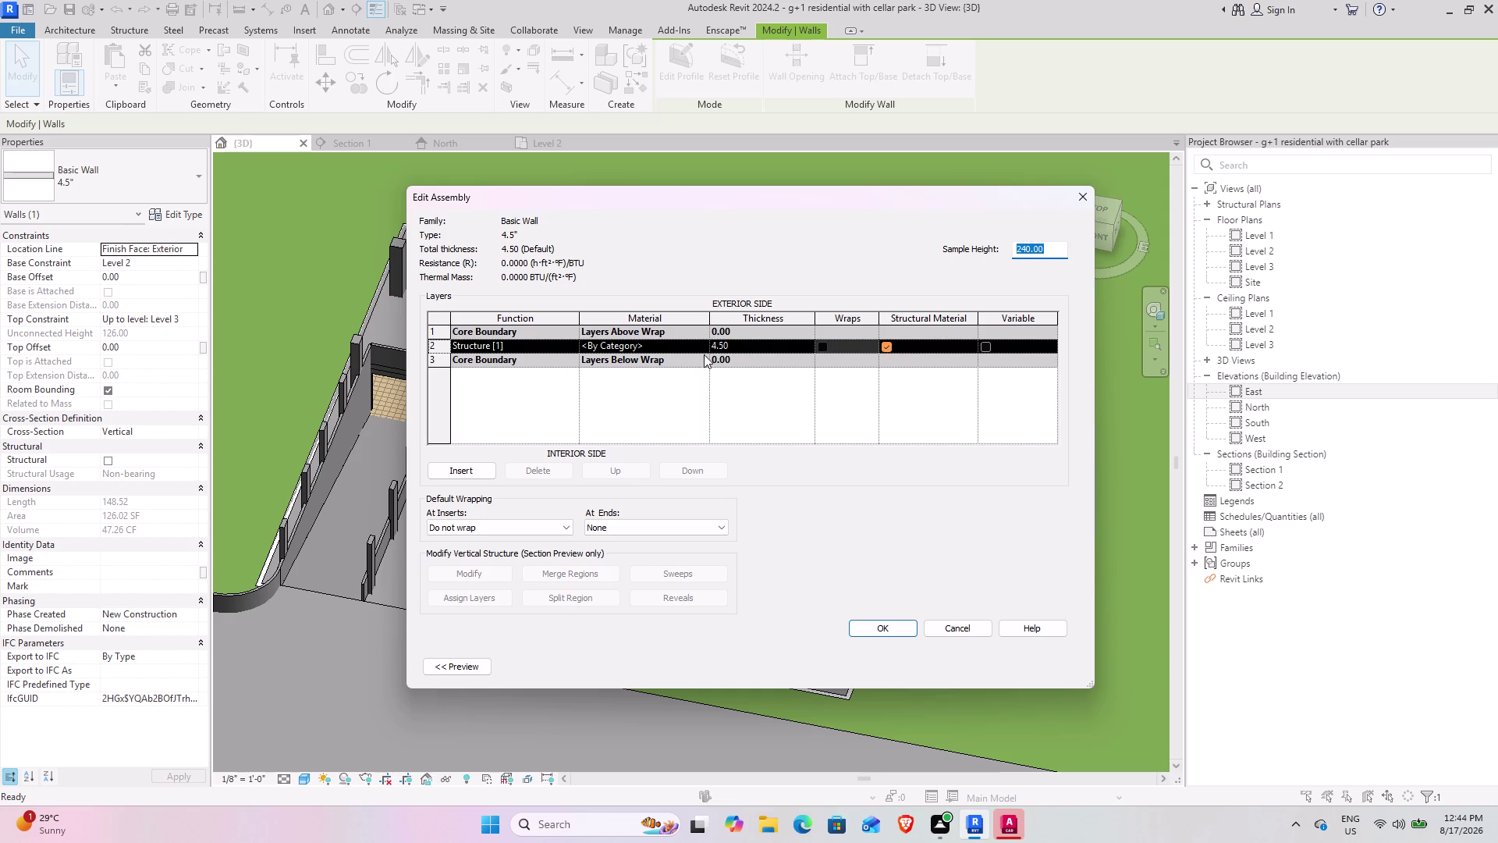
click(702, 342)
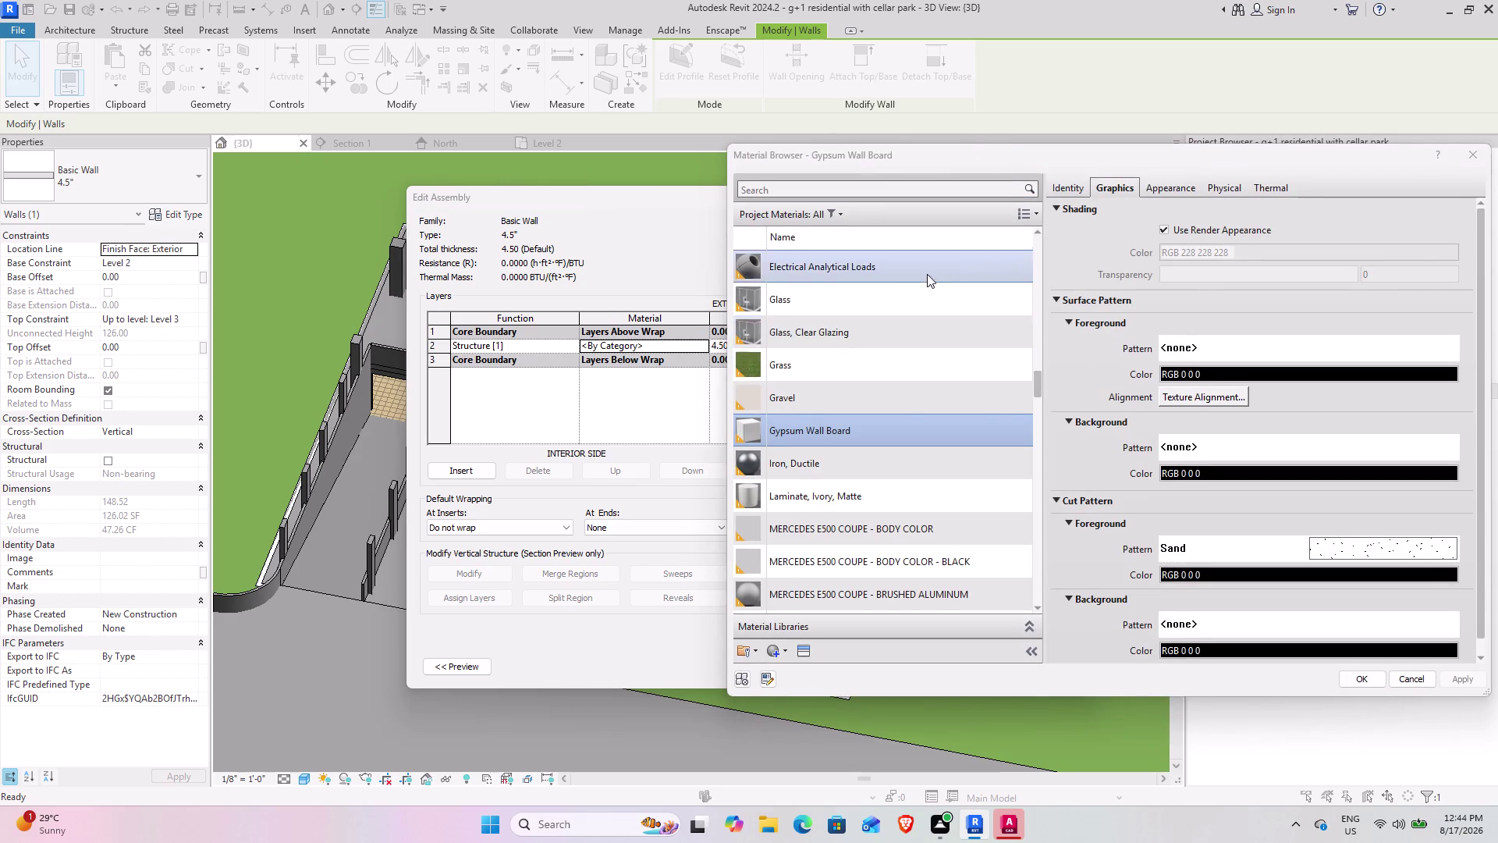
scroll(up, 3)
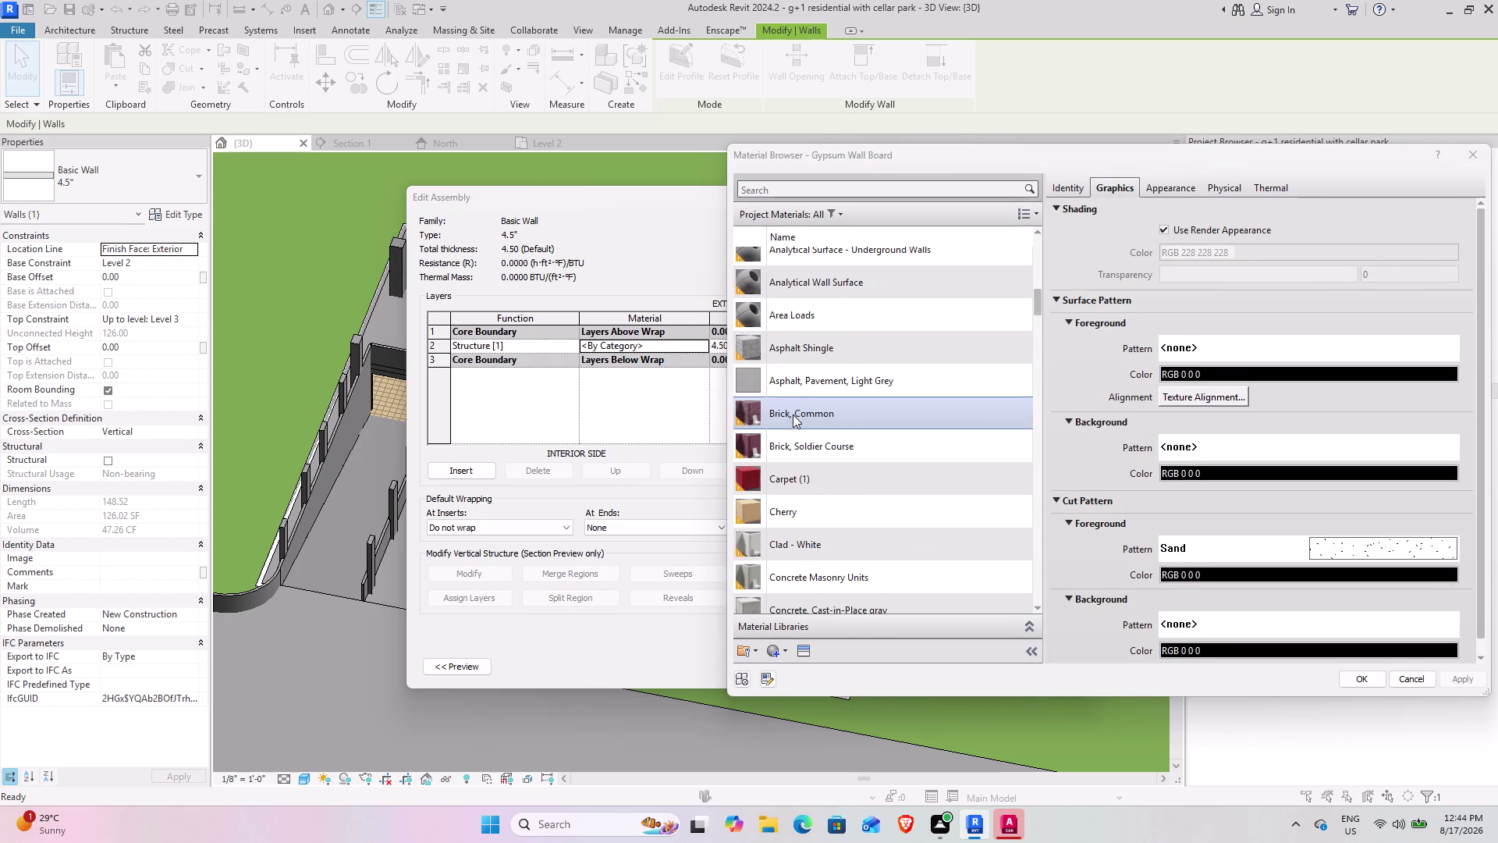
click(788, 188)
text(W)
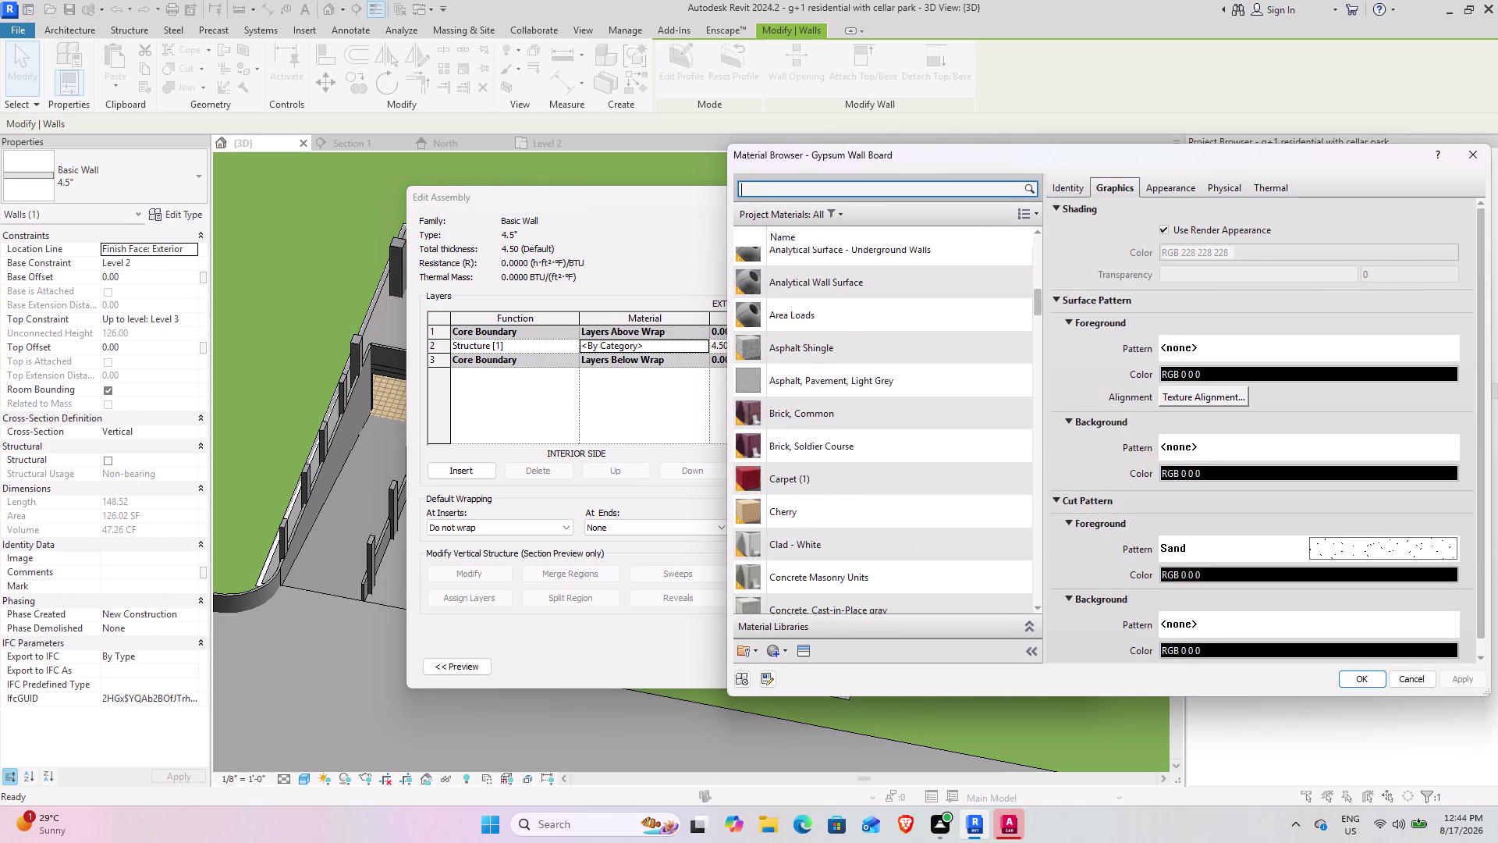
text(H)
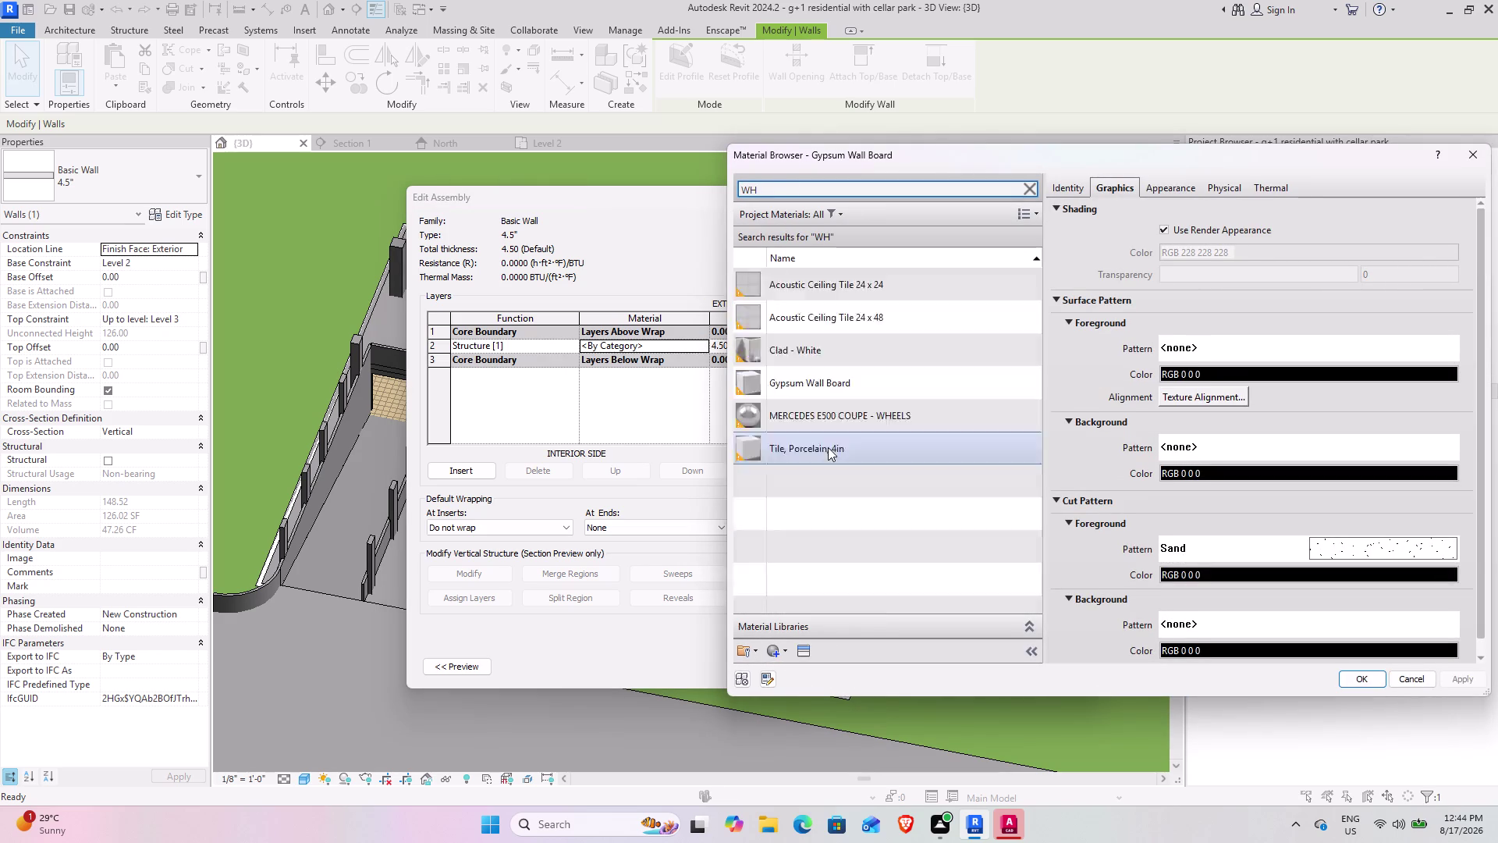
click(826, 382)
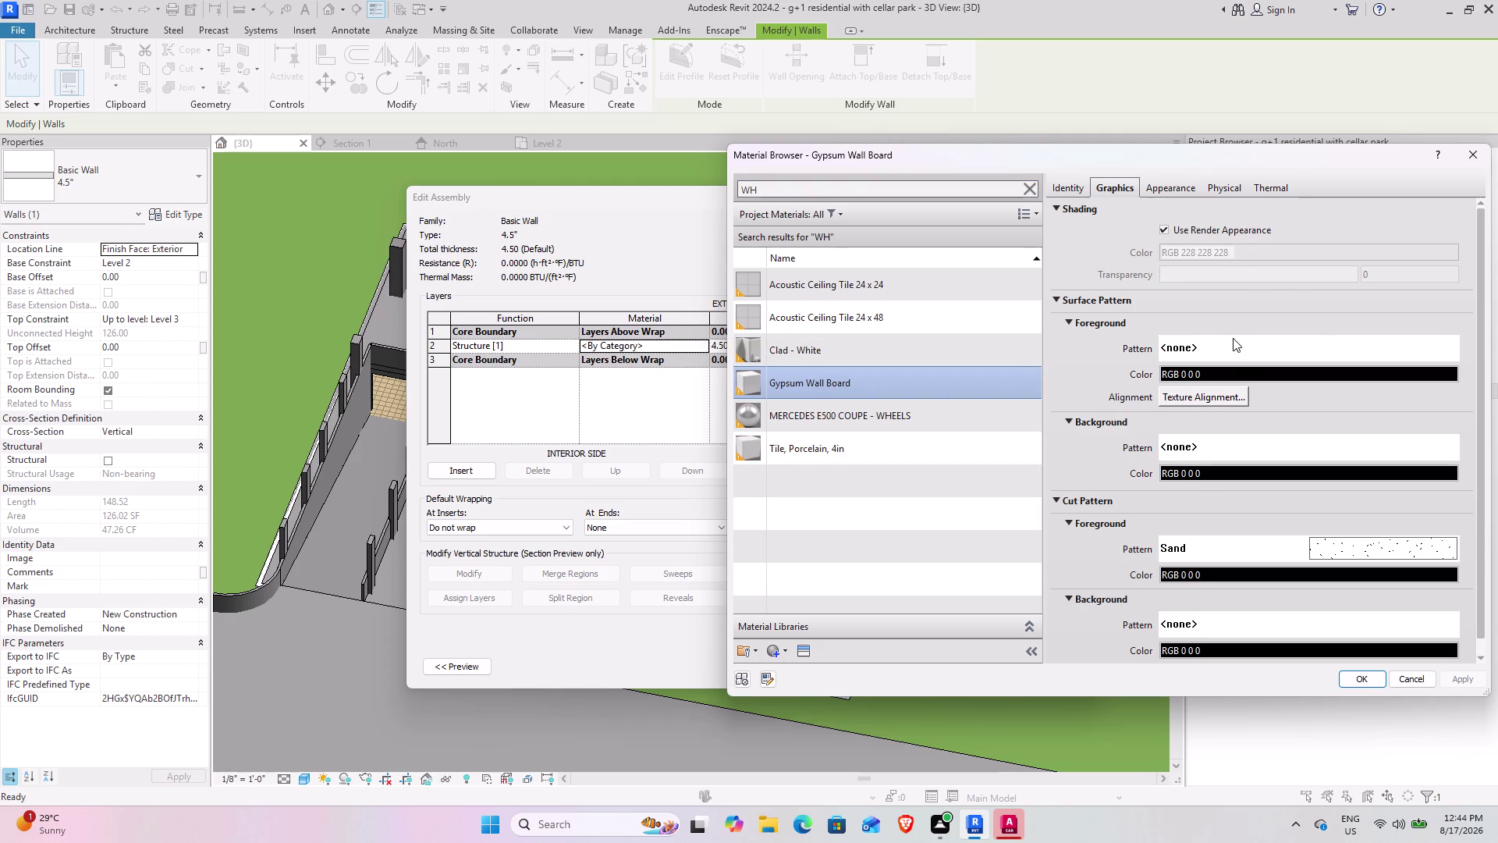
Check Gypsum Wall Board's appearance and confirm all dialogs to apply the type change.
click(1170, 187)
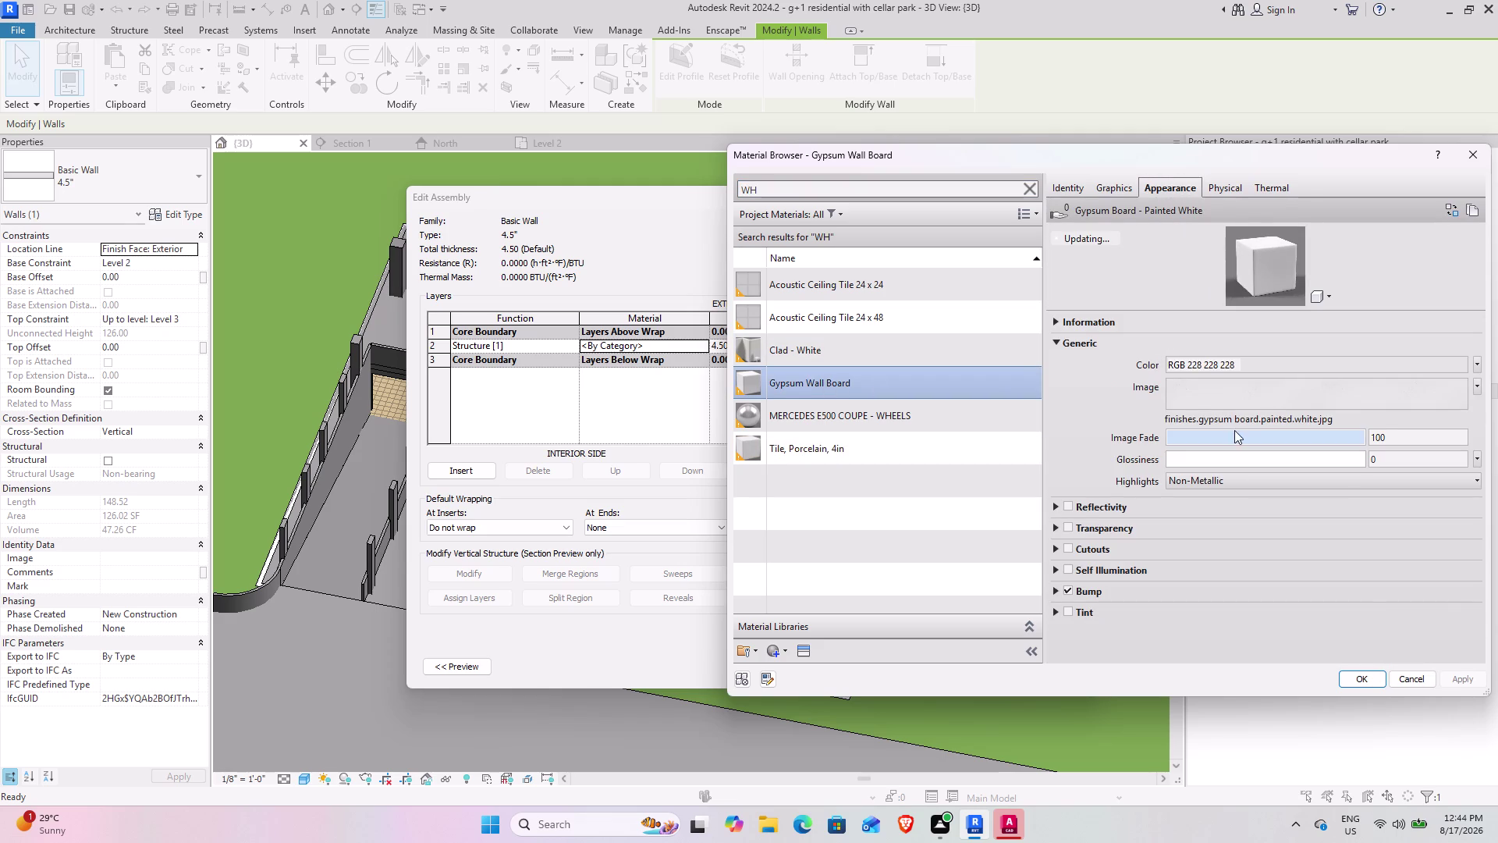
click(1370, 678)
click(888, 628)
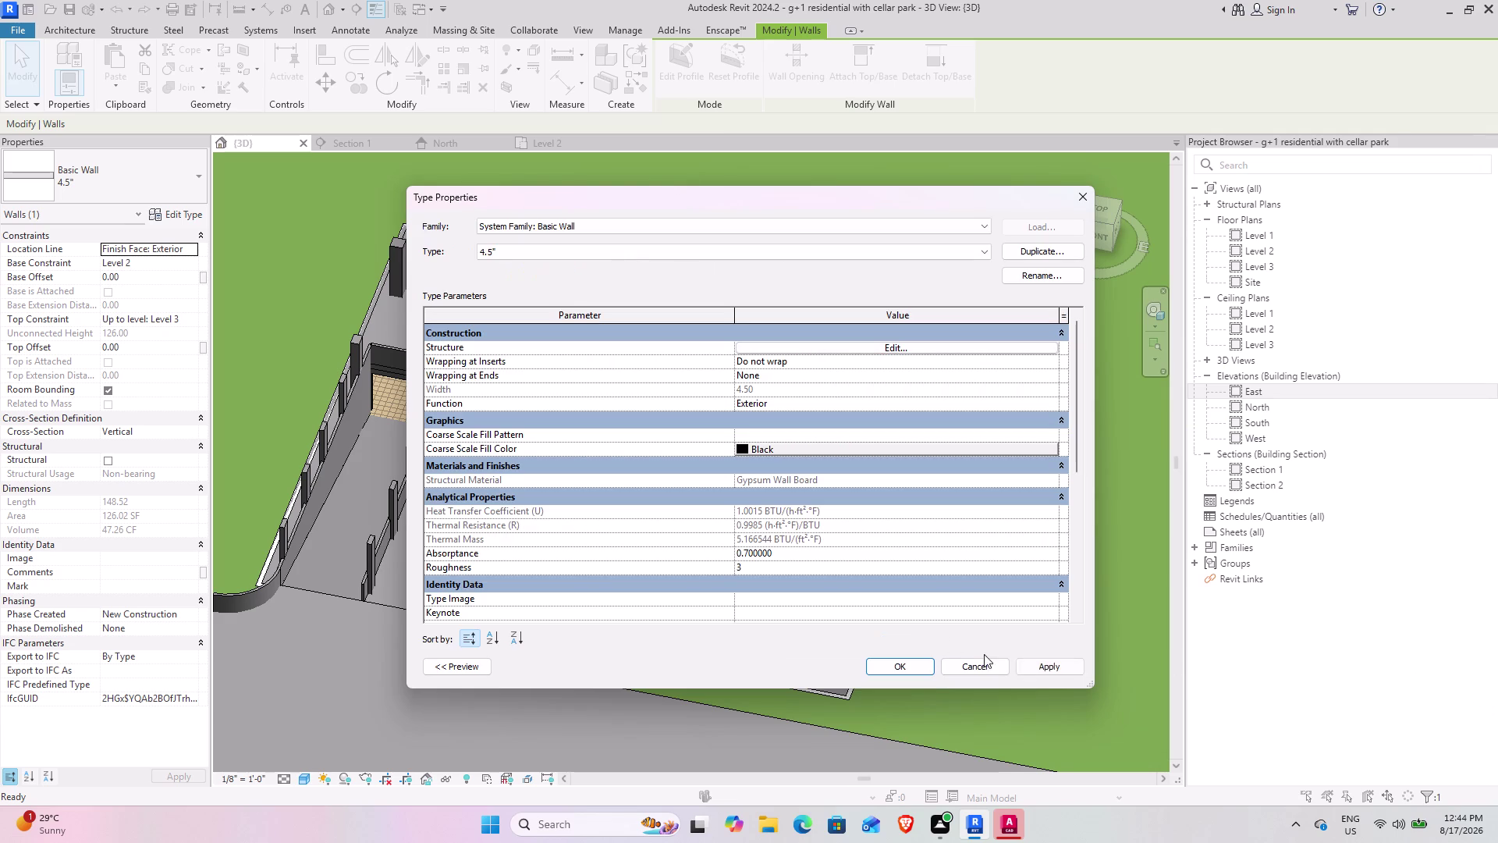
click(1034, 665)
click(917, 668)
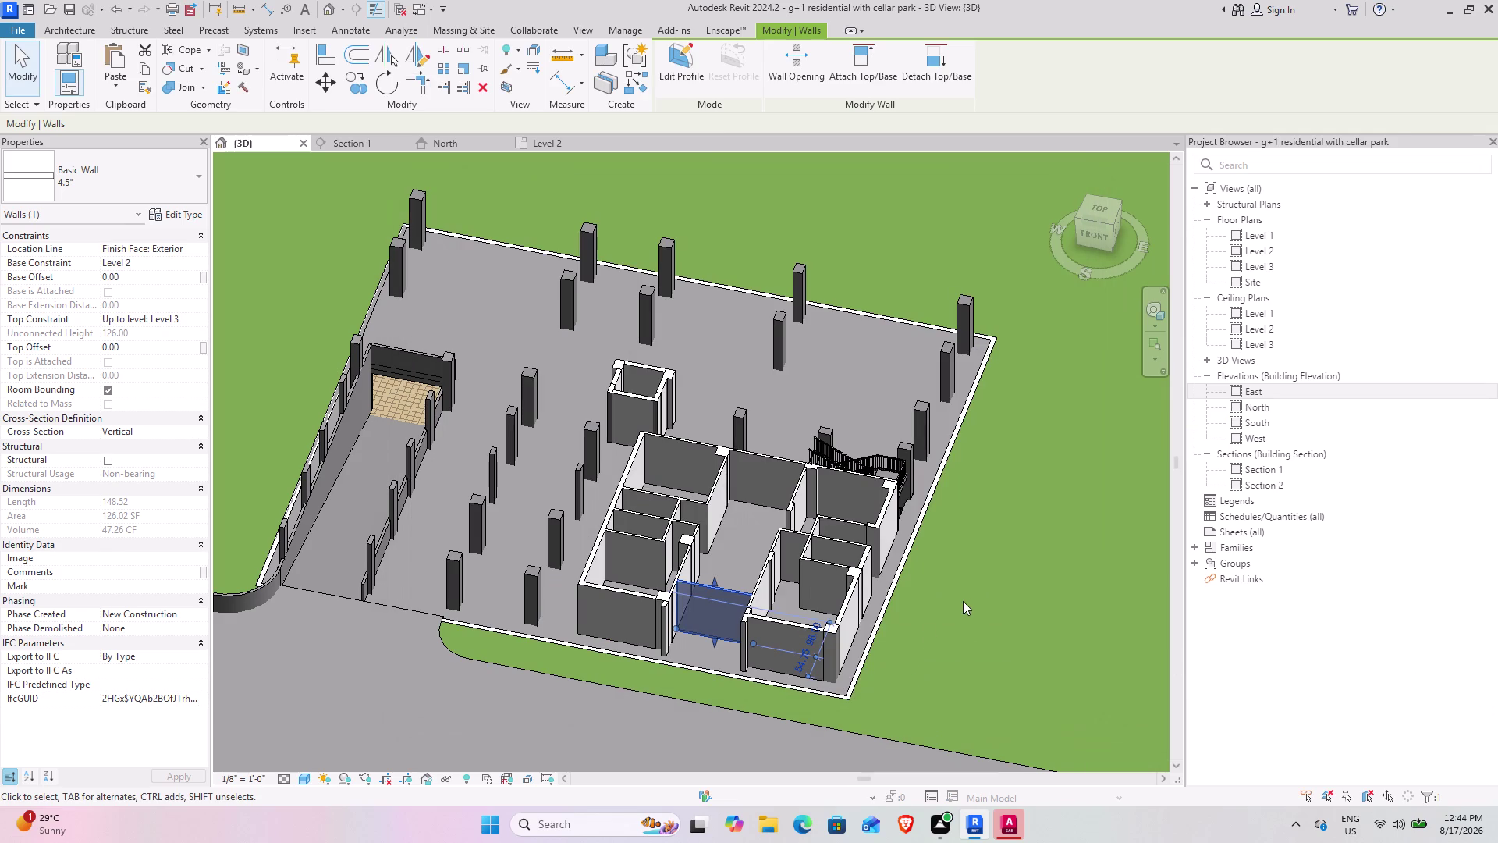
click(959, 602)
scroll(down, 3)
middle_drag(512, 535, 513, 531)
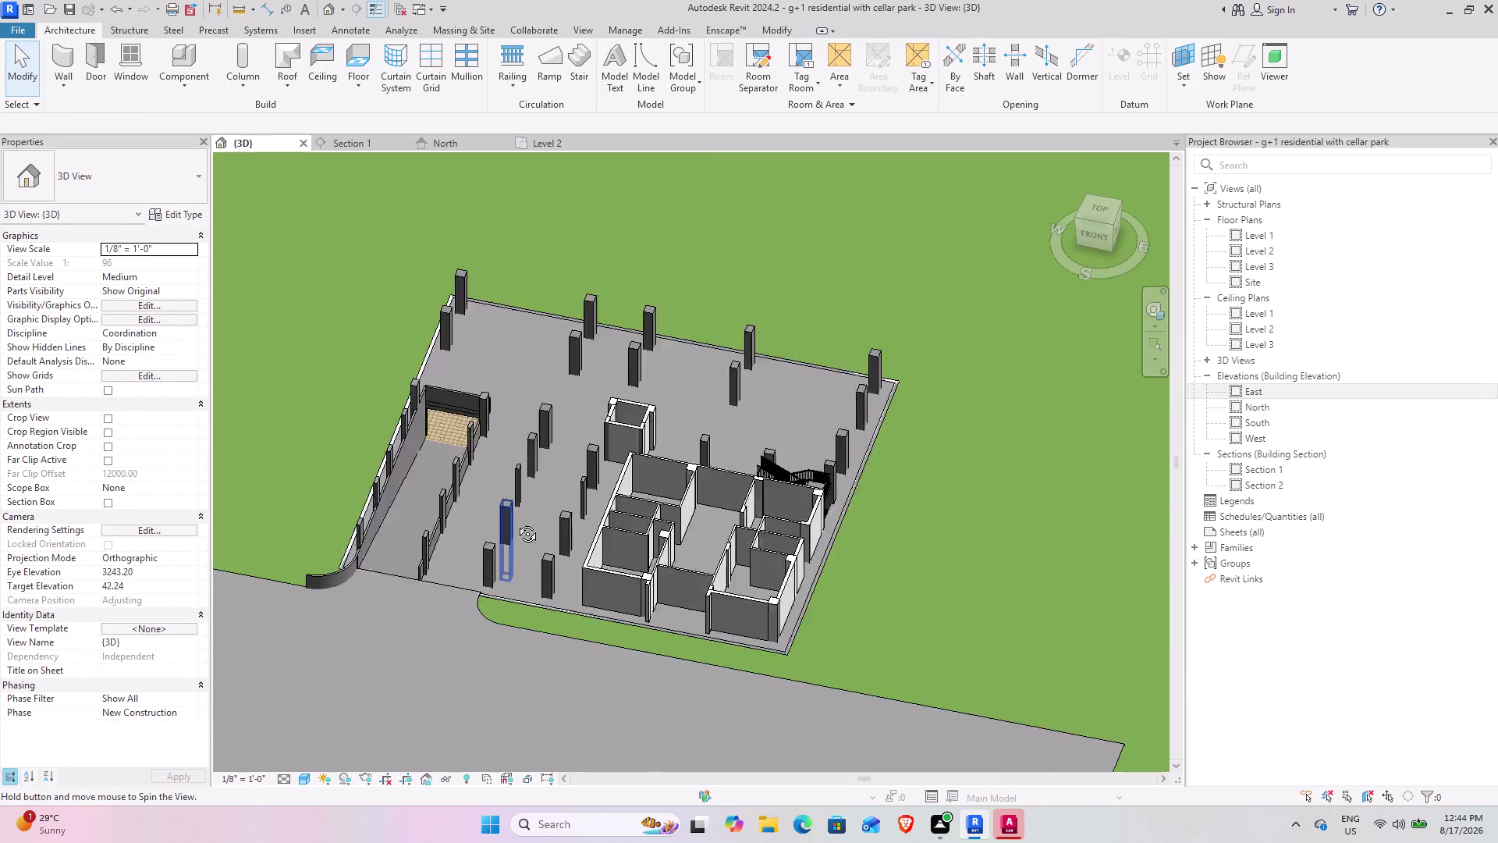
middle_drag(512, 532, 409, 470)
scroll(up, 3)
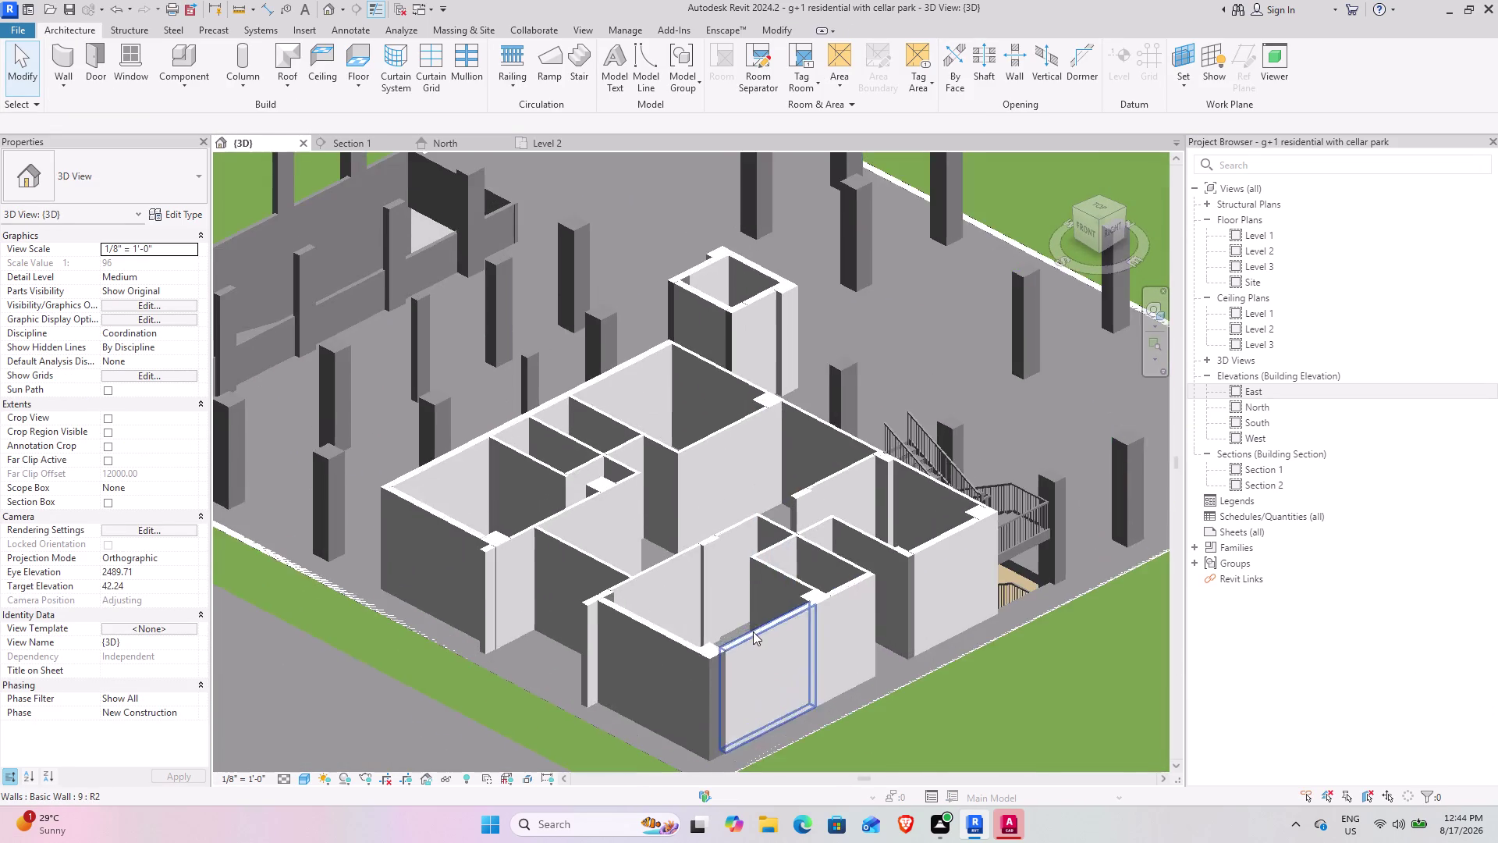
middle_drag(566, 599, 437, 480)
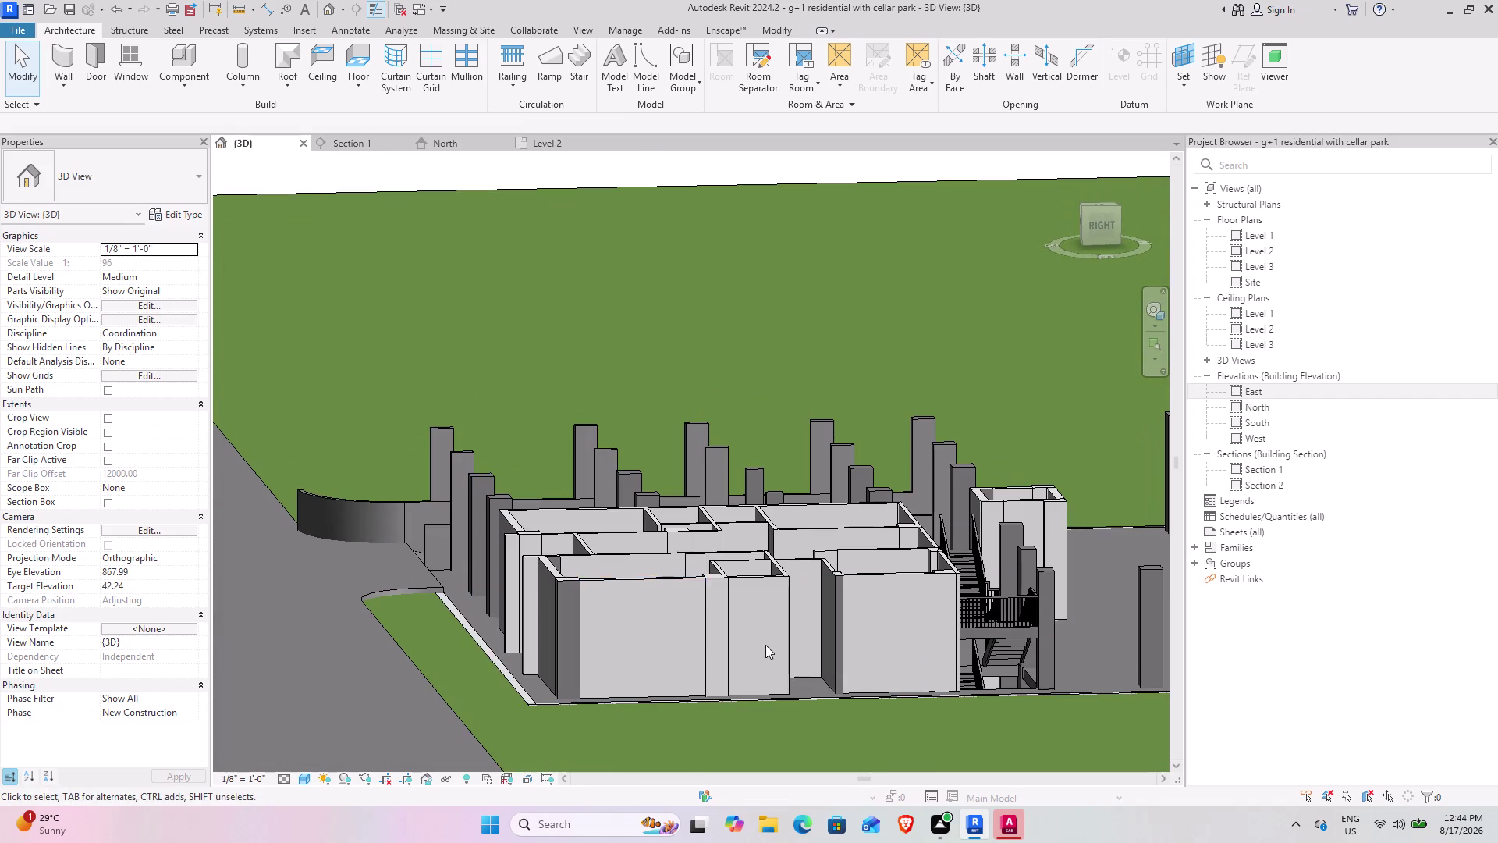
scroll(down, 3)
middle_drag(612, 621, 933, 697)
middle_drag(588, 639, 718, 597)
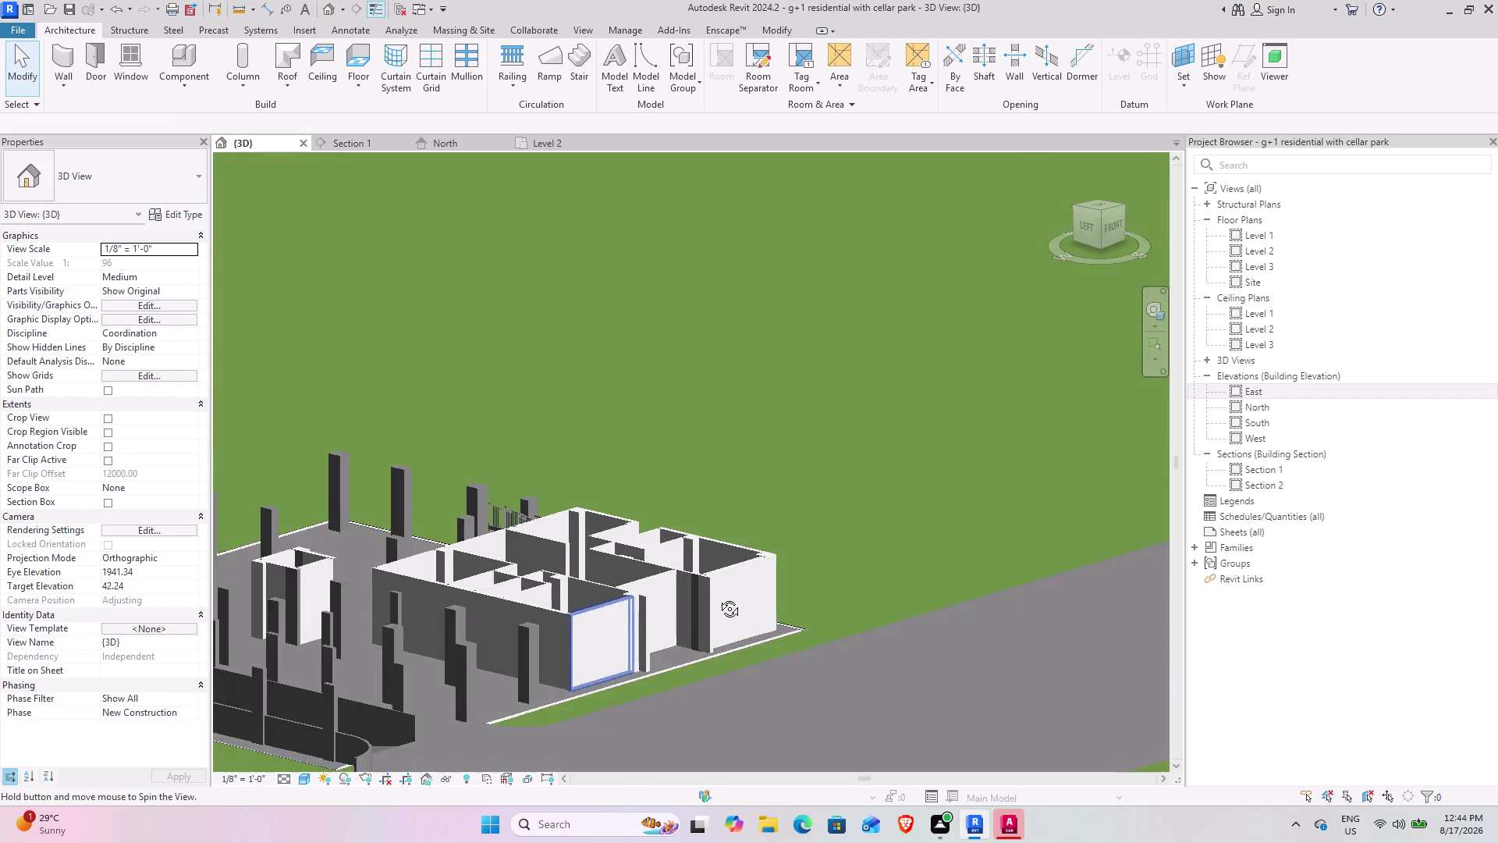
middle_drag(718, 597, 543, 483)
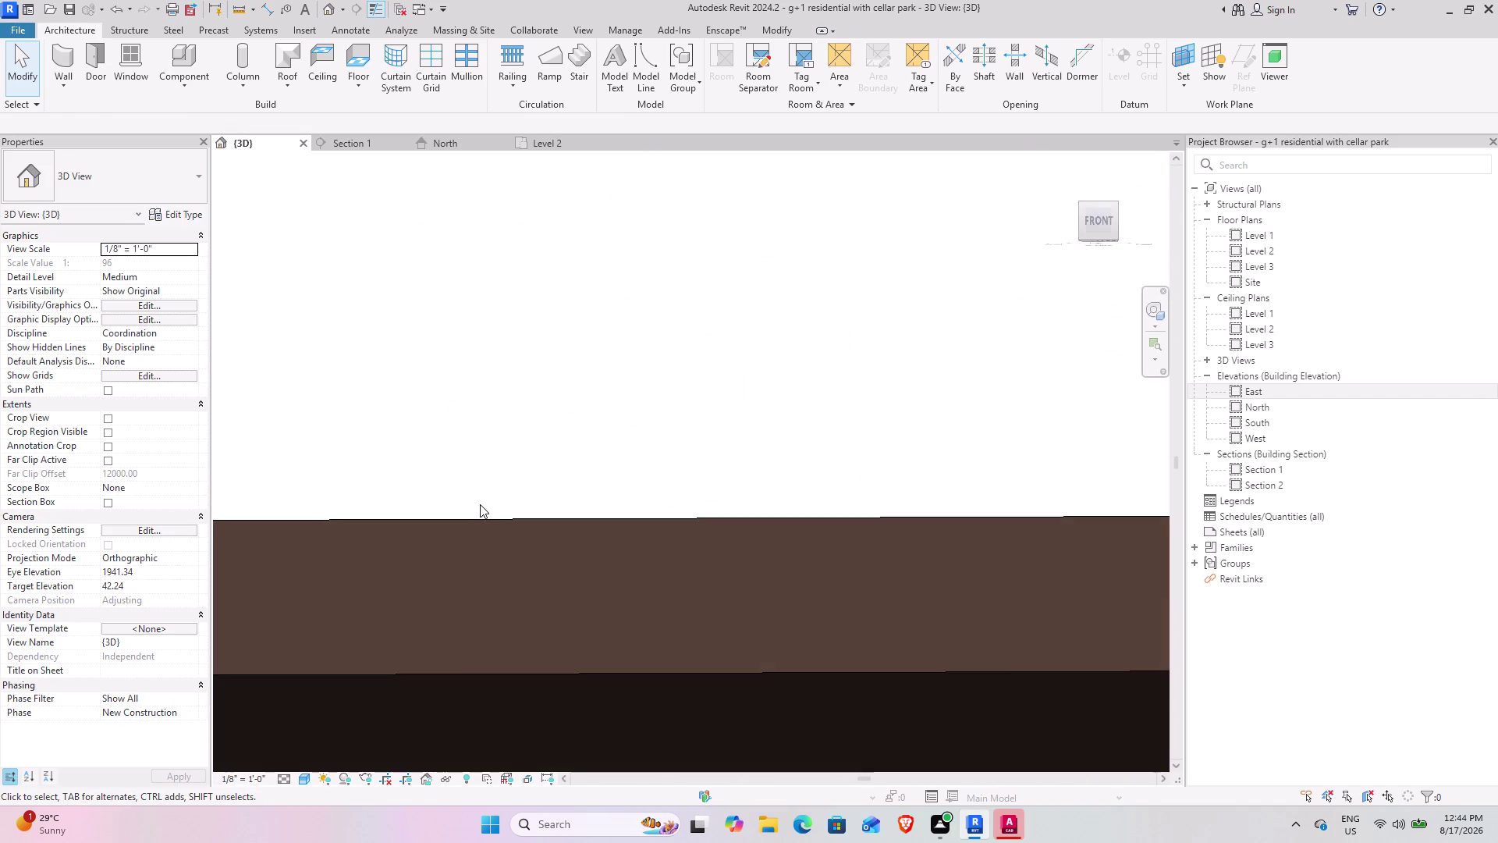
scroll(down, 3)
middle_drag(525, 471, 517, 578)
middle_drag(581, 576, 581, 570)
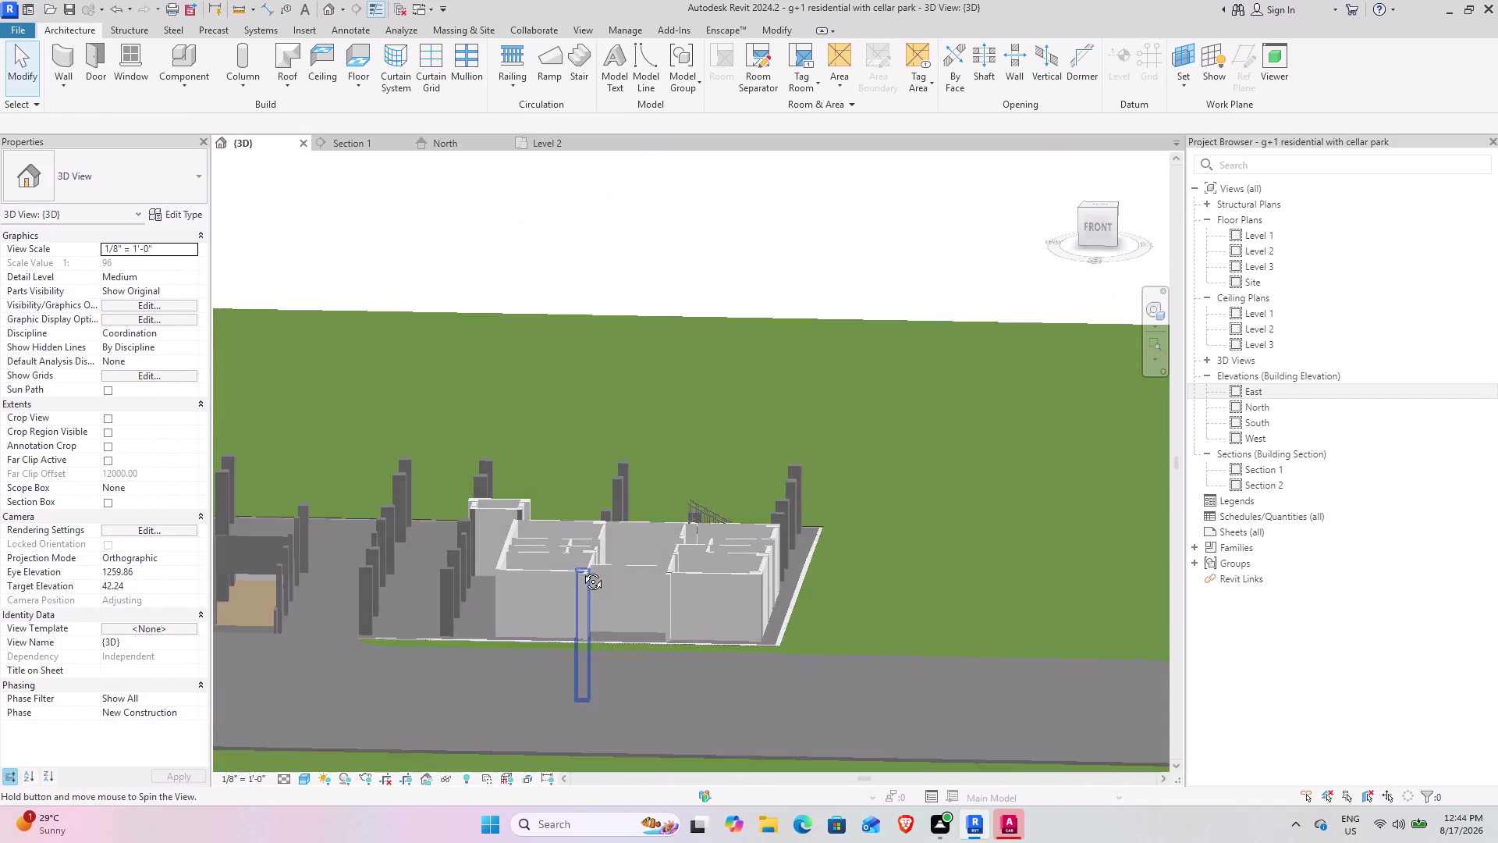
middle_drag(581, 570, 579, 569)
middle_drag(653, 621, 547, 651)
scroll(up, 3)
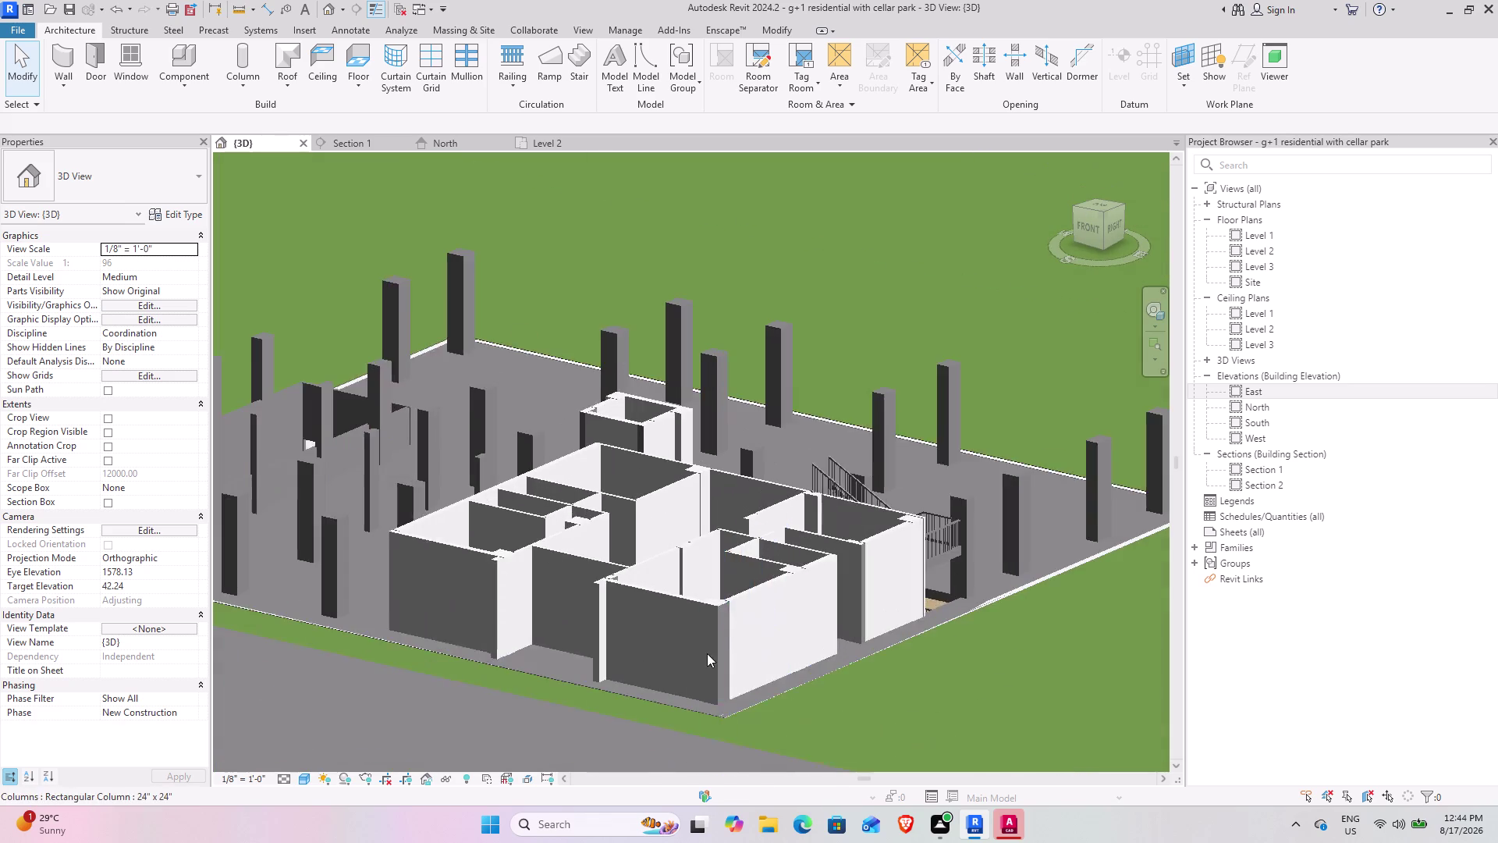
scroll(up, 3)
middle_drag(606, 613, 656, 672)
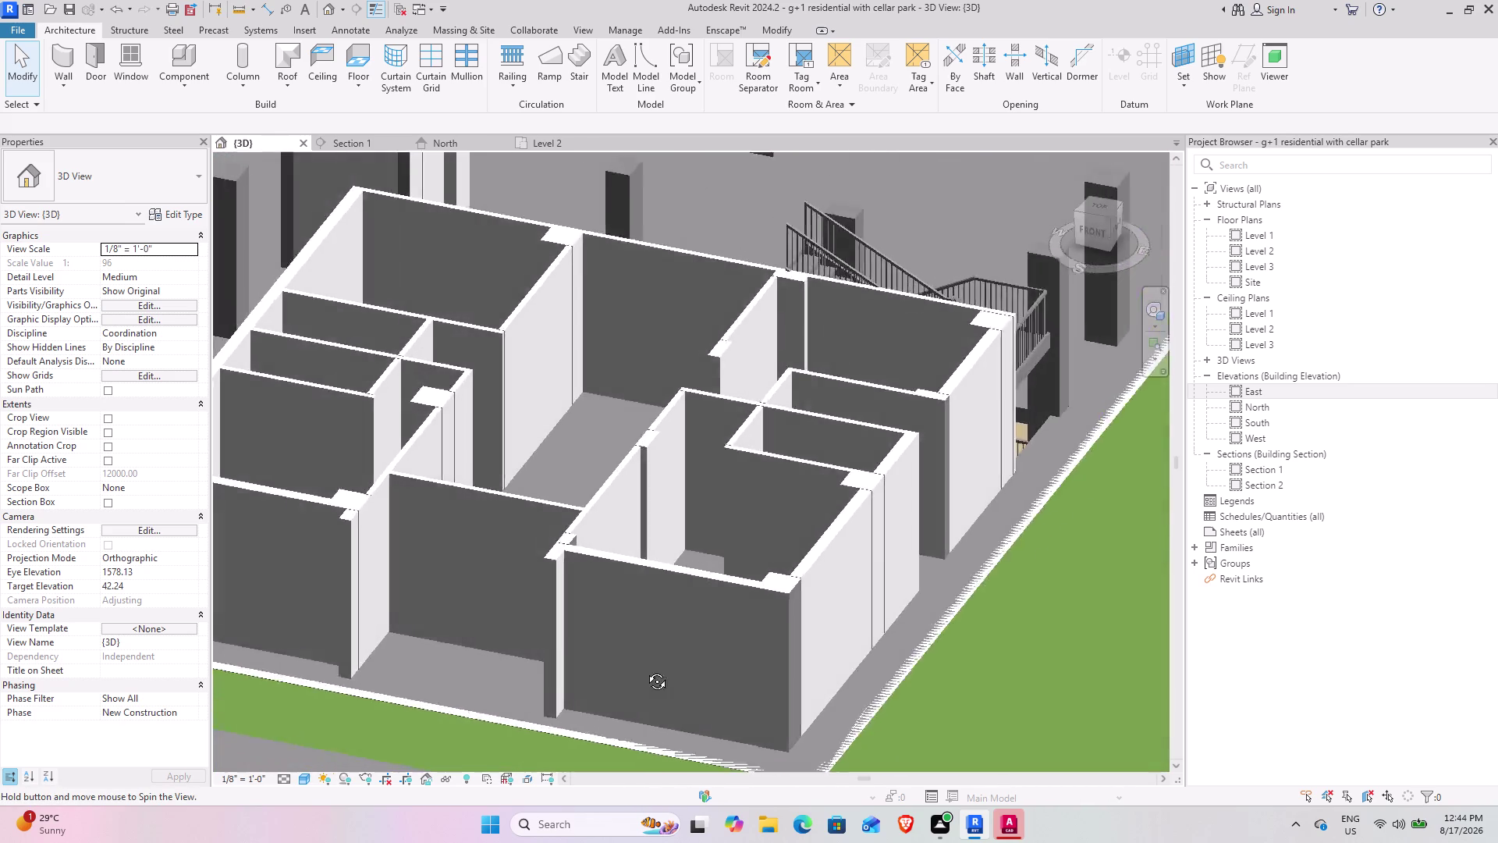
middle_drag(656, 671, 608, 669)
scroll(down, 3)
middle_drag(512, 614, 580, 556)
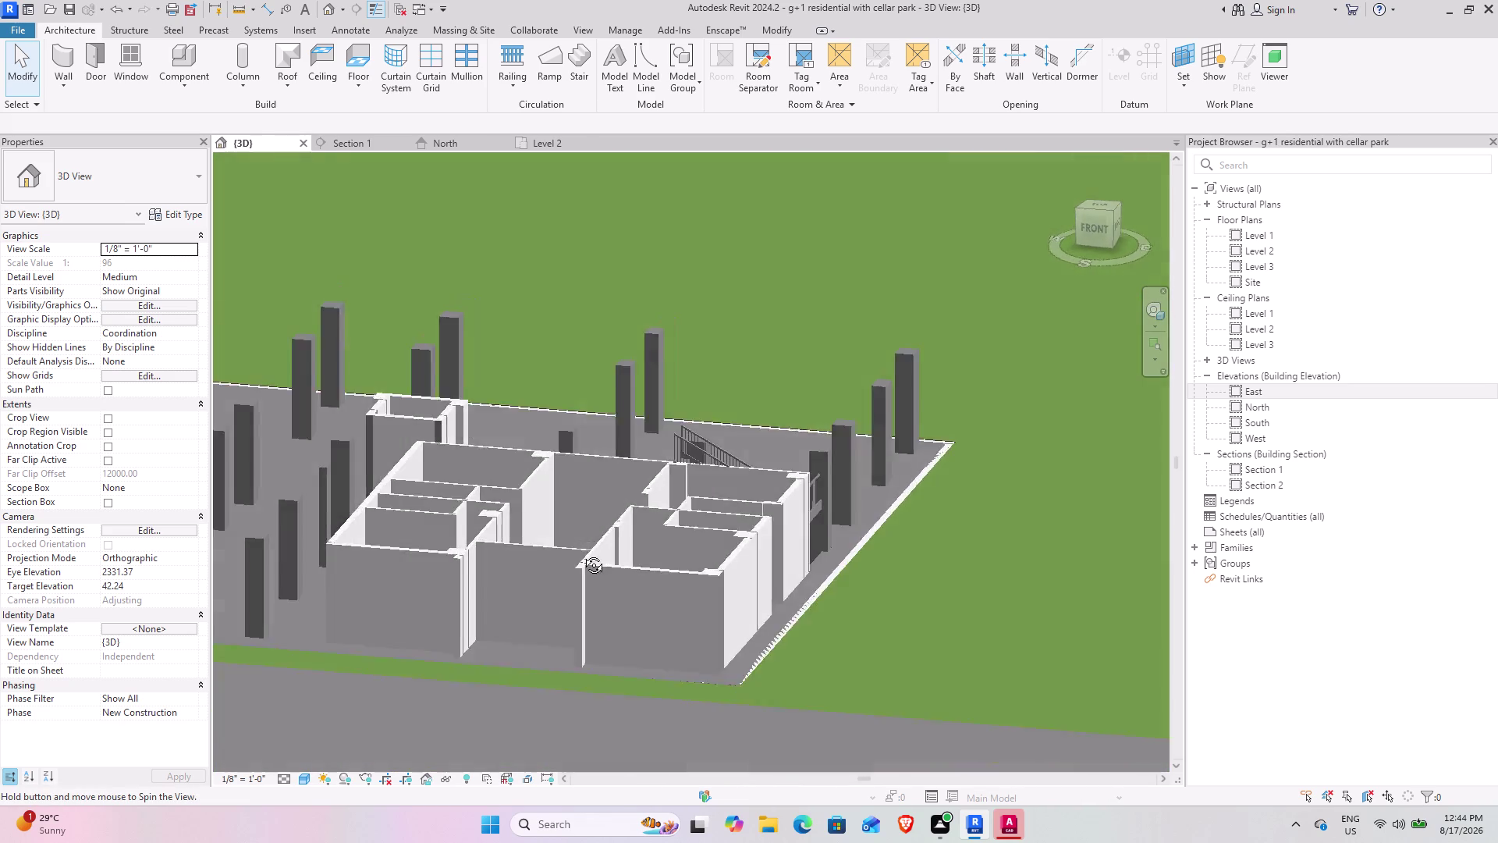
middle_drag(580, 556, 398, 544)
scroll(up, 3)
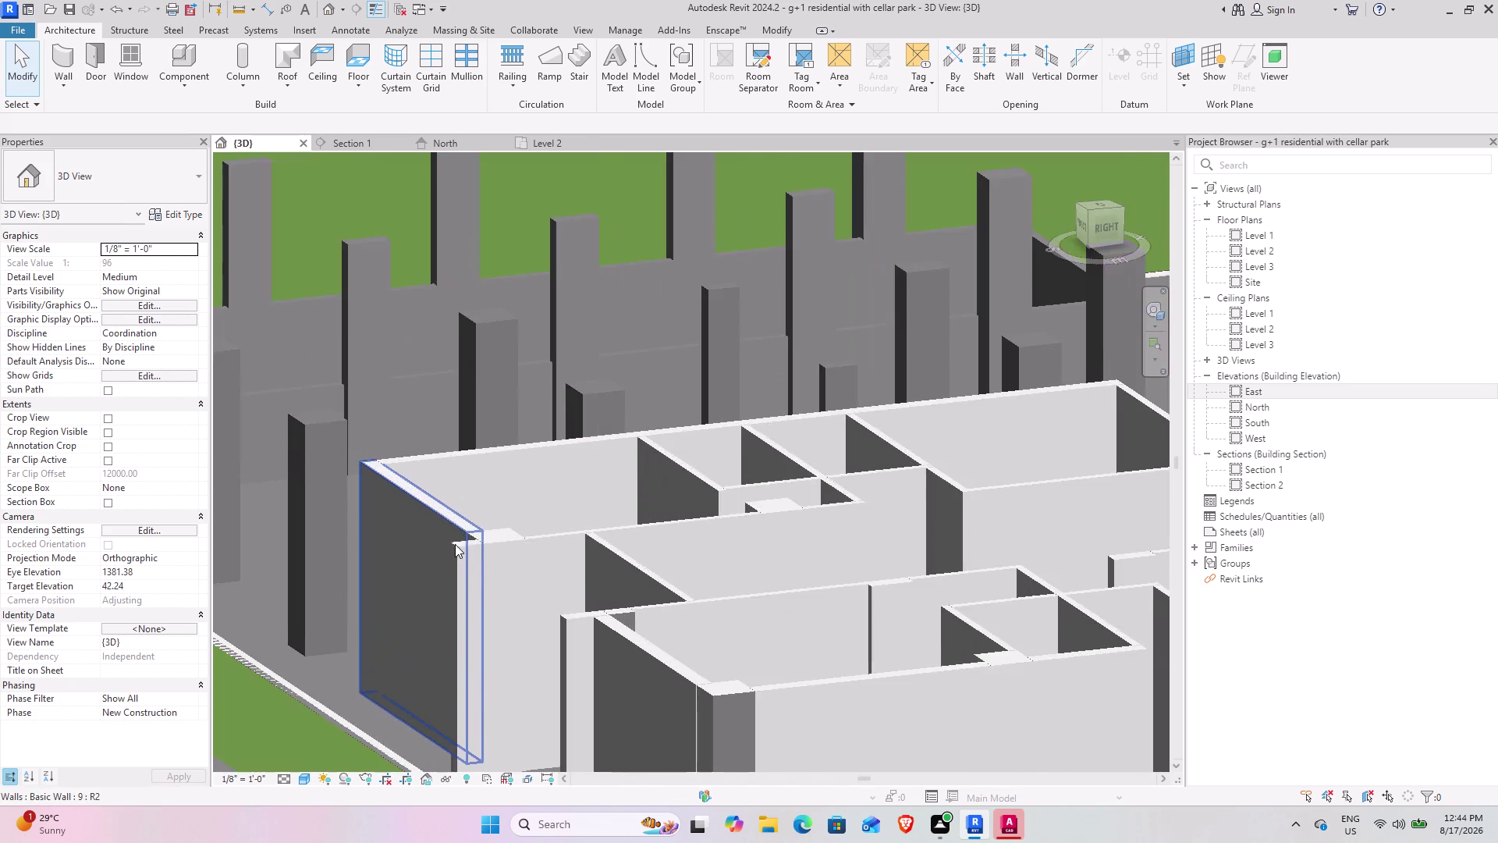
middle_drag(463, 551, 516, 634)
scroll(down, 3)
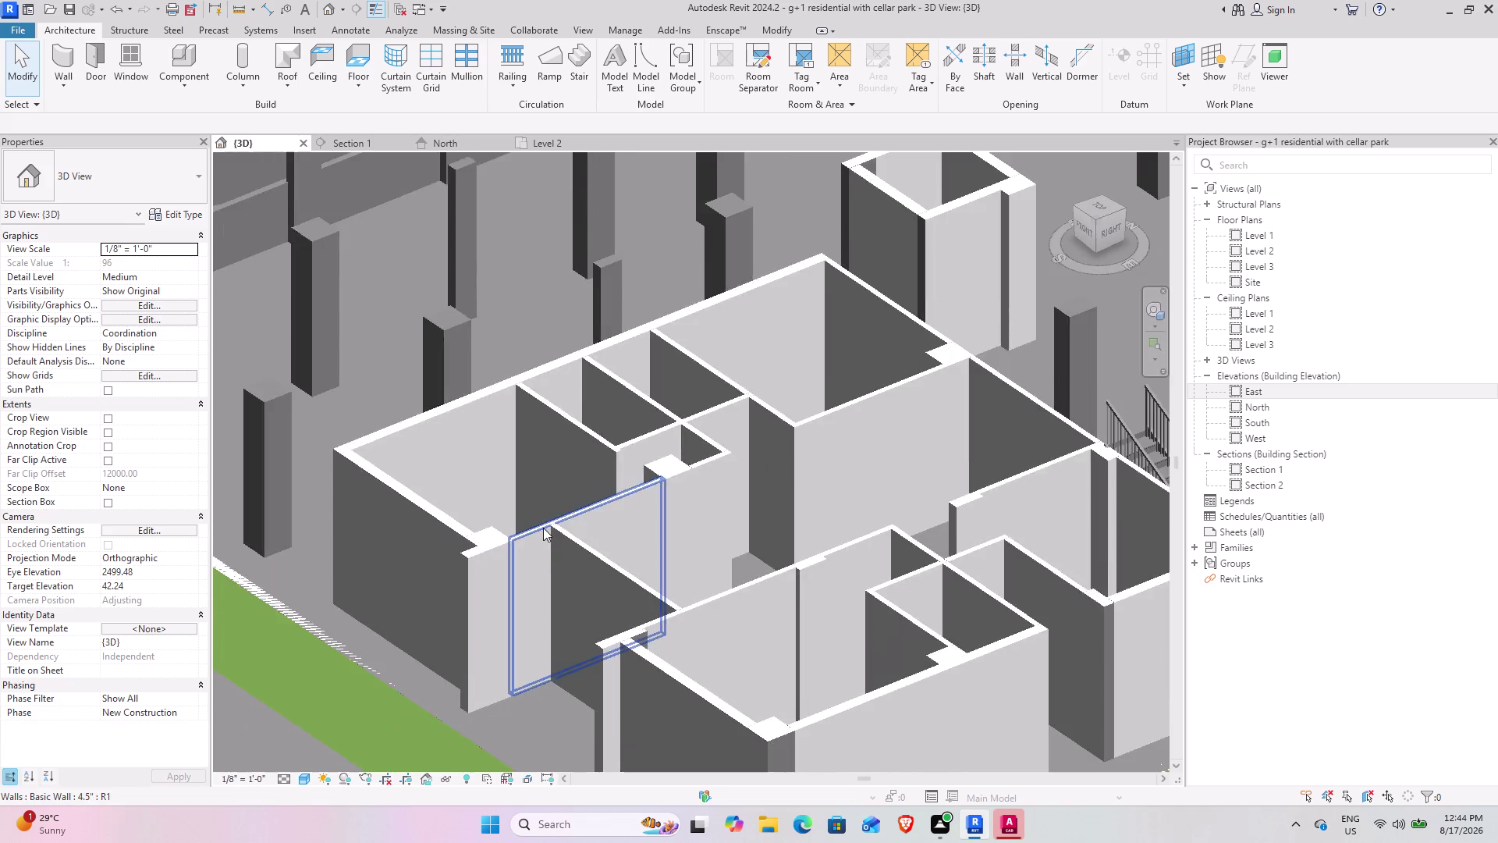
scroll(down, 3)
middle_drag(599, 509, 746, 627)
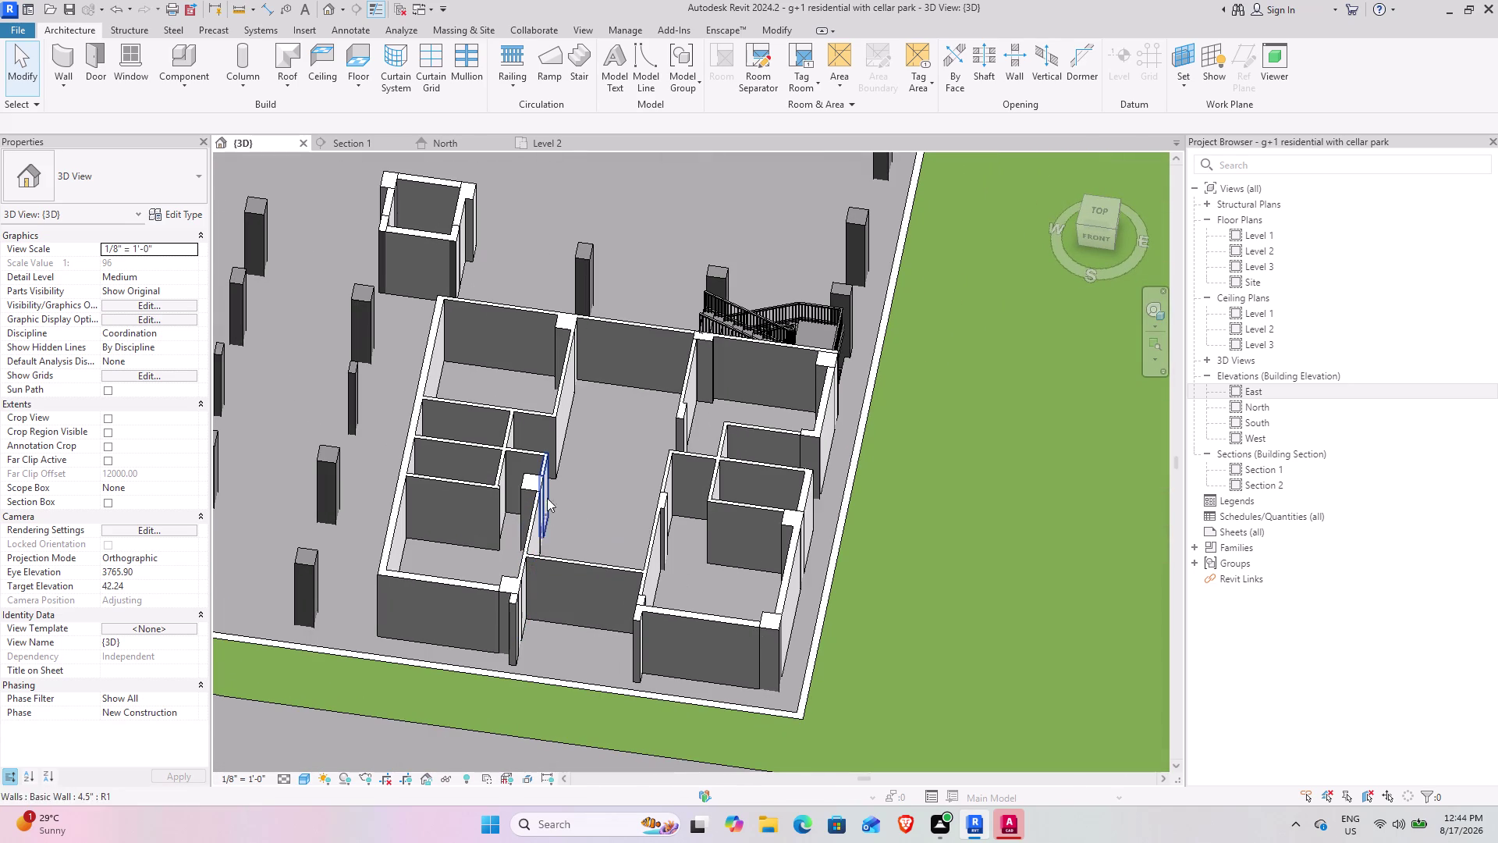
click(302, 779)
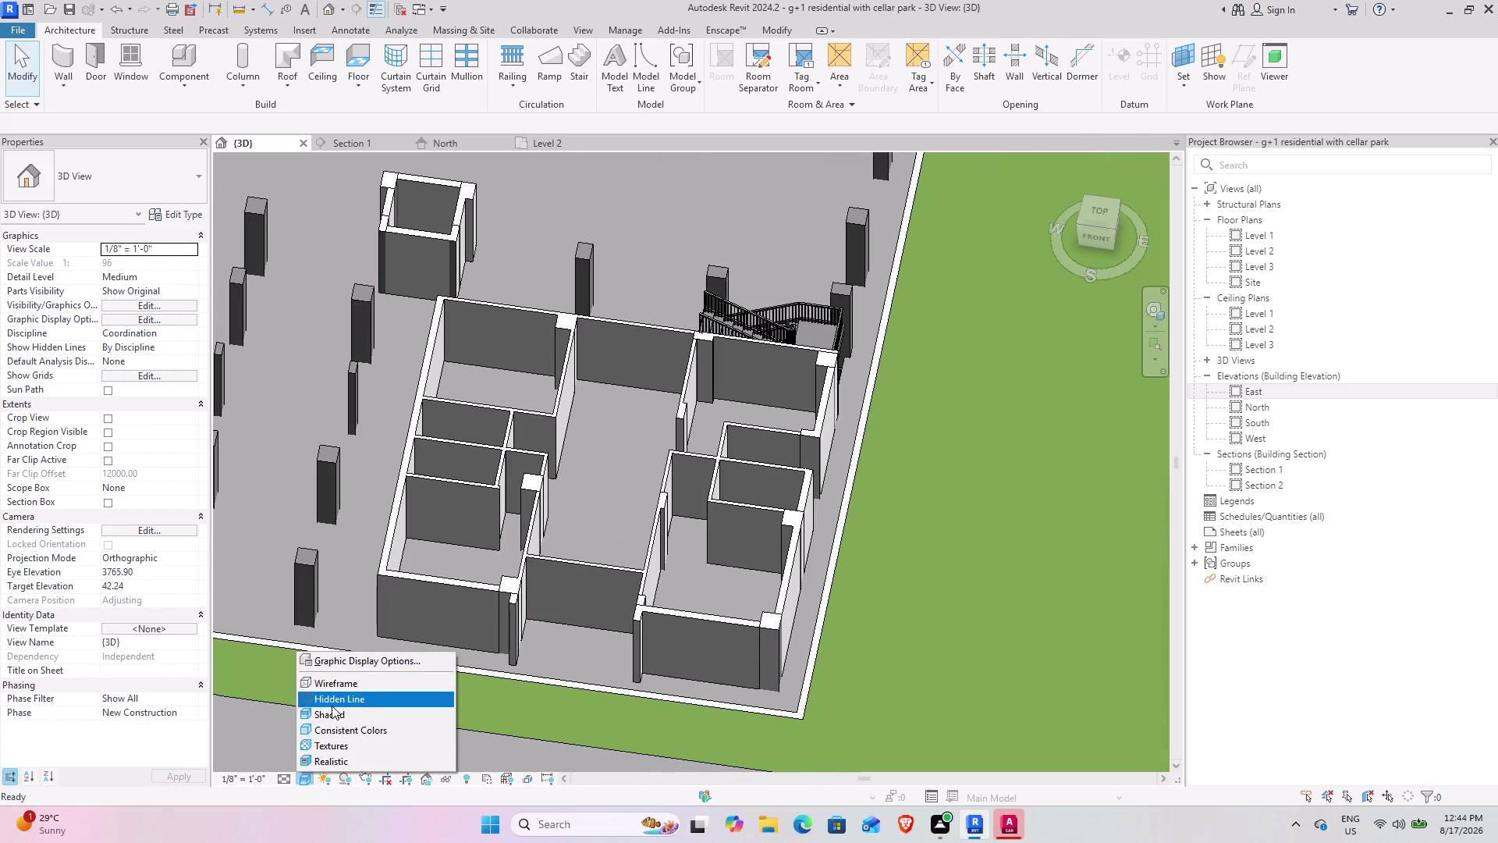
Try switching the 3D view's visual style to Realistic from the view control bar.
click(333, 711)
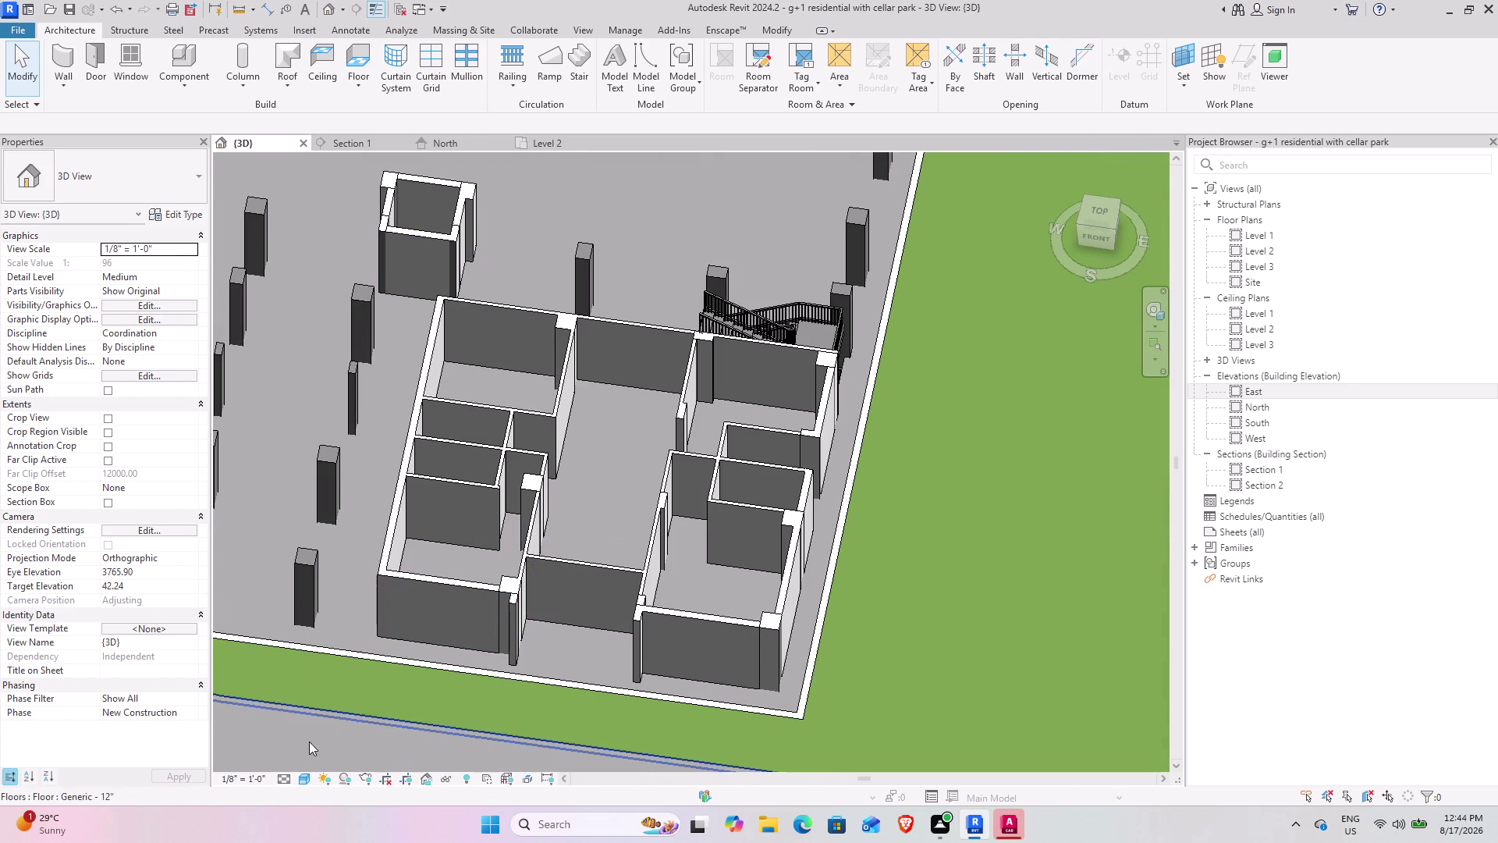
click(308, 778)
click(318, 713)
click(308, 783)
click(308, 760)
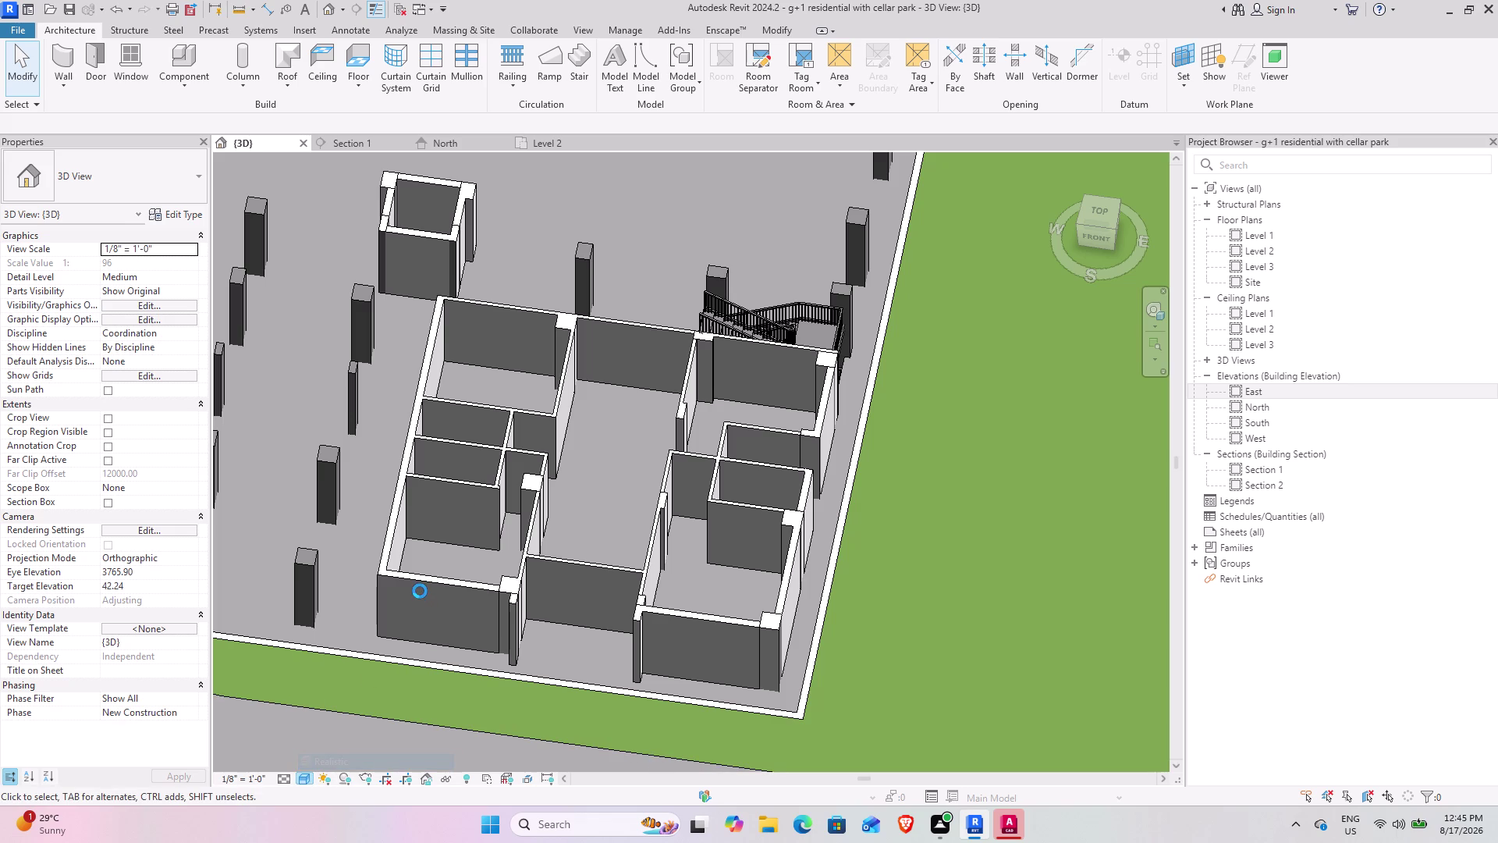
scroll(down, 3)
middle_drag(430, 539, 502, 442)
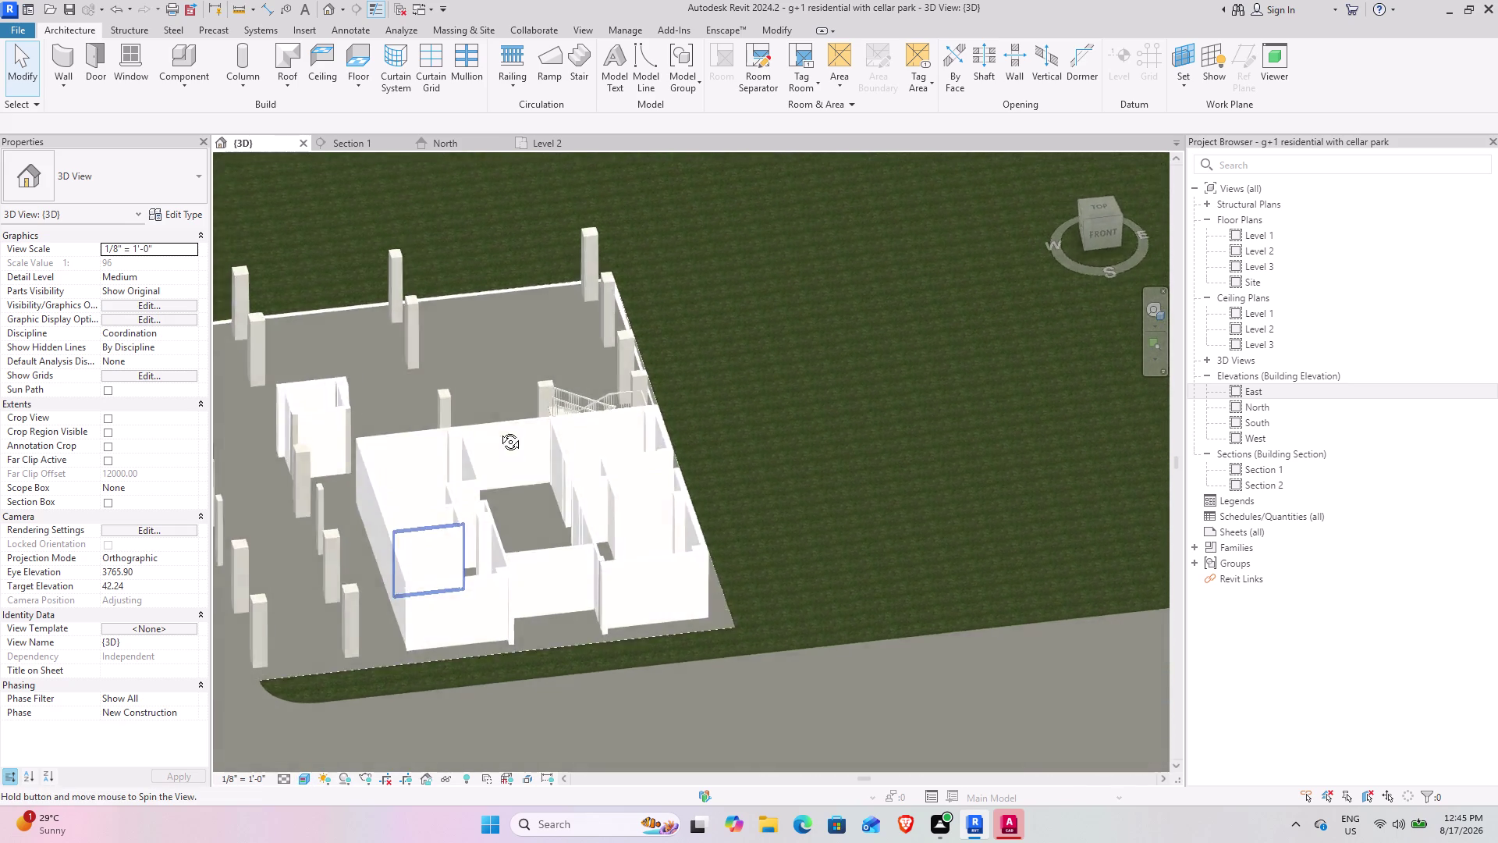
middle_drag(502, 442, 422, 375)
middle_drag(618, 608, 506, 624)
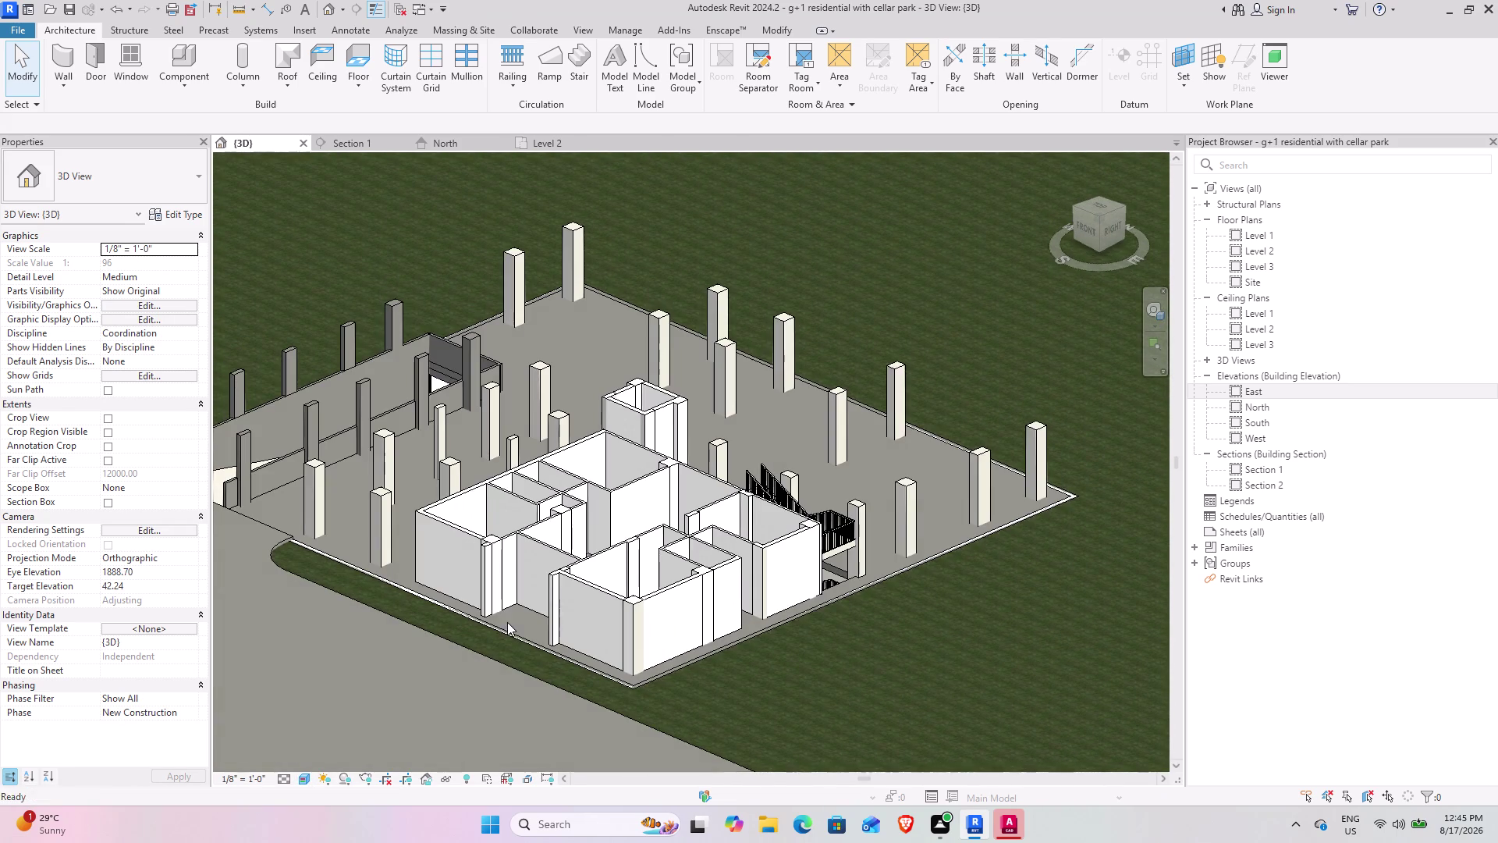
middle_drag(498, 620, 554, 657)
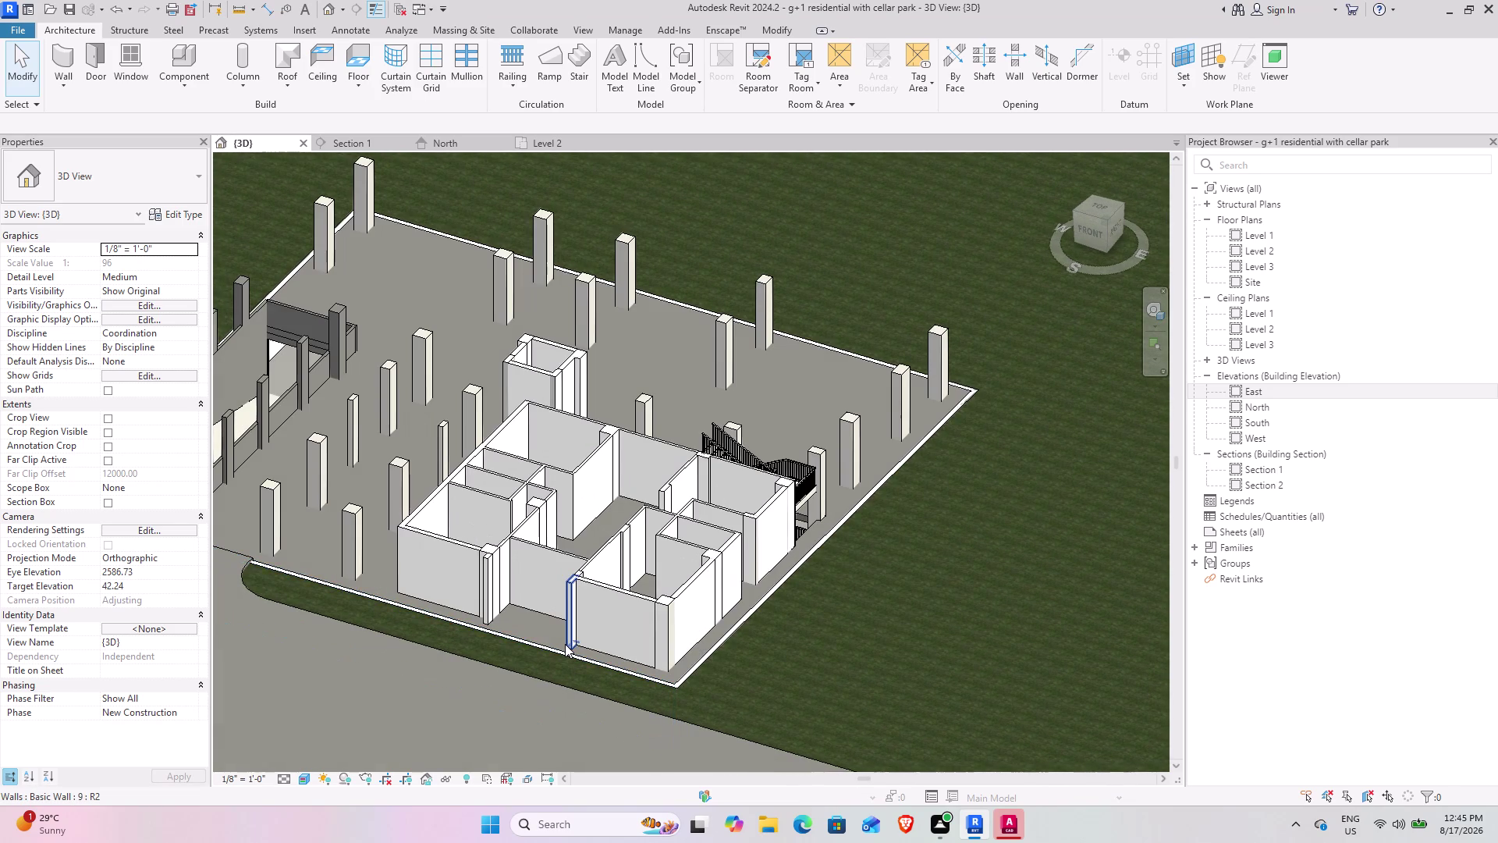
scroll(down, 3)
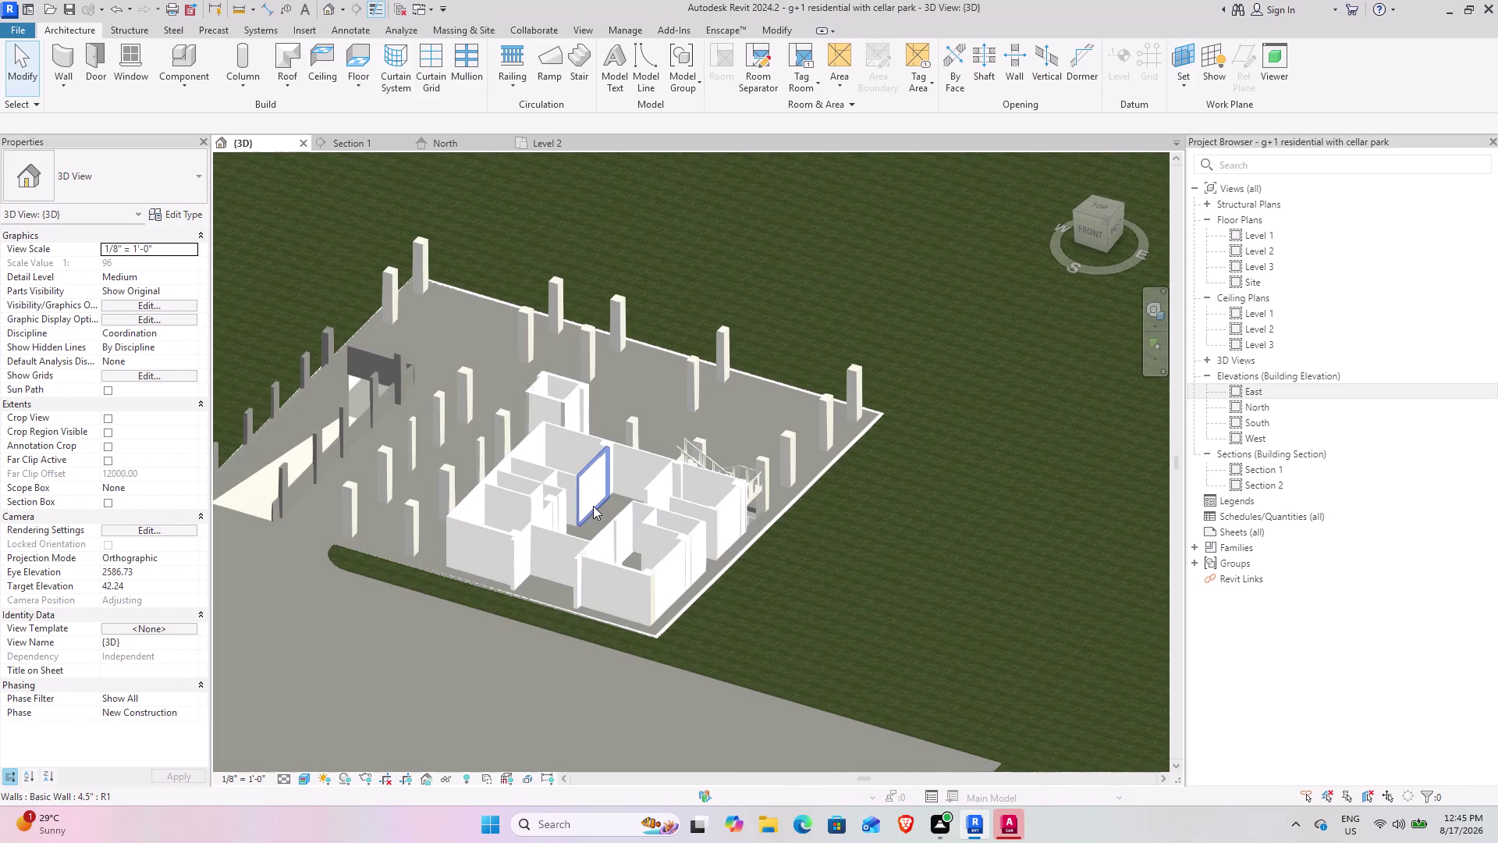
middle_drag(576, 506, 539, 402)
click(914, 635)
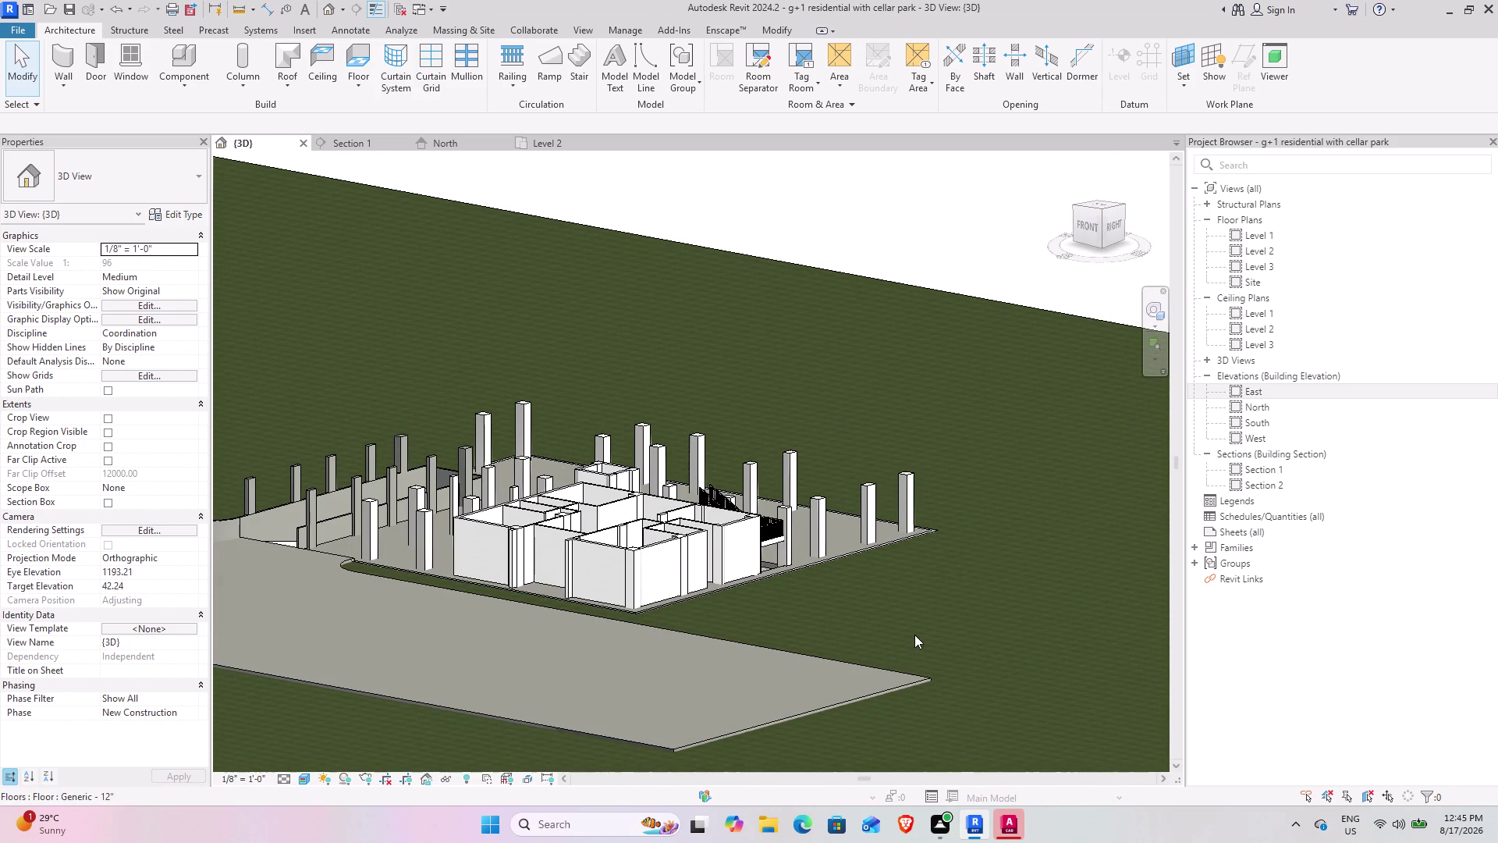
middle_drag(644, 591, 861, 692)
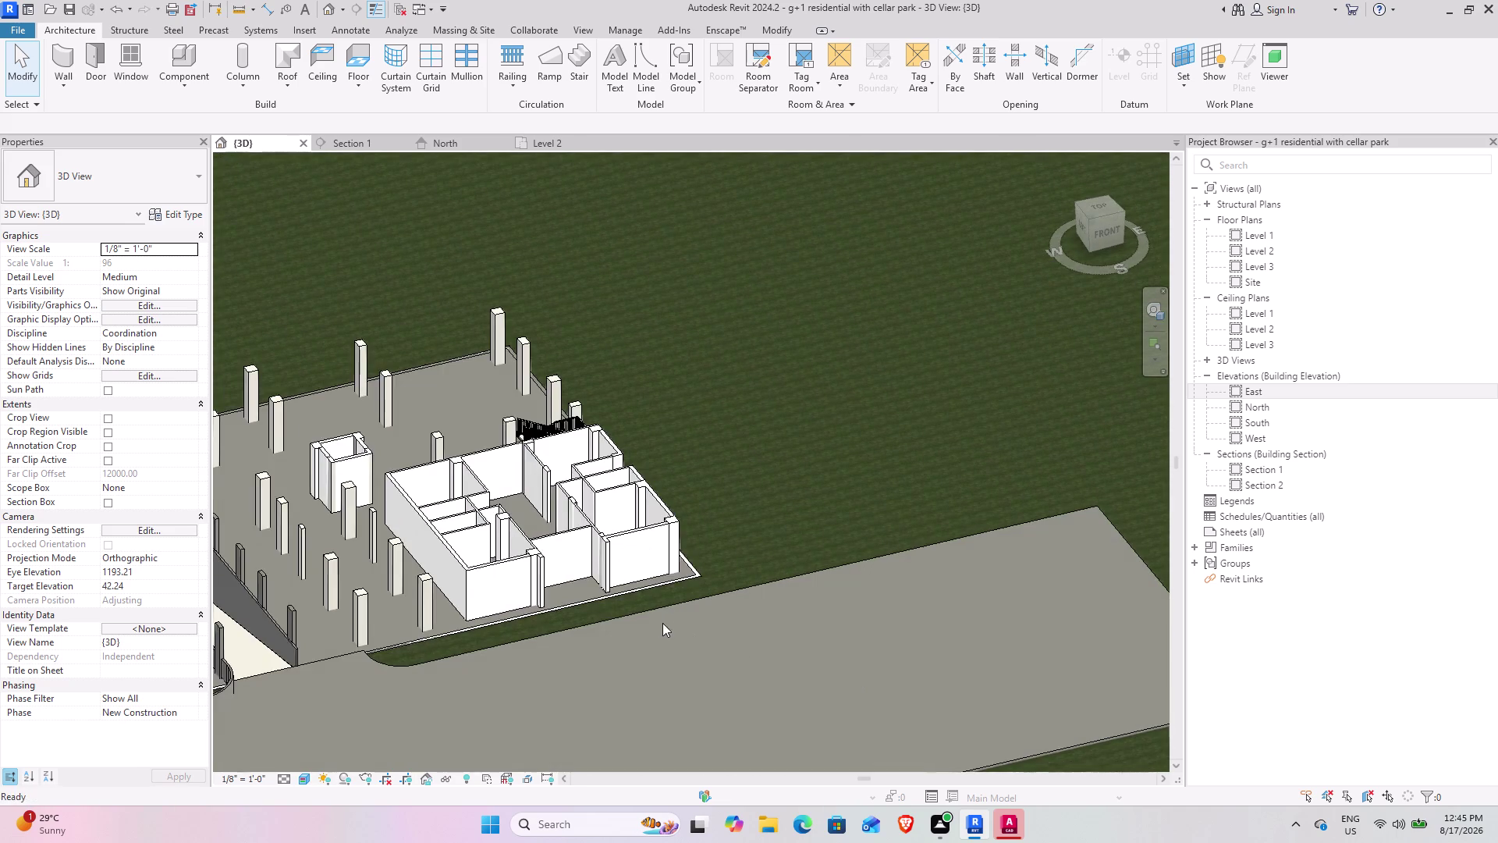
middle_drag(663, 619, 951, 554)
middle_drag(706, 579, 561, 595)
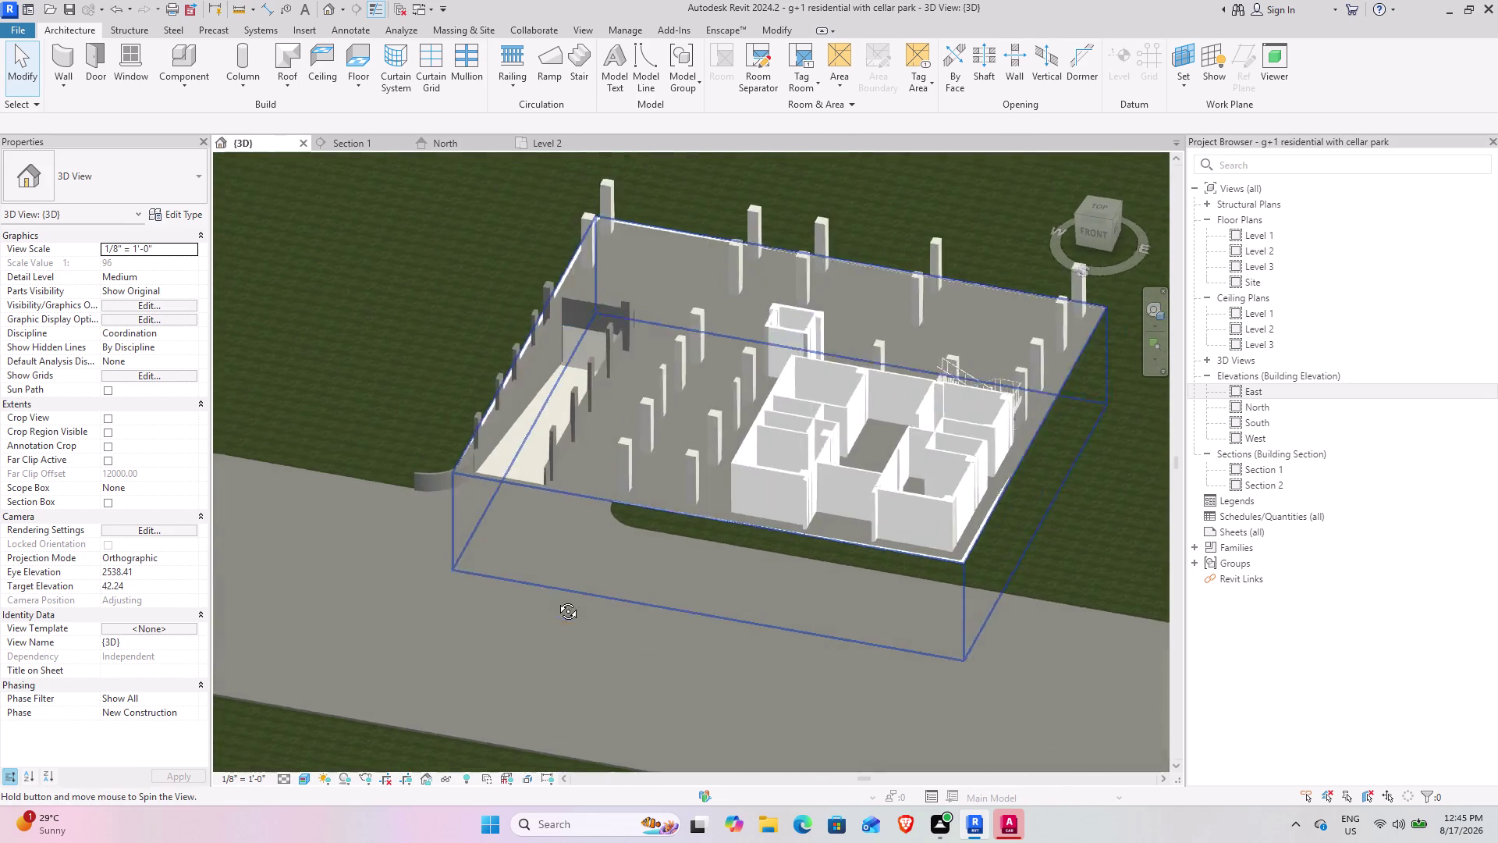
middle_drag(561, 595, 554, 602)
middle_drag(563, 594, 586, 721)
middle_drag(835, 607, 733, 540)
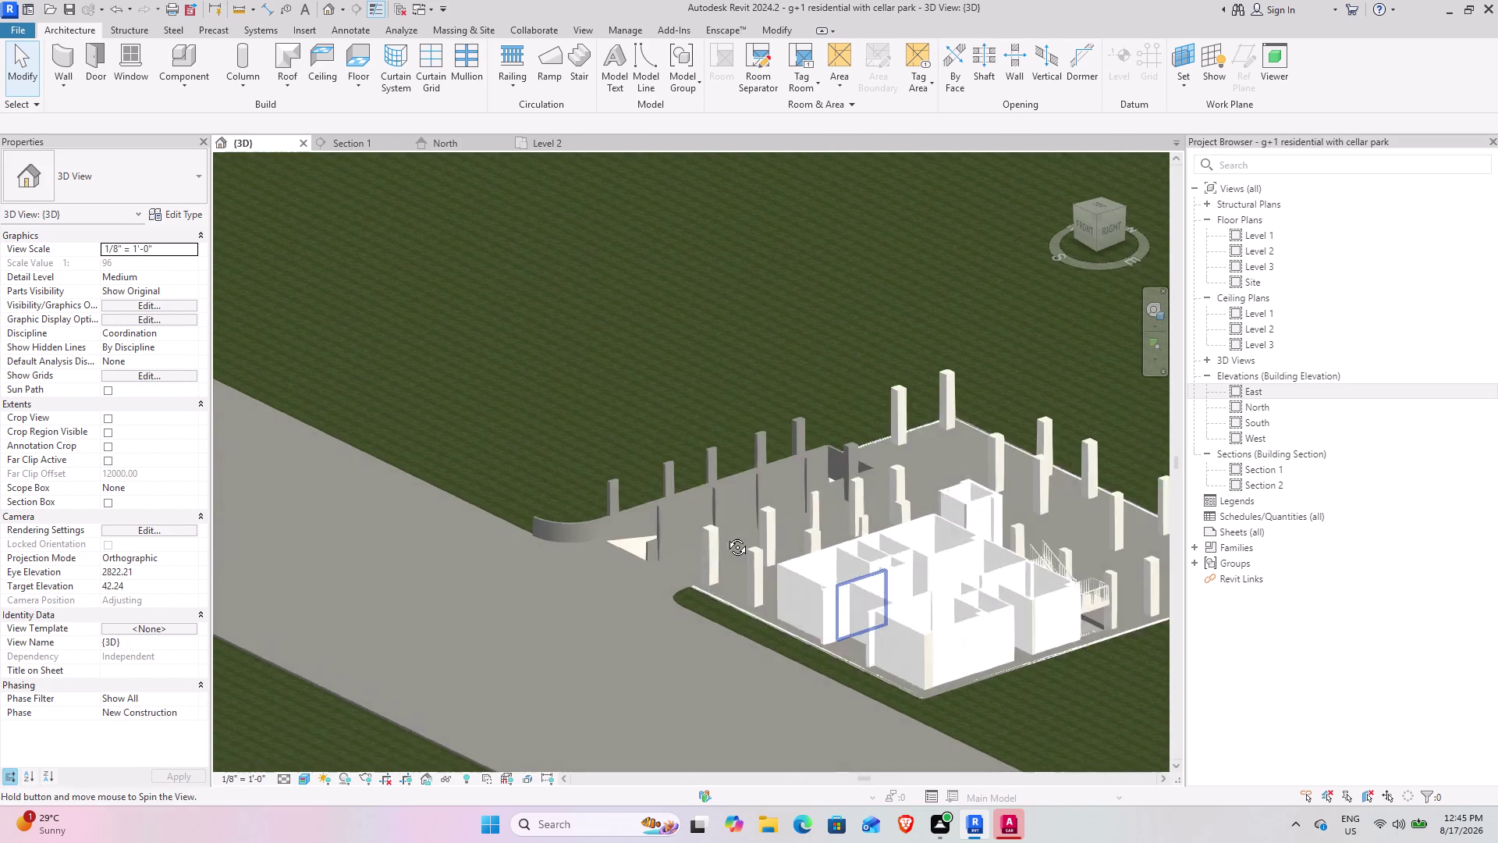
middle_drag(733, 540, 724, 533)
middle_drag(1028, 669, 841, 633)
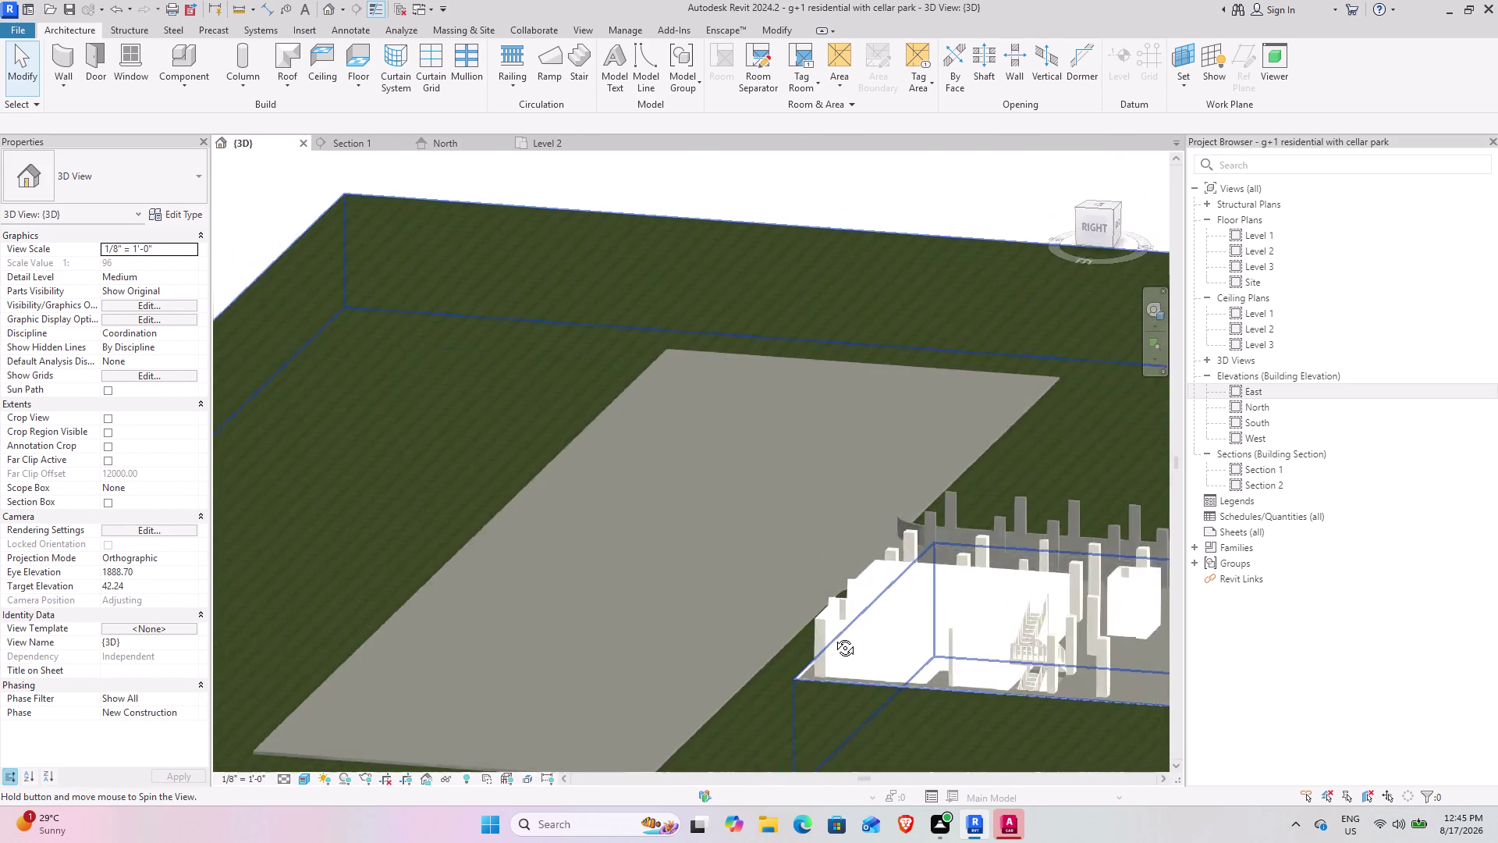
middle_drag(841, 633, 817, 643)
scroll(up, 3)
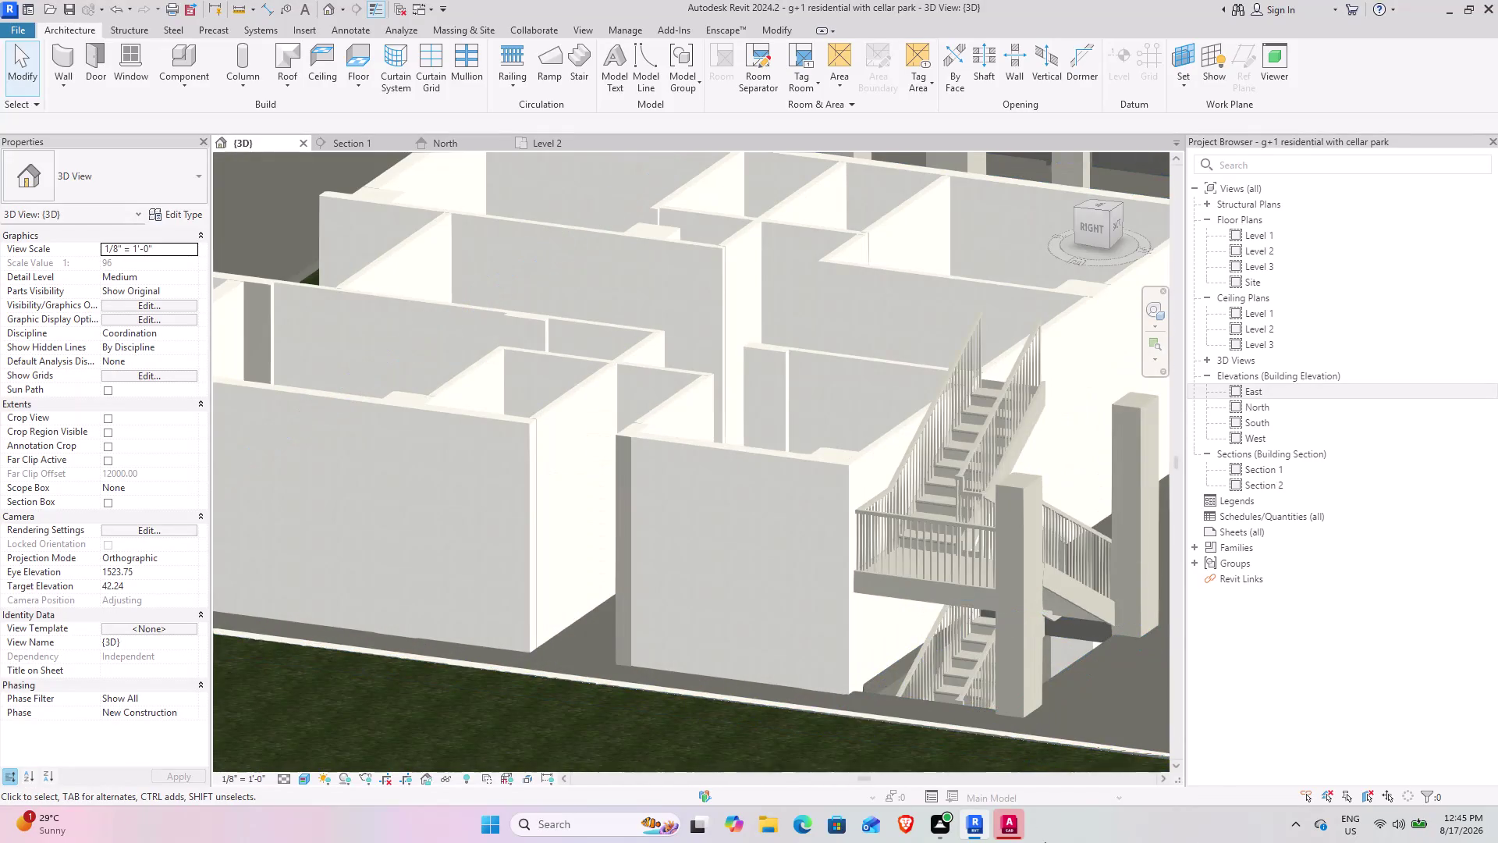
scroll(up, 3)
click(1024, 498)
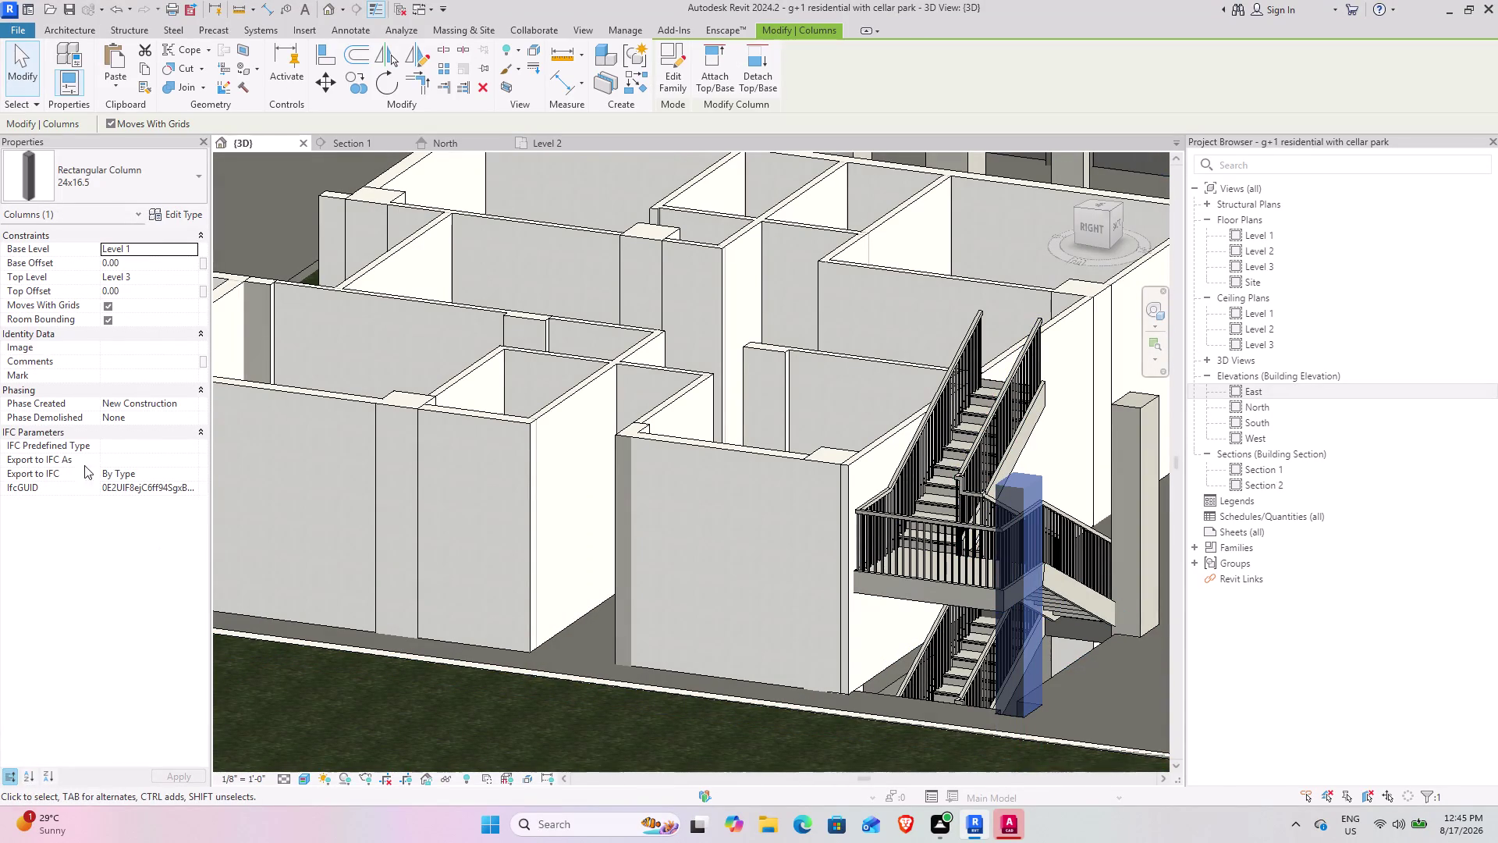
click(623, 712)
scroll(down, 3)
middle_drag(525, 614, 793, 638)
middle_drag(587, 593, 617, 608)
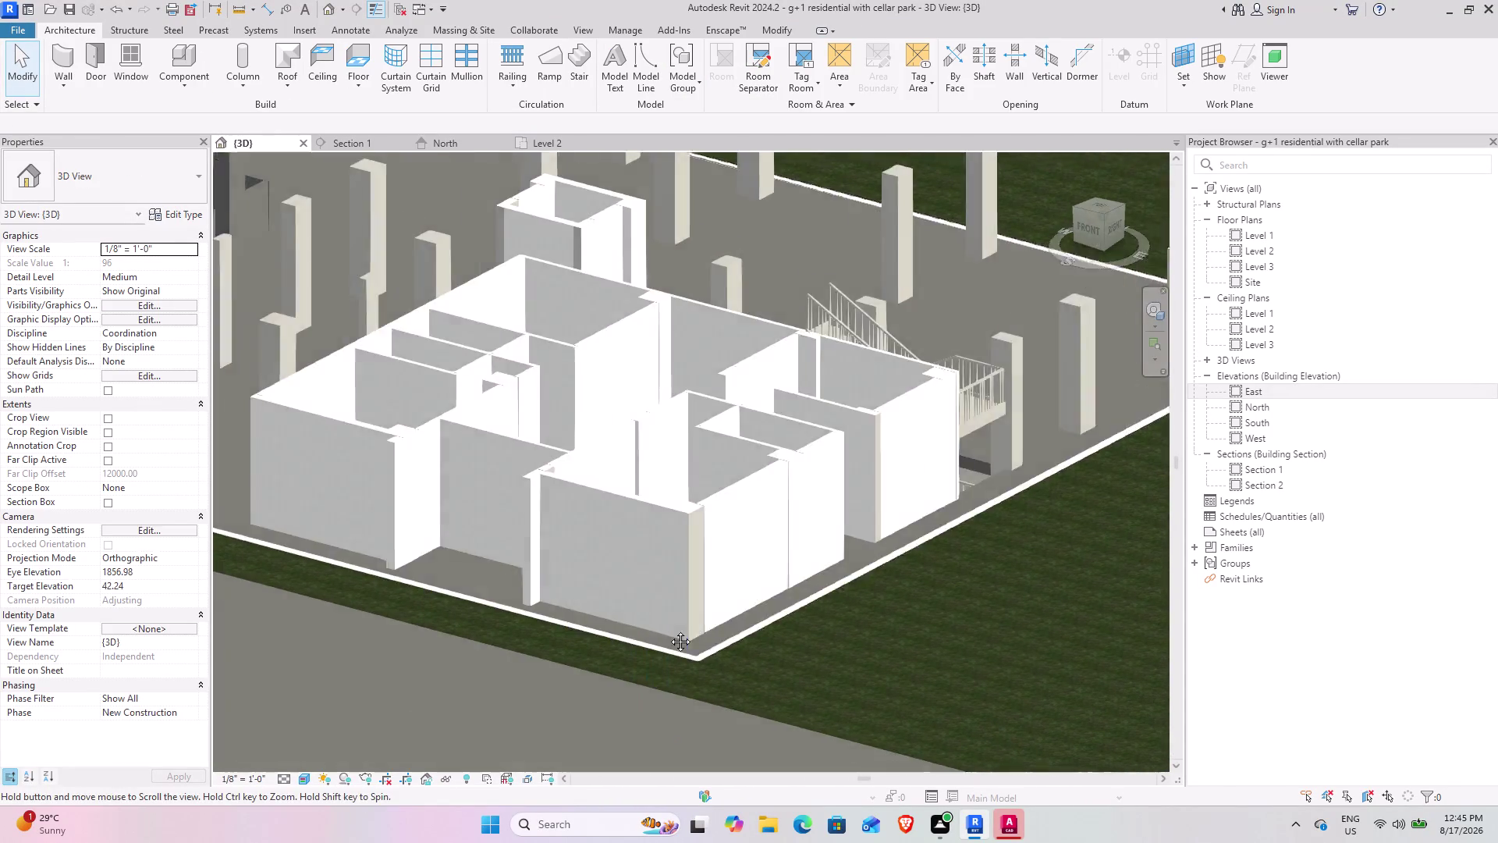
middle_drag(617, 607, 968, 678)
middle_drag(517, 586, 638, 627)
middle_drag(548, 605, 906, 581)
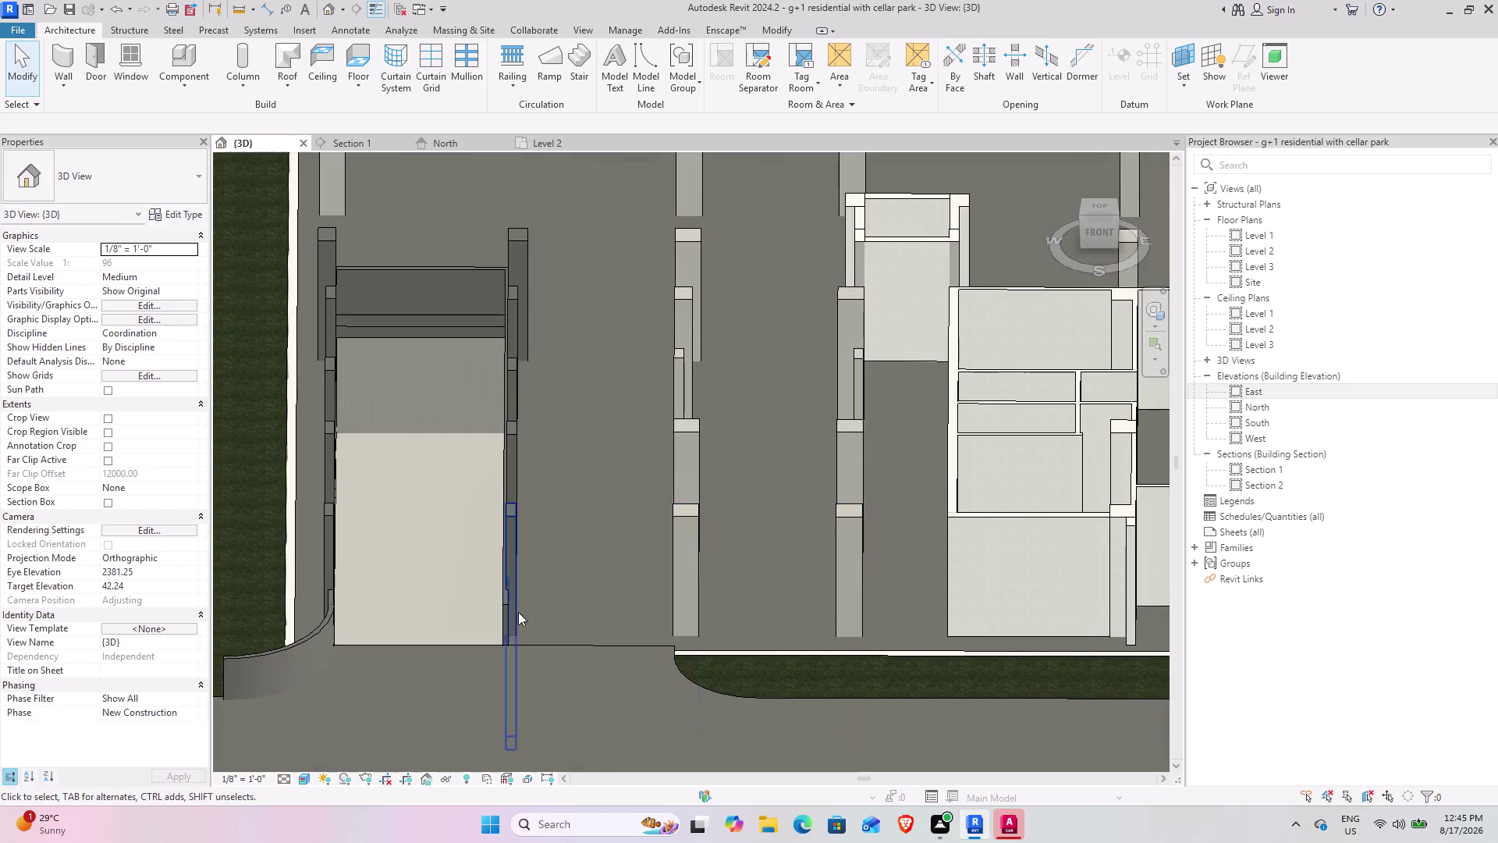
middle_drag(522, 605, 418, 505)
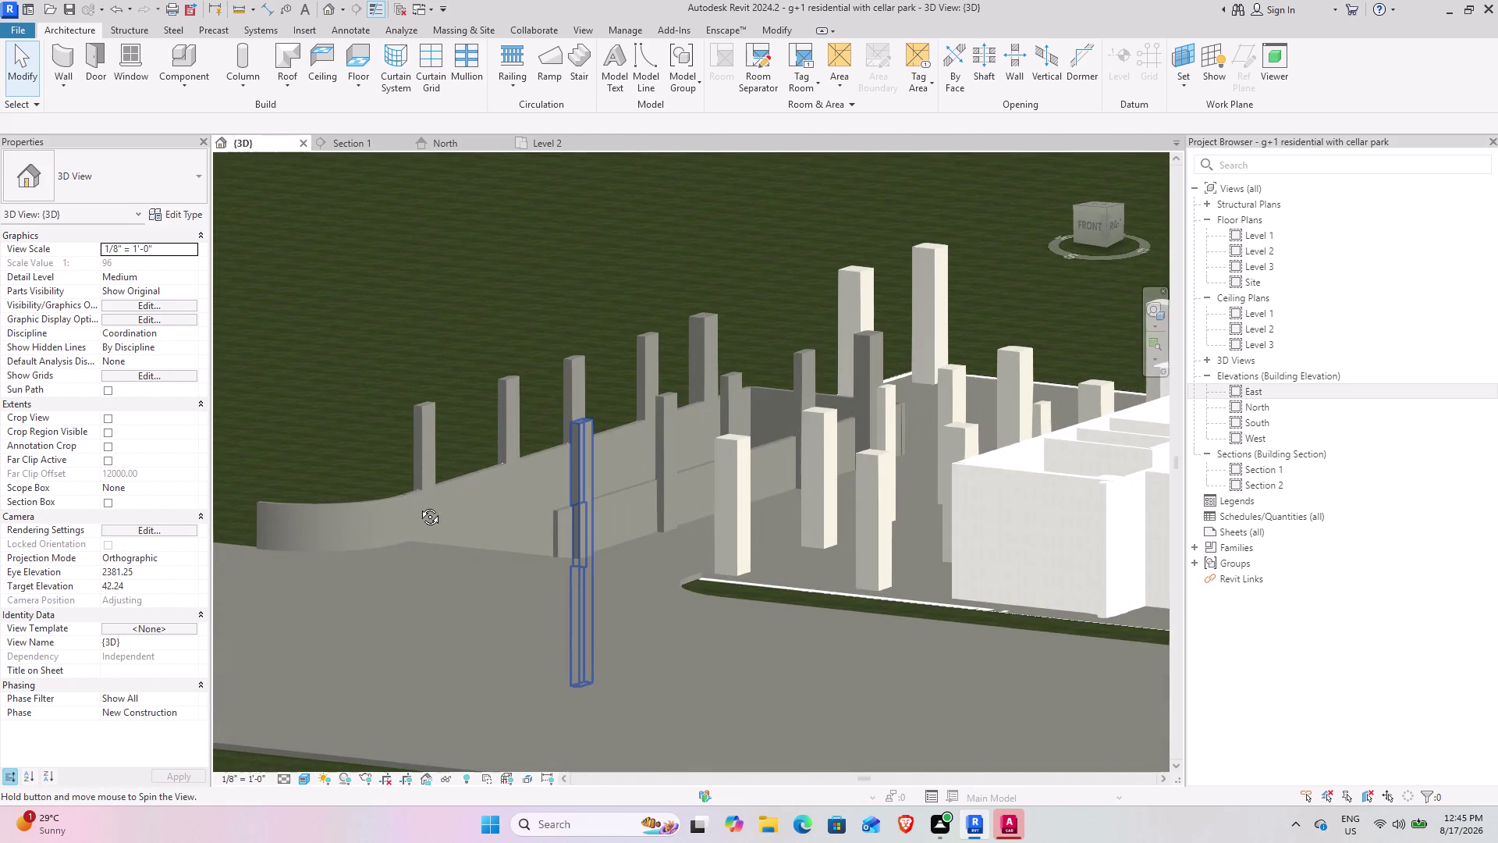
middle_drag(419, 505, 524, 526)
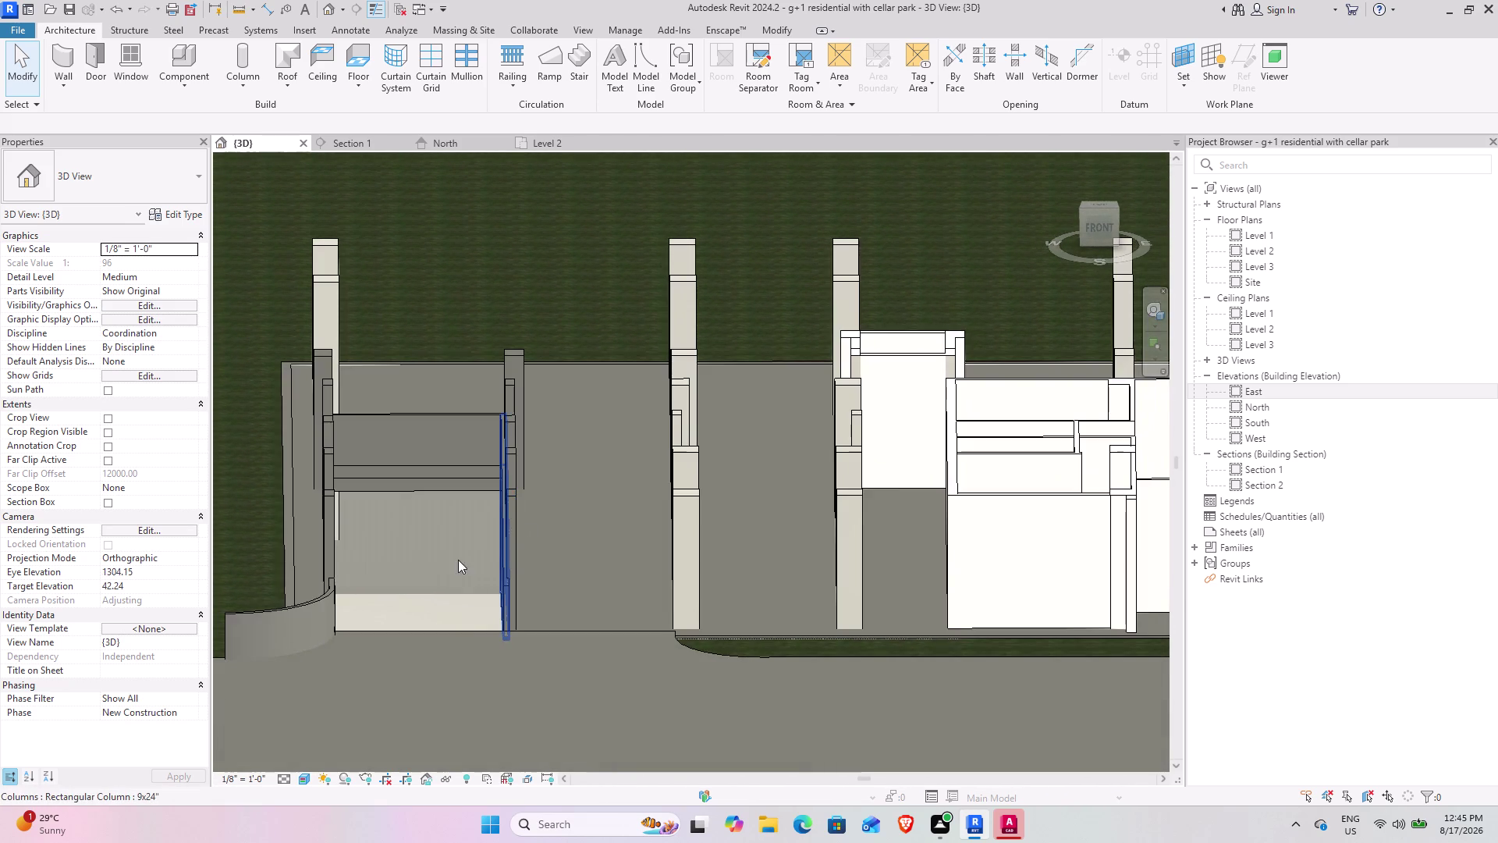
middle_drag(461, 560, 489, 577)
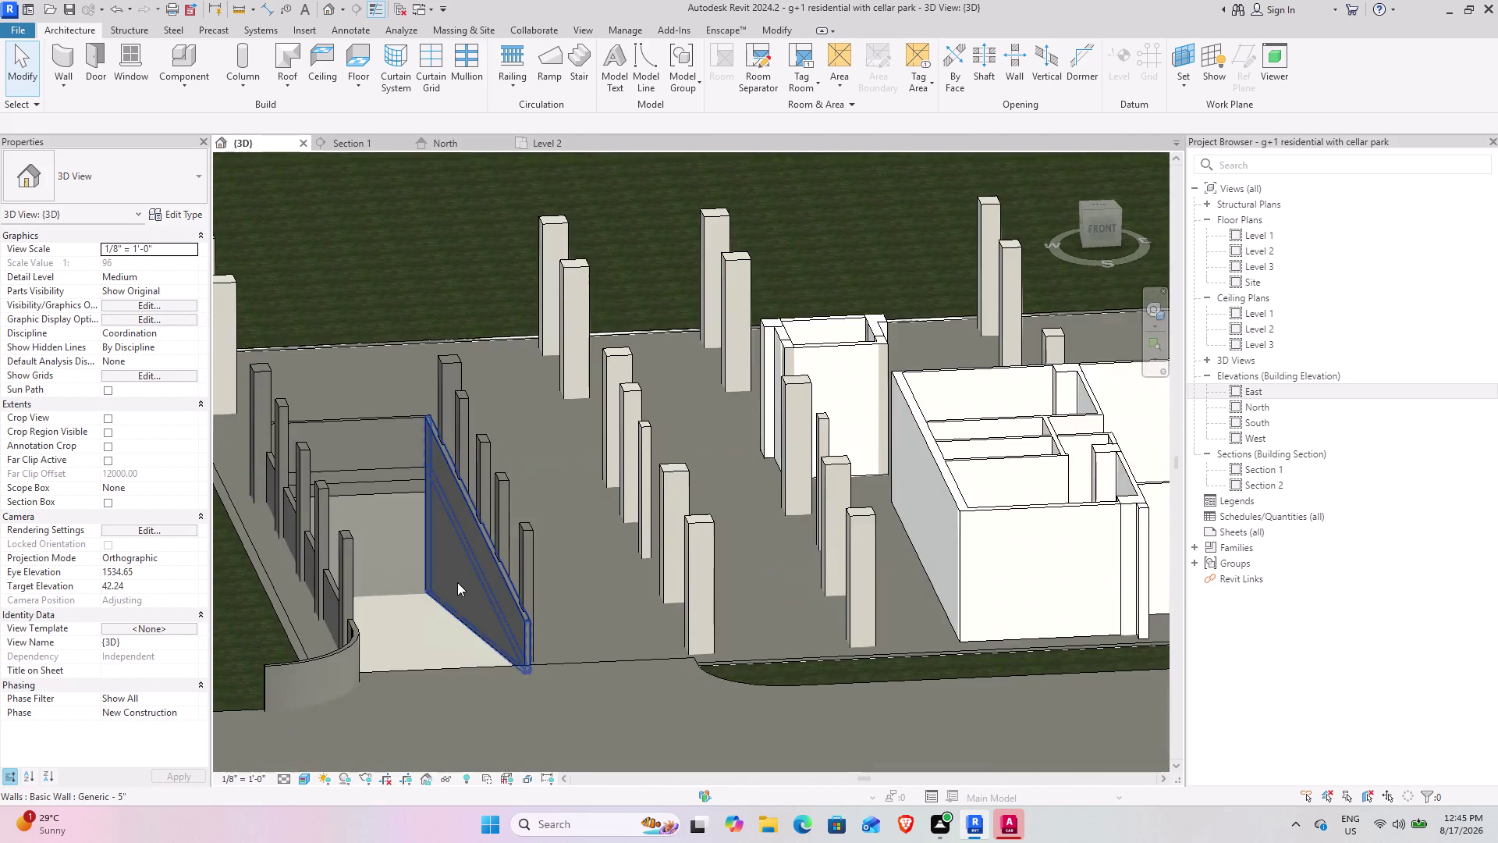
middle_drag(480, 573, 659, 517)
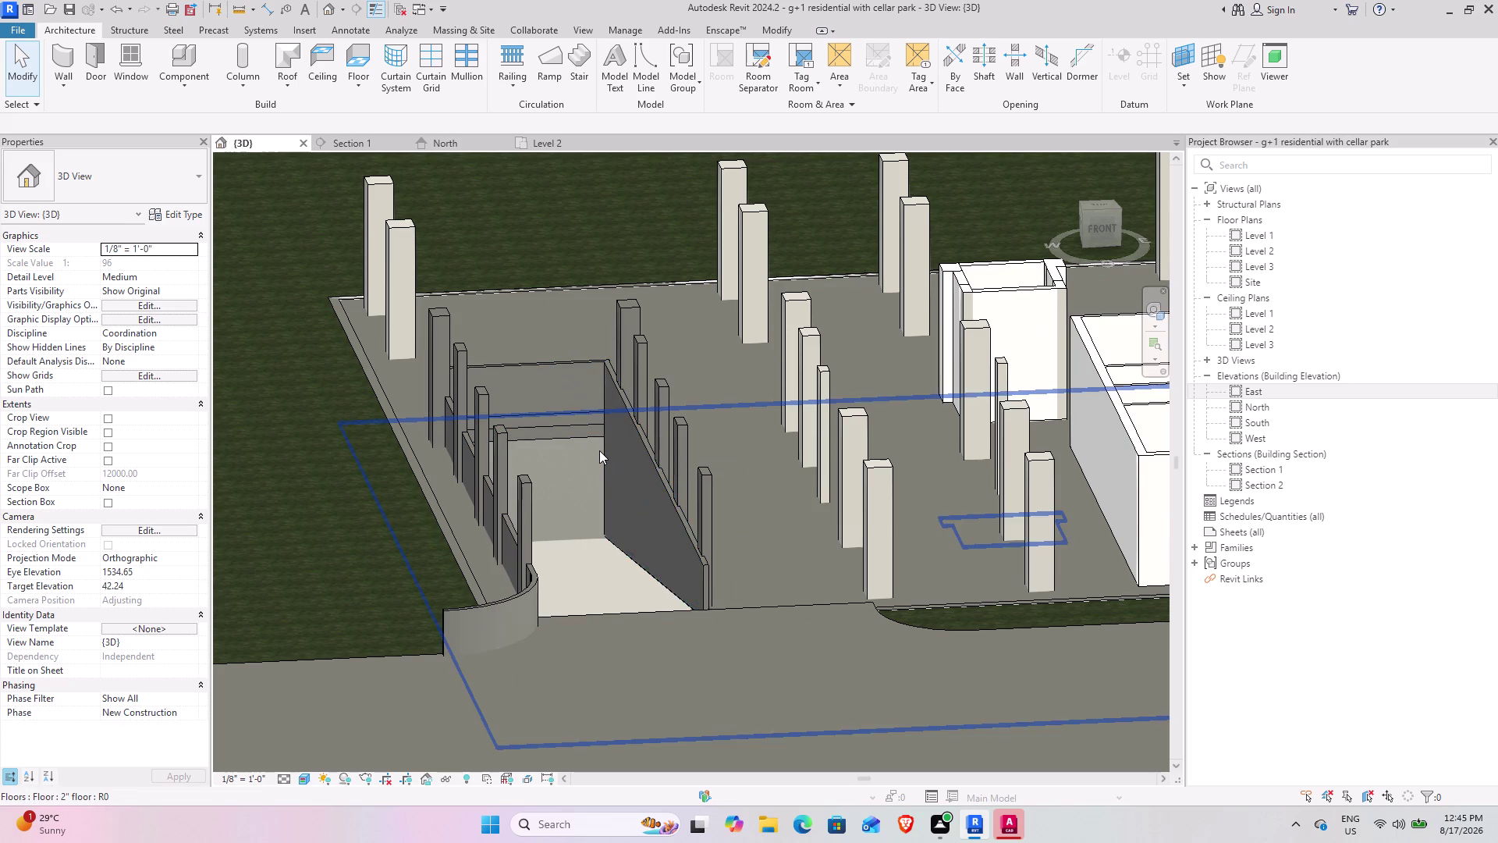
scroll(down, 3)
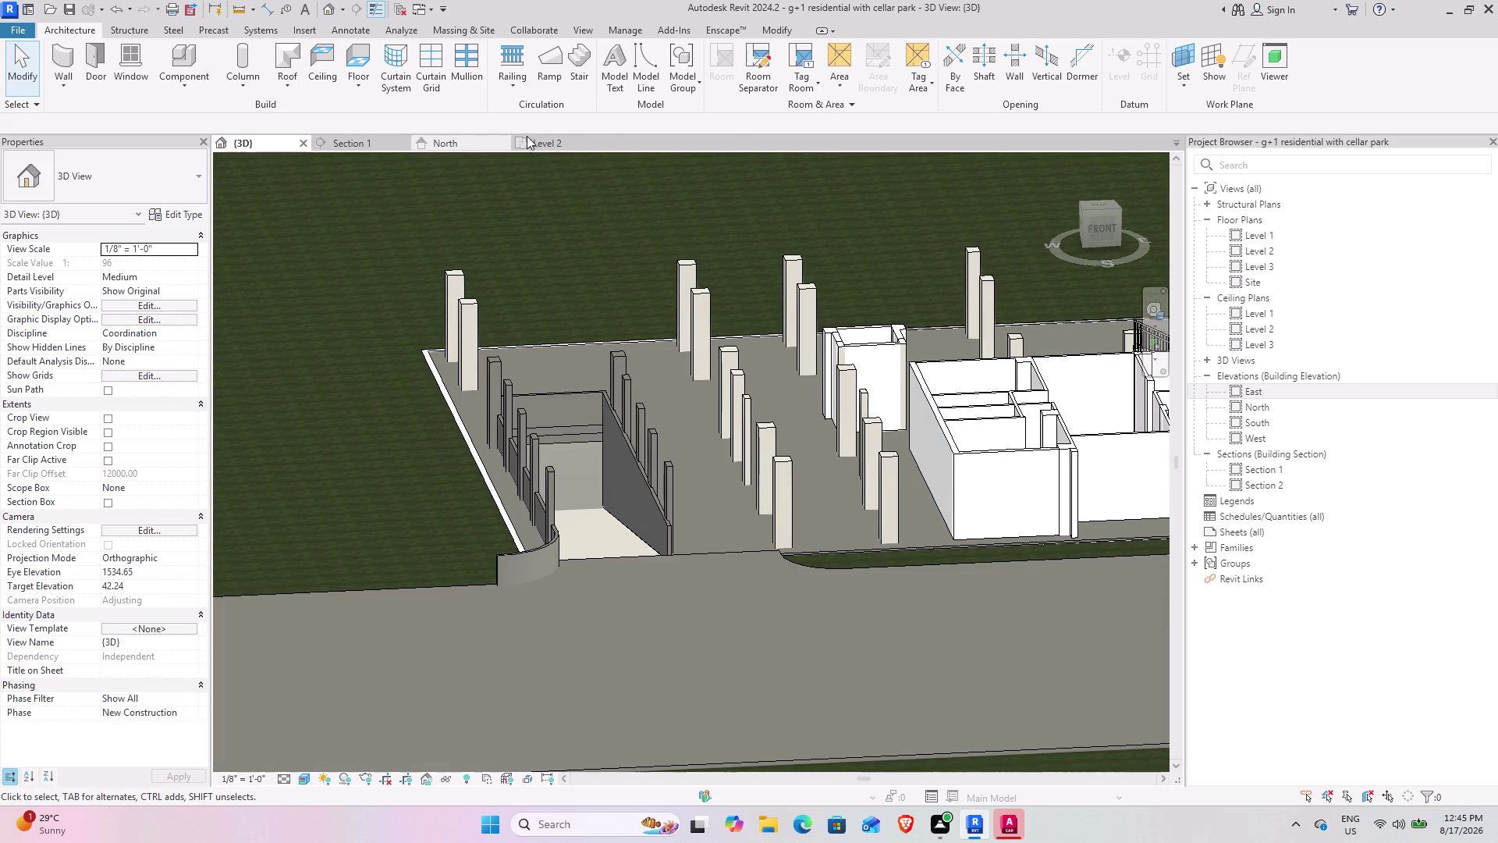
click(553, 144)
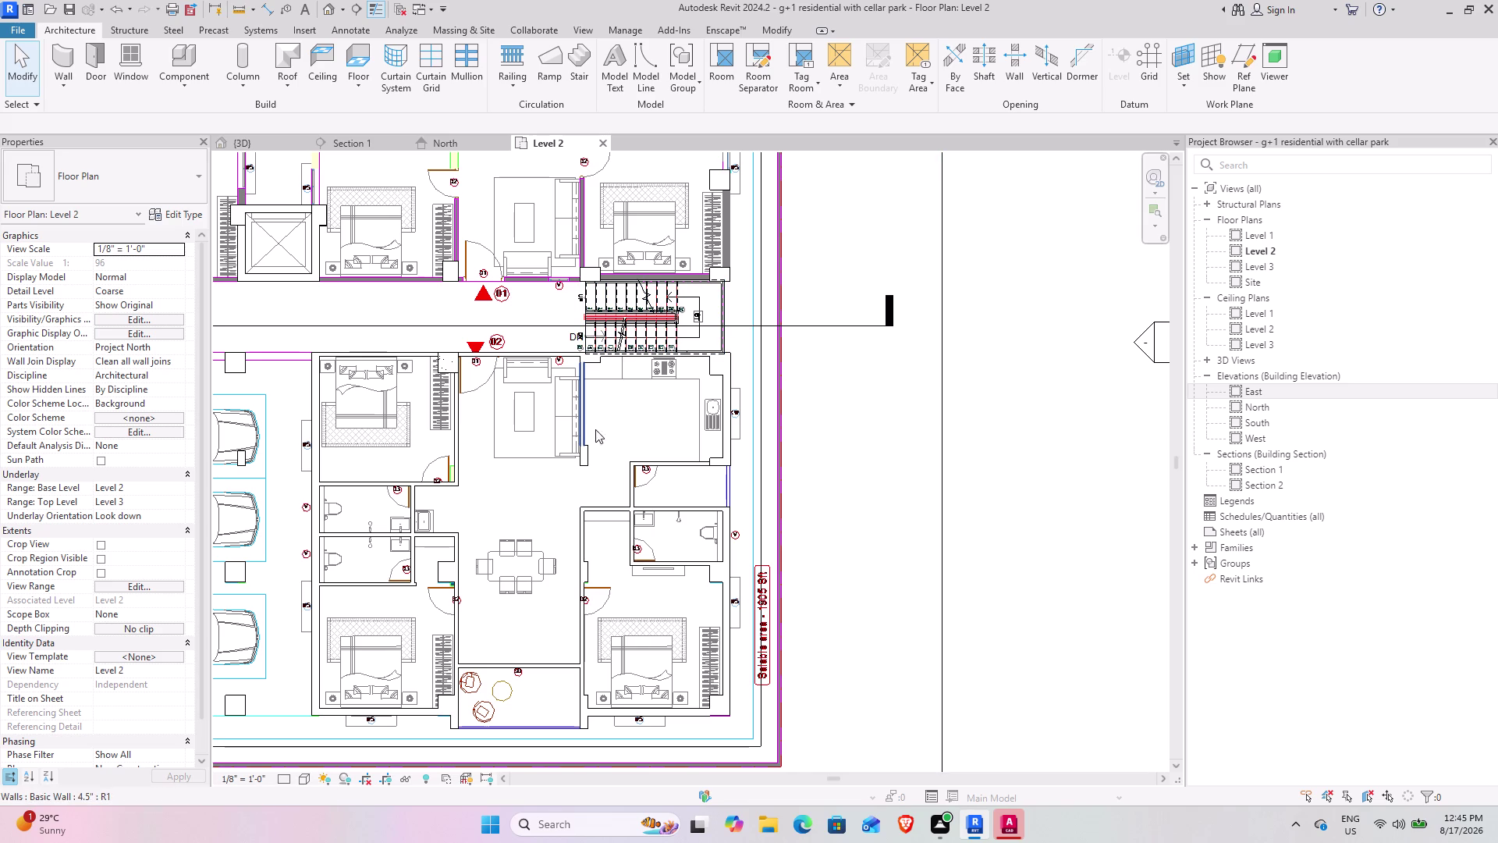
Center the Level 2 plan on the stair and bedroom above it, then activate Wall.
middle_drag(518, 484, 717, 491)
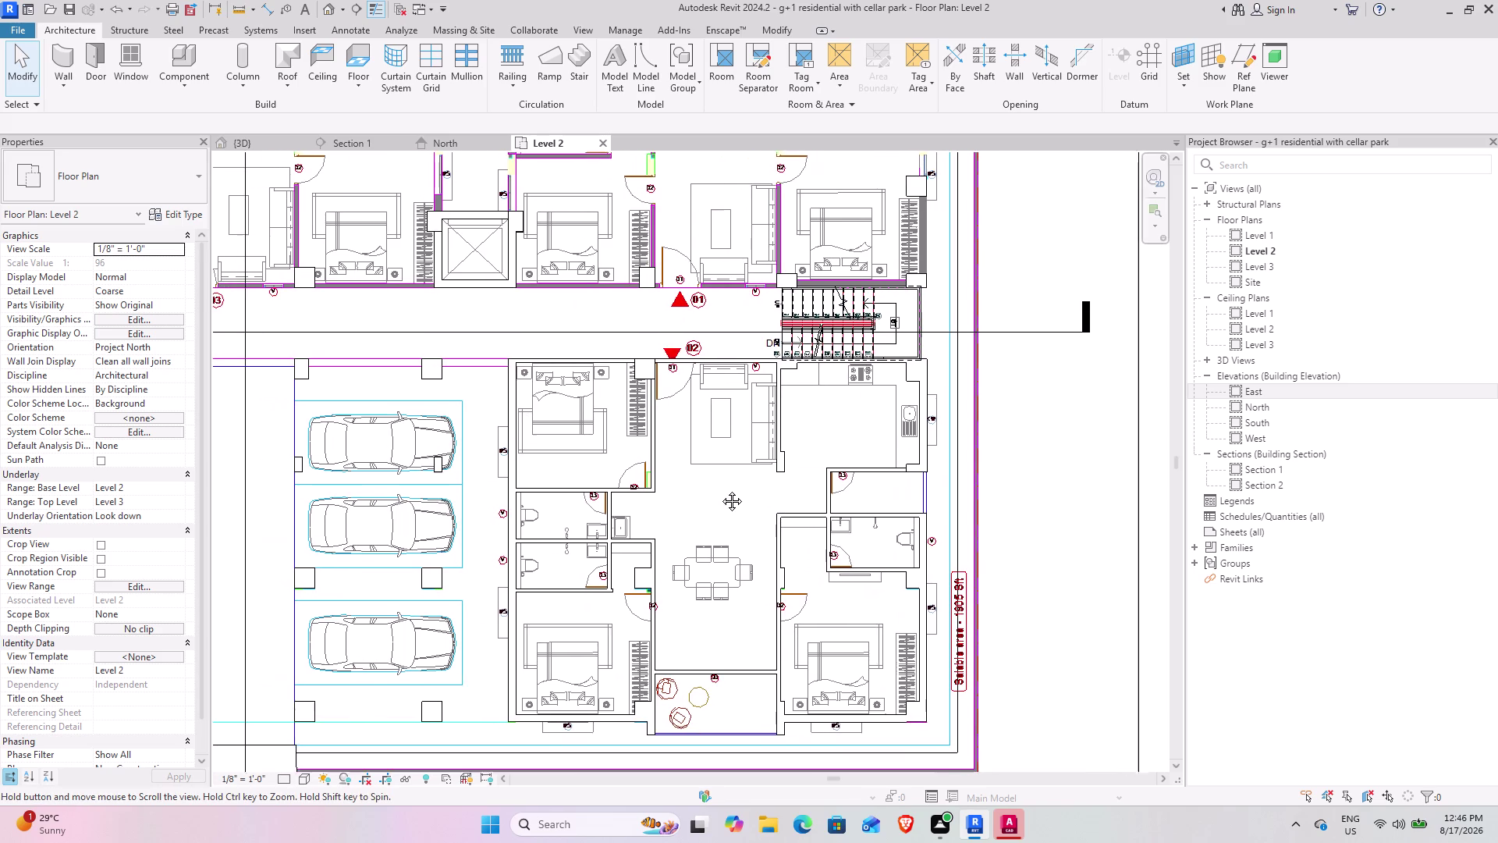
middle_drag(717, 491, 721, 489)
middle_drag(728, 480, 686, 545)
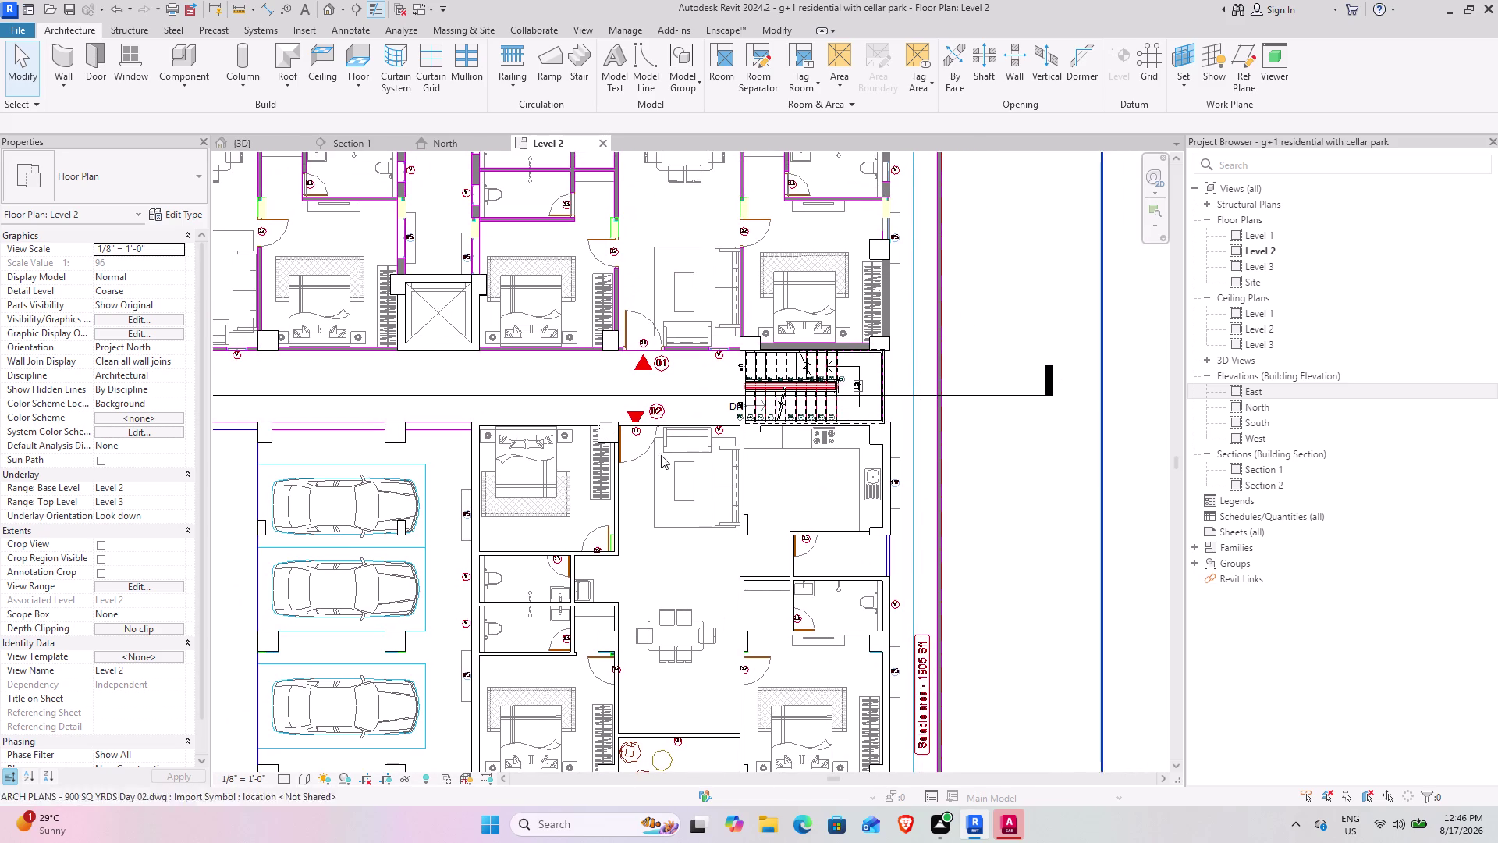
middle_drag(648, 500, 636, 387)
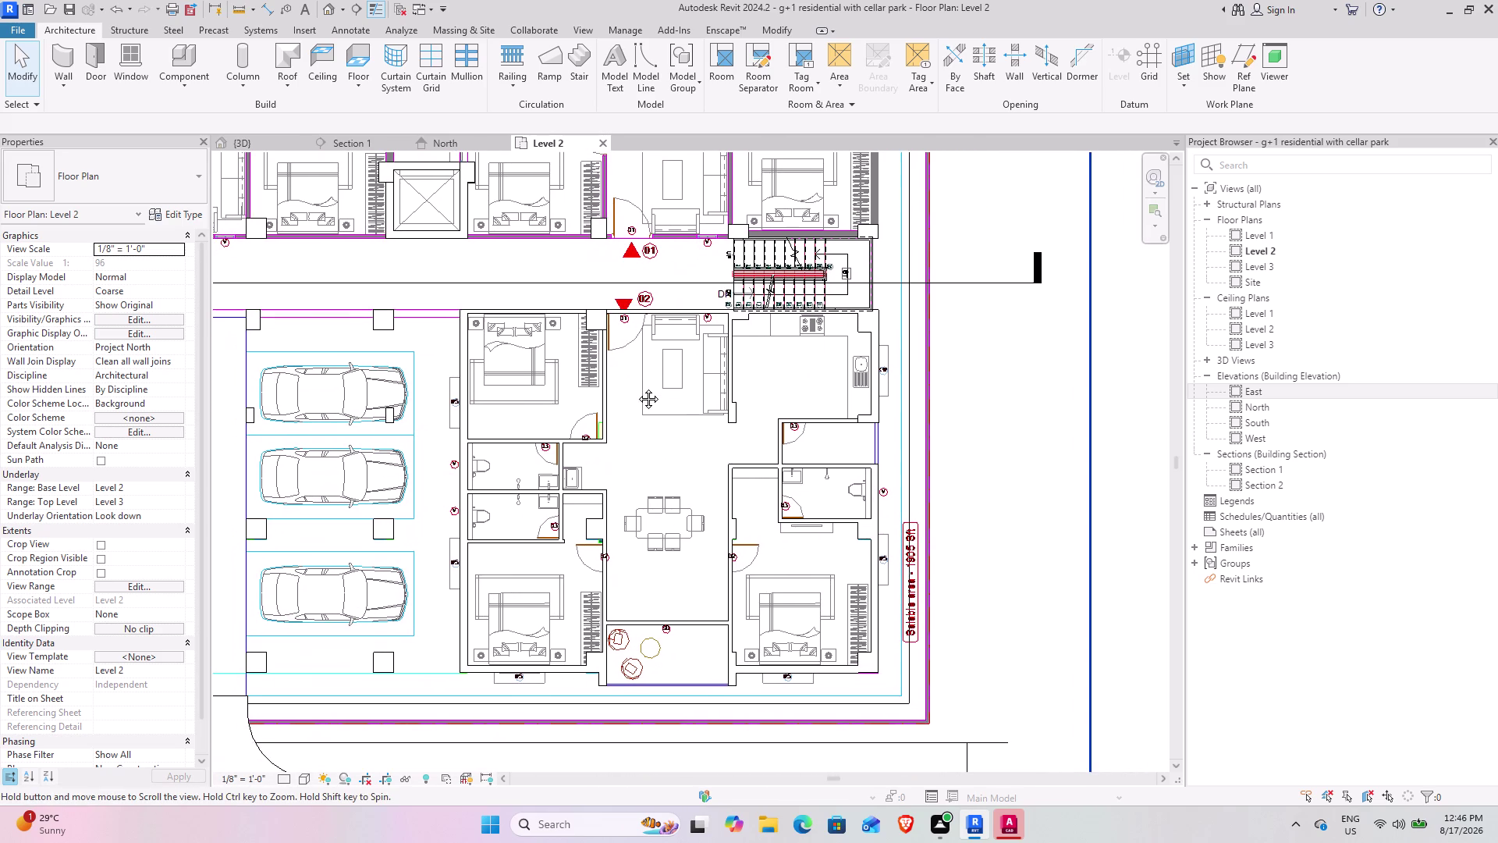
middle_drag(637, 387, 638, 387)
middle_drag(634, 479, 625, 650)
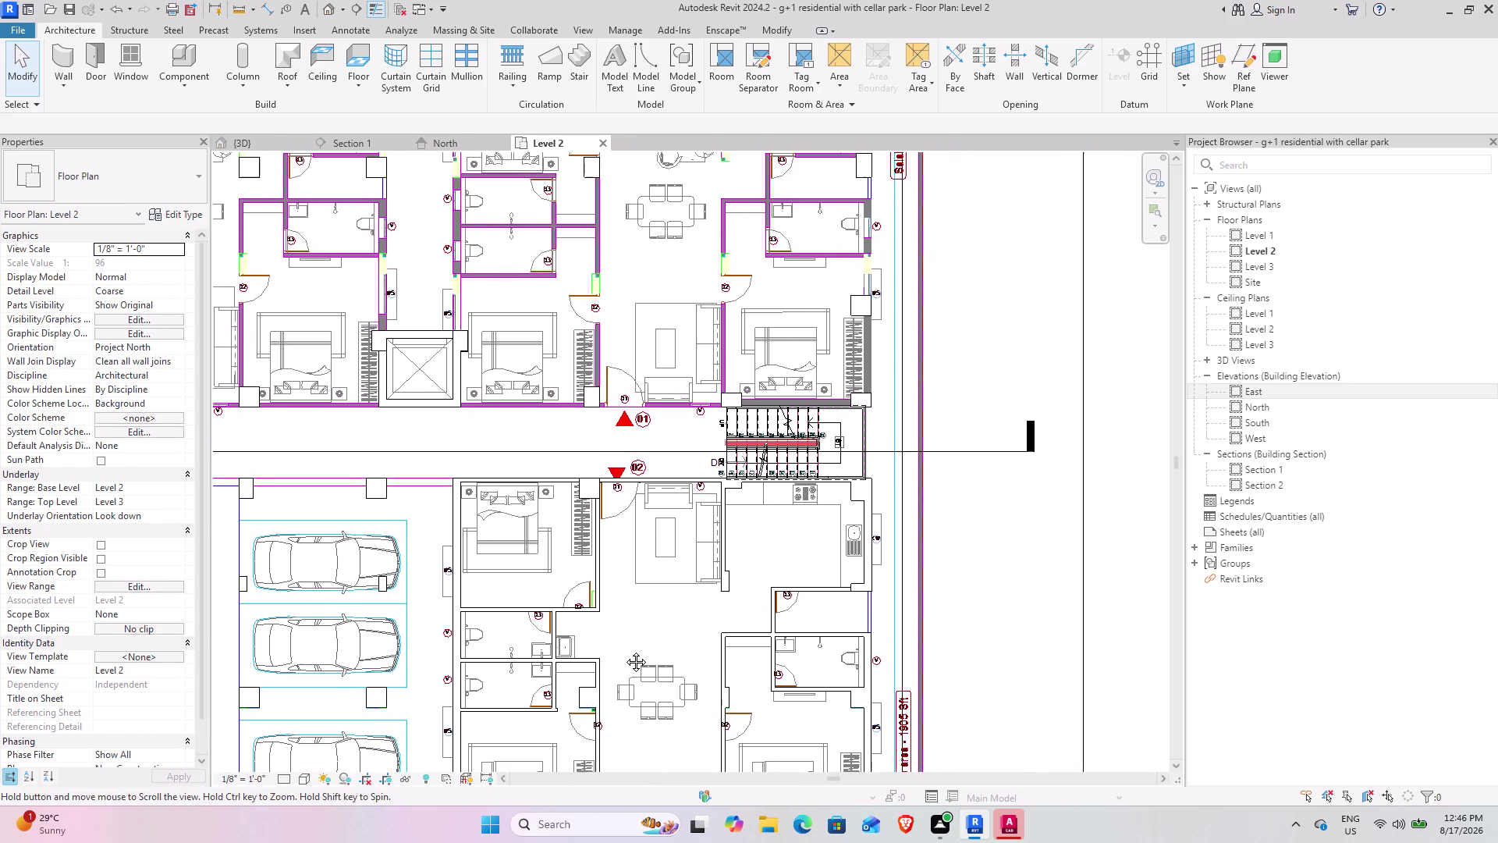
middle_drag(625, 650, 625, 651)
middle_drag(642, 537, 587, 550)
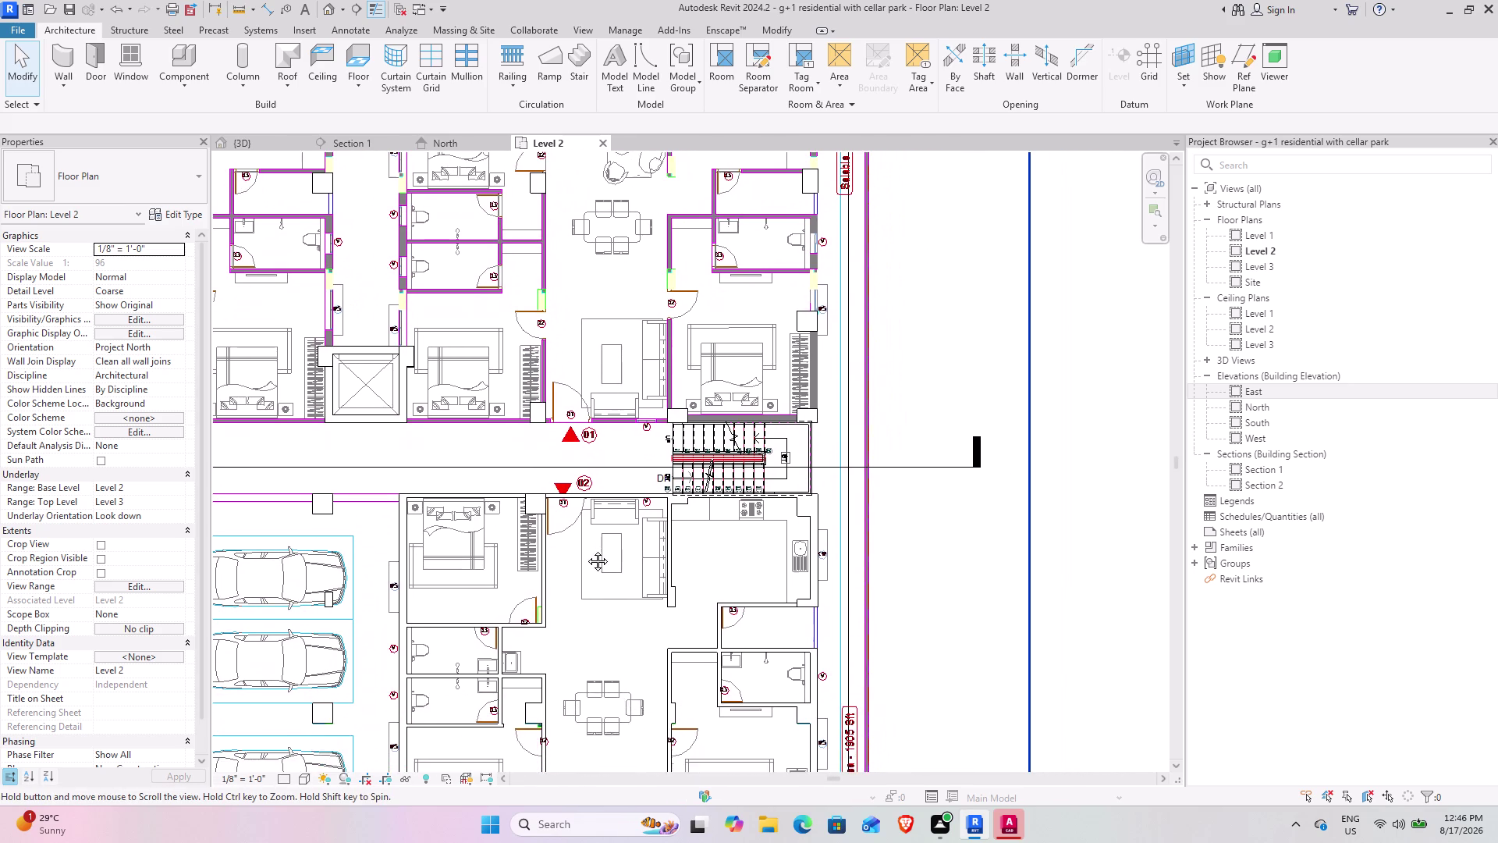
middle_drag(586, 549, 584, 614)
middle_drag(661, 526, 656, 530)
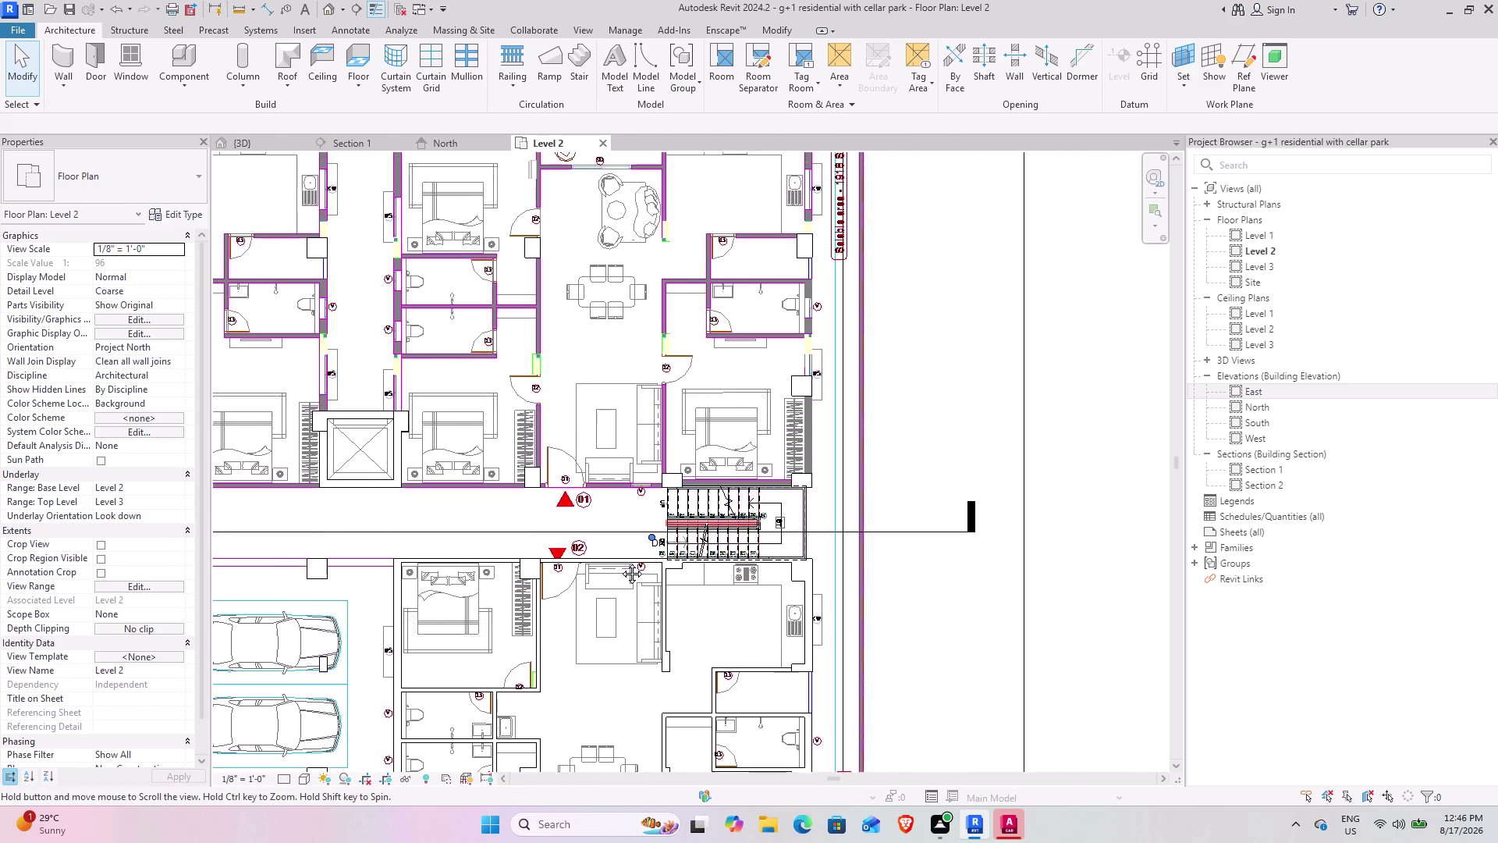
middle_drag(656, 530, 545, 624)
scroll(up, 3)
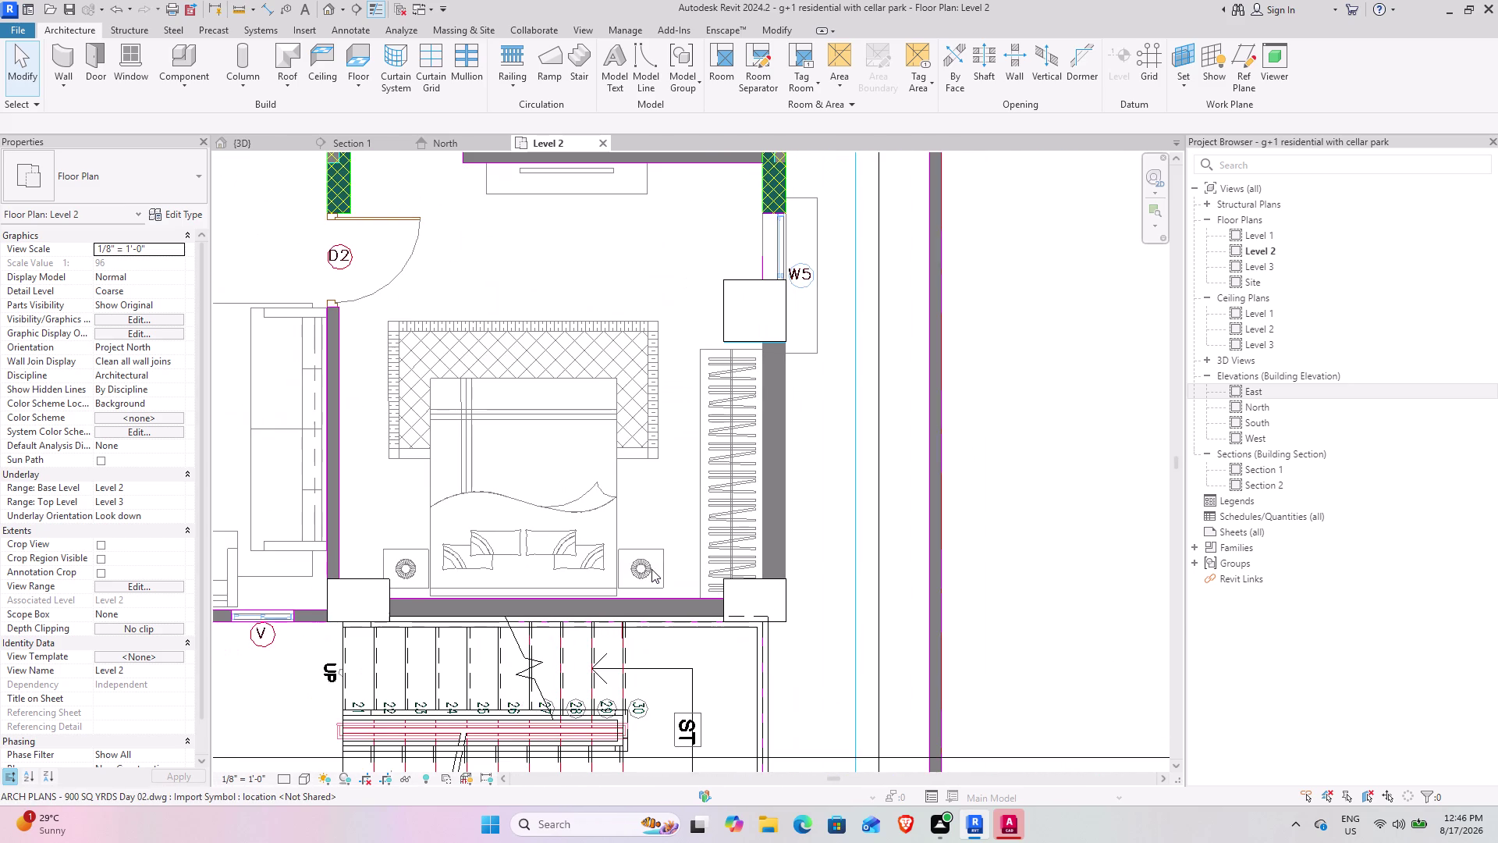
click(59, 59)
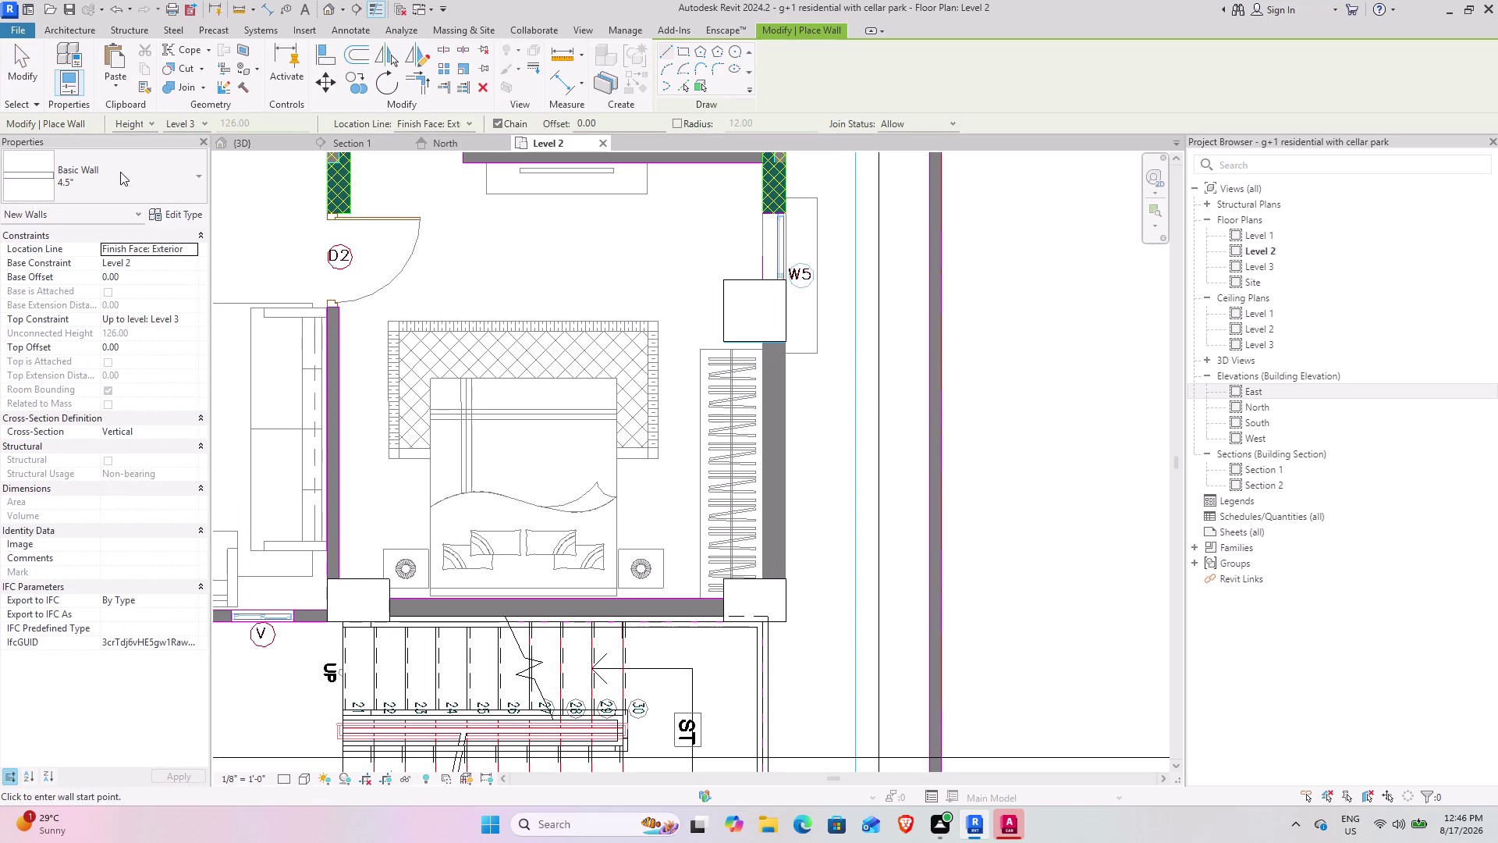
Switch to the type 9 wall and draw from the column corner up to the column top.
click(95, 180)
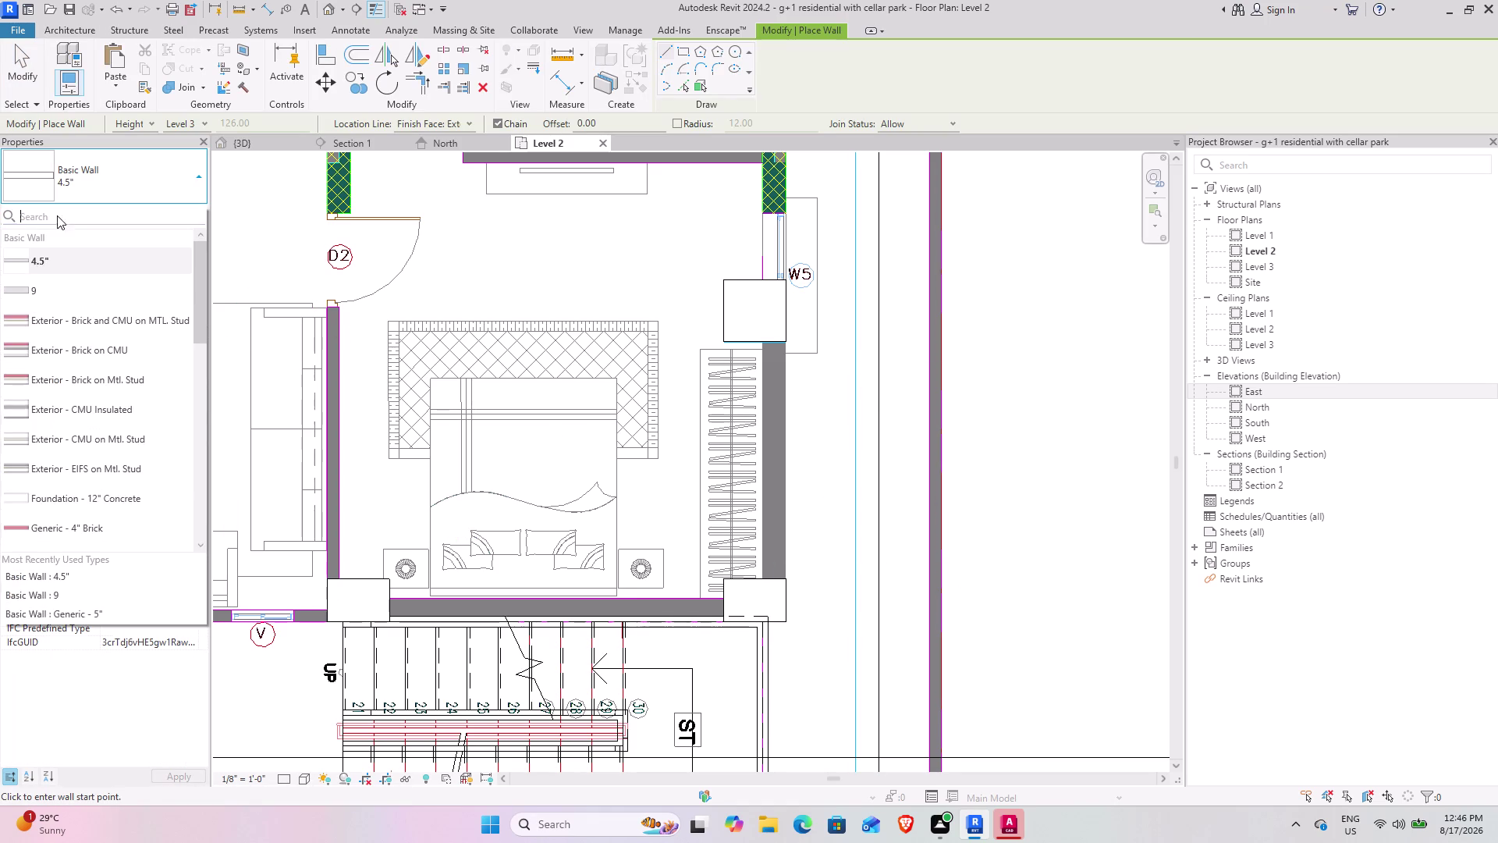
click(50, 294)
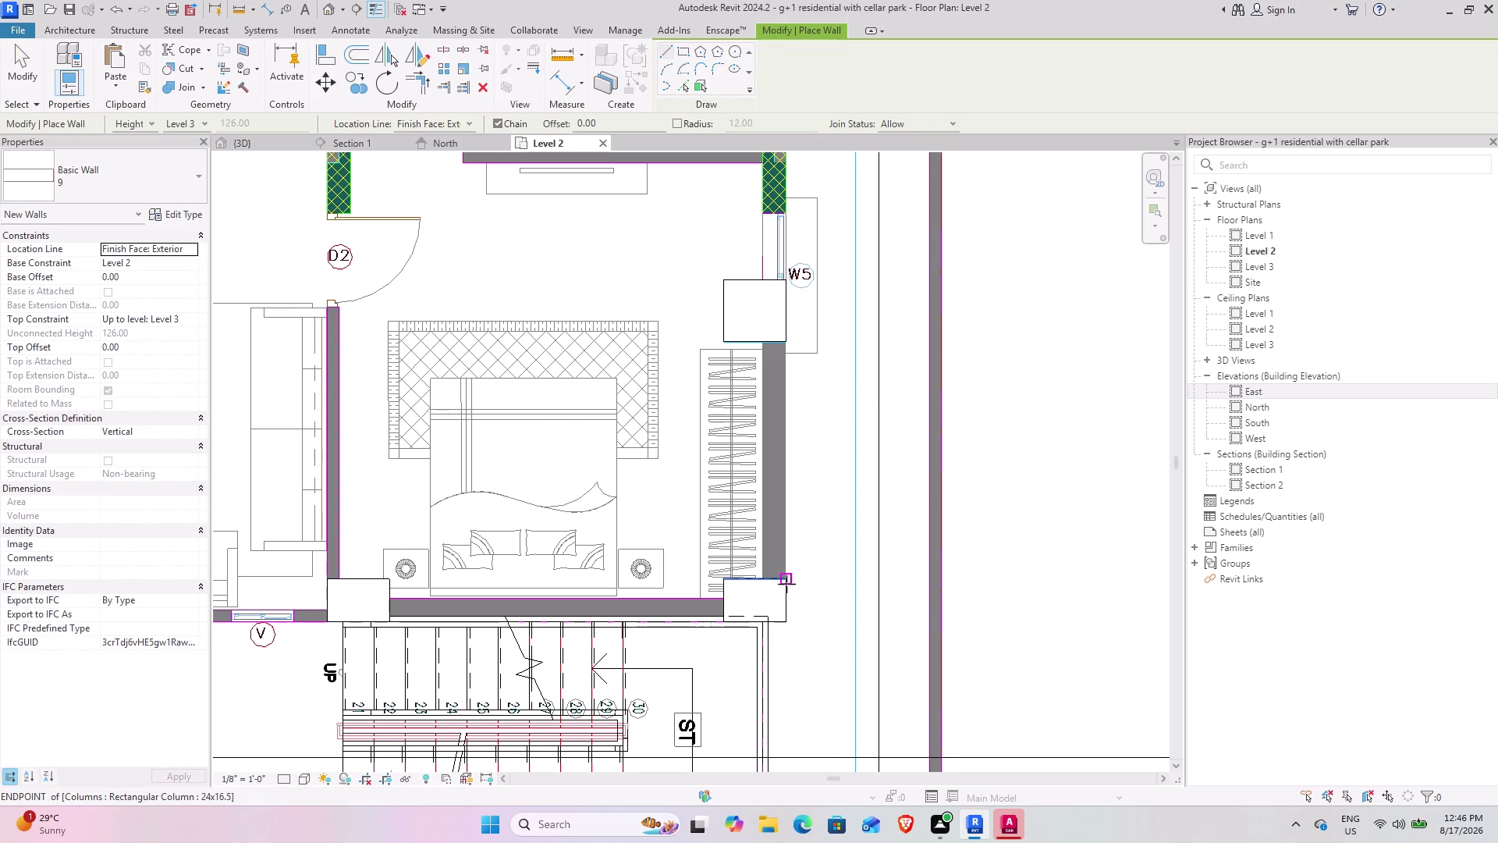
click(787, 576)
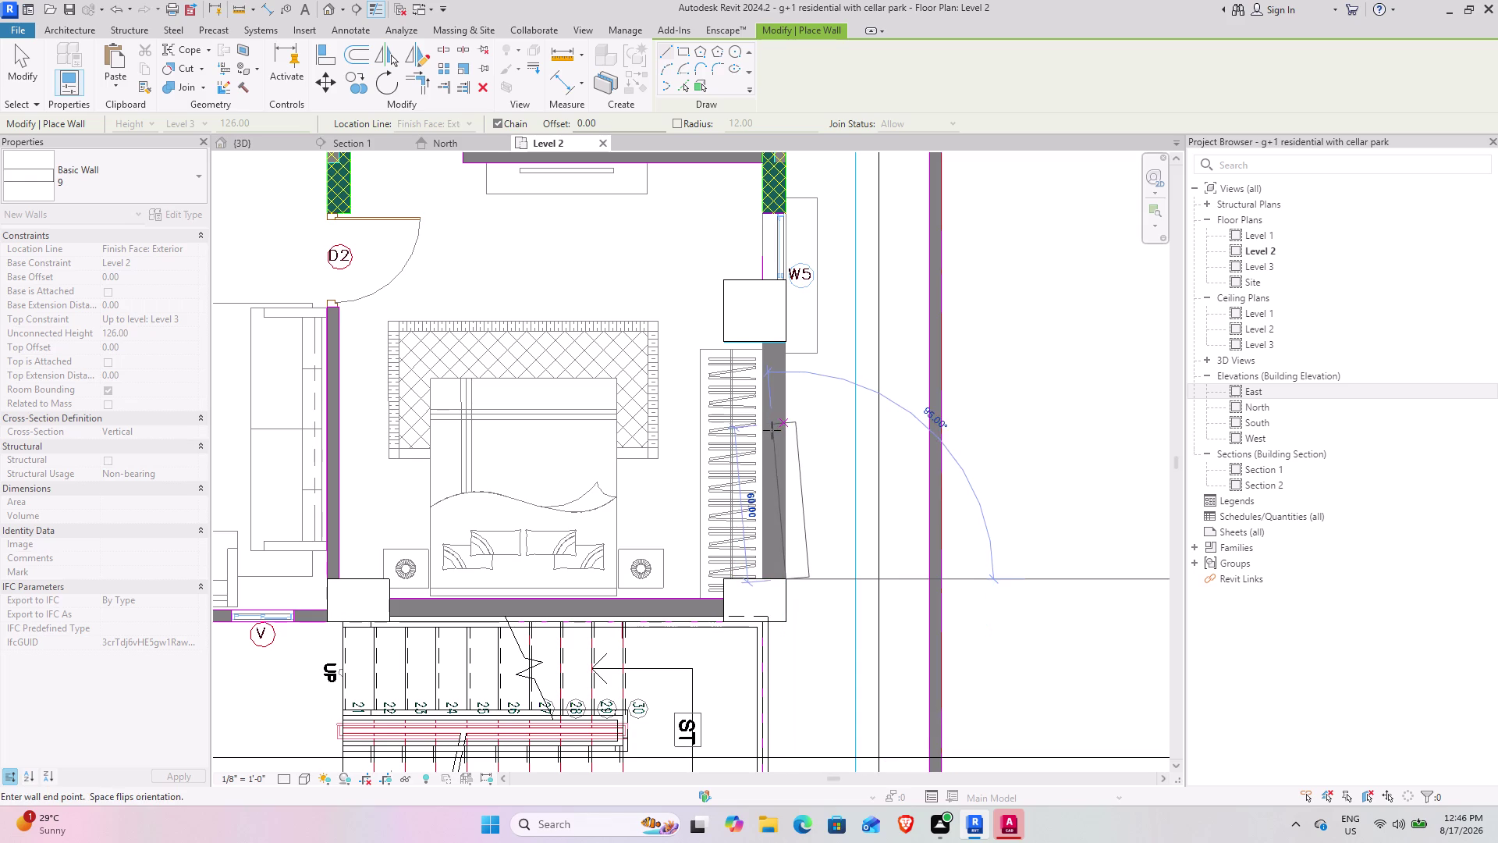
key(space)
scroll(up, 3)
scroll(up, 3)
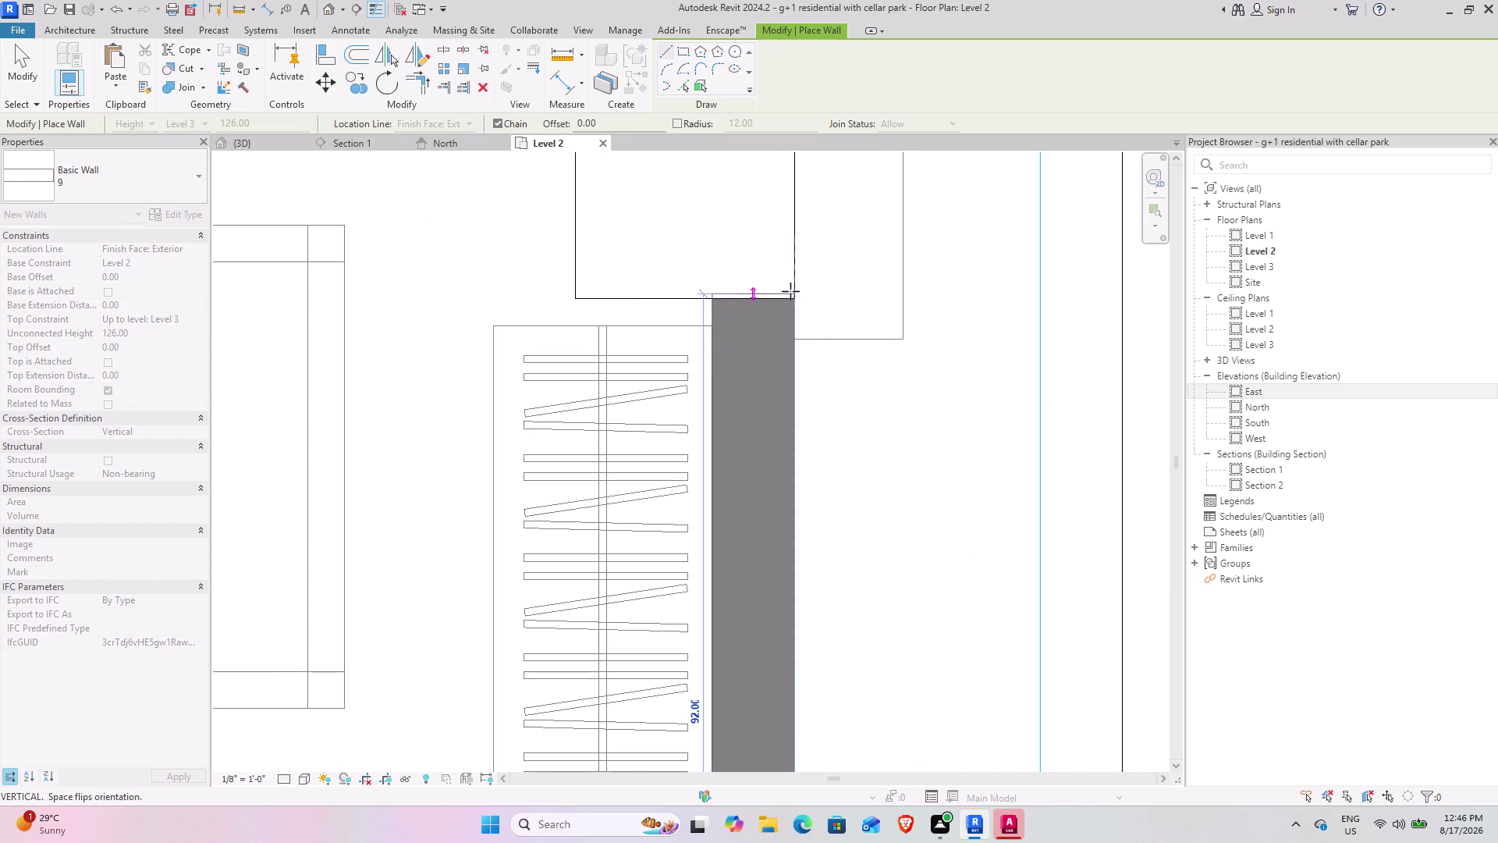
scroll(up, 3)
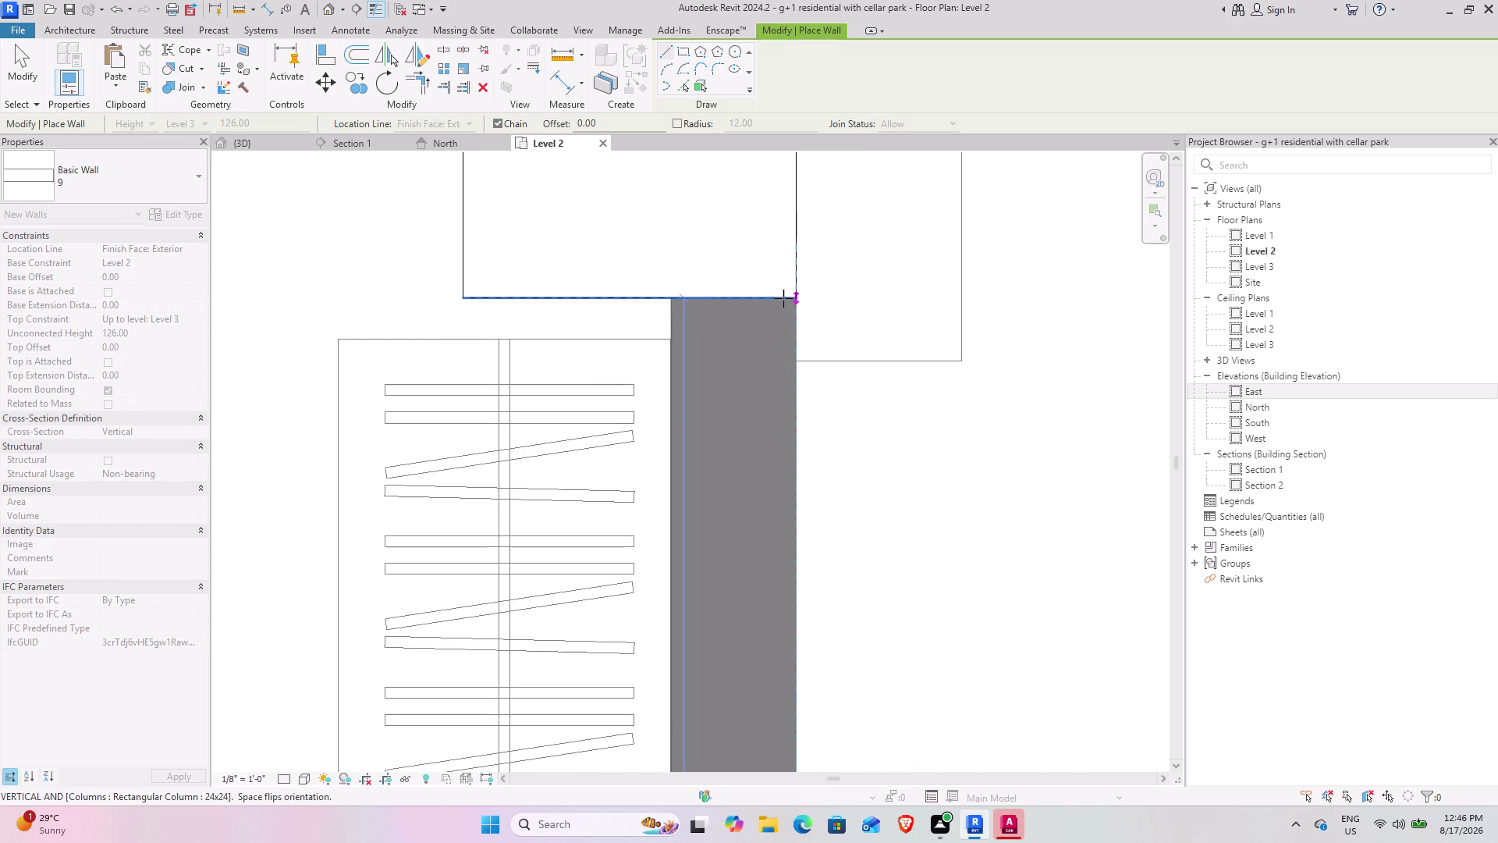
click(783, 298)
scroll(down, 3)
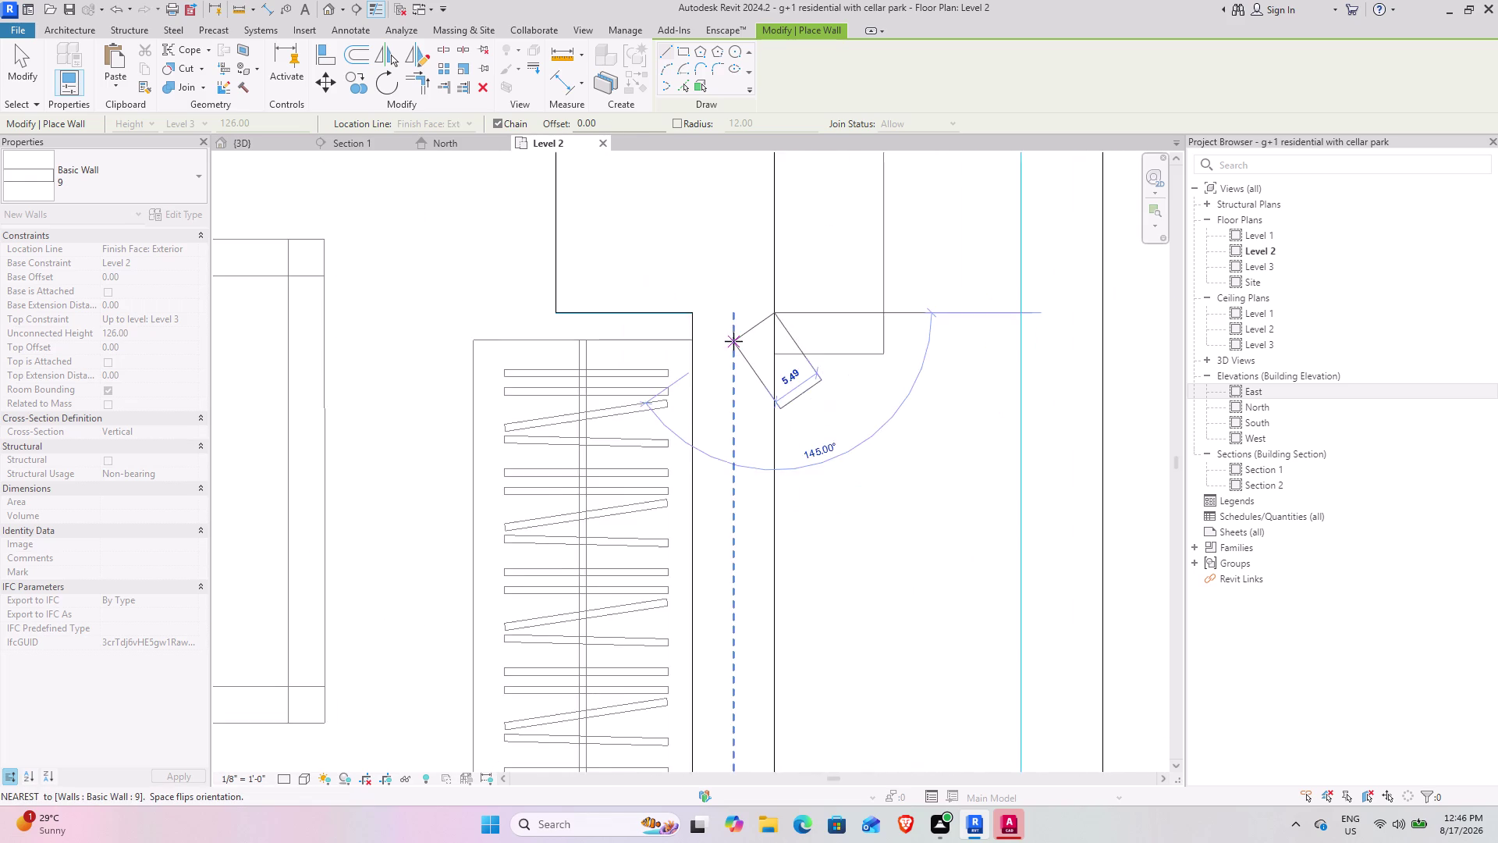
scroll(down, 3)
middle_drag(758, 303, 707, 625)
key(Escape)
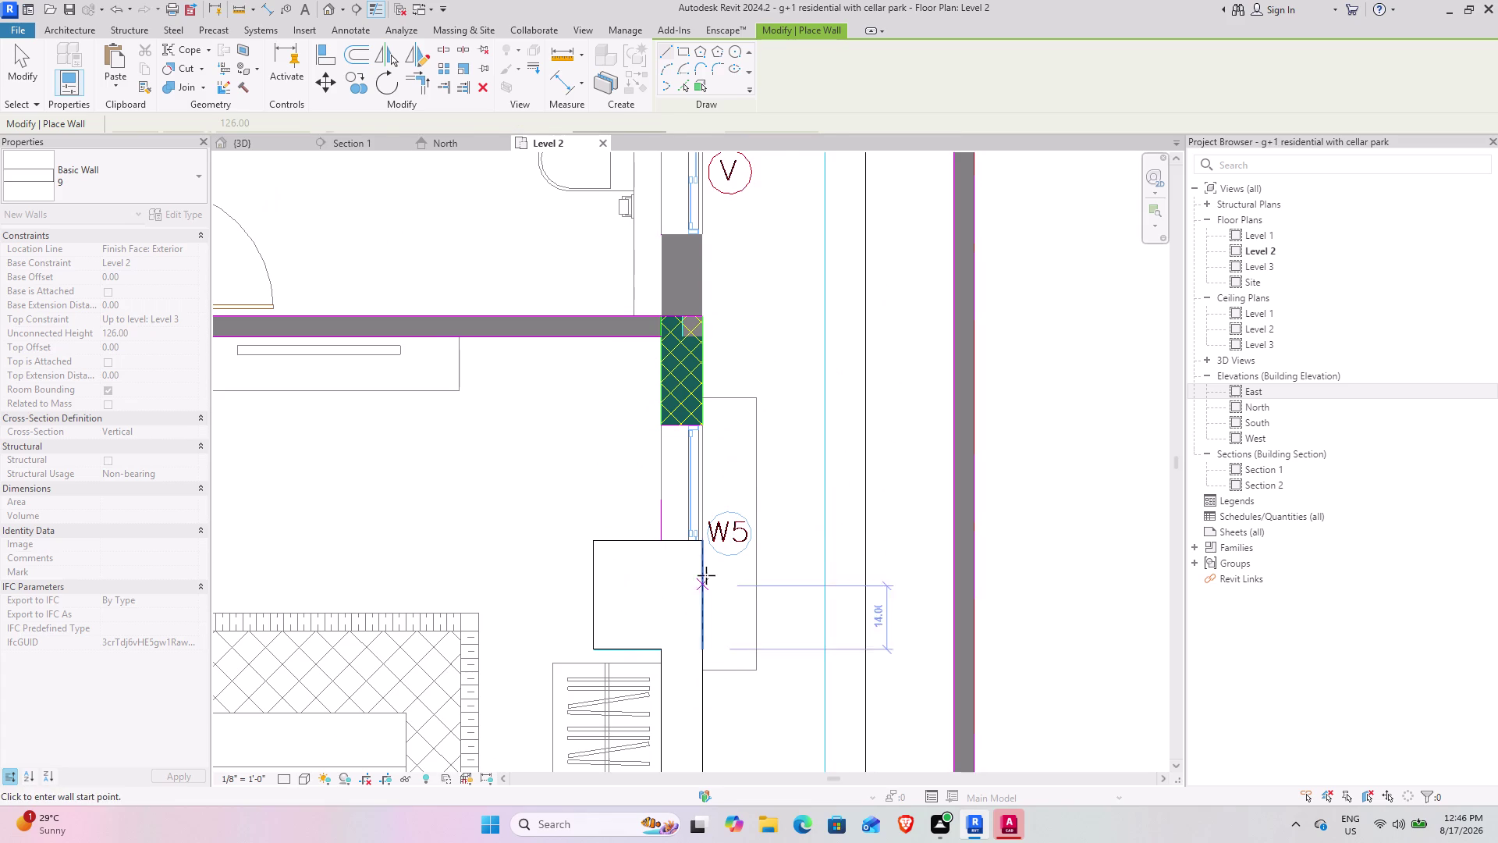
Draw a wall from the column corner by W5 up to the bathroom's upper wall.
scroll(up, 3)
click(704, 543)
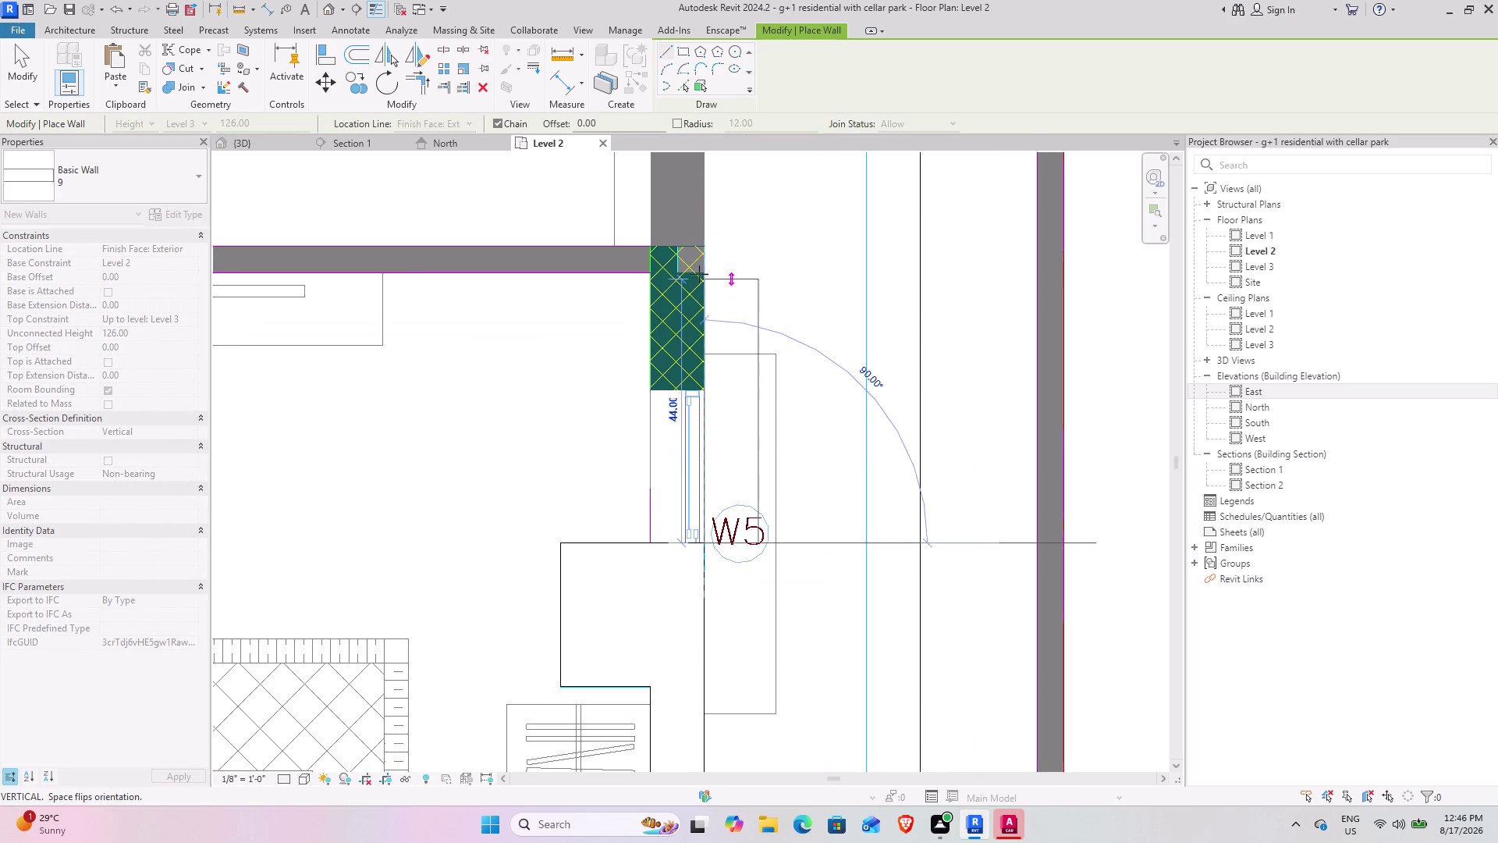
middle_drag(697, 278, 663, 441)
key(space)
key(space)
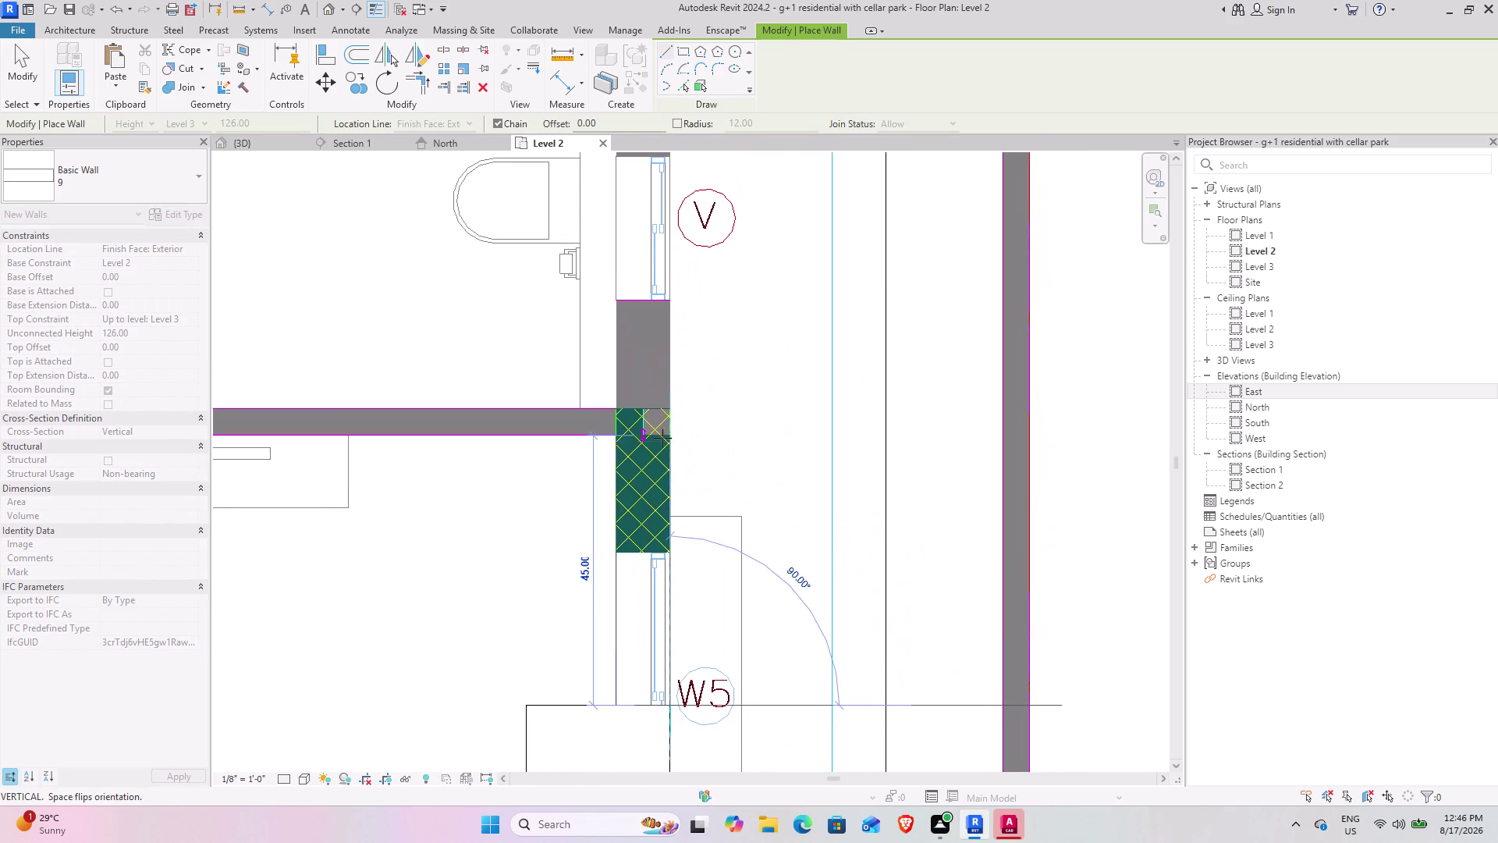
middle_drag(662, 444, 618, 721)
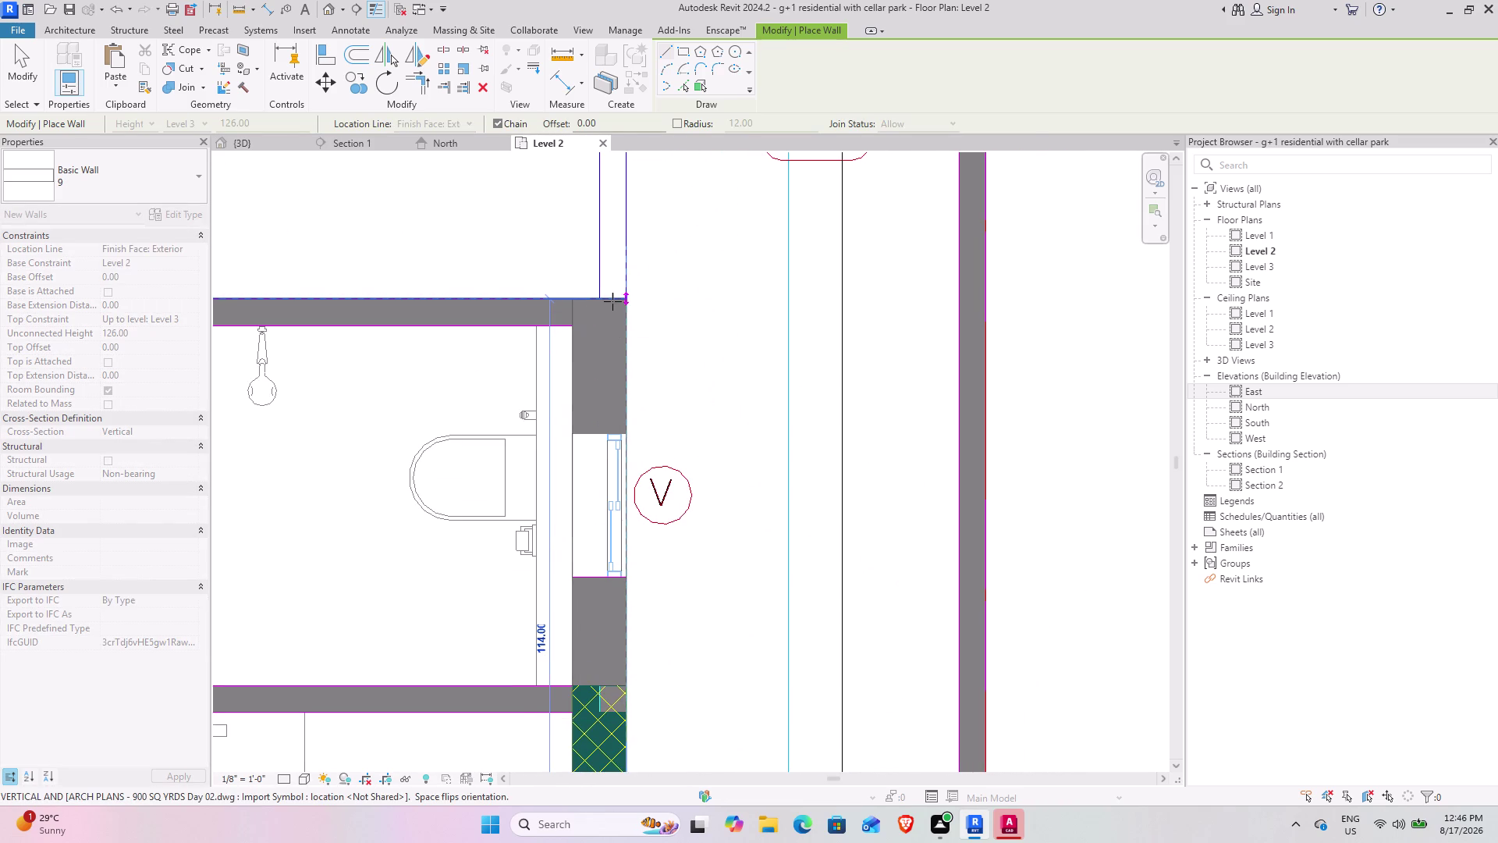
click(612, 301)
key(Escape)
scroll(down, 3)
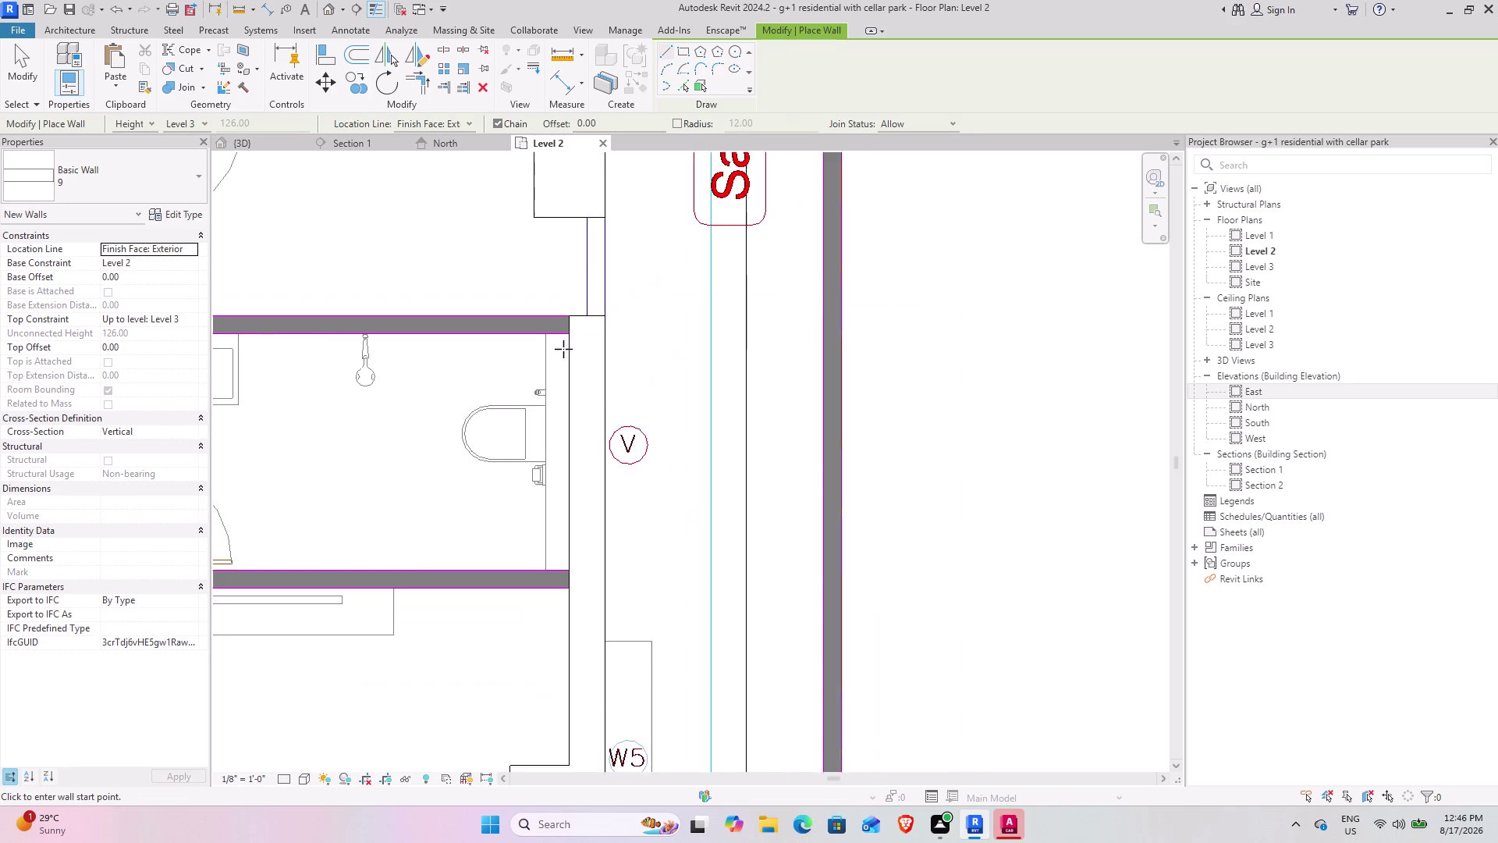
scroll(down, 3)
middle_drag(578, 330, 535, 525)
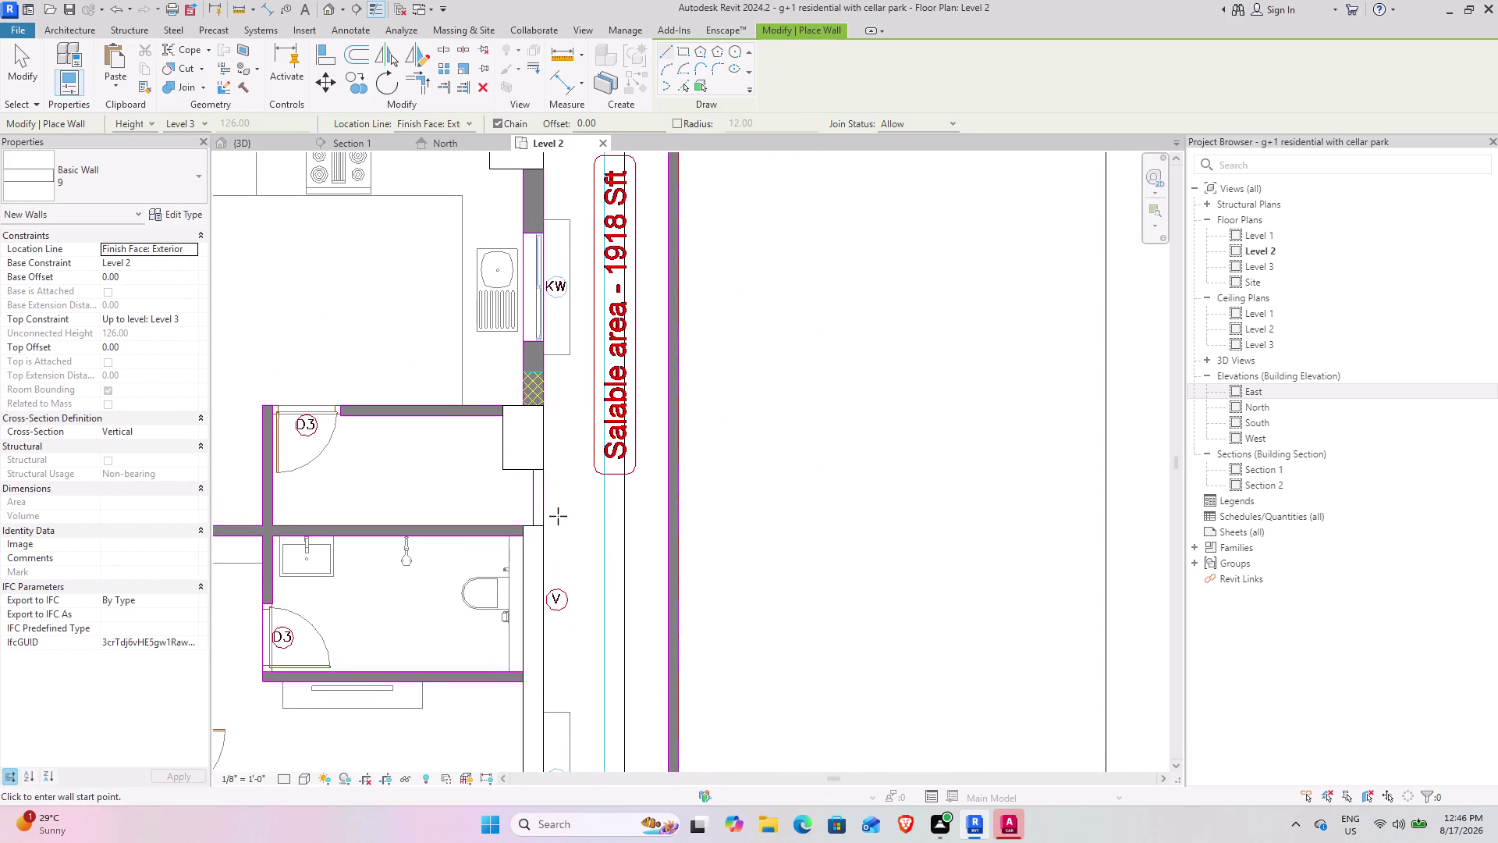
scroll(up, 3)
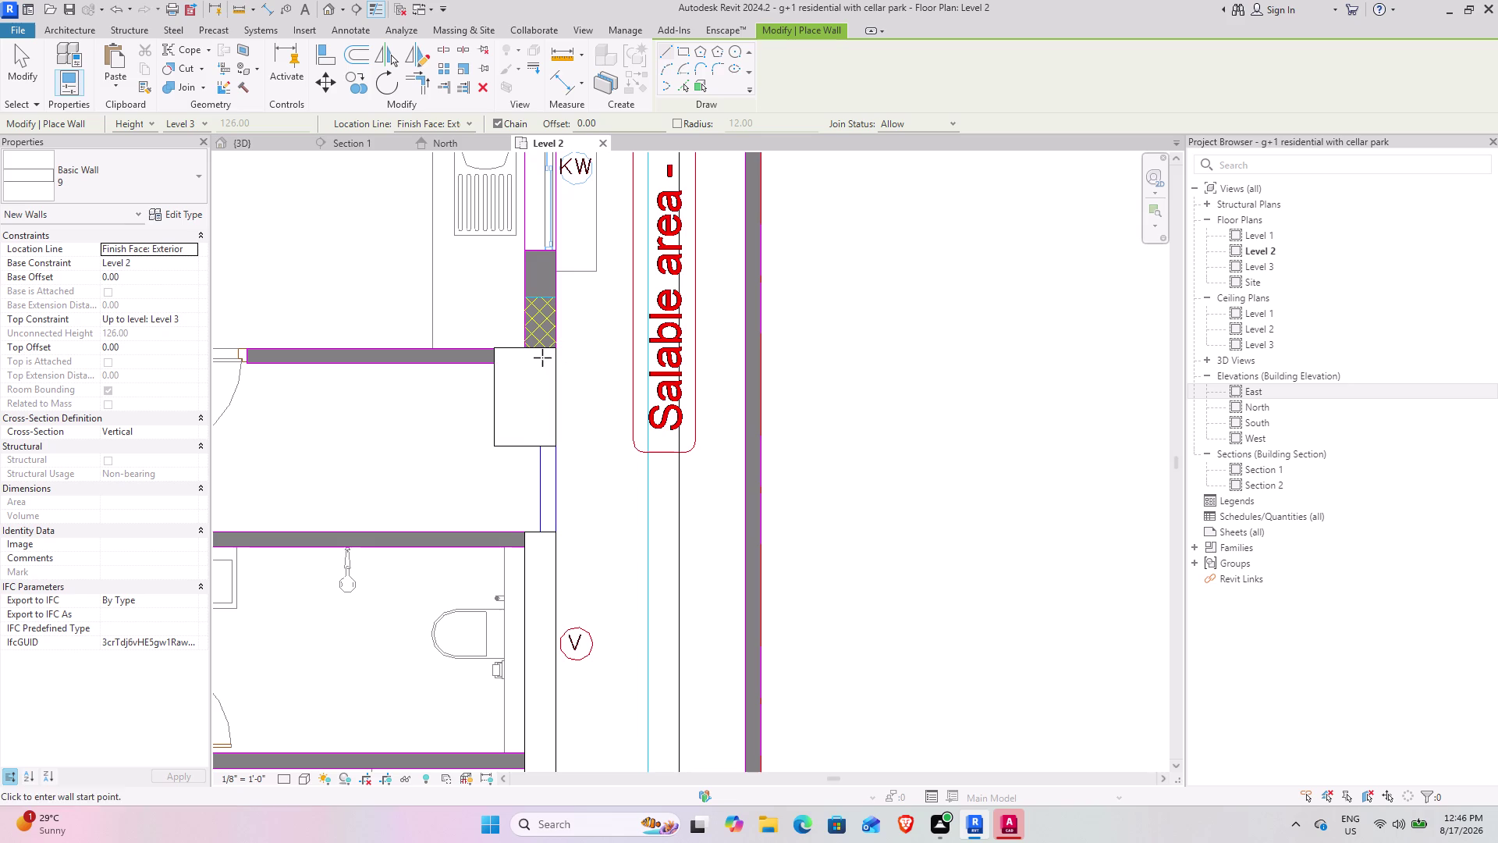
Drag the top end of the type 9 wall beside window V up toward the column.
click(18, 74)
click(533, 540)
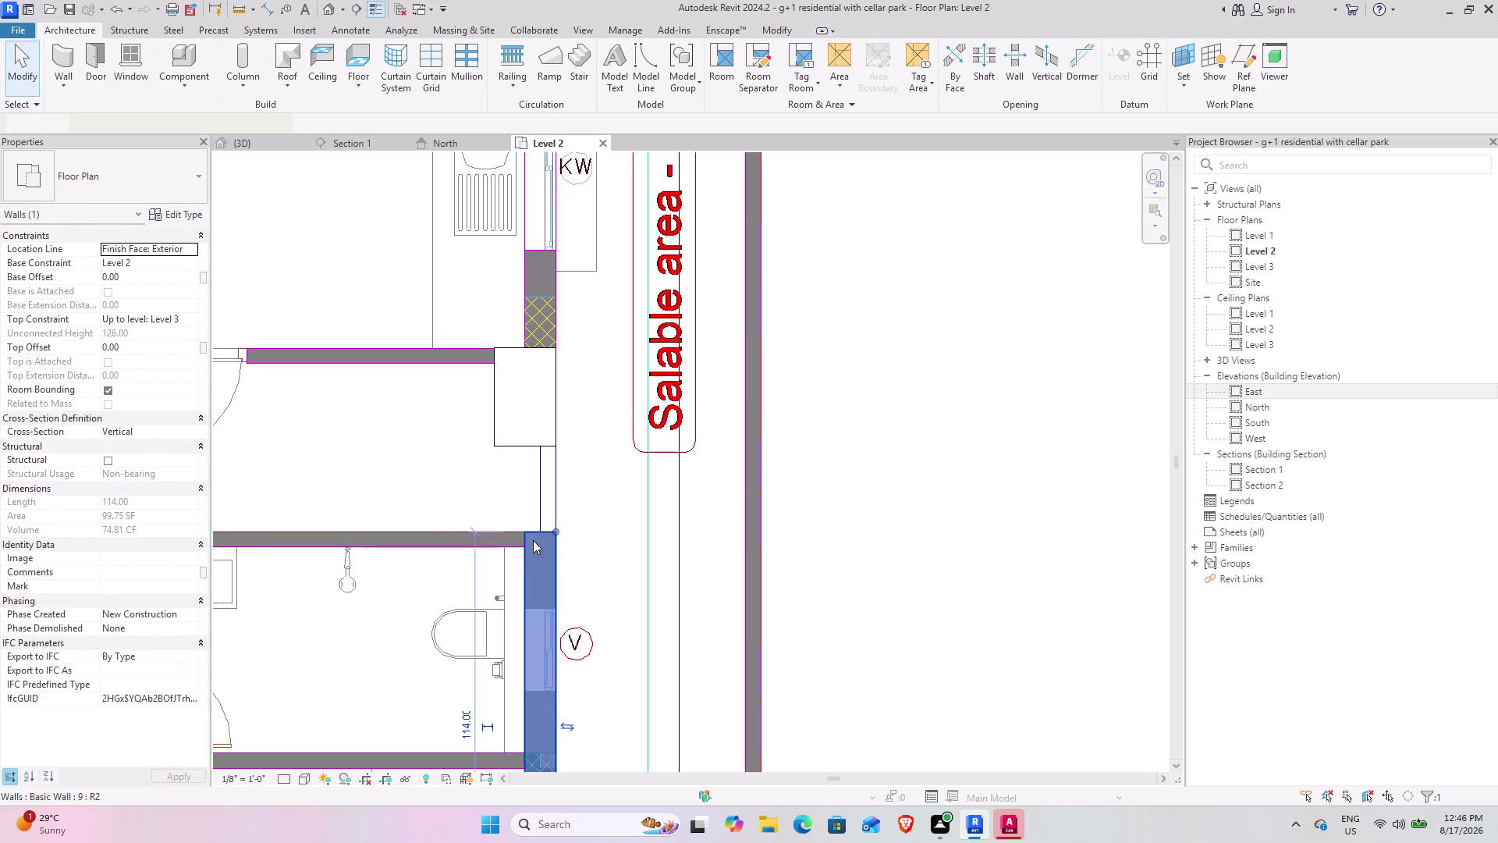
drag(557, 529, 553, 448)
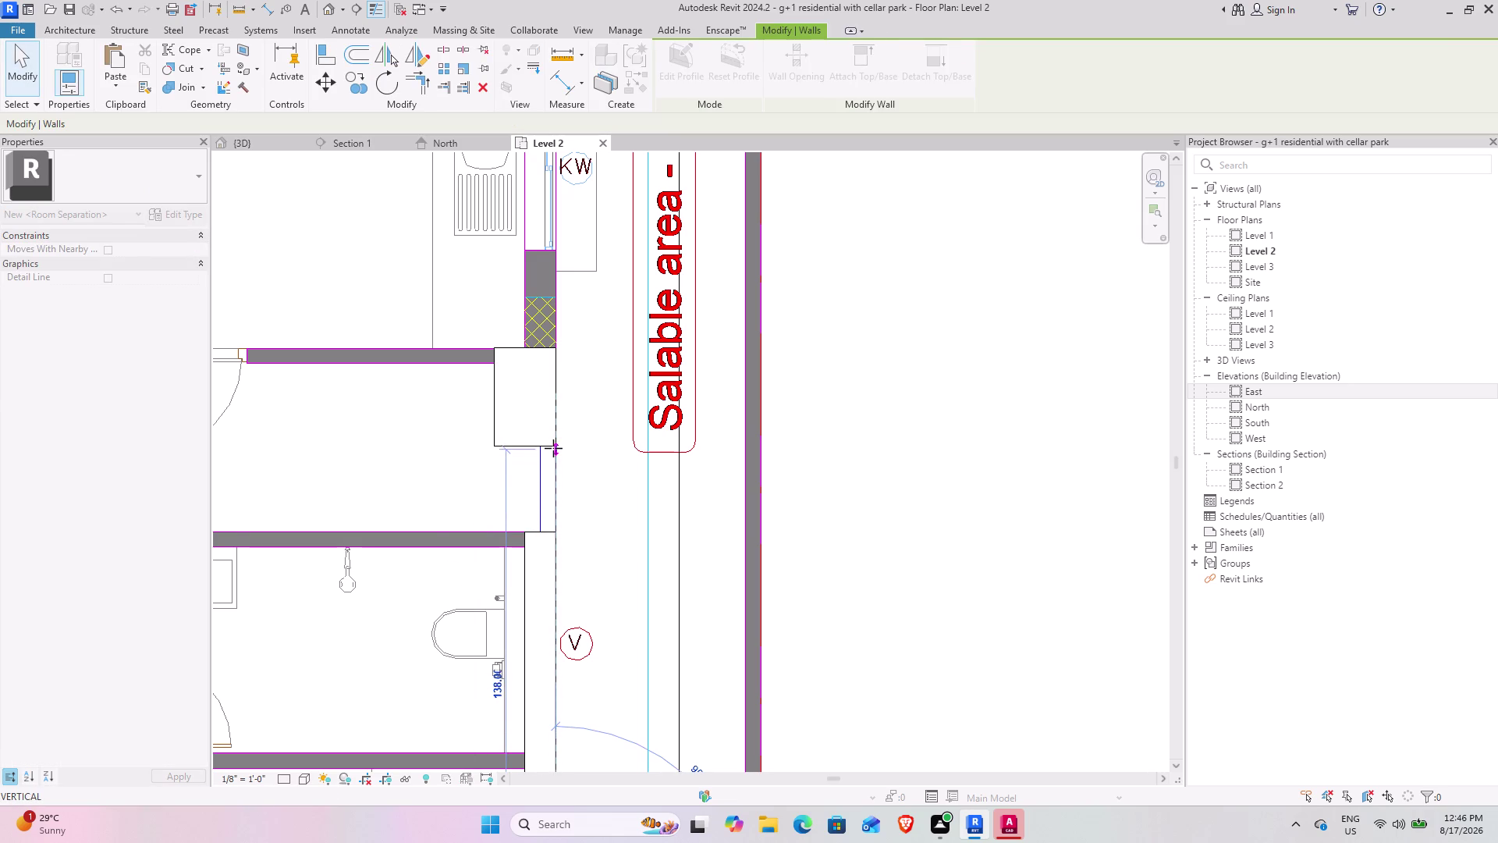
drag(553, 448, 553, 446)
click(592, 483)
Reselect the wall and settle its end on the column corner, about 139.25 long.
scroll(up, 3)
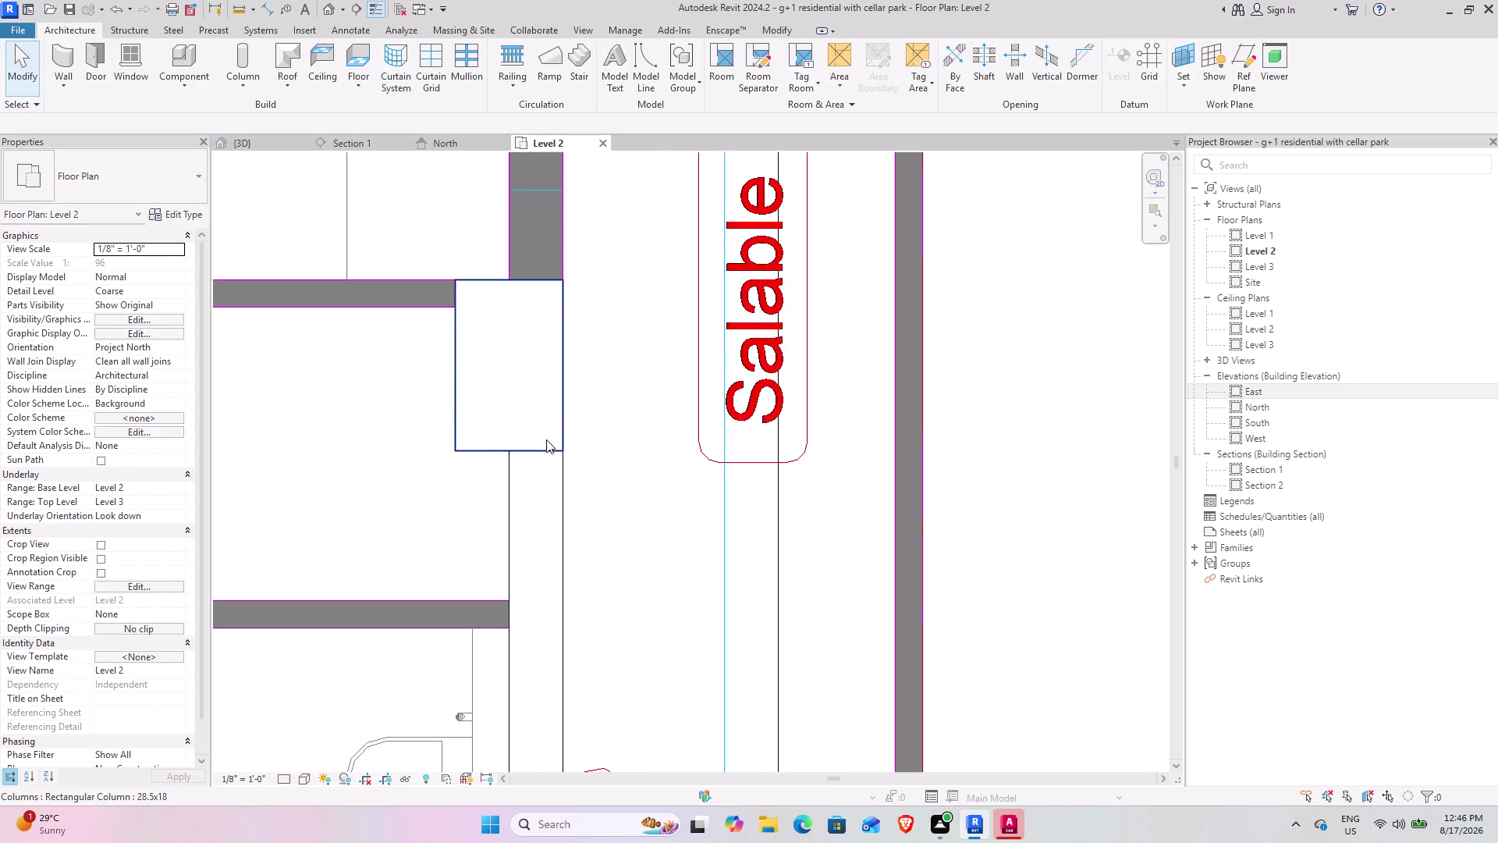
scroll(up, 3)
click(587, 504)
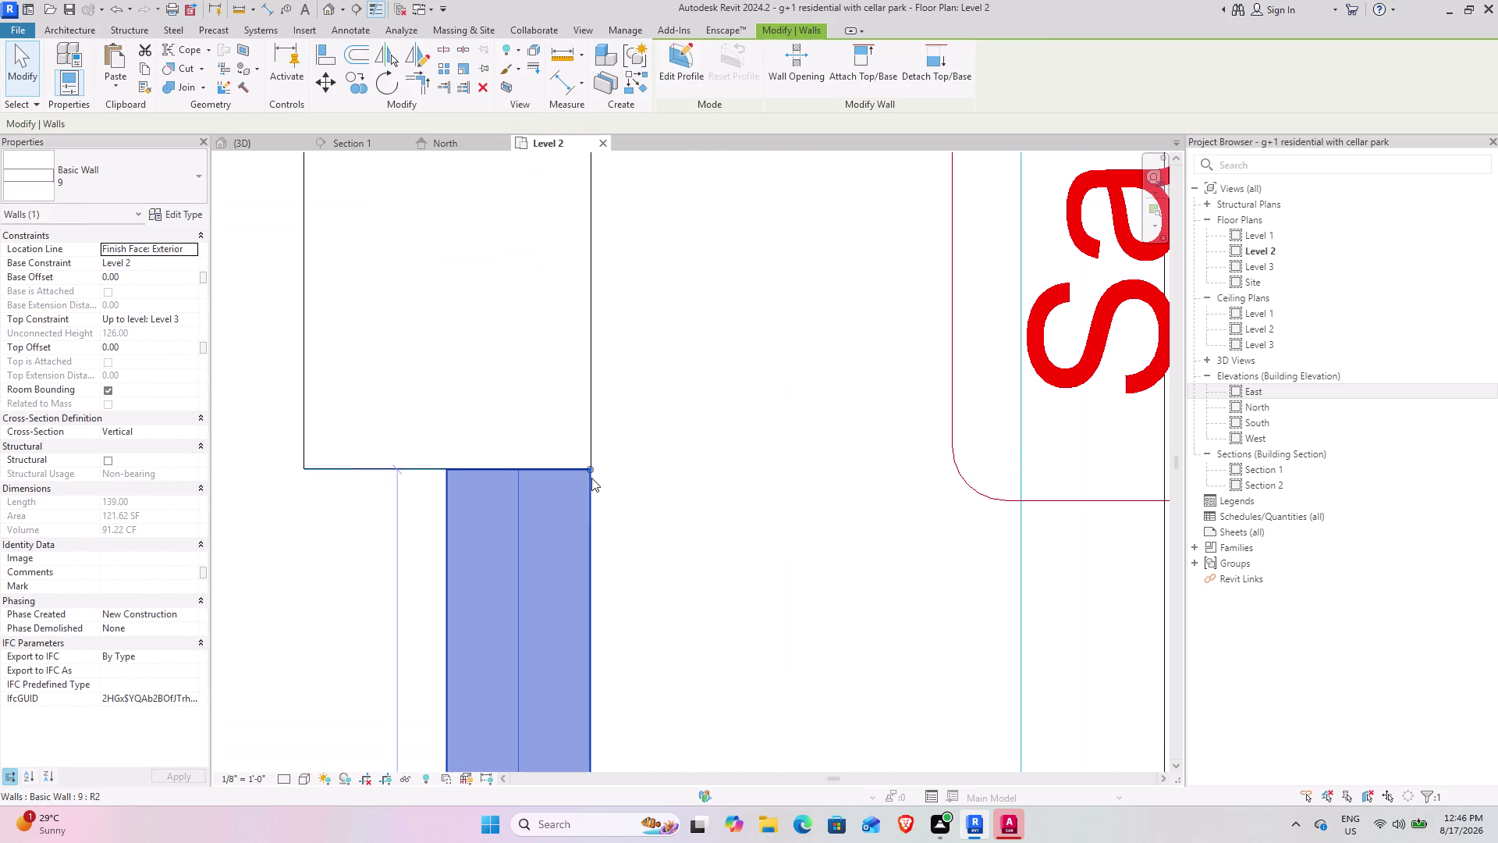
click(589, 467)
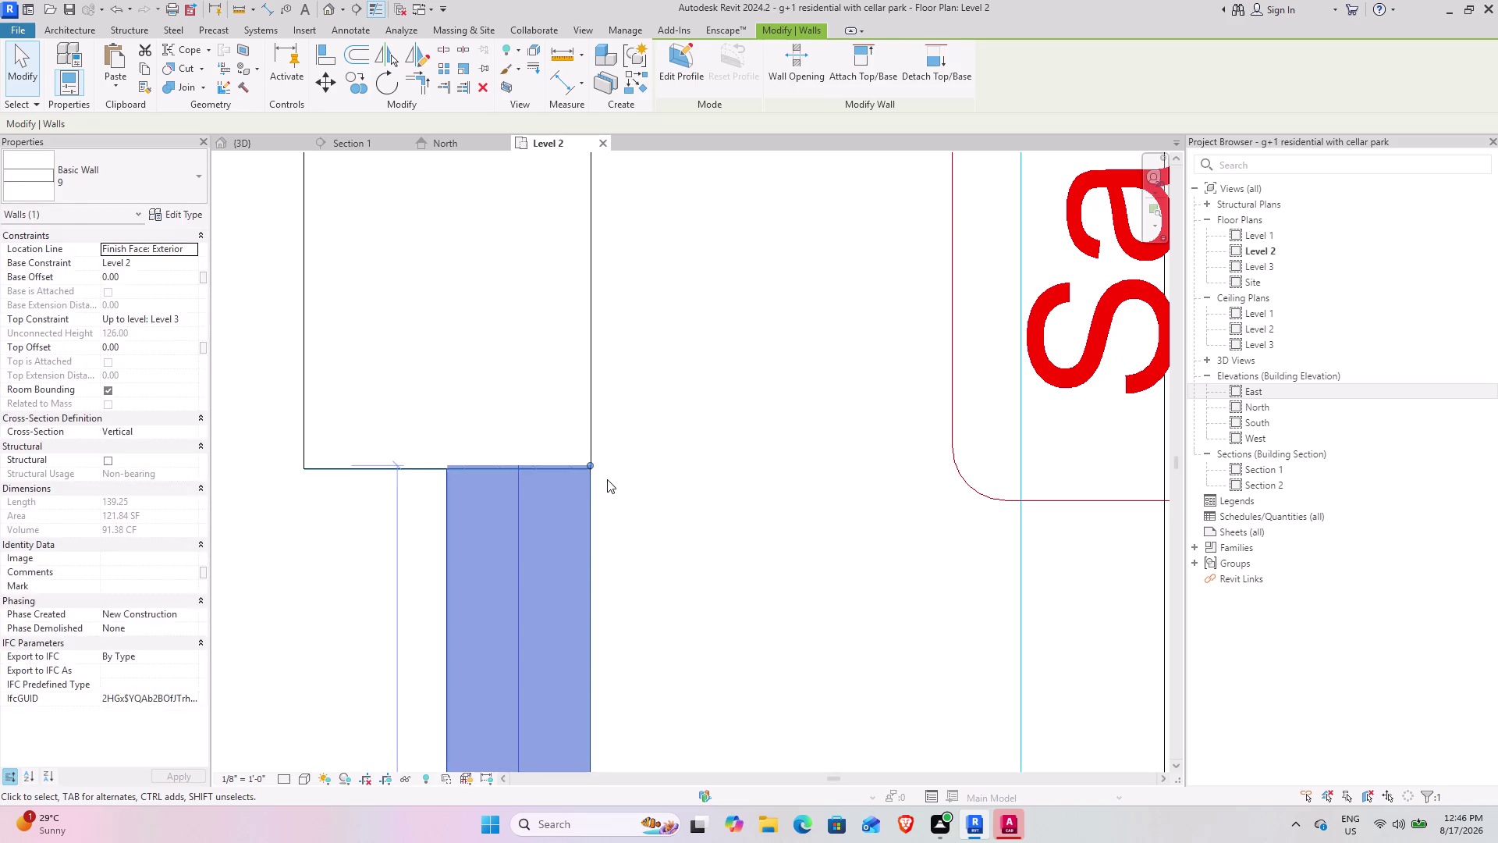
click(608, 479)
scroll(down, 3)
middle_drag(650, 427, 661, 693)
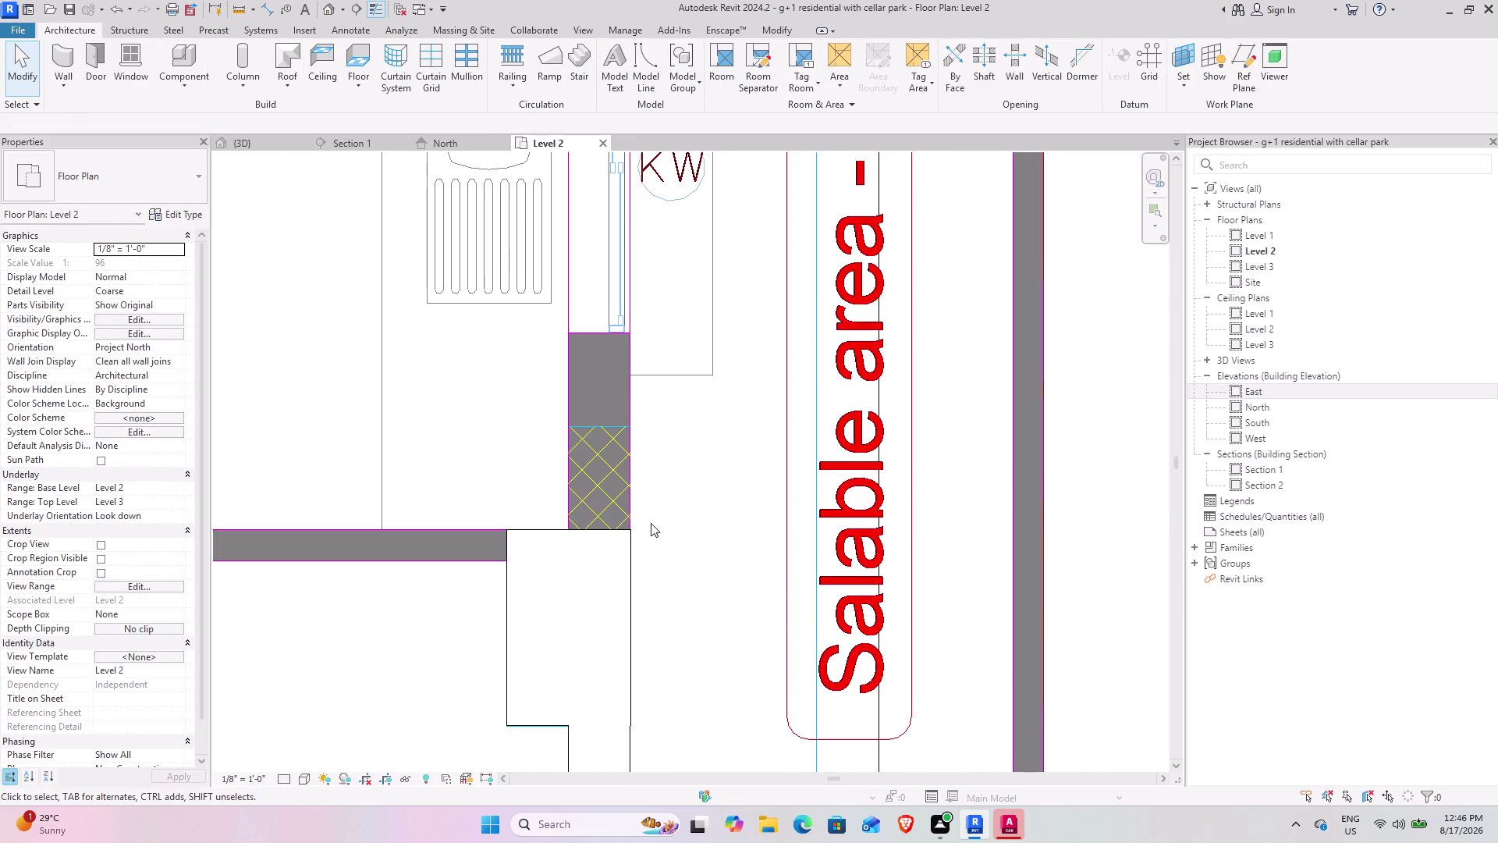
click(67, 60)
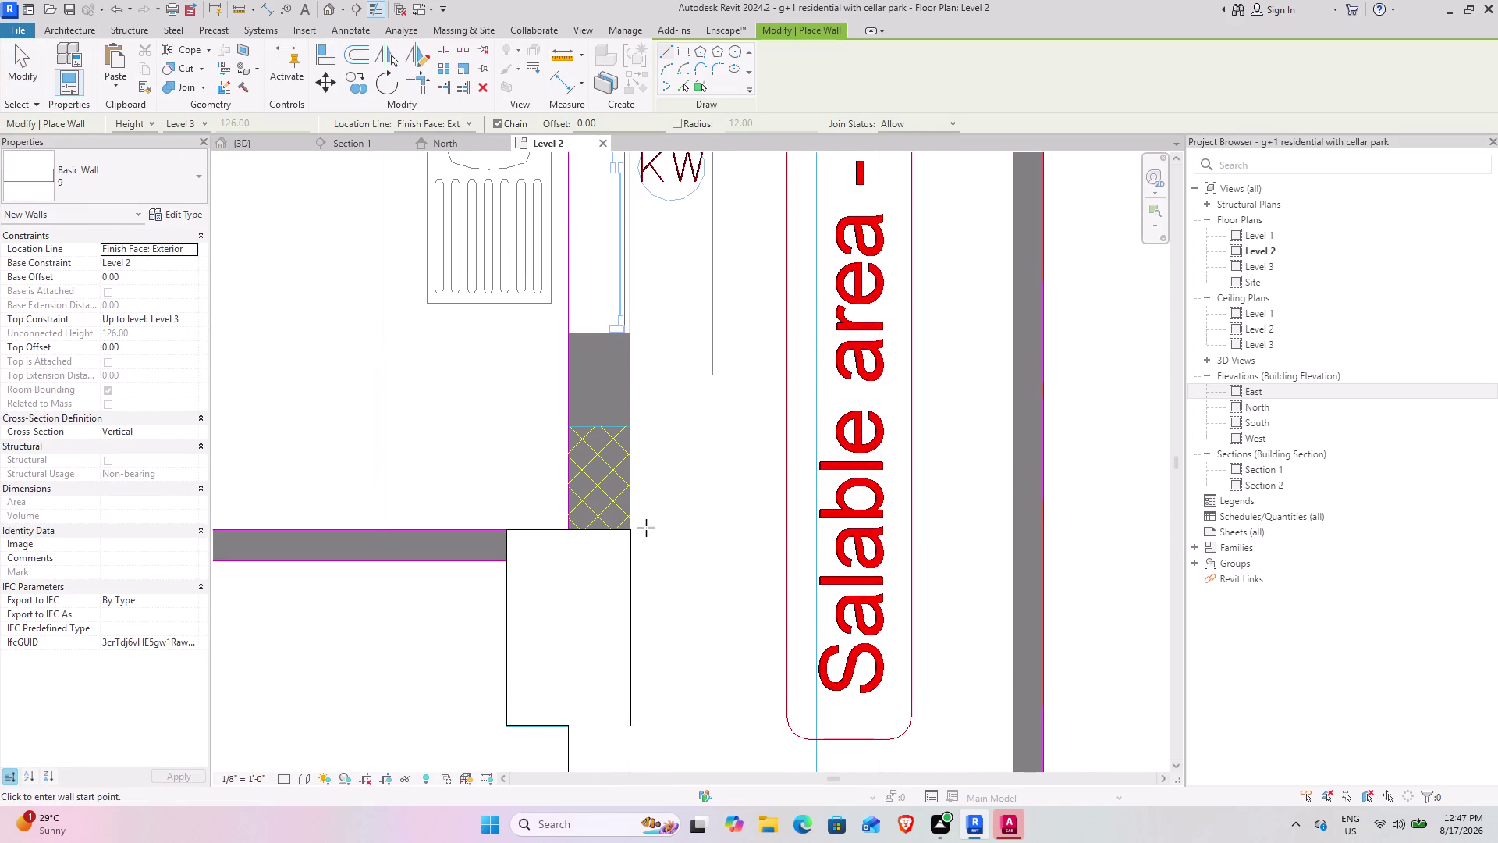
Draw the wall beside the KW window from the column's lower corner to the column above.
scroll(up, 3)
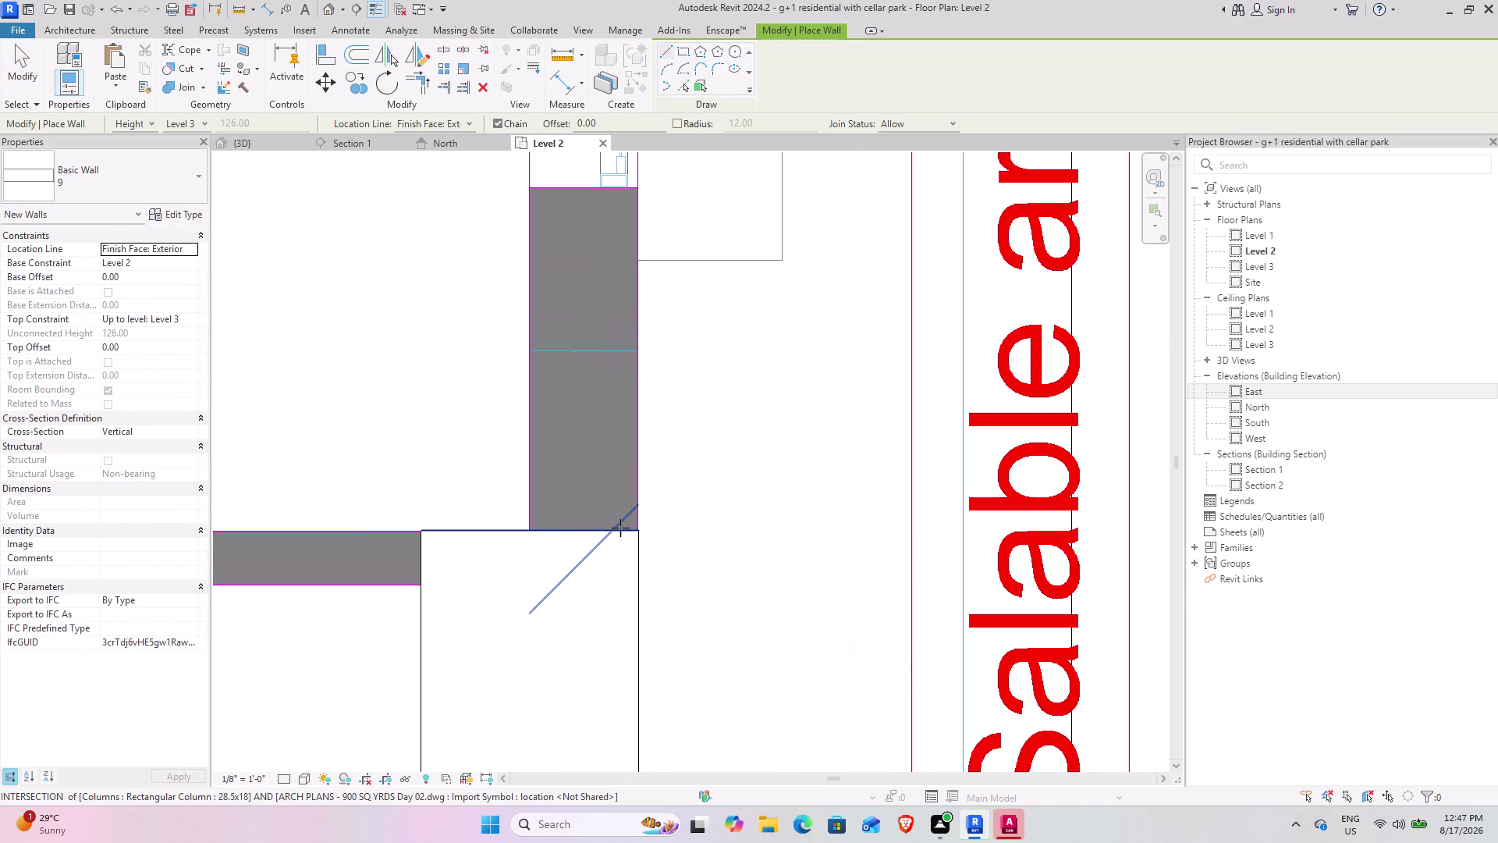
click(638, 527)
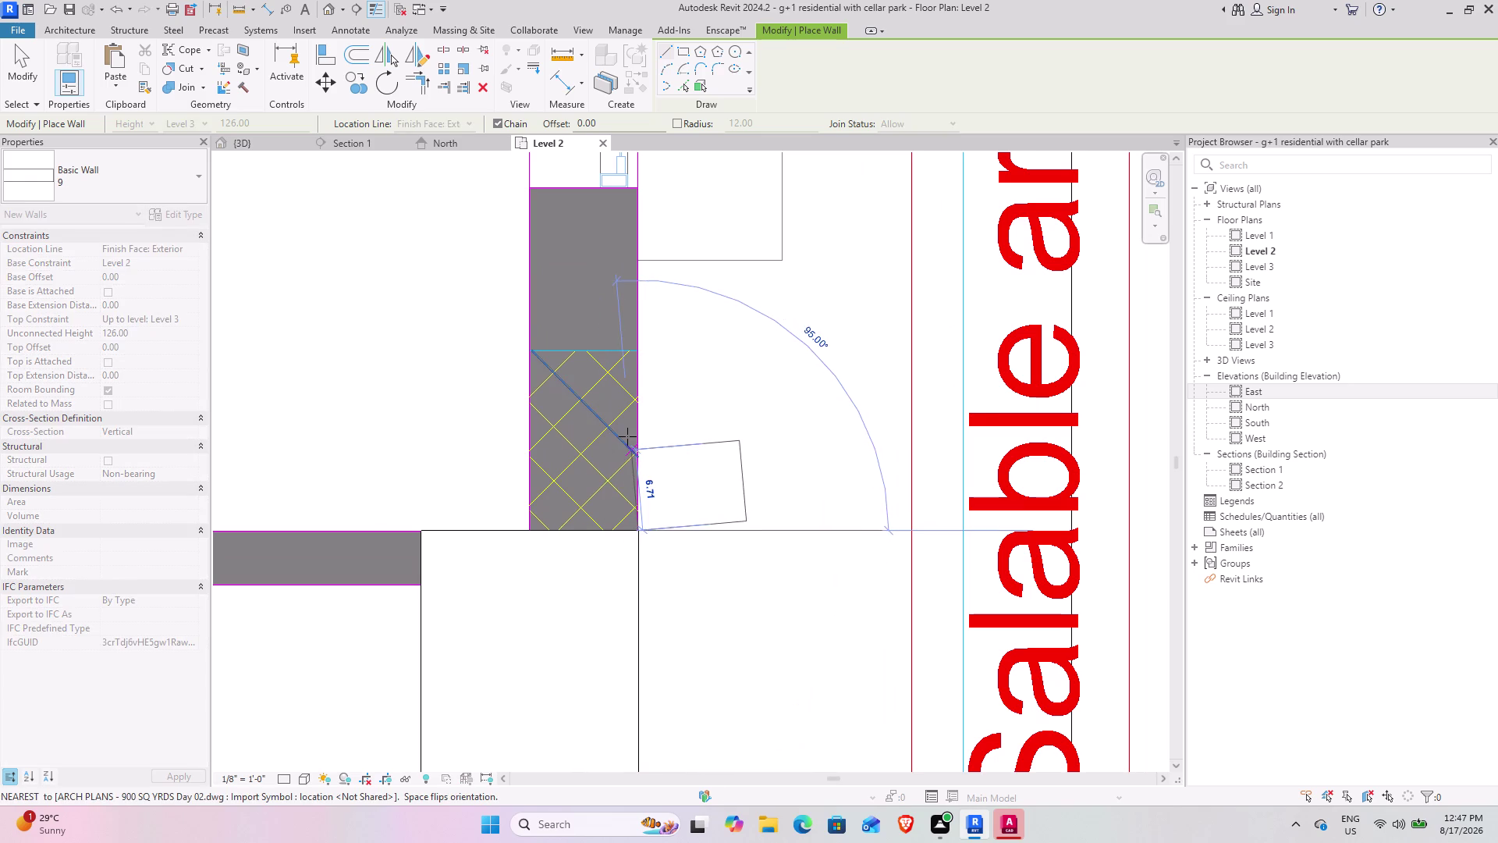
key(space)
scroll(down, 3)
scroll(down, 3)
middle_drag(627, 428, 593, 820)
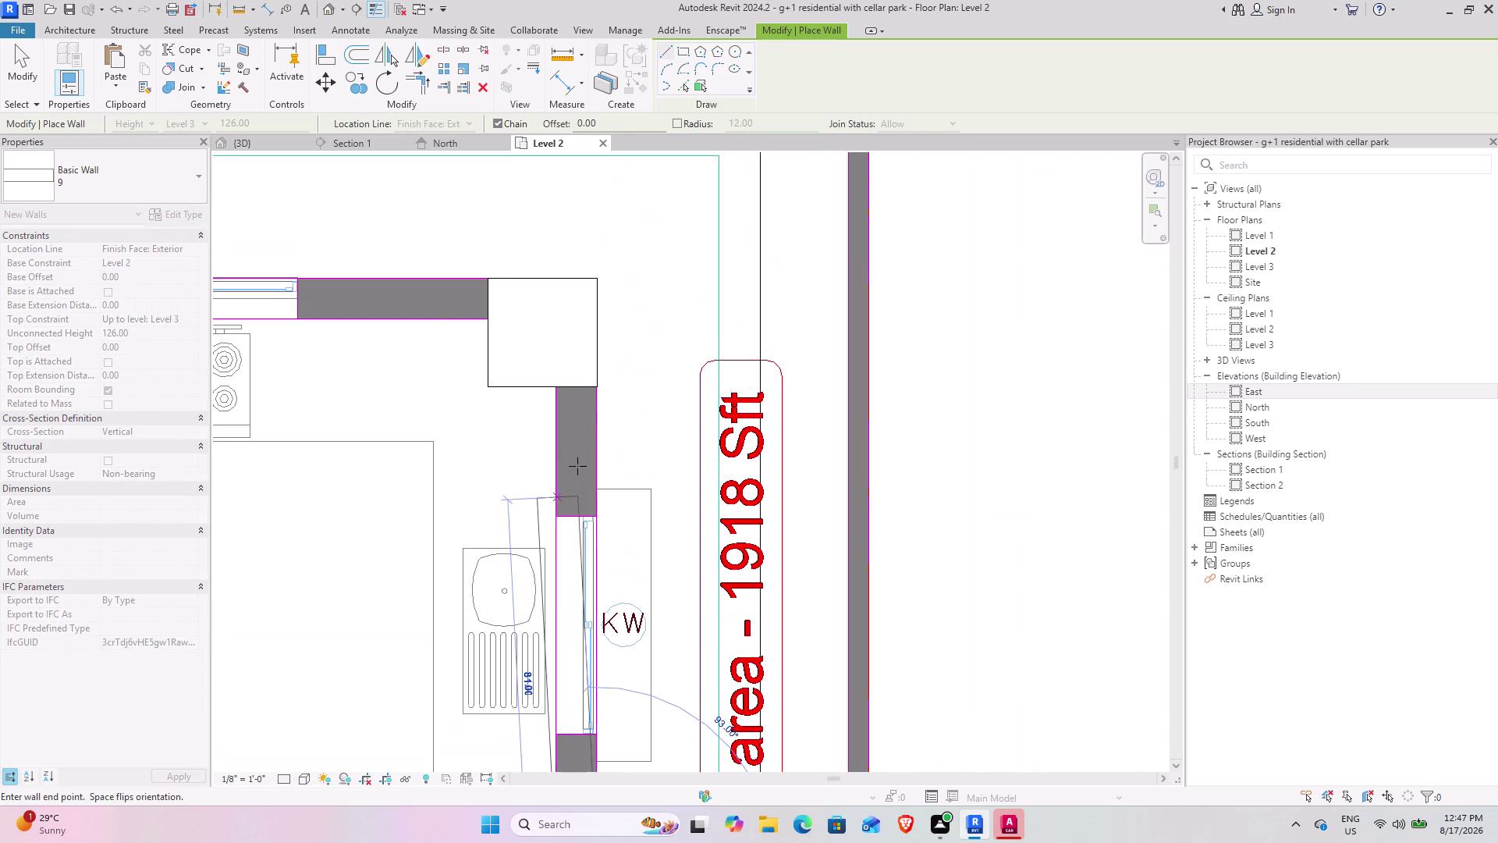
scroll(up, 3)
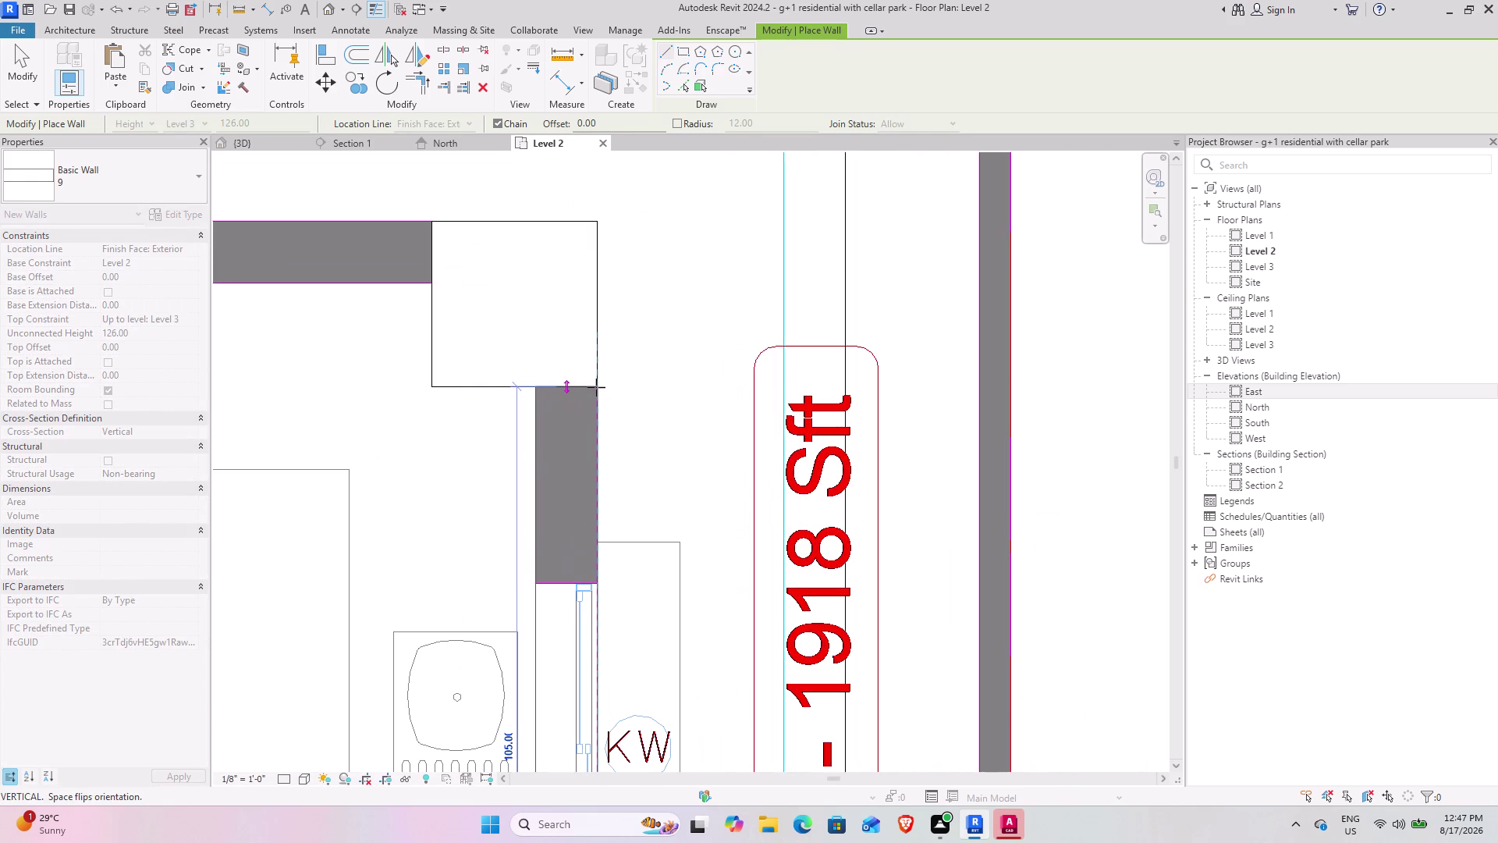
scroll(up, 3)
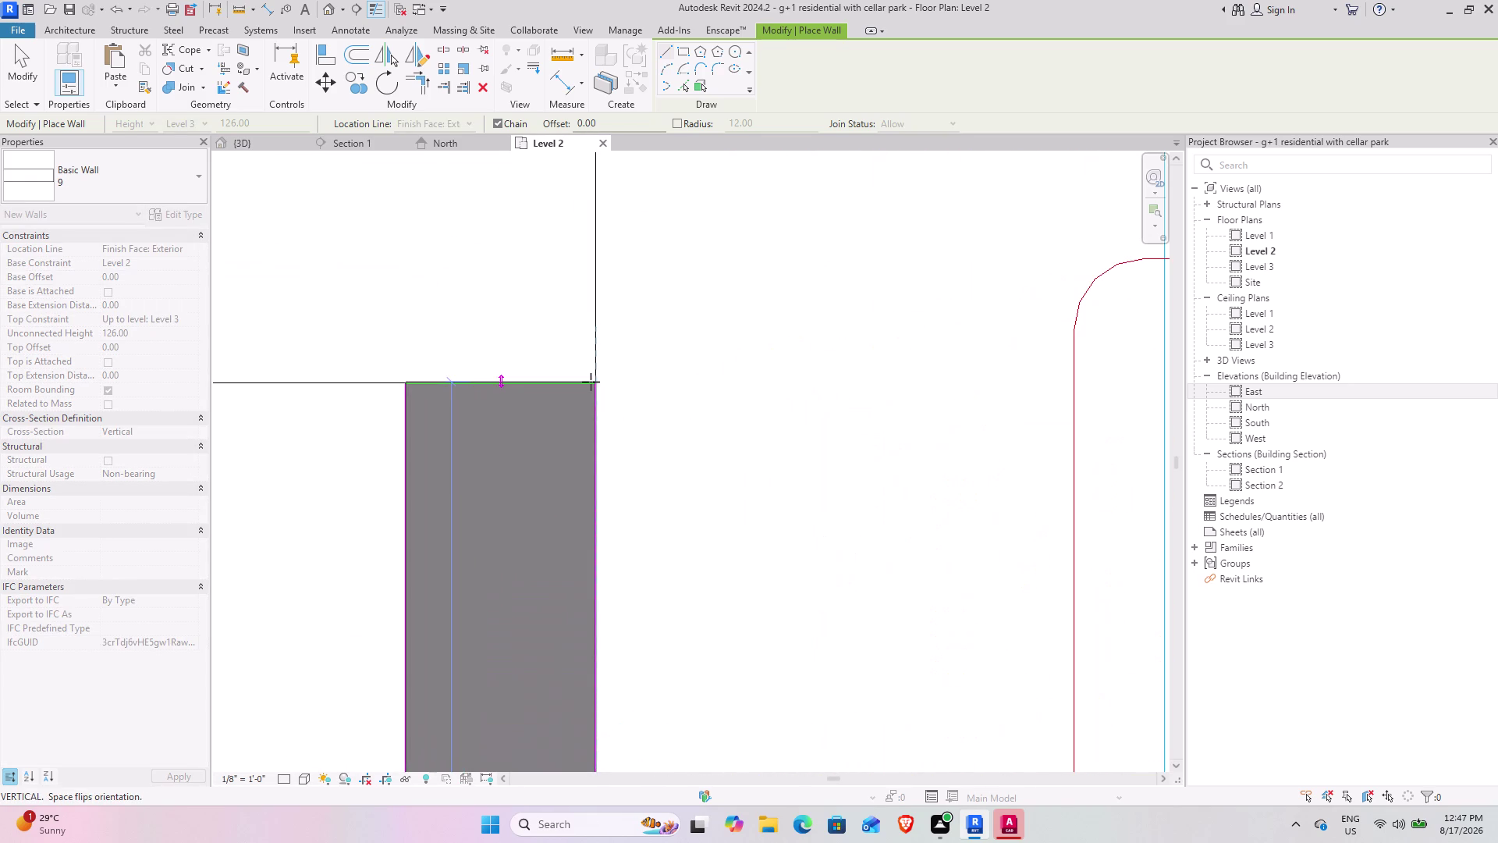
click(592, 383)
scroll(down, 3)
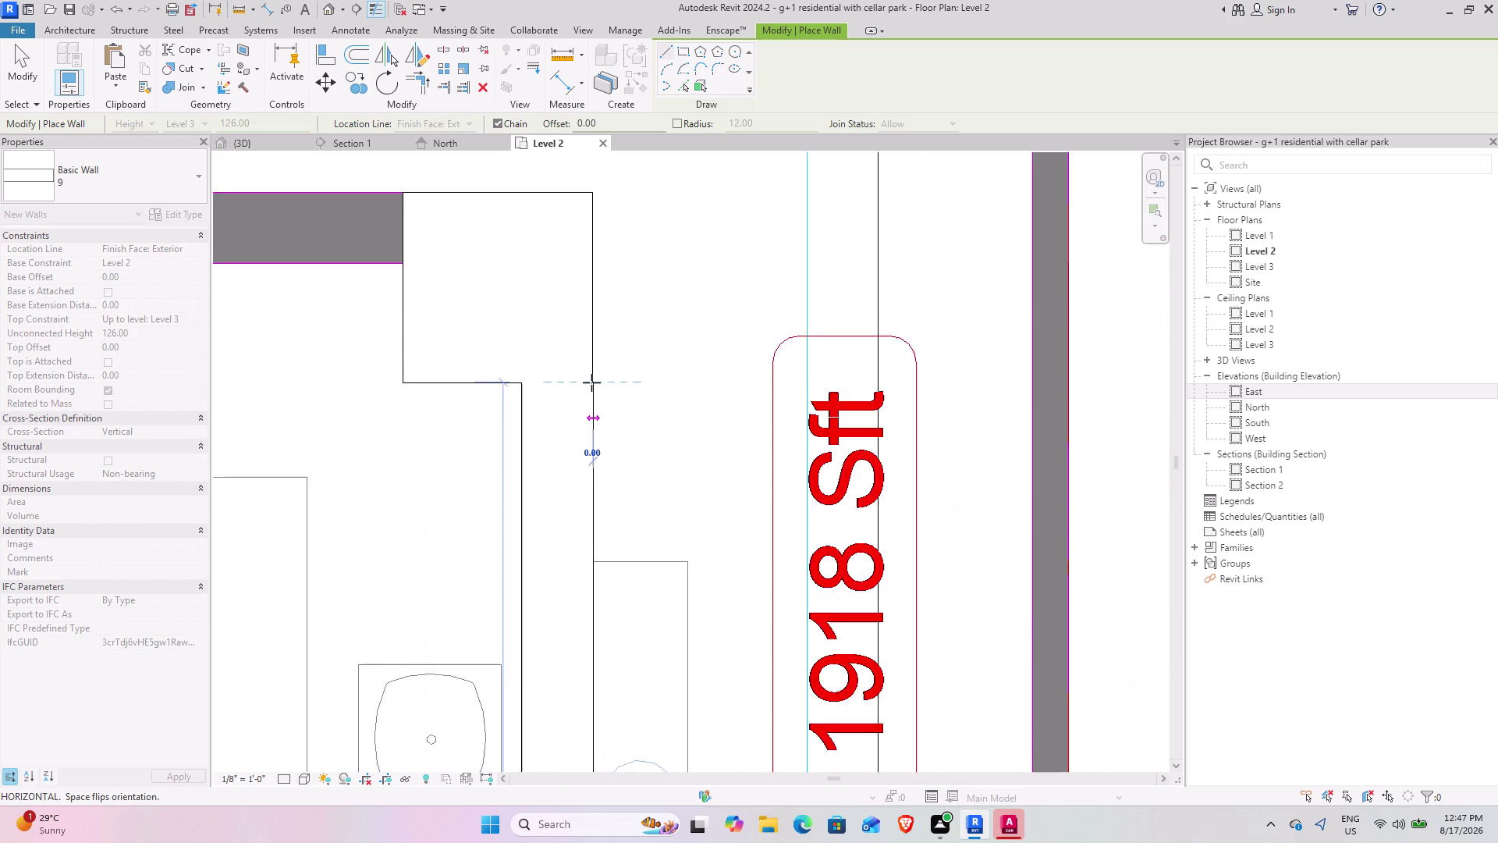
key(Escape)
Draw the kitchen's top W2 wall from its top-right corner to the left column.
scroll(down, 3)
middle_drag(575, 382, 894, 508)
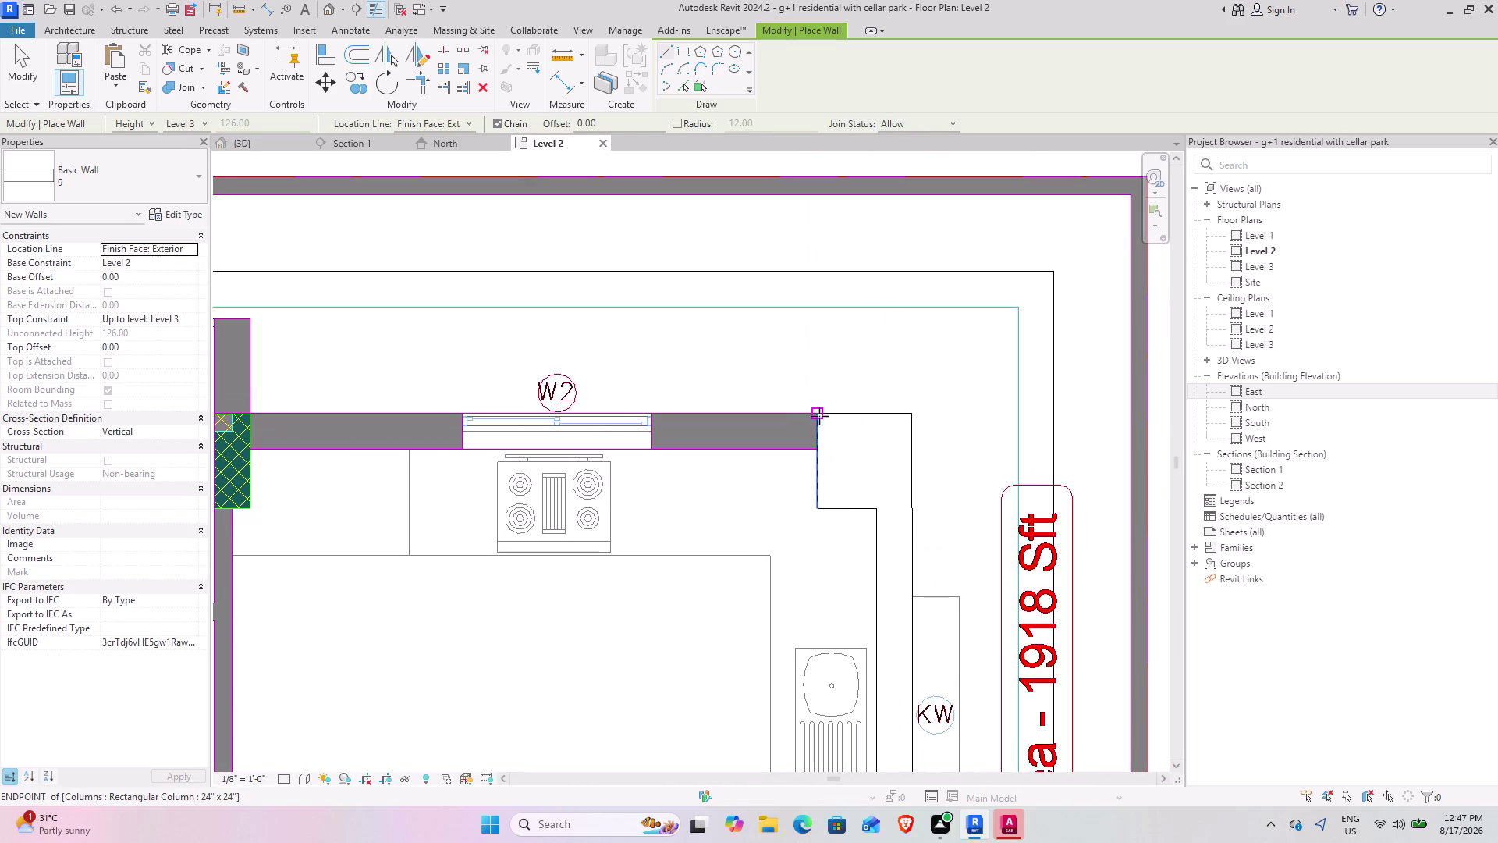
click(817, 411)
key(space)
middle_drag(532, 413, 733, 442)
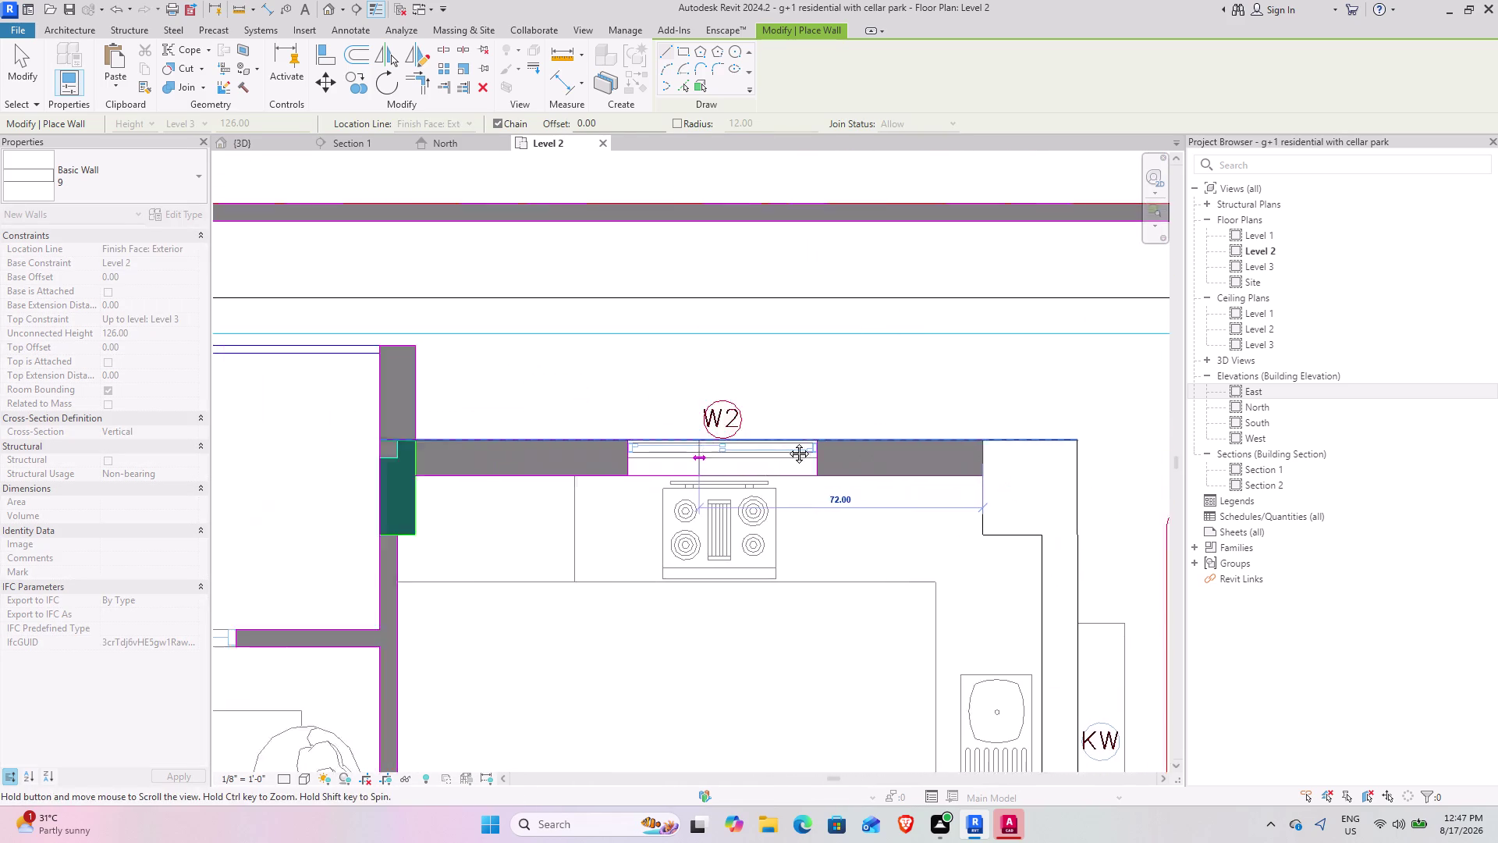
middle_drag(733, 442, 878, 443)
scroll(down, 3)
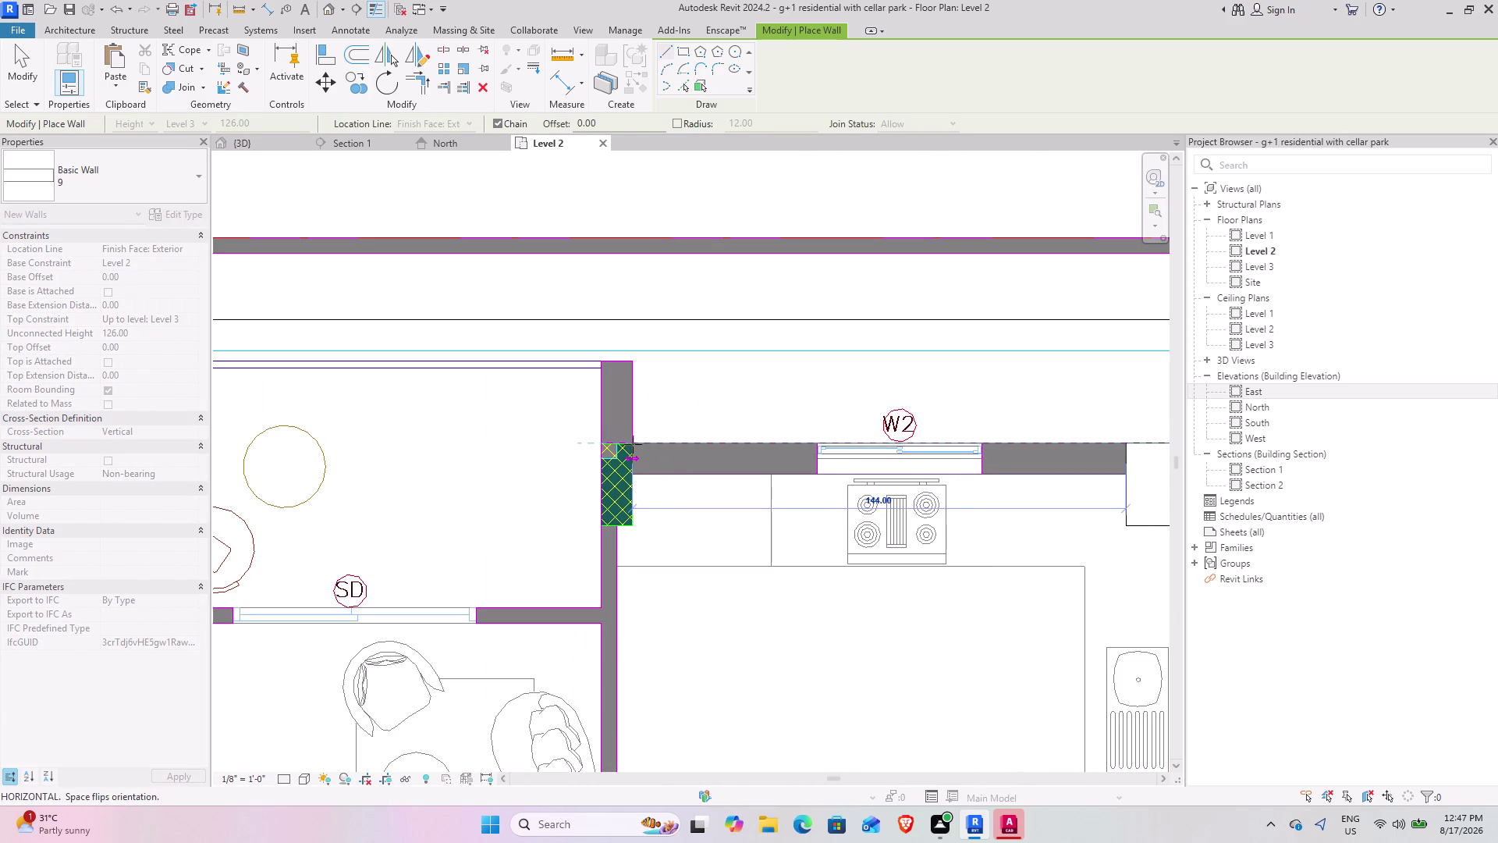
scroll(up, 3)
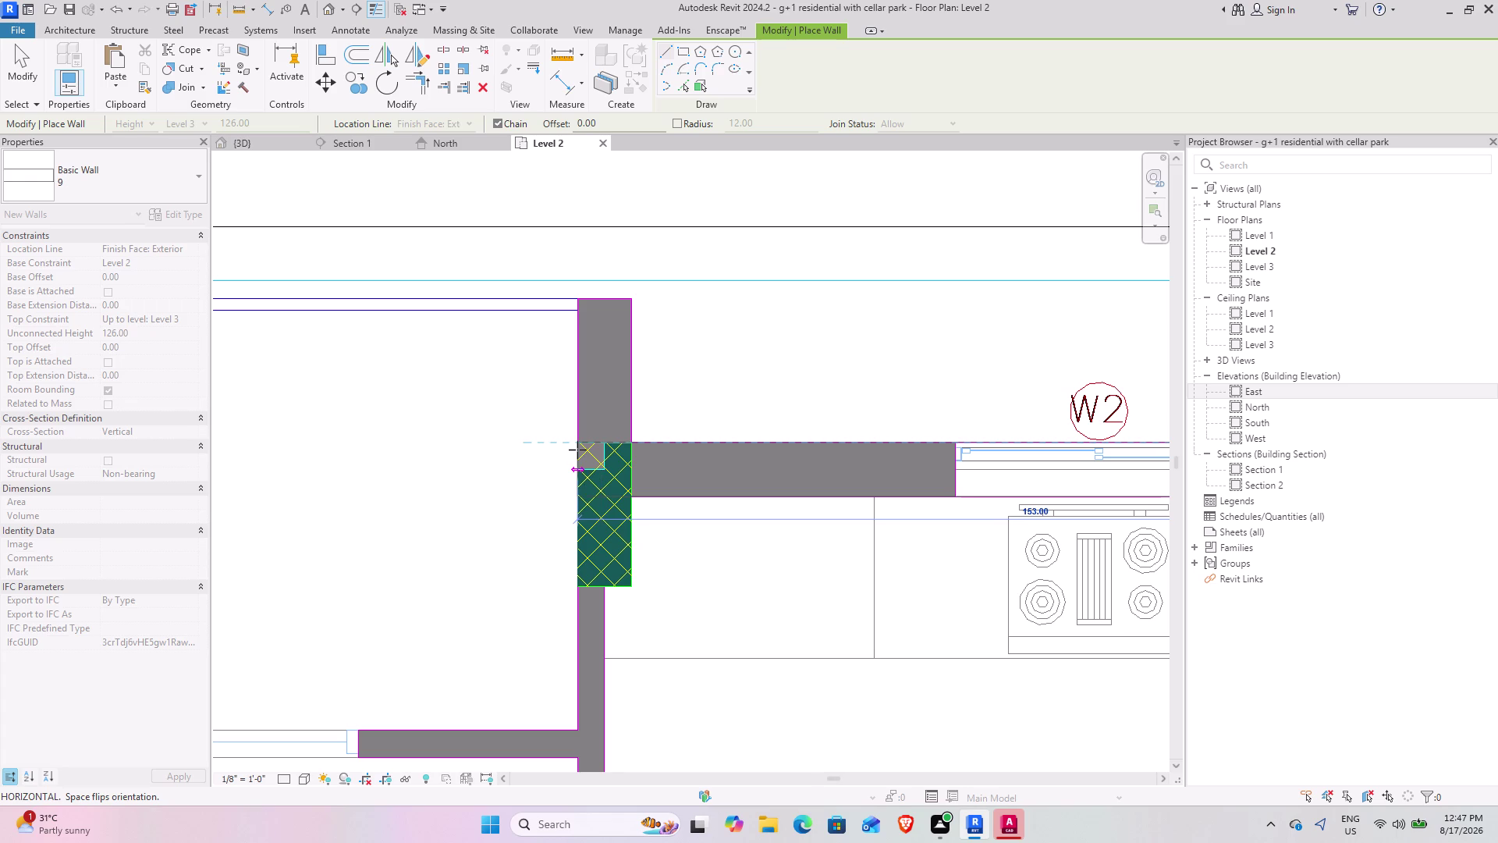
click(577, 444)
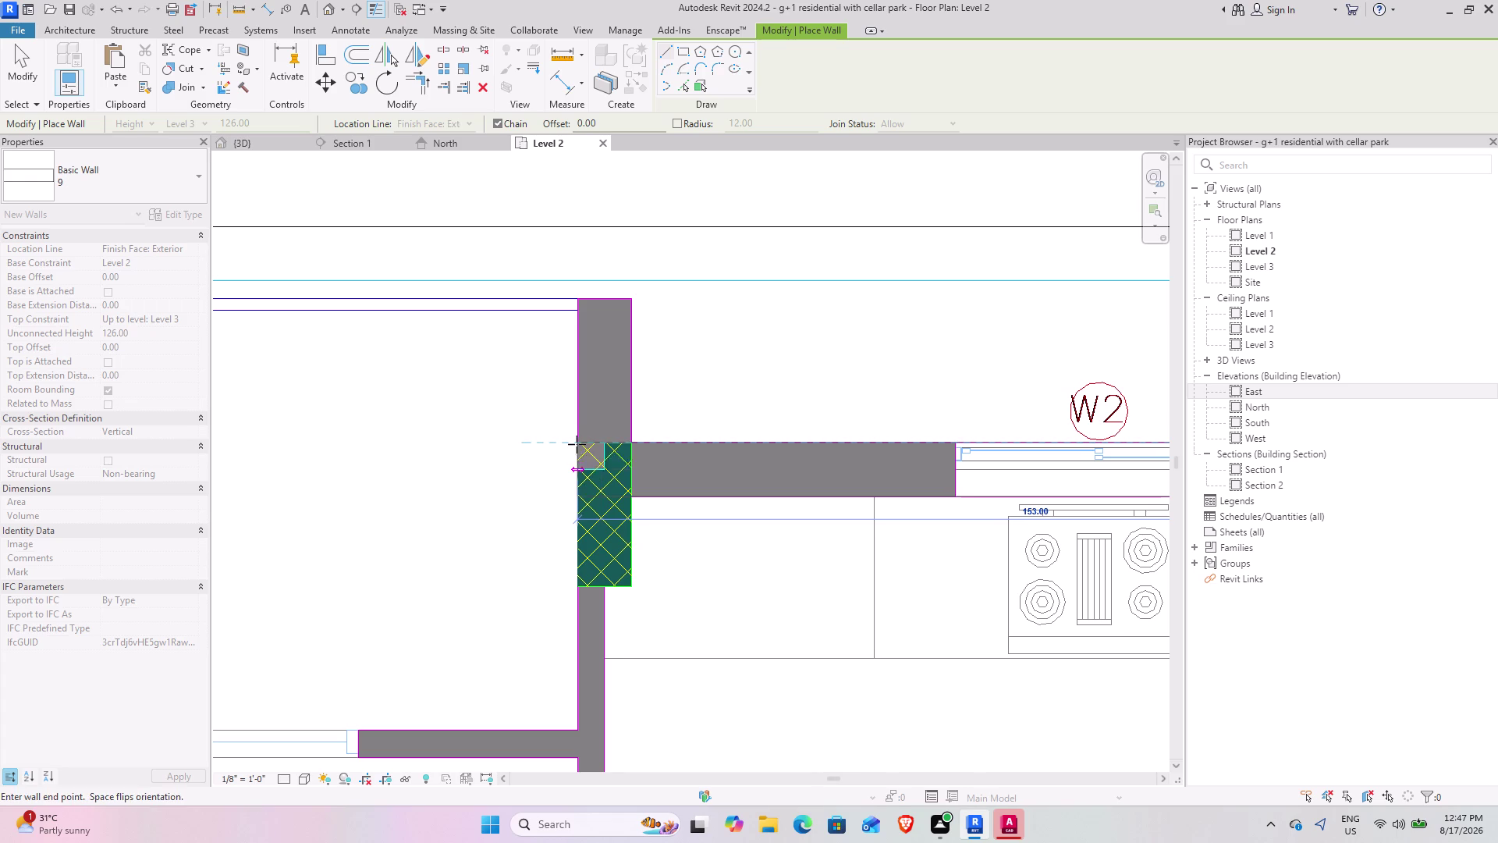
key(Escape)
Add a short type 9 wall, about 48 long, from the column beside window W2.
click(630, 299)
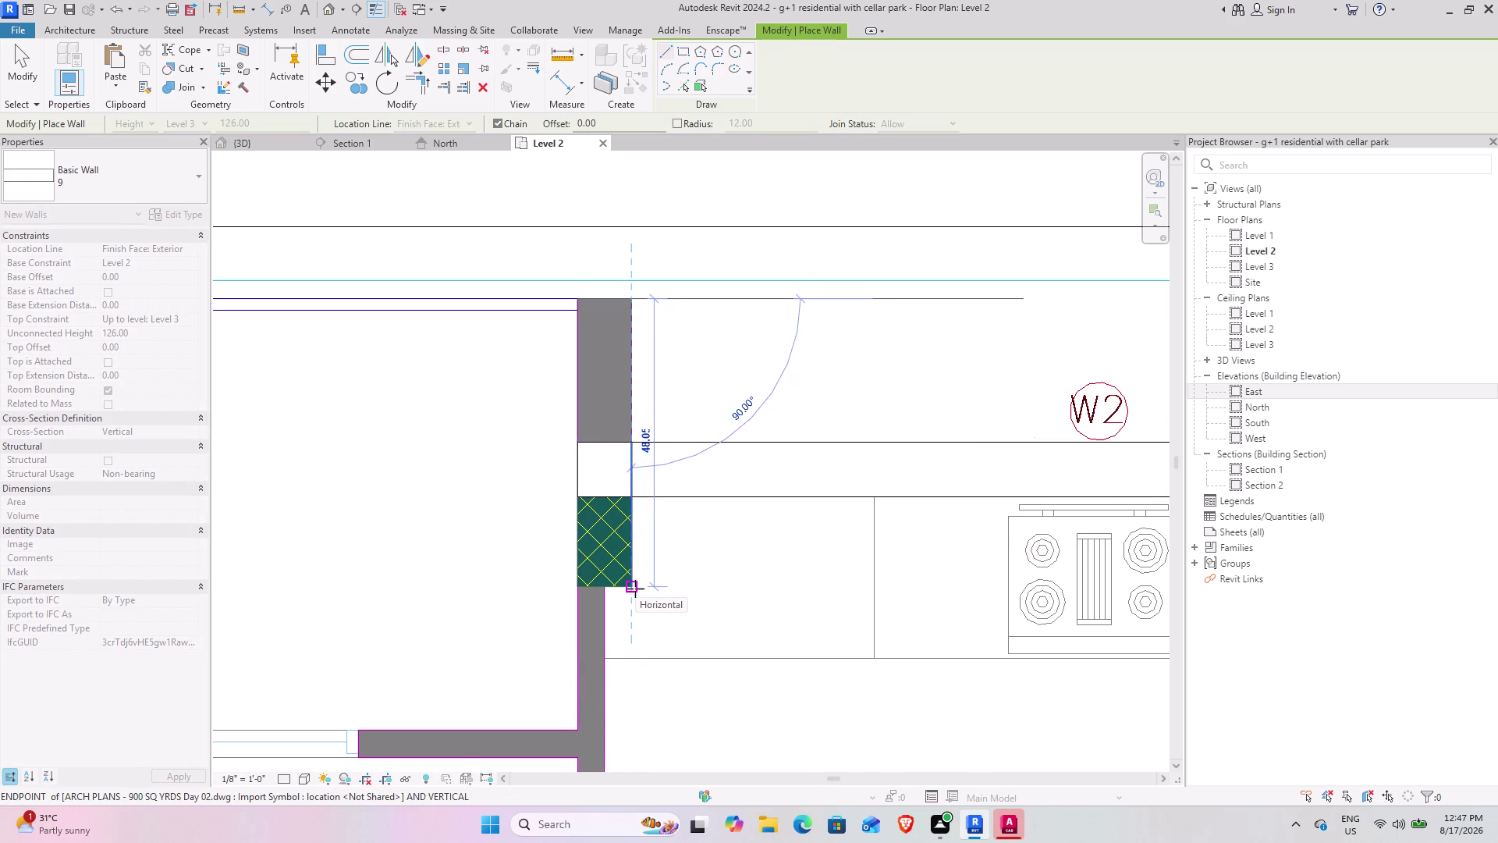
middle_drag(637, 586, 642, 527)
scroll(down, 3)
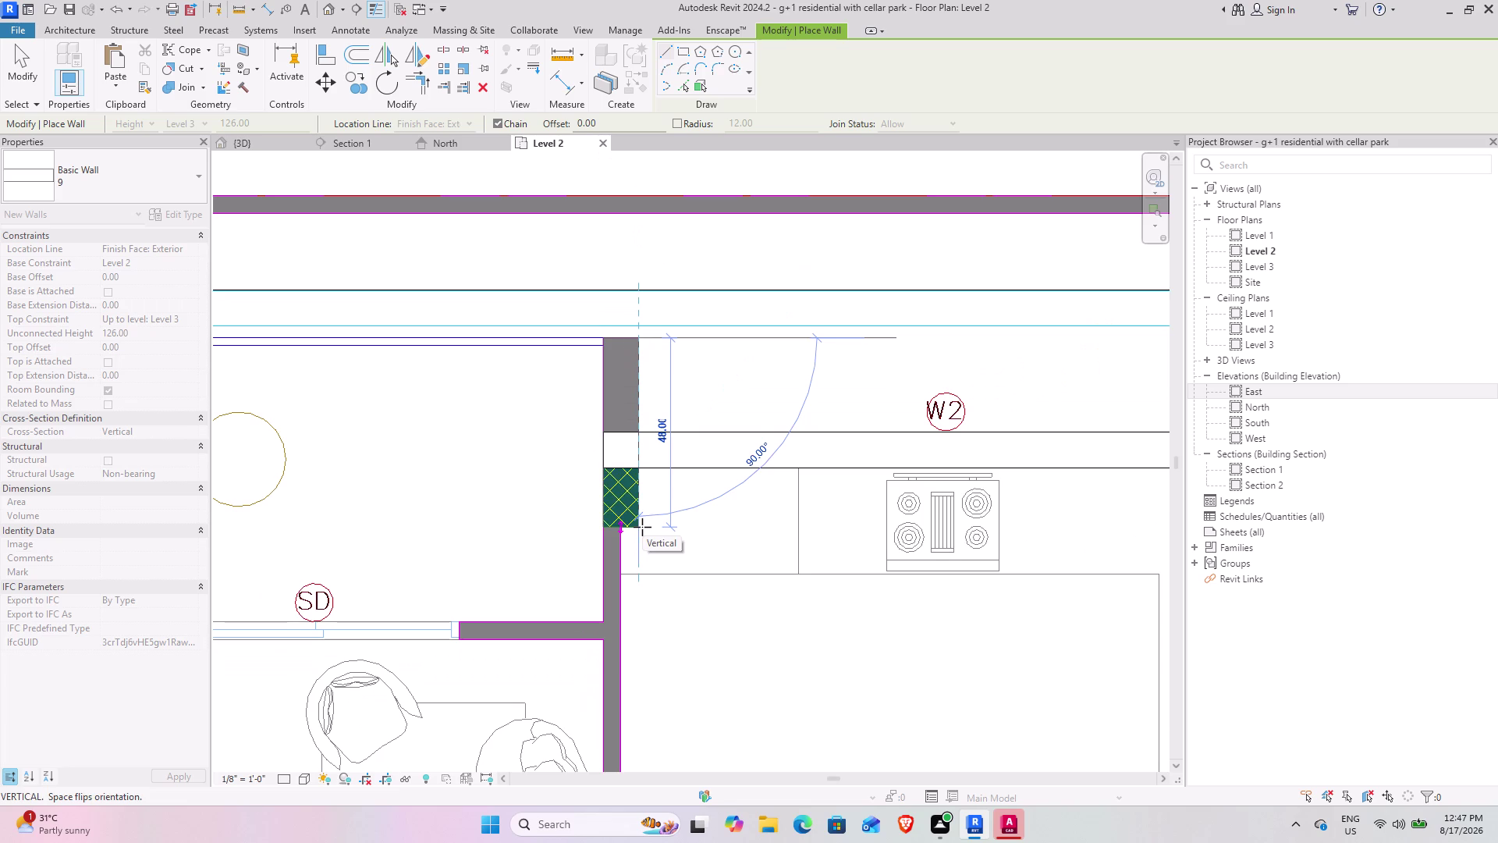
middle_drag(642, 527, 642, 494)
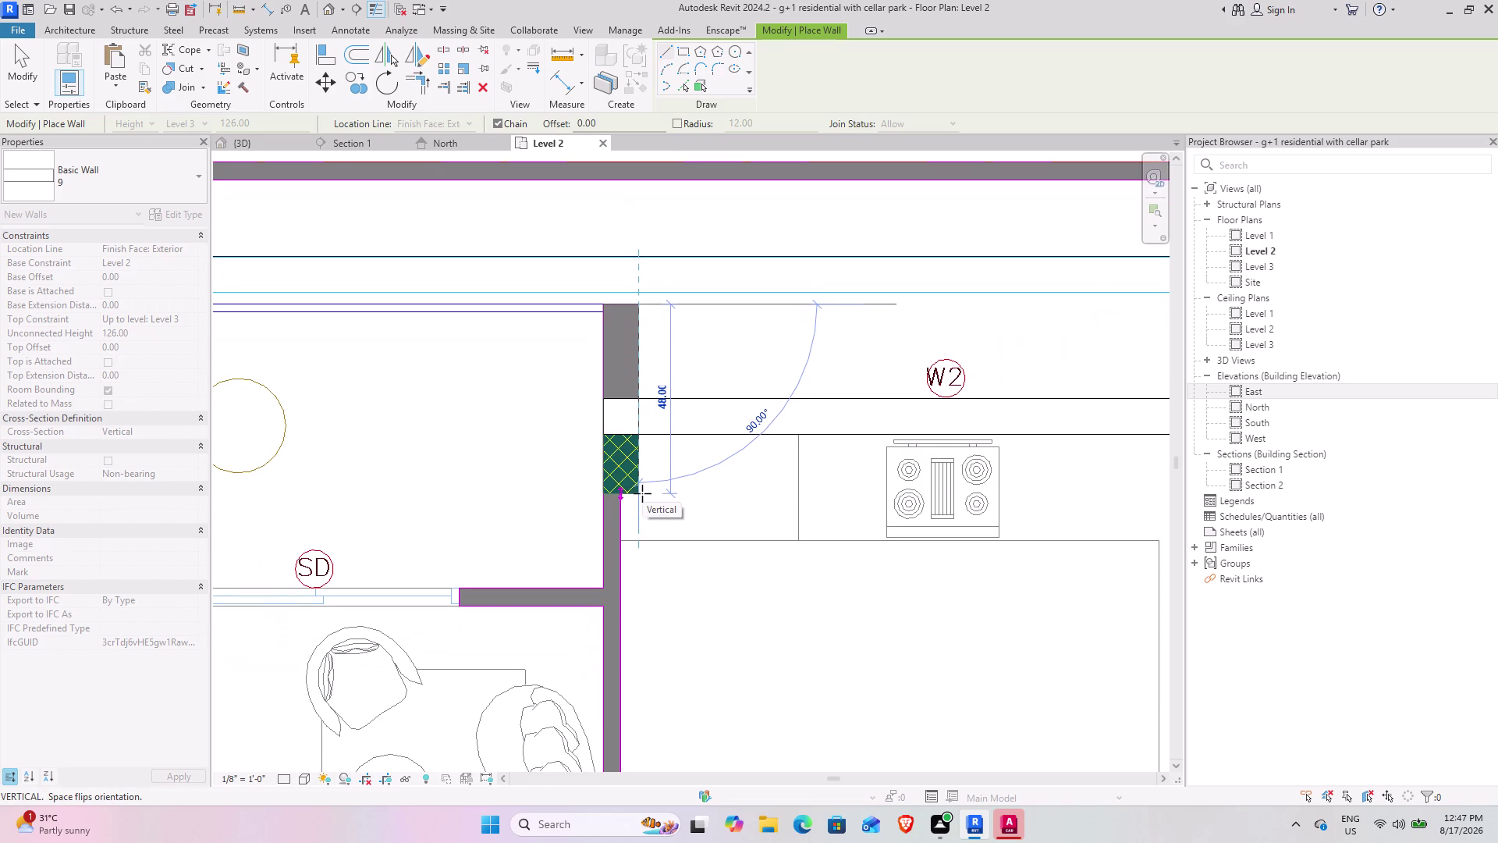
click(643, 493)
key(Escape)
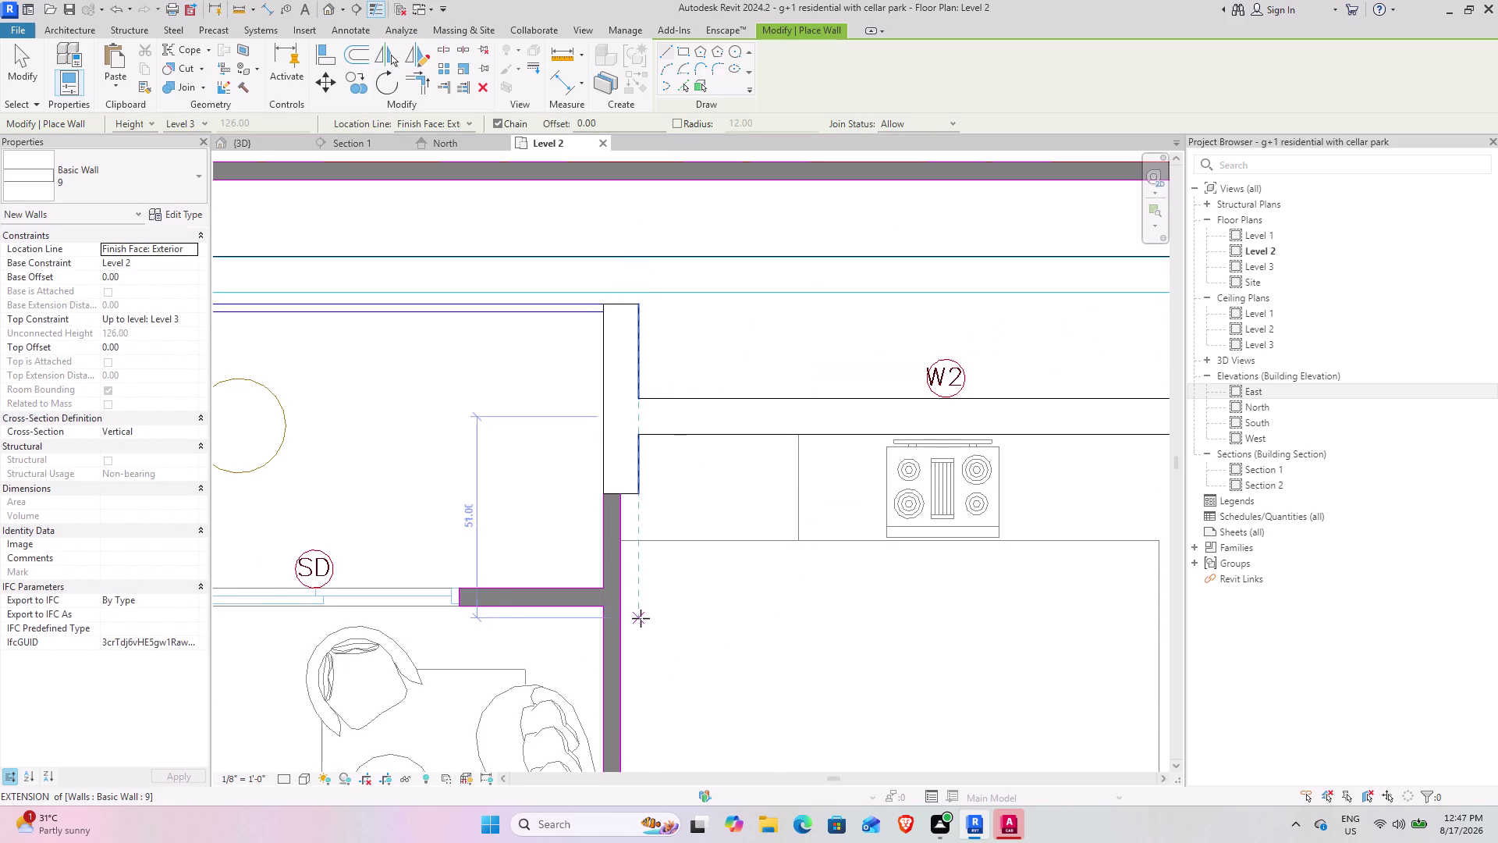
scroll(down, 3)
middle_drag(655, 648, 636, 372)
Pan and zoom across the Level 2 plan to the kitchen area.
scroll(down, 3)
middle_drag(584, 594, 584, 454)
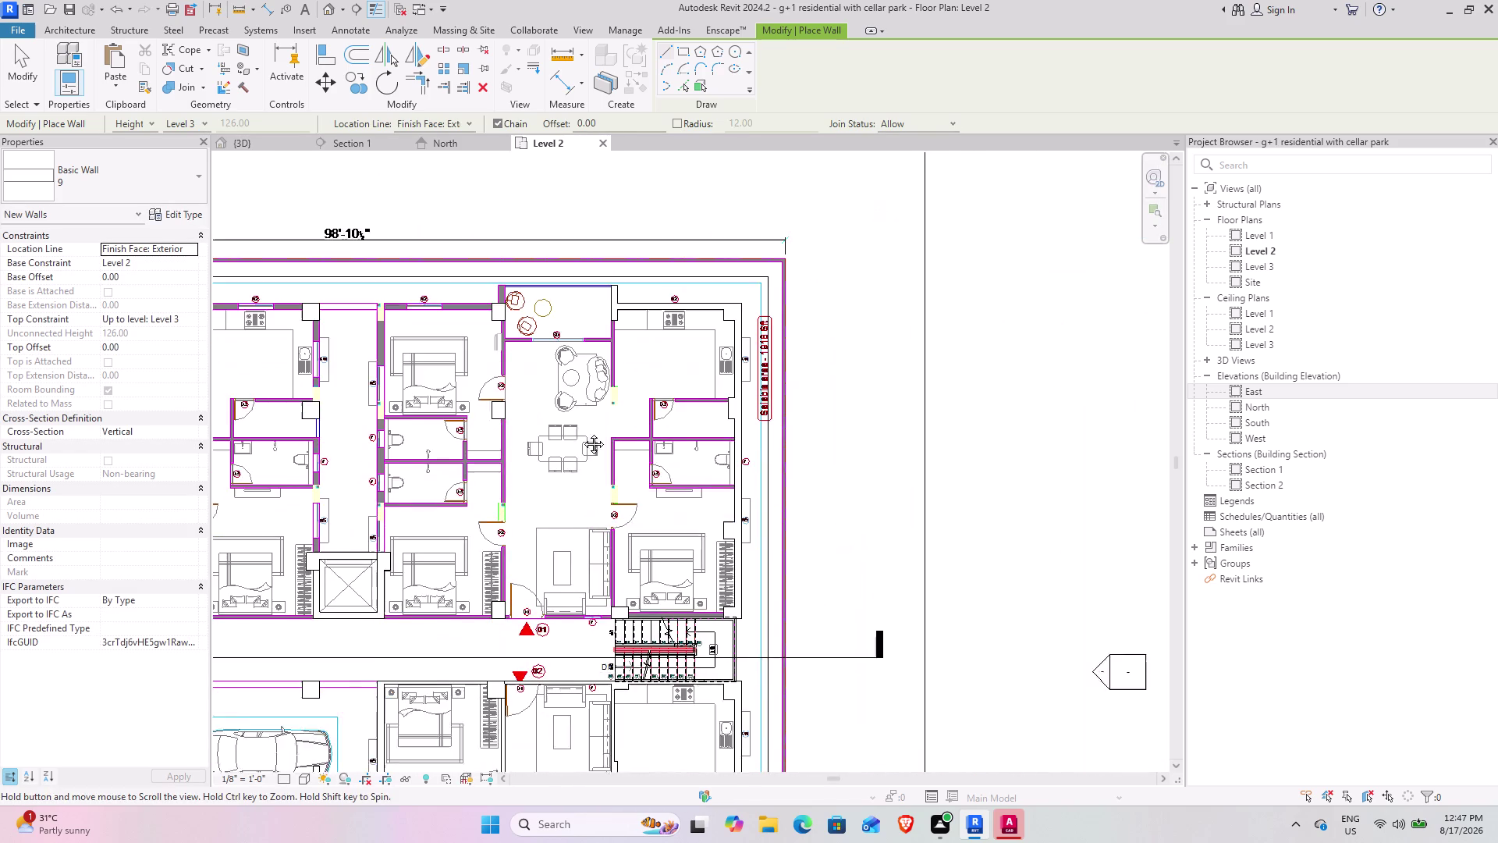
middle_drag(584, 453, 577, 401)
middle_drag(539, 490, 571, 297)
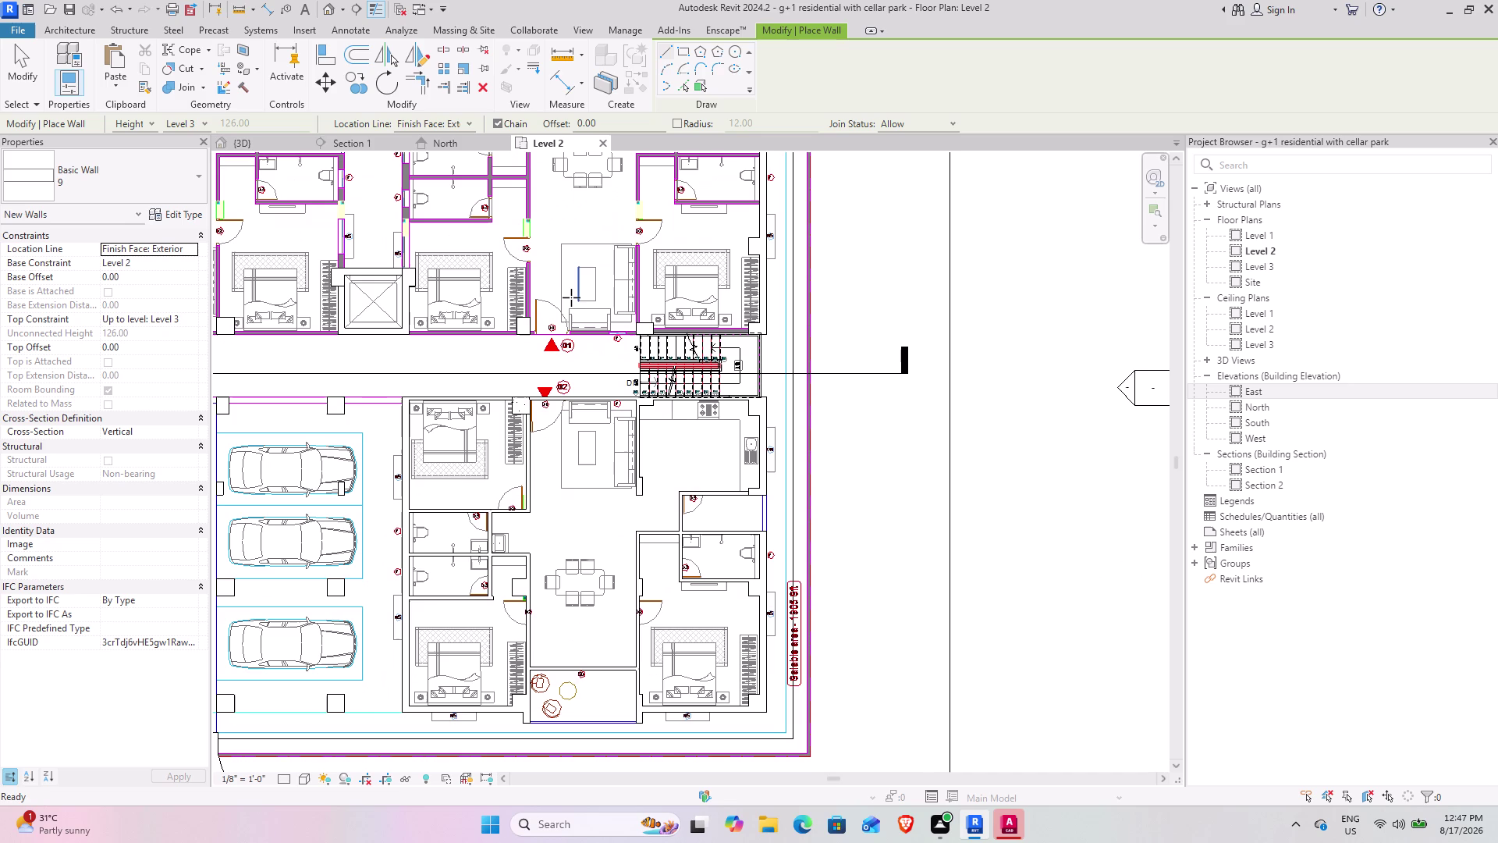
scroll(up, 3)
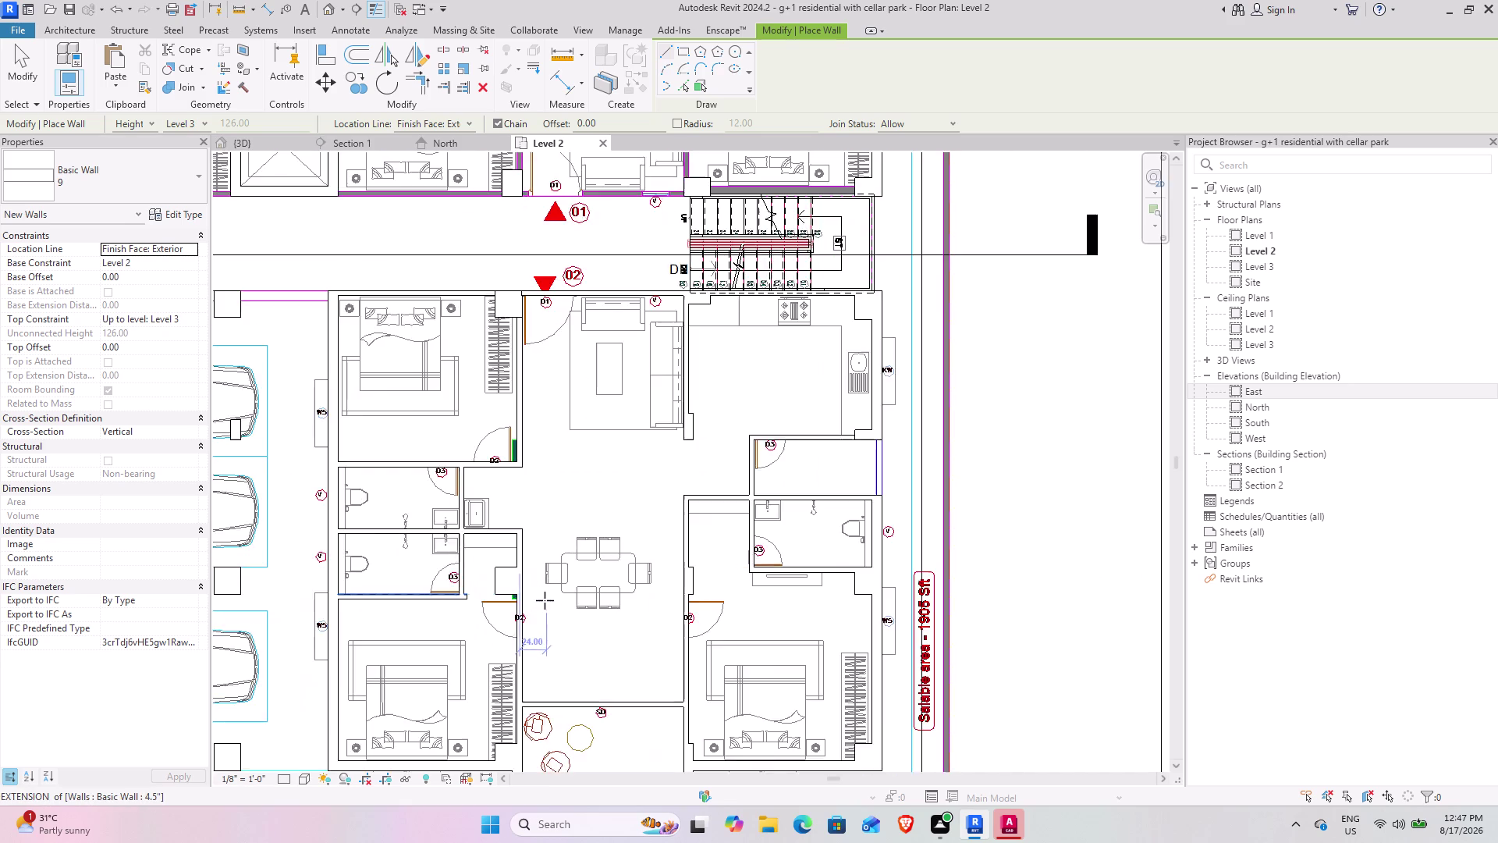
scroll(up, 3)
scroll(up, 3)
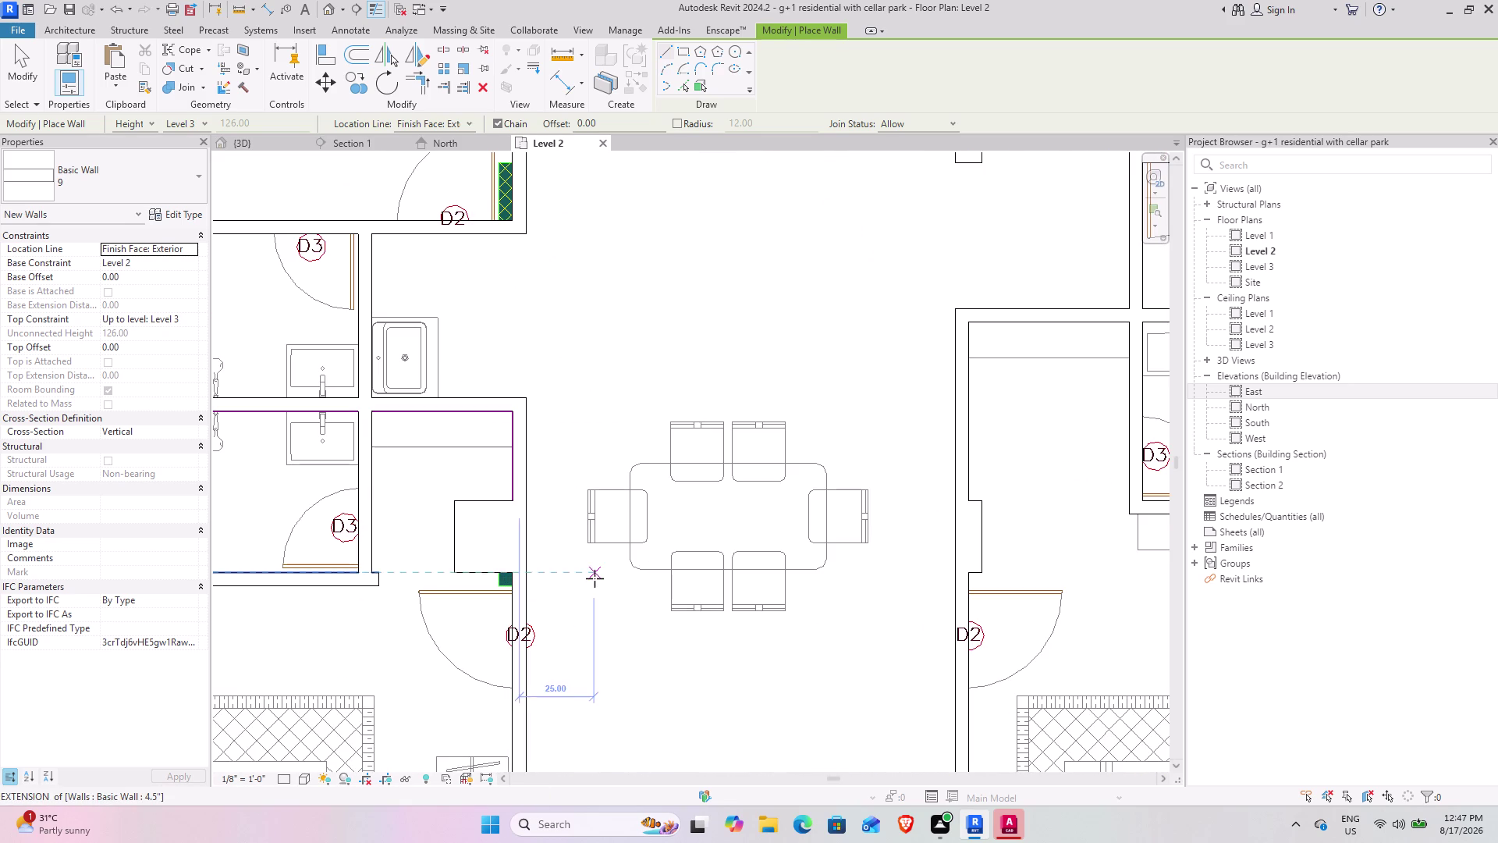
scroll(down, 3)
middle_drag(598, 487, 615, 804)
middle_drag(639, 475, 649, 603)
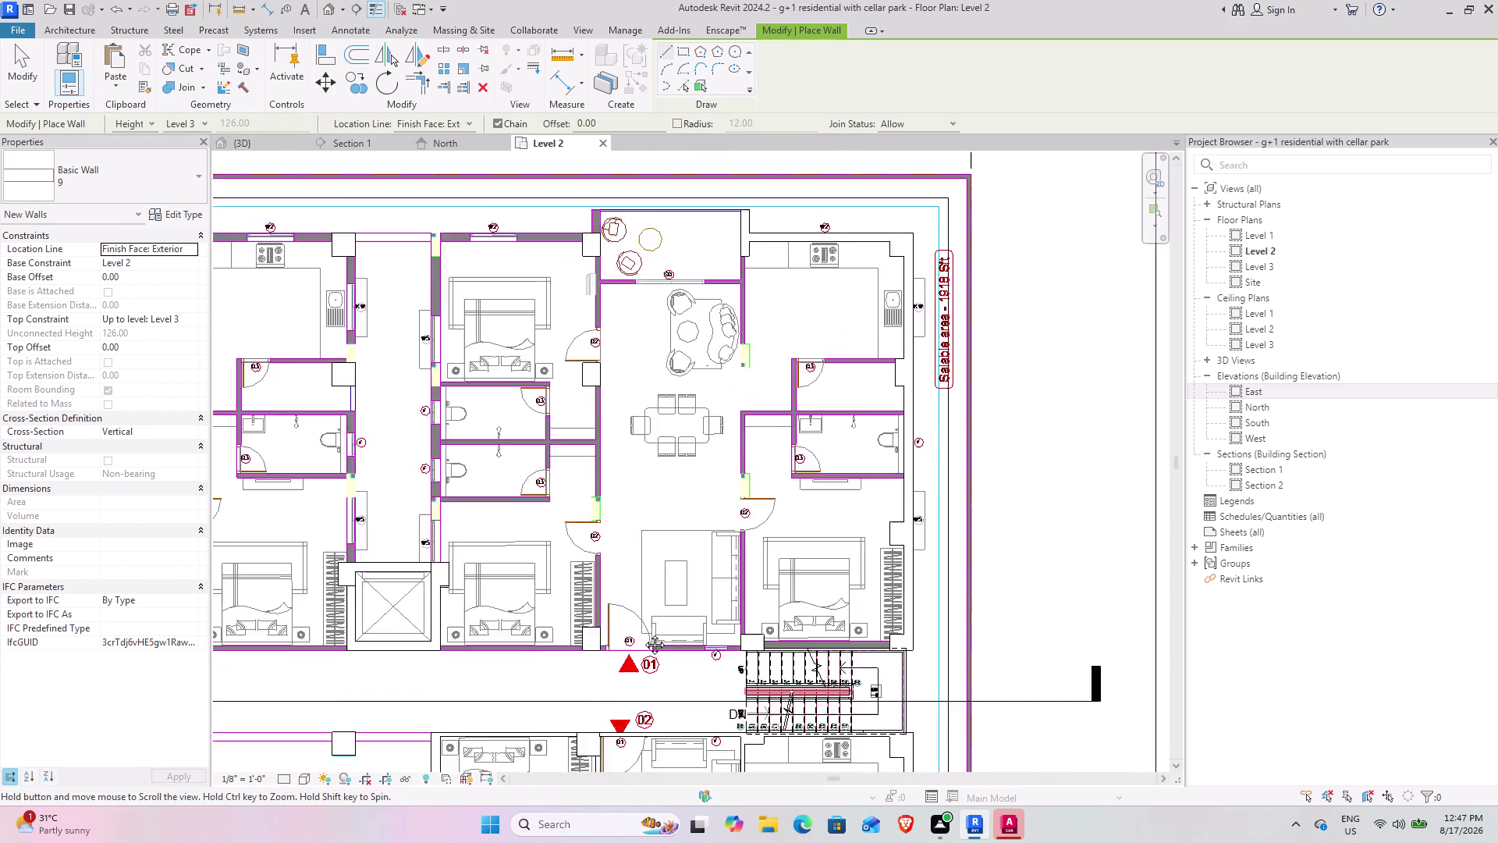
middle_drag(649, 603, 556, 757)
scroll(up, 3)
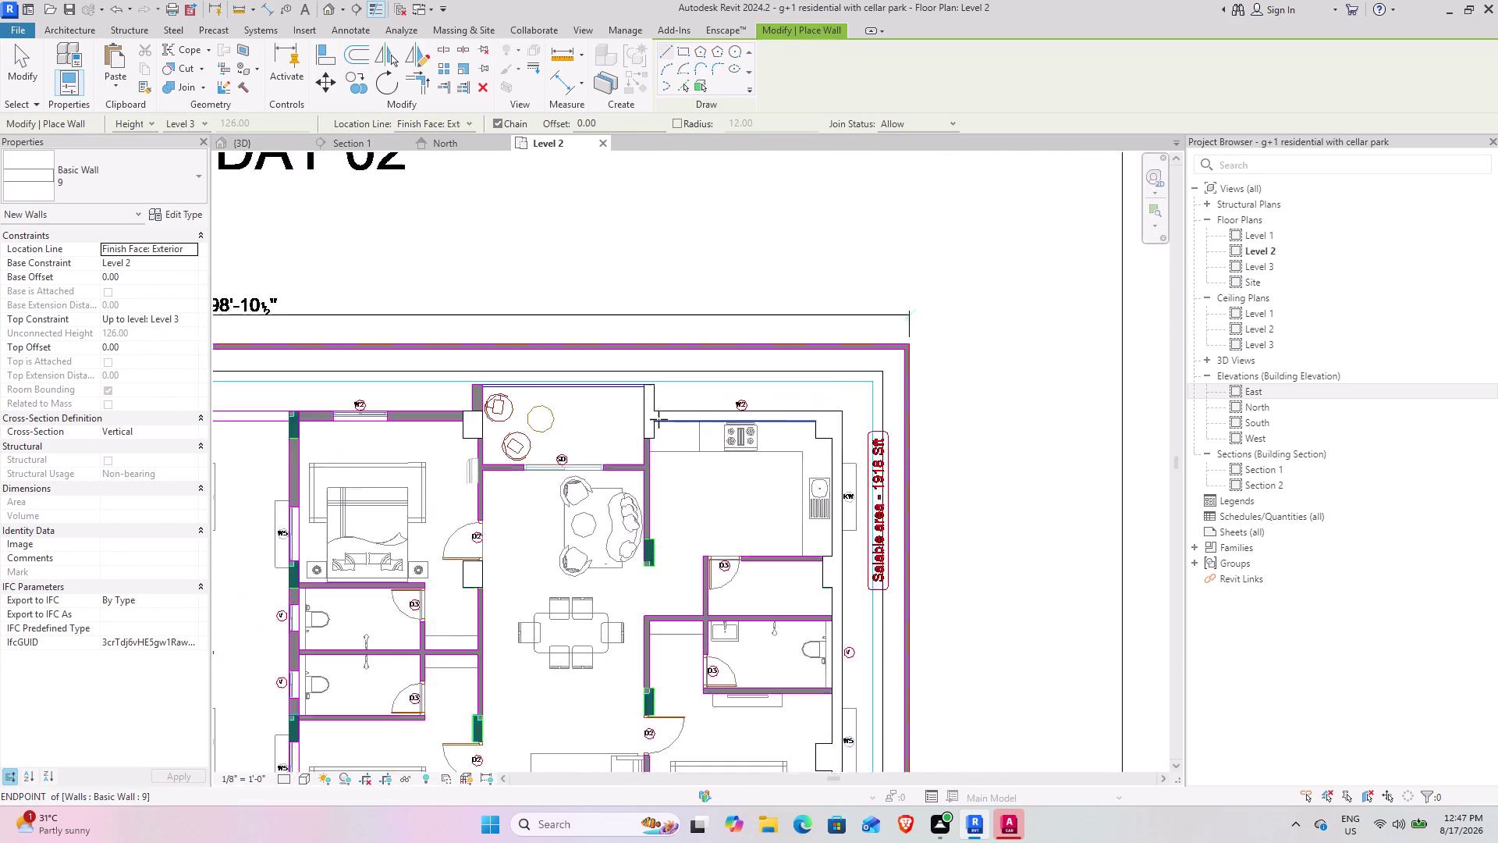
scroll(up, 3)
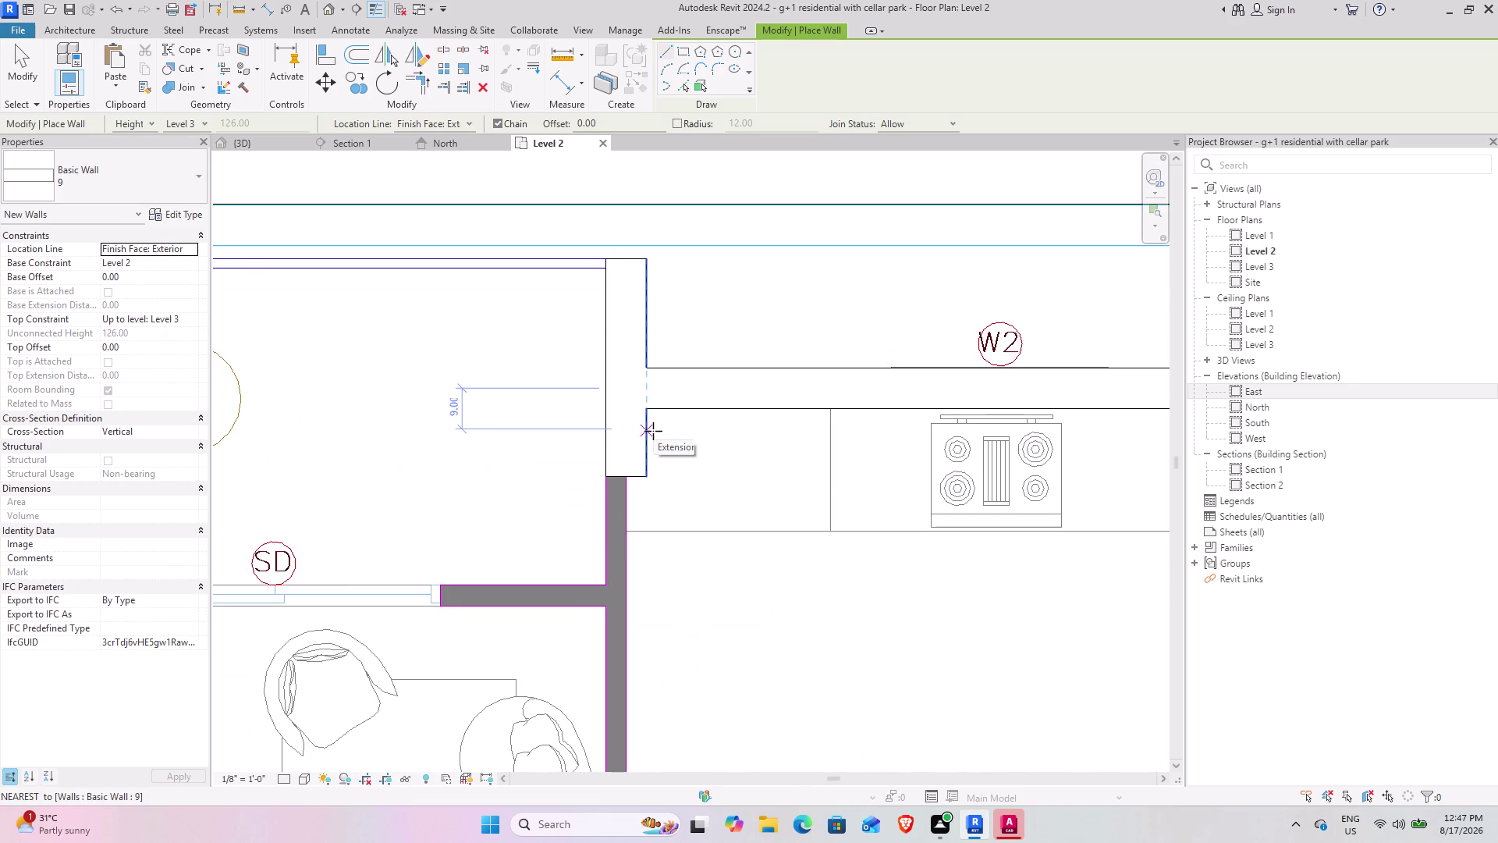
Switch the wall type to Basic Wall 4.5", cancelling a false start.
click(95, 174)
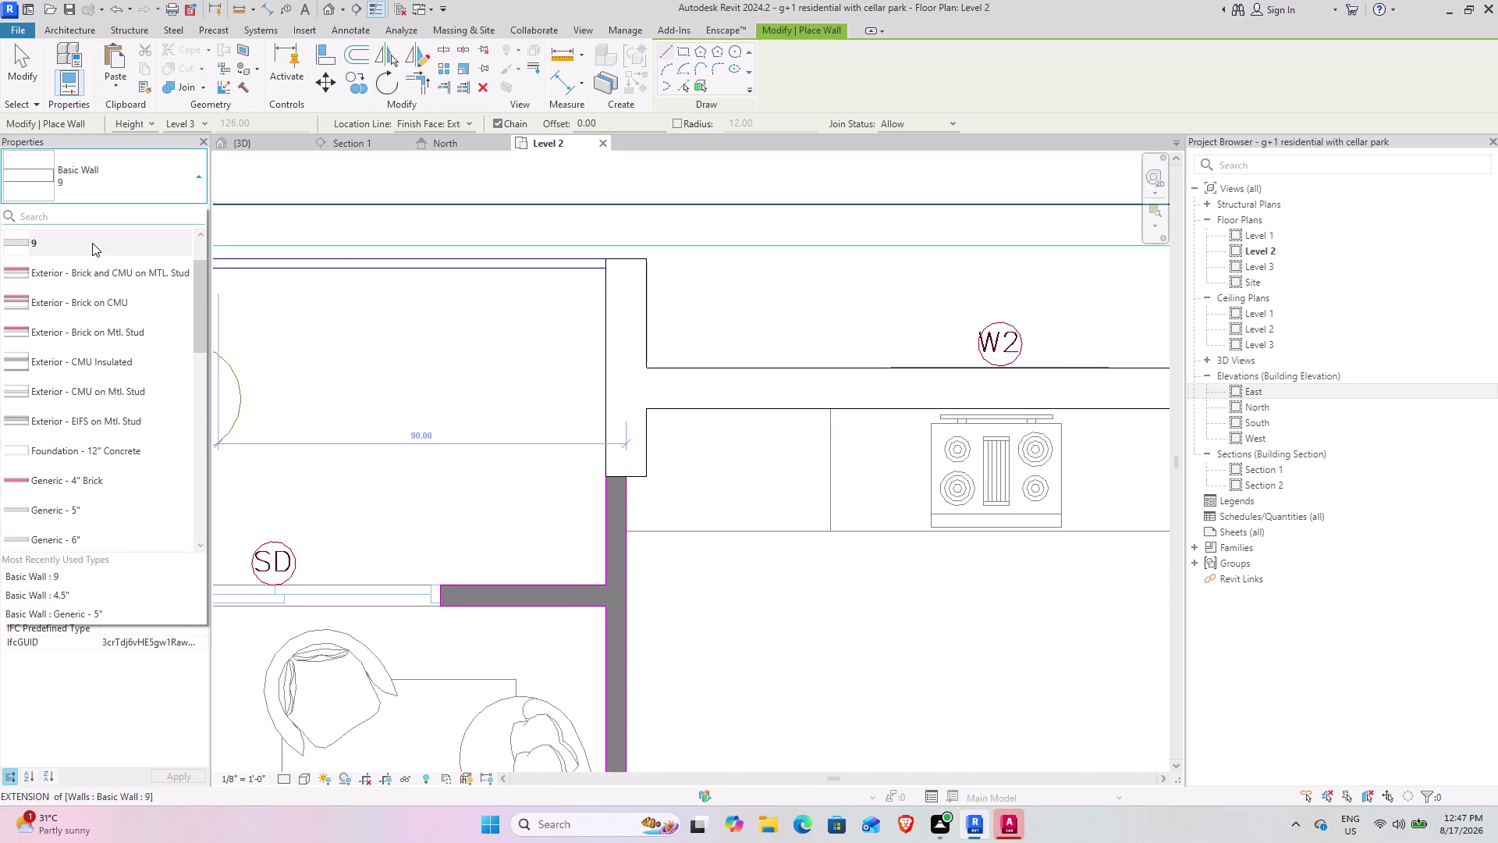
scroll(up, 3)
click(69, 258)
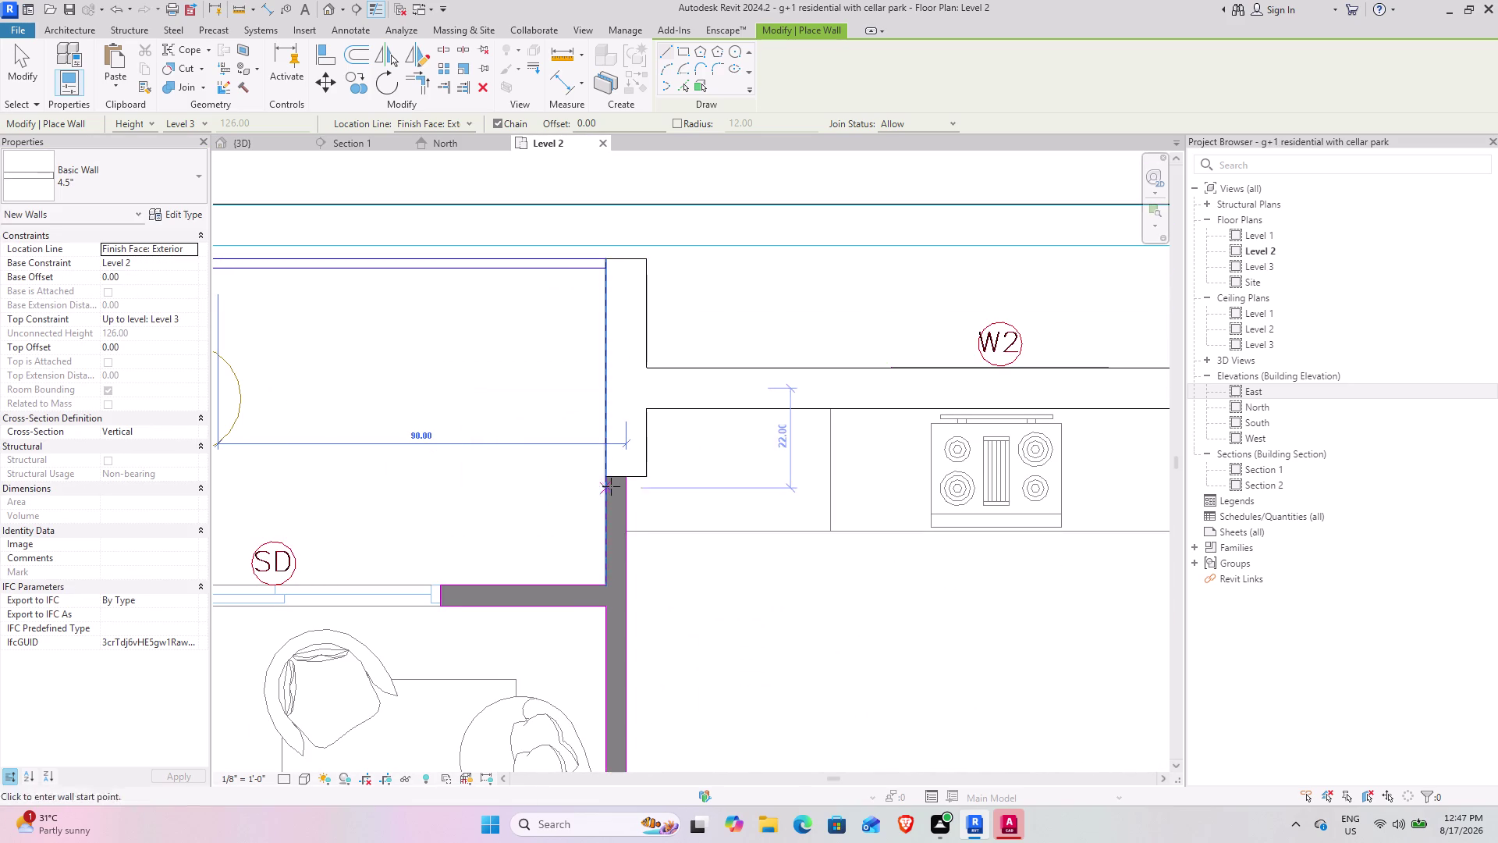
click(611, 477)
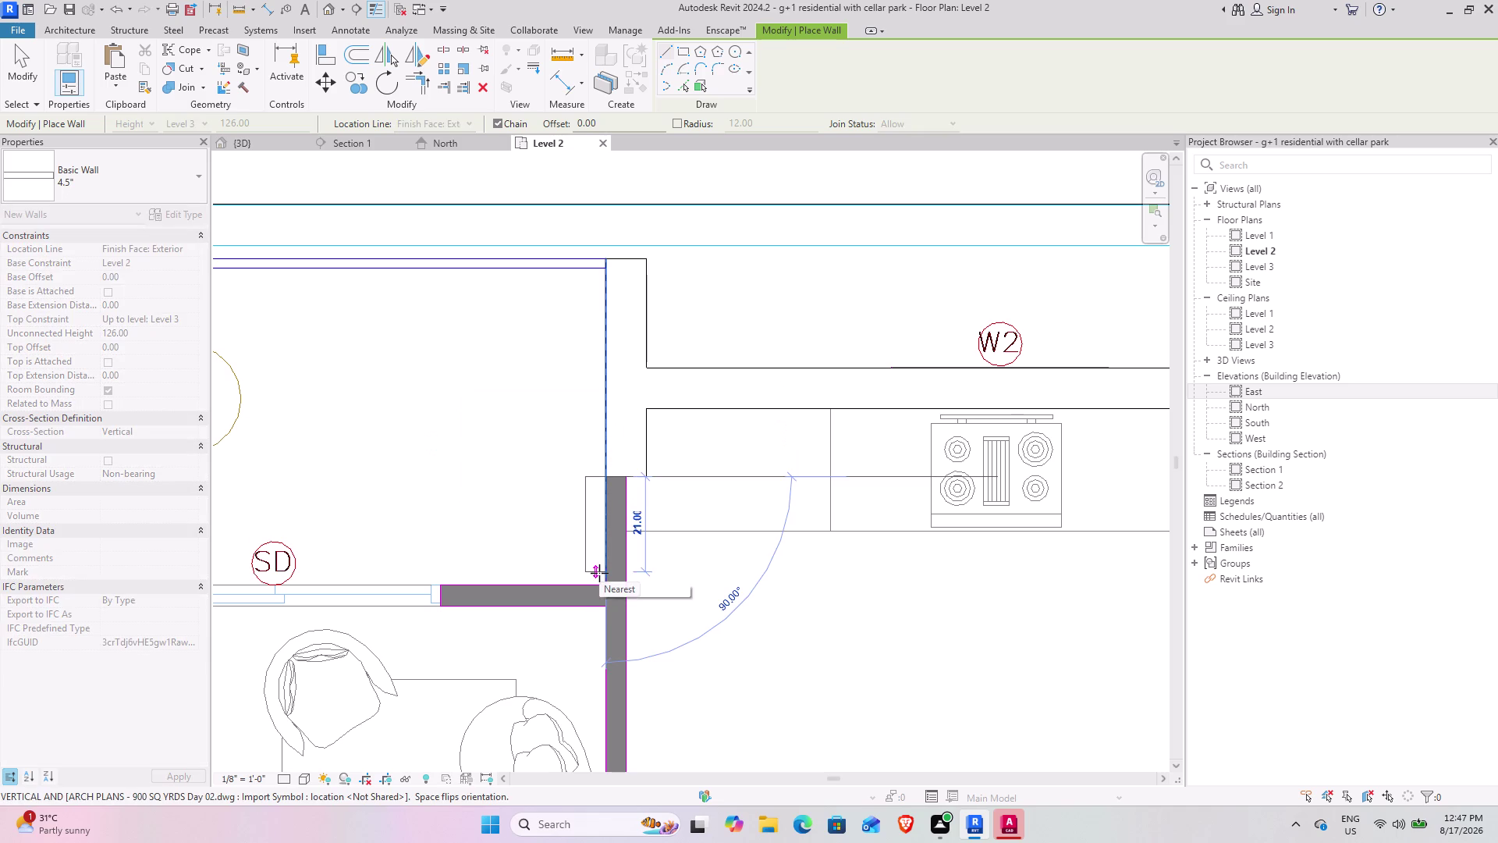
key(Escape)
key(Escape)
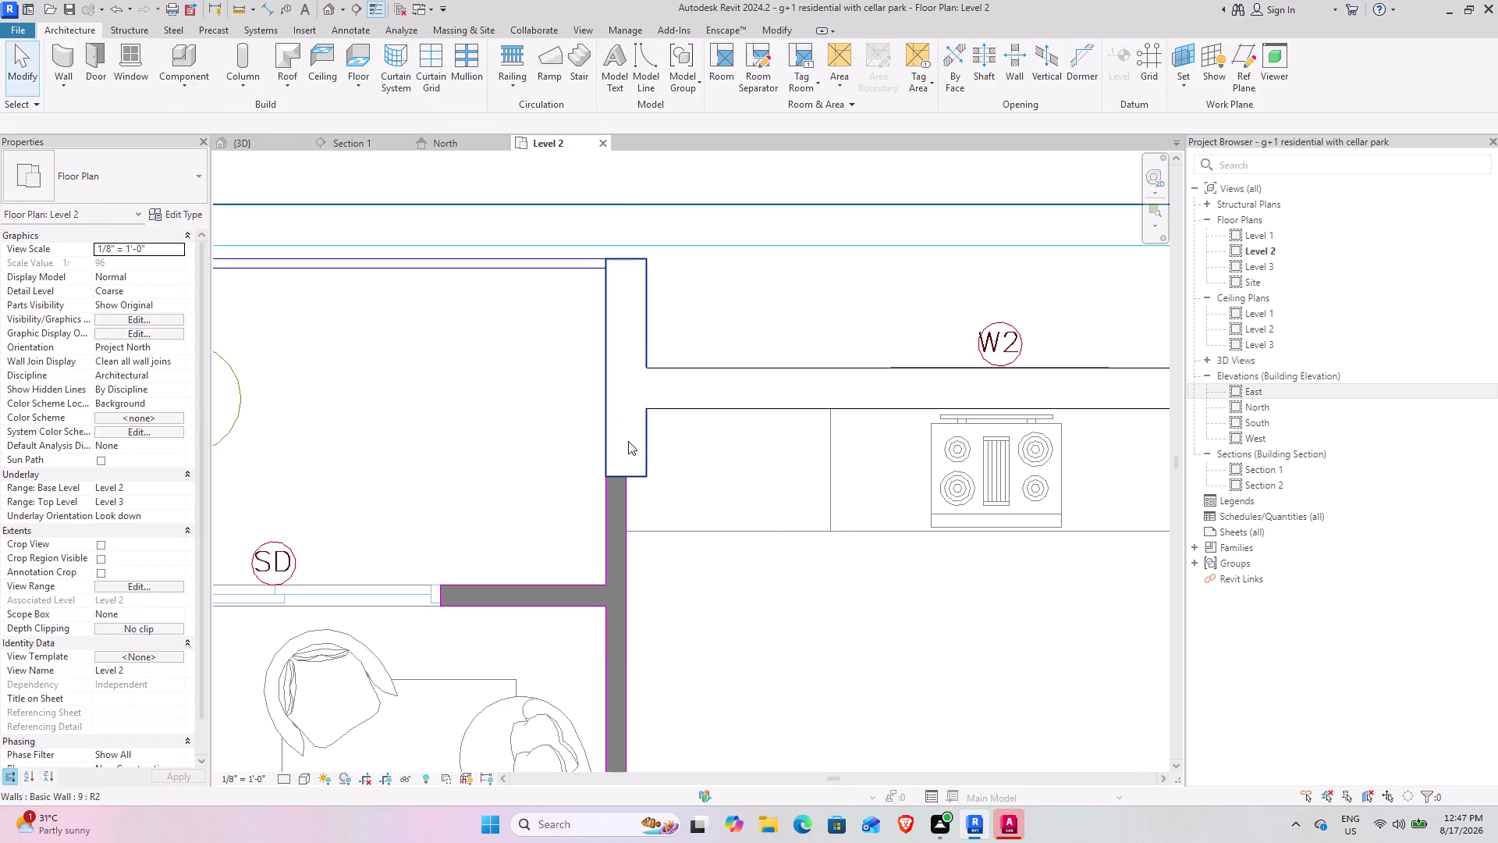
click(646, 458)
click(678, 540)
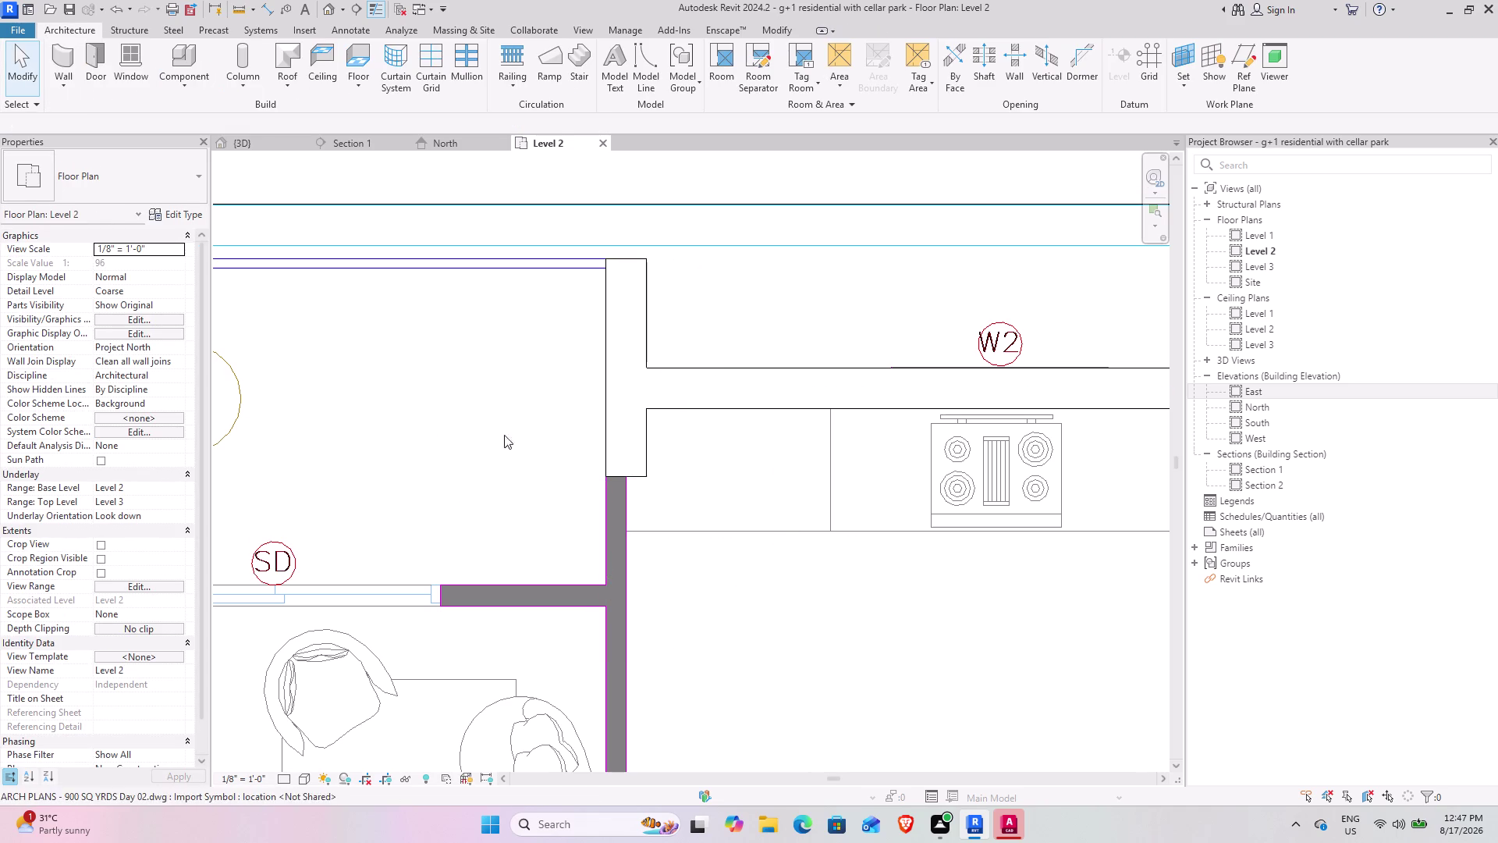
Draw a 4.5" wall down the living room's kitchen side to the hatched column.
click(64, 55)
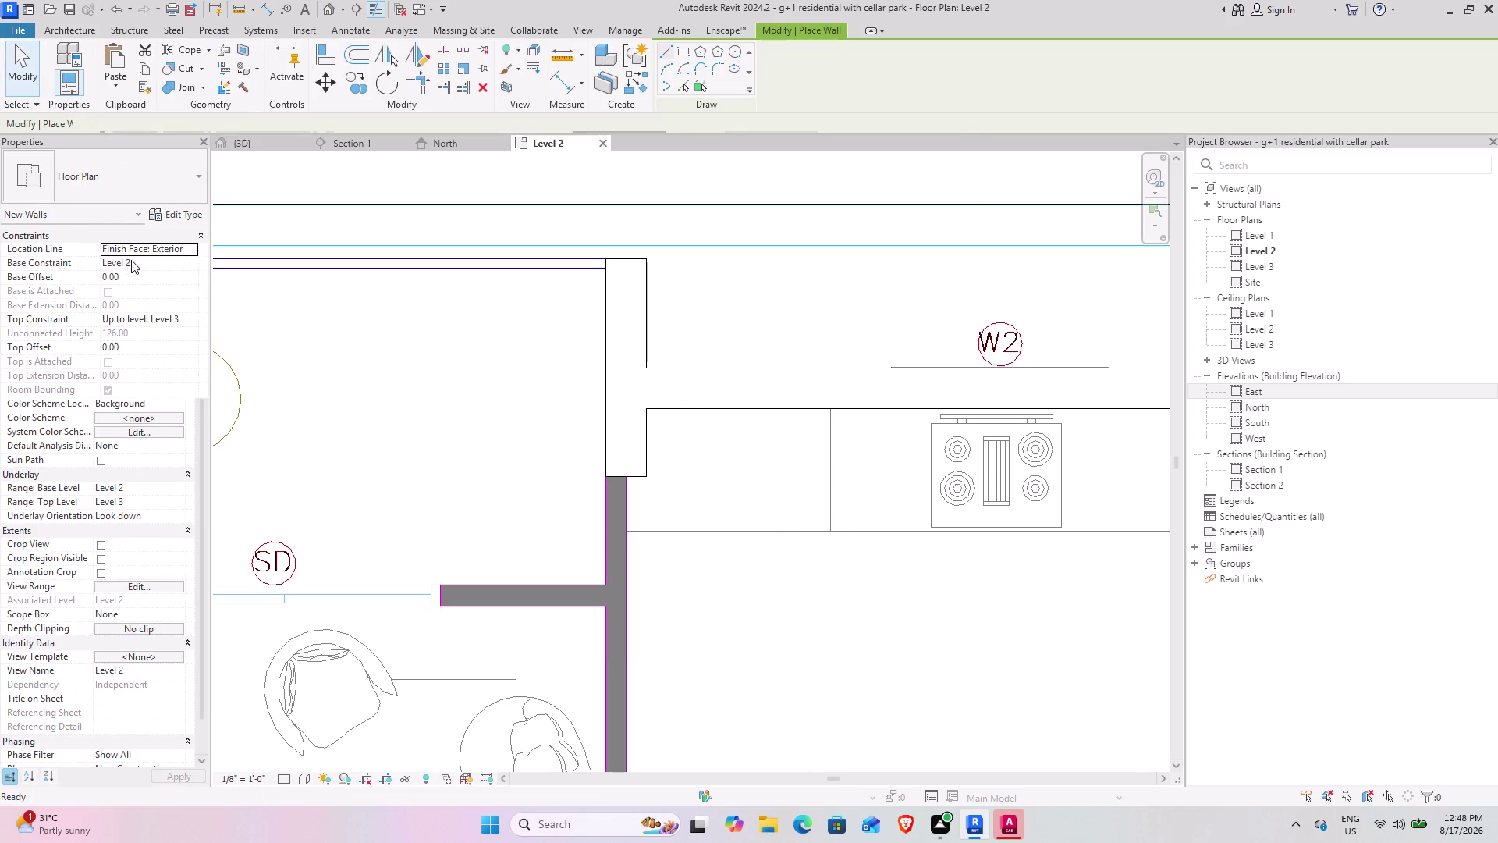
click(607, 475)
key(space)
middle_drag(596, 641, 585, 345)
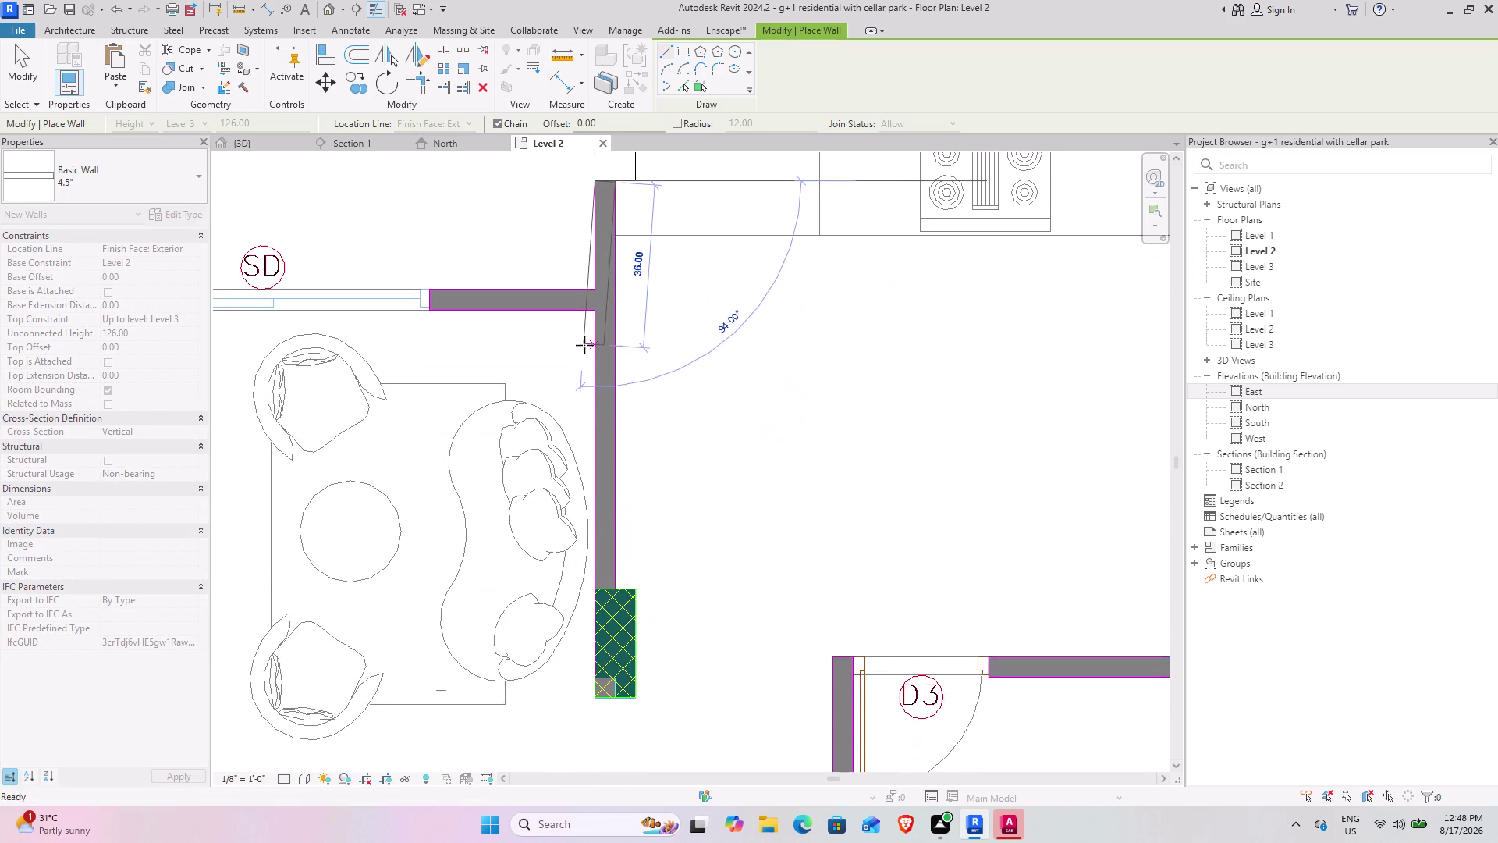
scroll(down, 3)
middle_drag(601, 543, 595, 377)
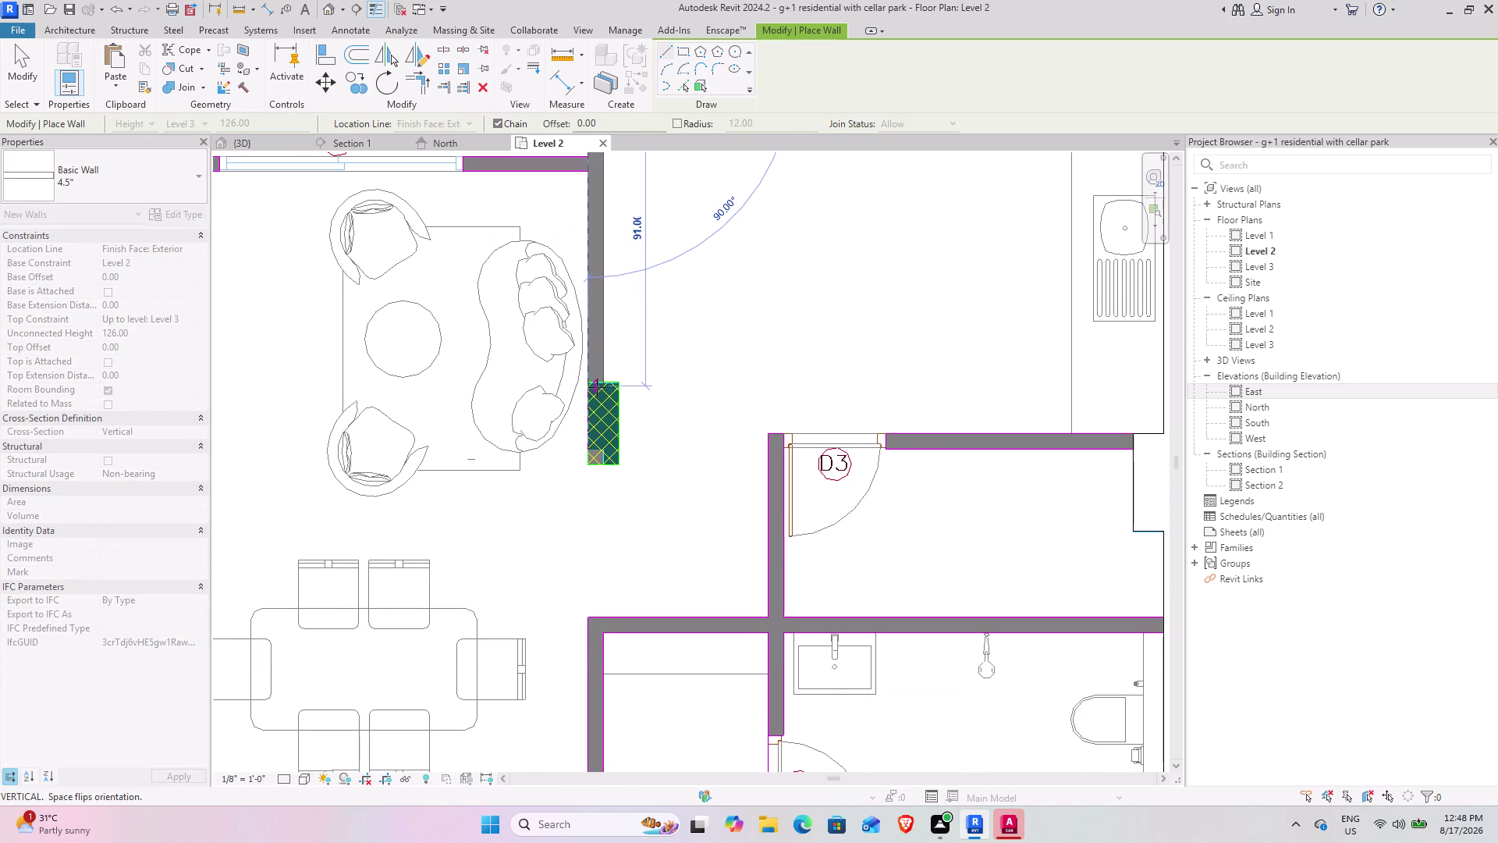
scroll(up, 3)
scroll(down, 3)
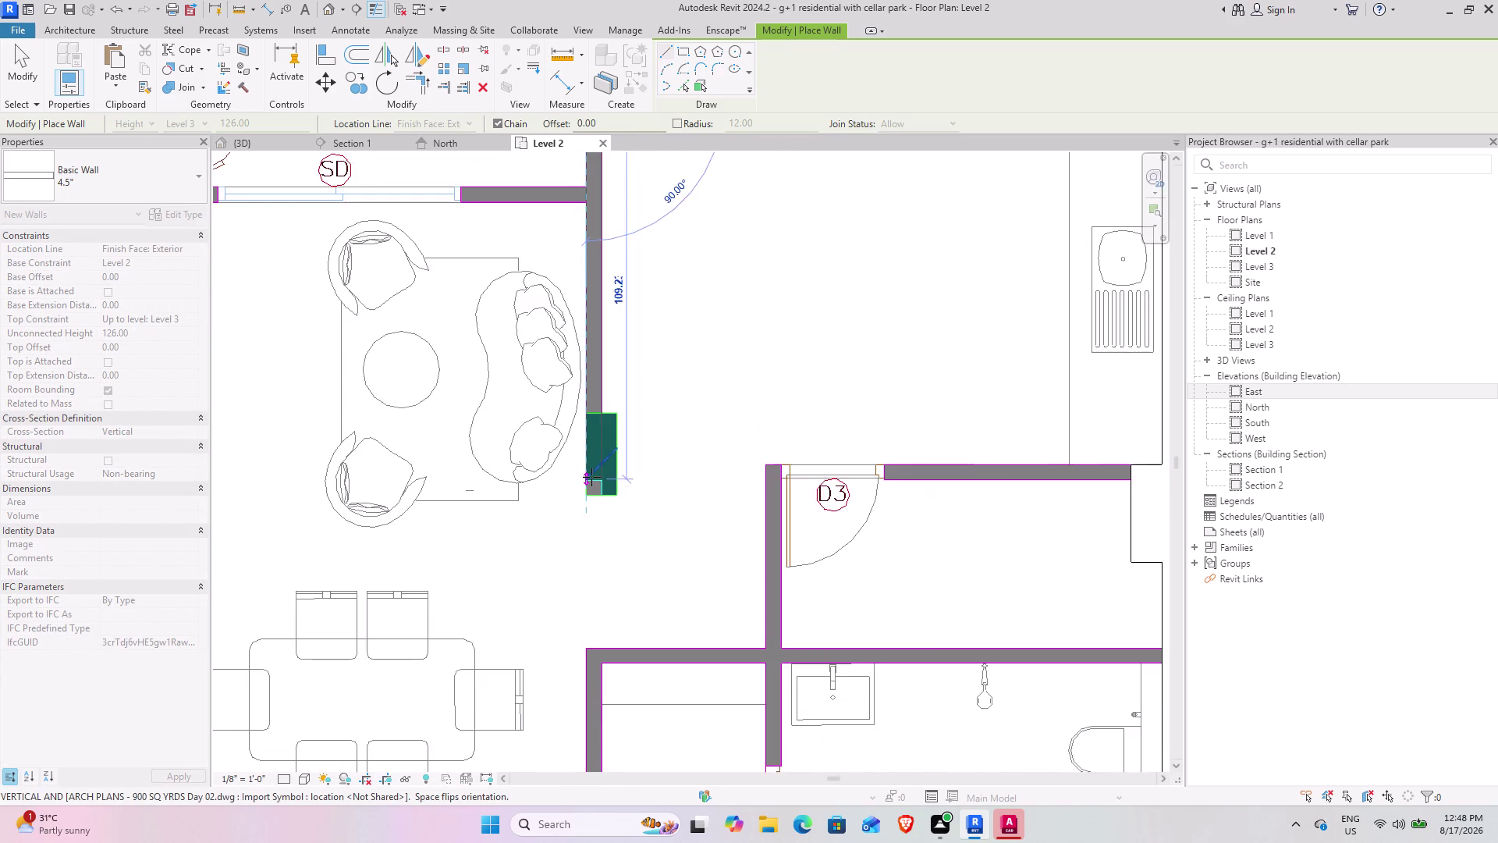
scroll(down, 3)
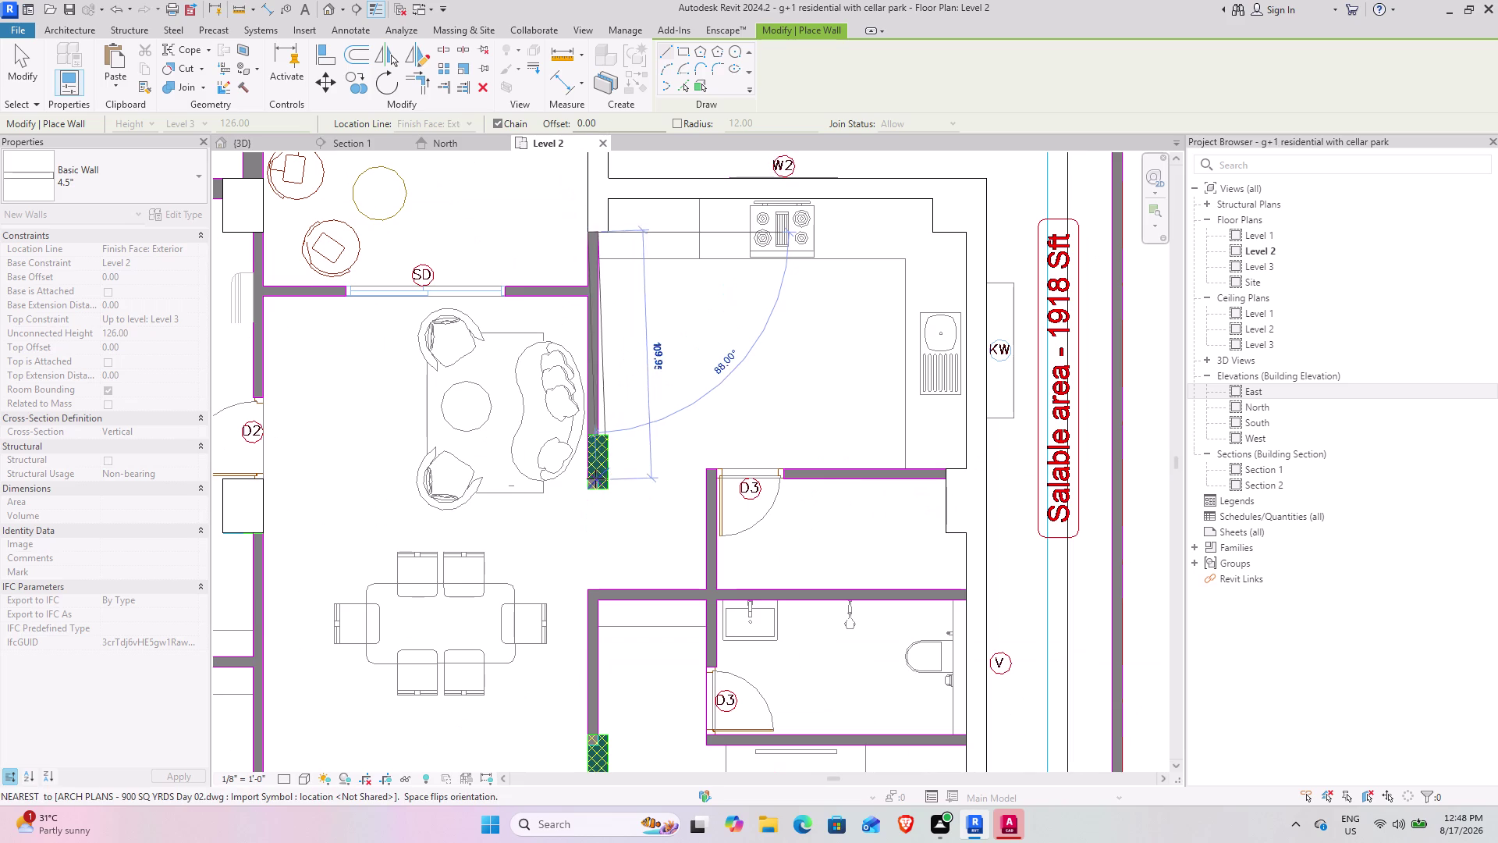
scroll(up, 3)
scroll(up, 3)
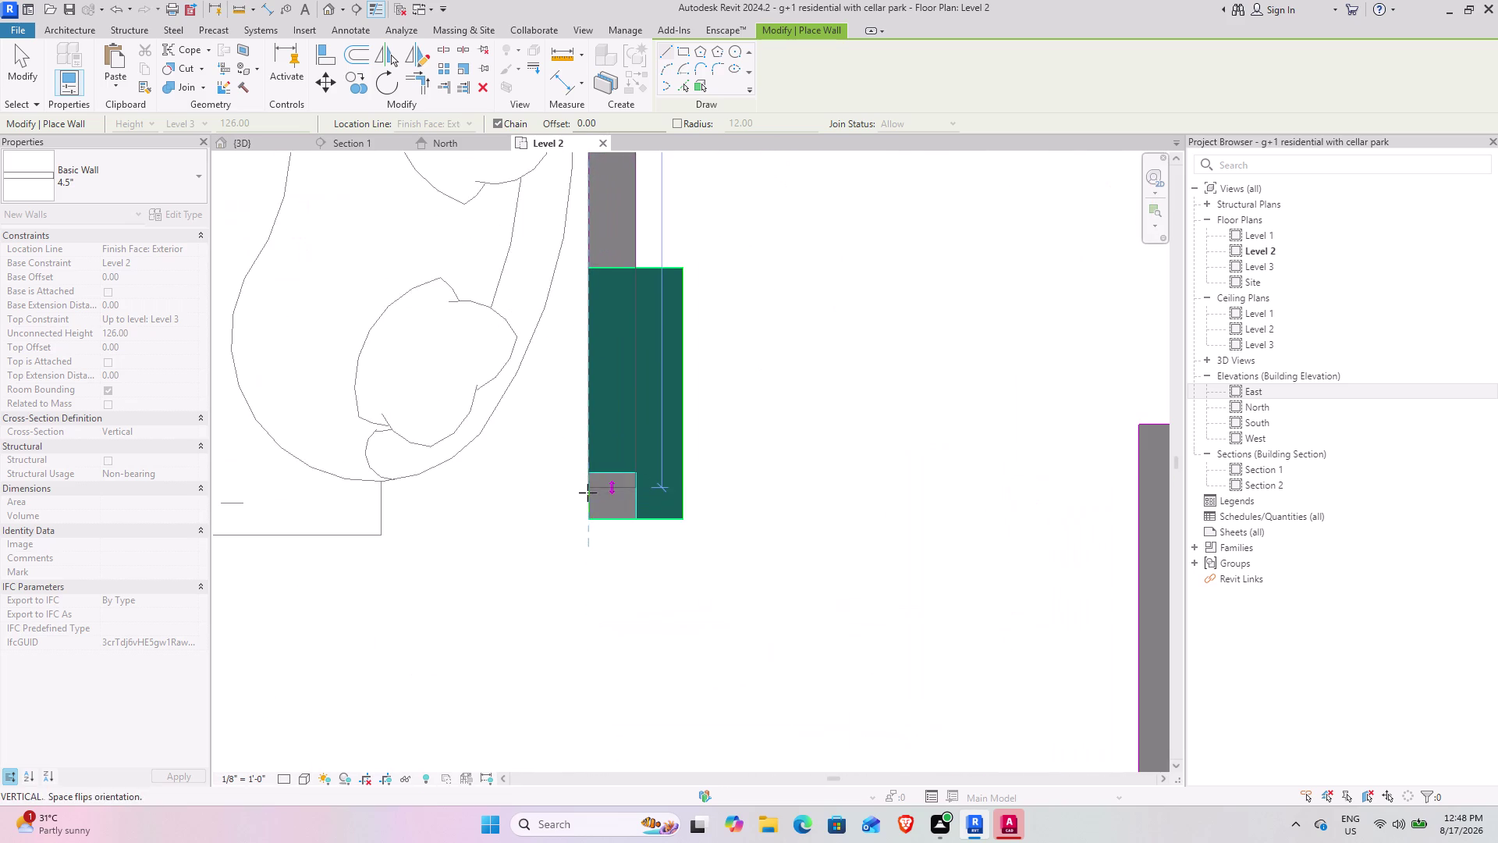
click(588, 519)
key(Escape)
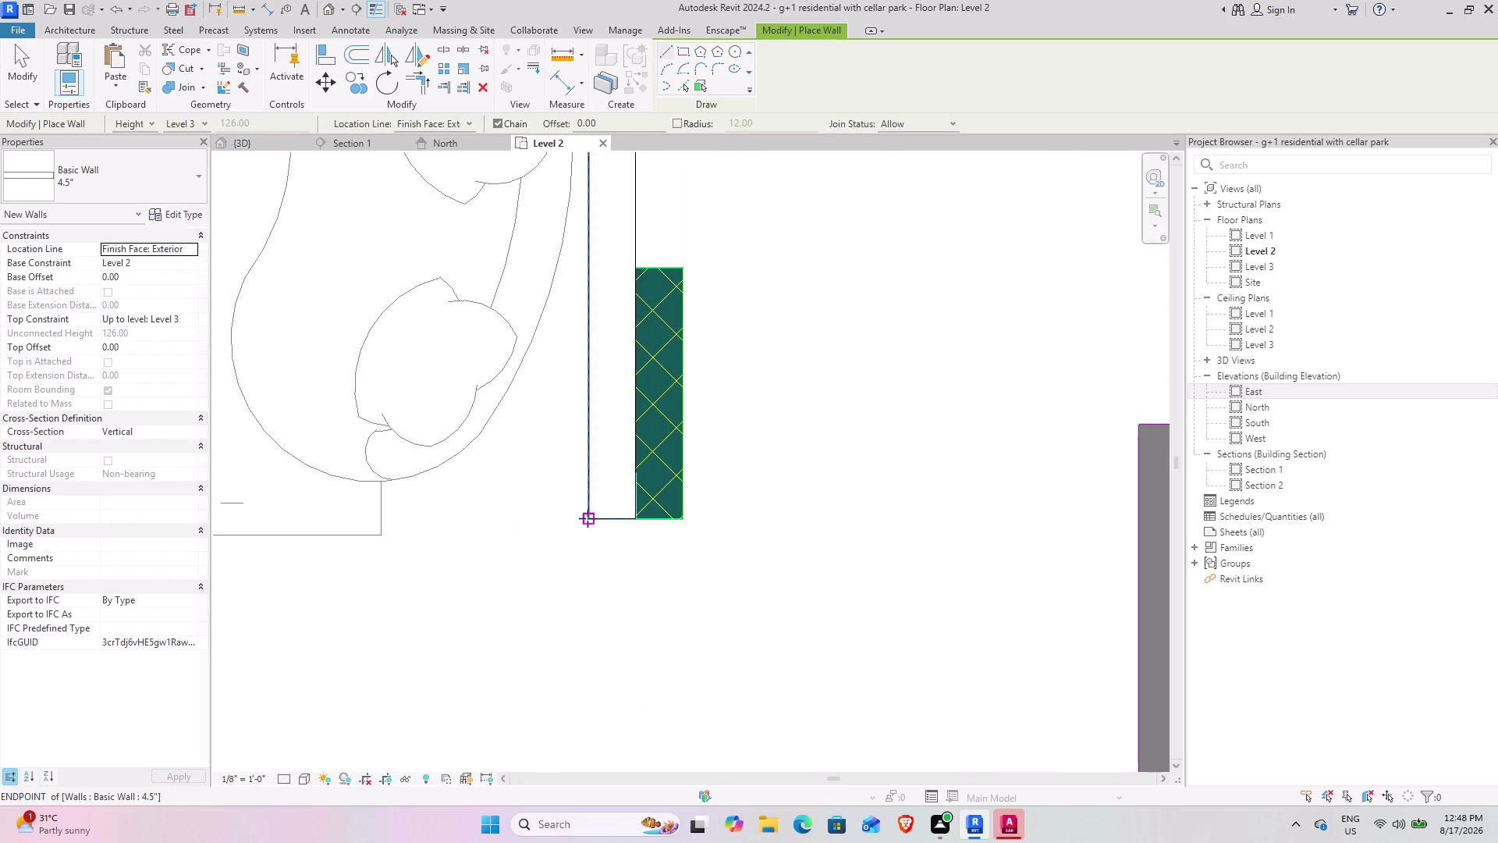
scroll(down, 3)
middle_drag(482, 454, 732, 587)
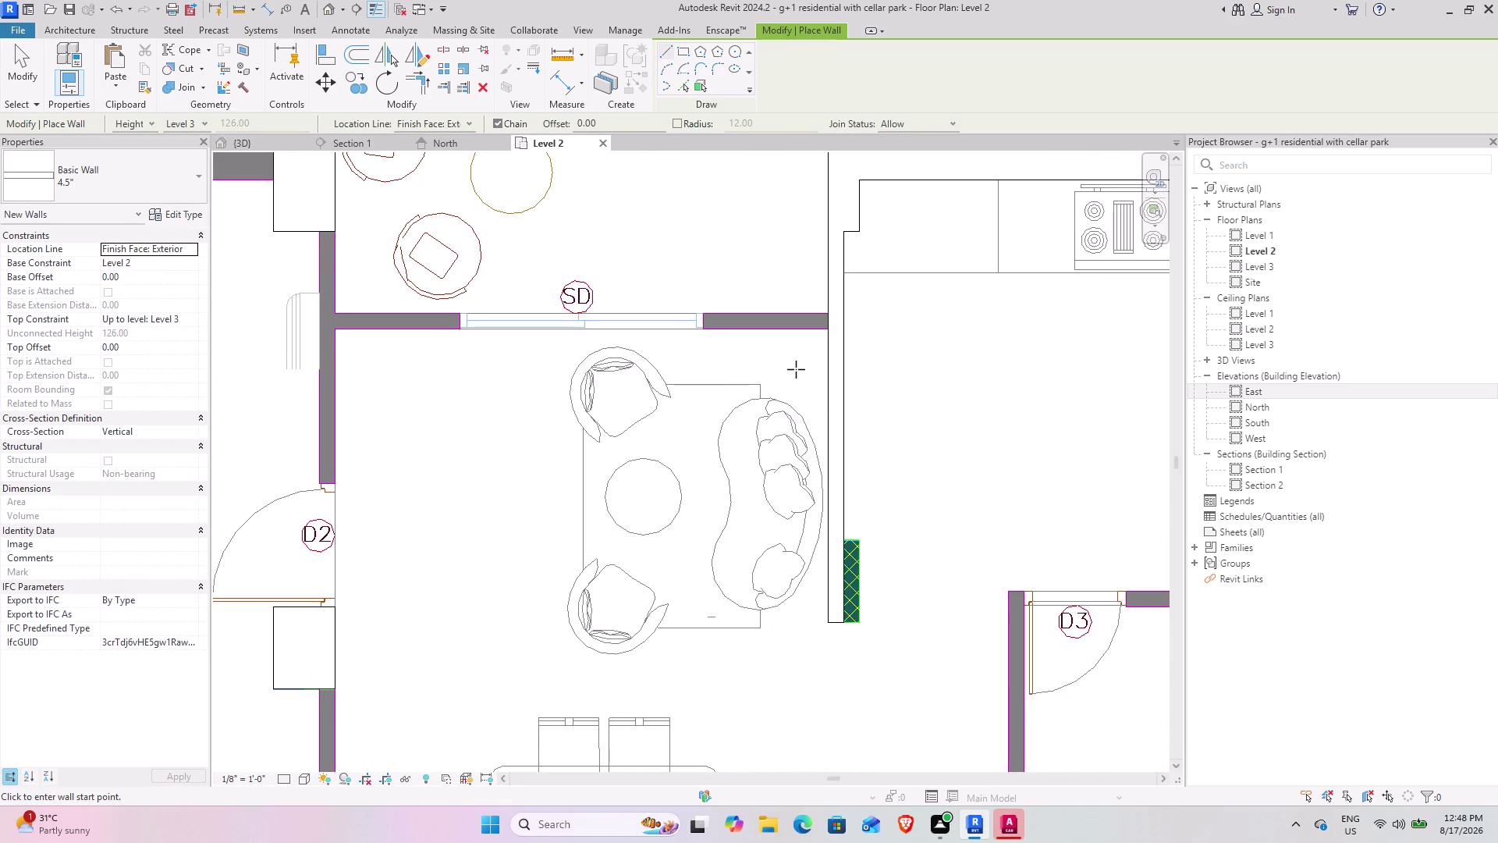
Draw a 4.5" wall along the sliding-door partition to the left room wall.
middle_drag(796, 376, 842, 527)
click(871, 466)
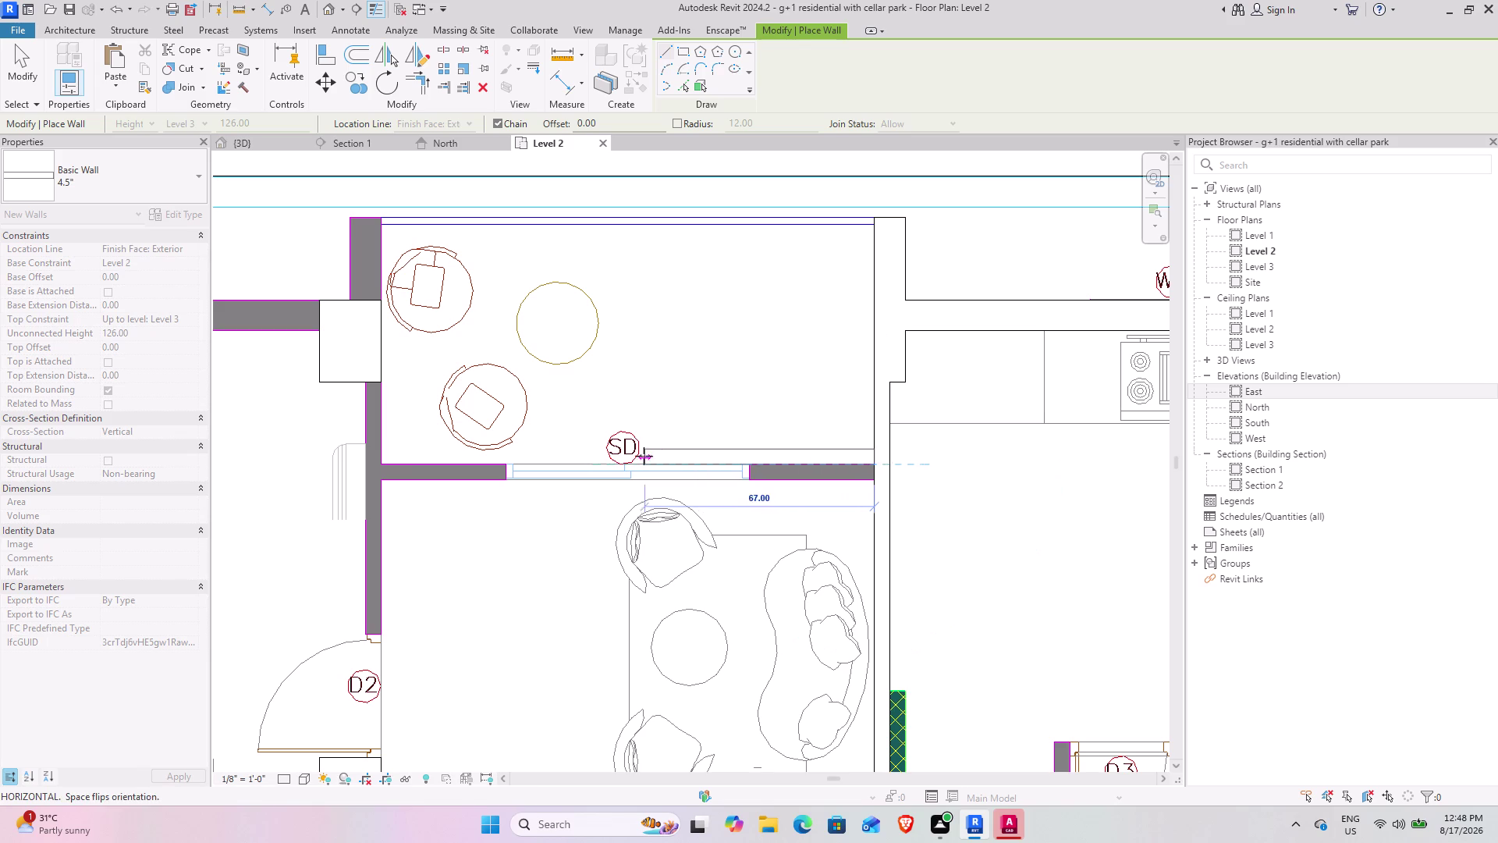
key(space)
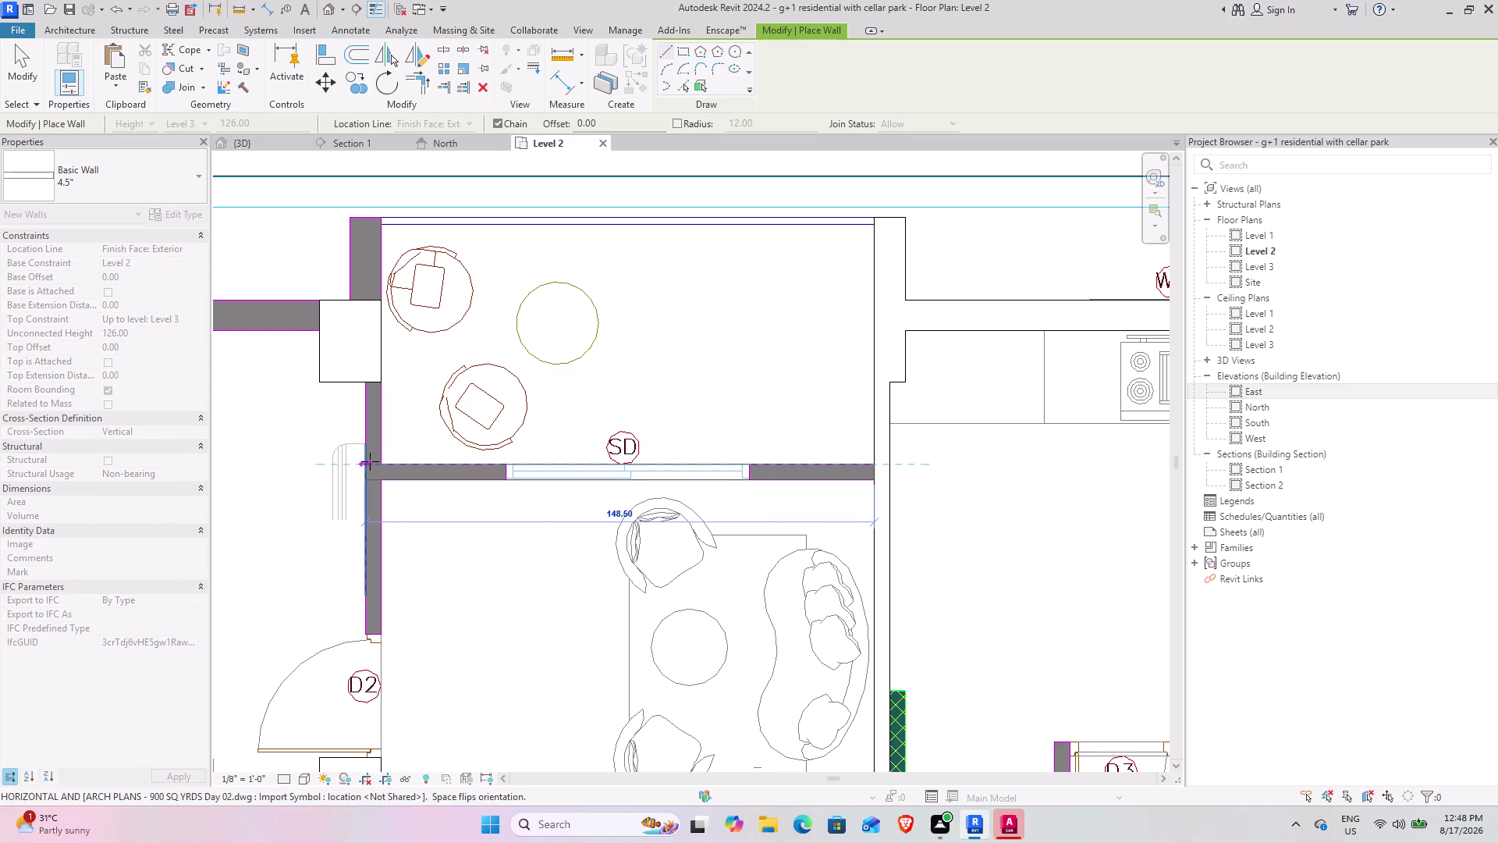
click(370, 461)
key(Escape)
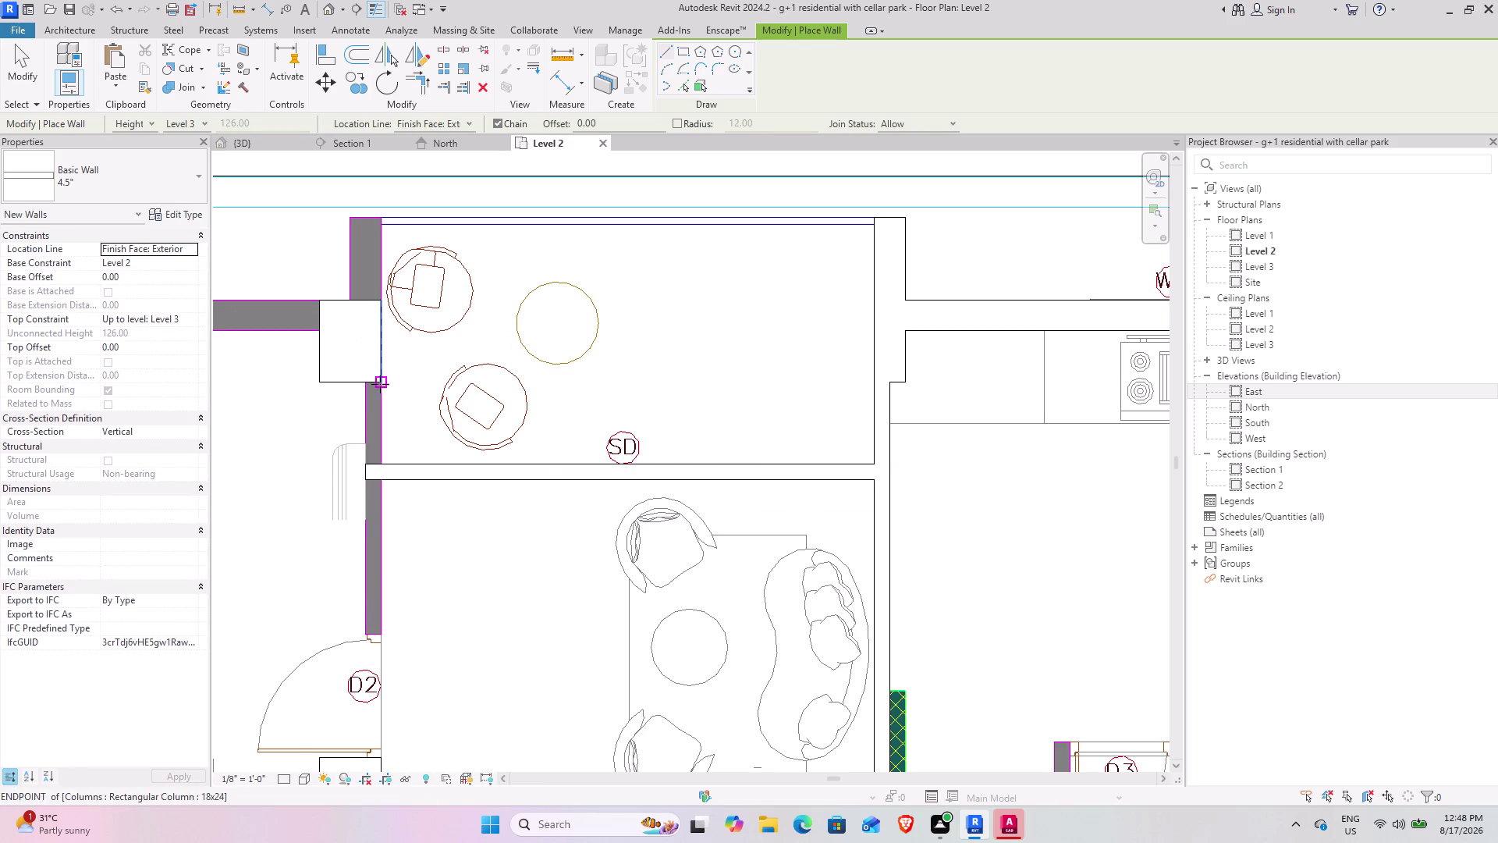
Draw a 4.5" wall from the column corner down to the column beside door D1.
click(380, 384)
middle_drag(377, 639, 377, 638)
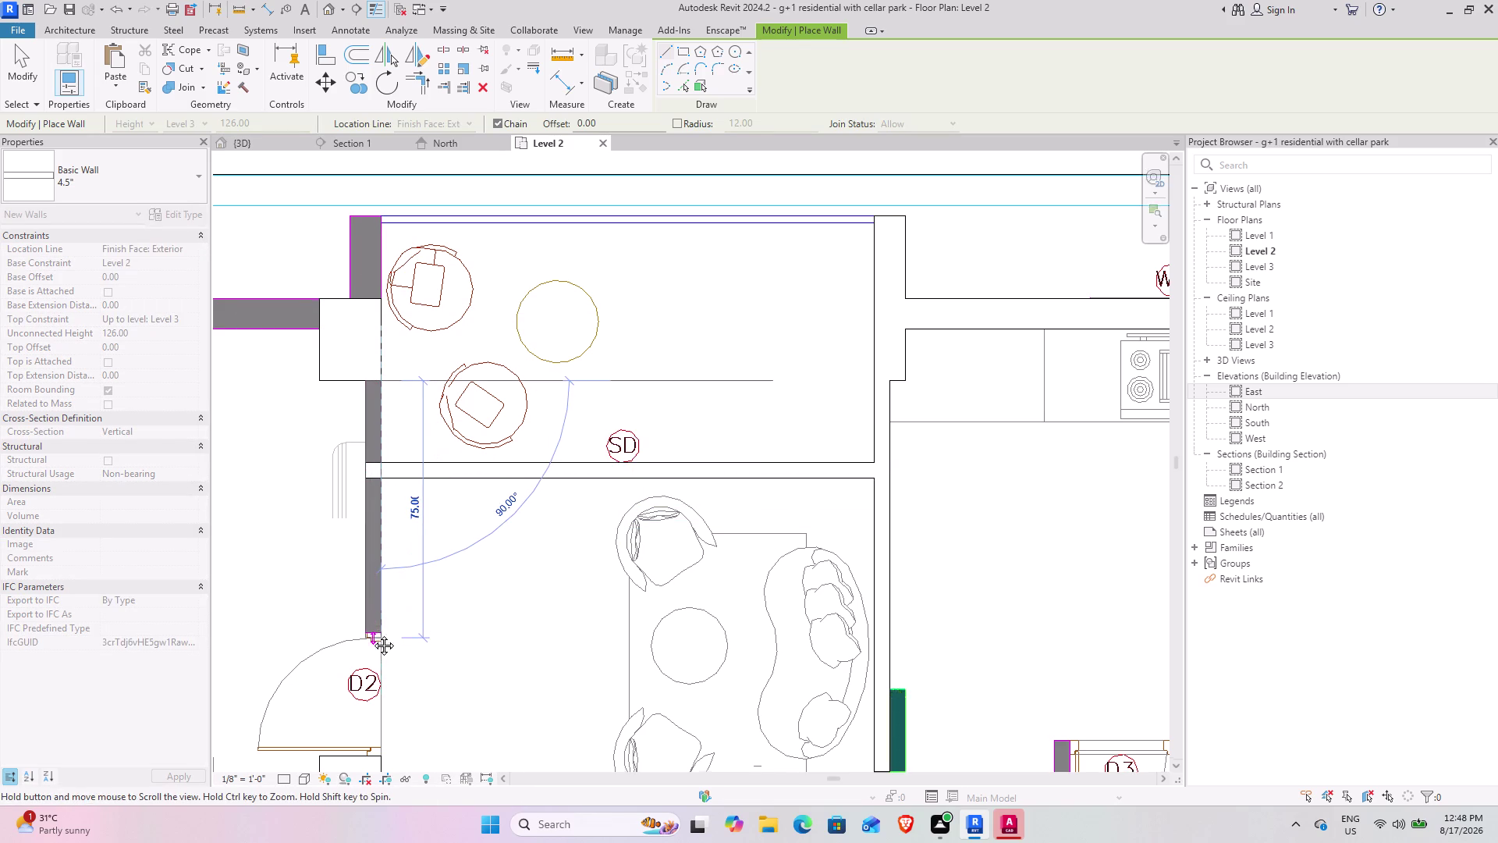
middle_drag(378, 637, 416, 357)
middle_drag(408, 604, 466, 254)
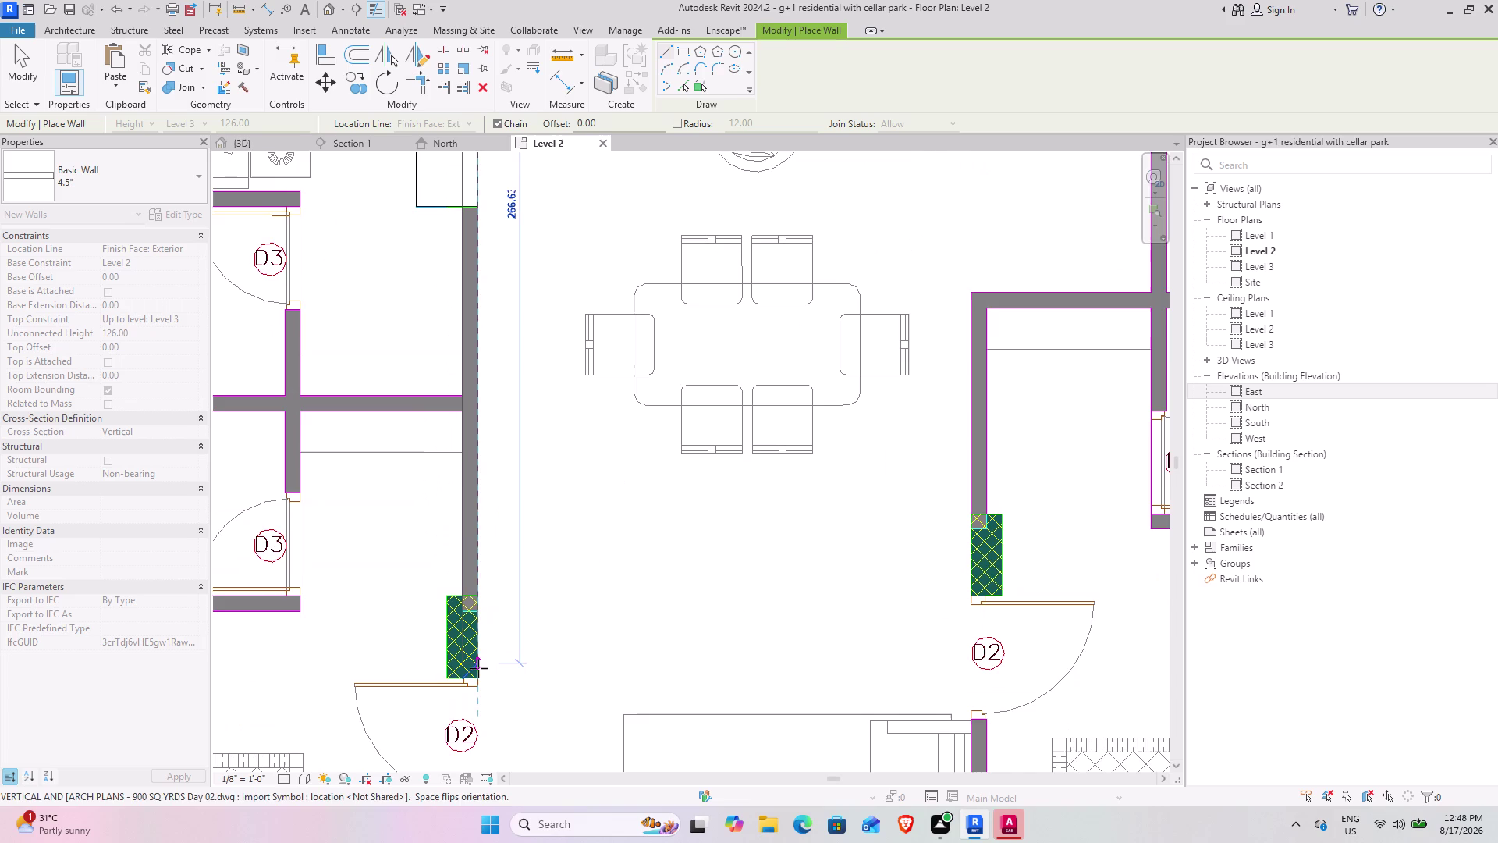
middle_drag(470, 631, 520, 295)
middle_drag(546, 654, 560, 360)
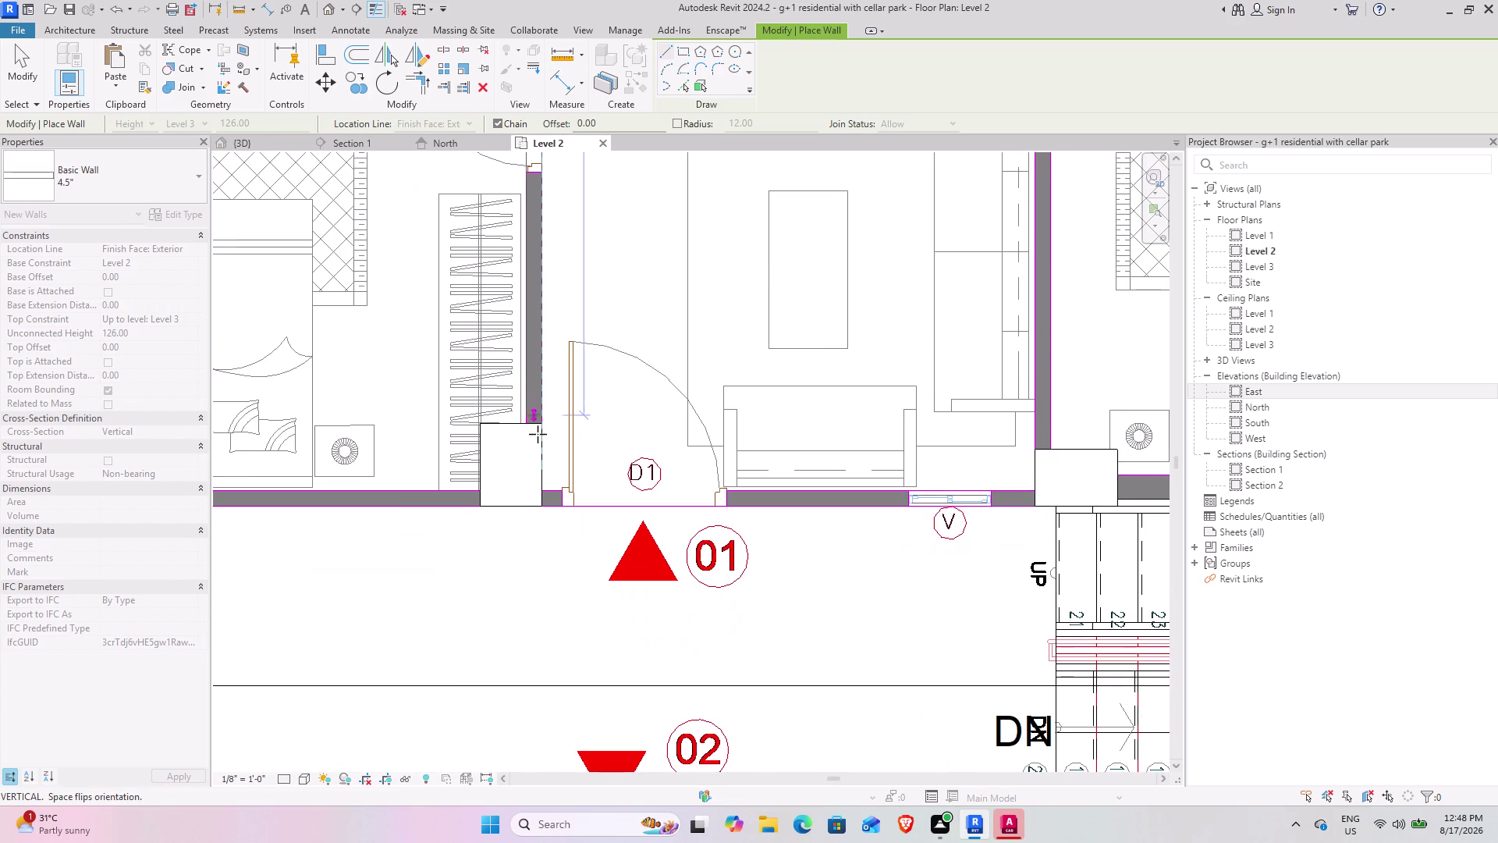
scroll(up, 3)
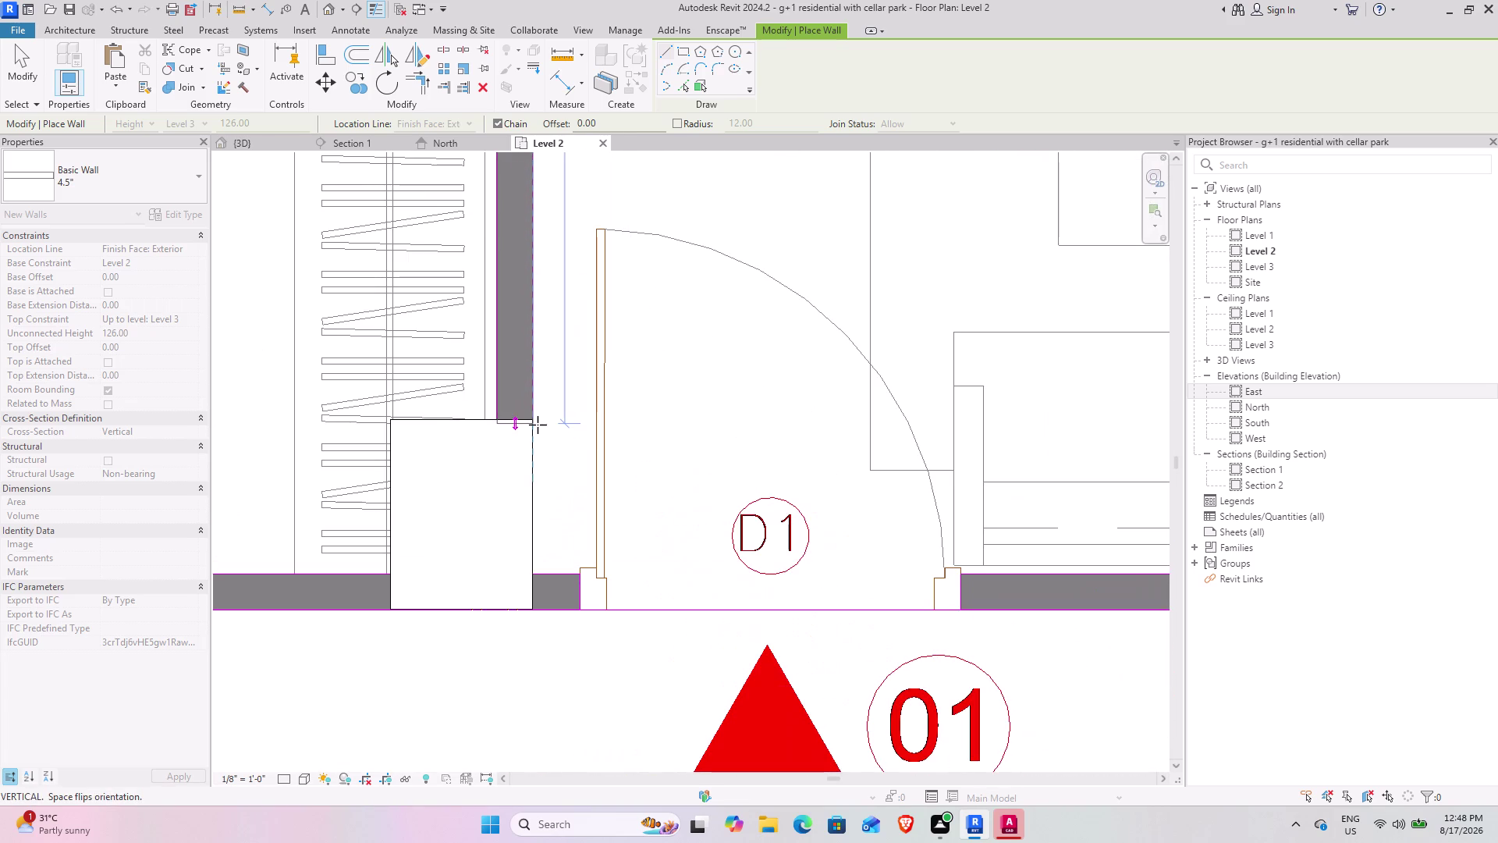
click(534, 421)
key(Escape)
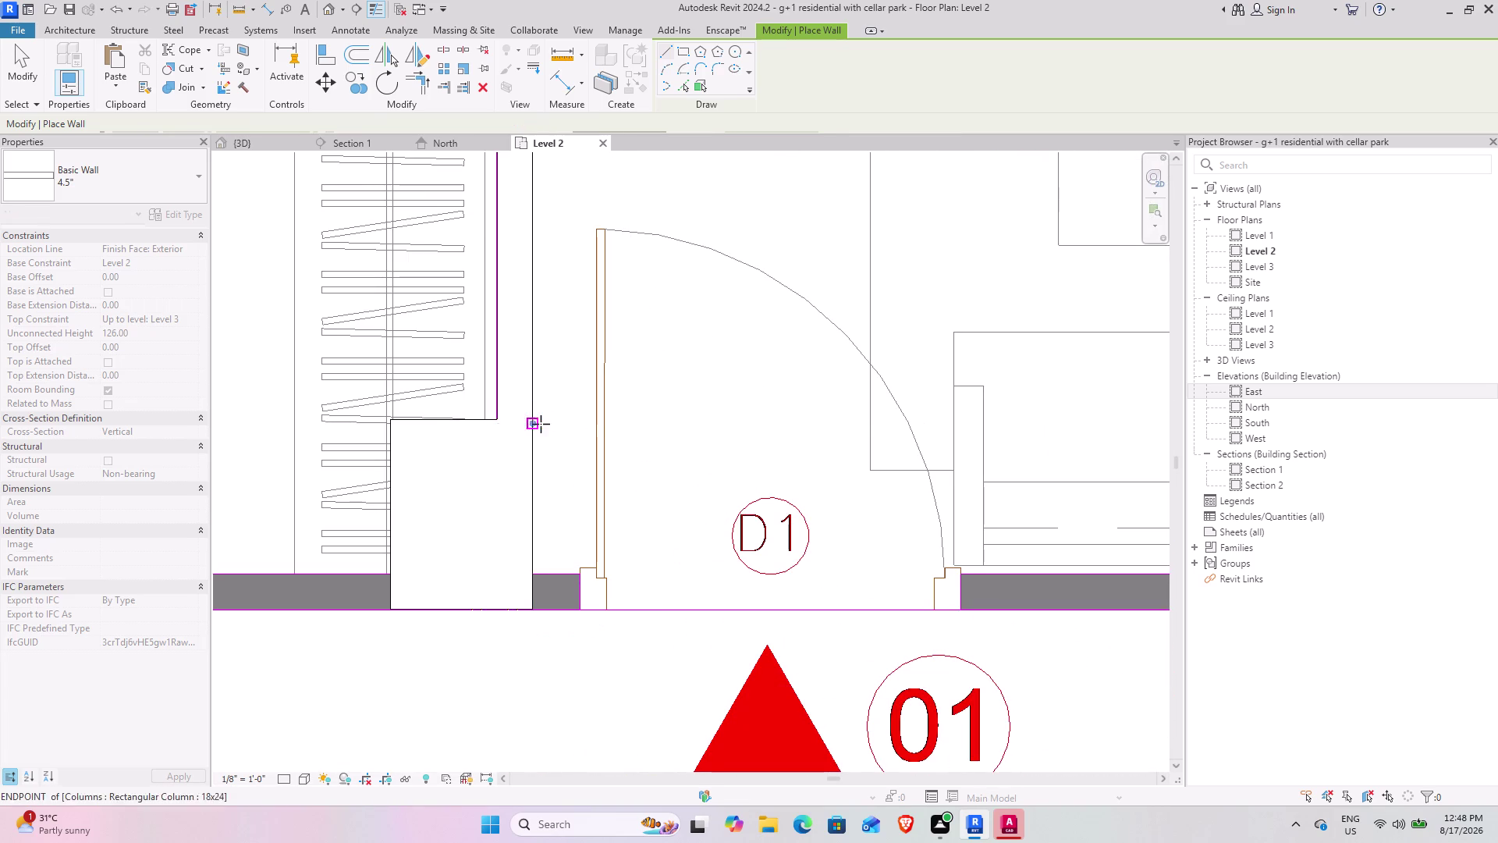
scroll(down, 3)
middle_drag(640, 333, 604, 512)
middle_drag(530, 360, 628, 526)
scroll(down, 3)
middle_drag(671, 467, 516, 328)
scroll(up, 3)
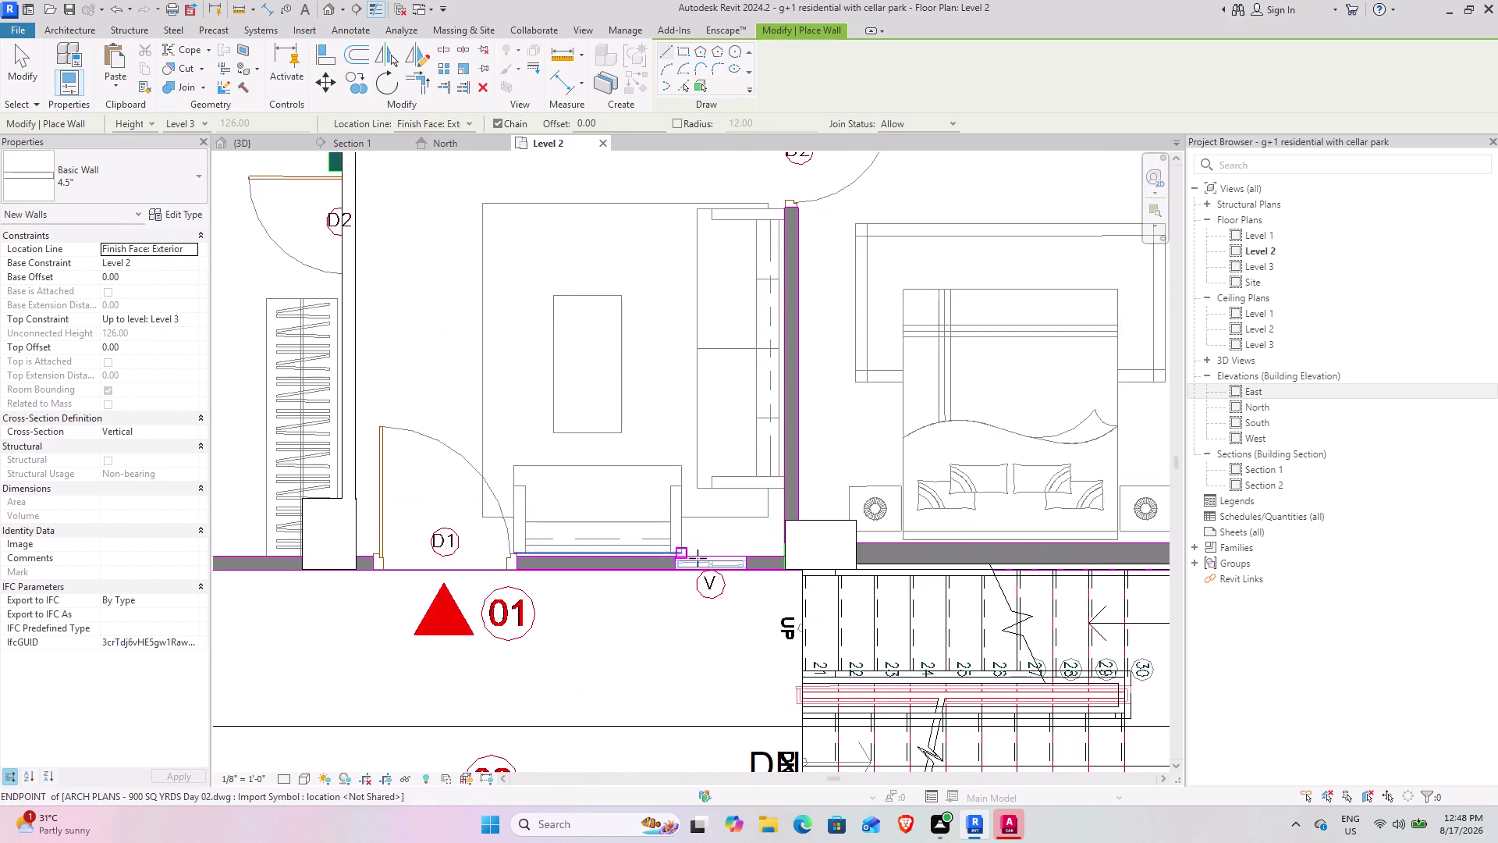
Draw a 4.5-inch wall along the front facade, ending at the column.
scroll(up, 3)
click(851, 576)
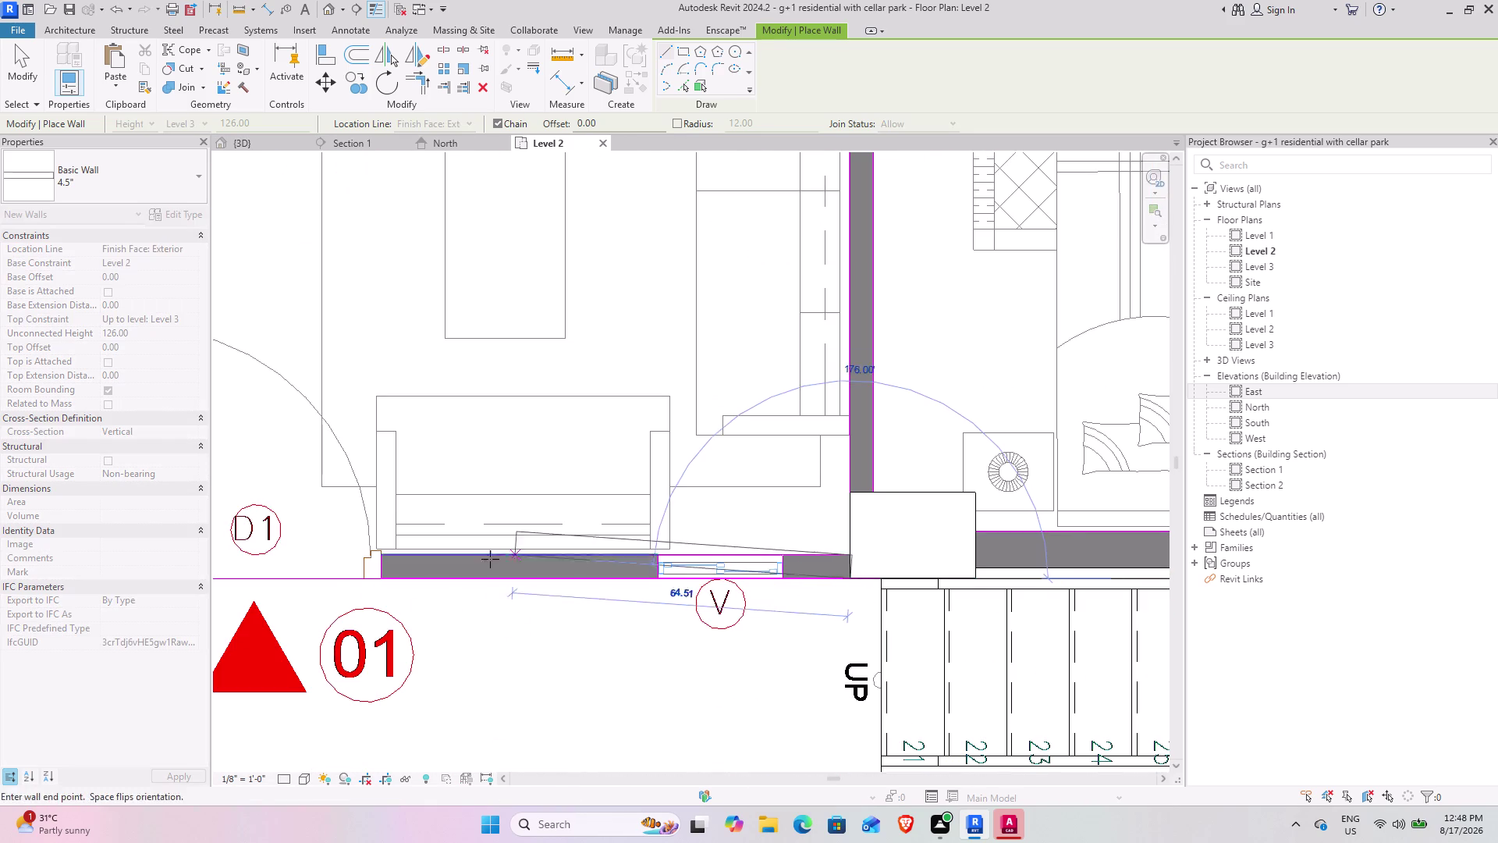
middle_drag(327, 586, 1230, 535)
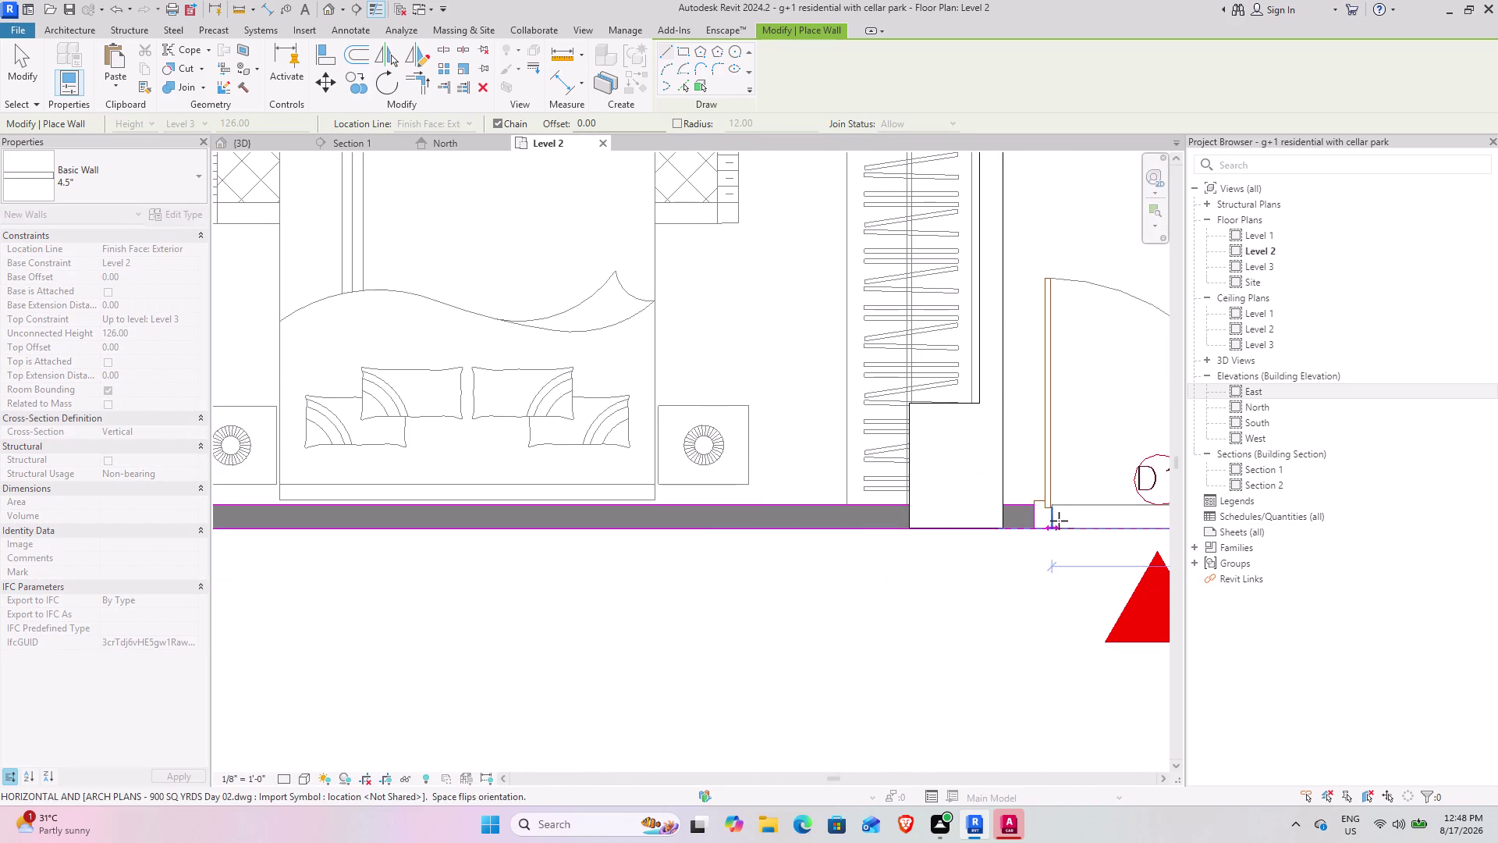
click(1004, 513)
key(Escape)
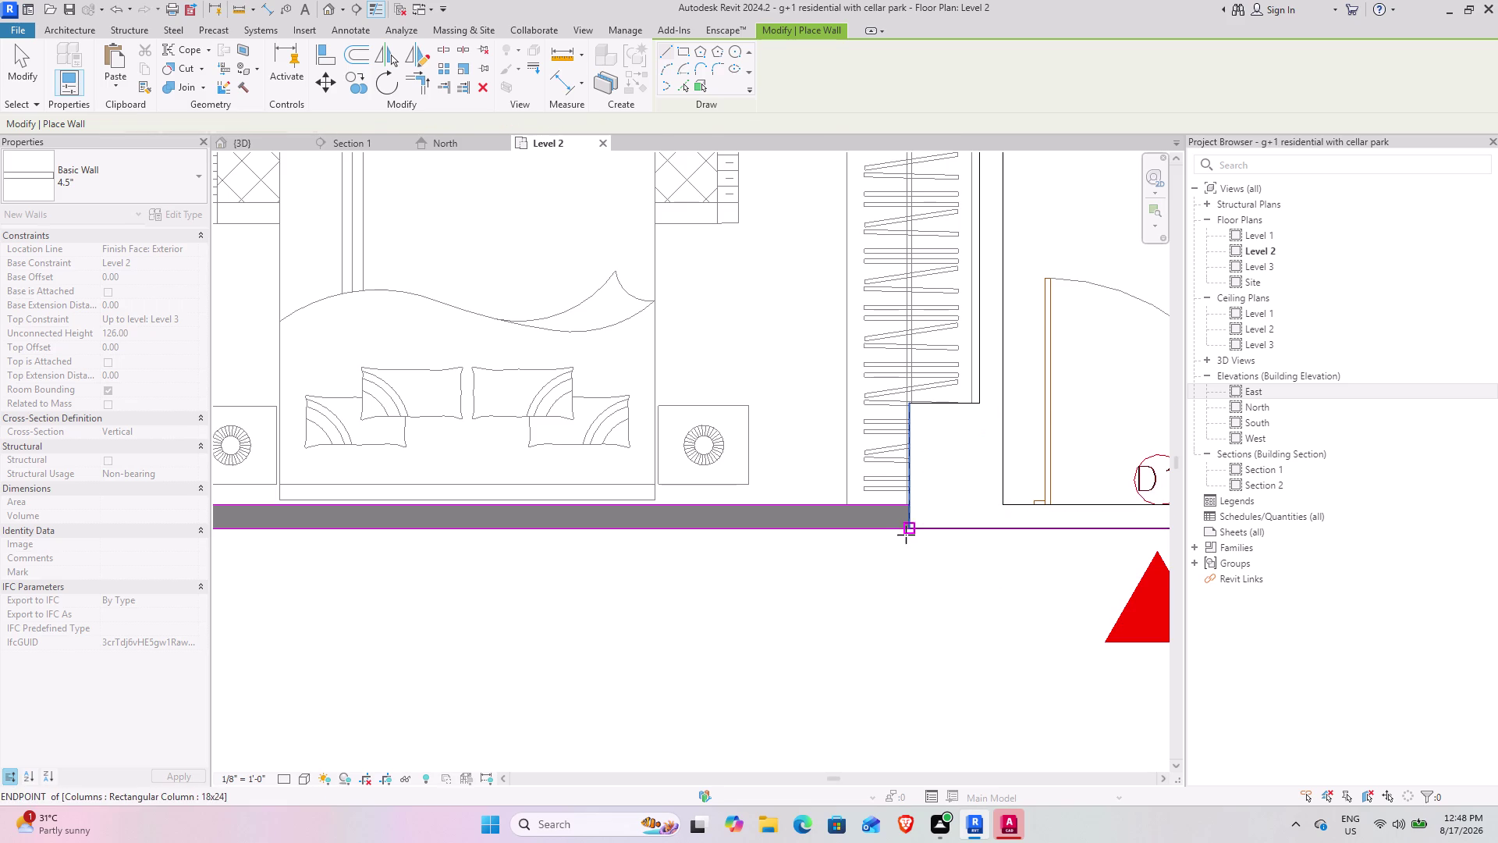
Draw another front wall from the column to beside the bedroom.
click(907, 535)
middle_drag(618, 514, 1095, 572)
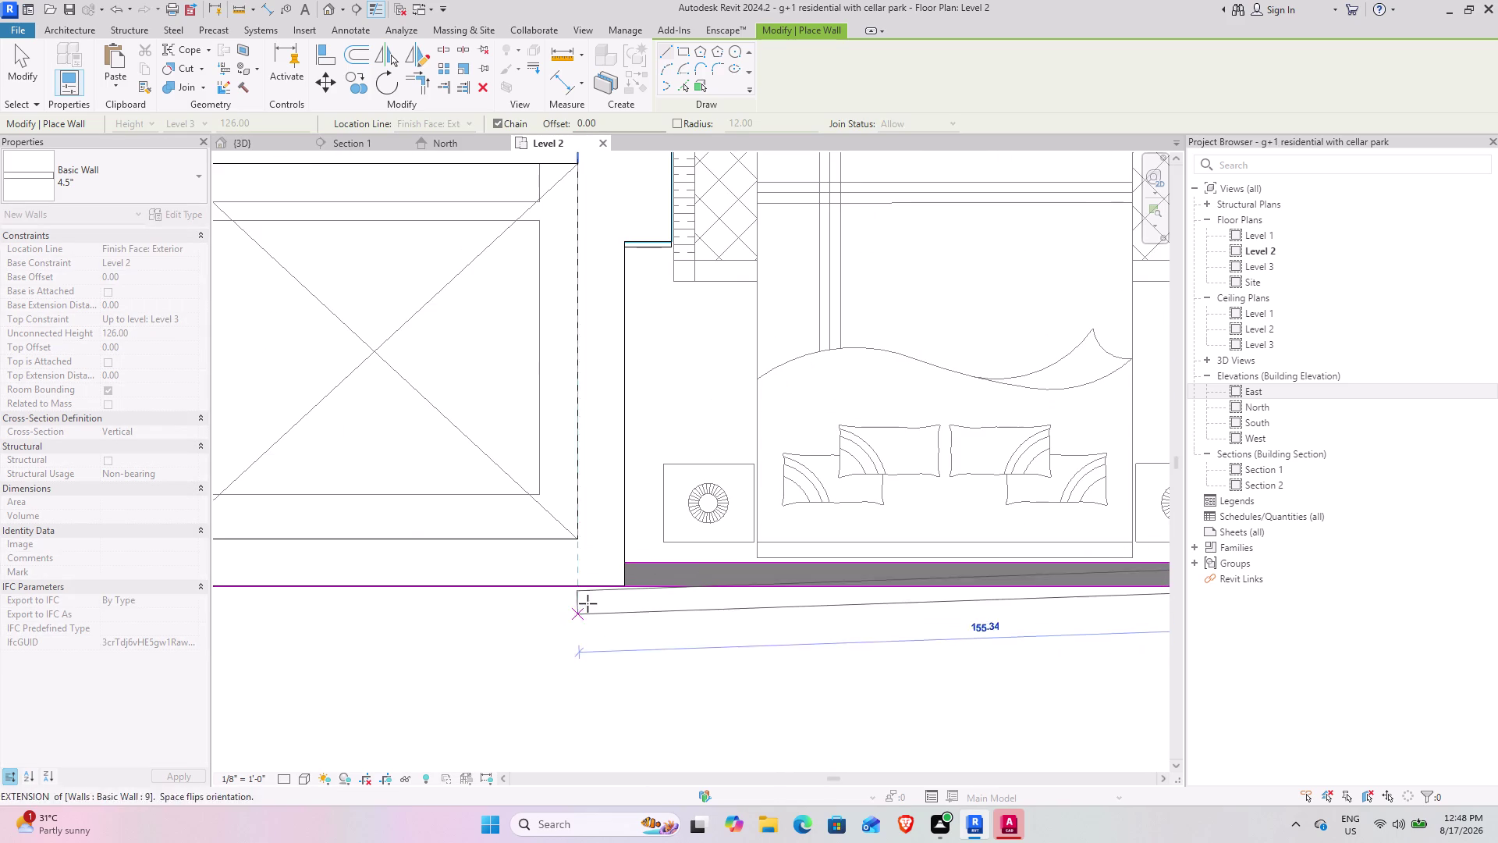
click(627, 585)
key(Escape)
End a flipped 4.5-inch wall at the column beside the bedroom below door D2.
scroll(down, 3)
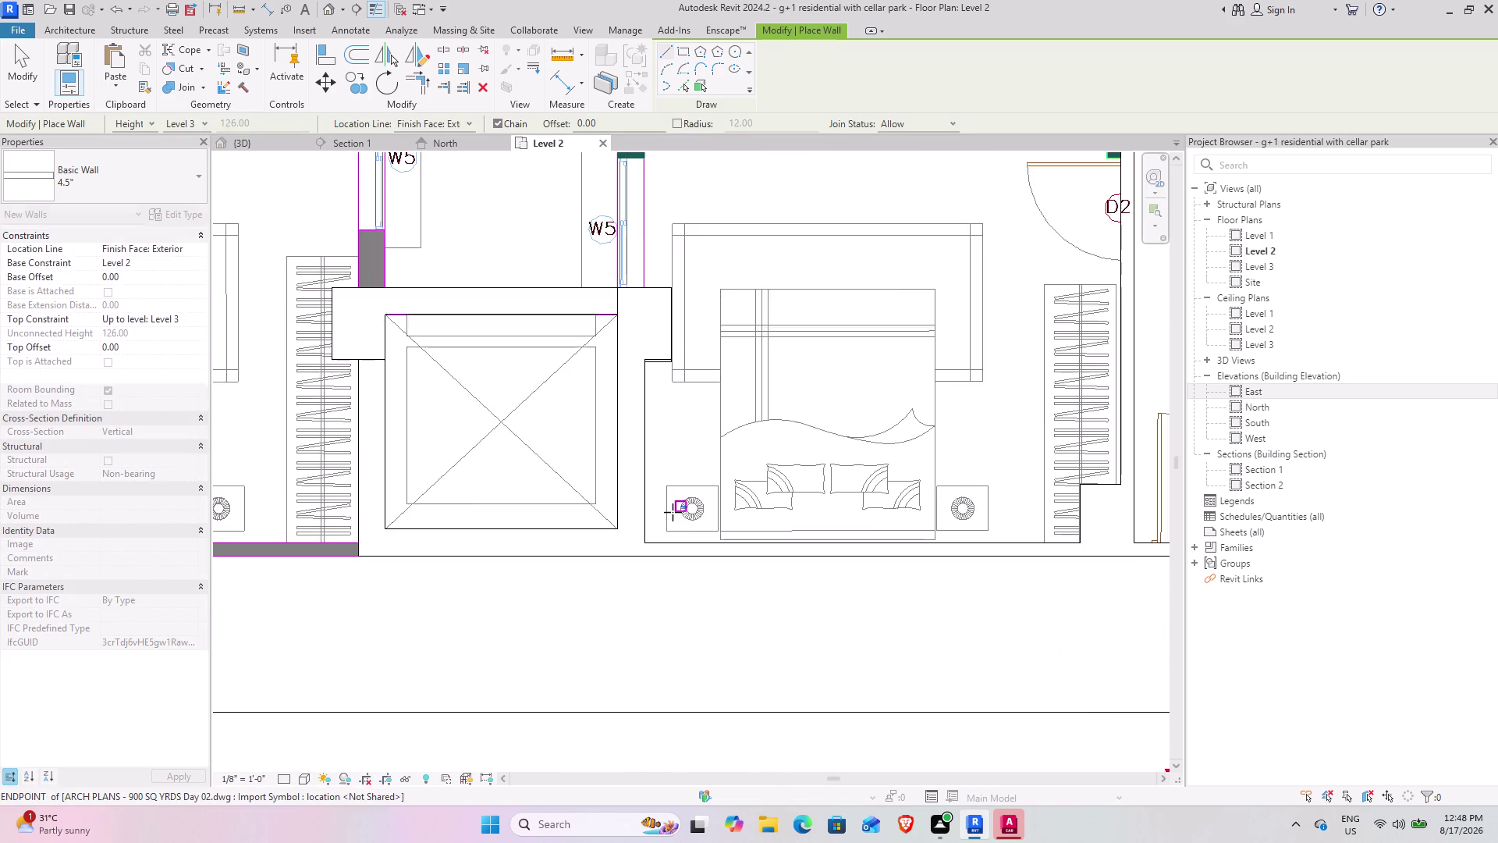
scroll(down, 3)
middle_drag(707, 495, 669, 616)
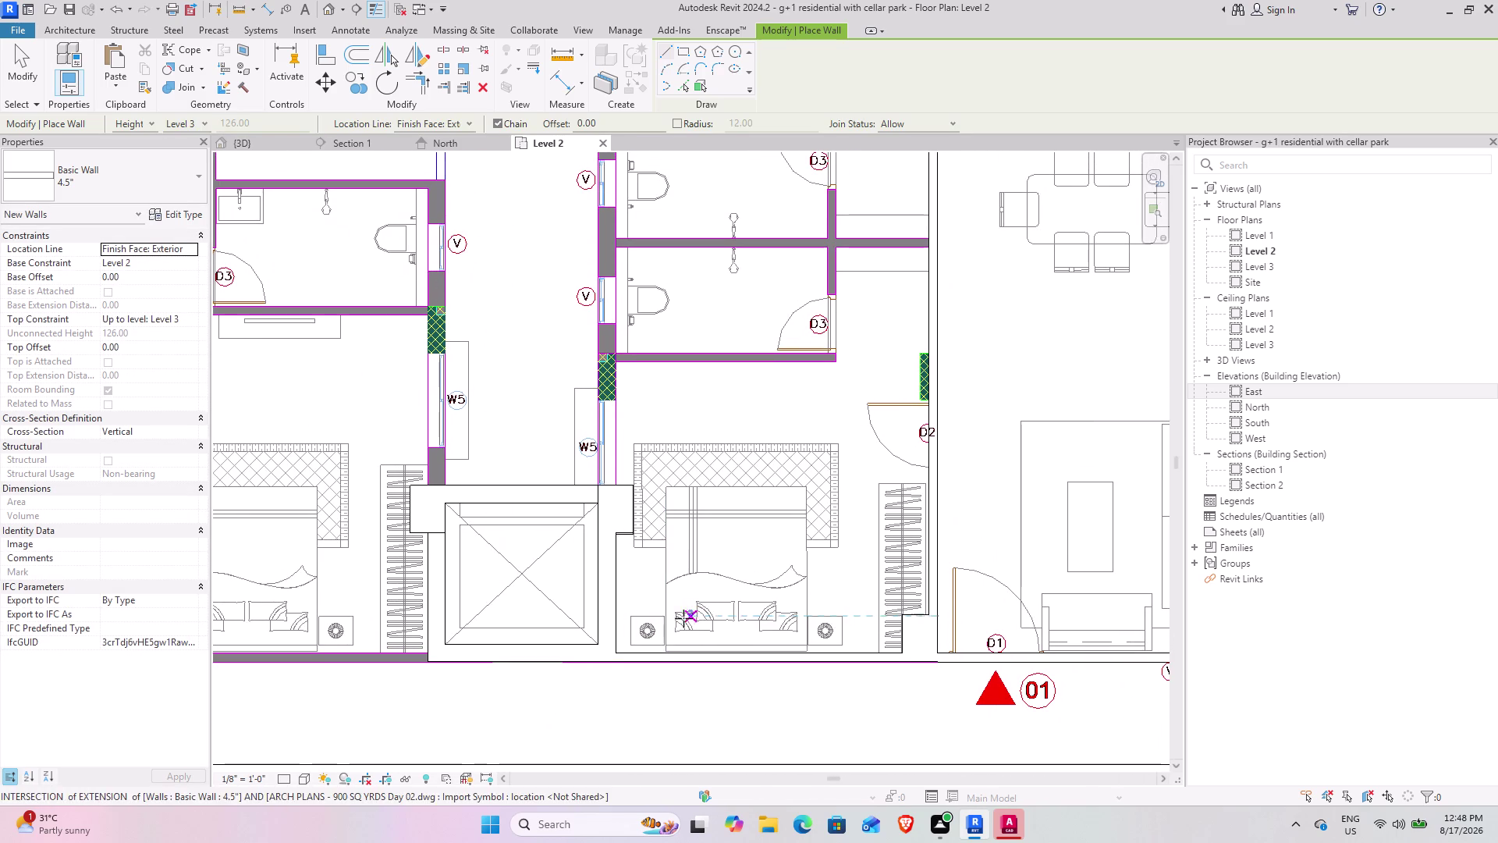
middle_drag(693, 513, 546, 550)
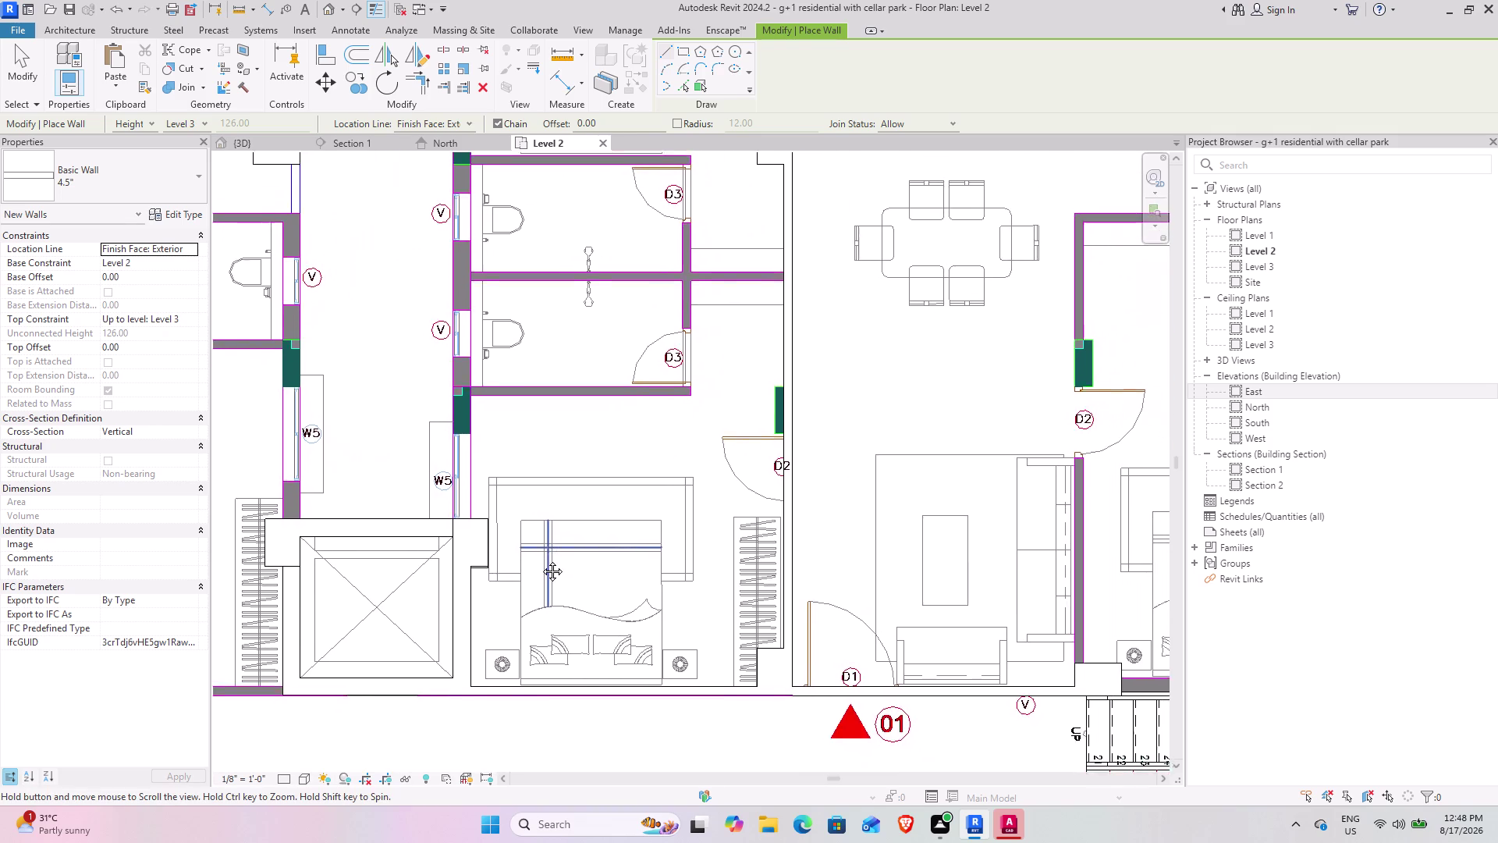
middle_drag(546, 550, 526, 602)
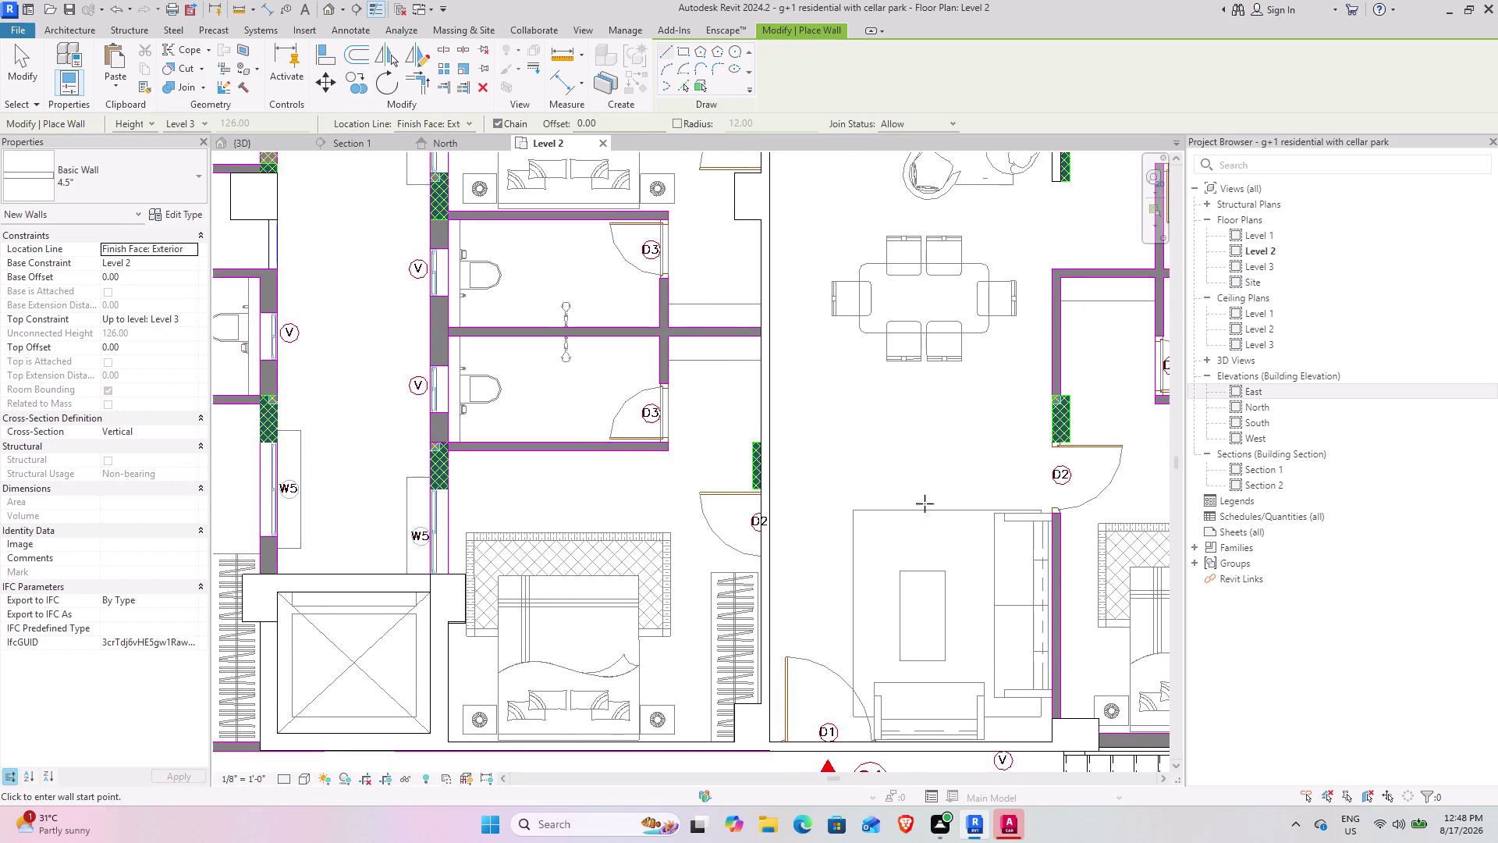
middle_drag(917, 502, 612, 477)
scroll(up, 3)
scroll(up, 3)
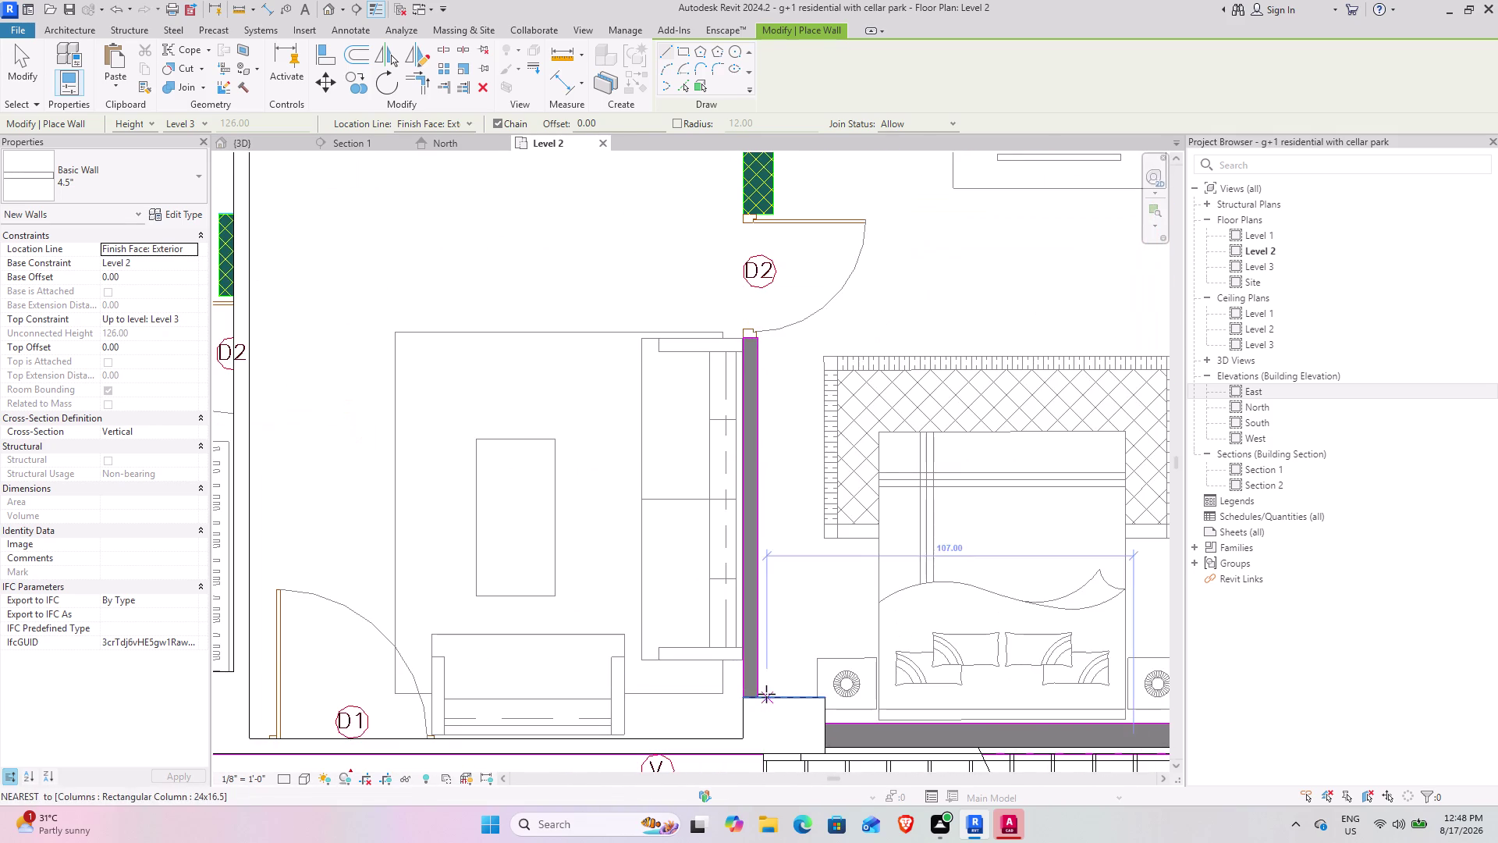
click(758, 695)
key(space)
Start a flipped partition wall at the toilet corner, tracing between the D3 bathrooms.
middle_drag(756, 506, 754, 670)
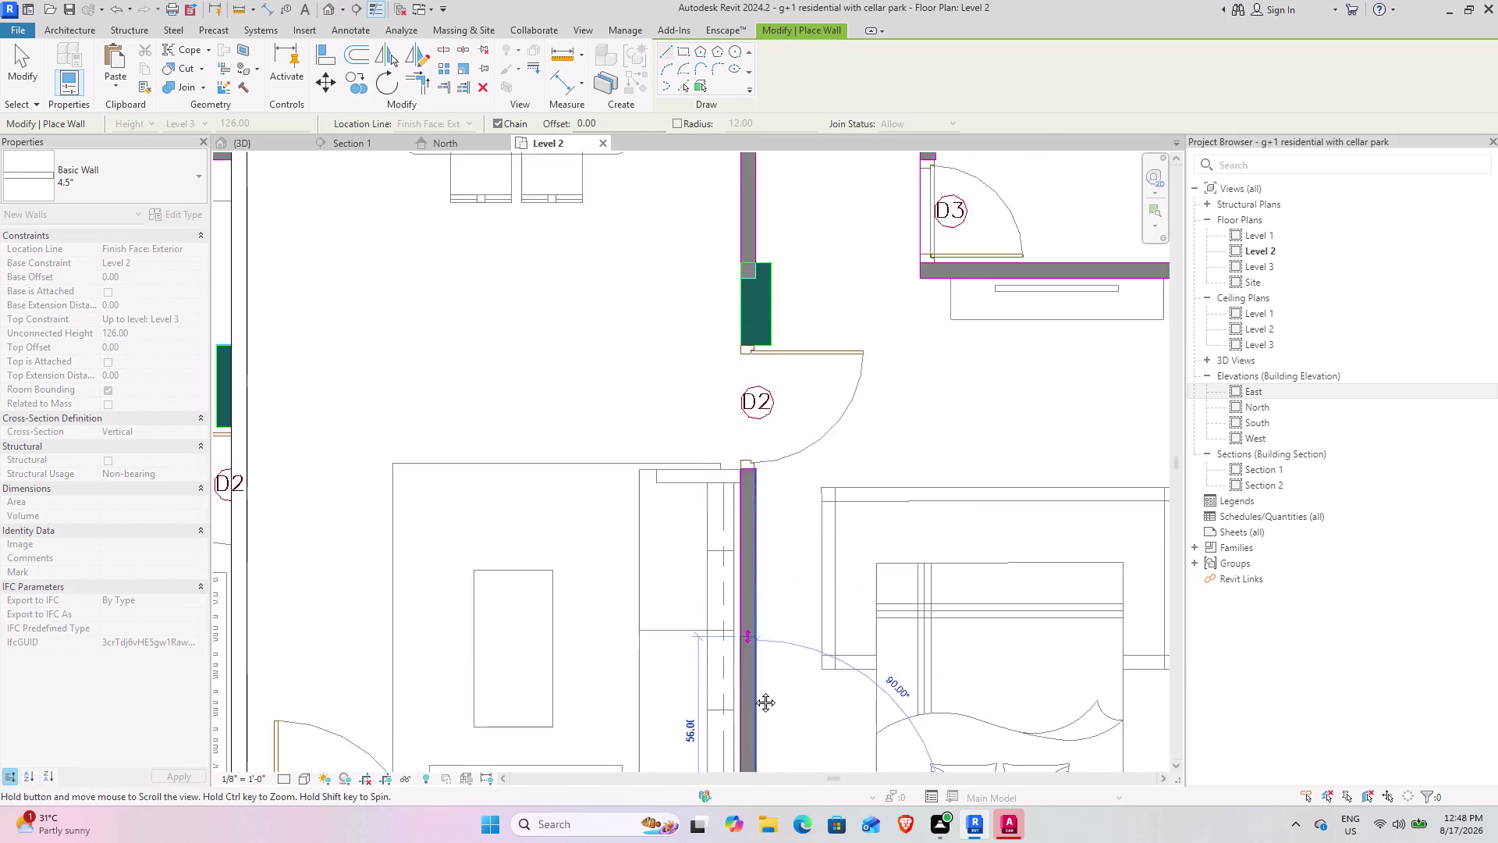
middle_drag(753, 670, 757, 735)
middle_drag(755, 350, 748, 644)
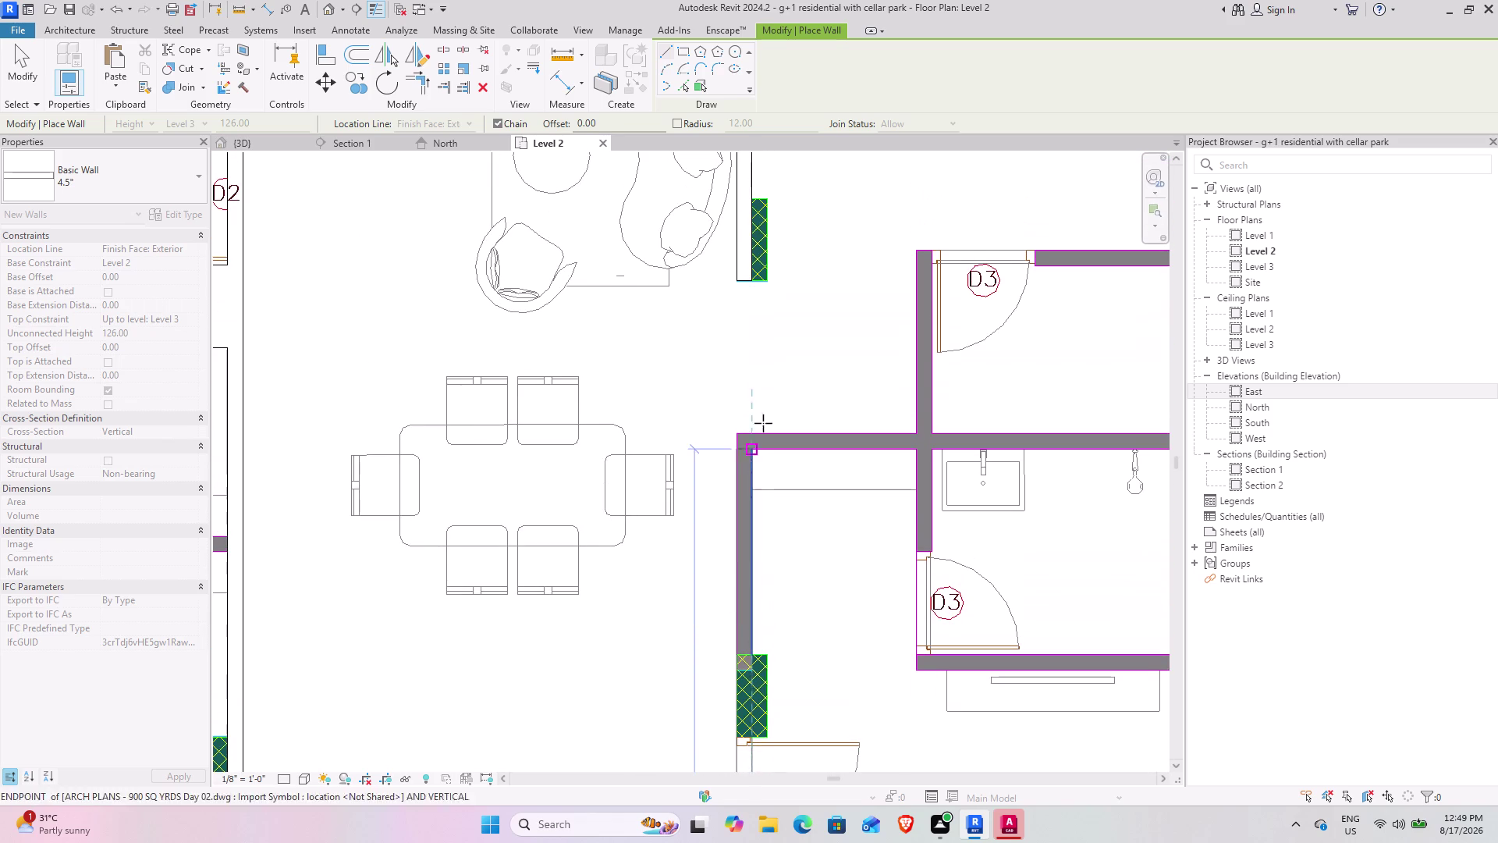
click(751, 430)
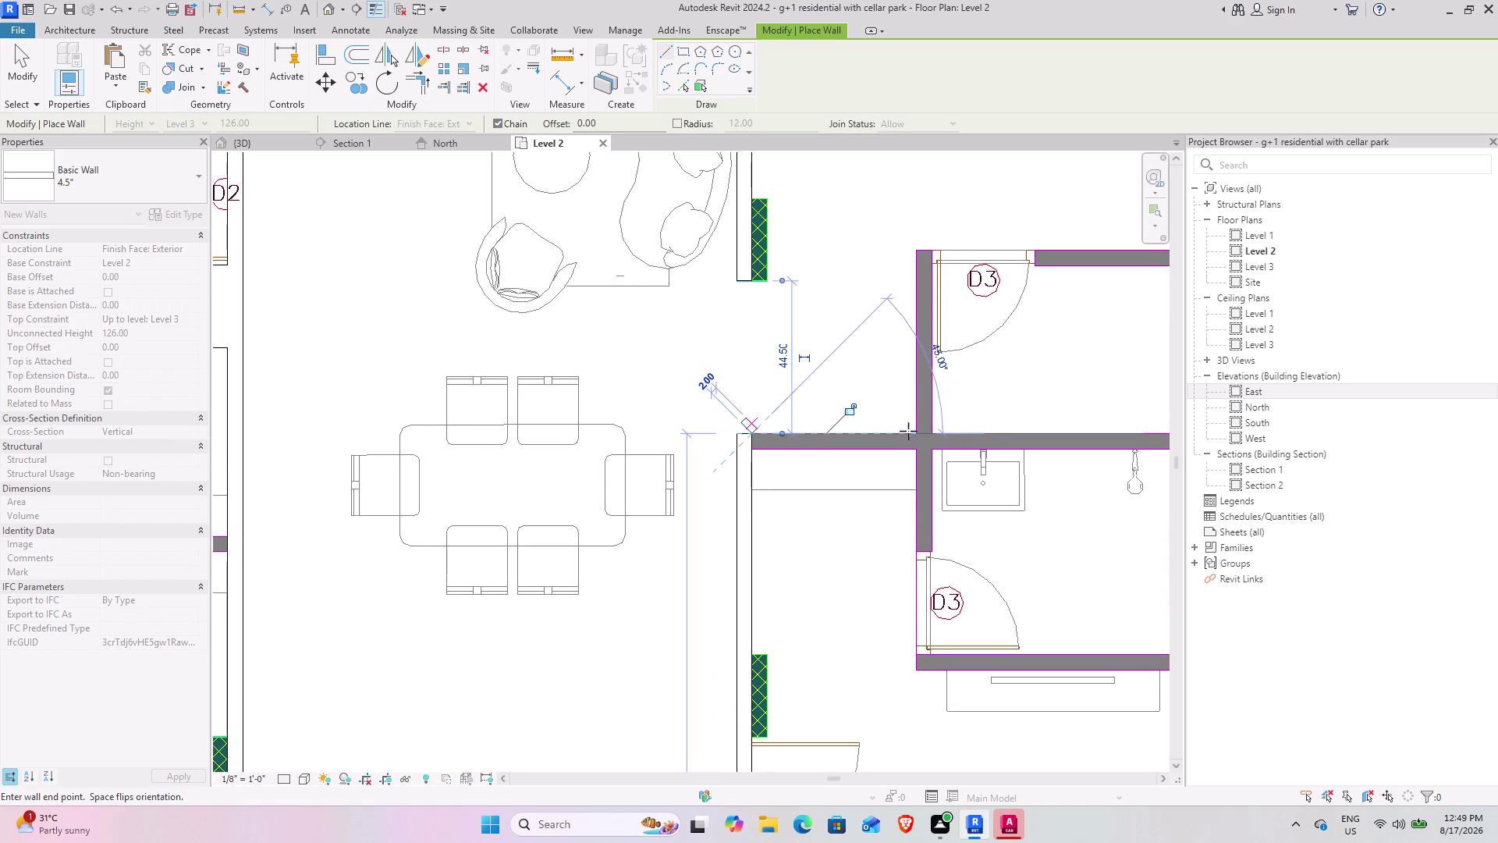
key(space)
middle_drag(1043, 426, 522, 418)
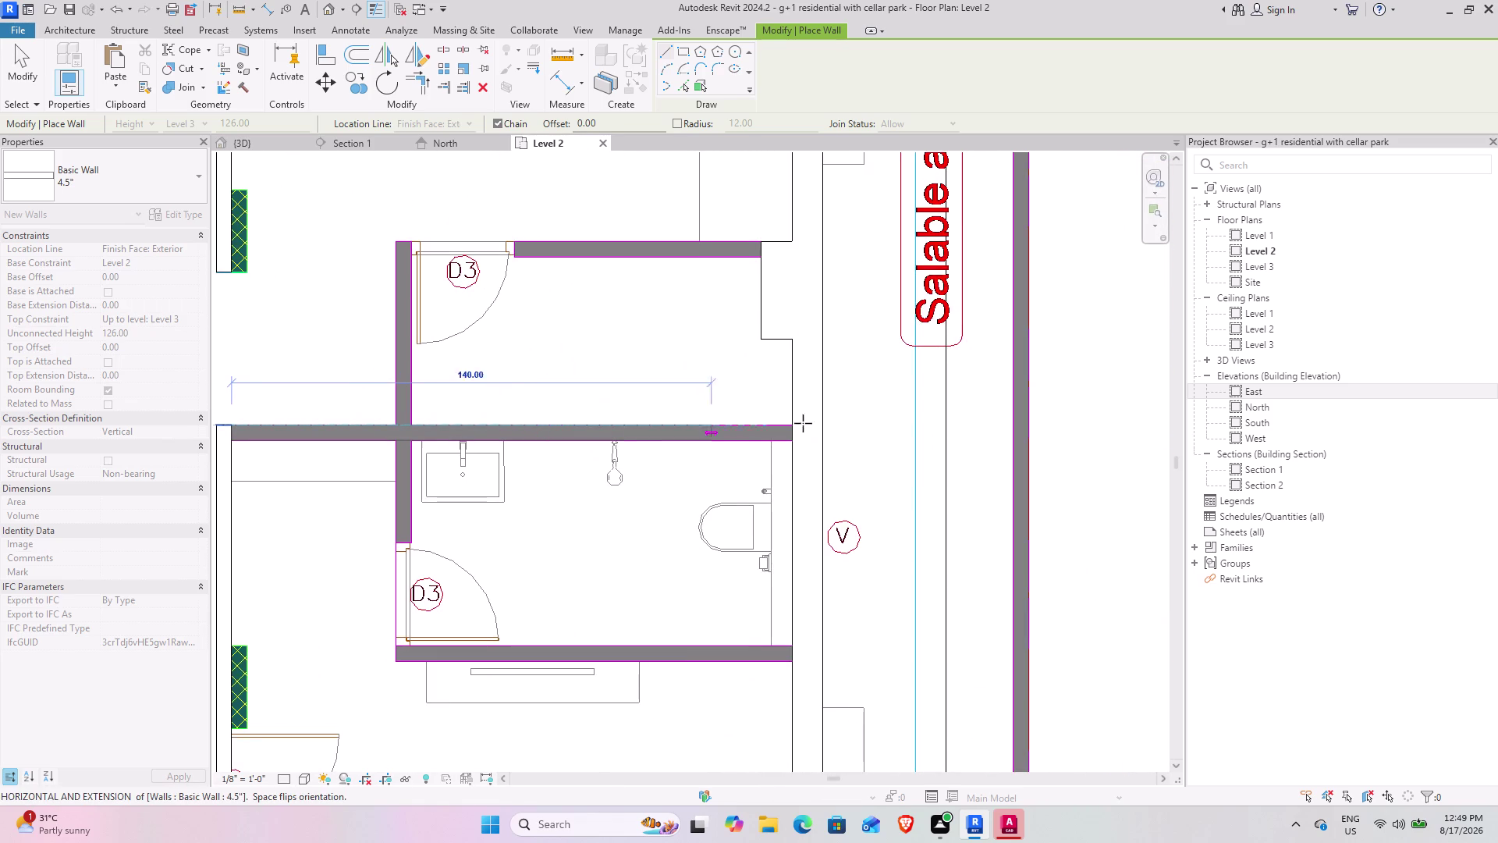
Finish the wall between the toilets and enclose the upper toilet's top, left and bottom edges.
click(796, 428)
key(Escape)
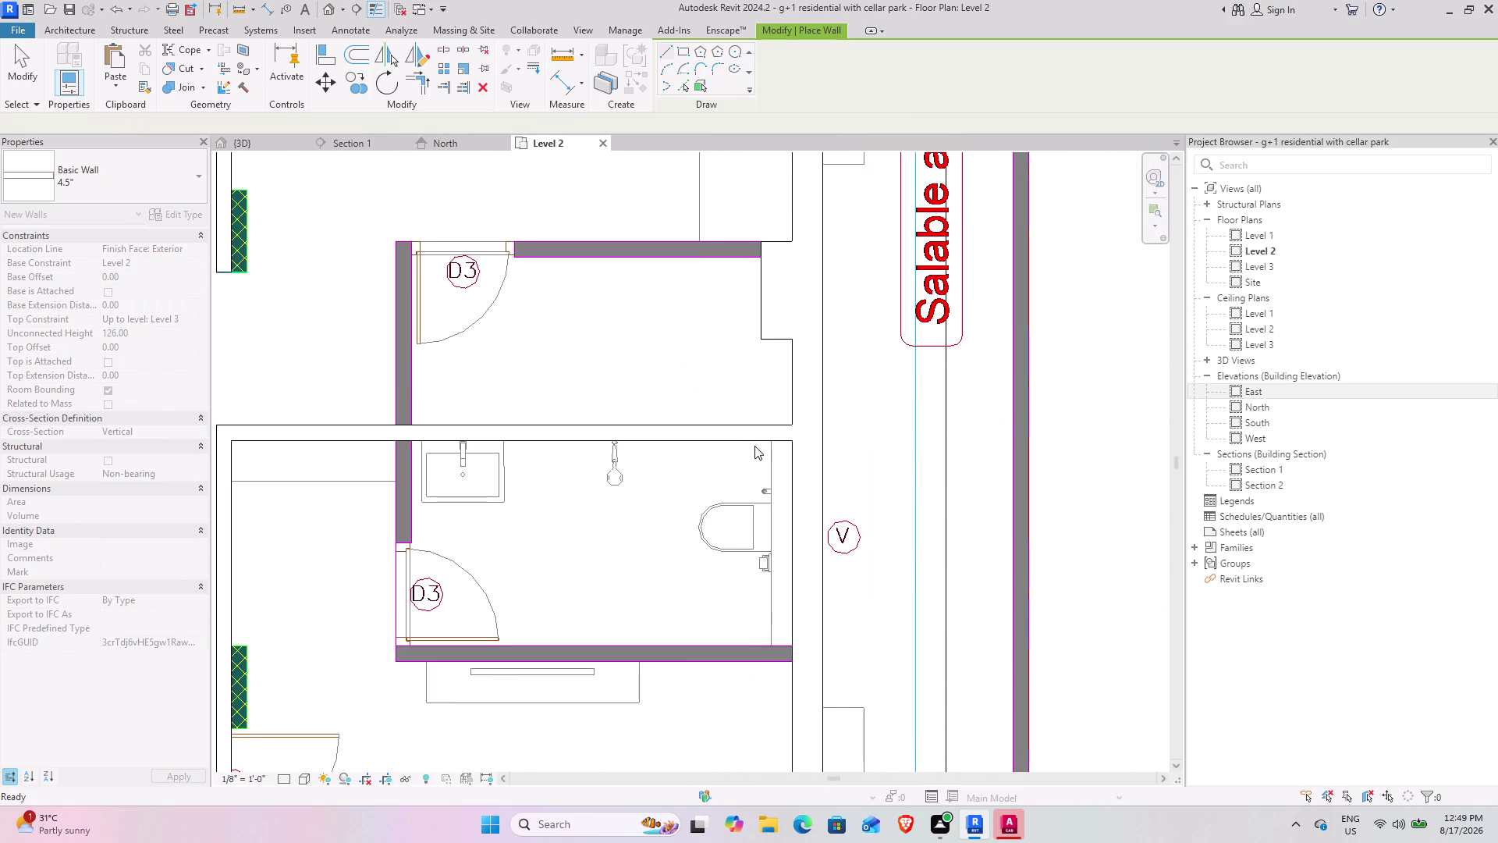
middle_drag(544, 343, 717, 458)
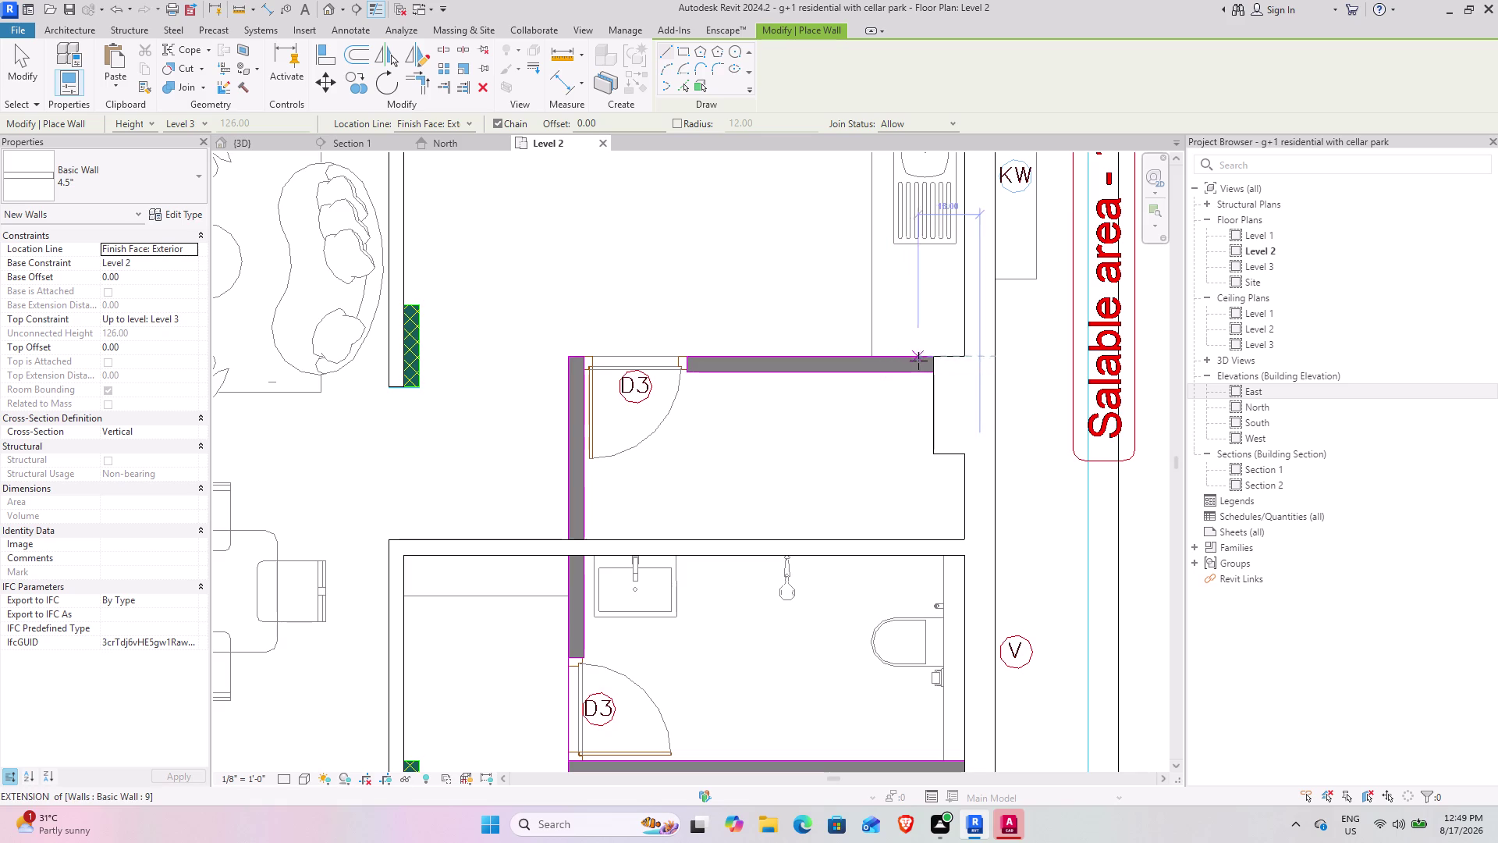
click(932, 360)
key(space)
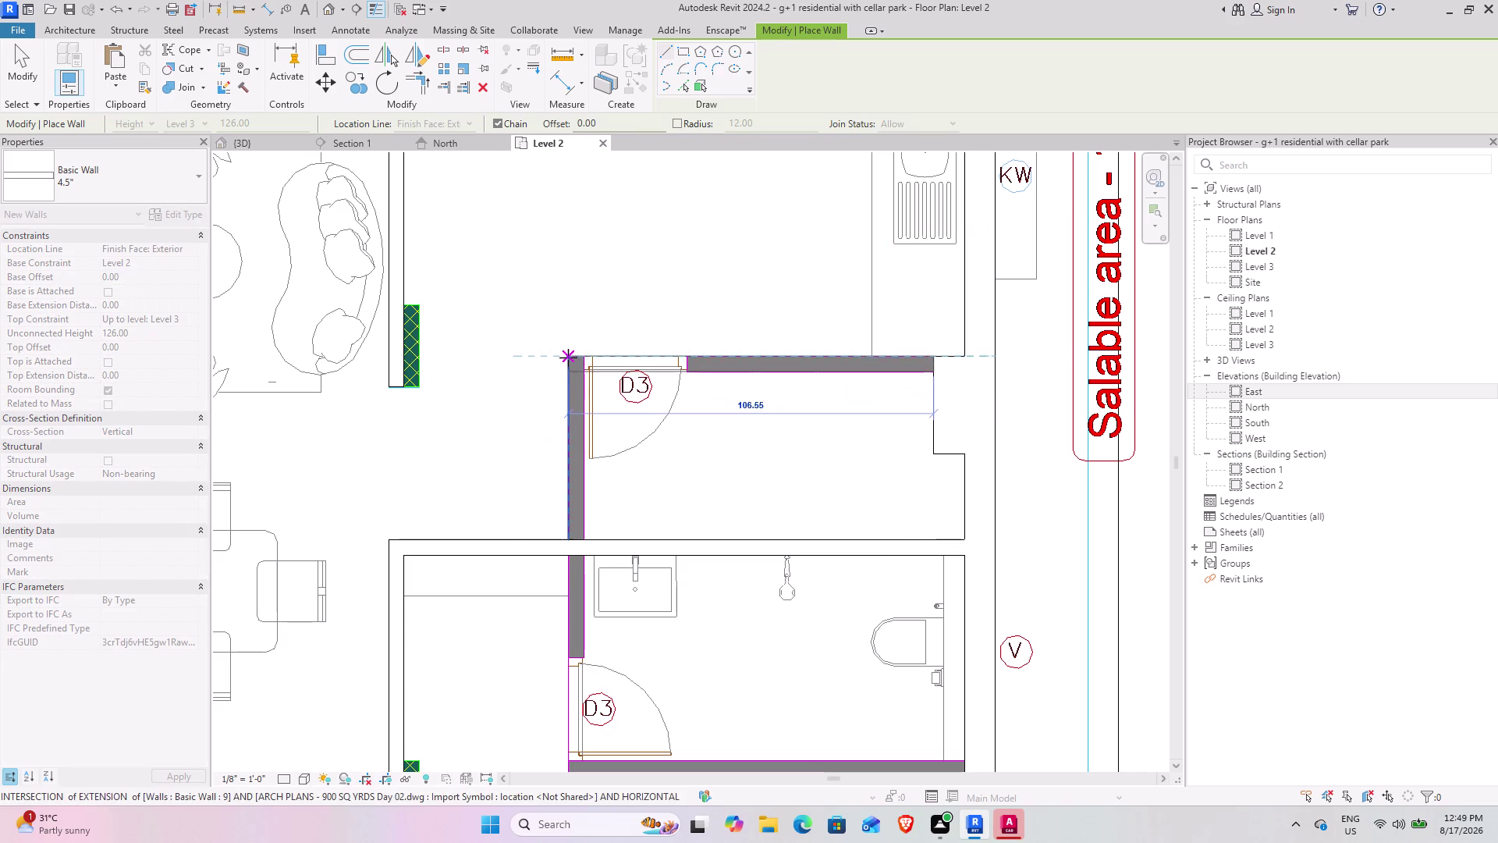
click(569, 357)
middle_drag(584, 552, 580, 349)
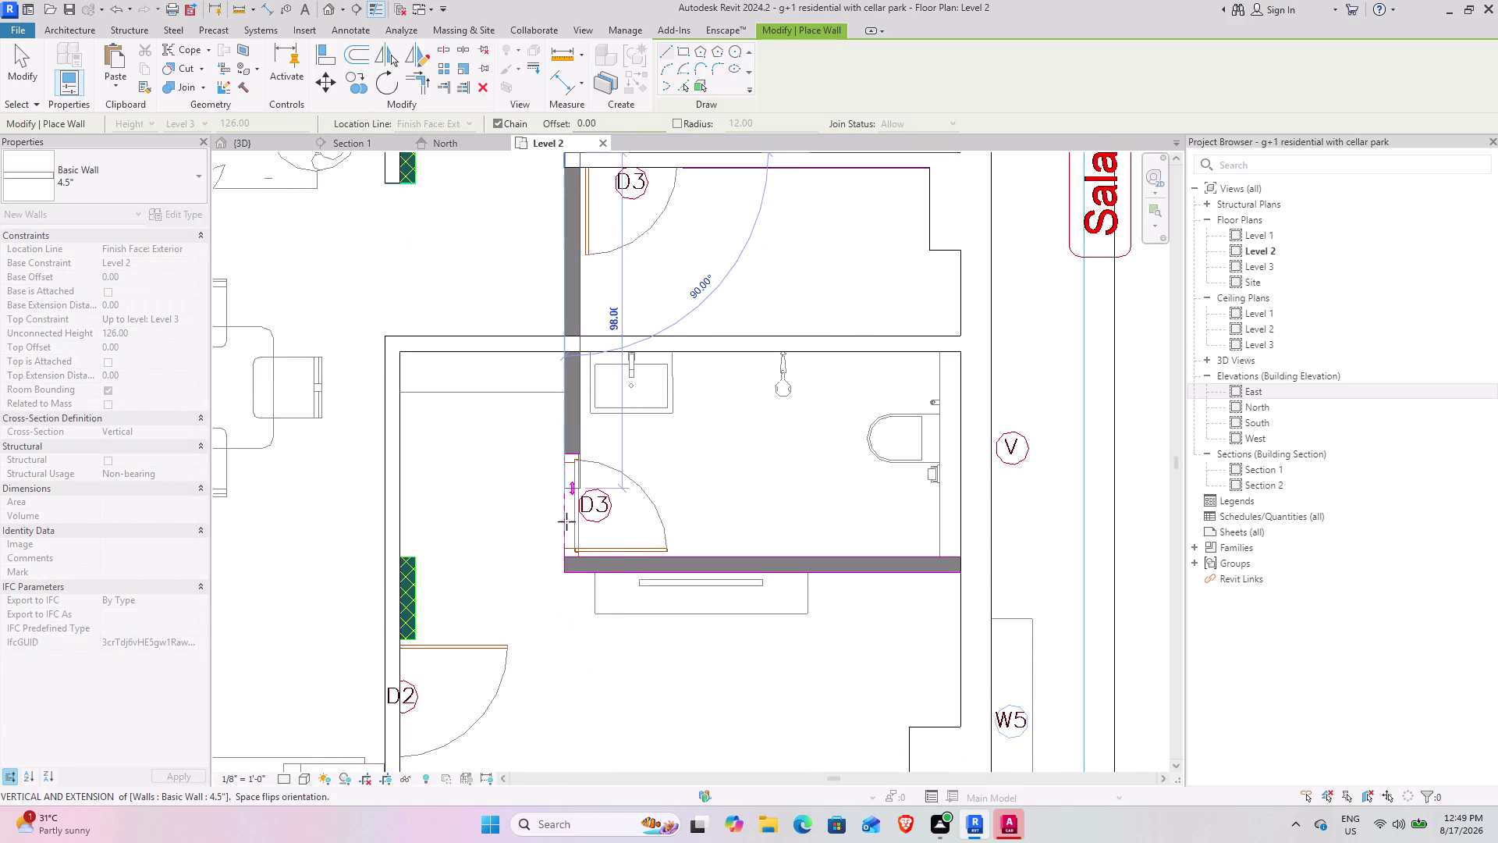
click(568, 575)
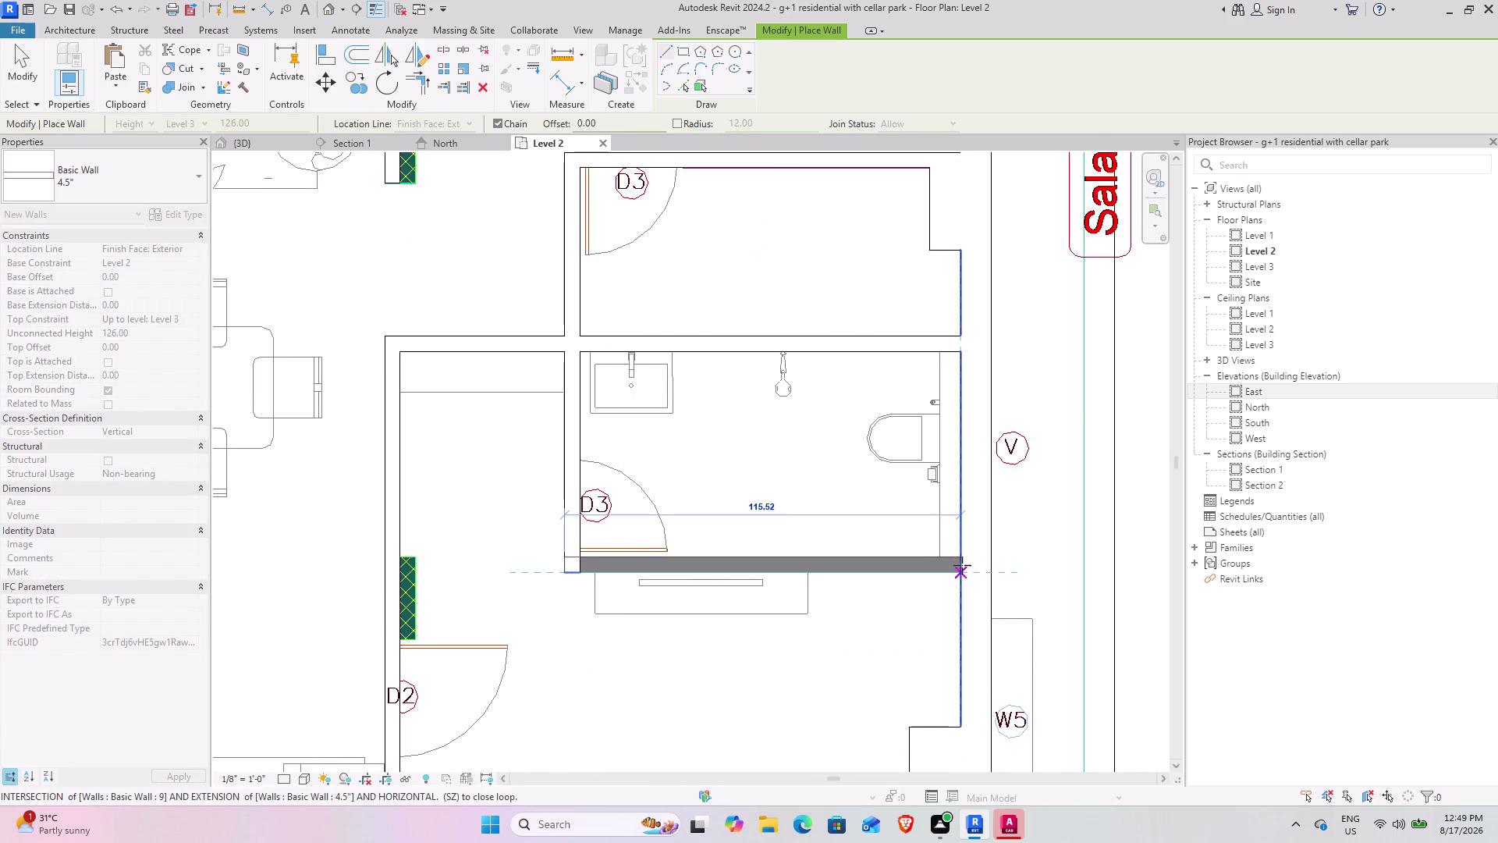
click(962, 565)
key(Escape)
Start the bedroom's bottom wall above the staircase at its lower right corner.
scroll(down, 3)
middle_drag(753, 571, 772, 355)
scroll(up, 3)
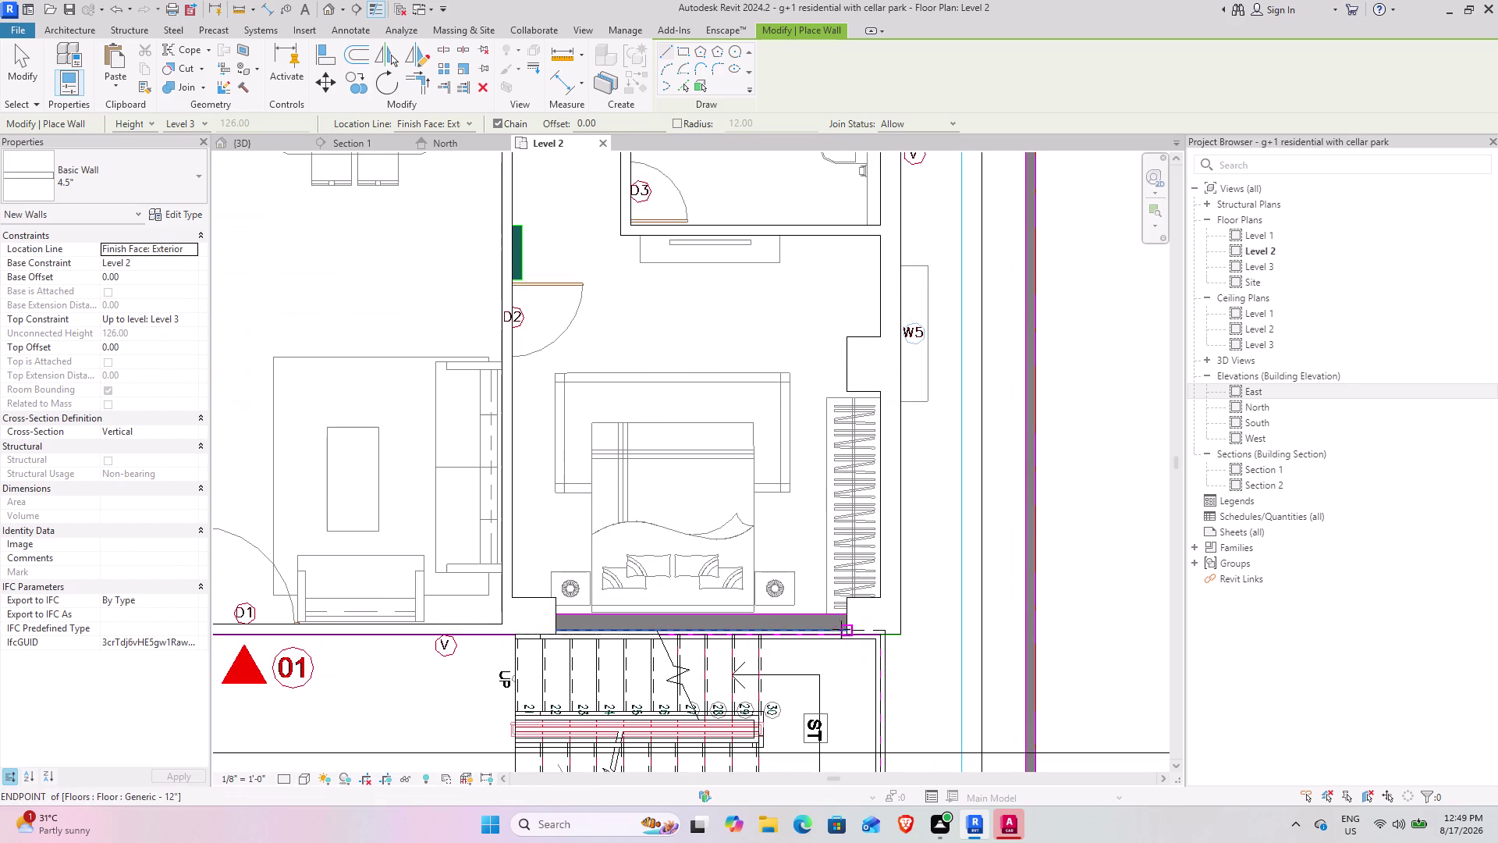
drag(847, 623, 838, 623)
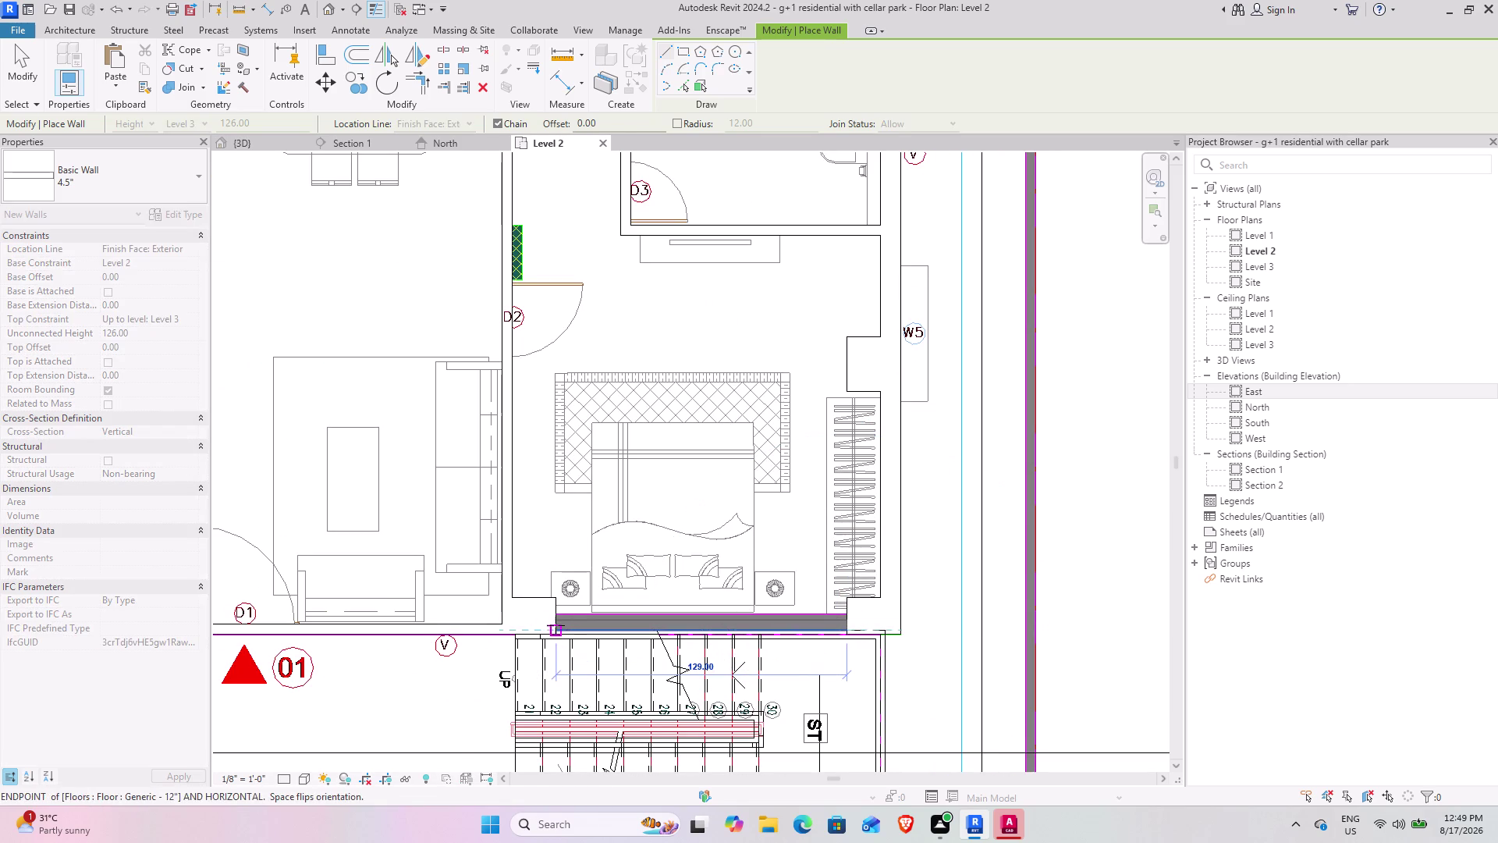
key(Escape)
scroll(up, 3)
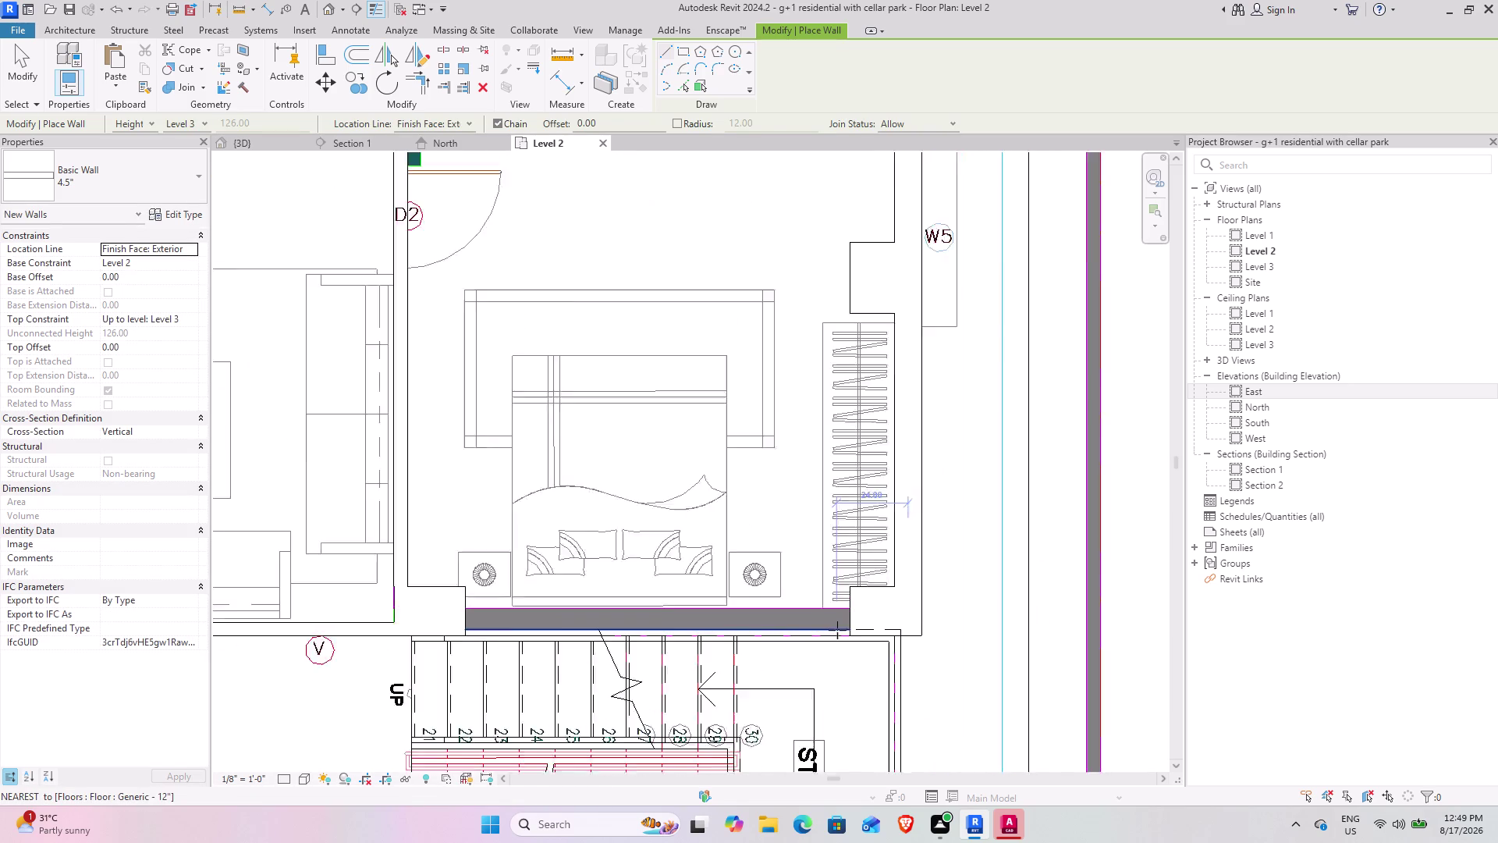
click(849, 627)
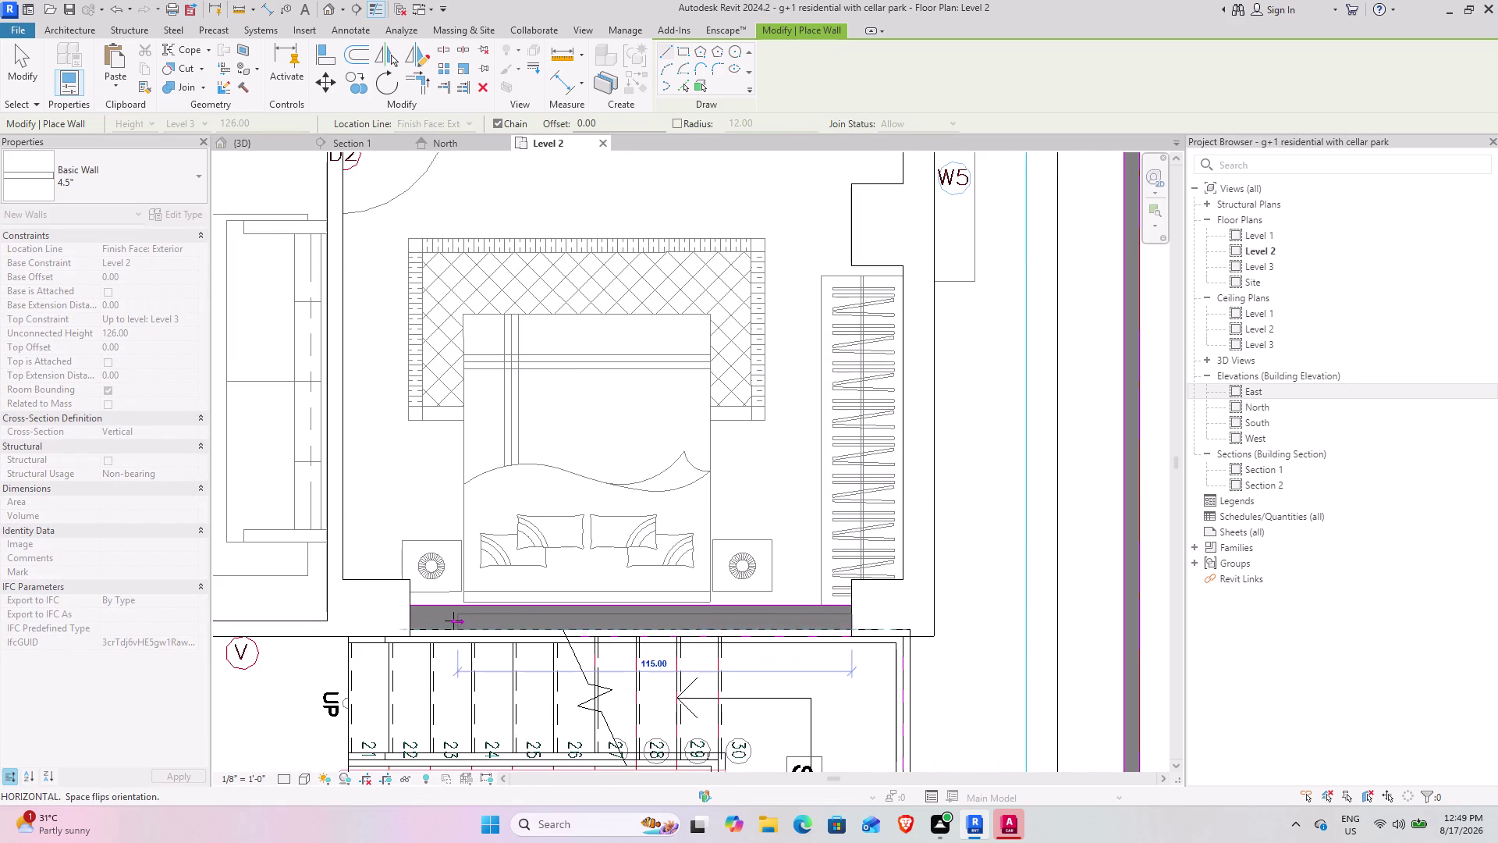
key(Escape)
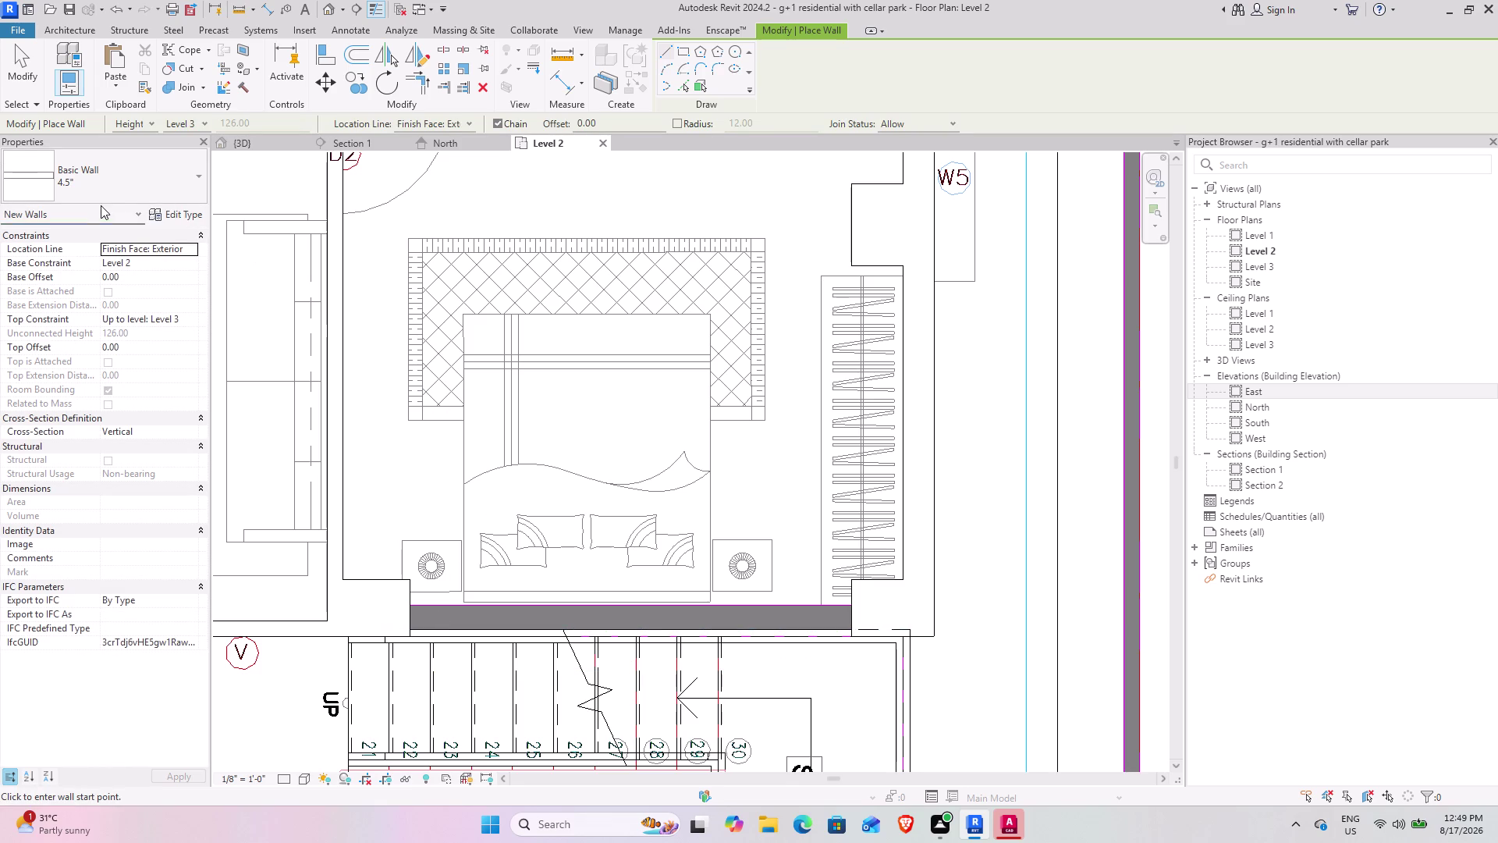
Switch to Basic Wall 9 and draw the bedroom's bottom wall corner to corner.
click(101, 205)
click(106, 186)
click(107, 188)
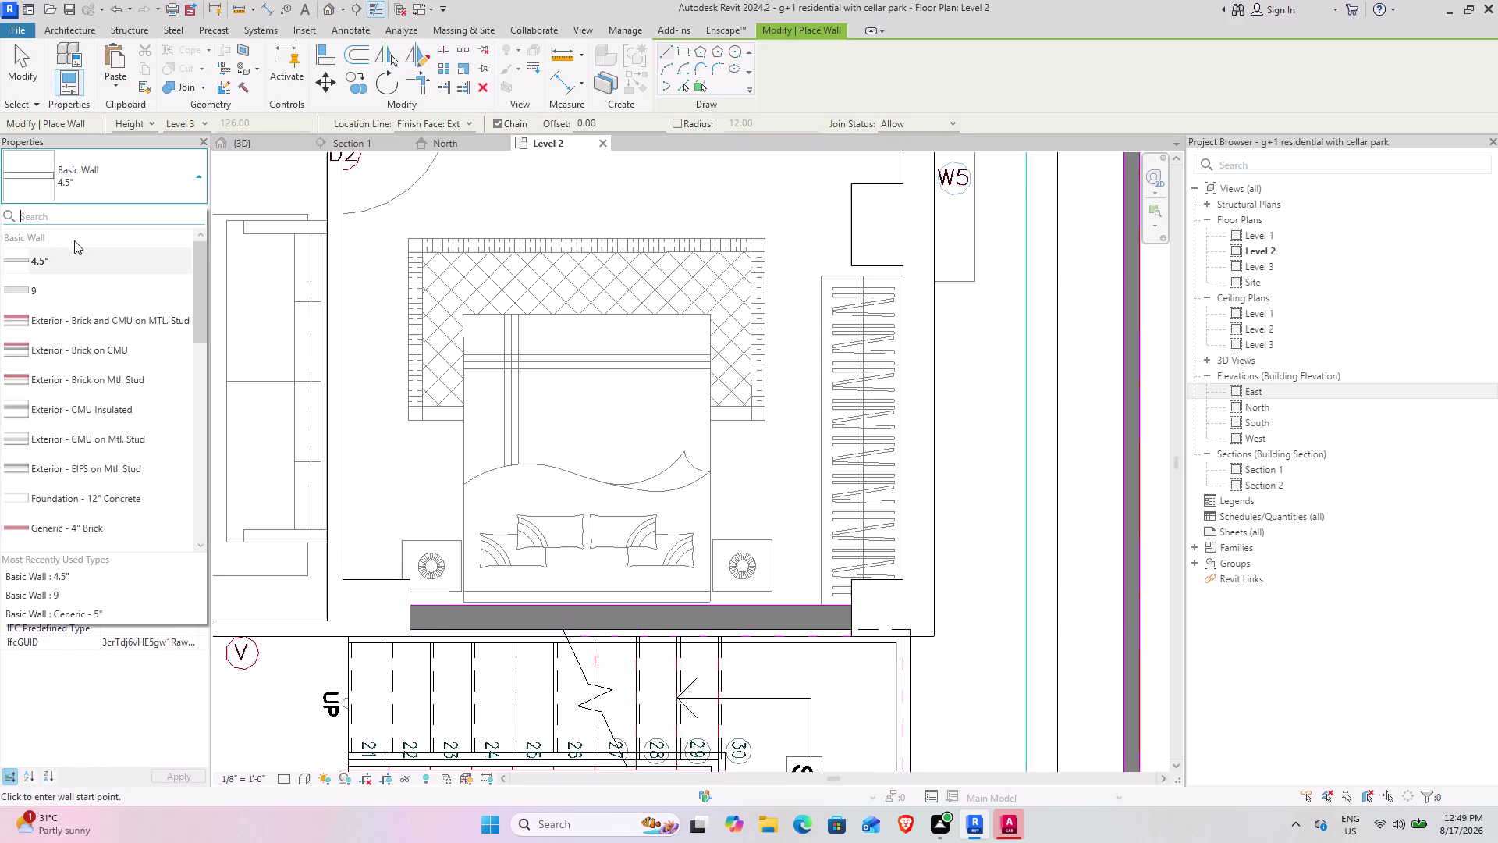
click(51, 295)
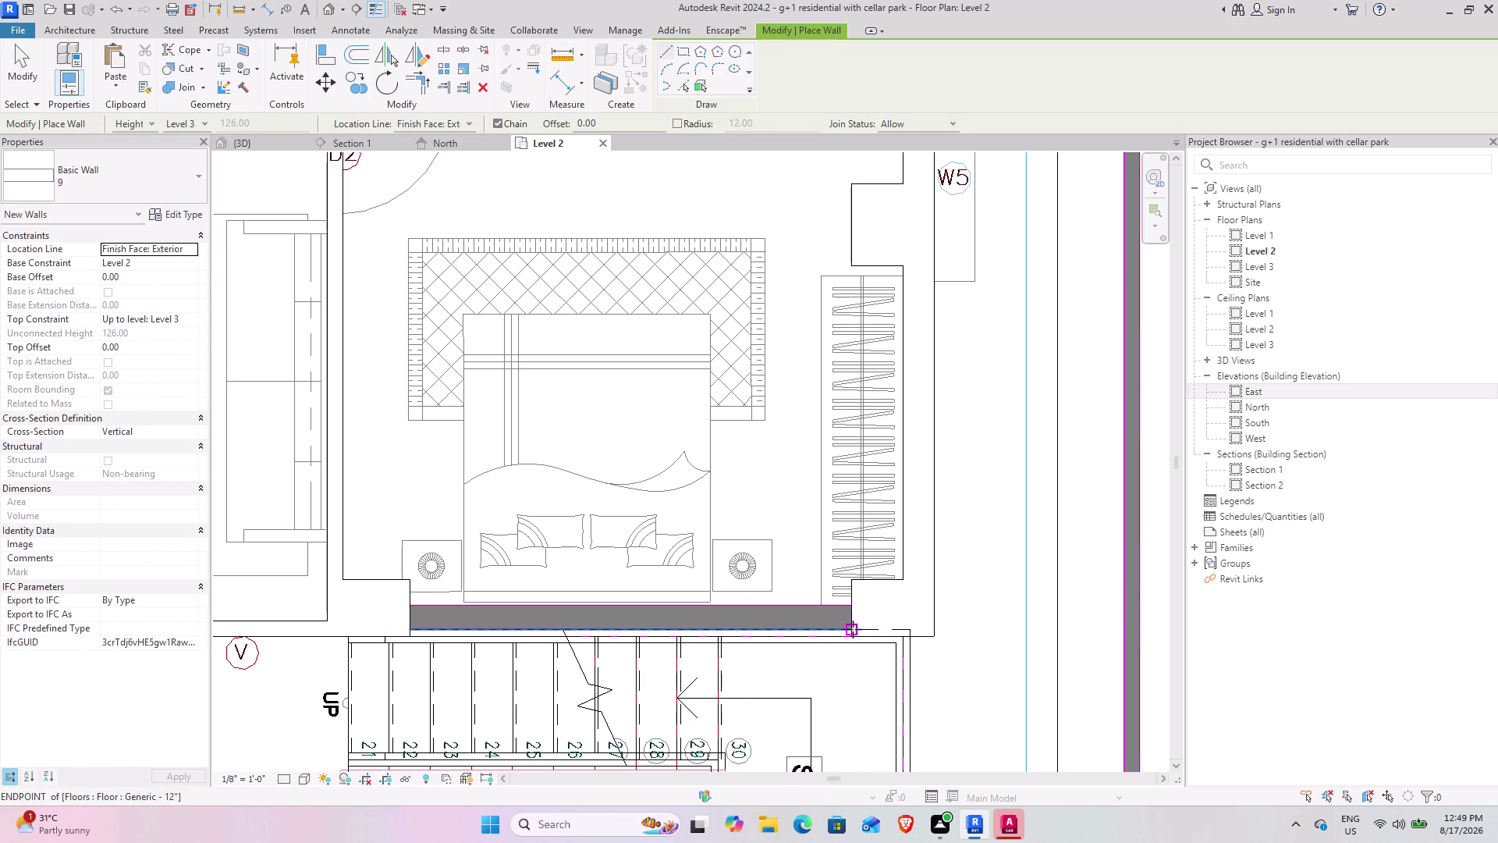
click(852, 628)
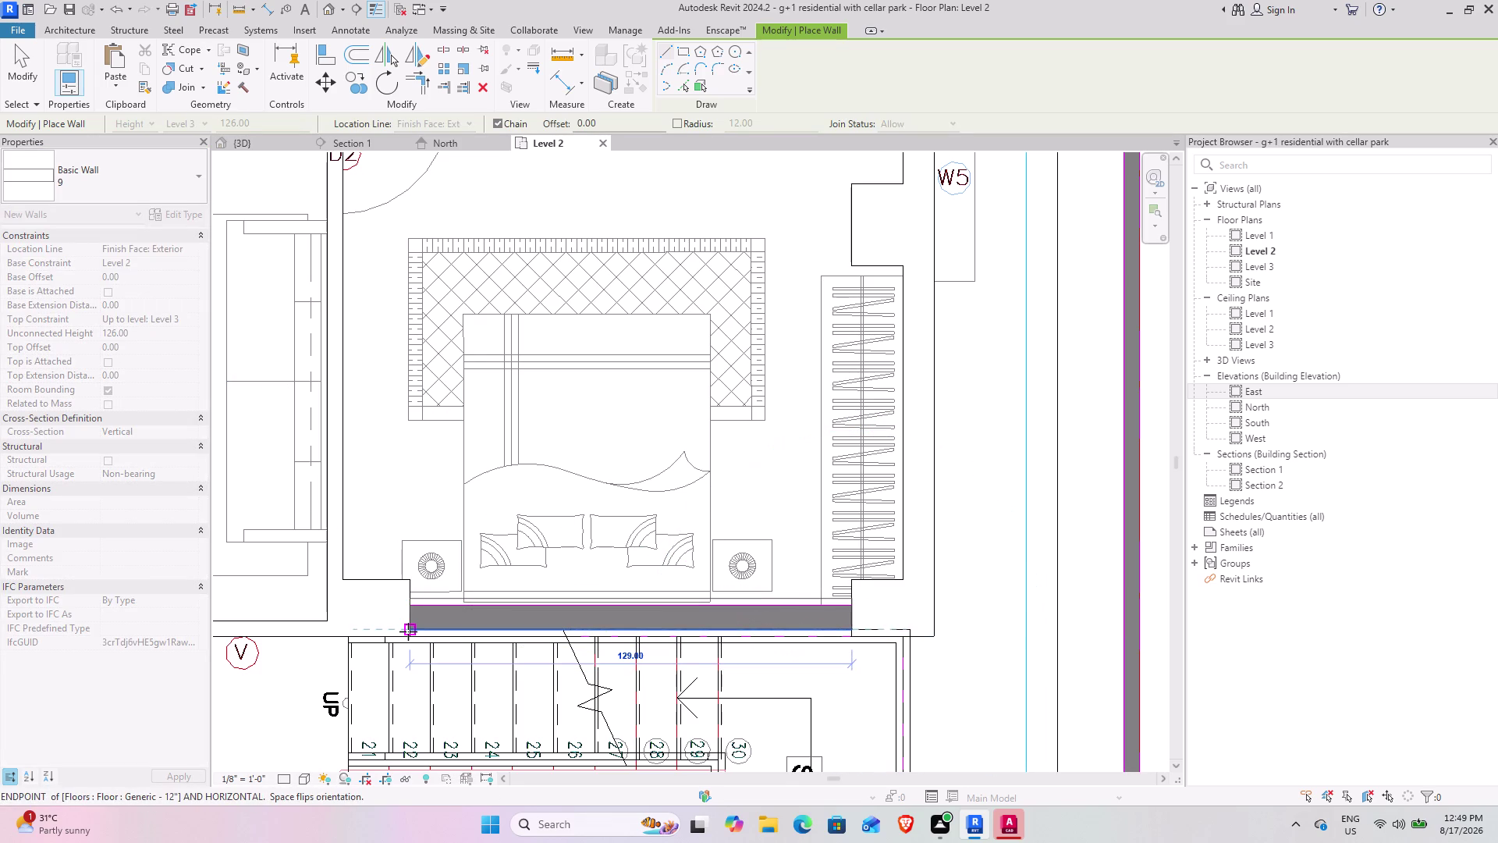
click(408, 631)
key(Escape)
Draw a short flipped 9-inch wall from the corner near the living area.
scroll(down, 3)
middle_drag(400, 608, 440, 592)
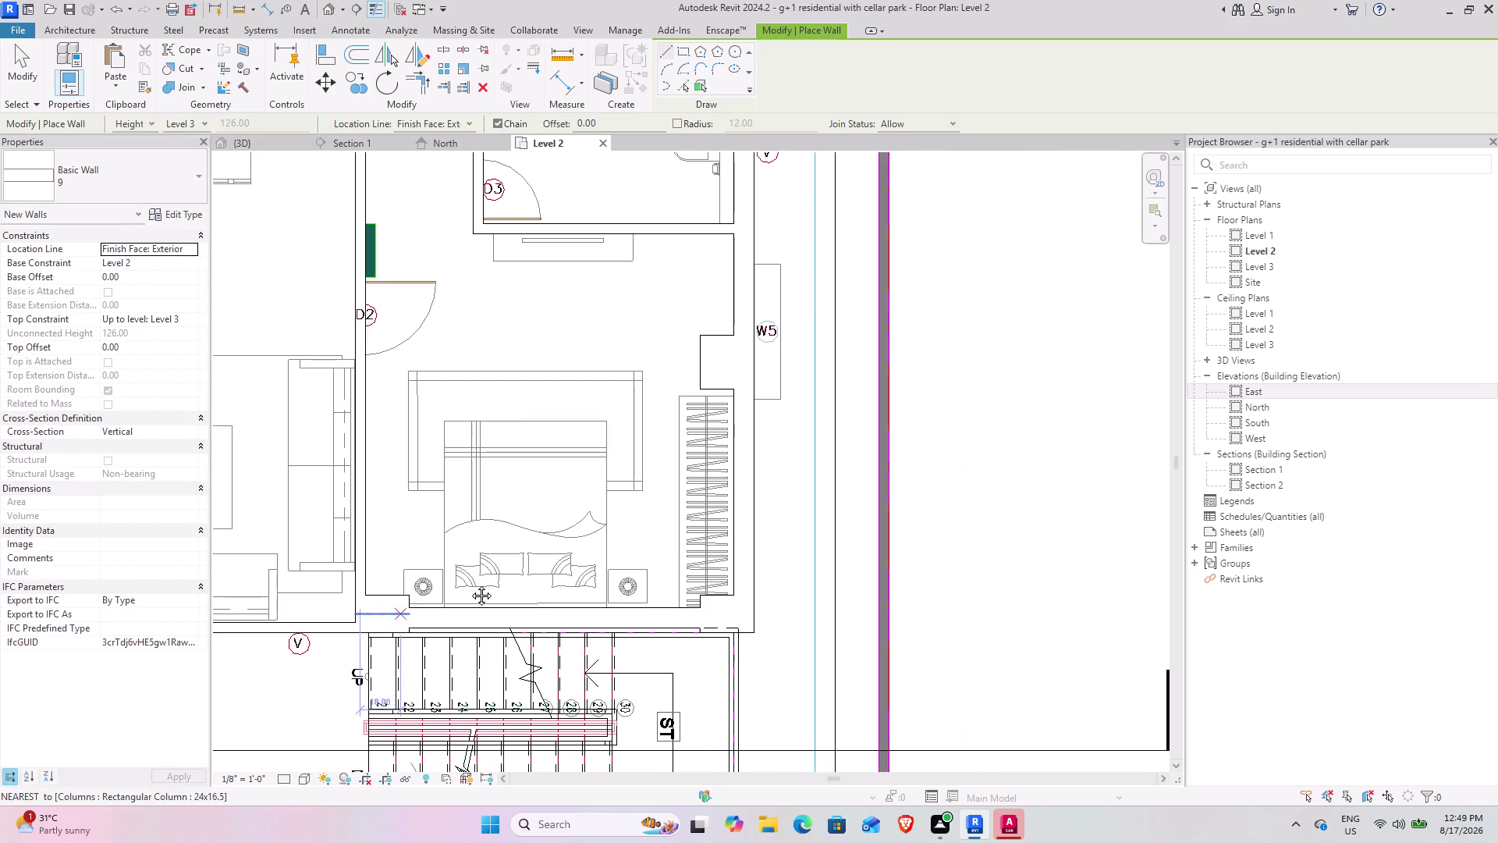
middle_drag(440, 593, 946, 553)
scroll(down, 3)
middle_drag(588, 390, 663, 668)
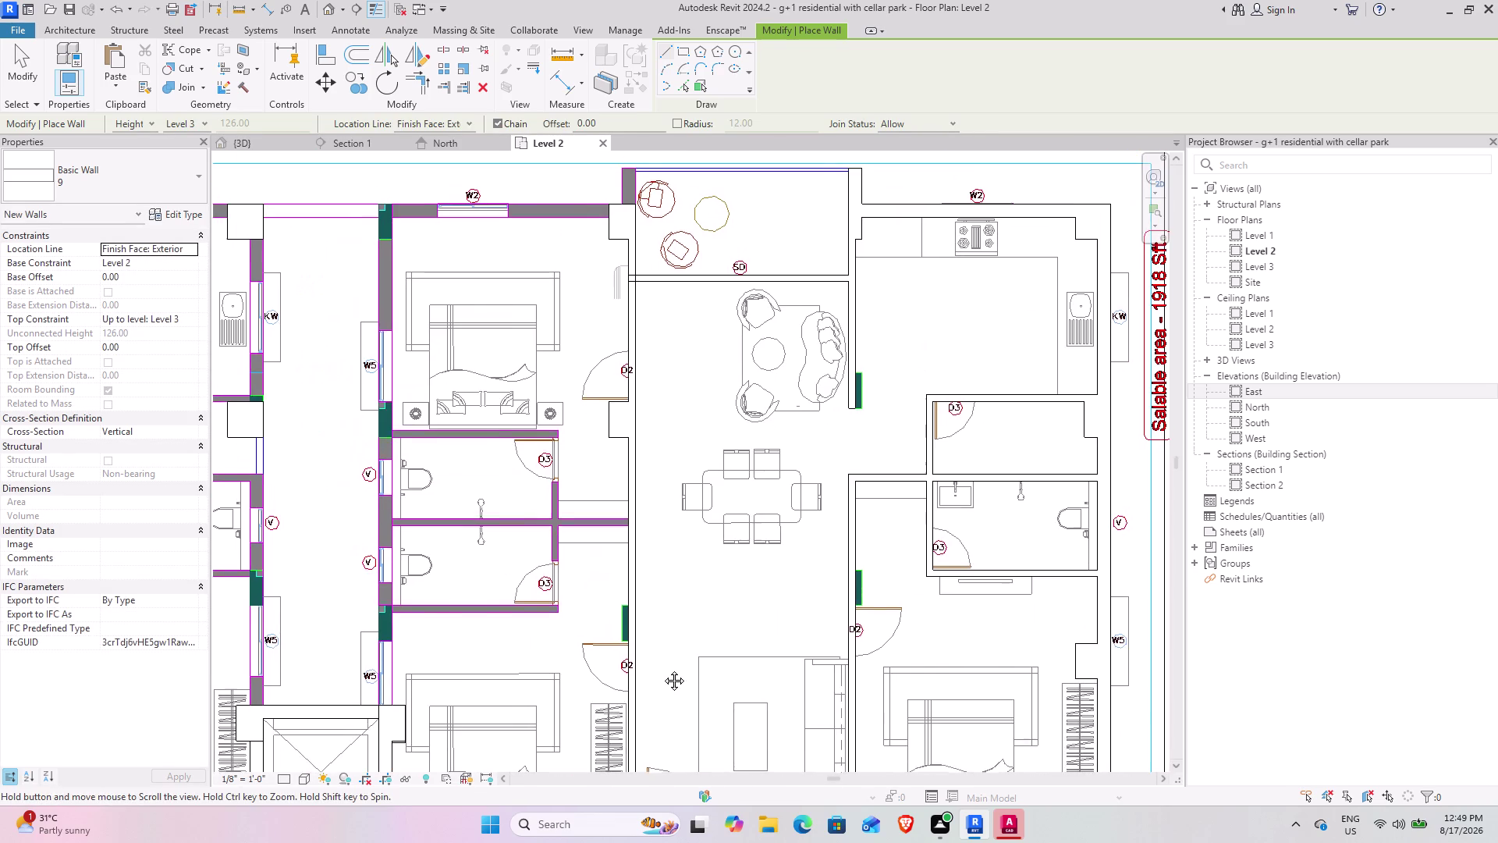
middle_drag(662, 668, 663, 669)
middle_drag(564, 583, 669, 716)
scroll(up, 3)
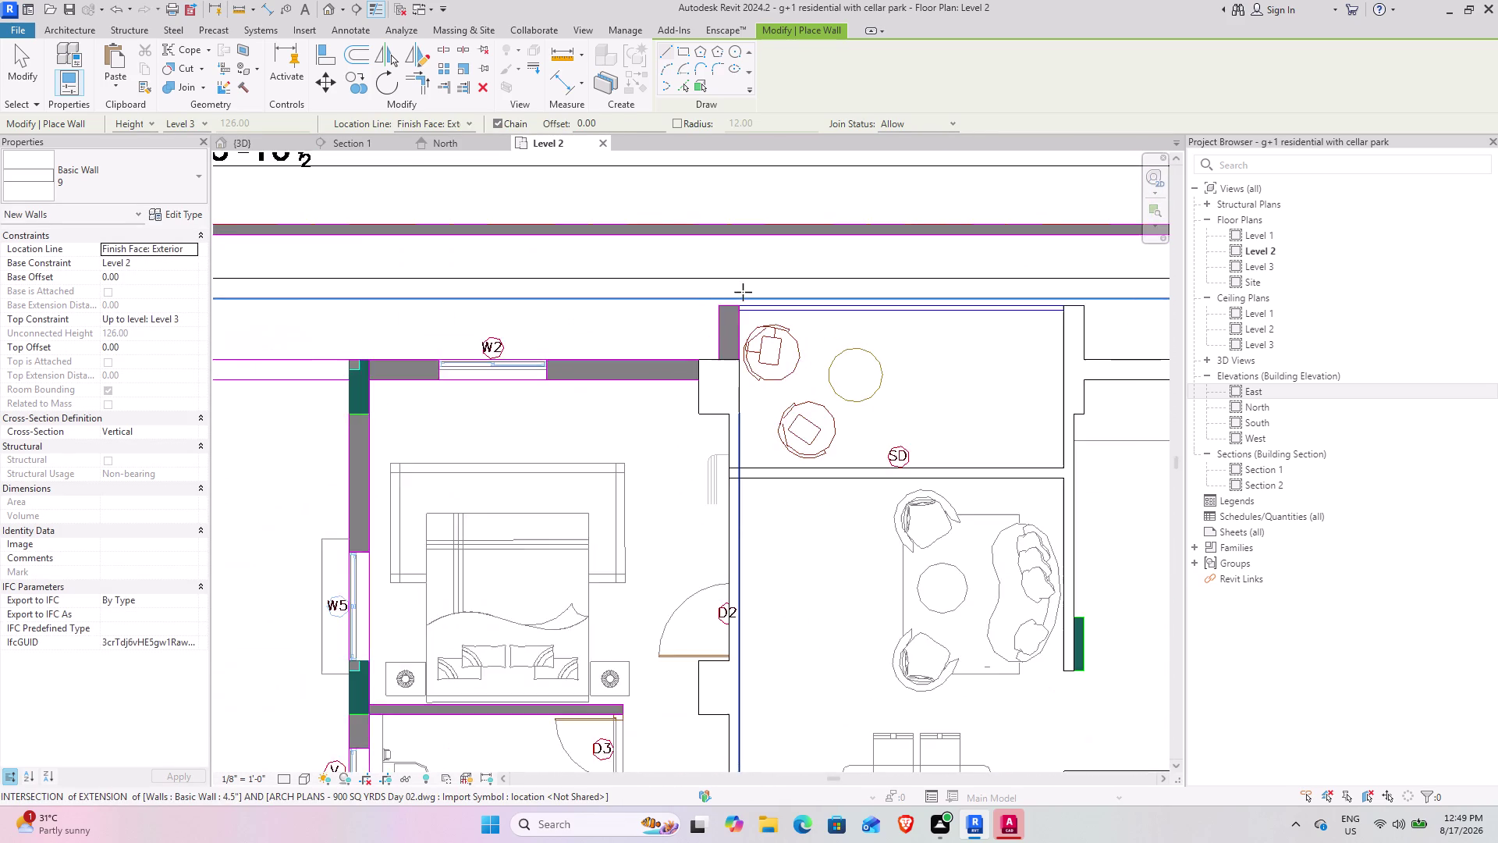
scroll(up, 3)
click(694, 323)
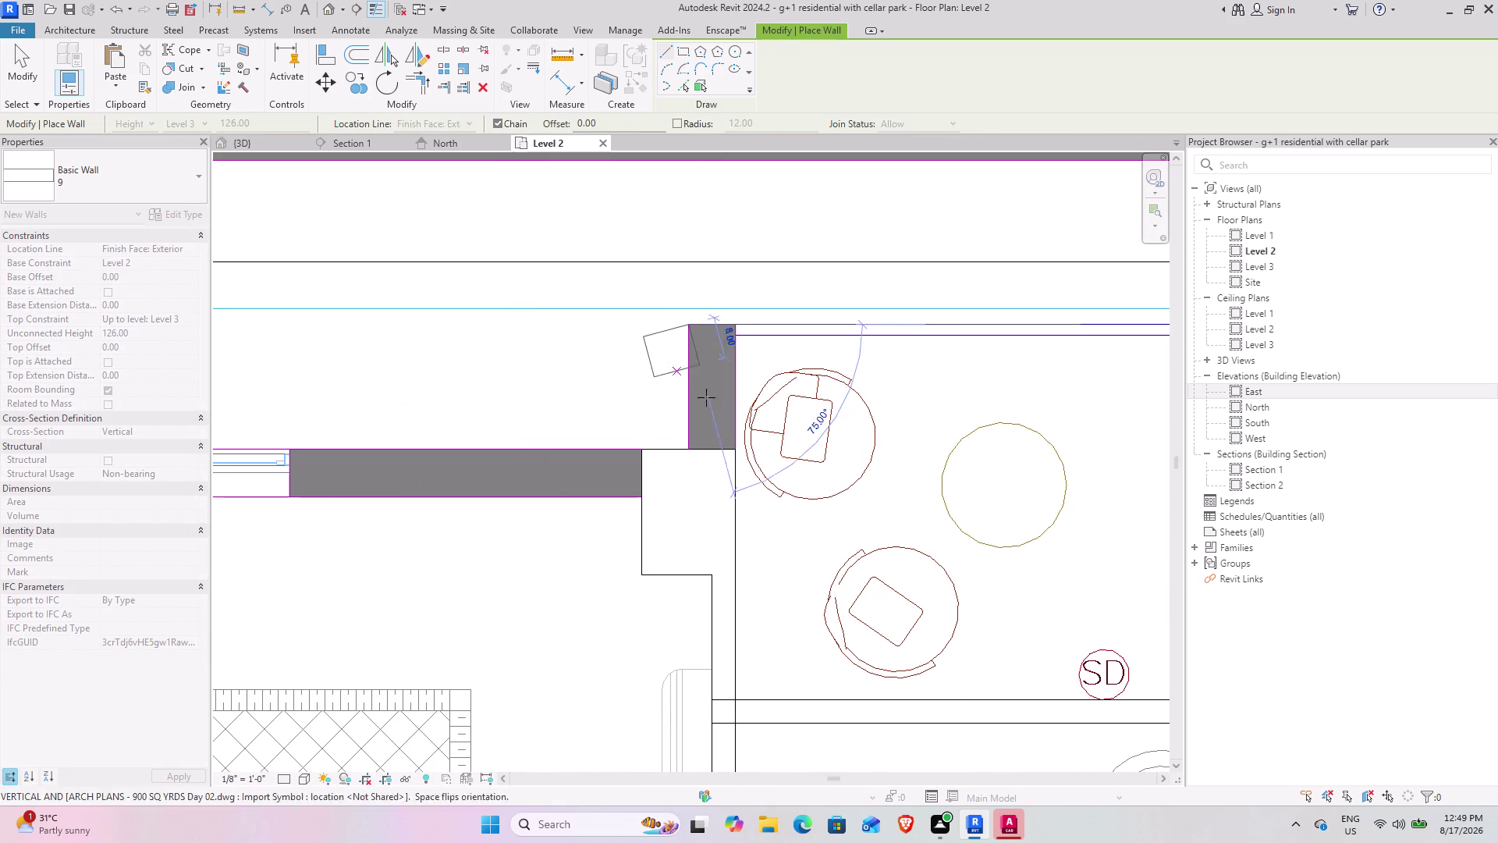
key(space)
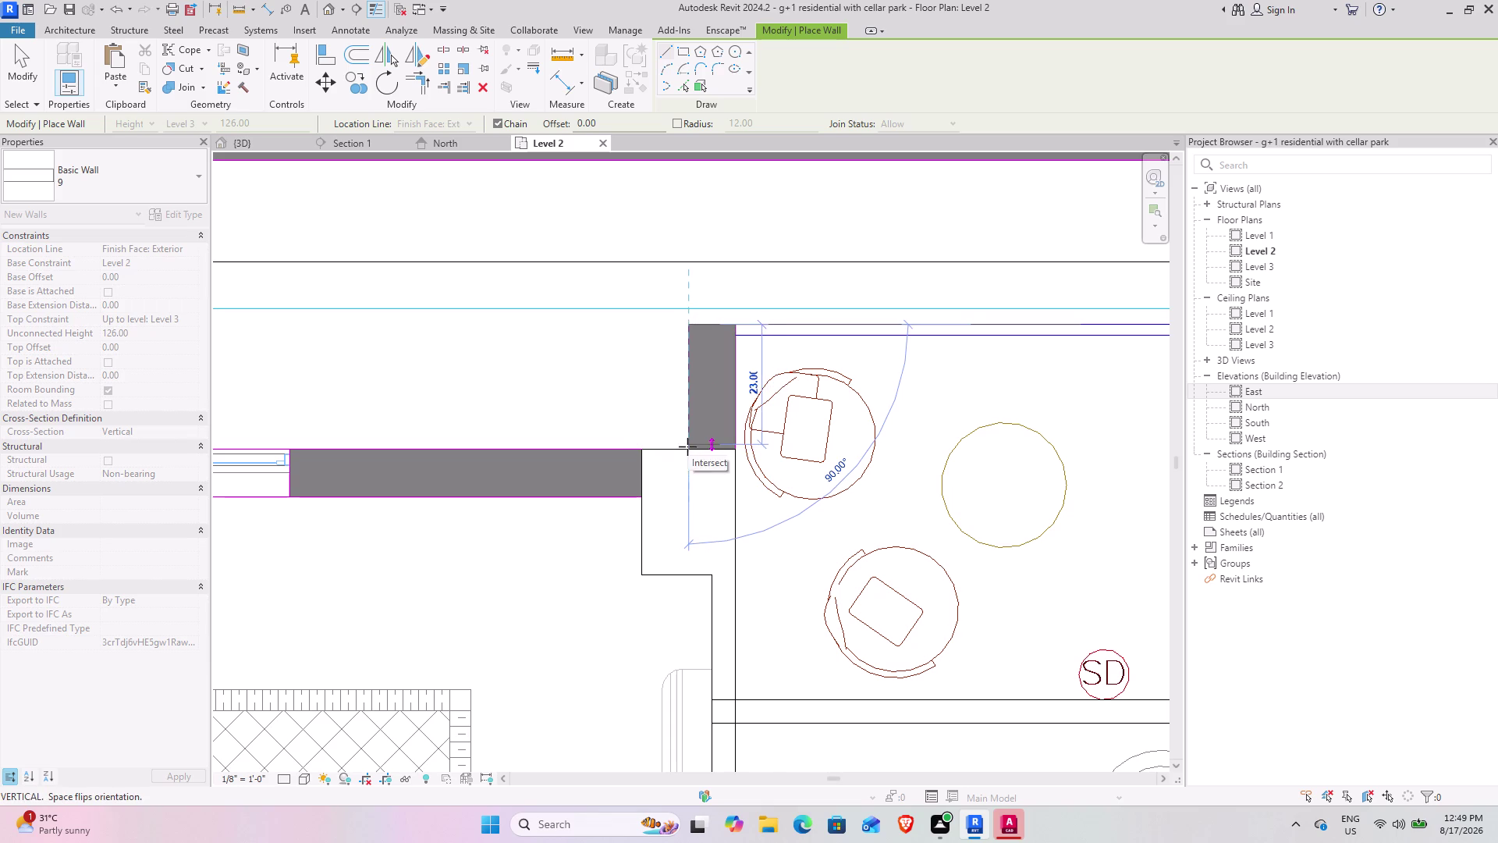
click(689, 452)
key(Escape)
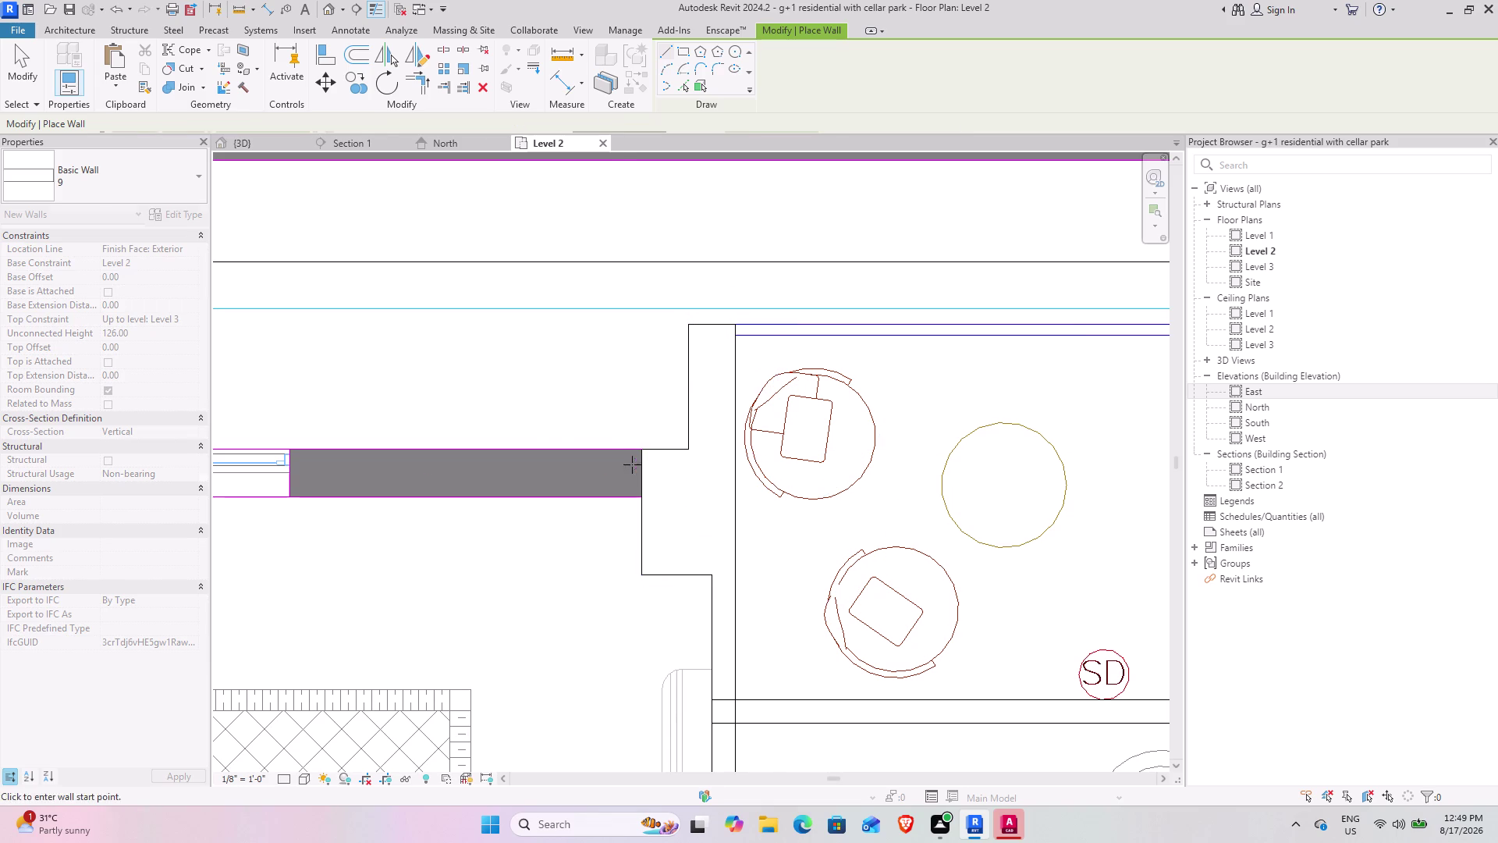
Start a flipped 9-inch wall on the top outer wall and place it at the column corner.
click(639, 452)
key(space)
middle_drag(495, 452, 1330, 487)
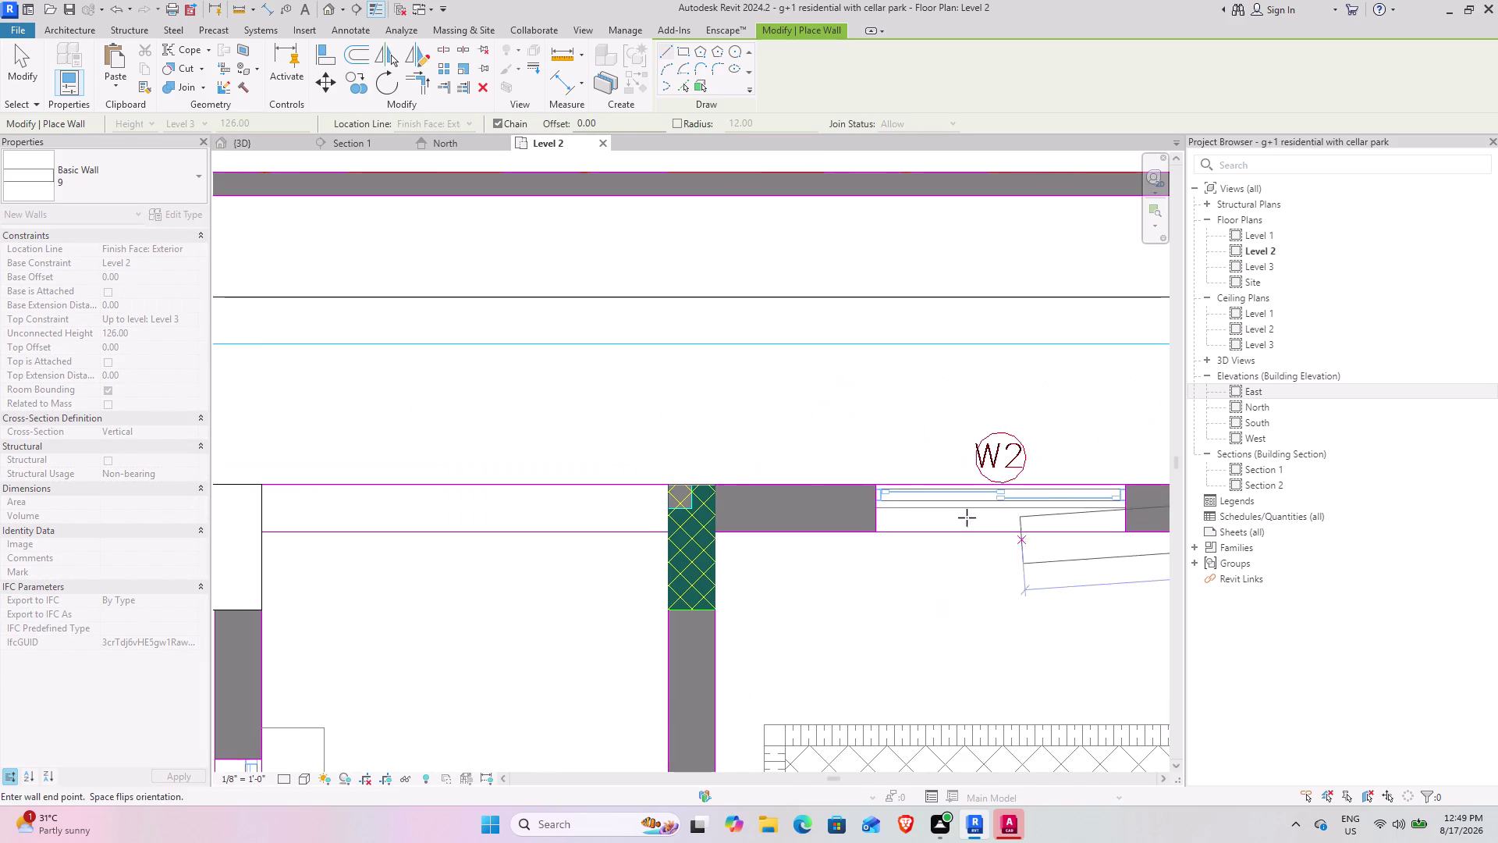
scroll(down, 3)
middle_drag(687, 471, 630, 230)
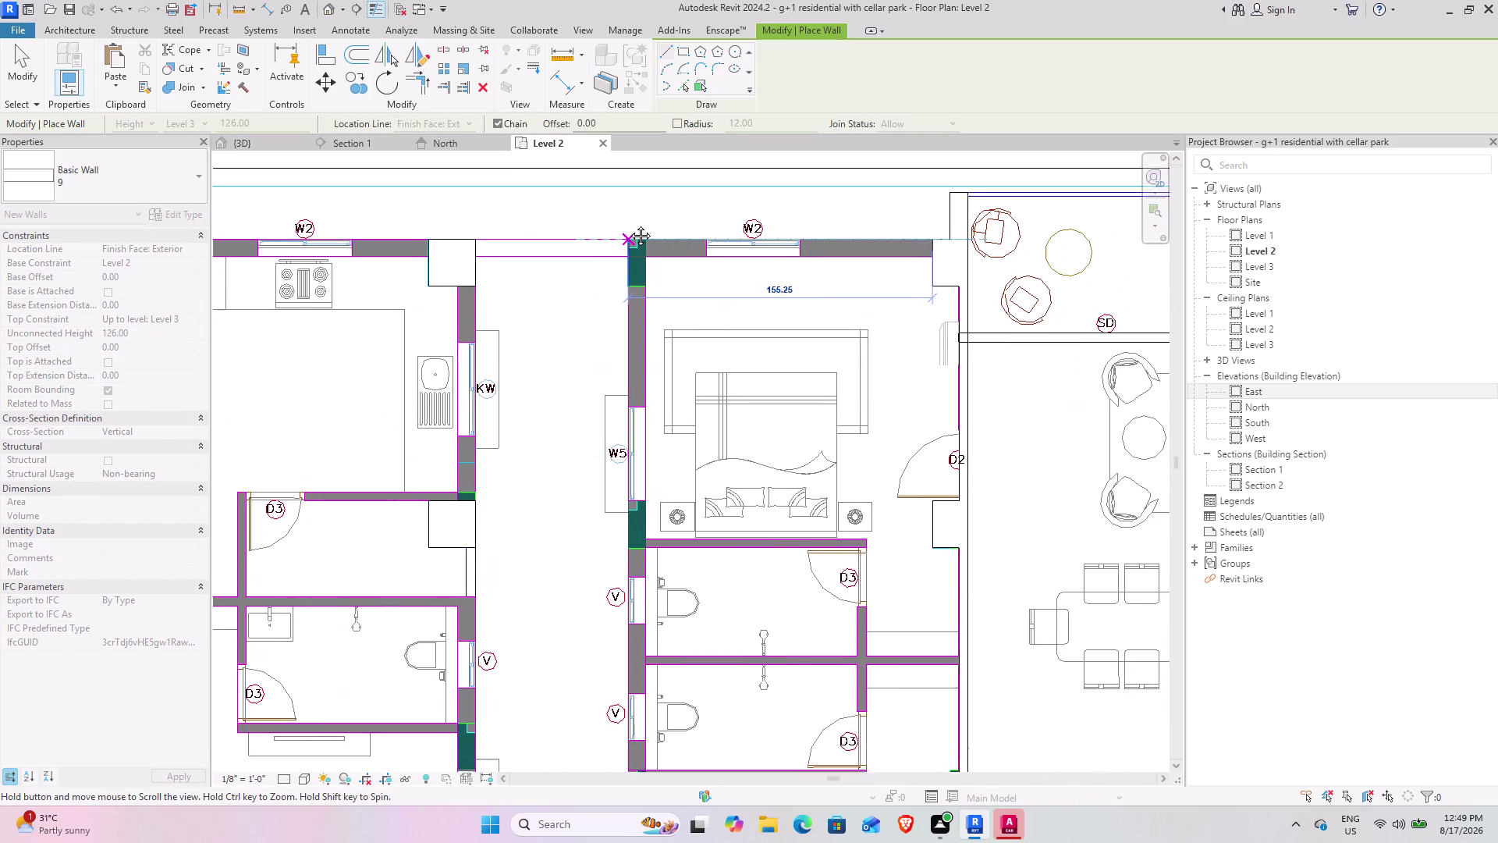
middle_drag(630, 231, 629, 223)
middle_drag(627, 196, 638, 107)
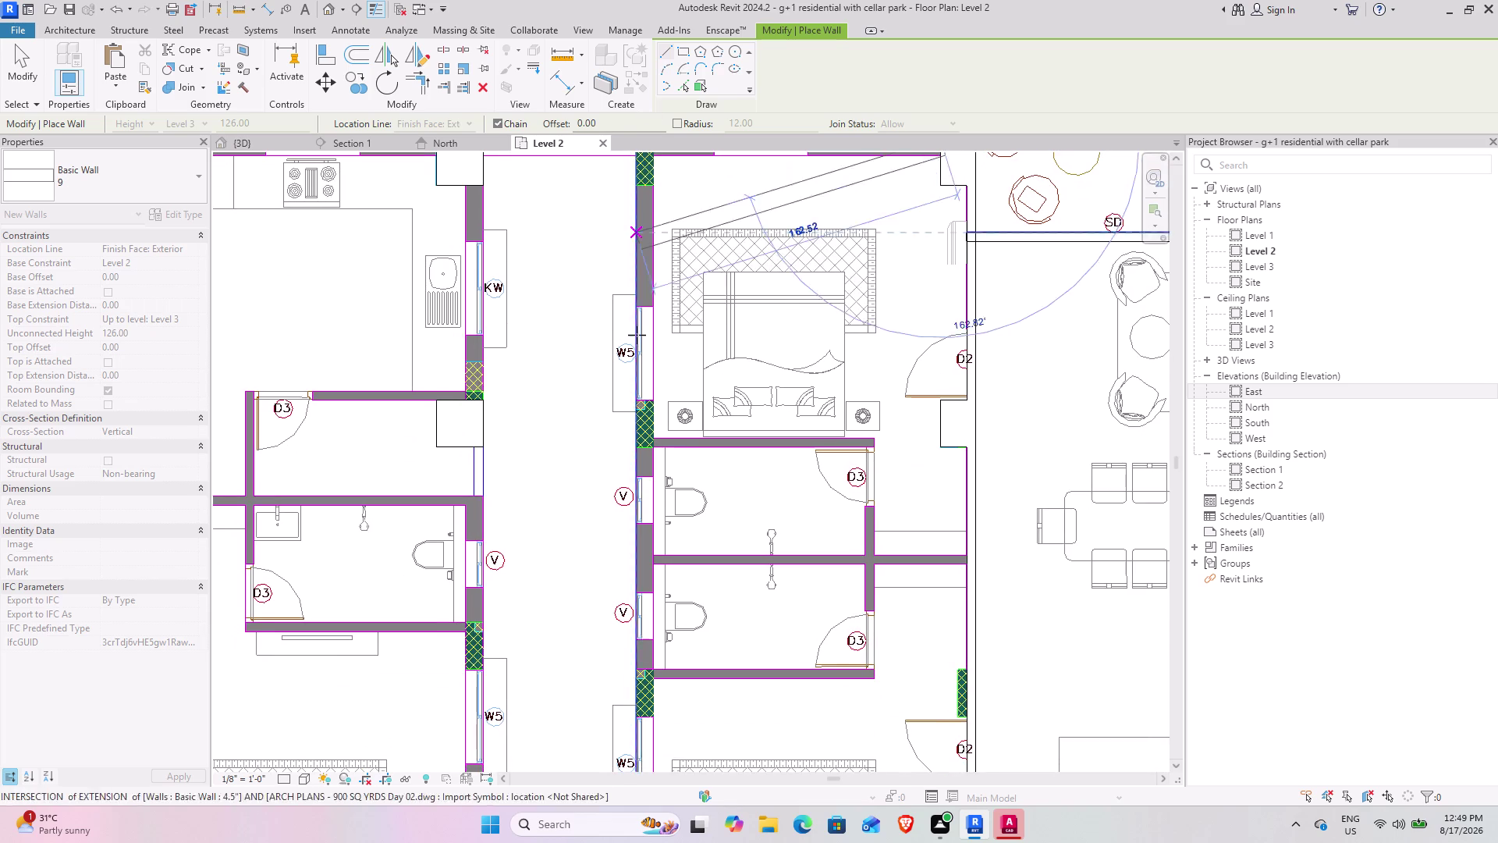
middle_drag(636, 401, 632, 552)
scroll(up, 3)
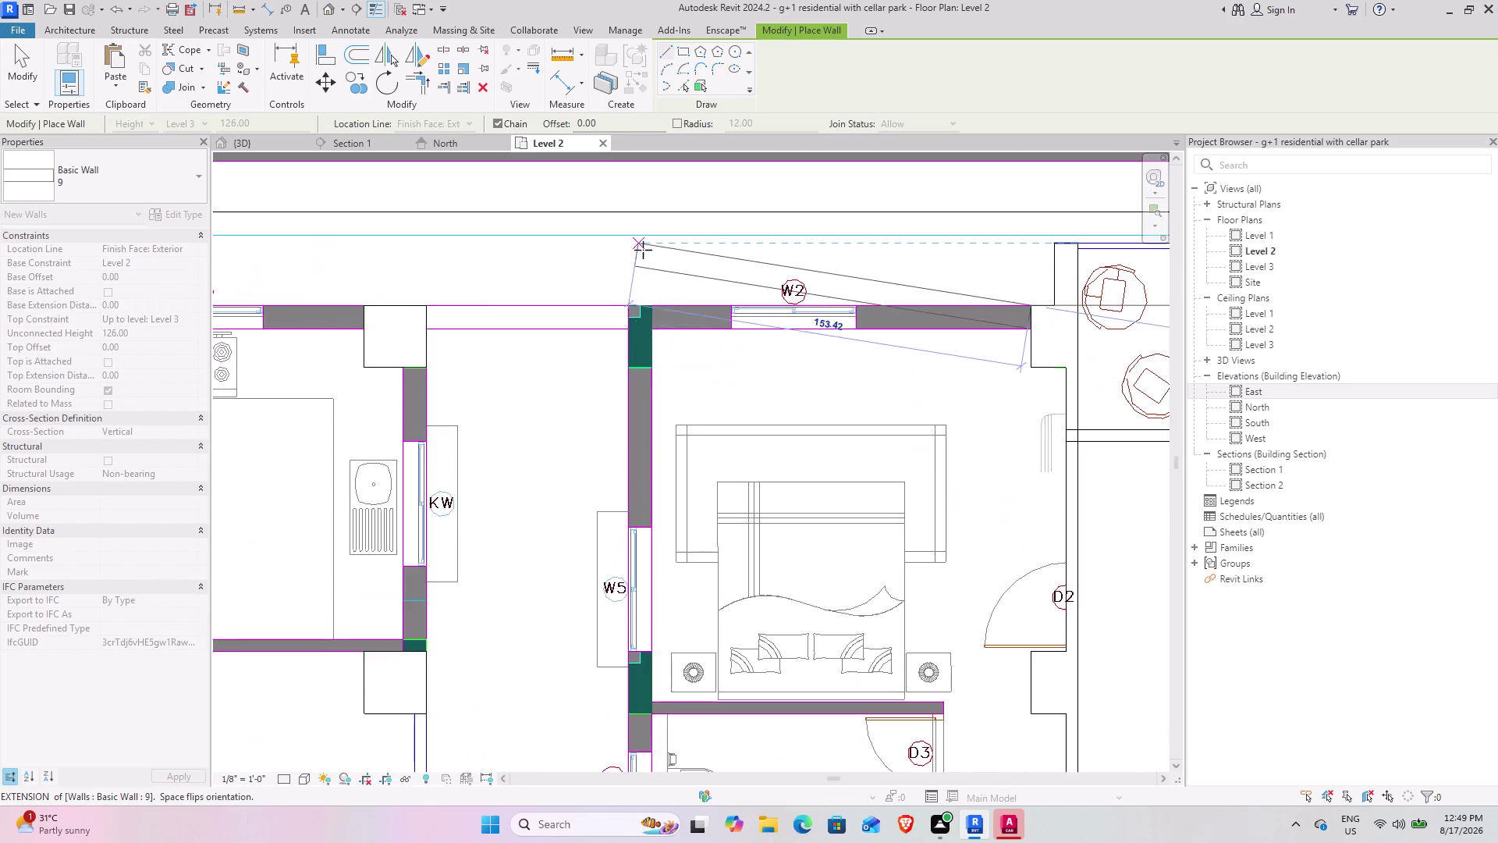
scroll(up, 3)
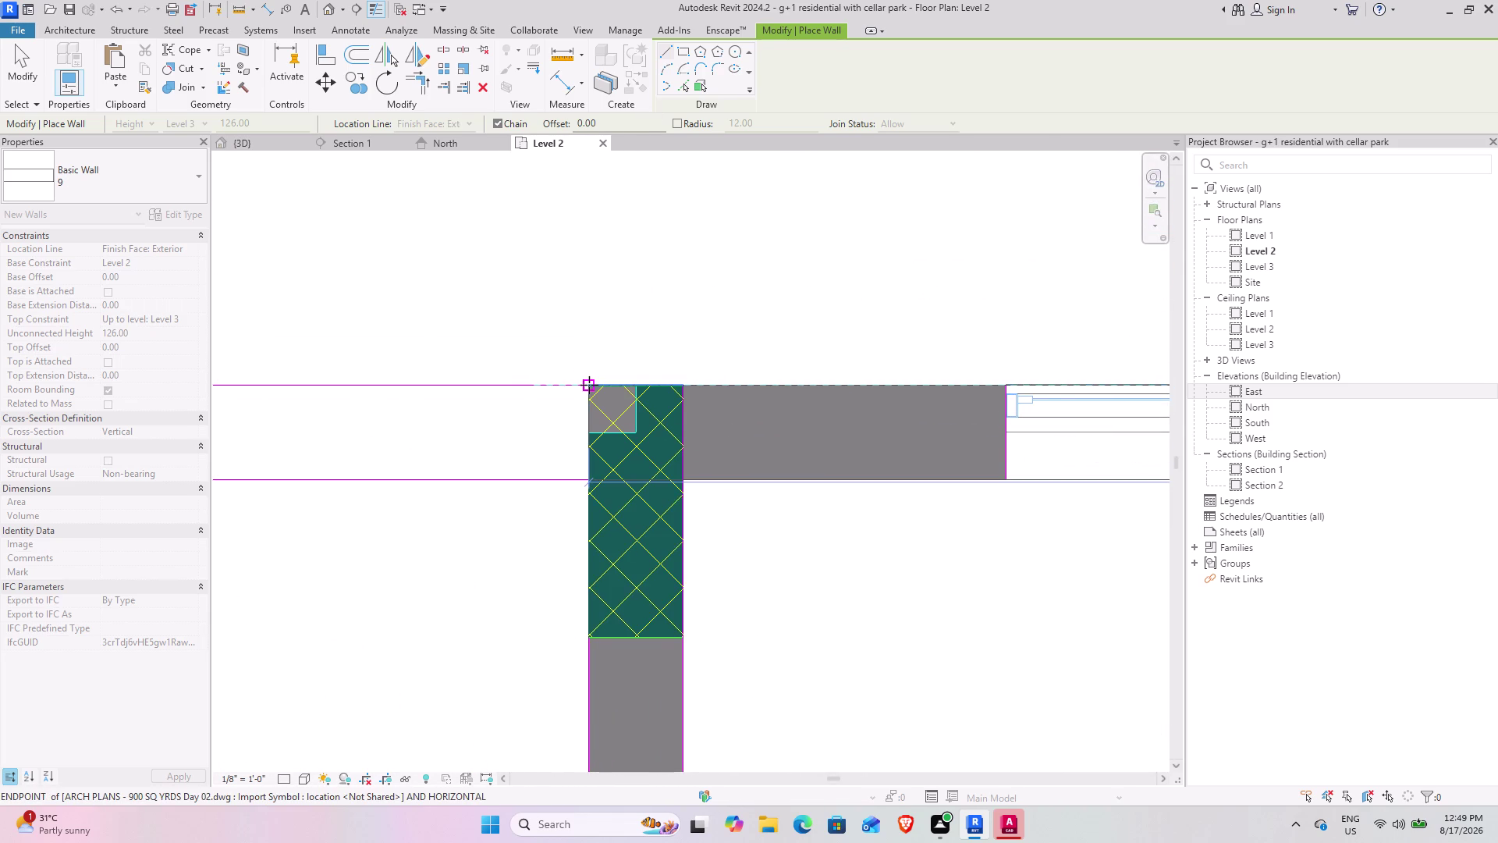
click(589, 384)
Trace the wall along the W5 window line, ending it at the lift core edge.
scroll(down, 3)
middle_drag(594, 576, 591, 393)
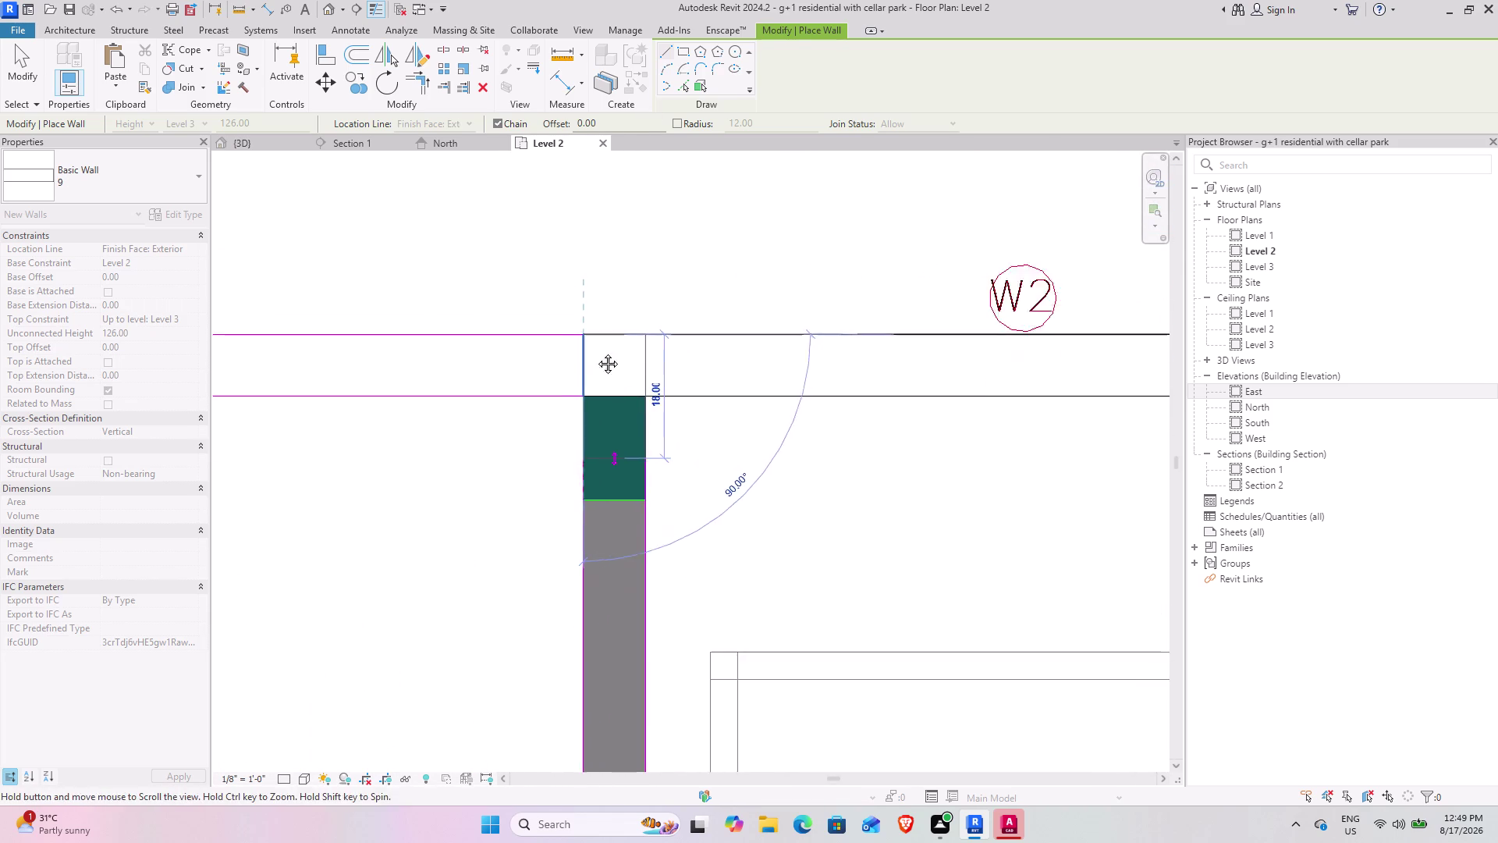
middle_drag(591, 393, 606, 302)
scroll(down, 3)
middle_drag(613, 545, 613, 241)
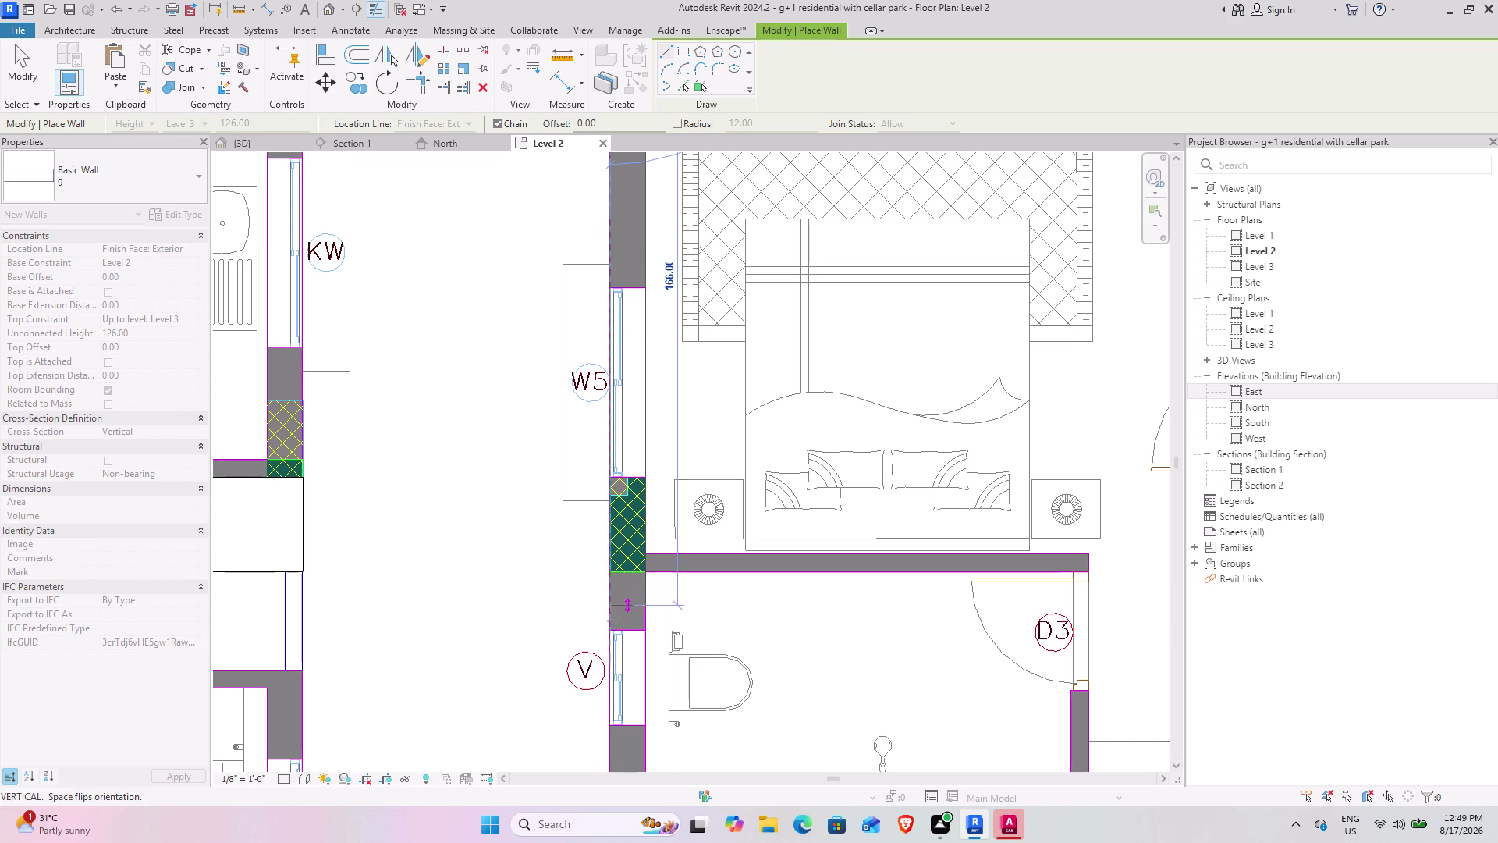
middle_drag(611, 625, 606, 313)
middle_drag(605, 315, 565, 576)
middle_drag(560, 550, 551, 206)
scroll(down, 3)
middle_drag(574, 512, 569, 270)
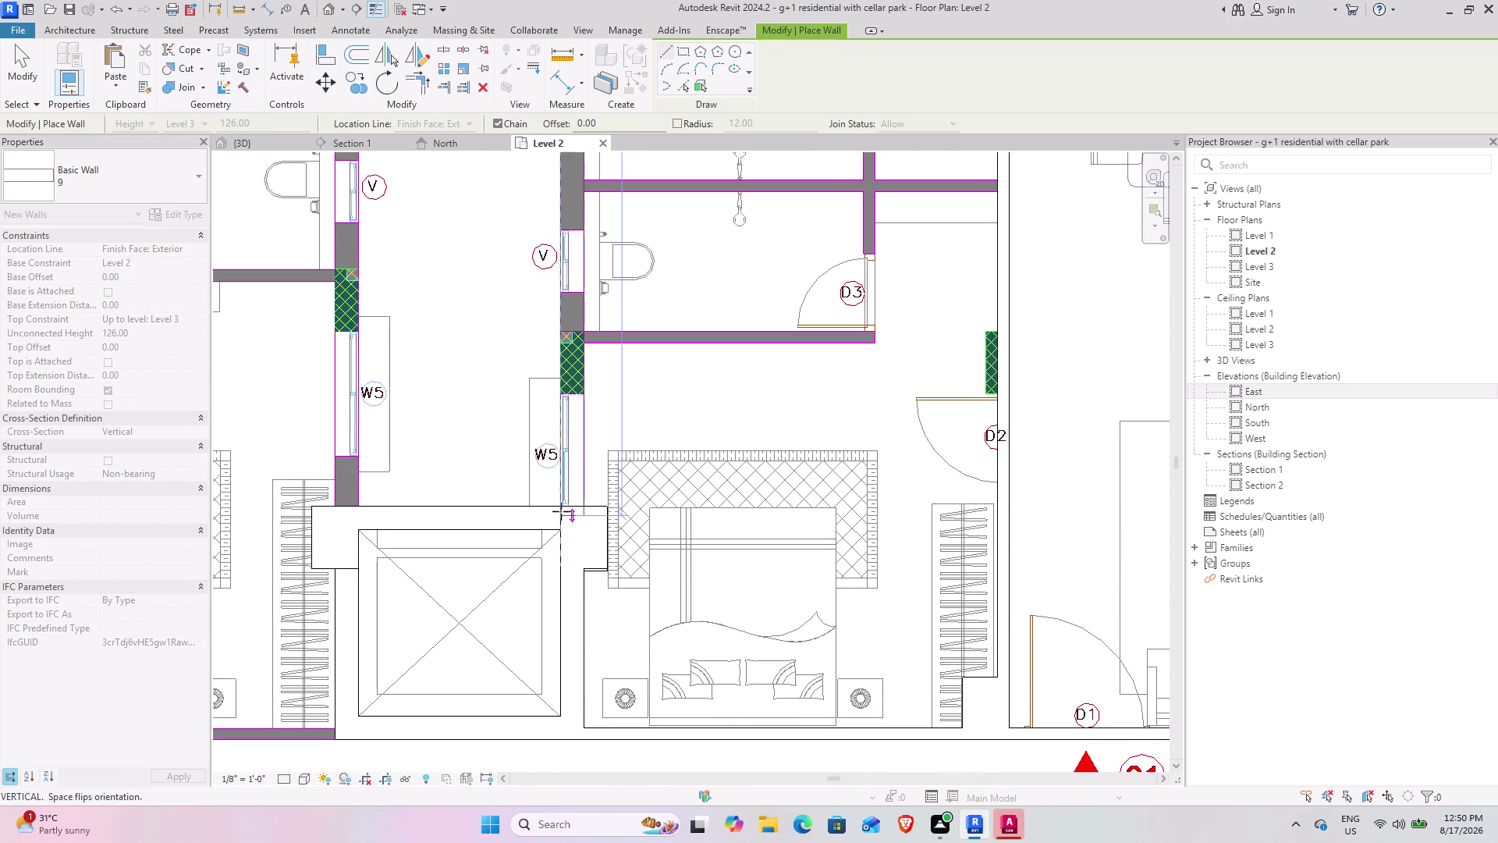
scroll(up, 3)
scroll(up, 3)
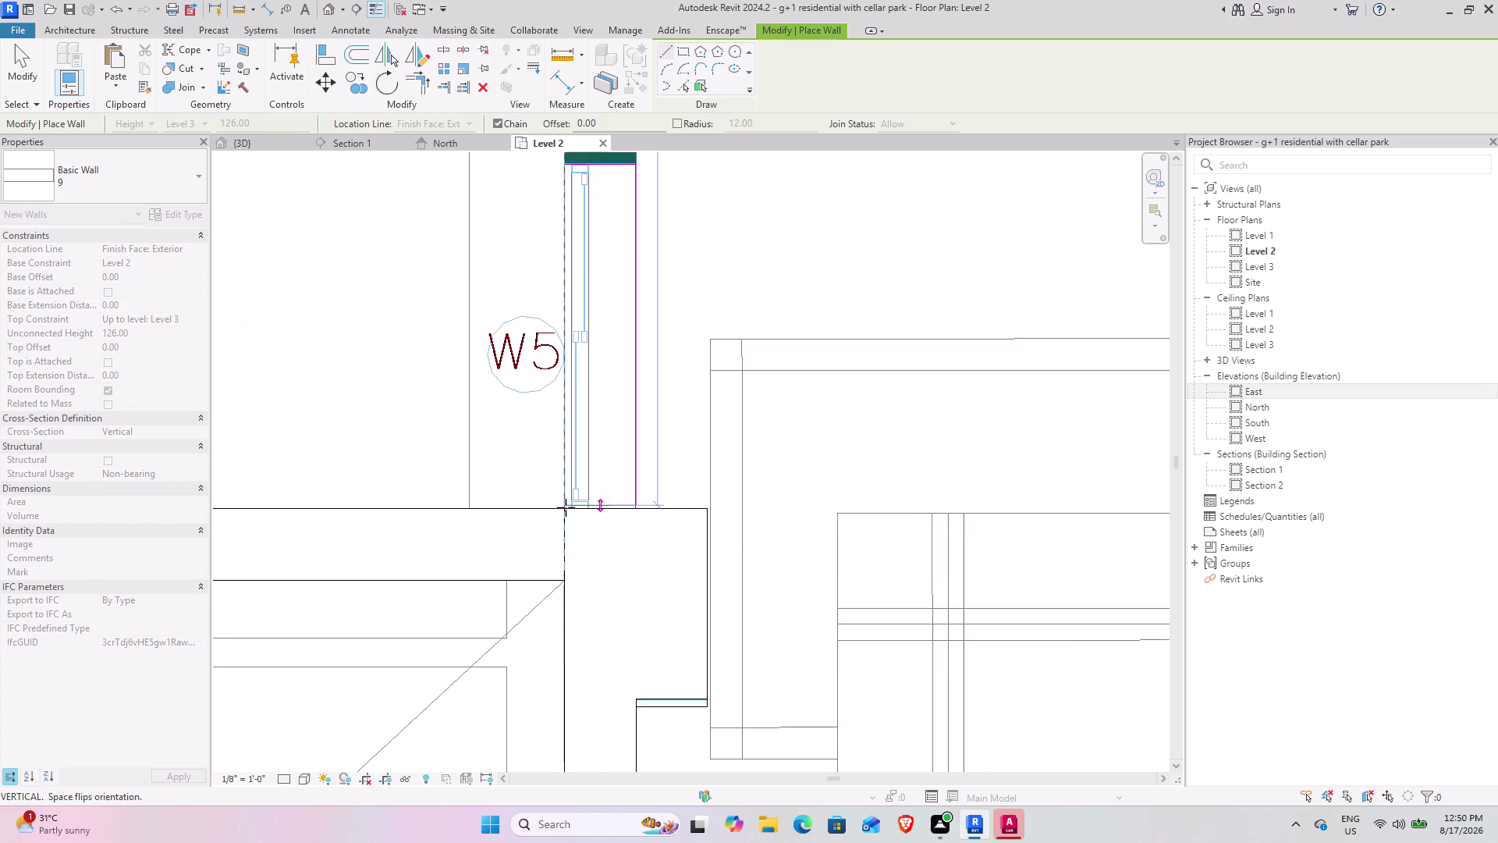
scroll(up, 3)
click(562, 513)
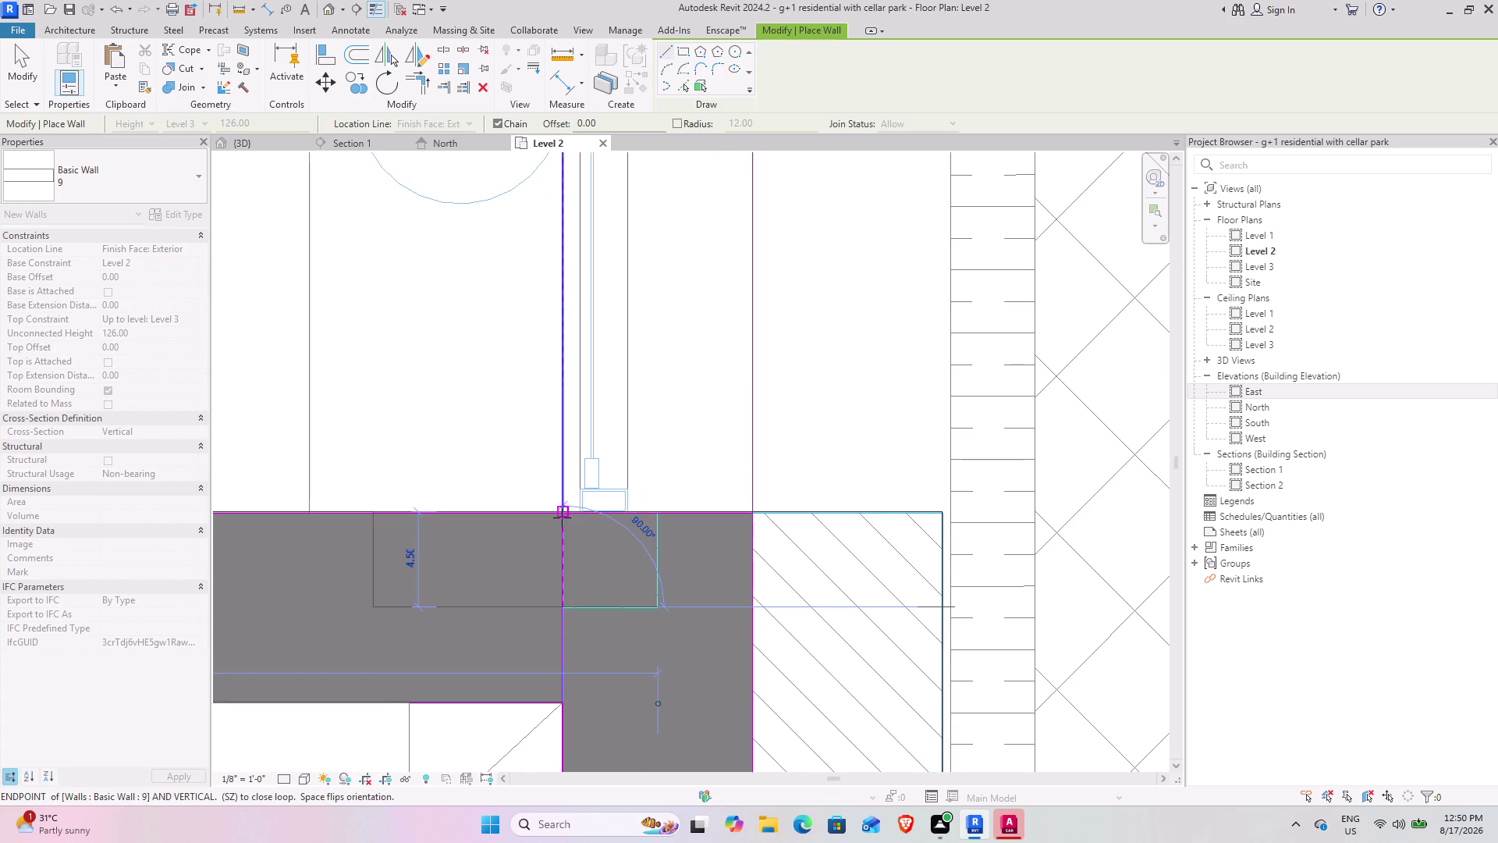
key(Escape)
scroll(down, 3)
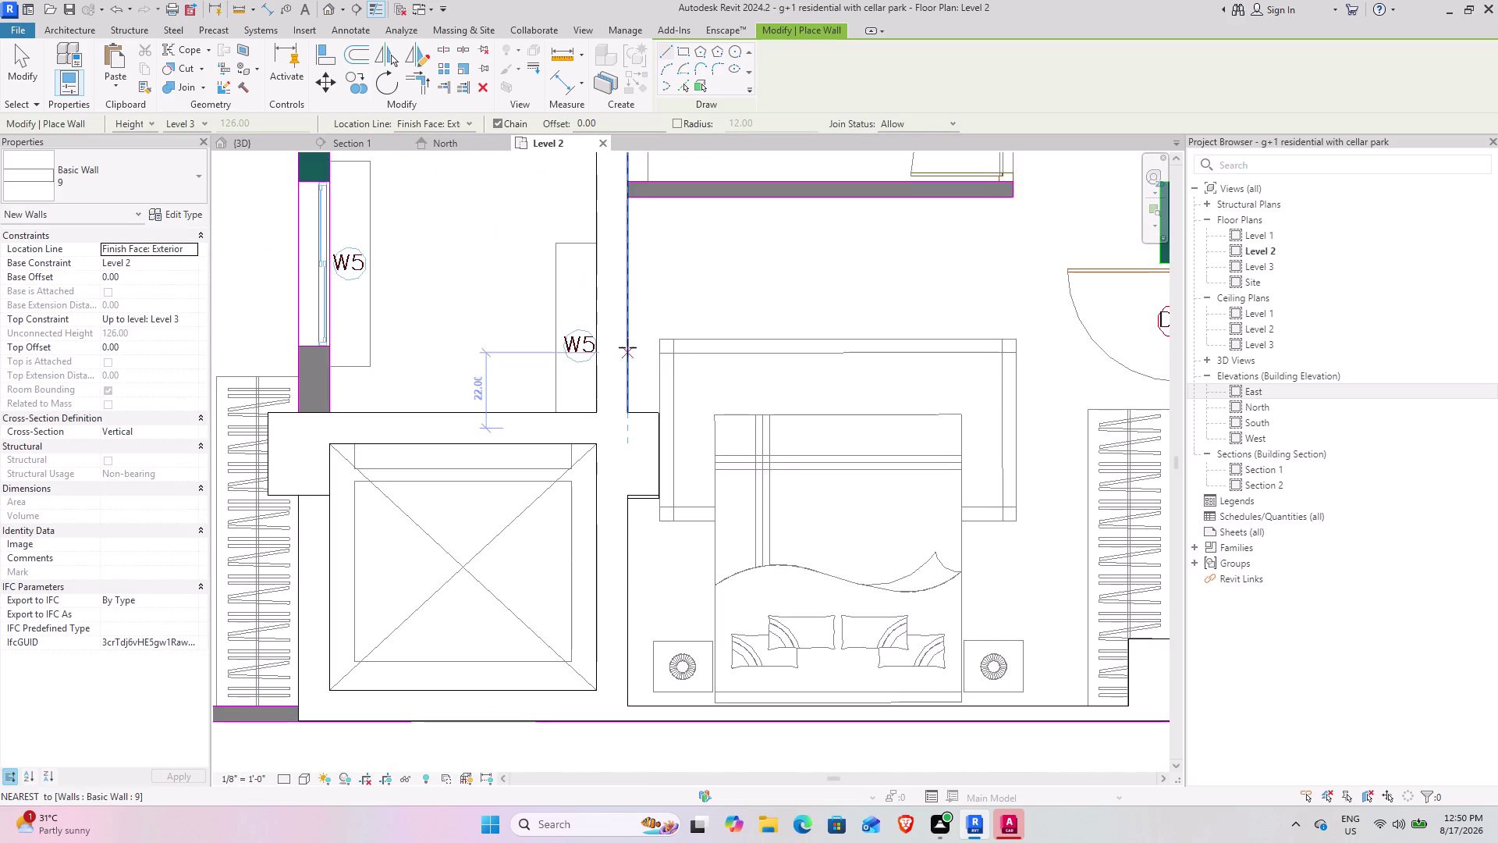
middle_drag(626, 342, 583, 608)
scroll(down, 3)
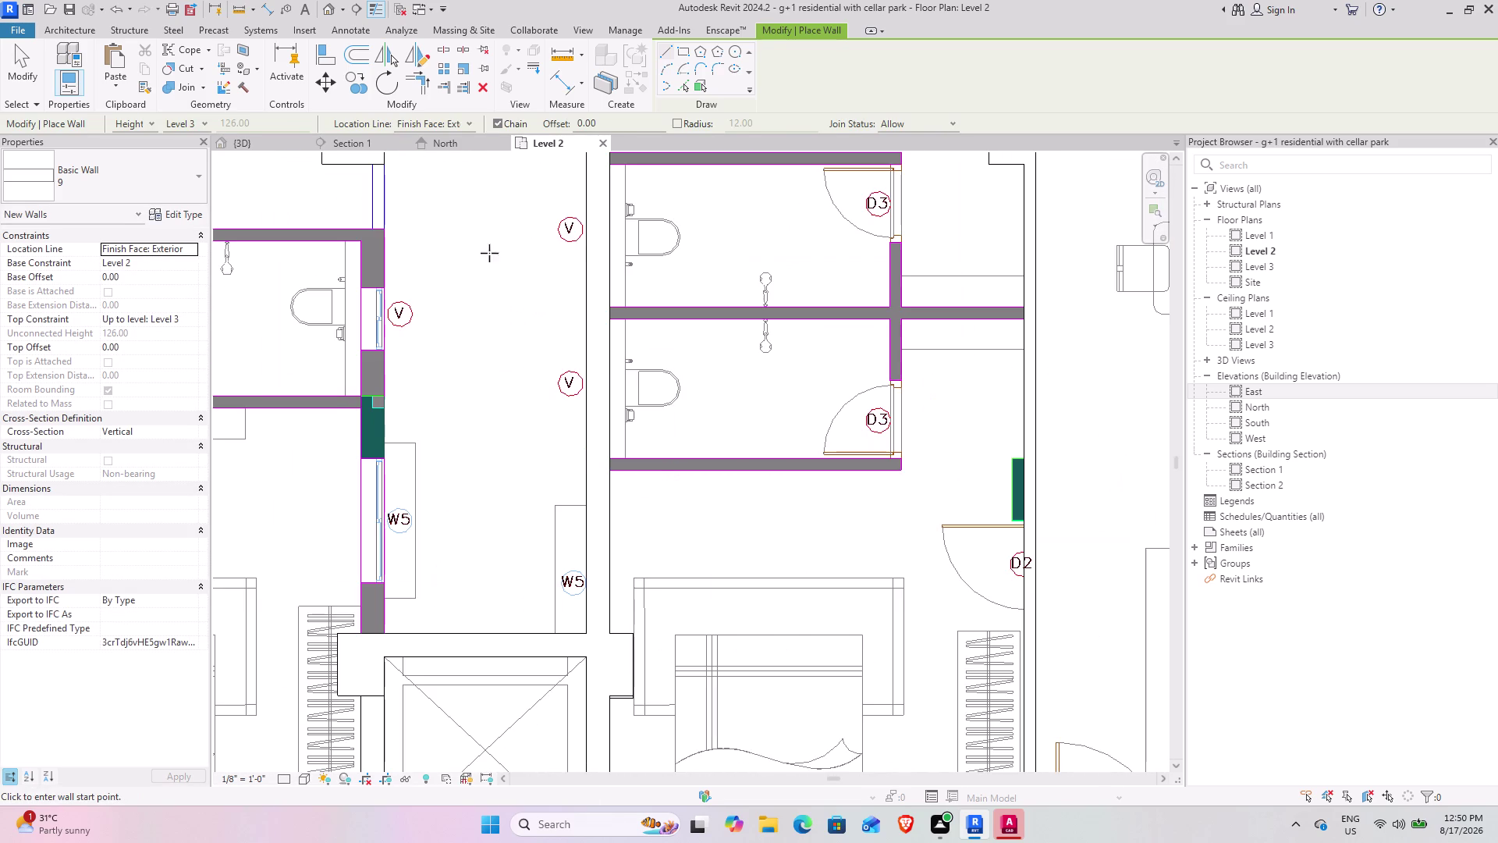
click(119, 178)
Switch to Basic Wall 4.5" and draw the wall below the lower toilet's door.
scroll(up, 3)
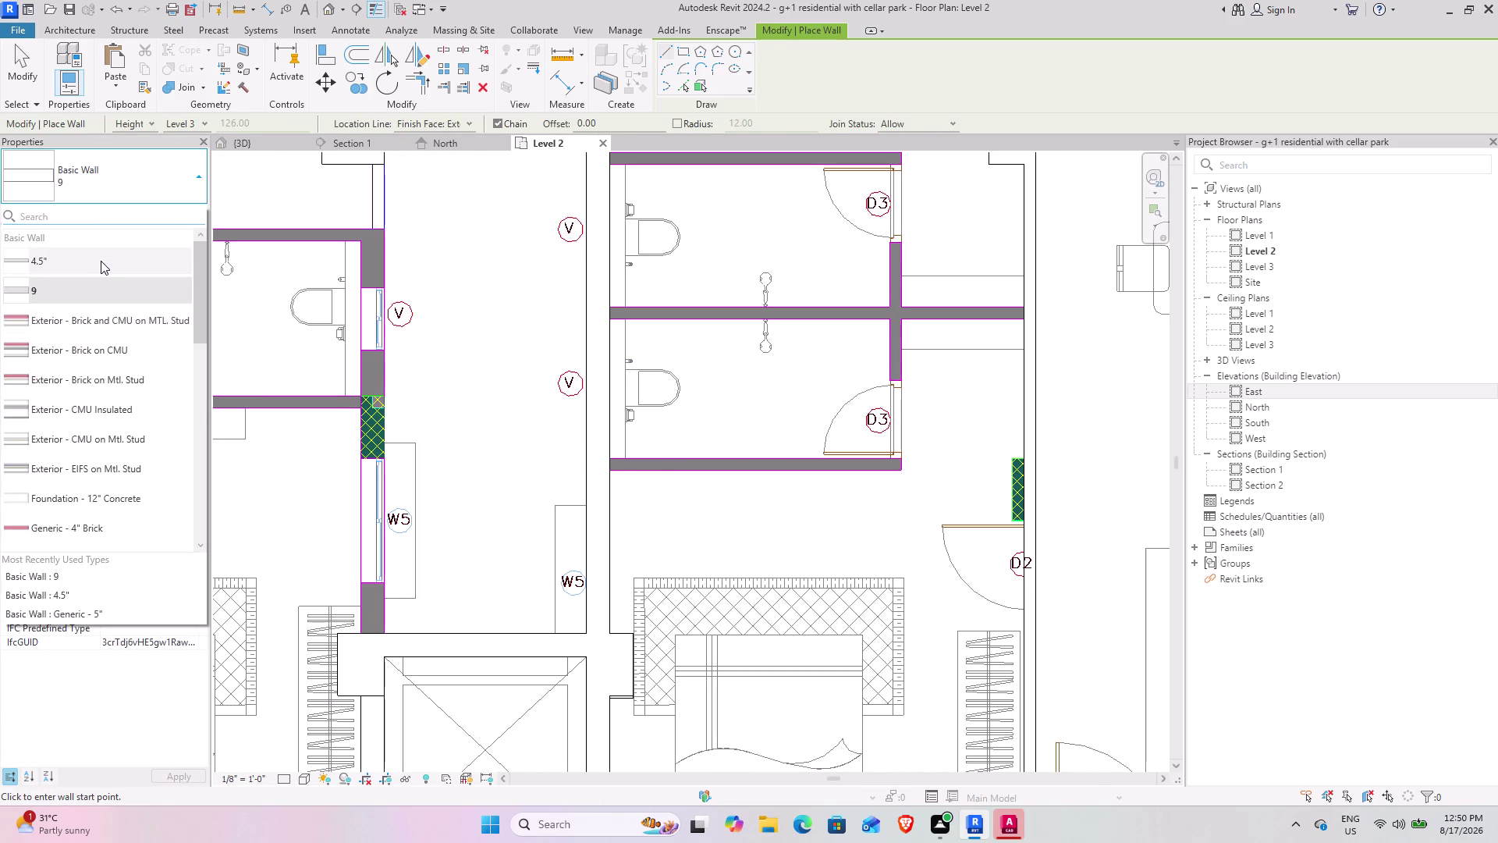
click(101, 261)
middle_drag(784, 442, 608, 478)
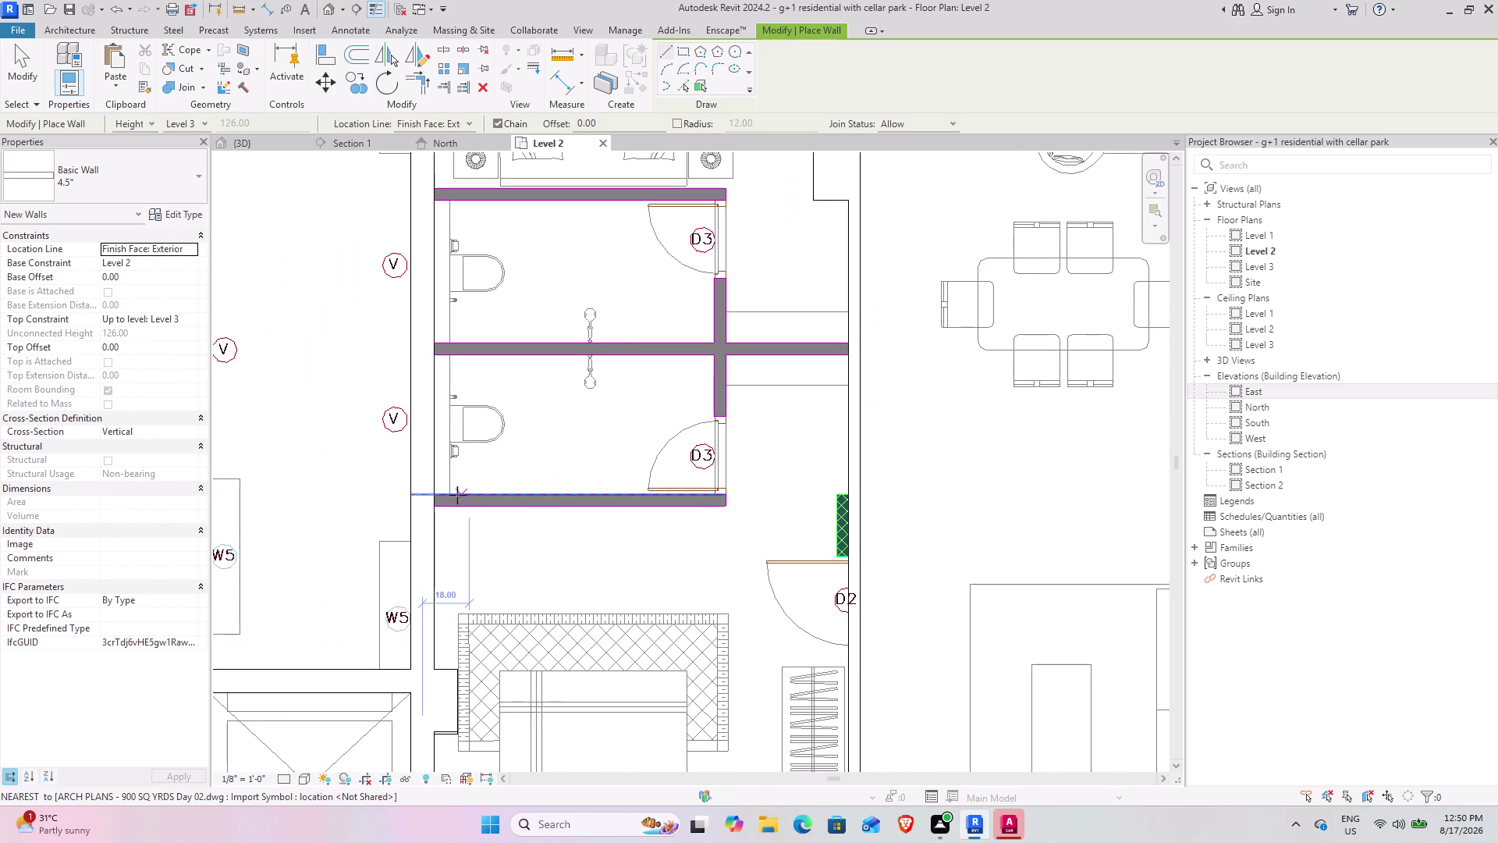
scroll(up, 3)
click(411, 493)
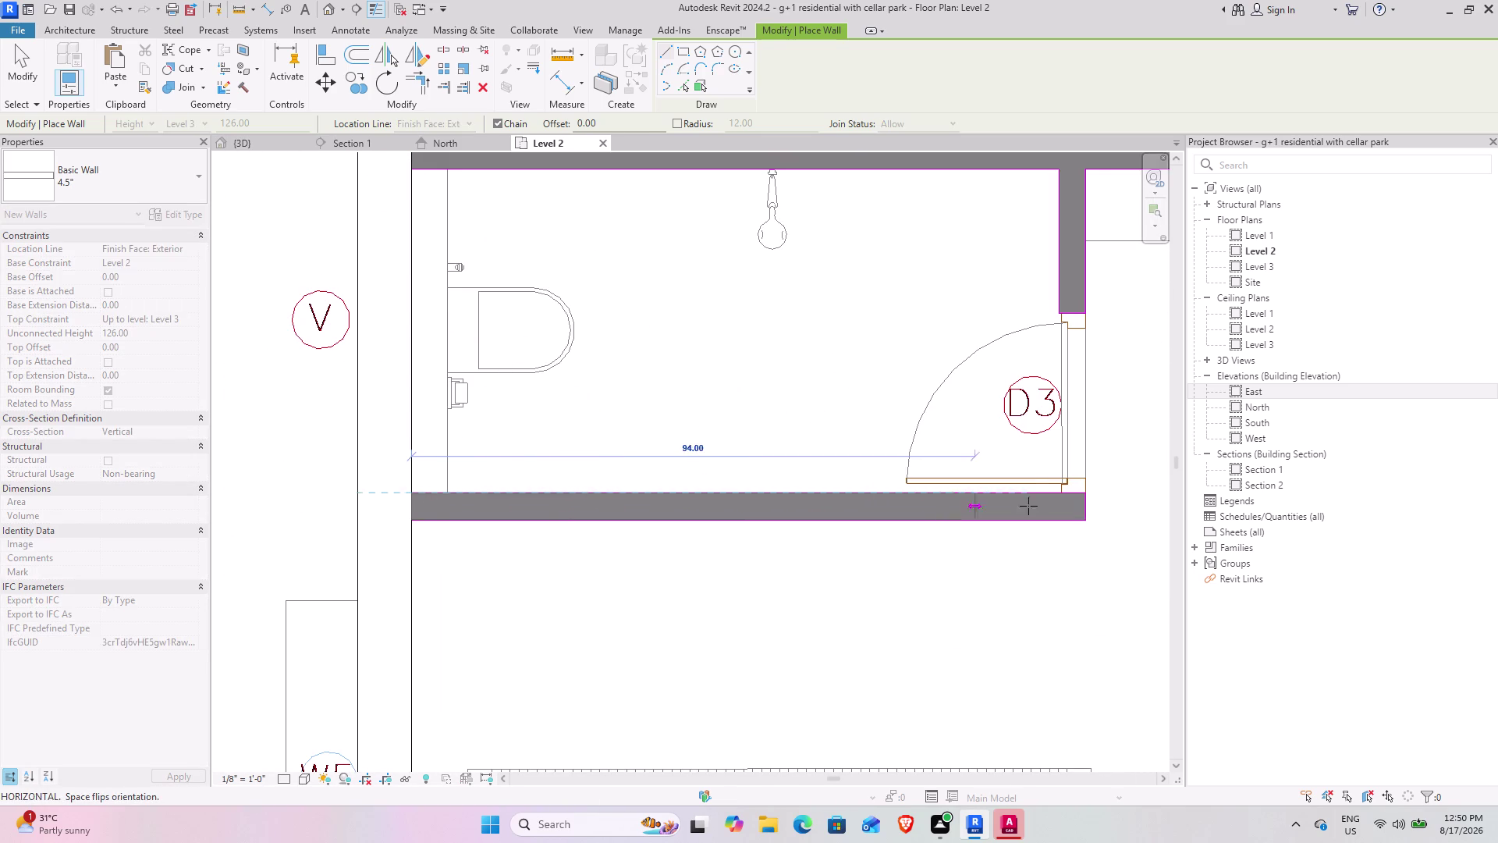
click(1087, 493)
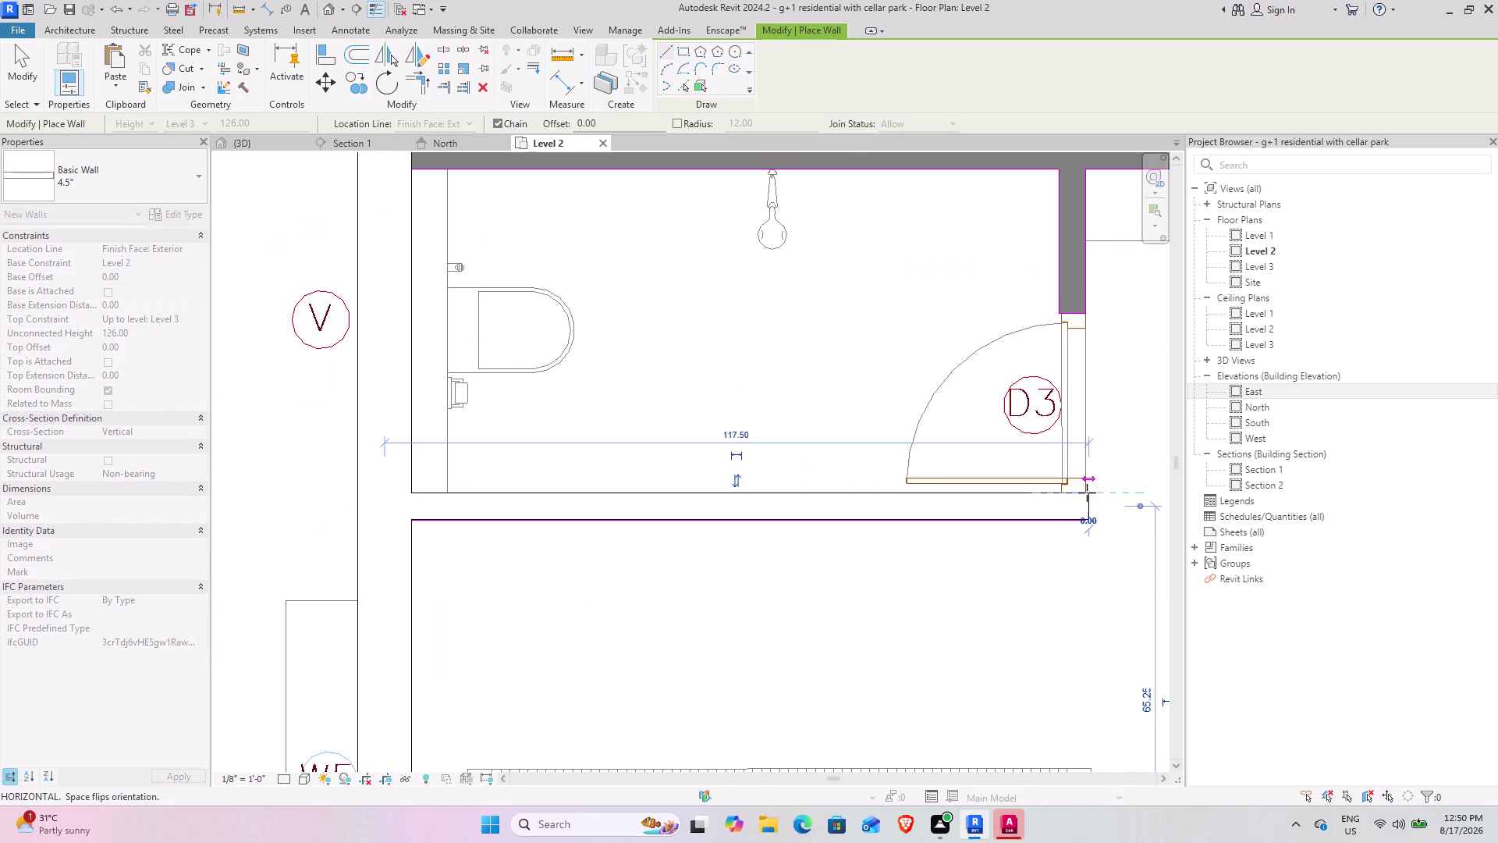
Continue the thin wall along the toilet's door side, then stop wall placement.
middle_drag(1087, 427, 1068, 675)
key(space)
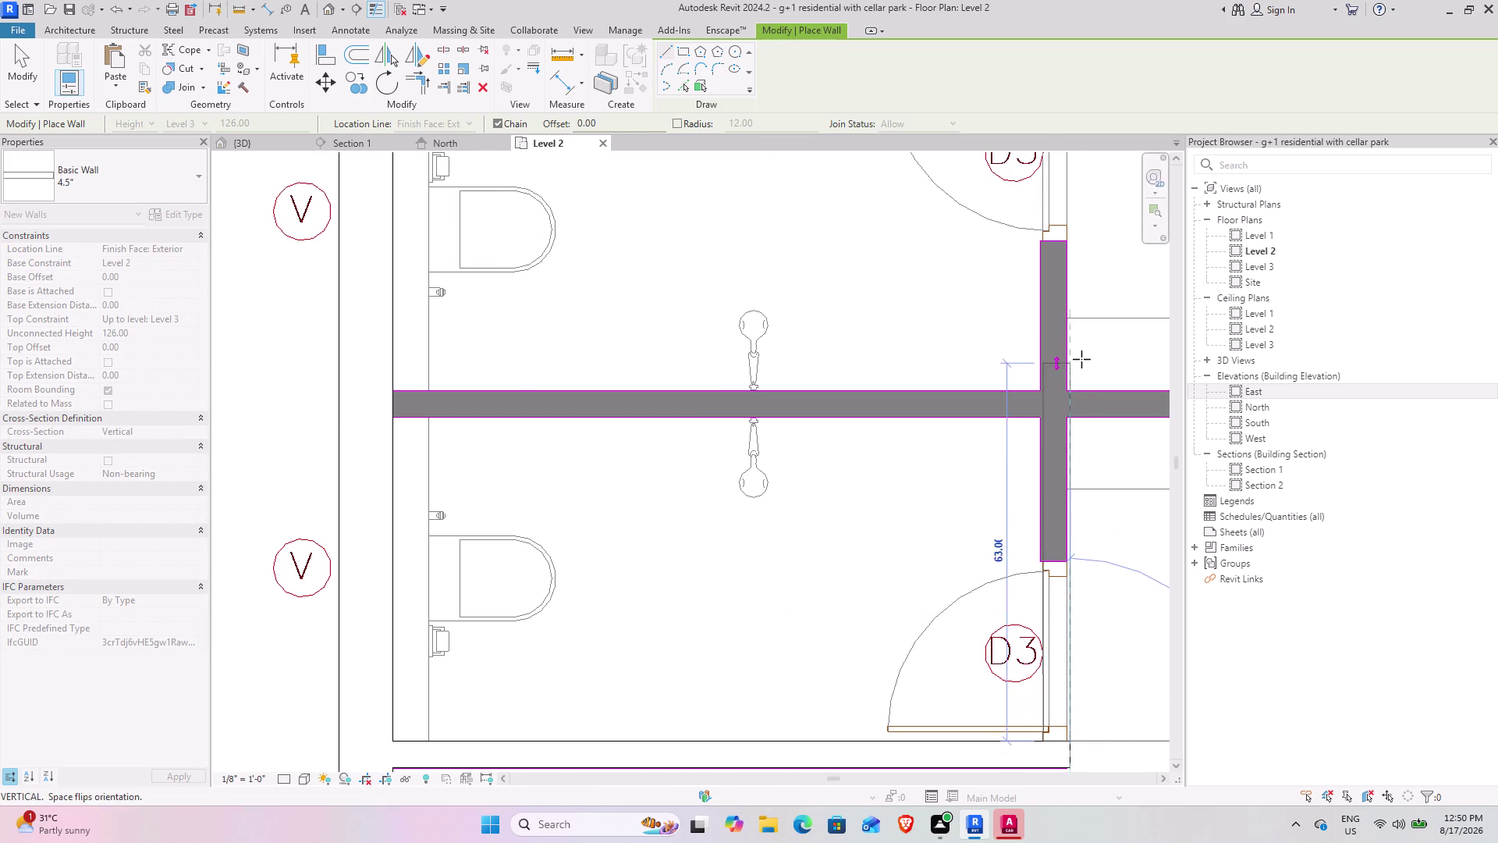
middle_drag(1080, 348, 1050, 484)
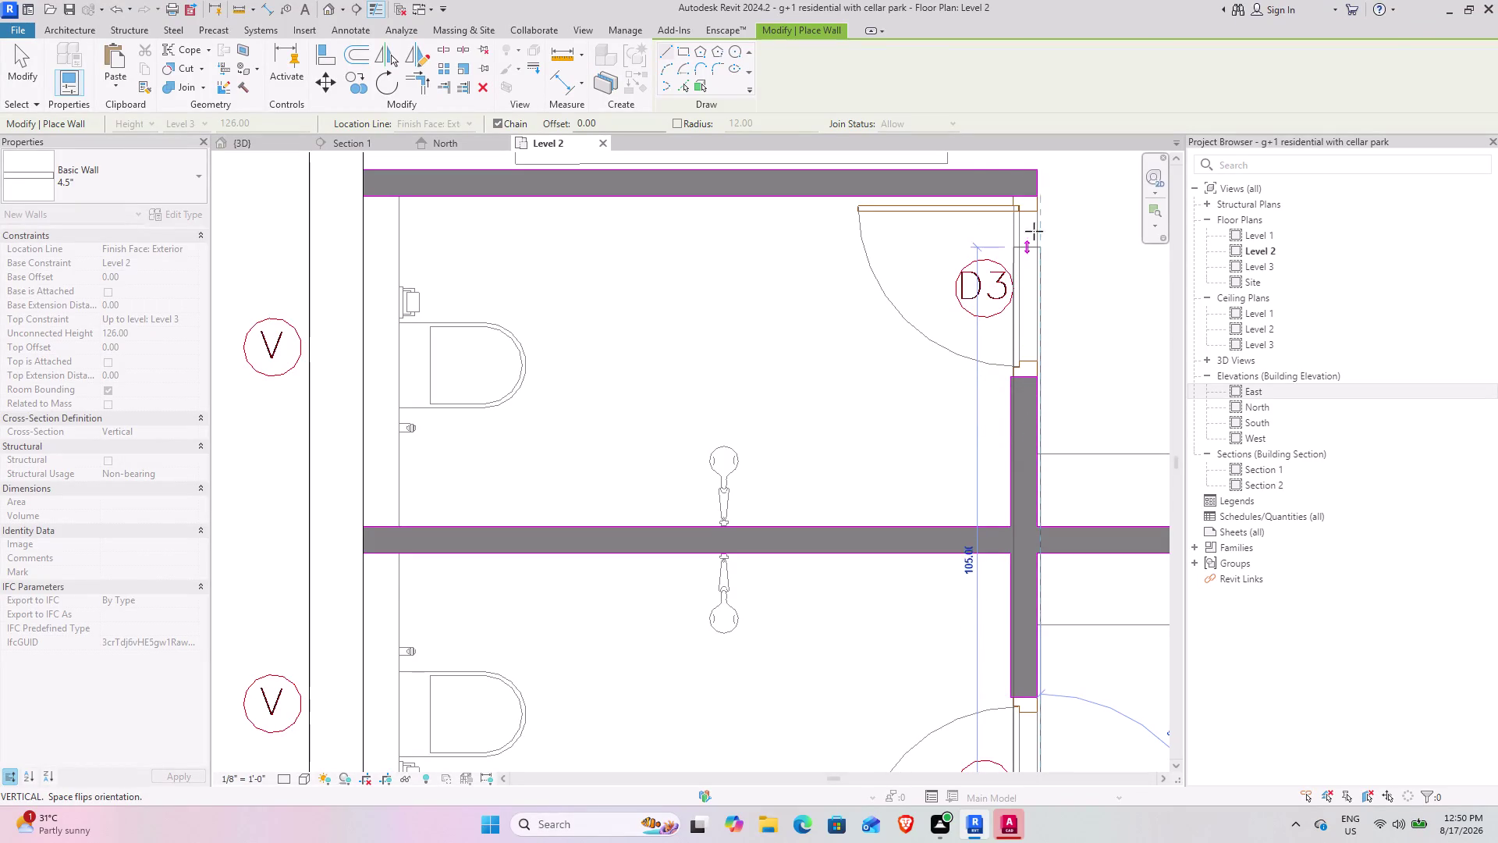
scroll(up, 3)
key(Escape)
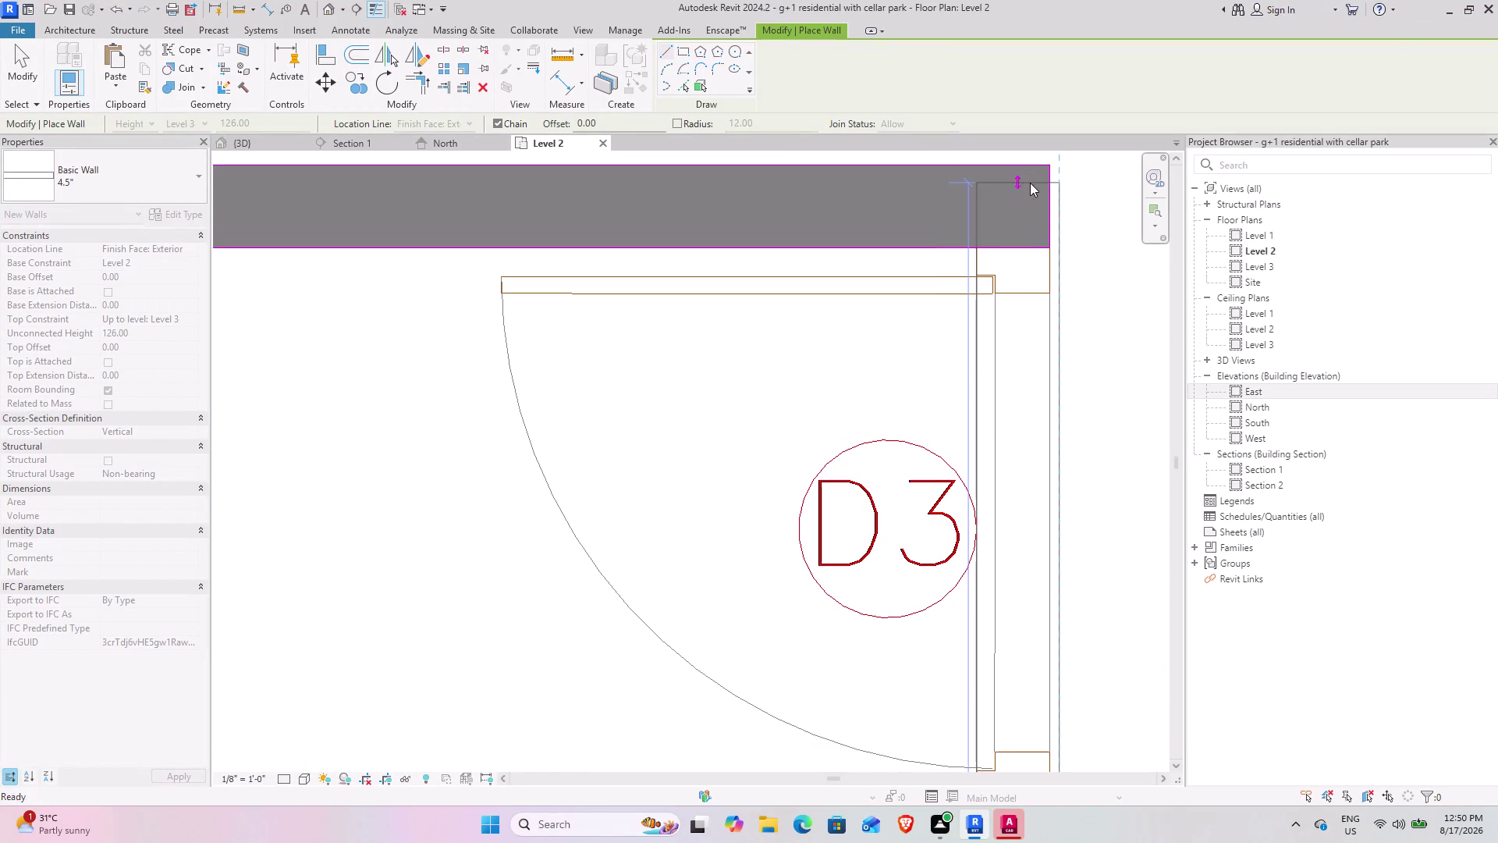
scroll(down, 3)
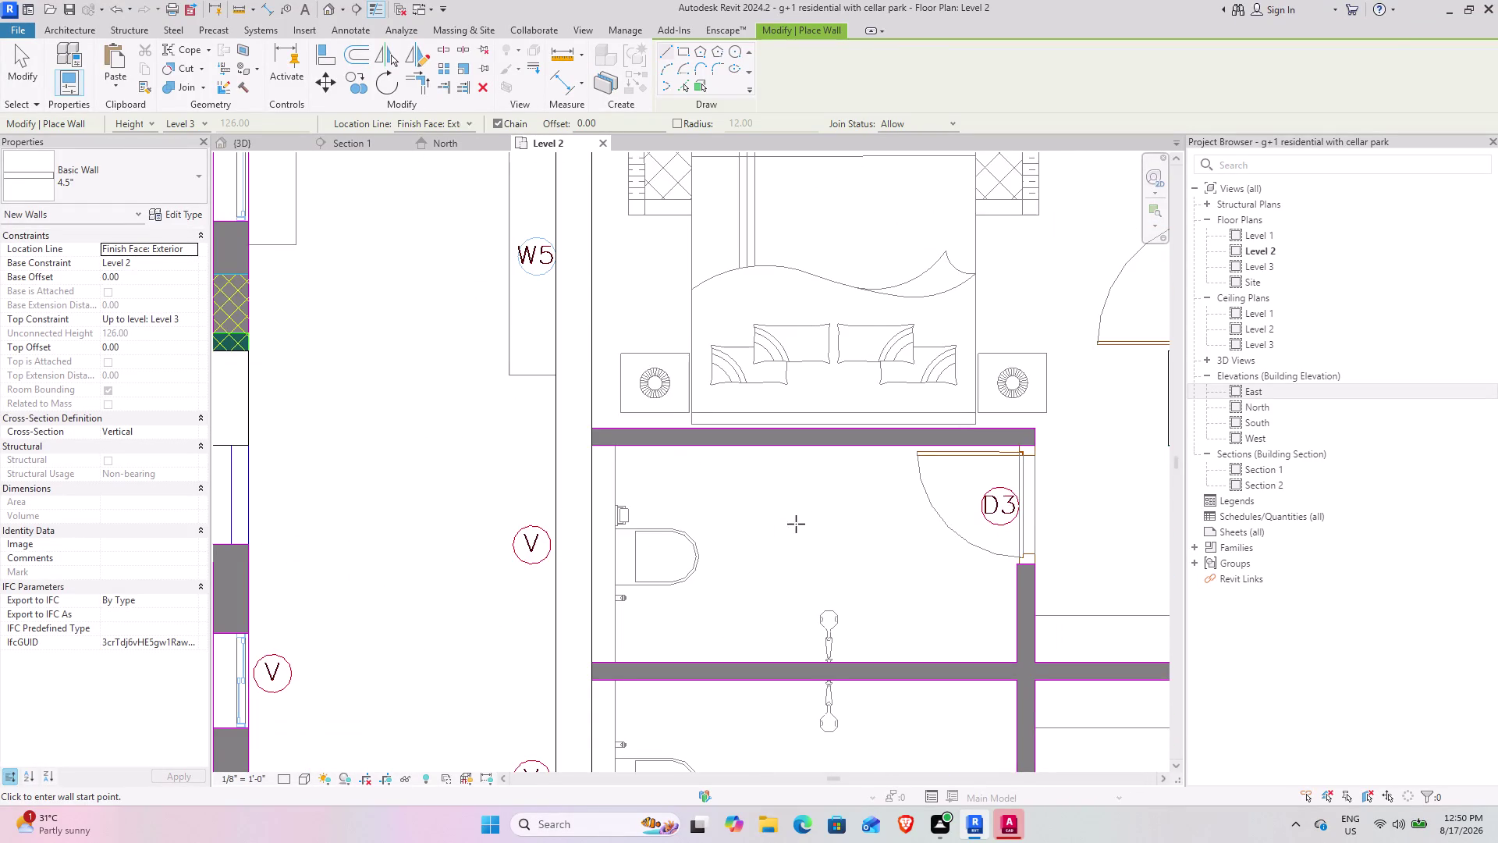
middle_drag(793, 523, 714, 256)
key(Escape)
Drag the lower toilet wall's end back to the door jamb, shortening it to 116.98.
click(957, 640)
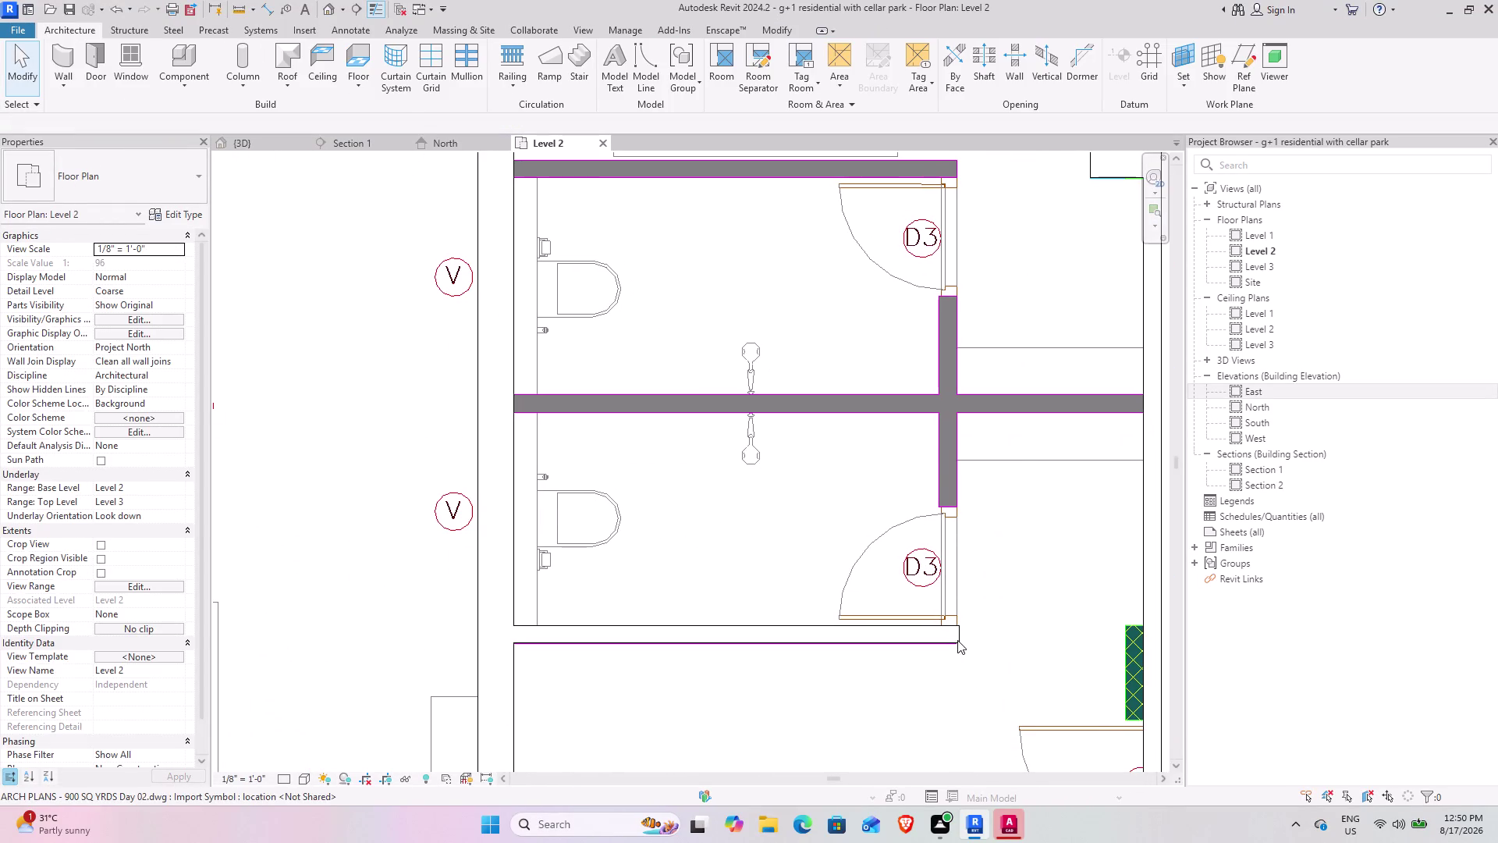
scroll(up, 3)
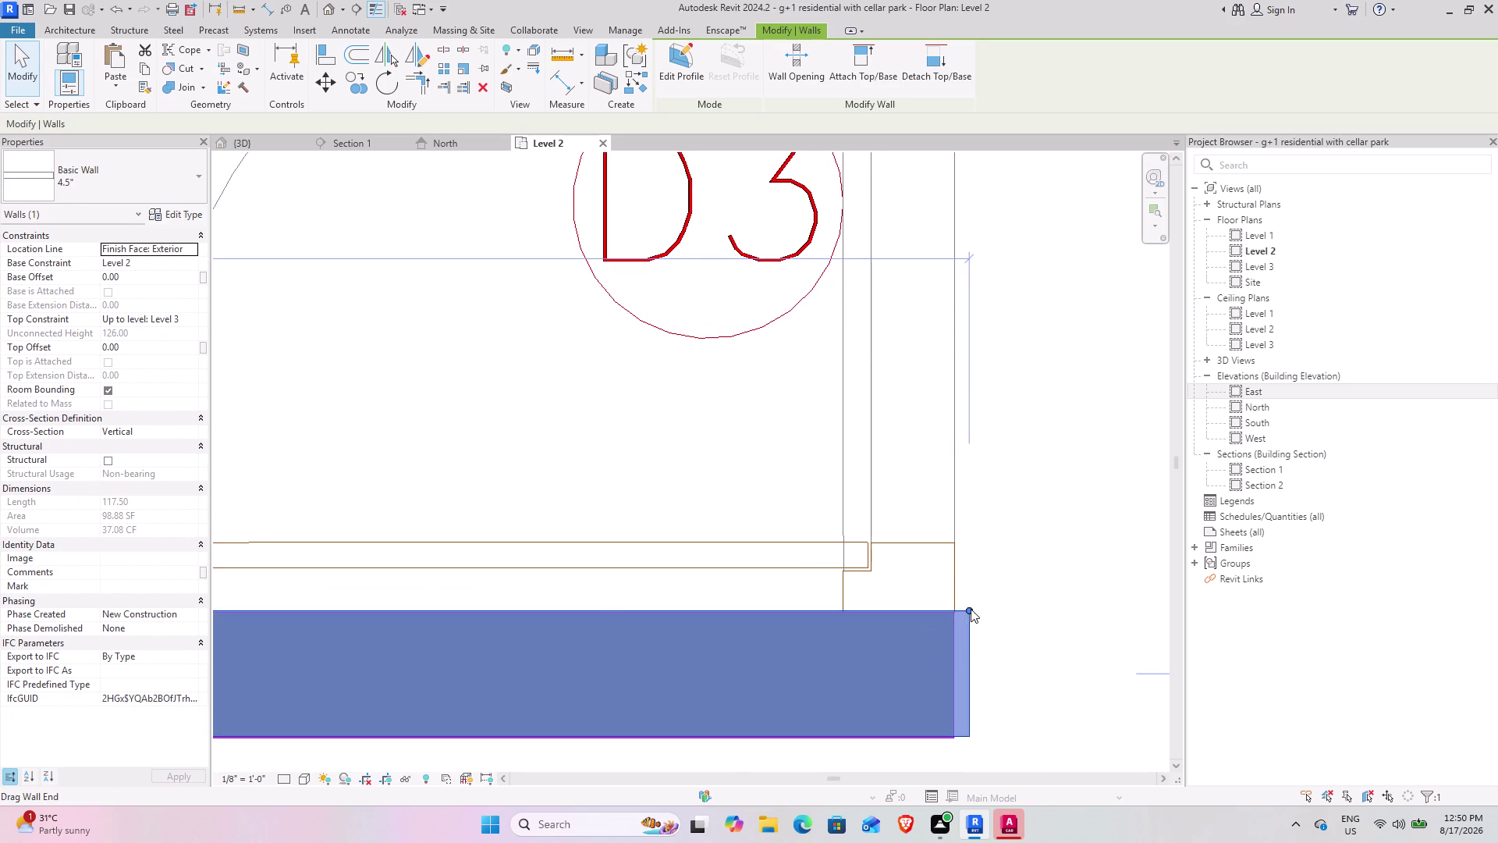
drag(971, 608, 953, 609)
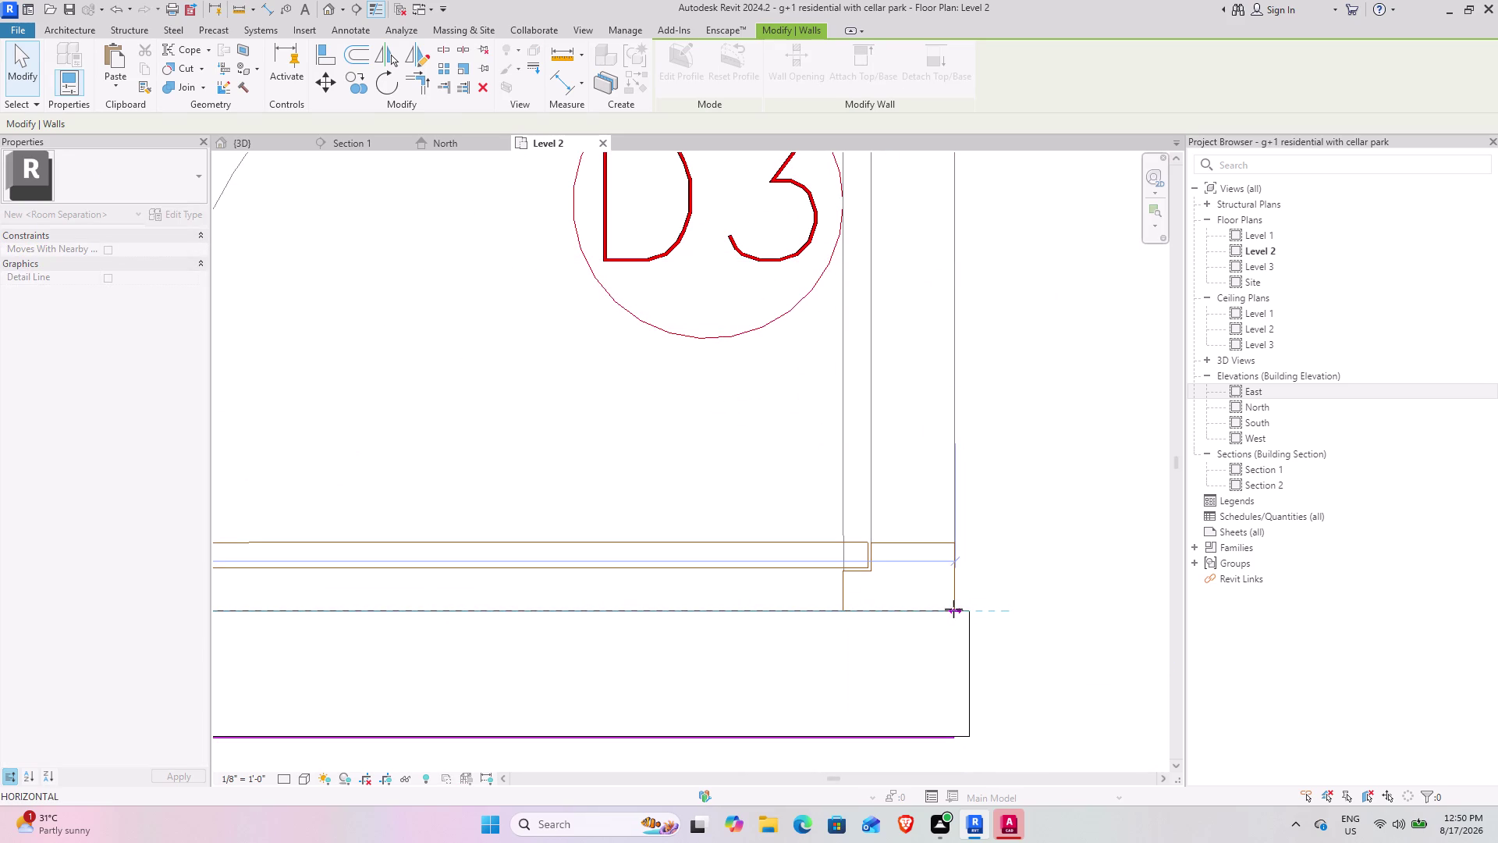
drag(954, 609, 954, 604)
key(Escape)
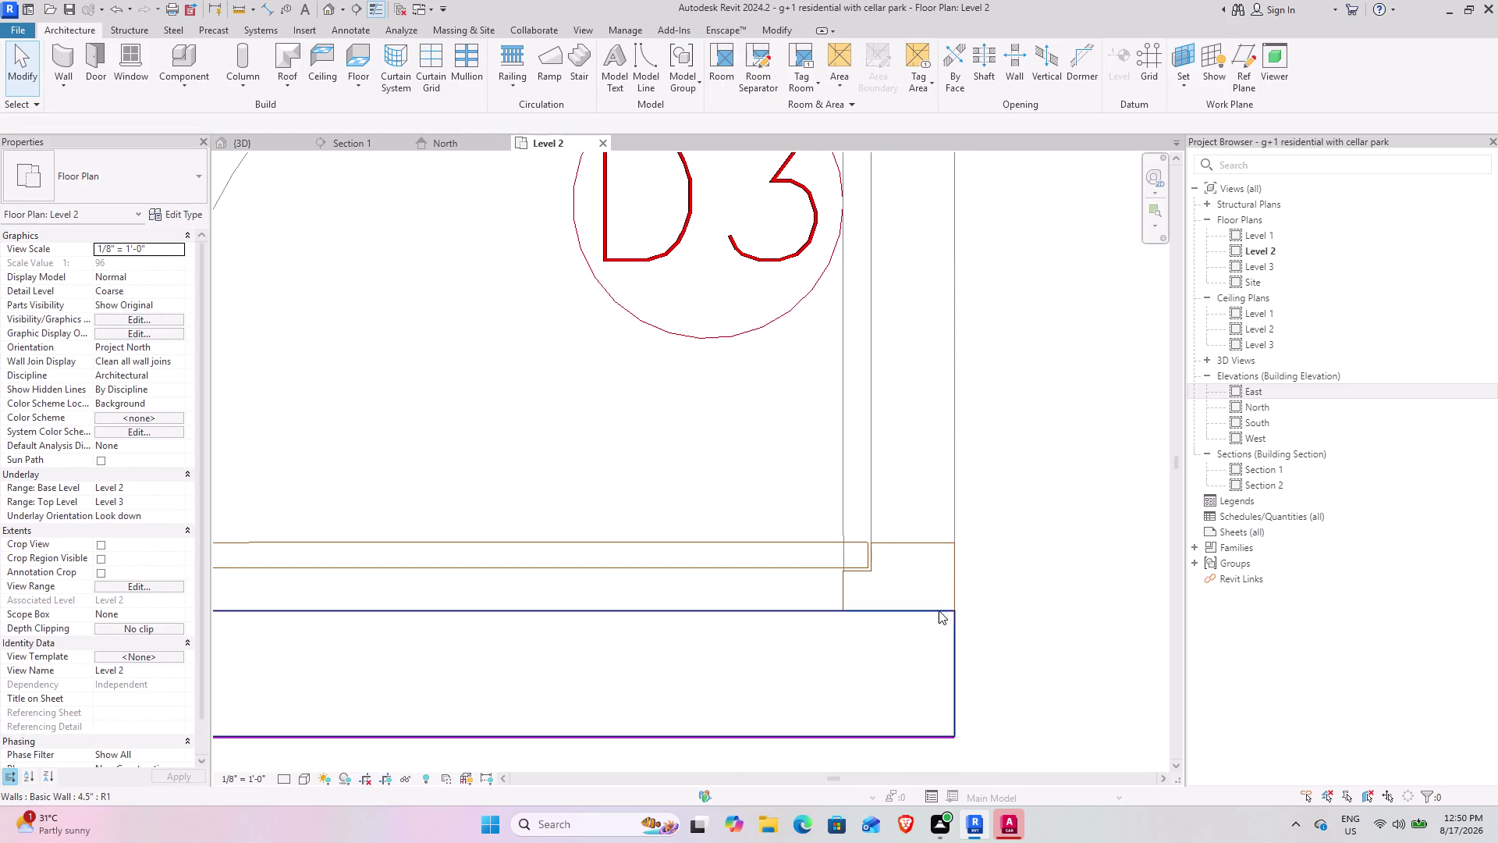
Select the shortened wall and use Create Similar to resume drawing matching walls.
scroll(down, 3)
click(636, 629)
double_click(635, 599)
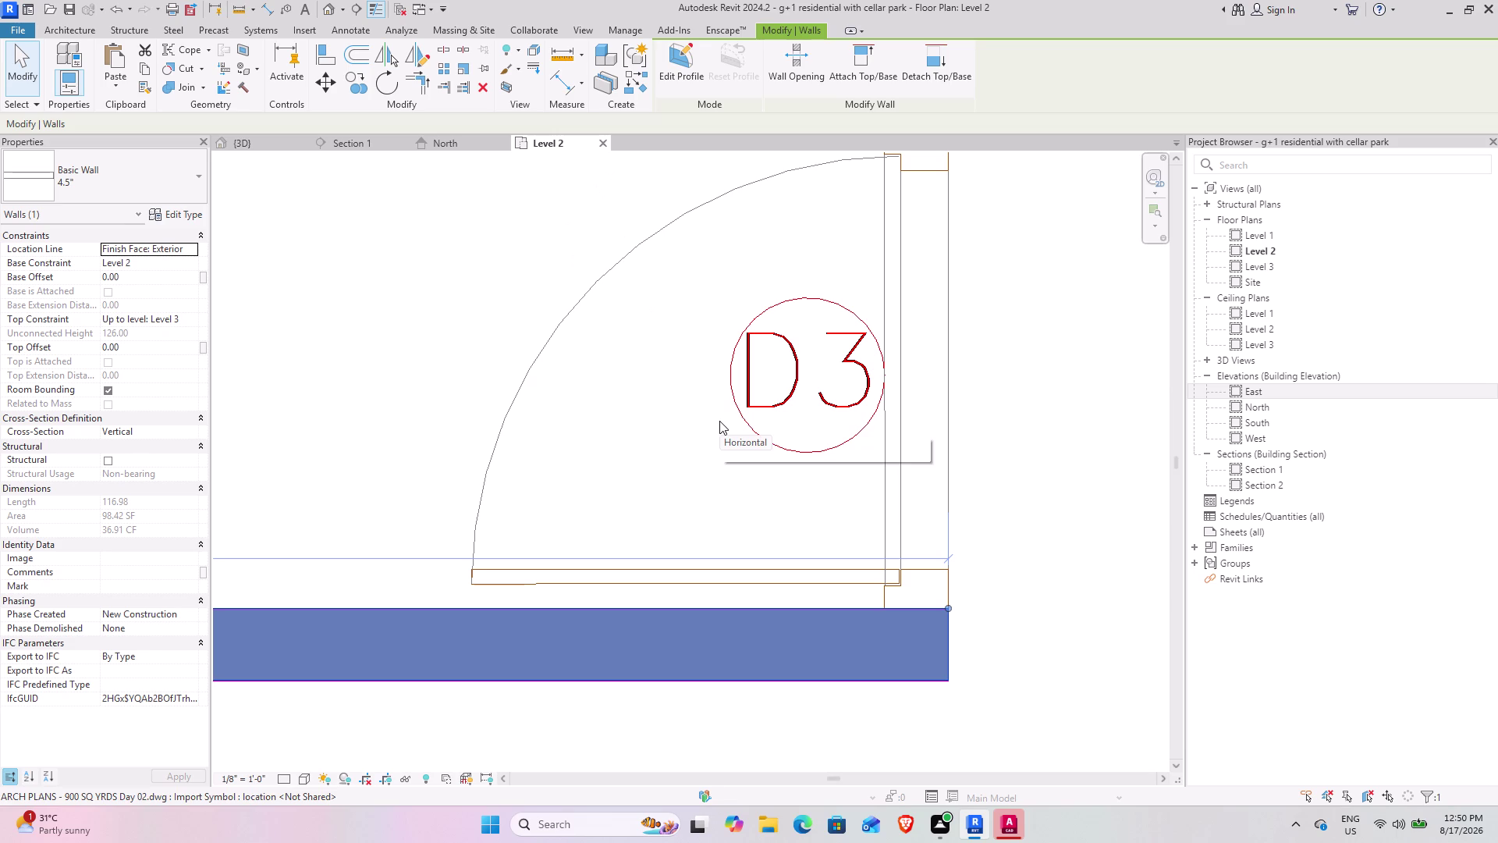
click(635, 69)
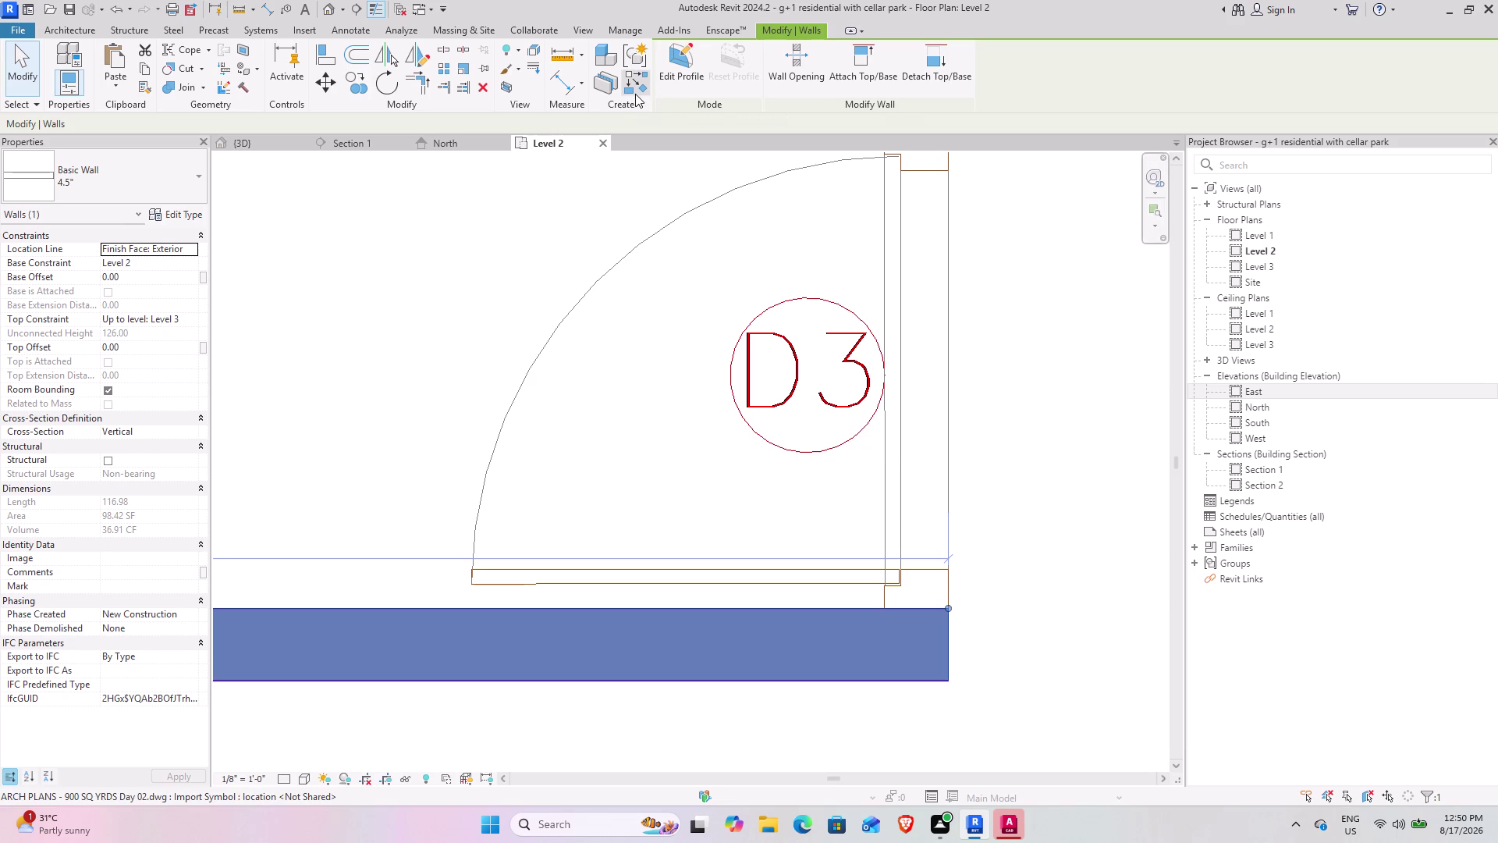
click(635, 94)
Start a 9-inch wall at the shortened wall's end and set its corner beside the toilet.
click(945, 609)
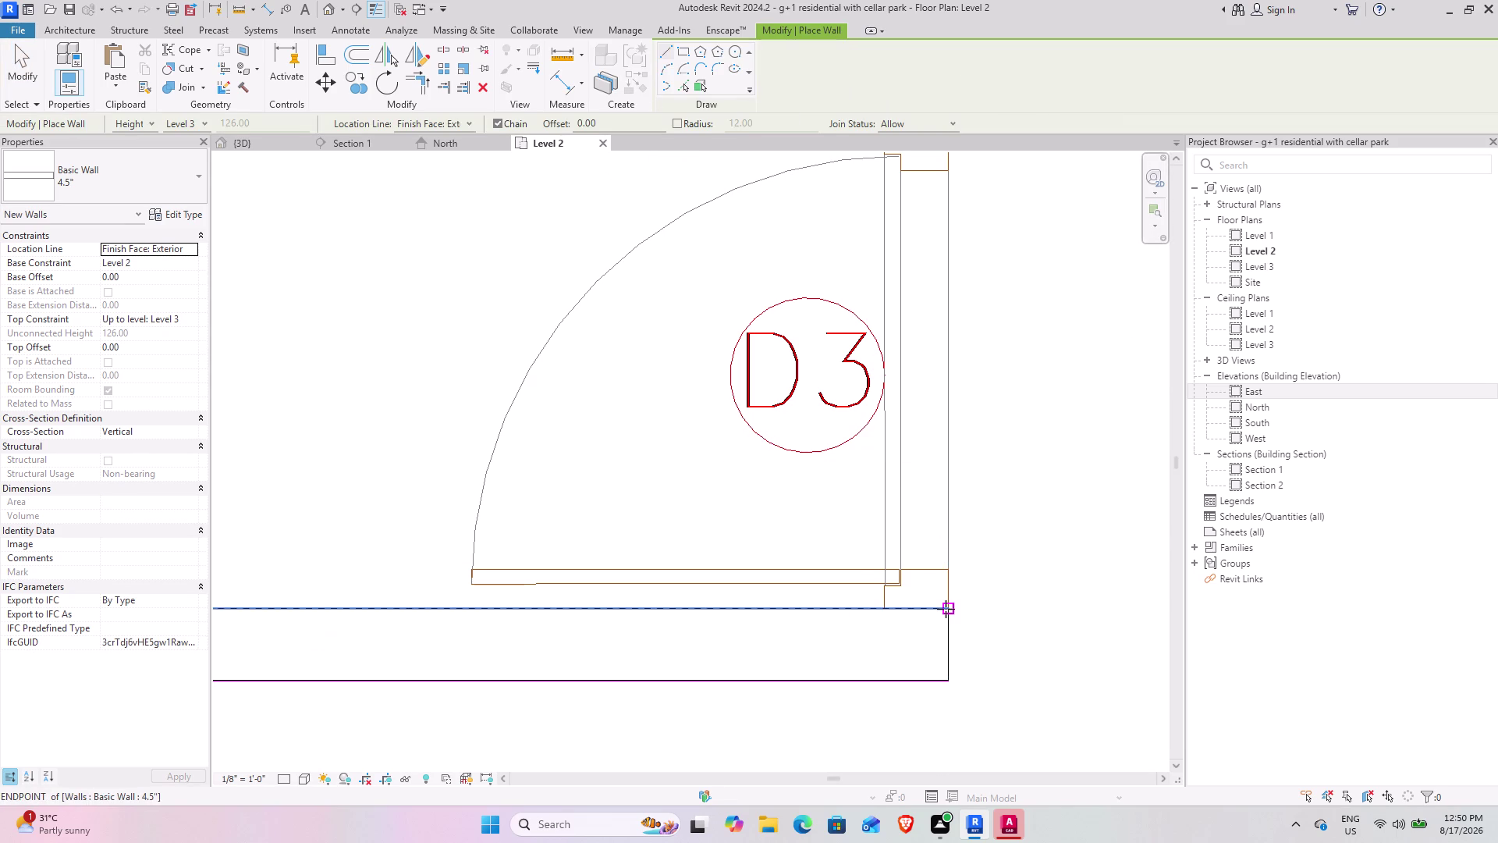
key(space)
middle_drag(942, 277, 899, 532)
scroll(down, 3)
middle_drag(865, 317, 857, 691)
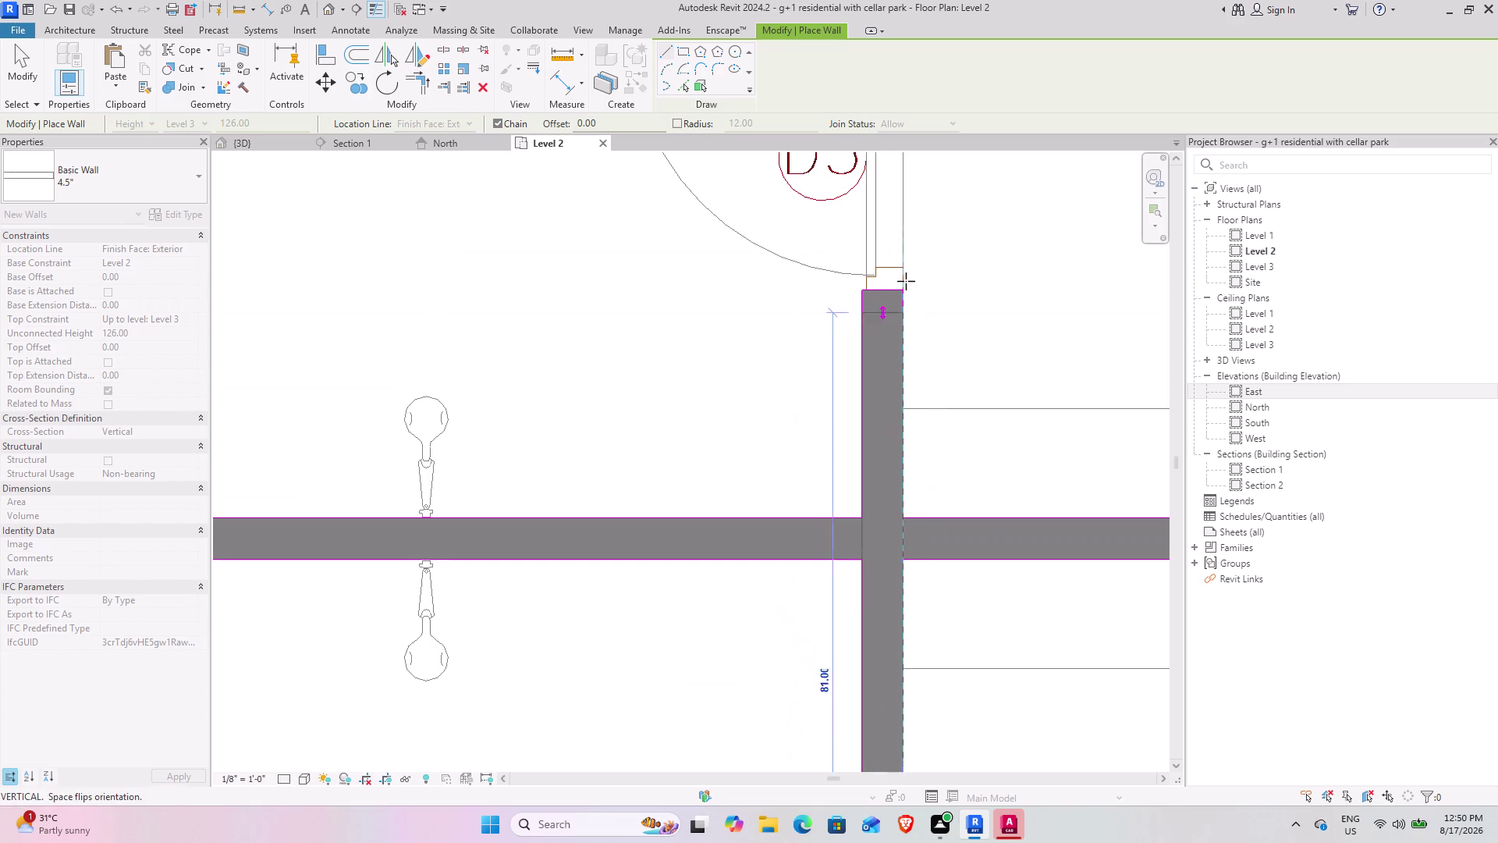
middle_drag(903, 283, 820, 778)
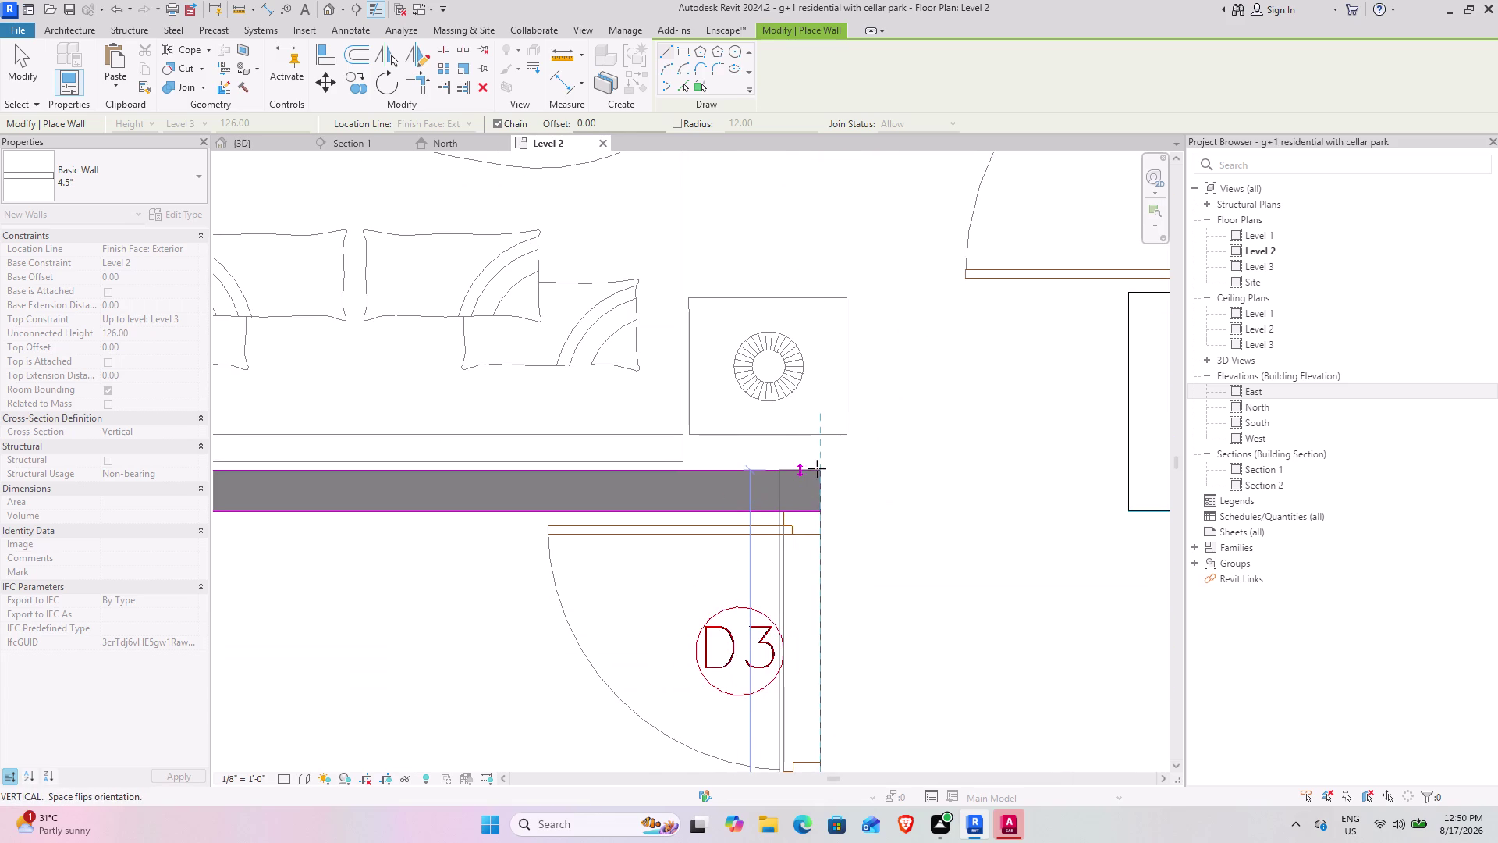
scroll(up, 3)
scroll(up, 3)
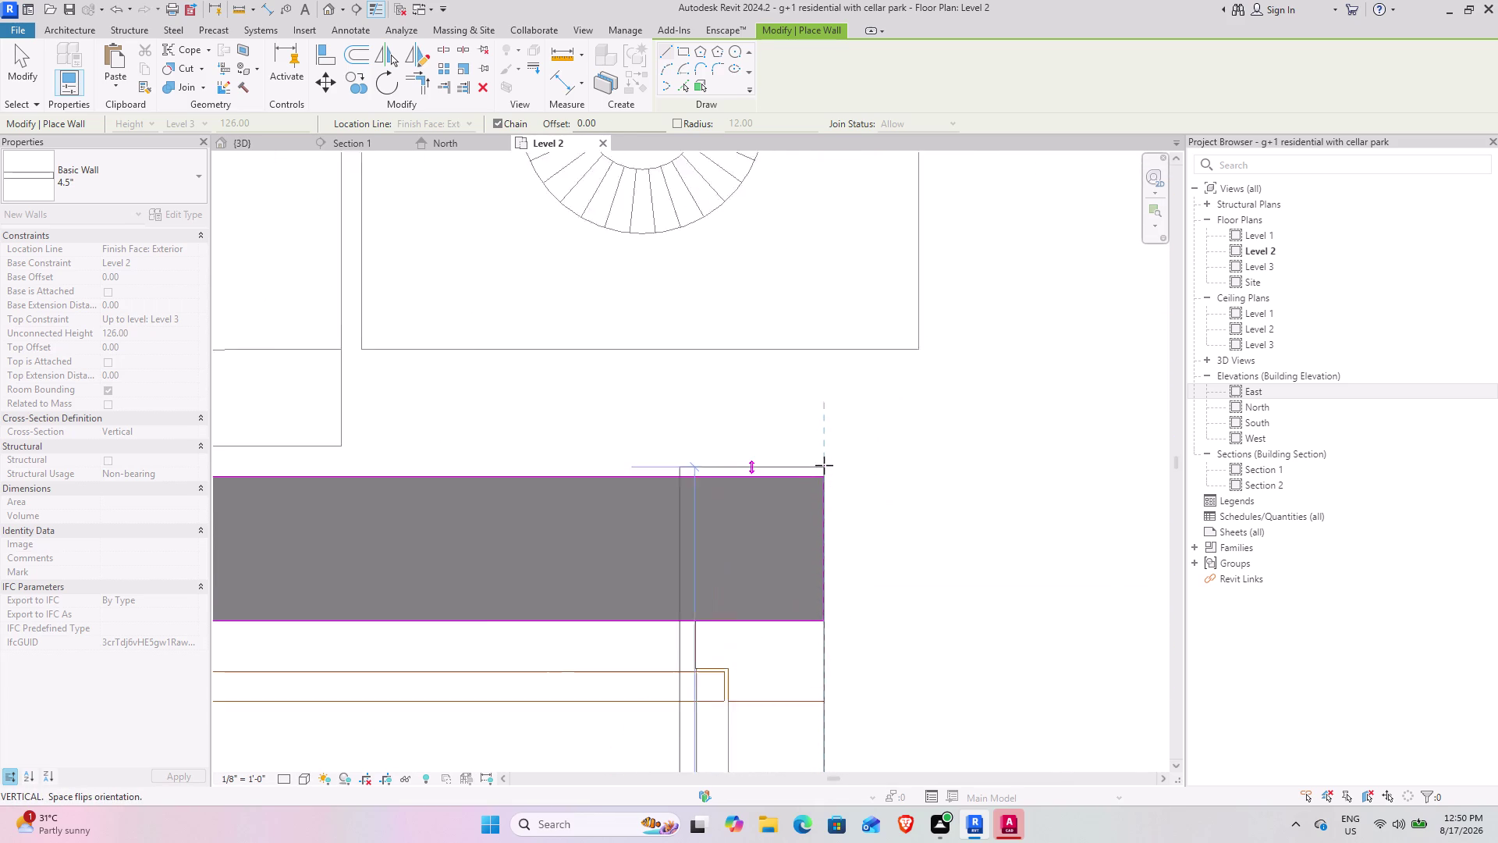
scroll(up, 3)
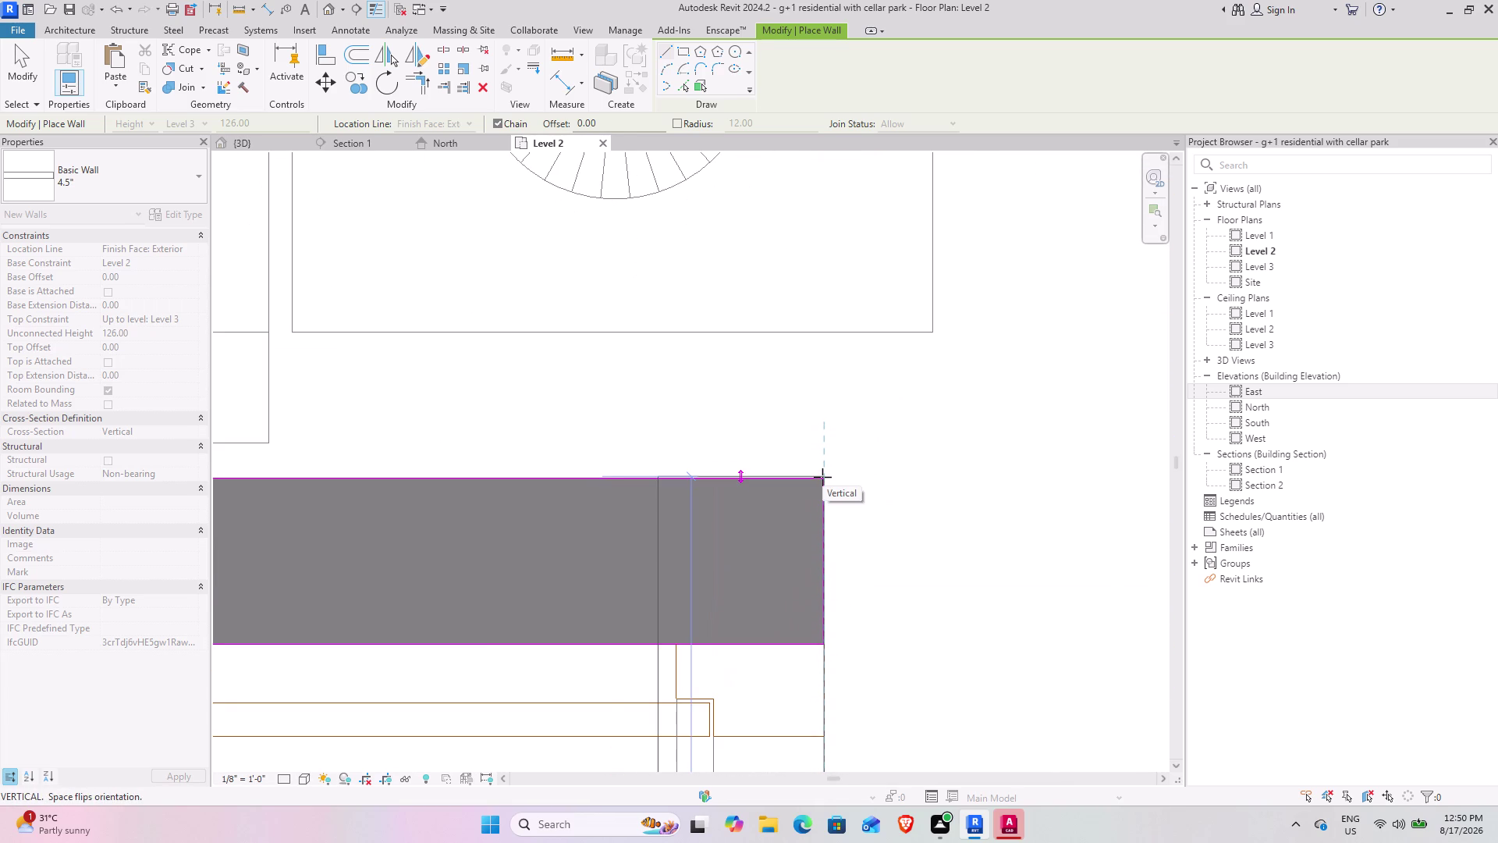
click(822, 477)
Run the wall to the existing 9-inch wall face and finish the chain.
scroll(down, 3)
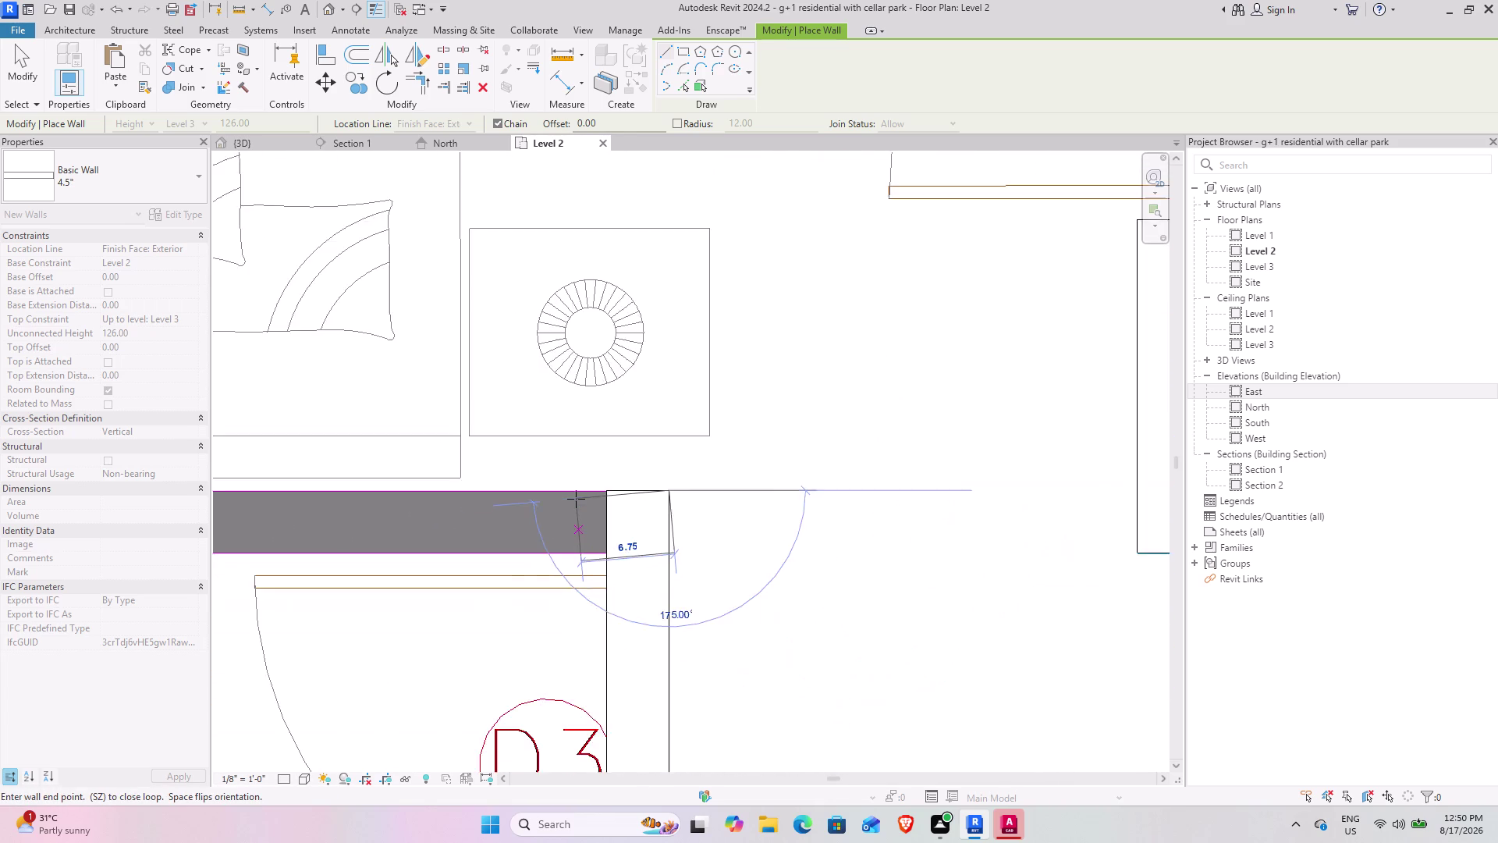
scroll(down, 3)
middle_drag(573, 499, 864, 496)
middle_drag(694, 498, 860, 492)
scroll(down, 3)
middle_drag(640, 489, 835, 492)
scroll(up, 3)
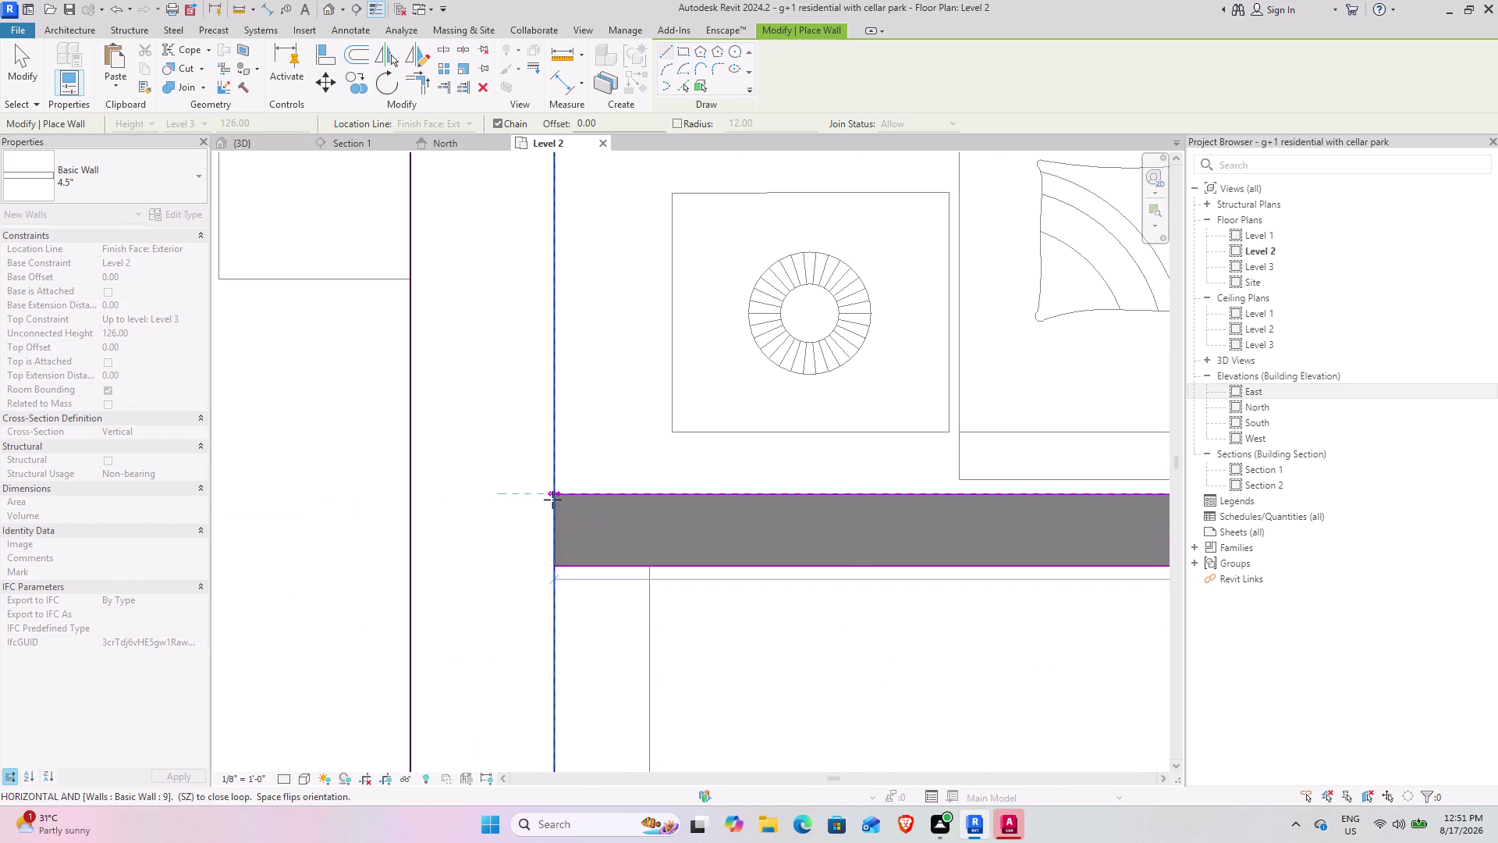
click(553, 493)
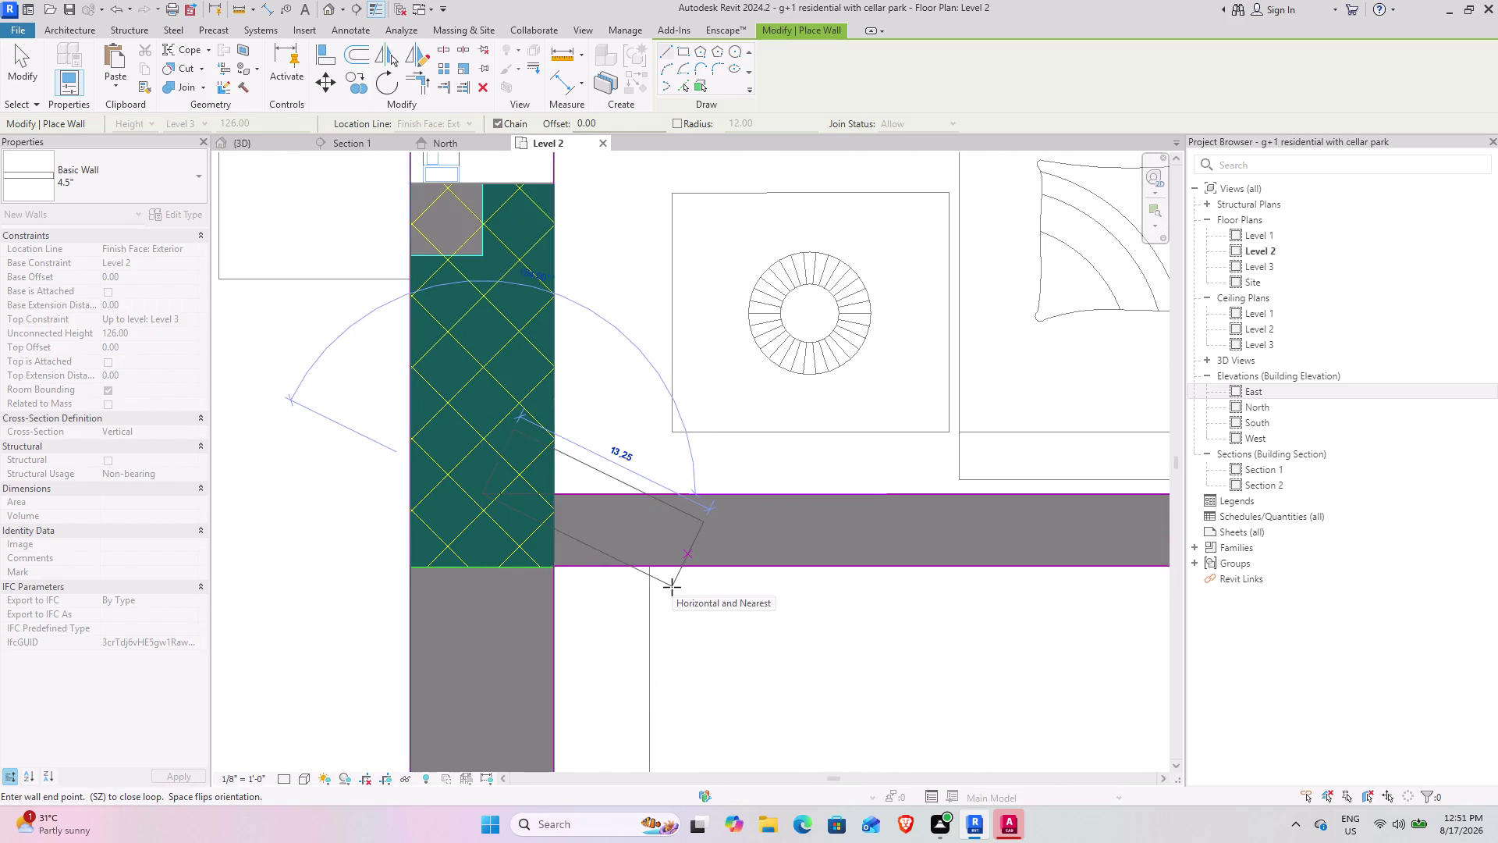
key(Escape)
Trace a wall along the toilet partition line to the outer wall.
scroll(down, 3)
middle_drag(832, 530, 728, 213)
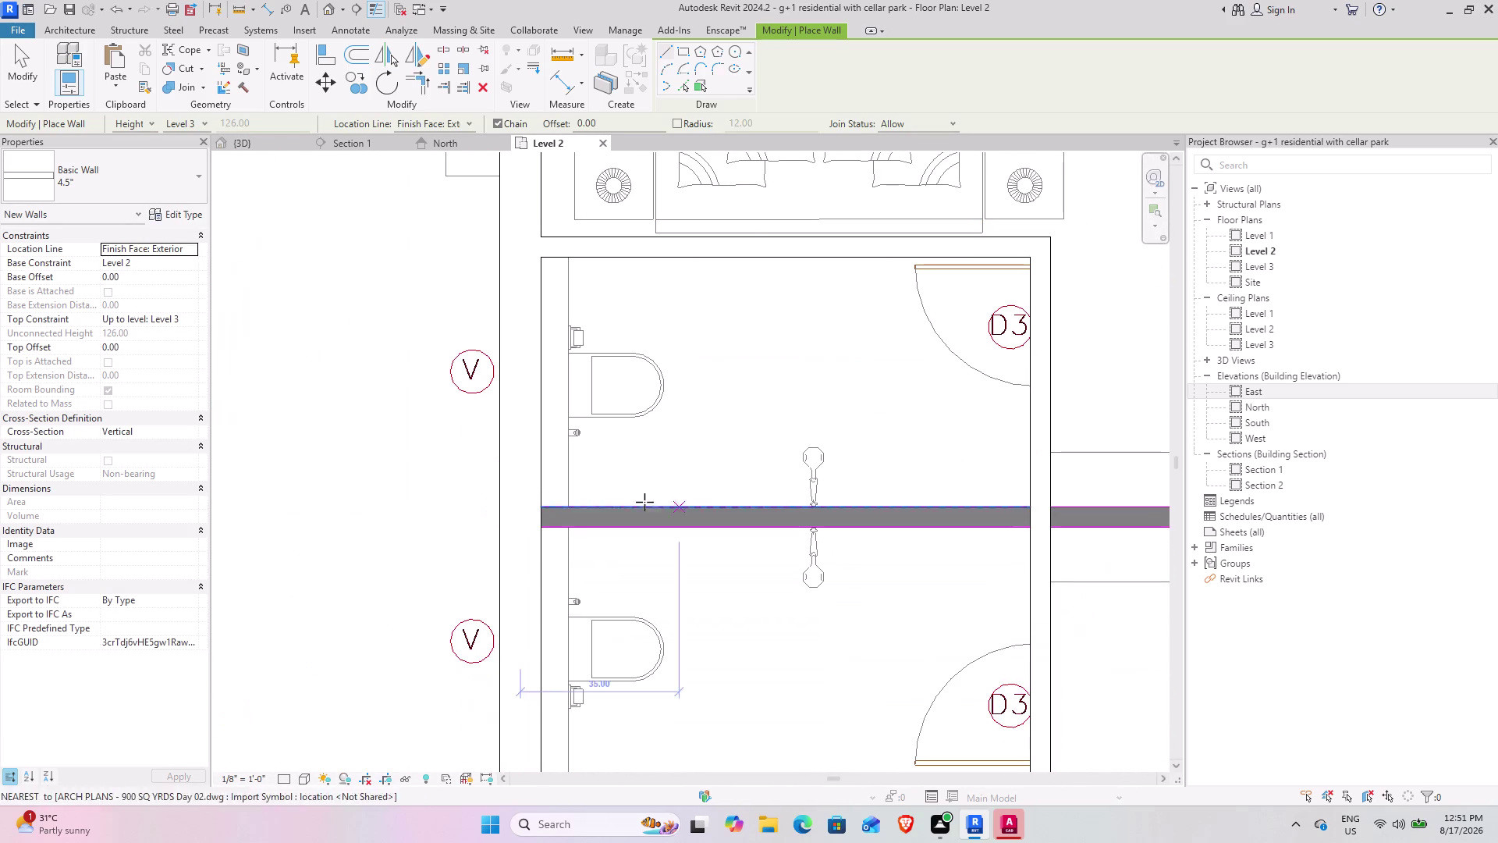
click(541, 530)
key(space)
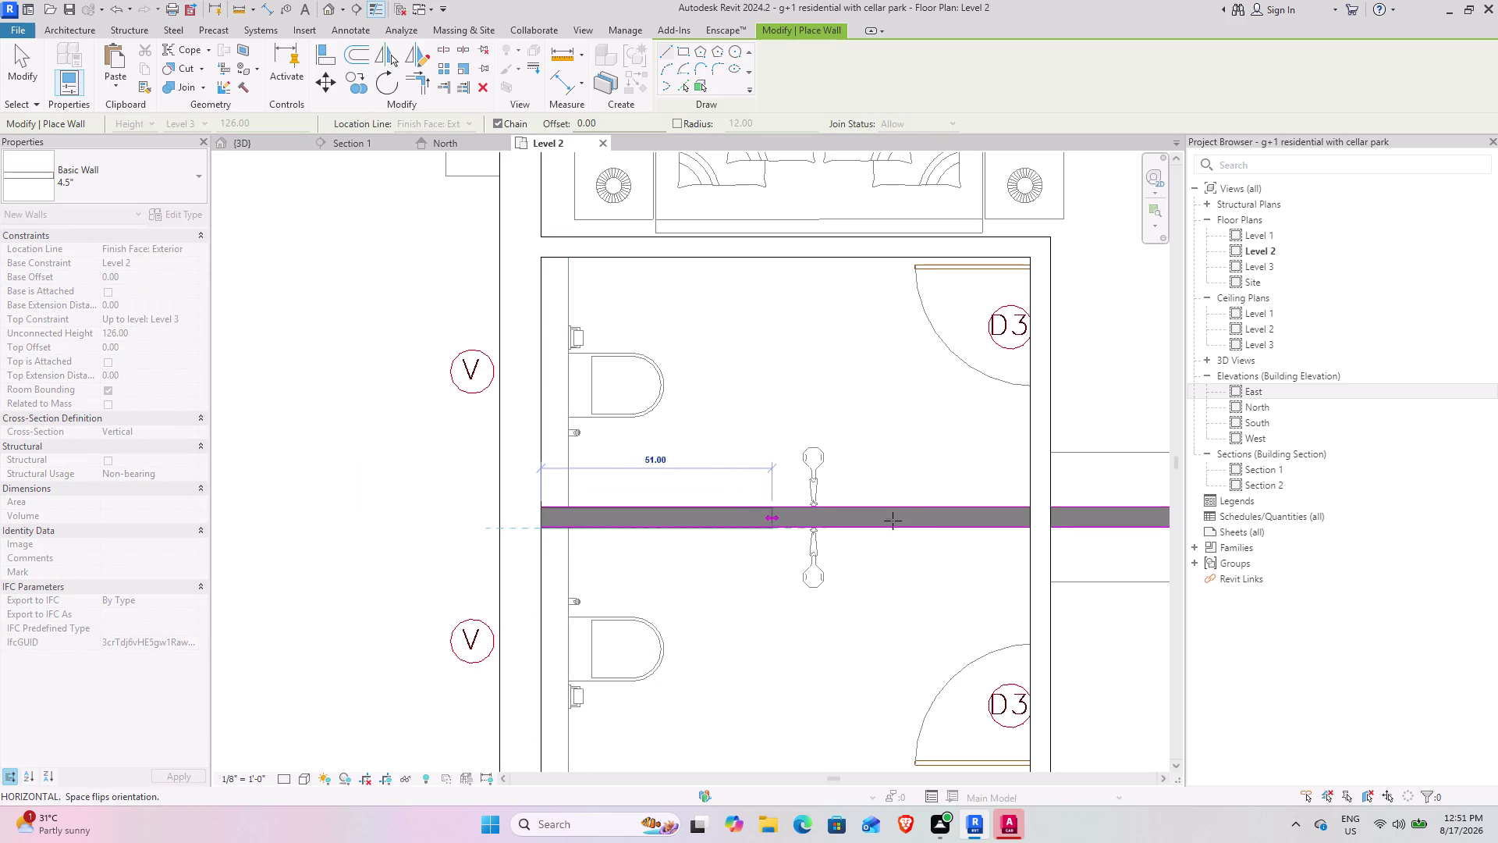
middle_drag(951, 520, 622, 500)
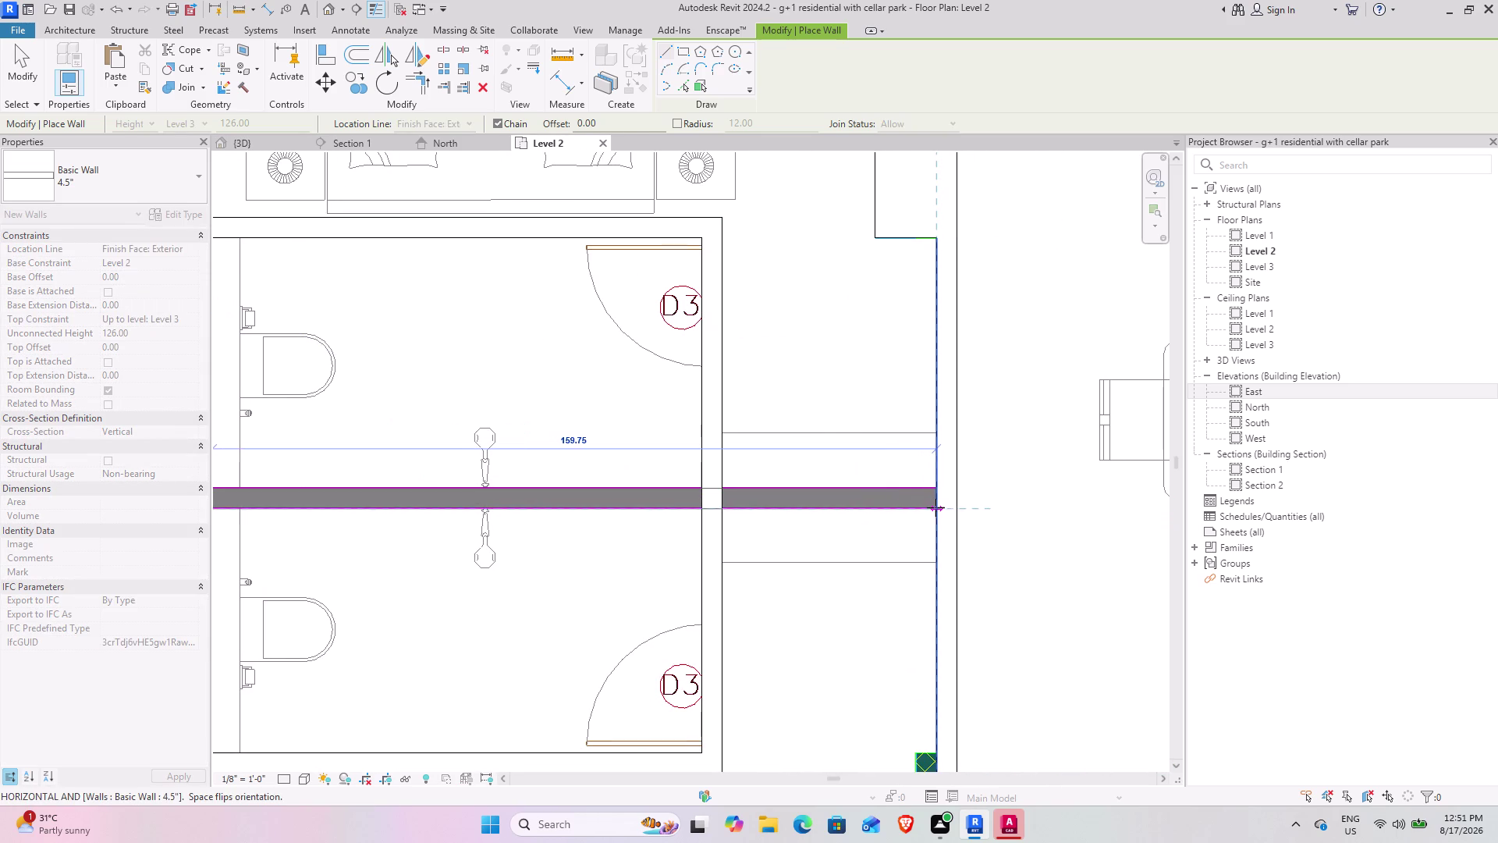
click(935, 507)
key(Escape)
Center the view on the bathroom block and place another short wall.
scroll(down, 3)
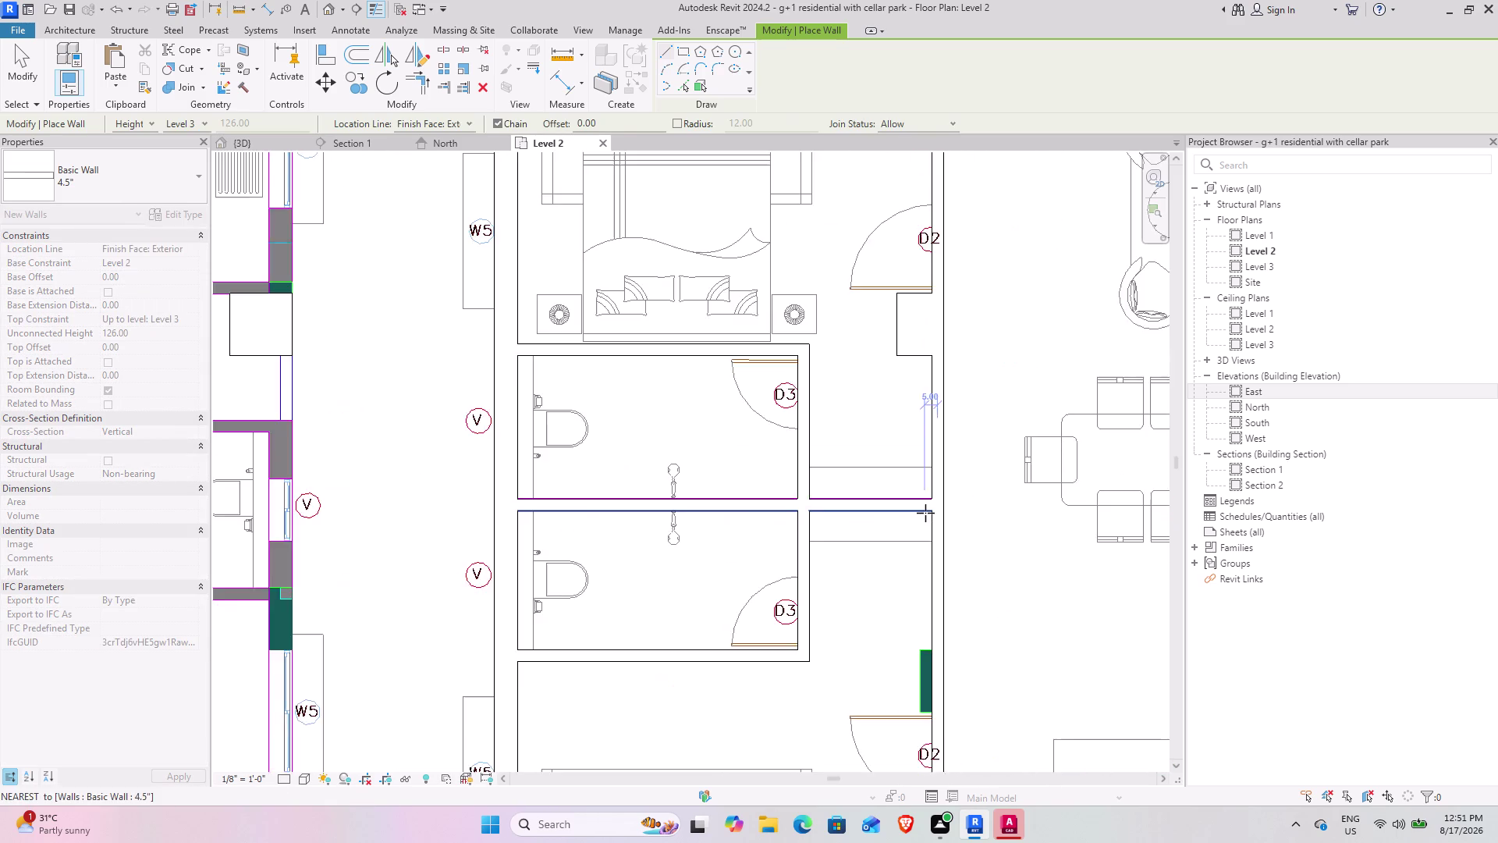
scroll(down, 3)
middle_drag(1020, 529, 975, 593)
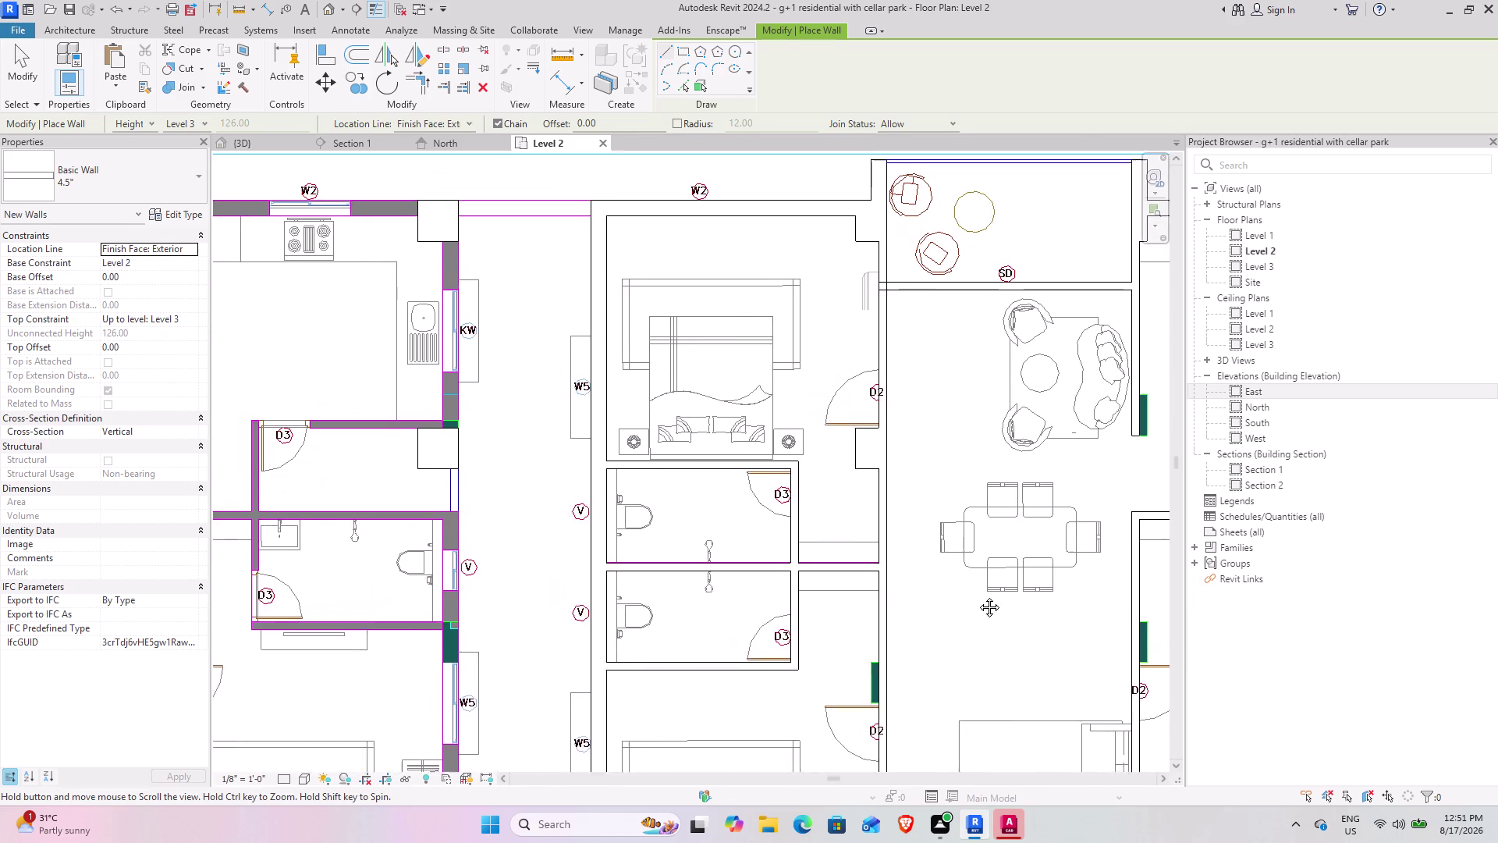
middle_drag(975, 593, 984, 604)
middle_drag(540, 479, 876, 399)
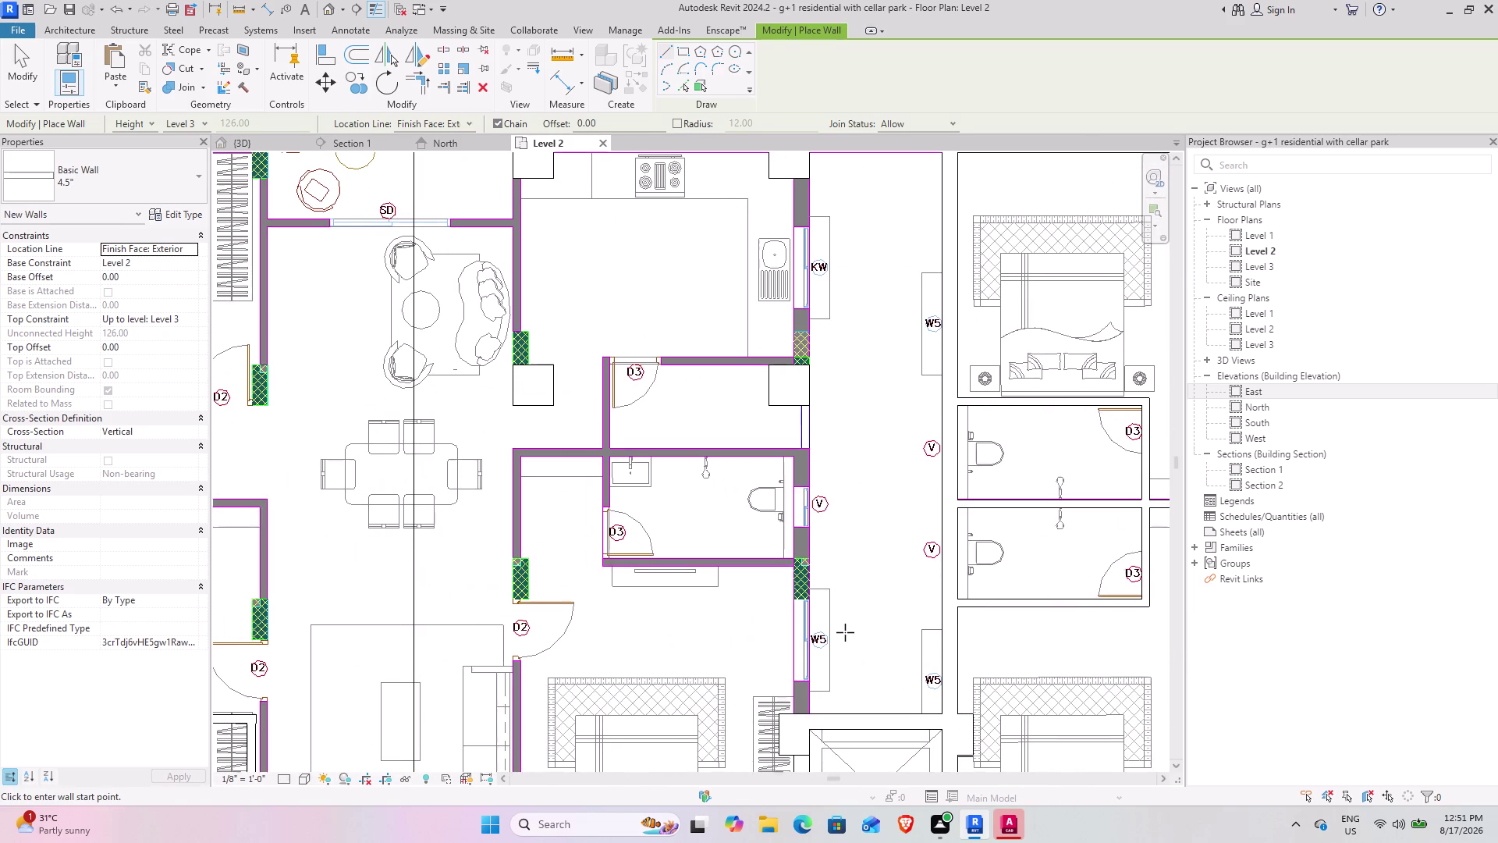
middle_drag(845, 629, 846, 505)
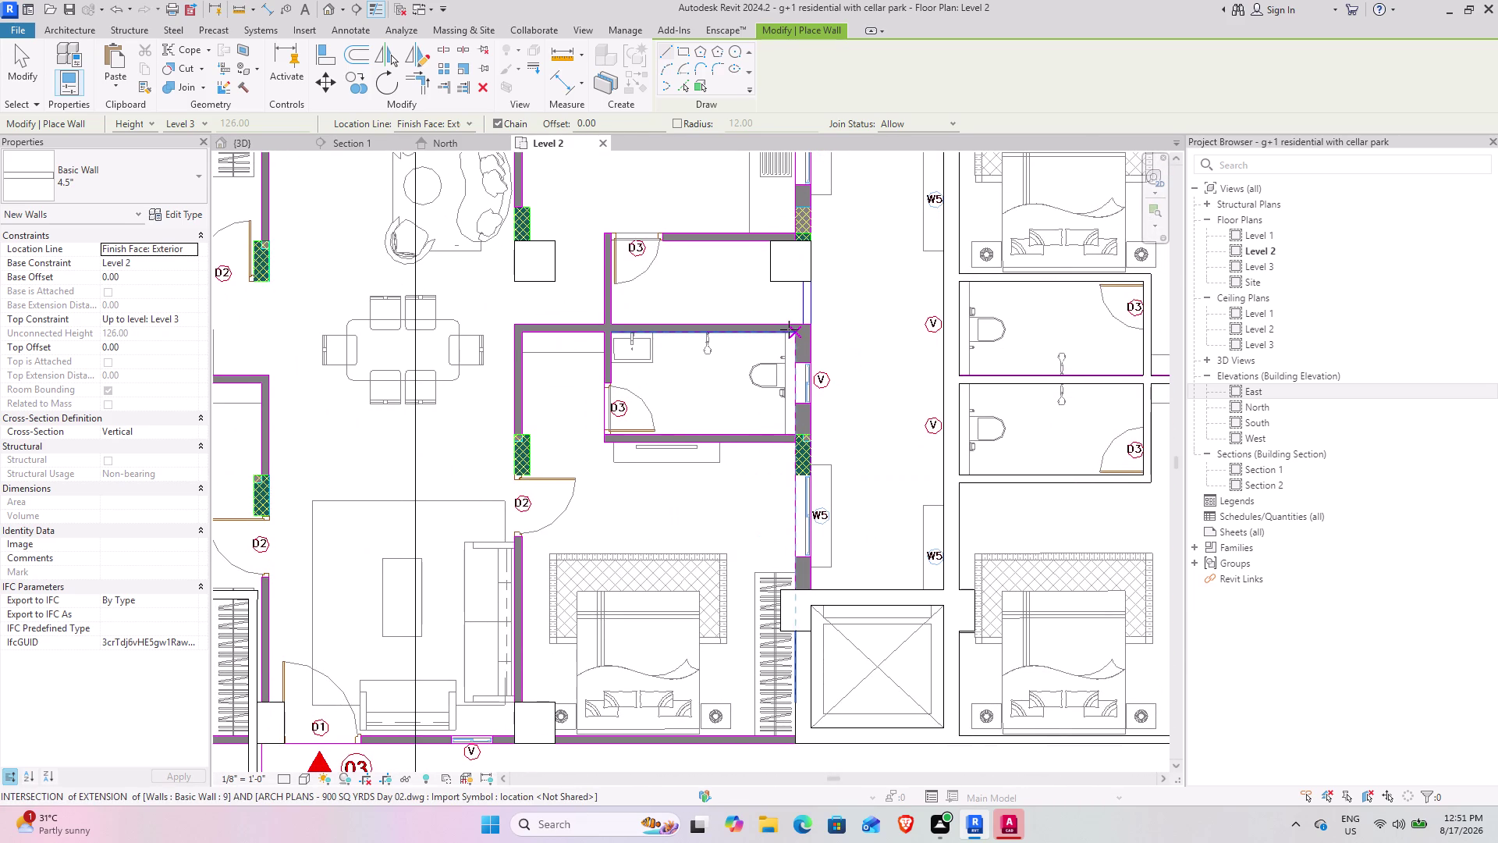
click(124, 185)
click(73, 293)
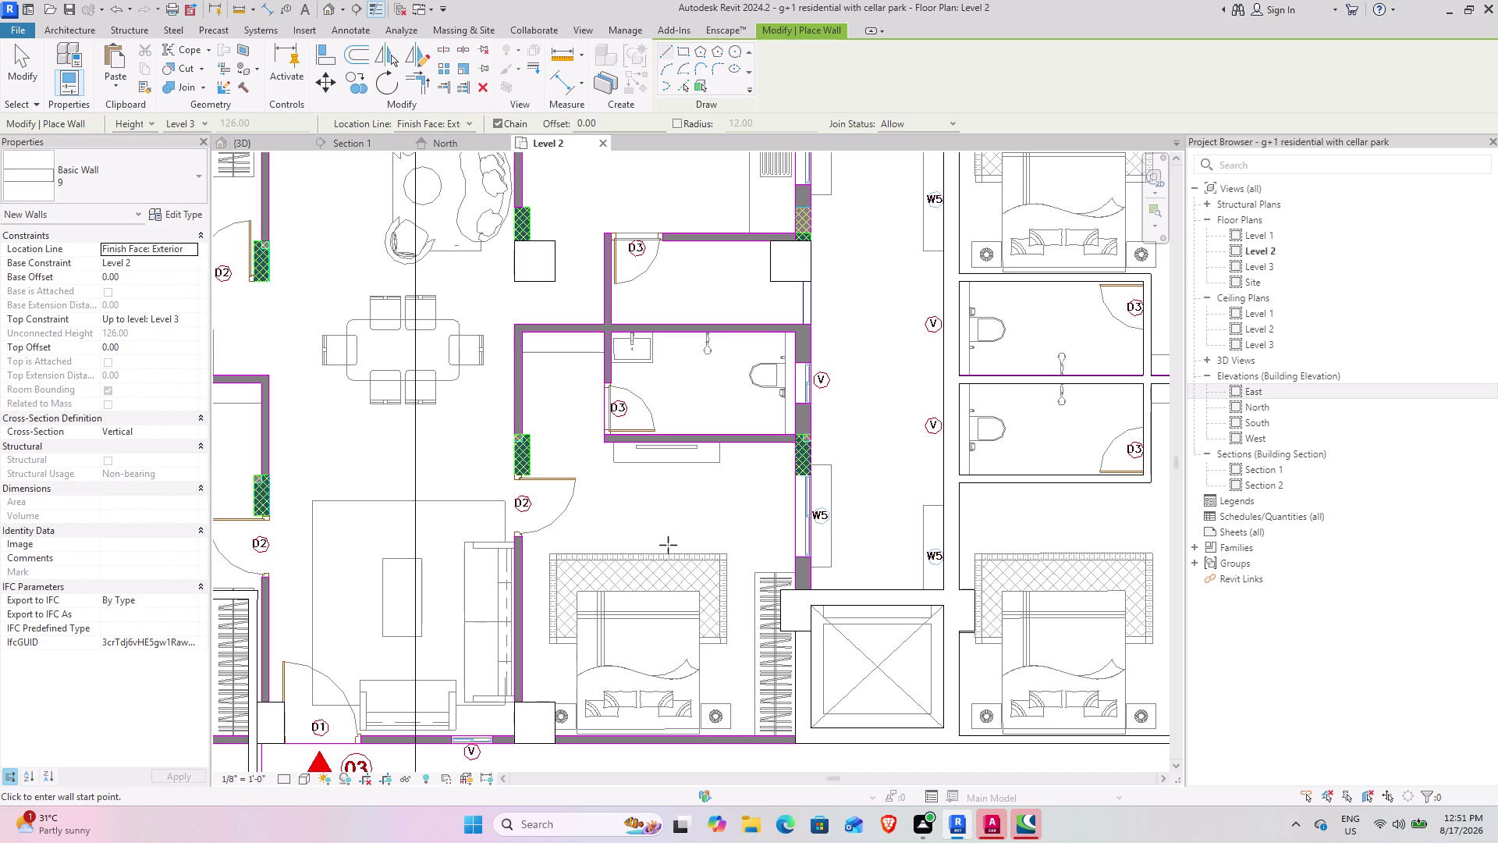
Draw a wall from the corridor edge up toward the kitchen, then exit wall placement.
scroll(up, 3)
click(809, 591)
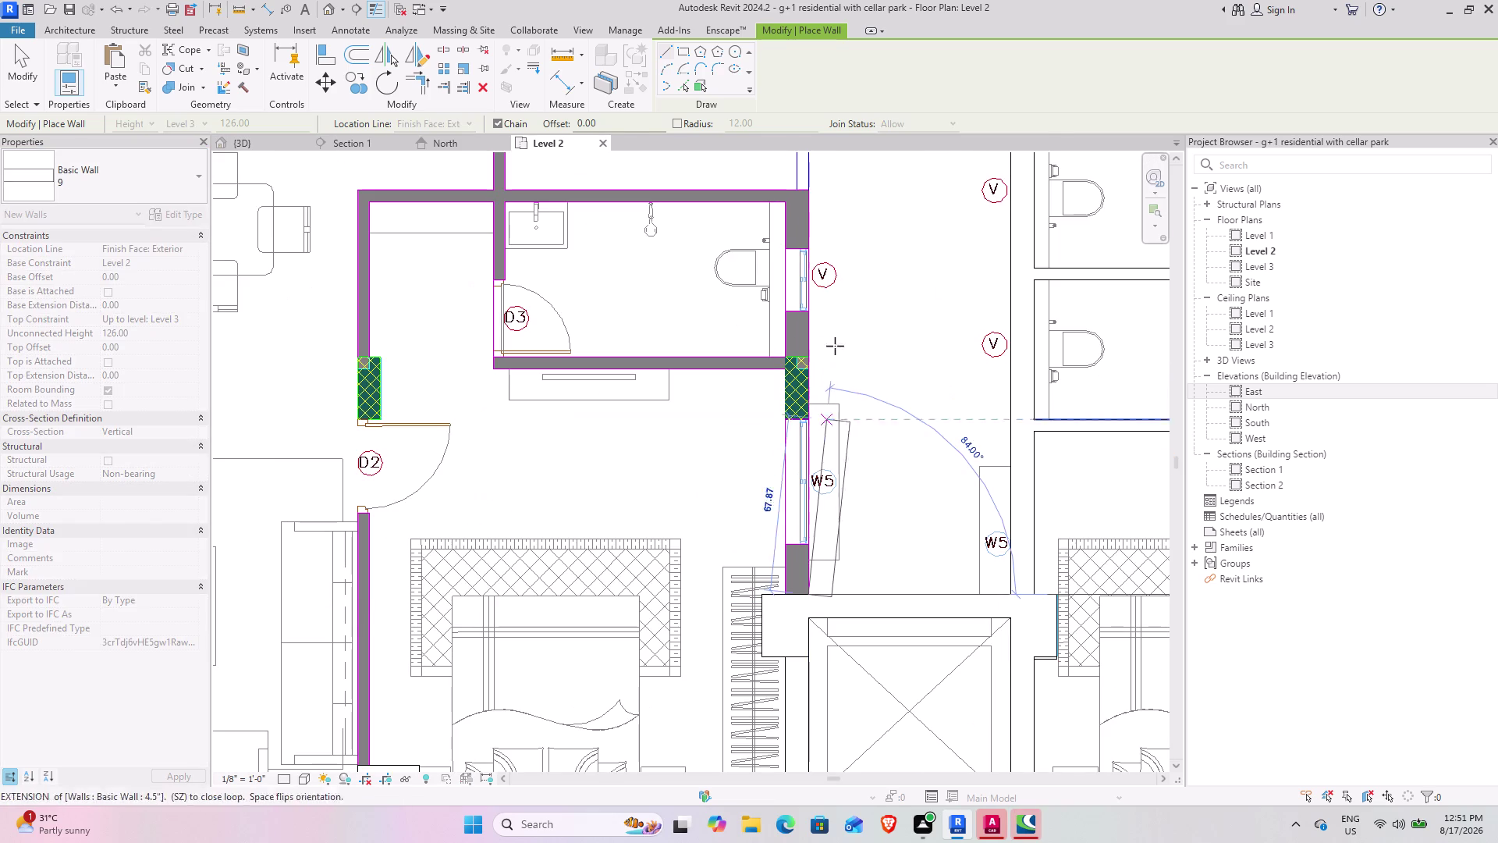
key(space)
middle_drag(821, 273, 810, 658)
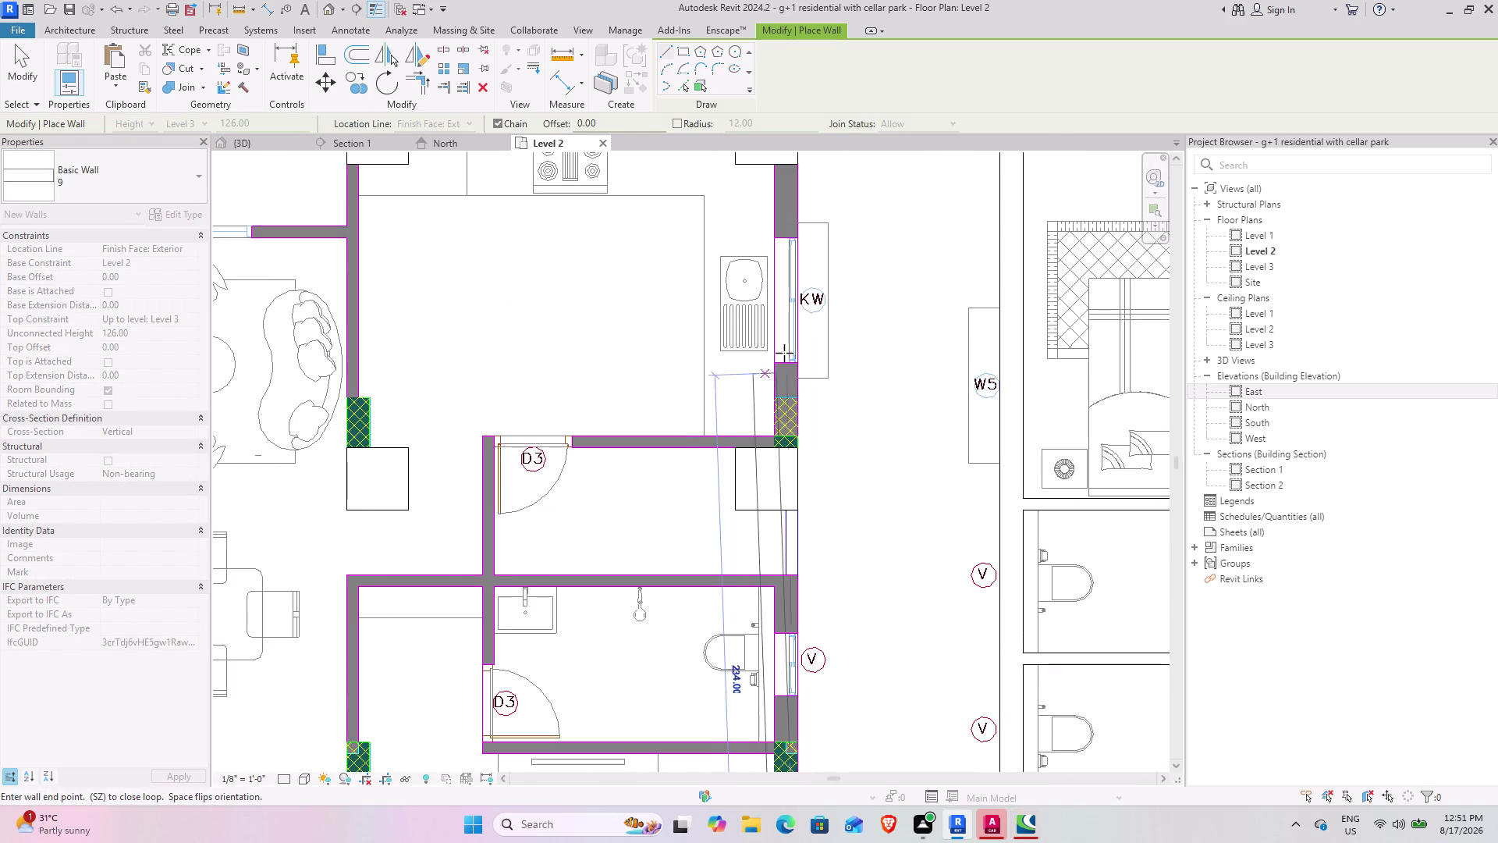
middle_drag(799, 289, 747, 632)
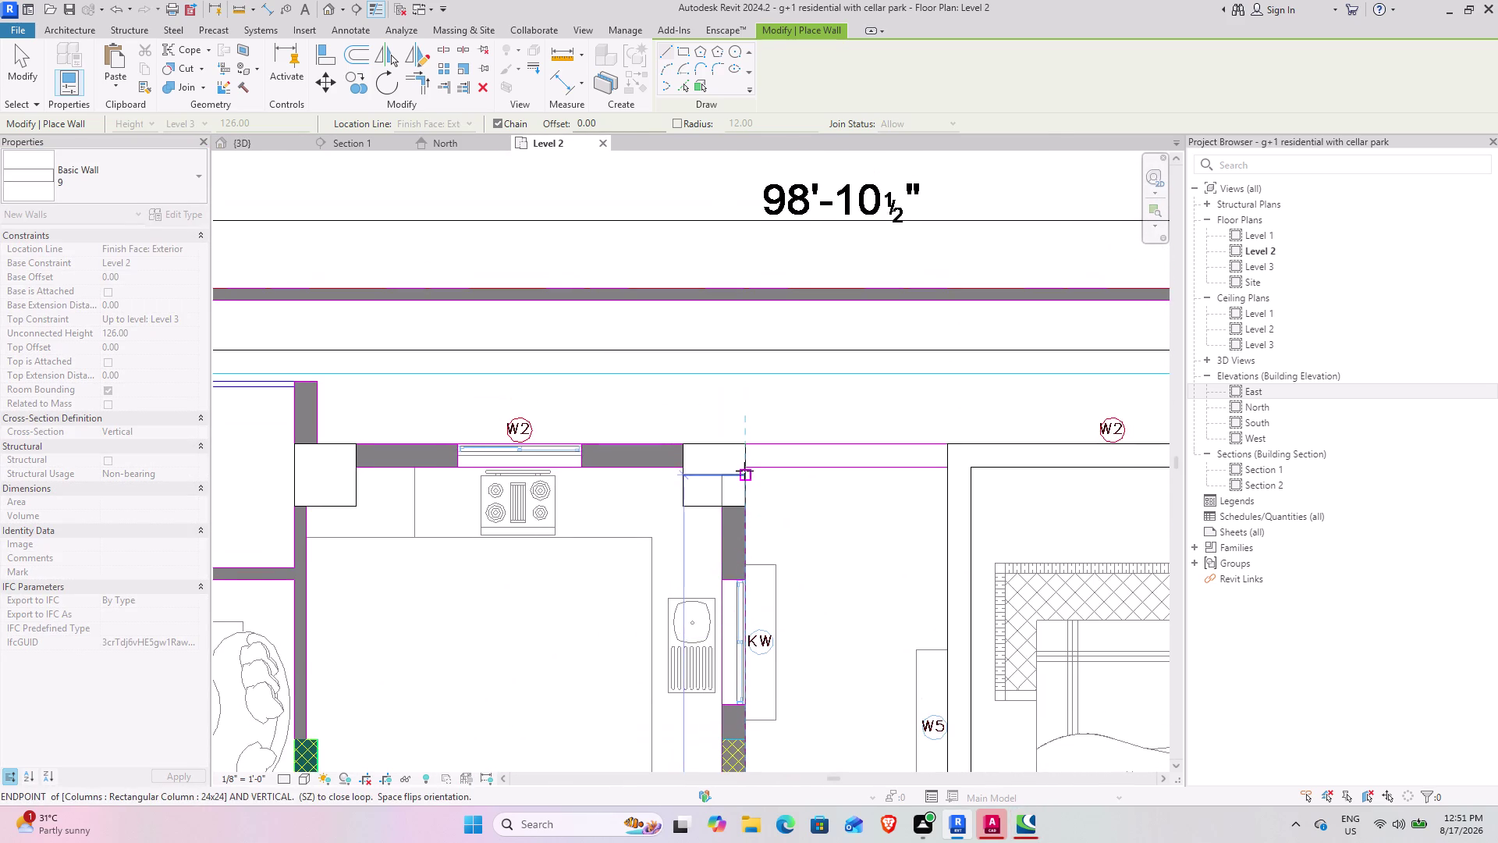
scroll(down, 3)
middle_drag(739, 576, 733, 311)
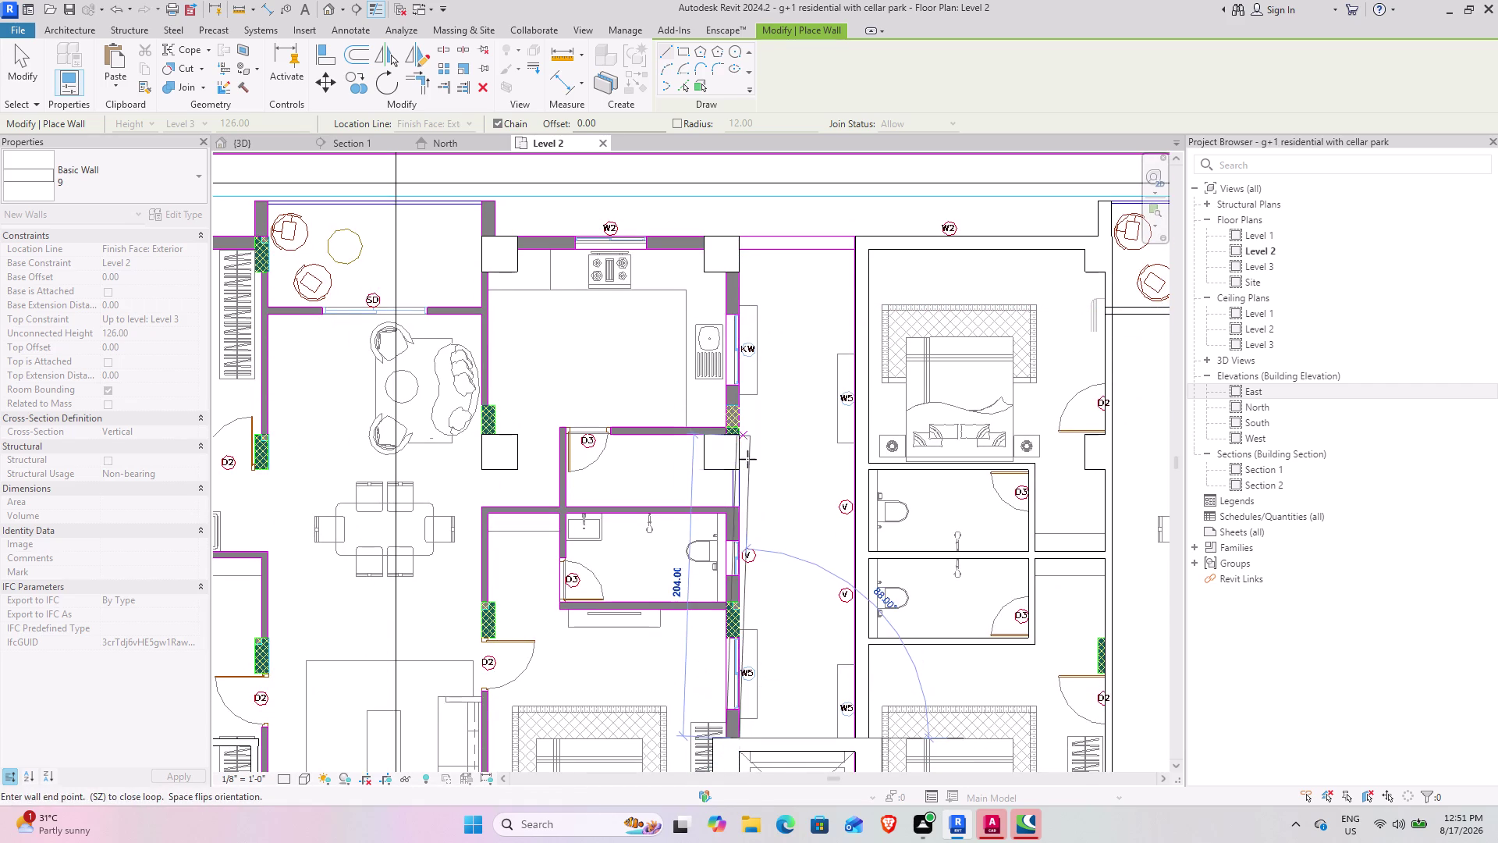
middle_drag(738, 574, 721, 522)
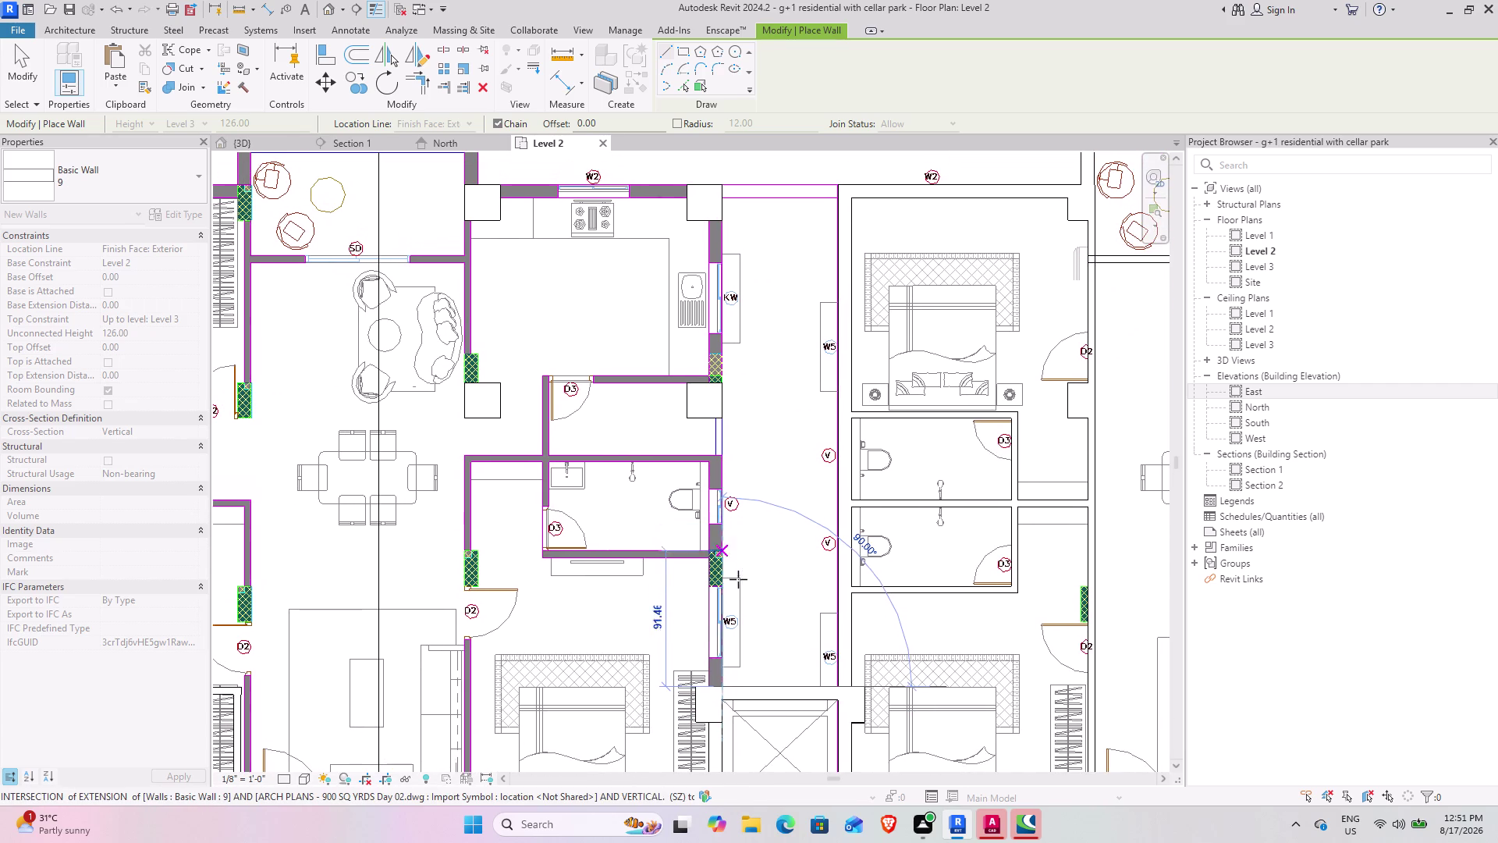
key(Escape)
key(Escape)
Select and inspect the new long corridor wall.
click(839, 520)
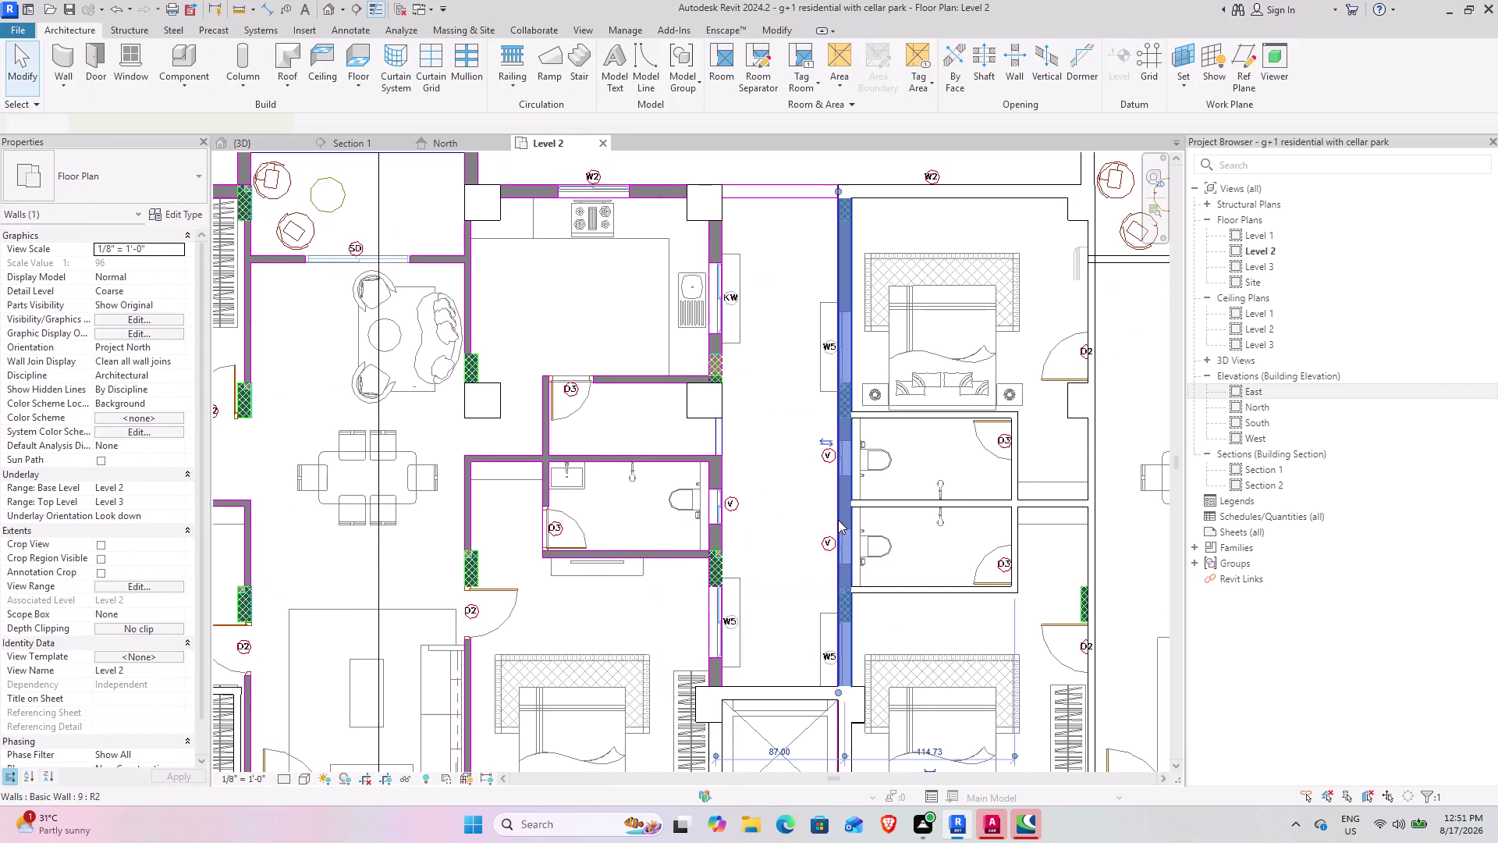
scroll(up, 3)
scroll(up, 3)
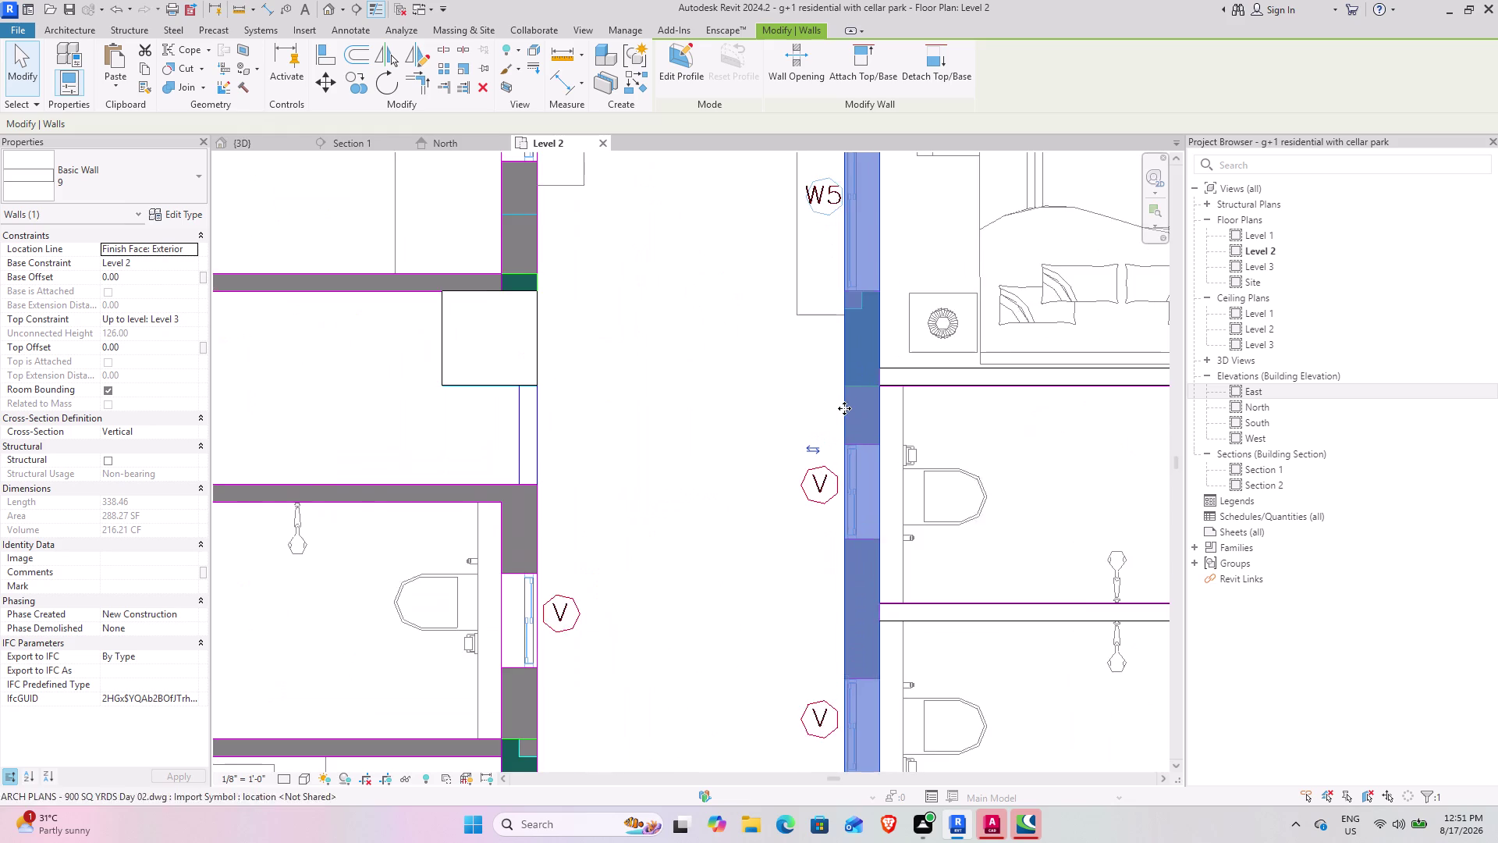
middle_drag(792, 404, 584, 577)
scroll(down, 3)
middle_drag(612, 568, 669, 415)
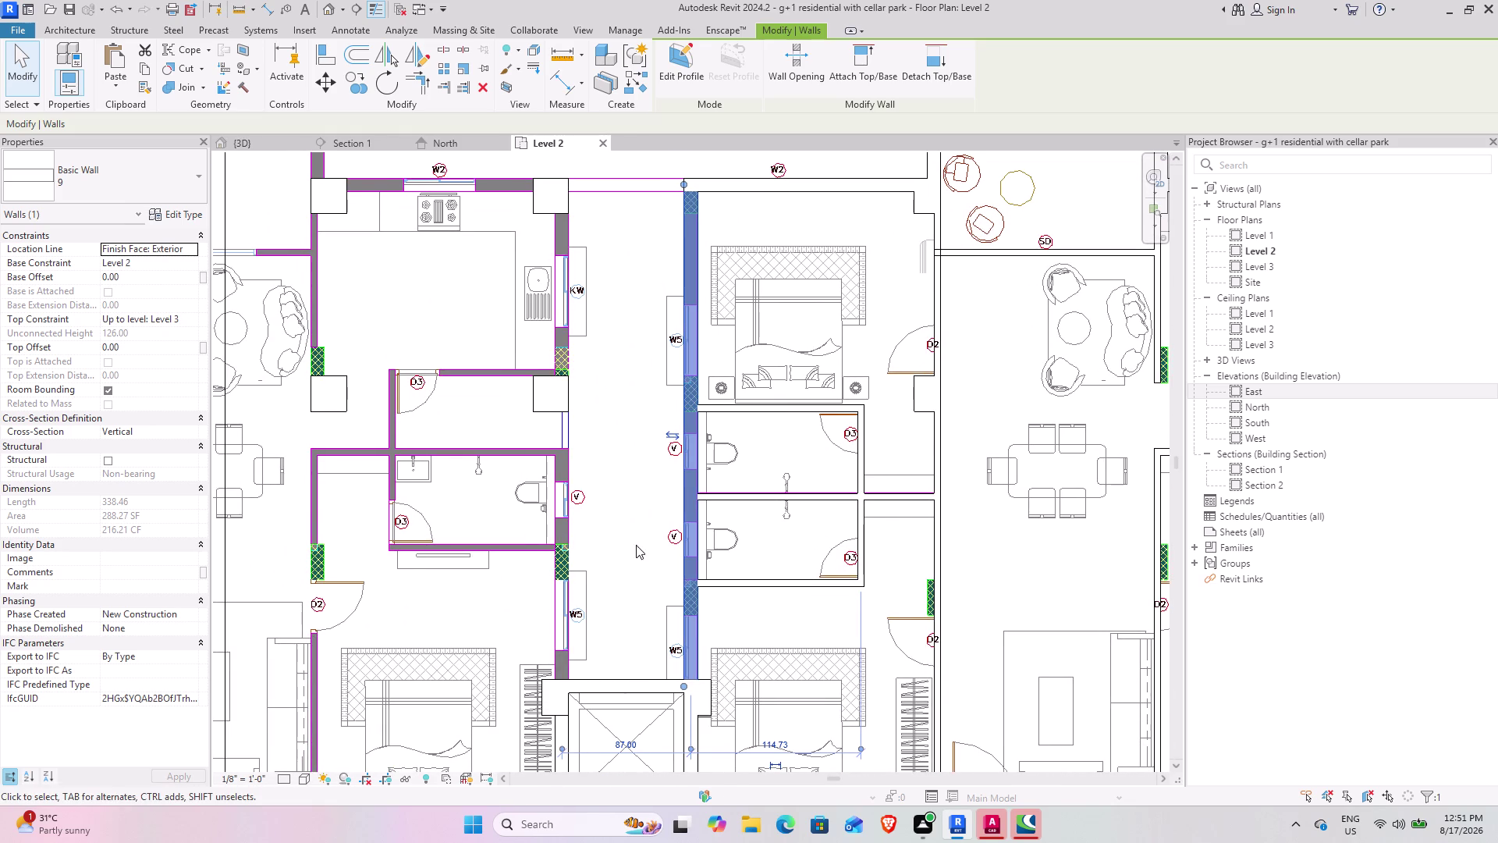
Delete the long corridor wall, bring it back, then delete it again.
key(Escape)
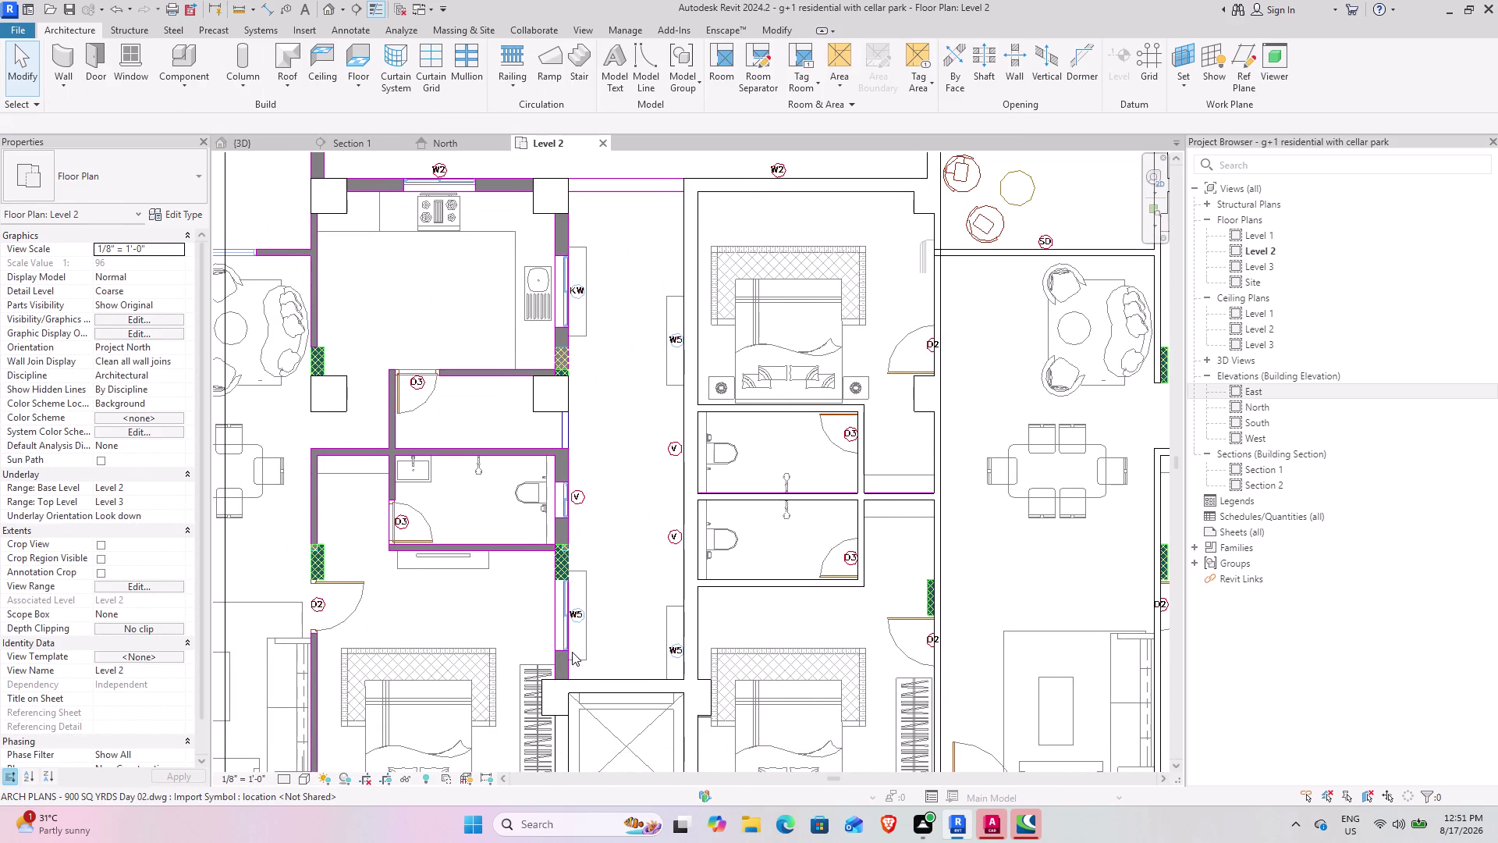
click(690, 468)
key(c)
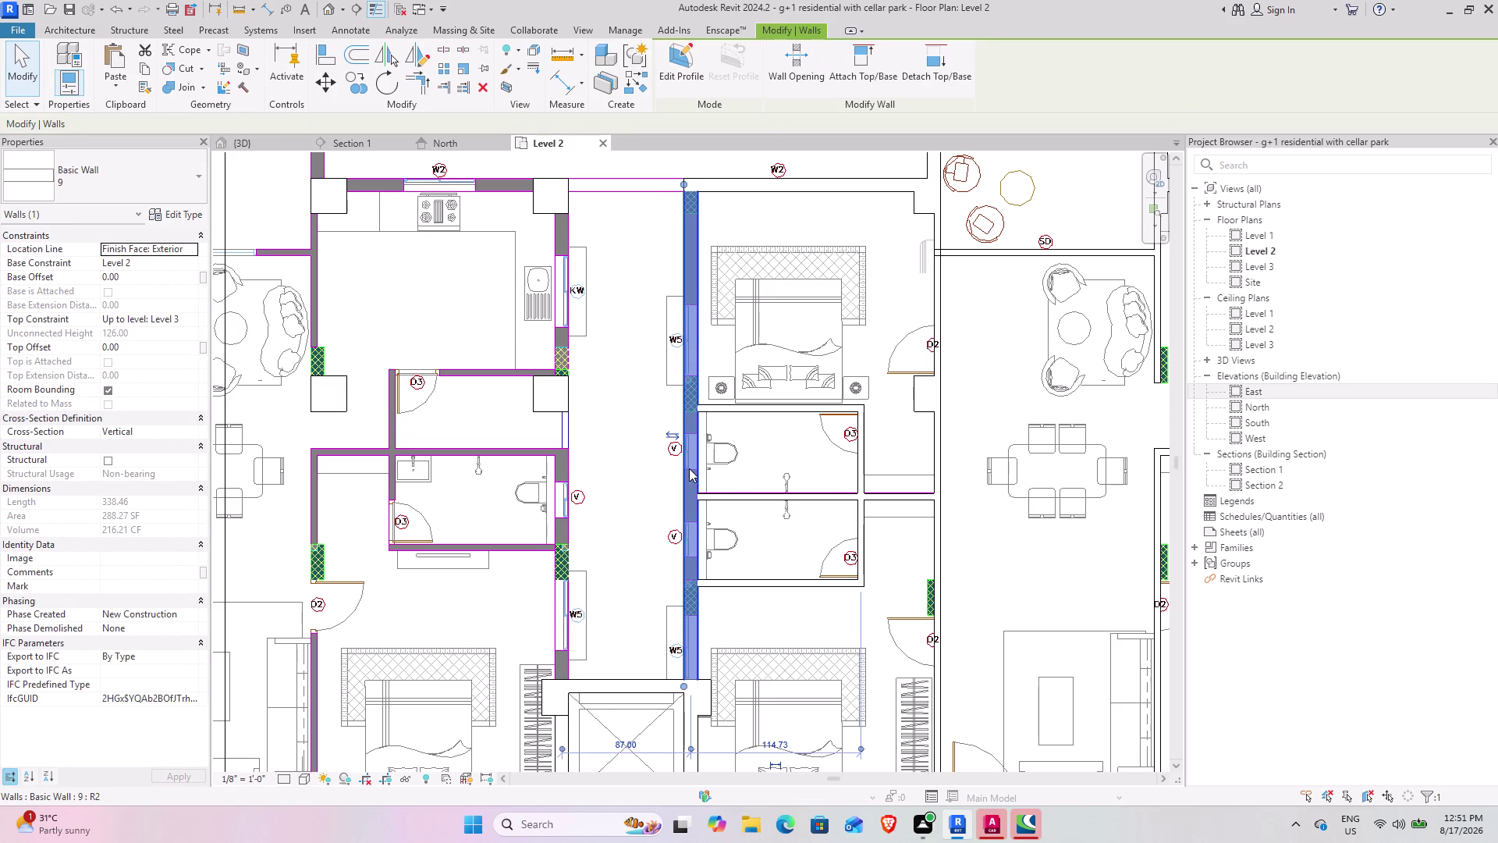
key(s)
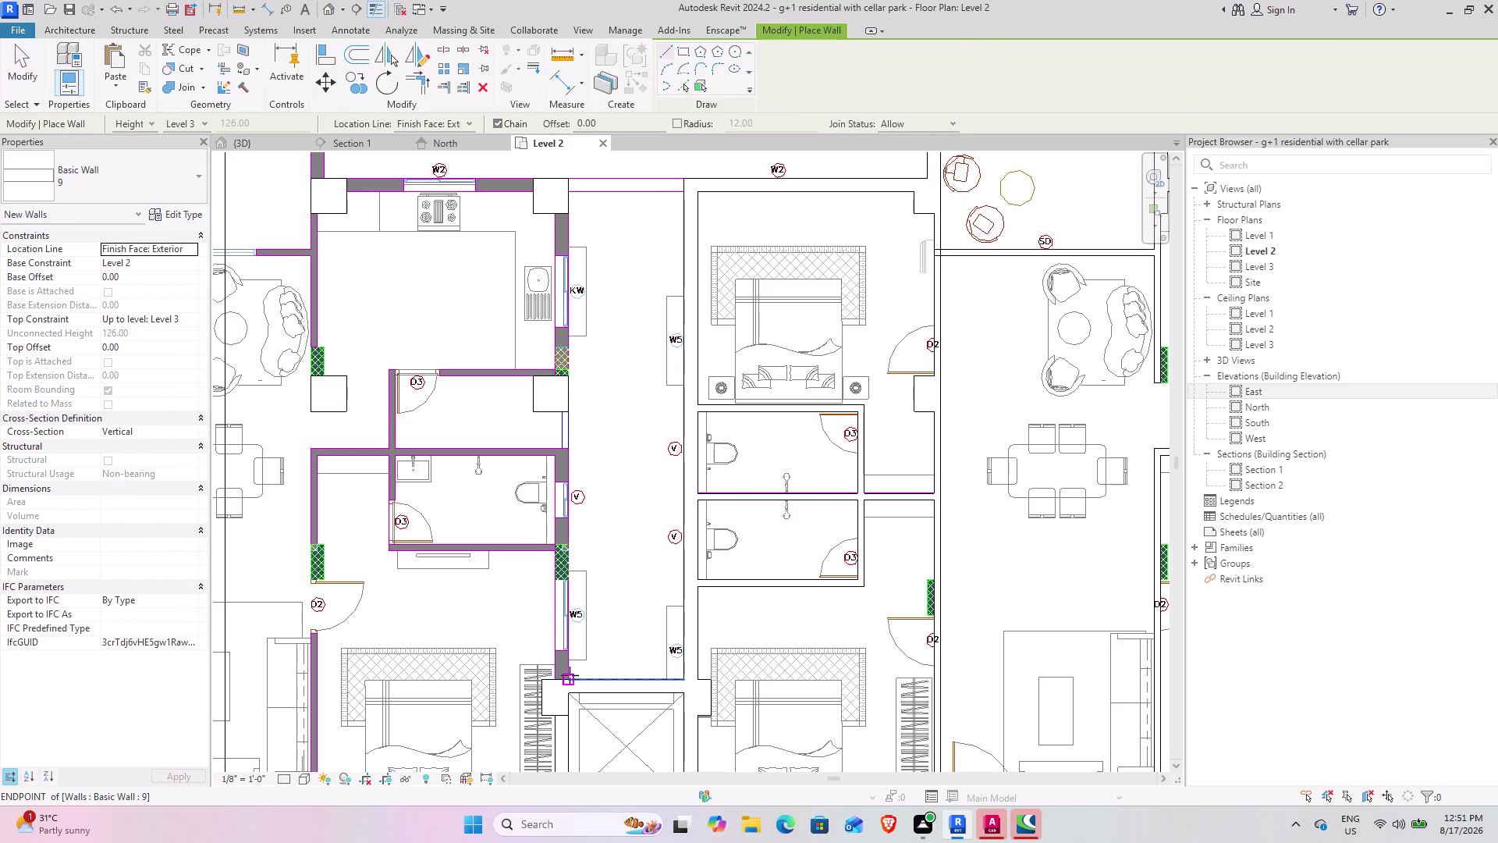
click(570, 675)
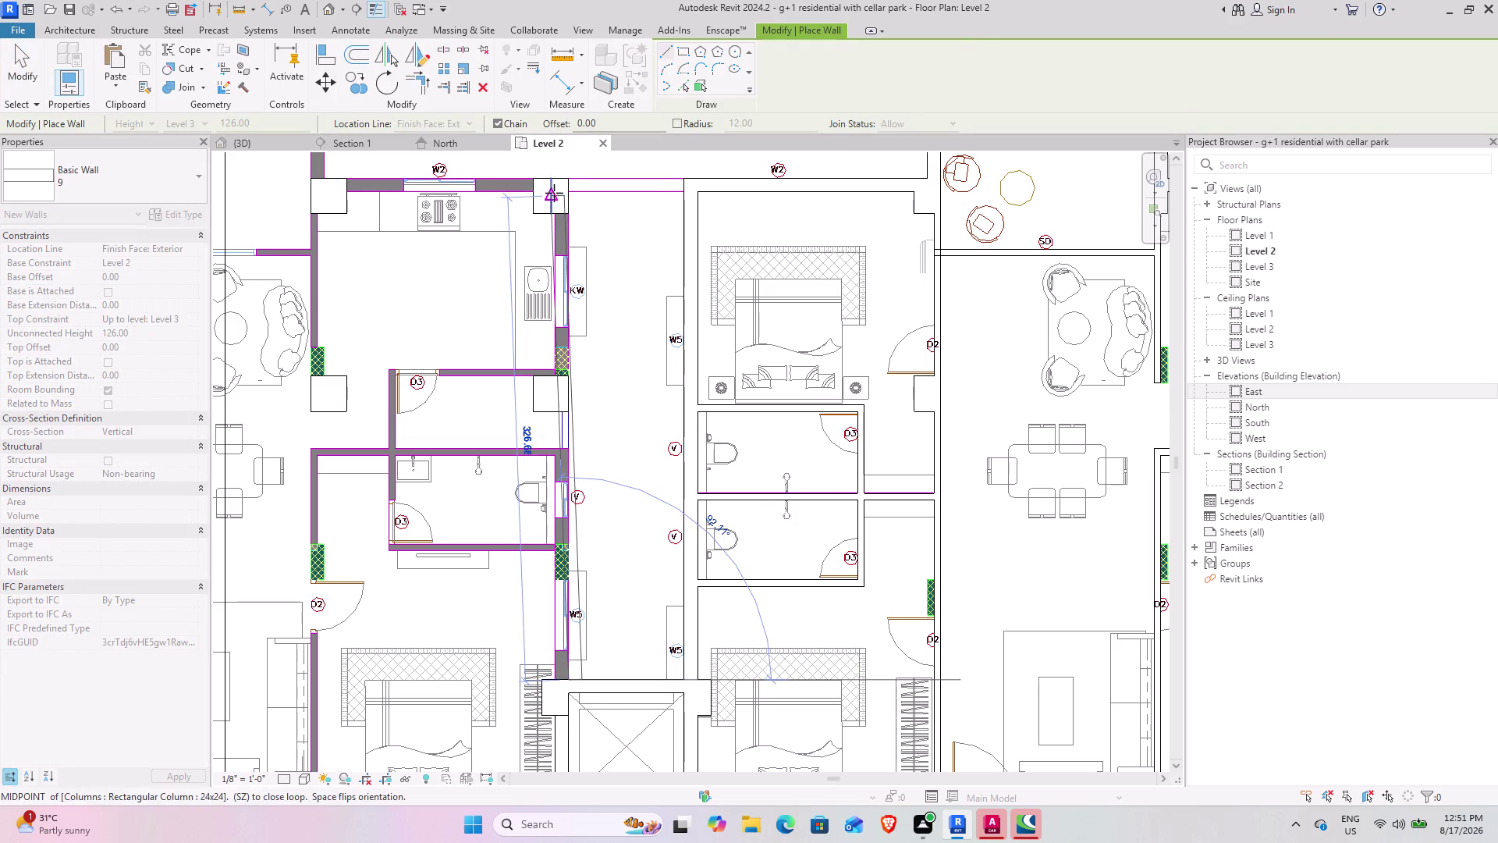
Switch the canvas to a dark theme and cancel the in-progress wall with undo and redo.
key(c)
key(space)
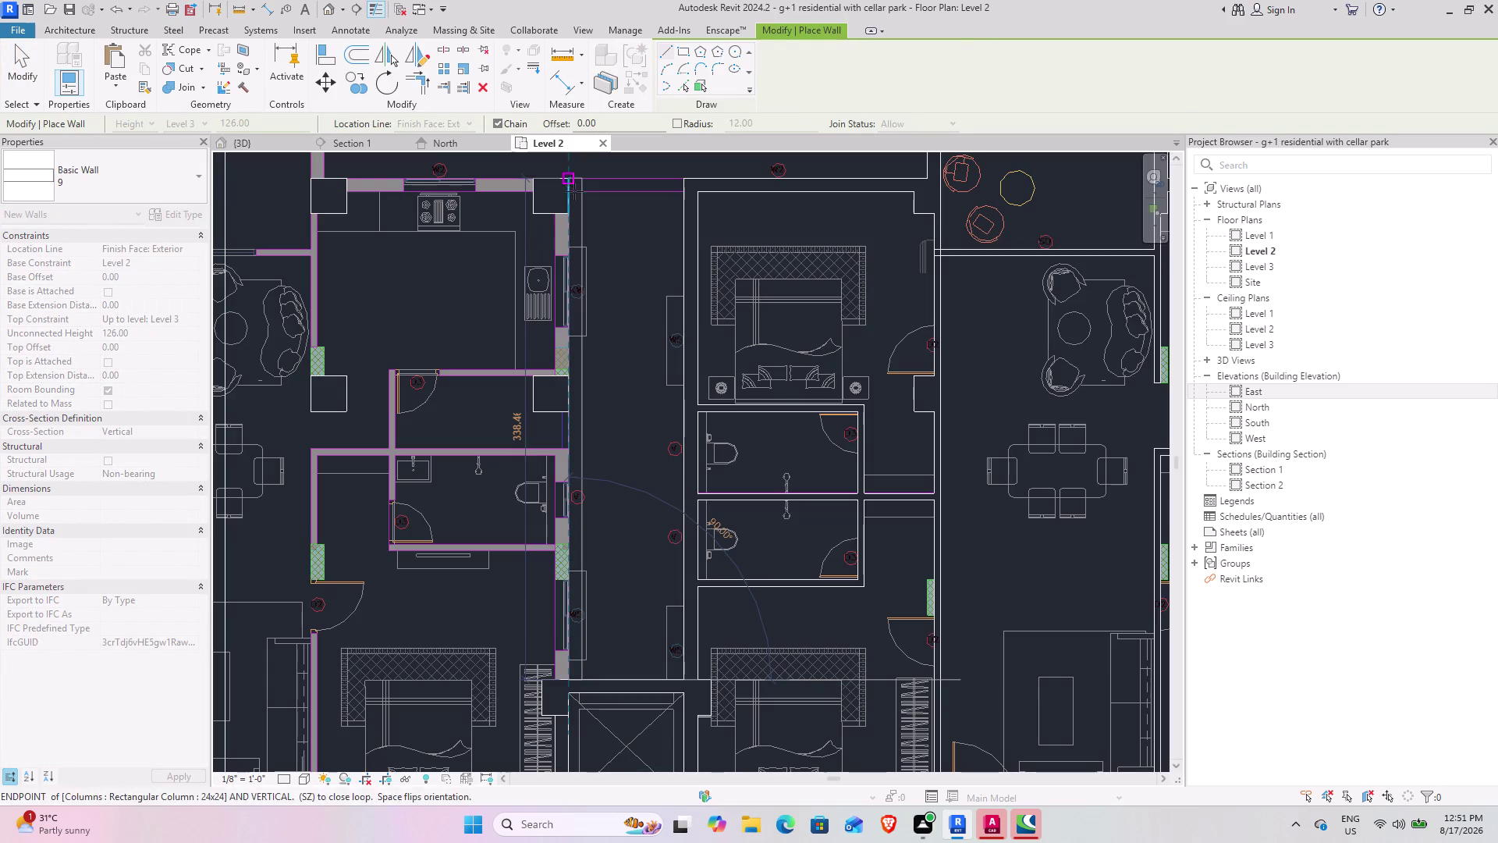
scroll(down, 3)
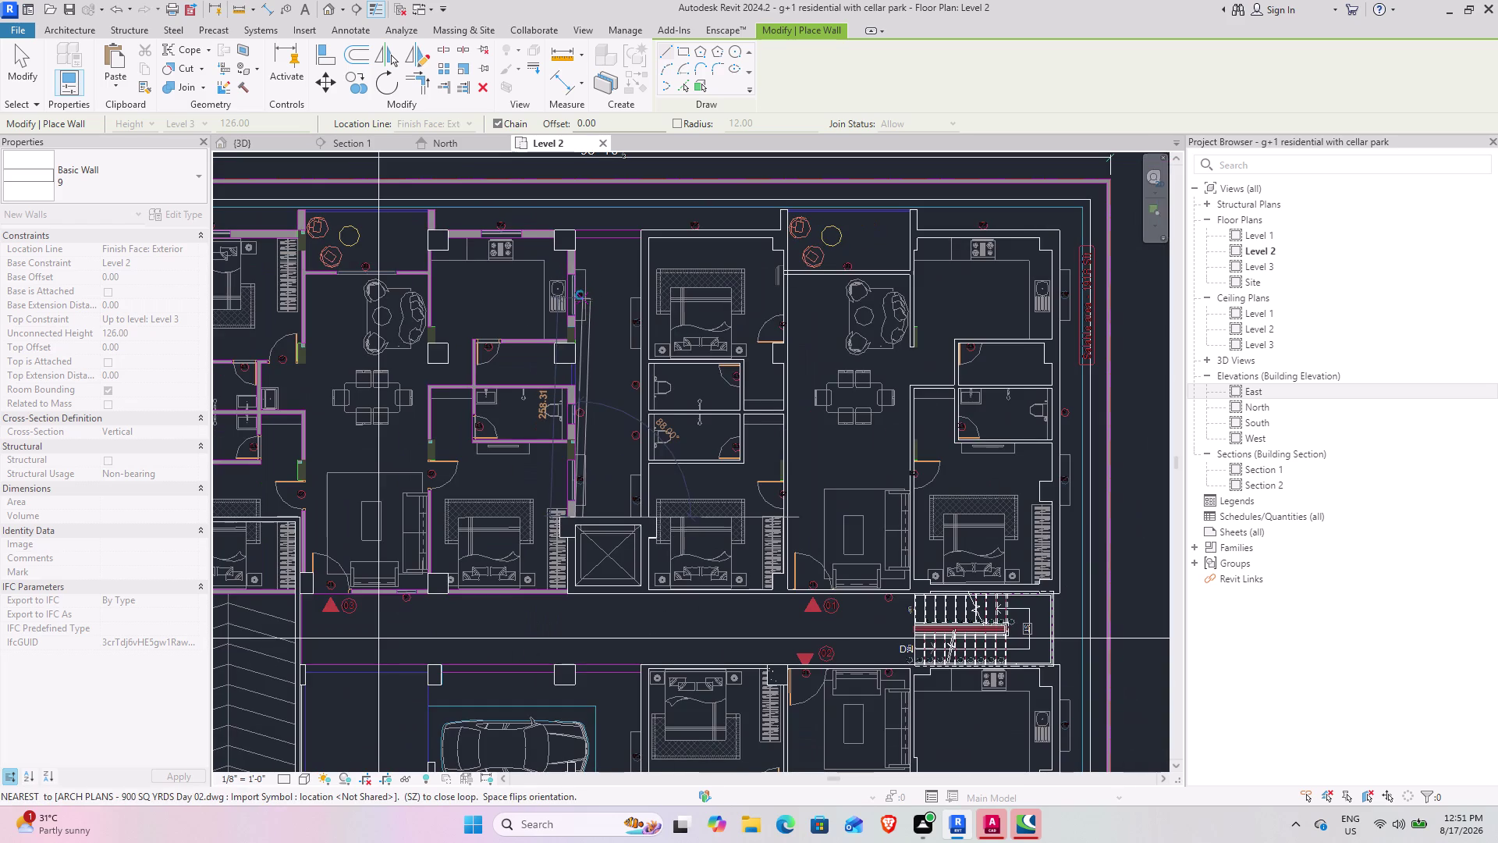
key(ctrl+z)
key(Escape)
key(Escape)
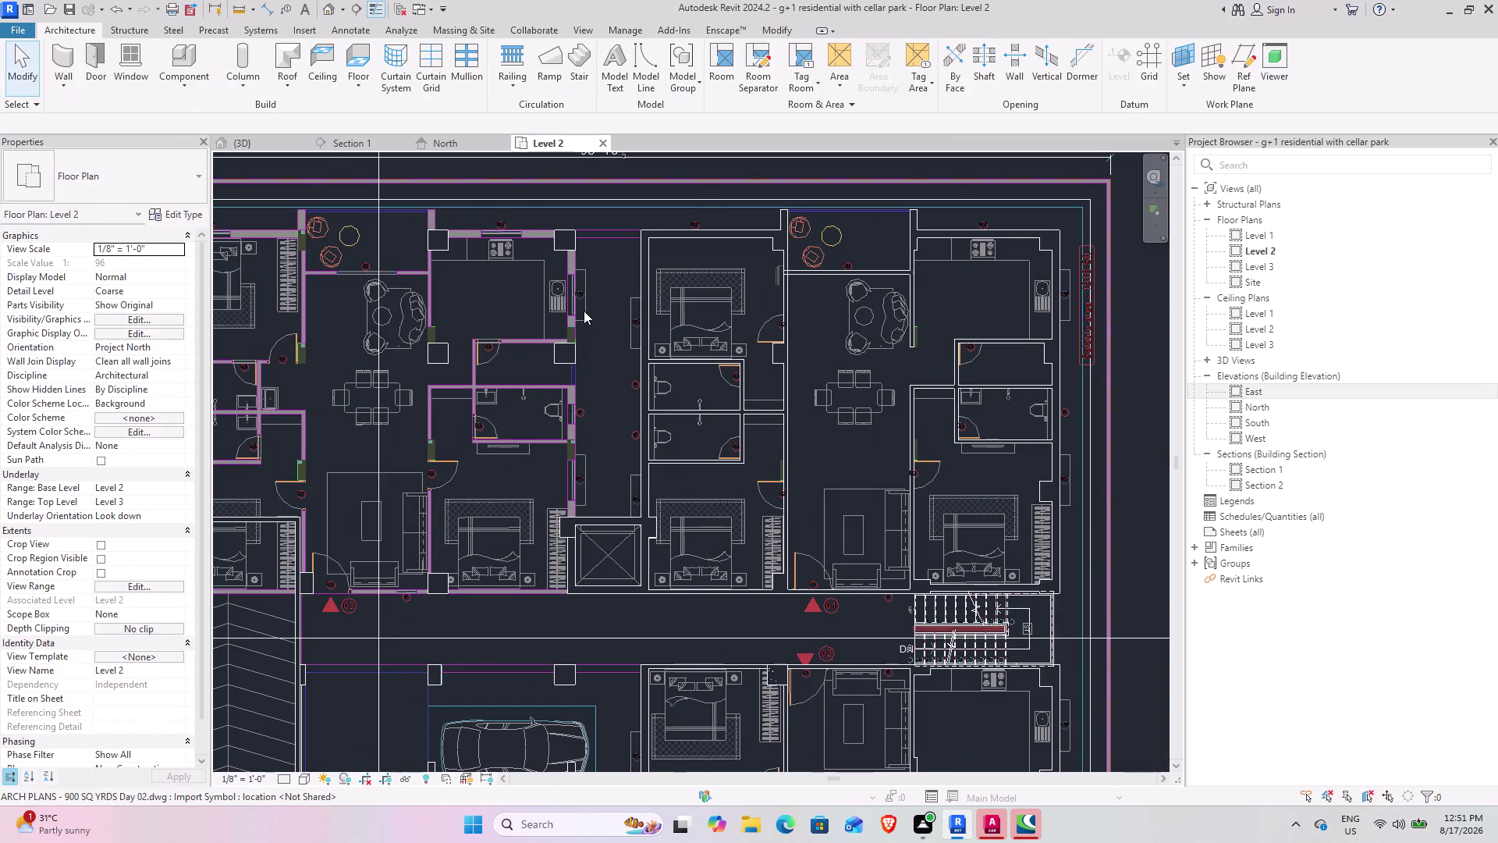
key(ctrl+z)
key(ctrl+z)
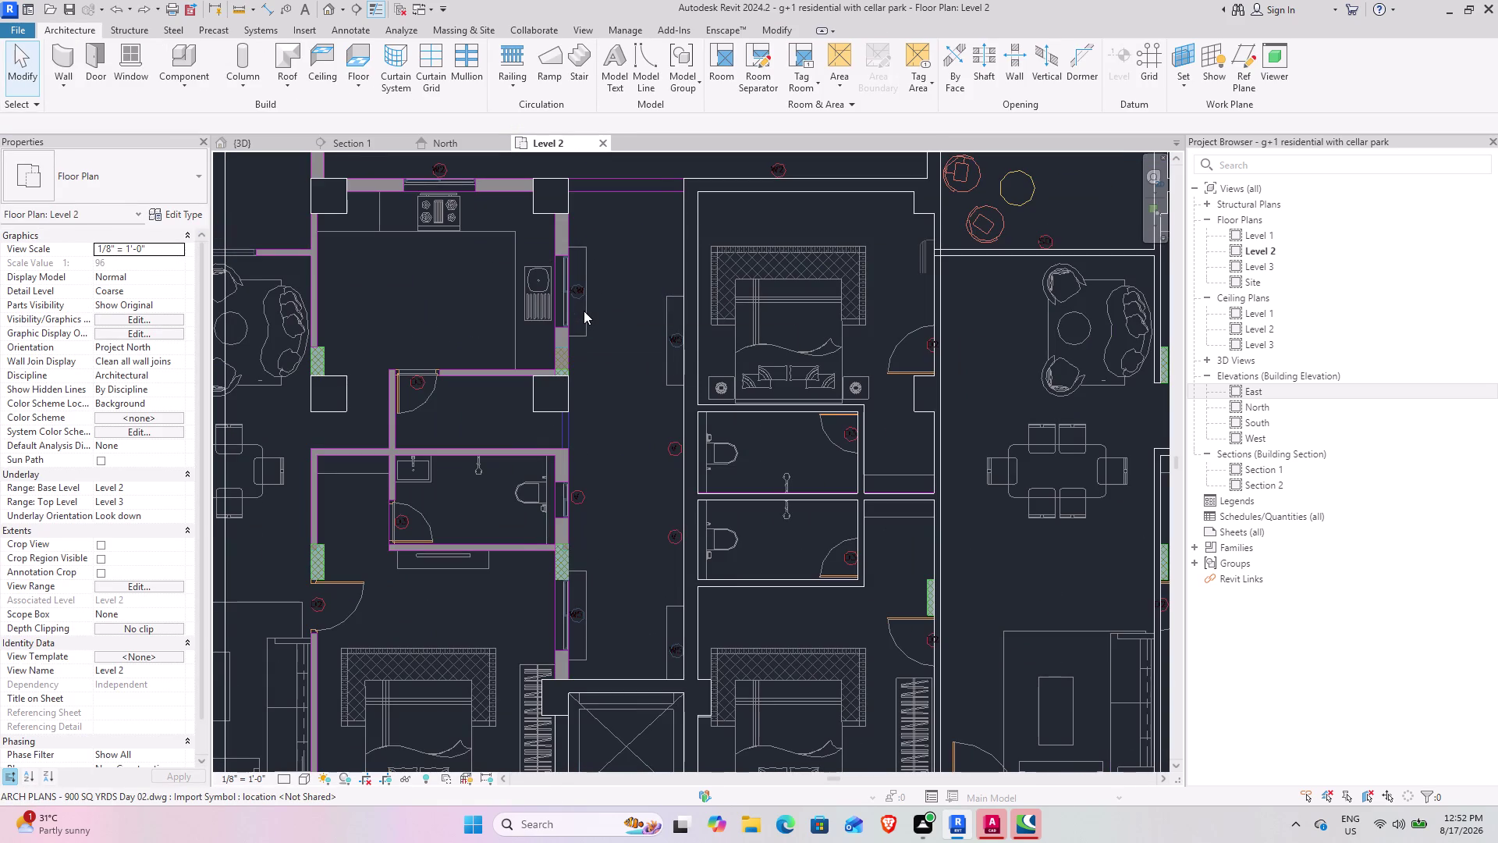
key(ctrl+y)
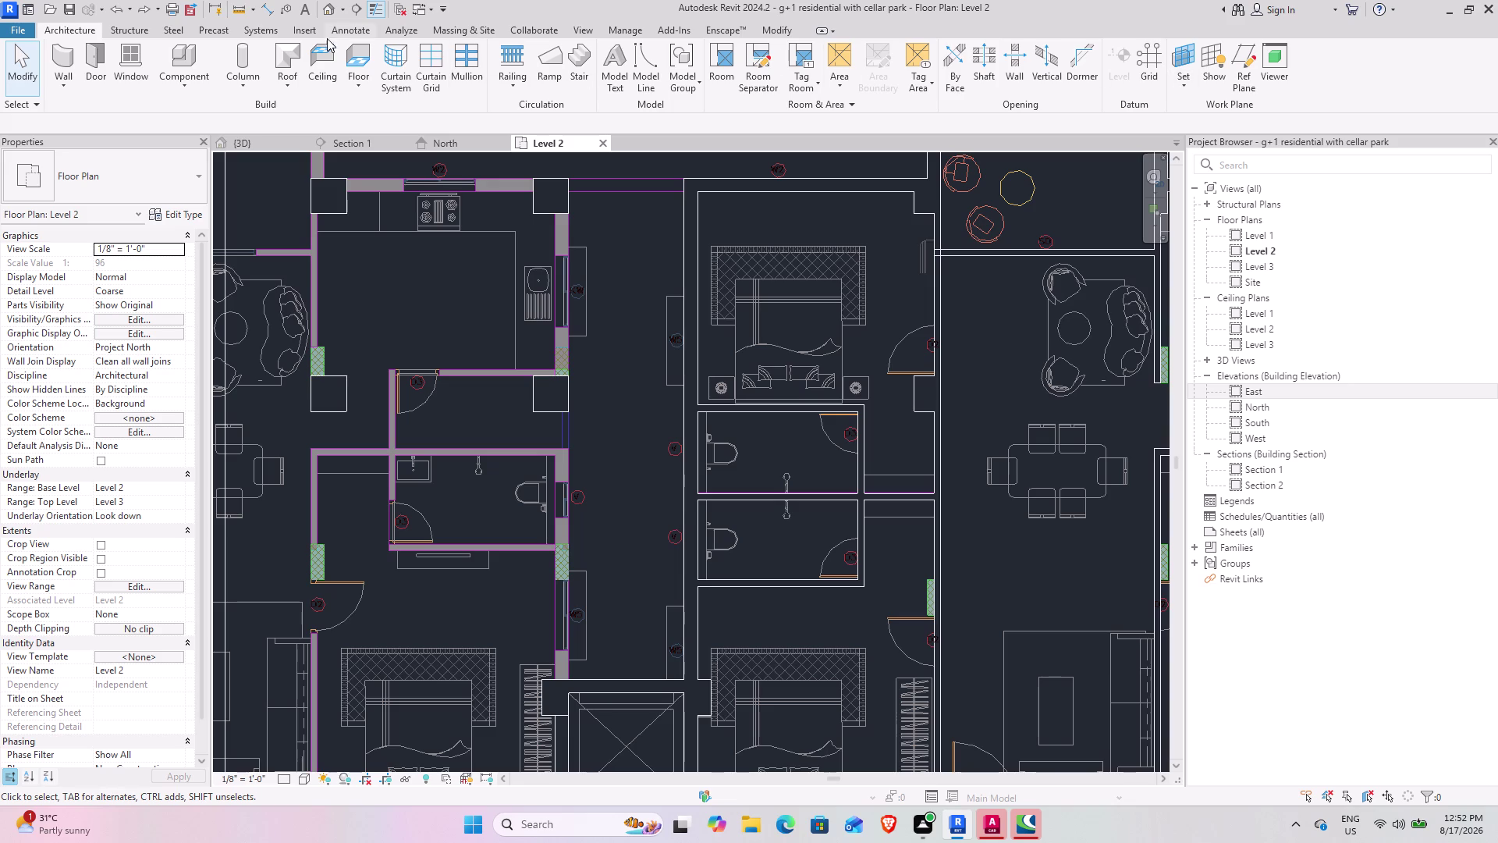
Switch the canvas theme back to light and restart Wall placement.
click(576, 28)
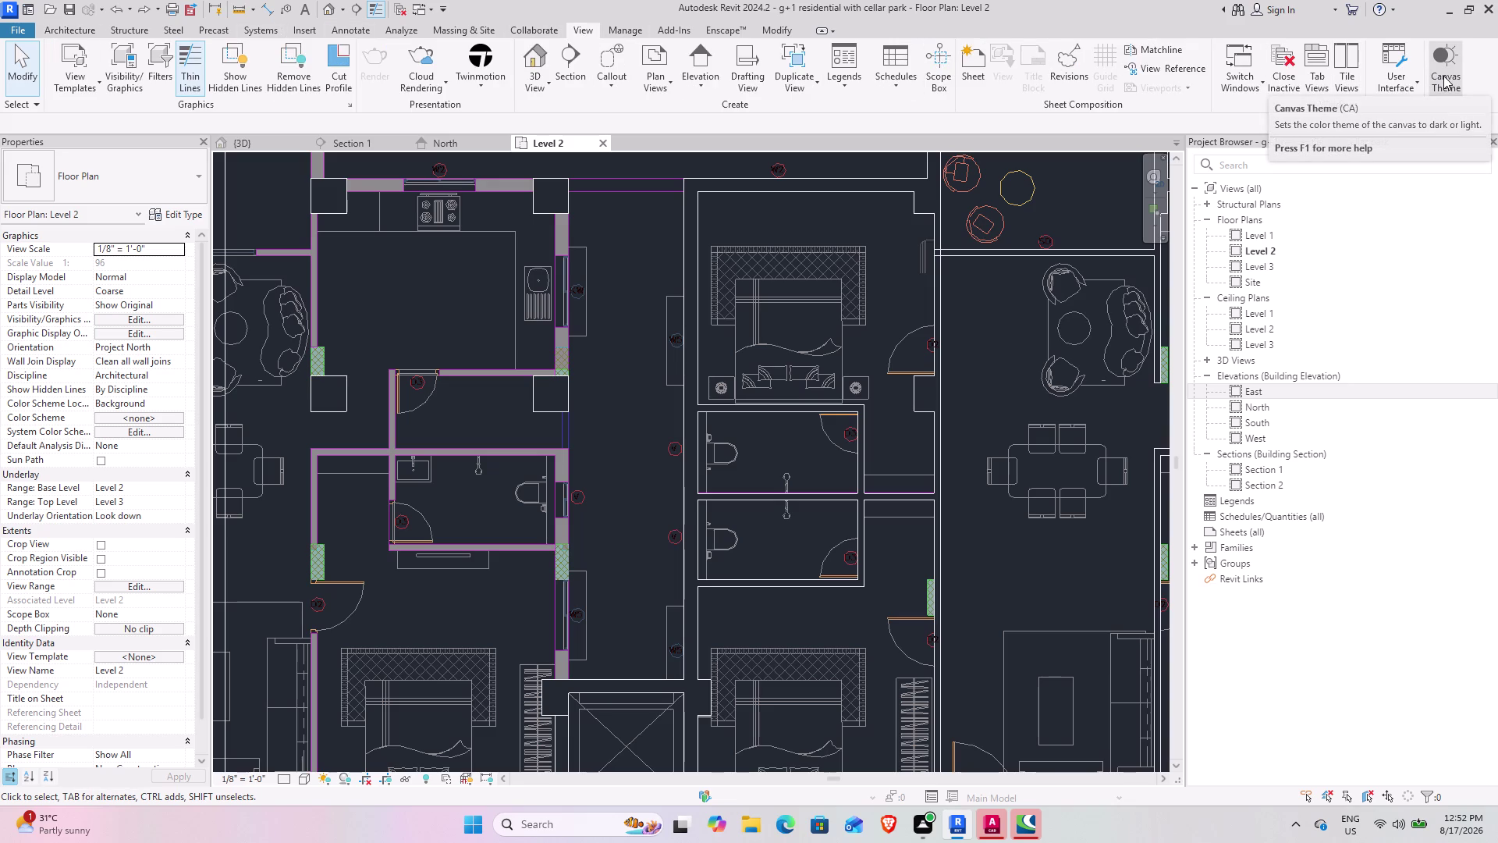
click(1444, 76)
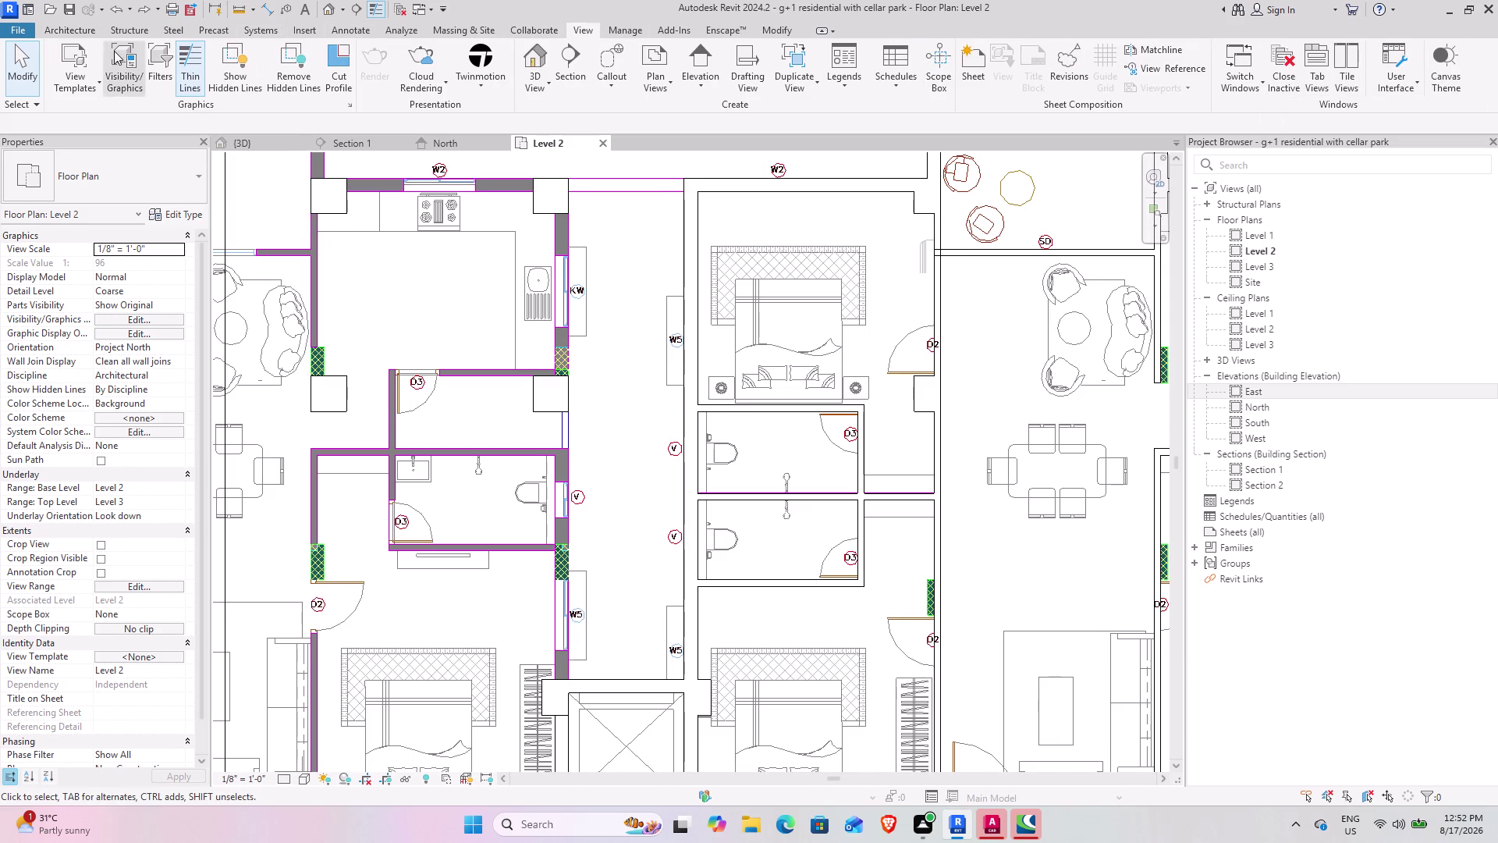
click(76, 20)
click(76, 23)
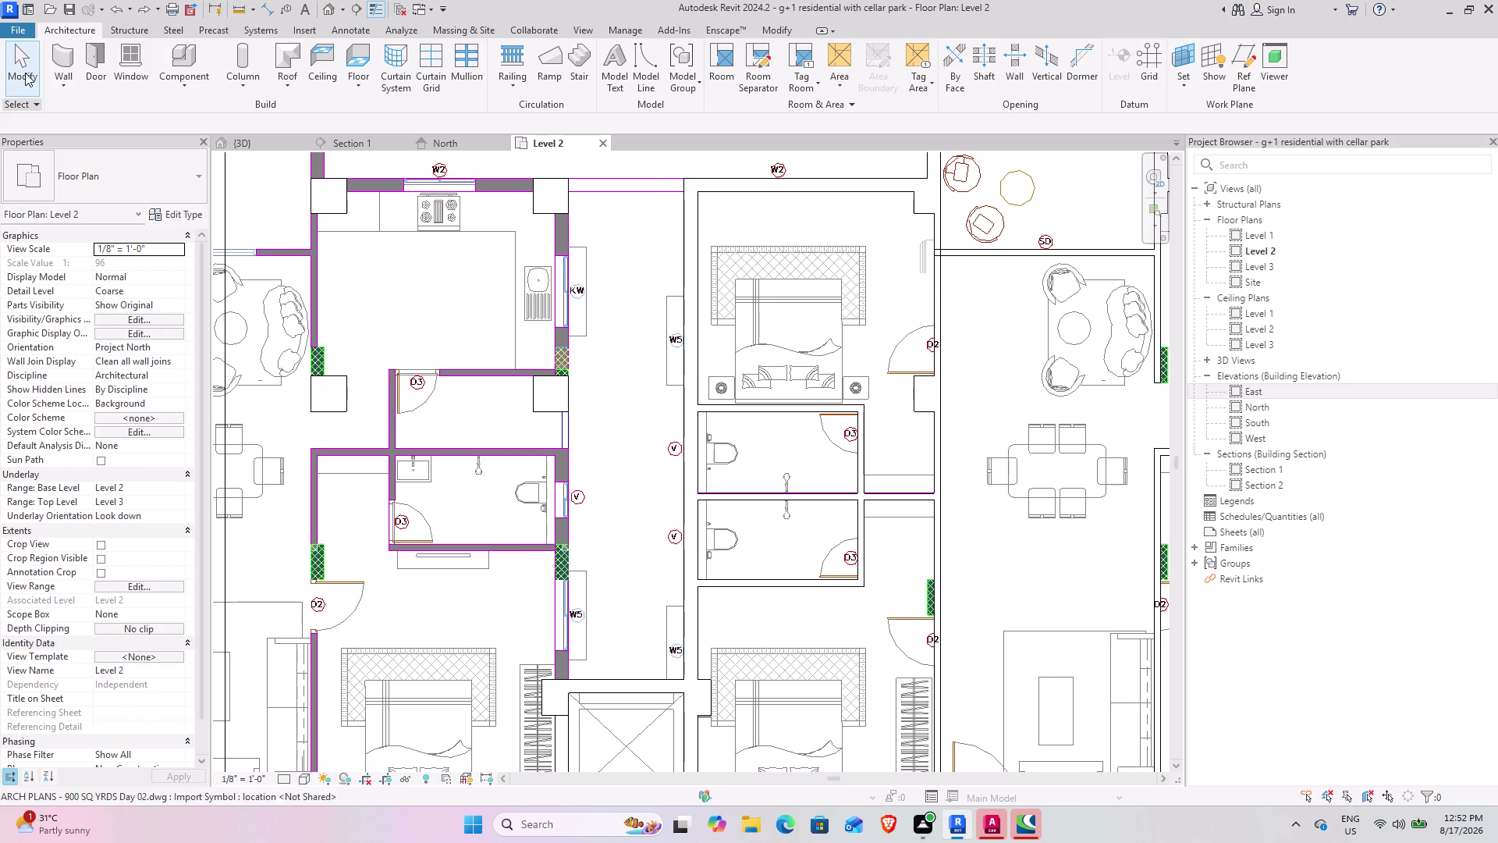
click(59, 58)
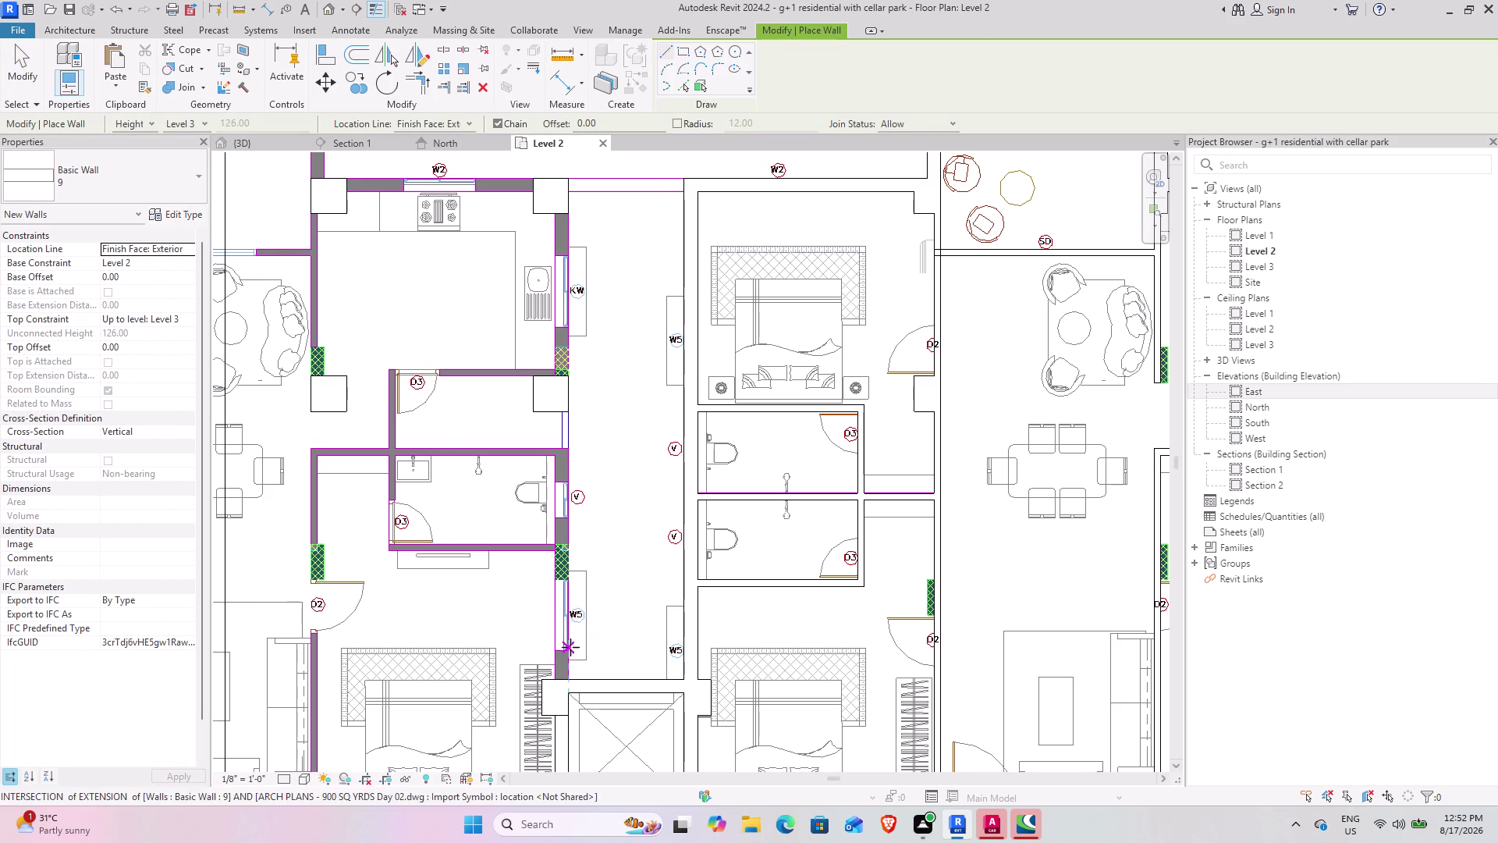
Try a wall start near the kitchen's top corner, then cancel it.
click(556, 677)
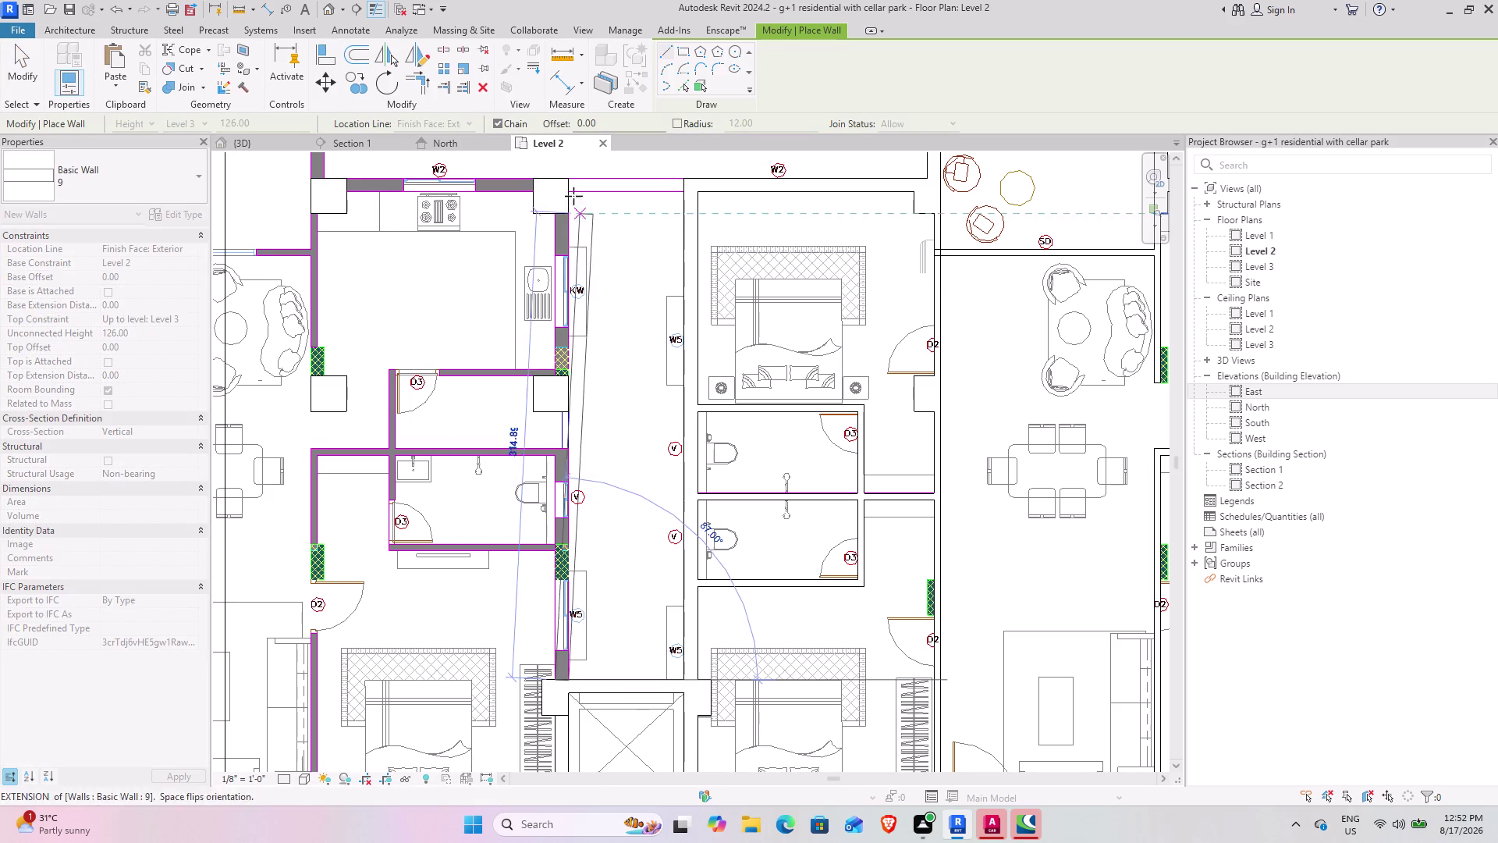
scroll(up, 3)
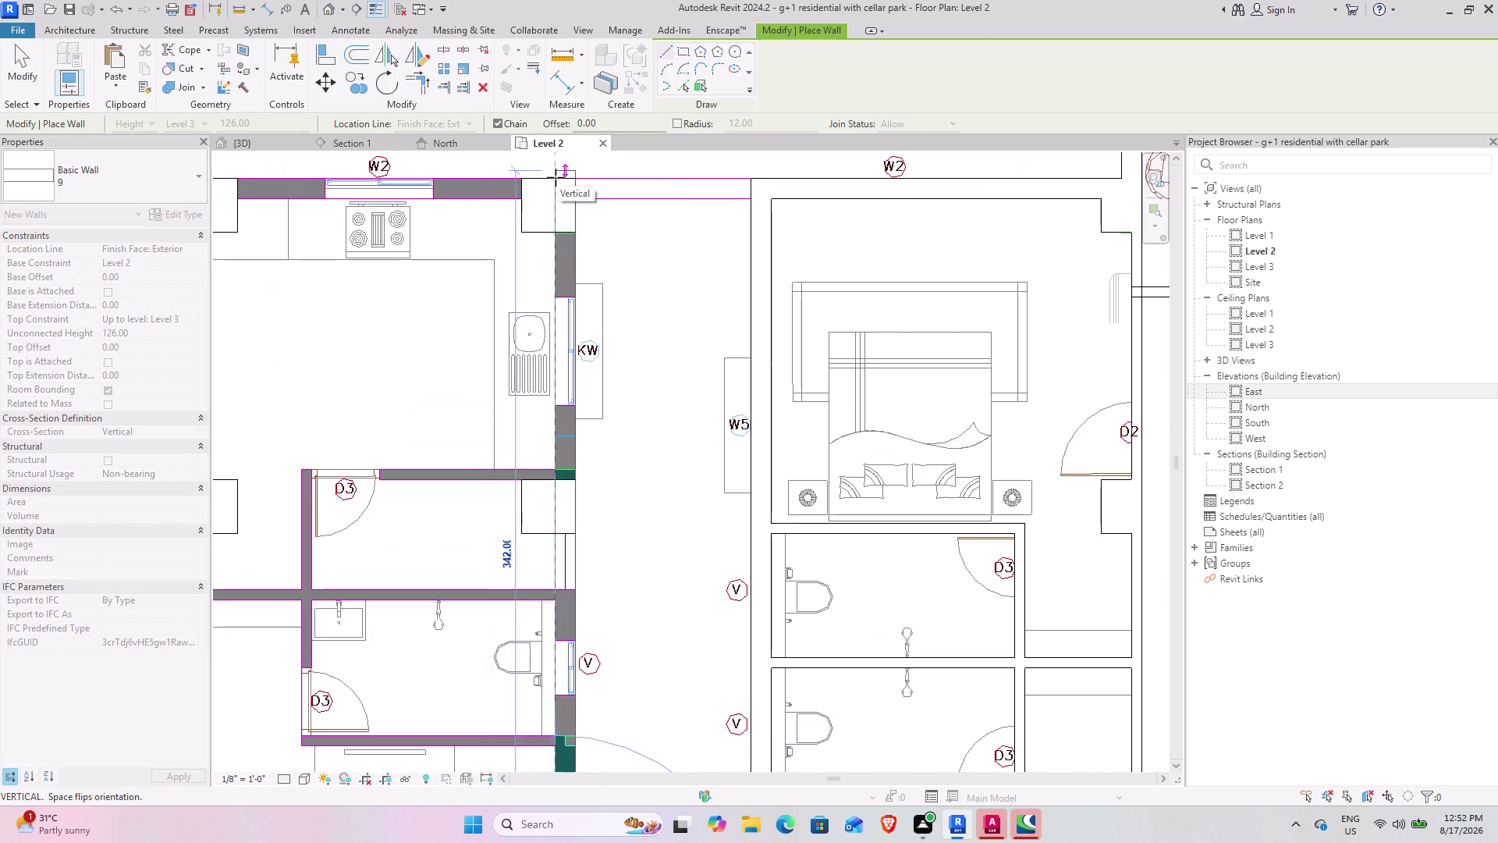
middle_drag(556, 177, 549, 342)
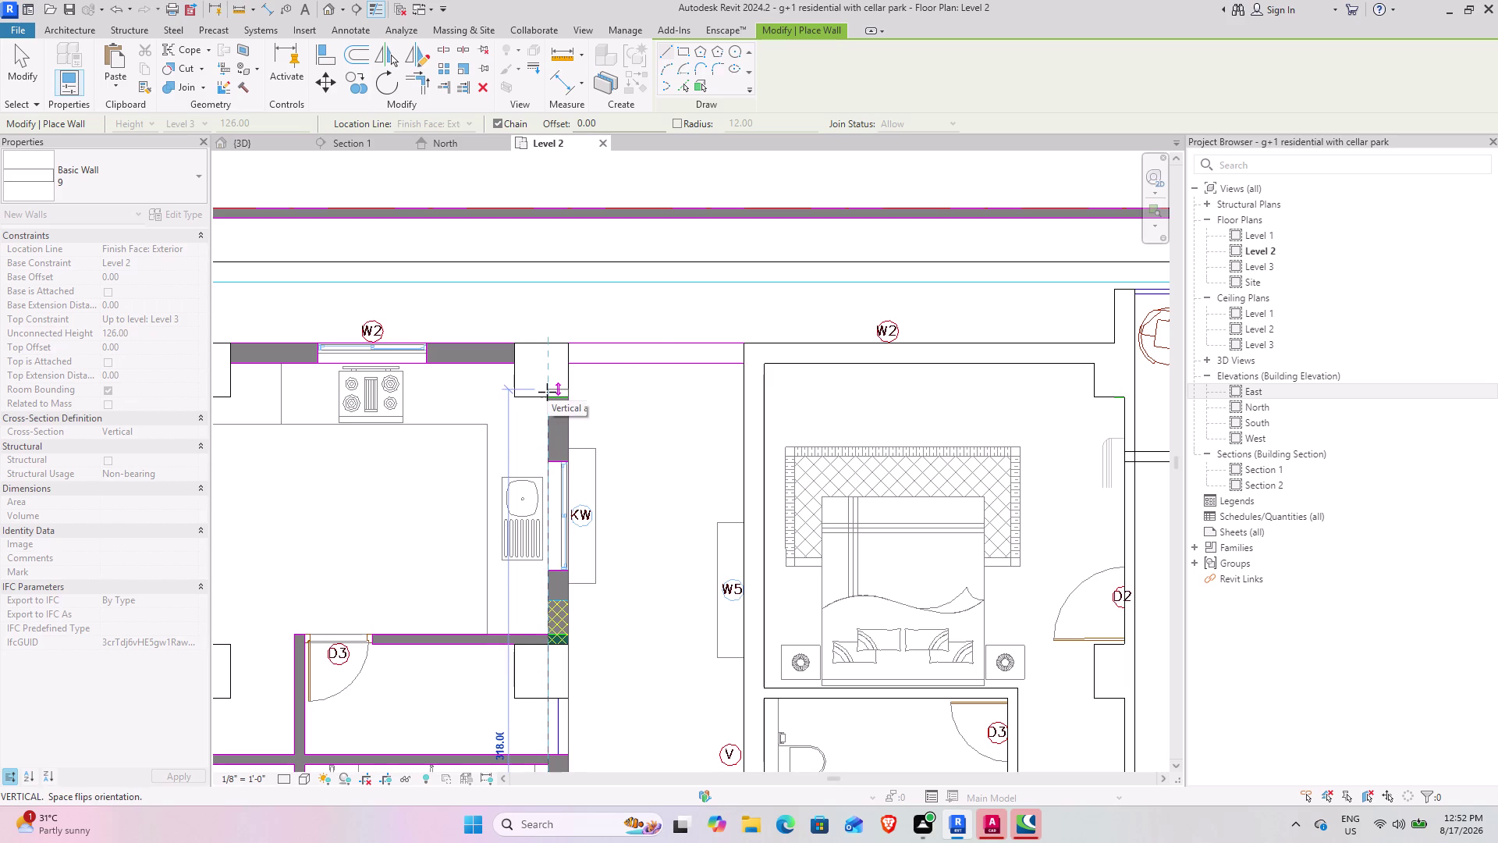
click(547, 392)
key(Escape)
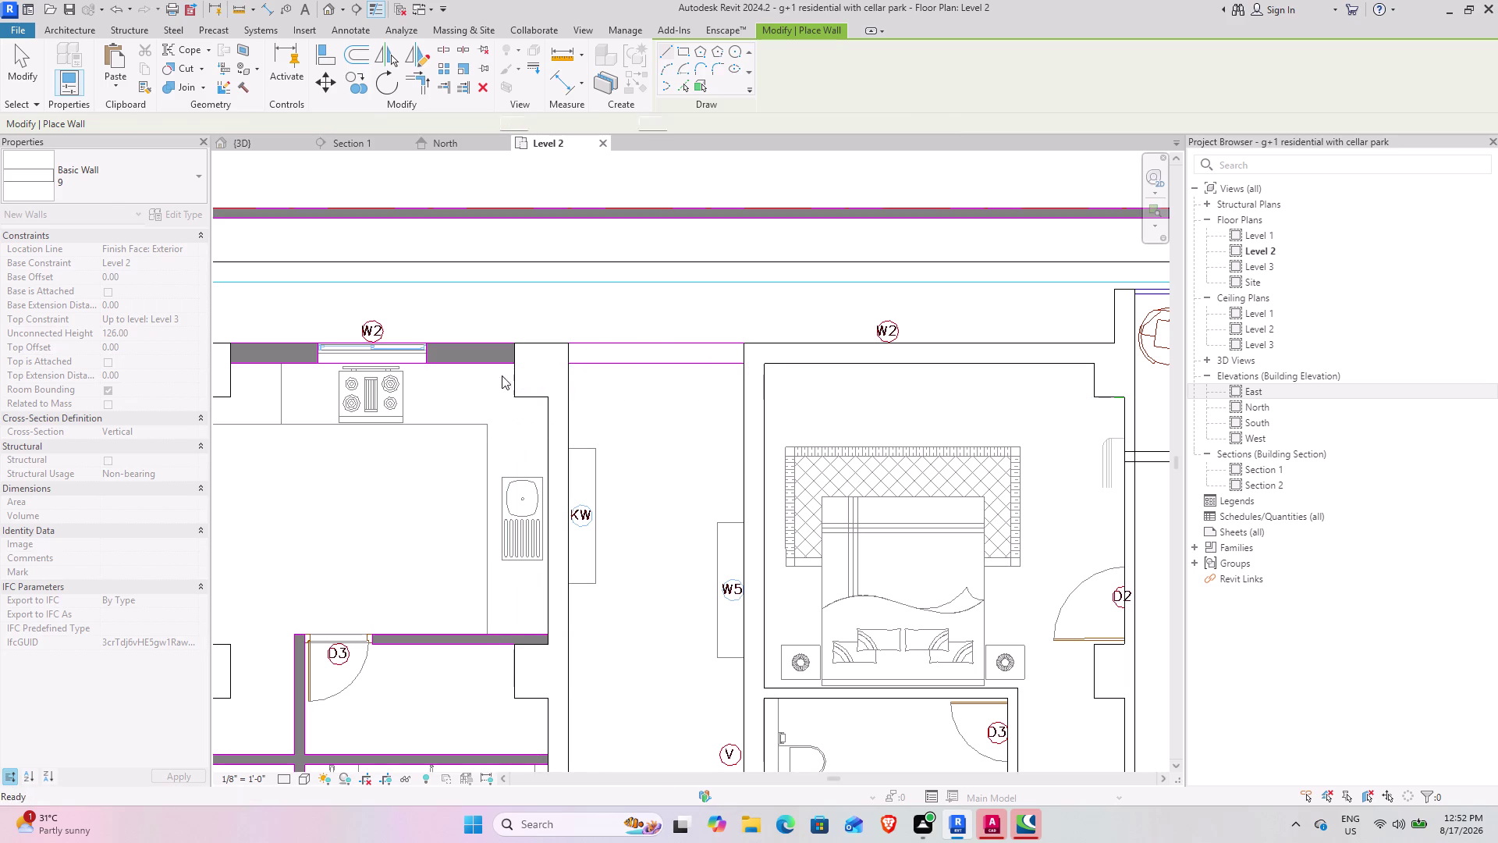
Trace the kitchen's top wall to the column corner.
click(510, 346)
key(space)
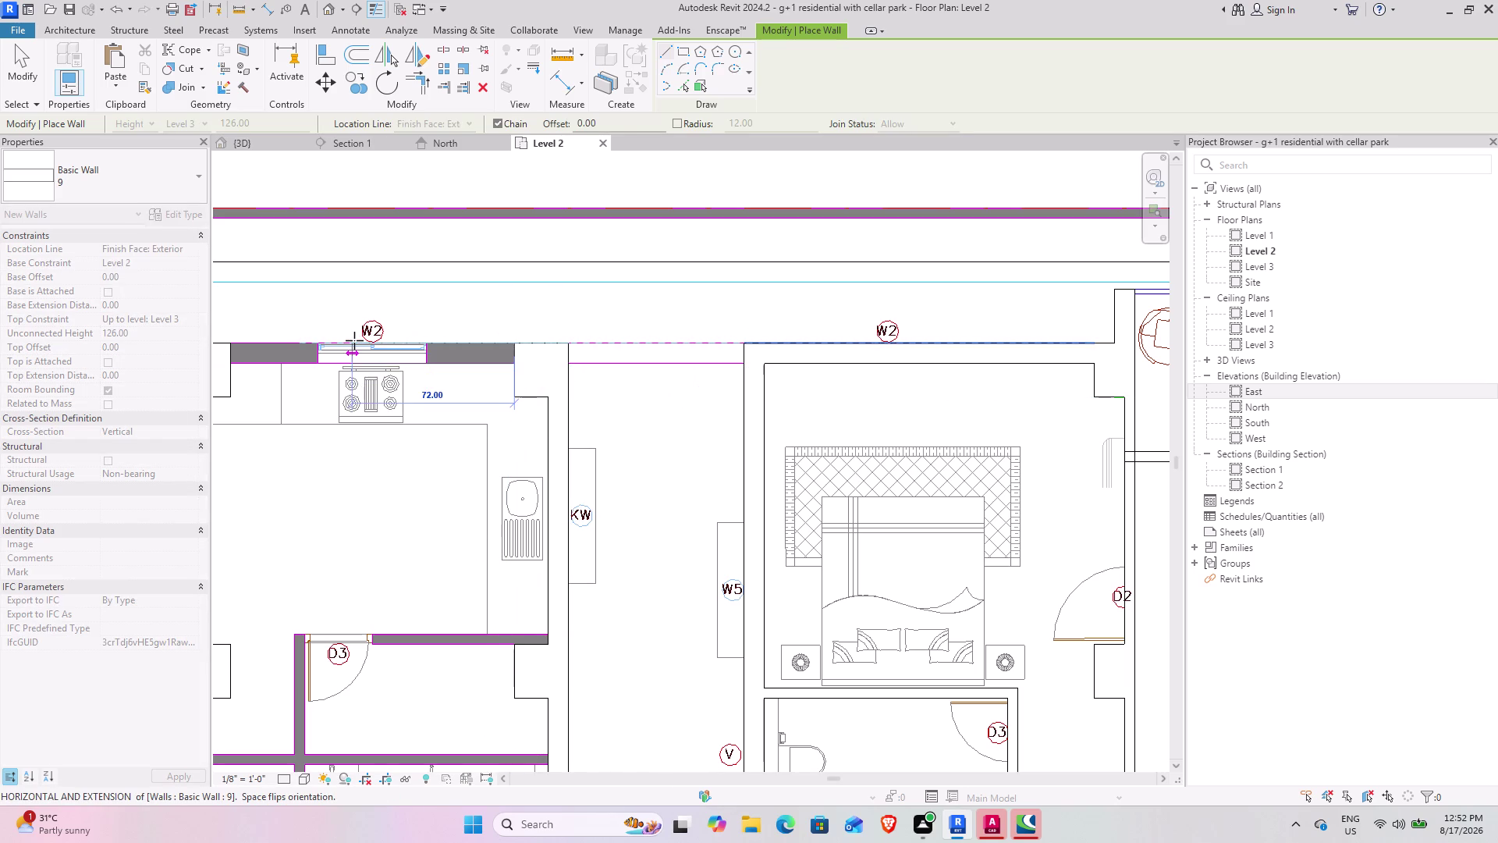
middle_drag(354, 341, 684, 381)
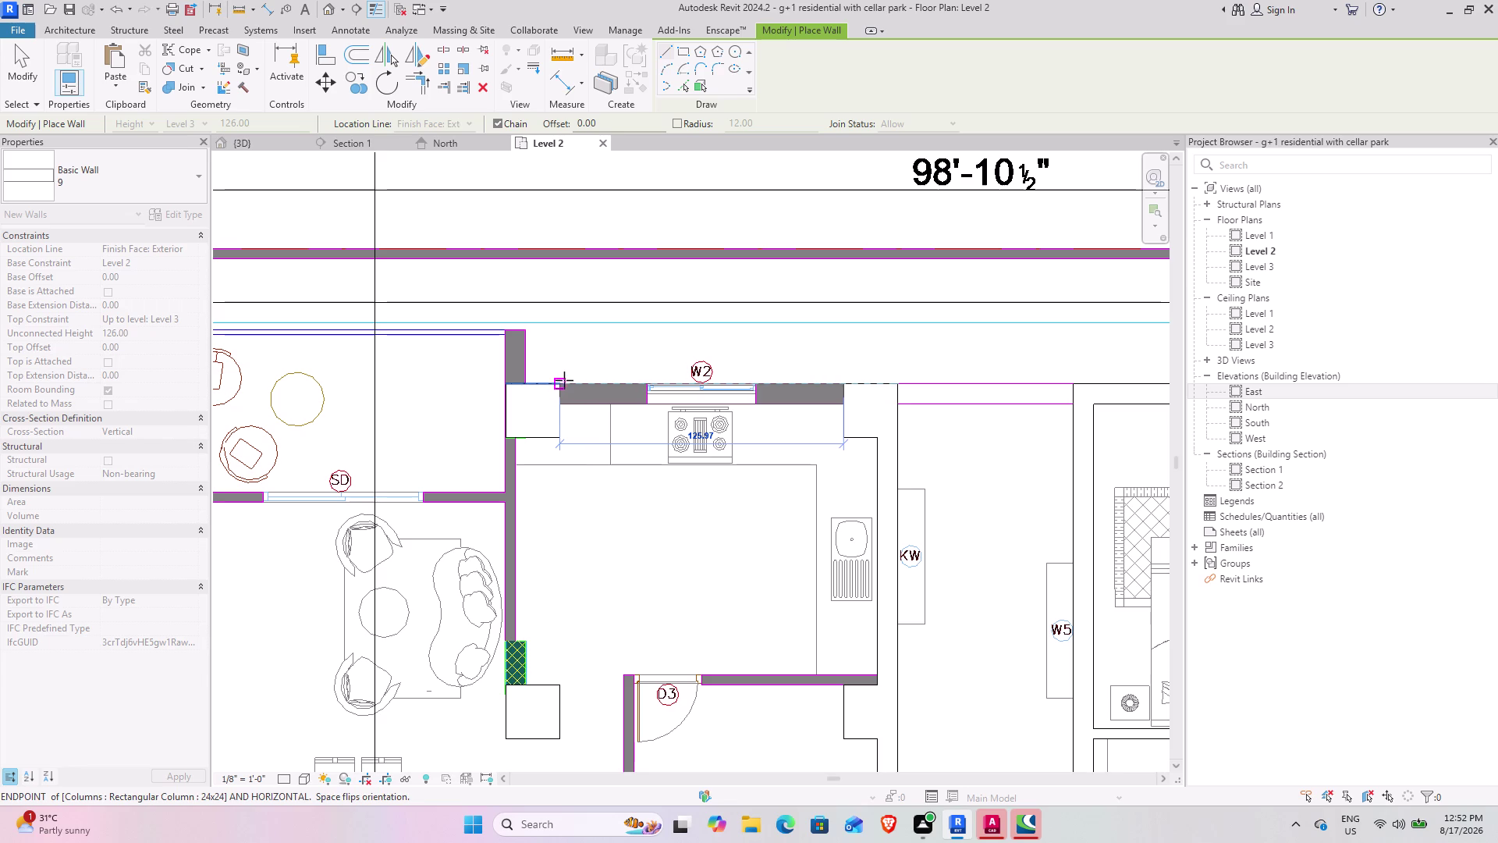
click(558, 383)
key(Escape)
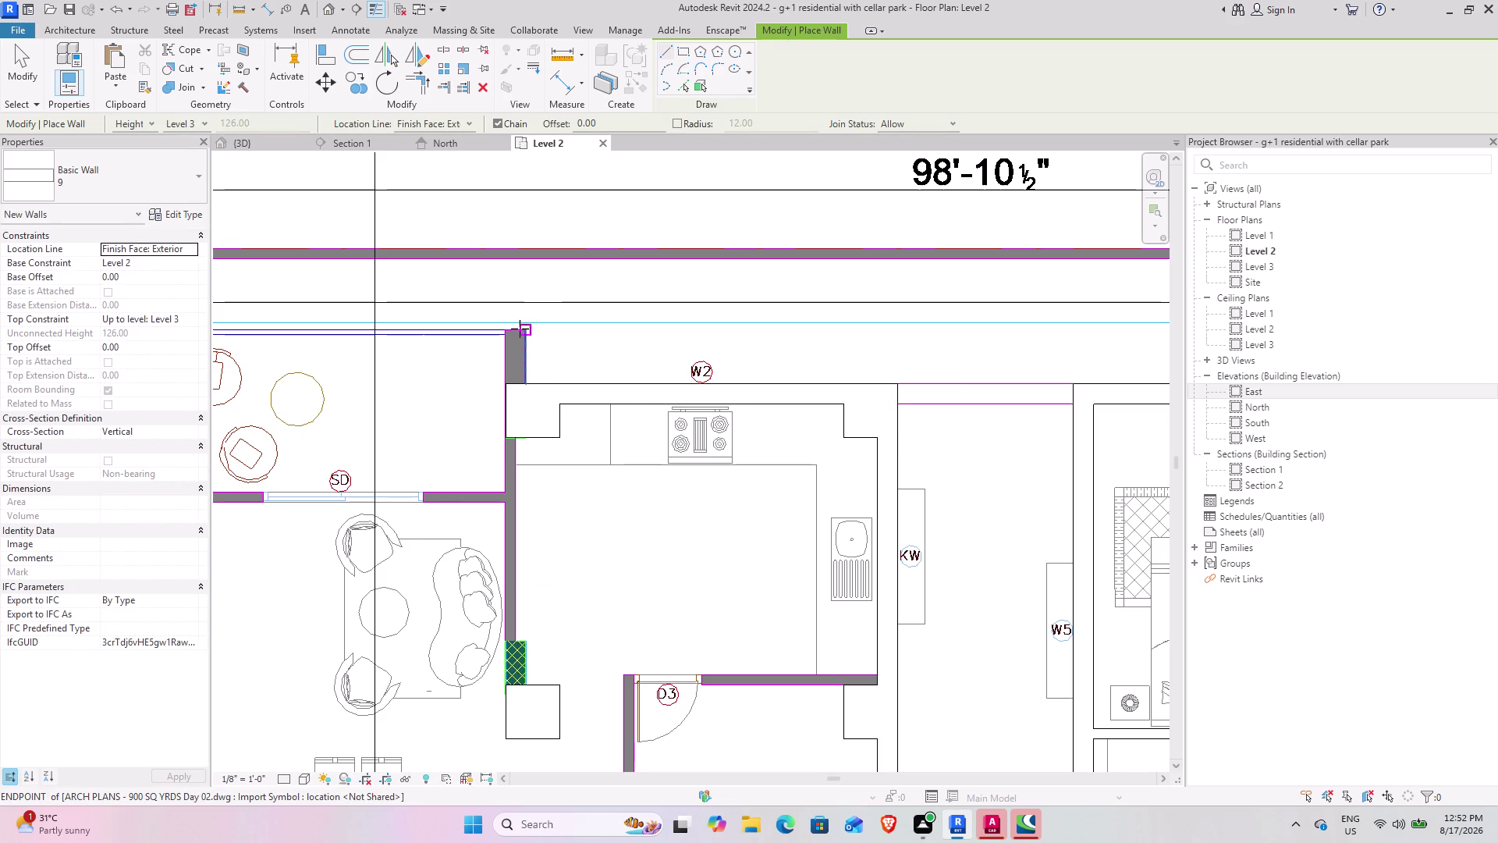
Trace a short wall along the kitchen edge.
click(519, 329)
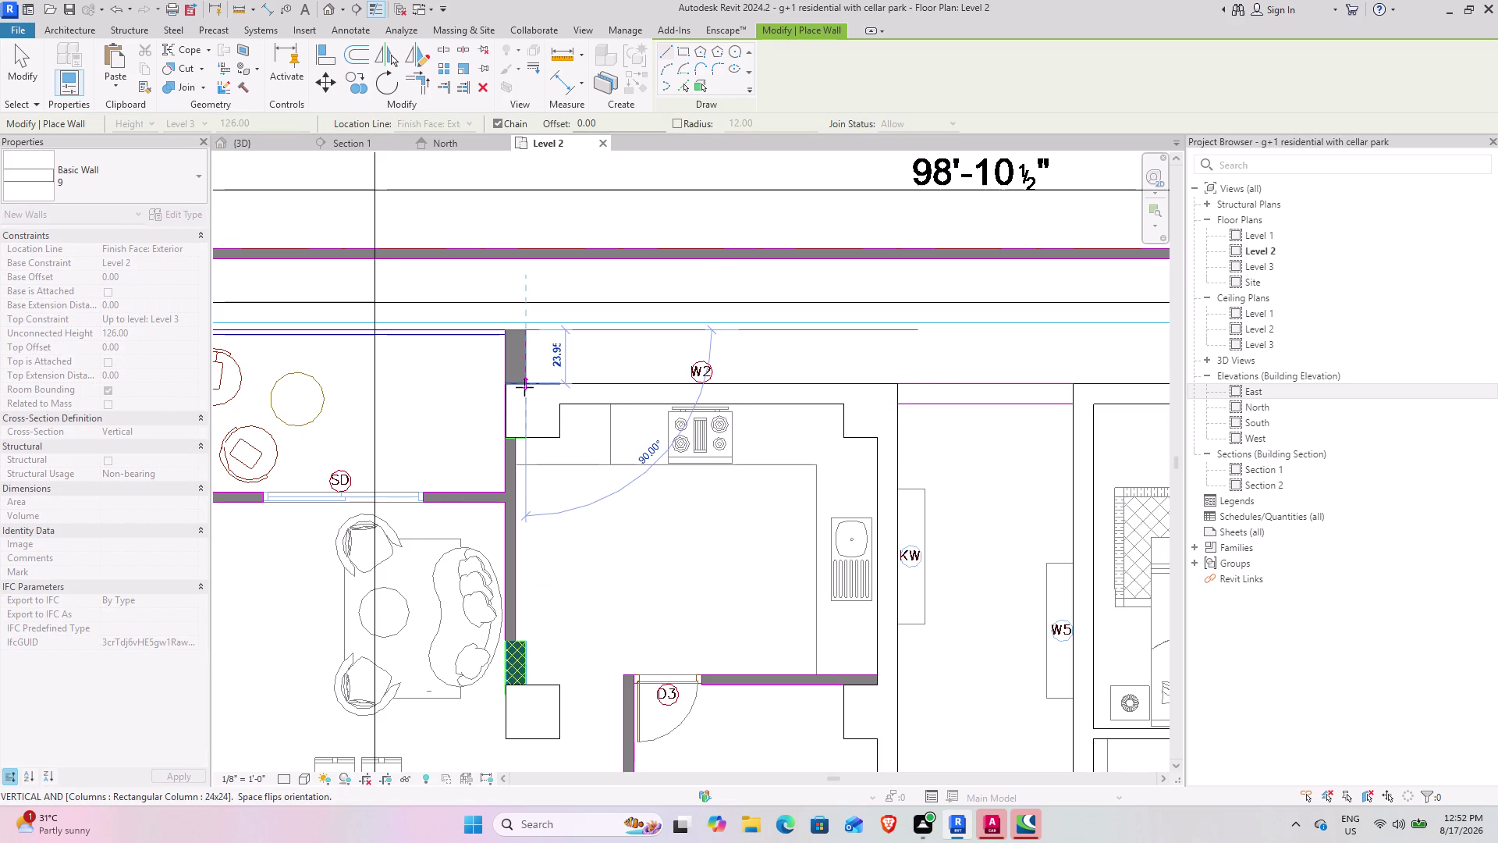
click(524, 387)
key(Escape)
scroll(up, 3)
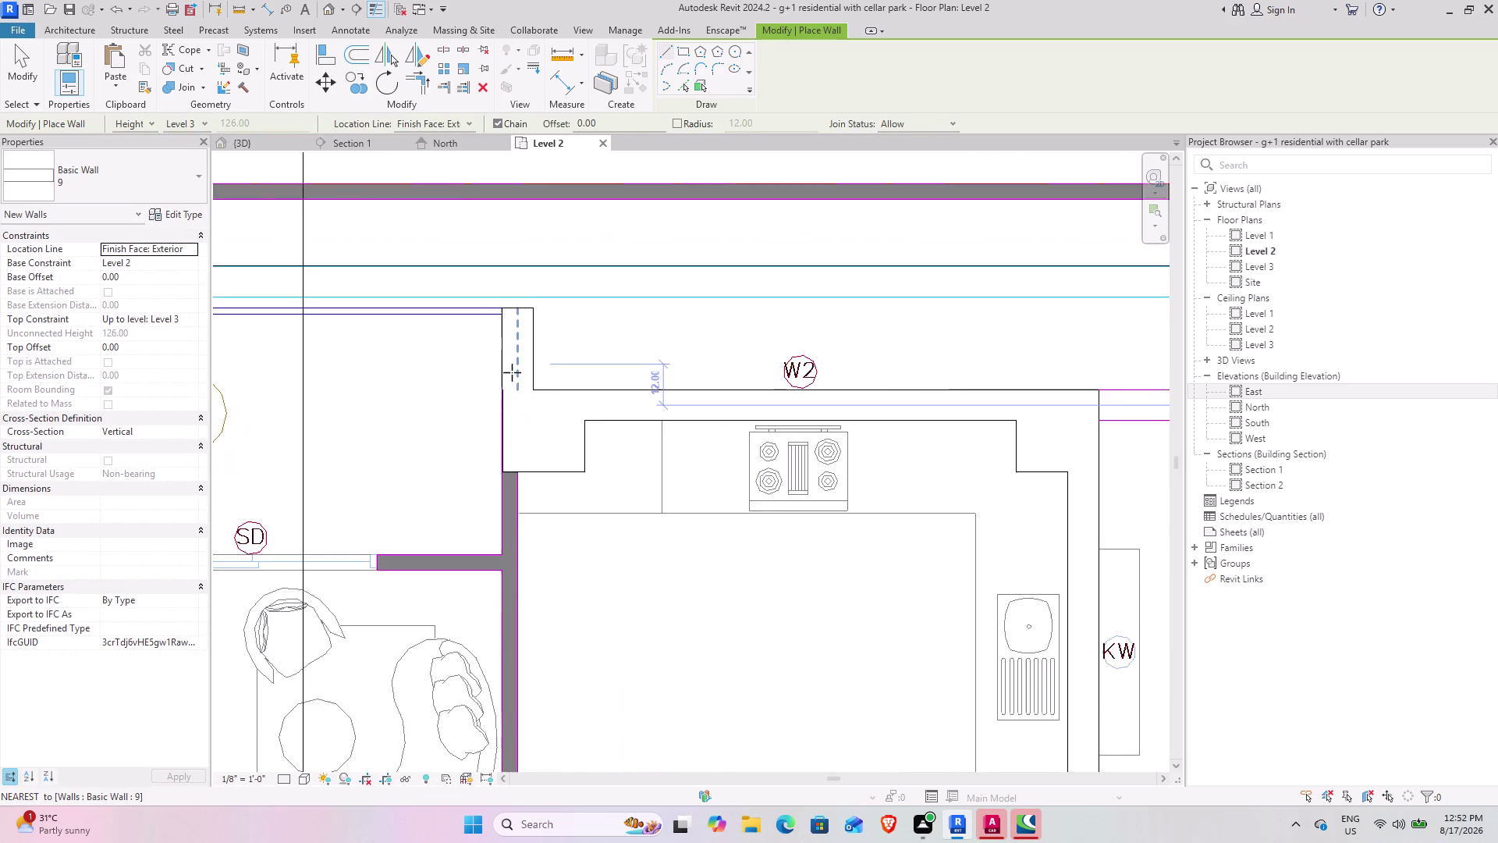
scroll(up, 3)
scroll(up, 3)
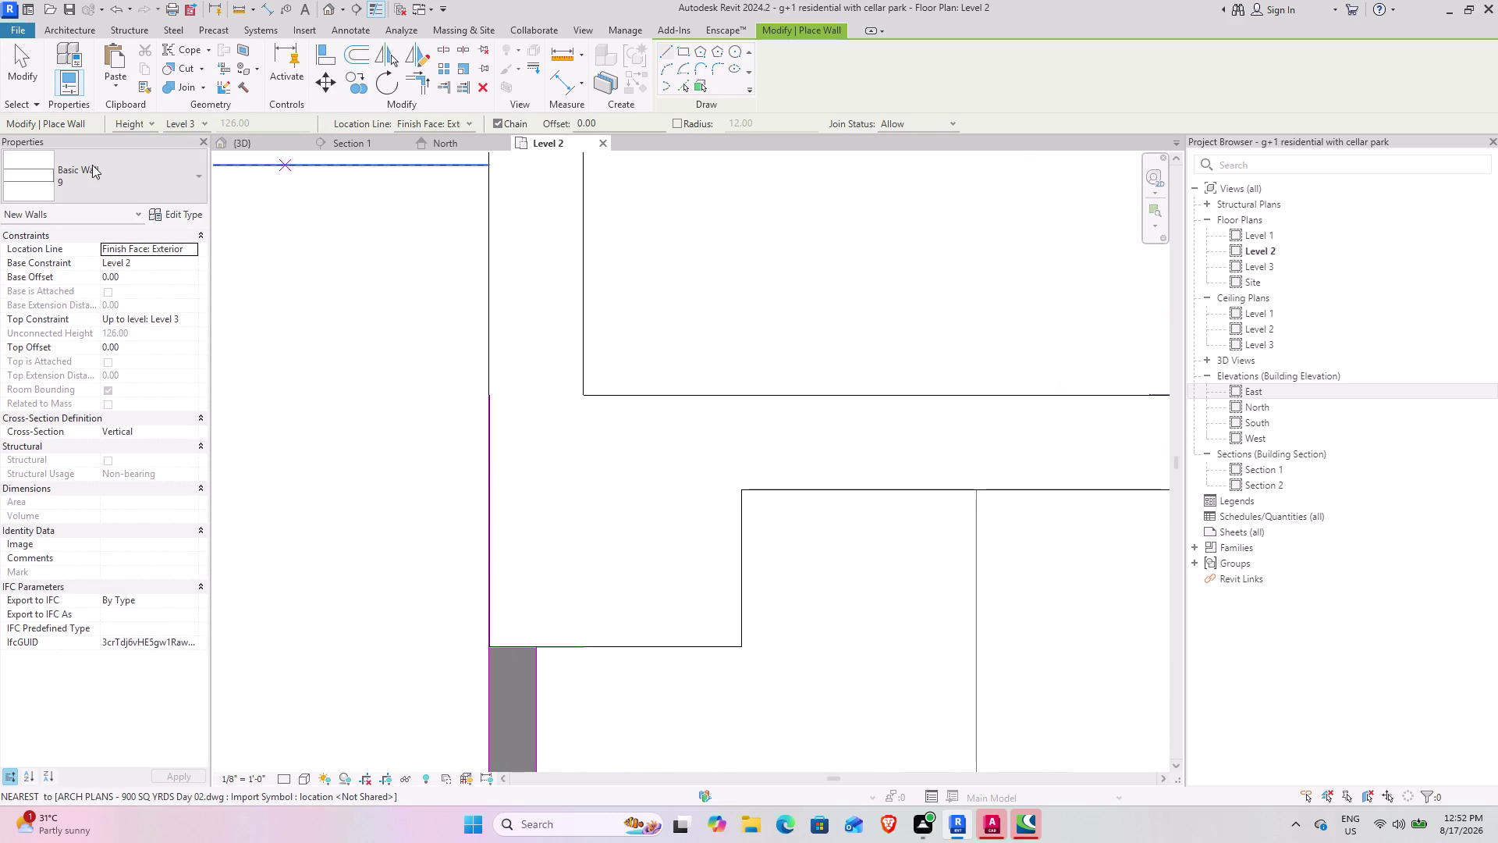
click(73, 180)
key(Escape)
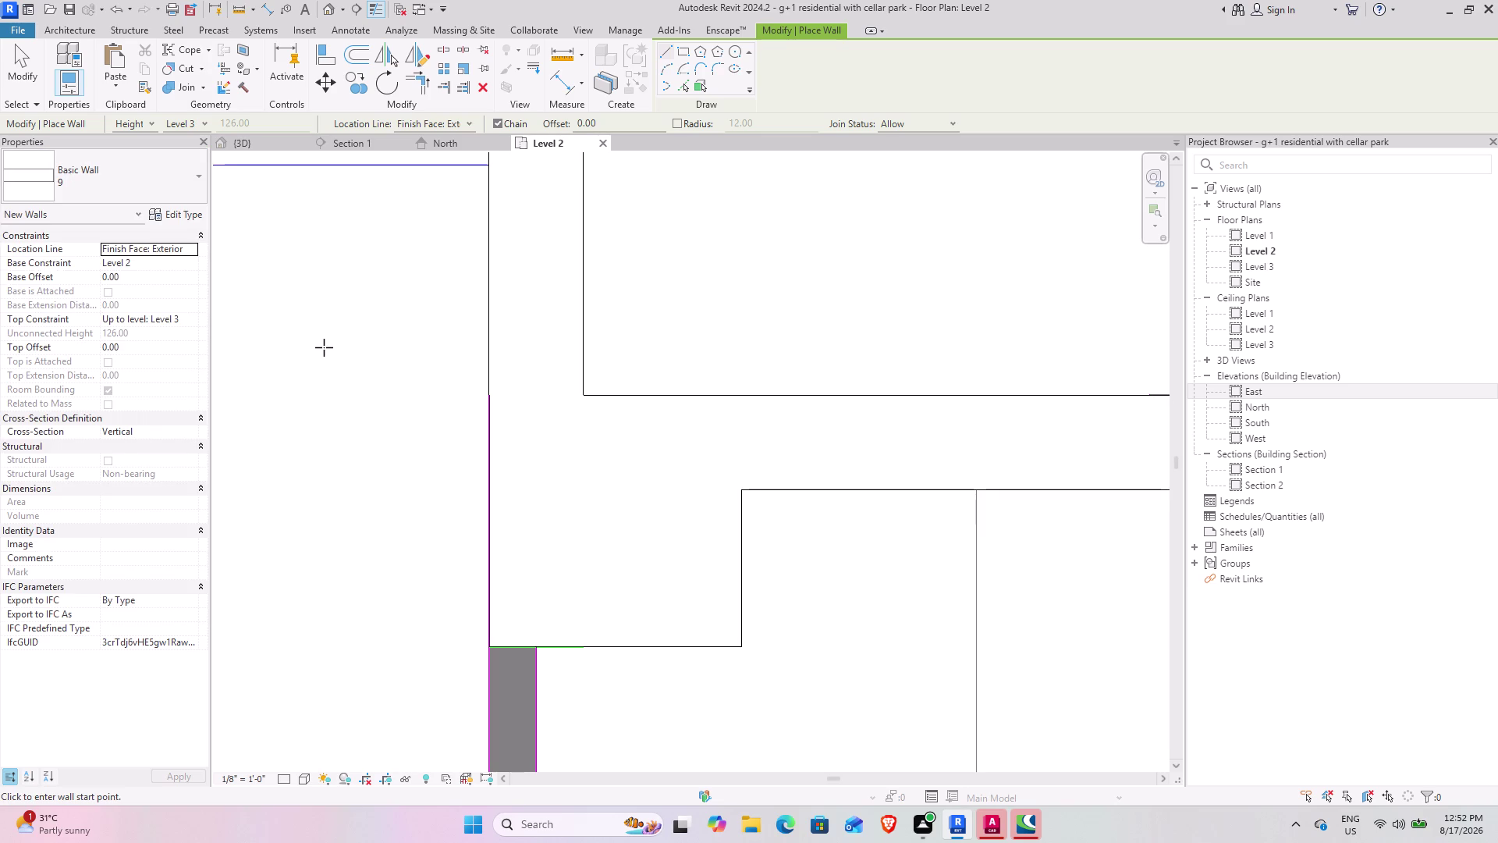
Trace a wall by the living area up to the top corner.
scroll(down, 3)
middle_drag(326, 331, 758, 388)
middle_drag(377, 339, 612, 266)
click(553, 264)
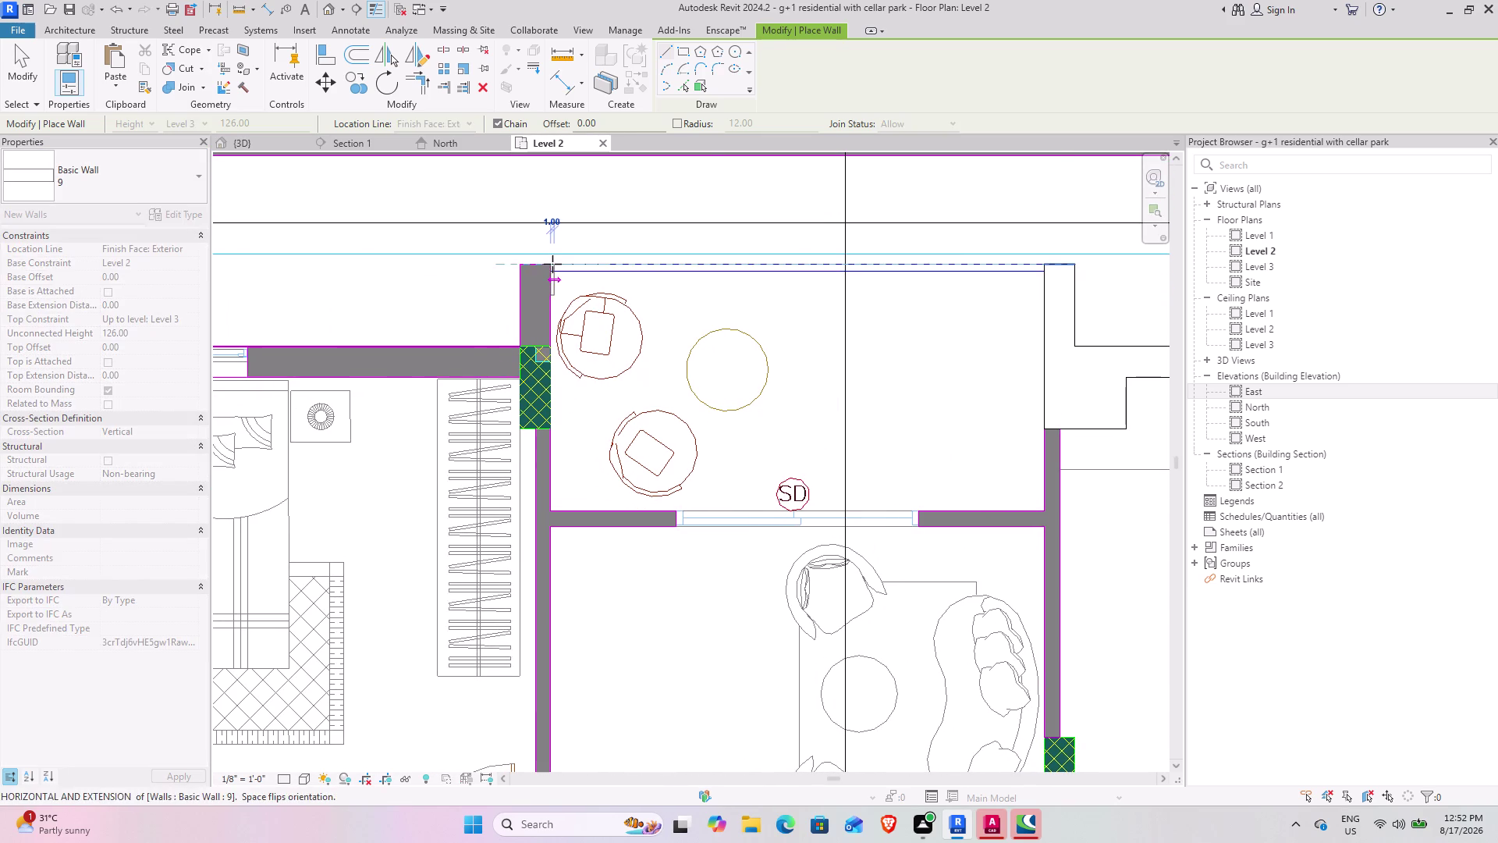
click(550, 430)
key(Escape)
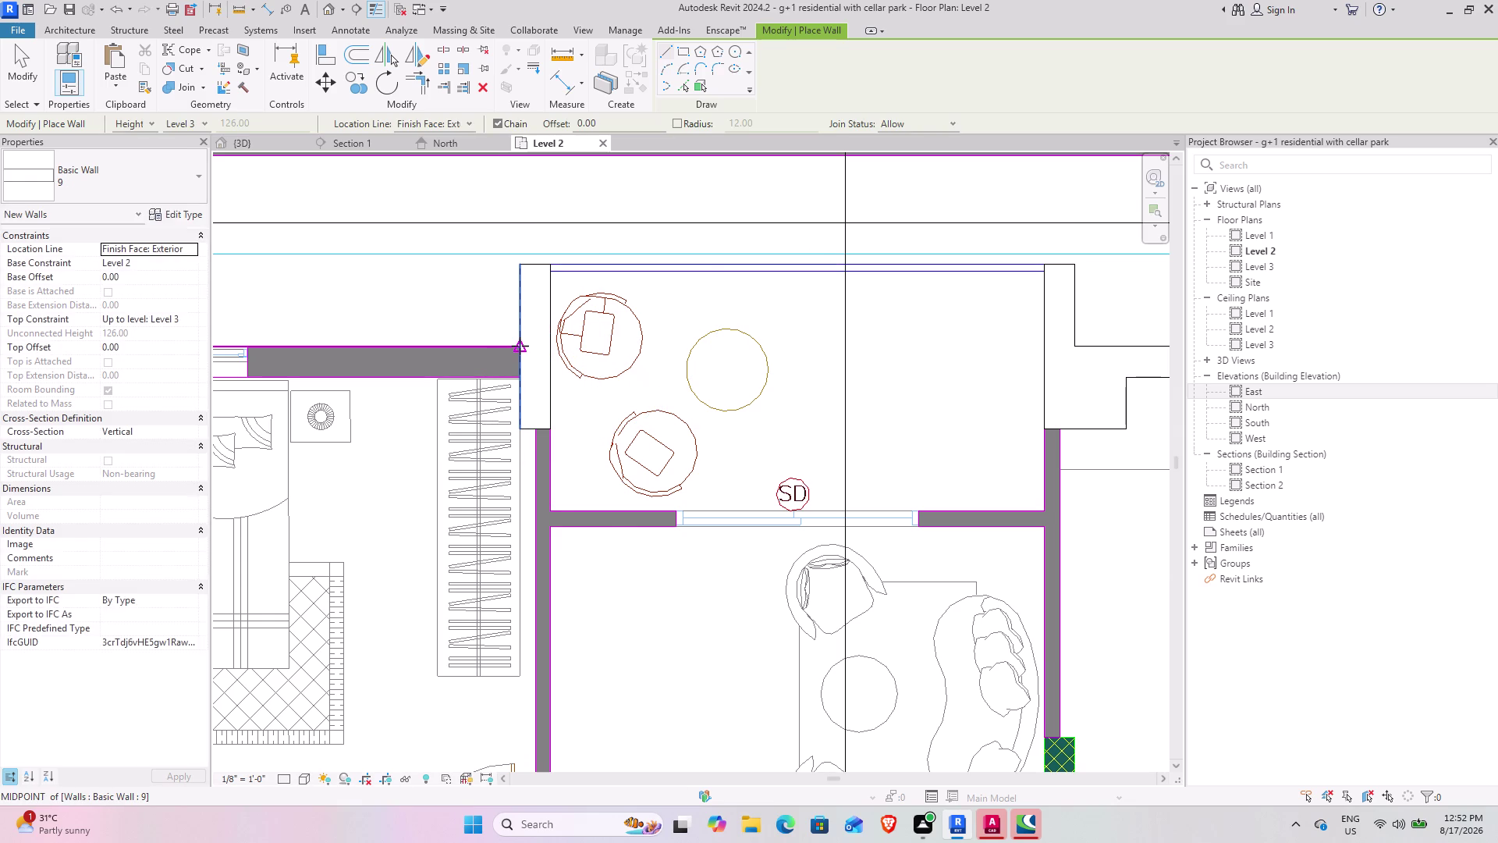
Trace the bedroom's top wall from the existing wall's end.
click(520, 346)
key(space)
middle_drag(432, 351, 528, 331)
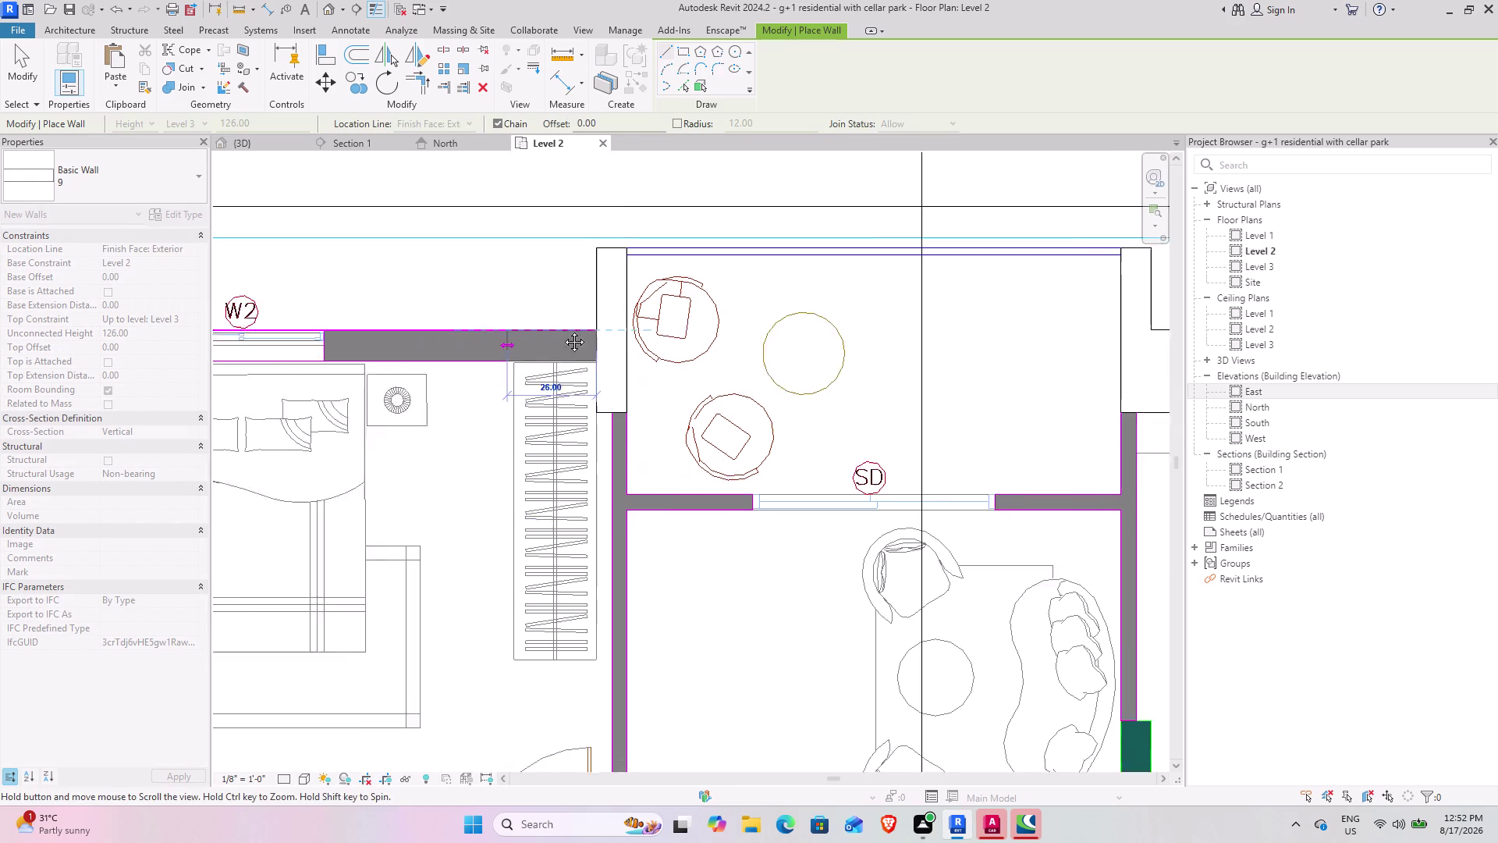
middle_drag(527, 330, 774, 347)
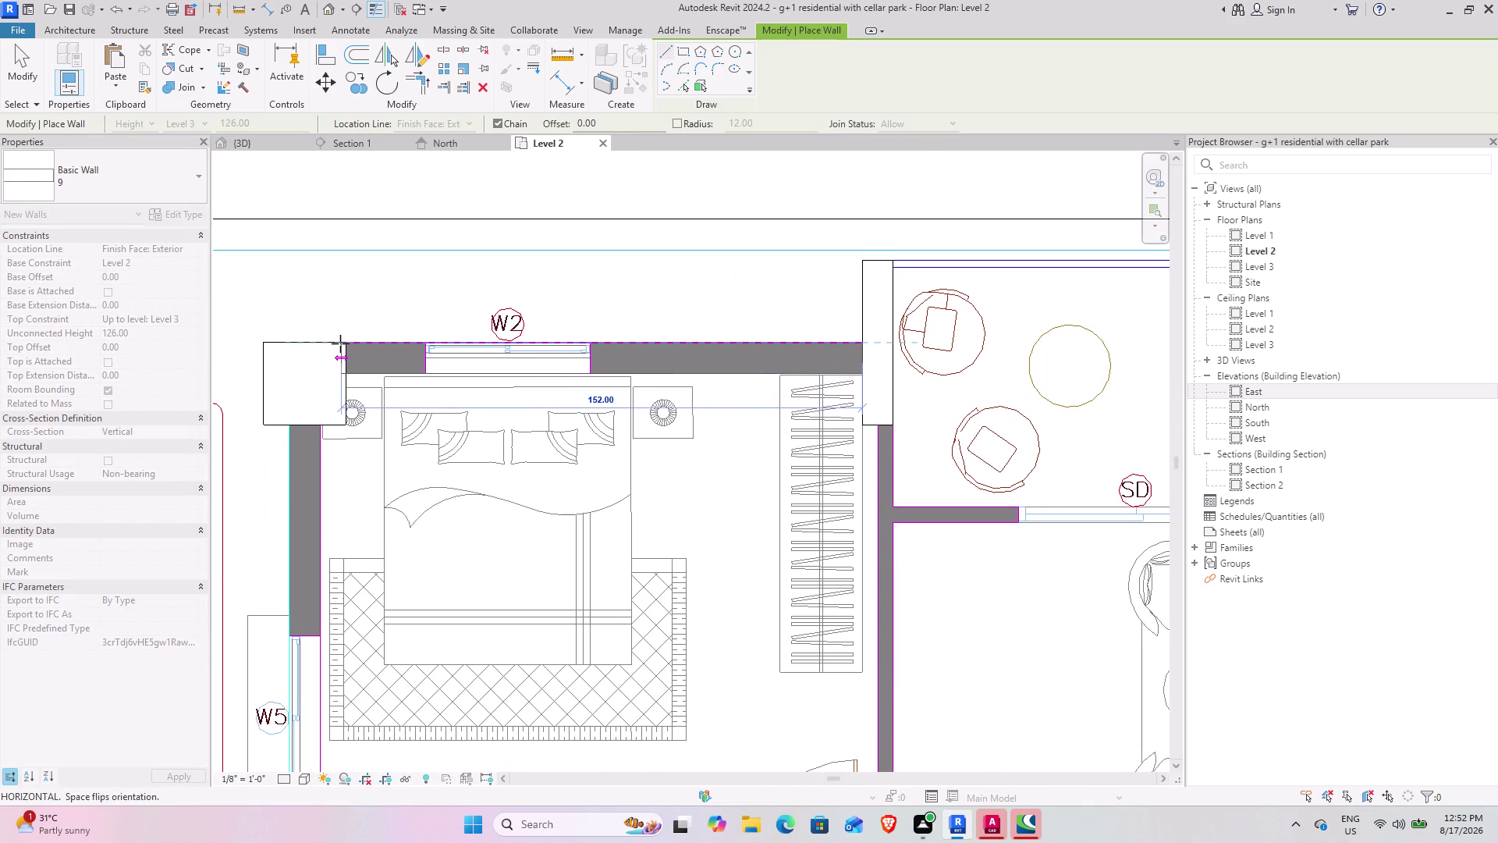
click(344, 344)
key(Escape)
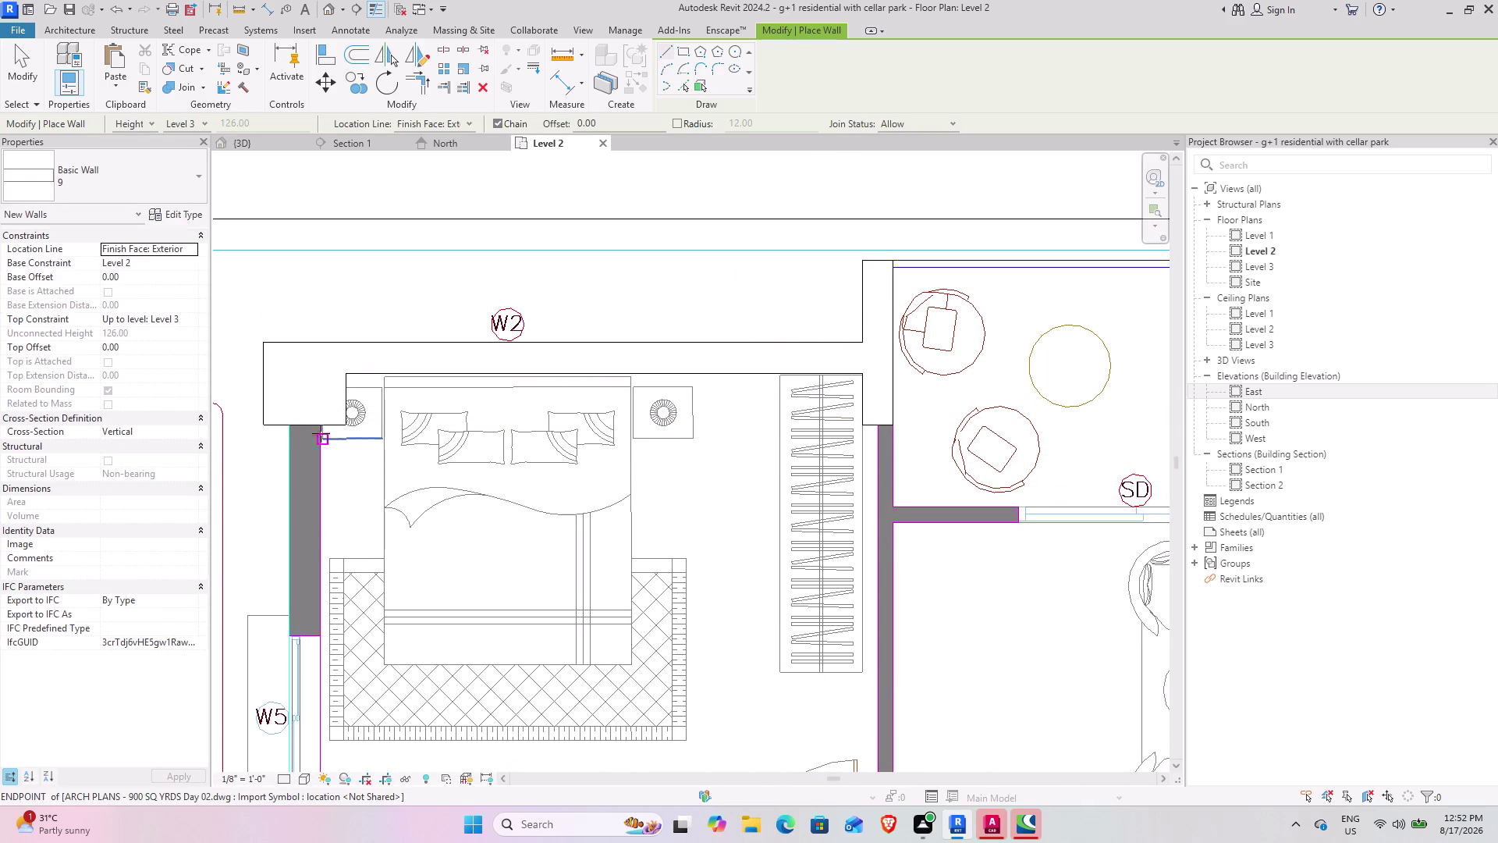
Start the bedroom's left wall near window W5 and the column.
click(318, 430)
middle_drag(330, 566, 490, 156)
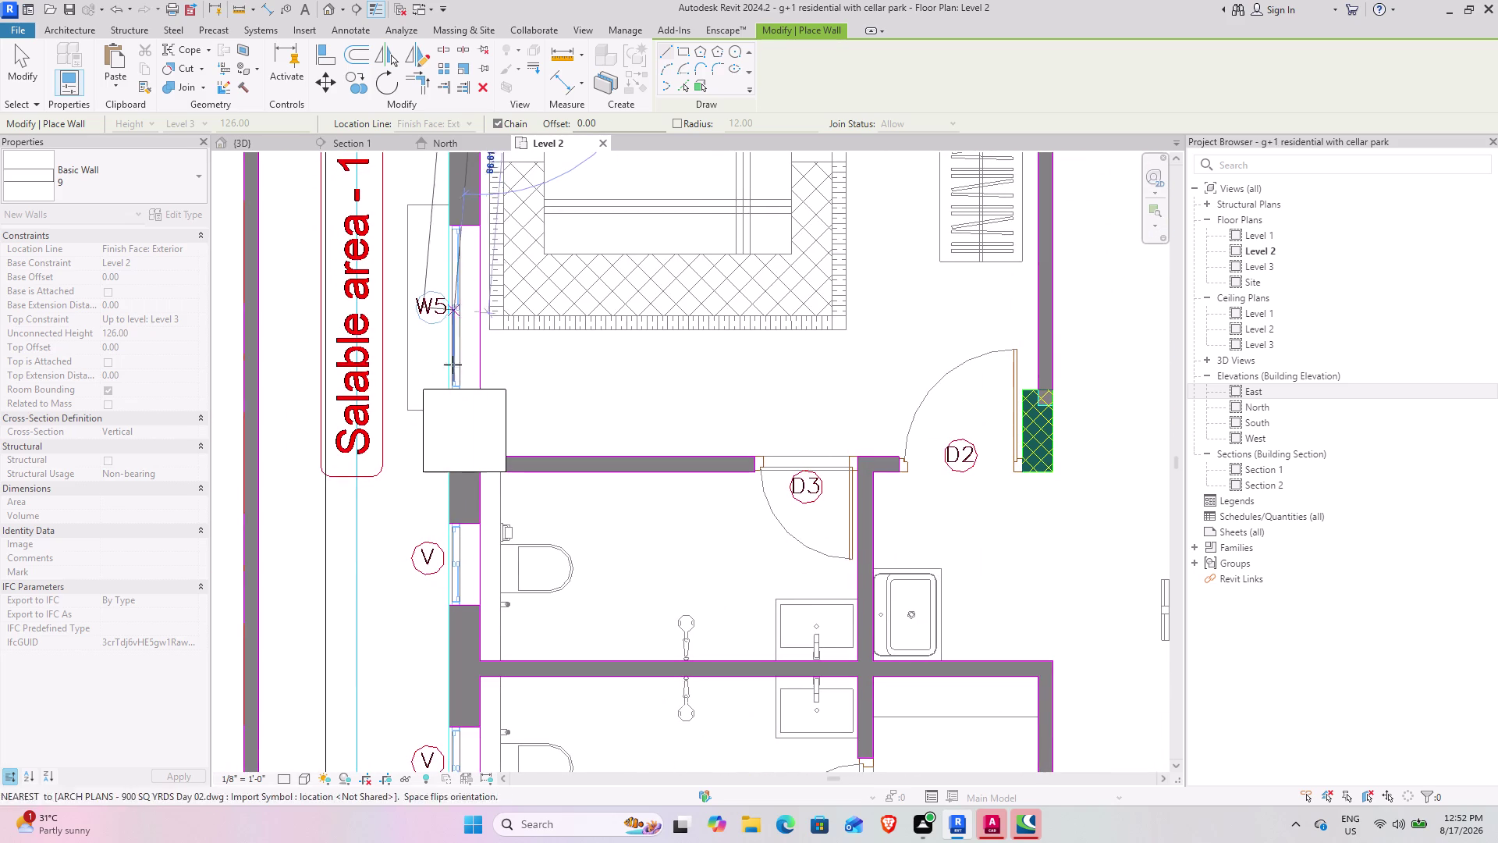
click(480, 391)
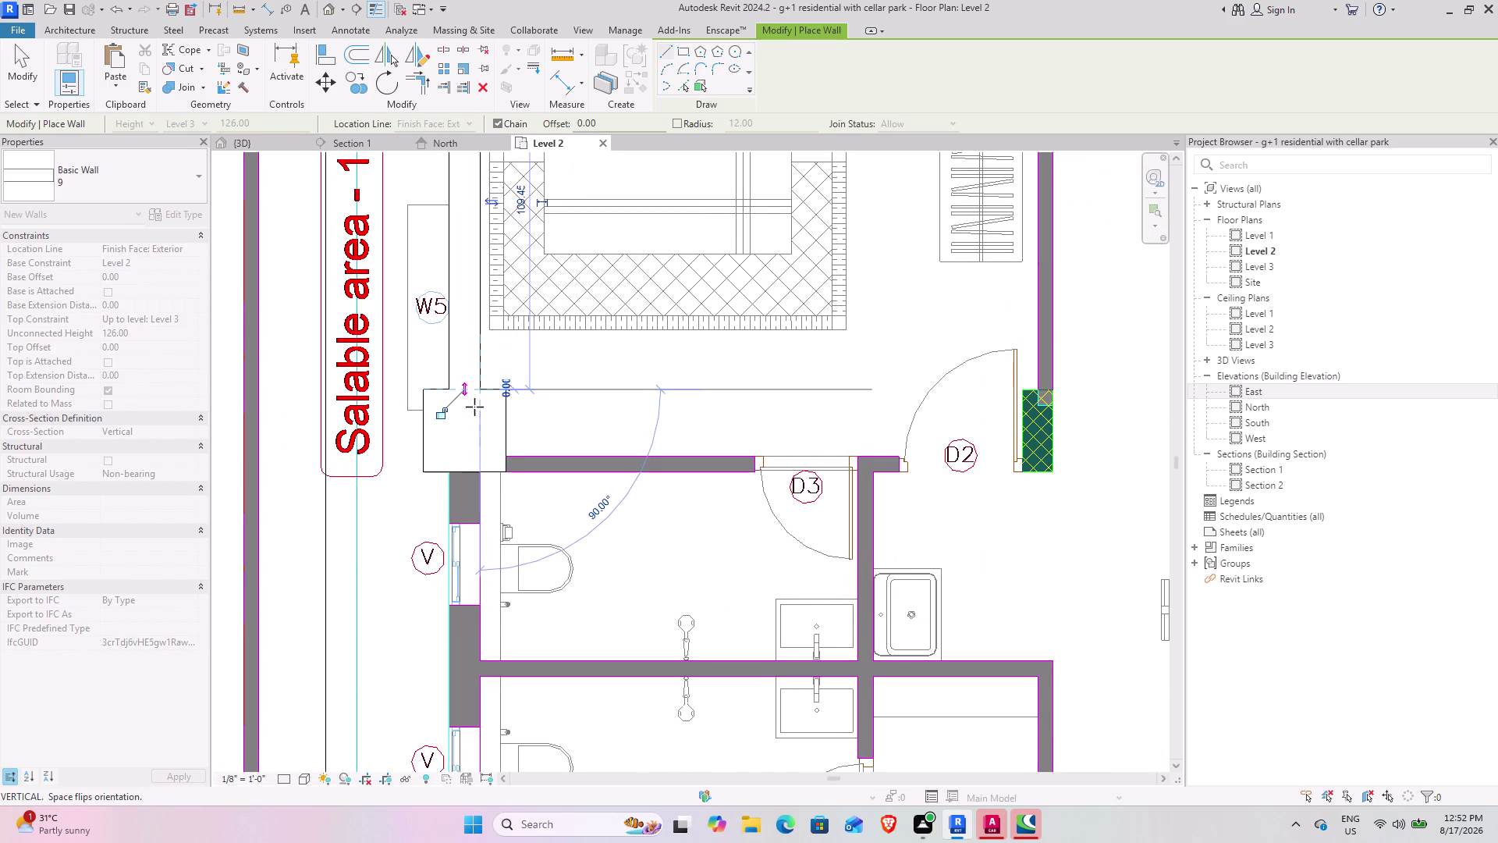
click(481, 476)
middle_drag(468, 580, 499, 269)
middle_drag(510, 574, 529, 257)
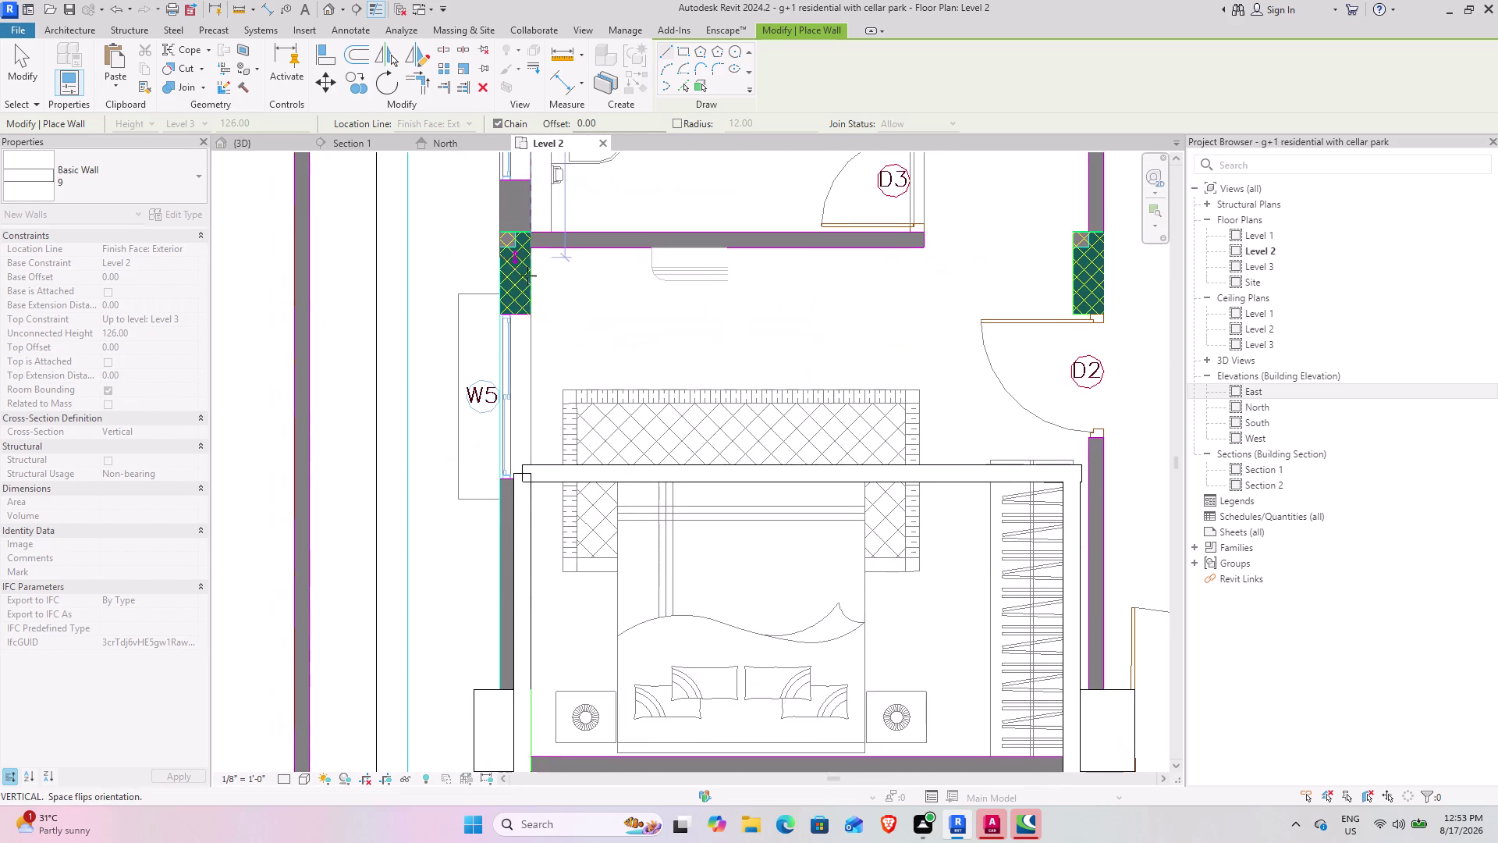
middle_drag(523, 532, 556, 257)
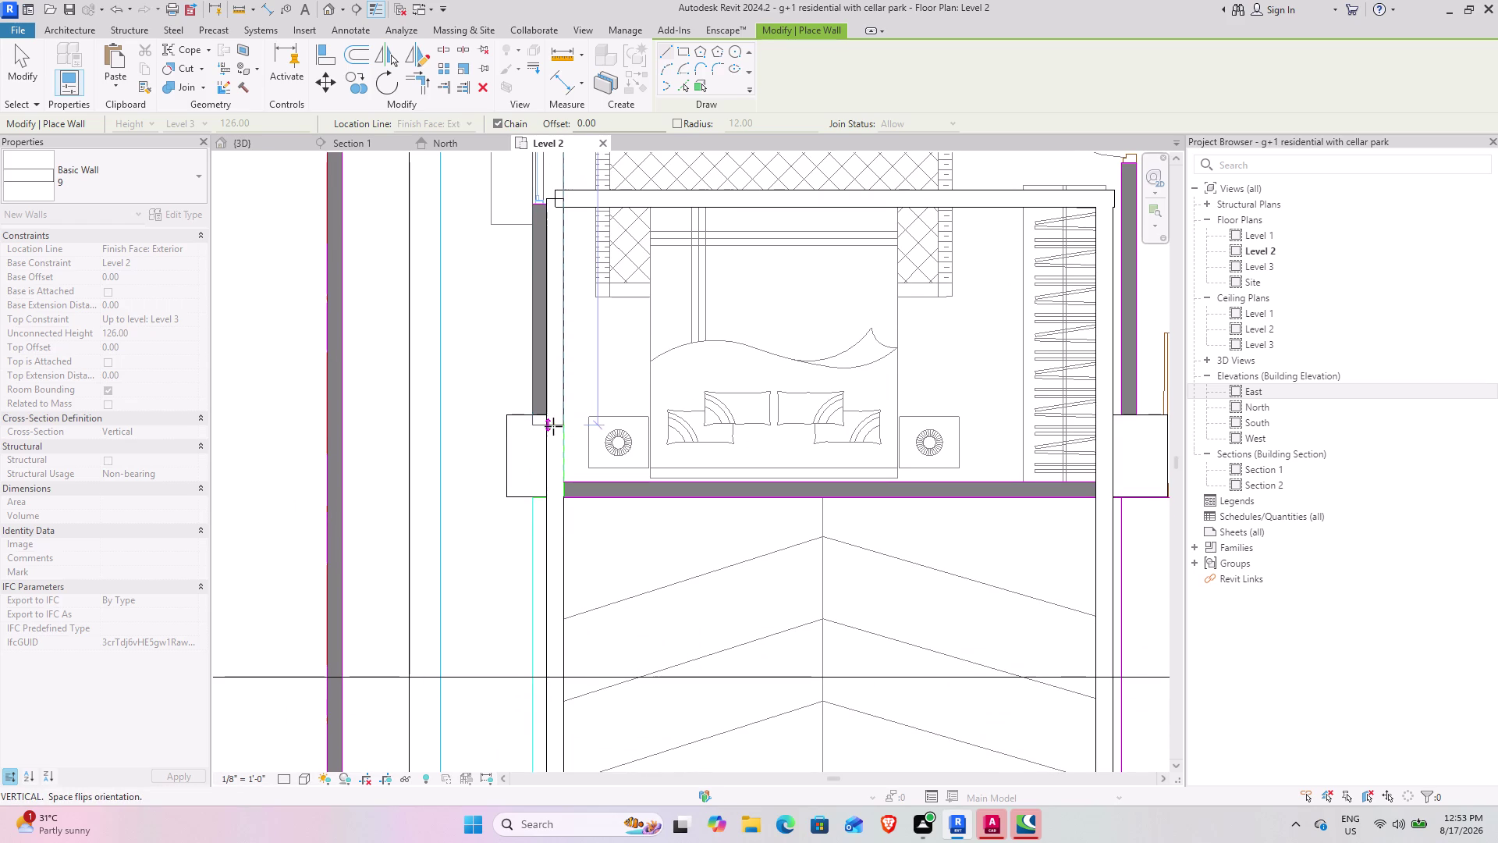
End the vertical bedroom wall at the lower column corner and stop placing walls.
scroll(down, 3)
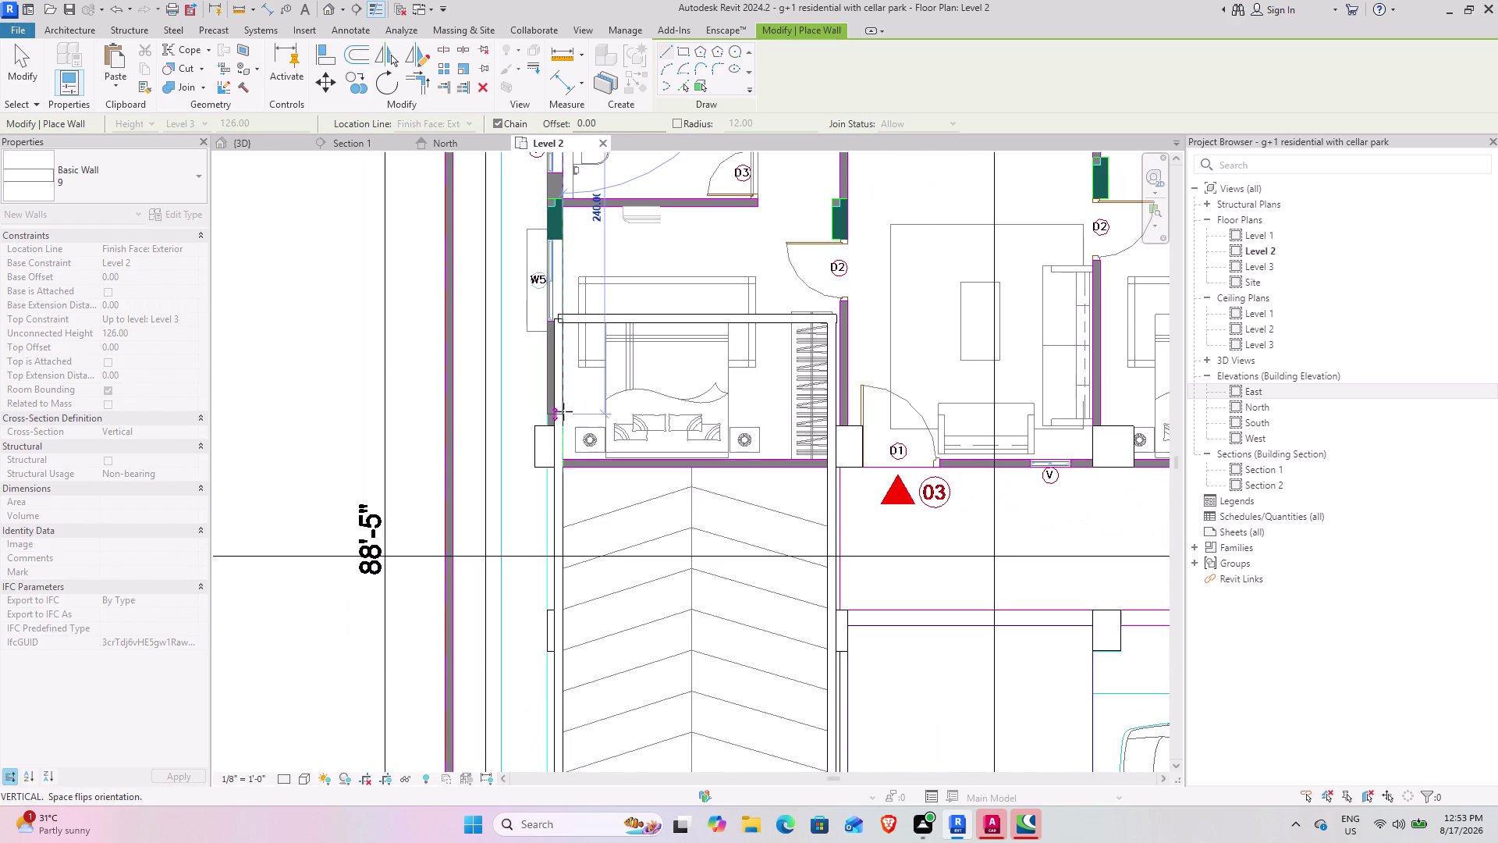
scroll(up, 3)
scroll(up, 3)
scroll(up, 3)
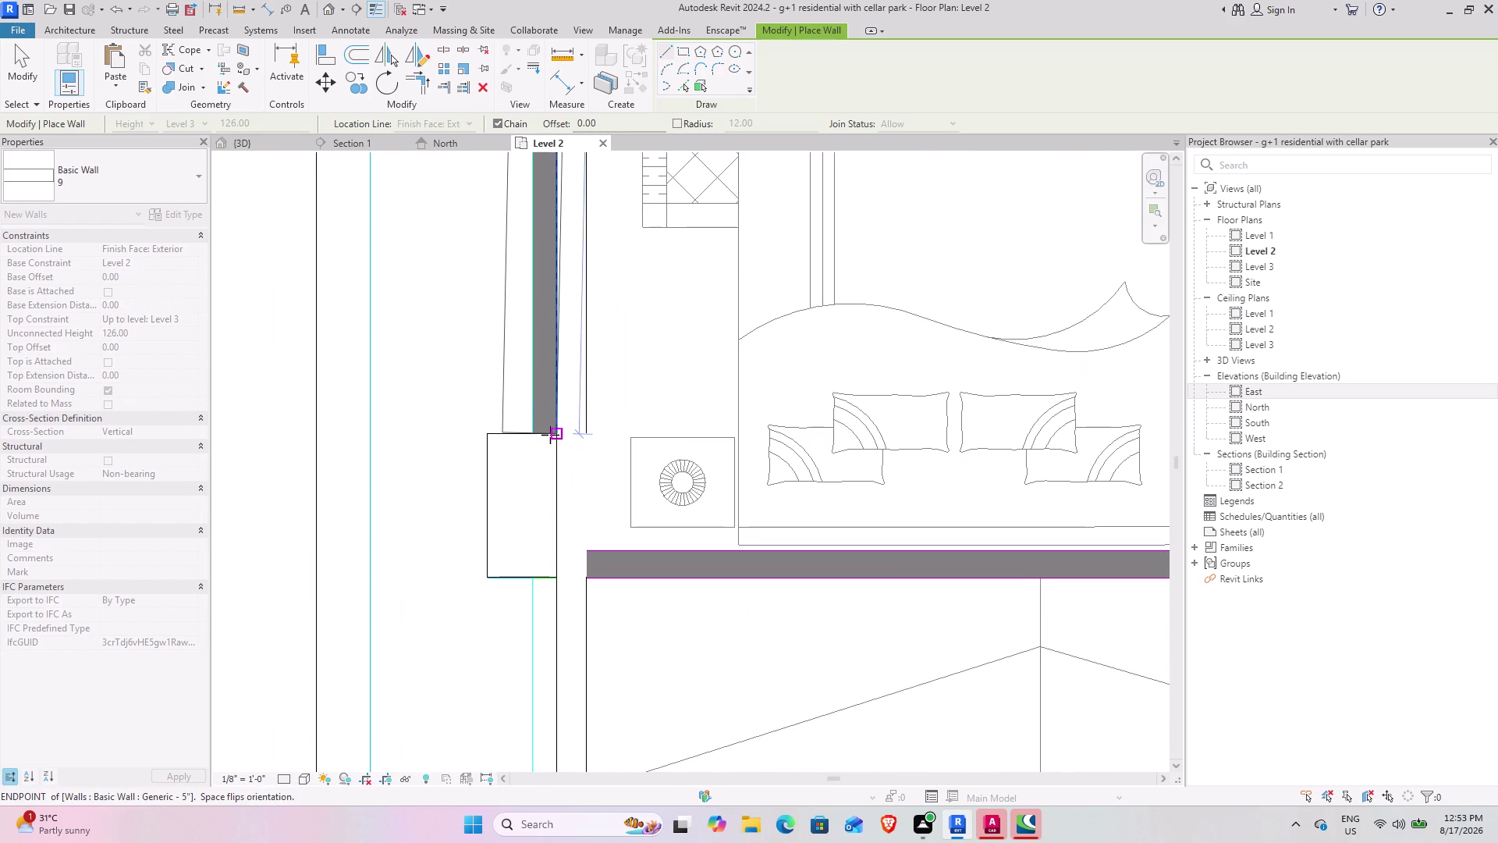
click(556, 432)
key(Escape)
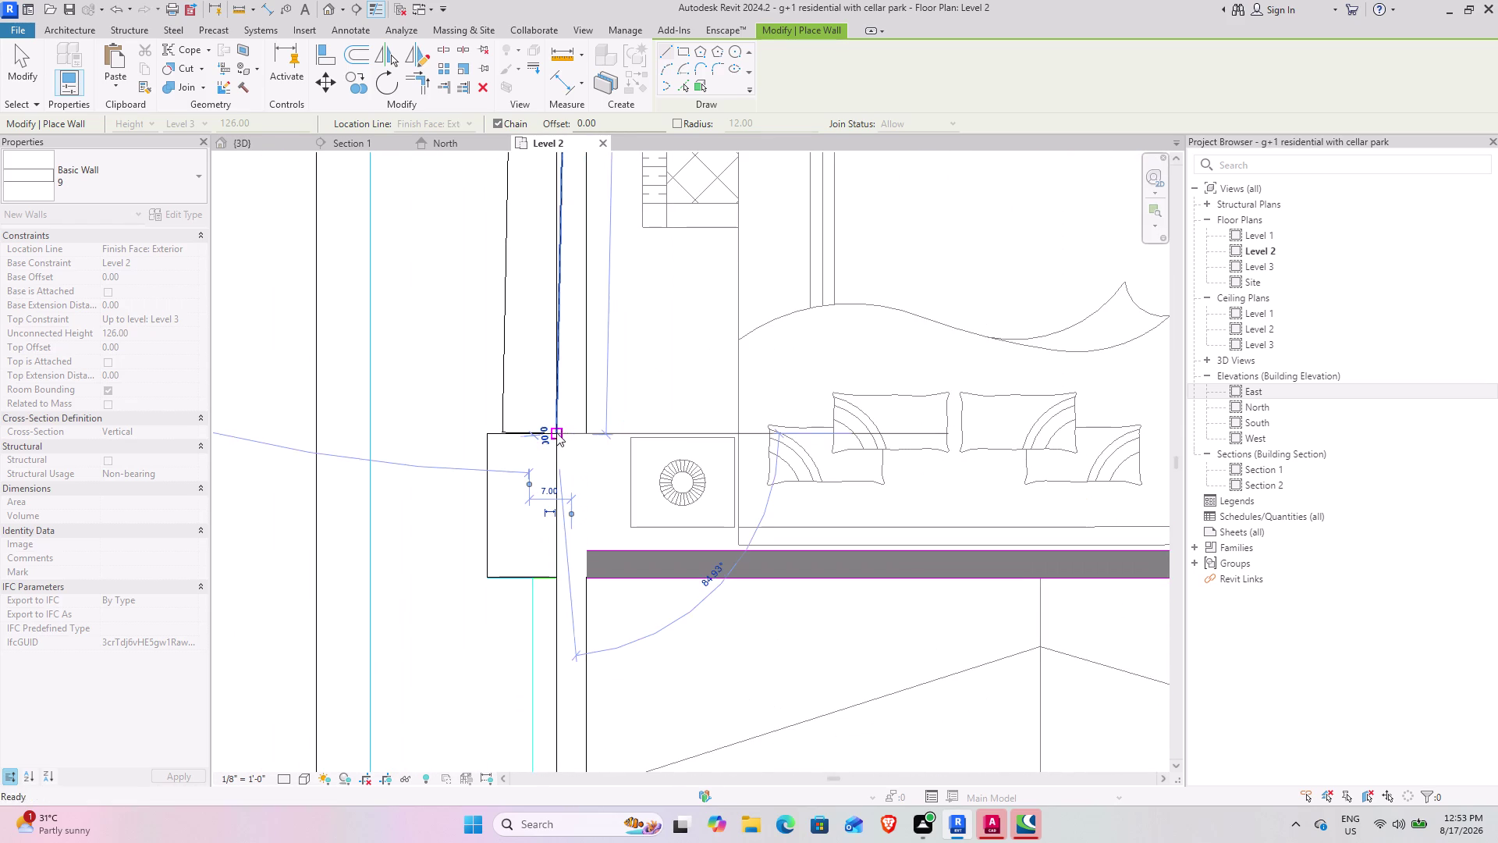
key(Escape)
Drag the bedroom side wall's end grip down to the column and lower wall.
click(506, 409)
scroll(up, 3)
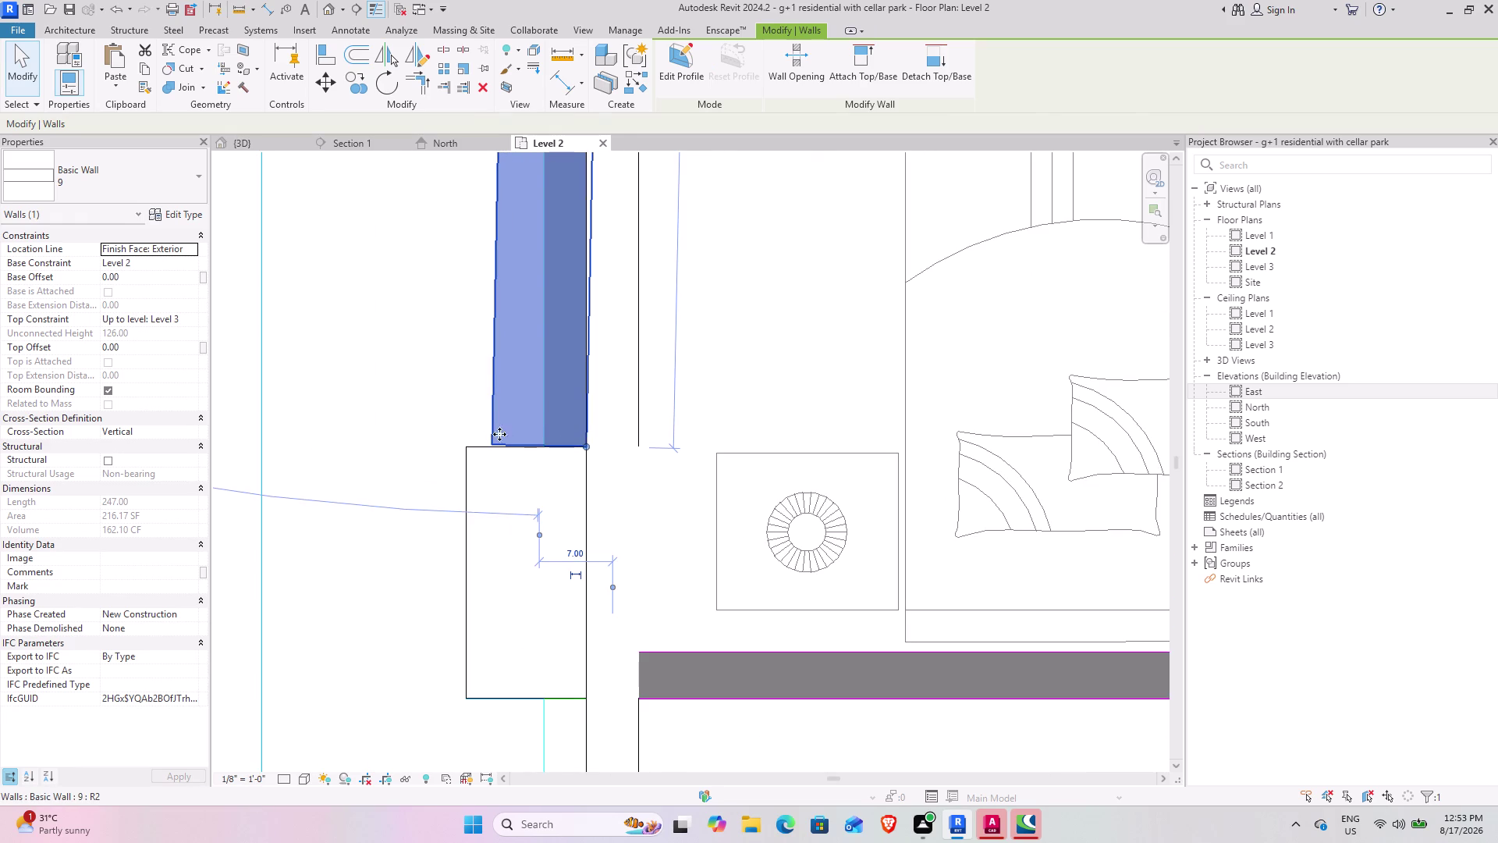
drag(584, 444, 619, 445)
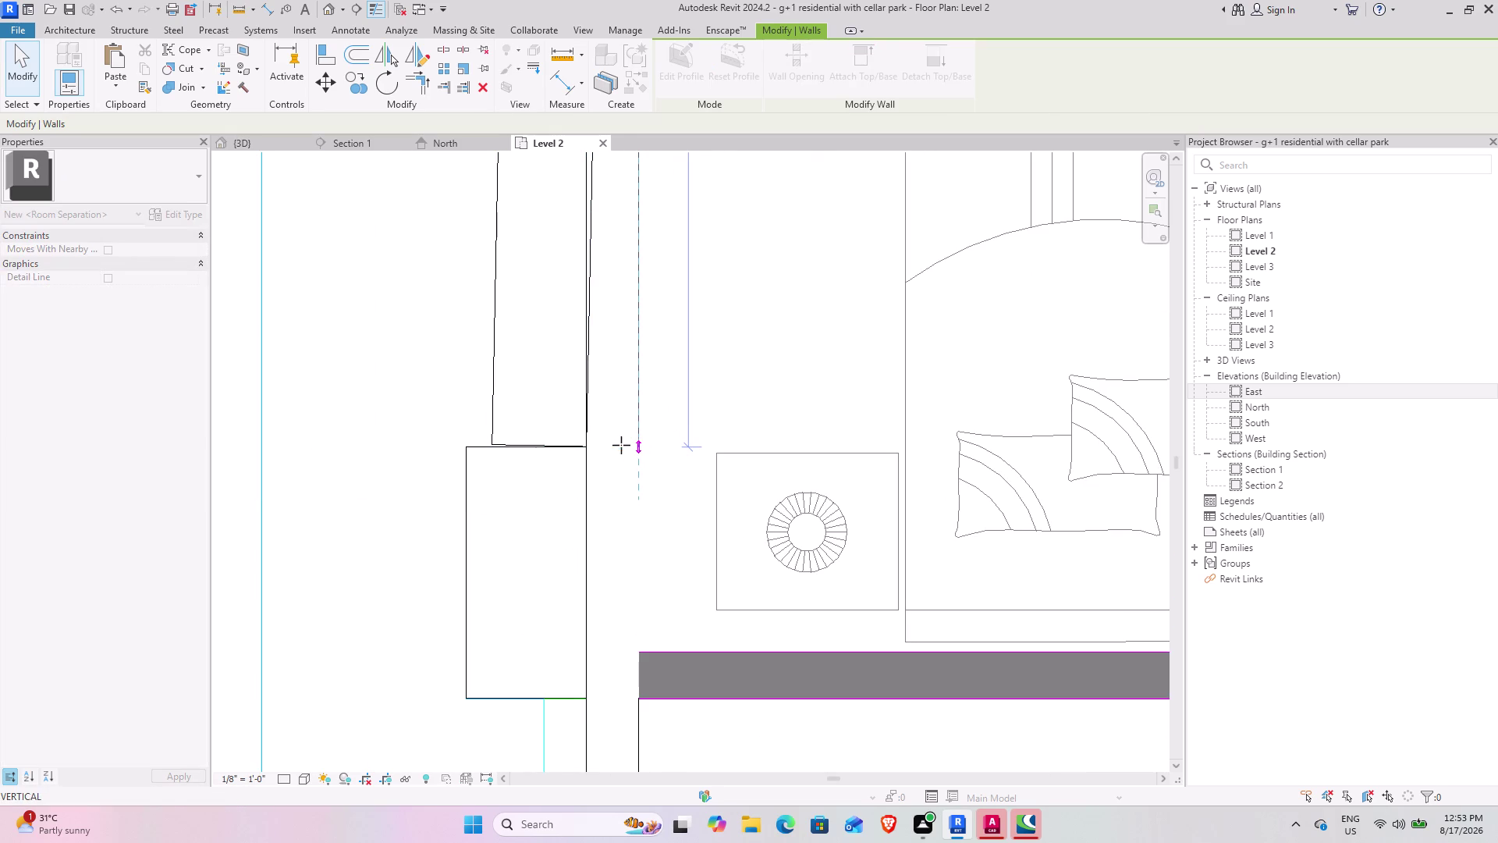
drag(619, 445, 628, 446)
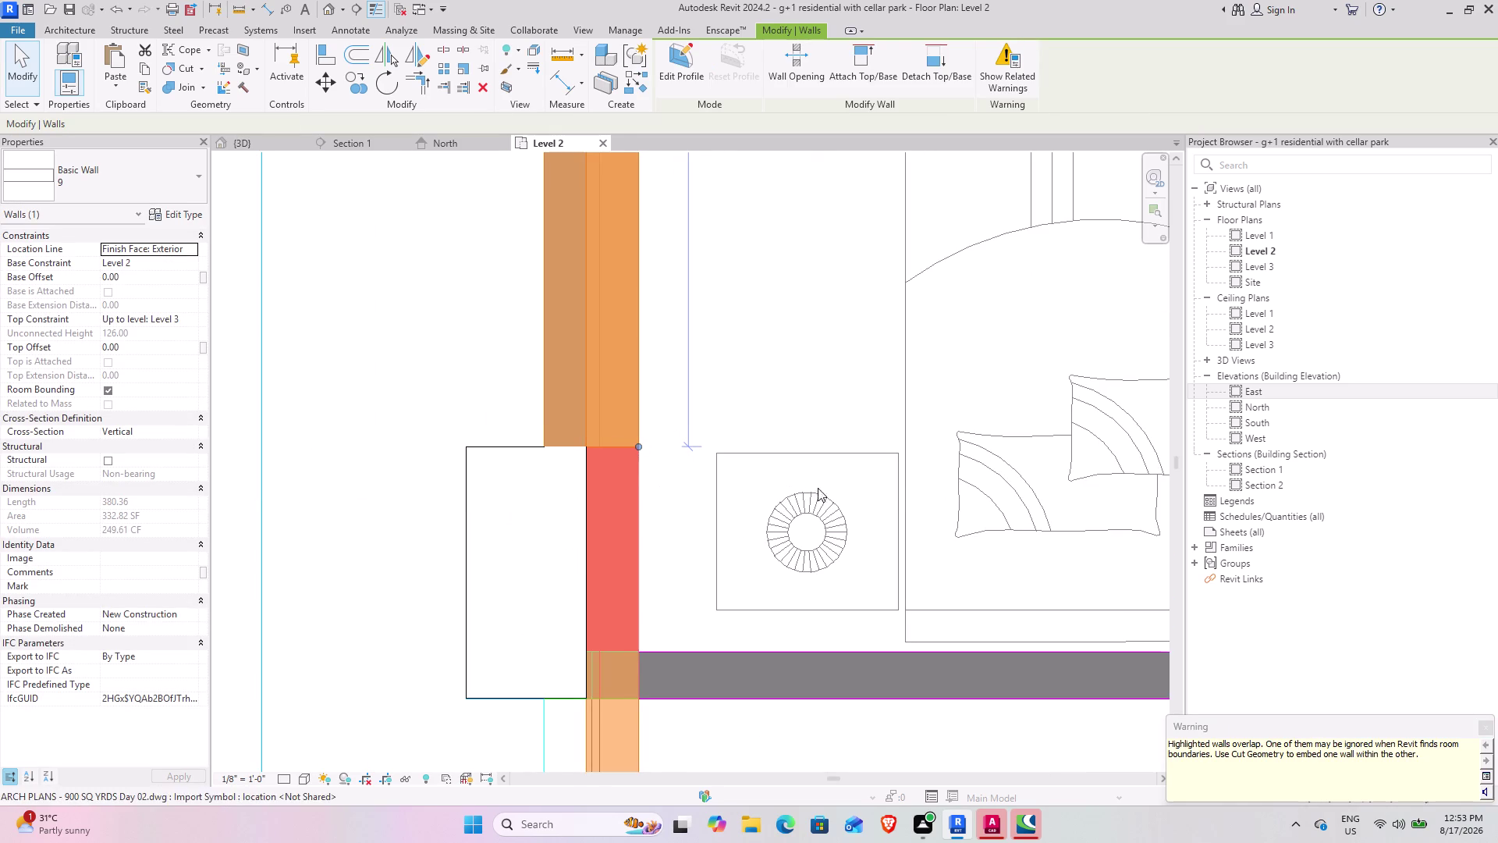
key(Escape)
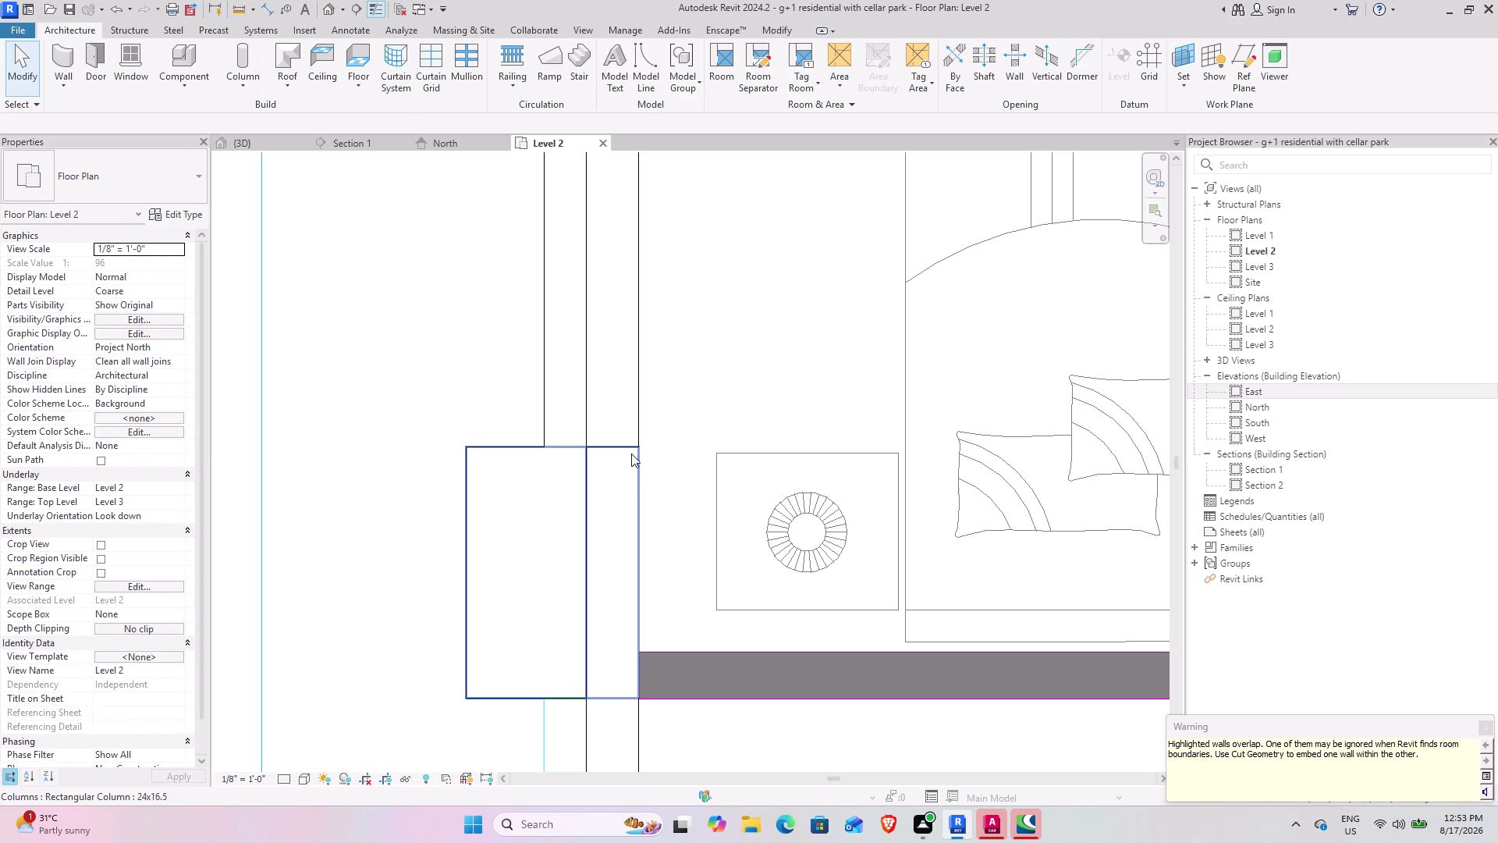
click(630, 446)
scroll(down, 3)
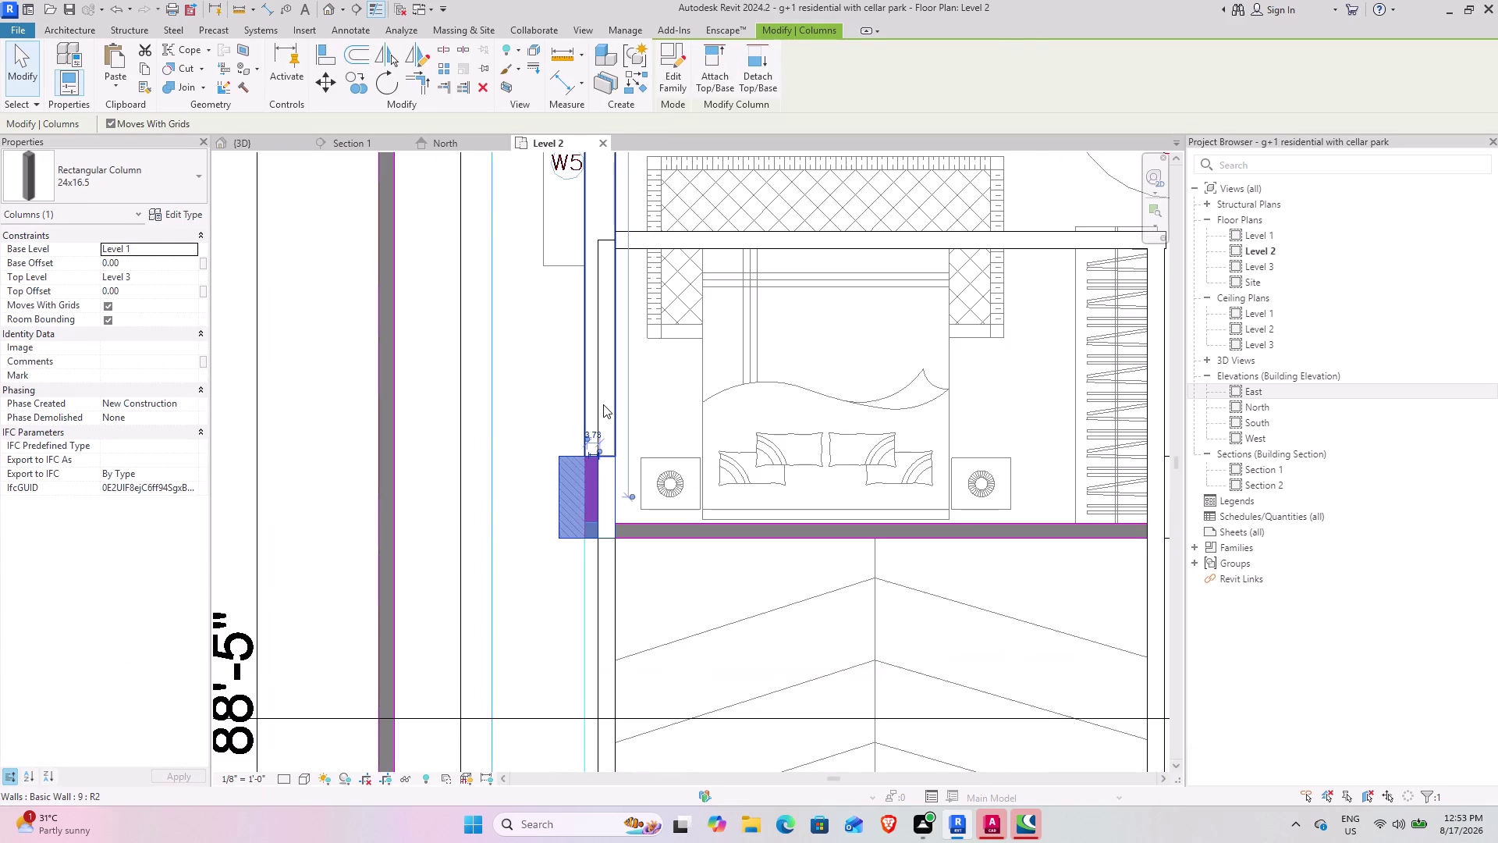
click(604, 405)
click(263, 133)
click(258, 152)
click(260, 147)
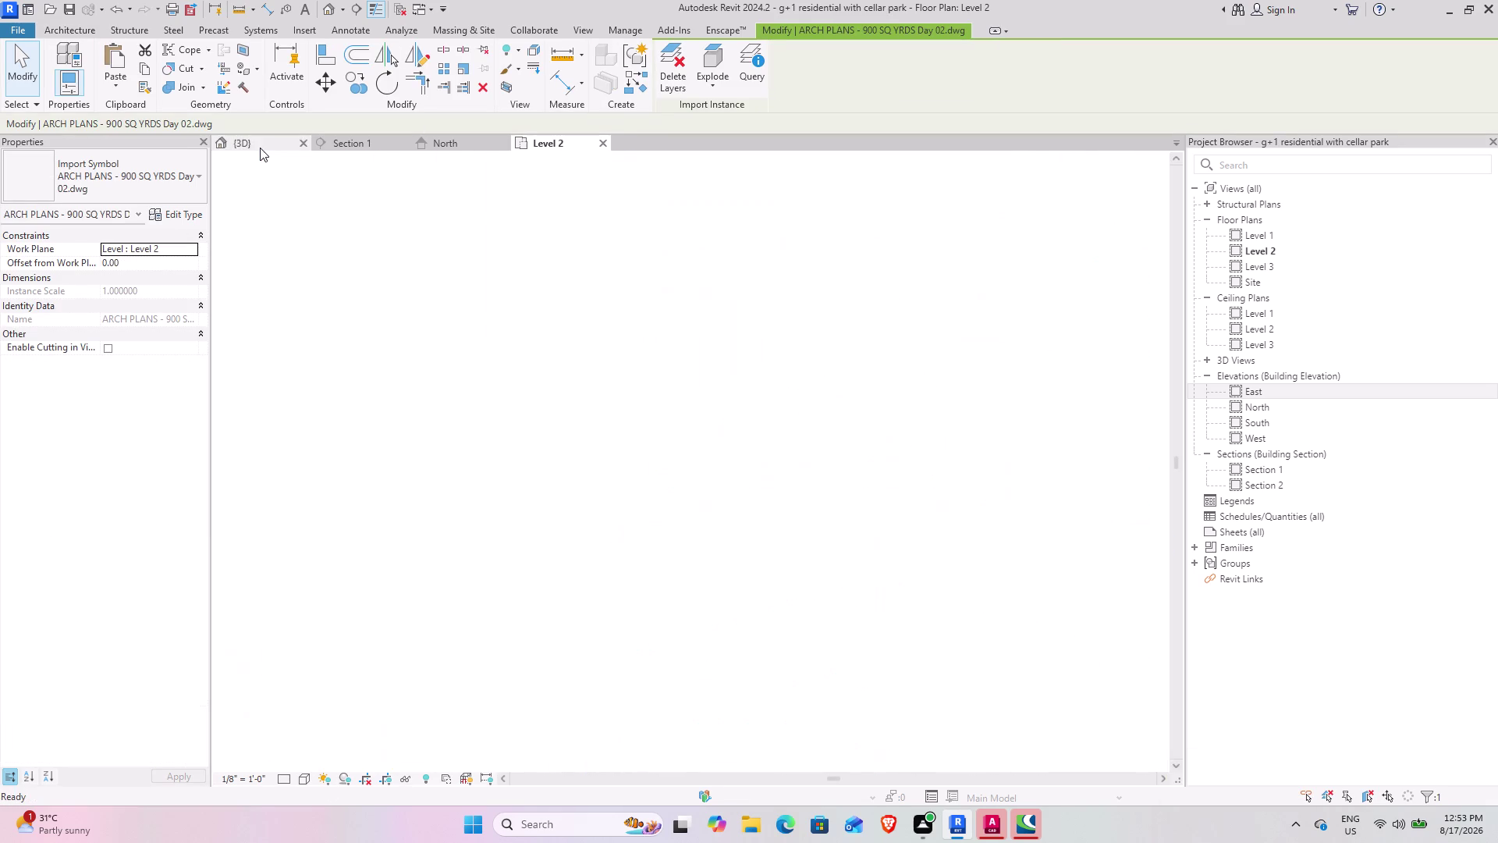
scroll(down, 3)
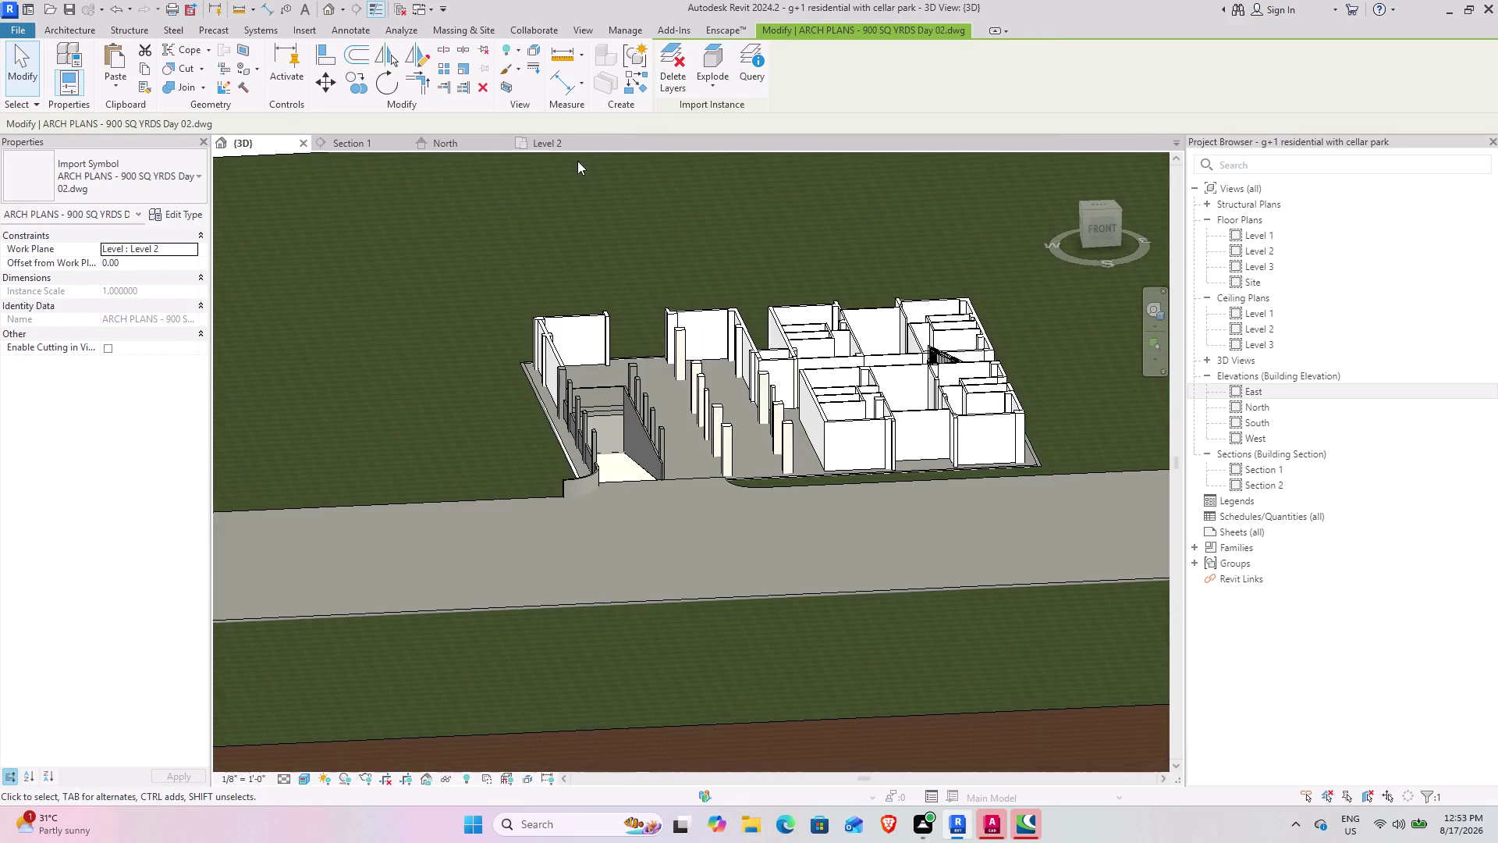
click(550, 145)
click(495, 401)
click(341, 342)
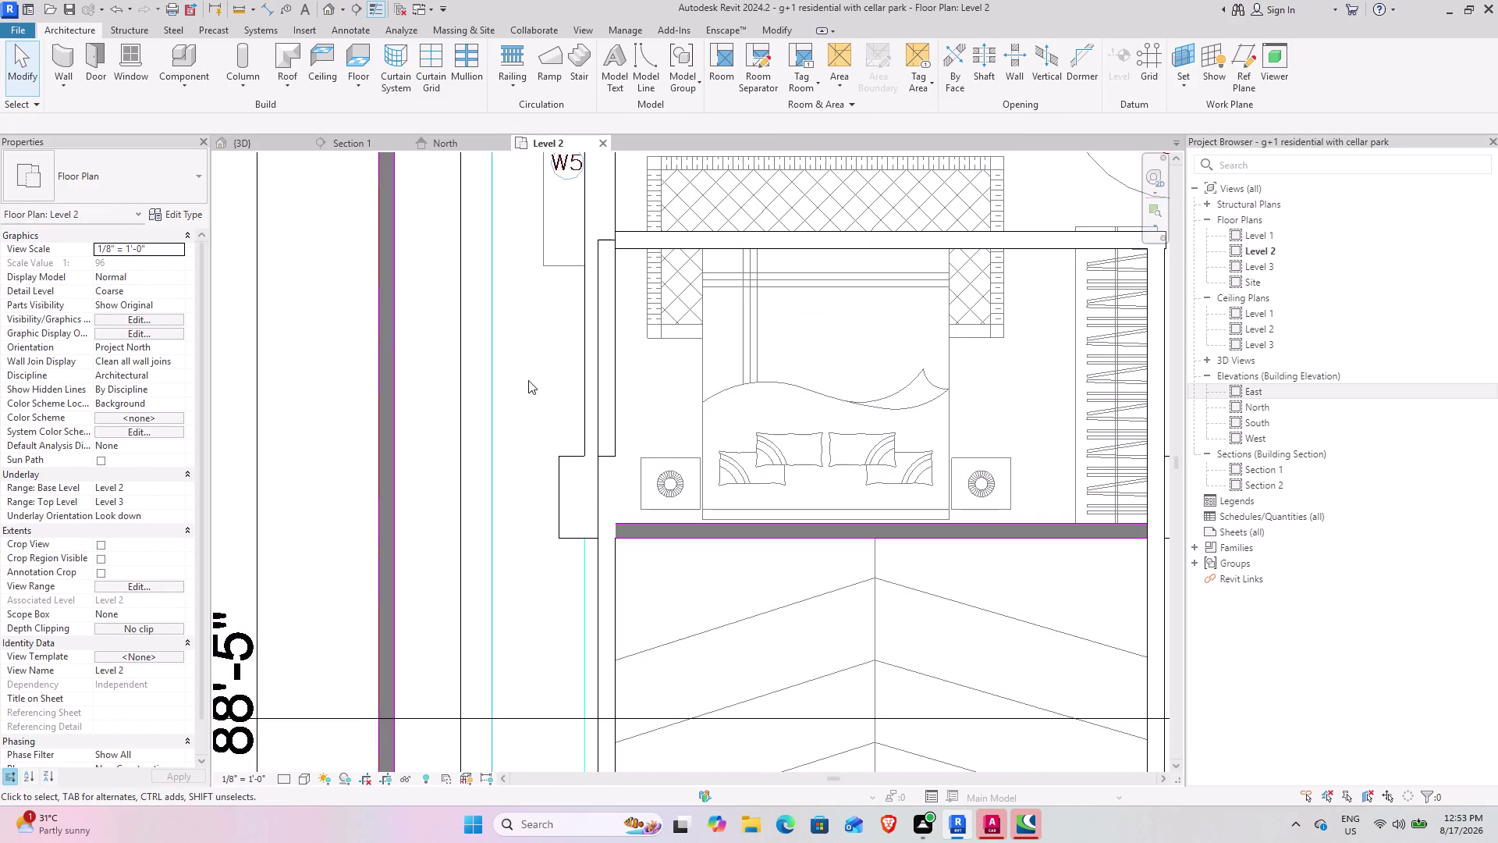
click(608, 424)
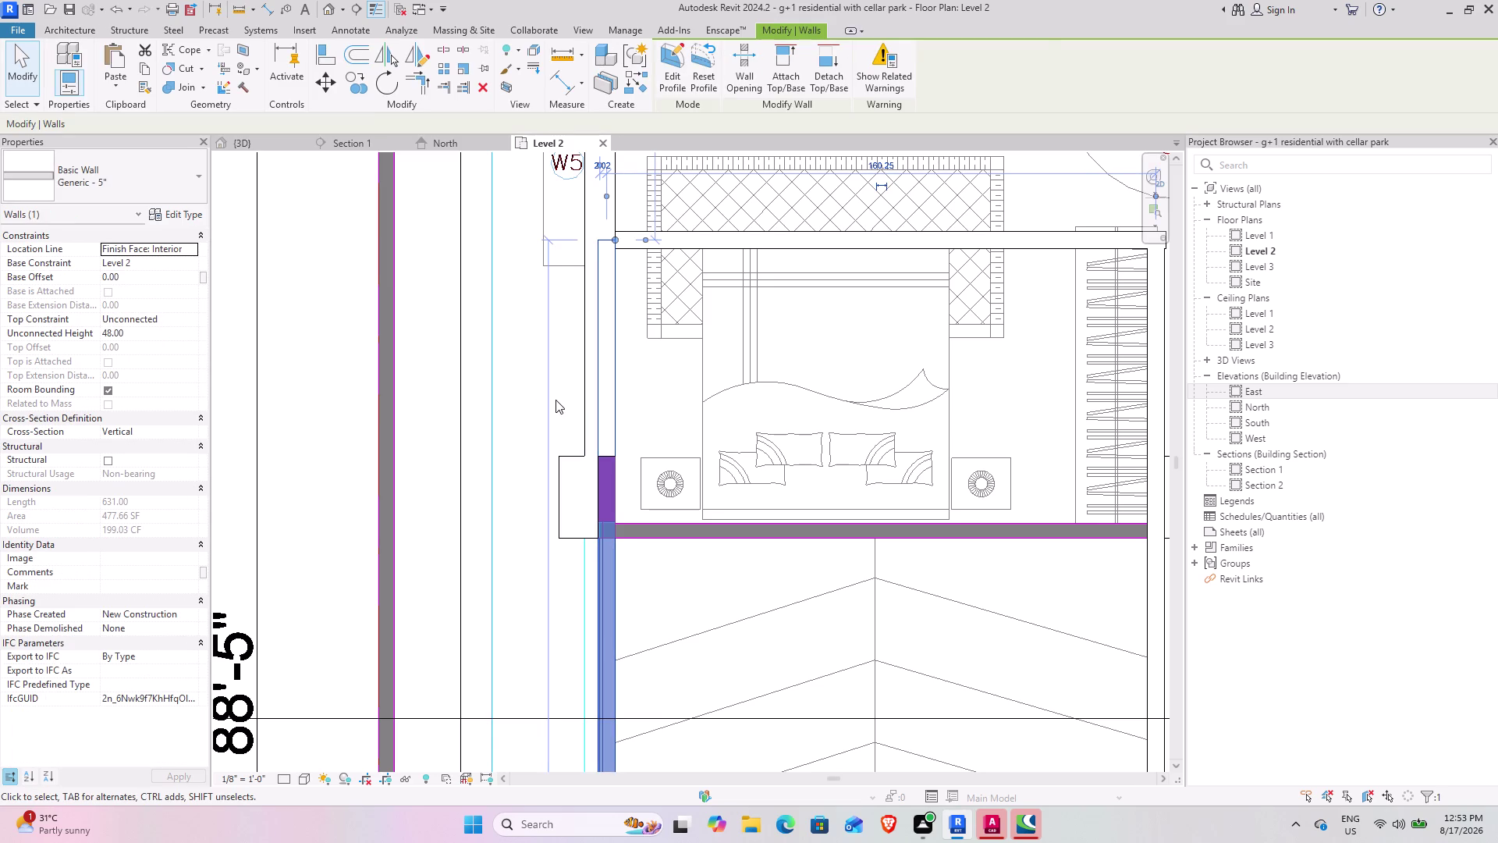
click(562, 397)
click(586, 392)
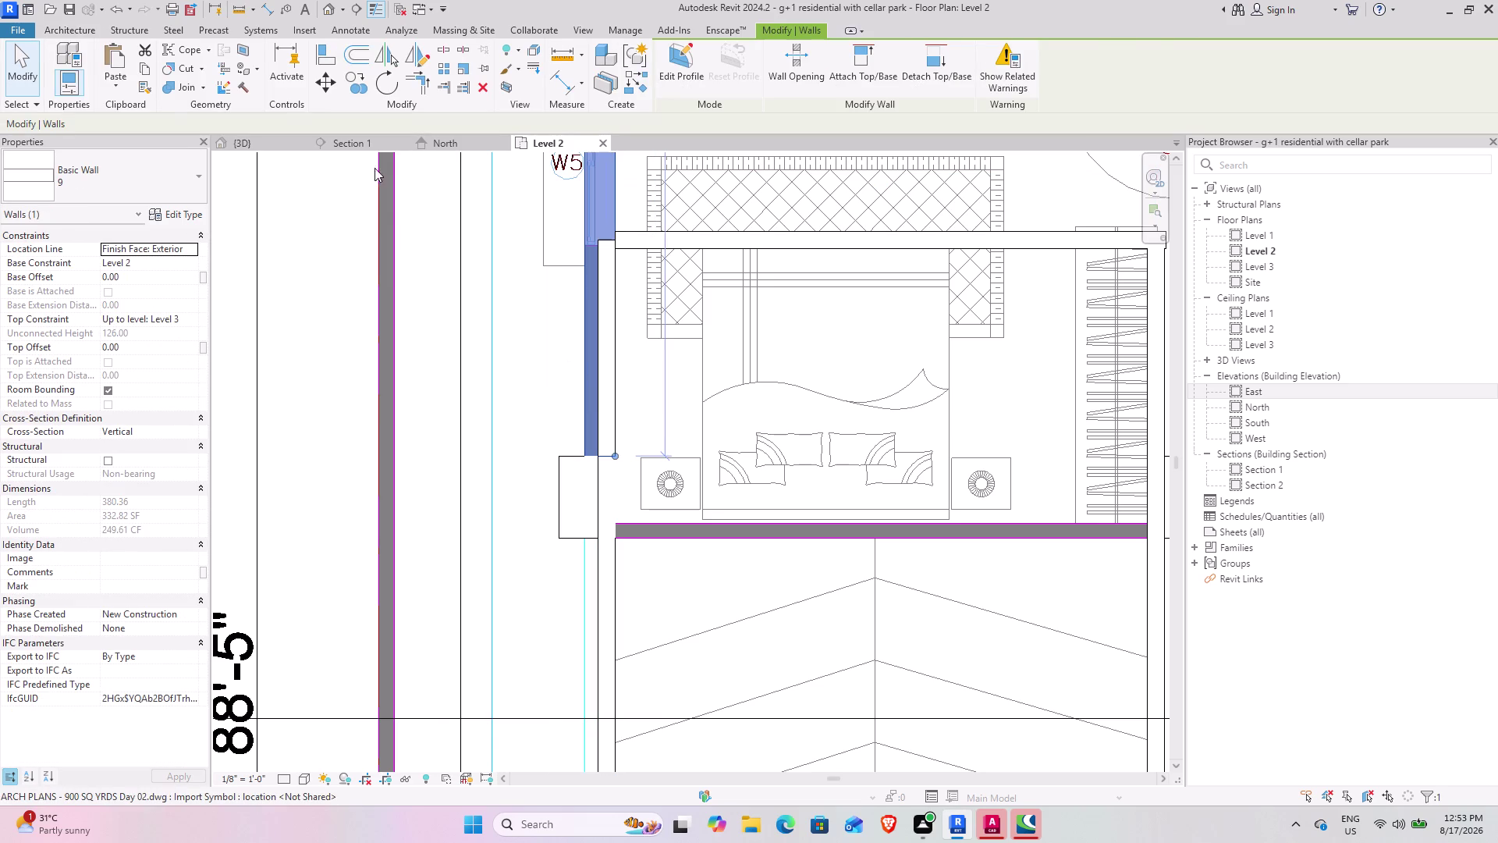
click(263, 144)
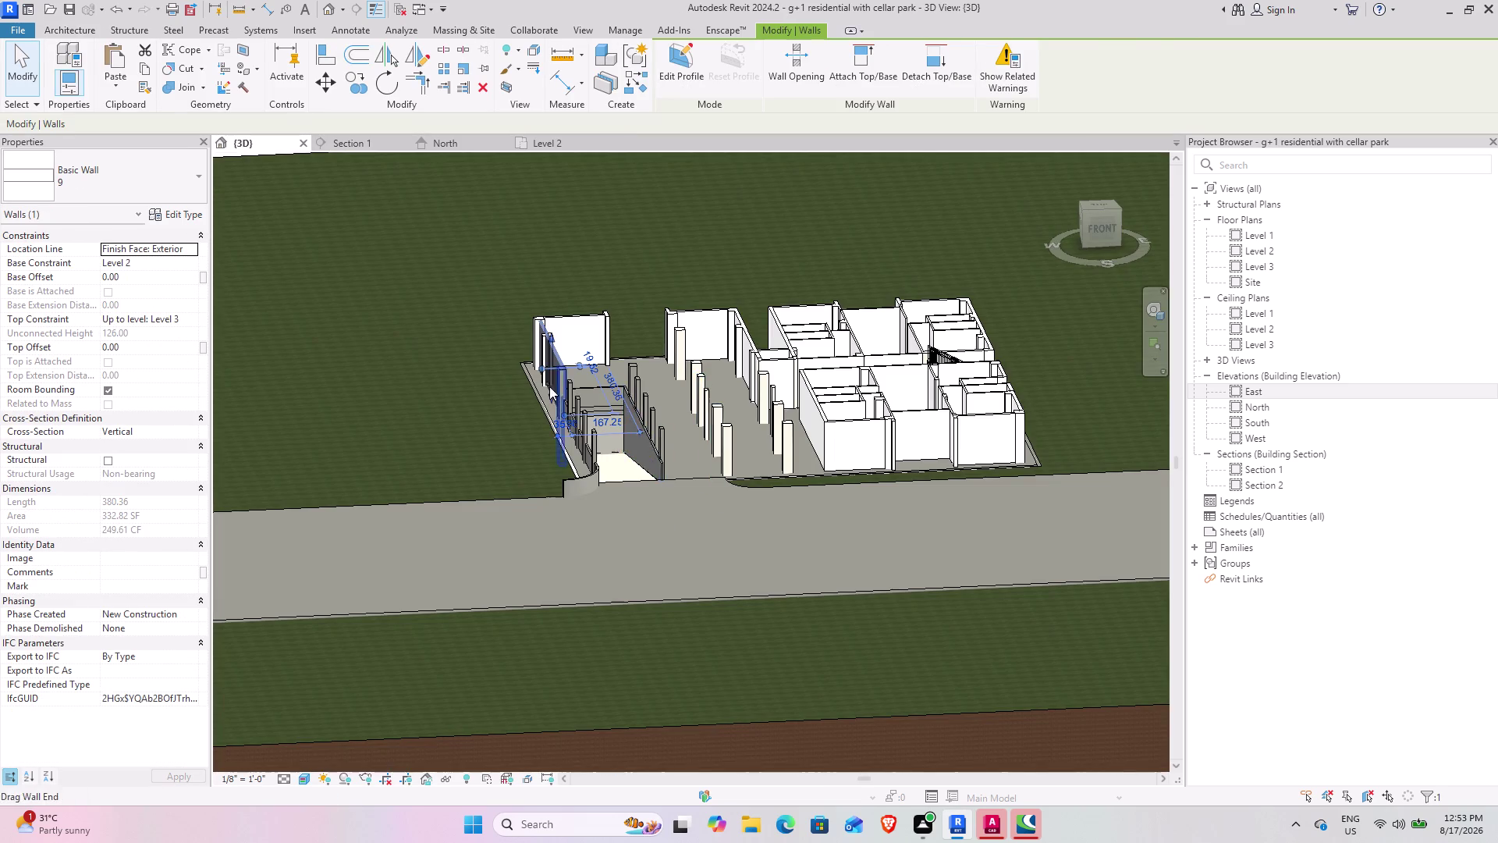
scroll(down, 3)
middle_drag(541, 408, 739, 408)
scroll(up, 3)
middle_drag(582, 448, 631, 382)
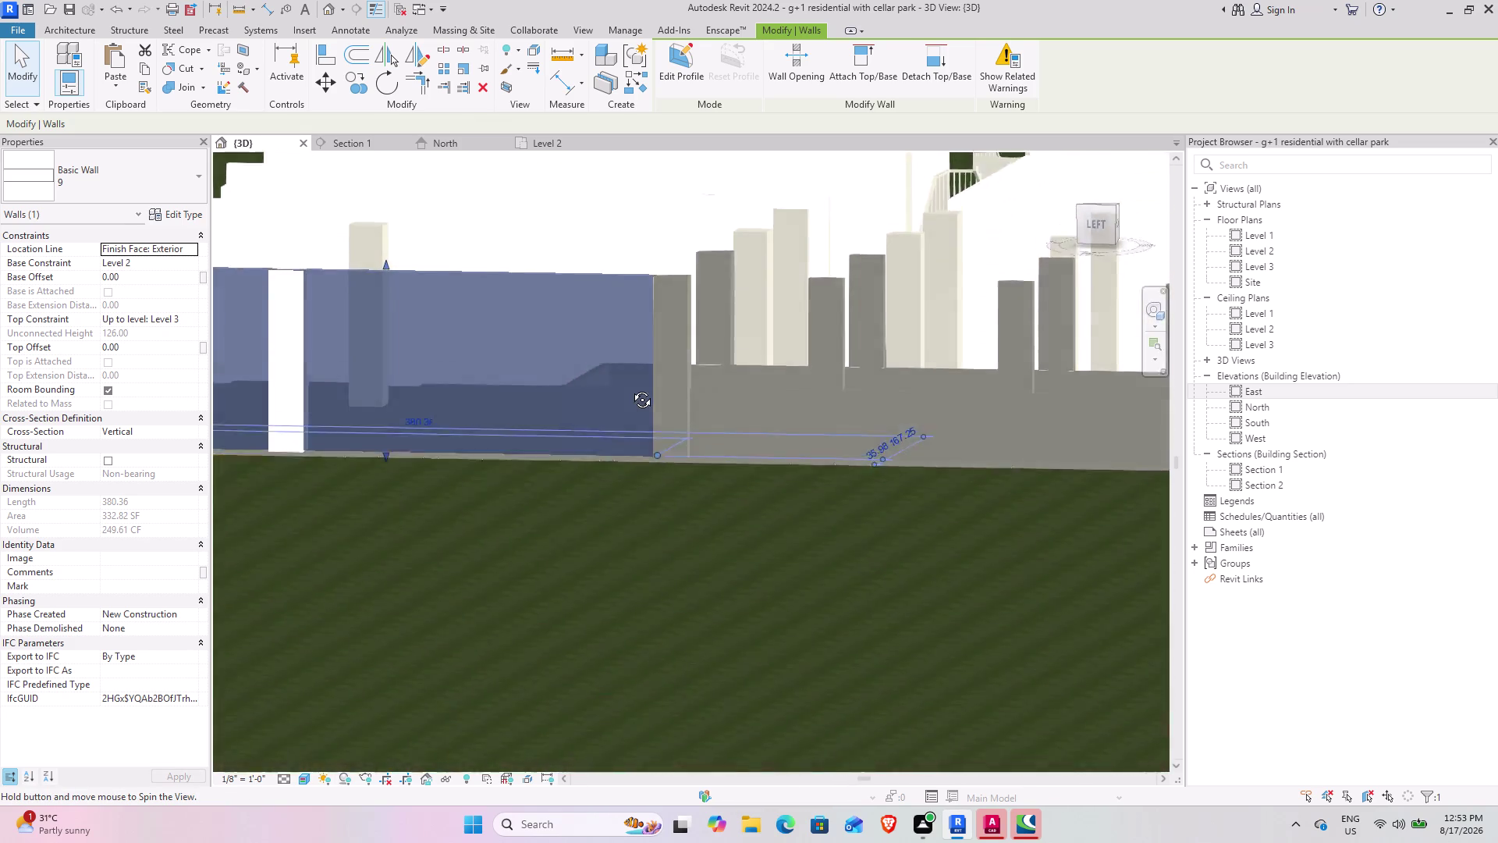
middle_drag(631, 382, 621, 400)
middle_drag(587, 403, 600, 330)
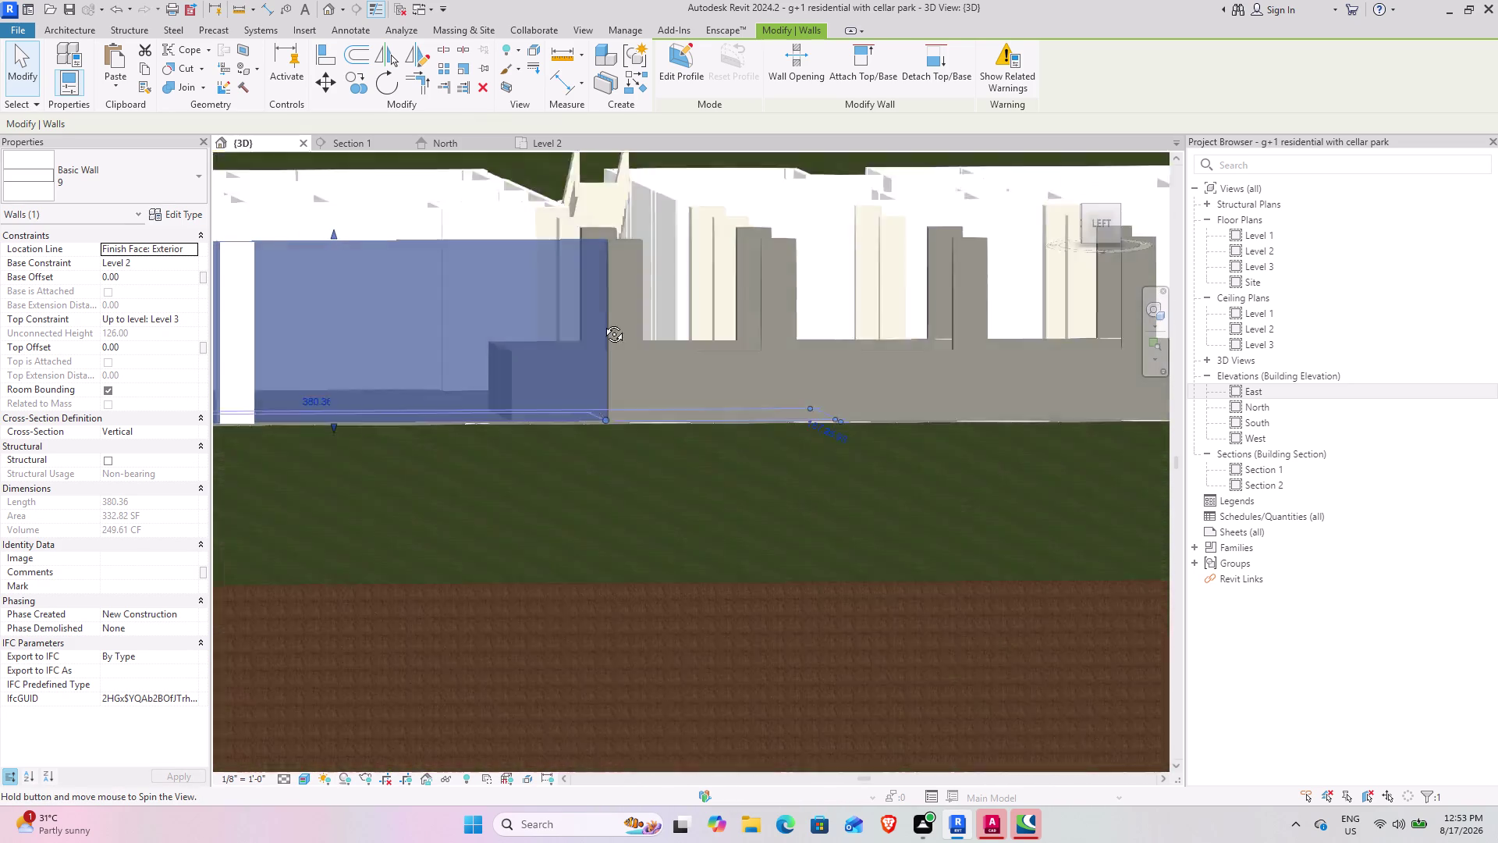
middle_drag(600, 330, 386, 506)
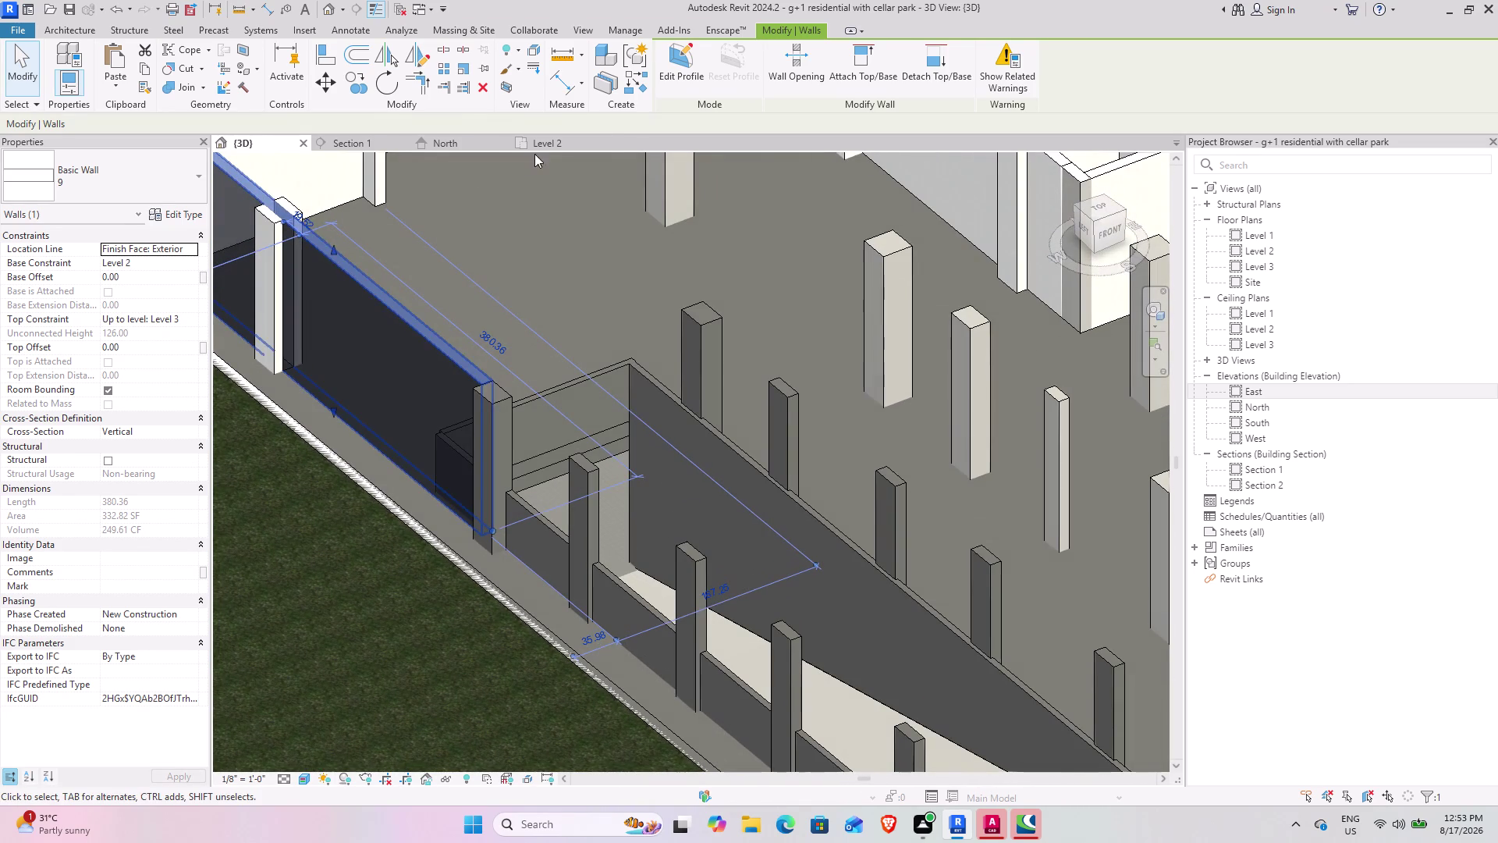
click(543, 147)
scroll(down, 3)
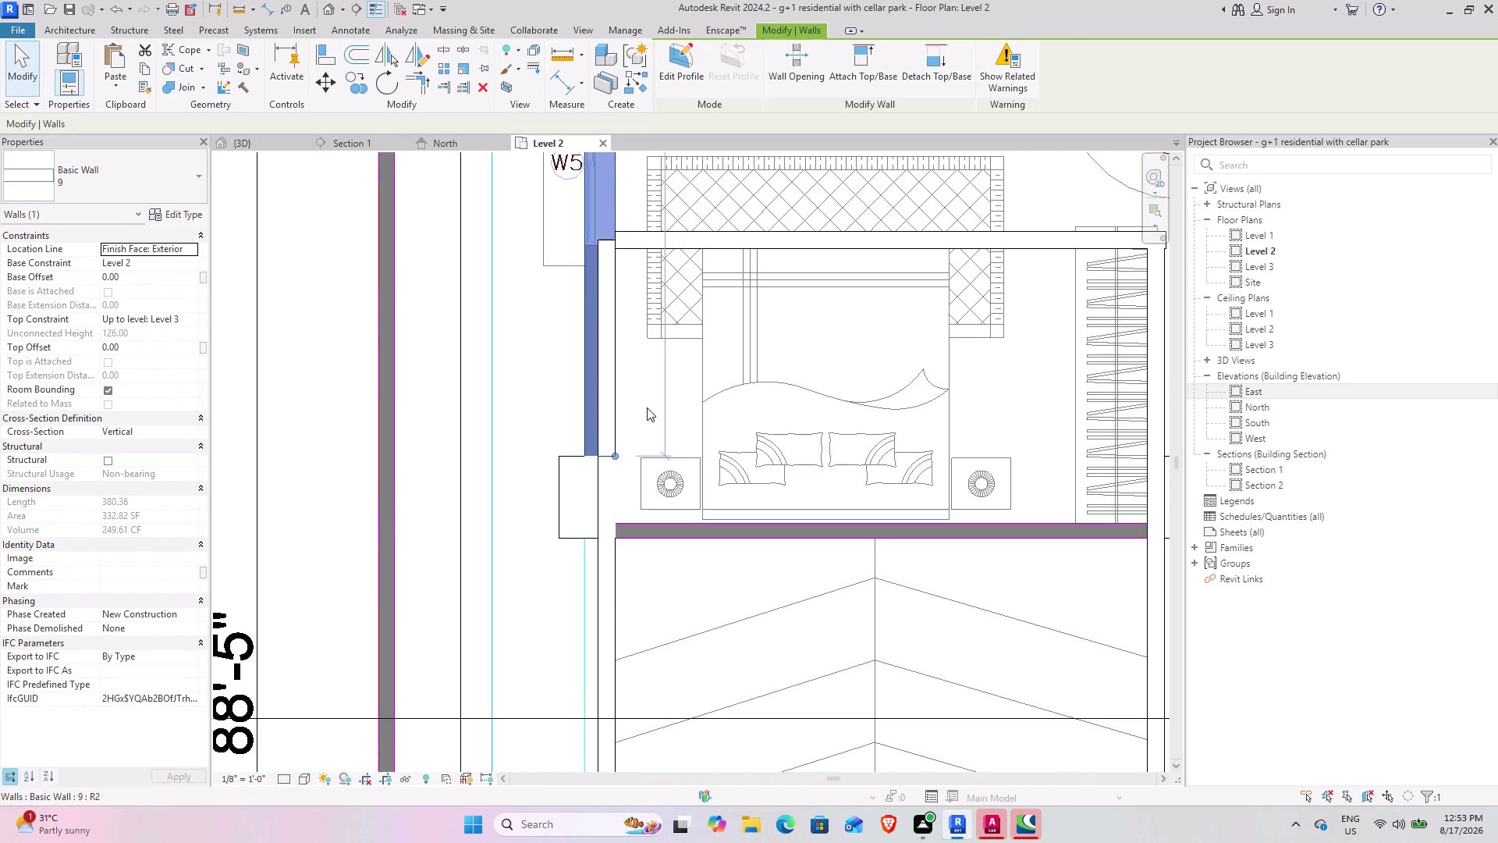
scroll(down, 3)
scroll(down, 3)
click(427, 410)
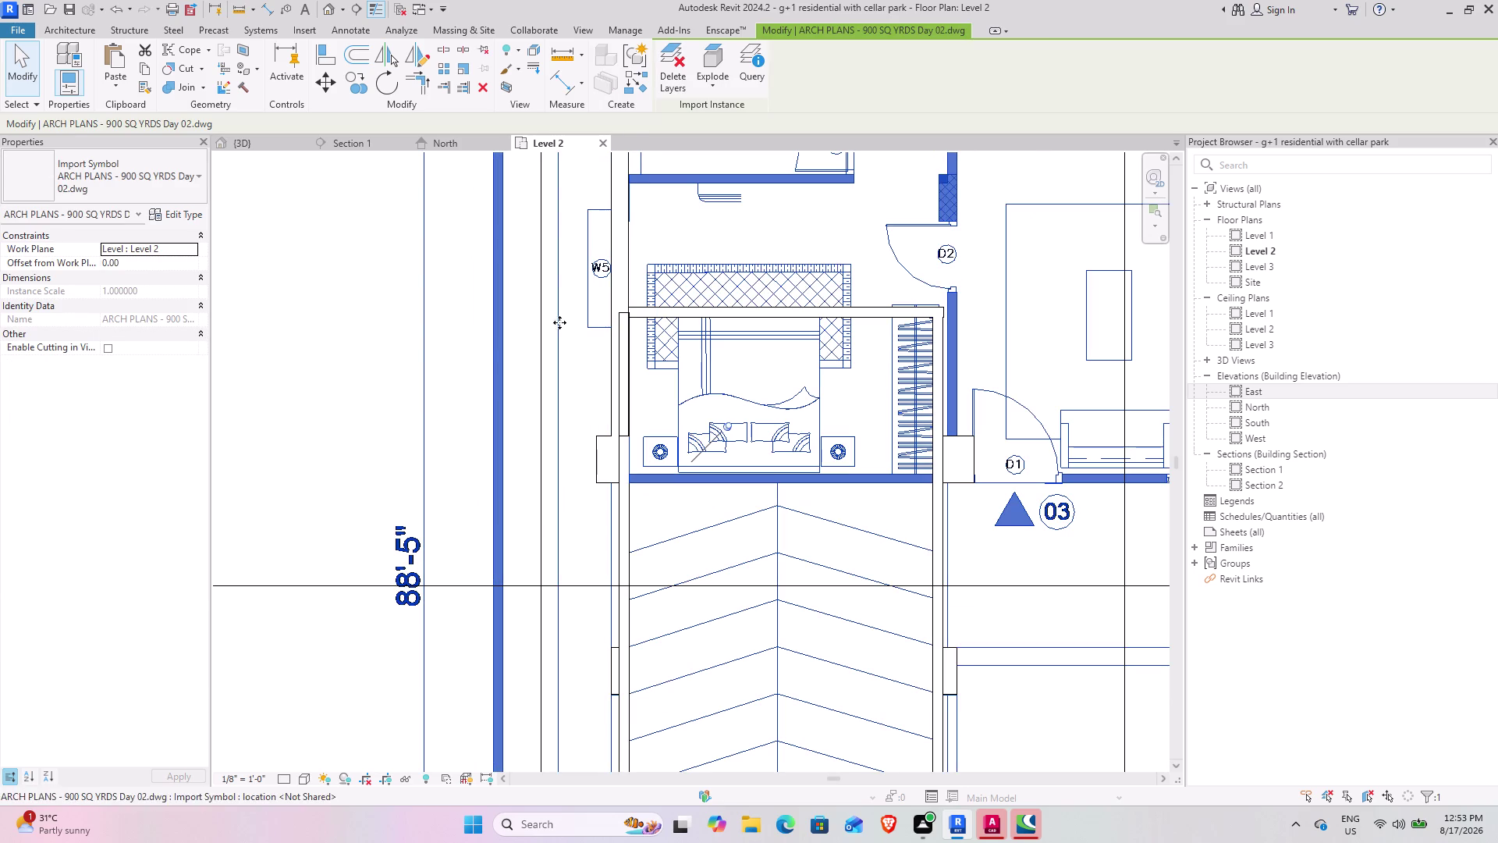
click(402, 319)
scroll(down, 3)
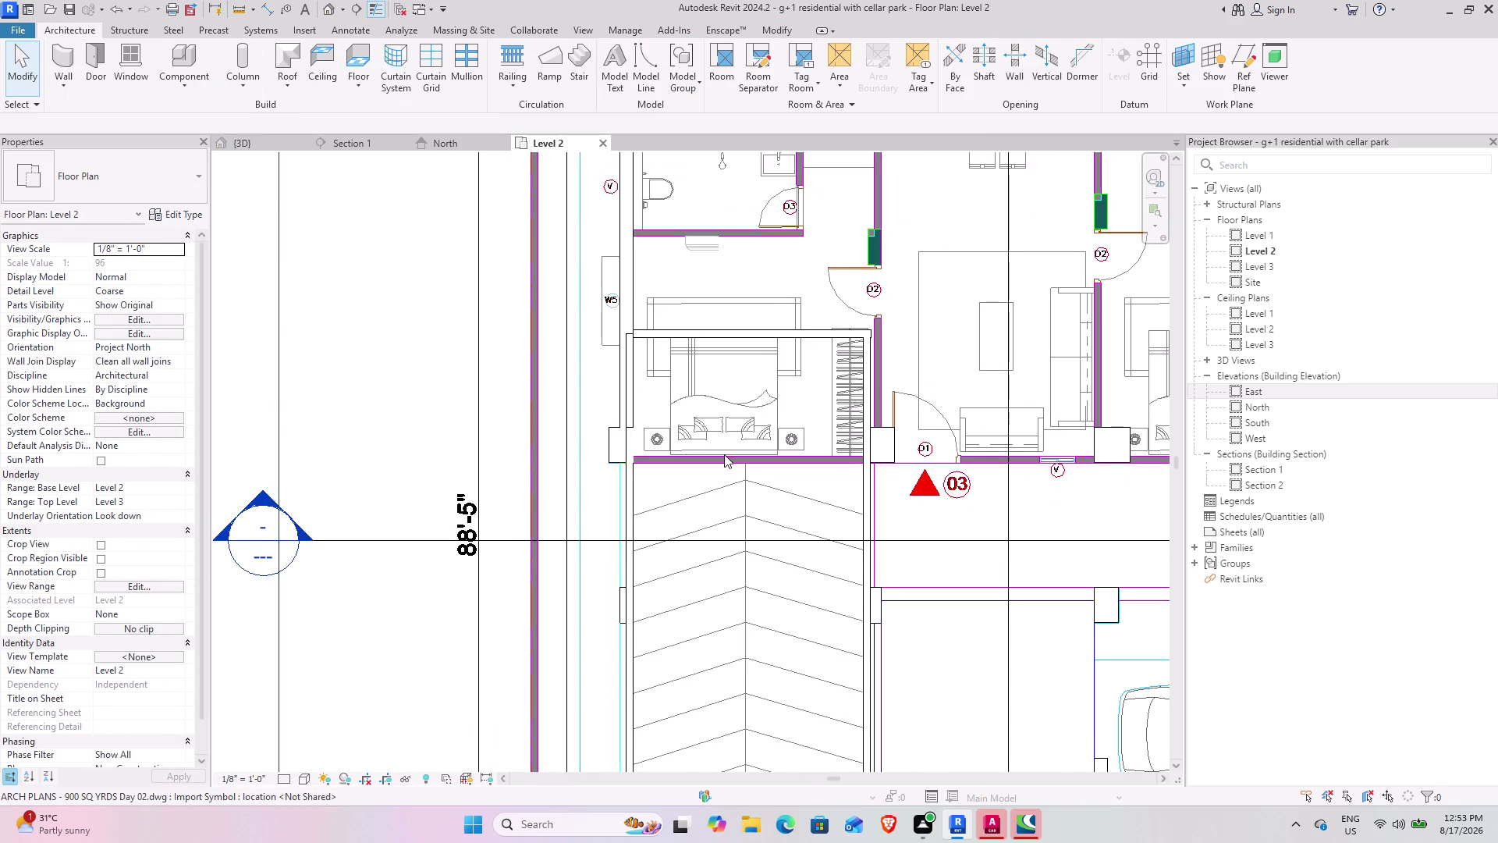
middle_drag(712, 453, 631, 428)
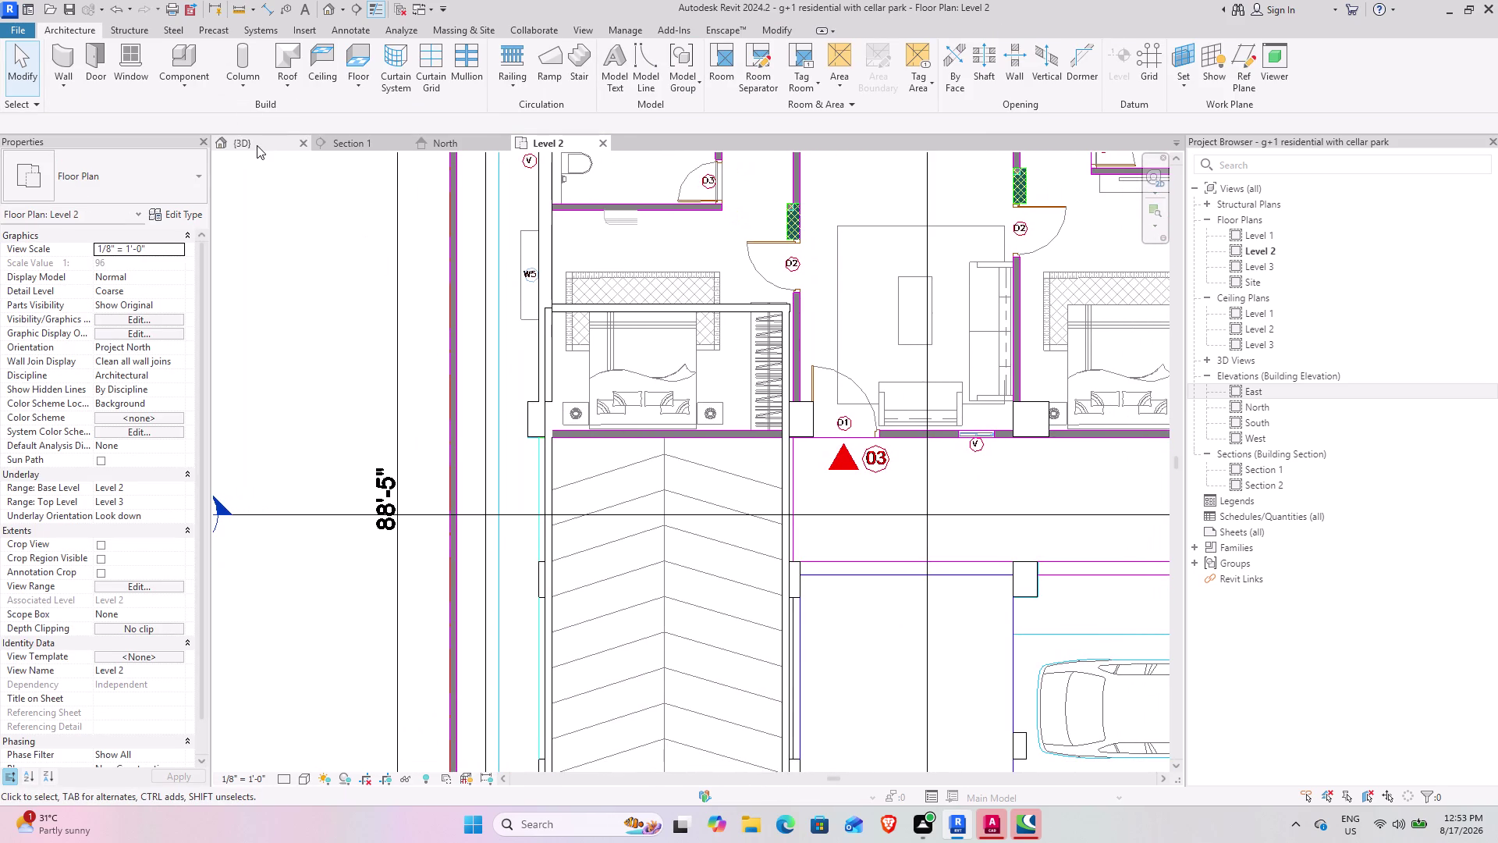
click(70, 52)
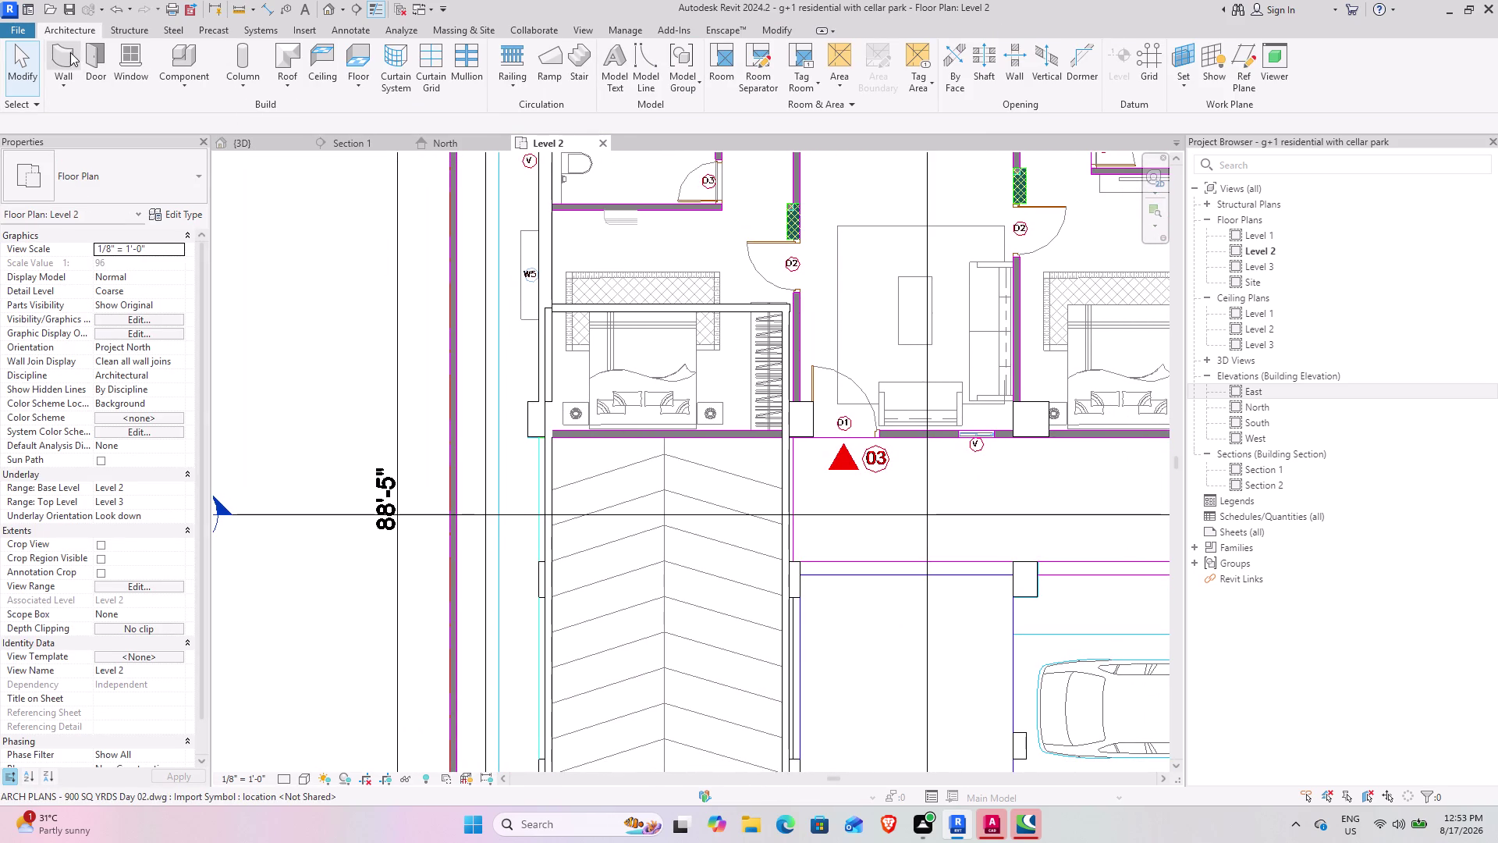
Select the Basic Wall 4.5" type in the type selector.
click(104, 192)
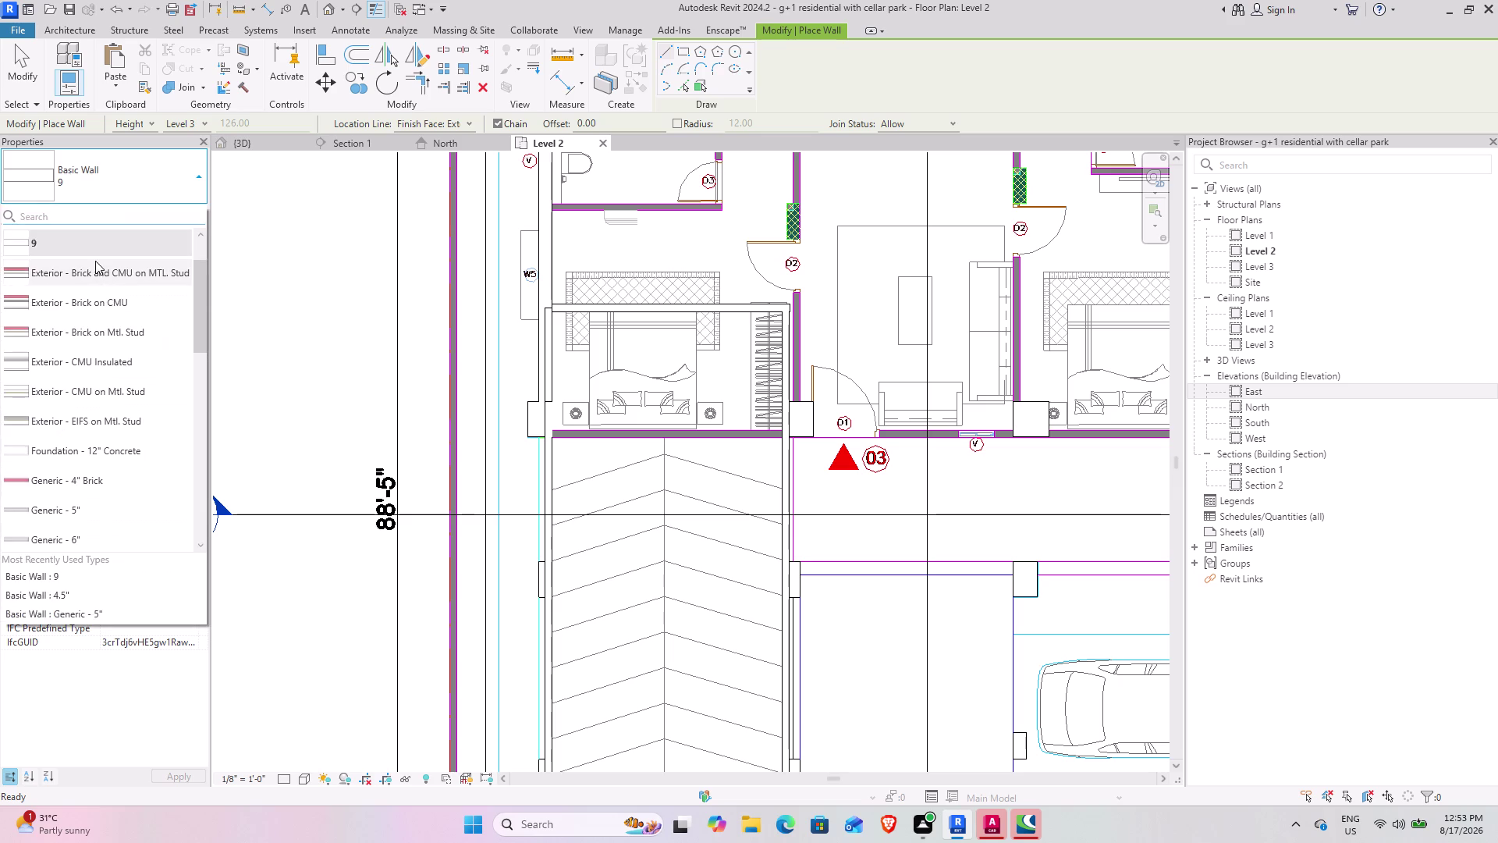
scroll(up, 3)
click(93, 256)
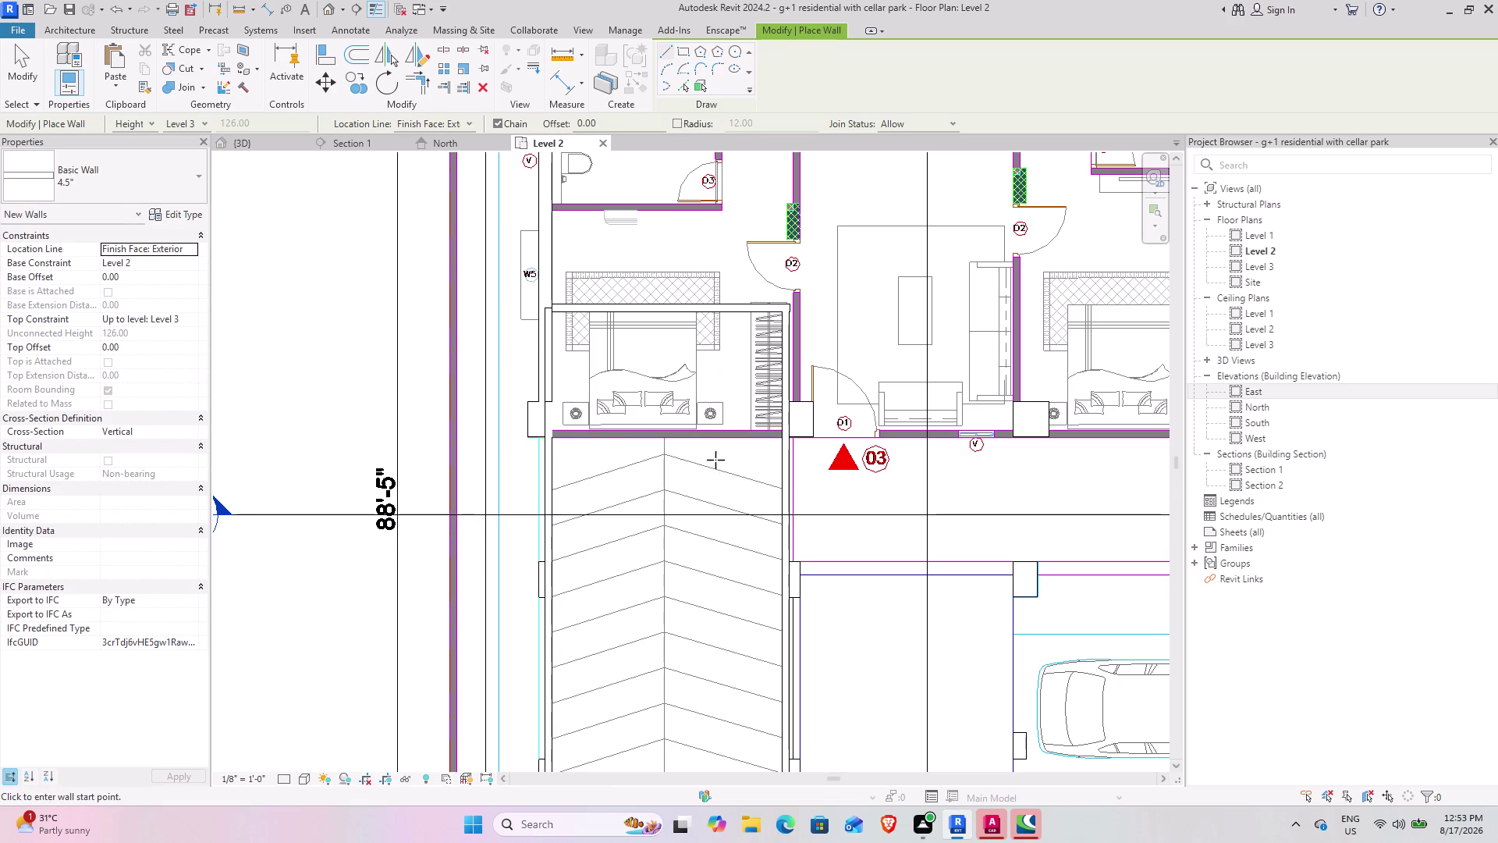
scroll(up, 3)
scroll(up, 3)
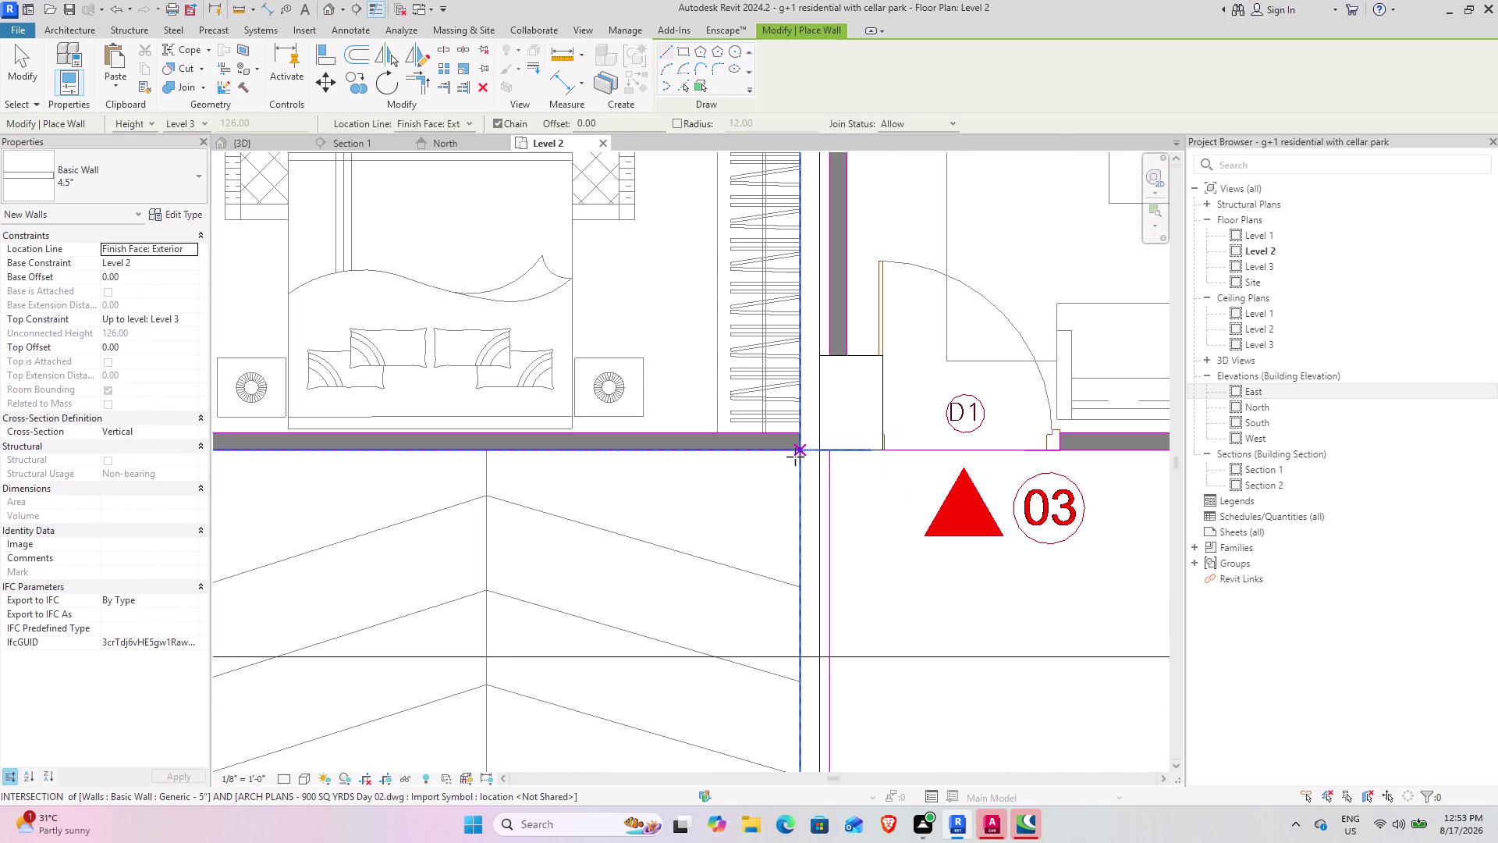
Trace 4.5" walls above the ramp, left of the bedroom, and at door D1's column.
click(797, 447)
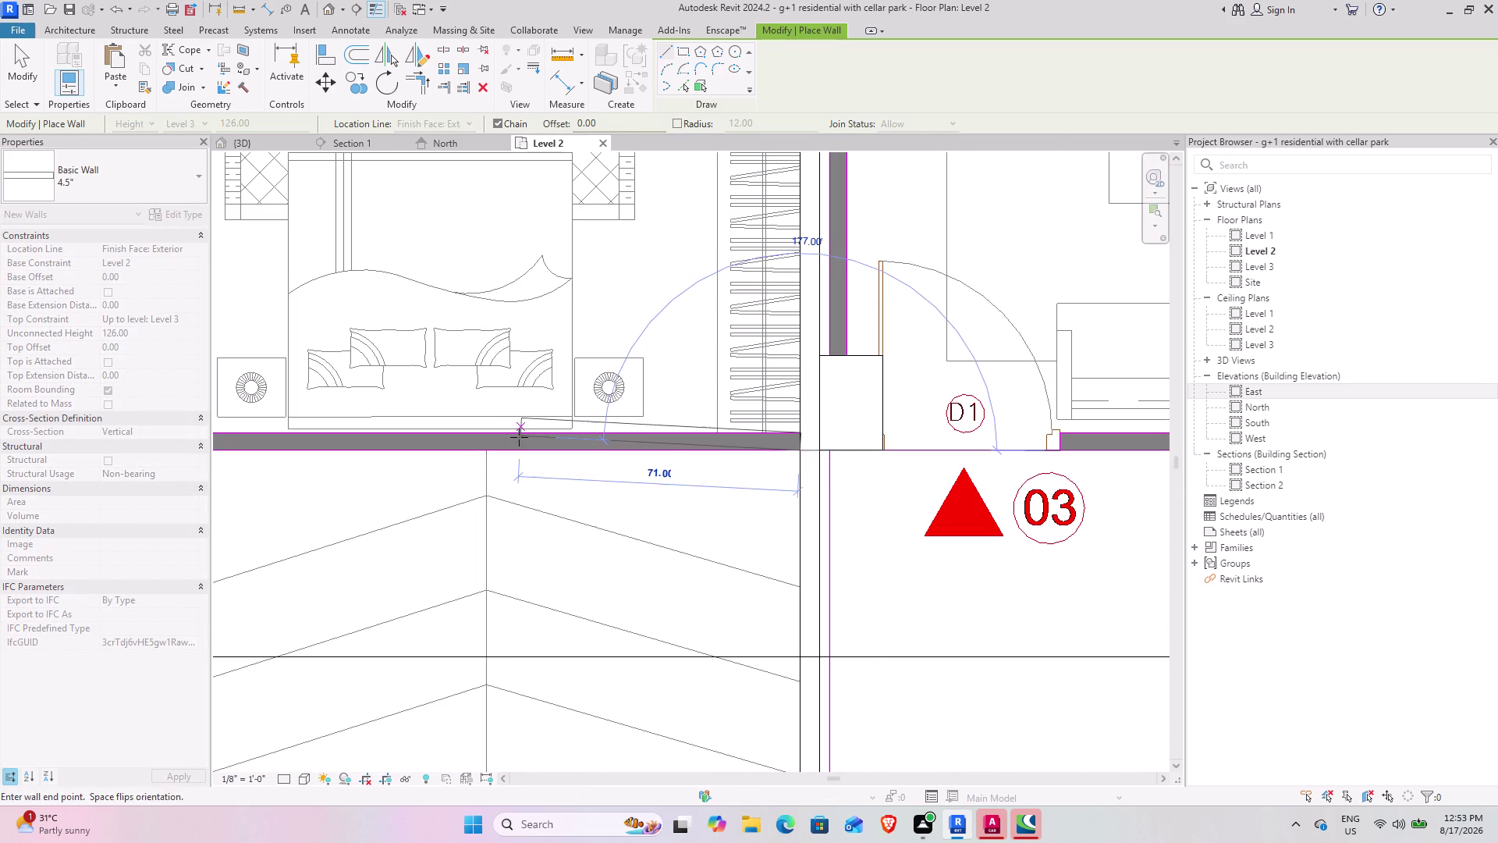
middle_drag(513, 437, 911, 437)
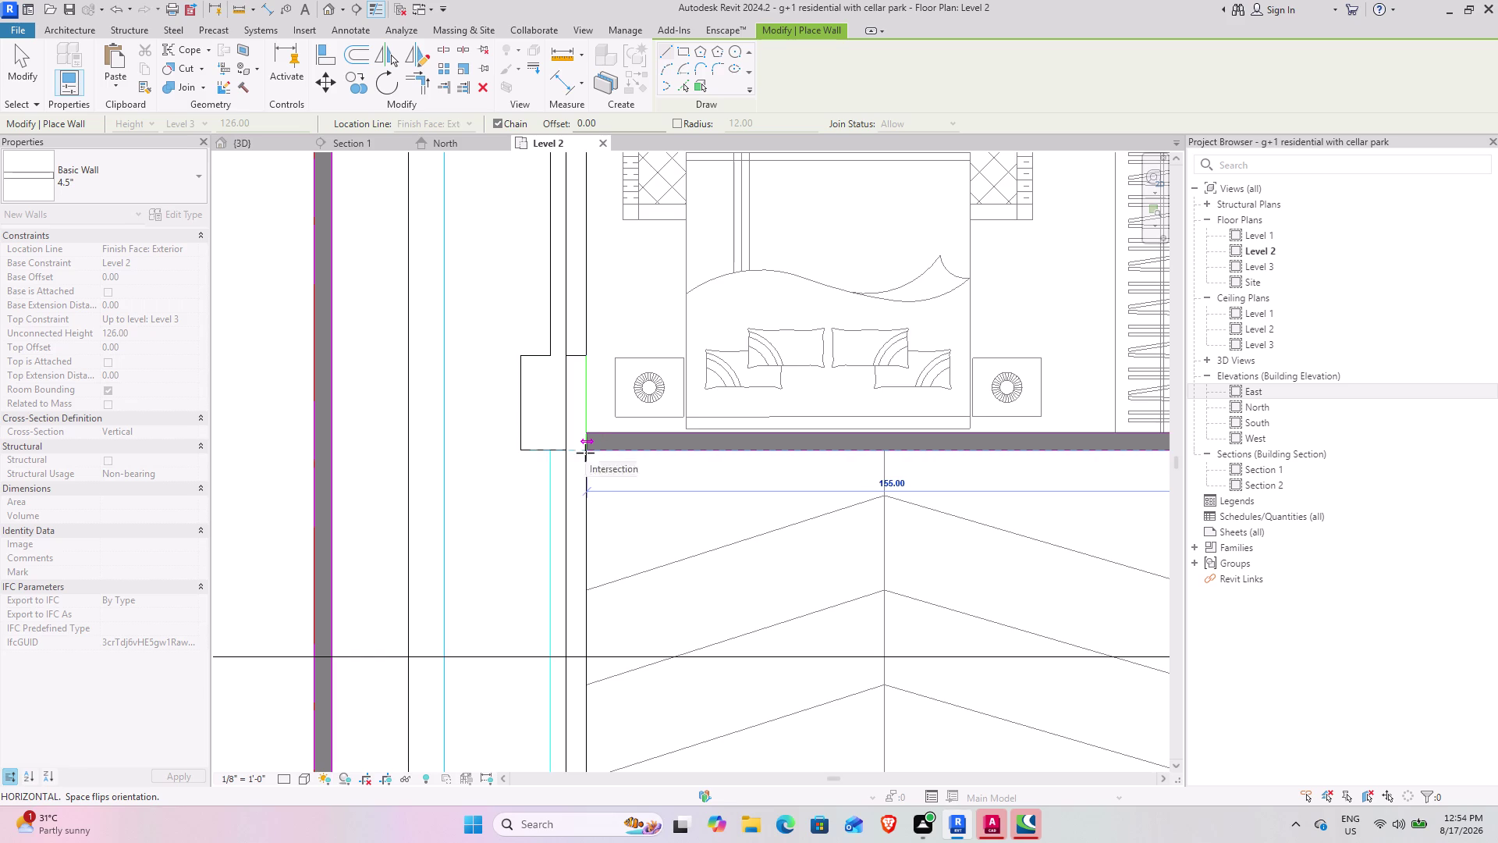
click(586, 450)
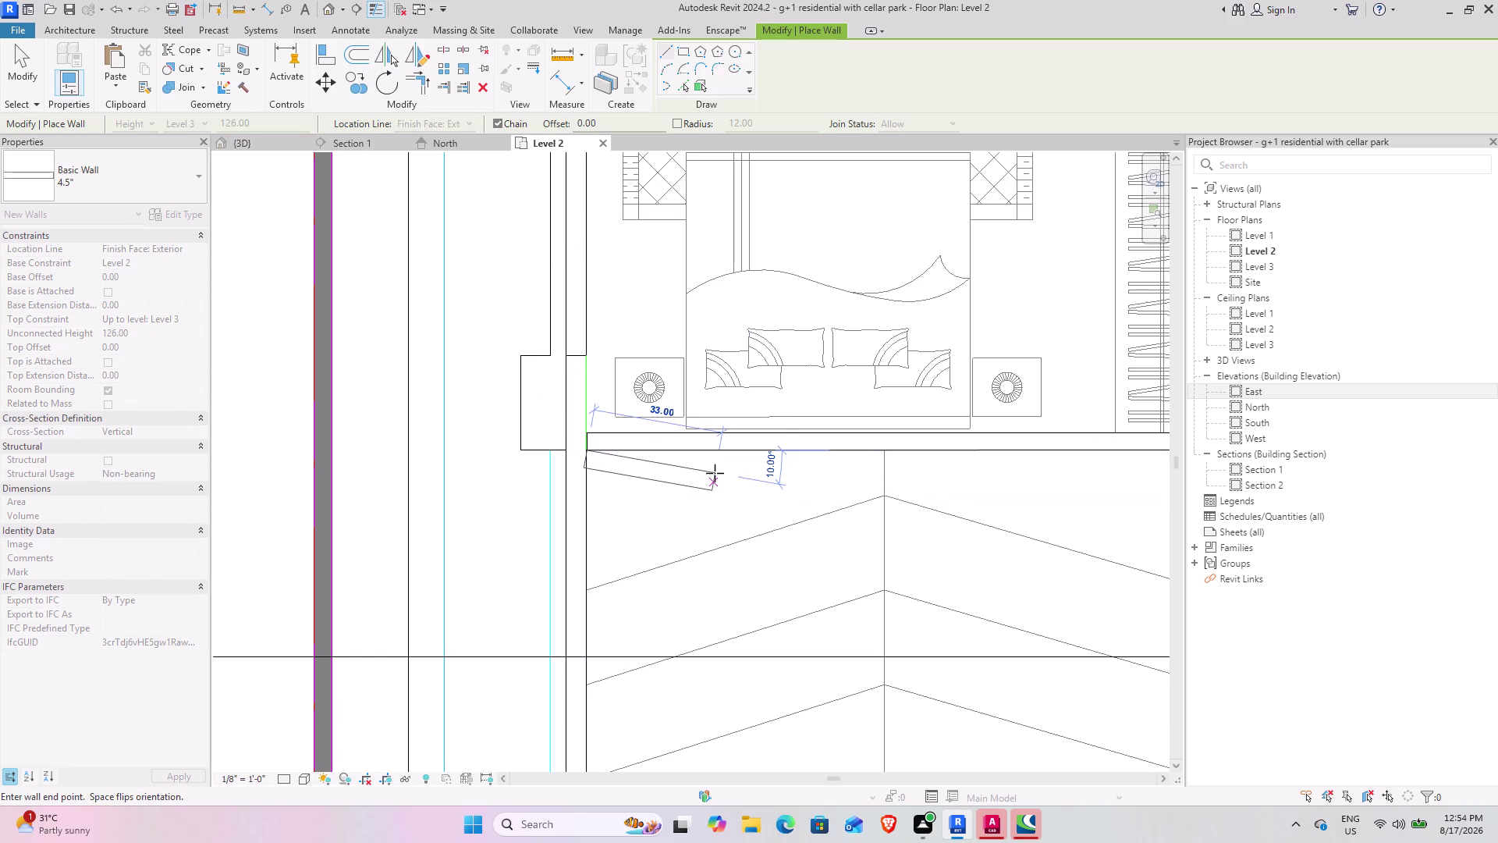
key(Escape)
middle_drag(635, 447, 359, 441)
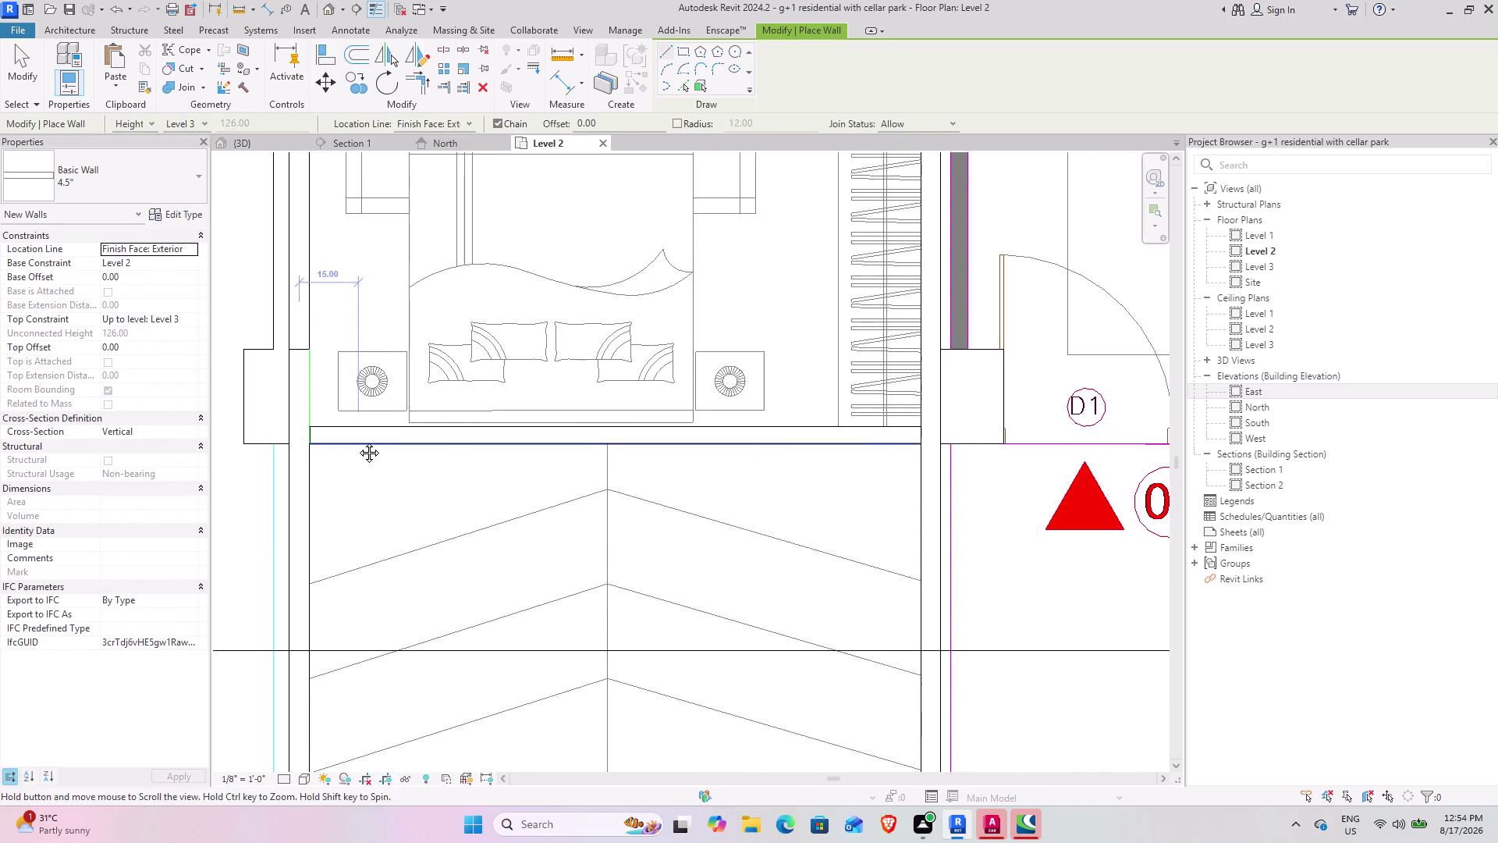
middle_drag(358, 441, 357, 441)
scroll(down, 3)
middle_drag(887, 449, 624, 487)
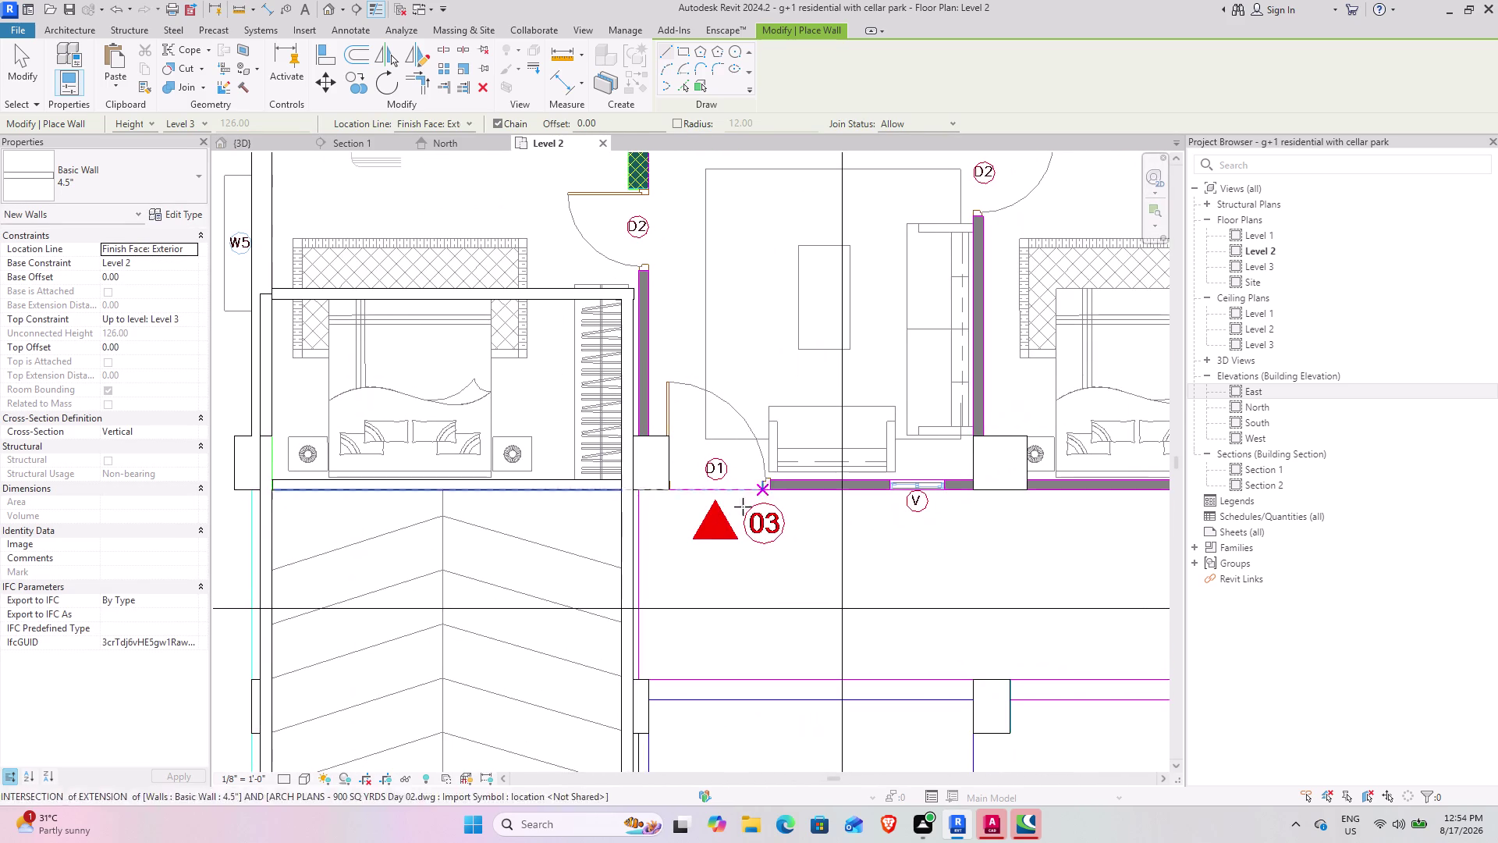
middle_drag(753, 487, 656, 527)
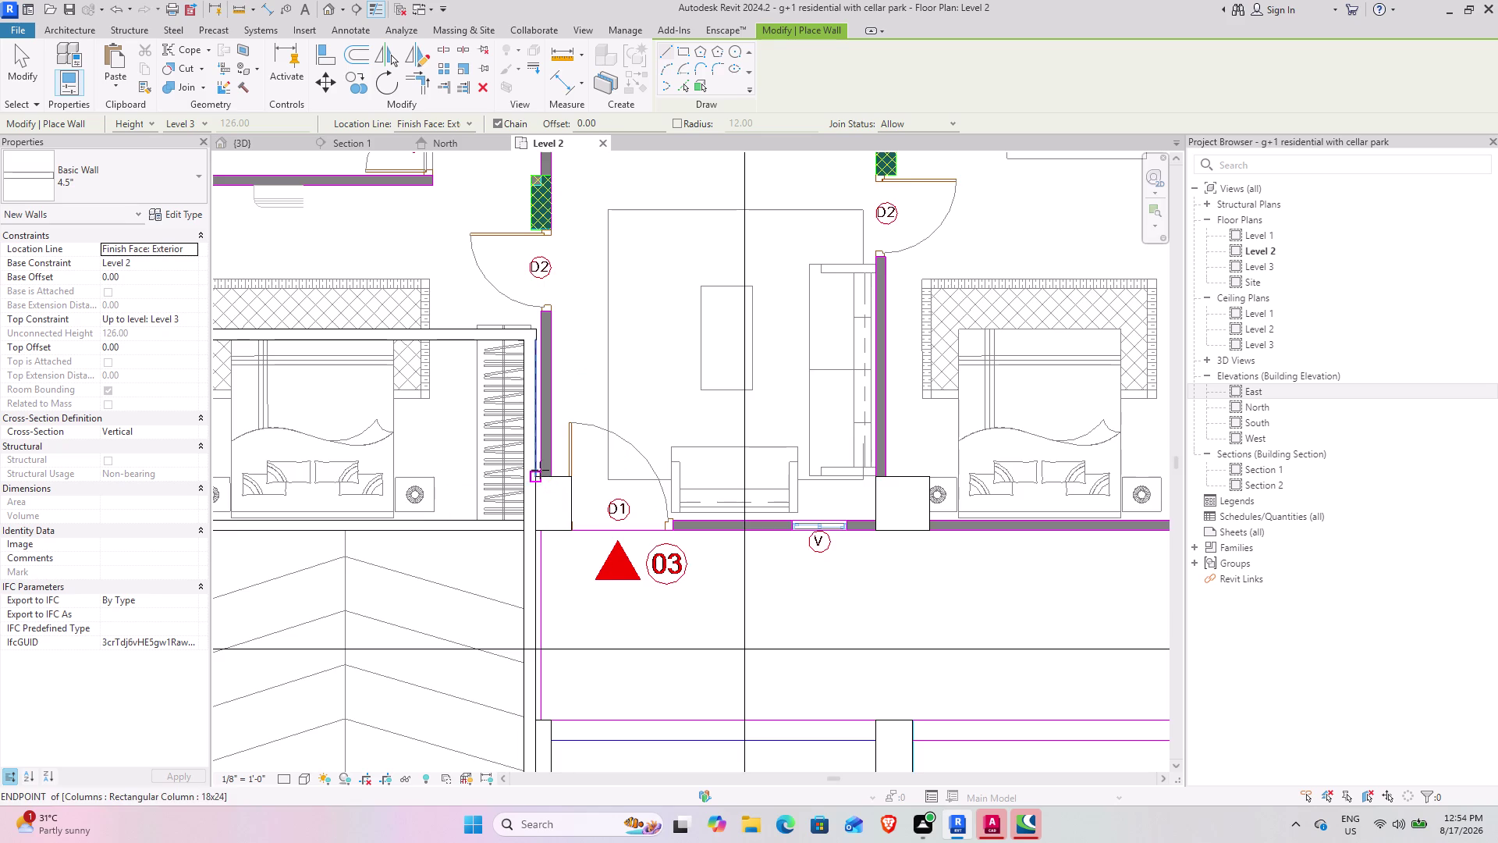
scroll(up, 3)
click(567, 482)
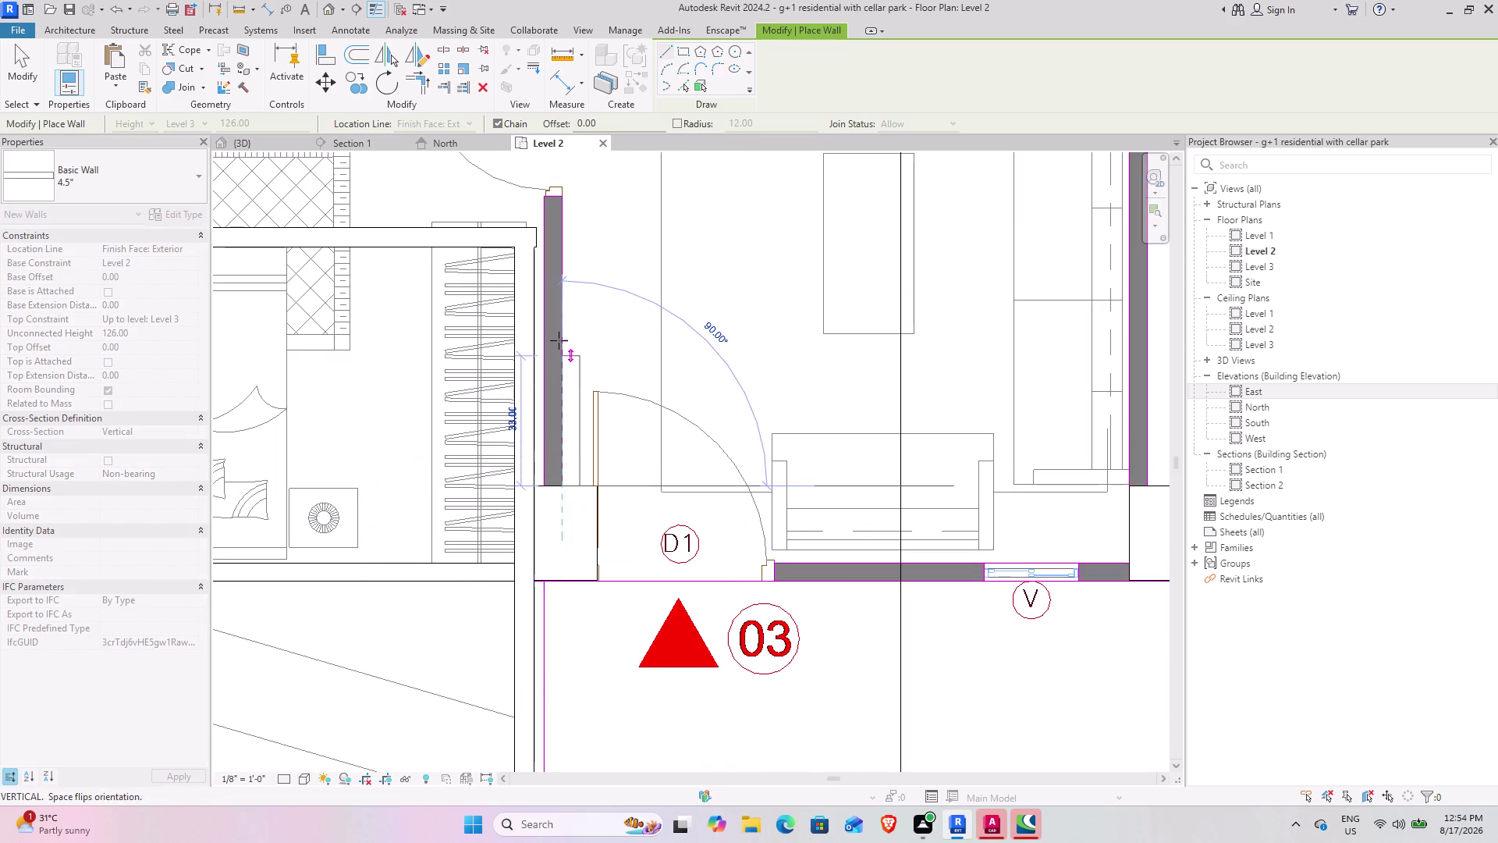
key(space)
Draw the wall between the two bathrooms, then start one beside lower door D3.
middle_drag(566, 300, 547, 664)
middle_drag(599, 271, 543, 664)
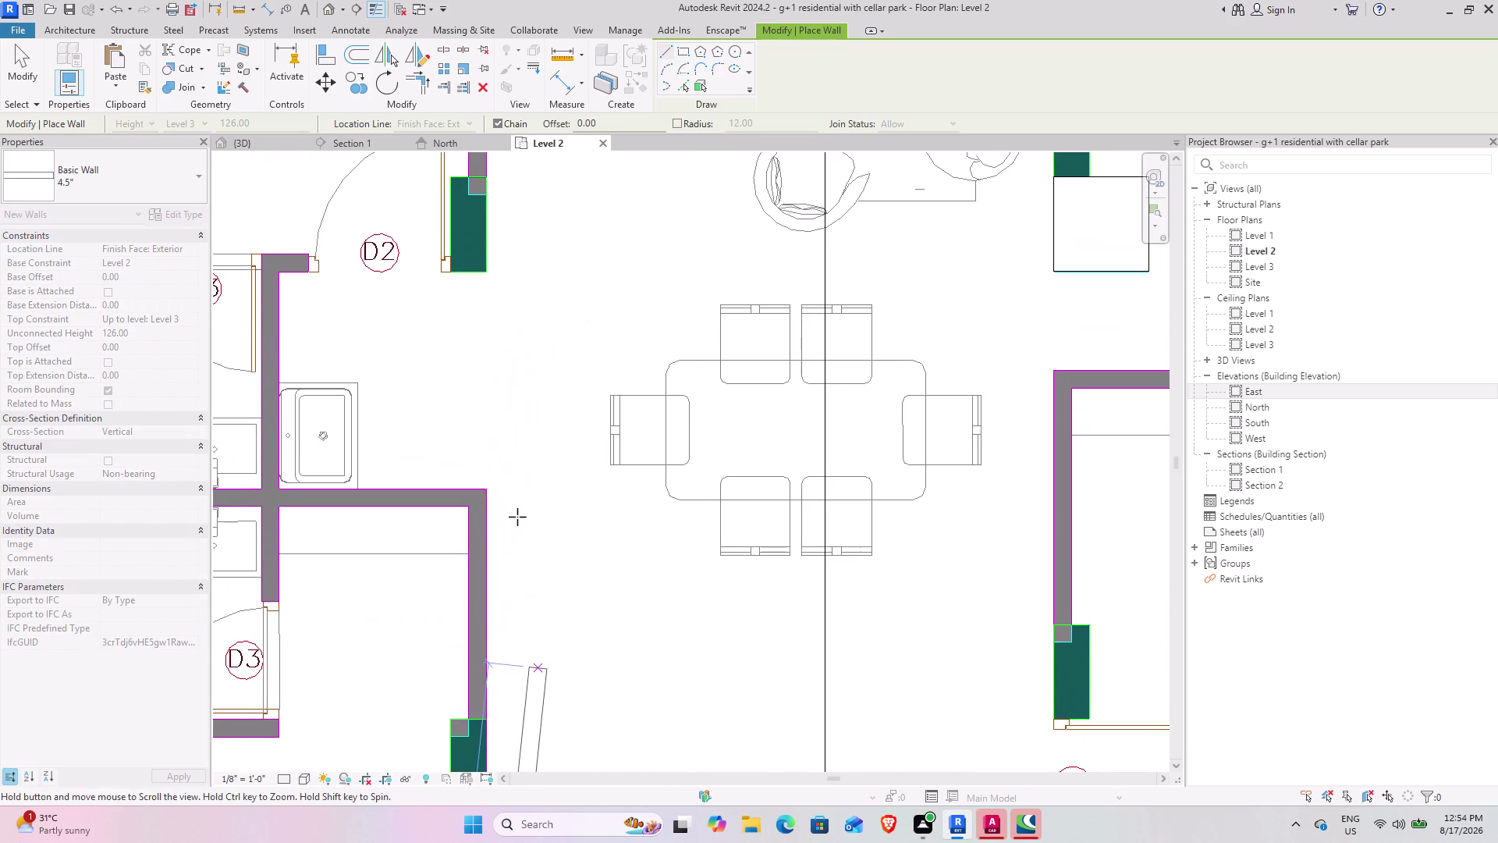
scroll(up, 3)
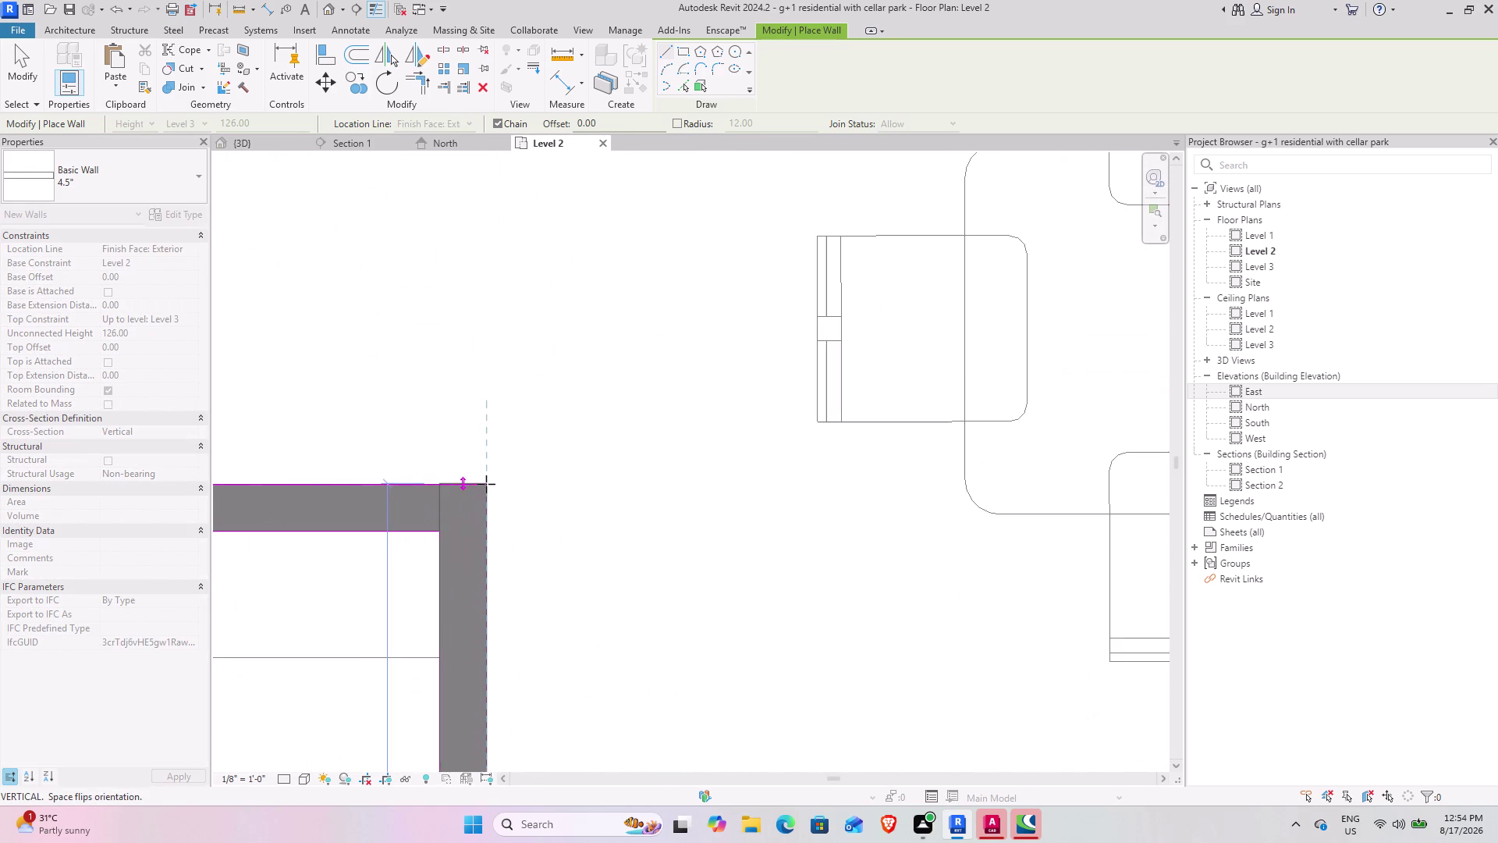
click(487, 484)
middle_drag(440, 506, 916, 440)
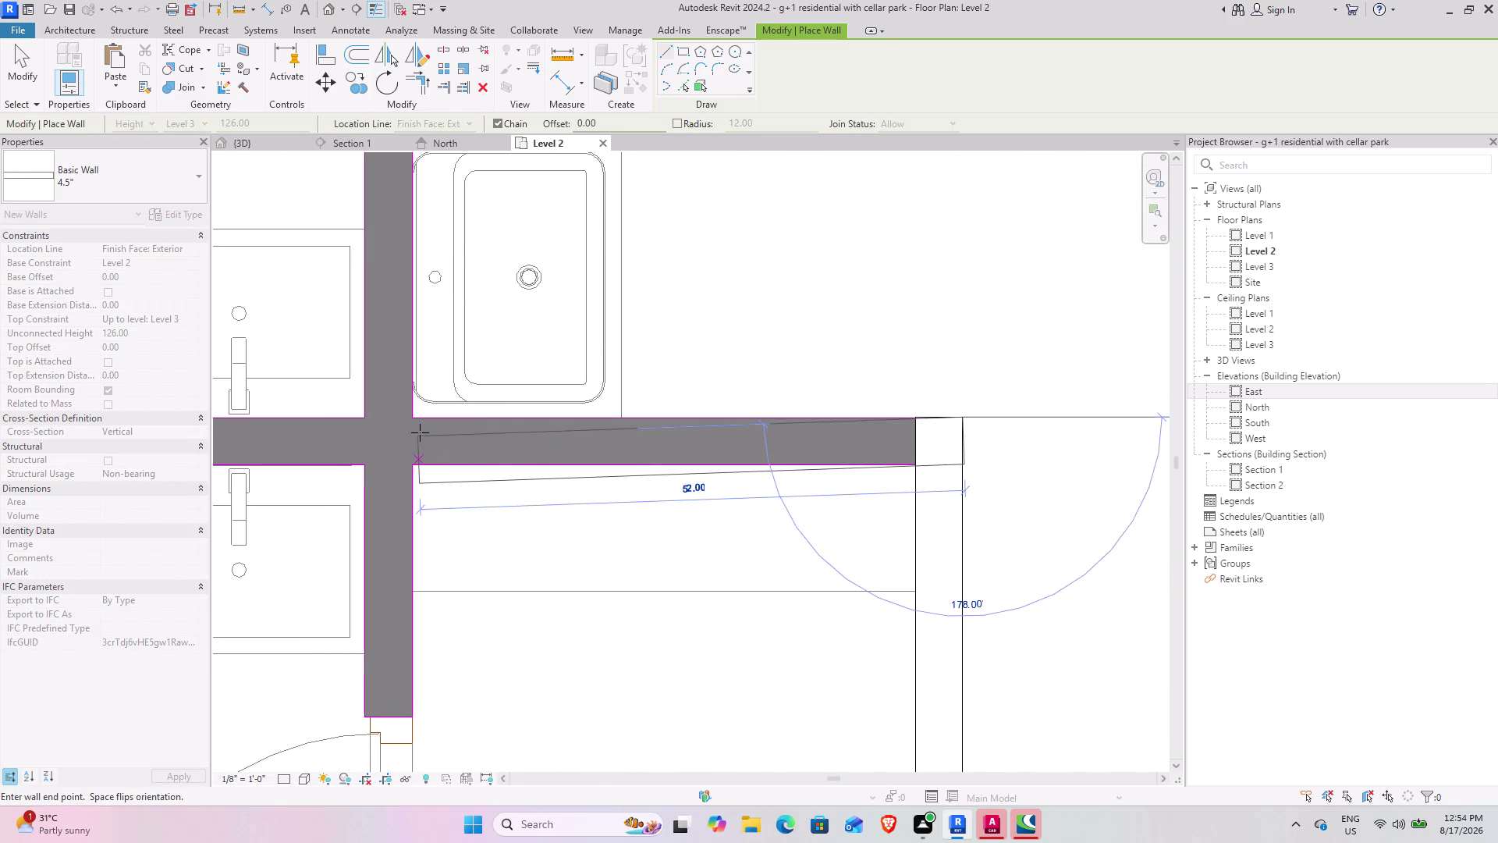
scroll(down, 3)
middle_drag(396, 402, 964, 454)
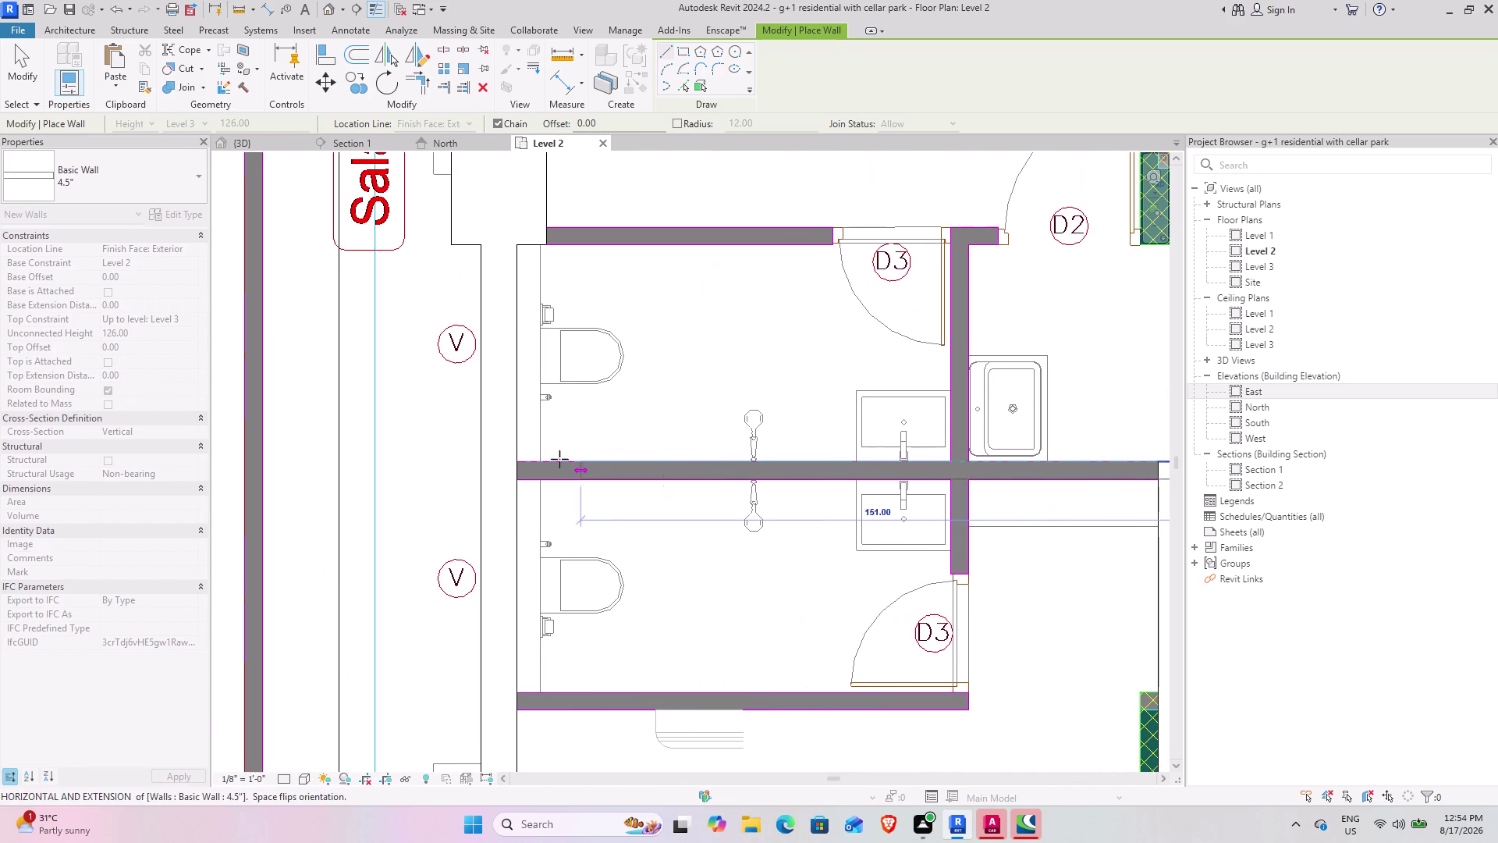
click(522, 463)
key(Escape)
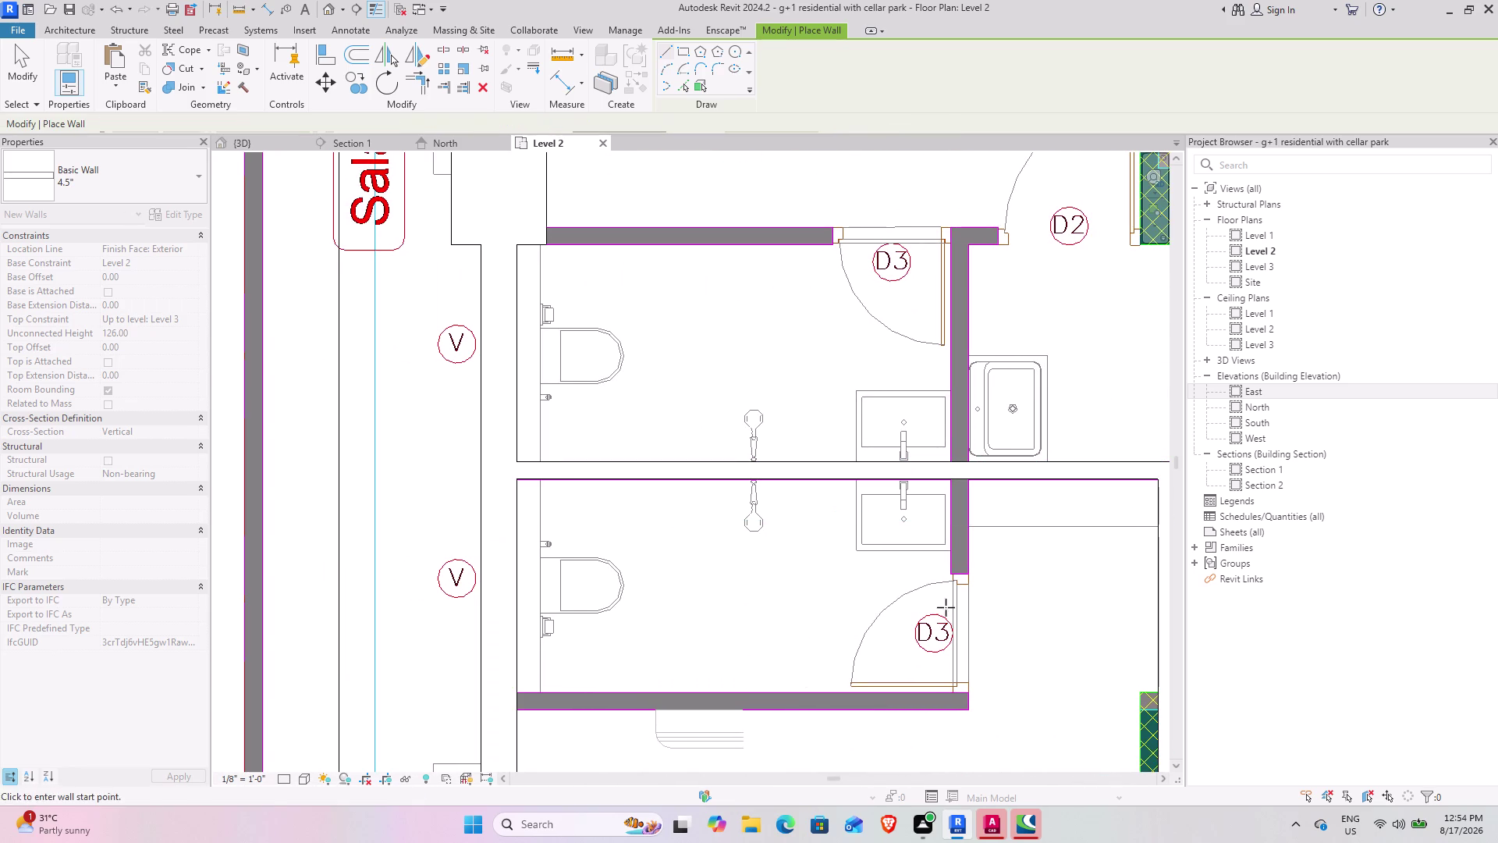
click(517, 693)
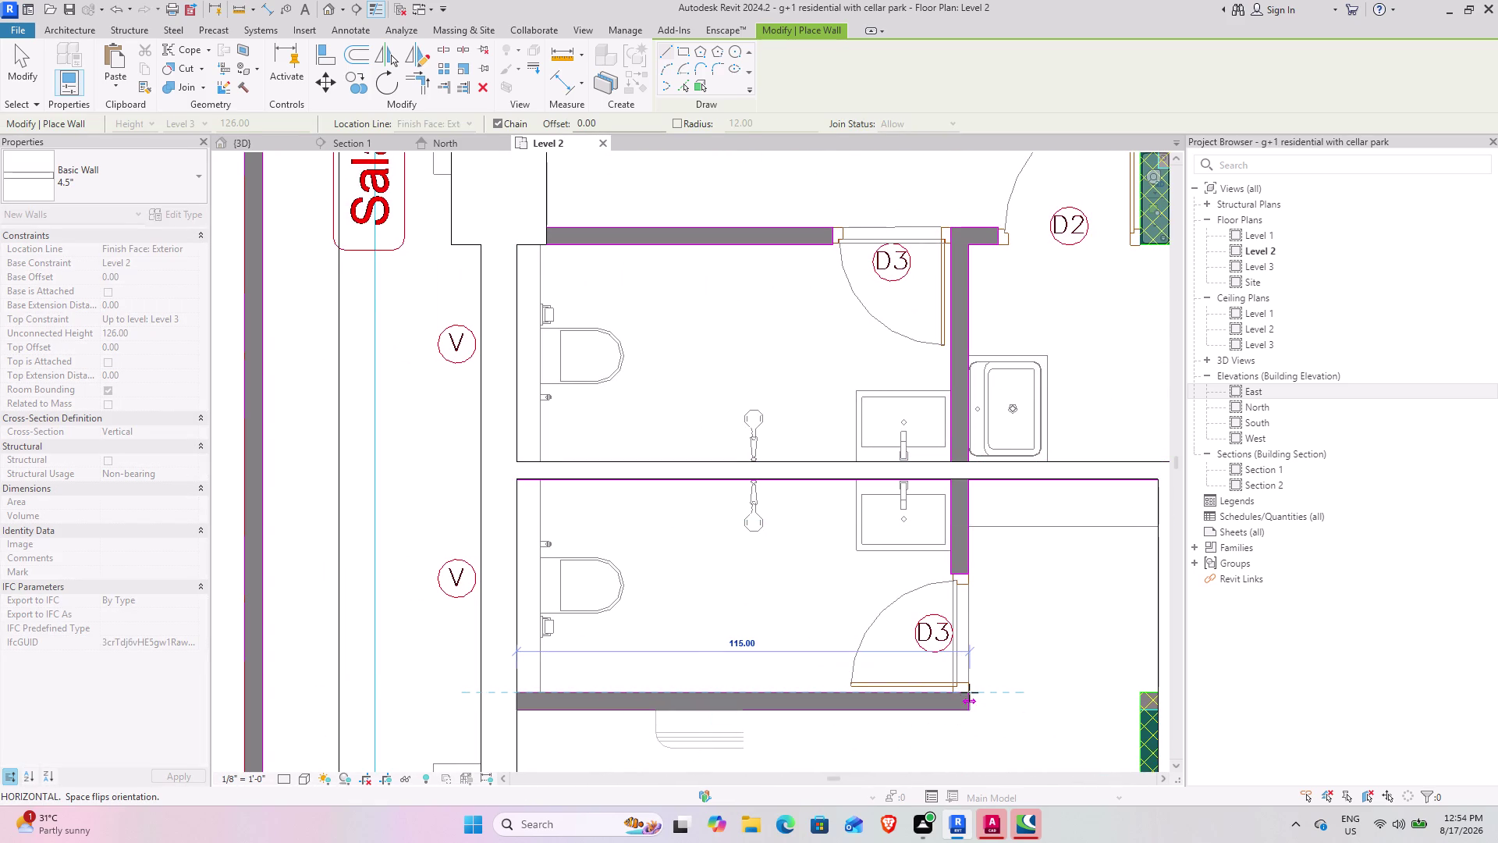
Finish the D3 bathroom wall and draw a wall from door D2's corner to the green column.
scroll(up, 3)
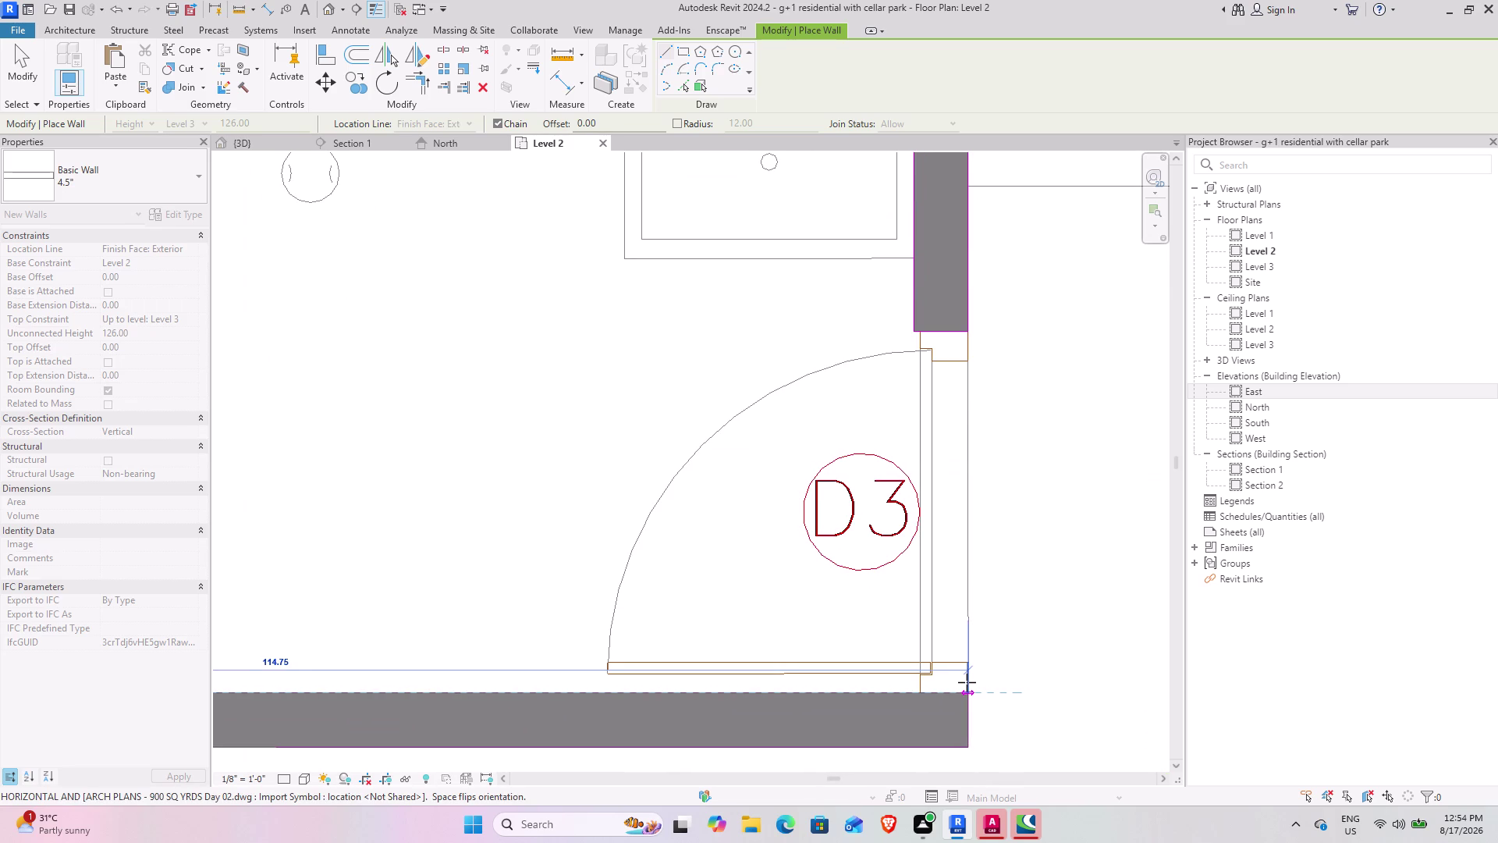
click(967, 682)
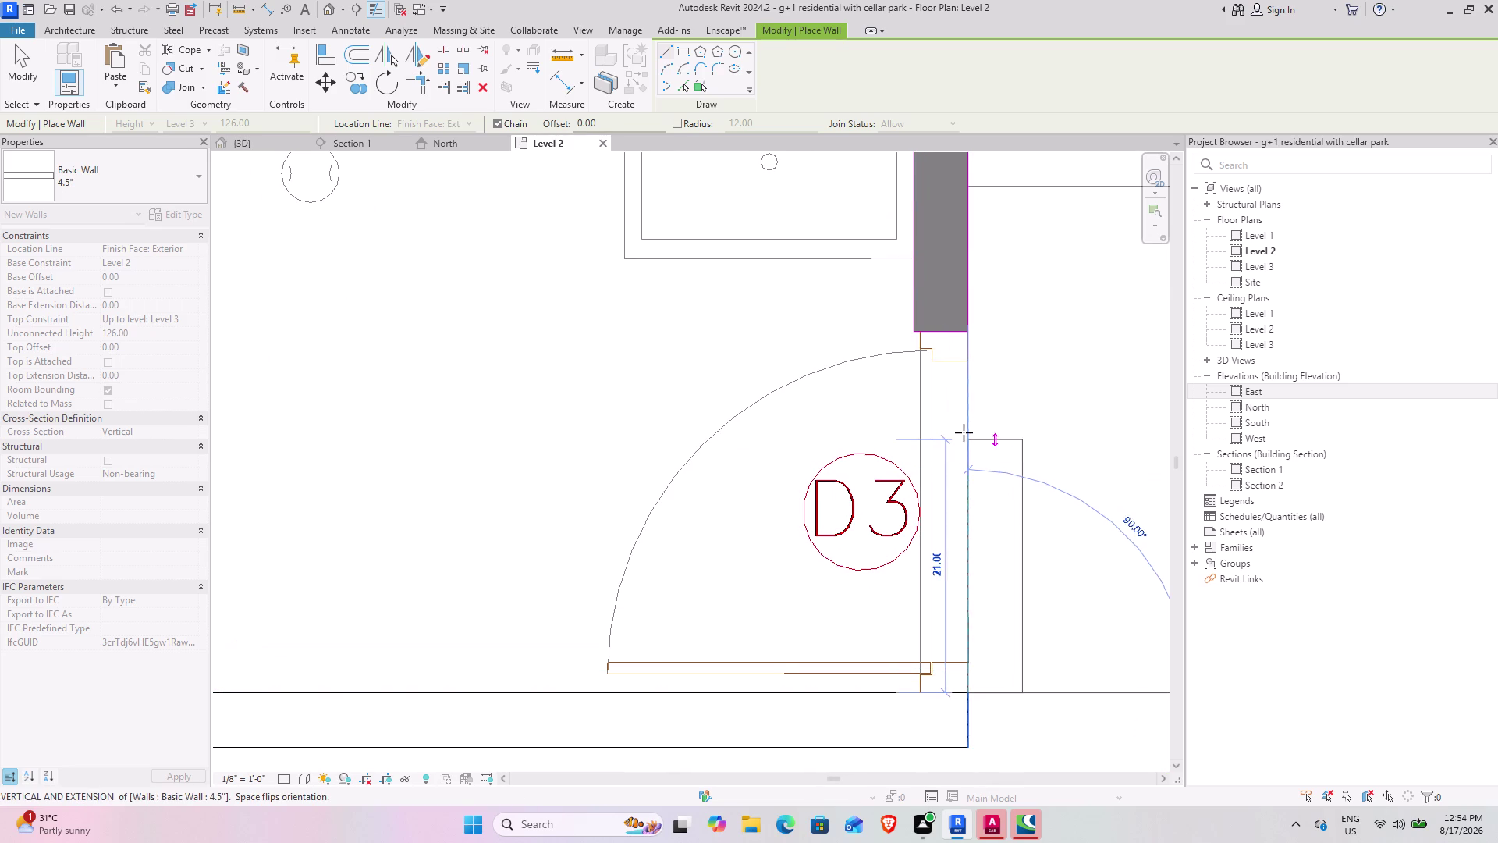
key(space)
scroll(down, 3)
middle_drag(974, 366, 934, 728)
middle_drag(966, 323, 925, 619)
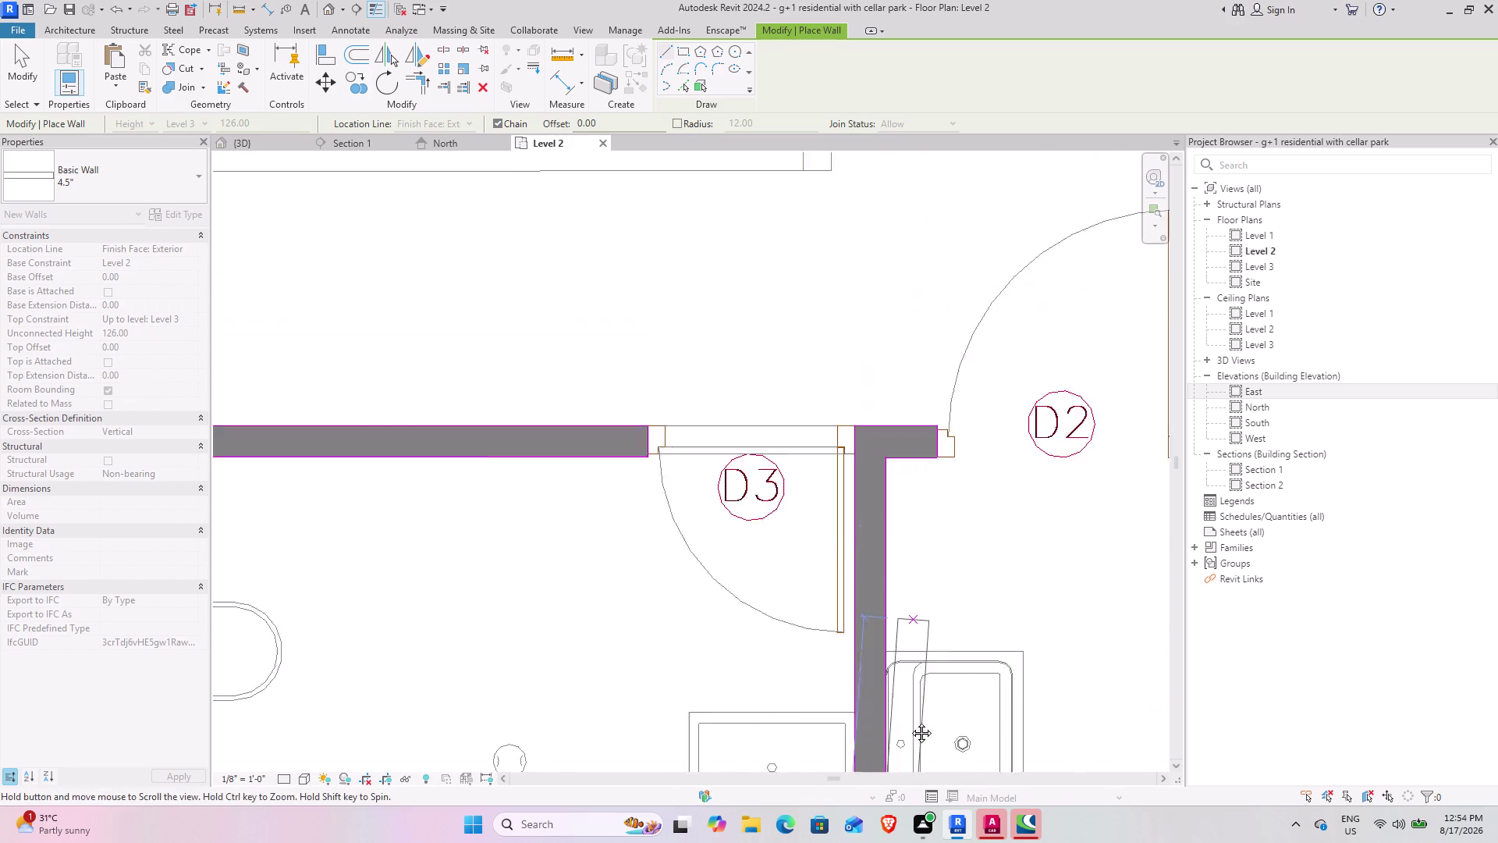
middle_drag(924, 620, 906, 741)
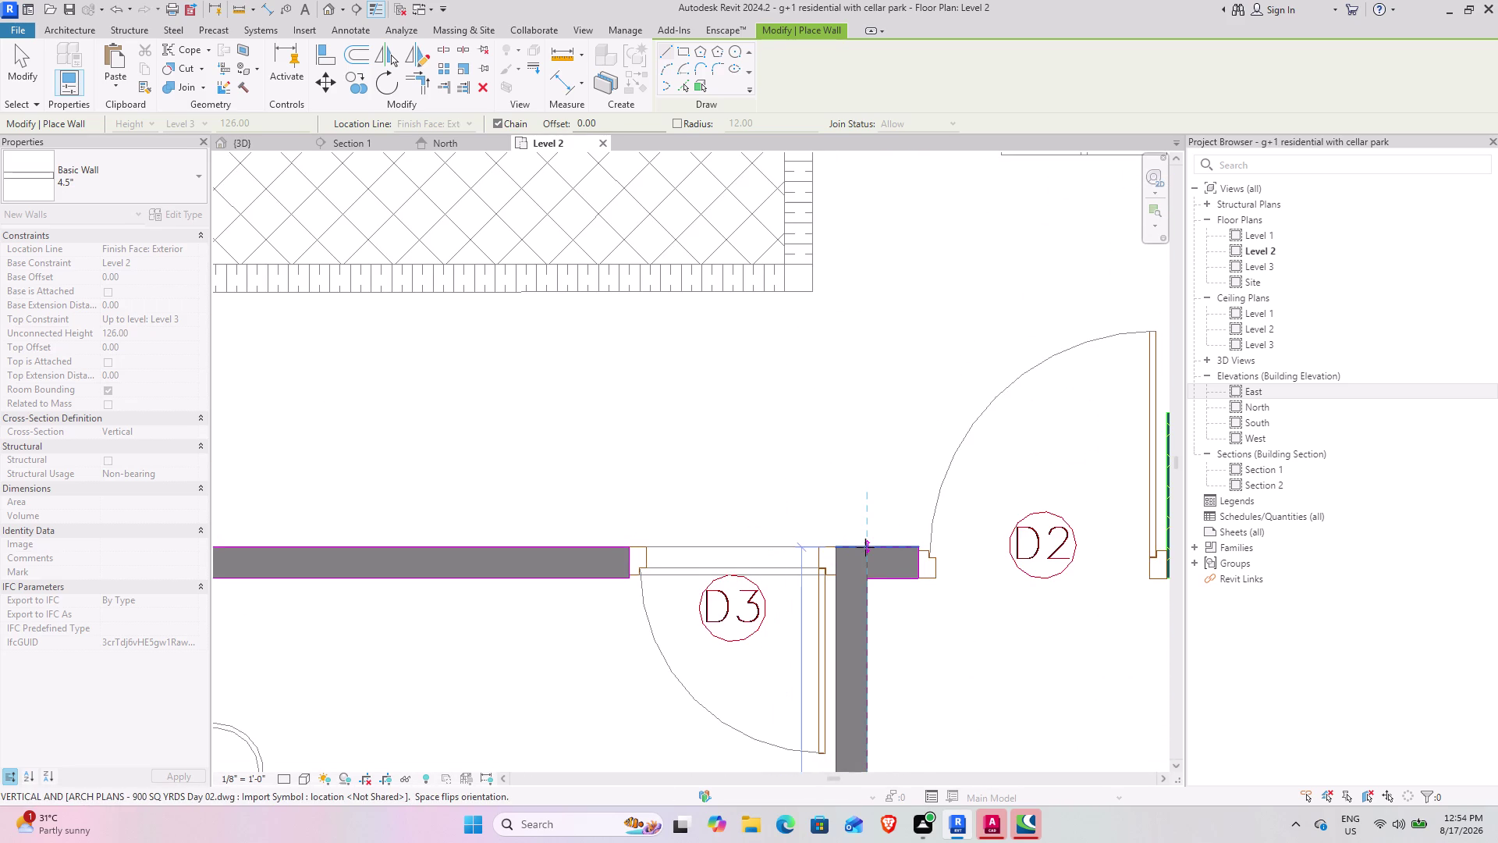
click(866, 547)
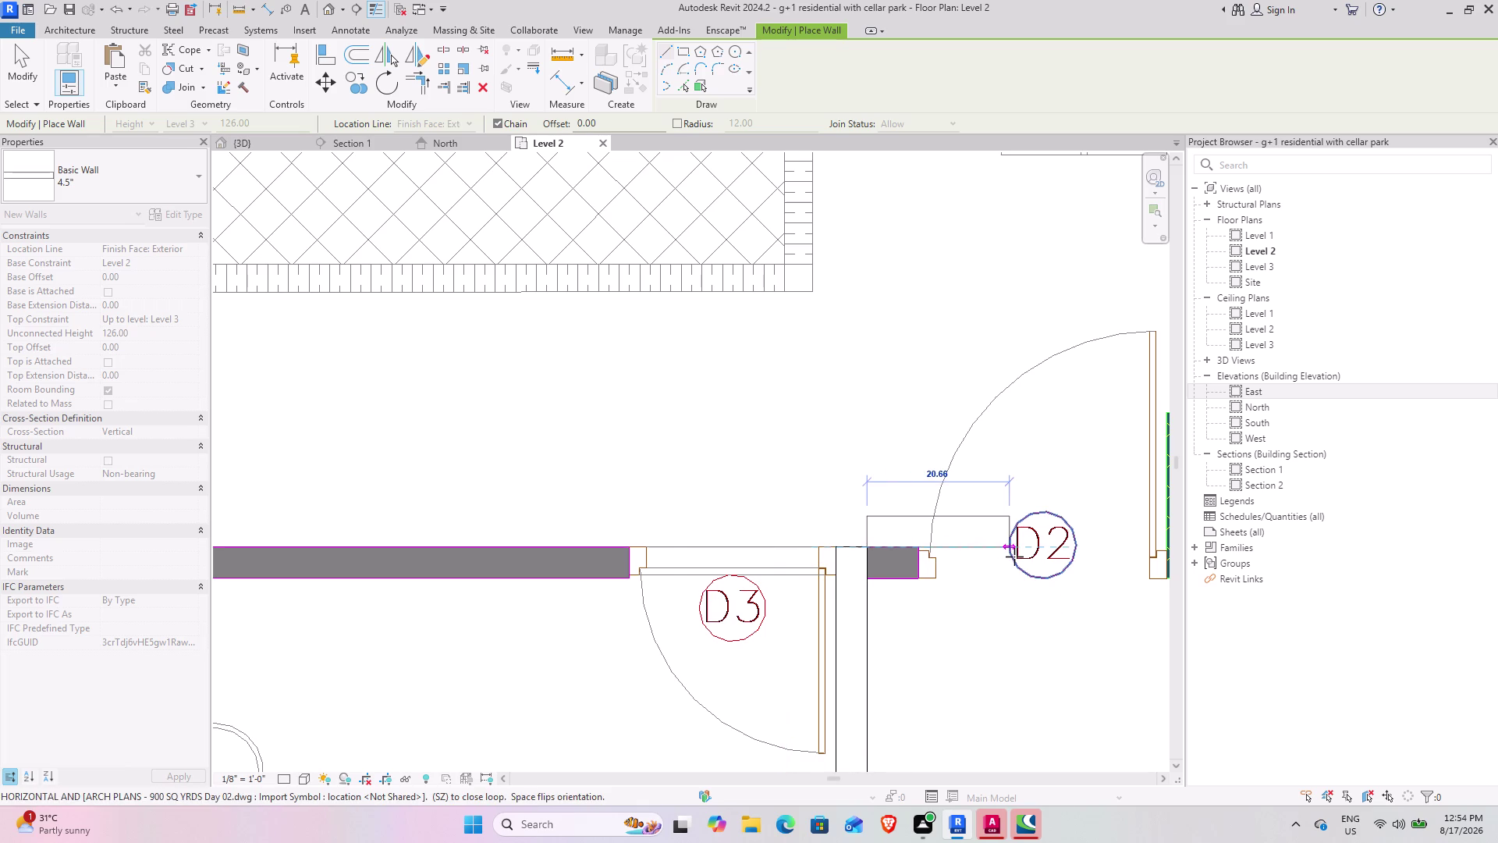
key(space)
scroll(down, 3)
middle_drag(1029, 552, 974, 550)
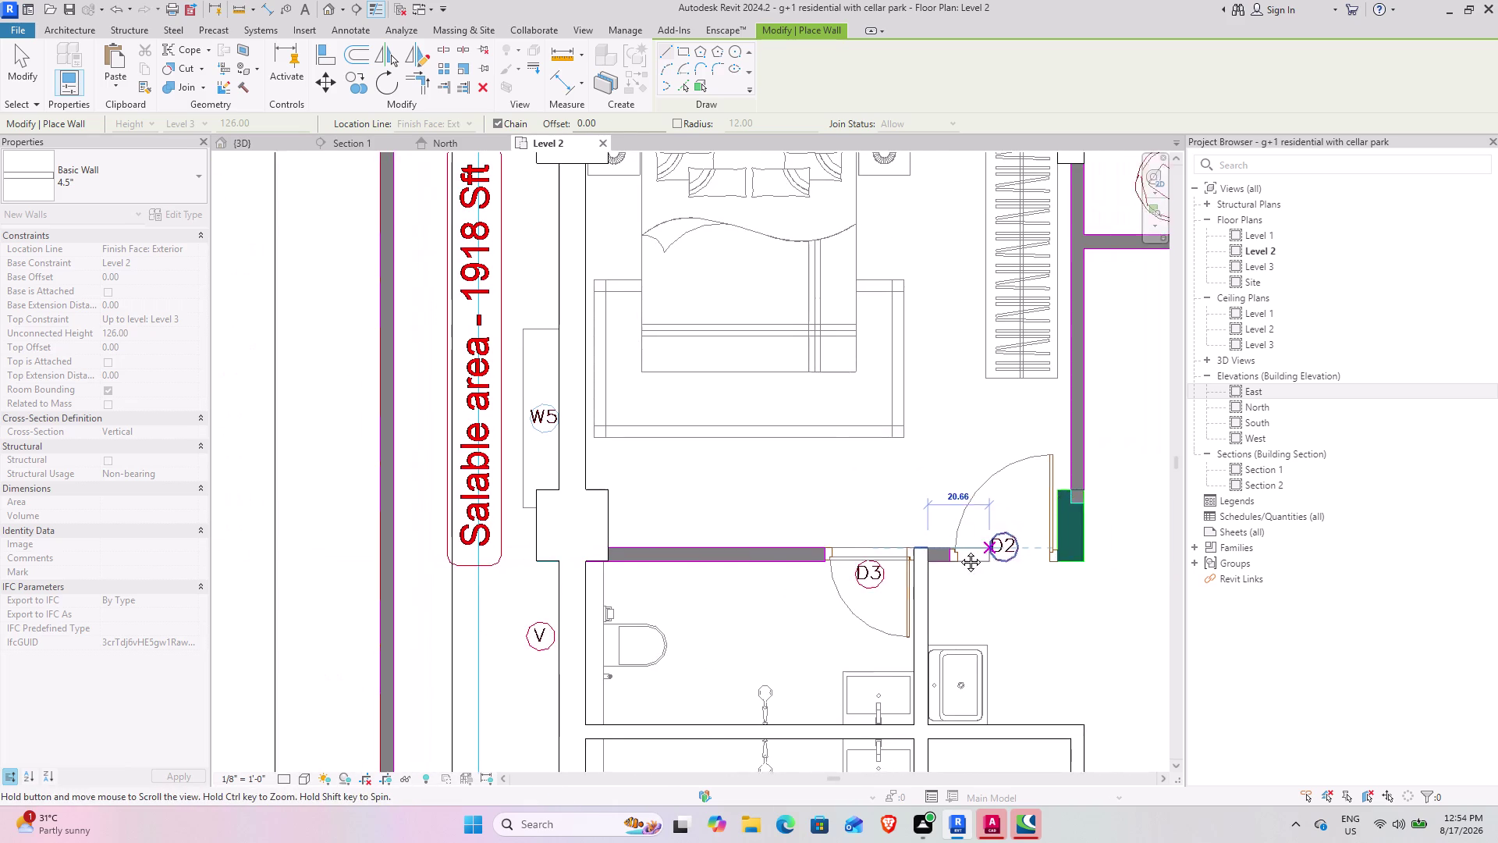
middle_drag(974, 550, 841, 552)
scroll(up, 3)
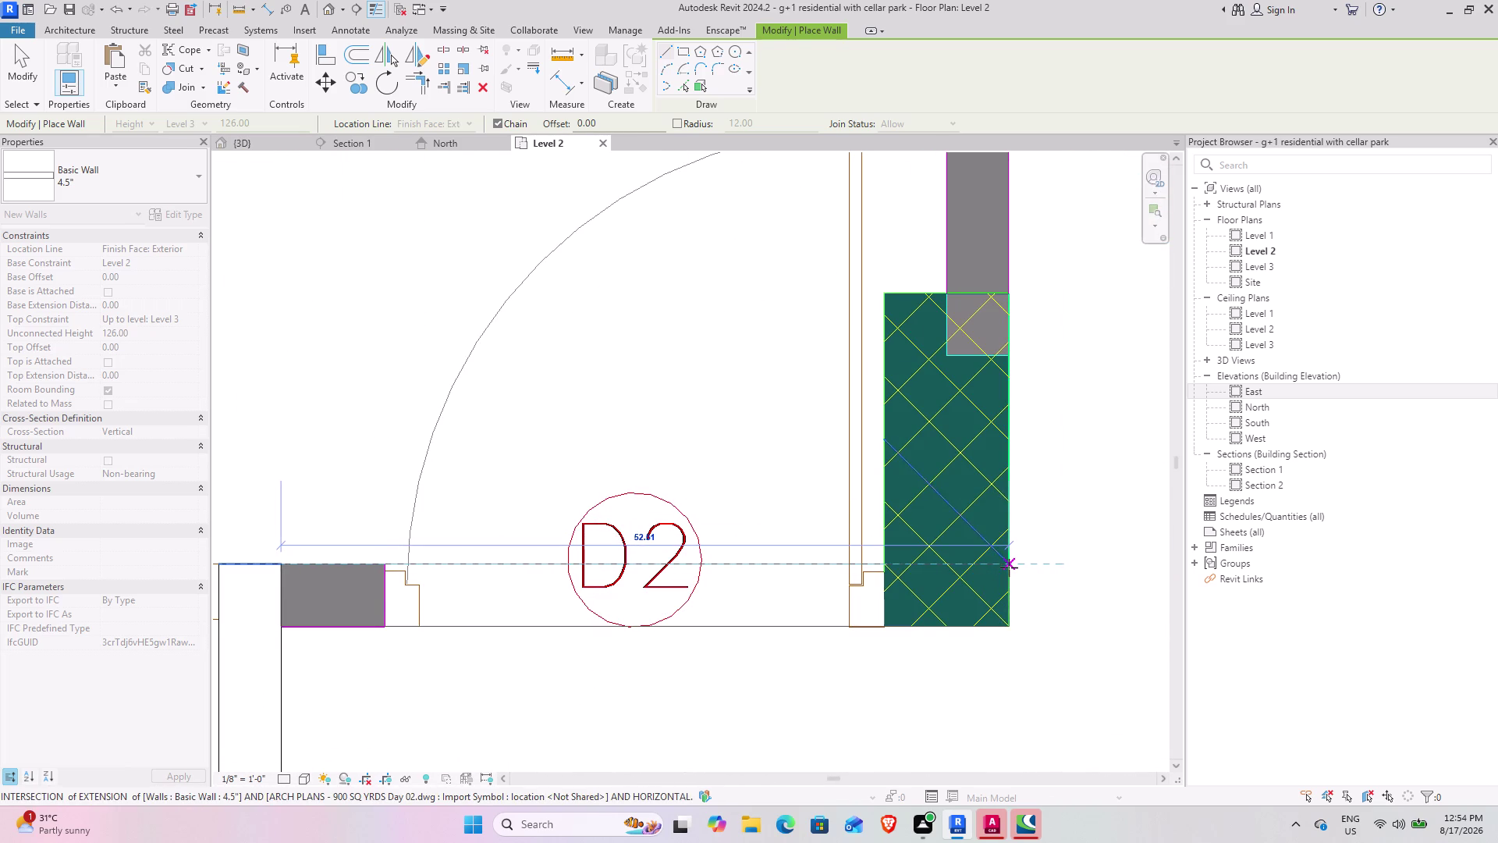
click(1009, 568)
key(Escape)
Draw a wall from beside door D2 up the wardrobe to the thicker wall's end.
scroll(down, 3)
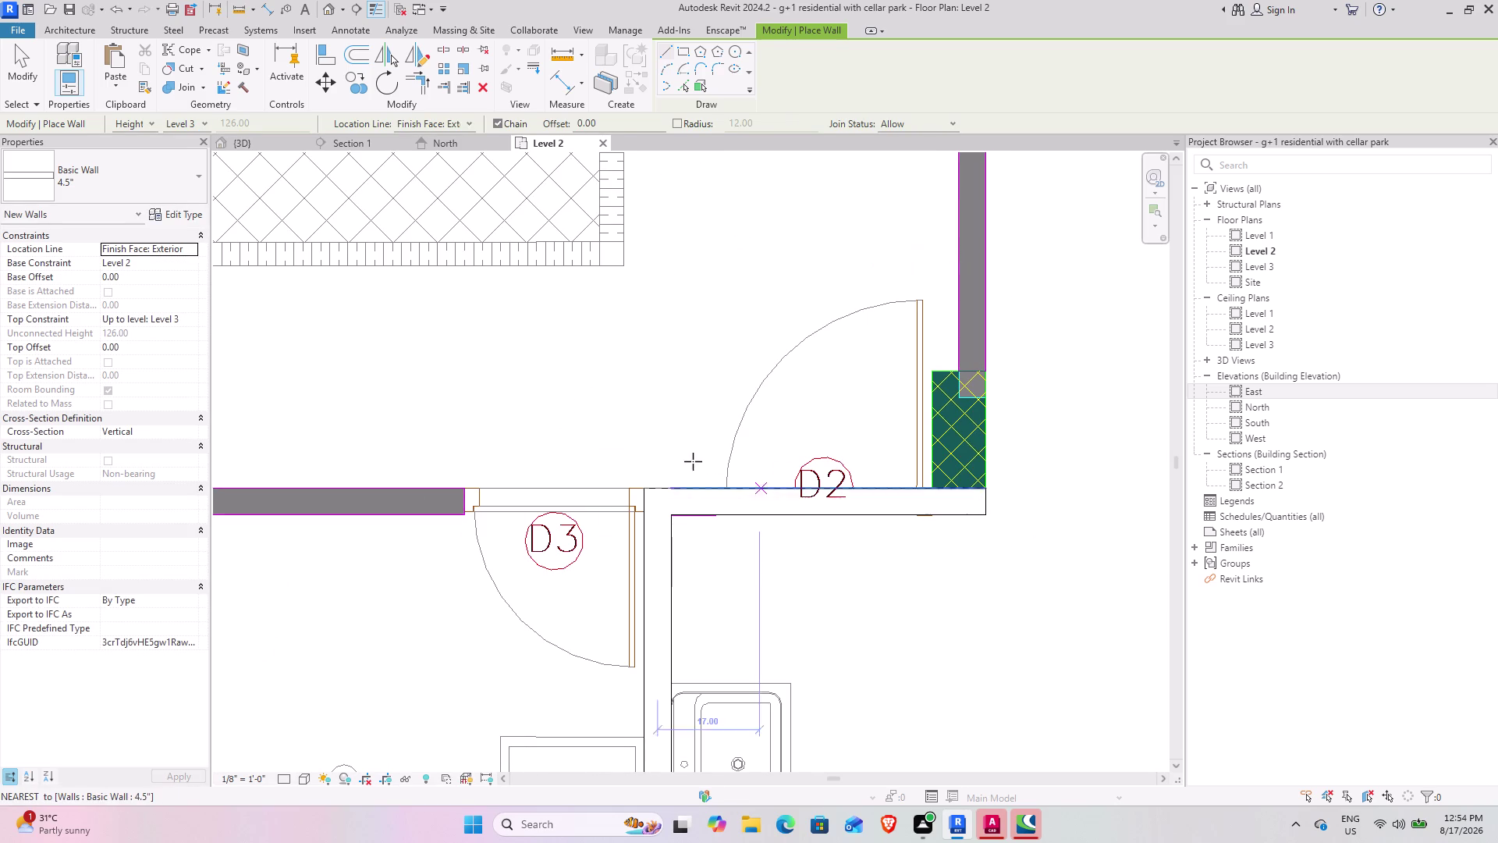
click(986, 491)
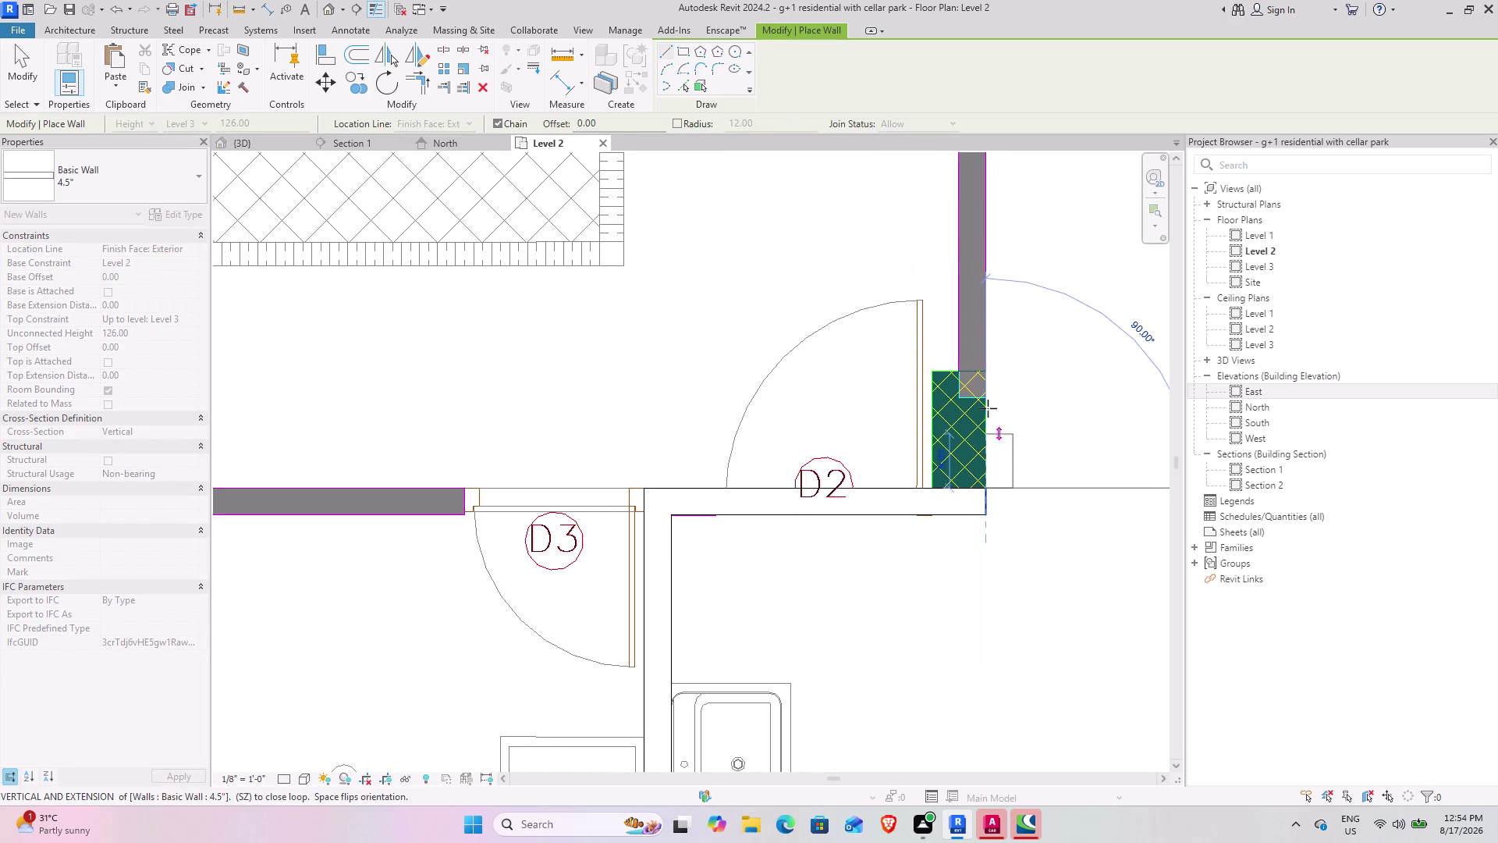
key(space)
scroll(down, 3)
middle_drag(976, 333, 938, 680)
scroll(down, 3)
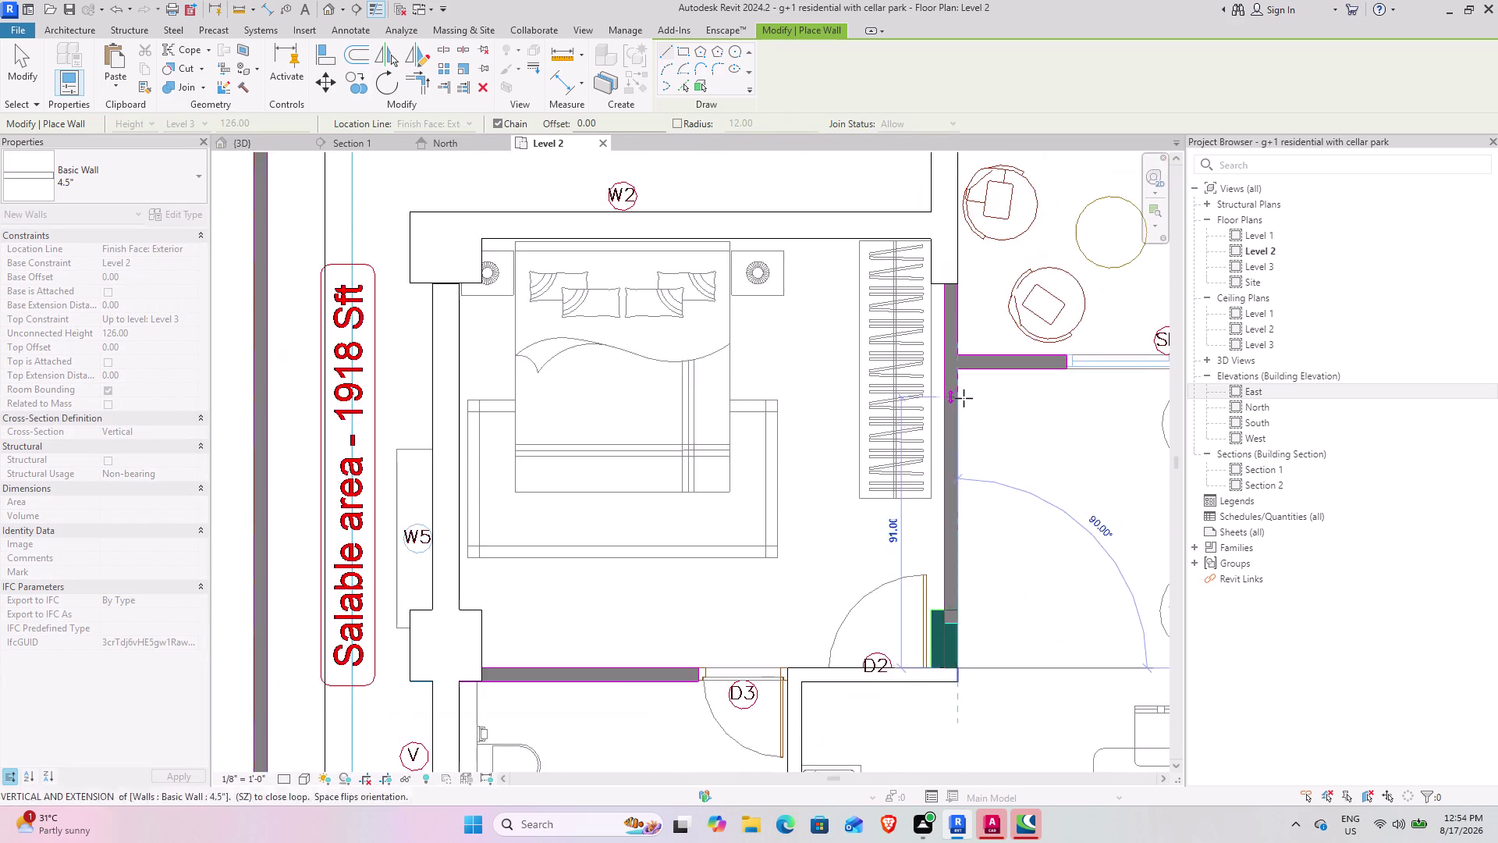
middle_drag(964, 398, 902, 702)
scroll(up, 3)
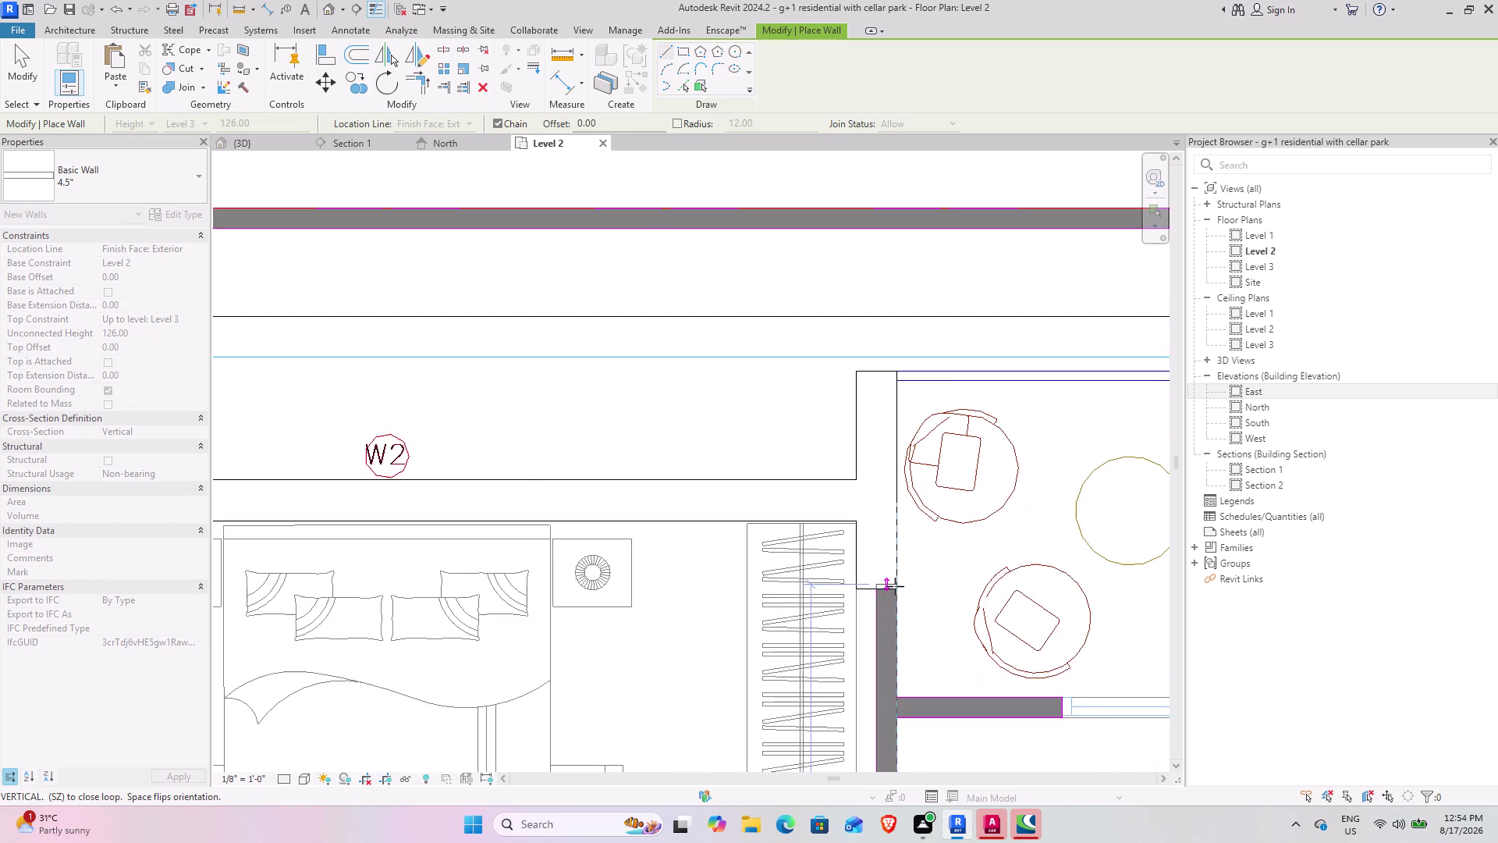
scroll(up, 3)
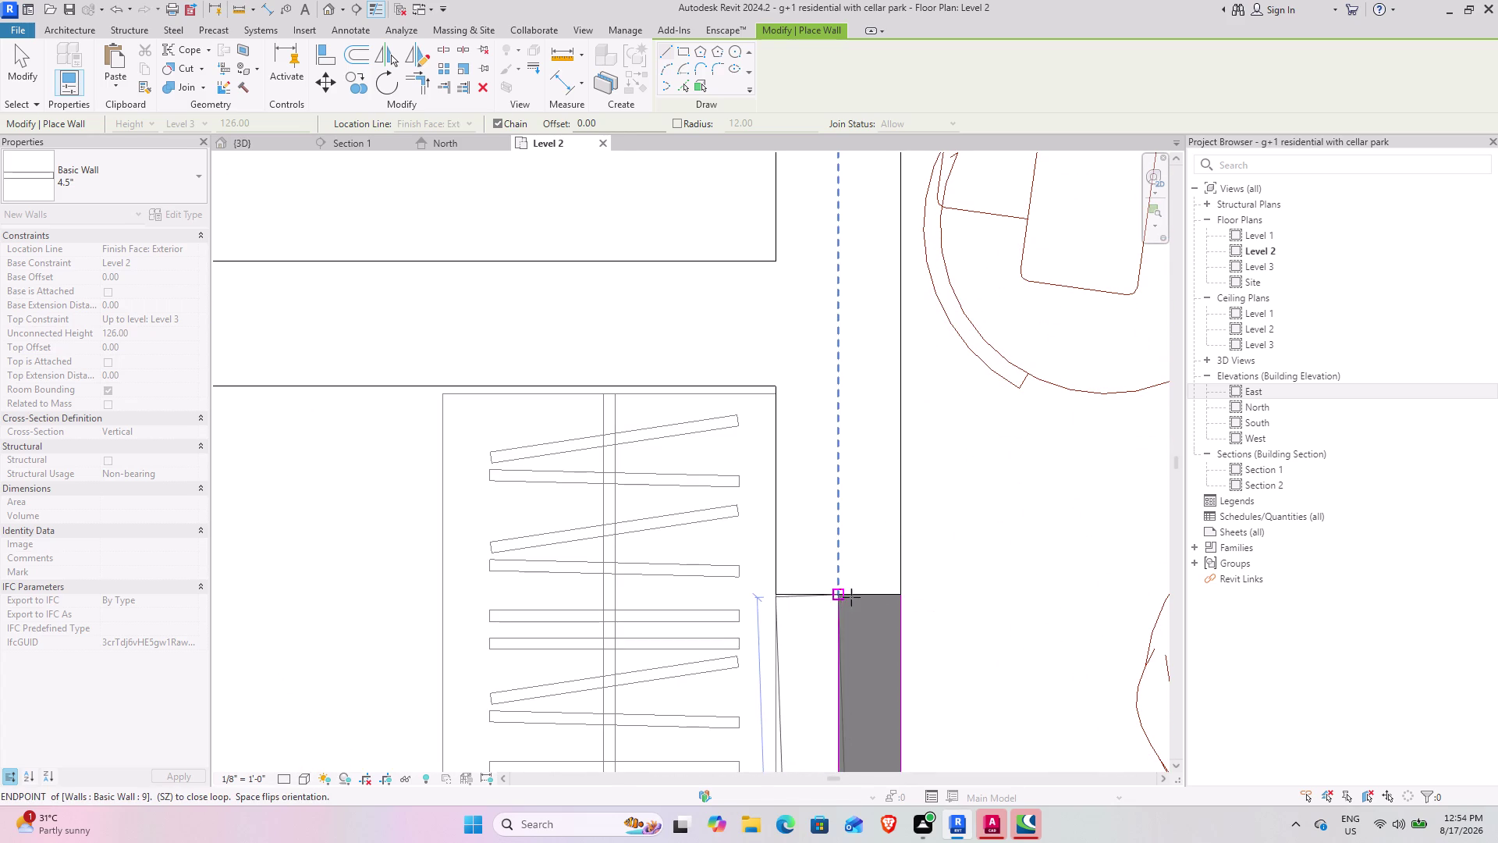
click(888, 599)
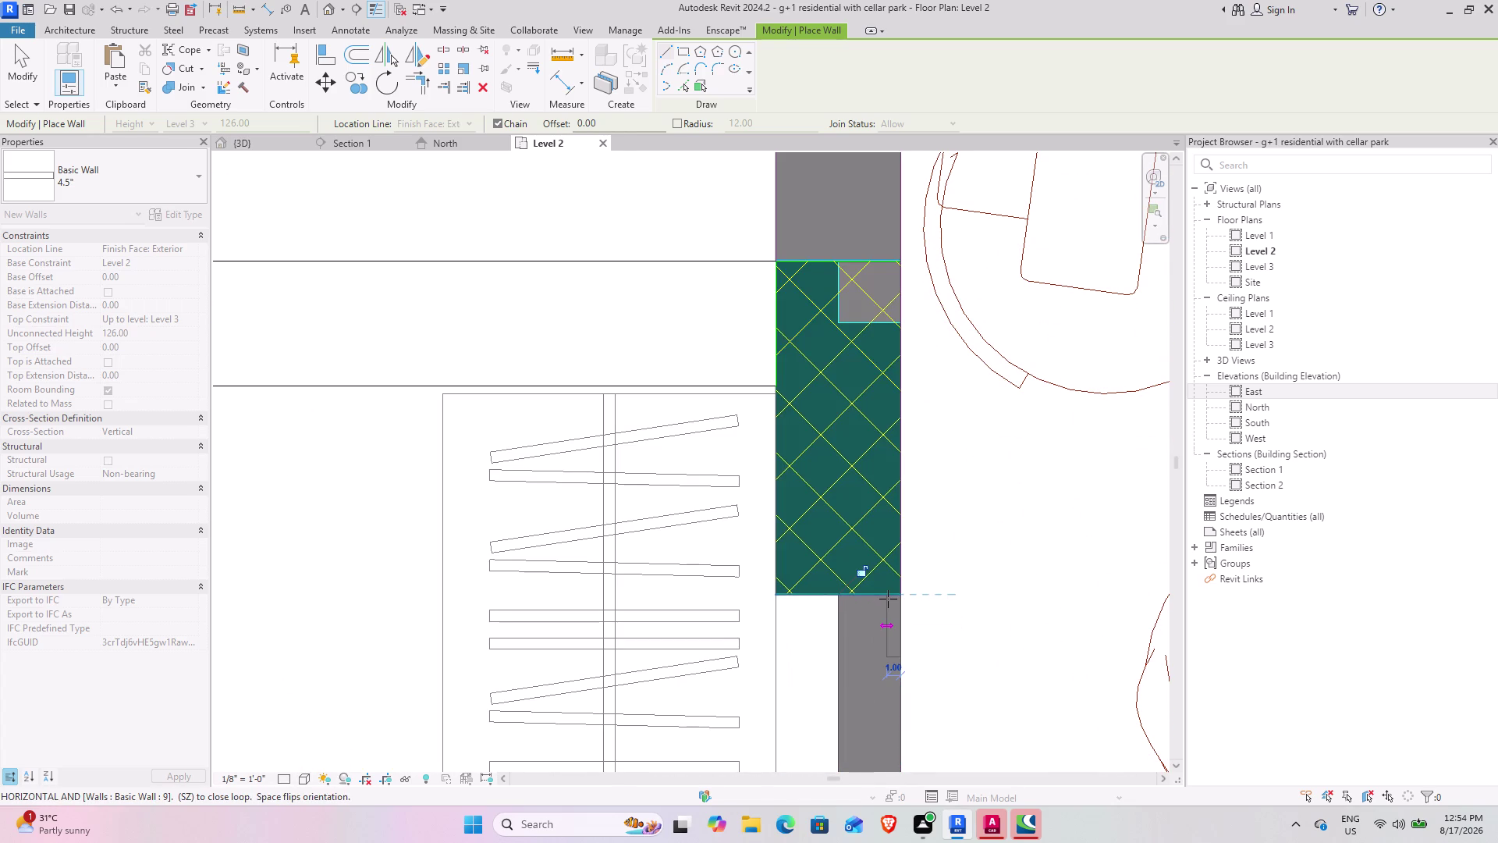
key(Escape)
Draw a wall from the corner beside W5 to the D3 door opening.
scroll(down, 3)
middle_drag(918, 611, 942, 366)
scroll(down, 3)
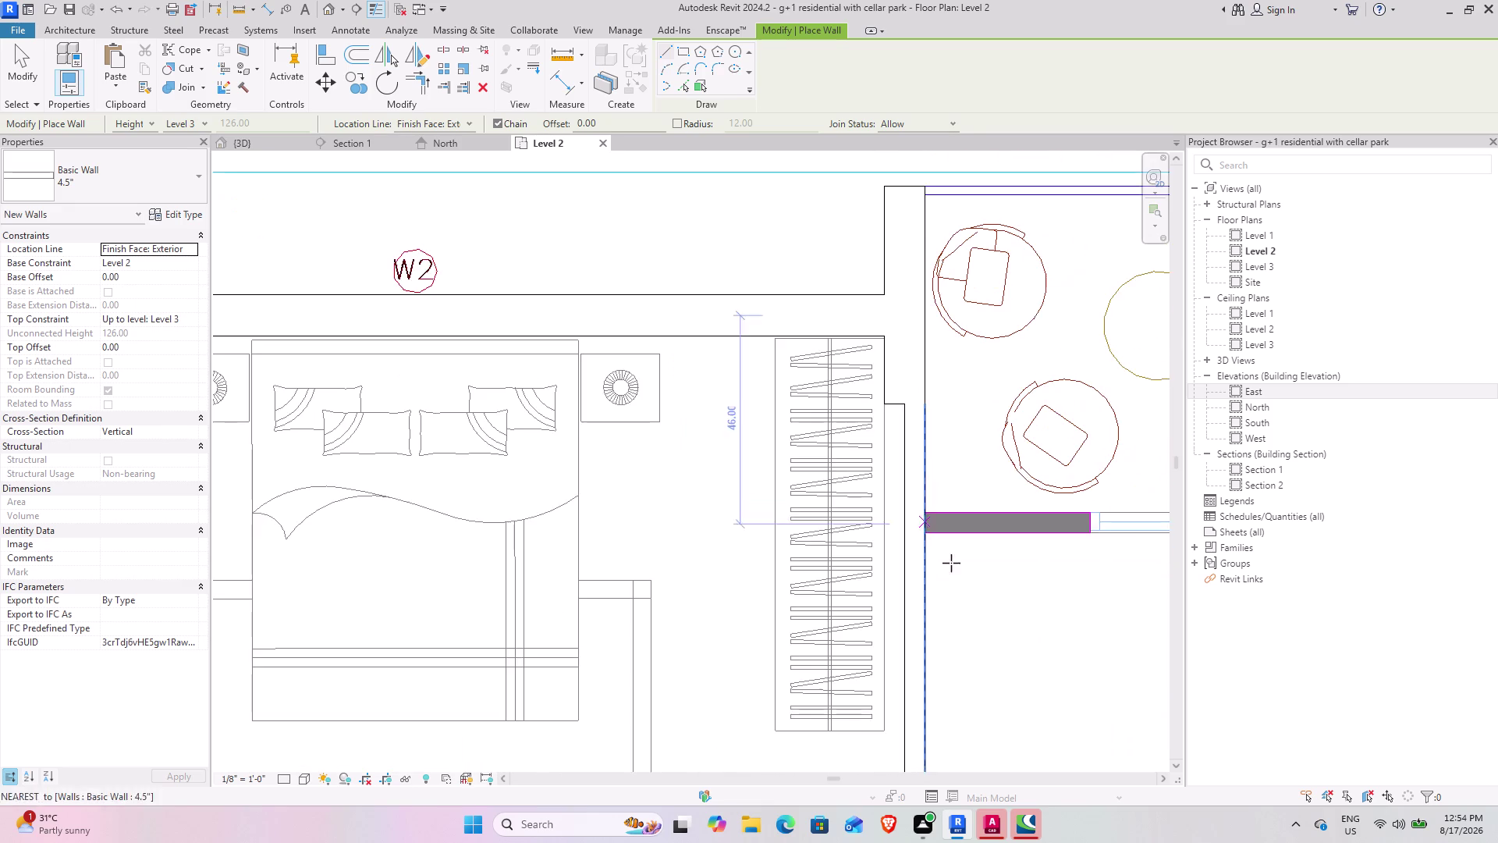
scroll(down, 3)
middle_drag(850, 535, 885, 269)
scroll(up, 3)
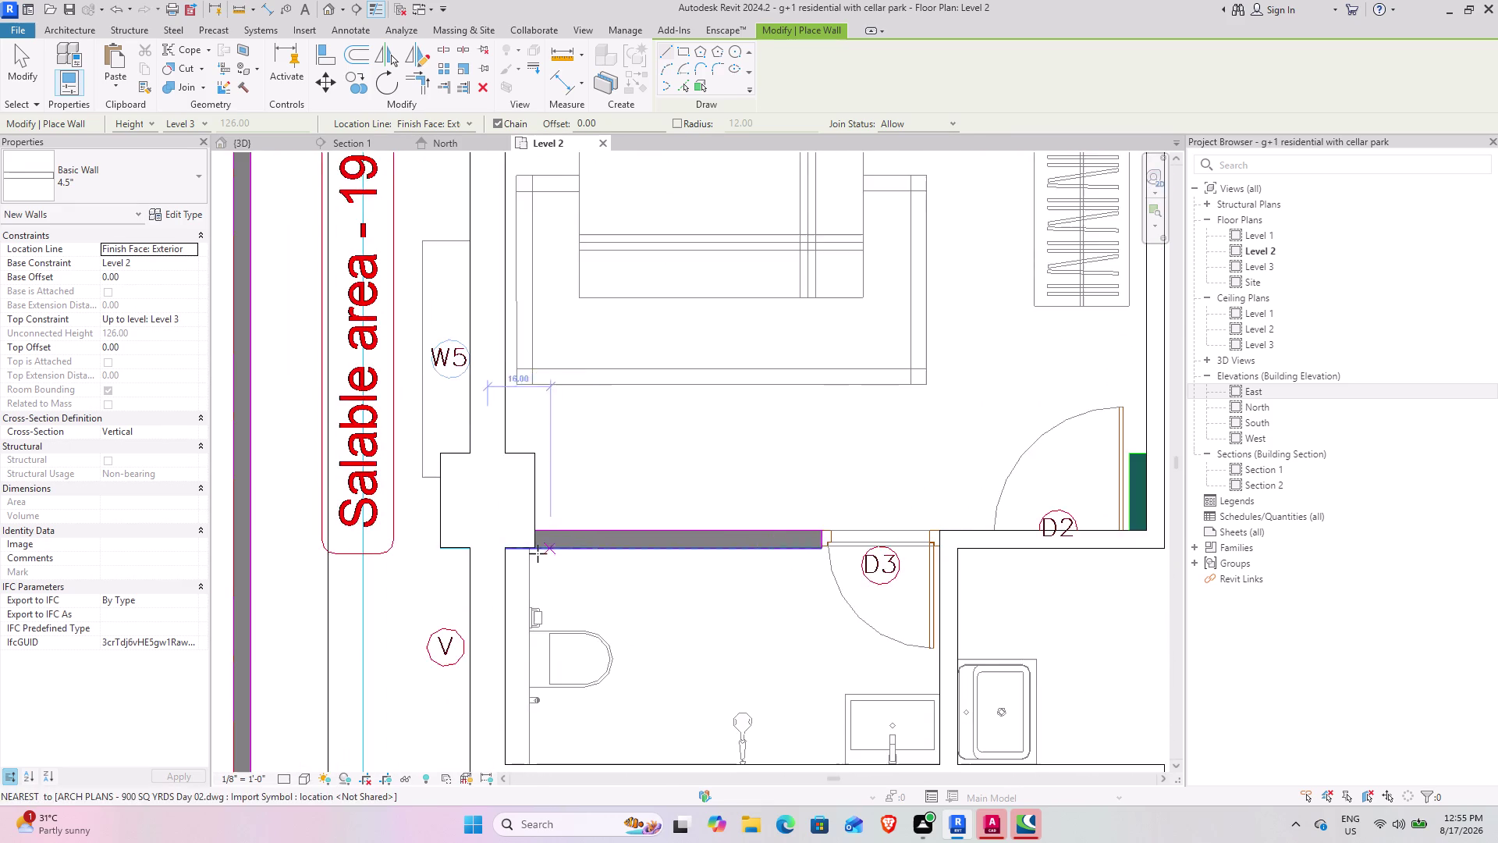
scroll(up, 3)
click(541, 526)
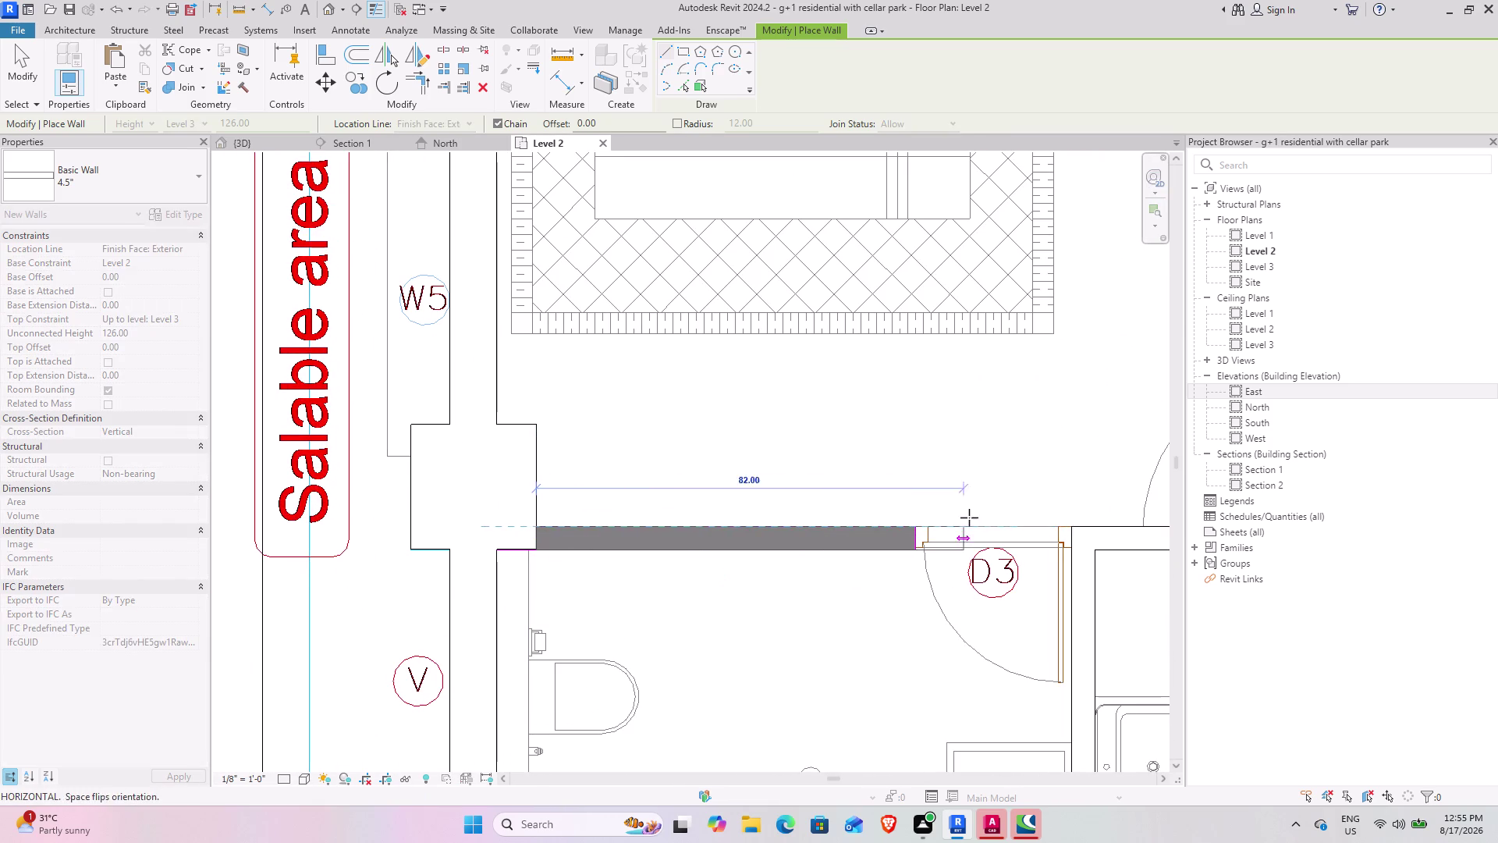
click(1076, 529)
key(Escape)
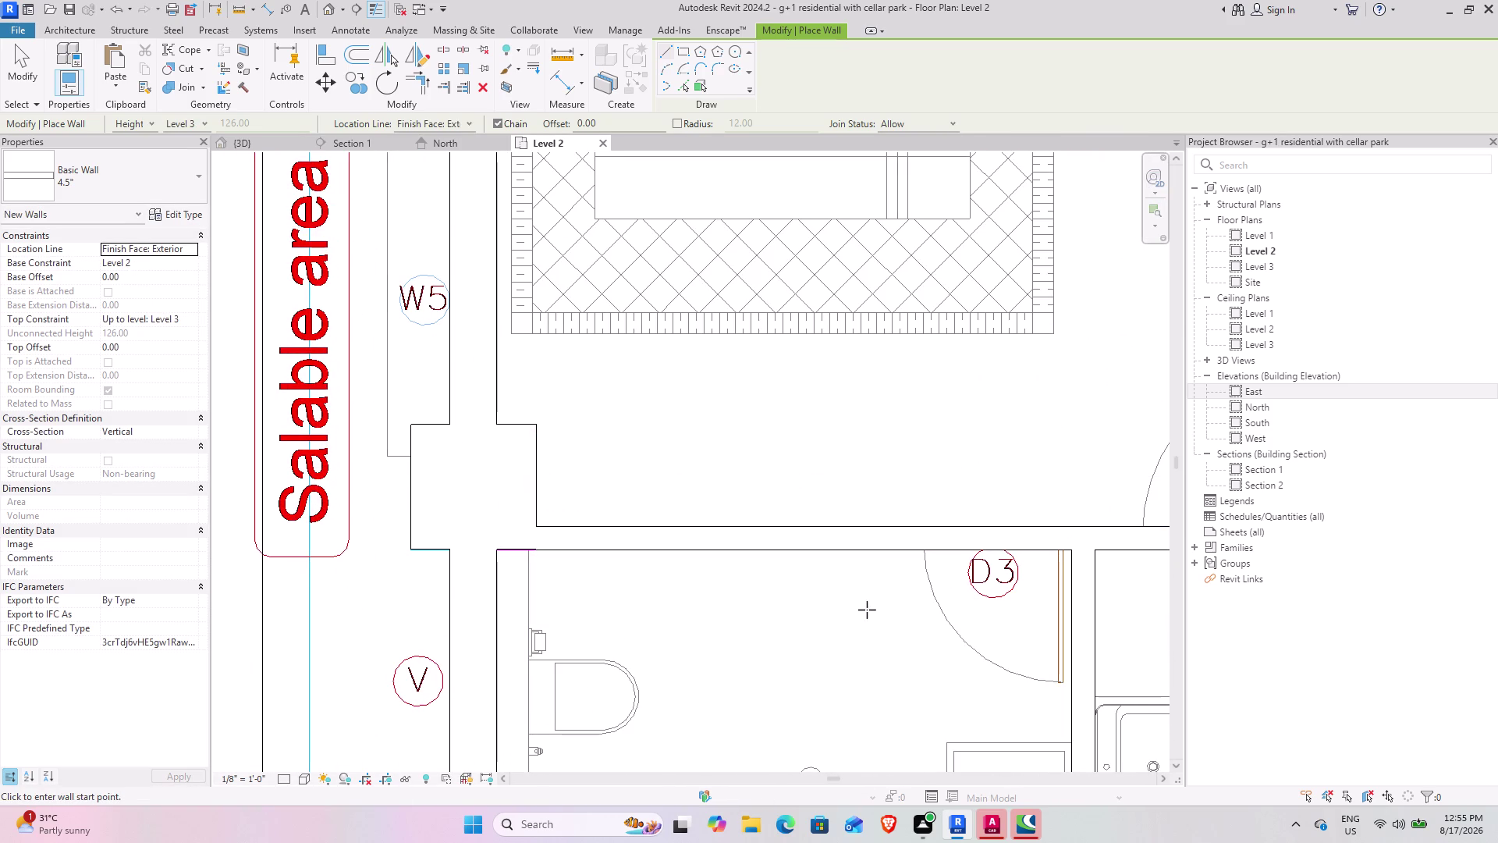
Trace the living room wall segment beside the SD opening.
middle_drag(849, 589, 784, 331)
scroll(down, 3)
middle_drag(766, 603, 739, 337)
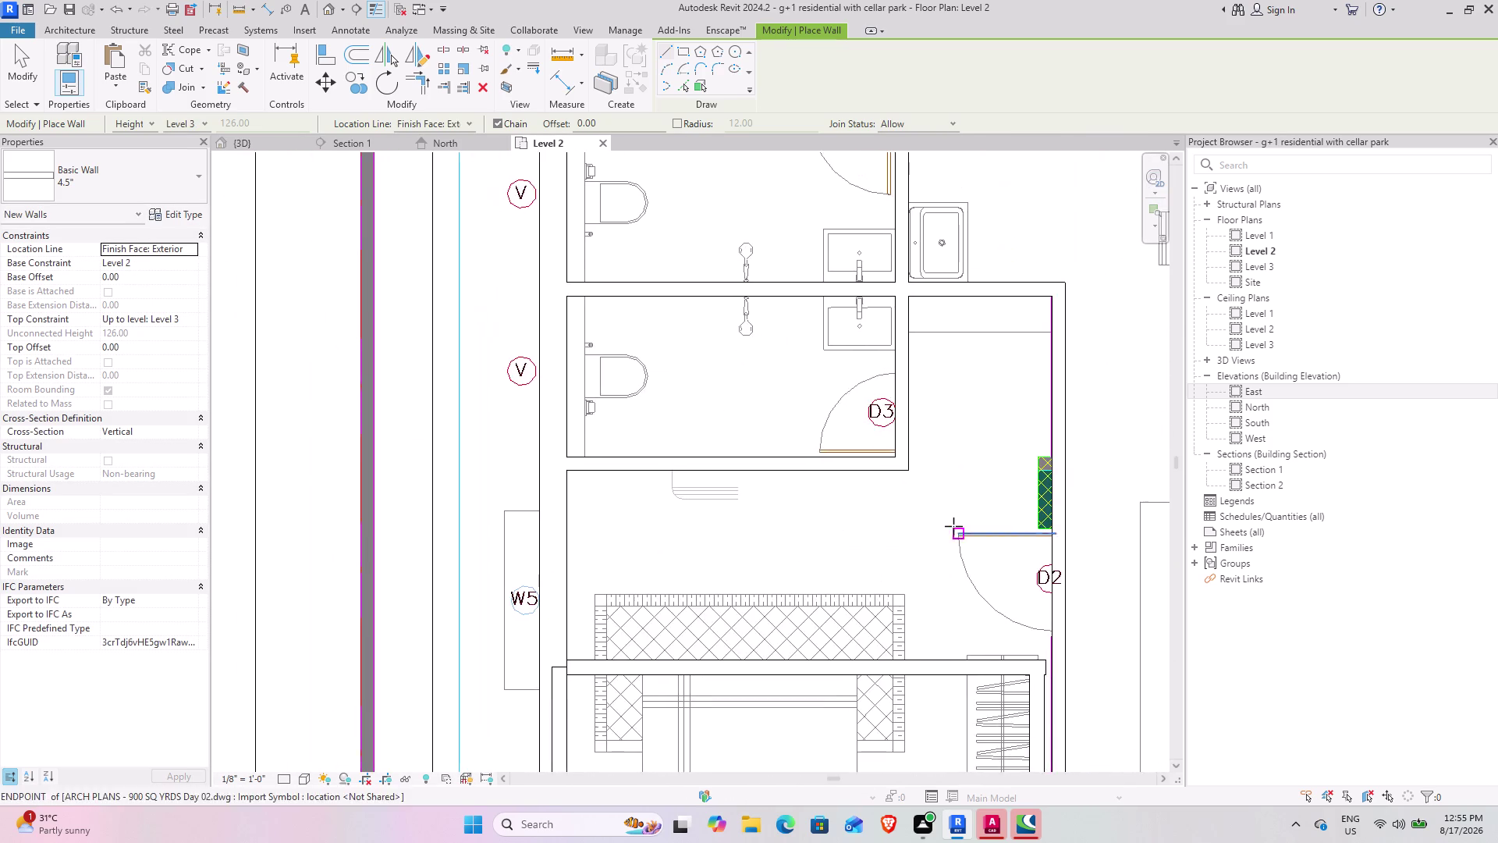
middle_drag(946, 516, 867, 297)
scroll(down, 3)
middle_drag(937, 395, 635, 689)
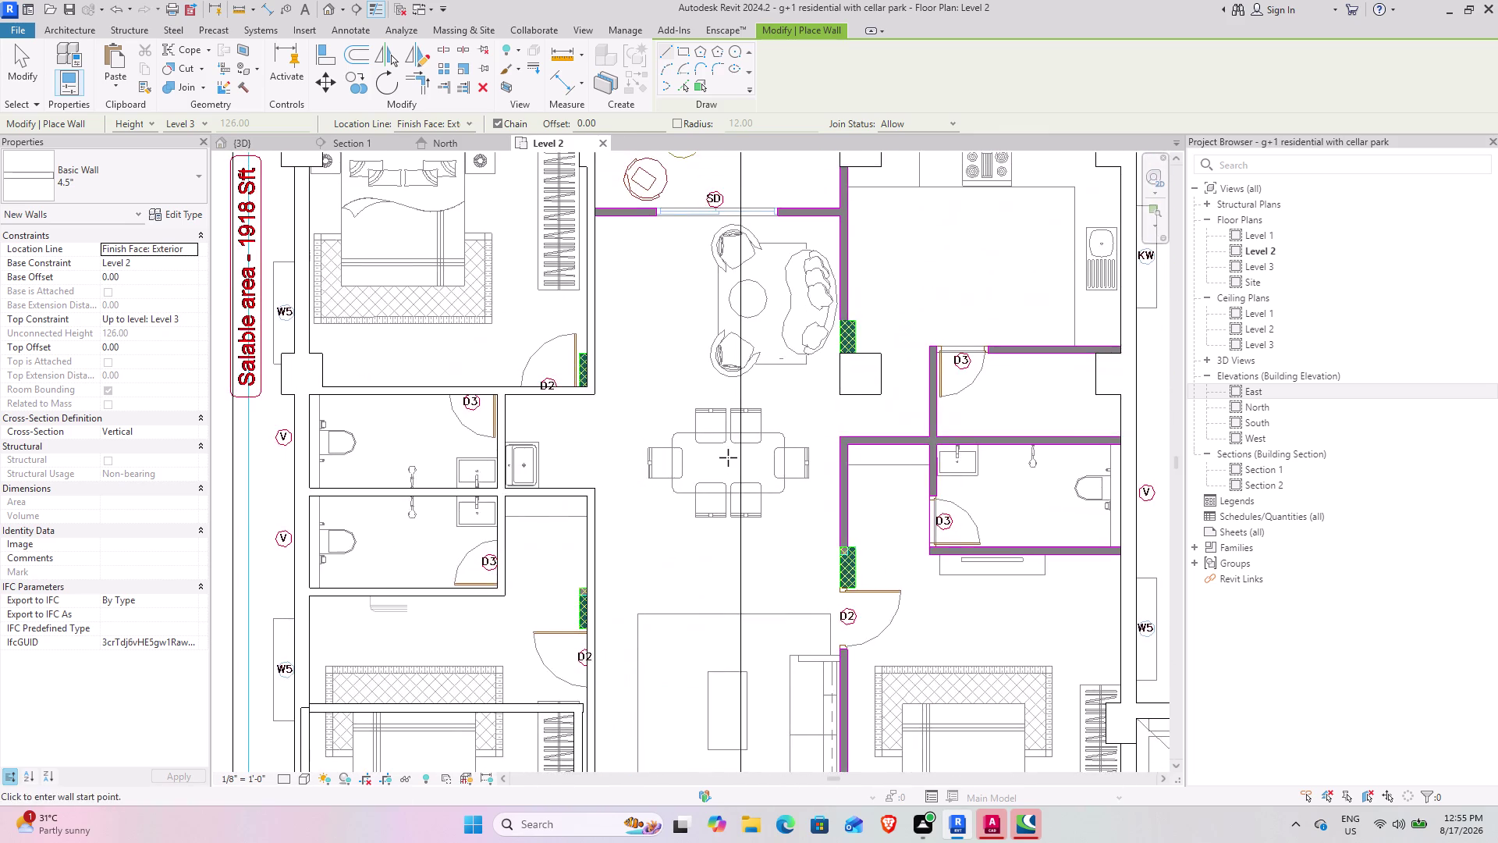
middle_drag(728, 485, 729, 758)
scroll(up, 3)
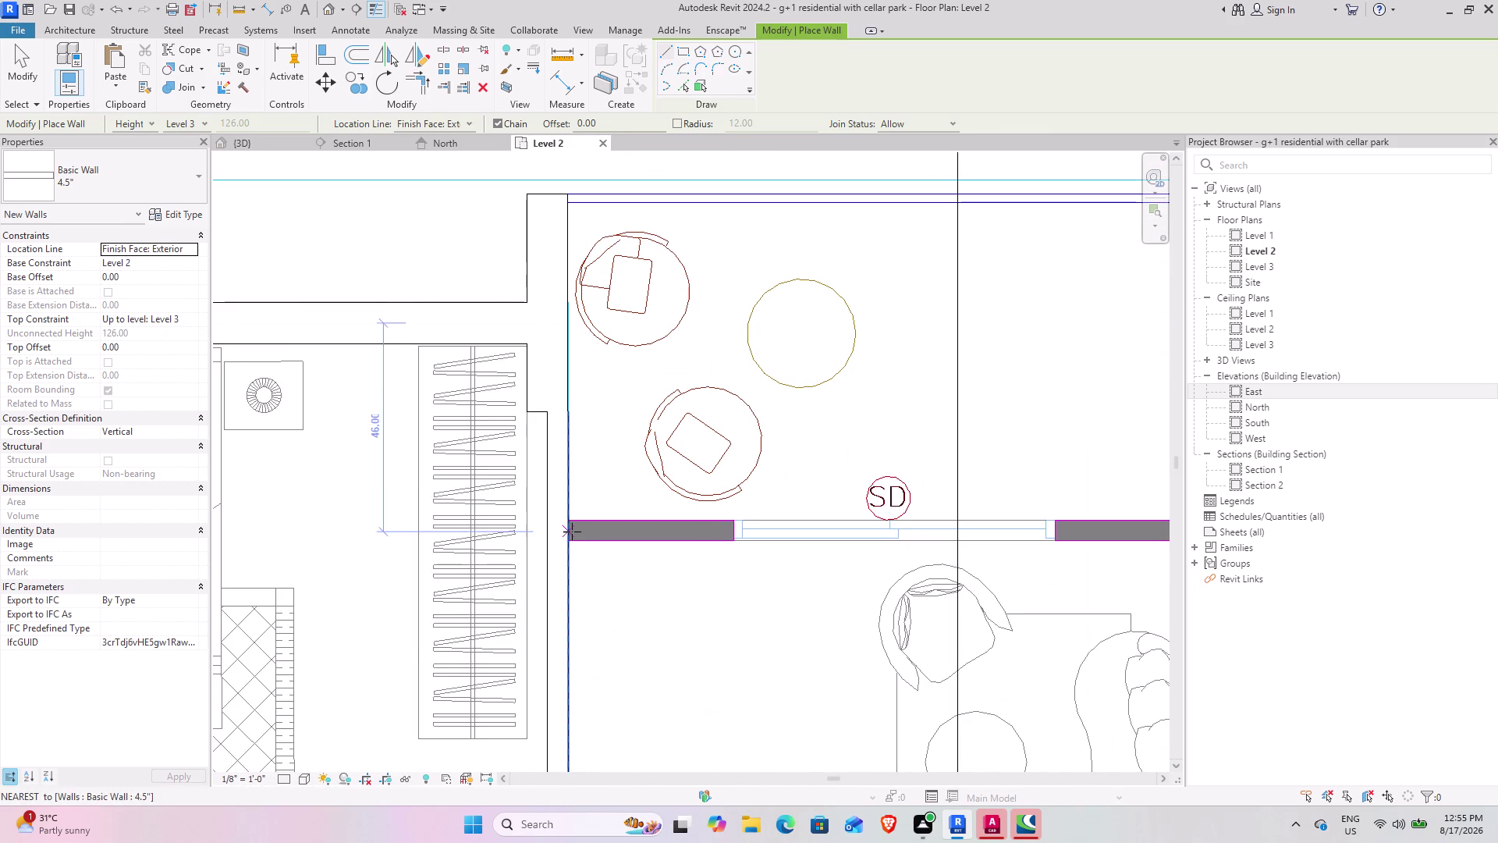
click(571, 519)
middle_drag(1011, 515, 657, 489)
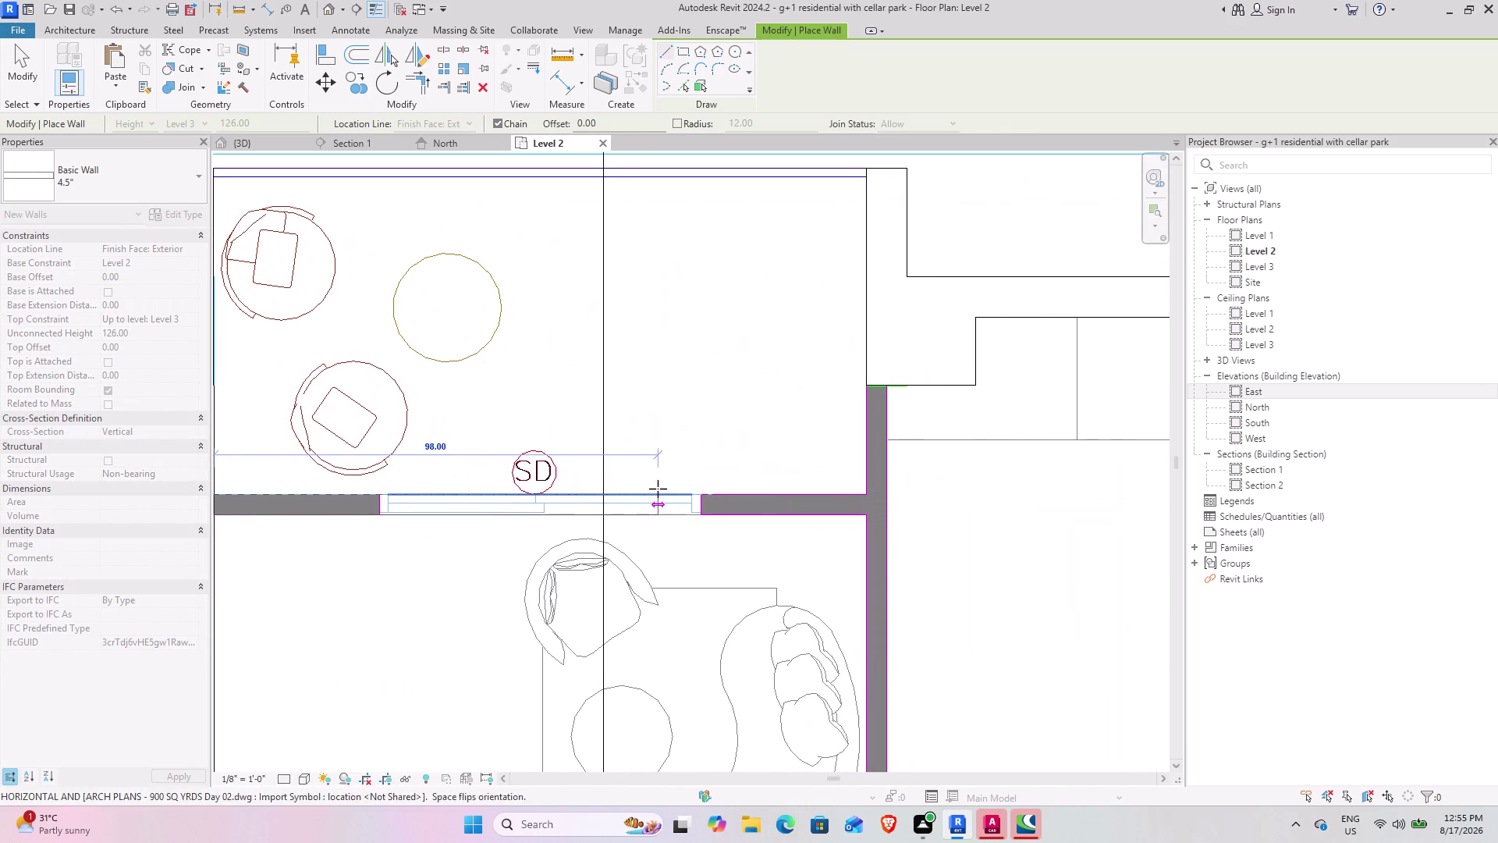
click(868, 495)
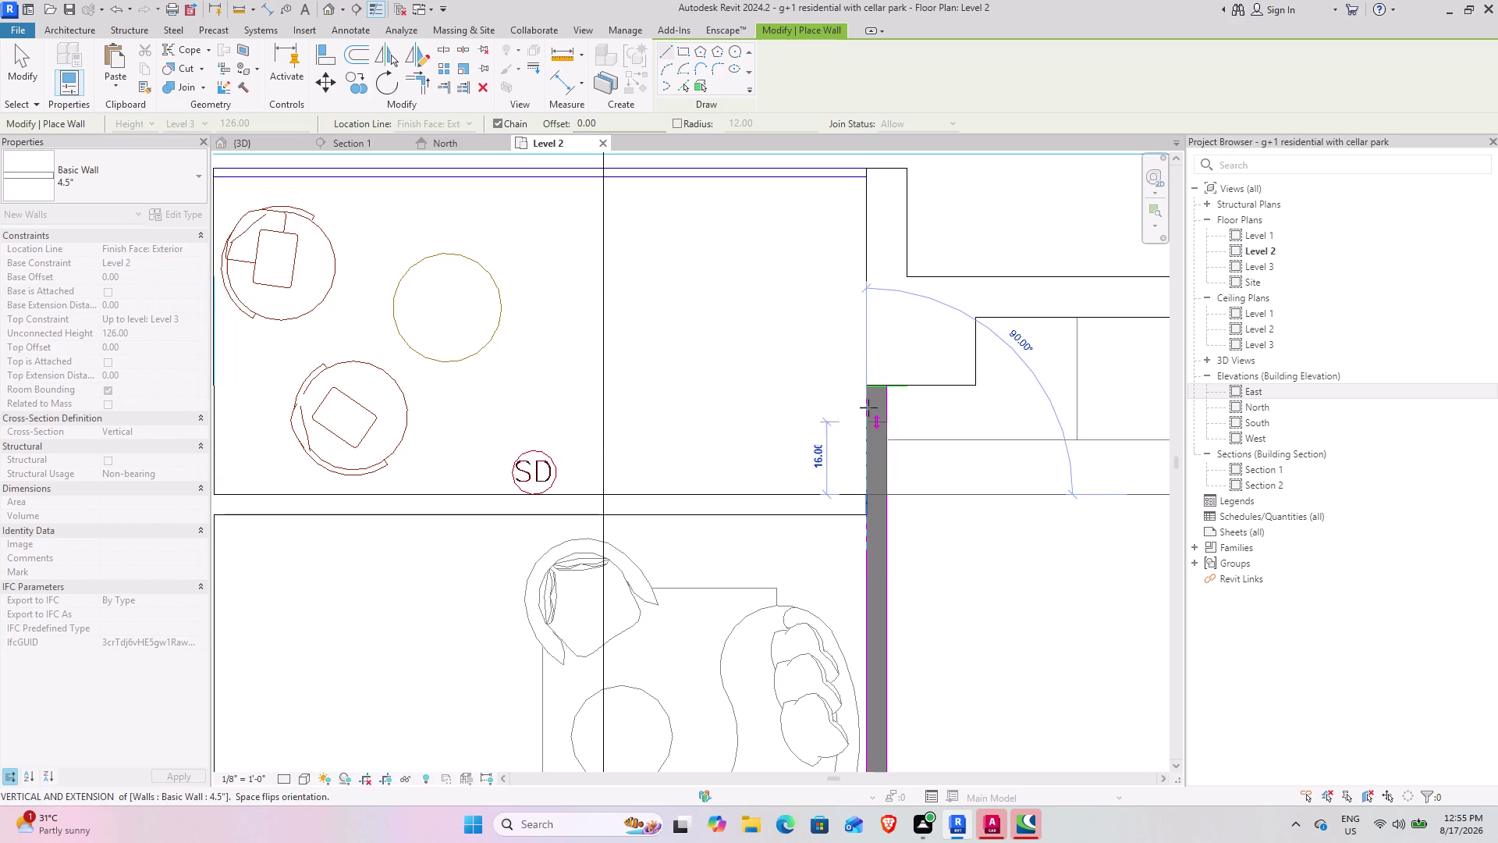
key(Escape)
Draw the vertical wall along the living room edge down to the hatched column.
click(871, 385)
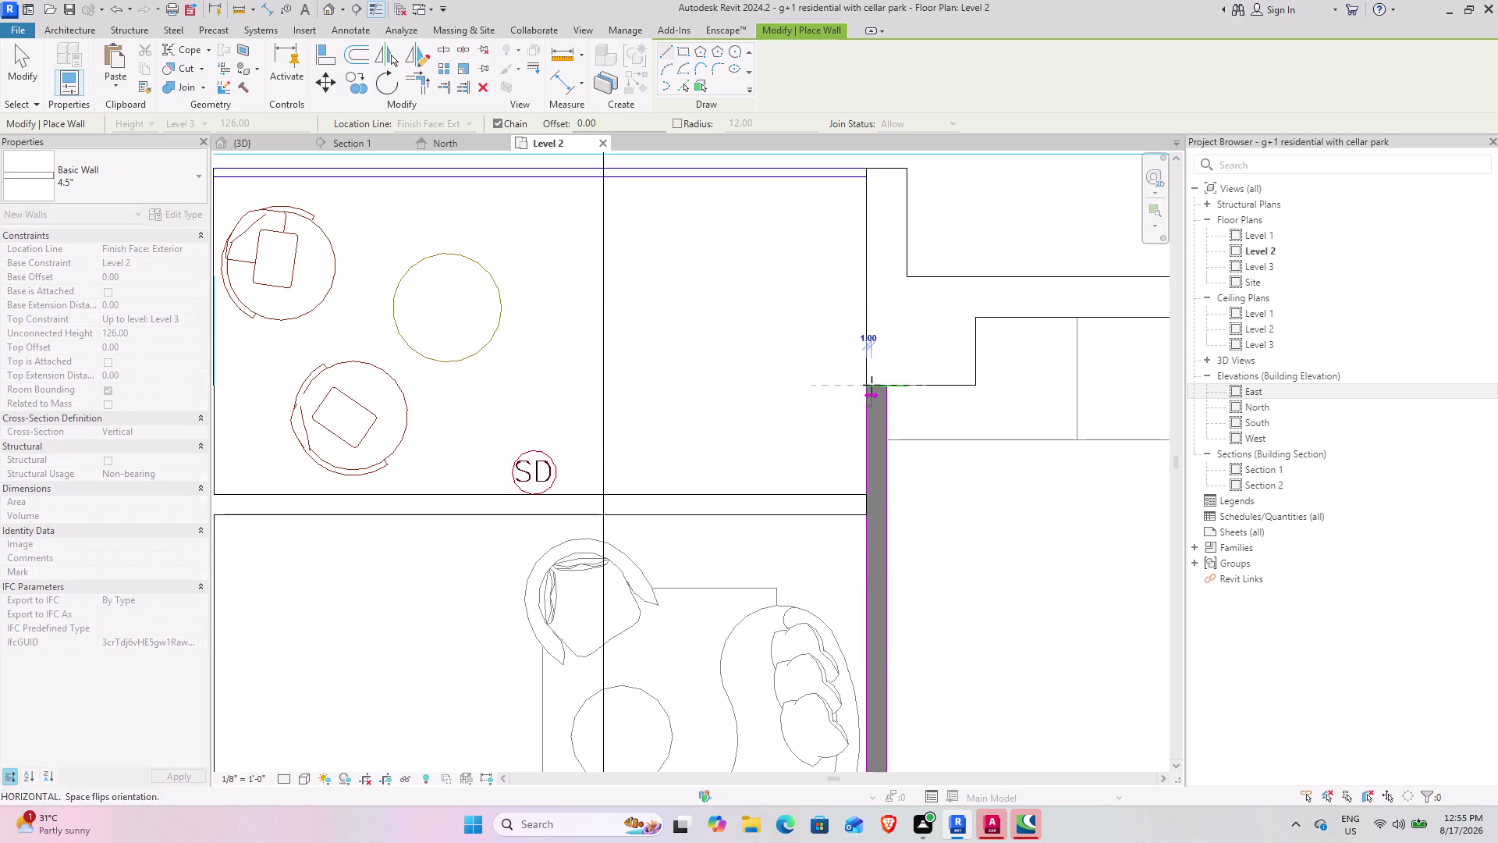
key(space)
middle_drag(875, 659, 877, 205)
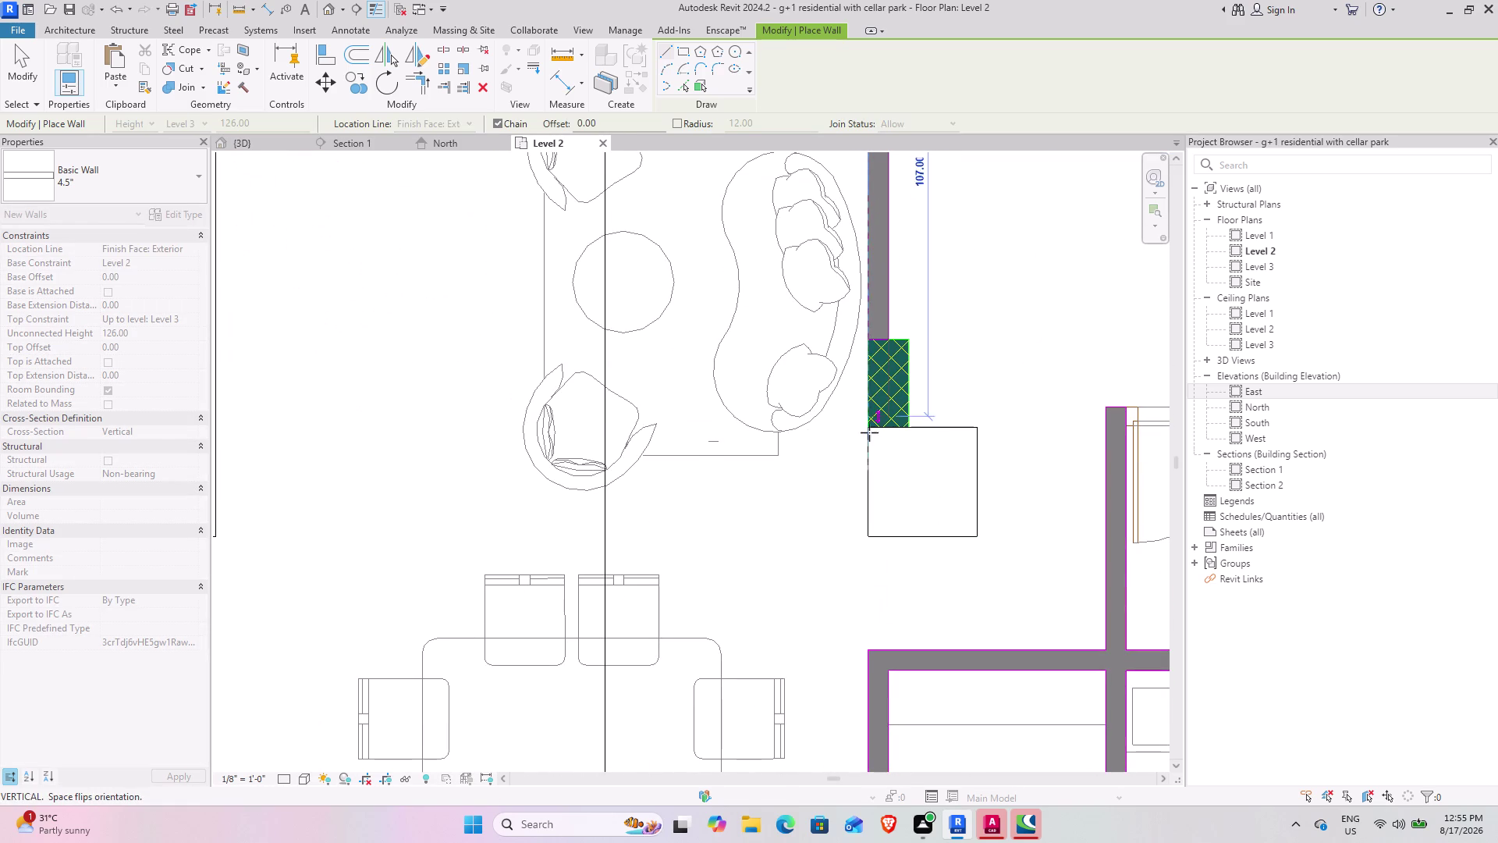
click(868, 424)
key(Escape)
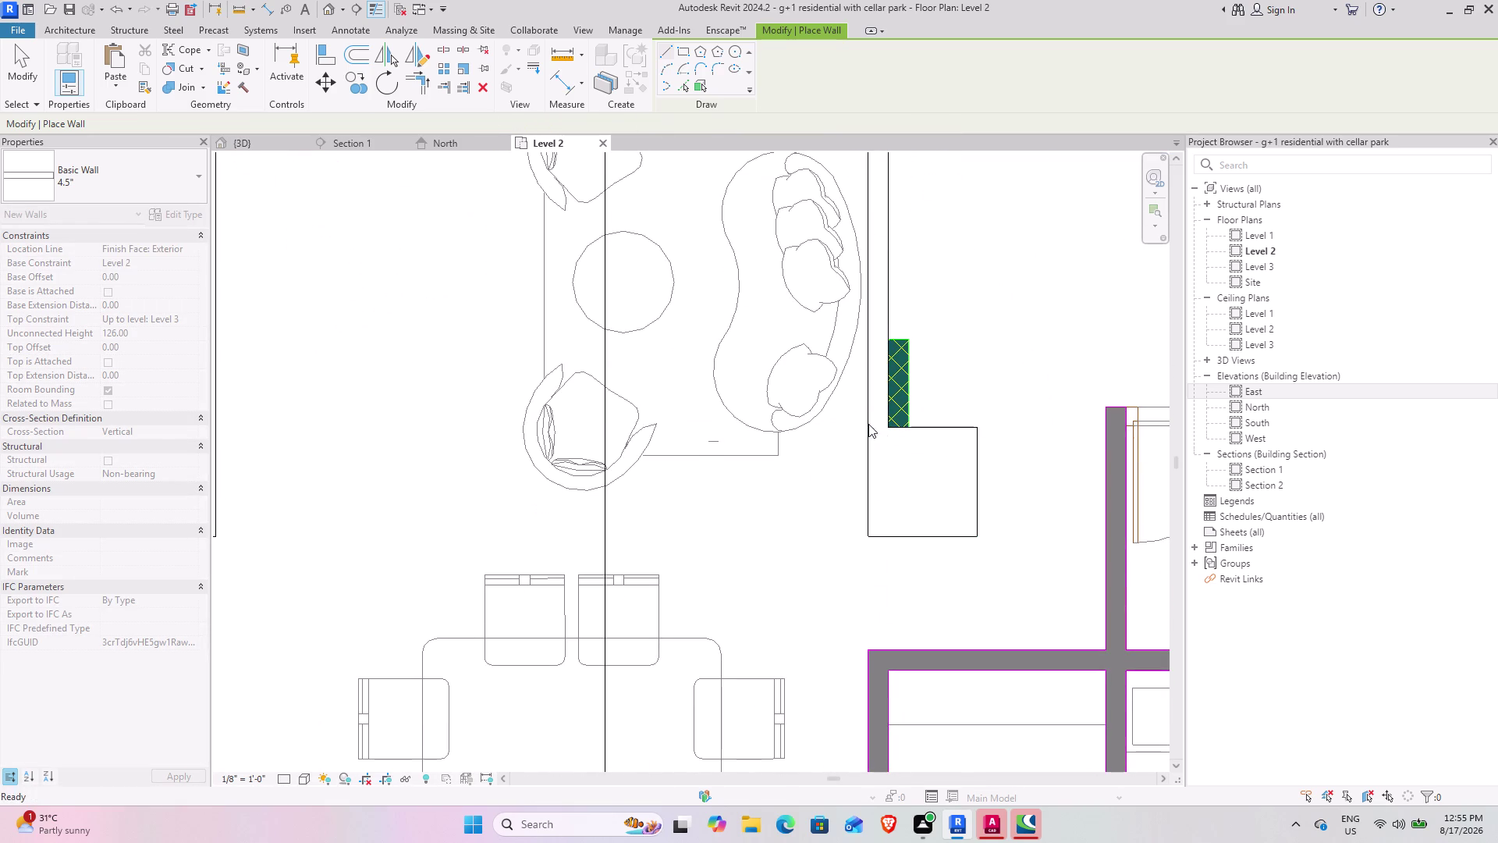
scroll(down, 3)
Trace walls along the bathroom block's top, left side and bottom edge.
middle_drag(929, 578, 730, 528)
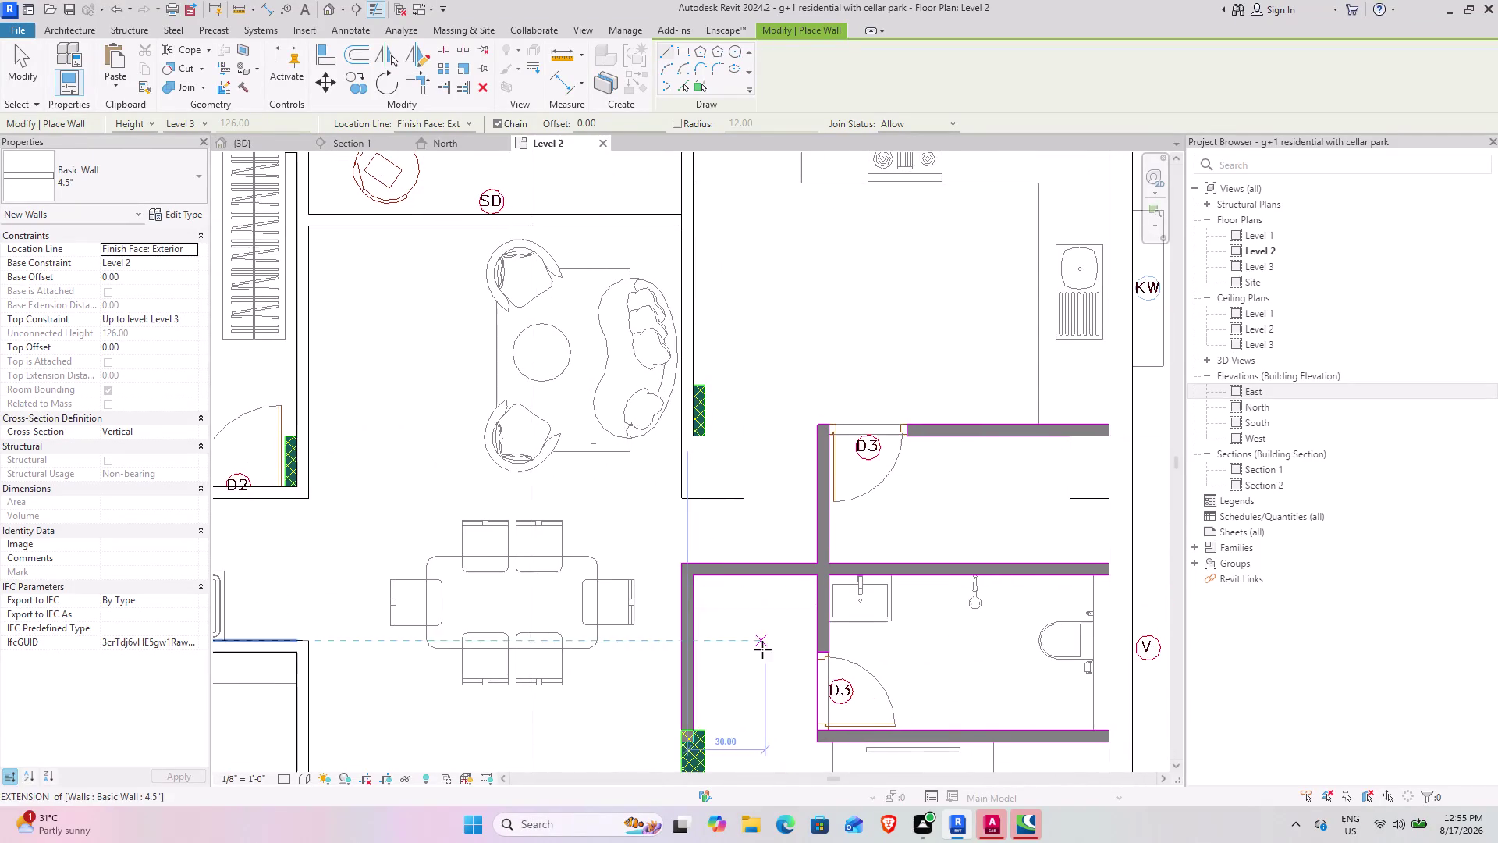
middle_drag(732, 625, 619, 581)
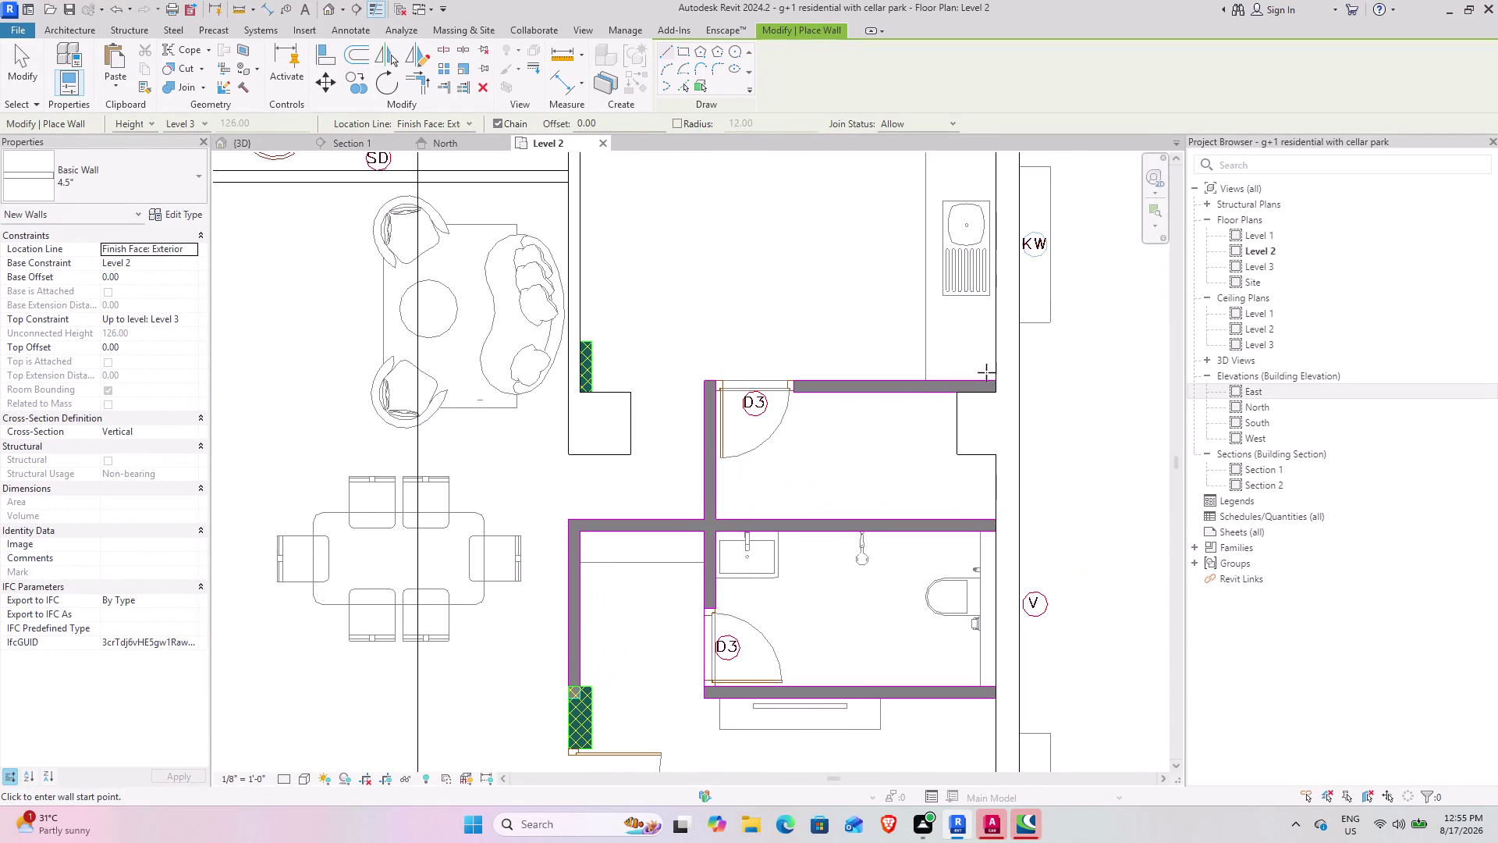
click(997, 383)
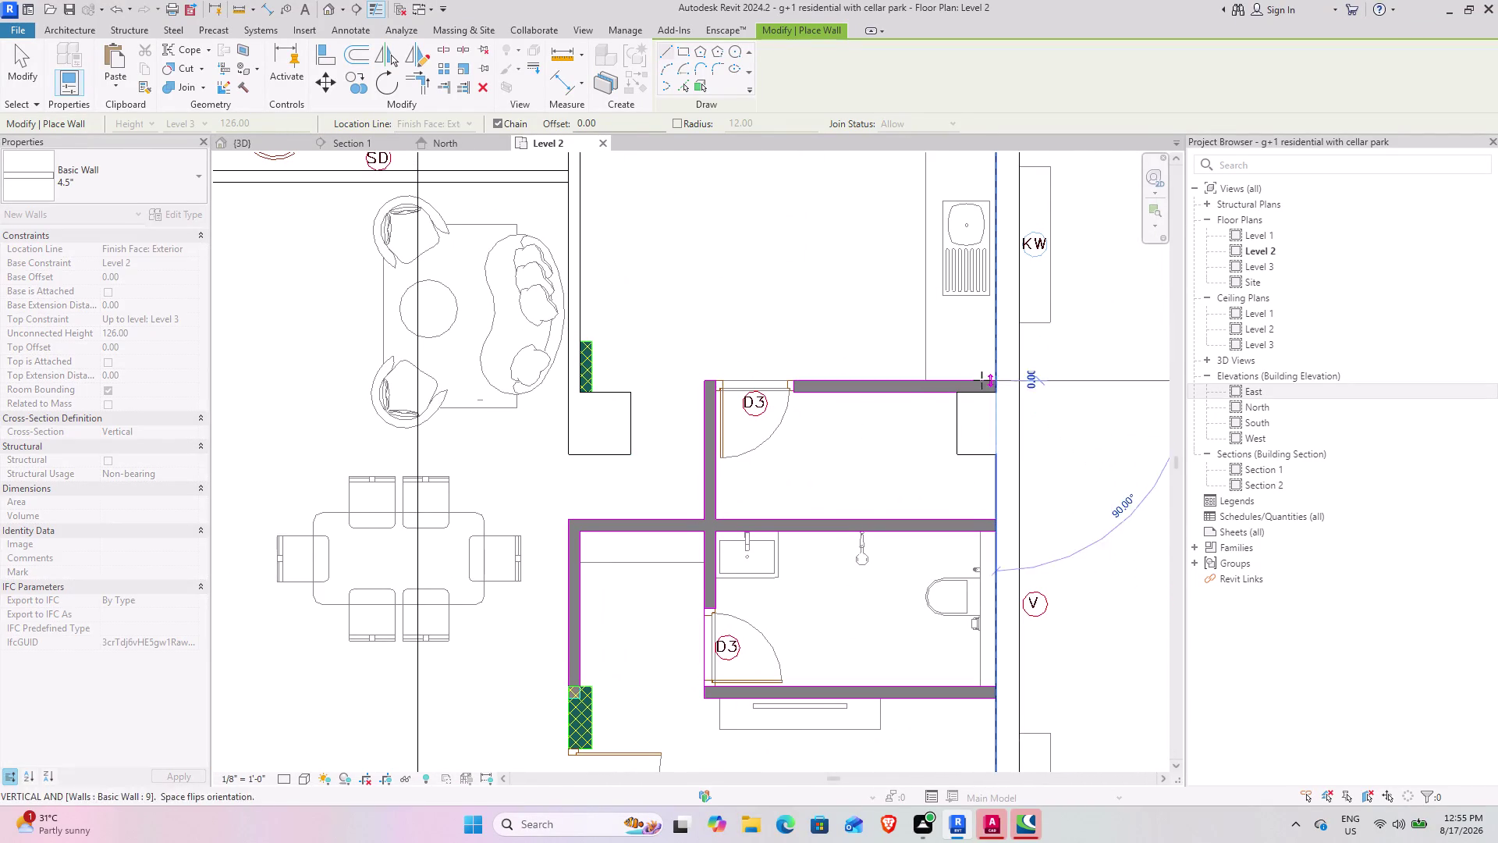
key(space)
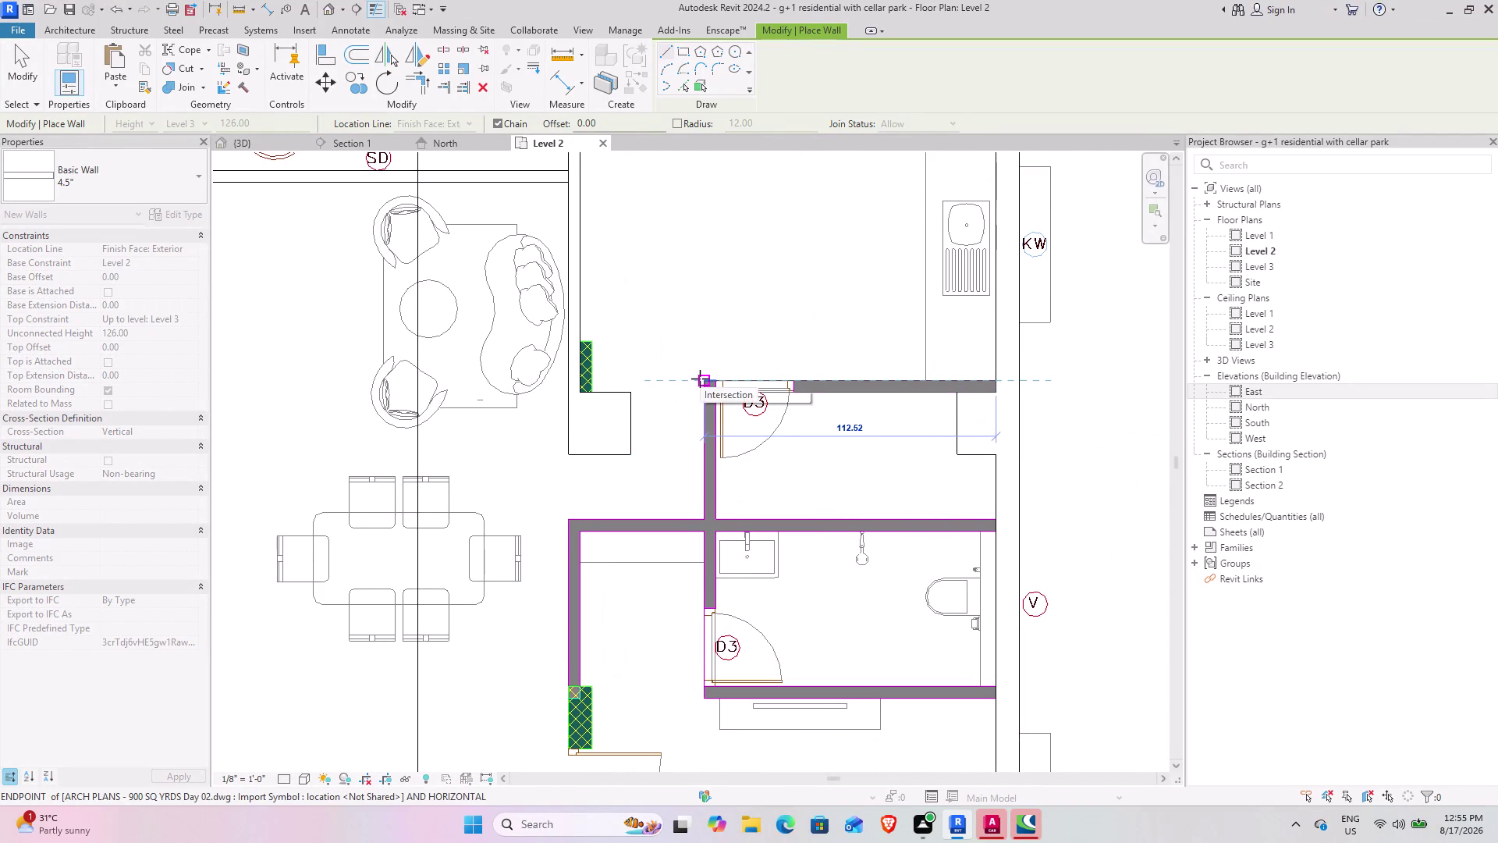
click(700, 379)
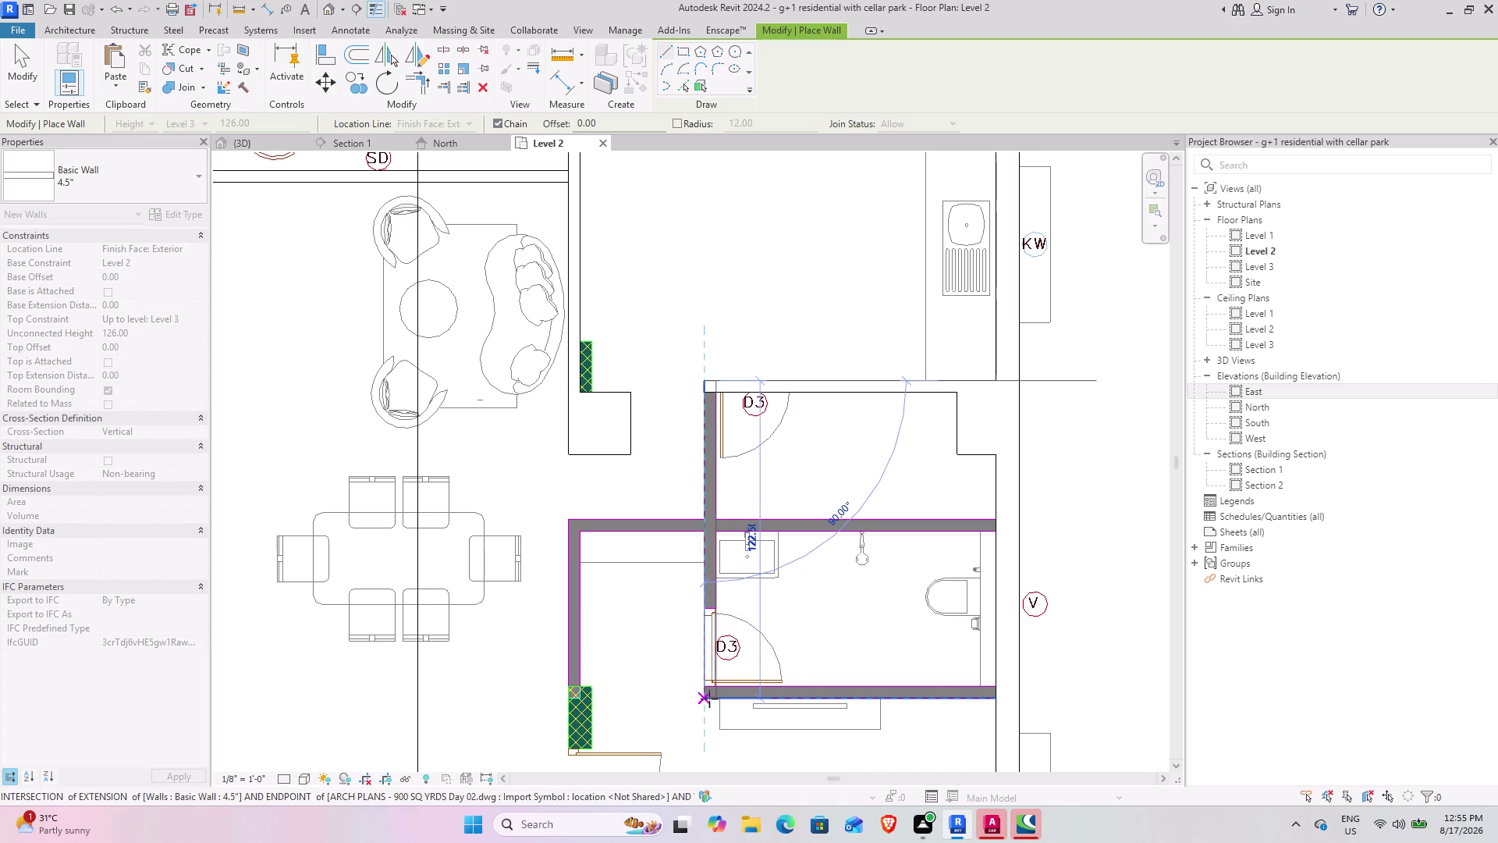
click(709, 700)
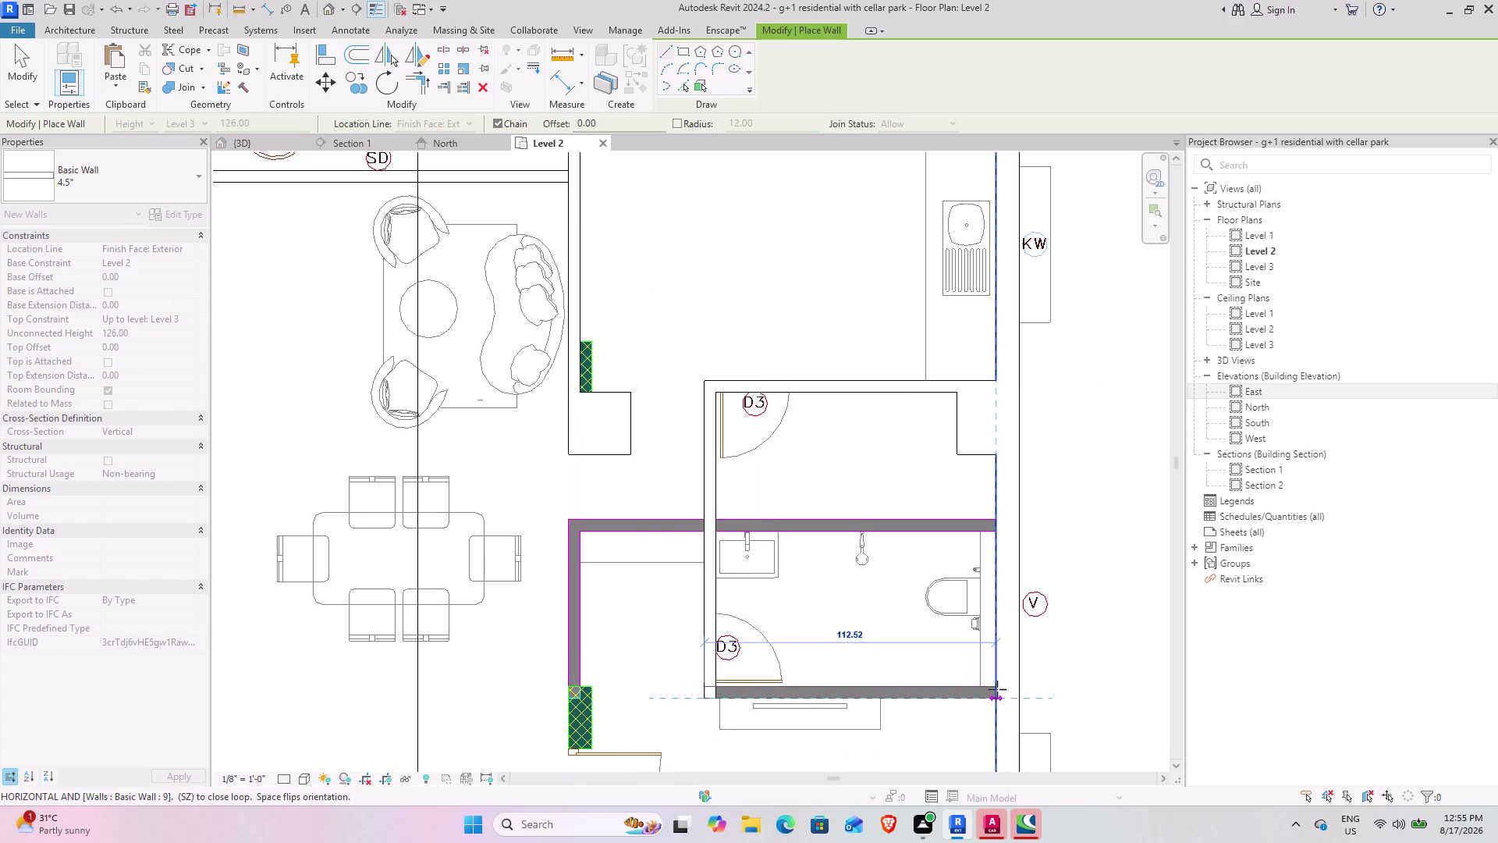
click(998, 689)
key(Escape)
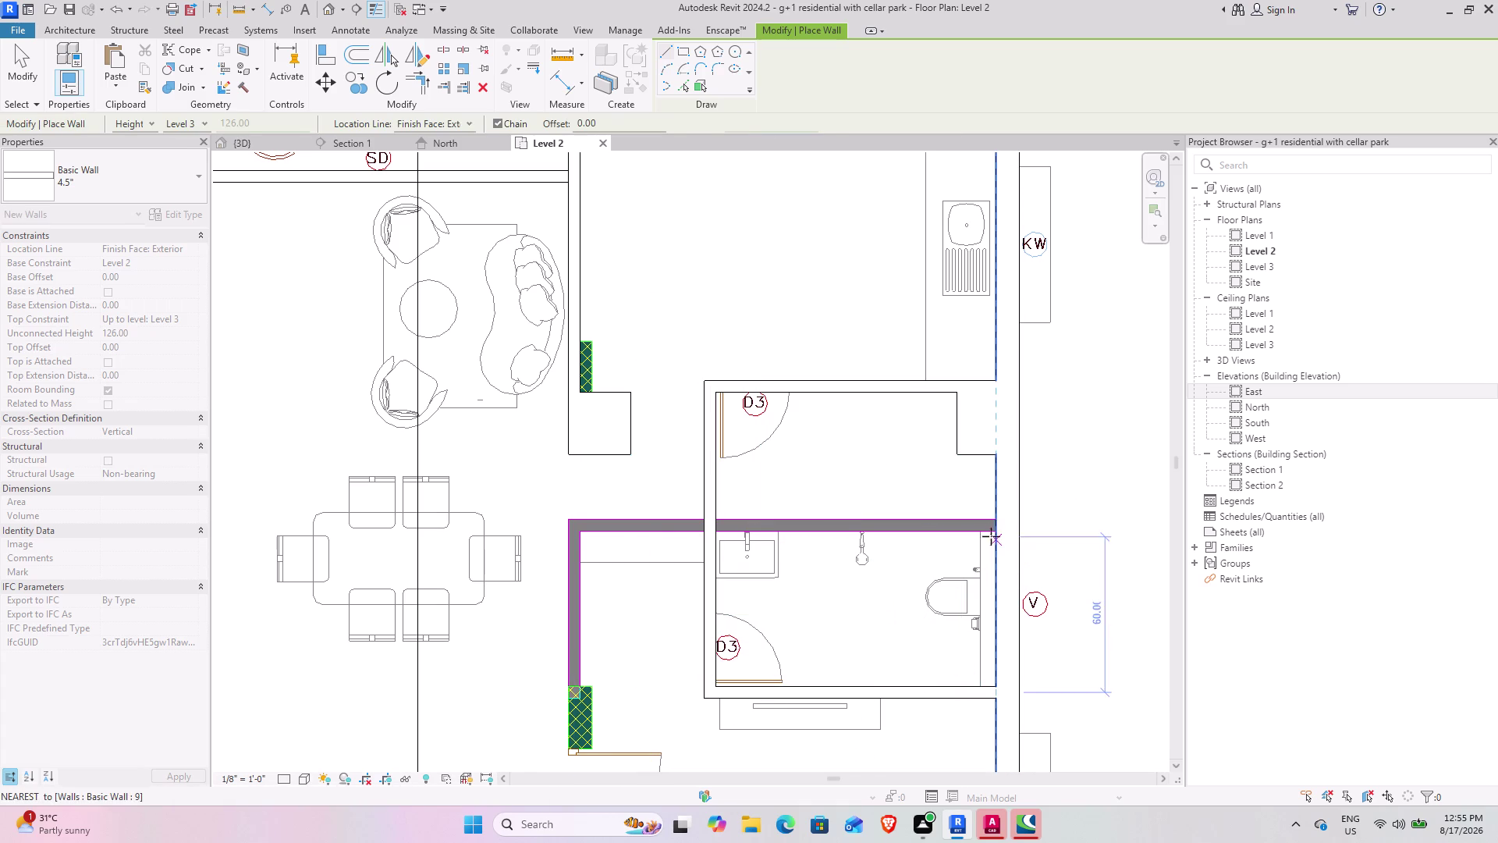
Draw a wall from the bathroom's right edge across to the left corner and down beside door D2.
click(993, 534)
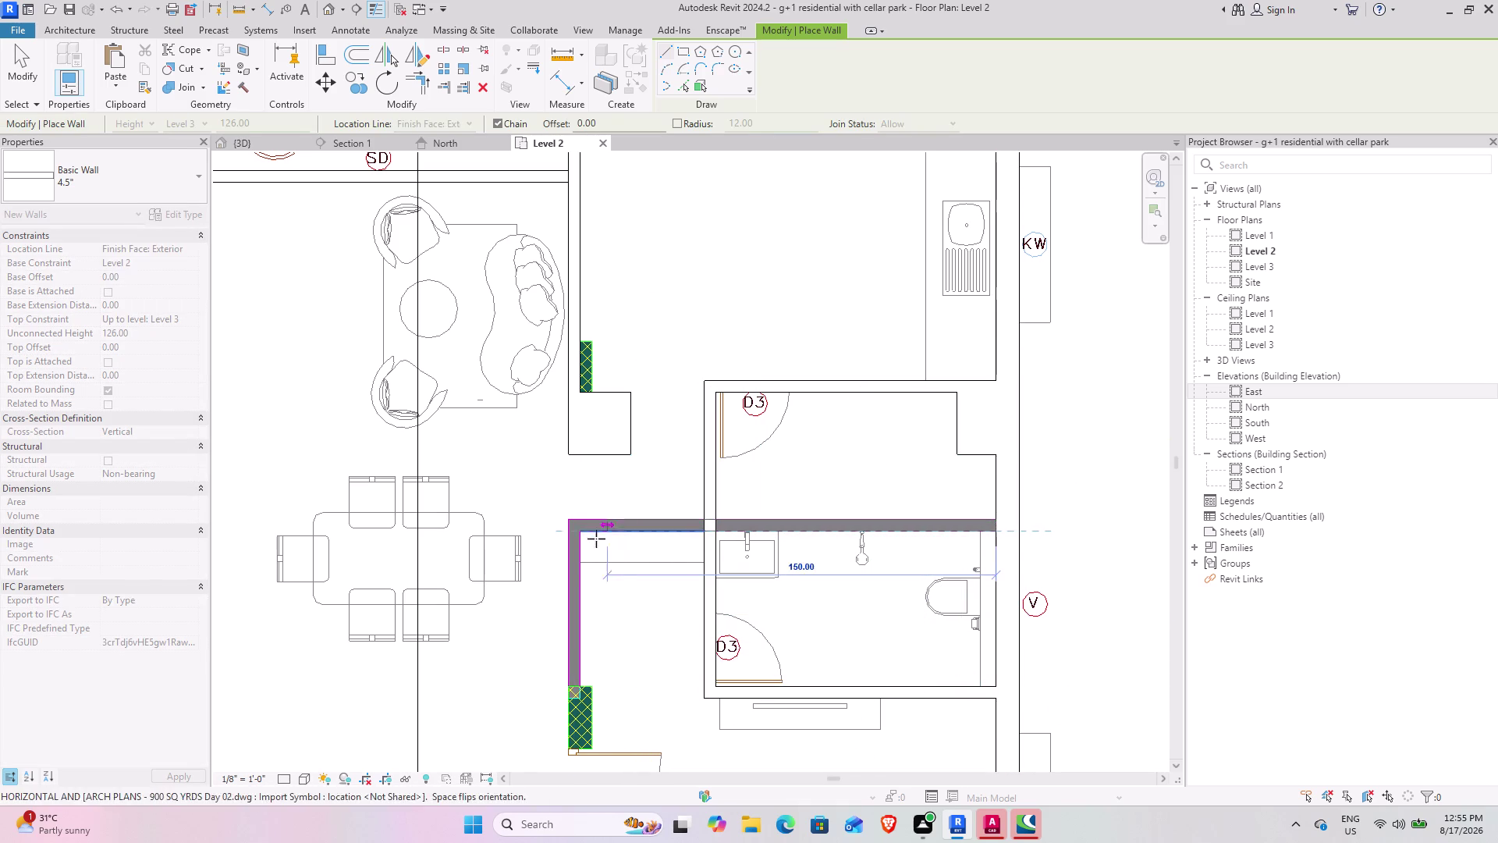
click(581, 531)
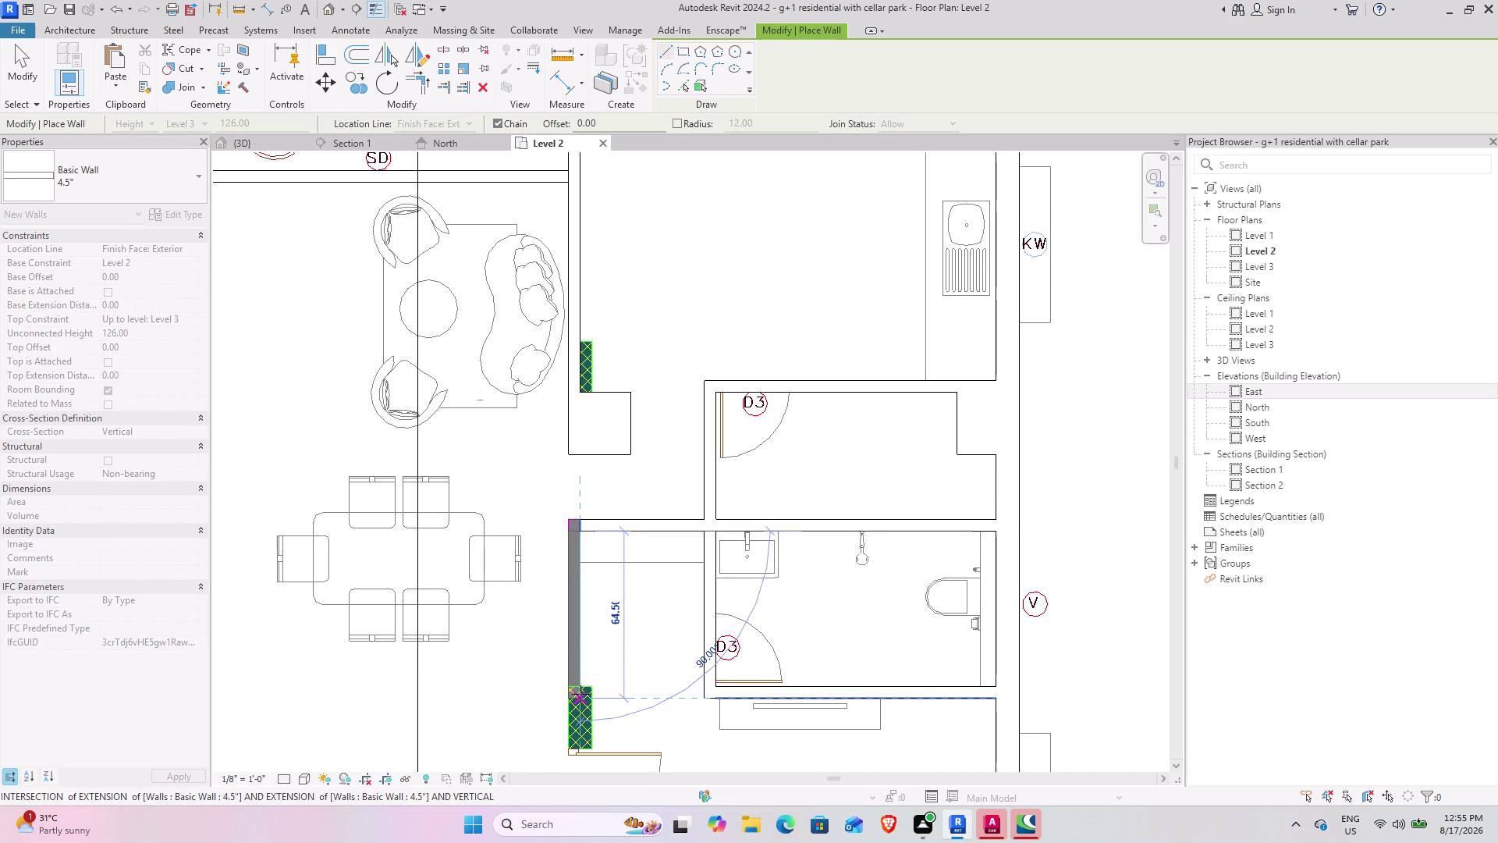
scroll(up, 3)
scroll(down, 3)
middle_drag(573, 667, 594, 391)
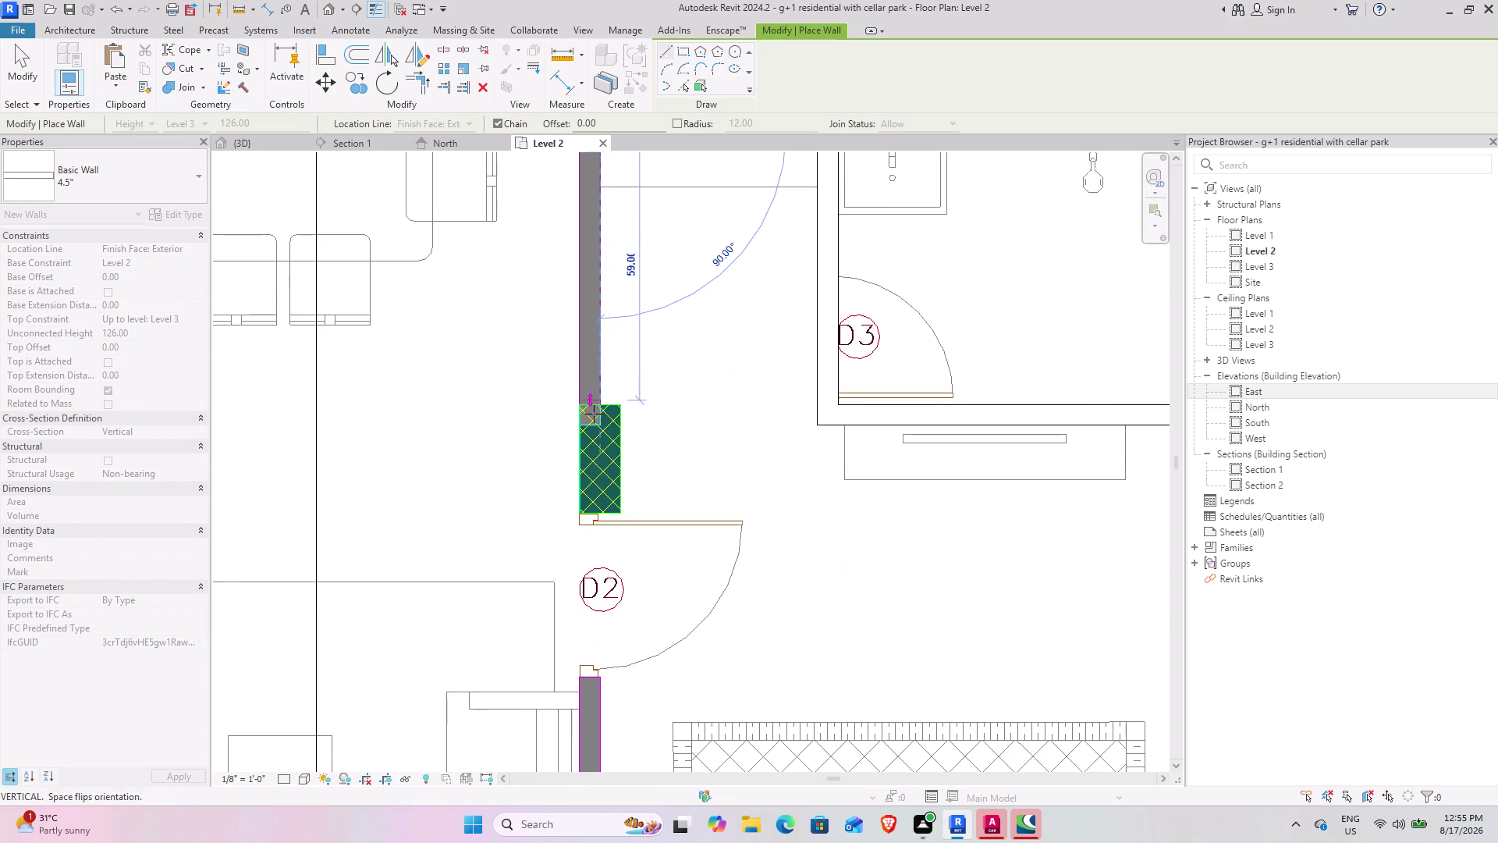
middle_drag(586, 613, 605, 320)
scroll(down, 3)
middle_drag(603, 507, 604, 376)
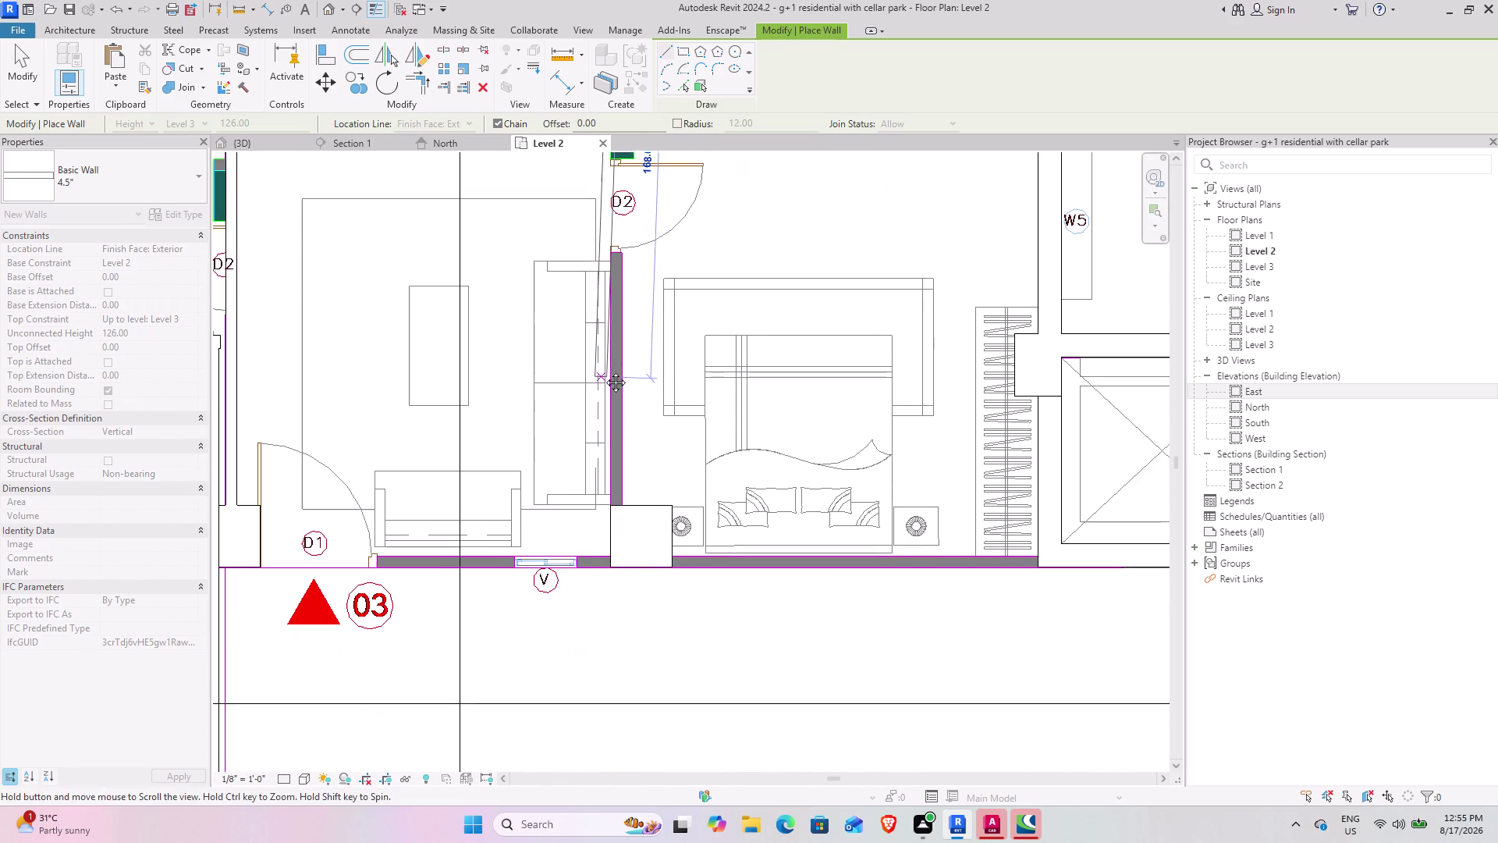
middle_drag(604, 376, 604, 370)
click(620, 496)
key(Escape)
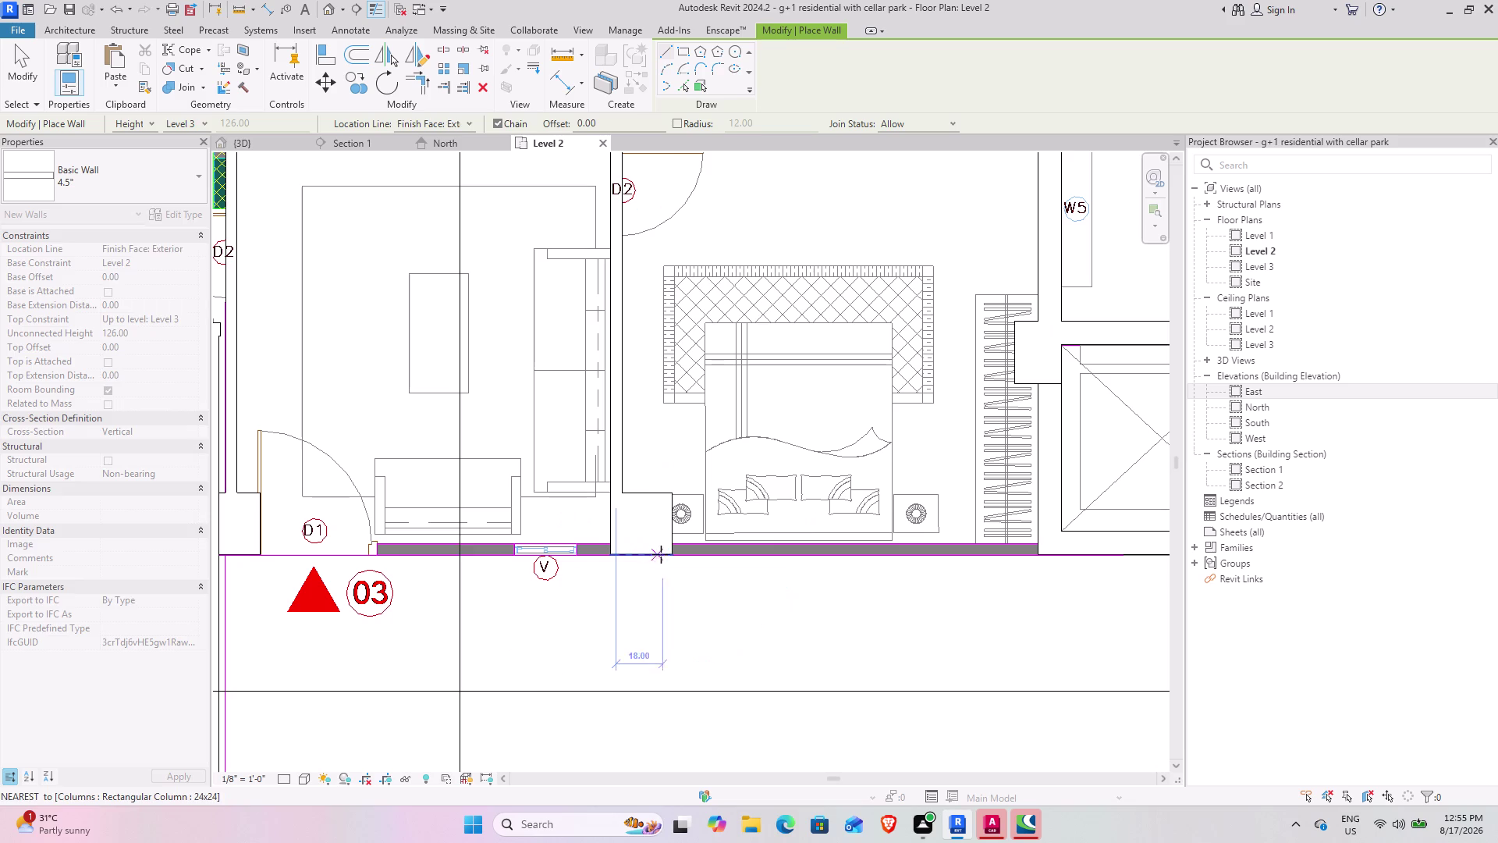
Trace the corridor-edge walls from the columns and V window to the column beside D1.
click(674, 555)
key(space)
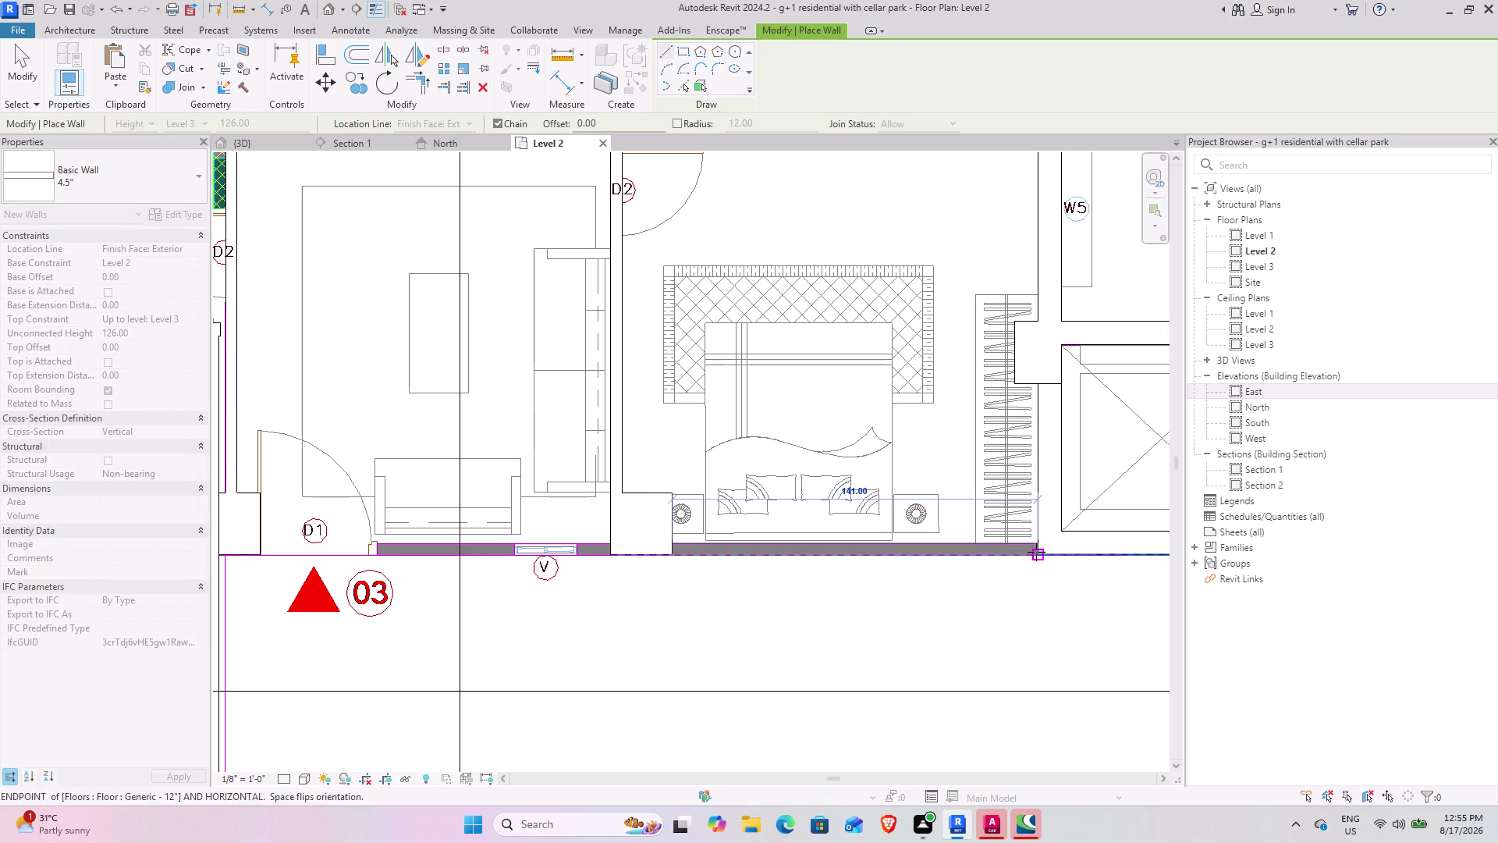
click(1037, 552)
key(Escape)
click(605, 555)
middle_drag(522, 547, 523, 546)
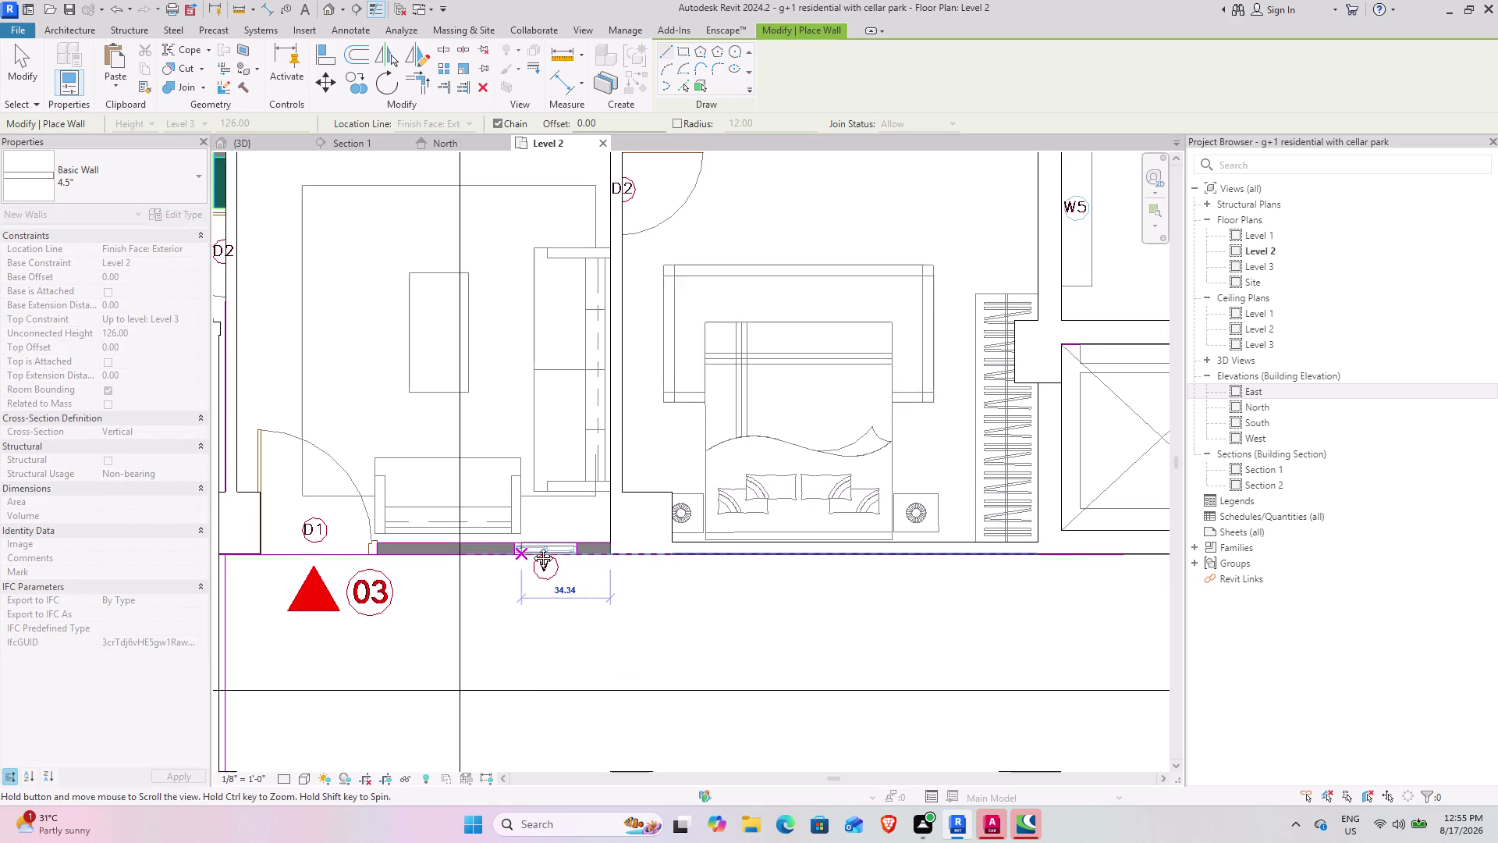
middle_drag(523, 547, 925, 554)
scroll(down, 3)
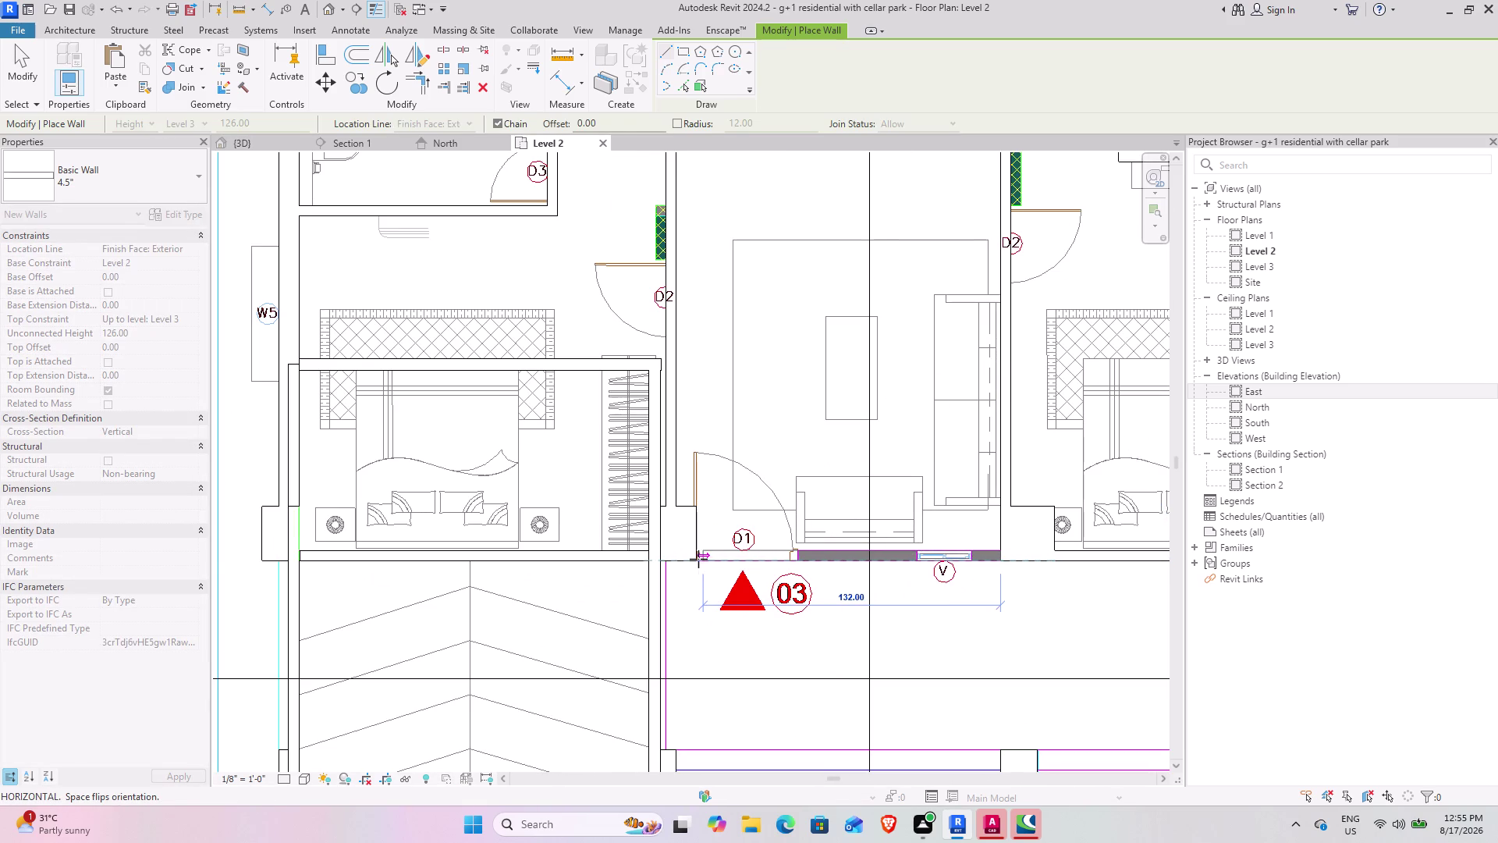
scroll(up, 3)
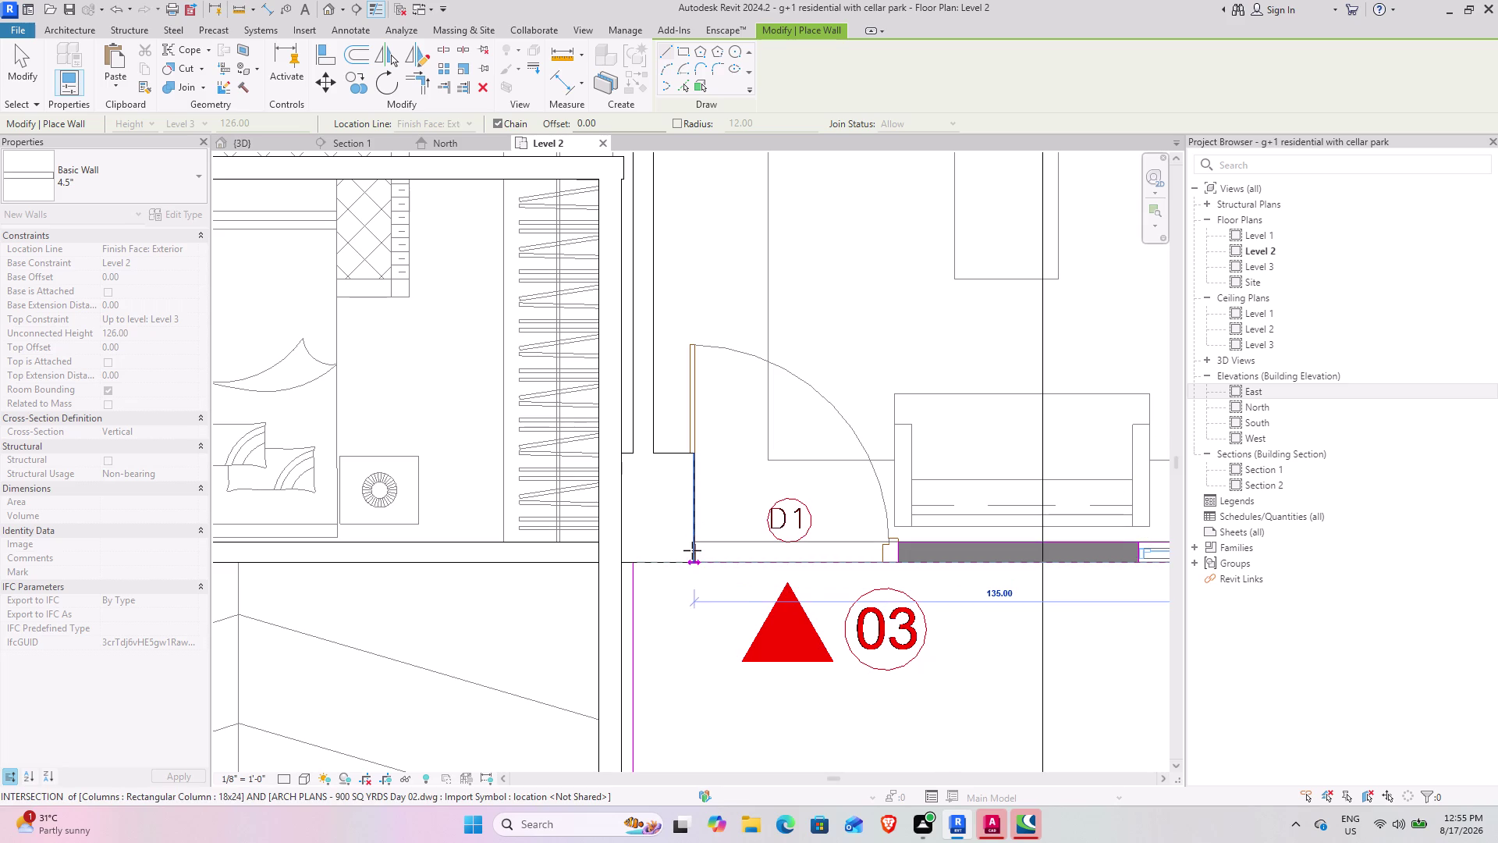
click(692, 551)
key(Escape)
Exit the wall tool, zoom out to the full floor plan, and switch to 3D.
scroll(down, 3)
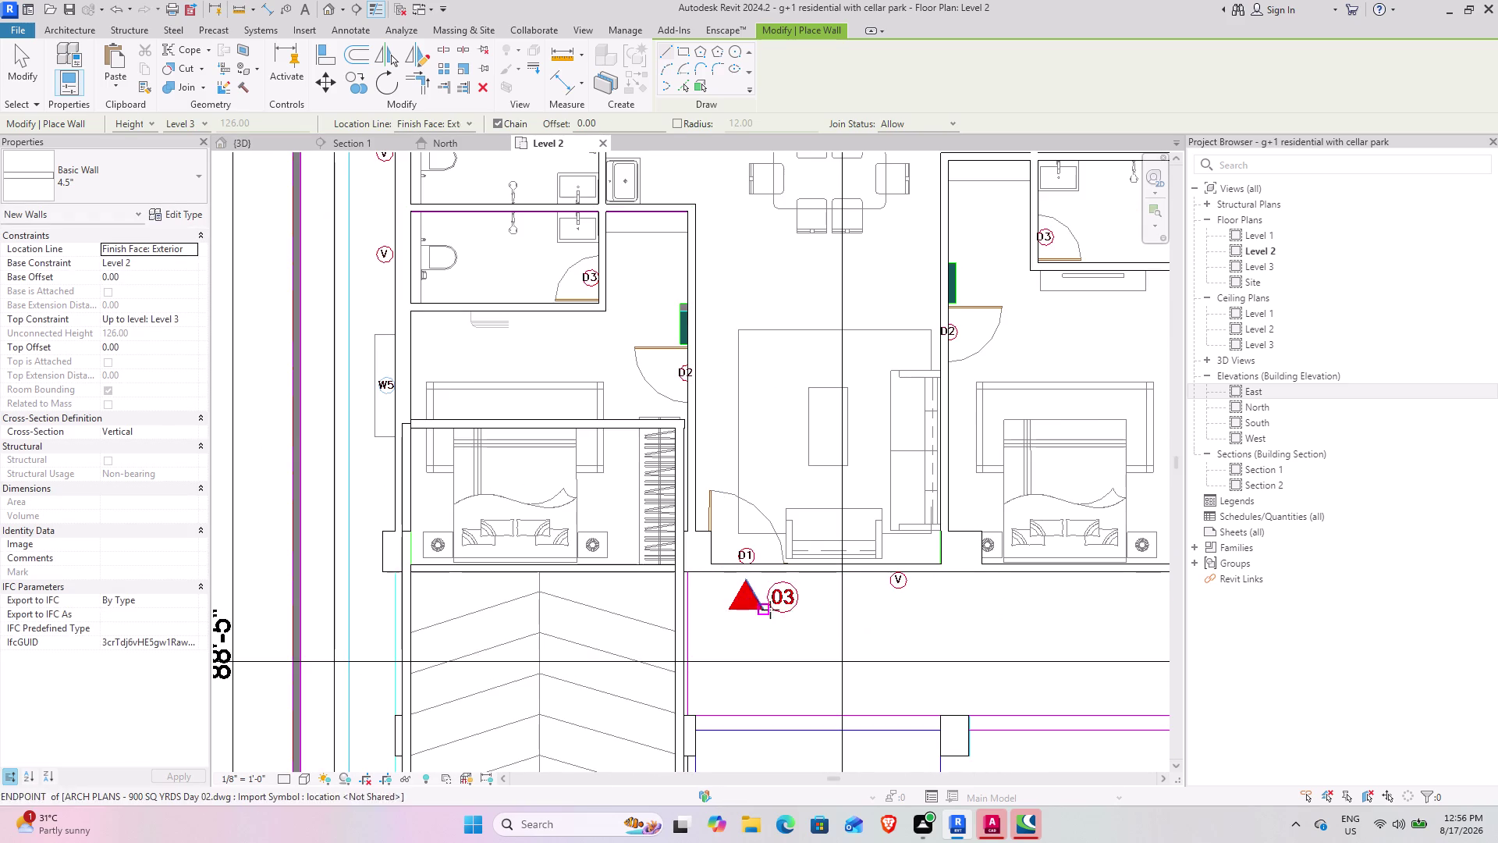
key(Escape)
scroll(down, 3)
middle_drag(913, 538, 891, 540)
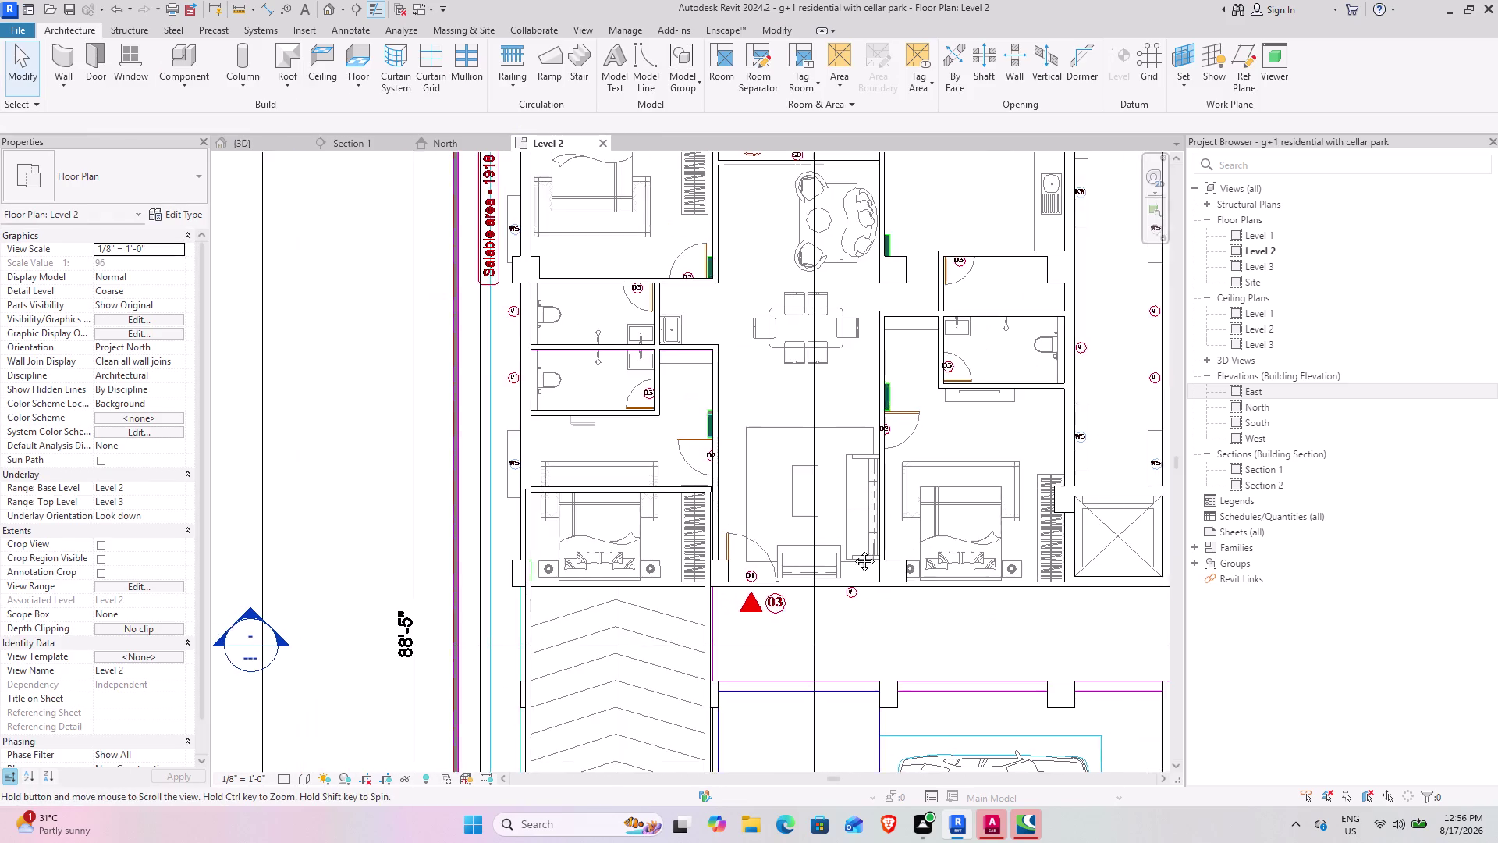
middle_drag(891, 540, 650, 599)
scroll(down, 3)
middle_drag(642, 590, 520, 439)
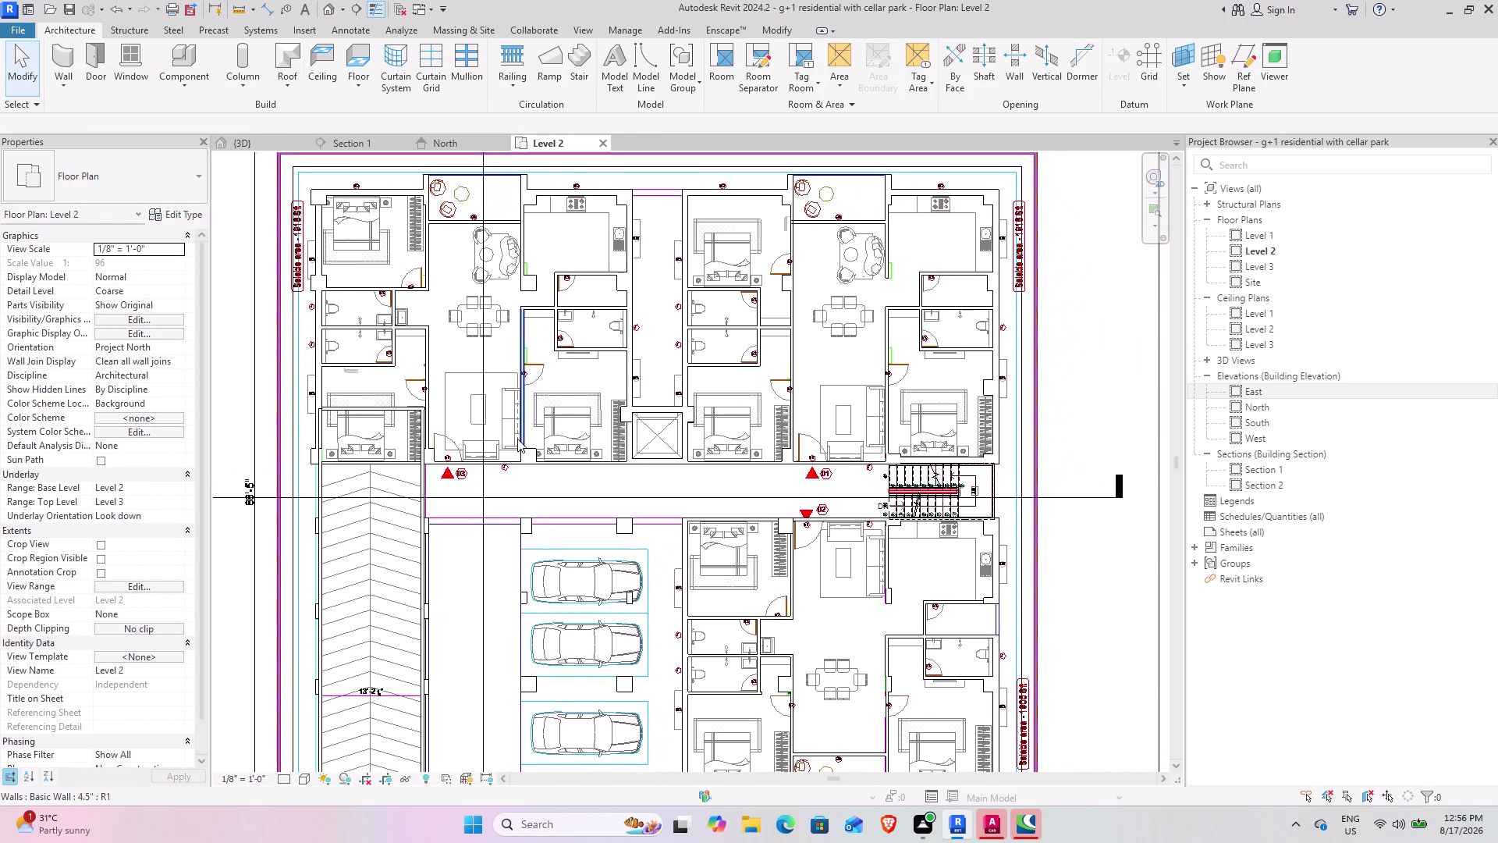
scroll(down, 3)
middle_drag(526, 460, 588, 380)
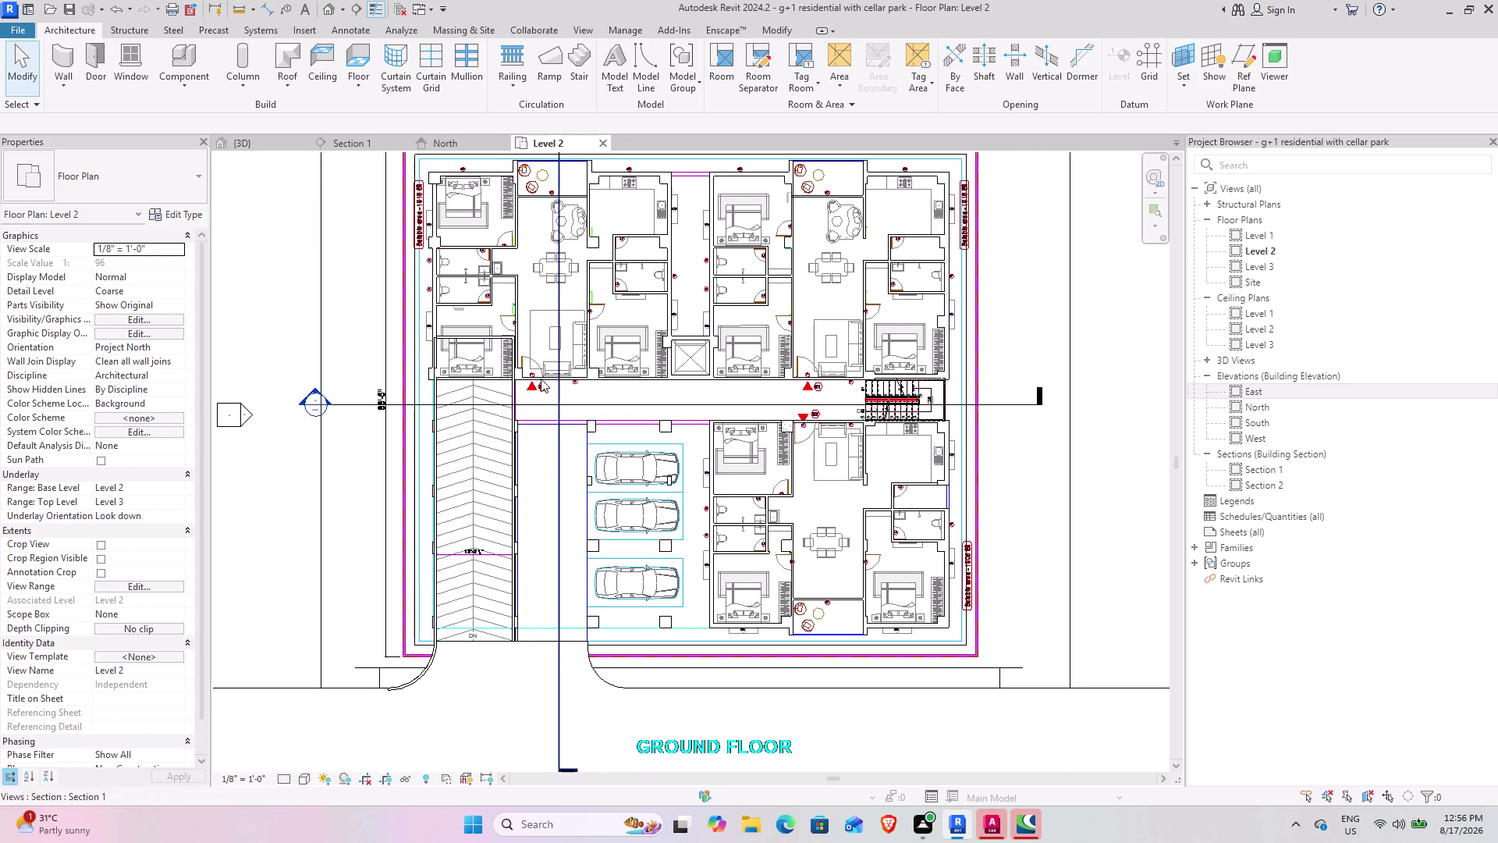
middle_drag(625, 412, 664, 476)
click(262, 132)
click(261, 145)
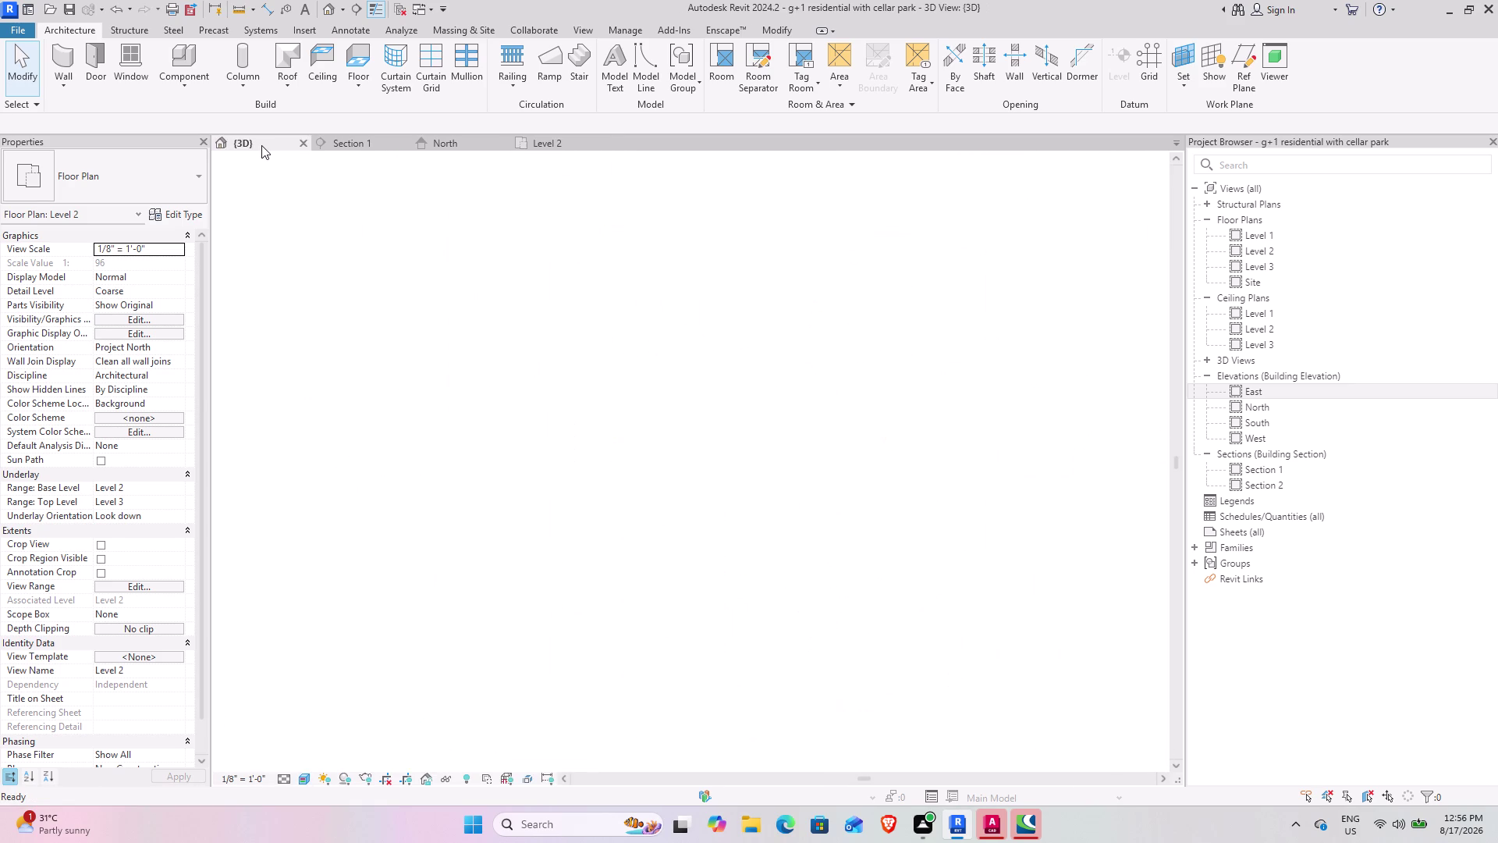
scroll(down, 3)
scroll(down, 3)
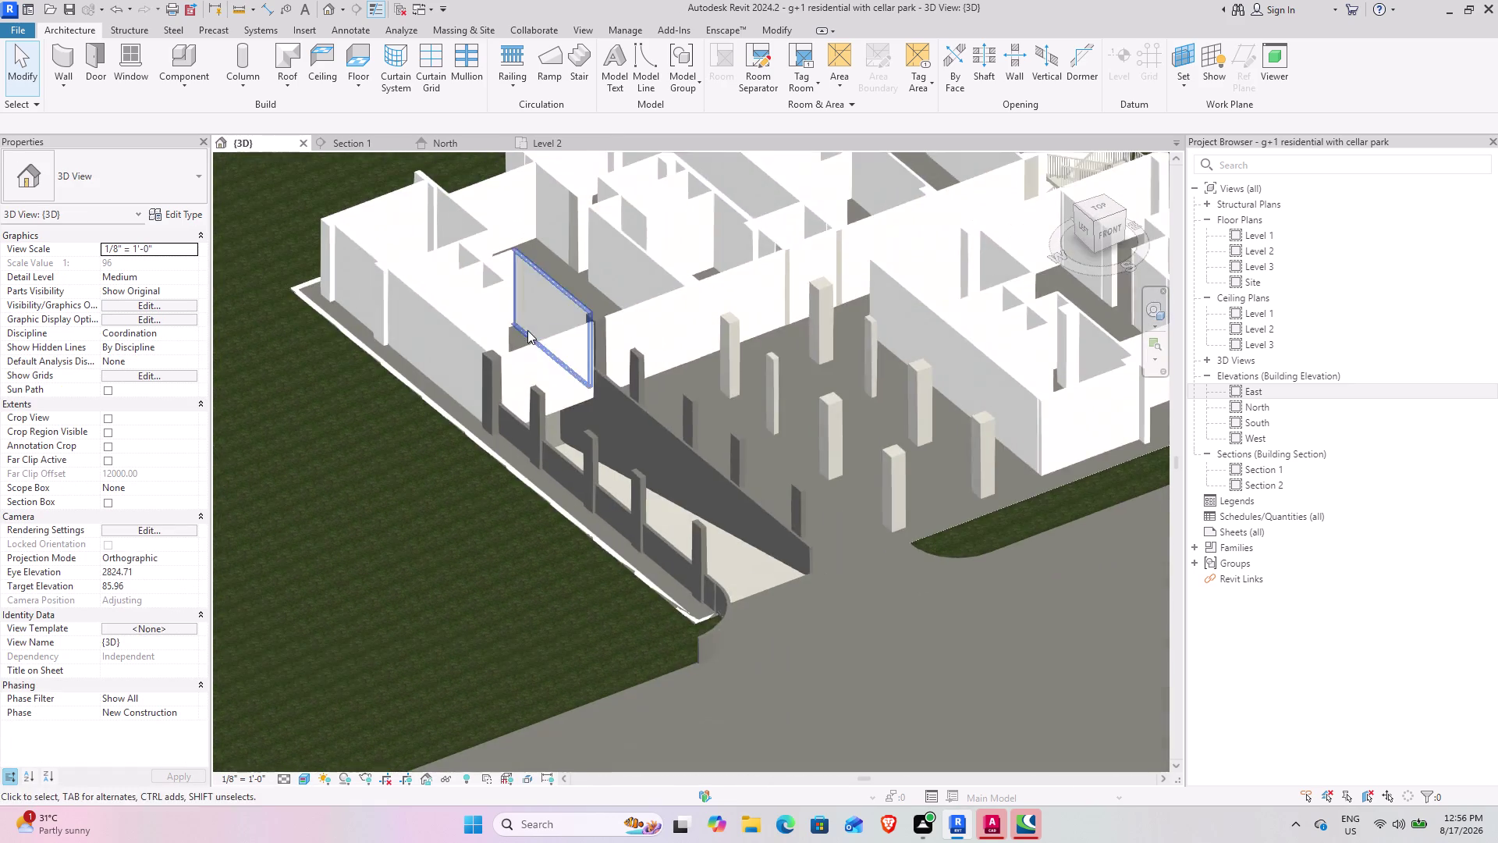
middle_drag(489, 371, 395, 334)
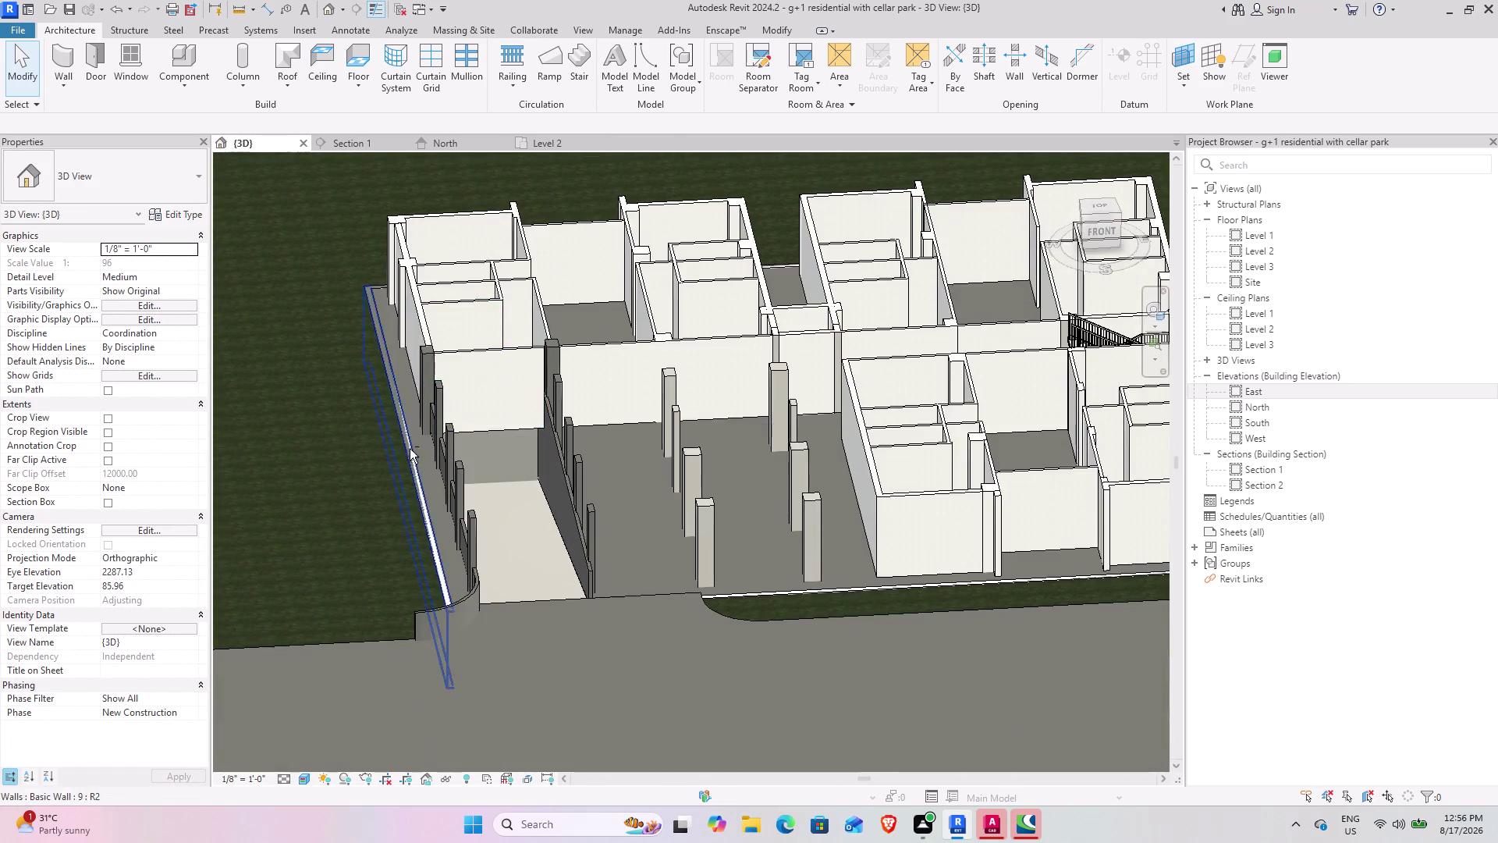
middle_drag(401, 437, 558, 527)
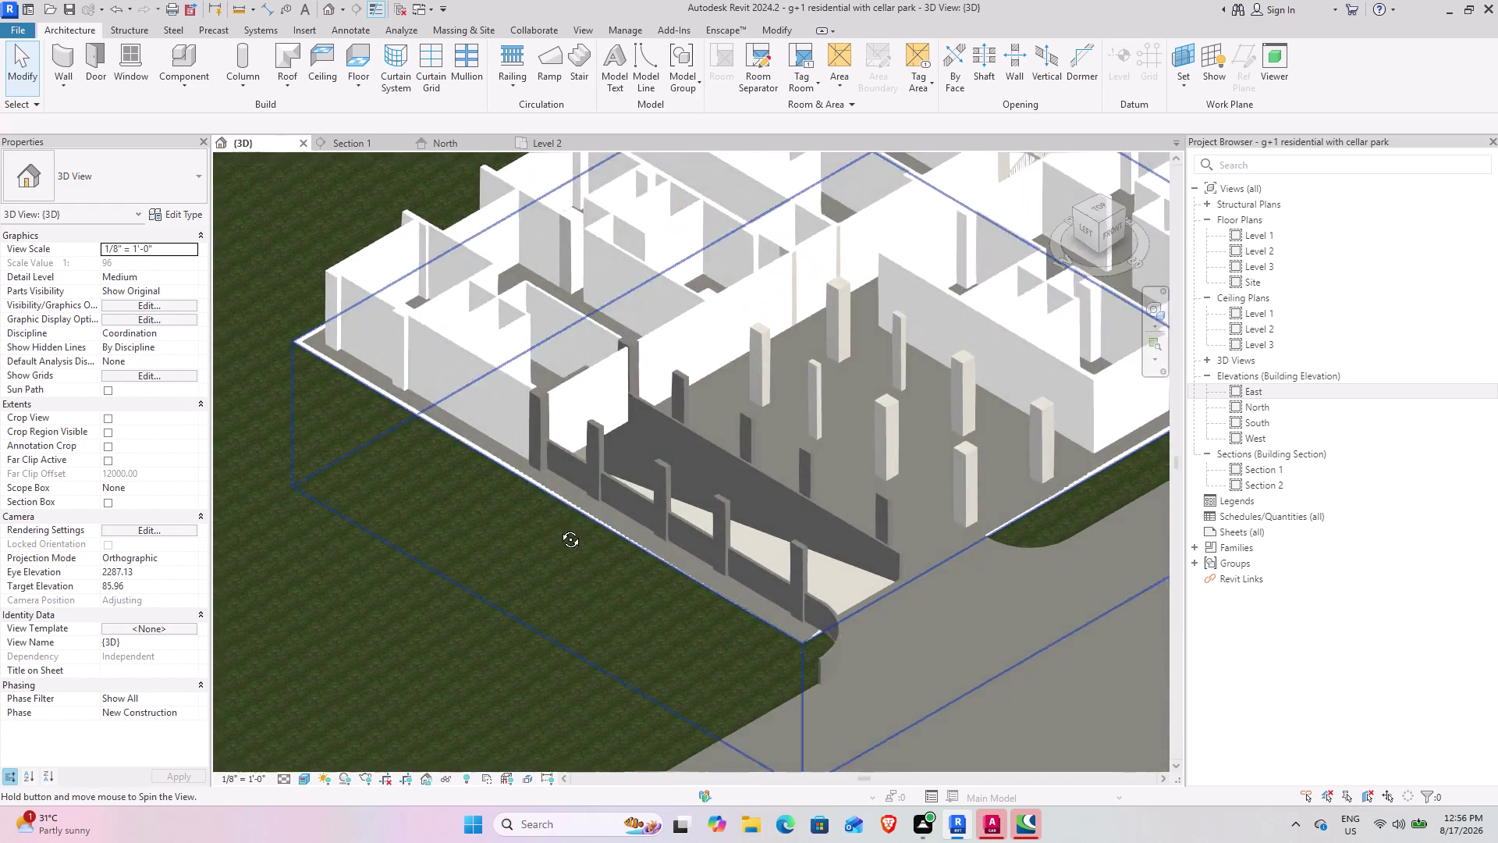
middle_drag(558, 528, 559, 528)
scroll(down, 3)
middle_drag(496, 482, 758, 511)
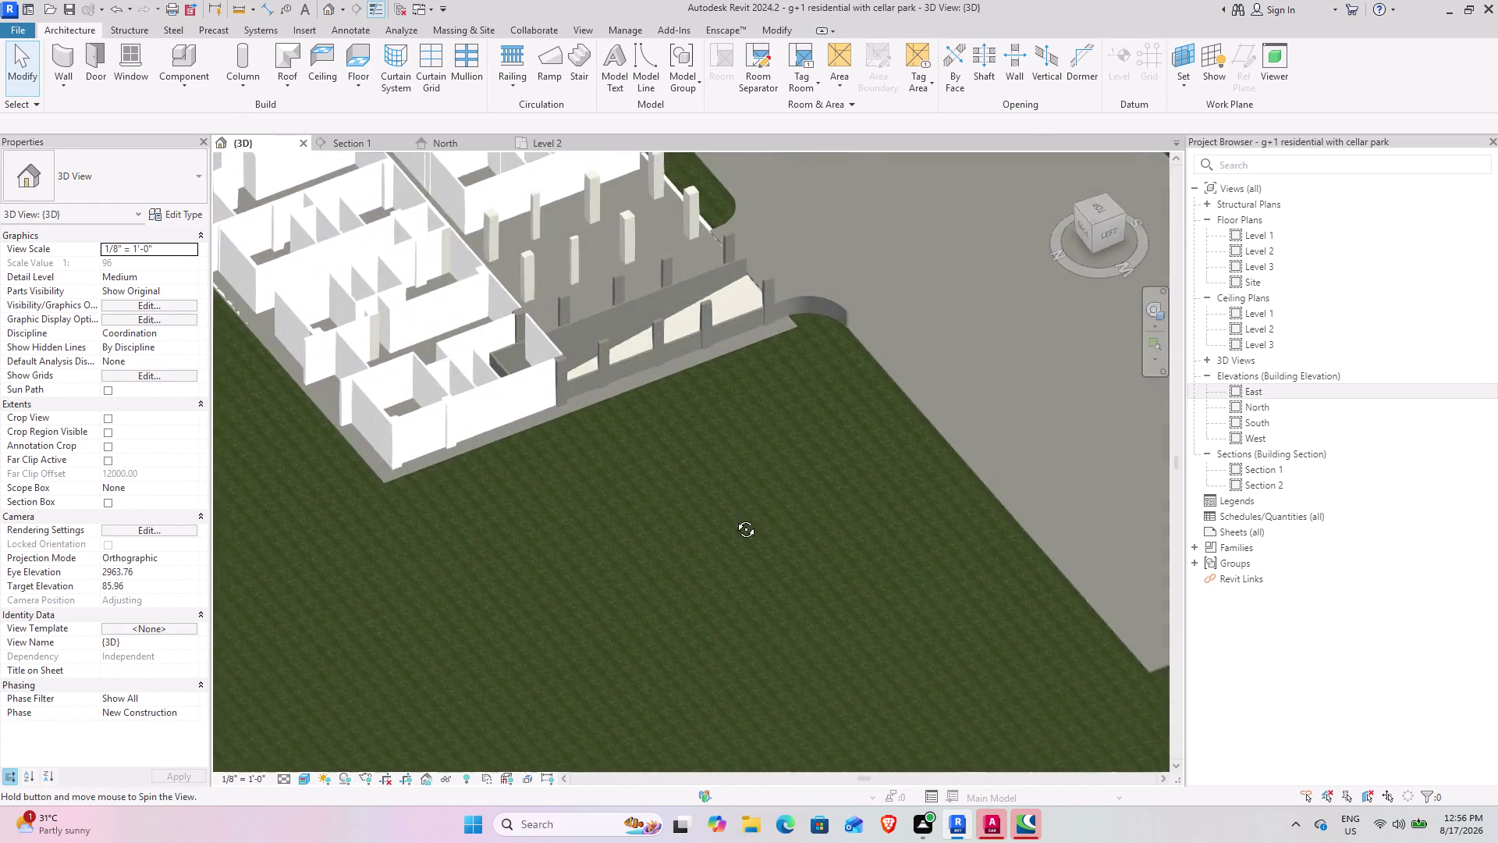
middle_drag(758, 510, 560, 631)
middle_drag(487, 528, 592, 583)
middle_drag(574, 548, 610, 565)
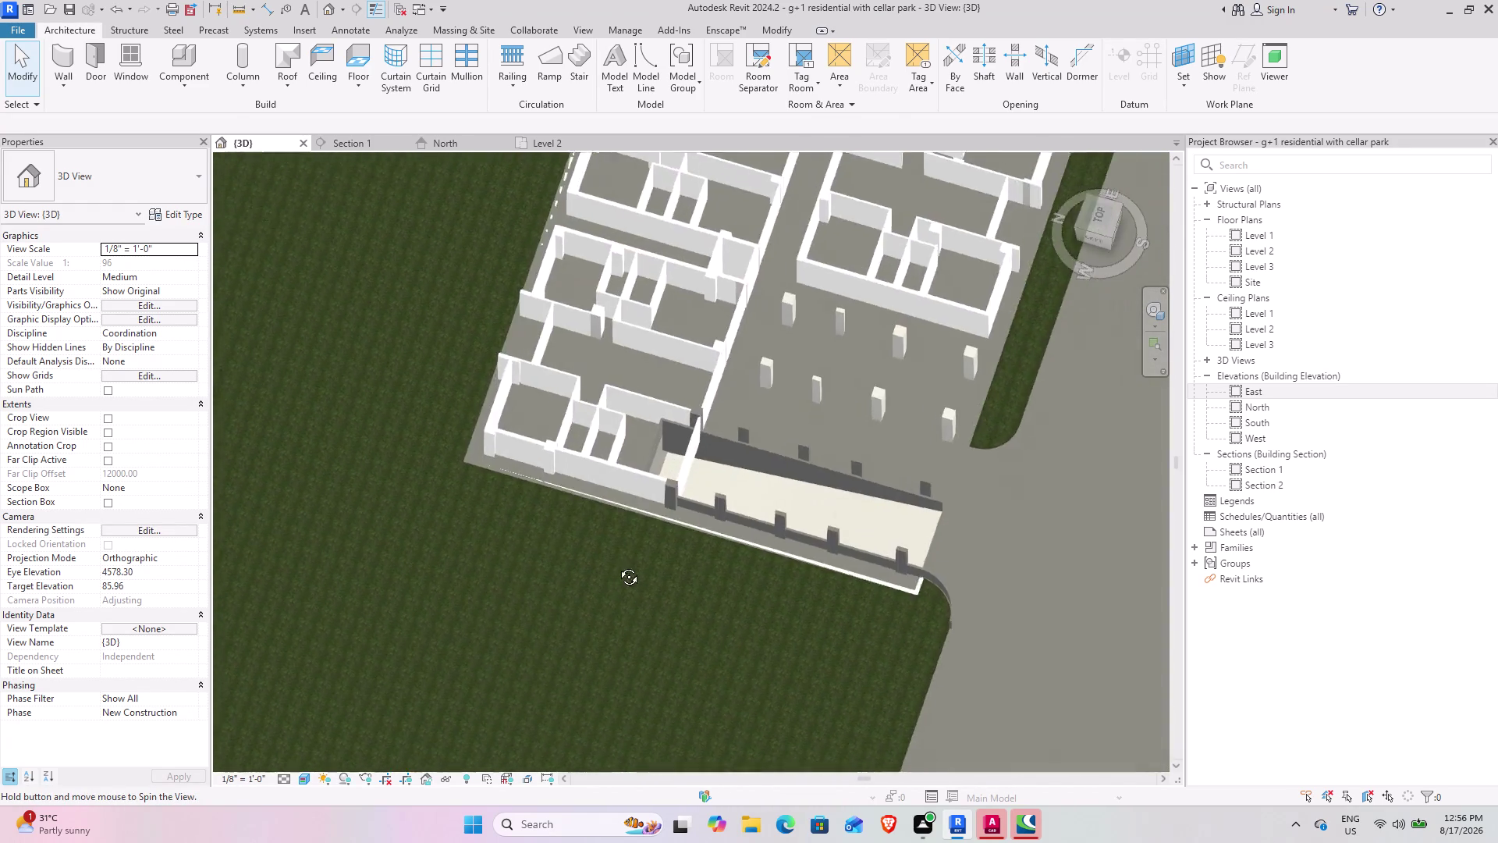
middle_drag(610, 565, 486, 376)
middle_drag(598, 554, 439, 460)
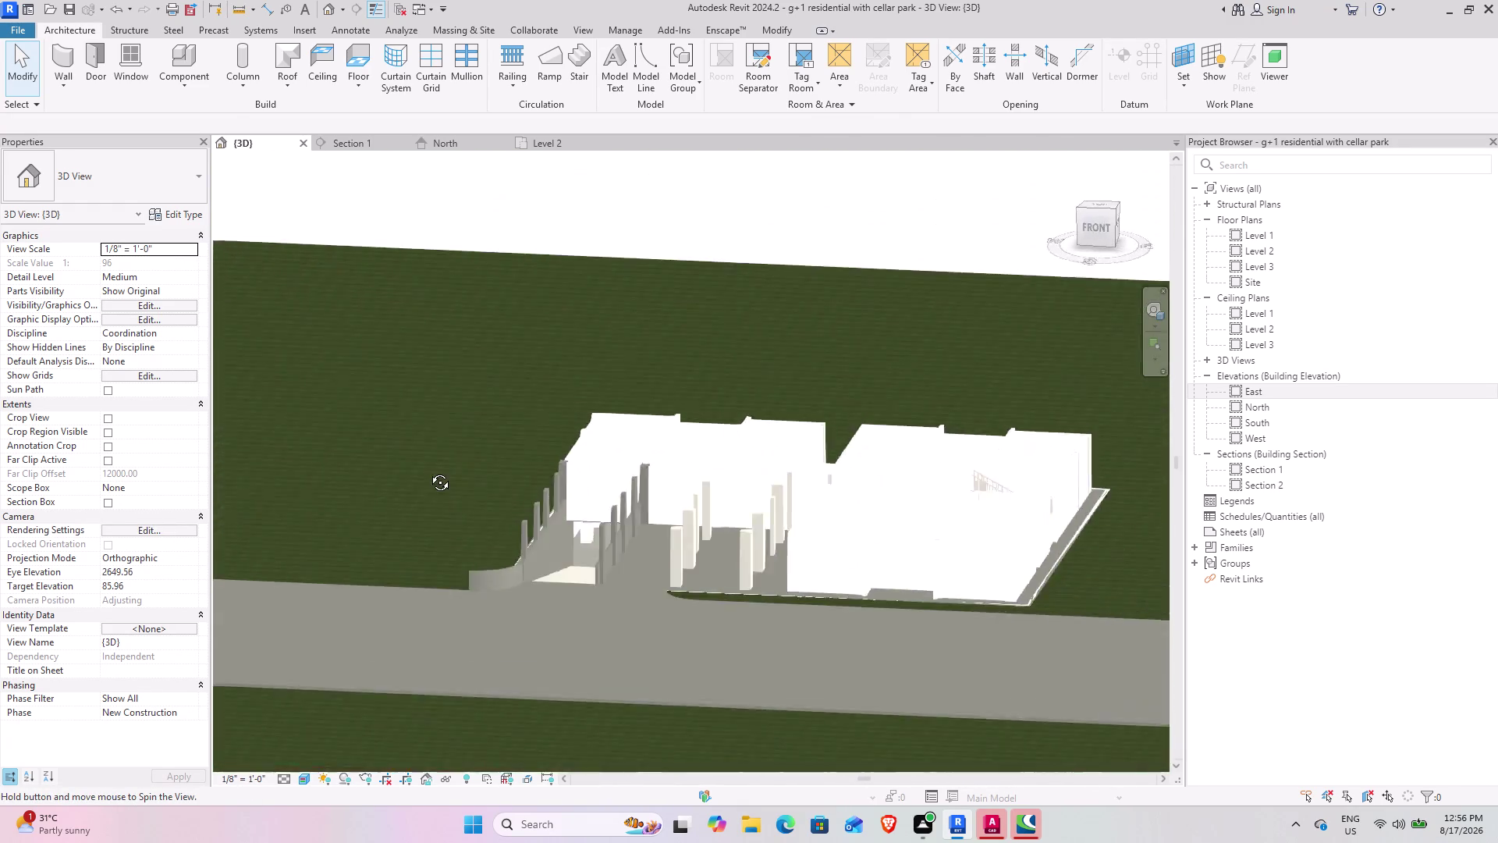
middle_drag(438, 461, 585, 684)
middle_drag(523, 529, 662, 645)
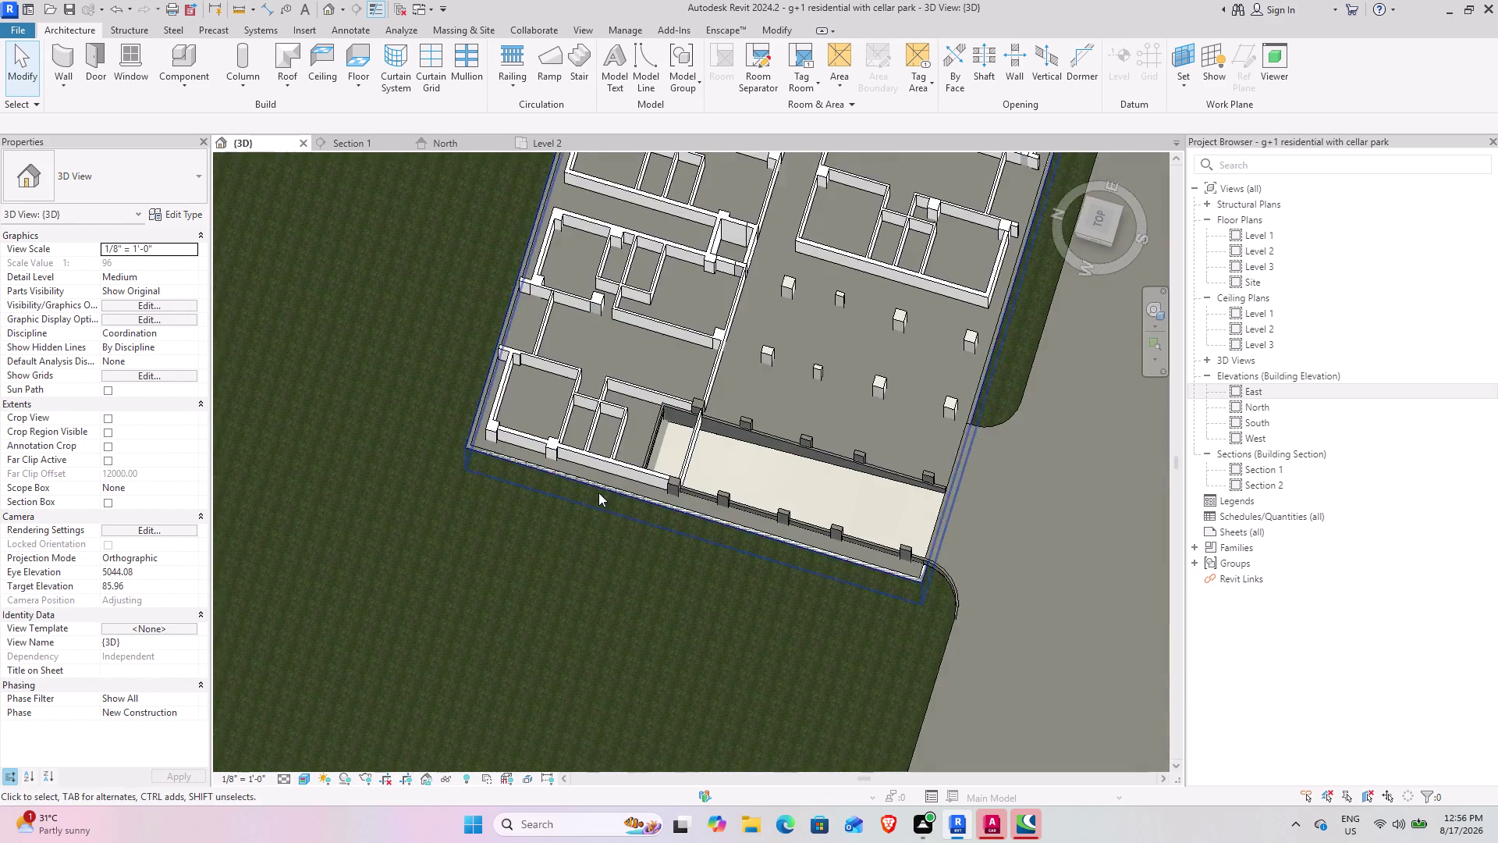
middle_drag(598, 493, 609, 384)
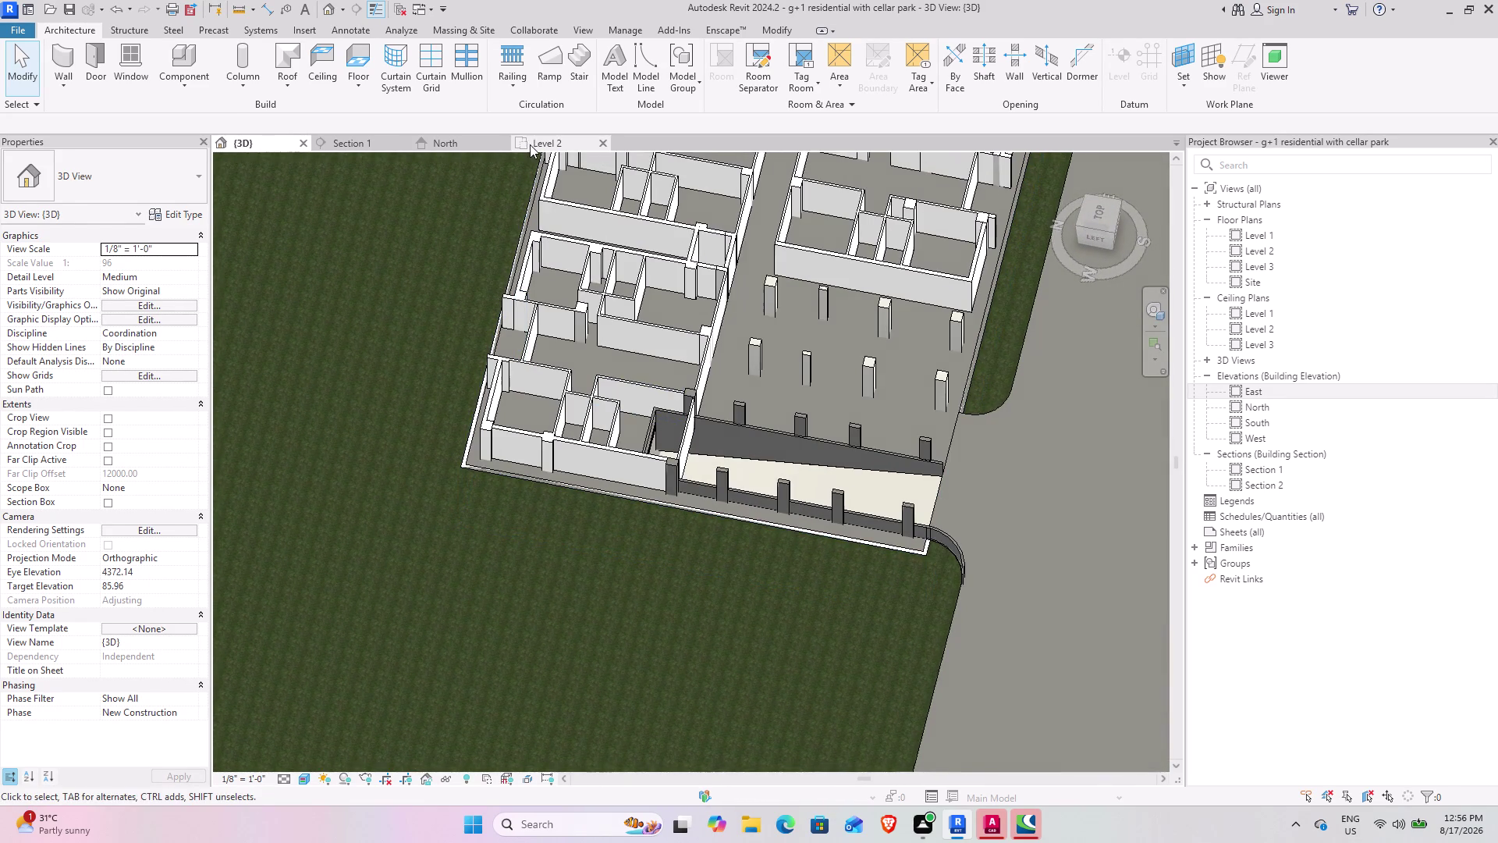
click(531, 141)
scroll(up, 3)
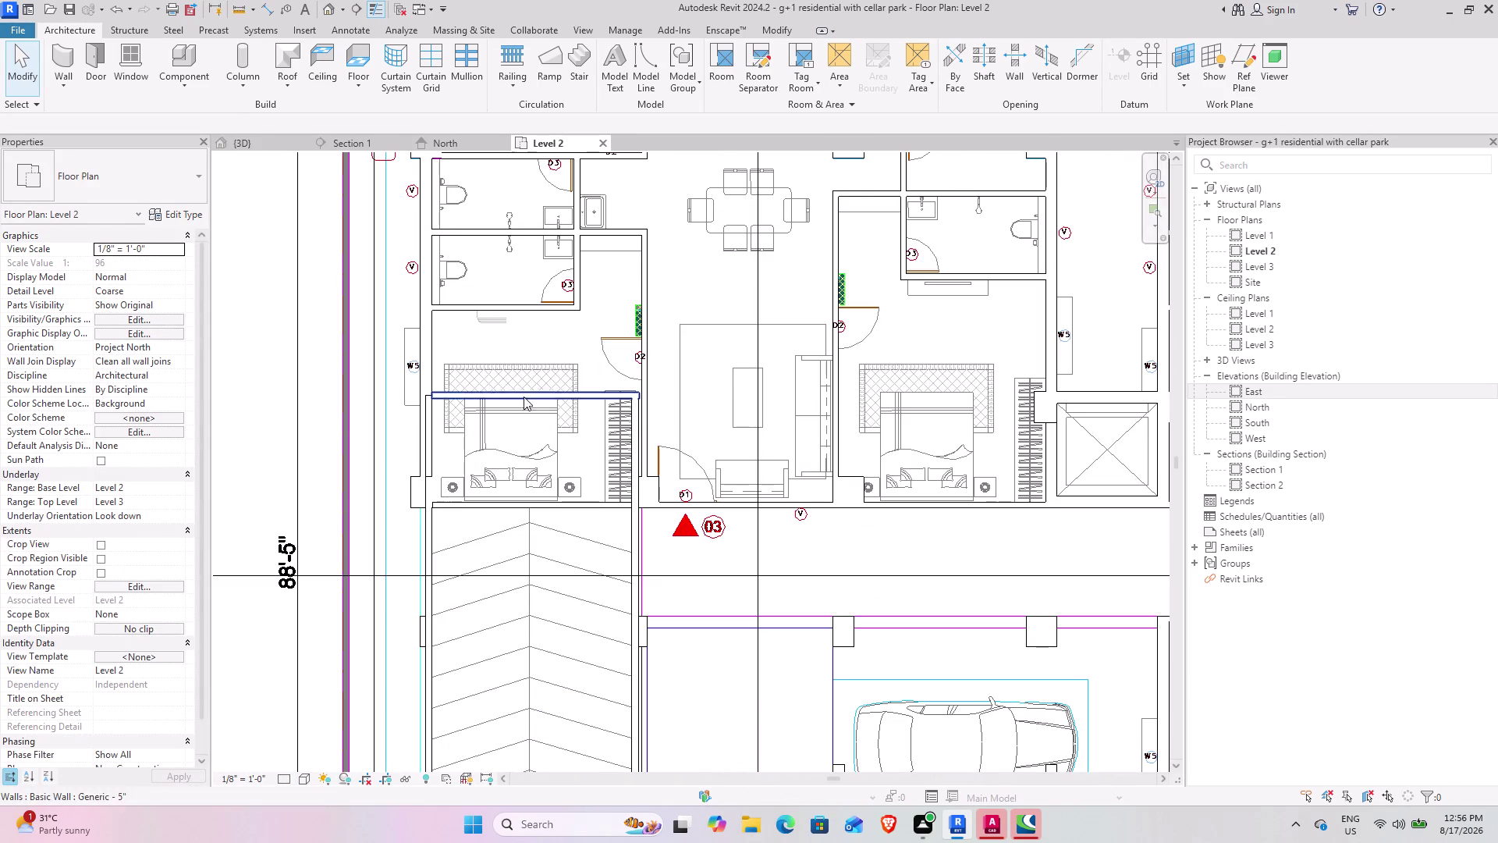
Attempt to drag the long left wall's top end to the ramp edge, cancelling the failed edit.
click(566, 395)
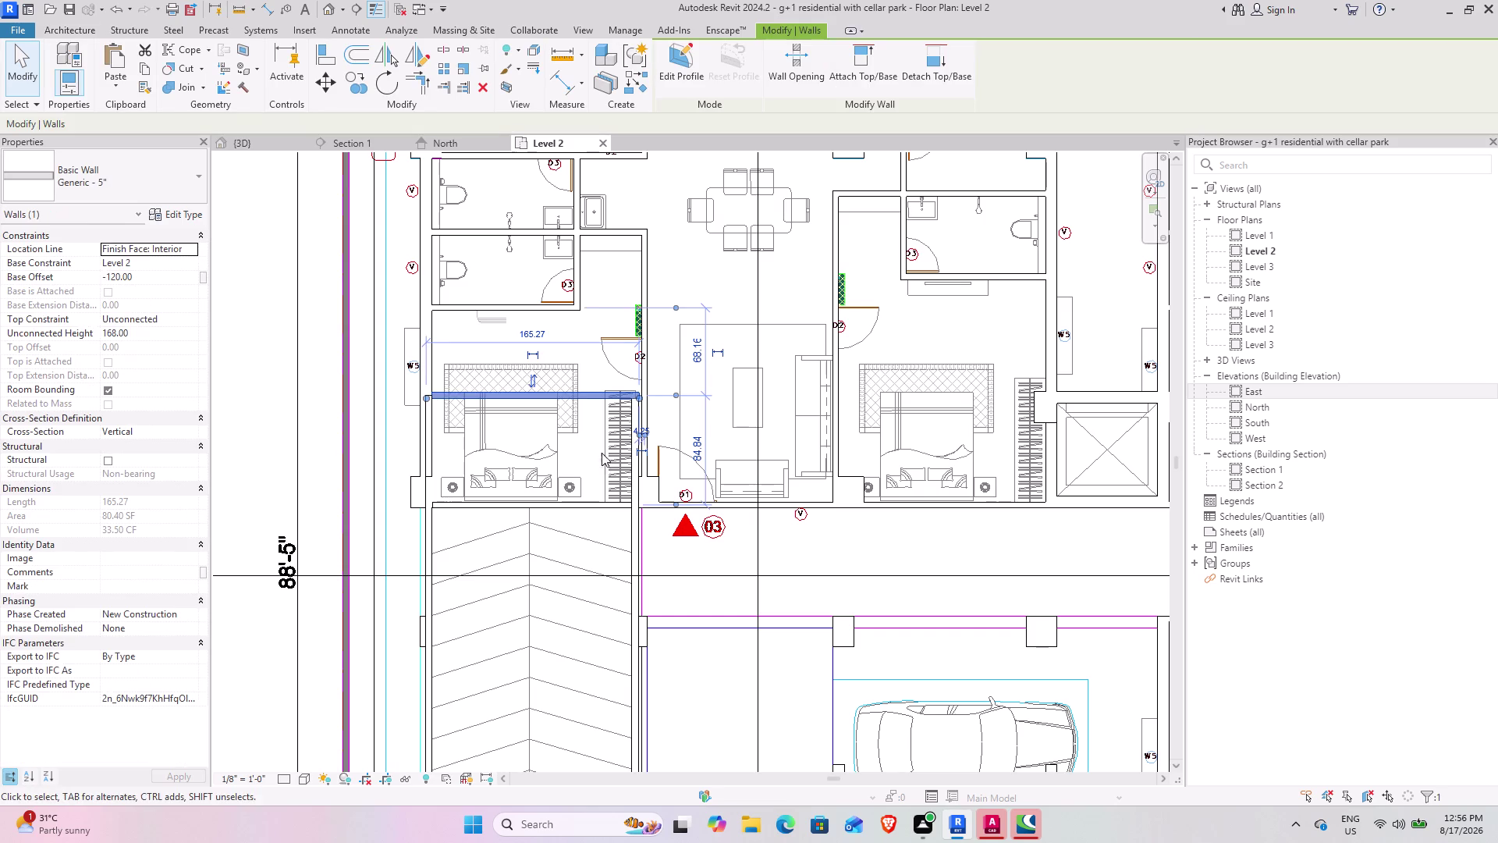
middle_drag(581, 456, 564, 417)
scroll(up, 3)
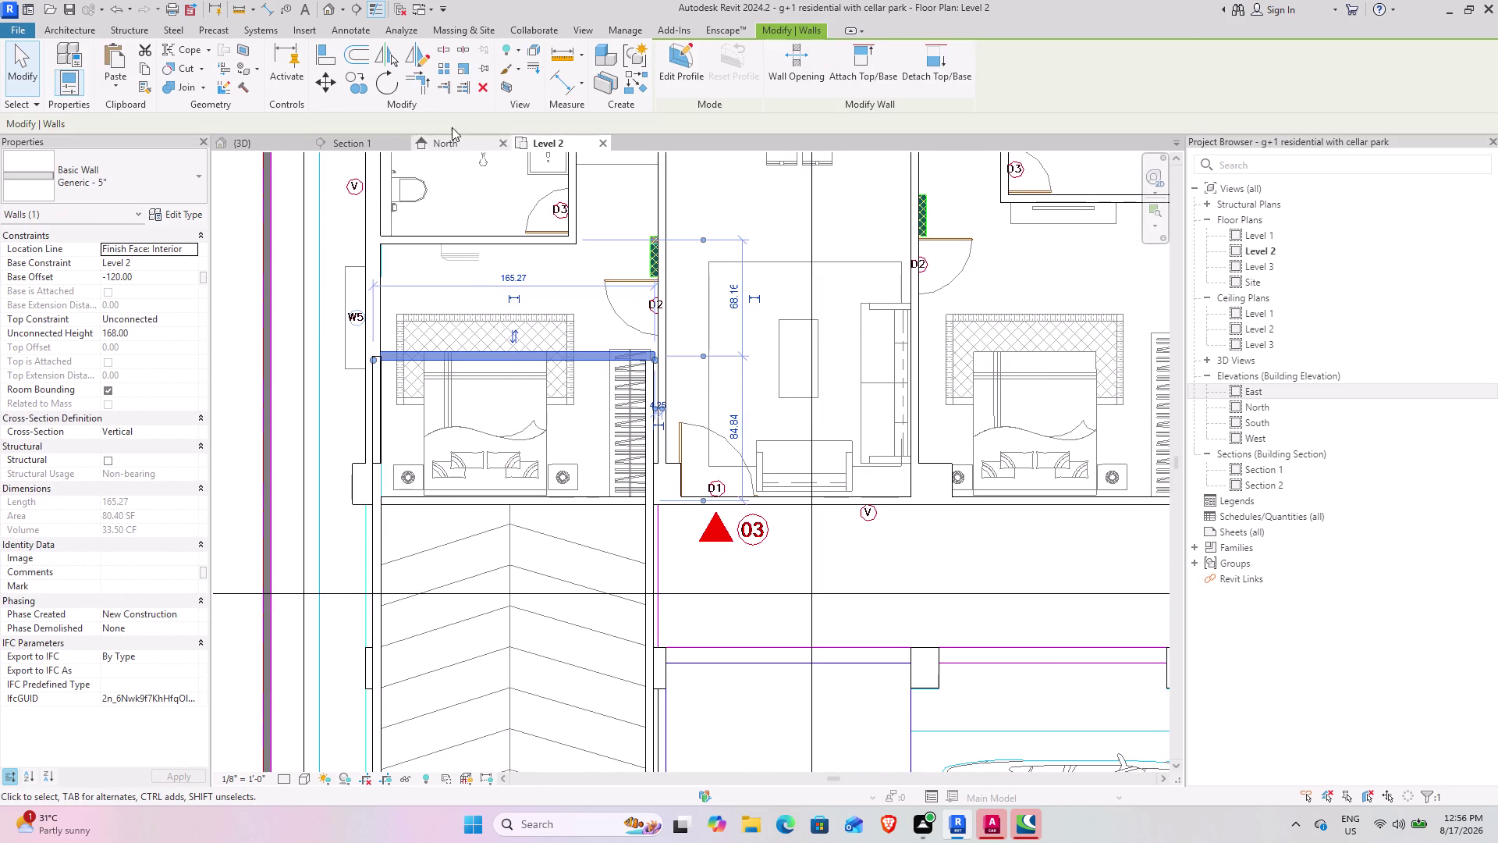
click(477, 88)
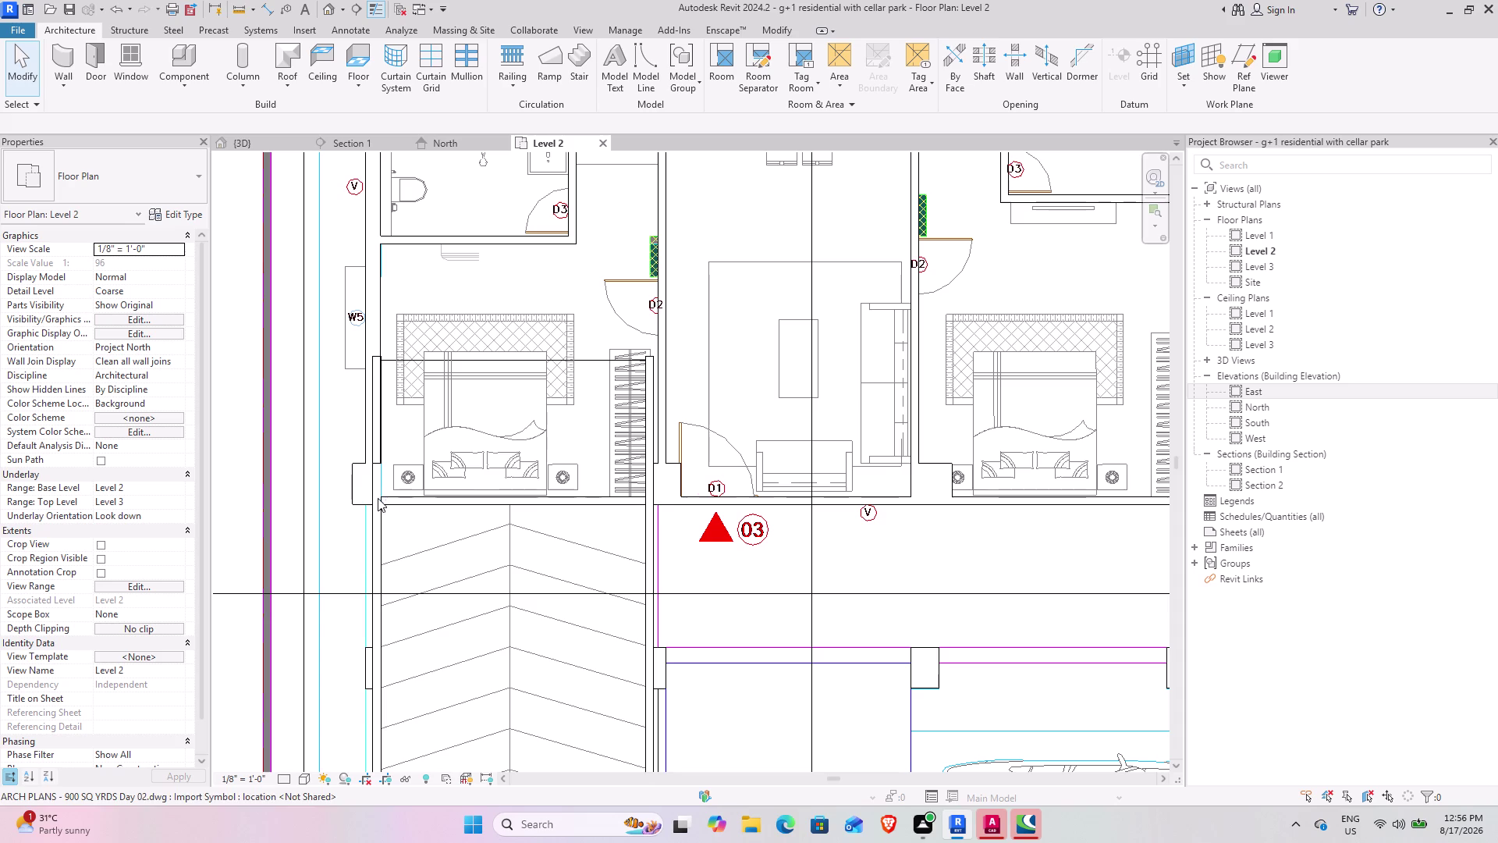
click(382, 538)
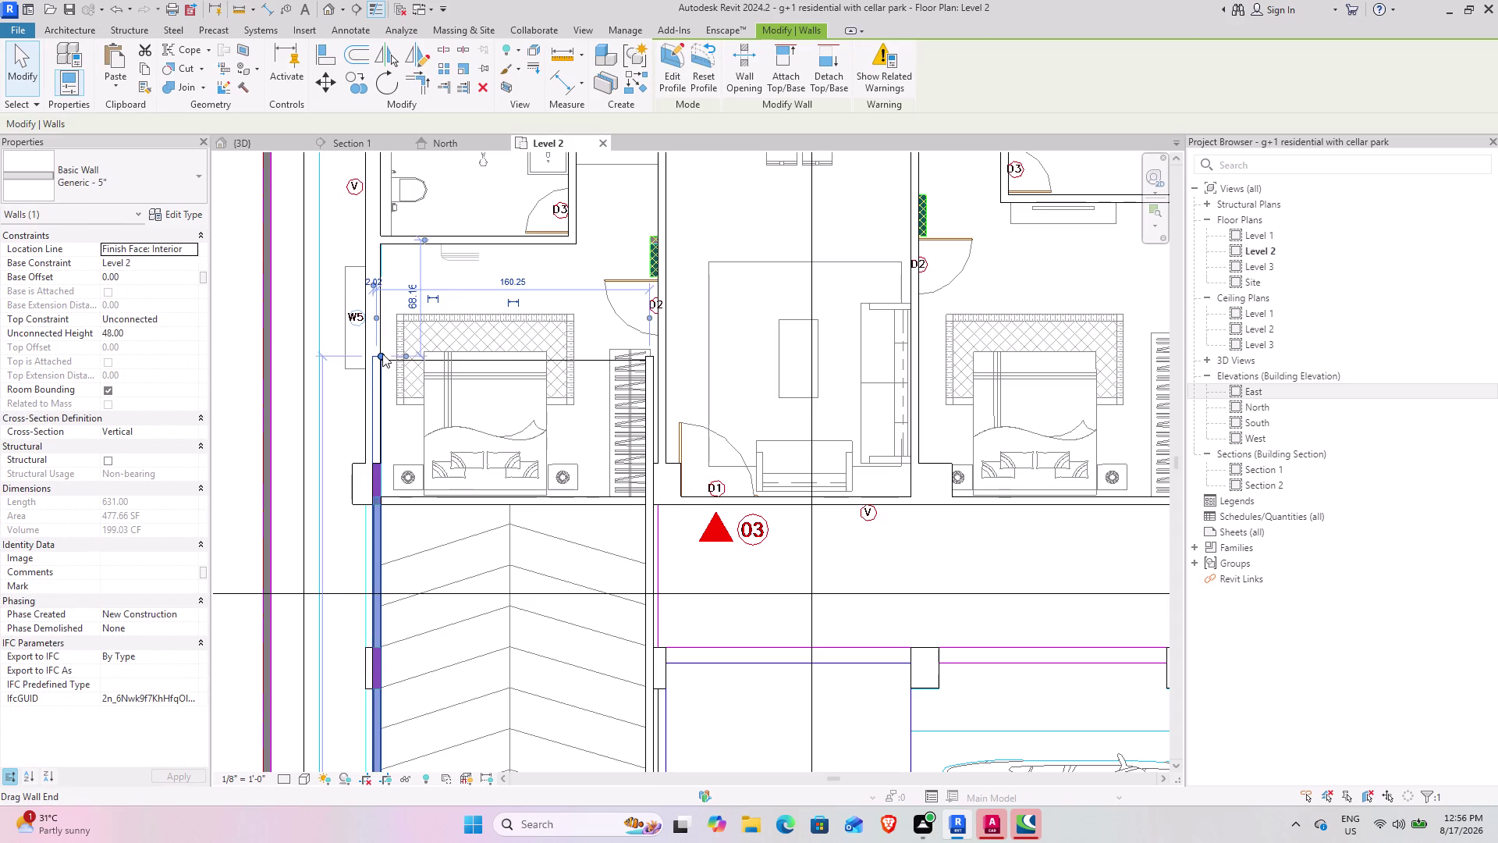
drag(383, 354, 382, 508)
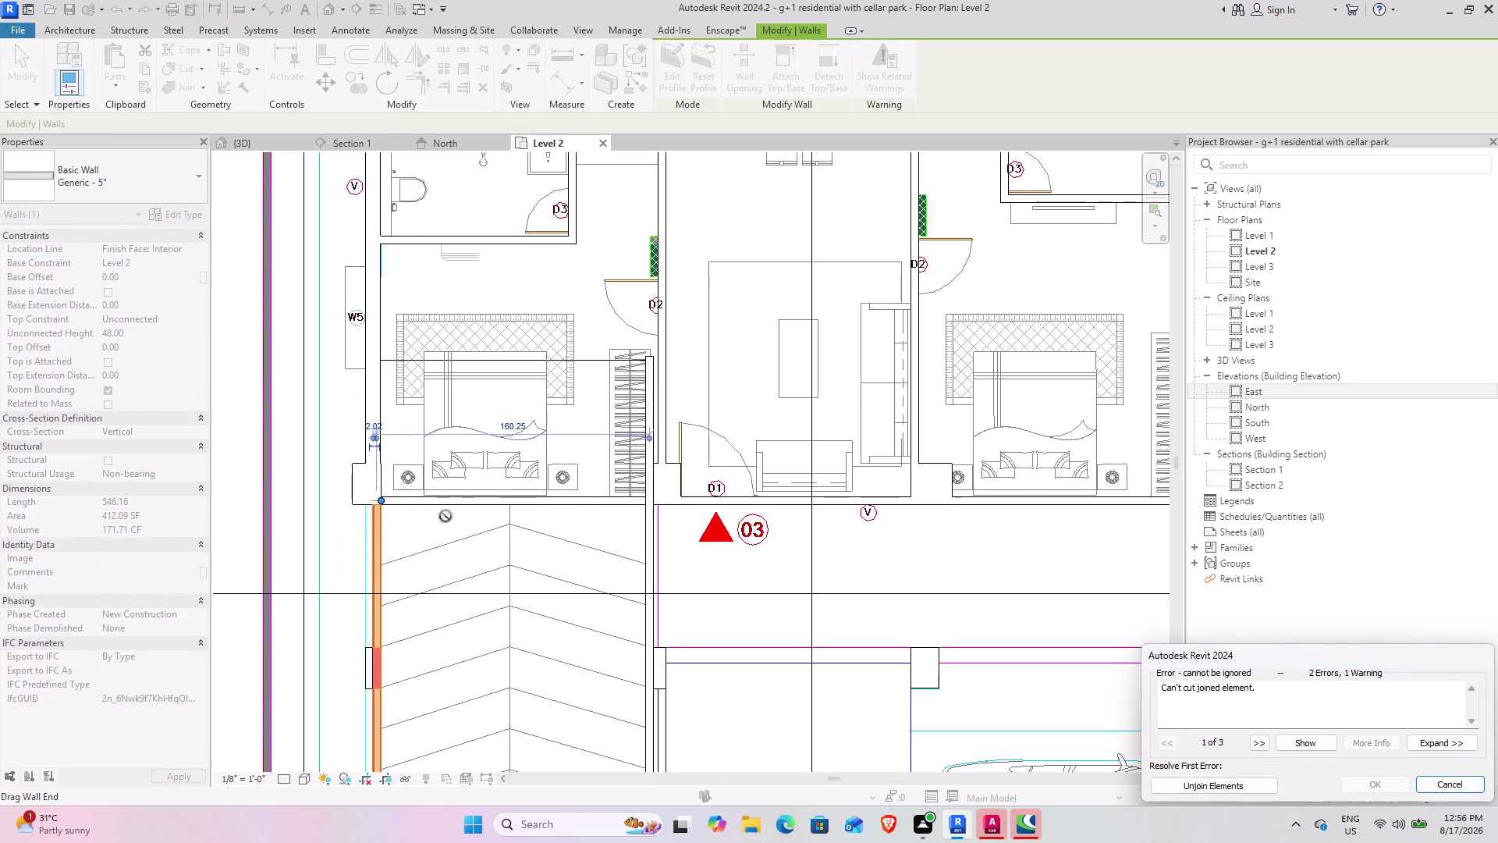
scroll(up, 3)
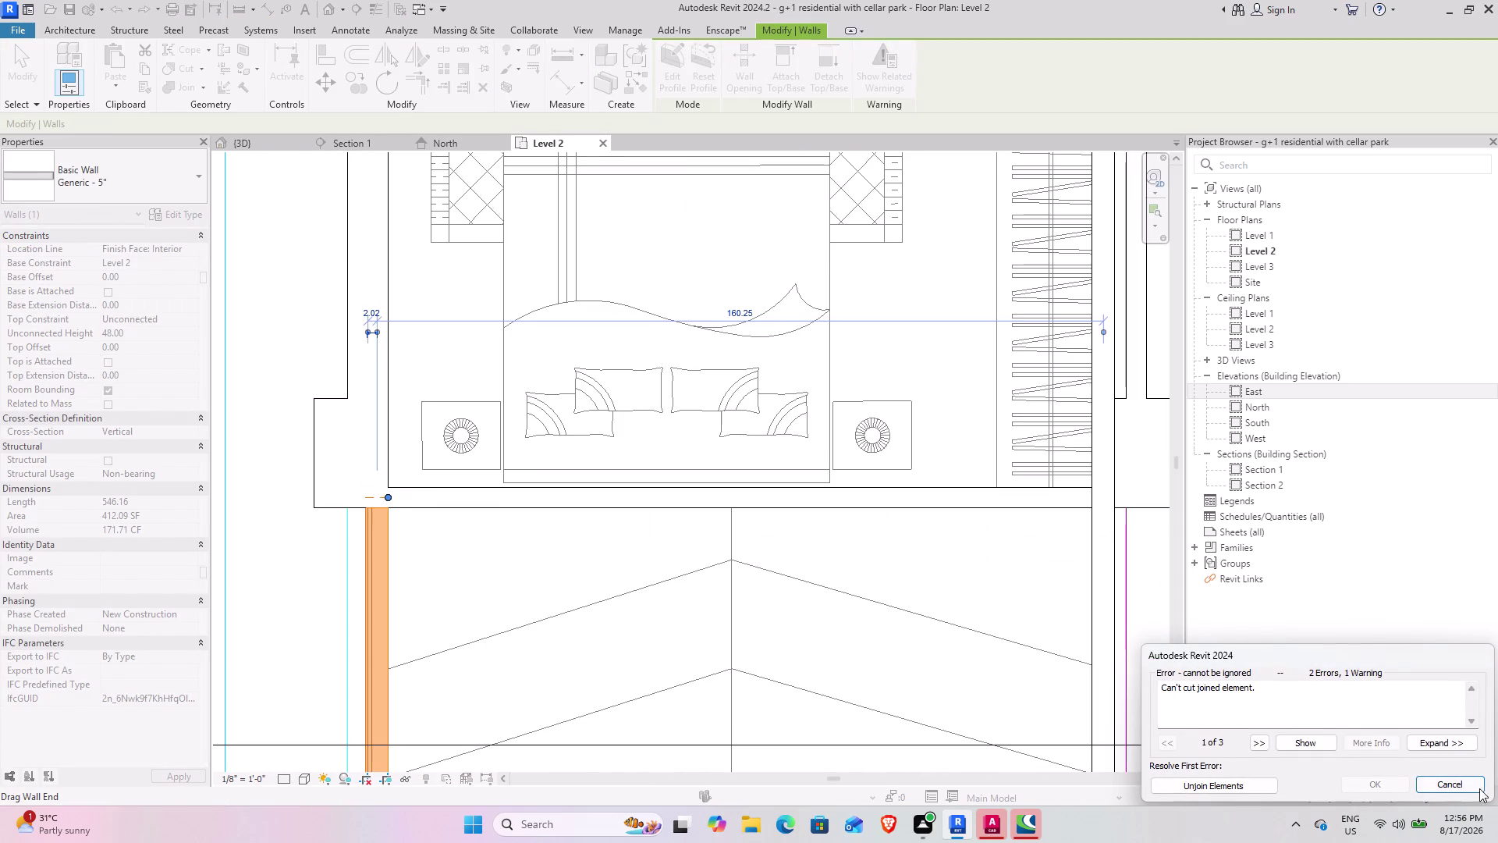
click(1465, 788)
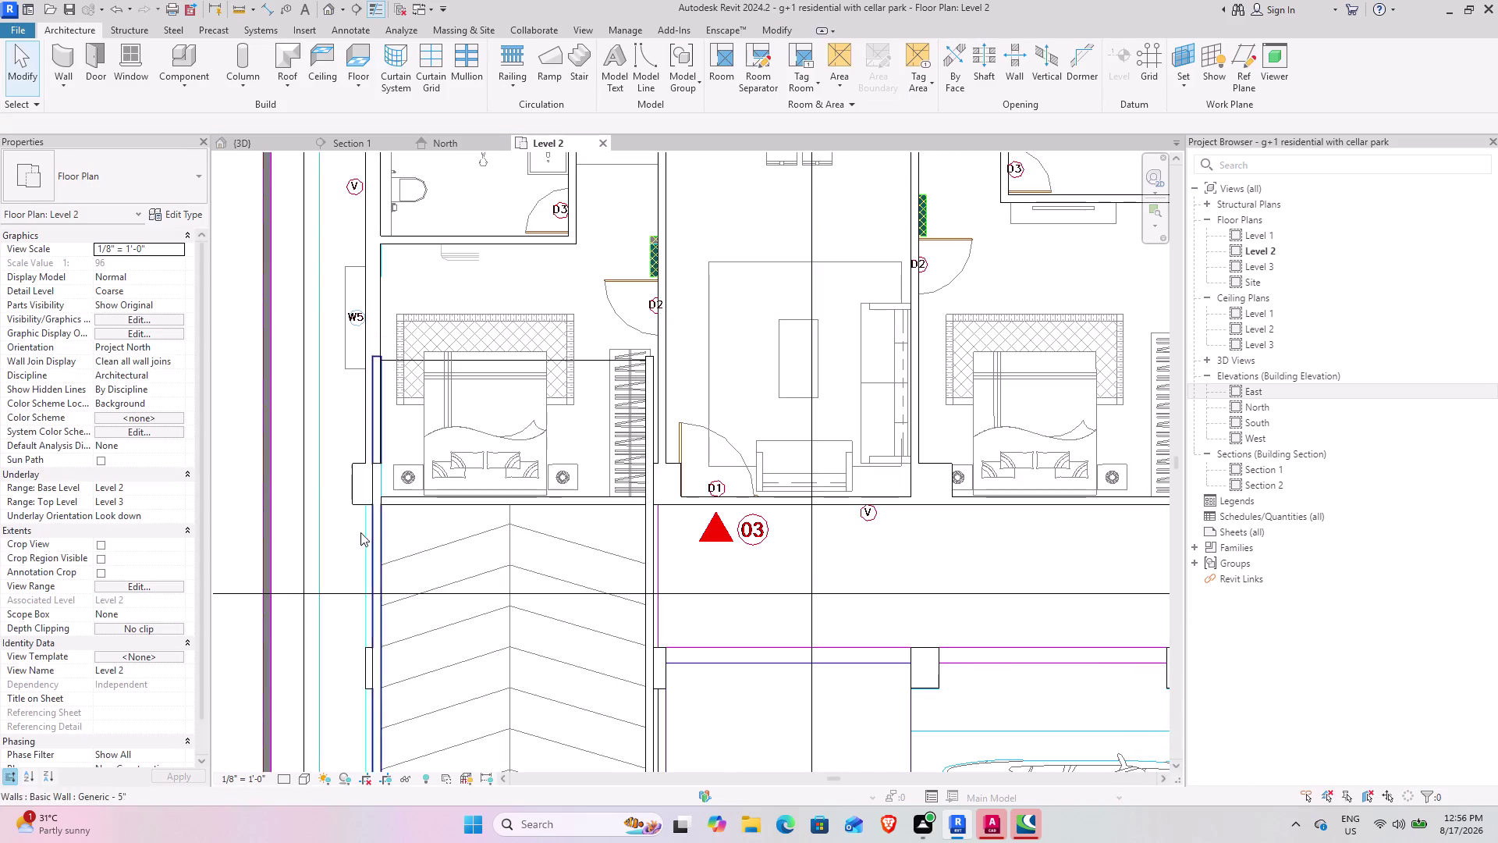
Unjoin and shorten the left and stair-side walls to the ramp edge, then return to 3D.
click(373, 526)
scroll(up, 3)
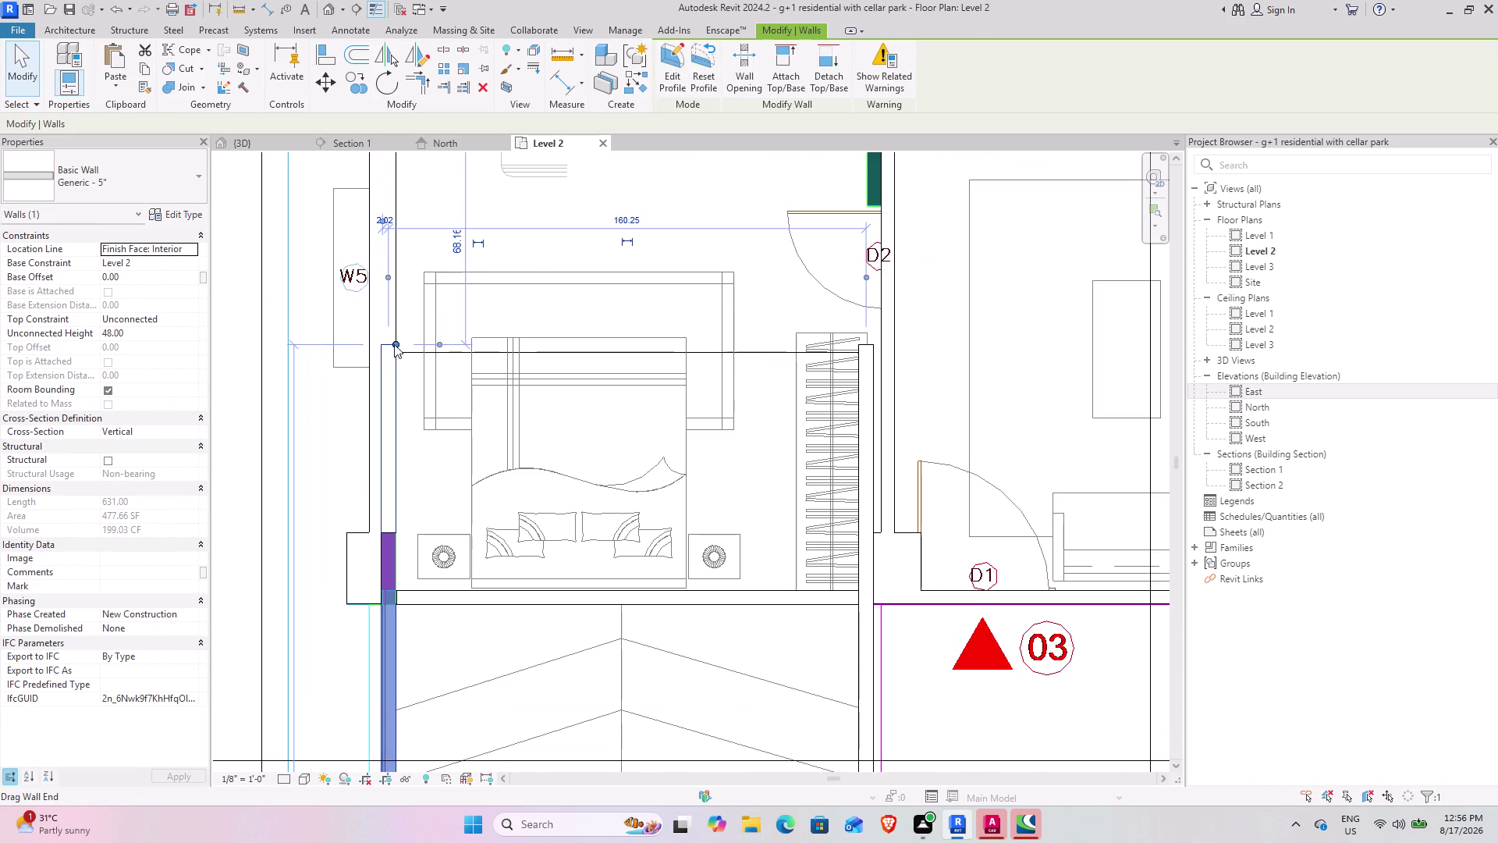
drag(395, 341, 404, 610)
click(1207, 782)
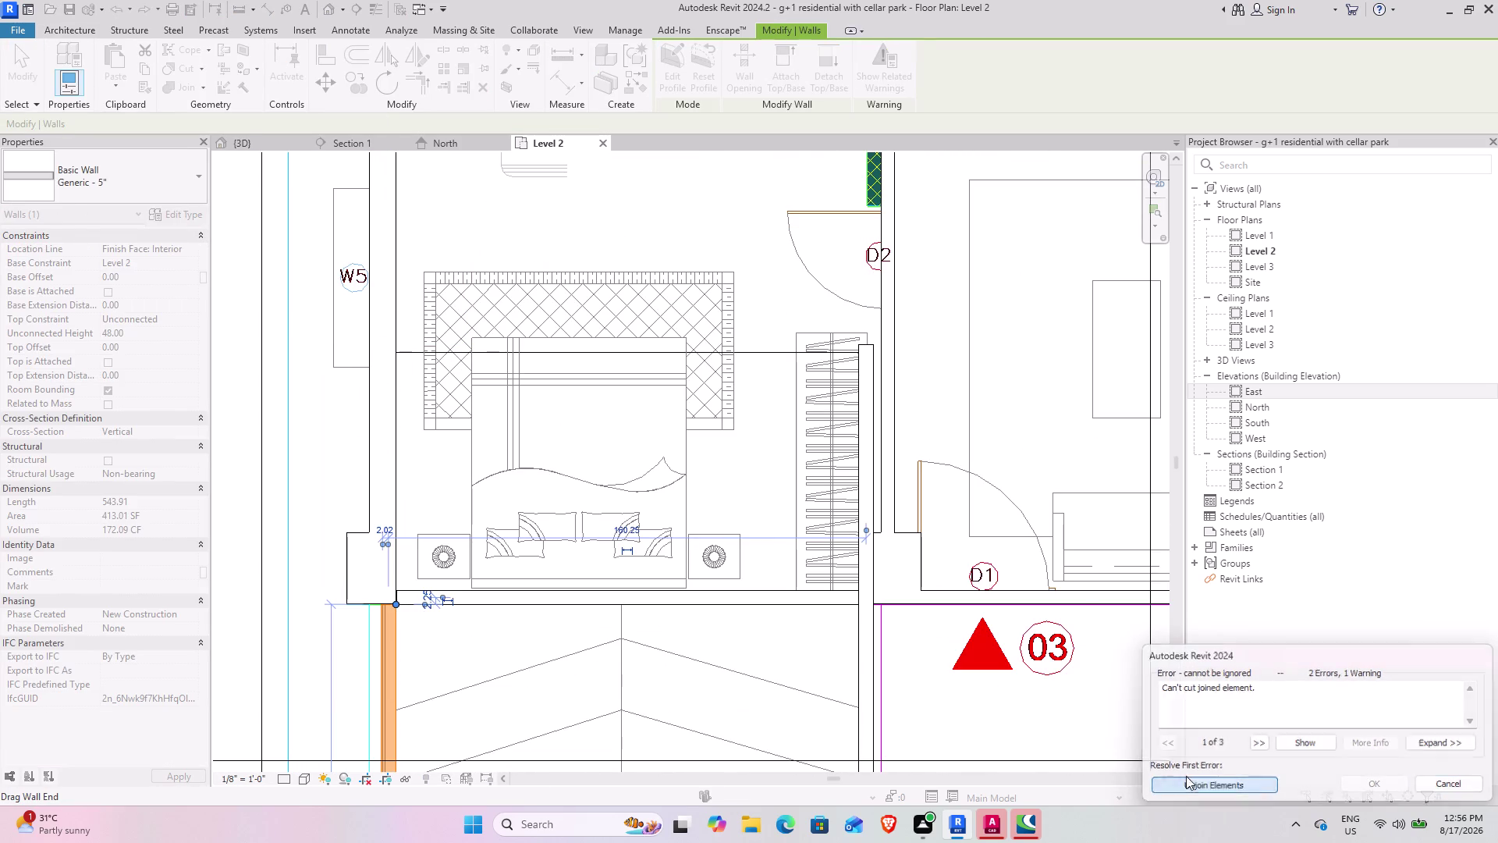
scroll(down, 3)
click(792, 648)
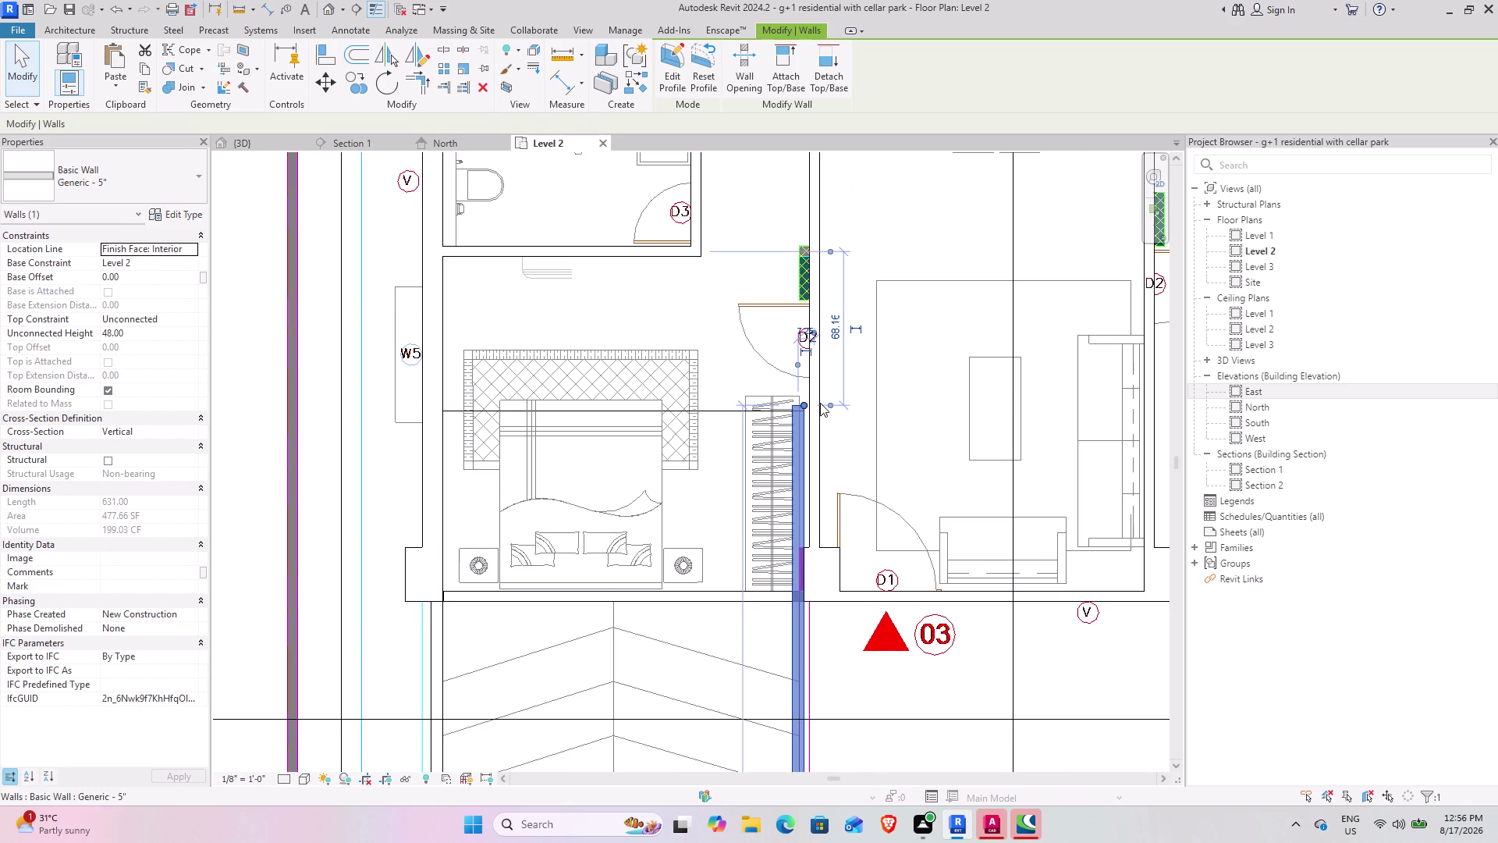
drag(805, 402, 807, 609)
click(889, 682)
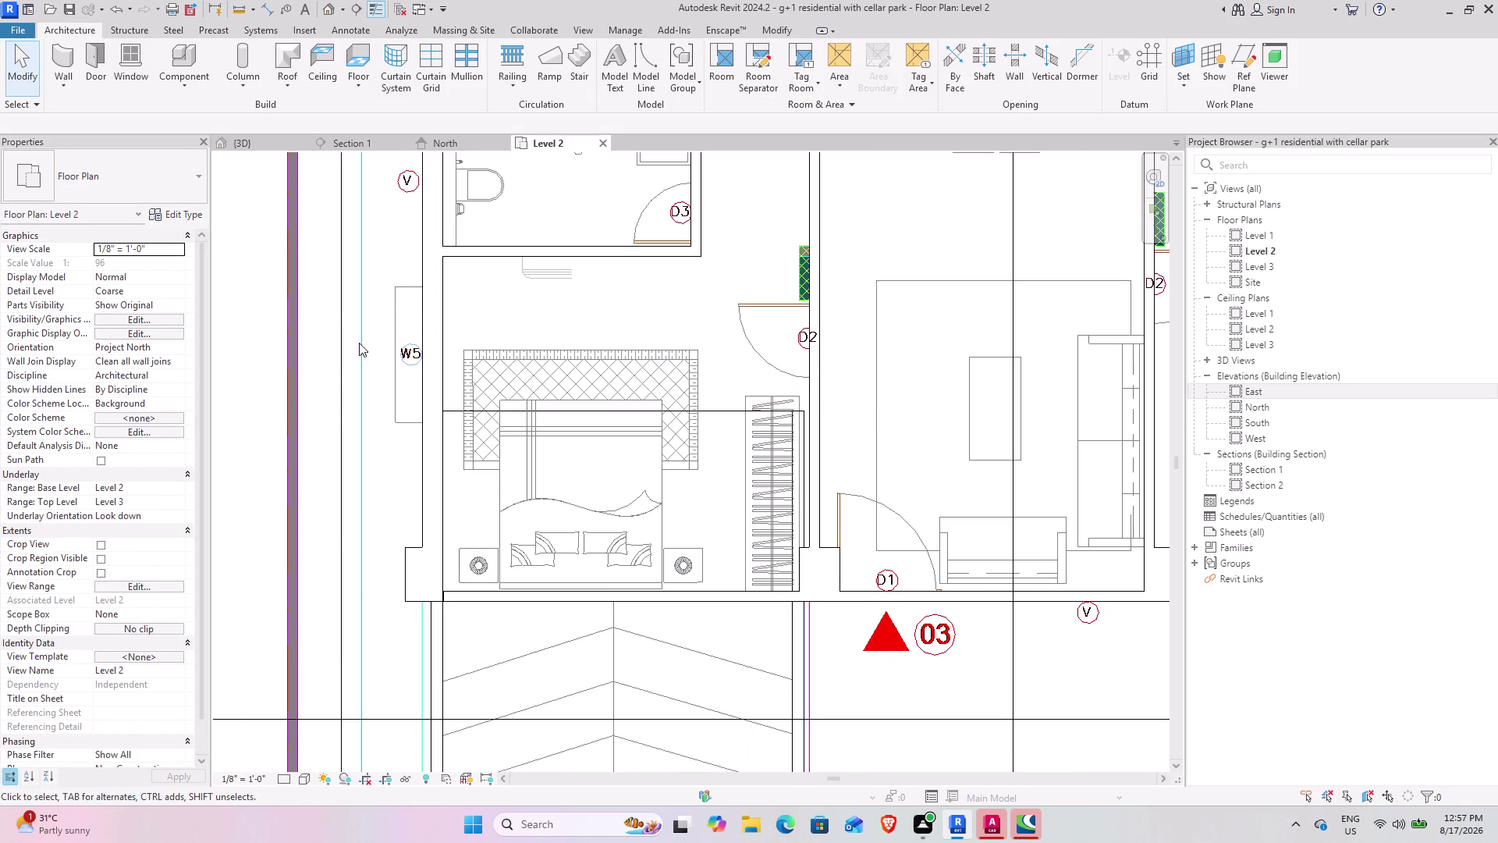
click(283, 144)
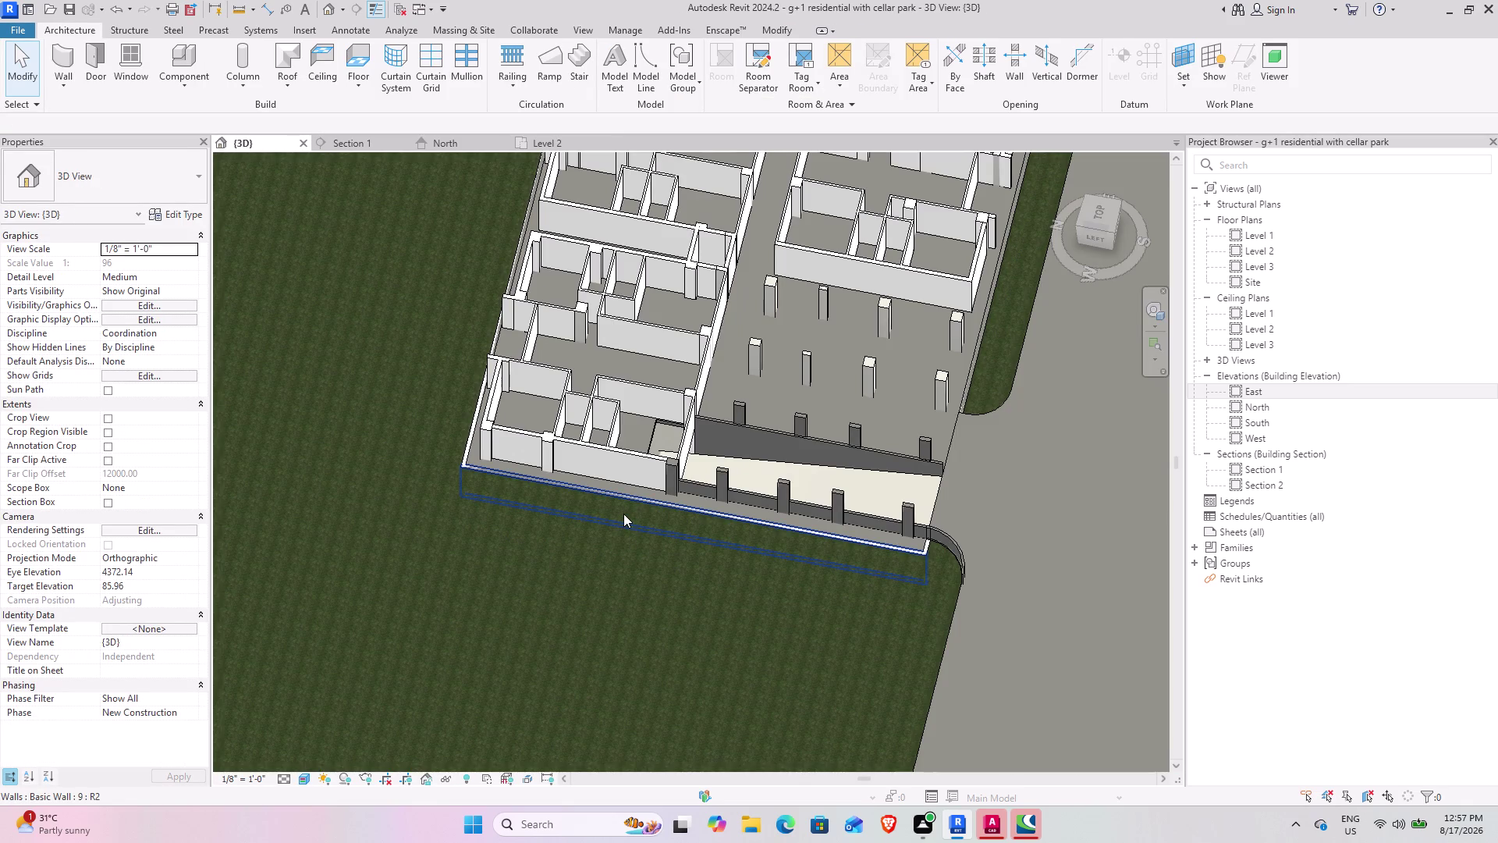
Orbit and zoom the 3D view to inspect the trimmed walls beside the ramp.
middle_drag(632, 513, 550, 479)
scroll(up, 3)
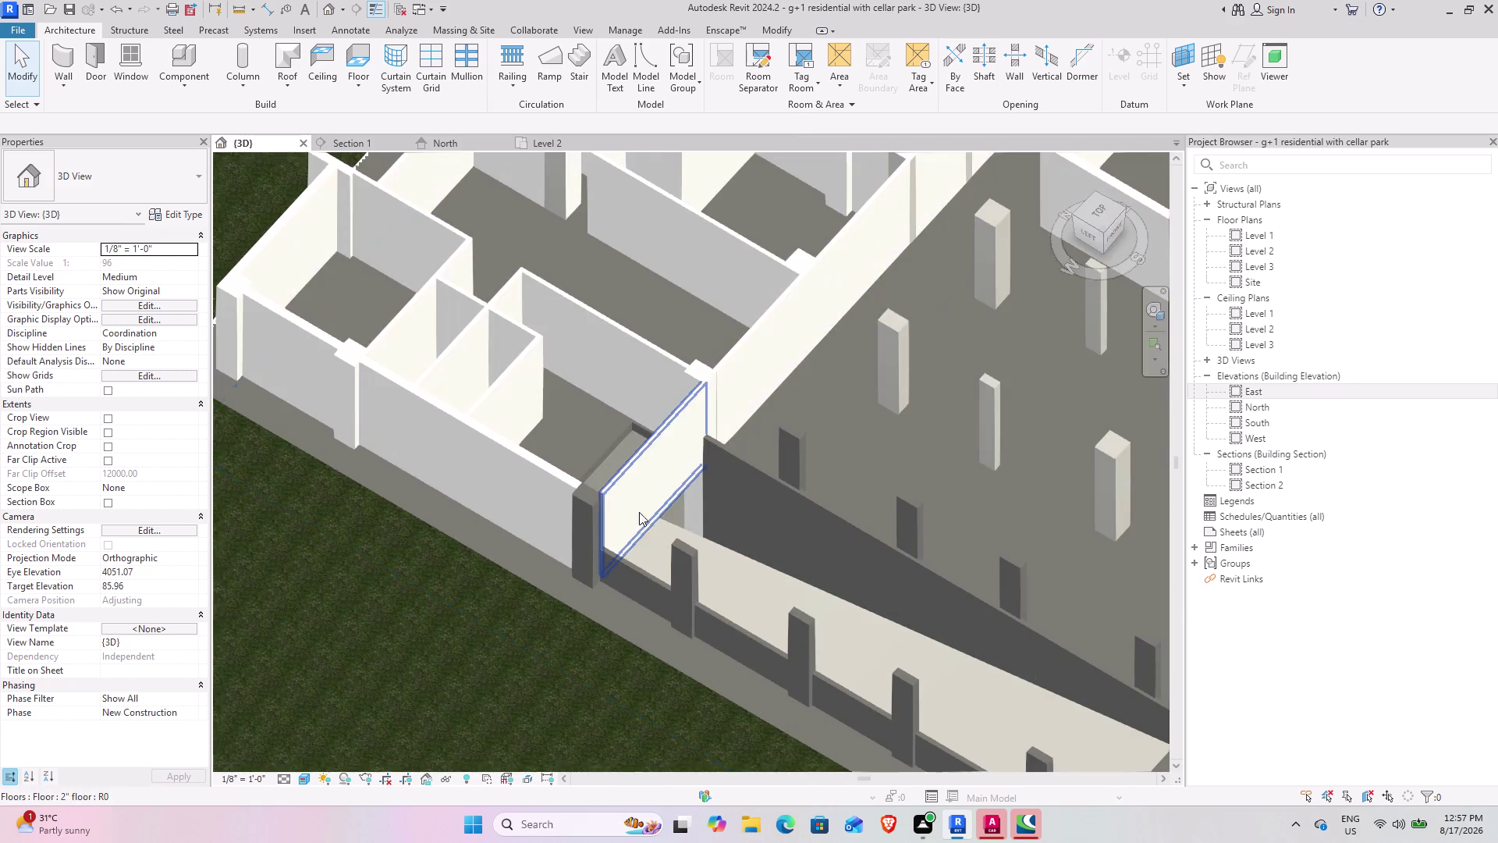
middle_drag(585, 451, 441, 367)
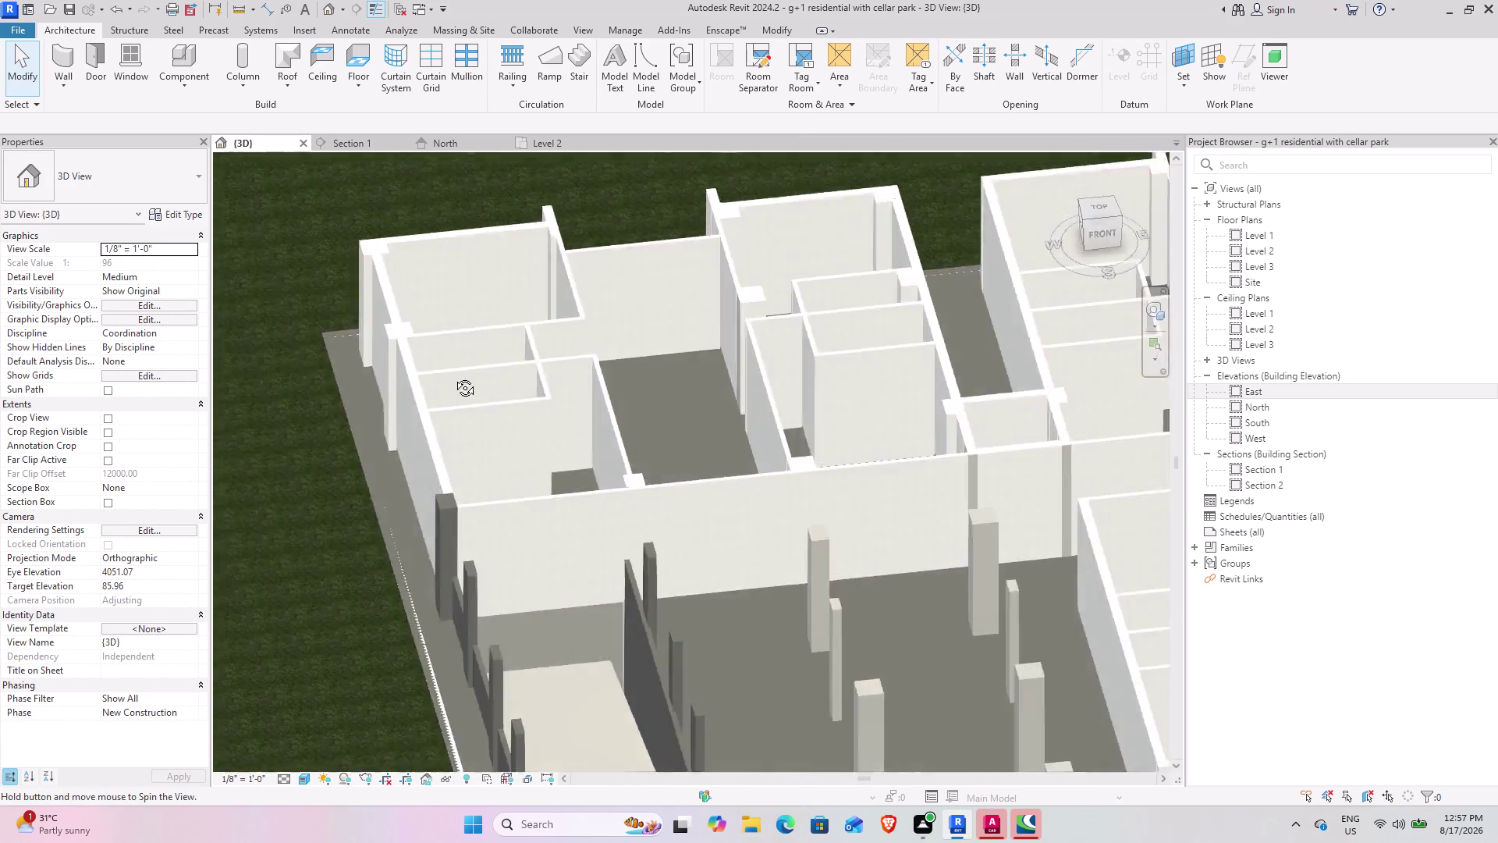
middle_drag(441, 368, 682, 477)
scroll(down, 3)
middle_drag(694, 510, 637, 309)
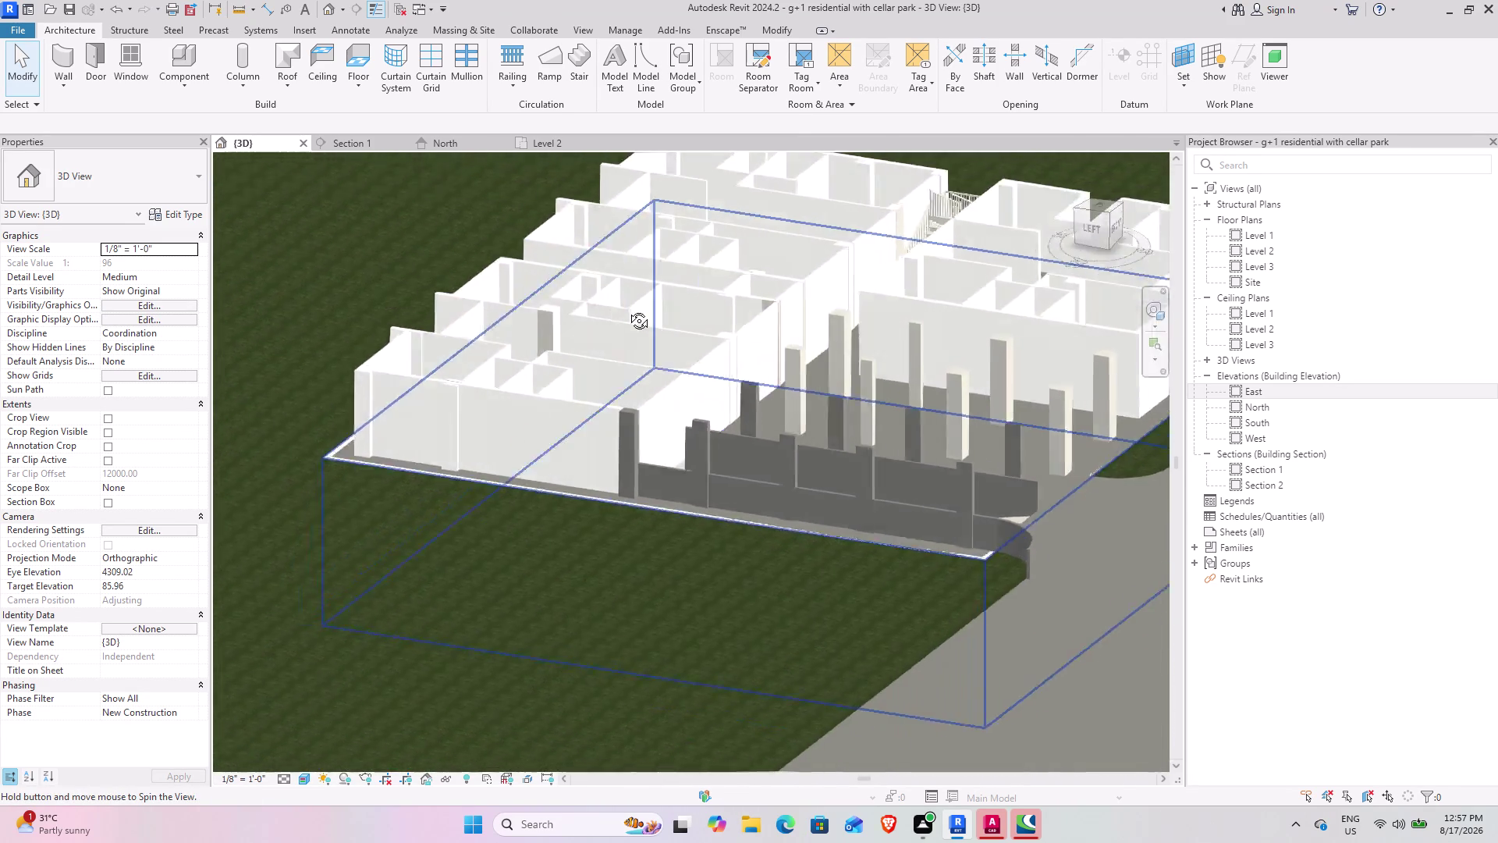
middle_drag(637, 309, 731, 520)
middle_drag(695, 477, 695, 481)
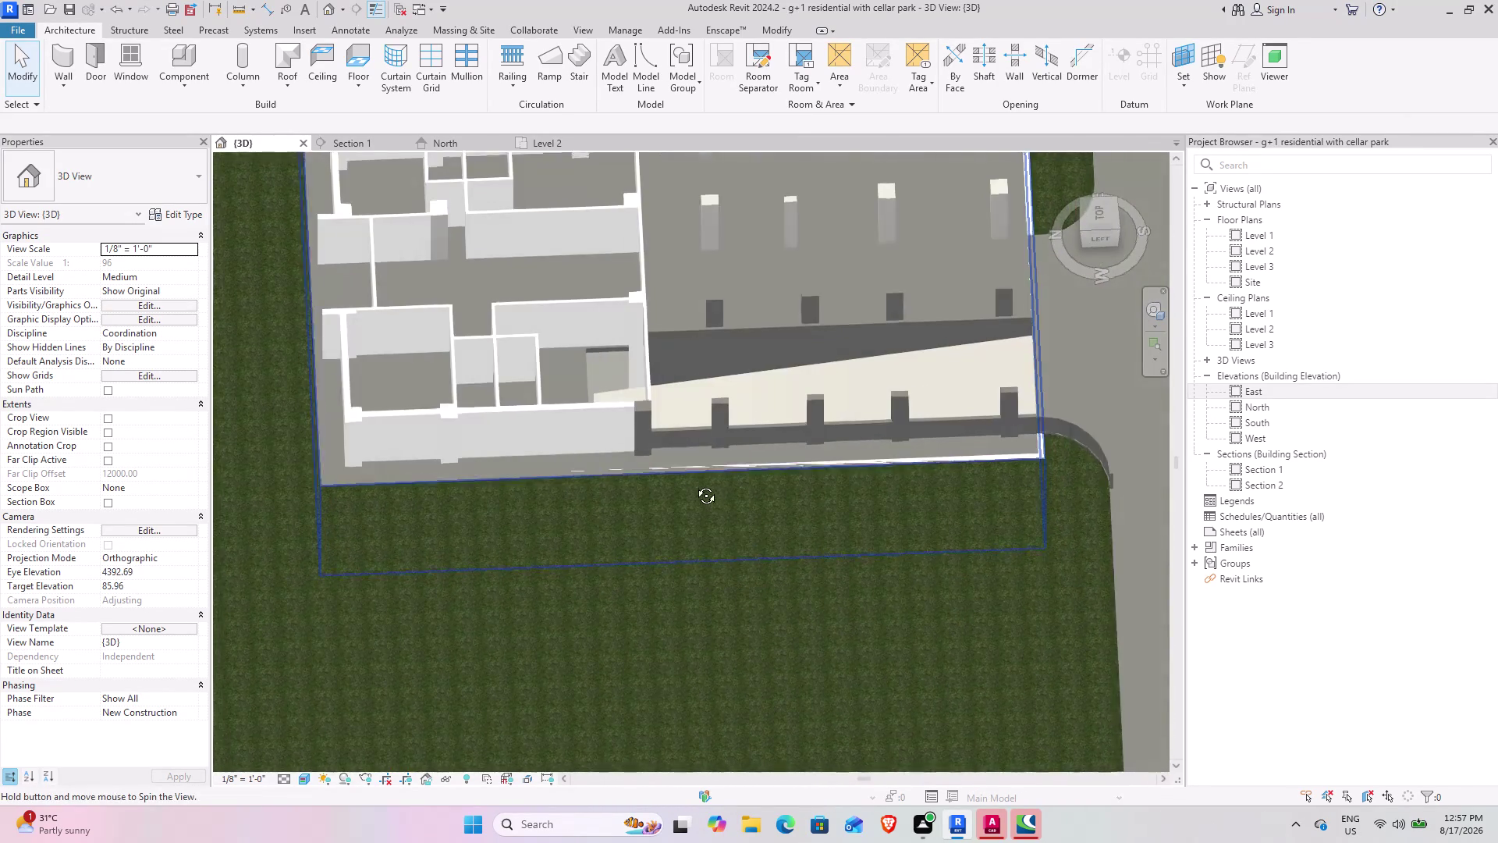
Select the Level 2 floor slab and open its boundary for editing.
middle_drag(695, 480, 658, 495)
click(602, 379)
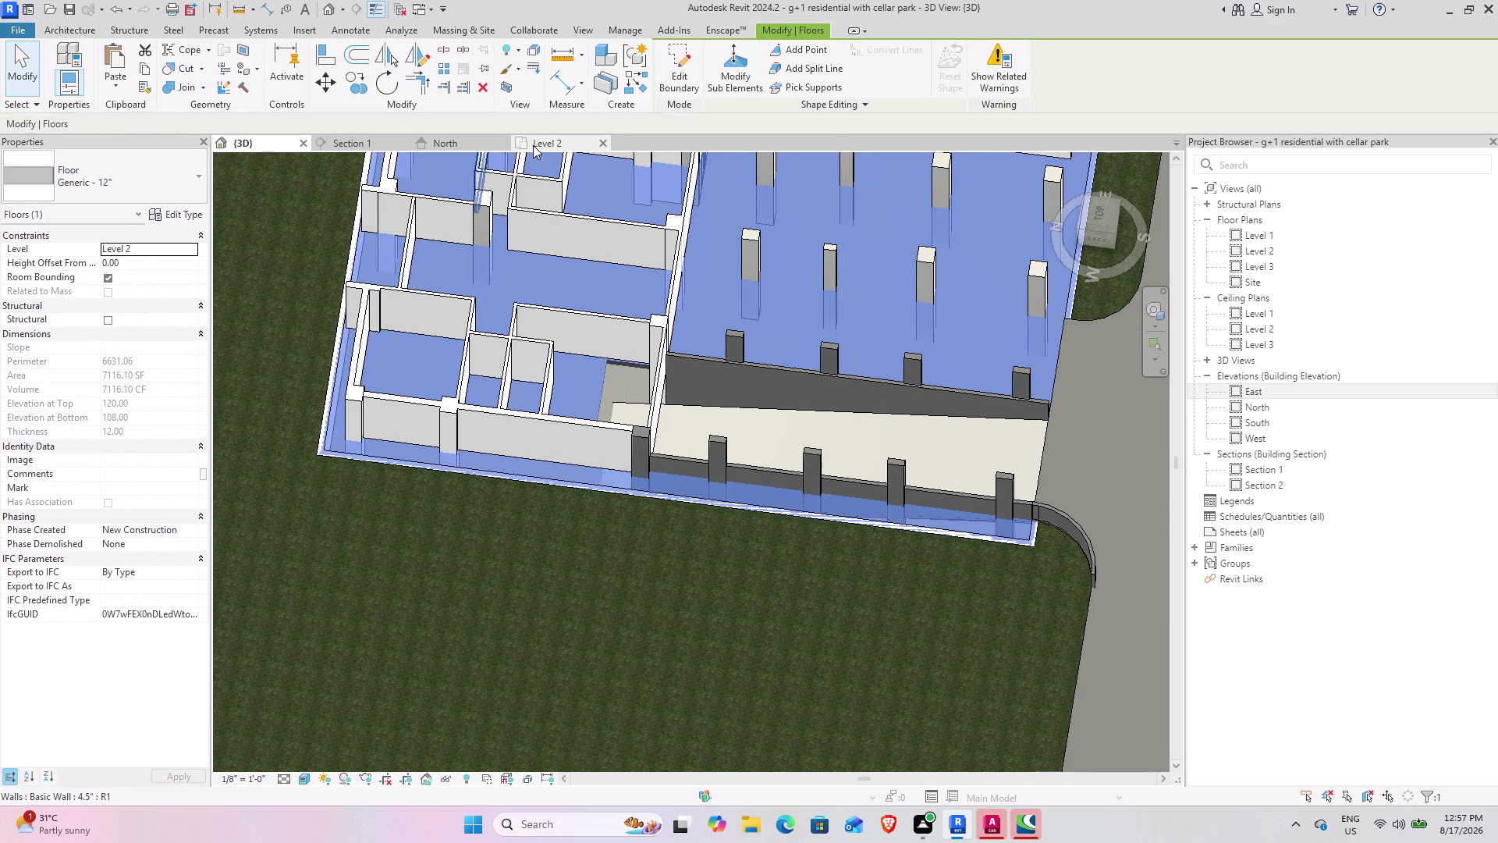
click(694, 62)
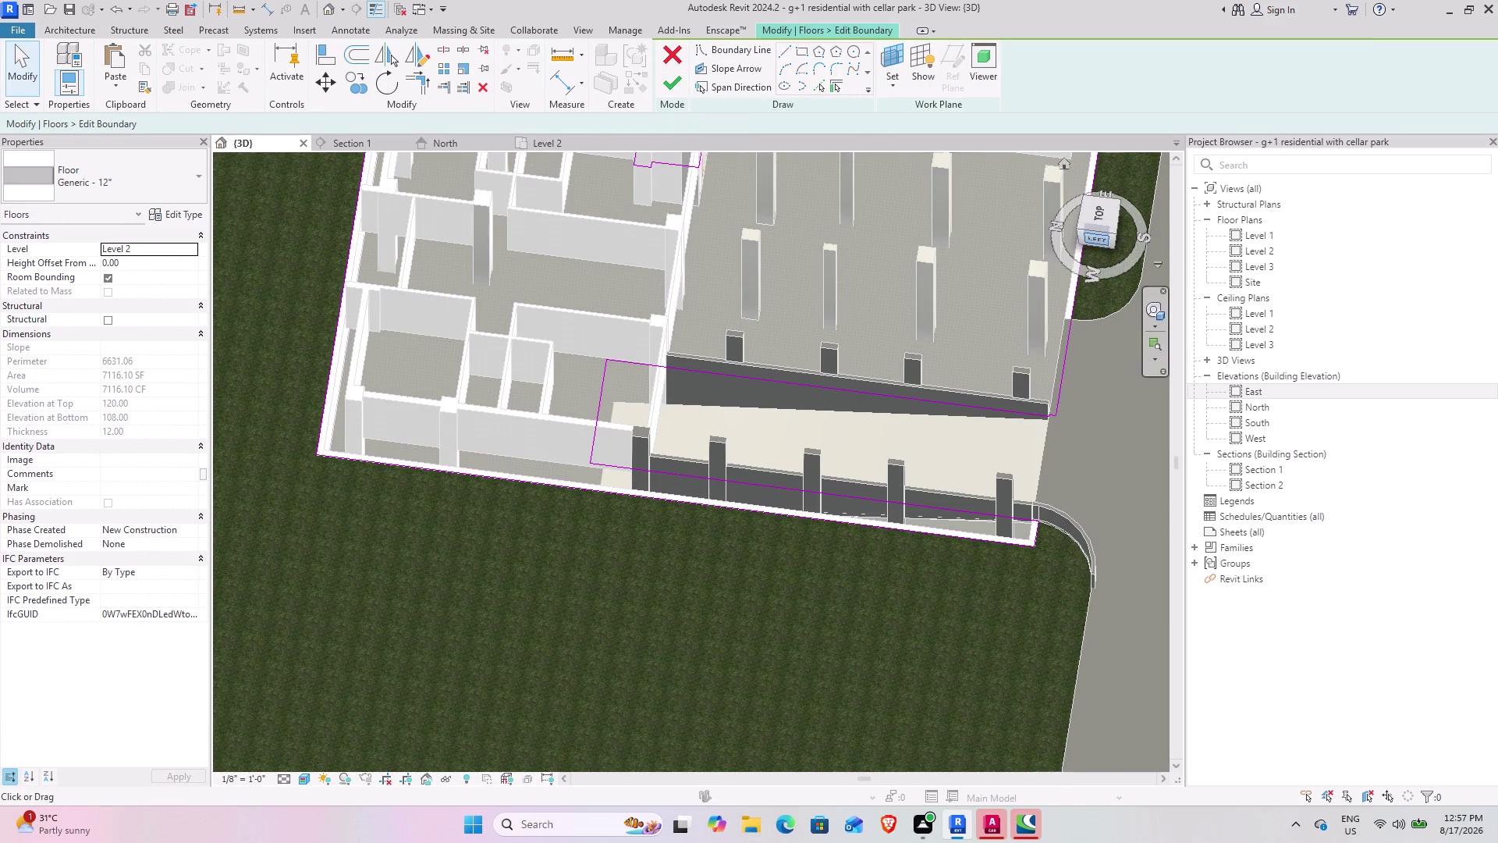
From a top view, align the floor boundary line at the ramp's end to the wall face.
click(1111, 219)
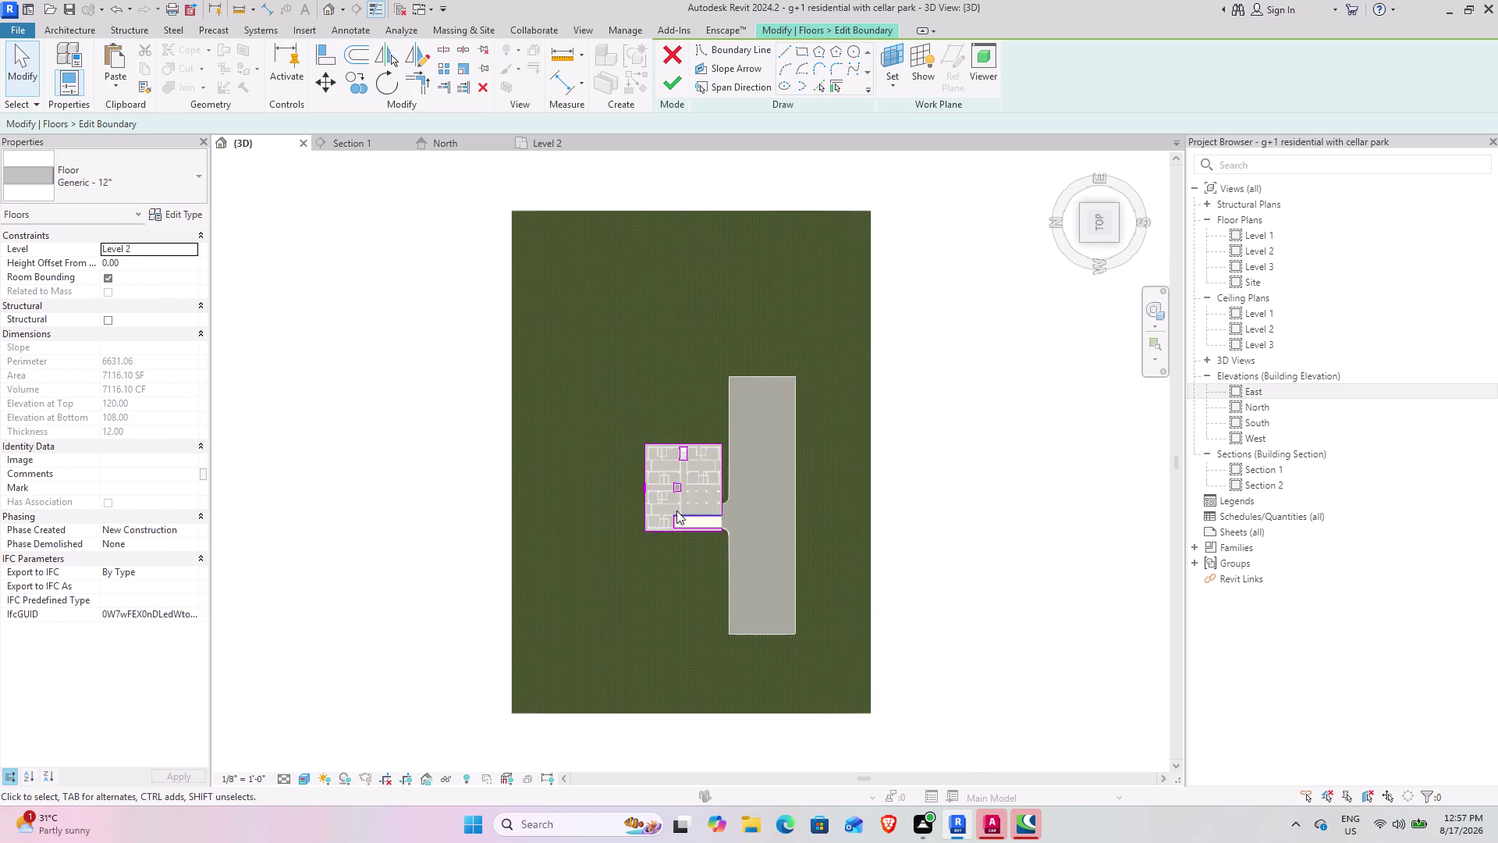
scroll(up, 3)
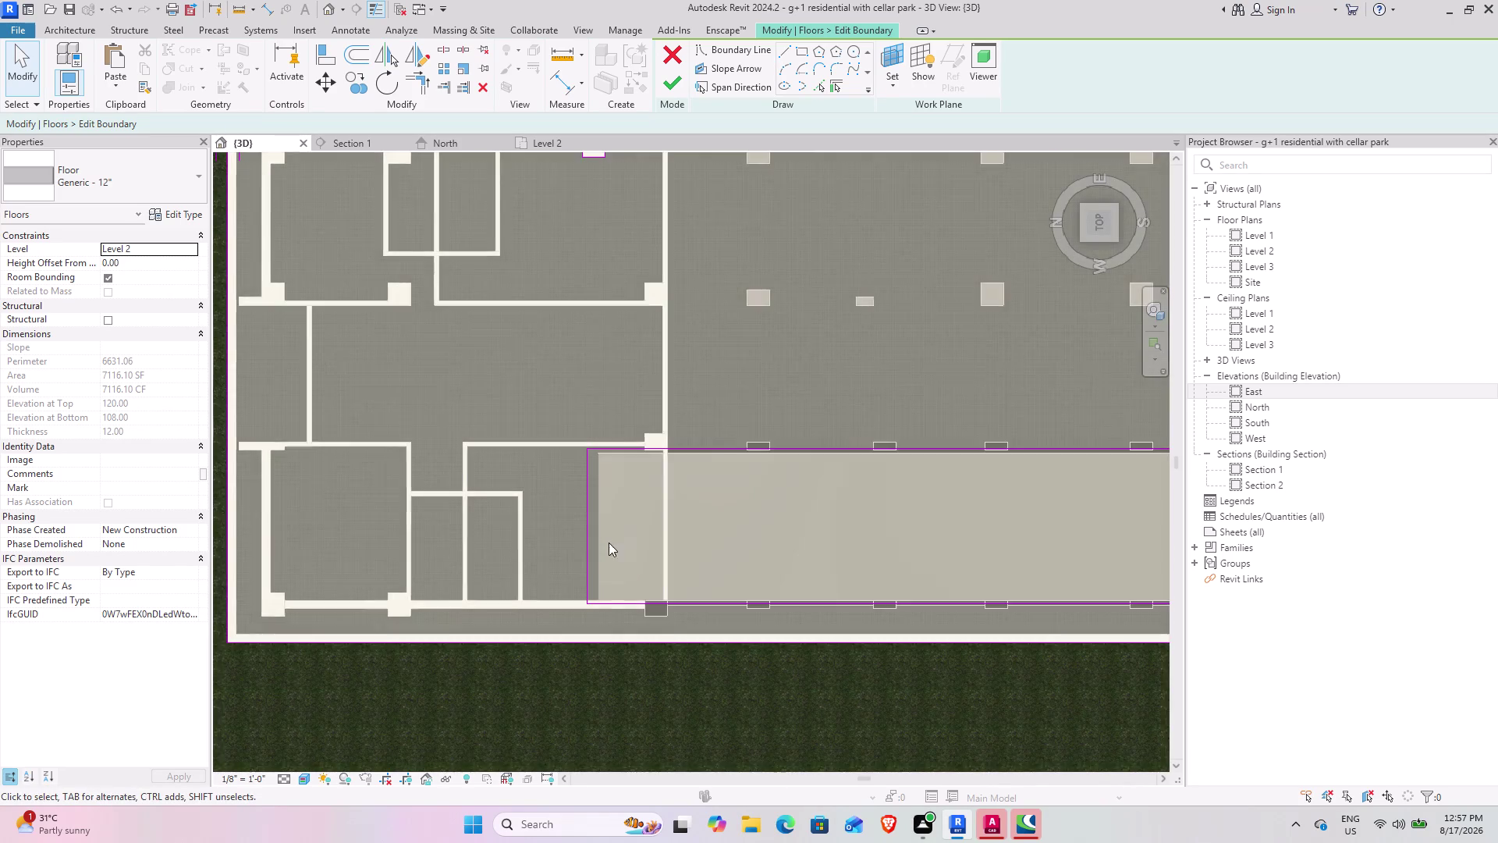
scroll(up, 3)
click(574, 509)
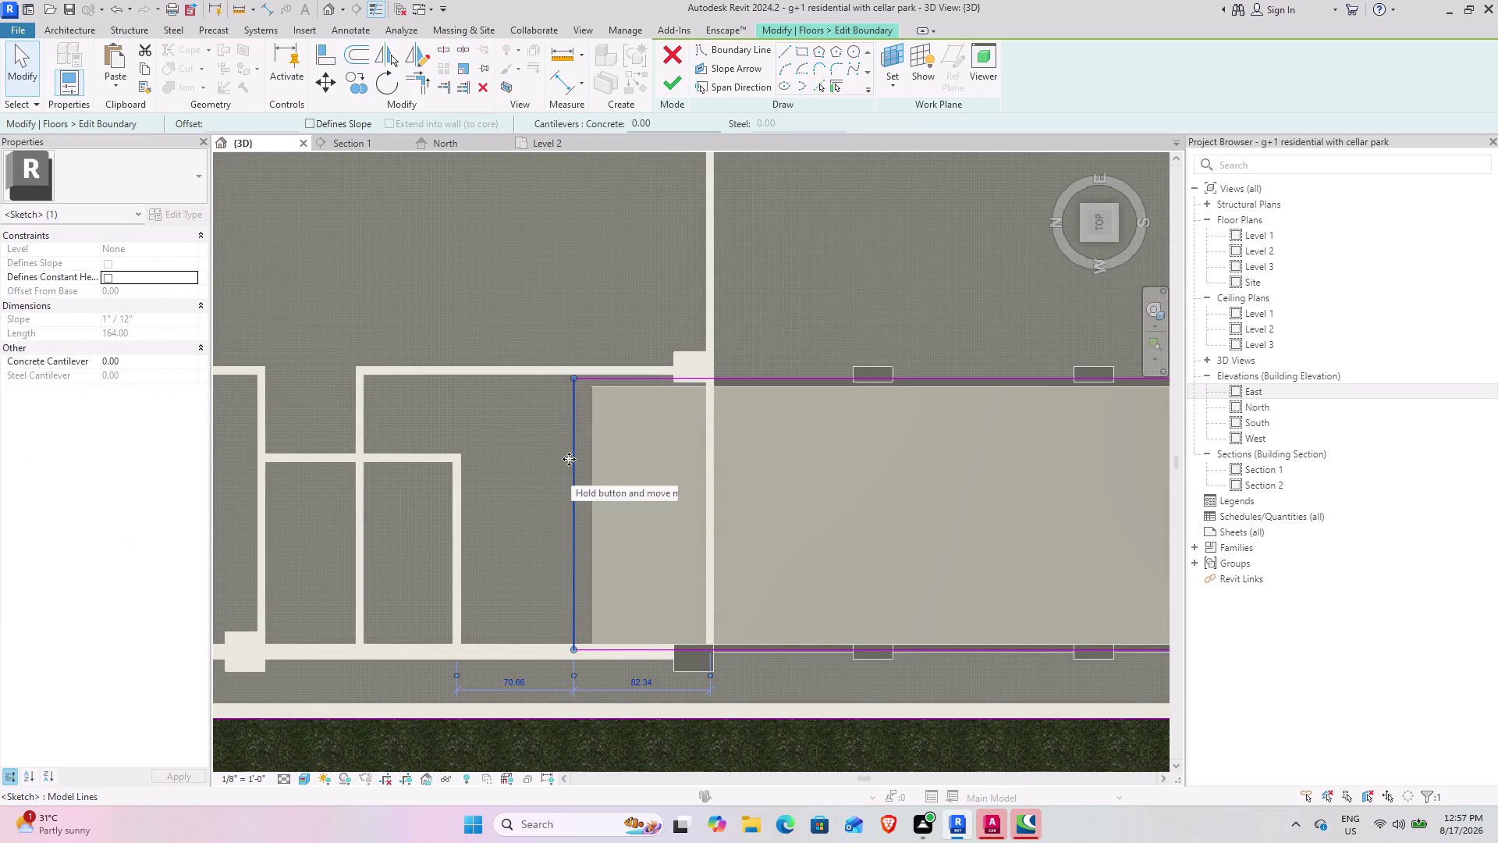
click(323, 48)
scroll(up, 3)
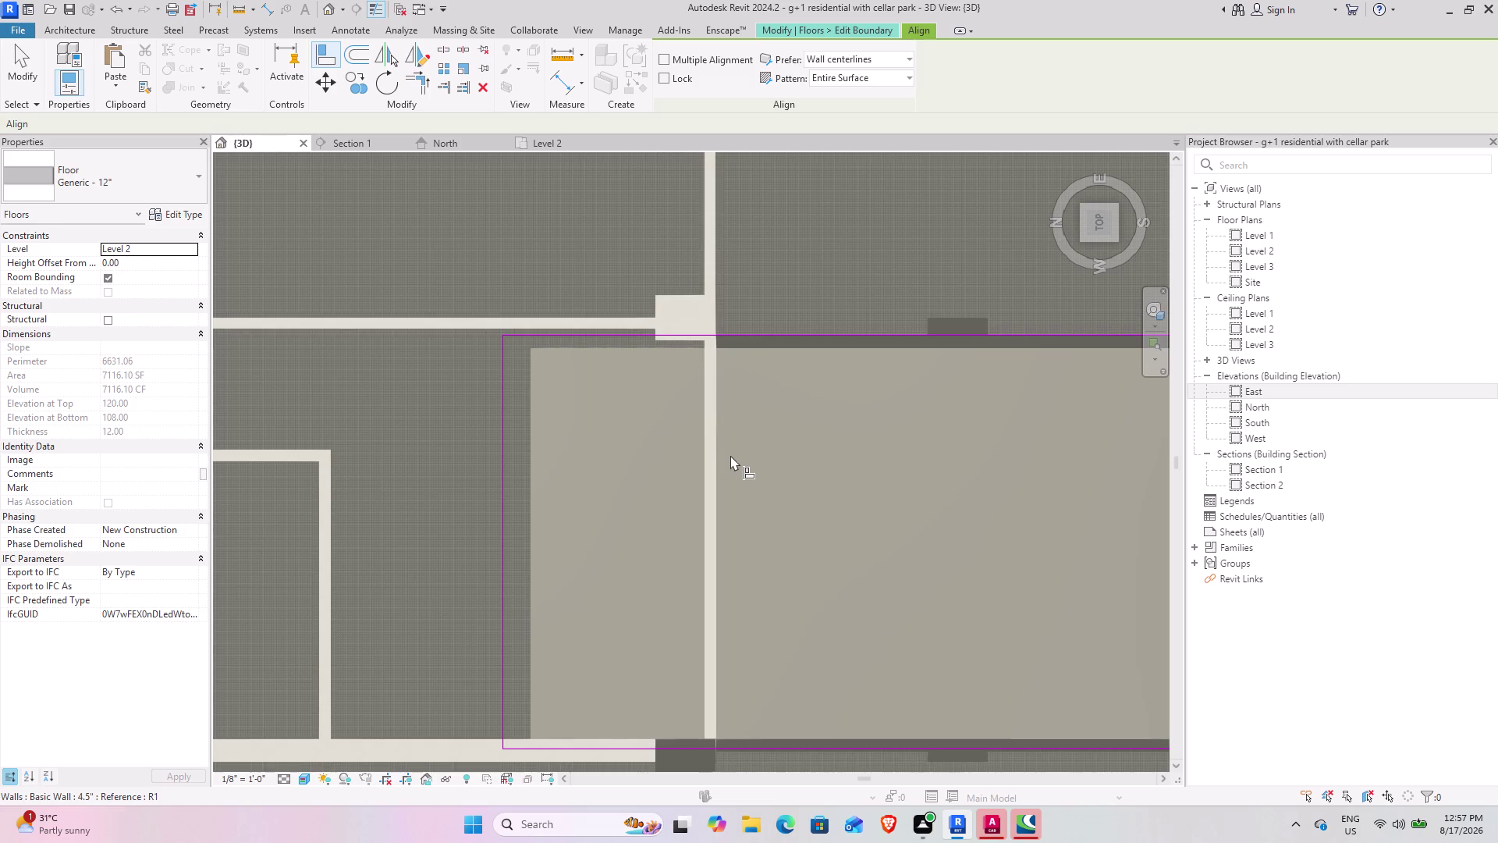
click(719, 463)
click(502, 506)
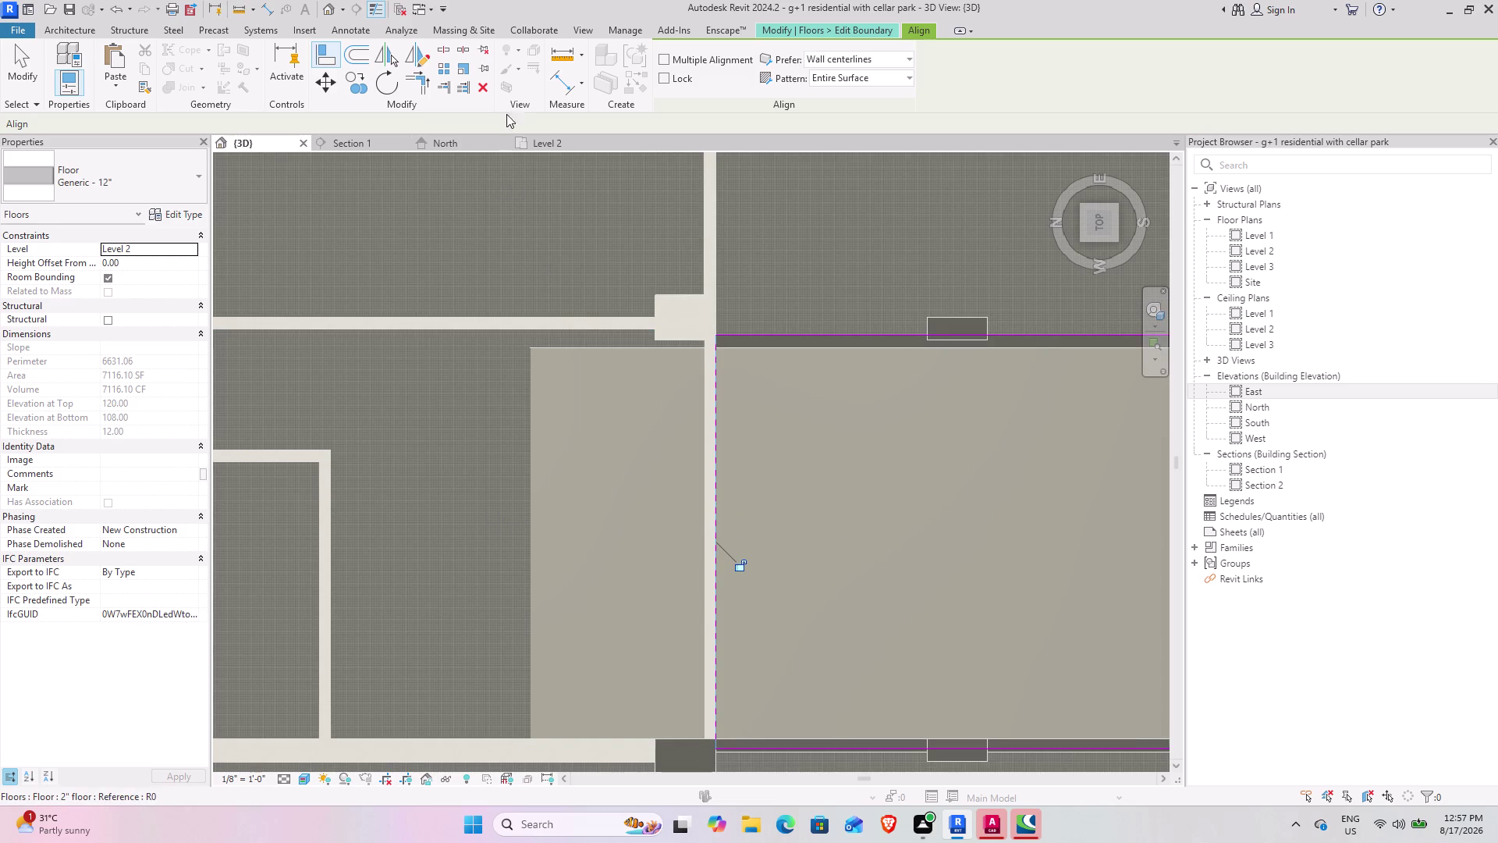
click(32, 73)
Commit the floor boundary, dismiss the save reminder, and select the floor to check its area.
scroll(down, 3)
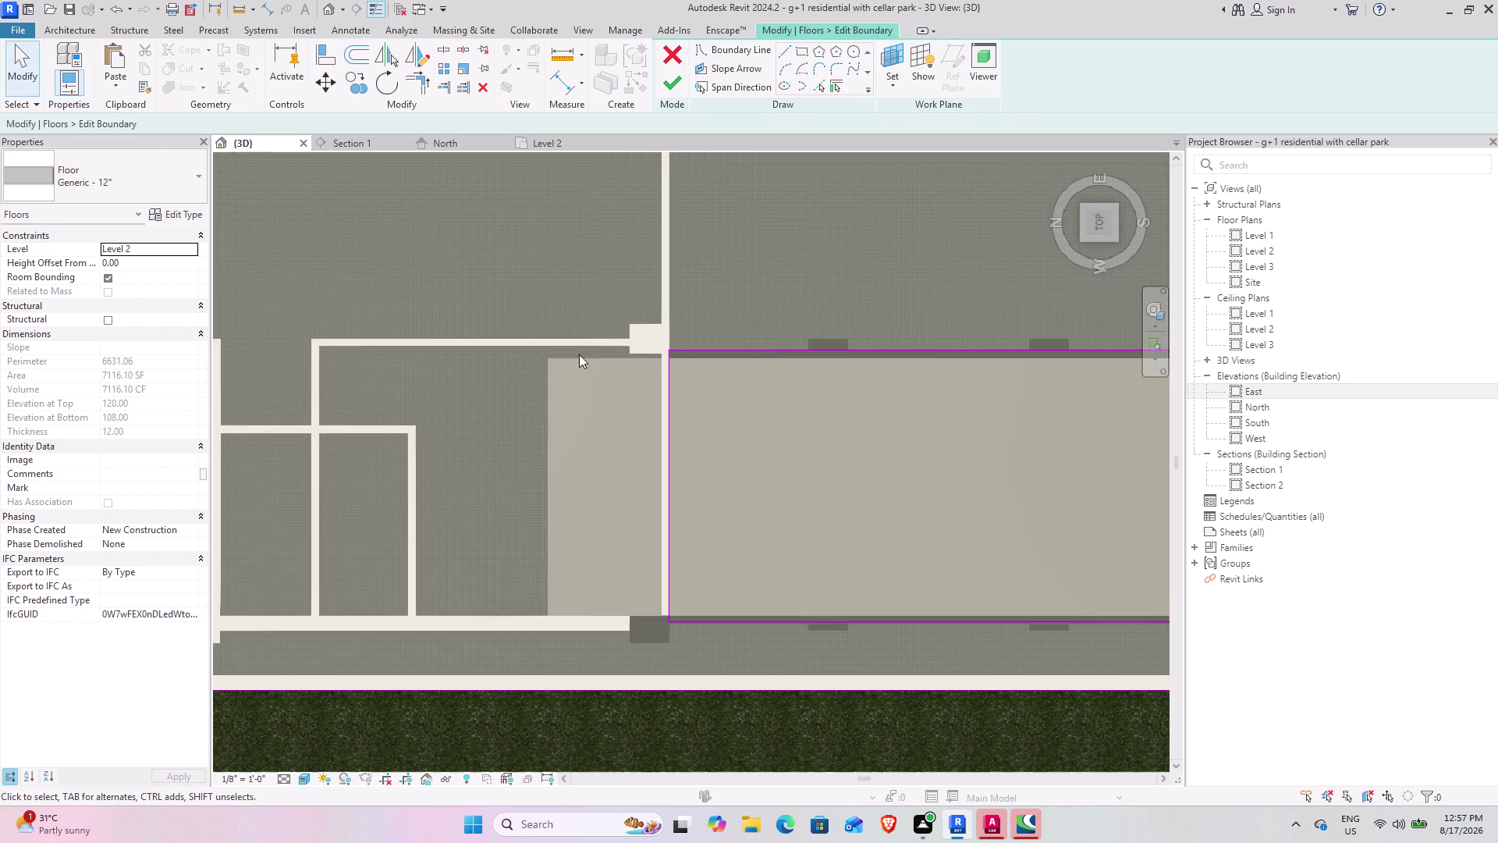
click(669, 84)
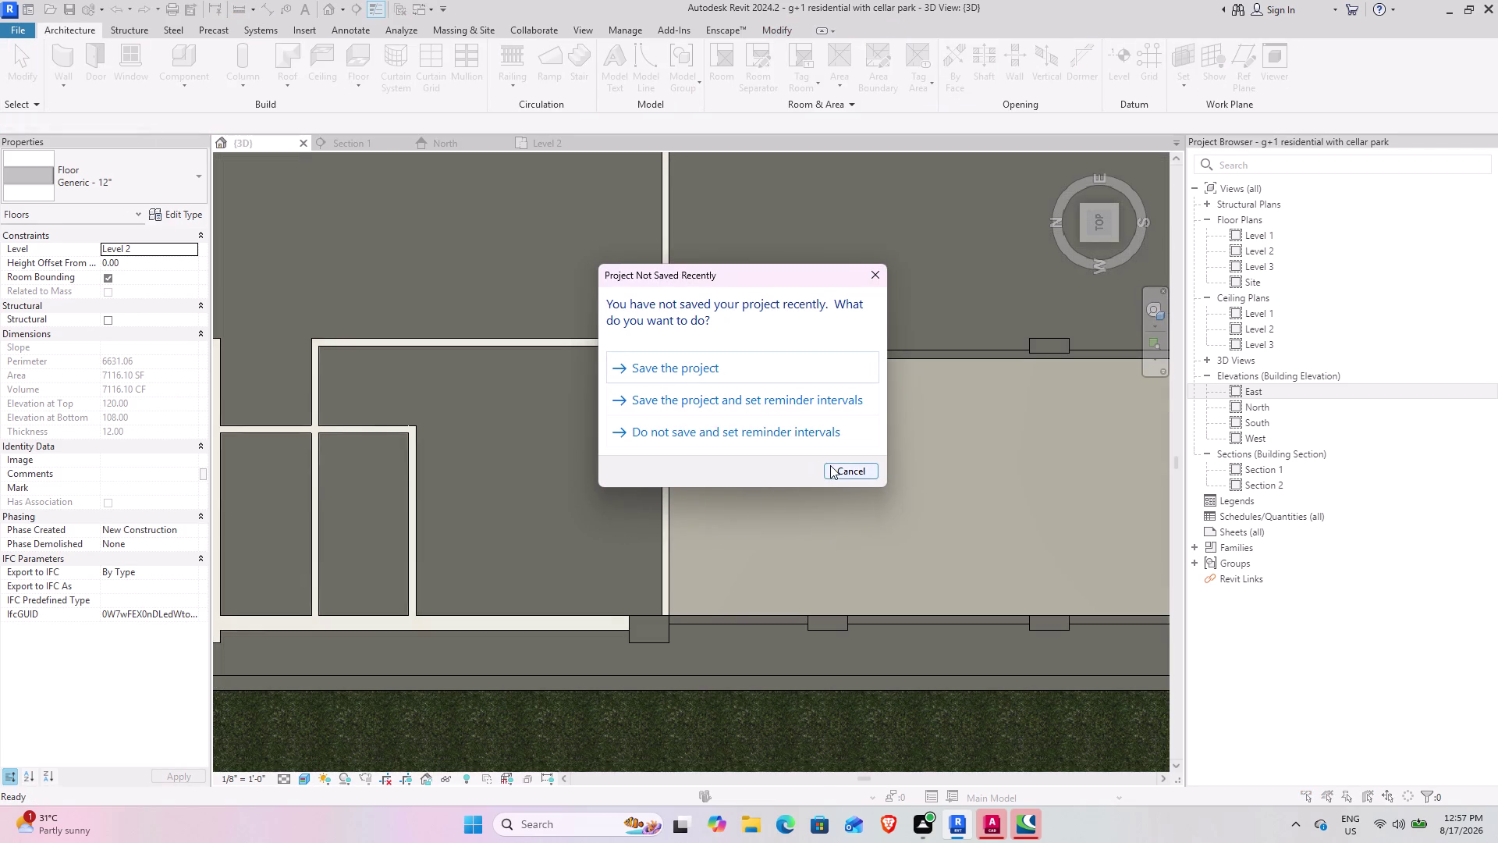
click(769, 369)
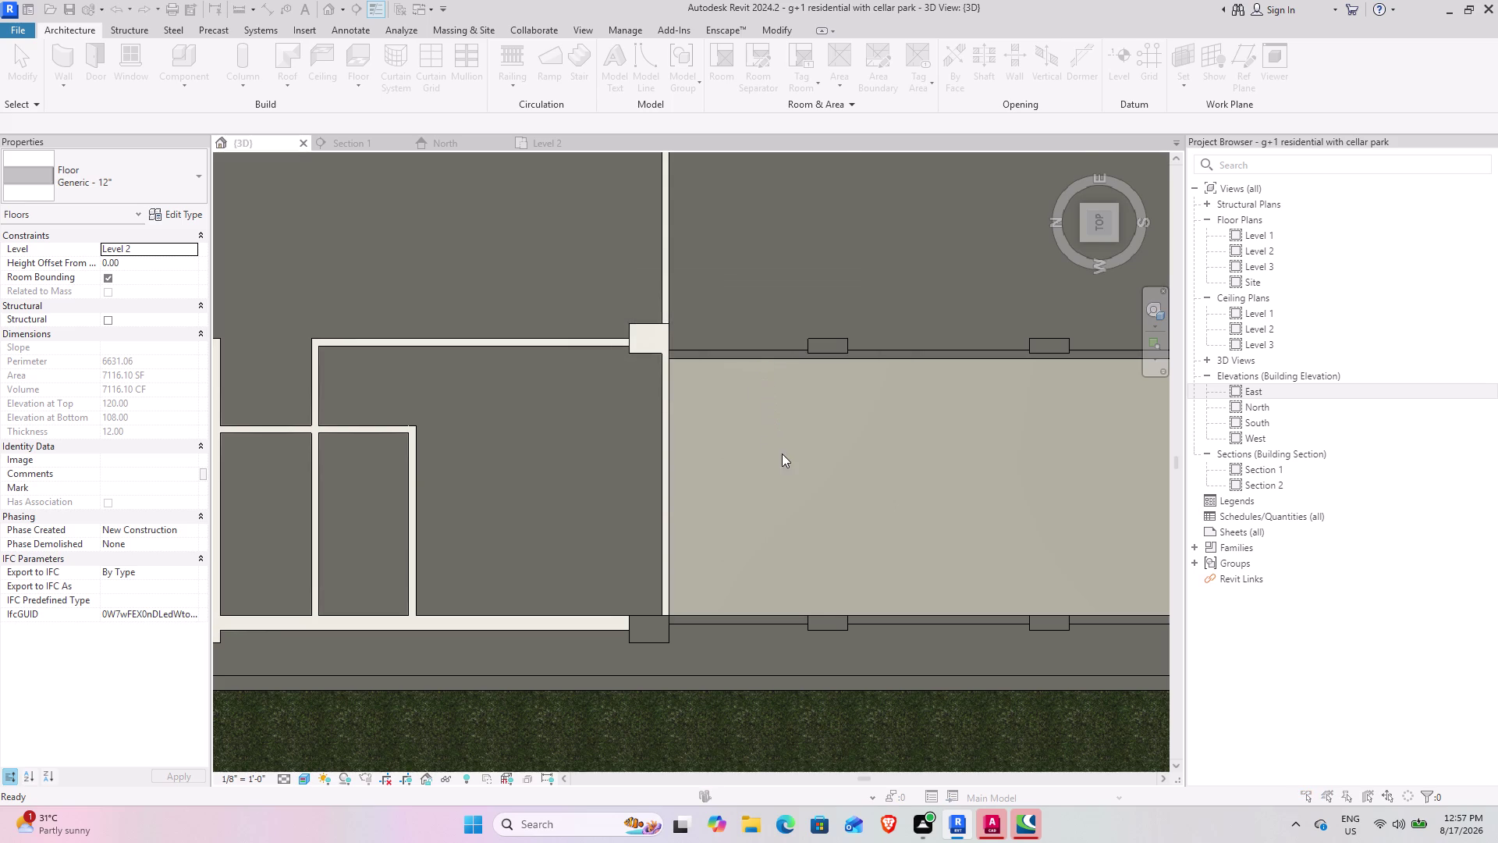
click(886, 423)
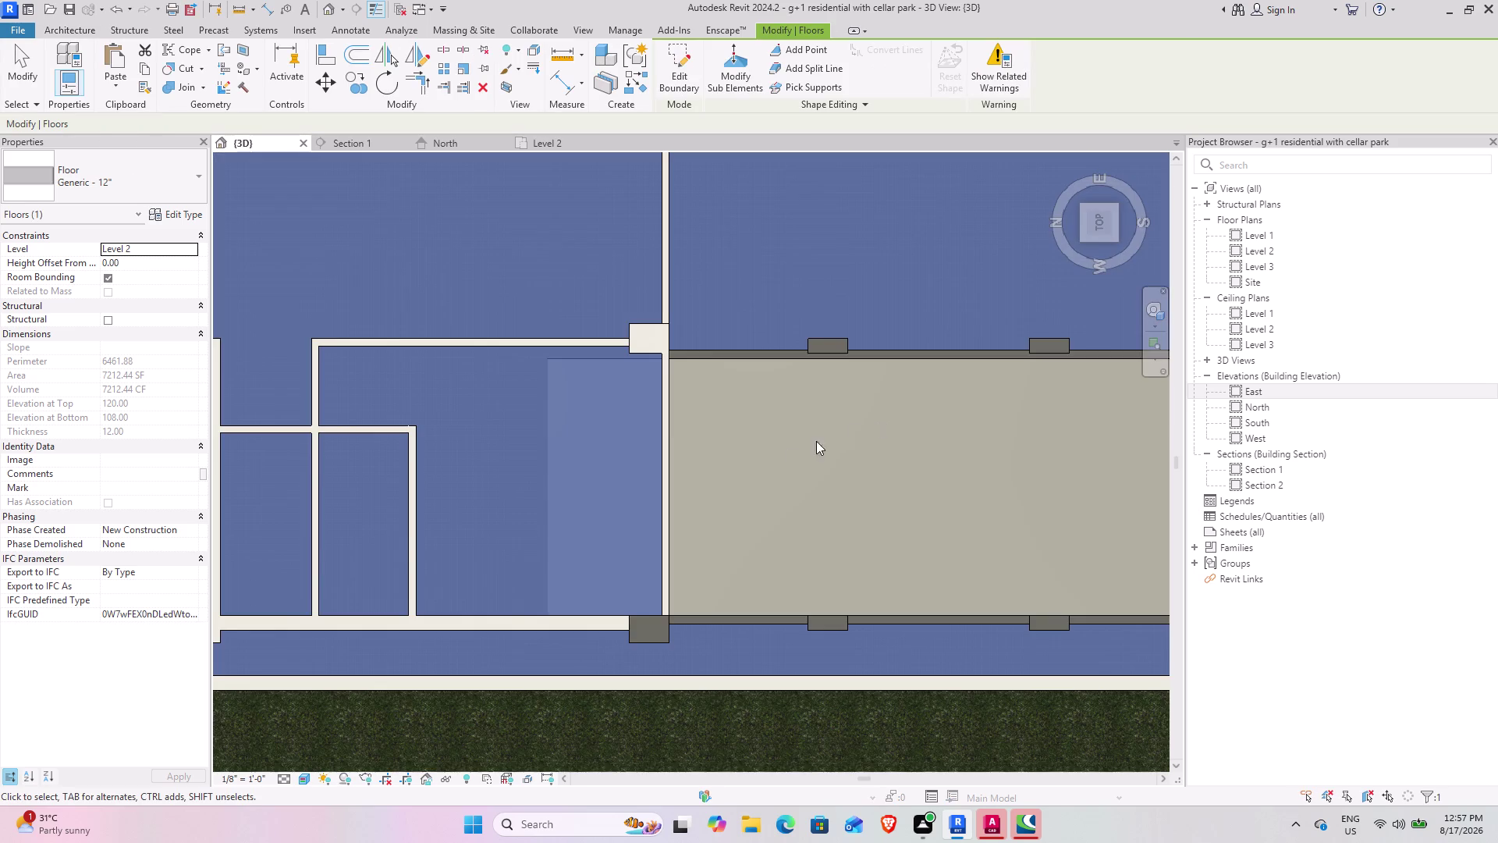
scroll(down, 3)
click(773, 628)
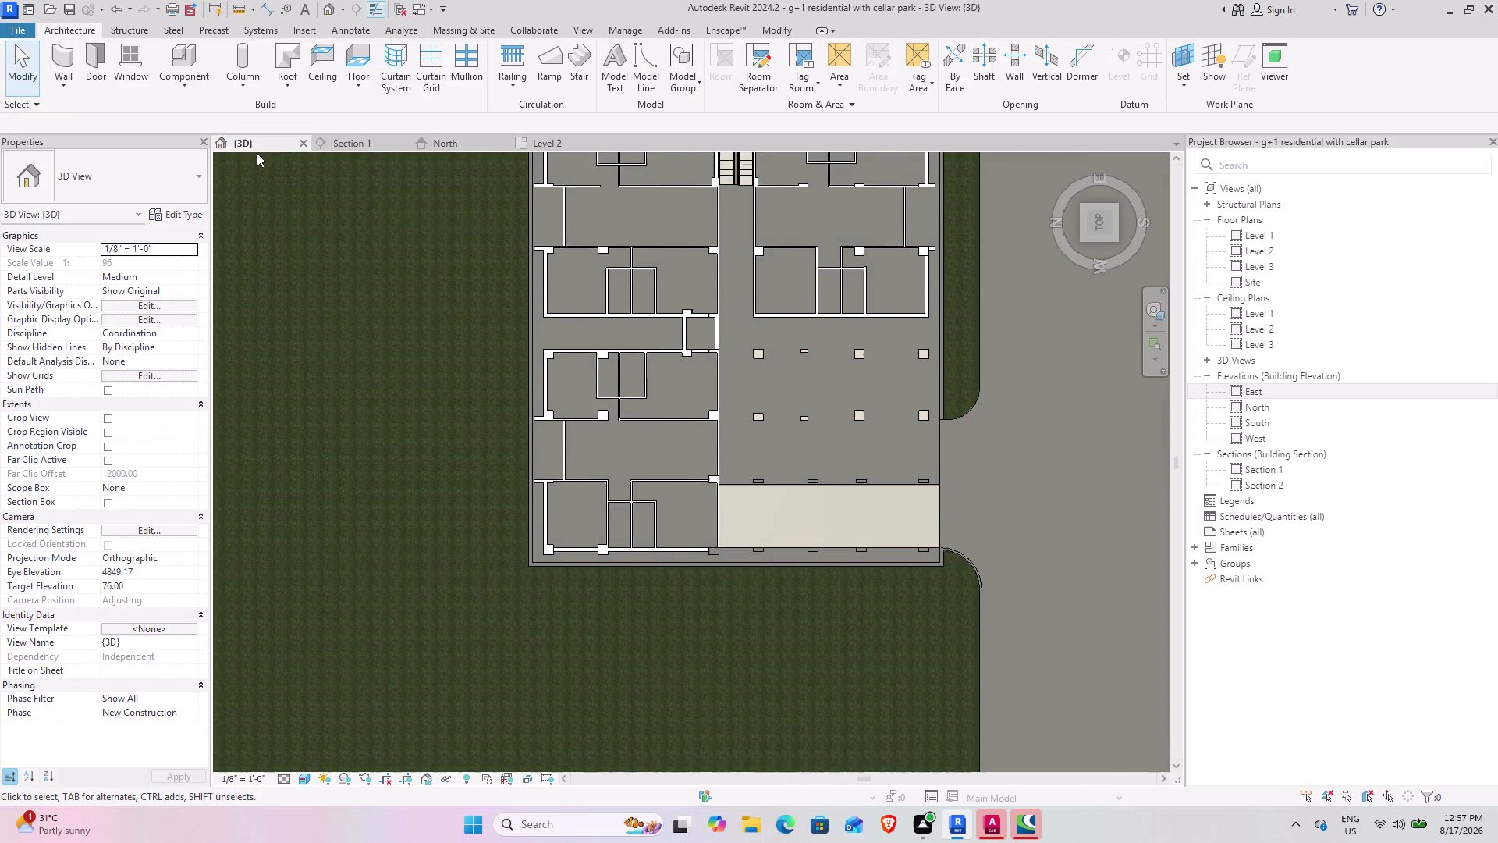
middle_drag(607, 625, 390, 354)
scroll(down, 3)
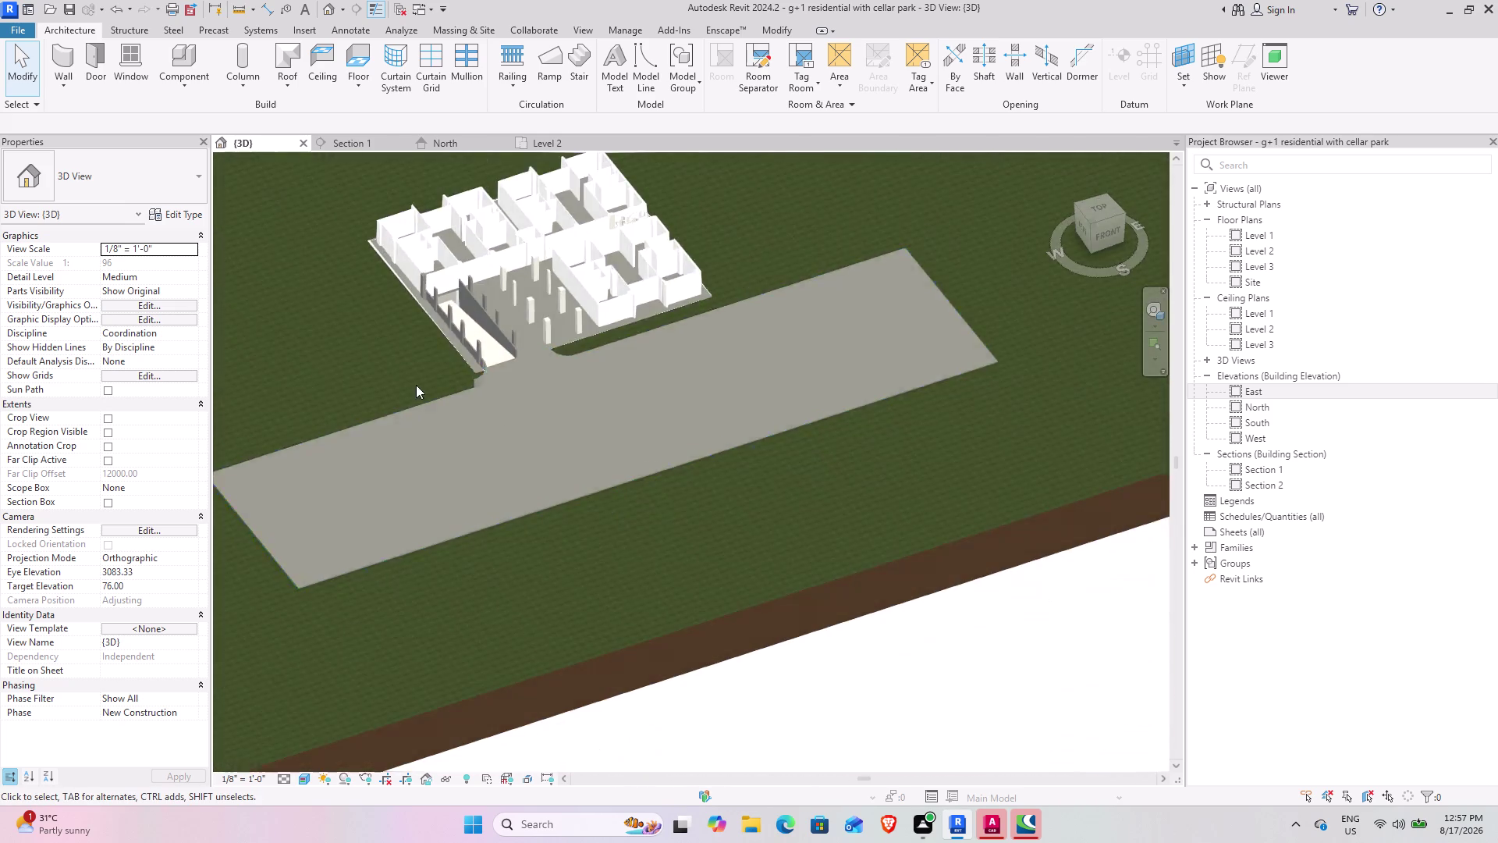
middle_drag(501, 422, 430, 460)
middle_drag(543, 343, 563, 636)
middle_drag(505, 570, 510, 564)
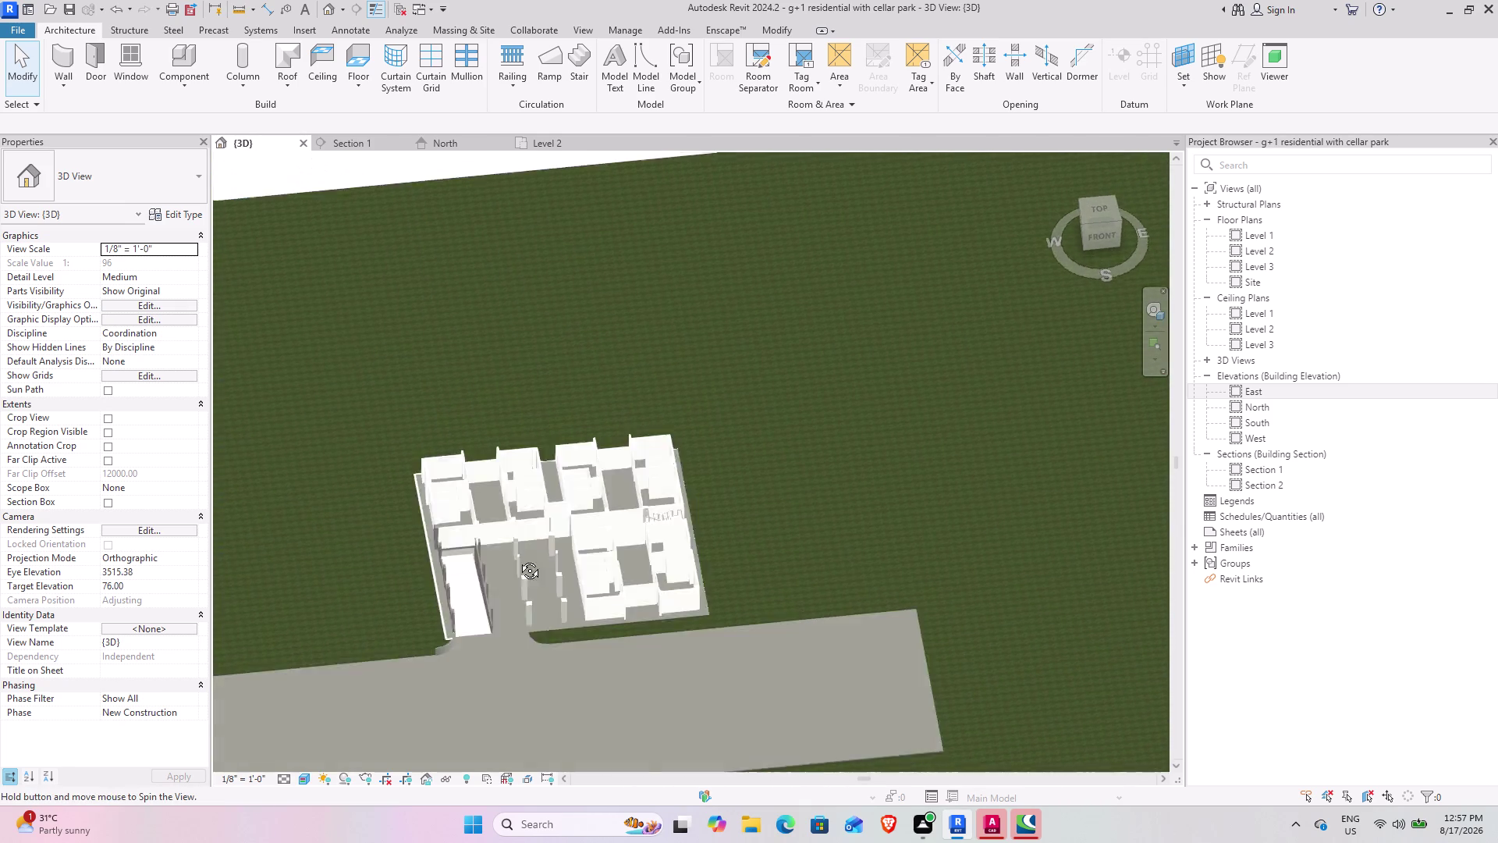
middle_drag(510, 565, 692, 688)
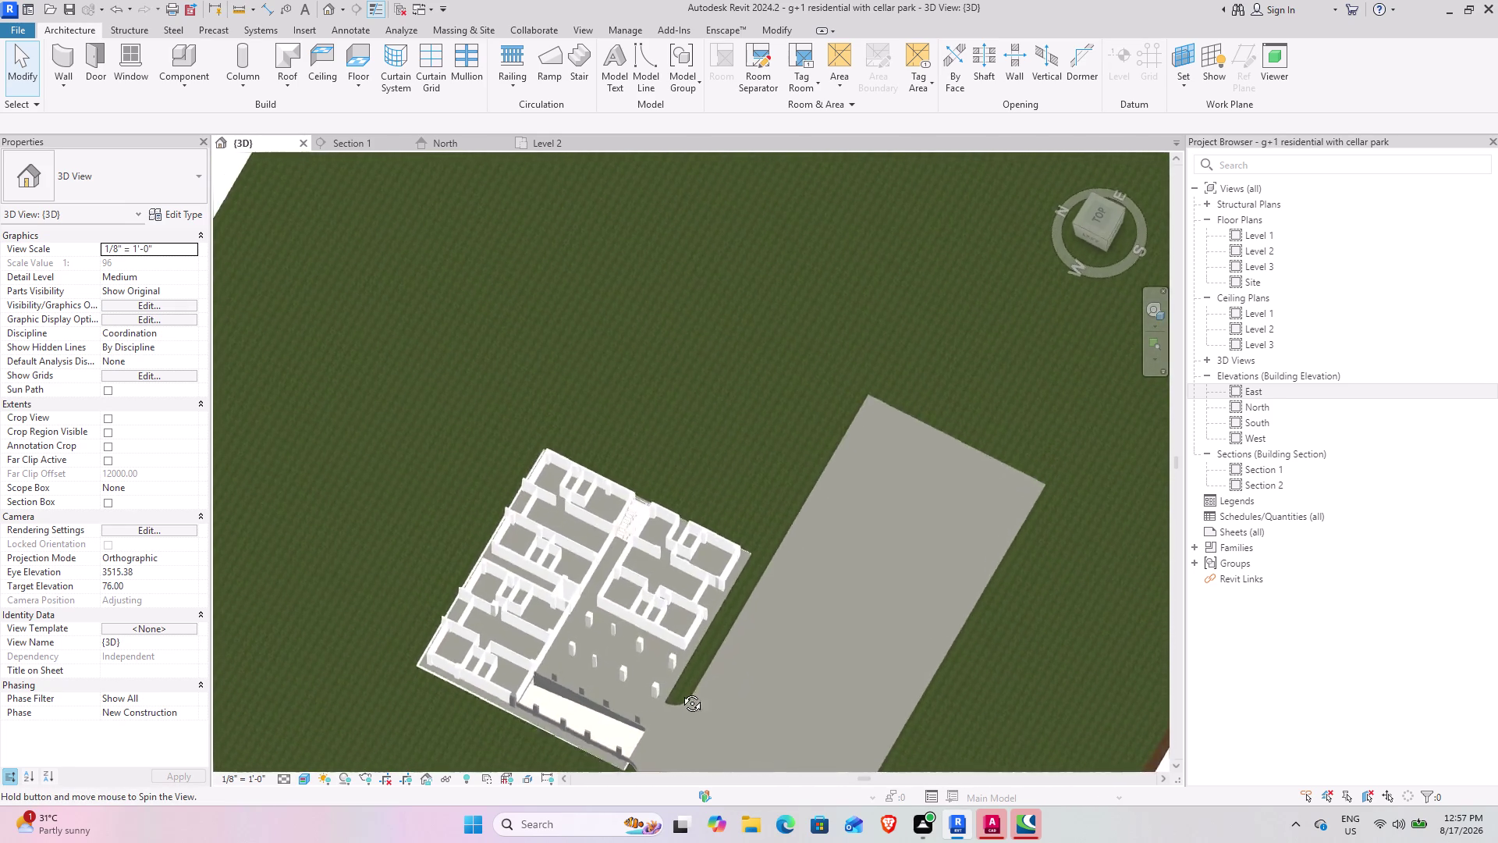
middle_drag(692, 687, 612, 426)
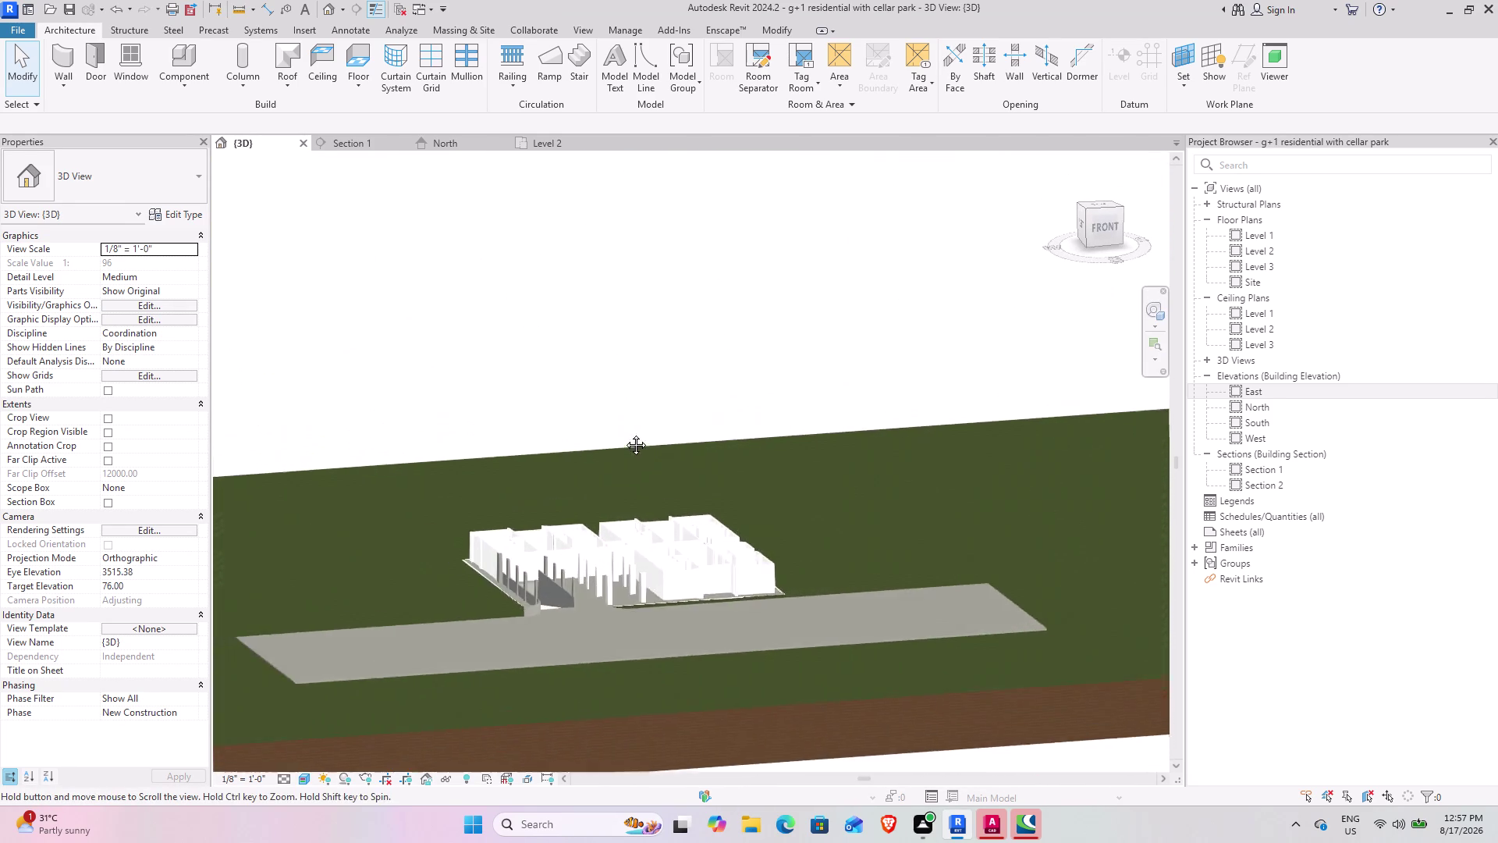
middle_drag(611, 426, 681, 490)
scroll(up, 3)
middle_drag(565, 628, 657, 687)
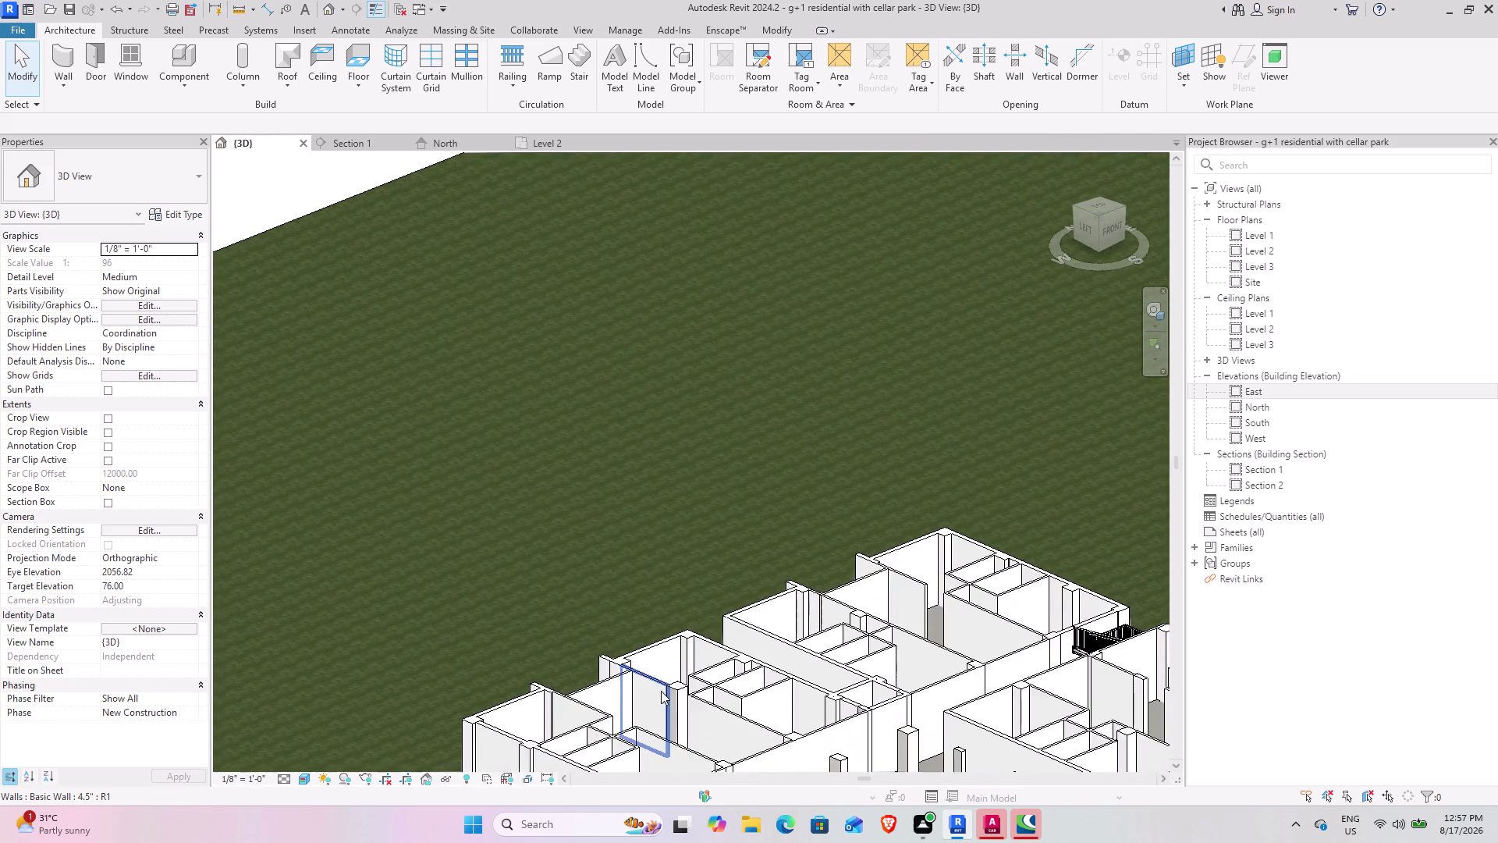
middle_drag(631, 674, 499, 339)
middle_drag(702, 500, 551, 482)
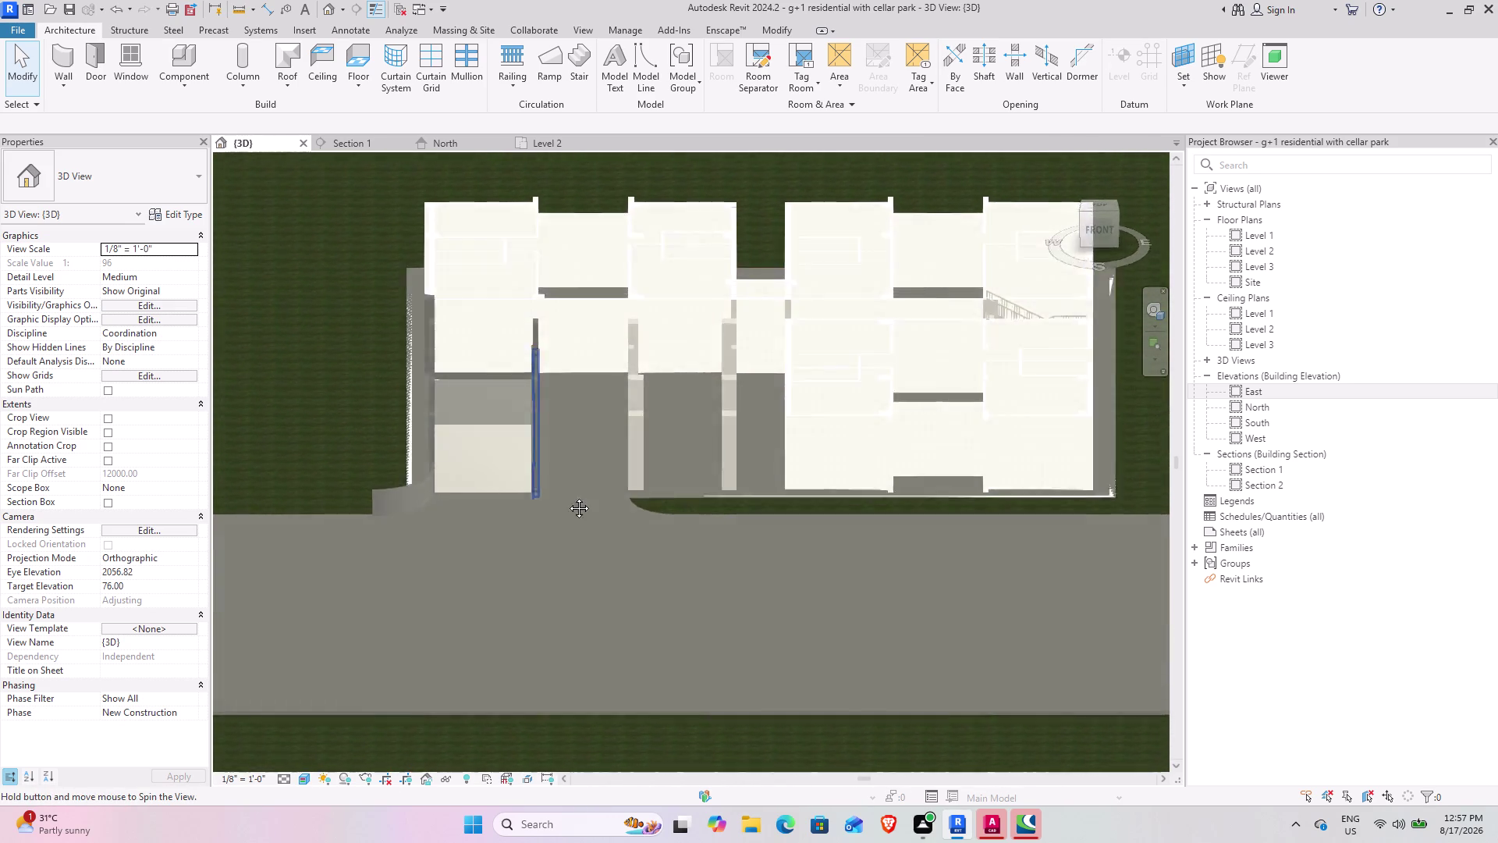
middle_drag(551, 482, 589, 504)
middle_drag(804, 495, 505, 550)
middle_drag(508, 551, 690, 607)
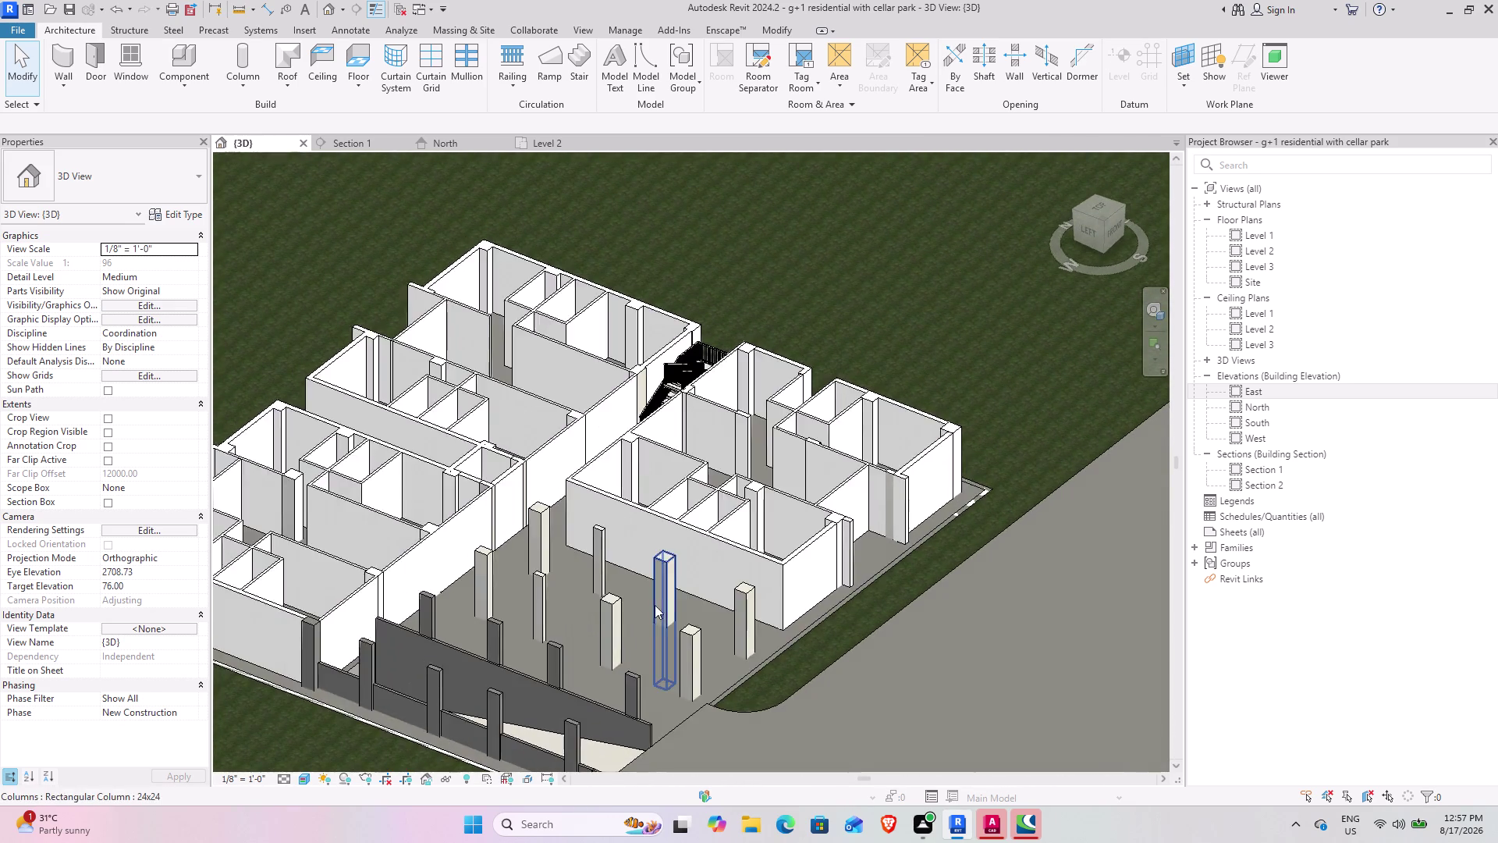
middle_drag(654, 605, 604, 636)
middle_drag(595, 635, 645, 737)
middle_drag(863, 642, 821, 630)
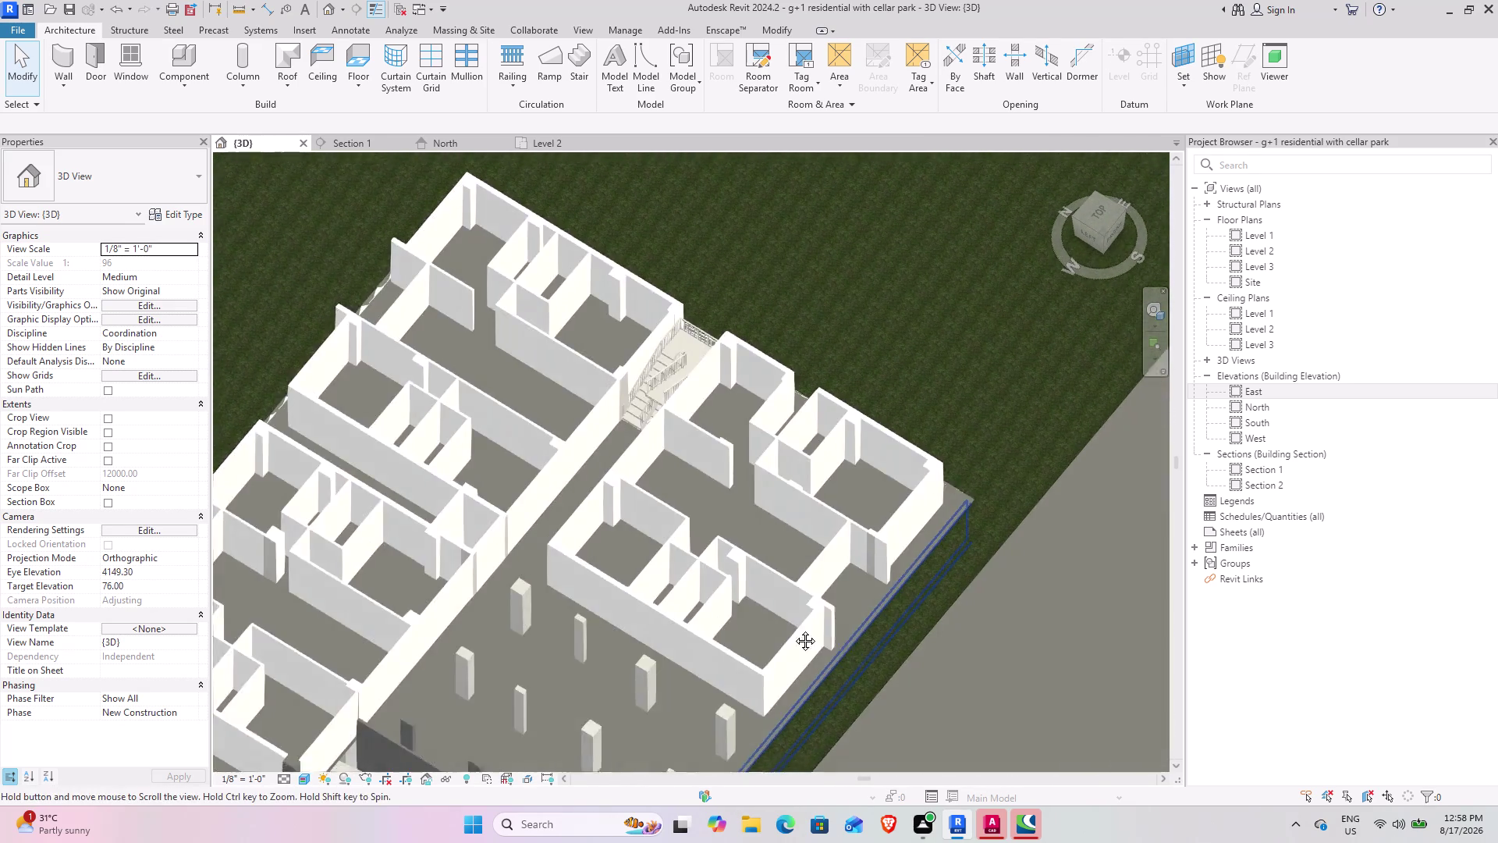
middle_drag(821, 631, 644, 660)
scroll(up, 3)
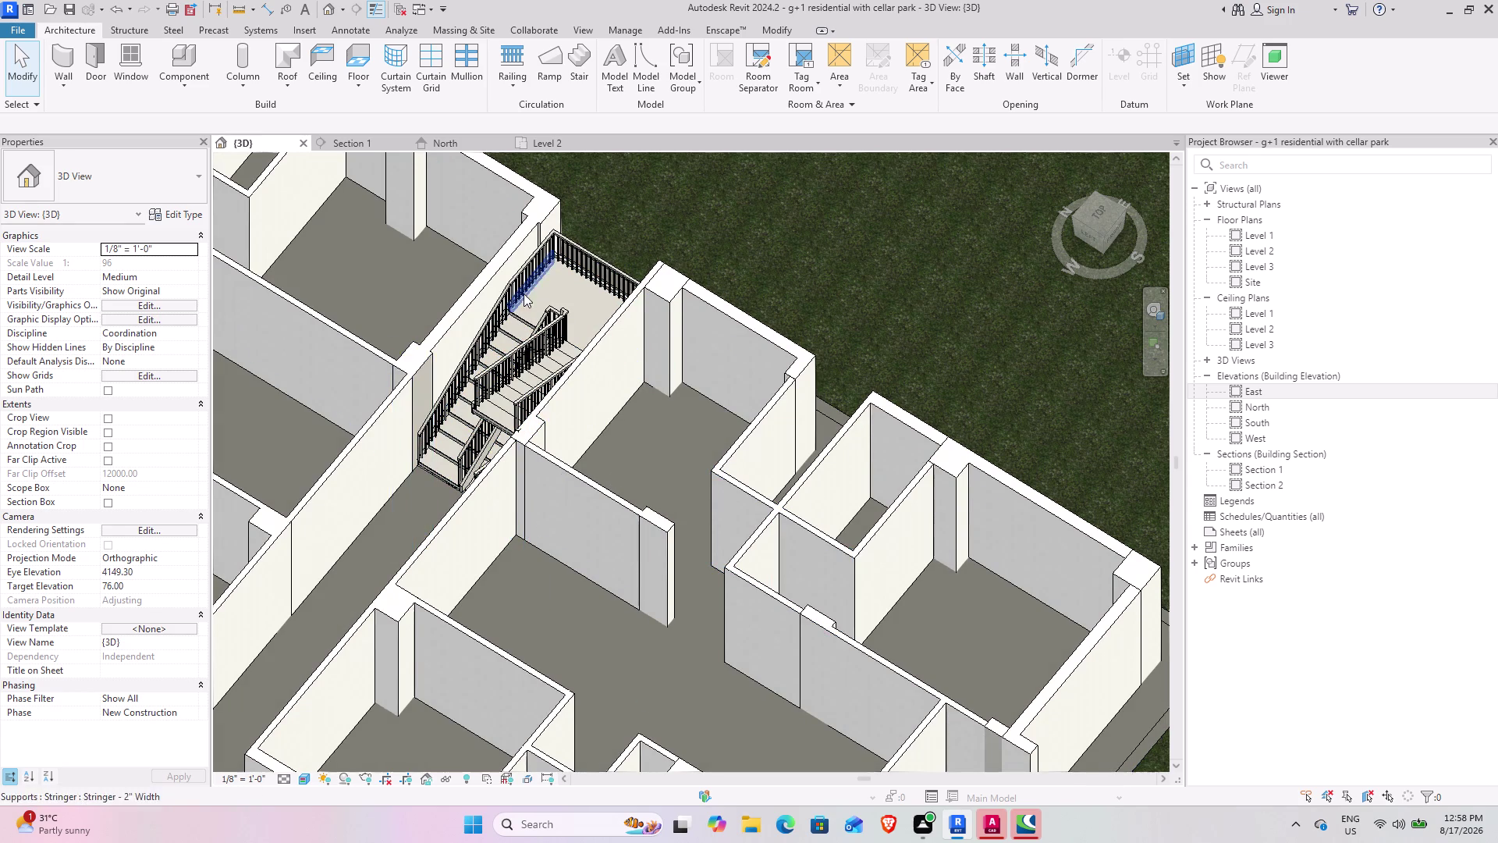
scroll(down, 3)
click(801, 277)
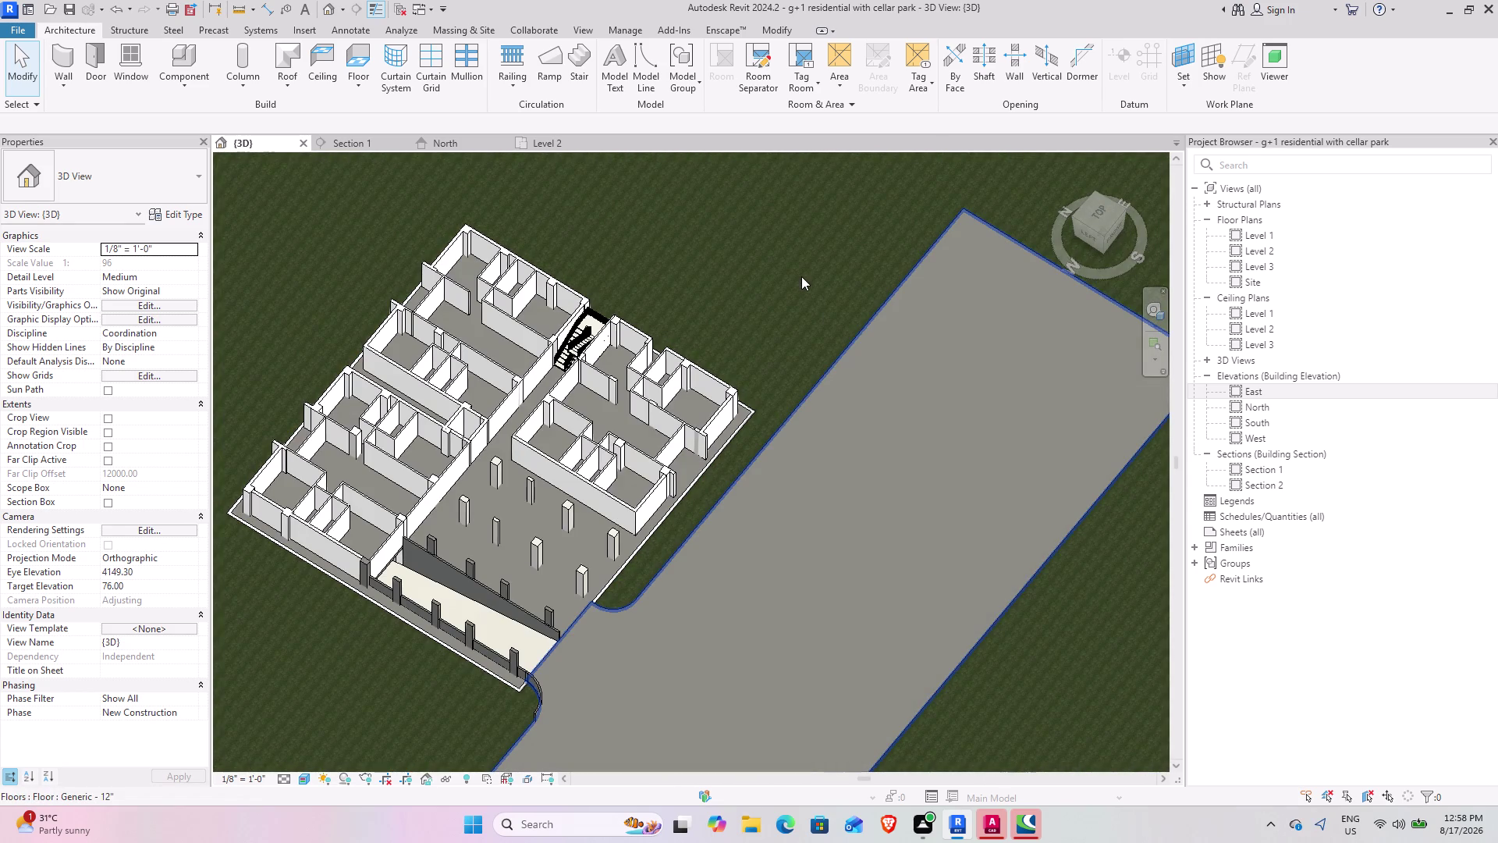